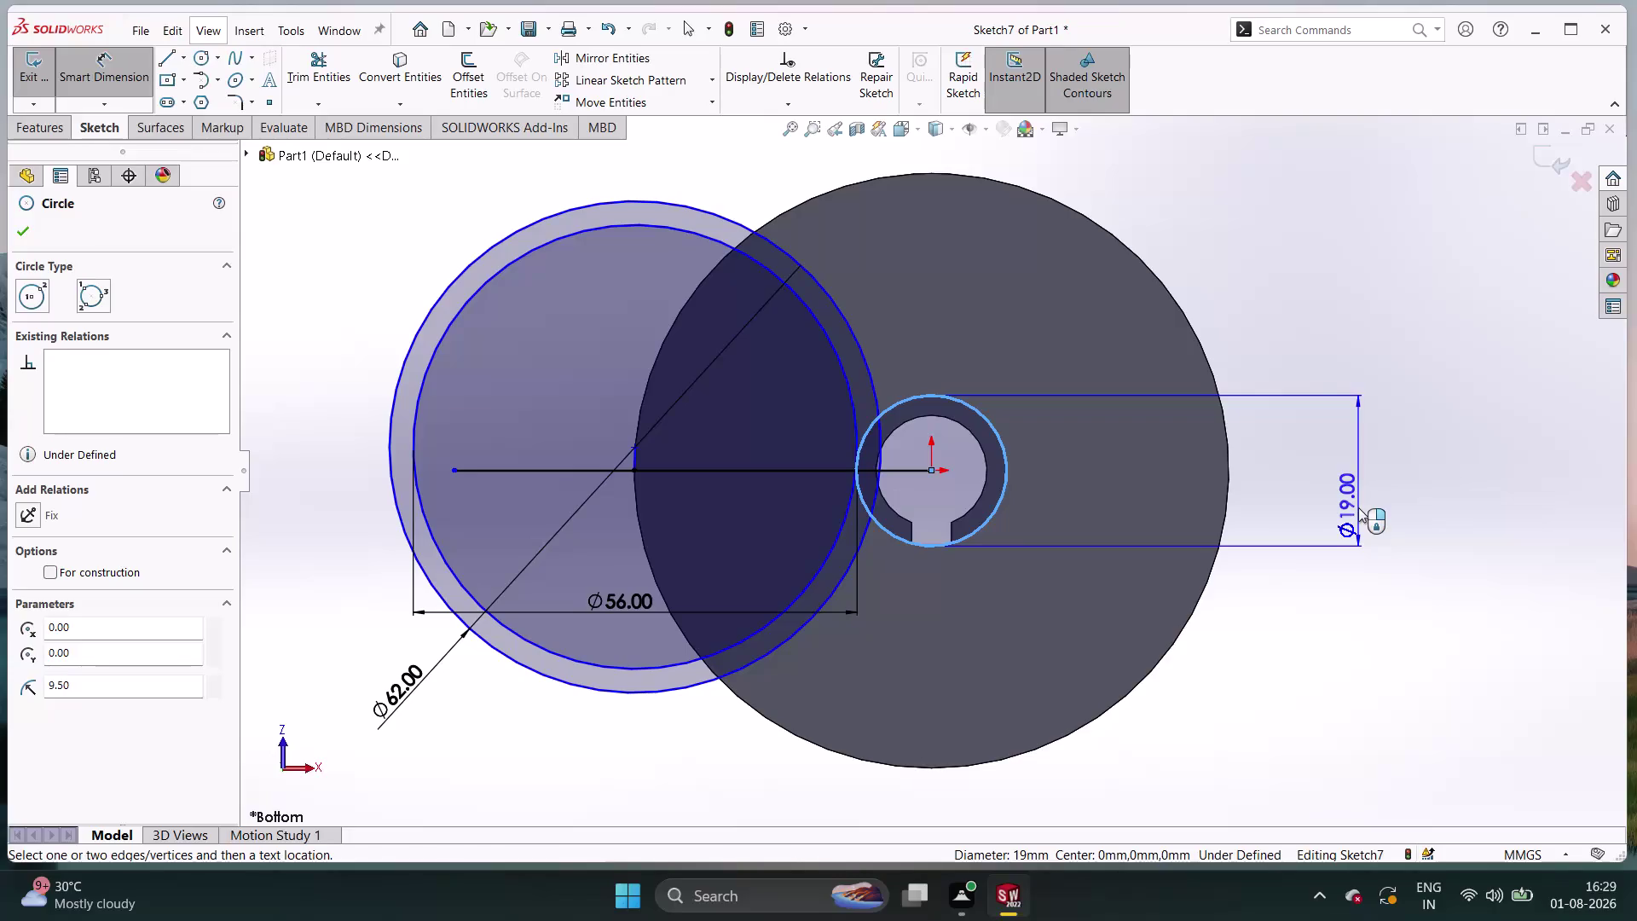
Change the hub circle's Ø19 dimension to 38 mm and close the Dimension manager.
click(1358, 508)
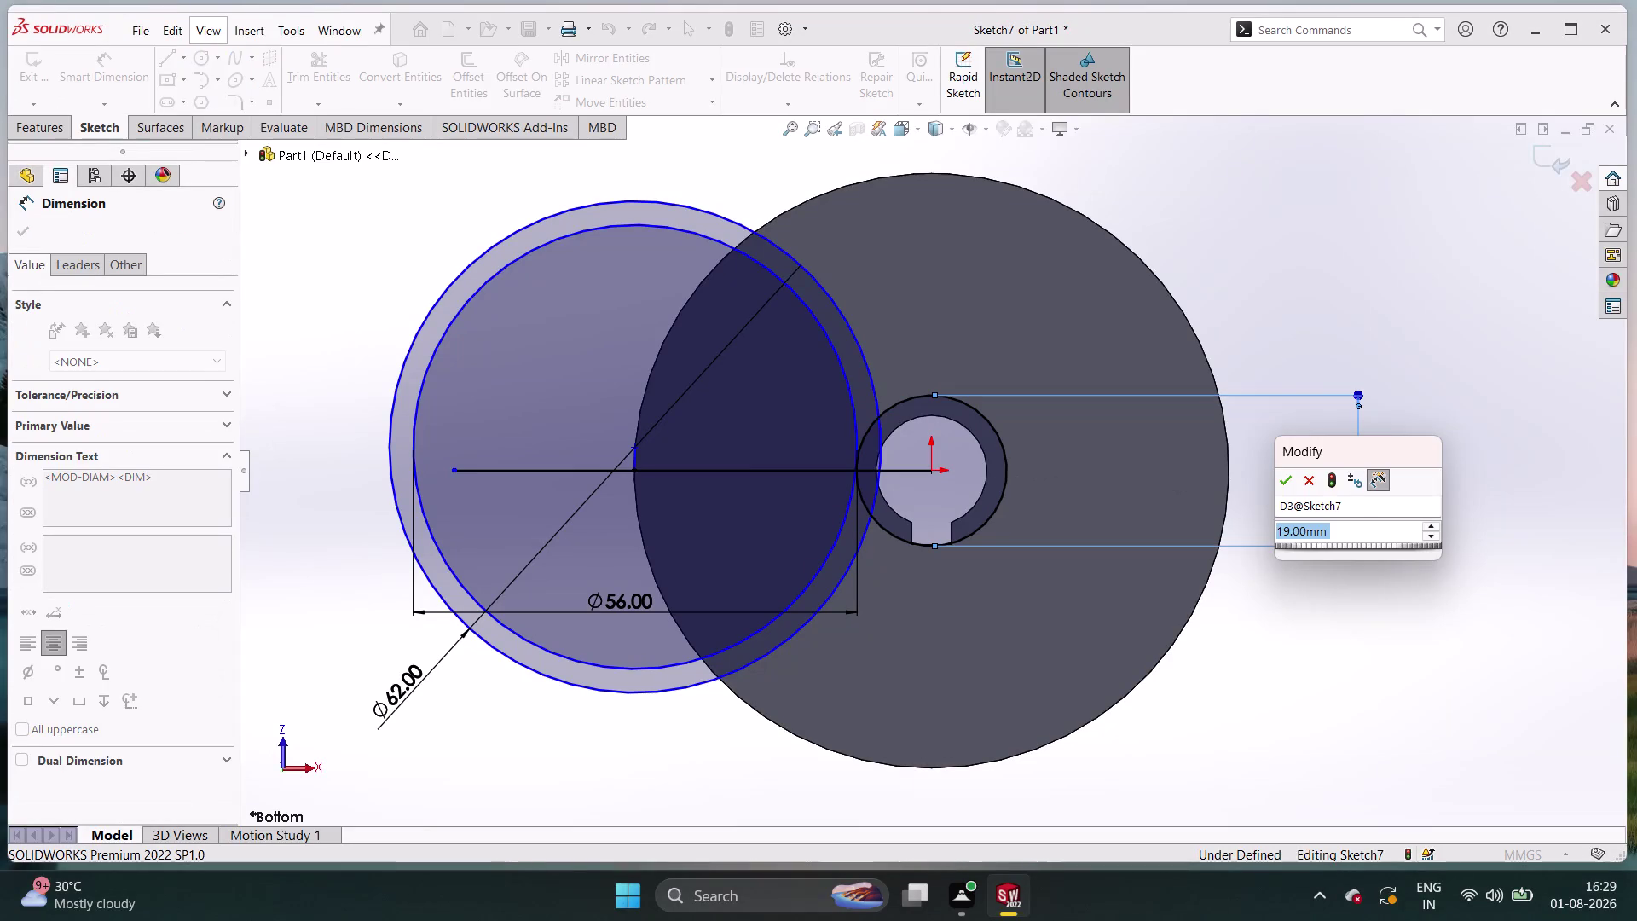
text(38)
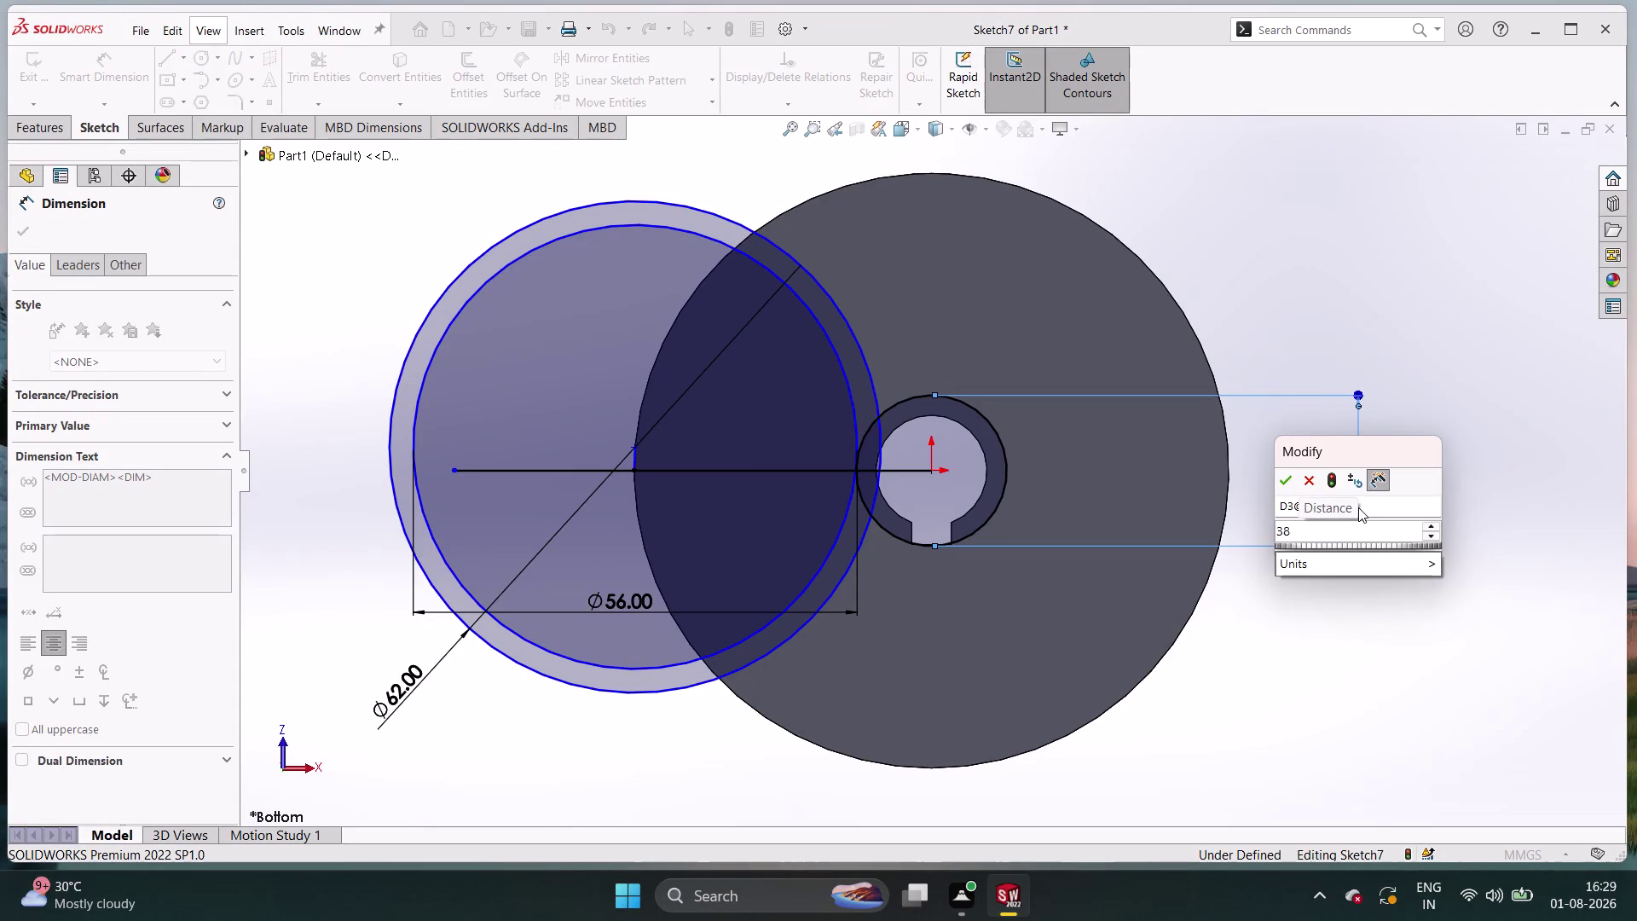
key(Return)
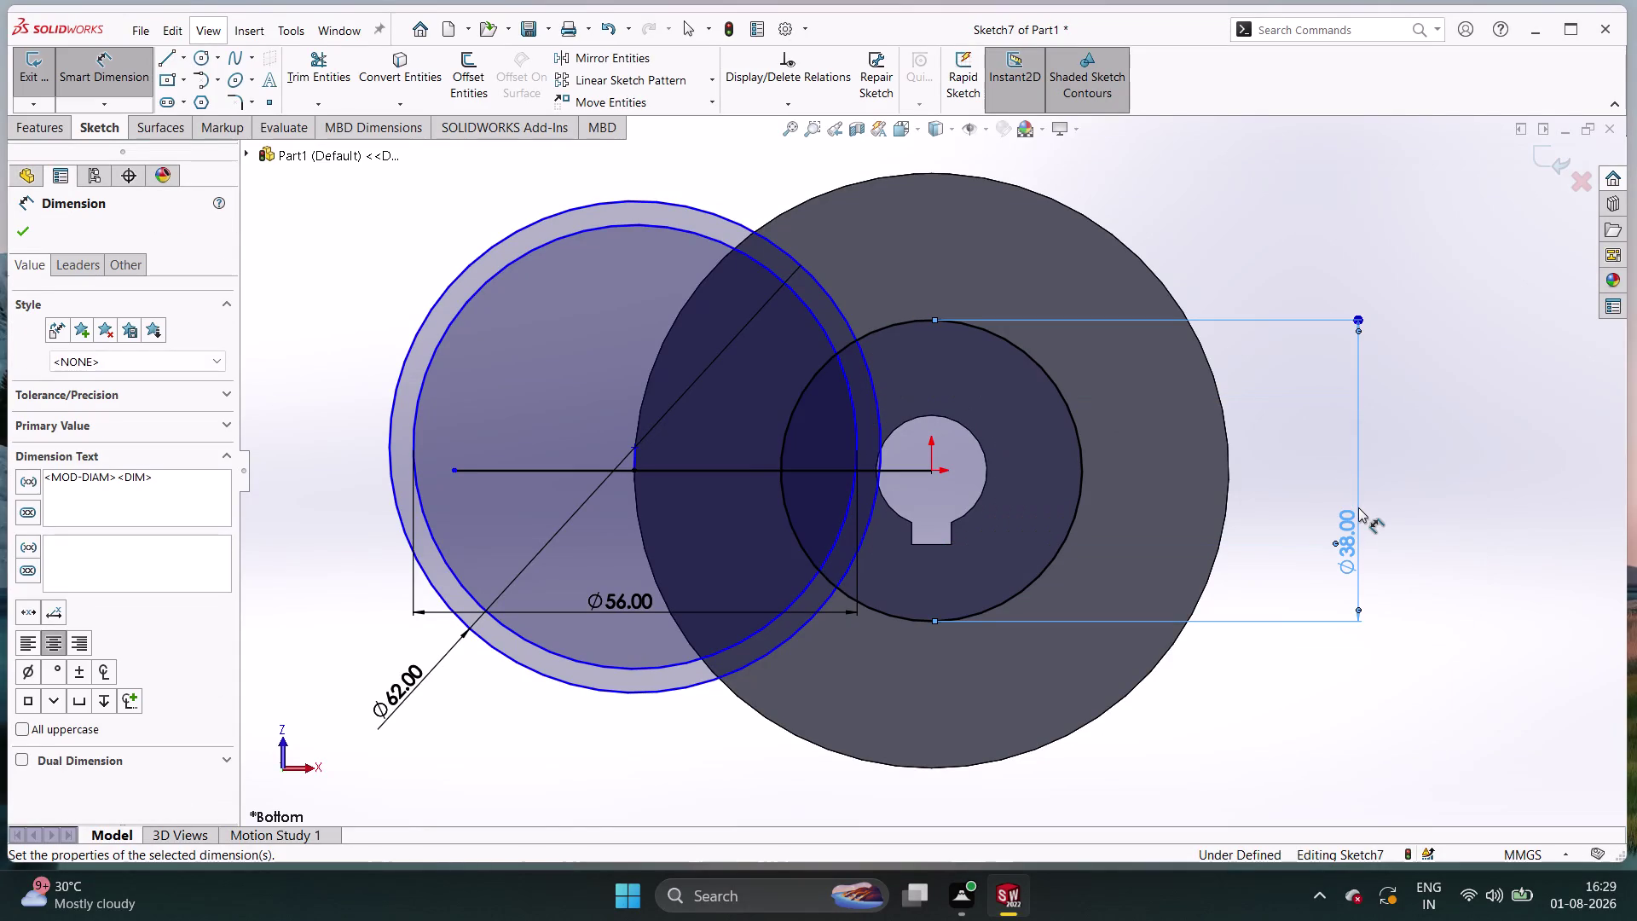
double_click(1359, 507)
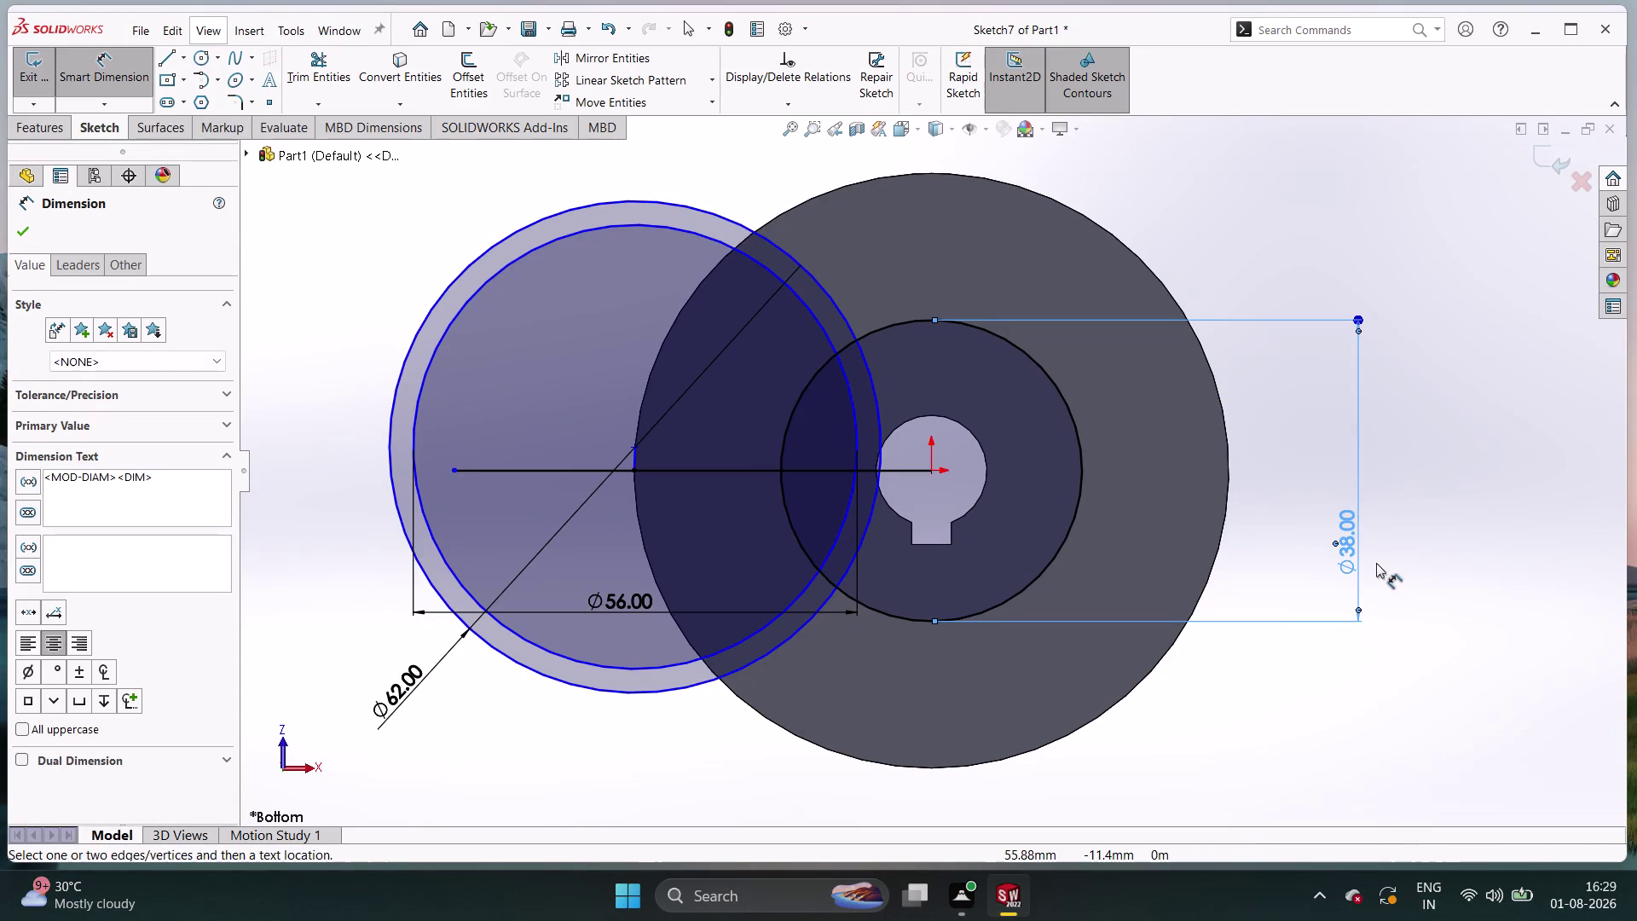
key(Escape)
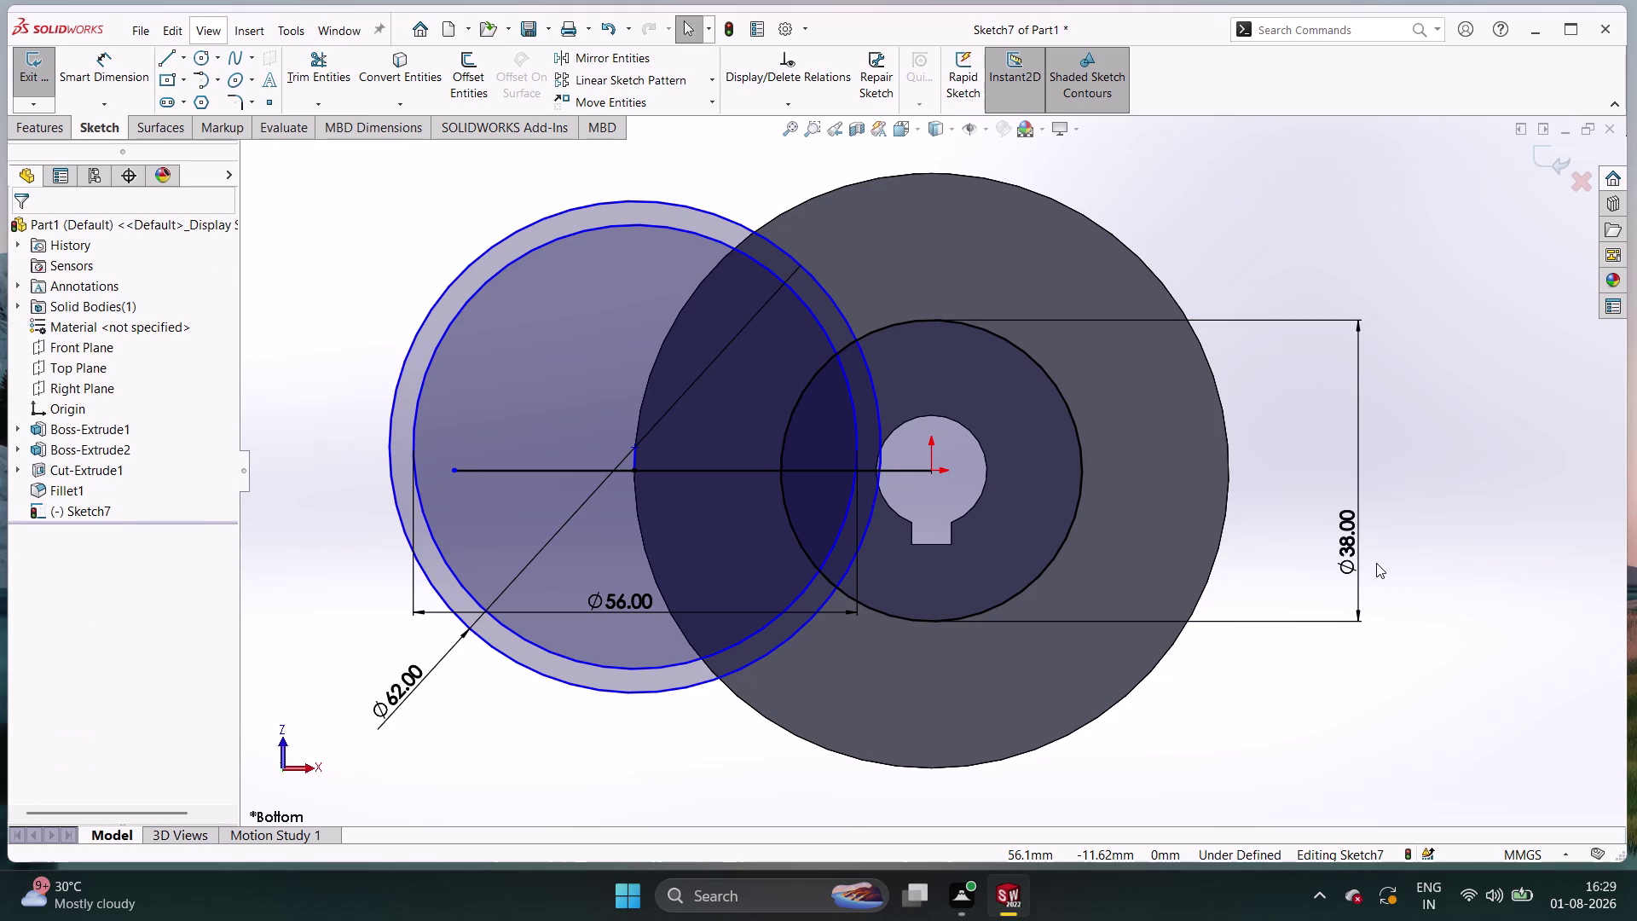
click(1204, 741)
right_click(1204, 741)
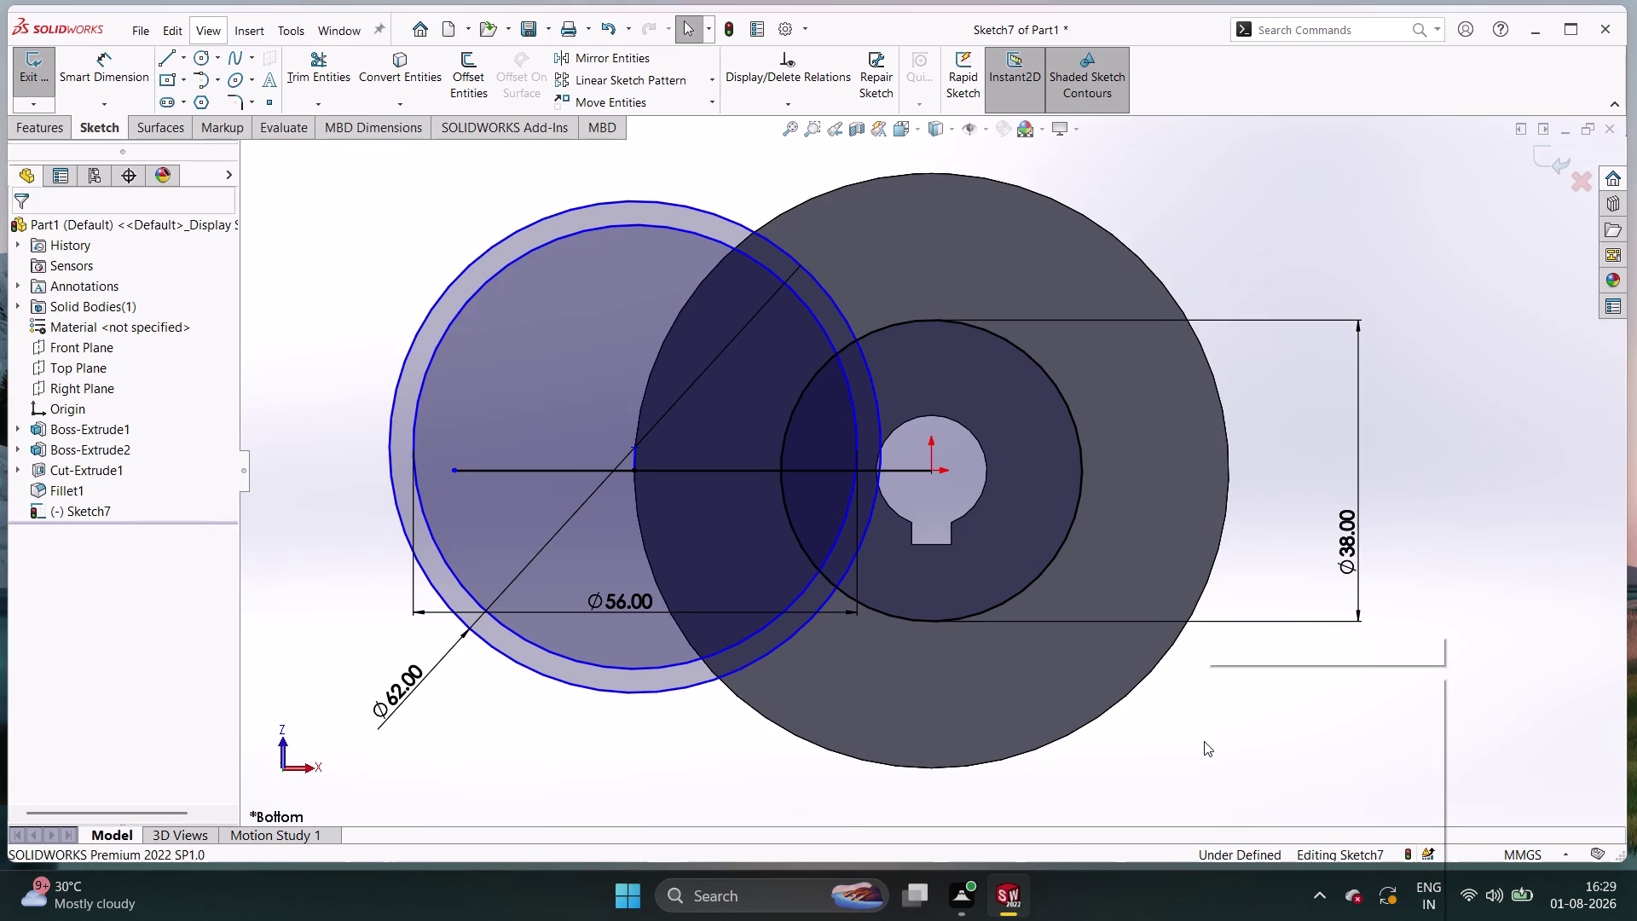
click(1123, 759)
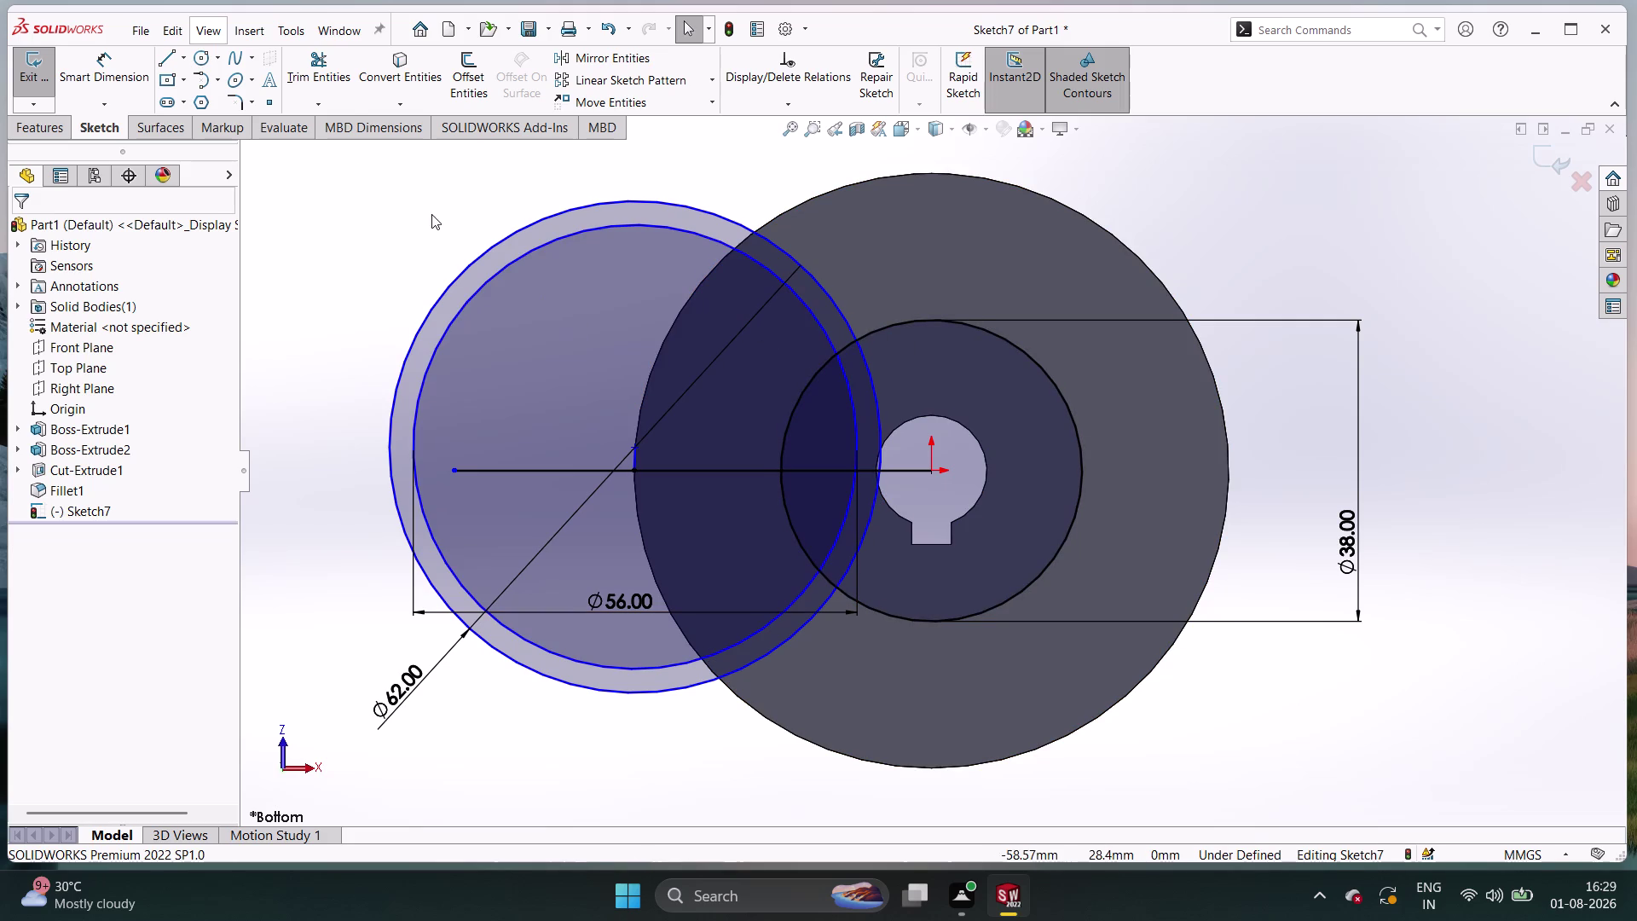
Show the Trim/Extend flyout under Trim Entities on the Sketch tab.
click(320, 104)
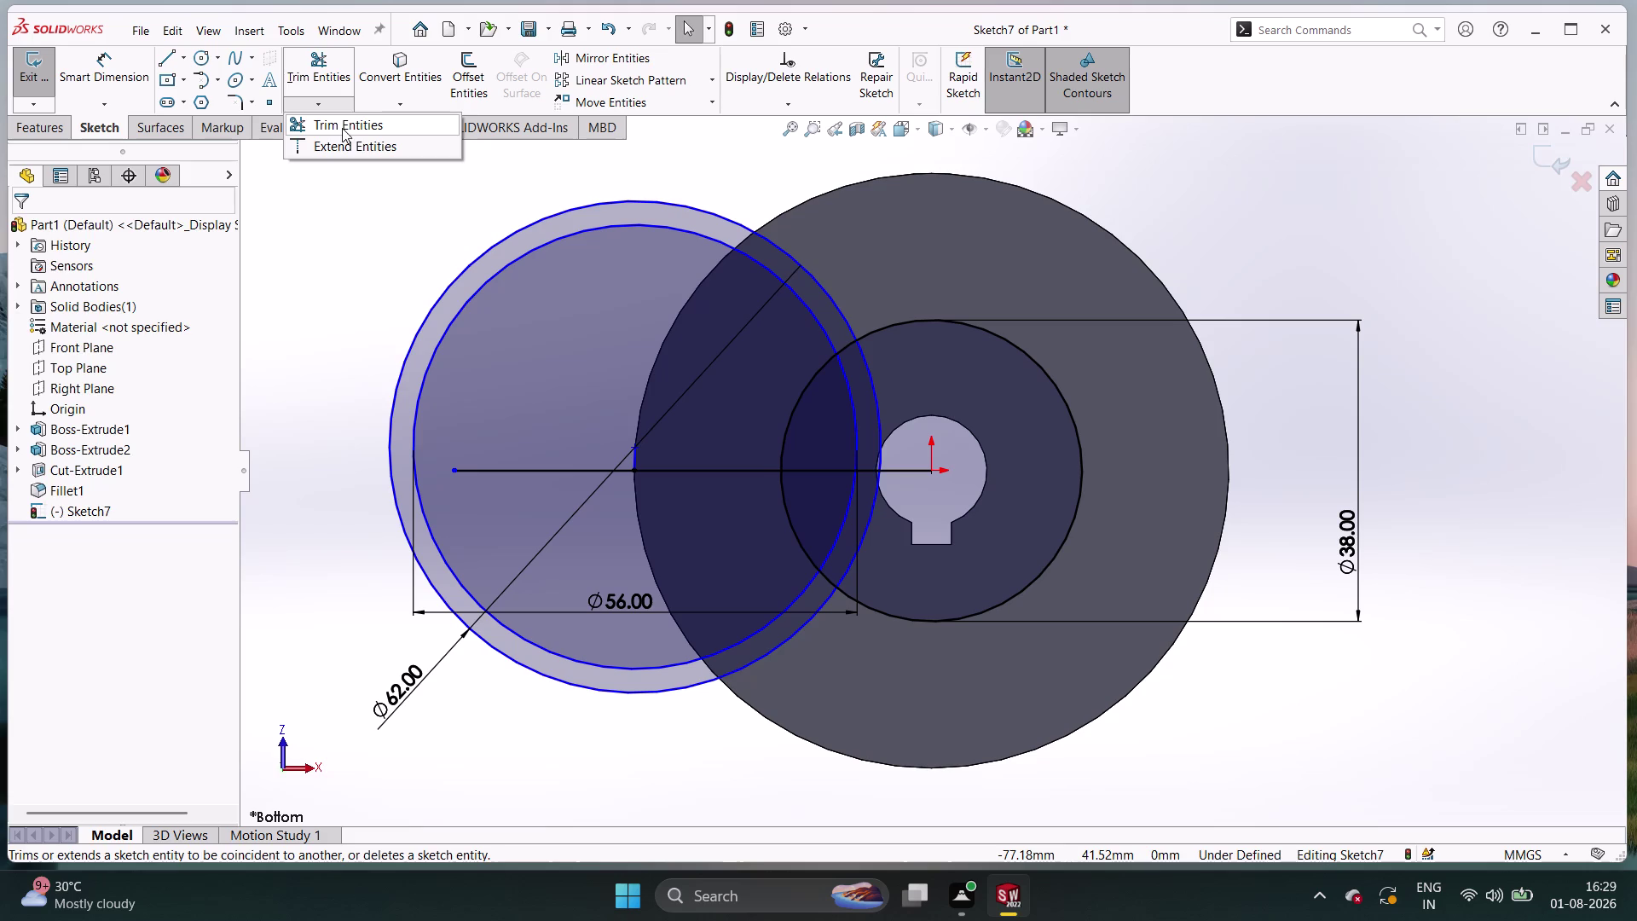
click(342, 128)
drag(578, 181, 542, 678)
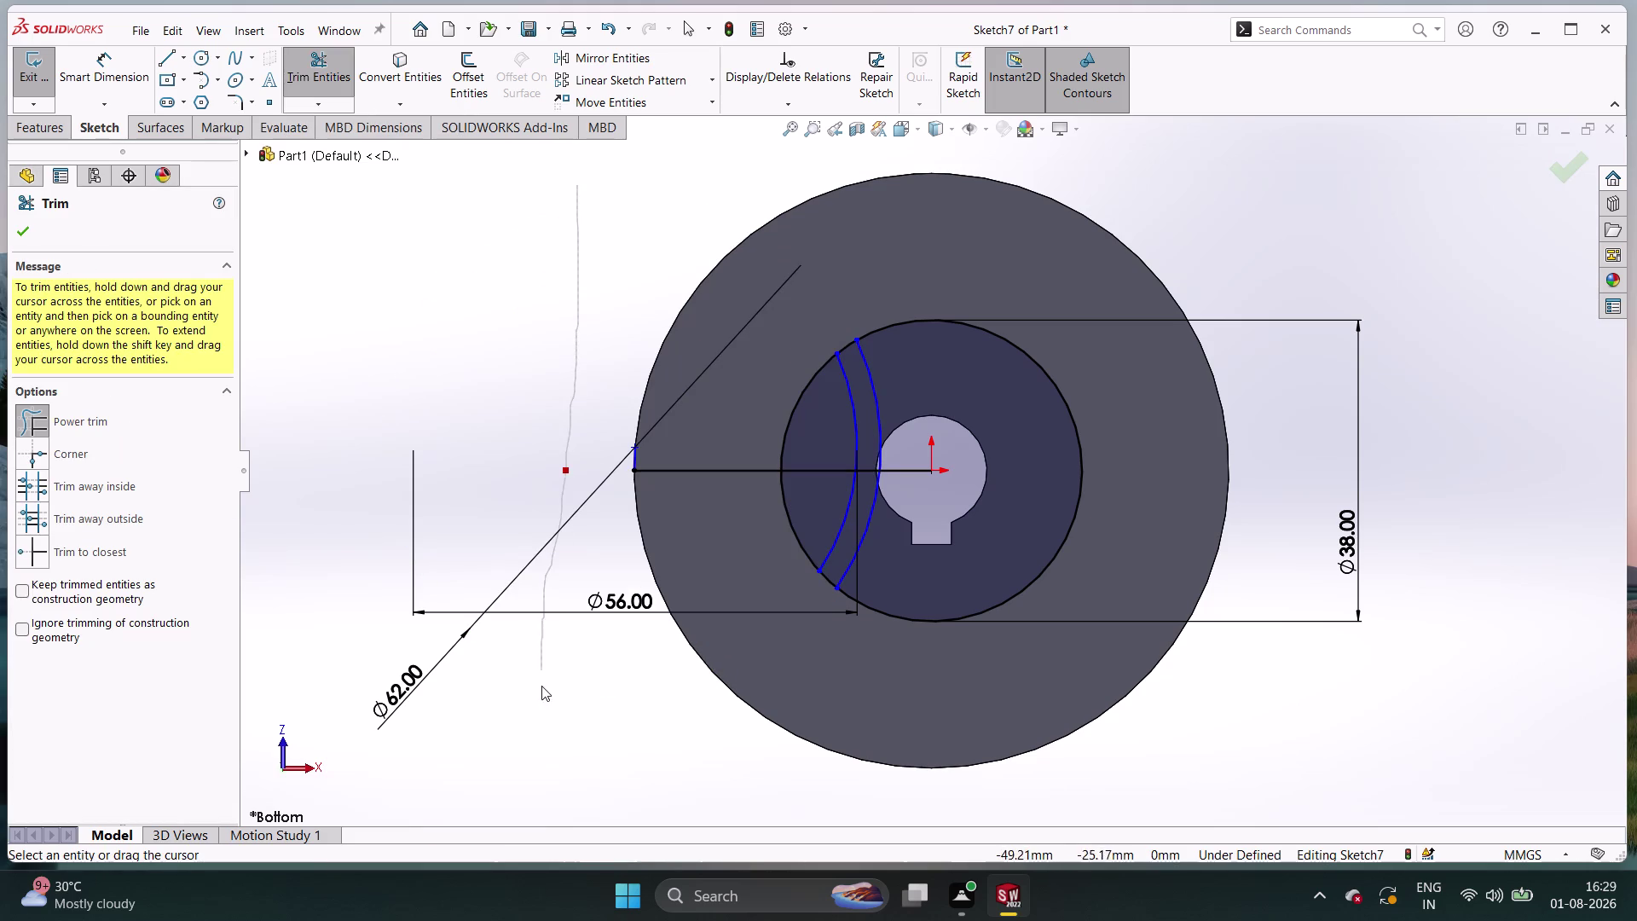
drag(542, 678, 541, 707)
click(541, 708)
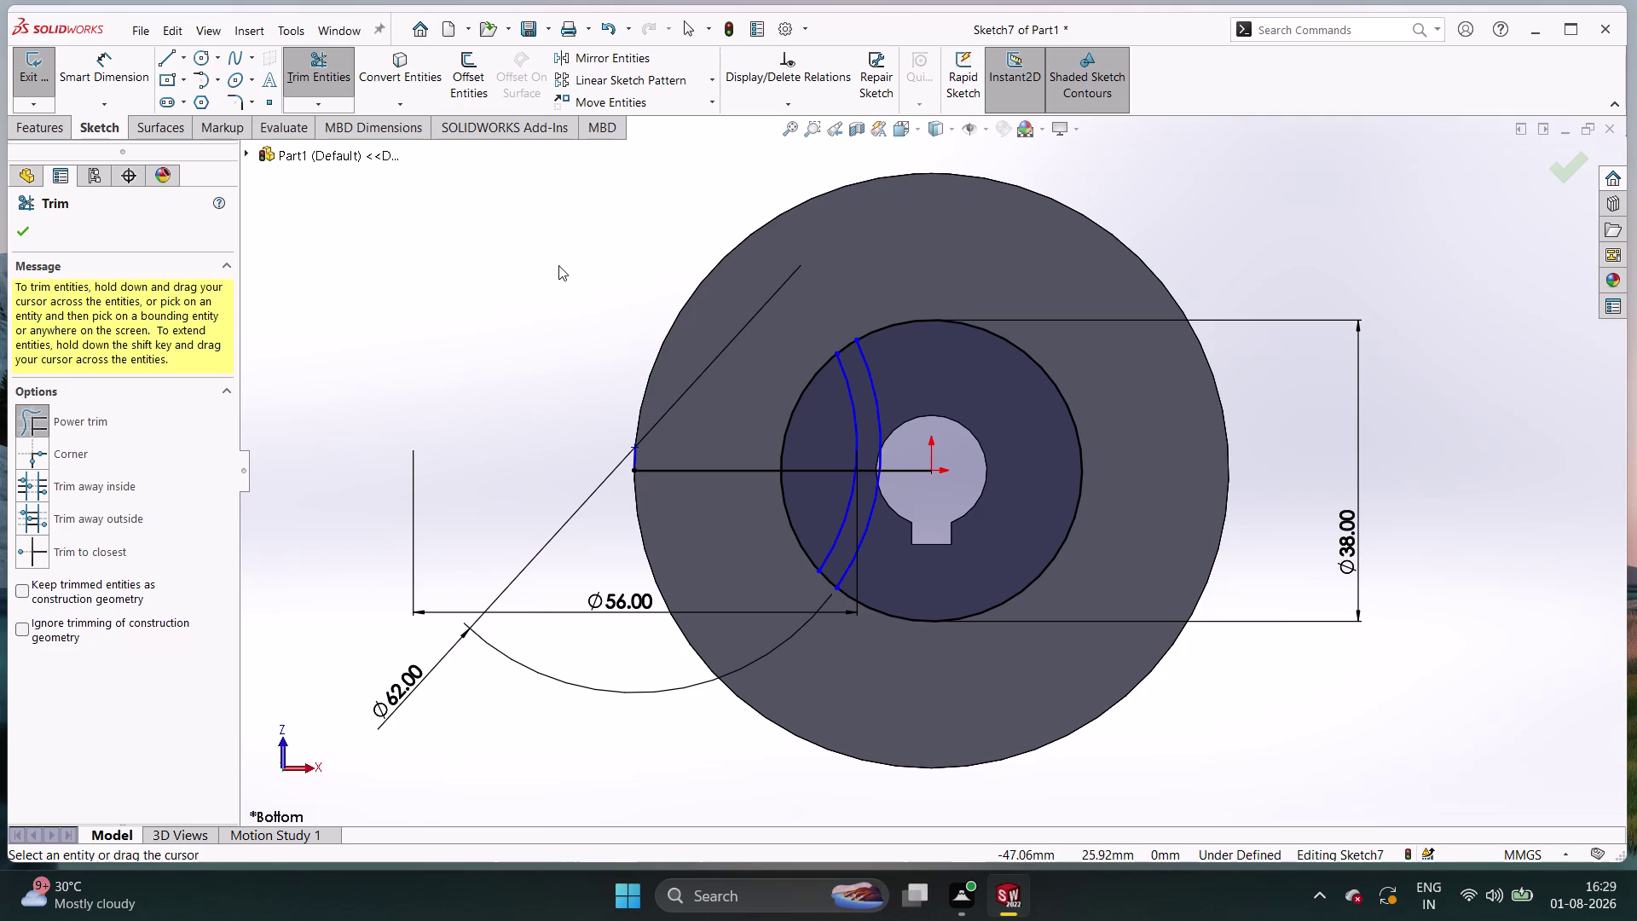
key(ctrl+z)
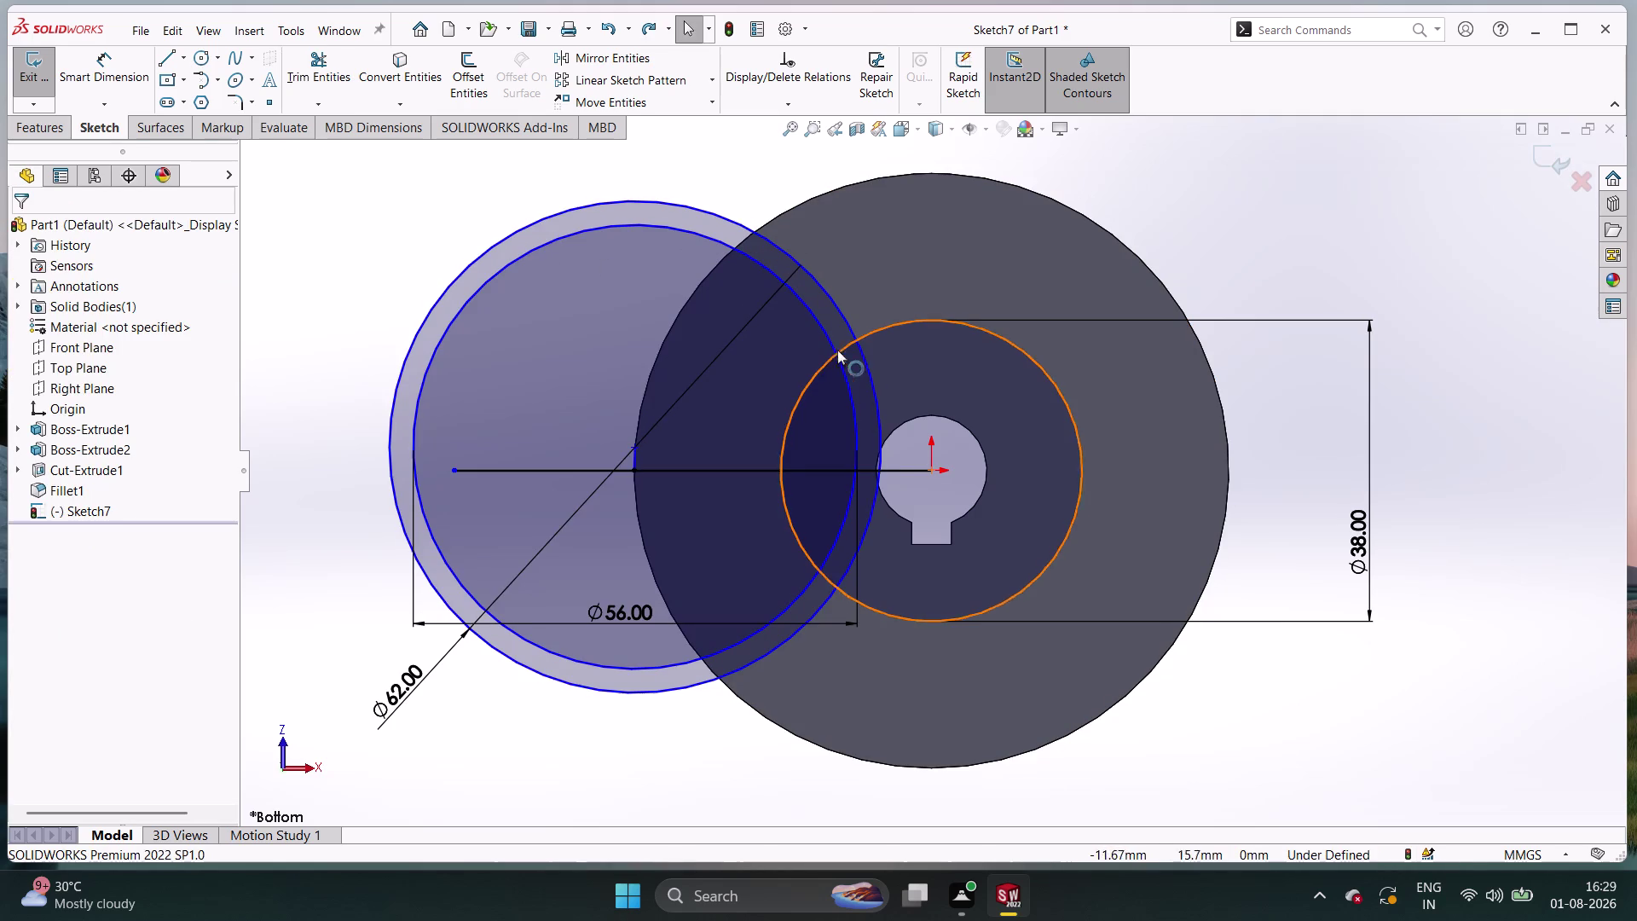
click(813, 425)
drag(813, 425, 788, 385)
drag(762, 367, 808, 420)
click(807, 420)
click(721, 418)
drag(722, 418, 731, 340)
drag(731, 340, 1218, 360)
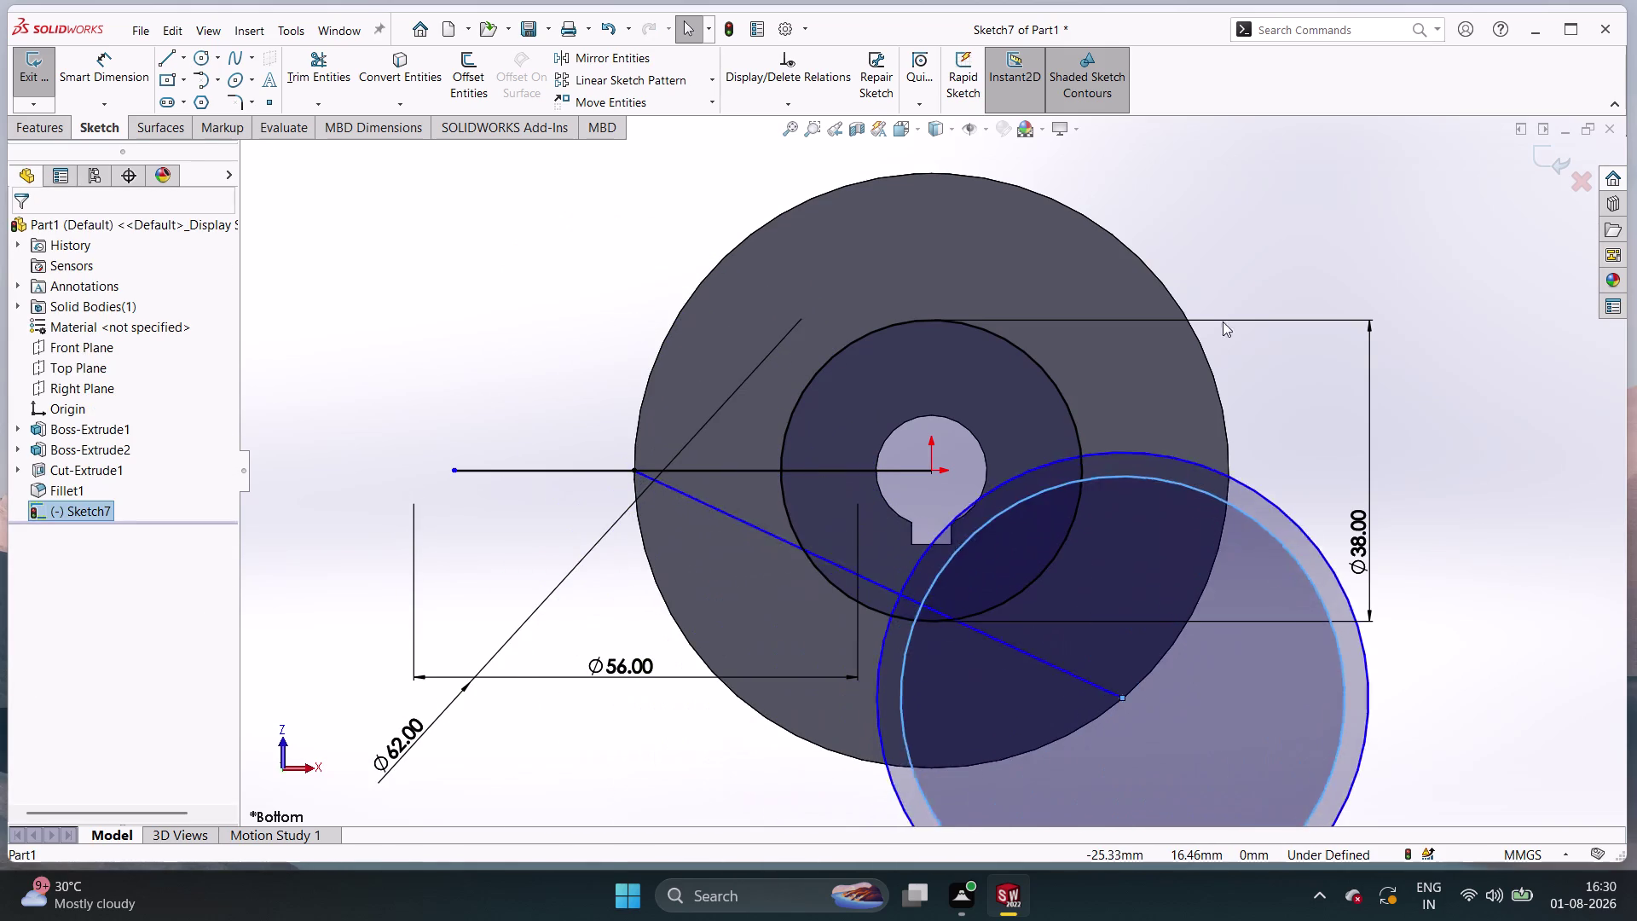
drag(1218, 360, 307, 264)
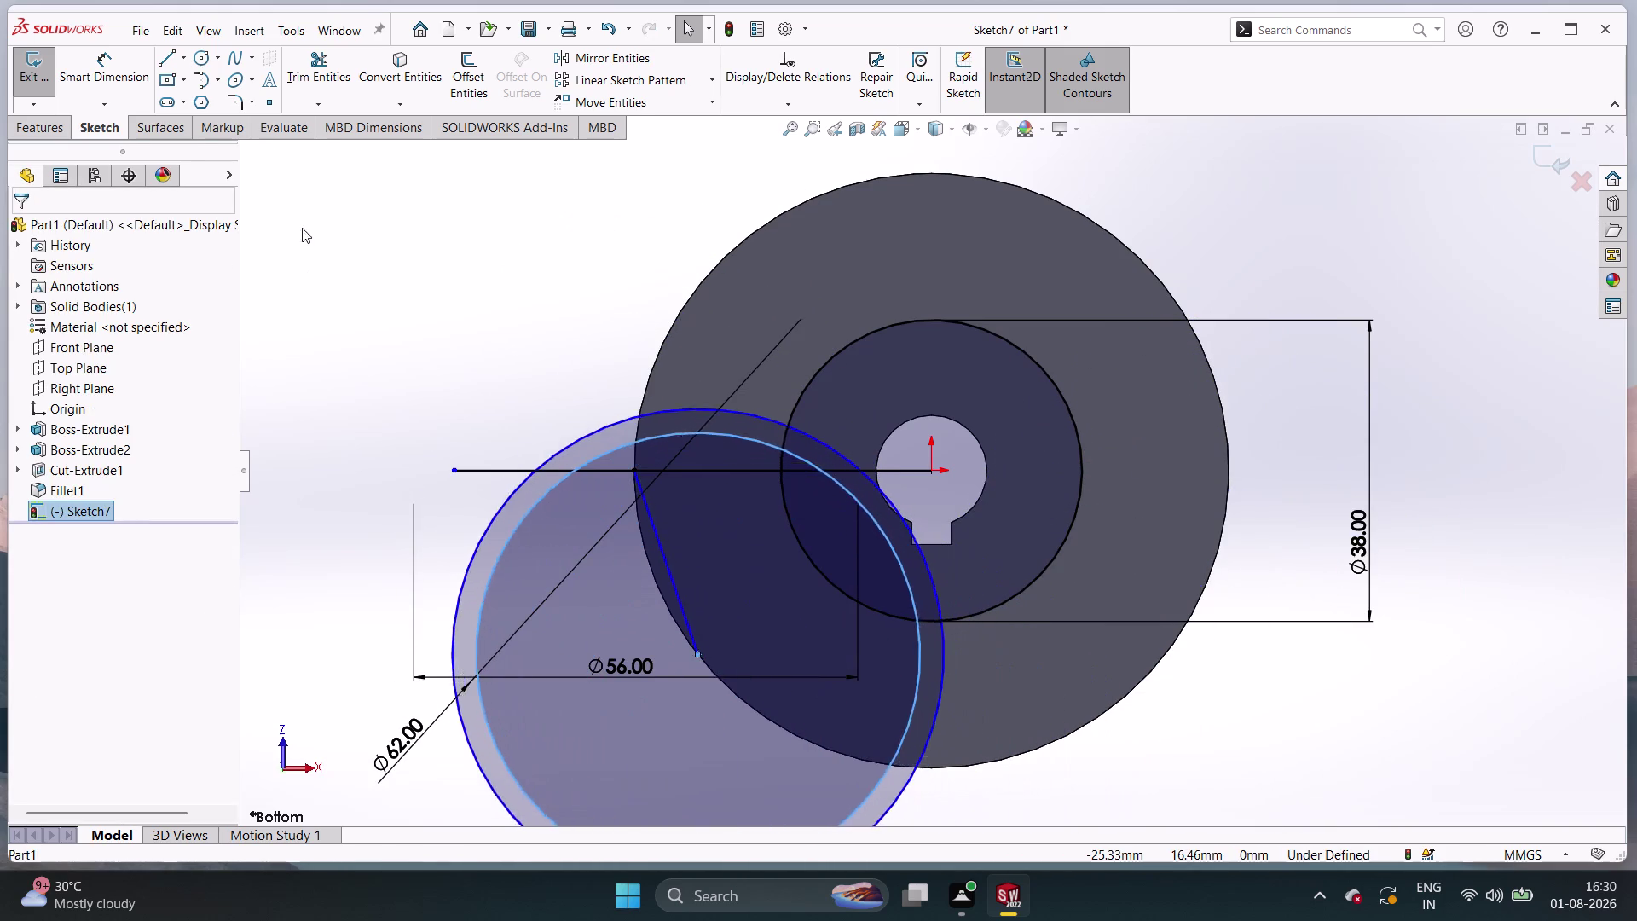
drag(307, 263, 528, 0)
double_click(528, 0)
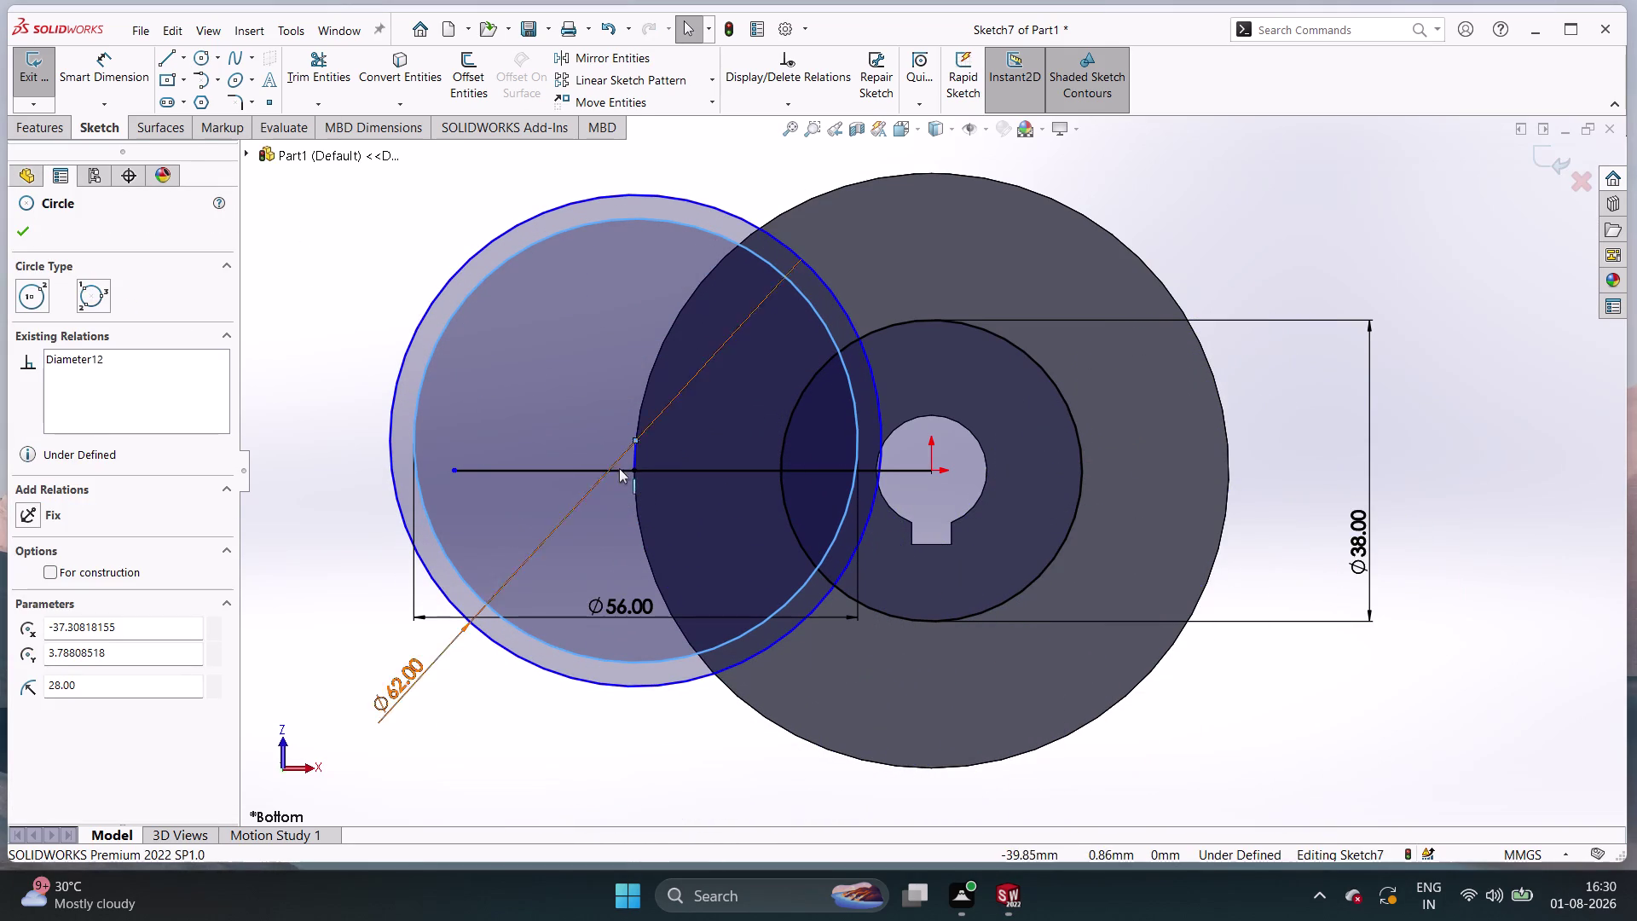
click(634, 453)
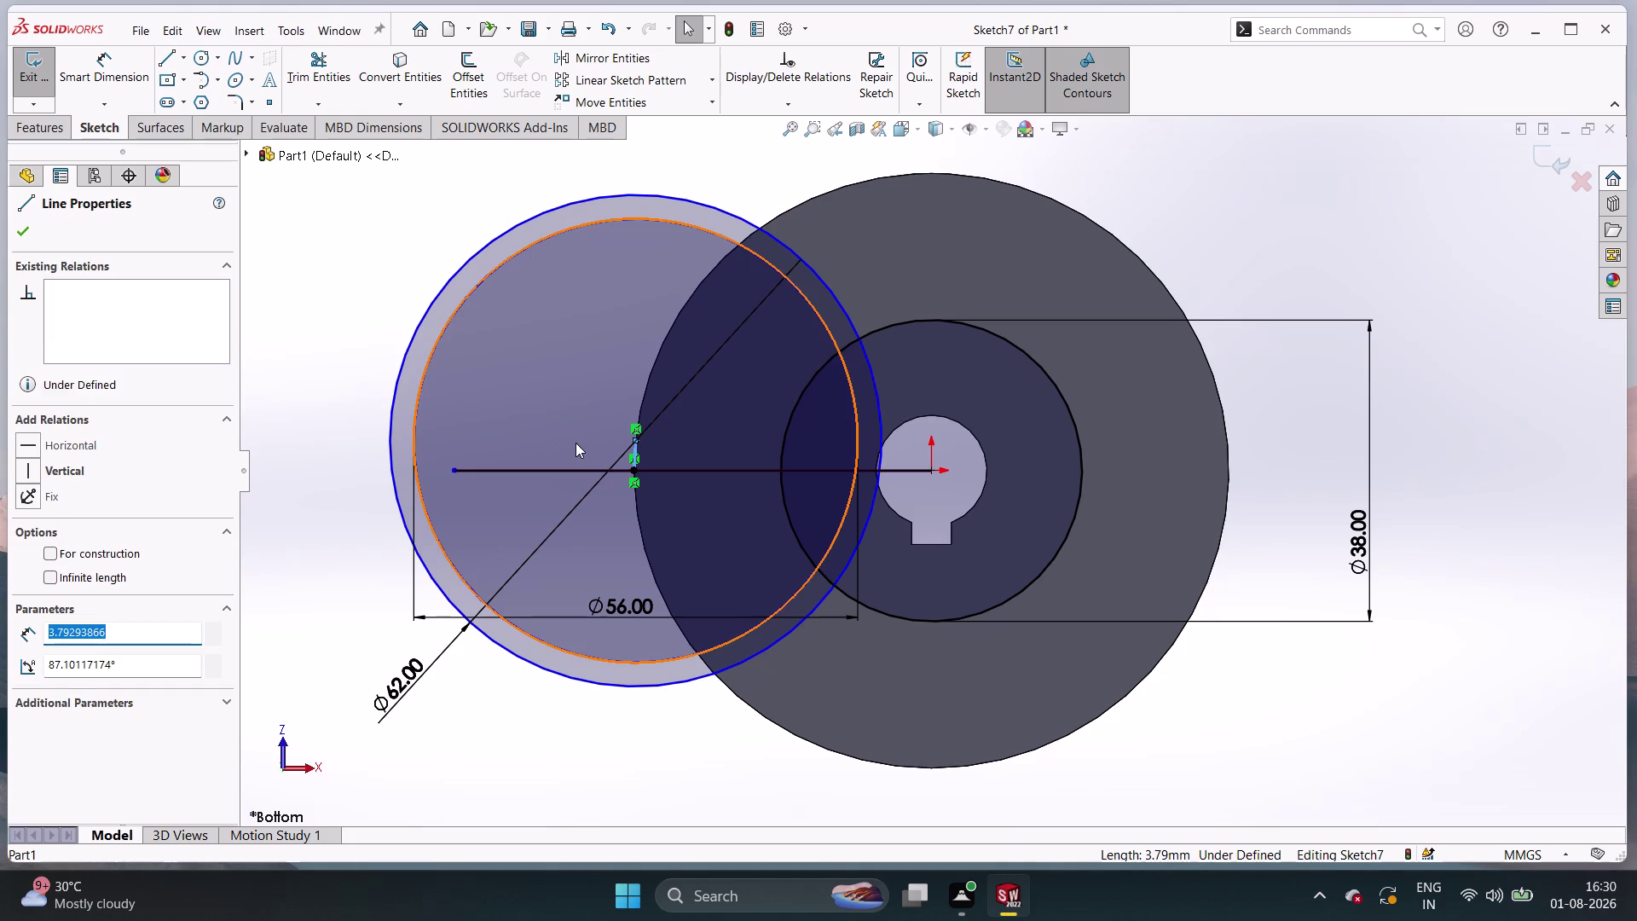
right_click(587, 443)
key(Escape)
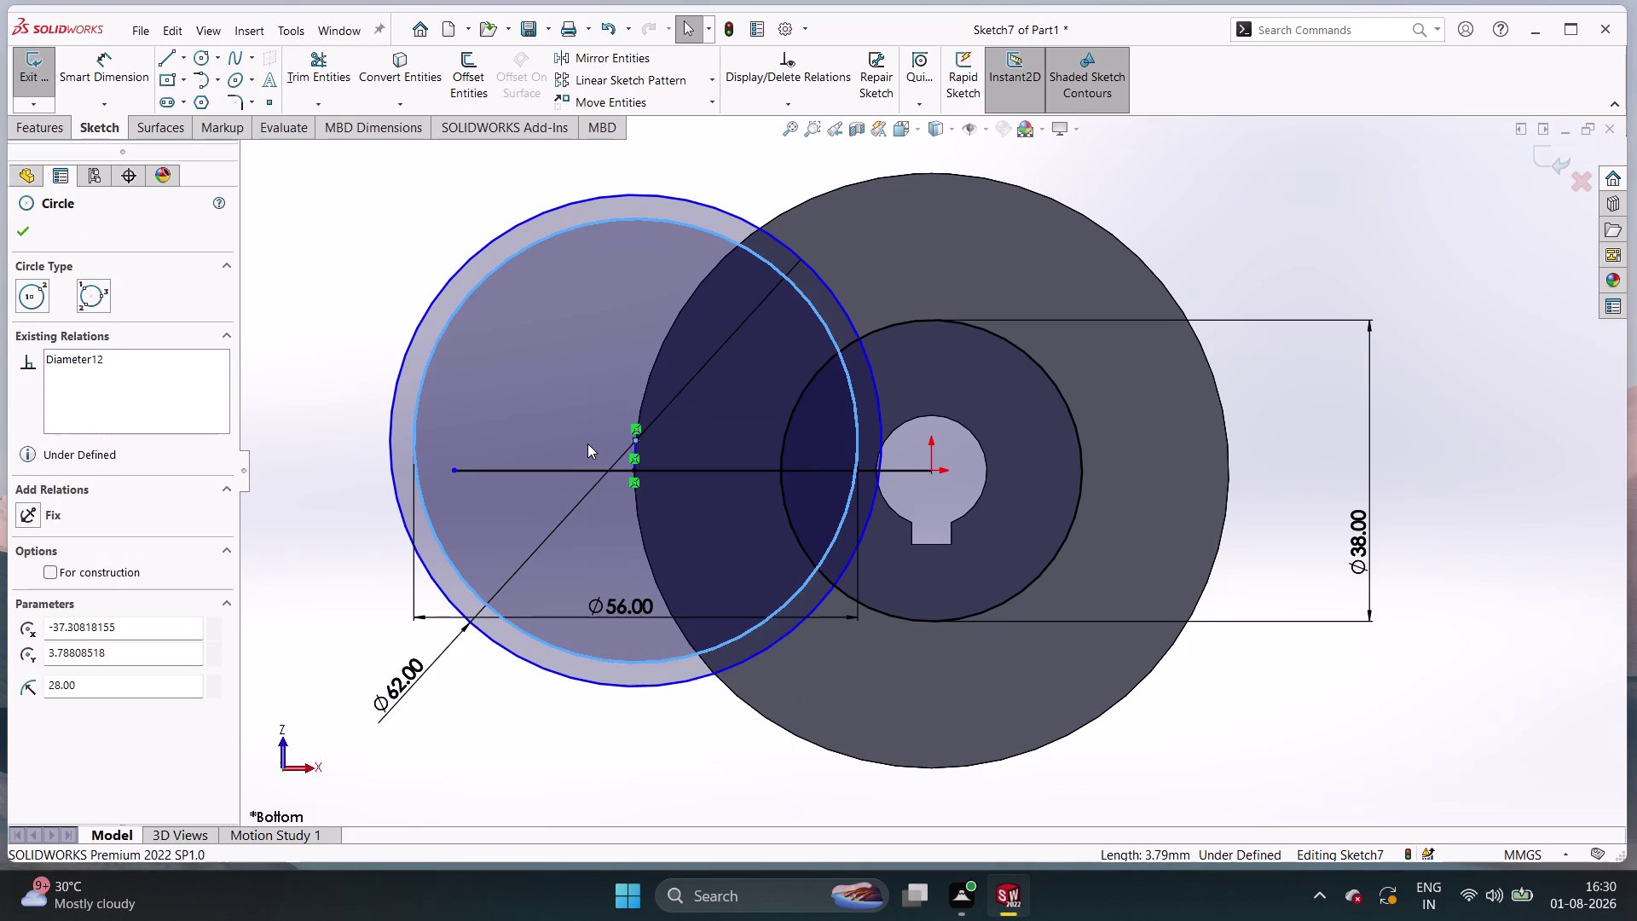
key(Escape)
key(Escape)
key(Escape)
key(Escape)
key(Escape)
click(342, 506)
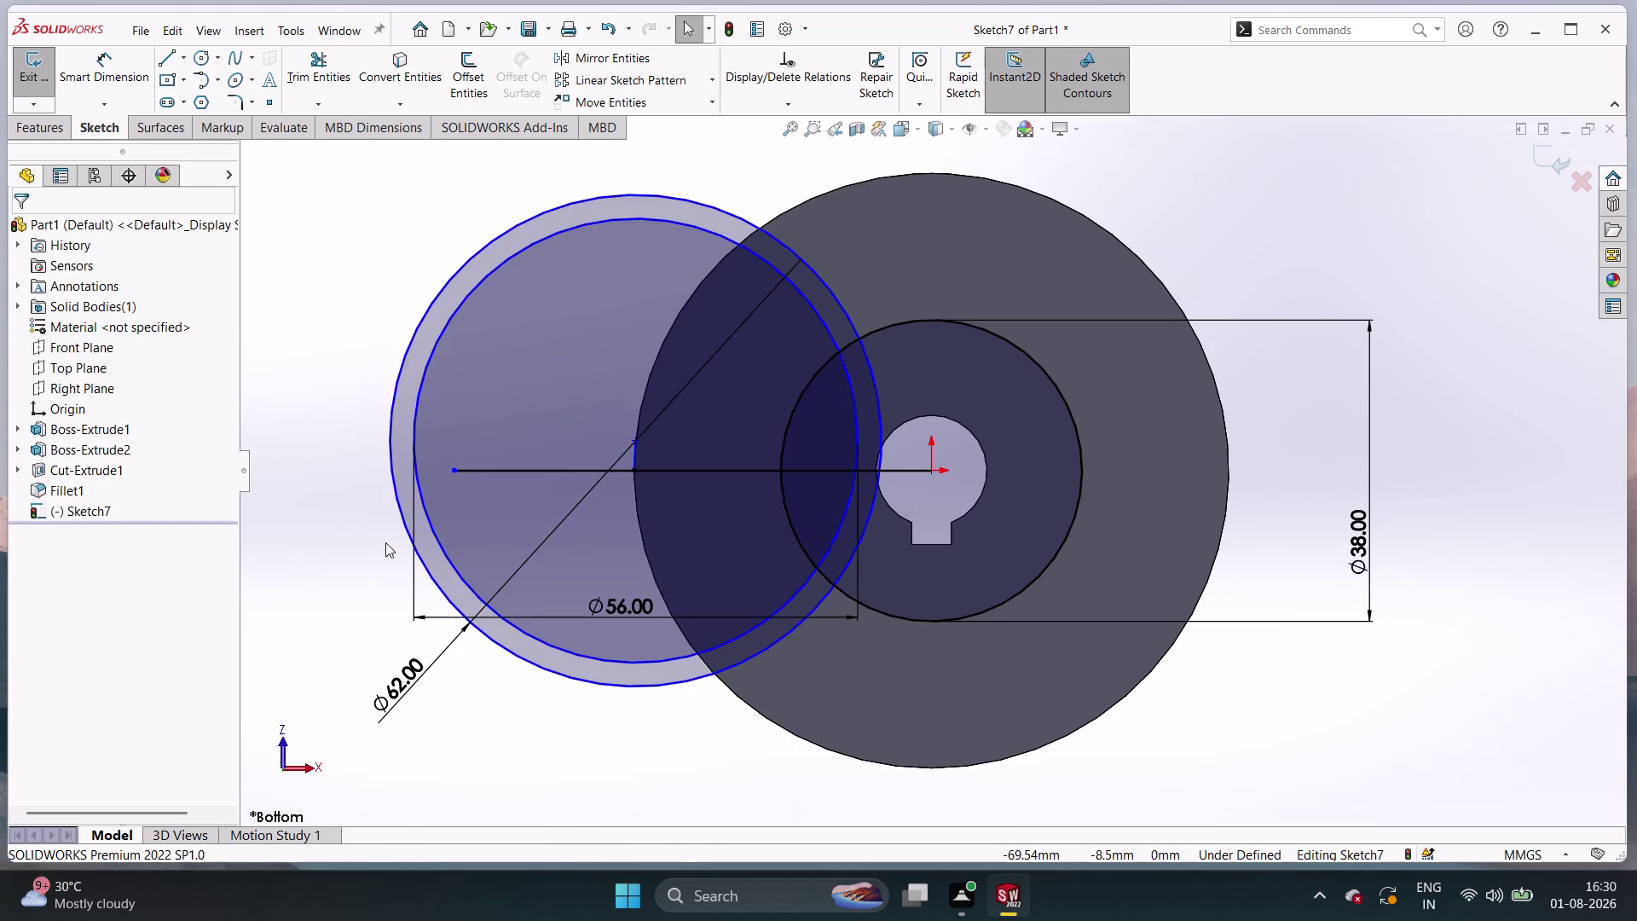
right_drag(352, 581, 357, 504)
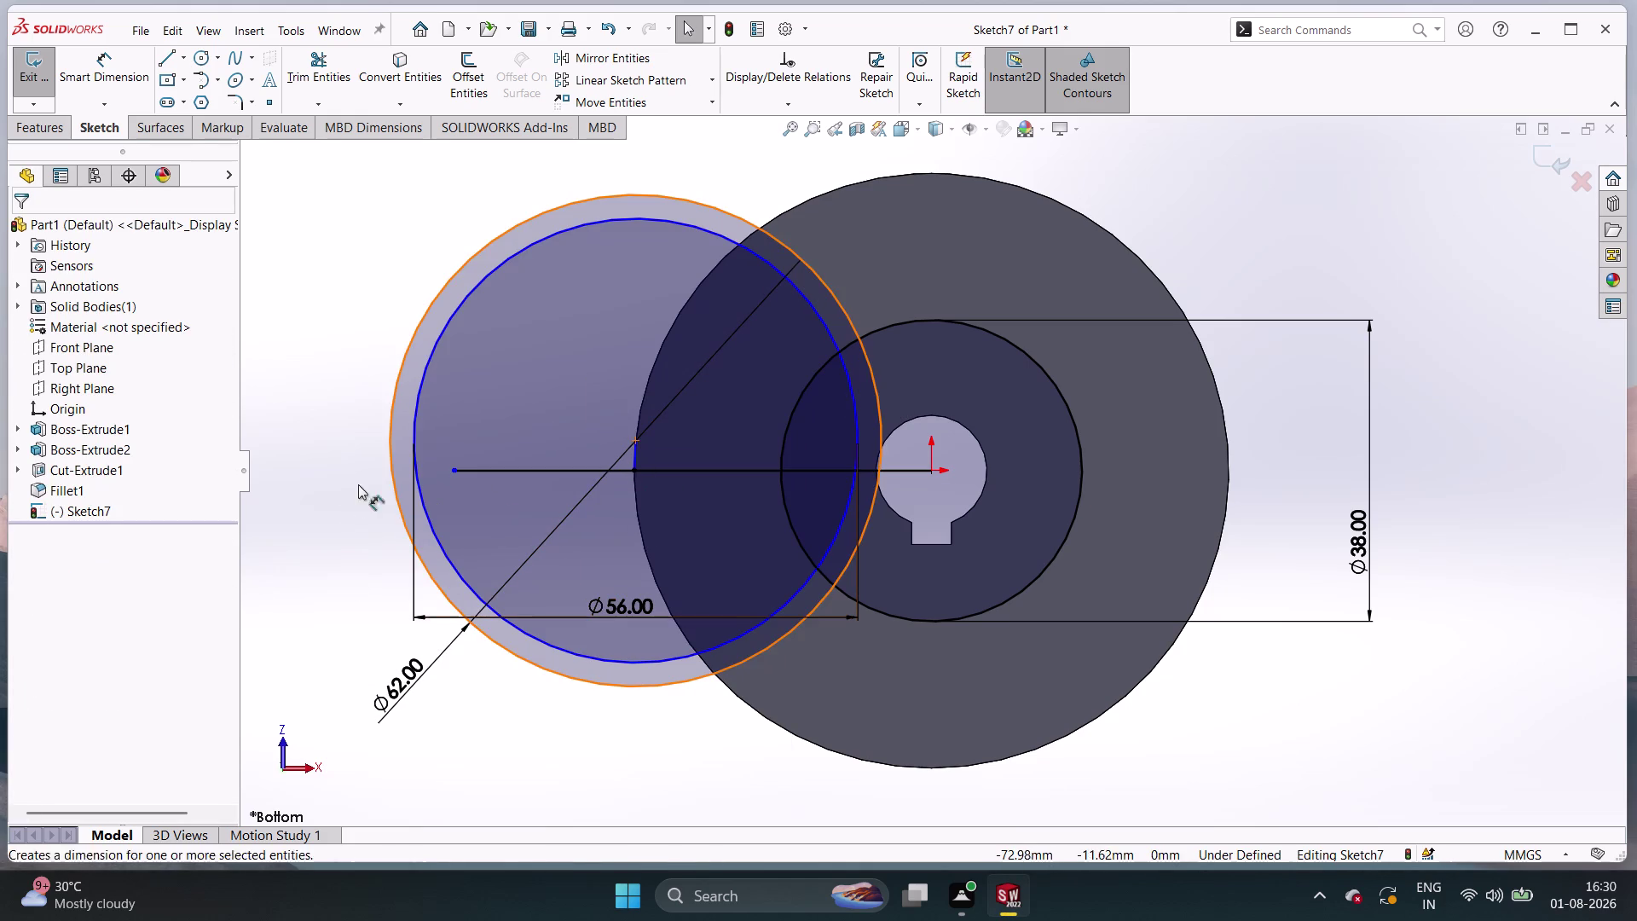
right_drag(358, 504, 352, 391)
right_click(352, 391)
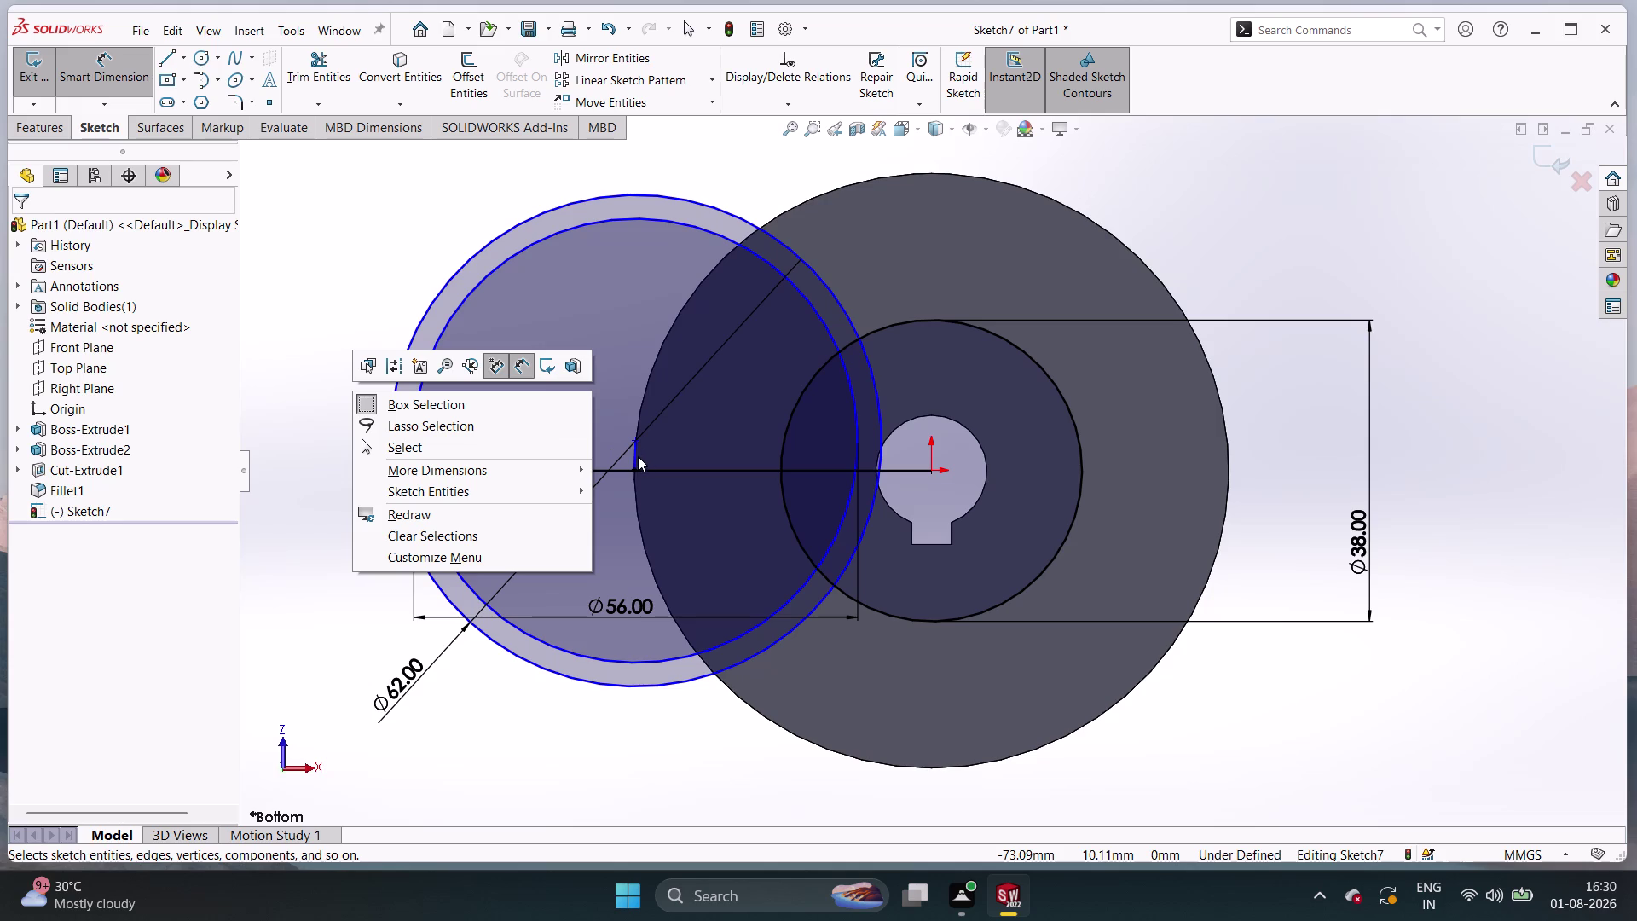
Dimension the short vertical offset line, changing its 3.79 mm length to 3 mm.
click(638, 453)
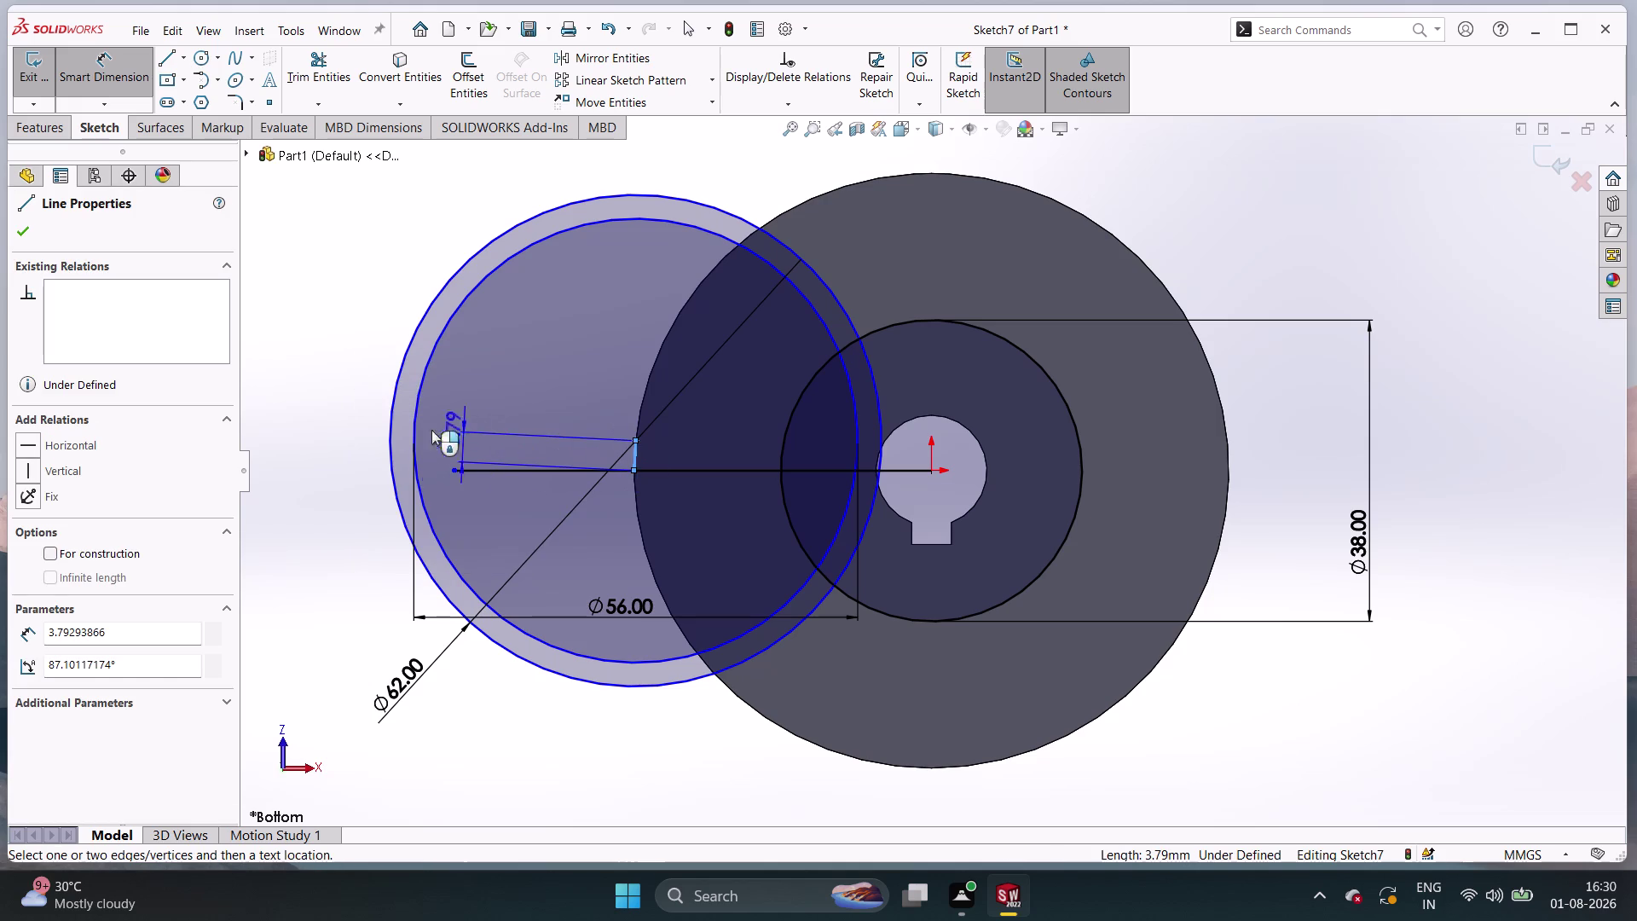
key(3)
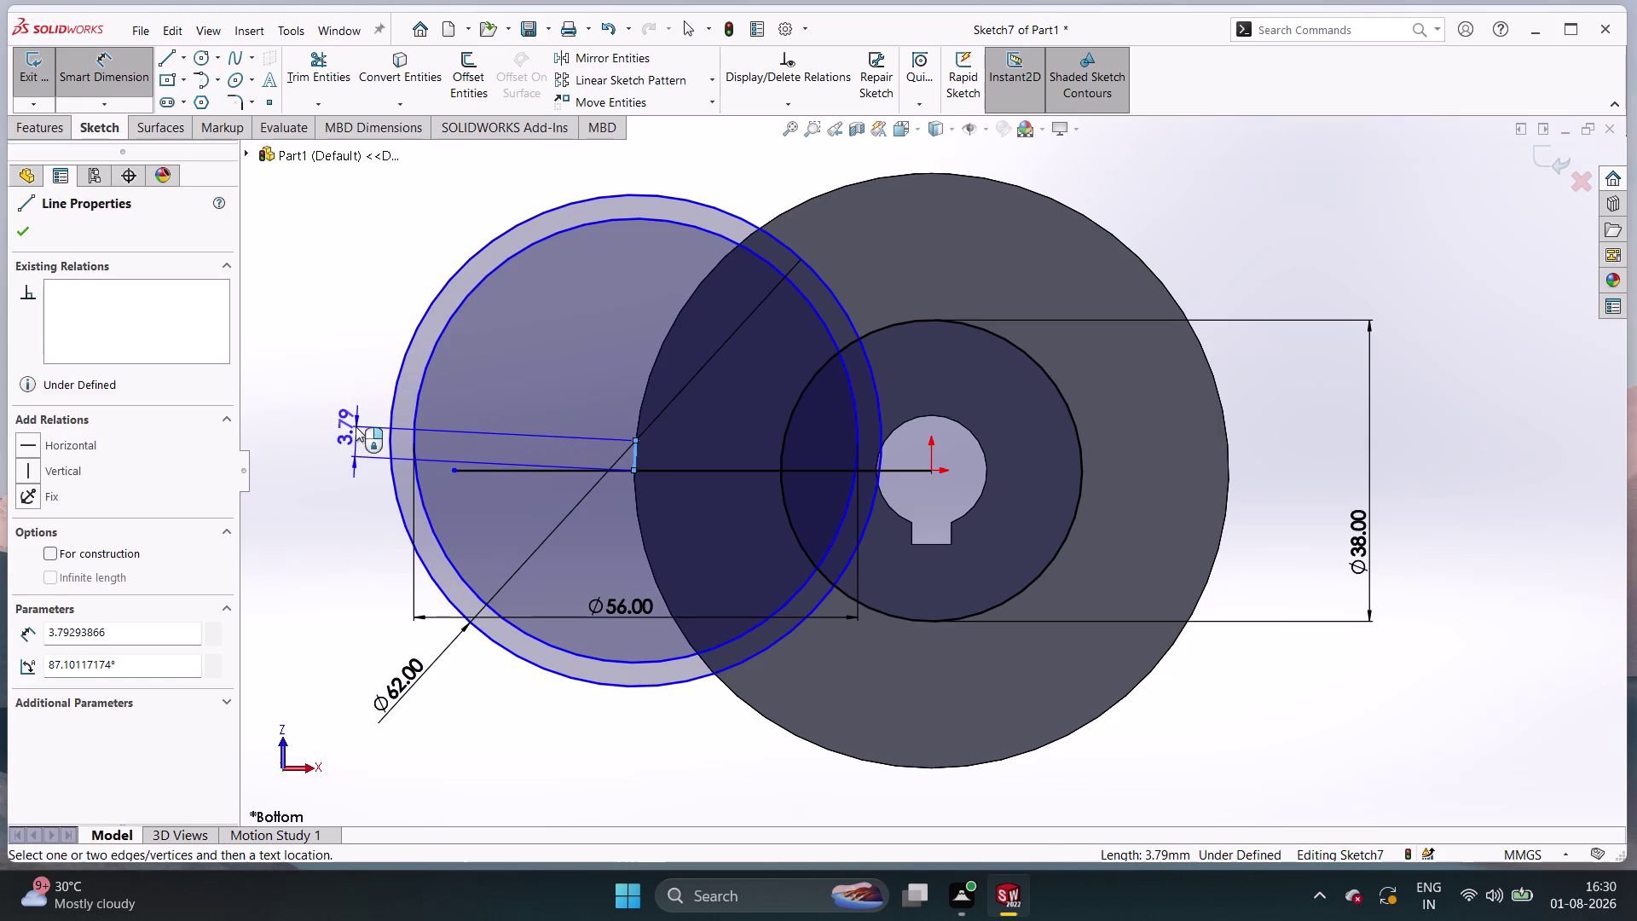
double_click(340, 427)
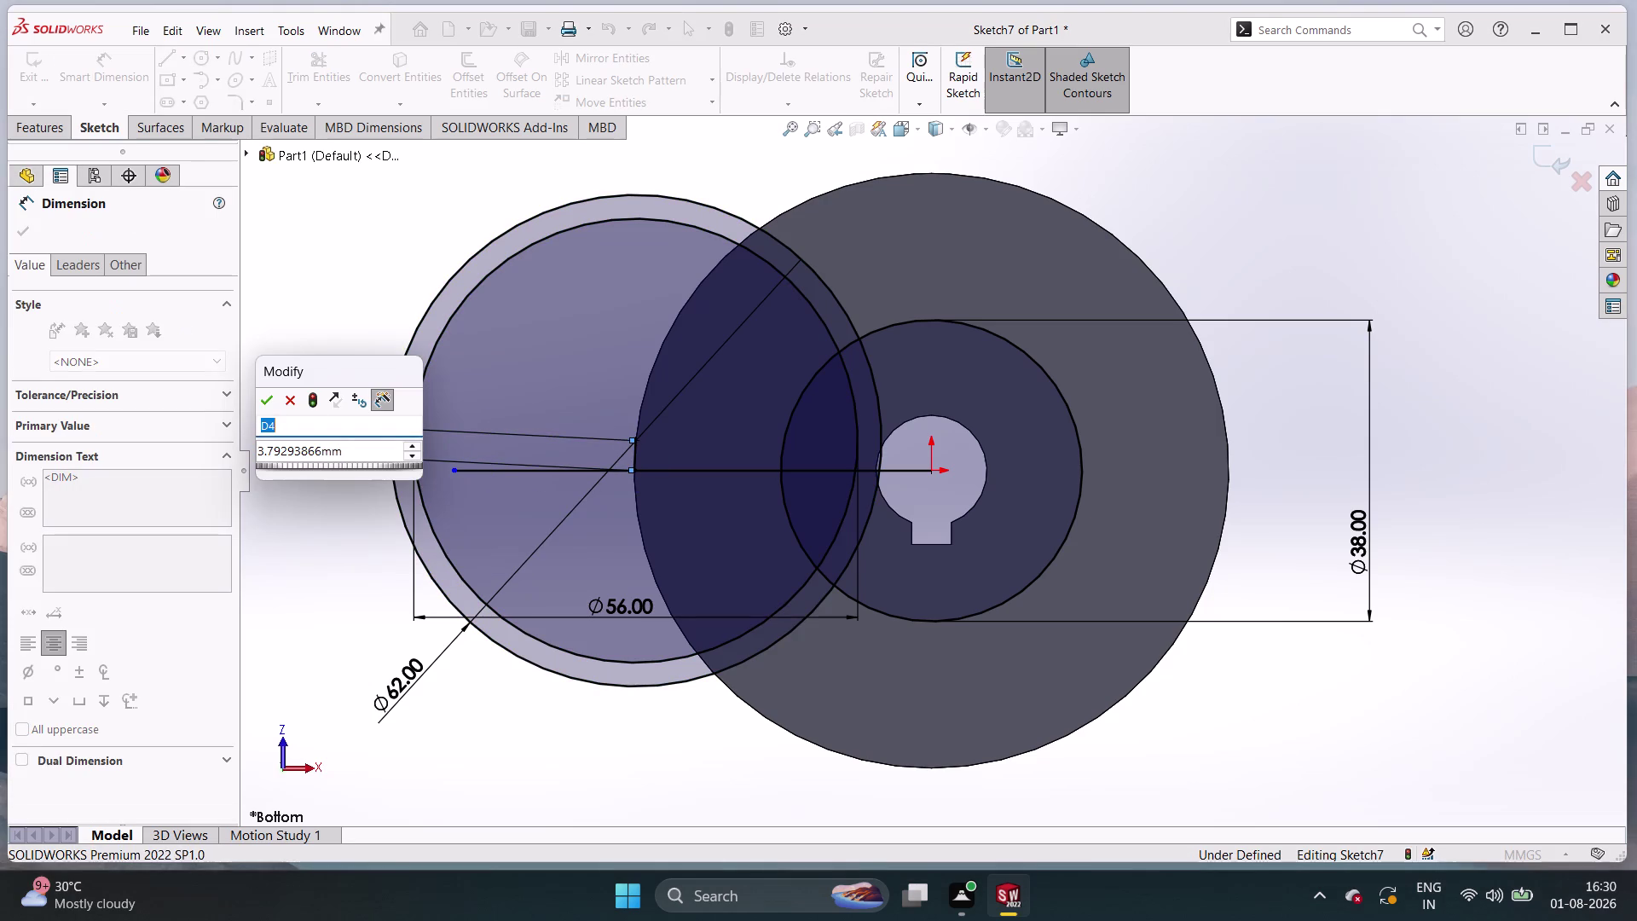
click(378, 449)
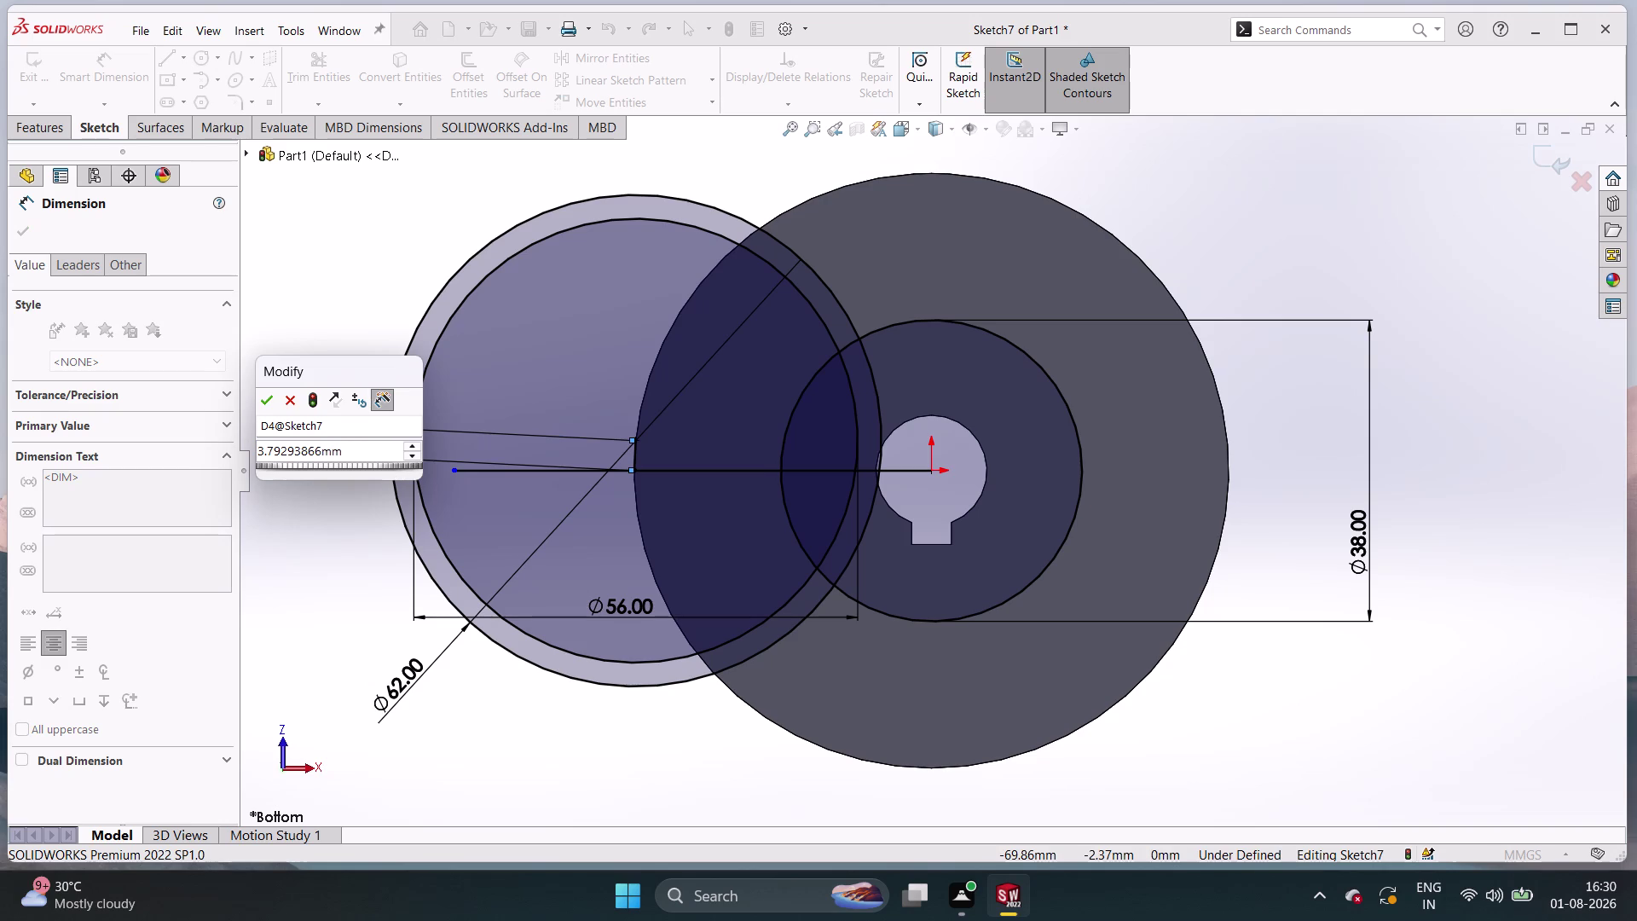
triple_click(368, 450)
triple_click(369, 451)
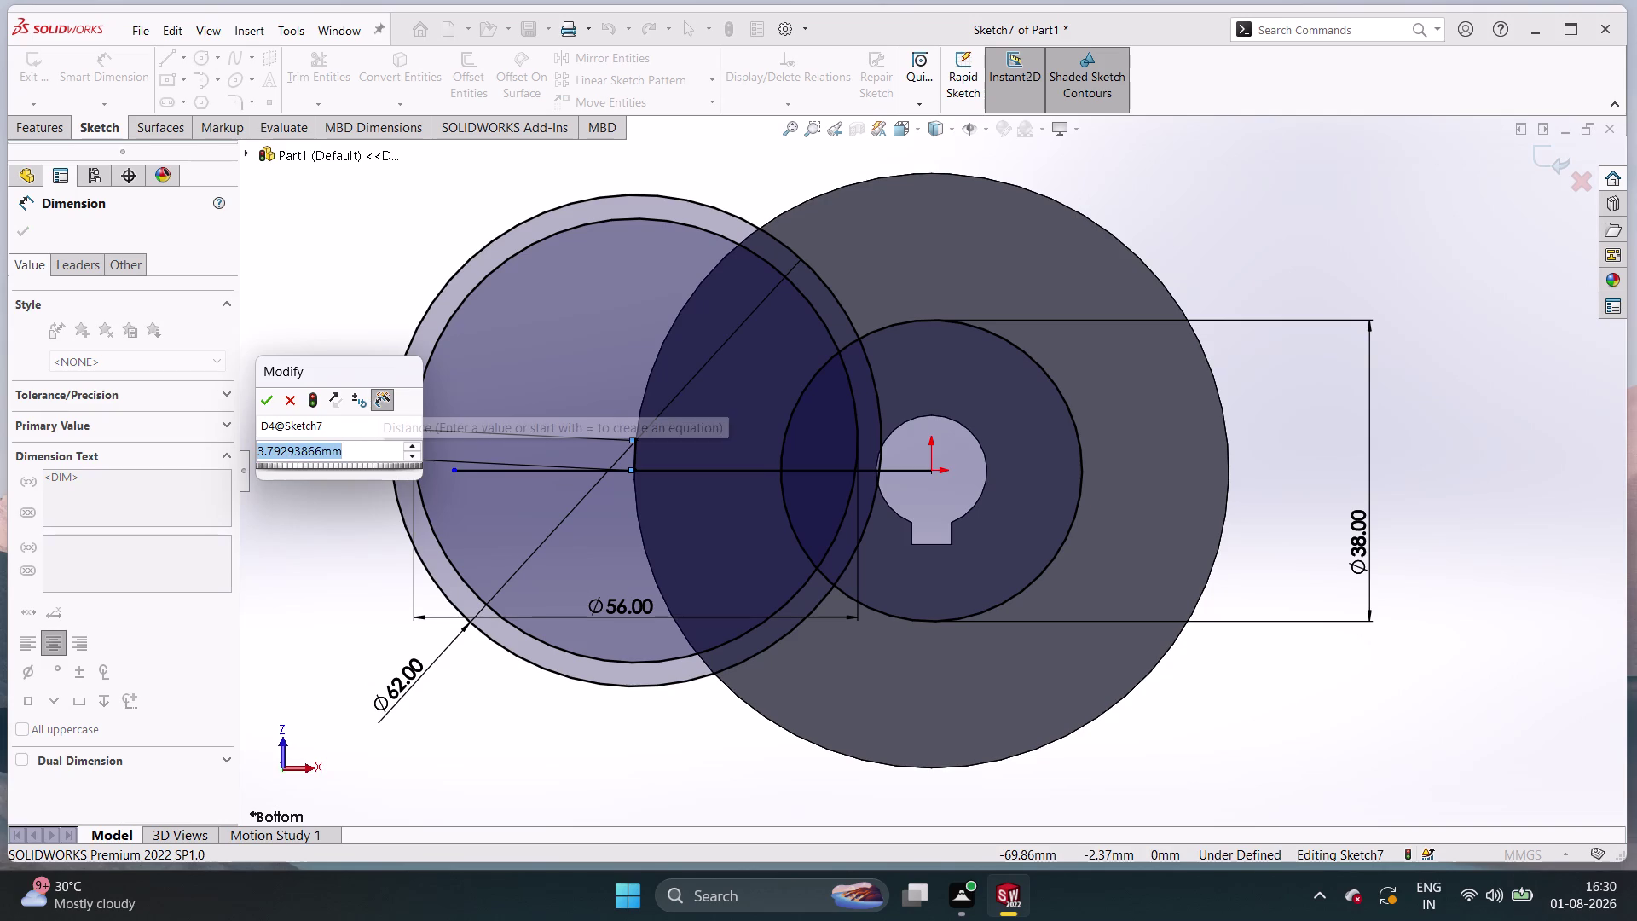
key(3)
key(Return)
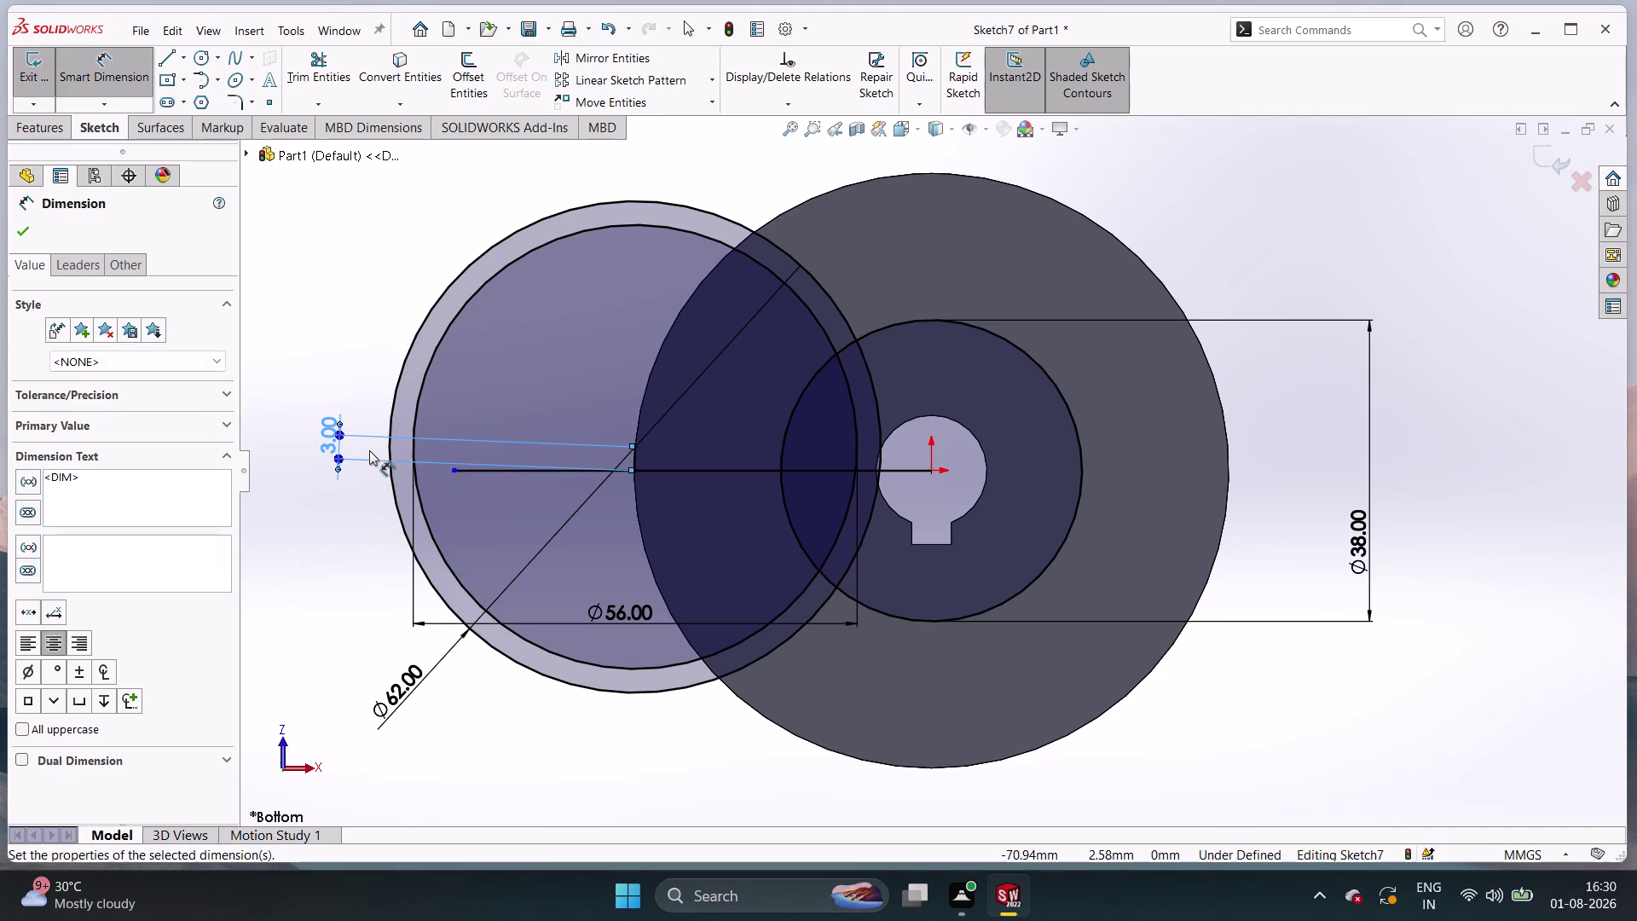
click(334, 288)
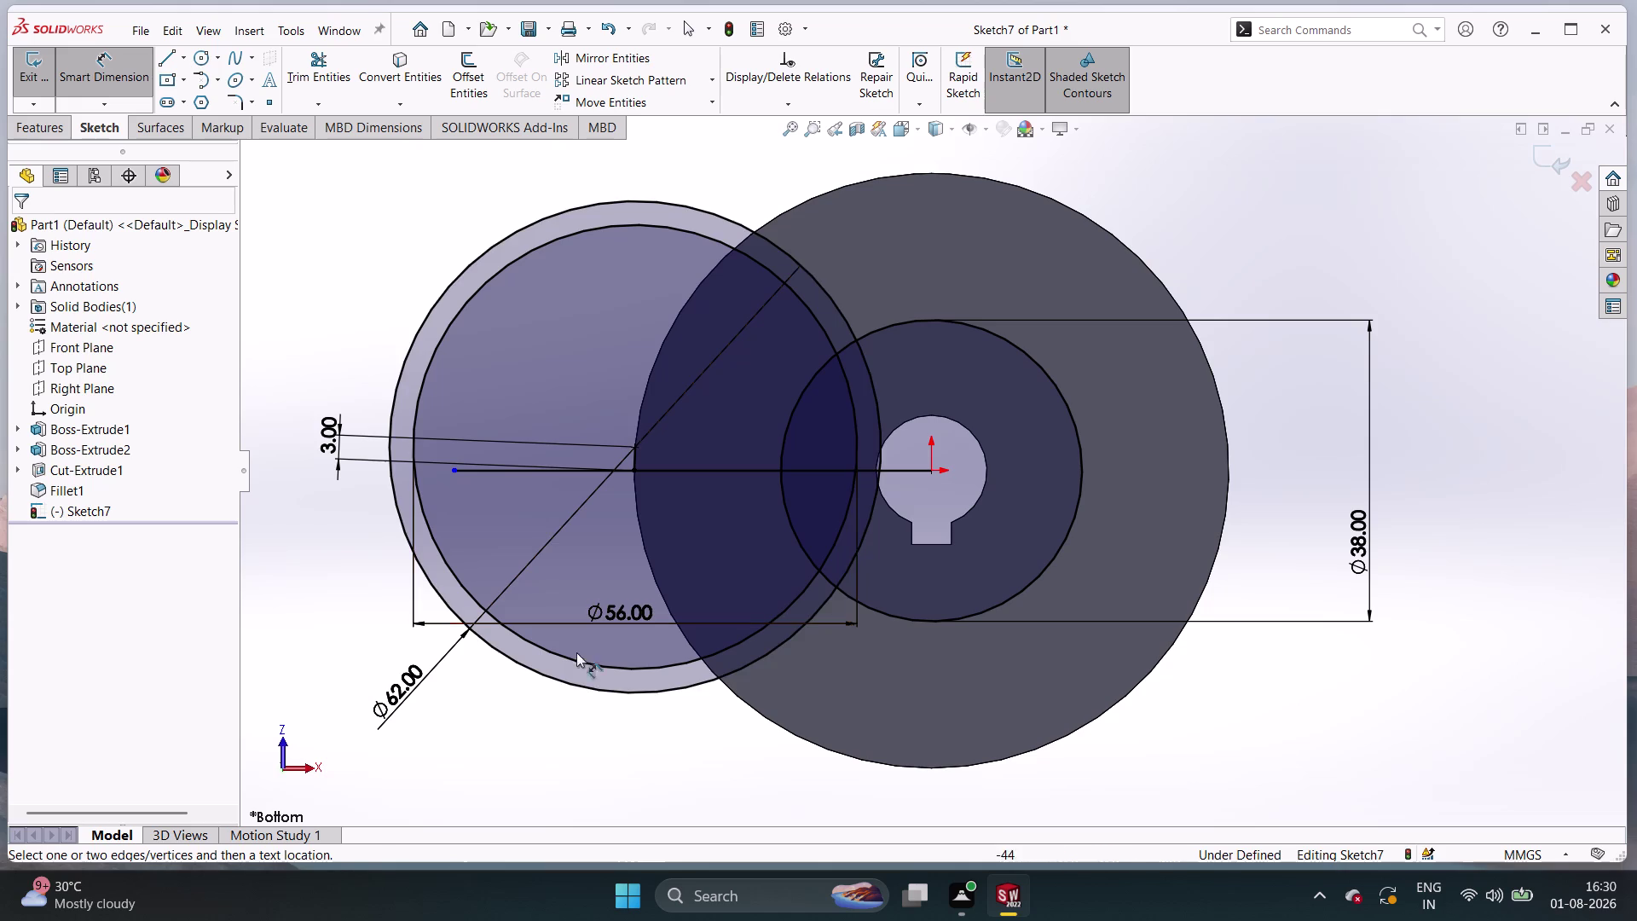
key(Escape)
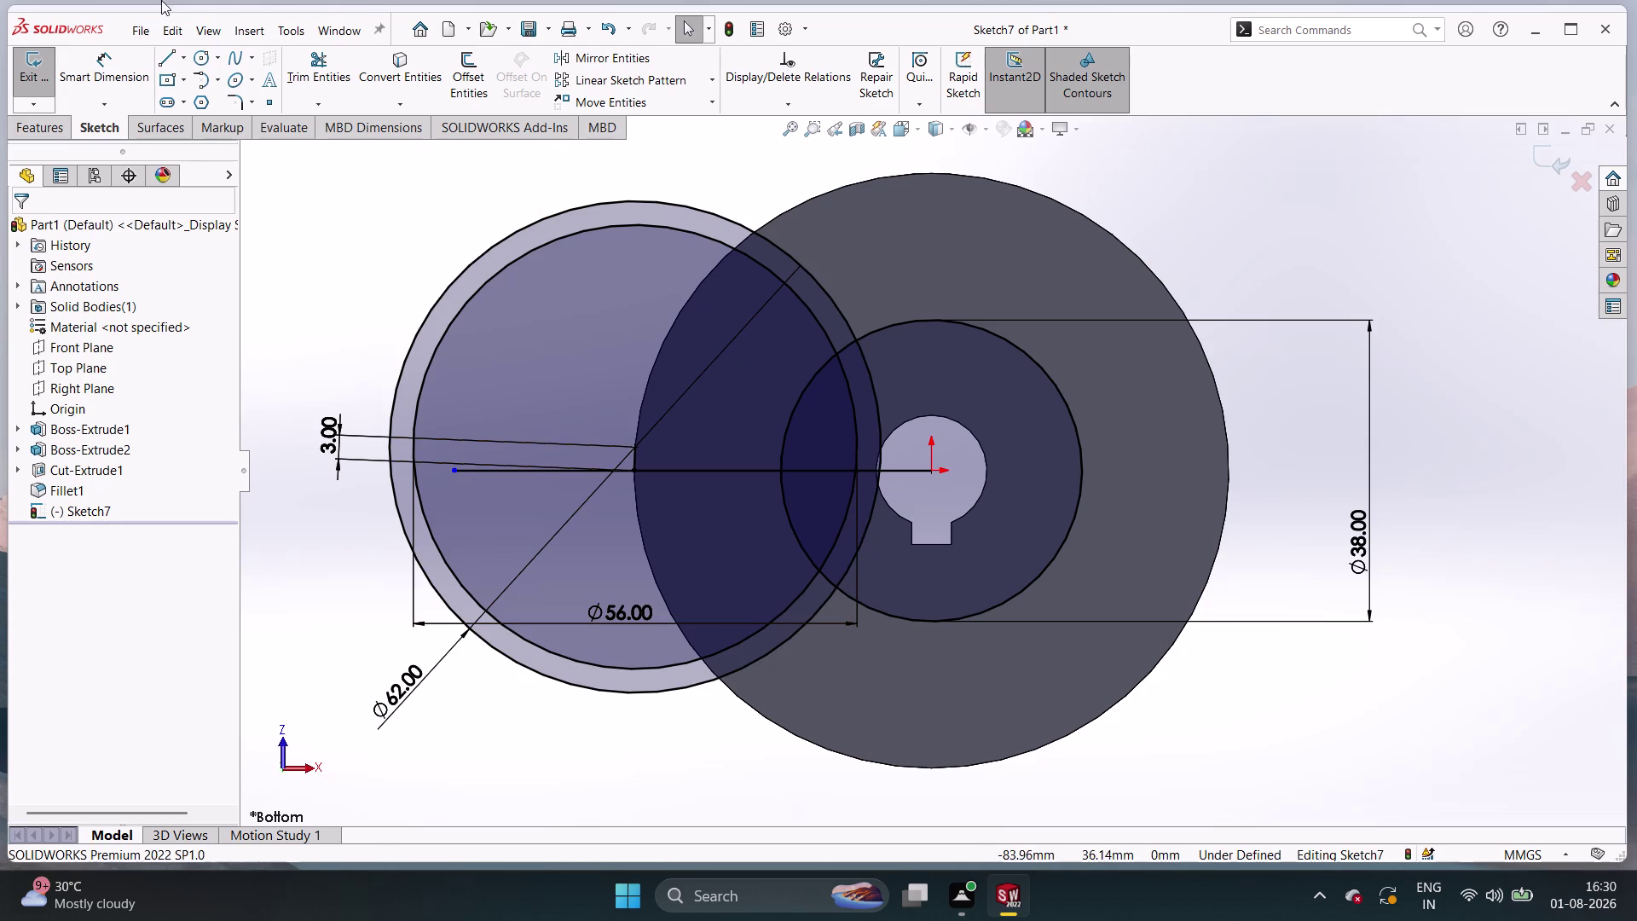
Power-trim the outer circle's upper portion, undoing one extra trim.
click(320, 100)
click(330, 122)
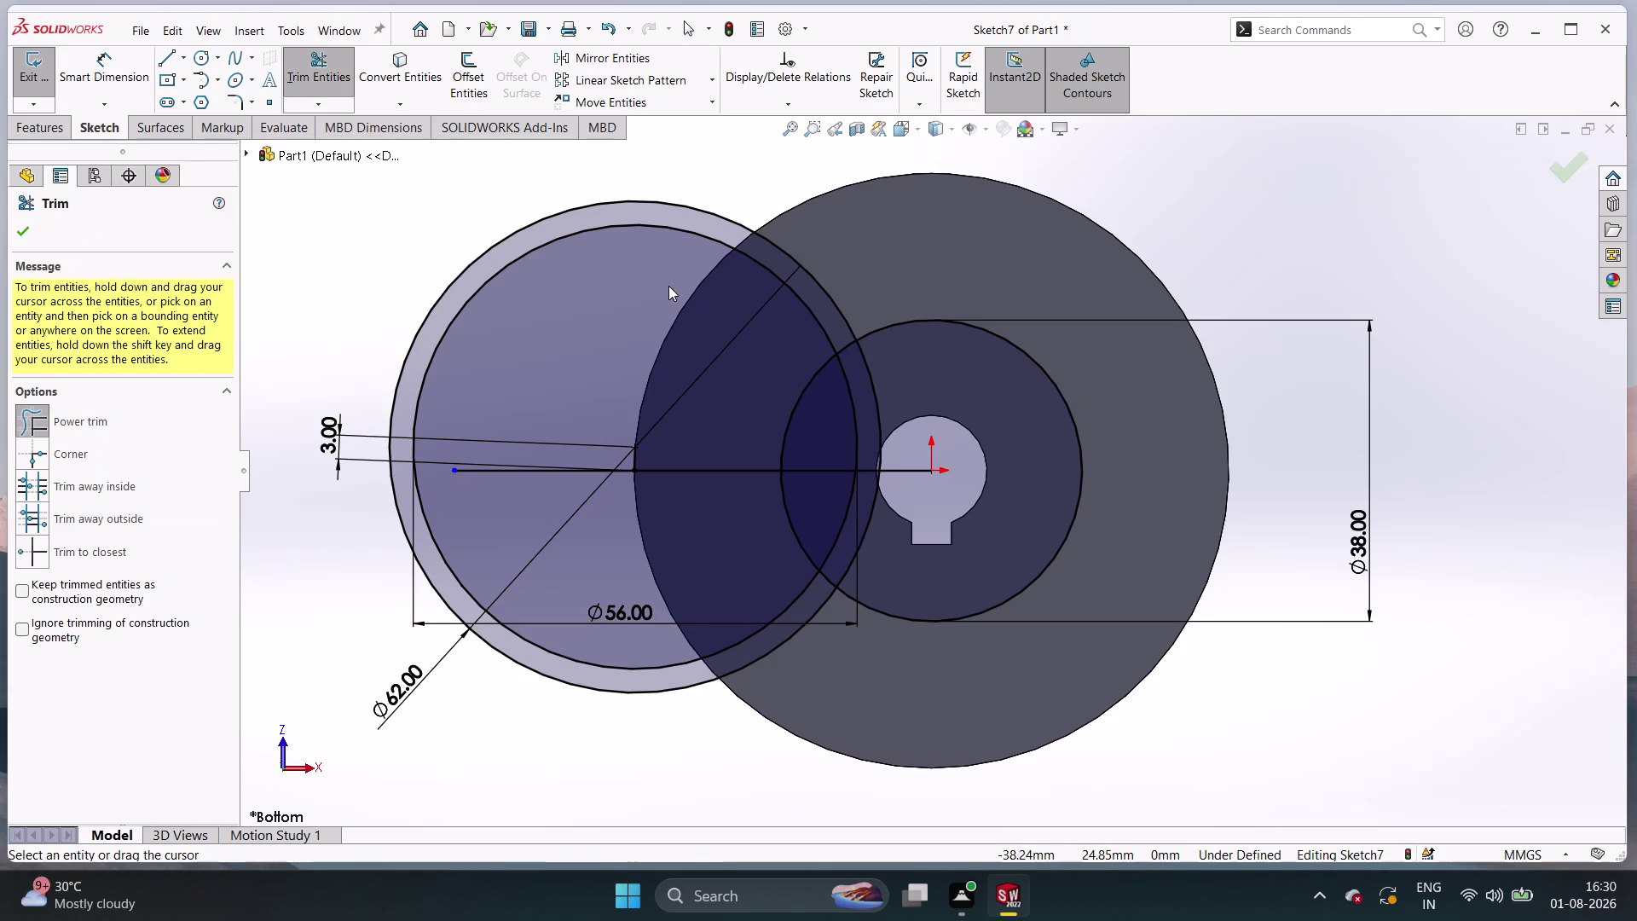
drag(686, 173, 682, 210)
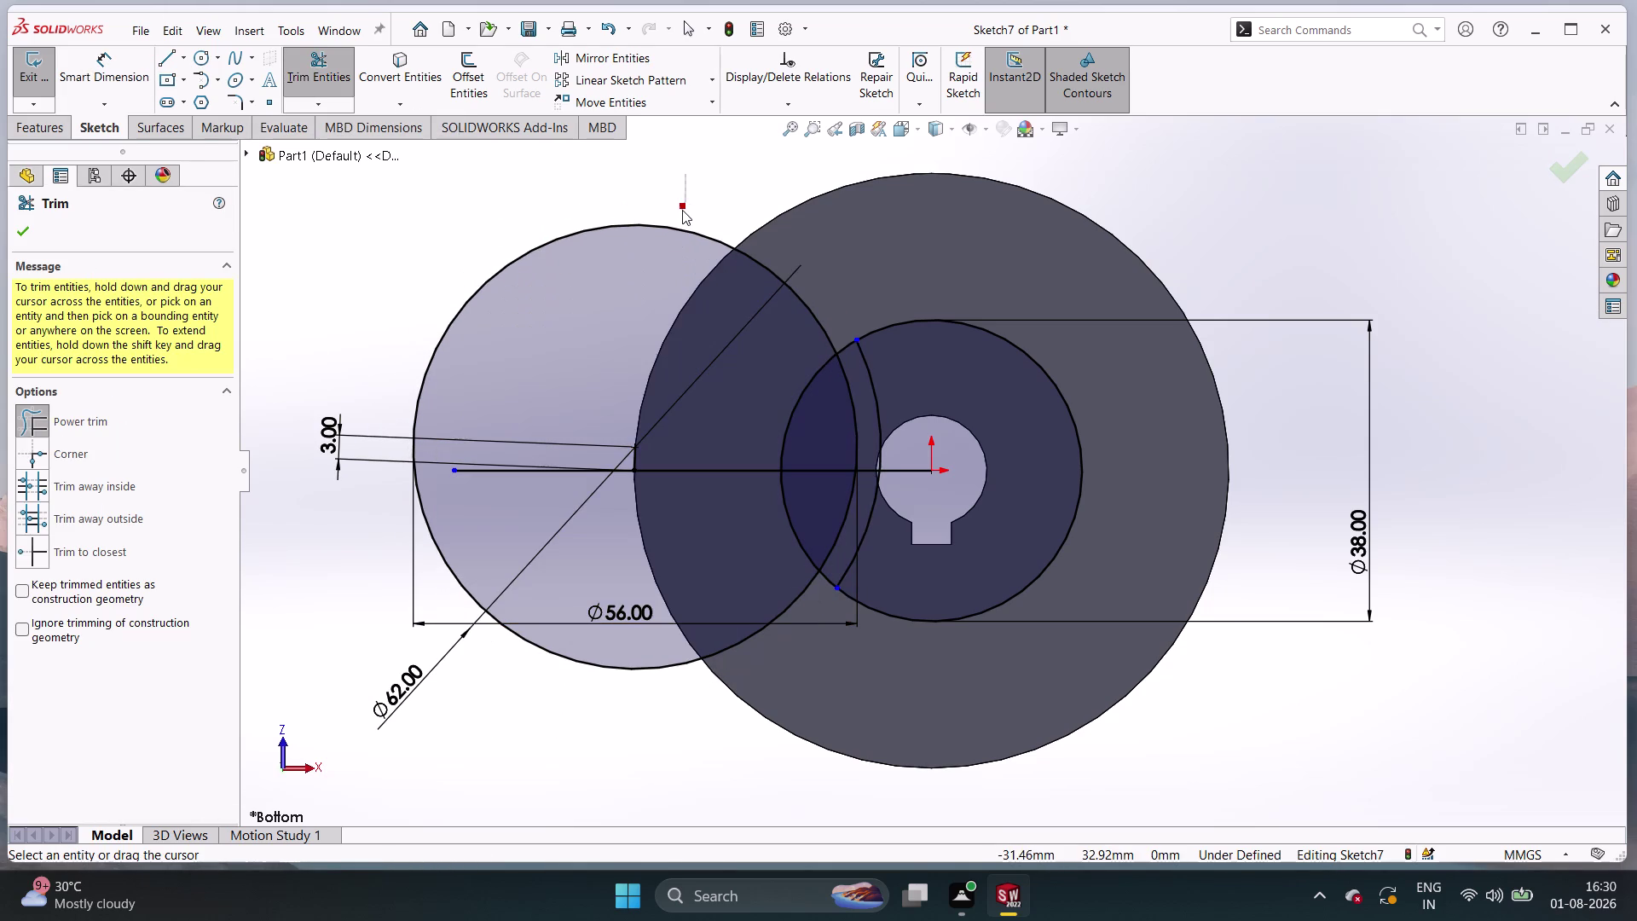
drag(682, 210, 684, 210)
key(ctrl+z)
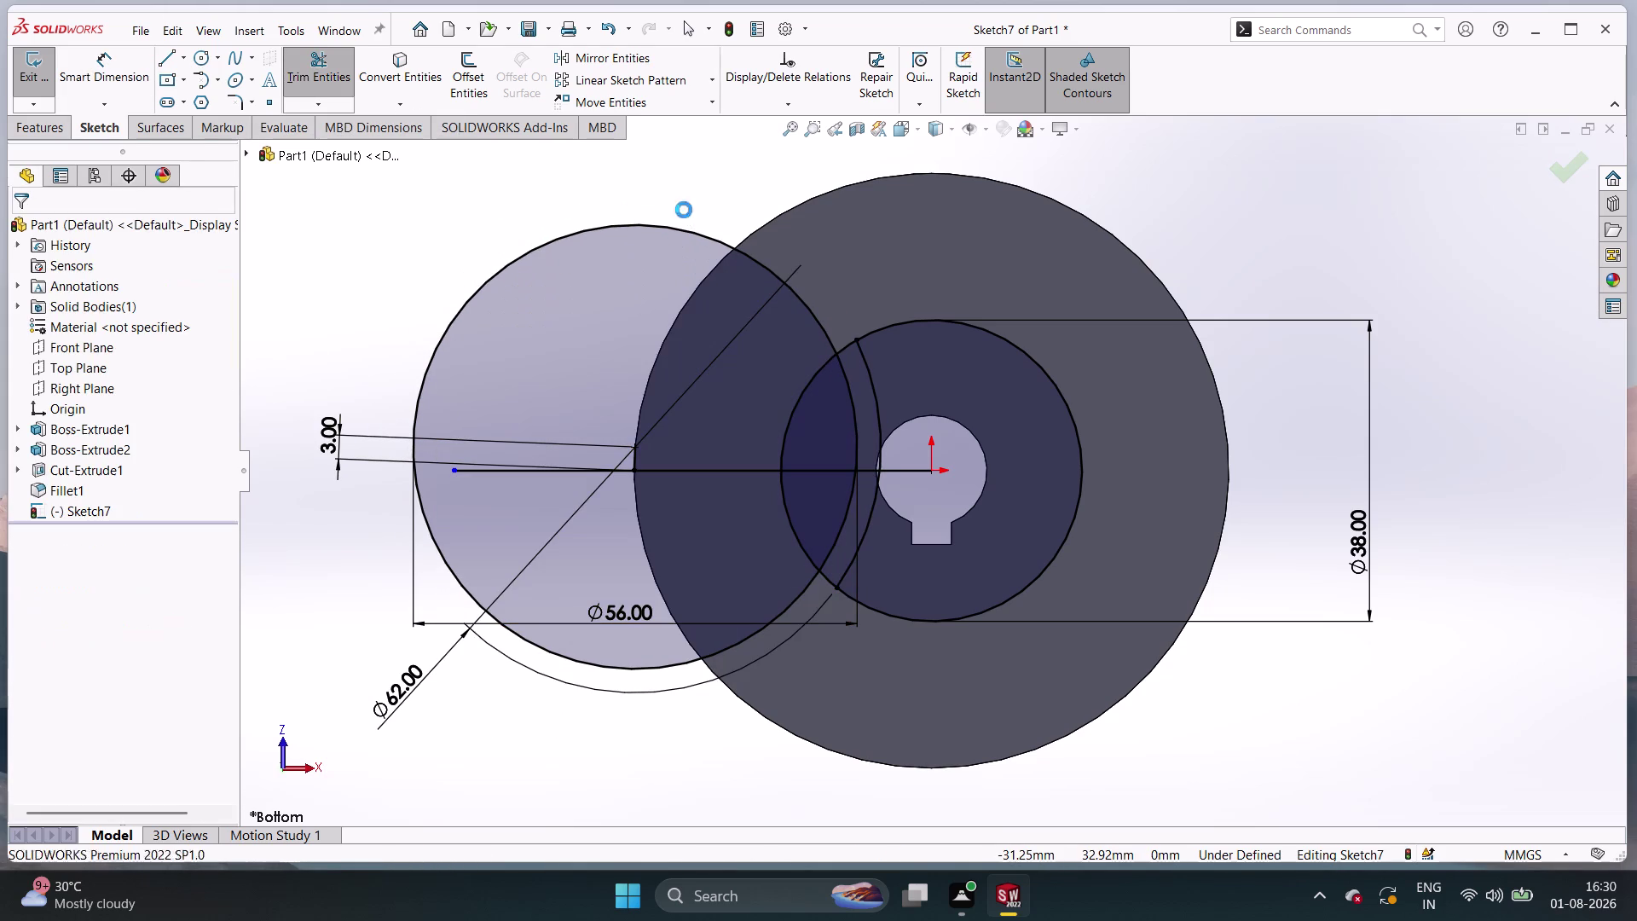
drag(648, 314, 695, 363)
click(696, 363)
click(852, 656)
drag(853, 656, 805, 596)
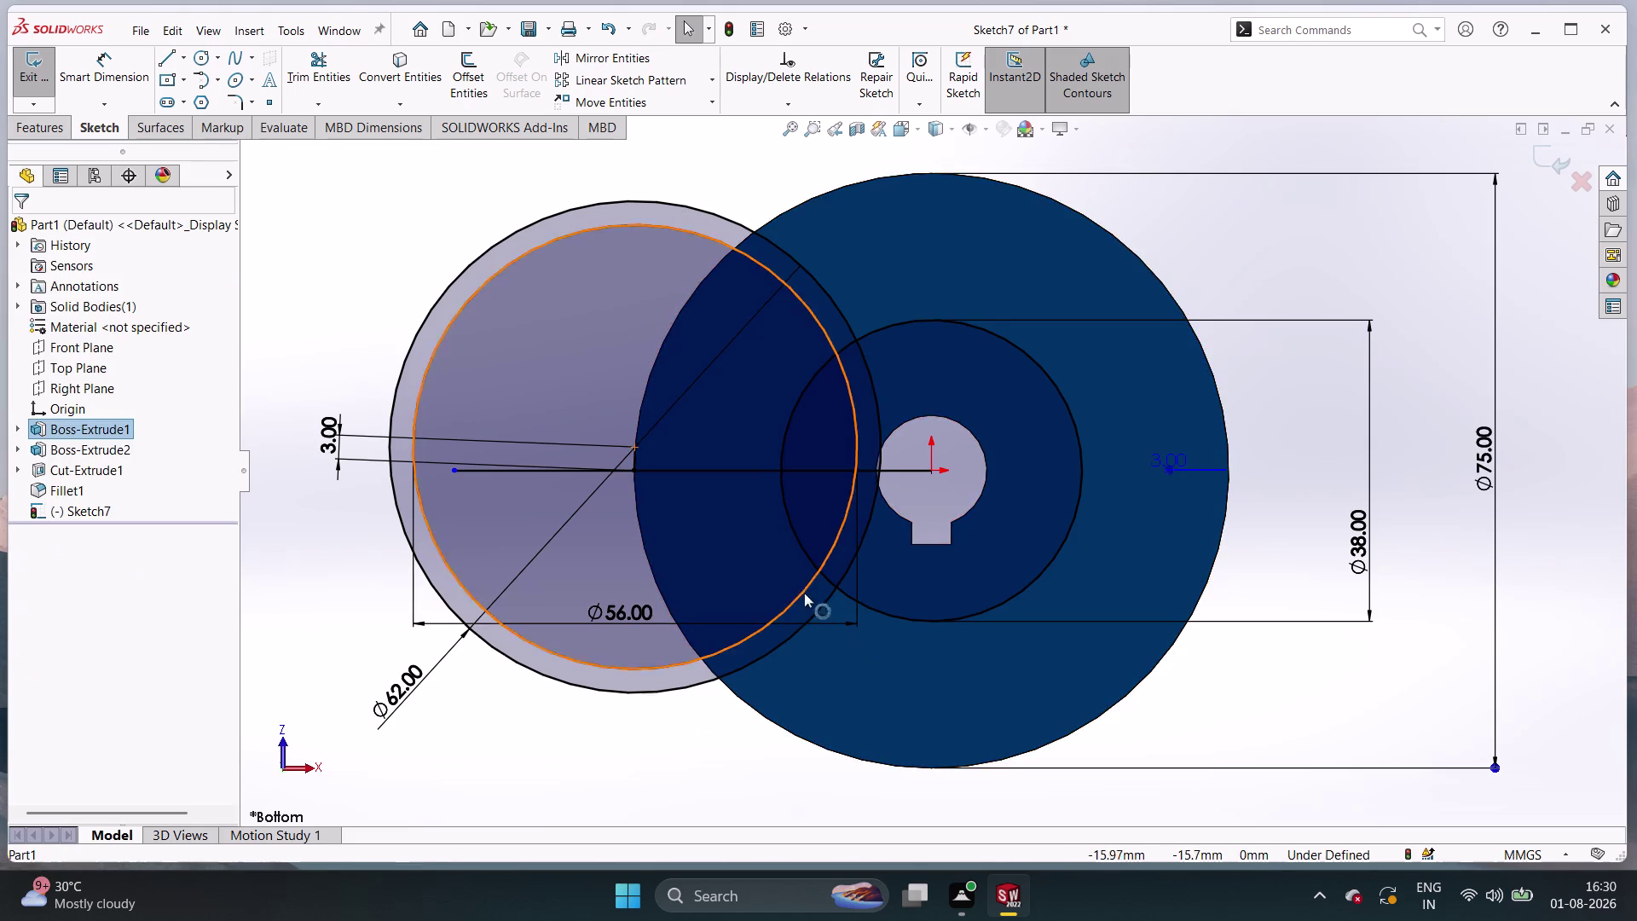
drag(805, 595, 790, 577)
click(791, 577)
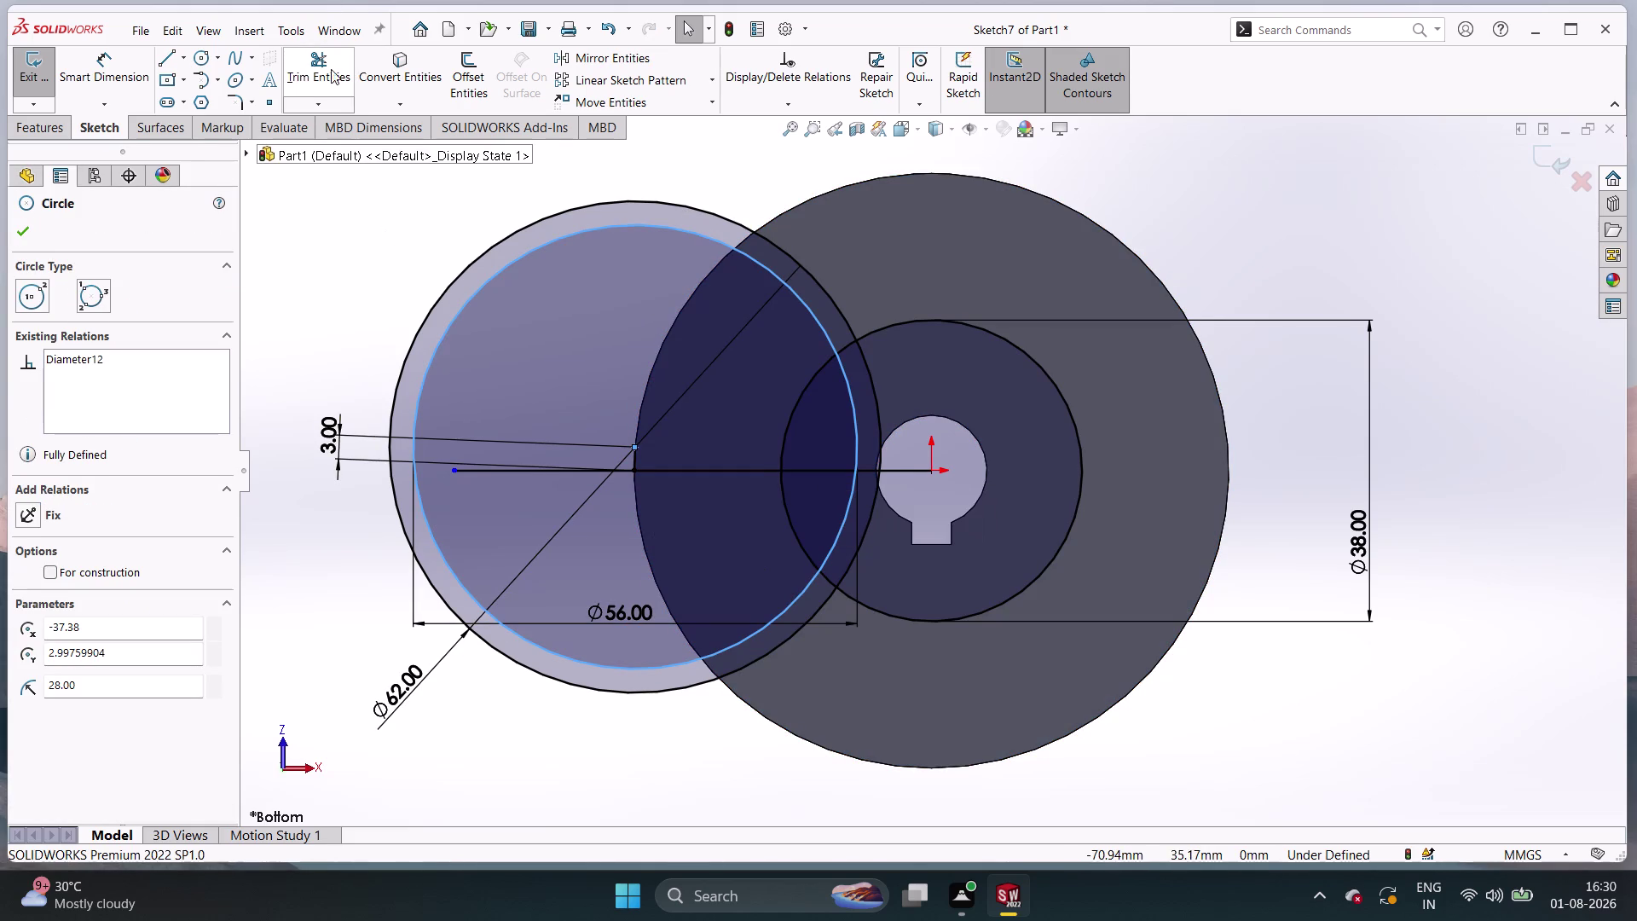
Trim segments of the 56 mm circle and undo an unwanted trim.
click(316, 62)
drag(741, 572, 794, 627)
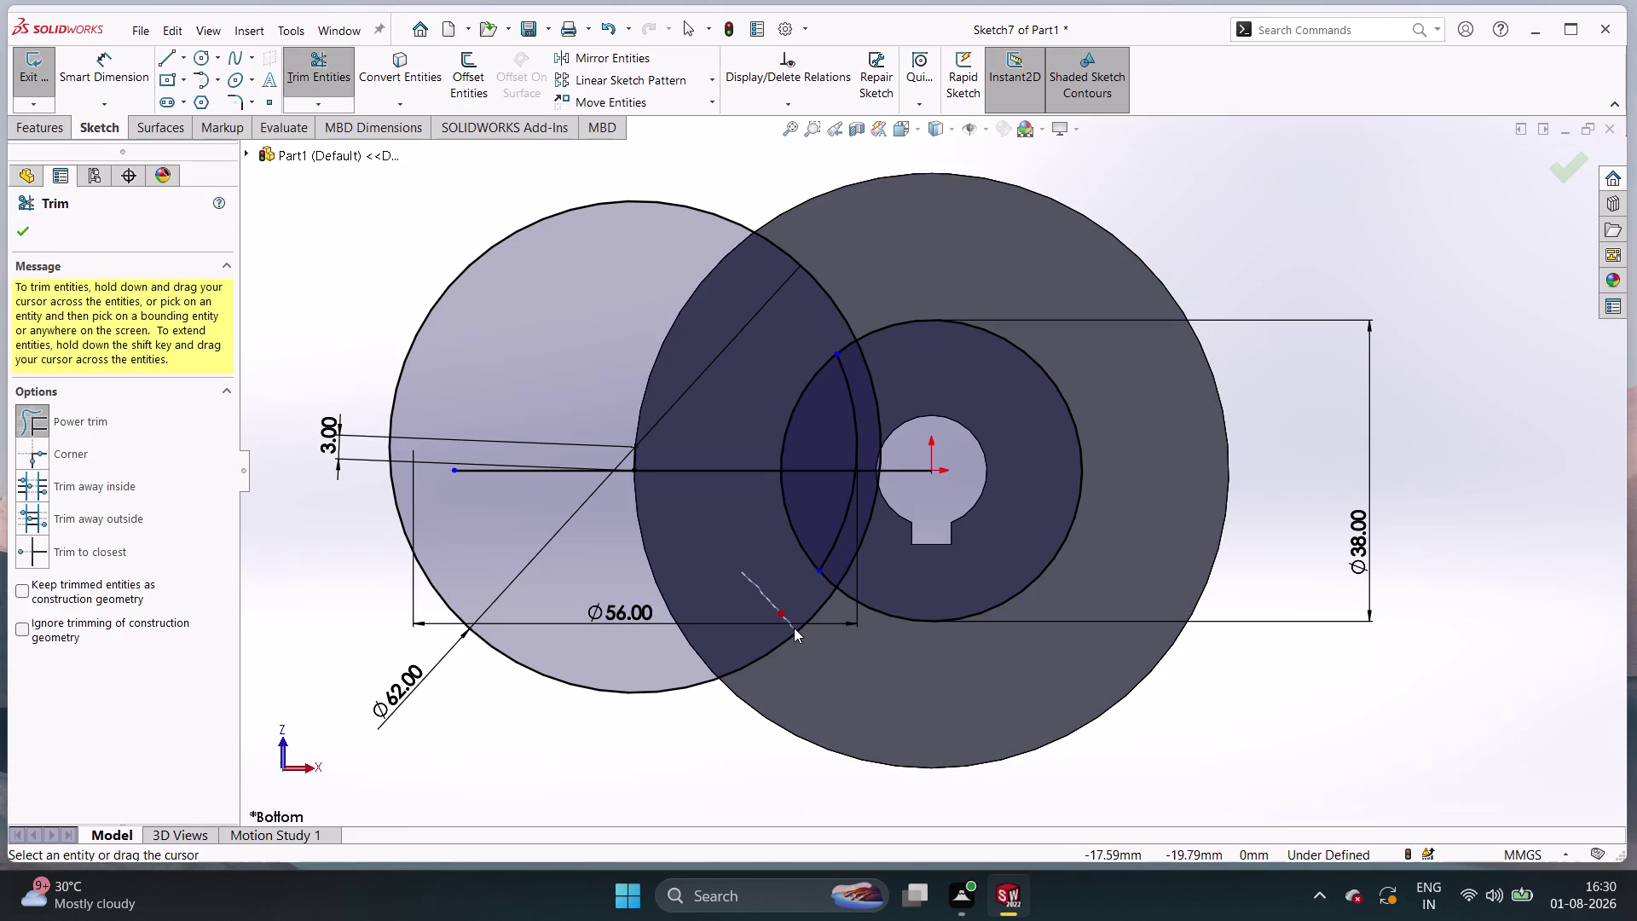
drag(794, 628, 794, 628)
drag(799, 635, 815, 653)
click(815, 652)
drag(815, 653, 787, 626)
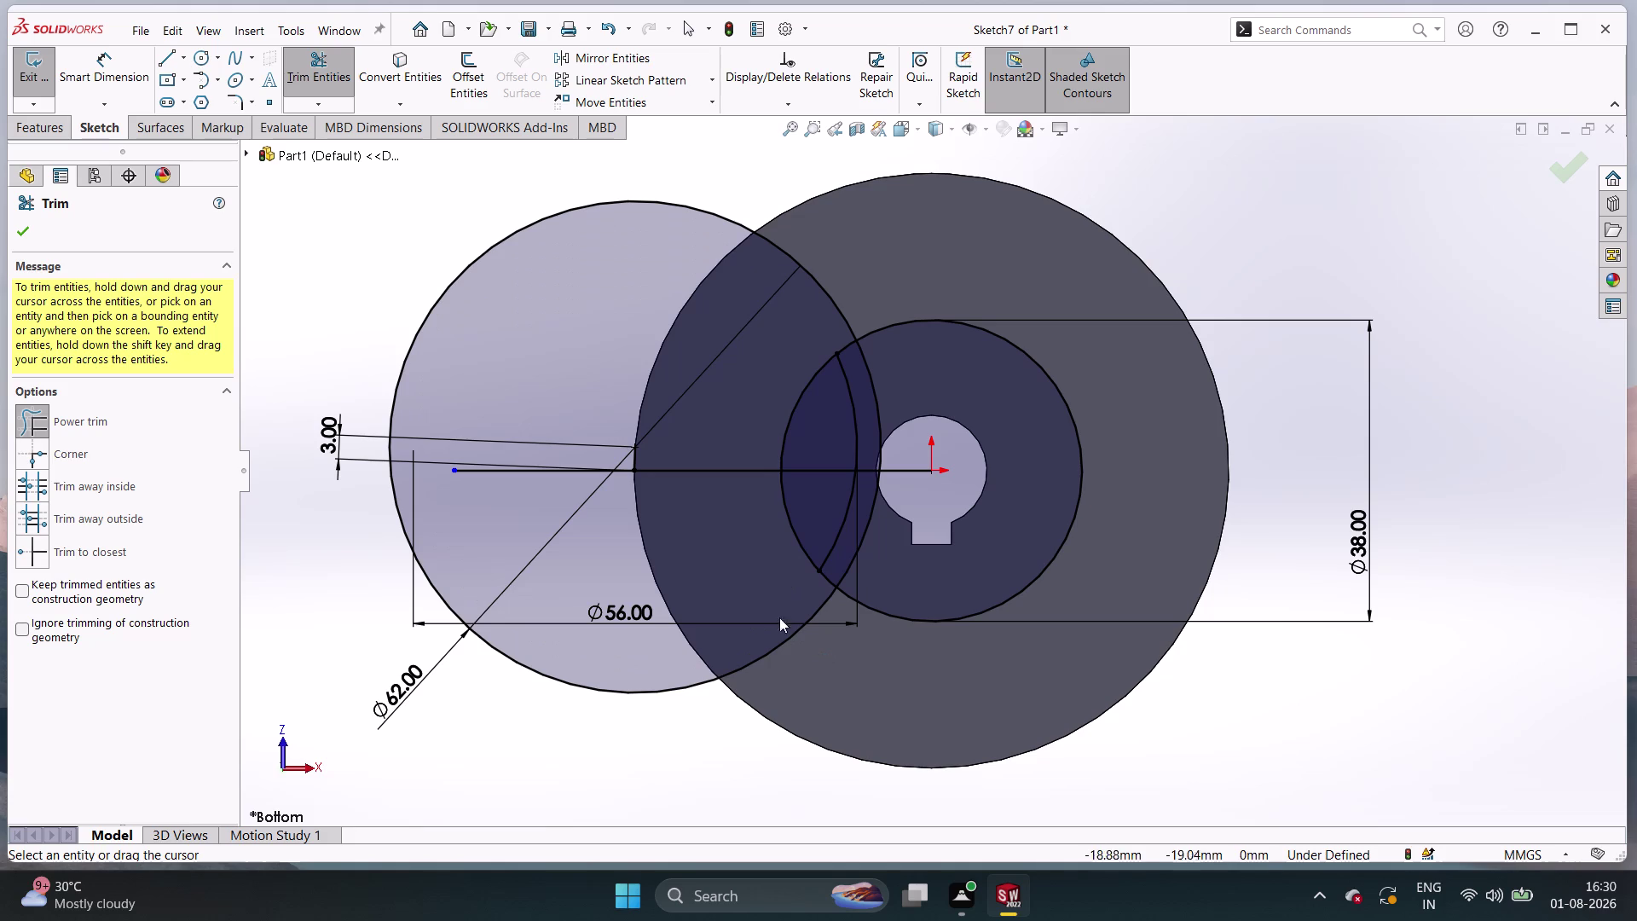
drag(788, 626, 762, 594)
key(ctrl+z)
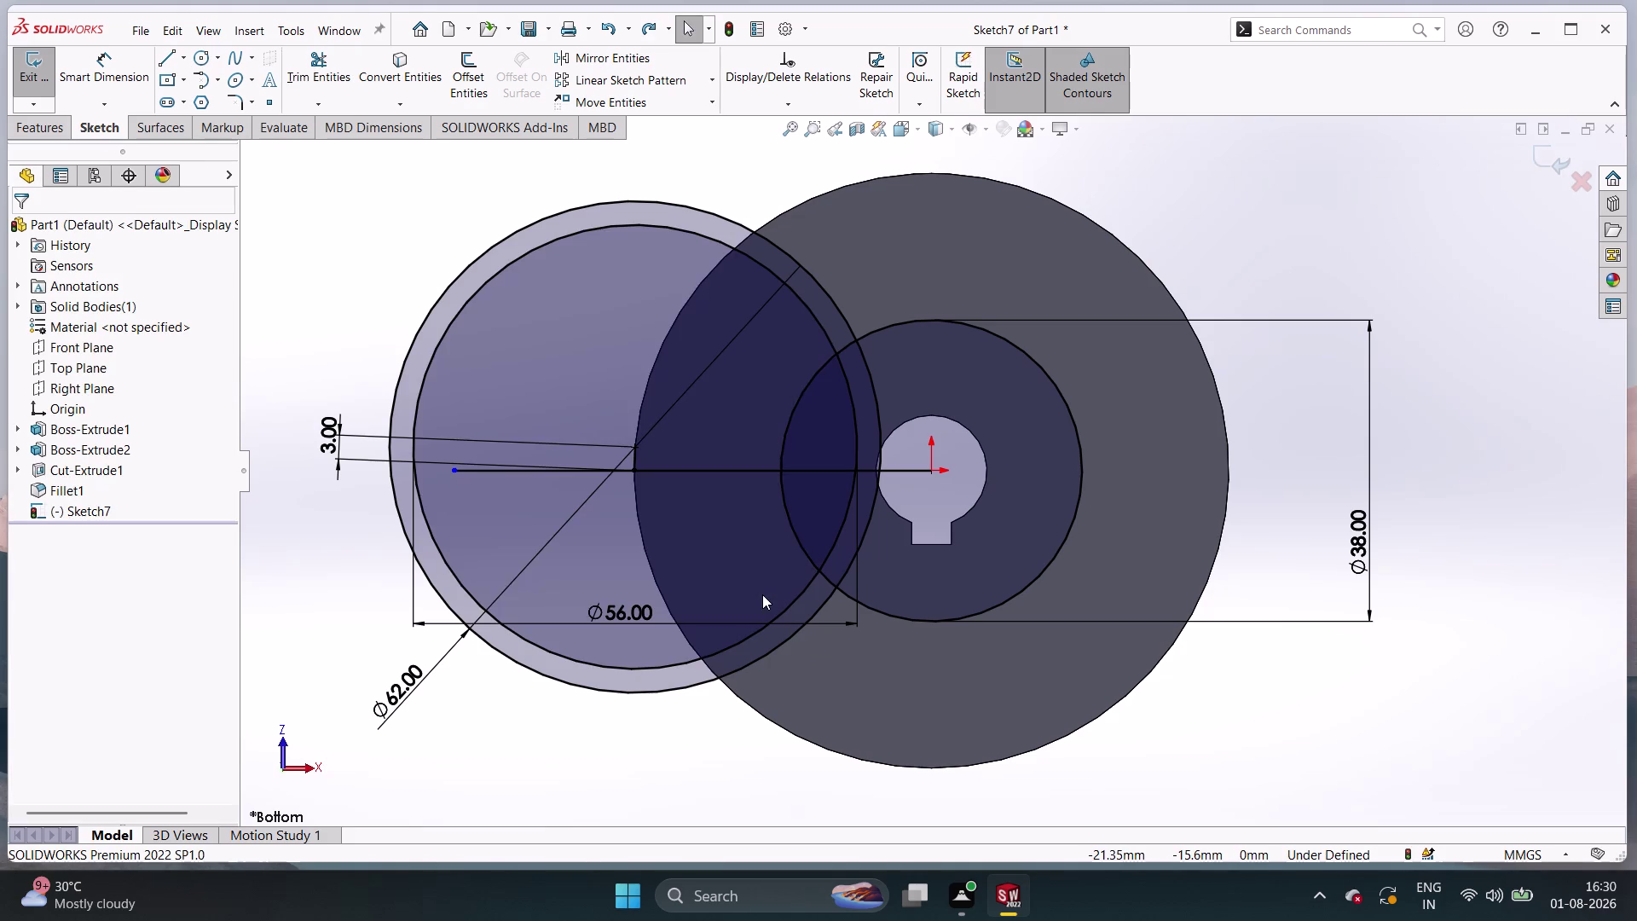
drag(963, 262, 955, 355)
double_click(955, 355)
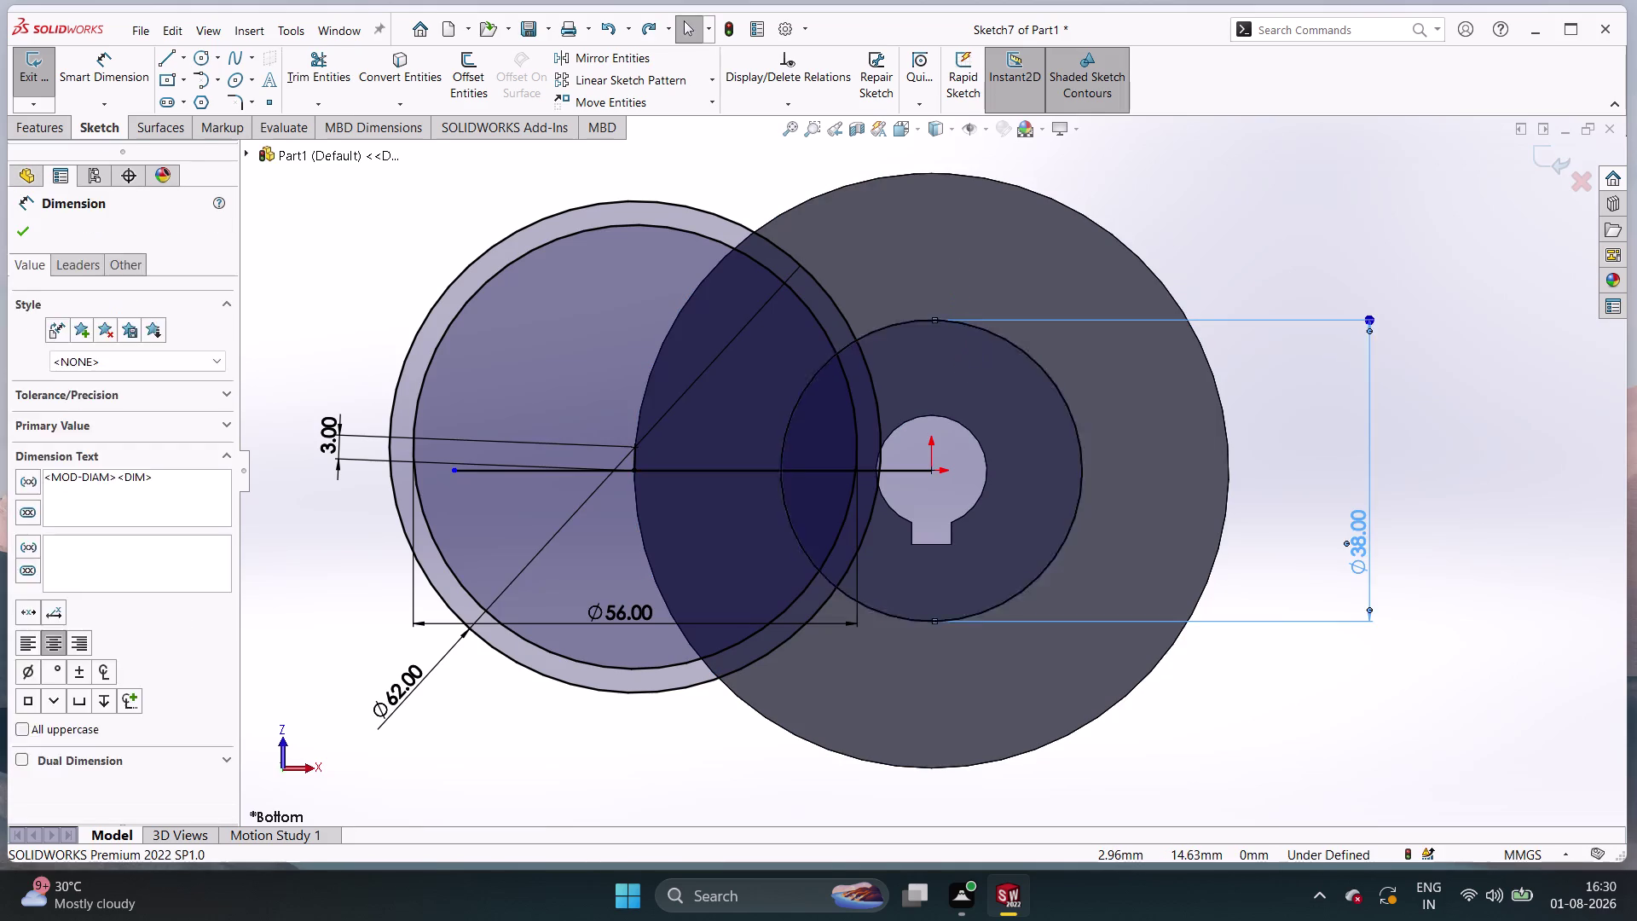
key(Escape)
key(Escape)
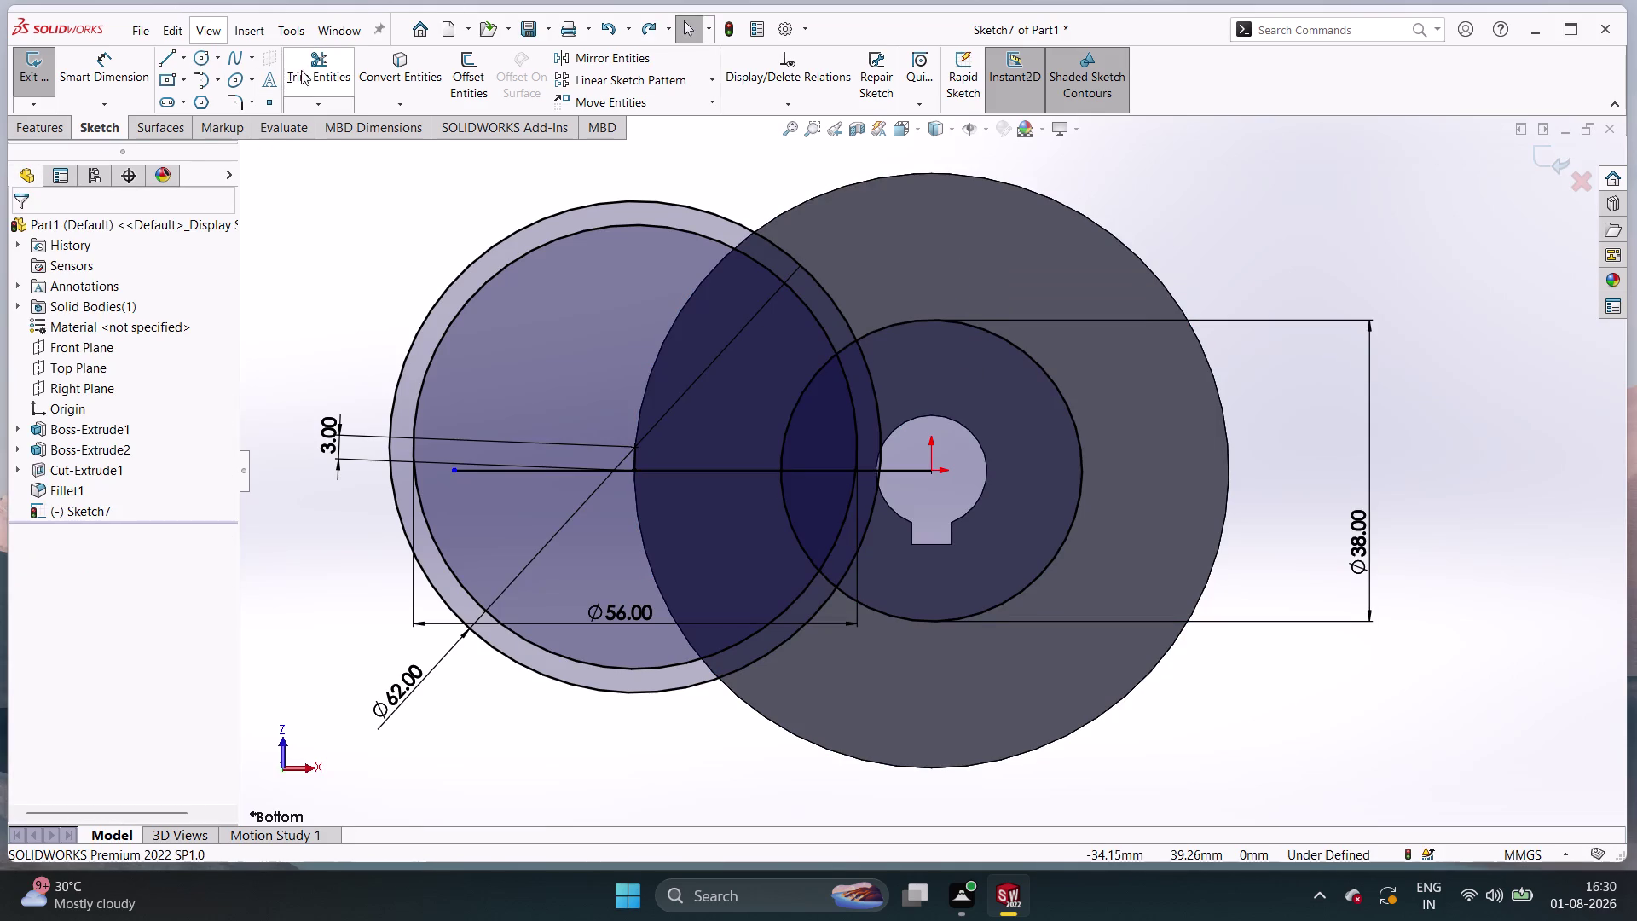
Trim away the 38 mm circle's arcs inside the disc.
click(309, 73)
drag(875, 277, 922, 357)
click(922, 357)
drag(780, 362, 807, 401)
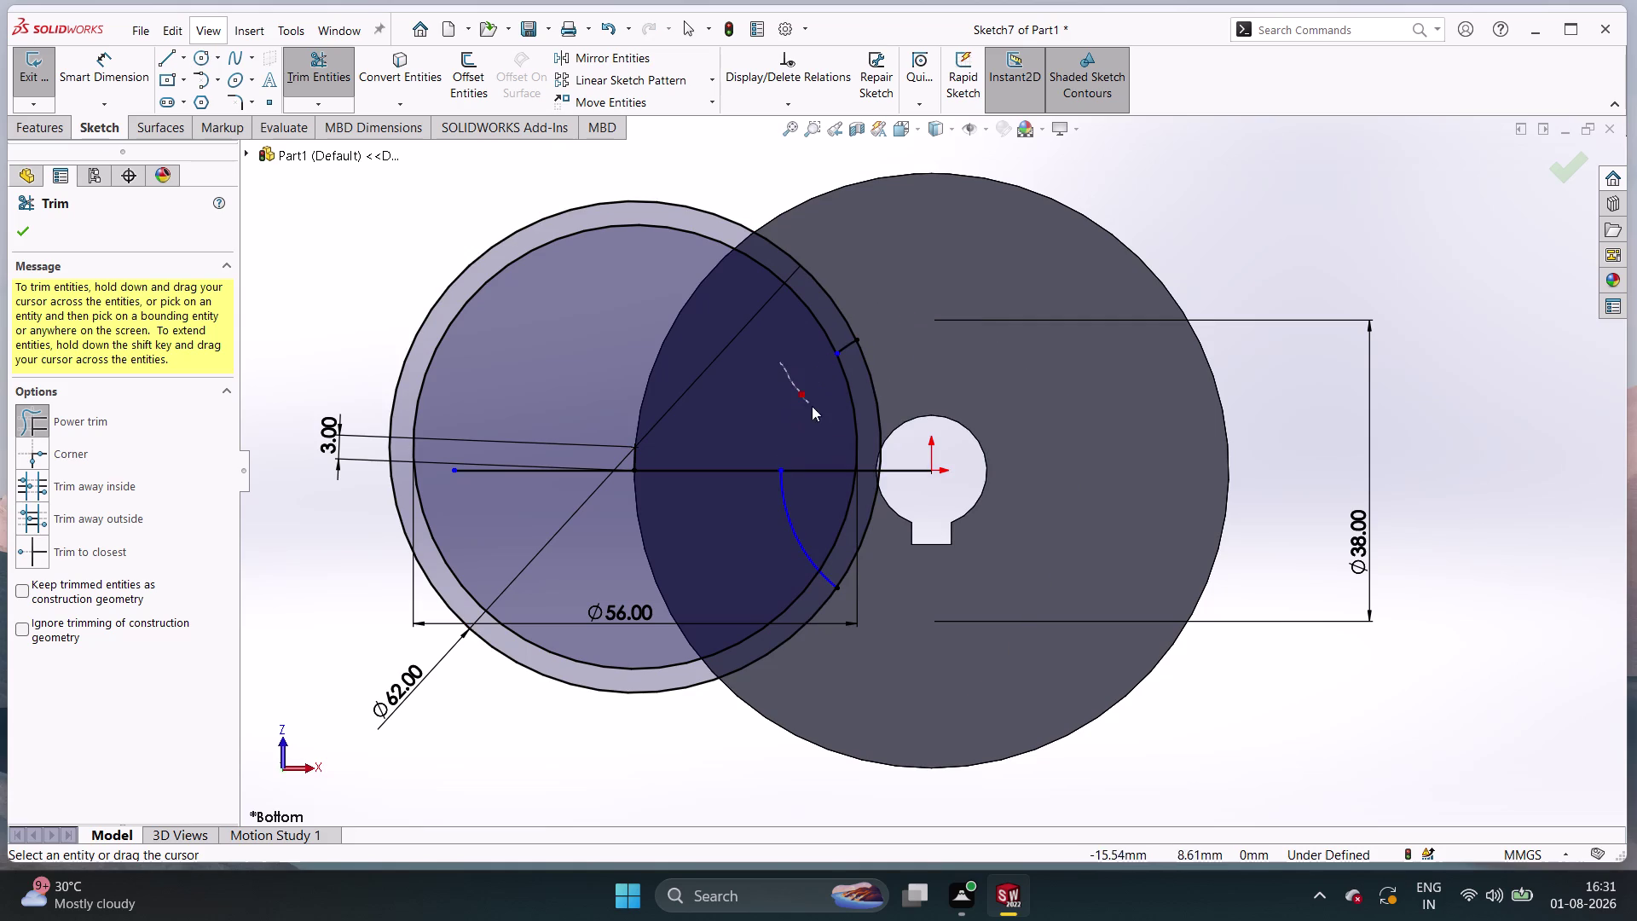
drag(807, 401, 829, 425)
triple_click(829, 425)
drag(809, 489, 802, 533)
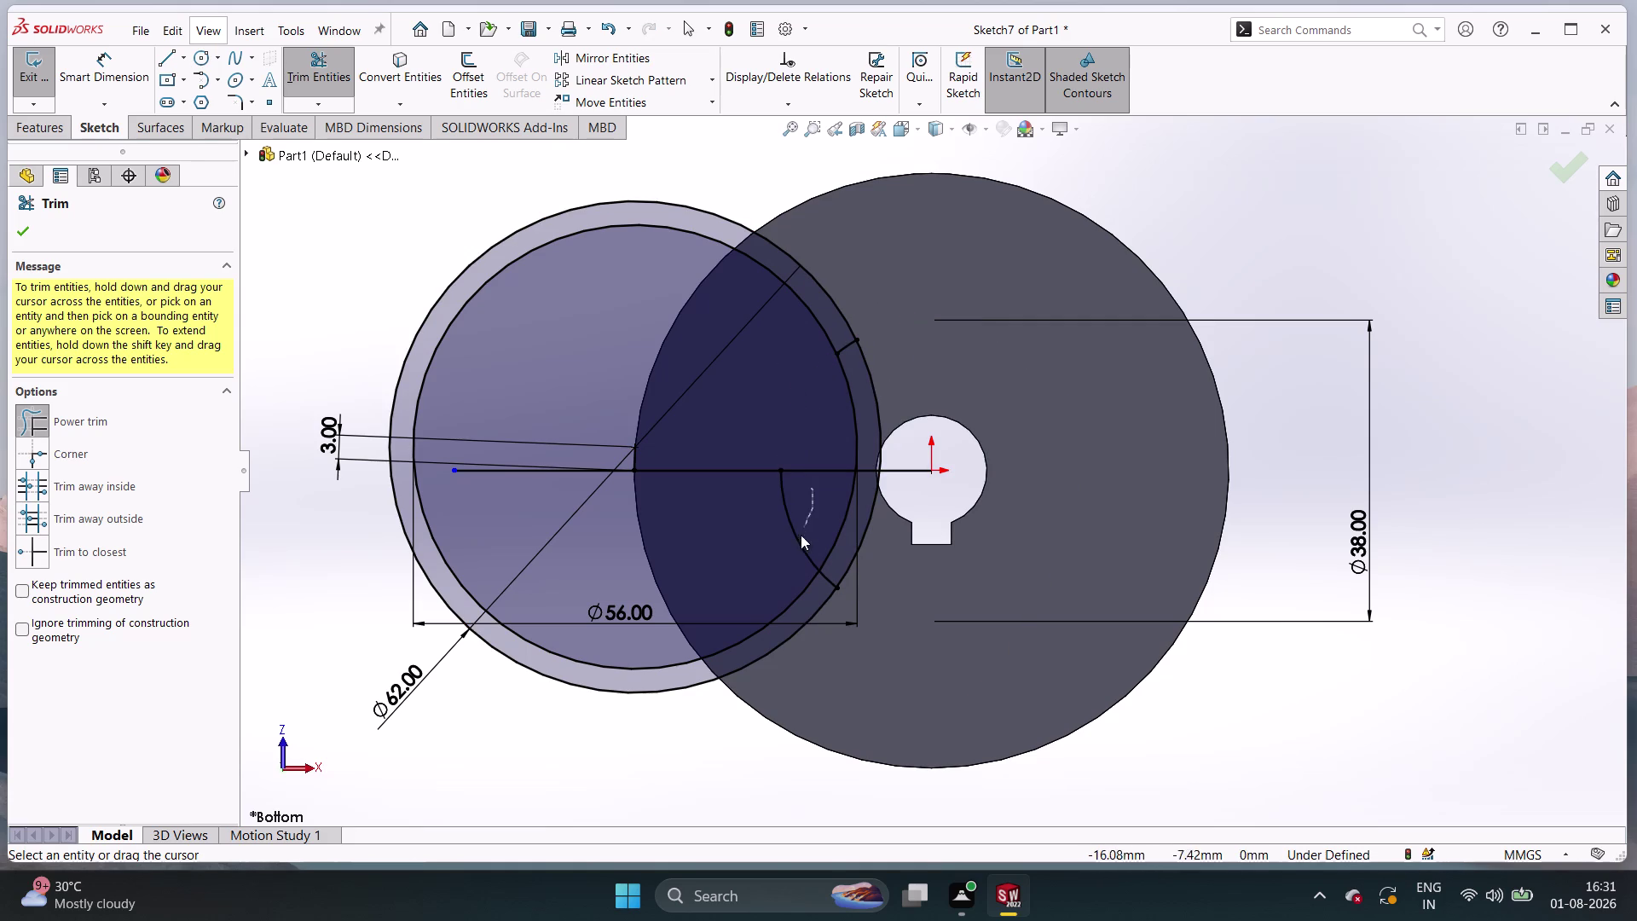
drag(802, 533, 785, 558)
double_click(781, 557)
drag(827, 421, 831, 422)
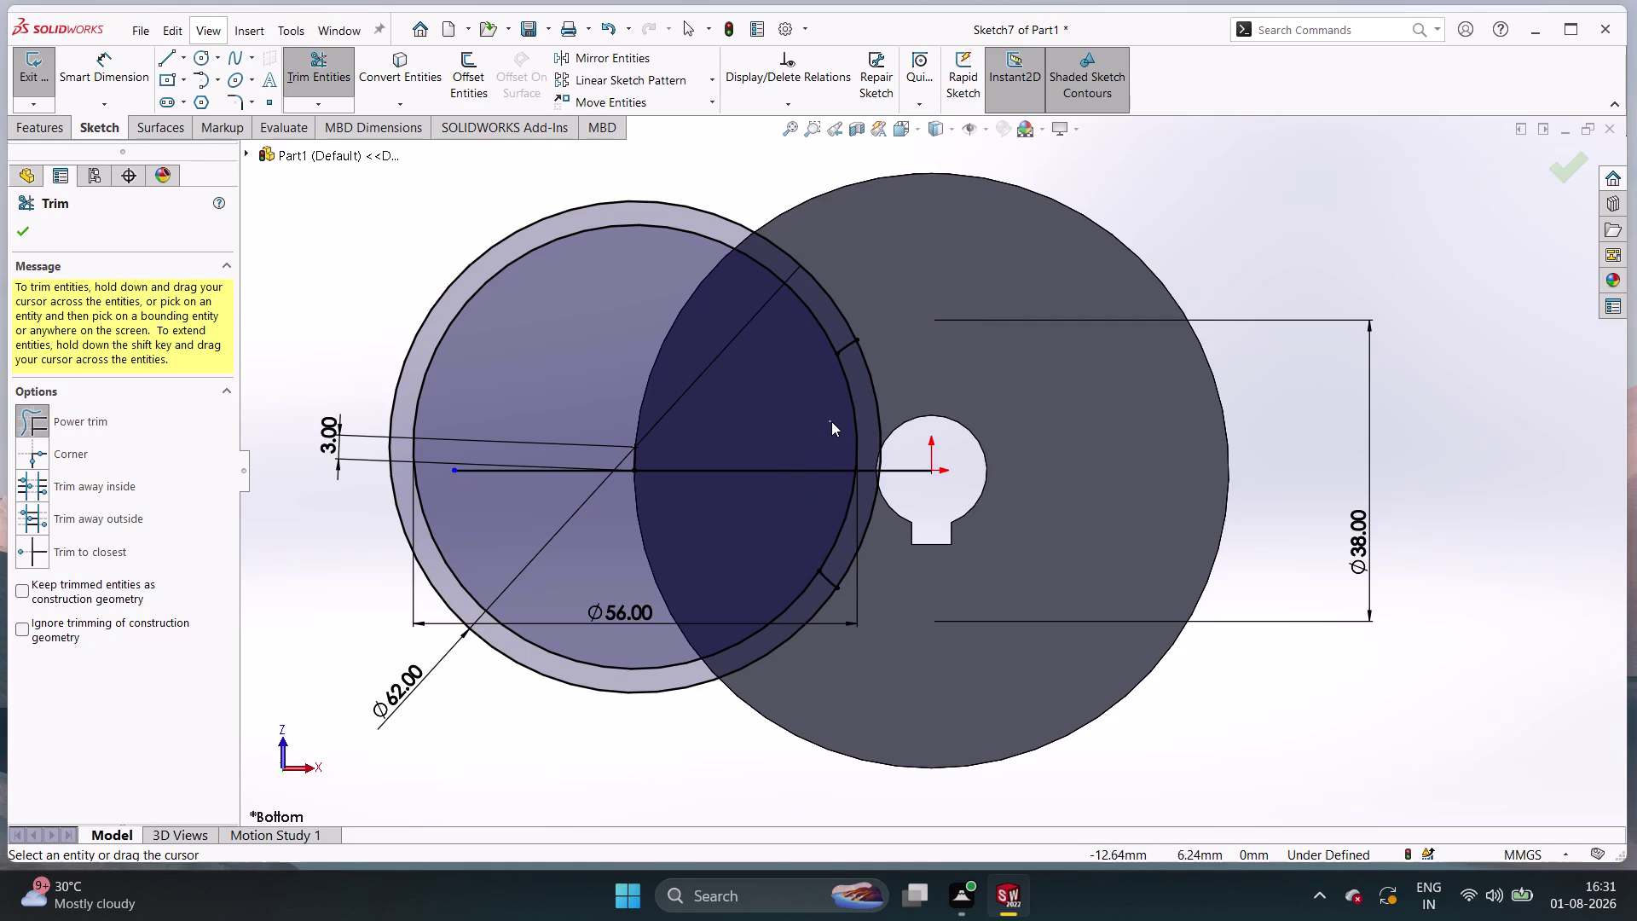
Trim the 56 mm circle and the ring's inner arc inside the disc, then exit Trim.
drag(832, 421, 886, 380)
drag(886, 381, 914, 353)
click(915, 353)
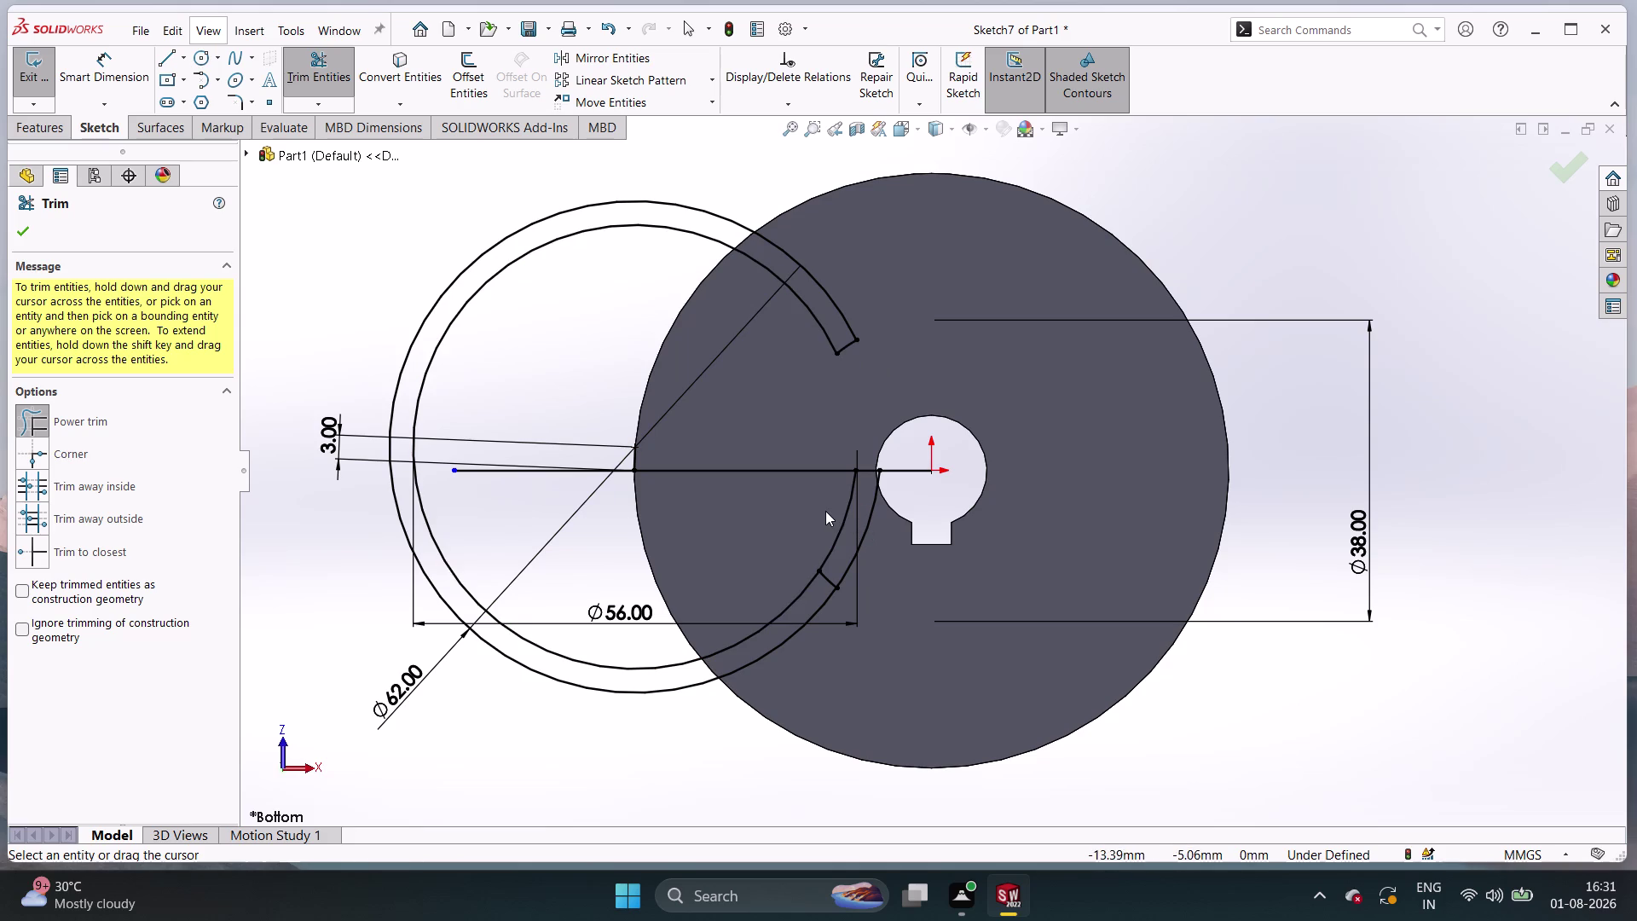
drag(825, 510, 883, 571)
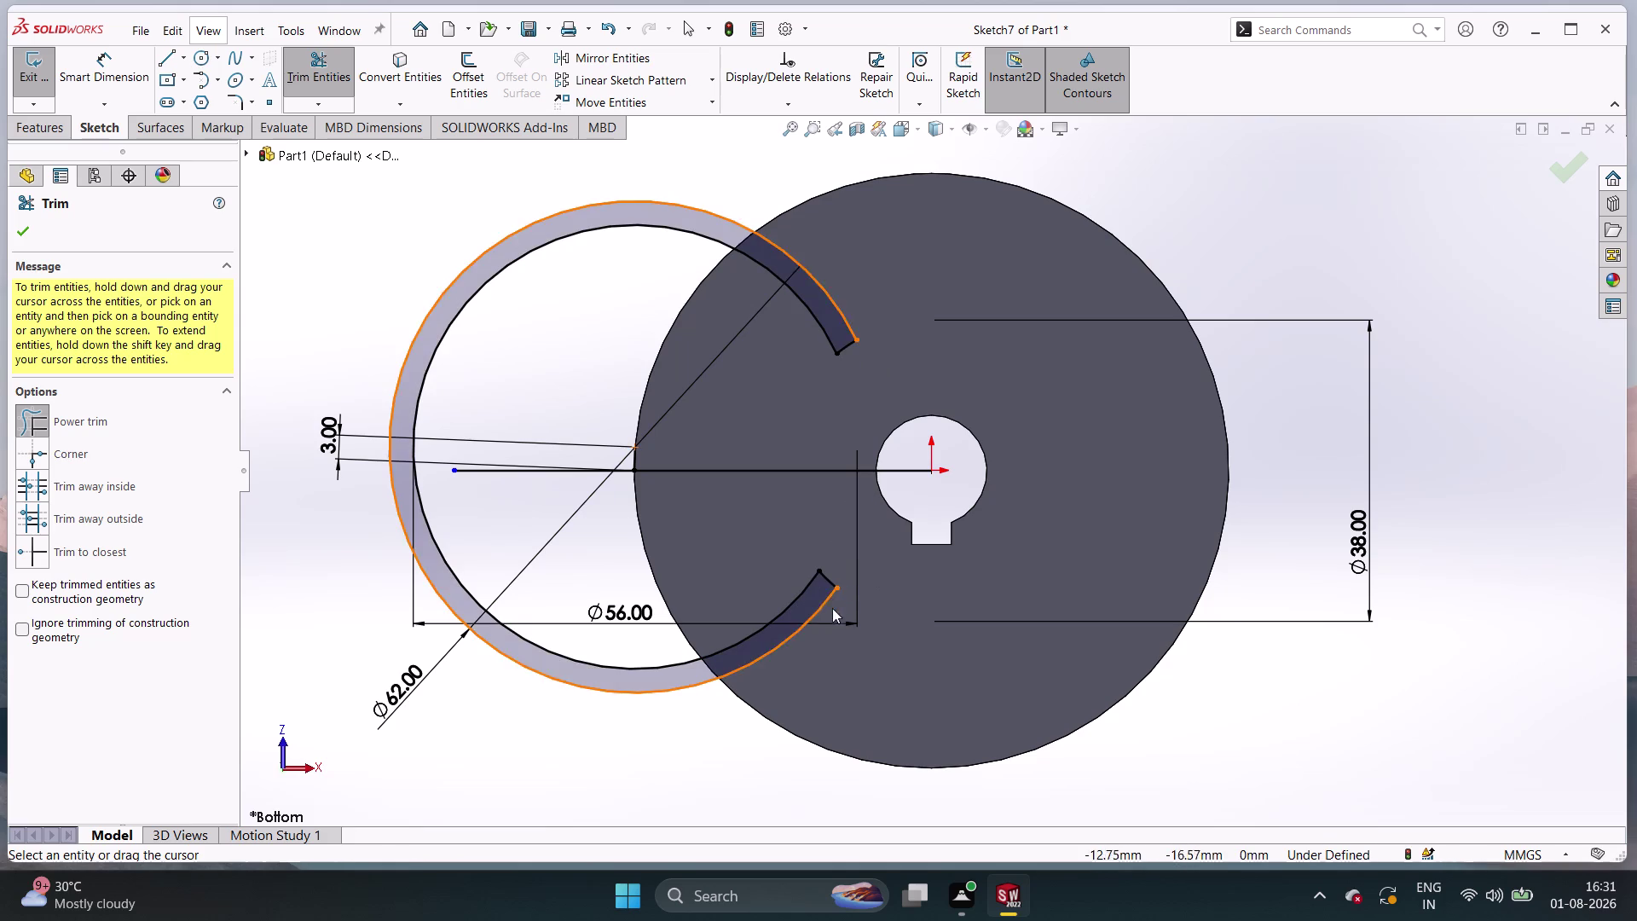
key(Escape)
key(Escape)
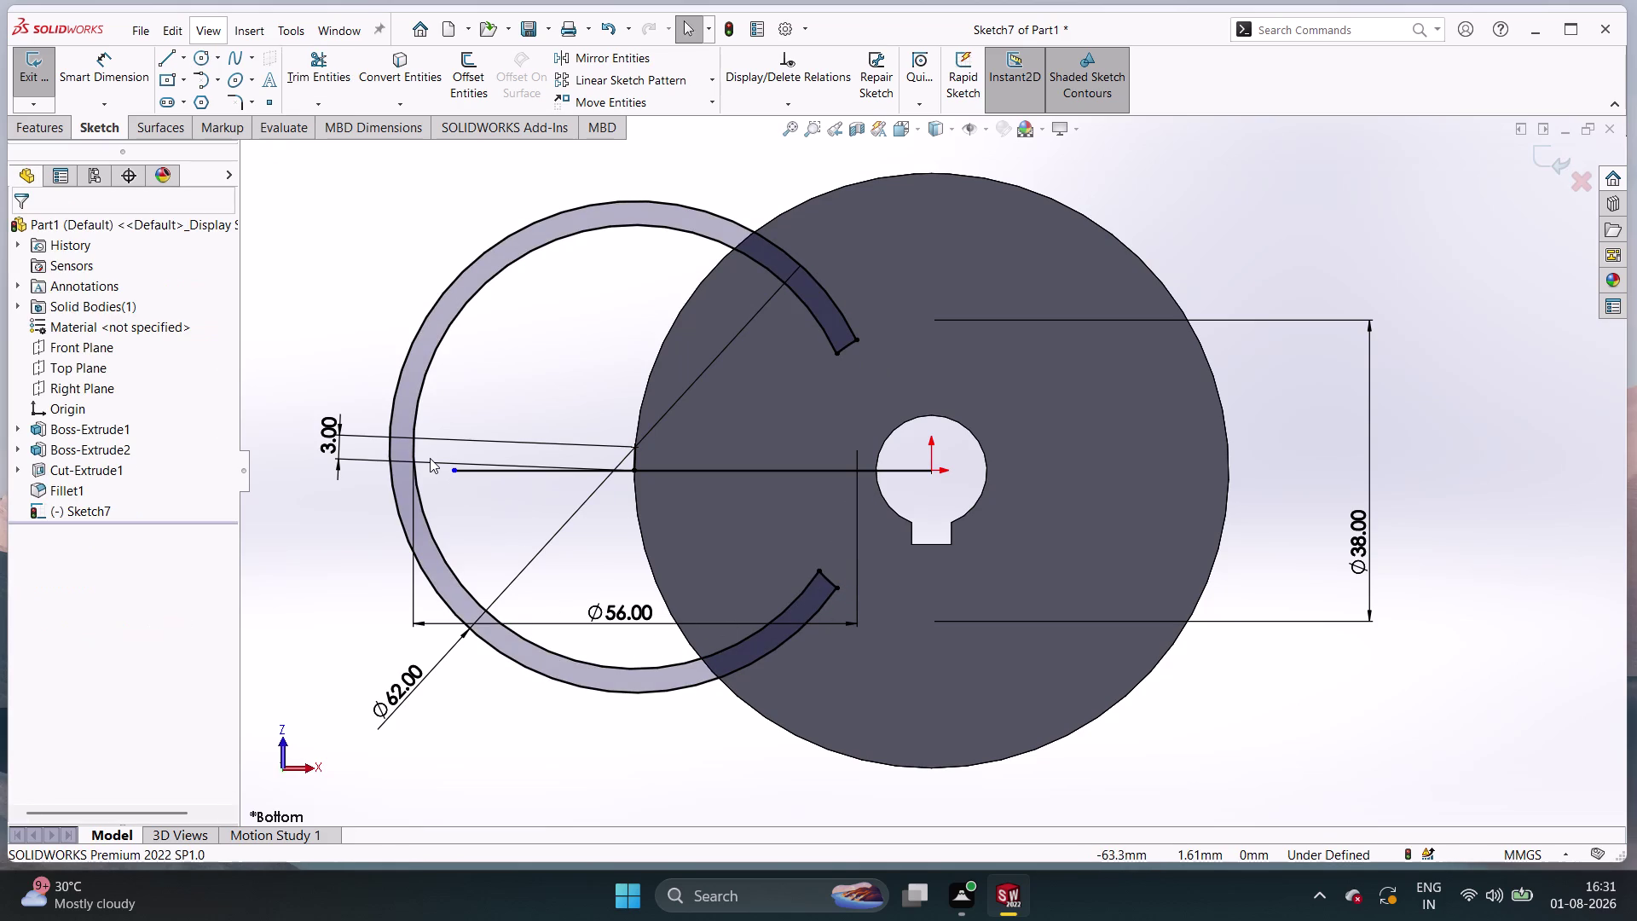
key(Escape)
key(Escape)
Draw a 37.5 mm radius circle centred on the origin along the disc's edge.
key(Escape)
key(Escape)
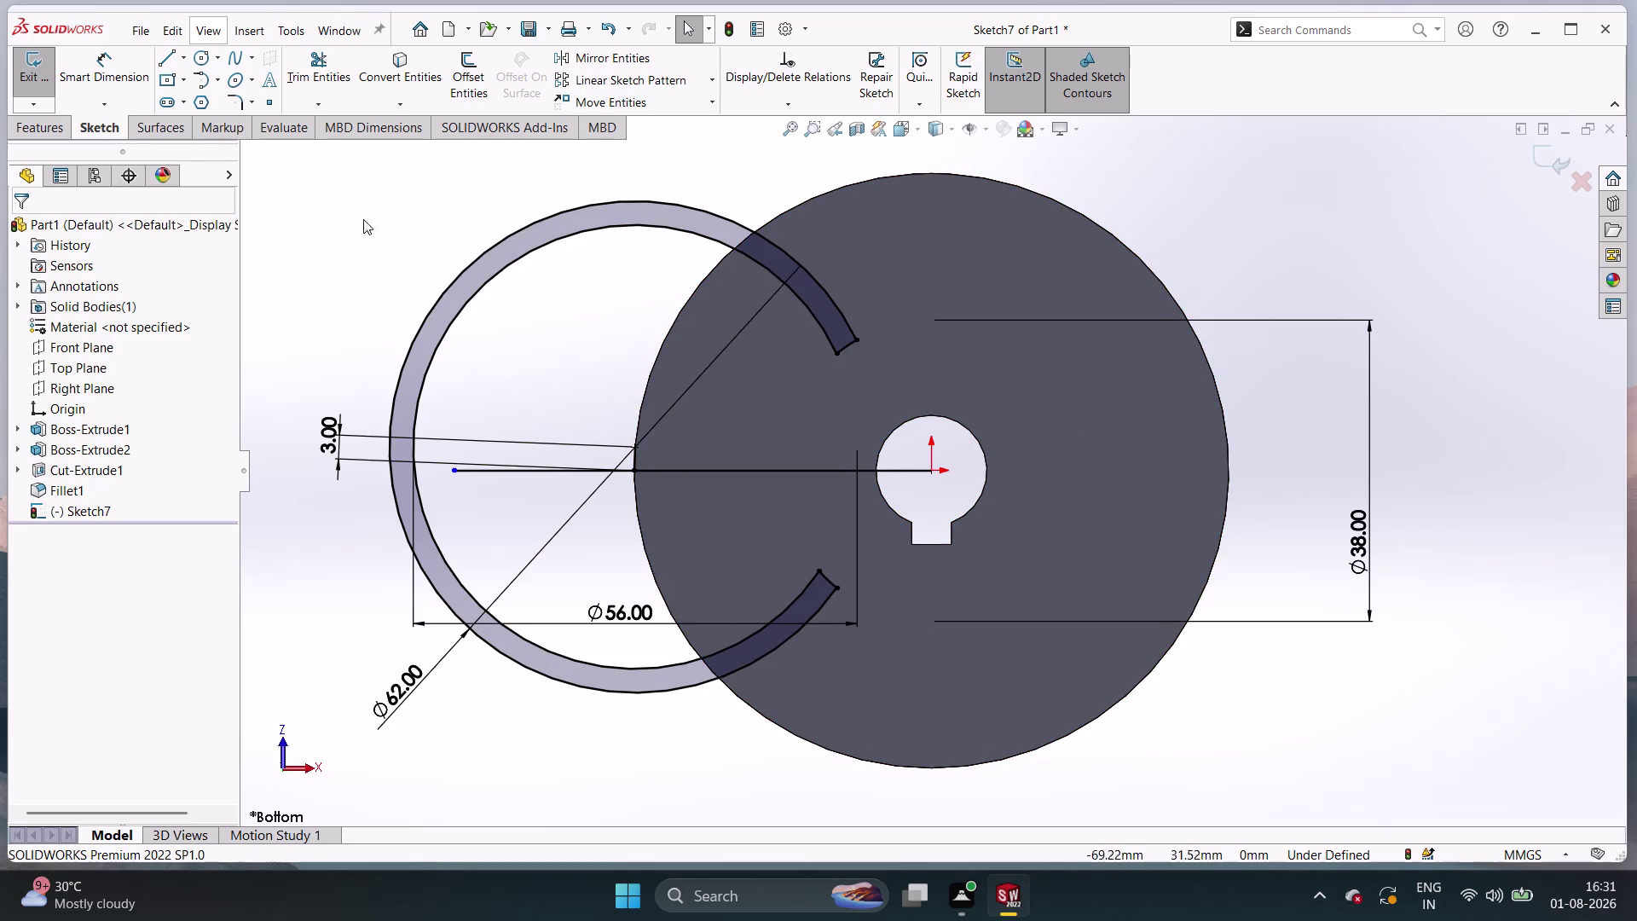
click(199, 55)
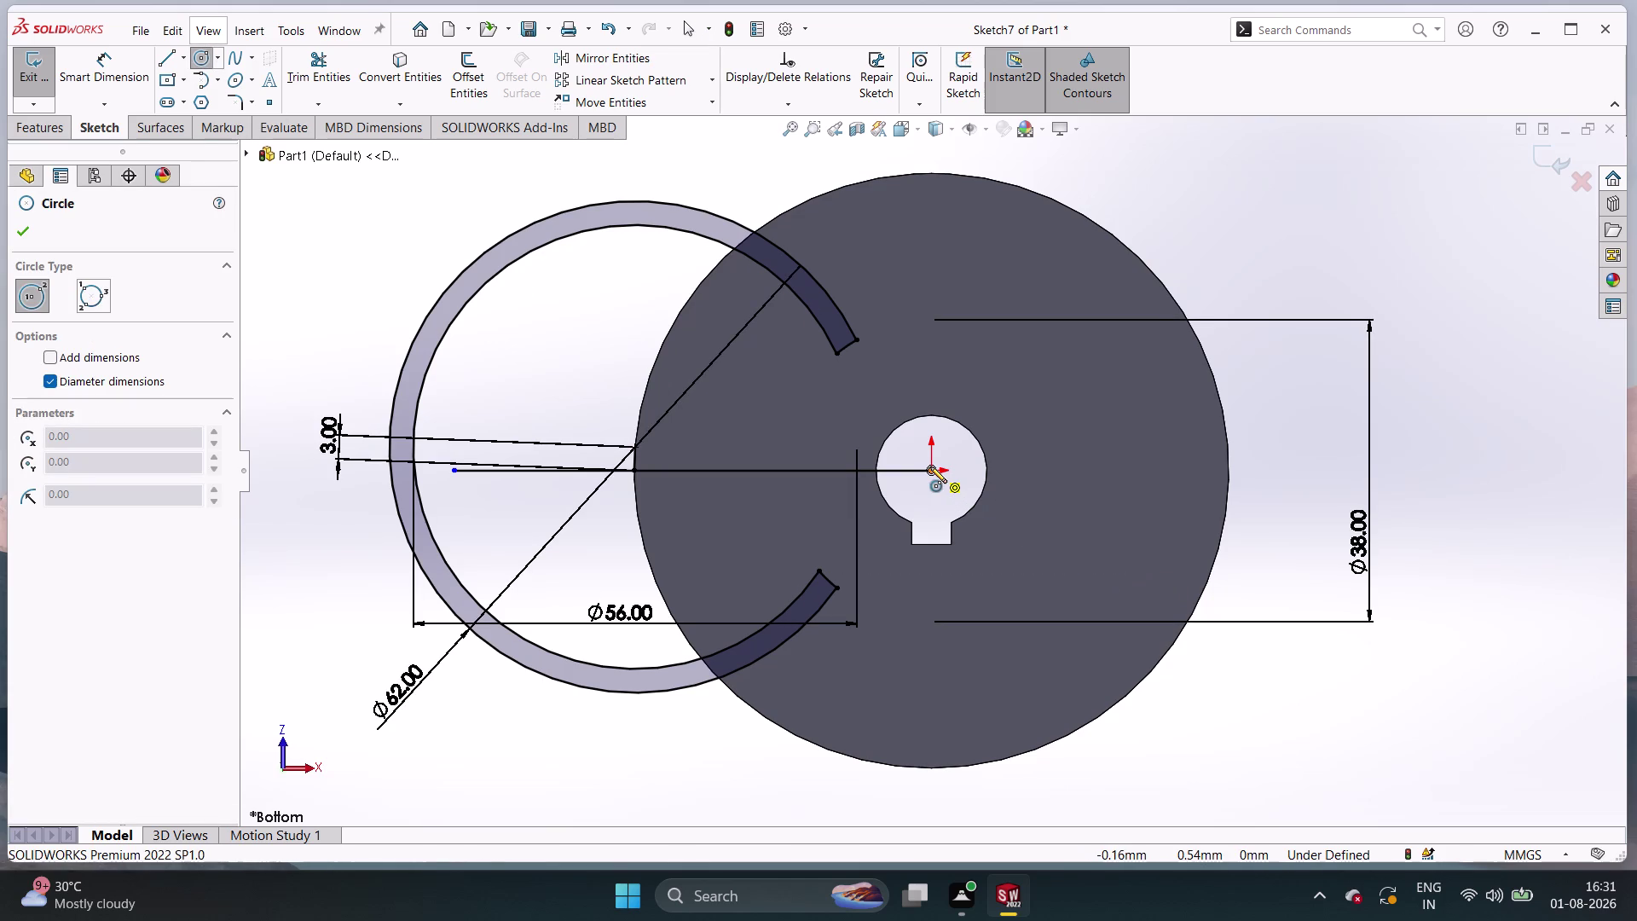
click(930, 467)
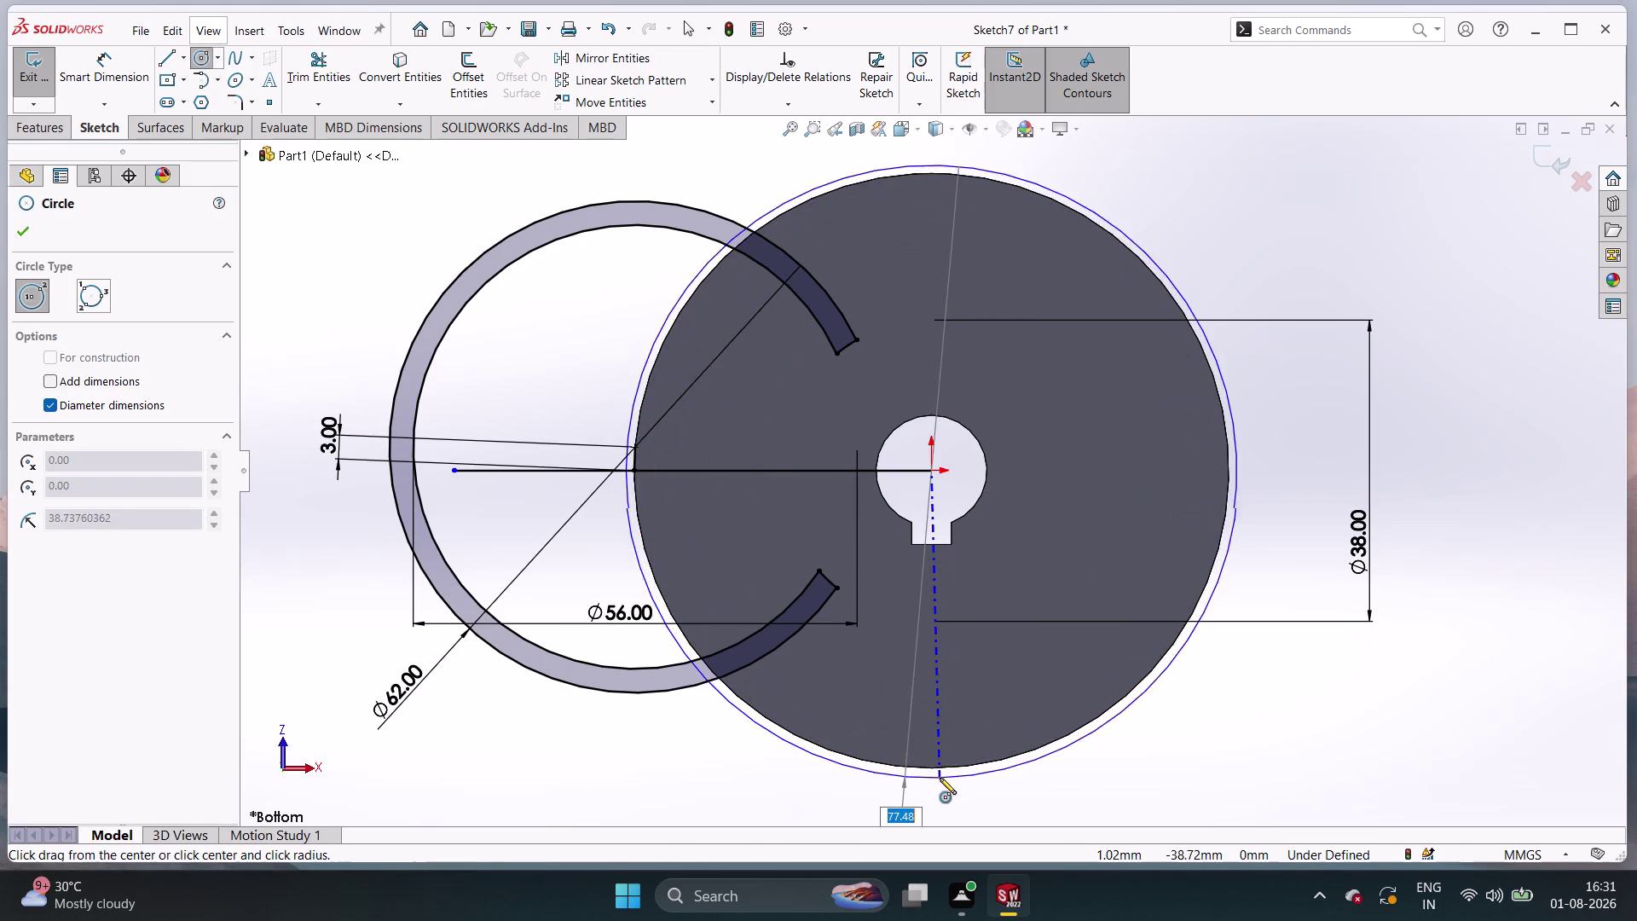
double_click(940, 767)
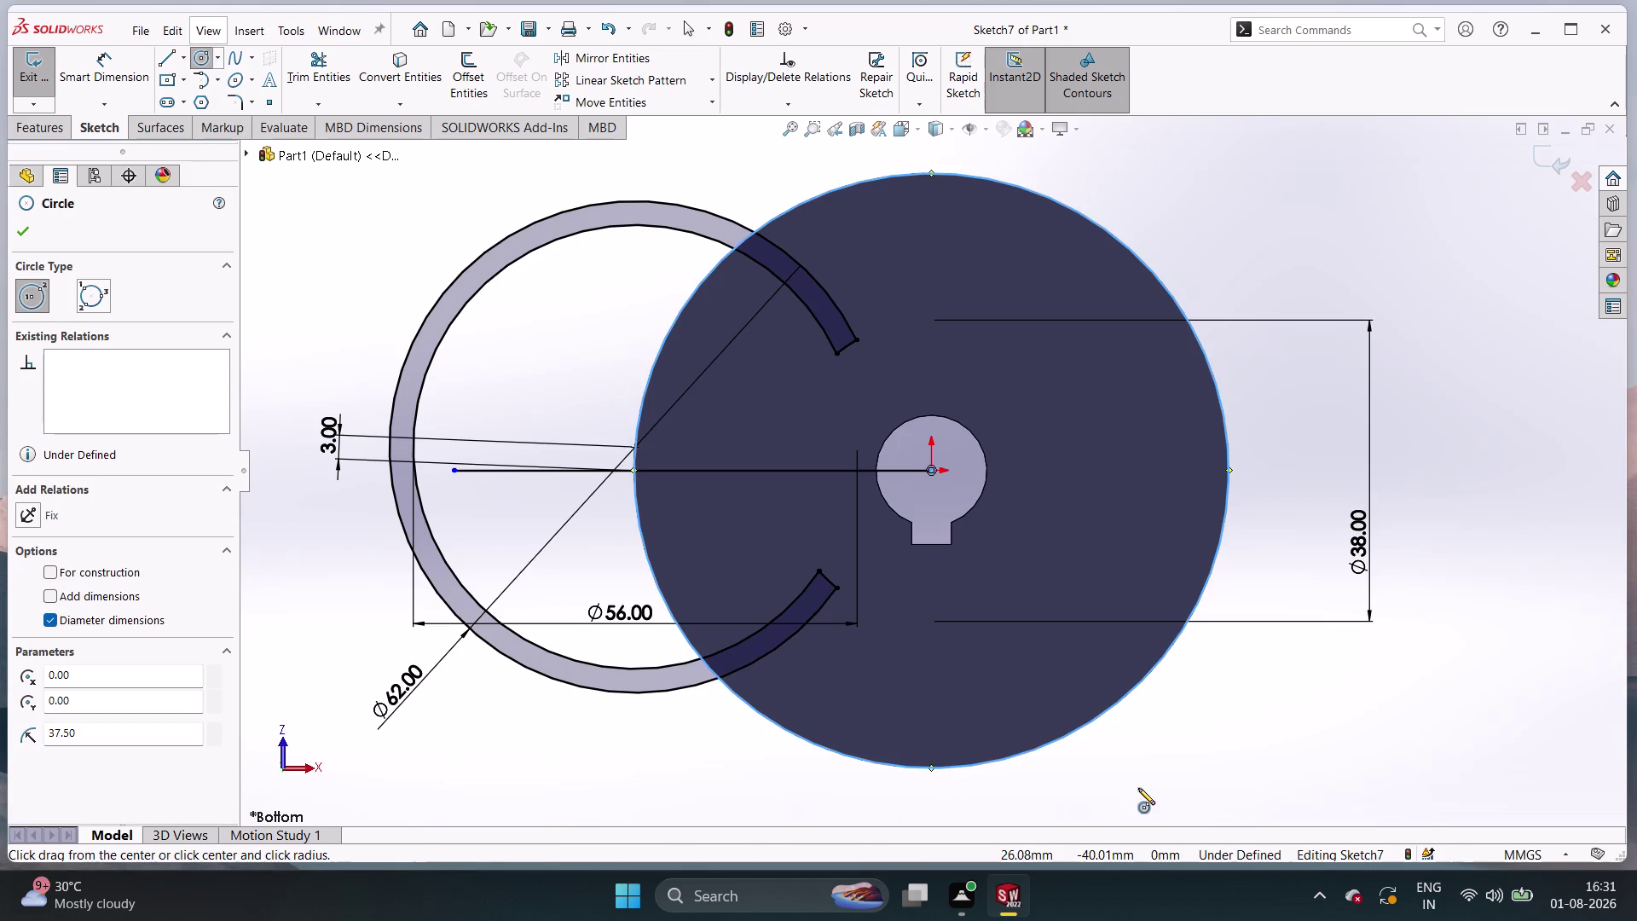
Return to Select and trim the upper ring arcs outside the disc.
right_click(1138, 788)
click(1176, 758)
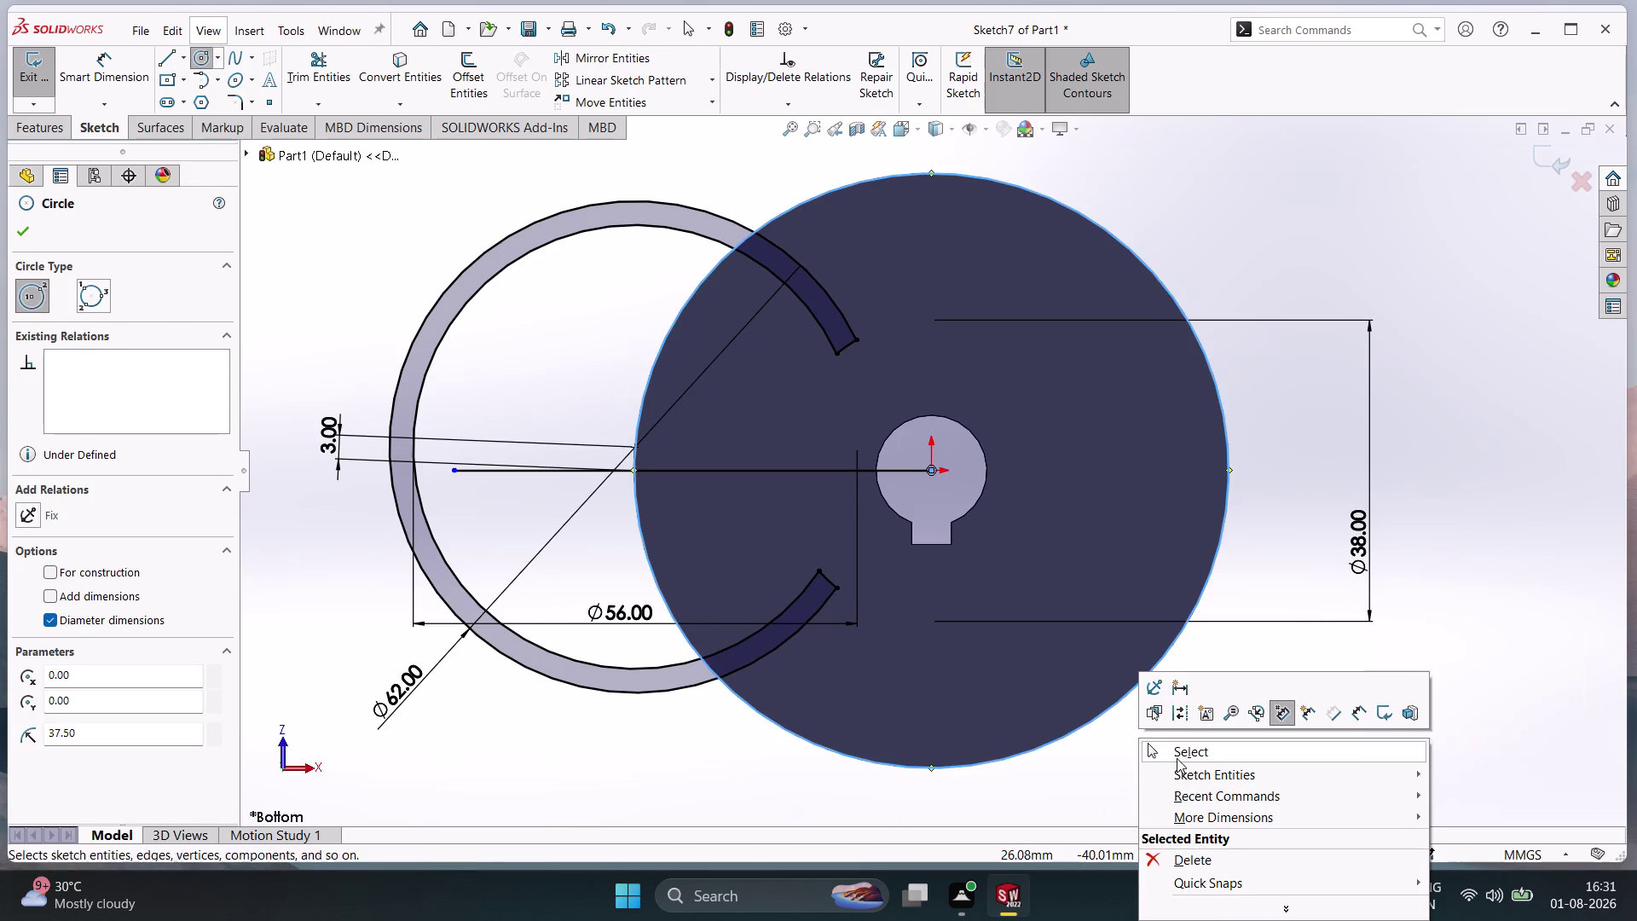
click(315, 62)
click(587, 171)
drag(587, 170, 579, 269)
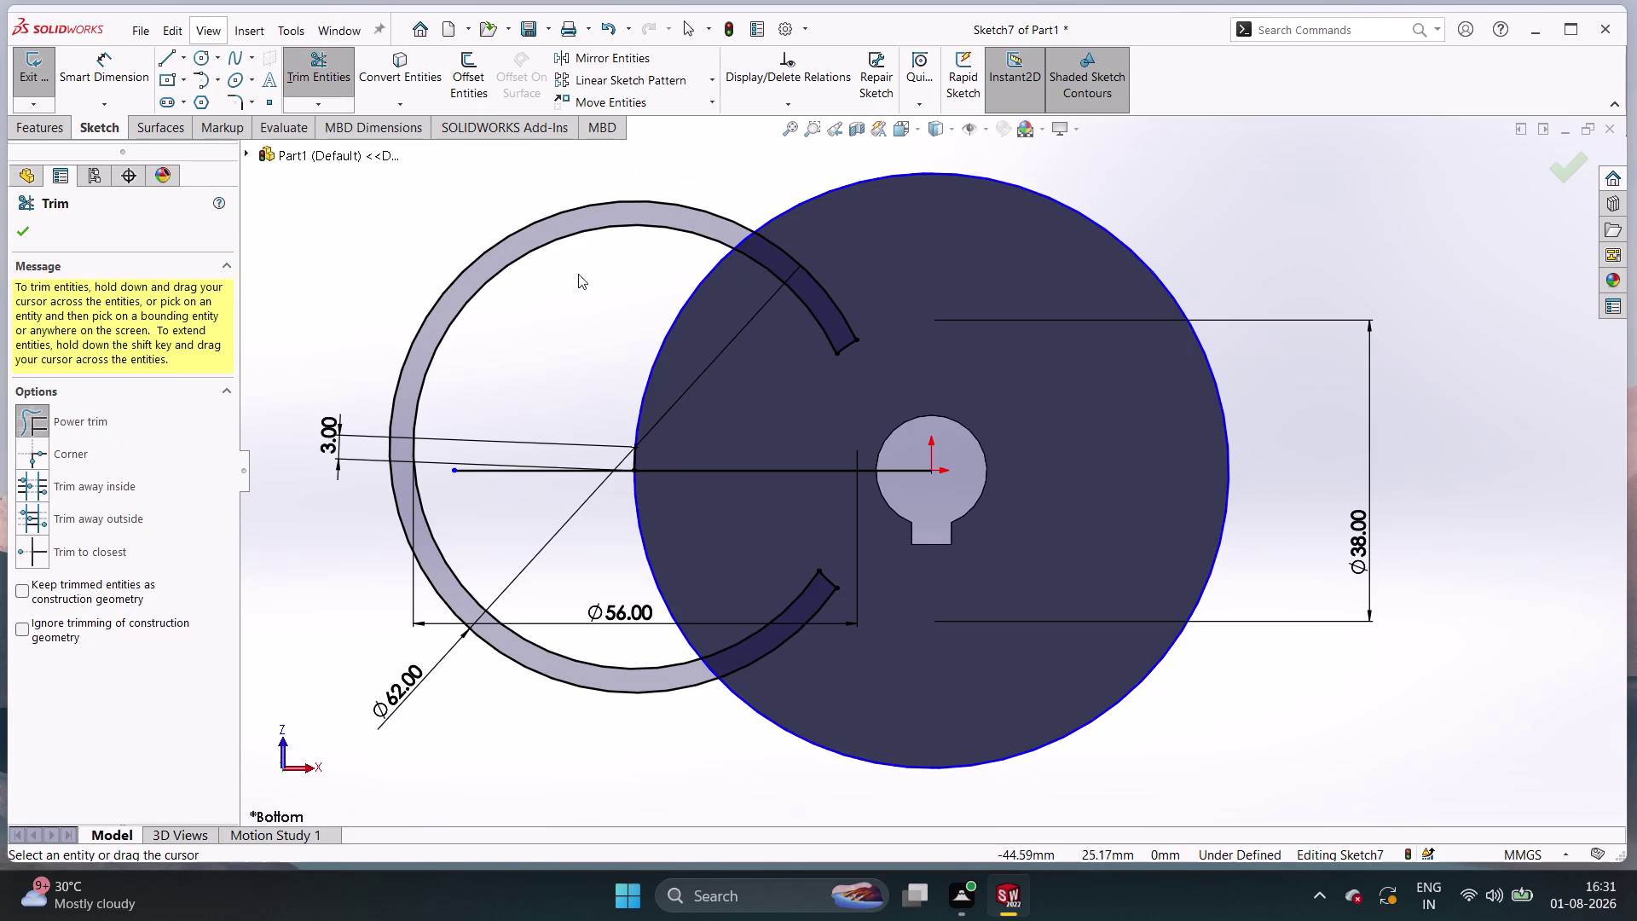
drag(578, 268, 573, 289)
click(572, 288)
Trim the inner and lower leftover ring arcs outside the disc, then exit Trim.
drag(722, 133, 616, 278)
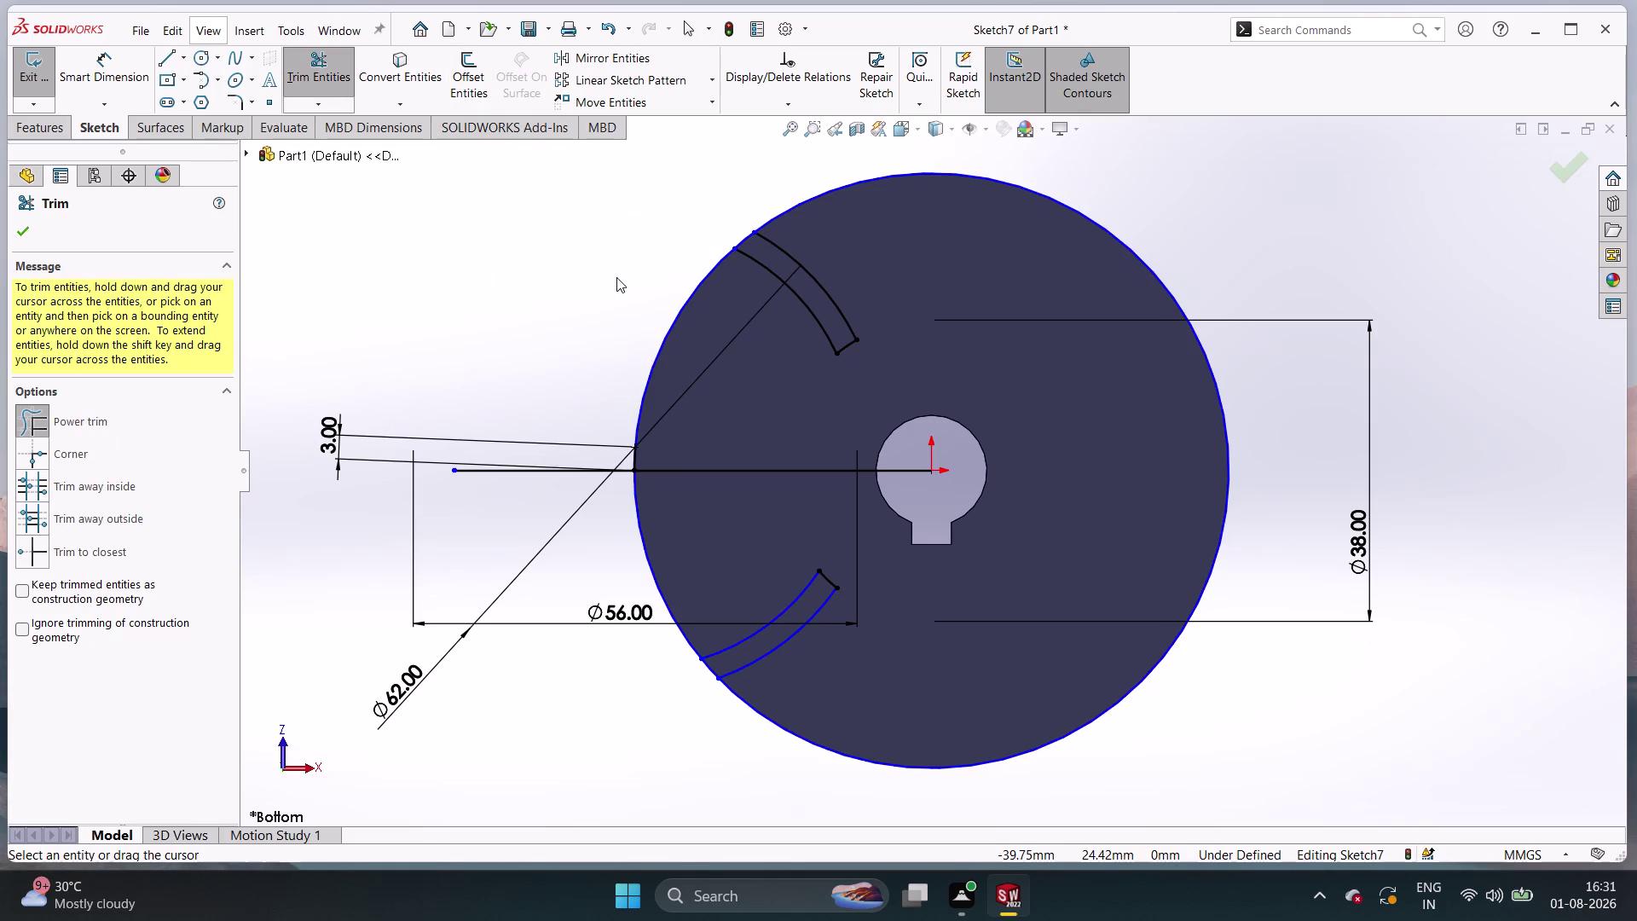
click(588, 669)
drag(589, 669, 586, 761)
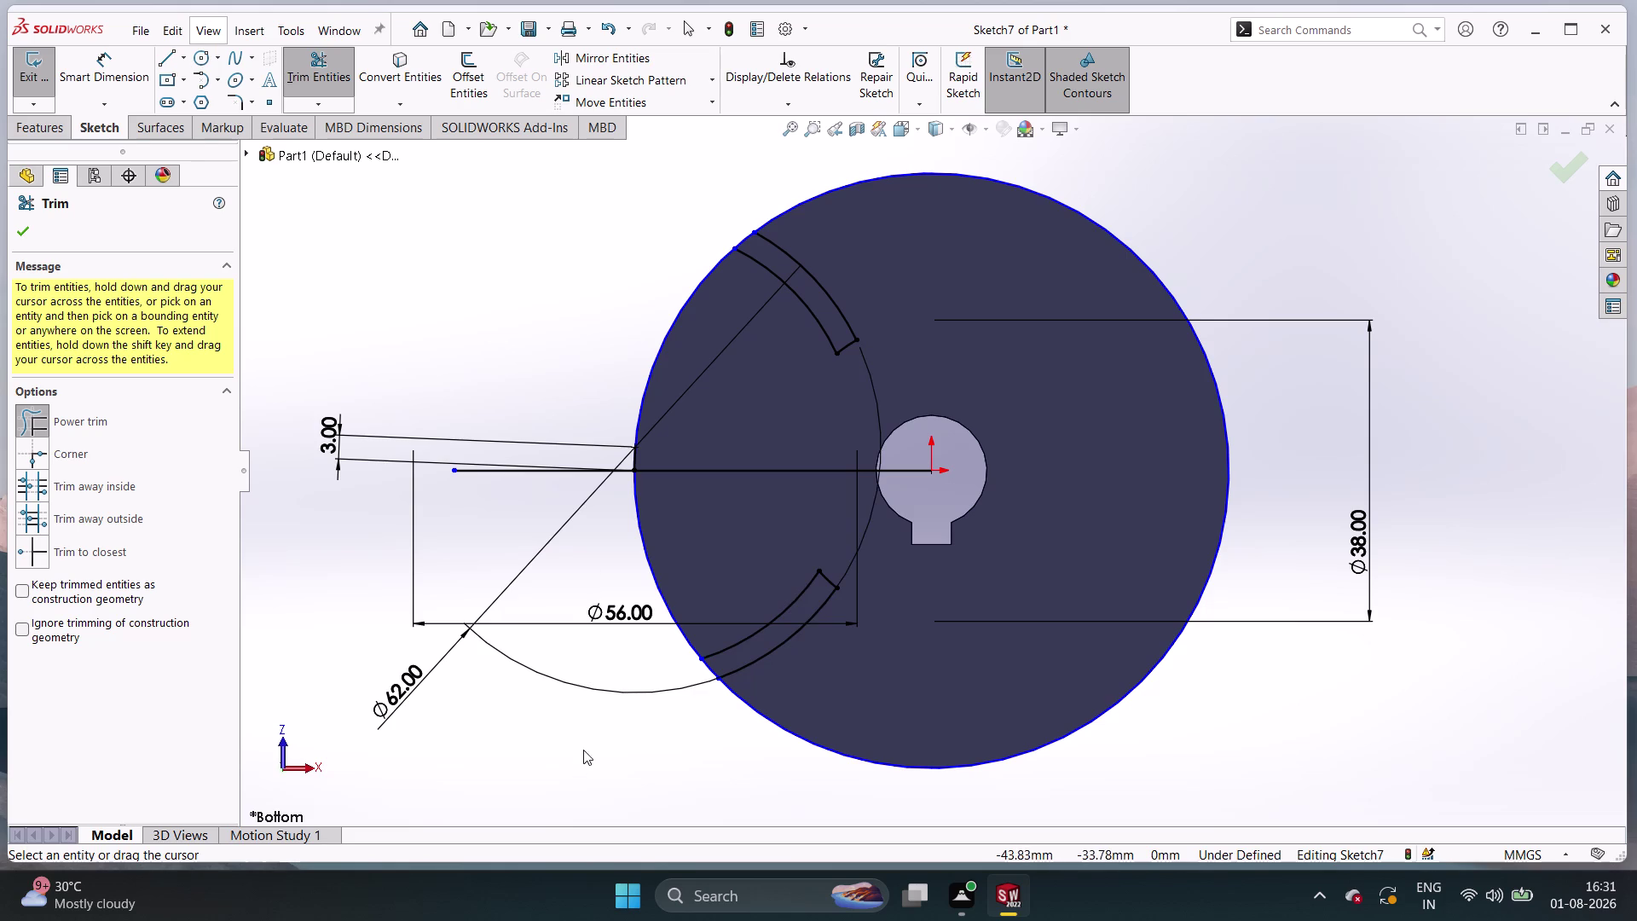
drag(576, 766, 591, 629)
key(Escape)
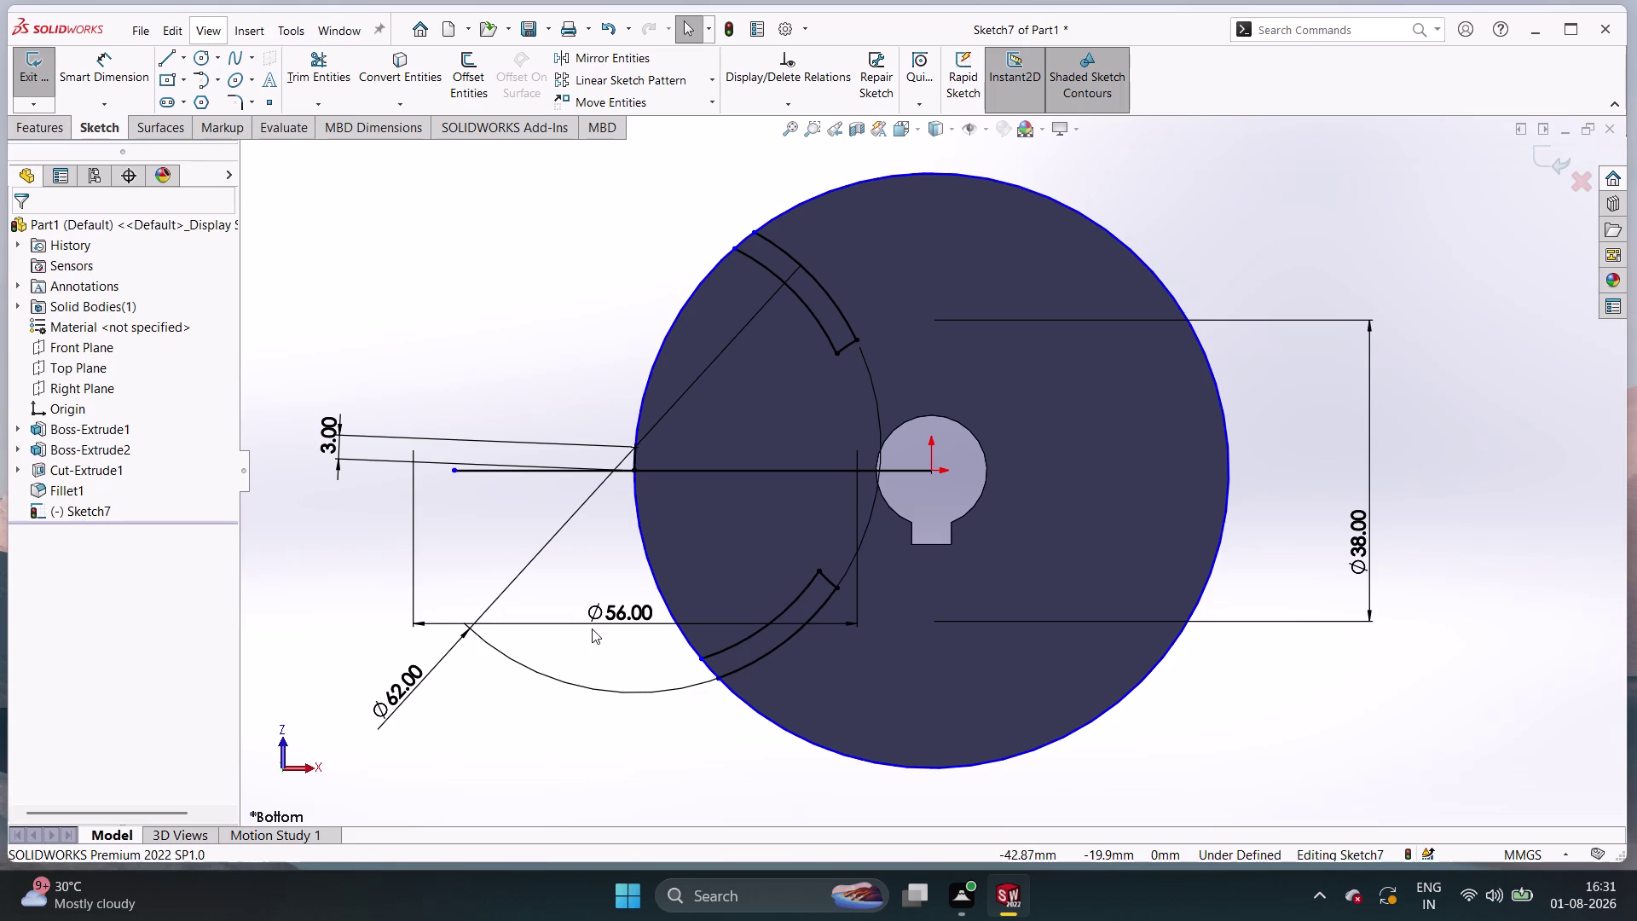
Remove the horizontal centre line from the sketch.
right_click(526, 475)
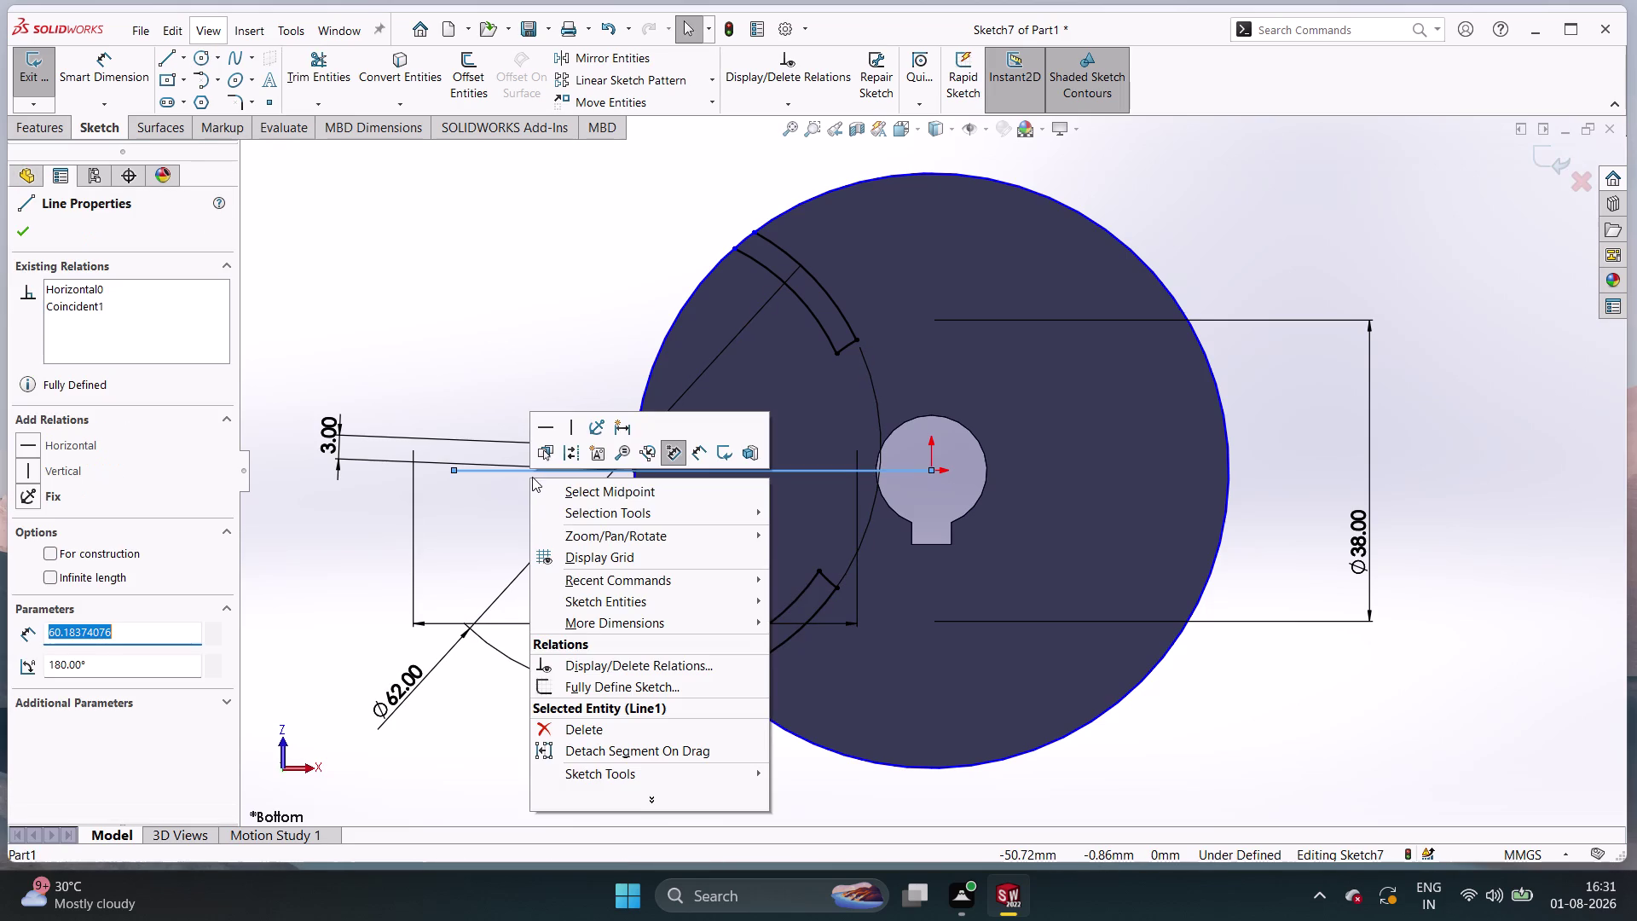
double_click(576, 734)
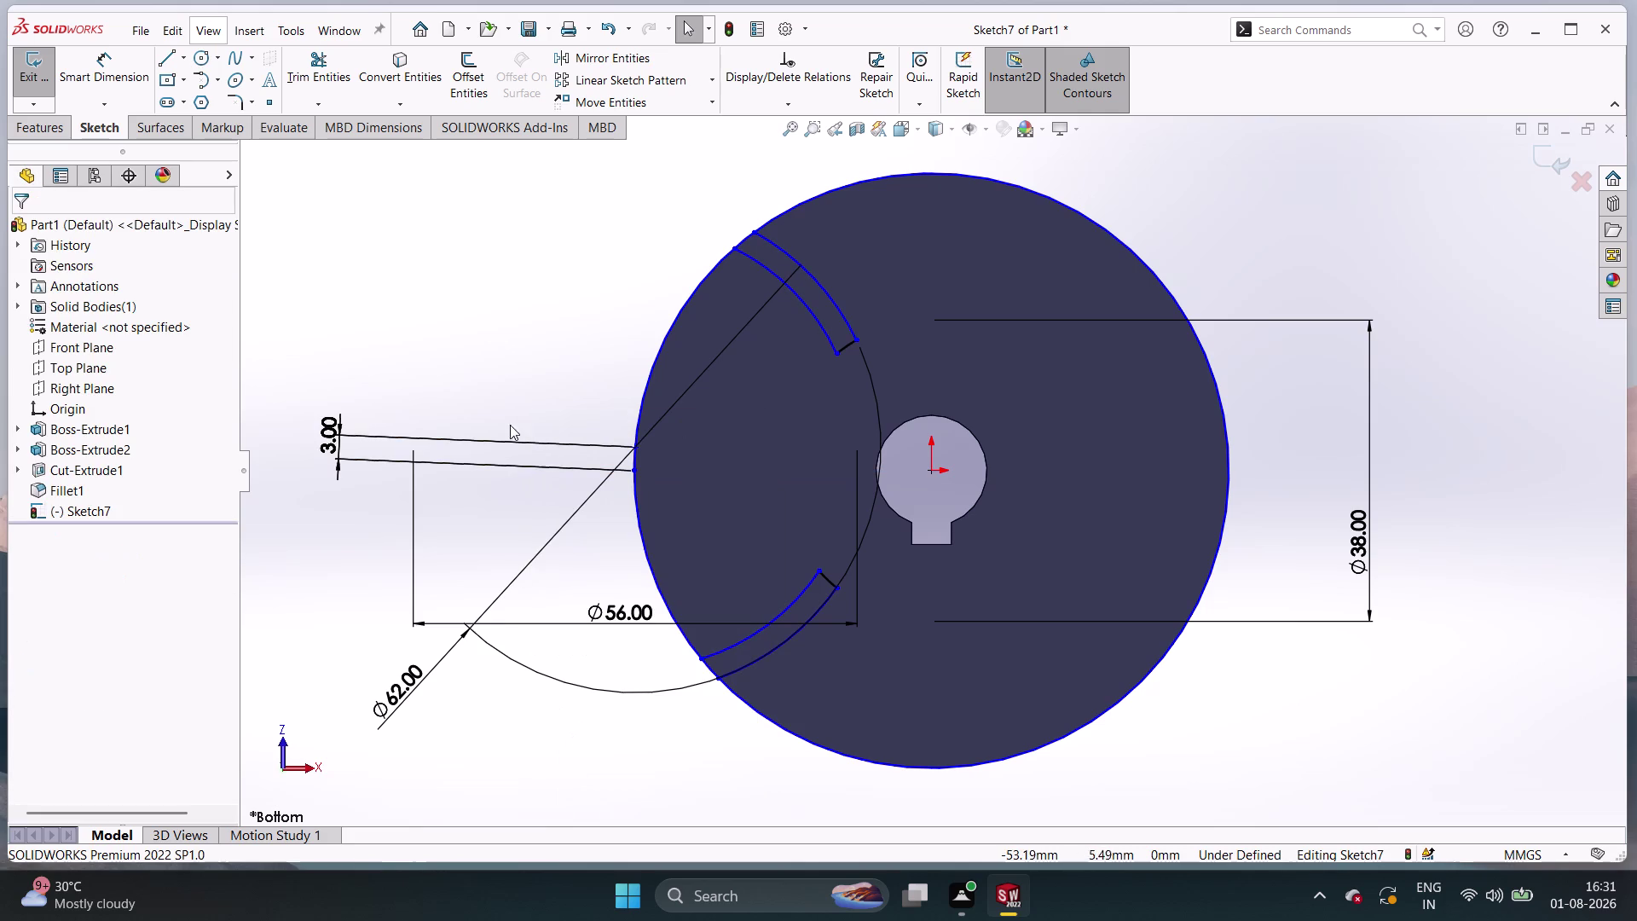
drag(501, 403, 499, 567)
click(499, 568)
right_click(499, 568)
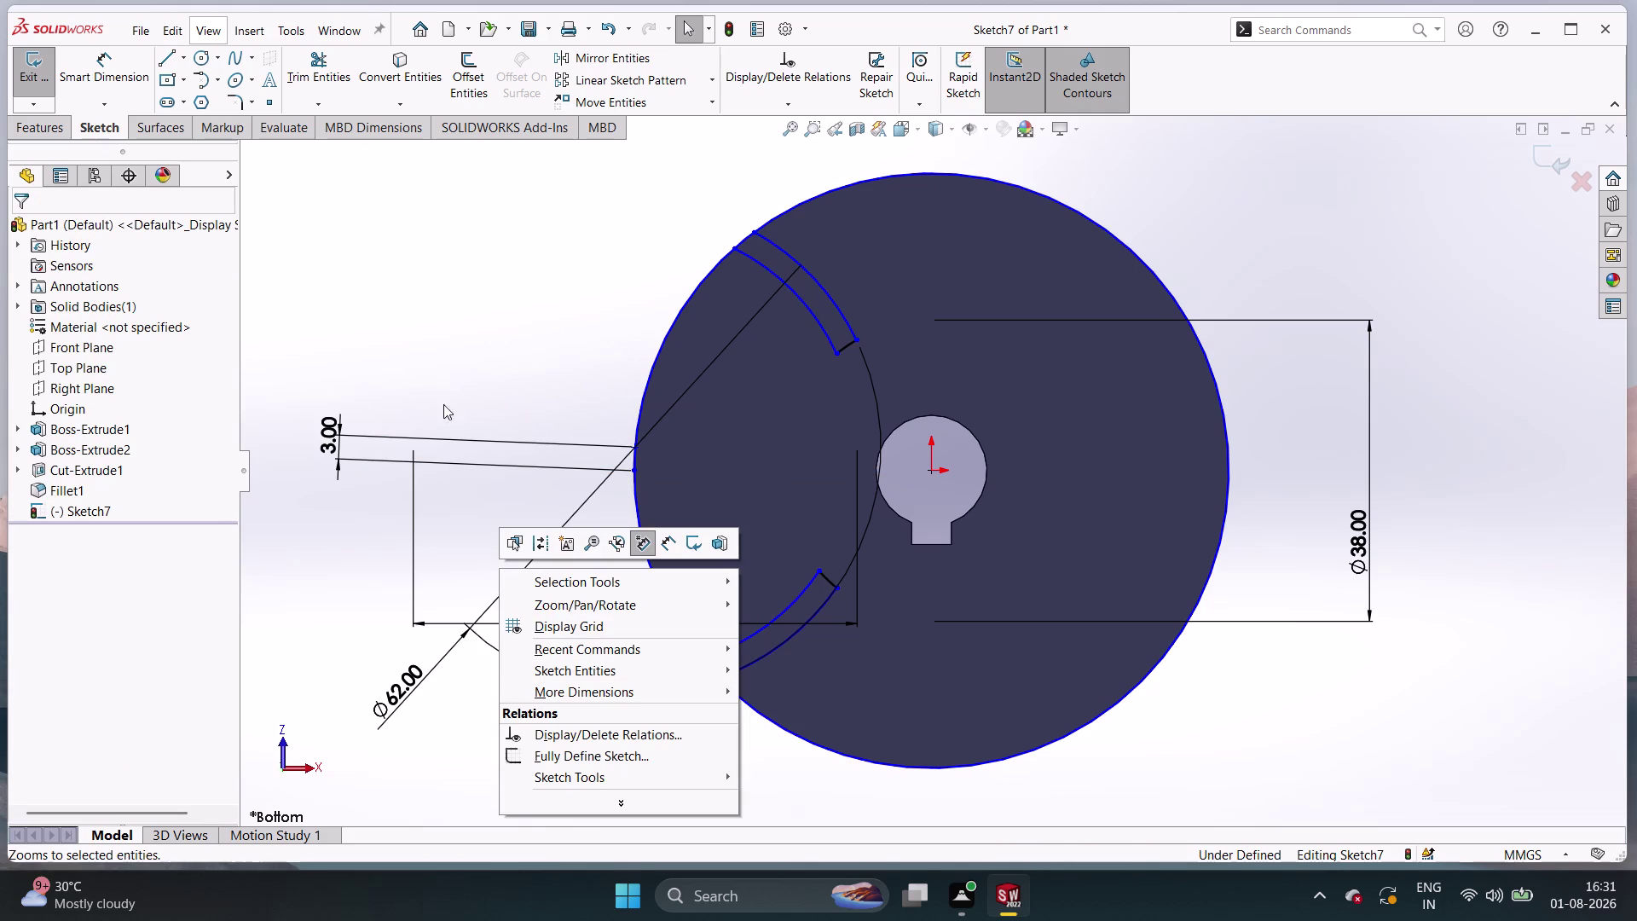
Delete the 3.00 offset dimension and the 62 mm circle geometry.
click(439, 439)
right_click(439, 439)
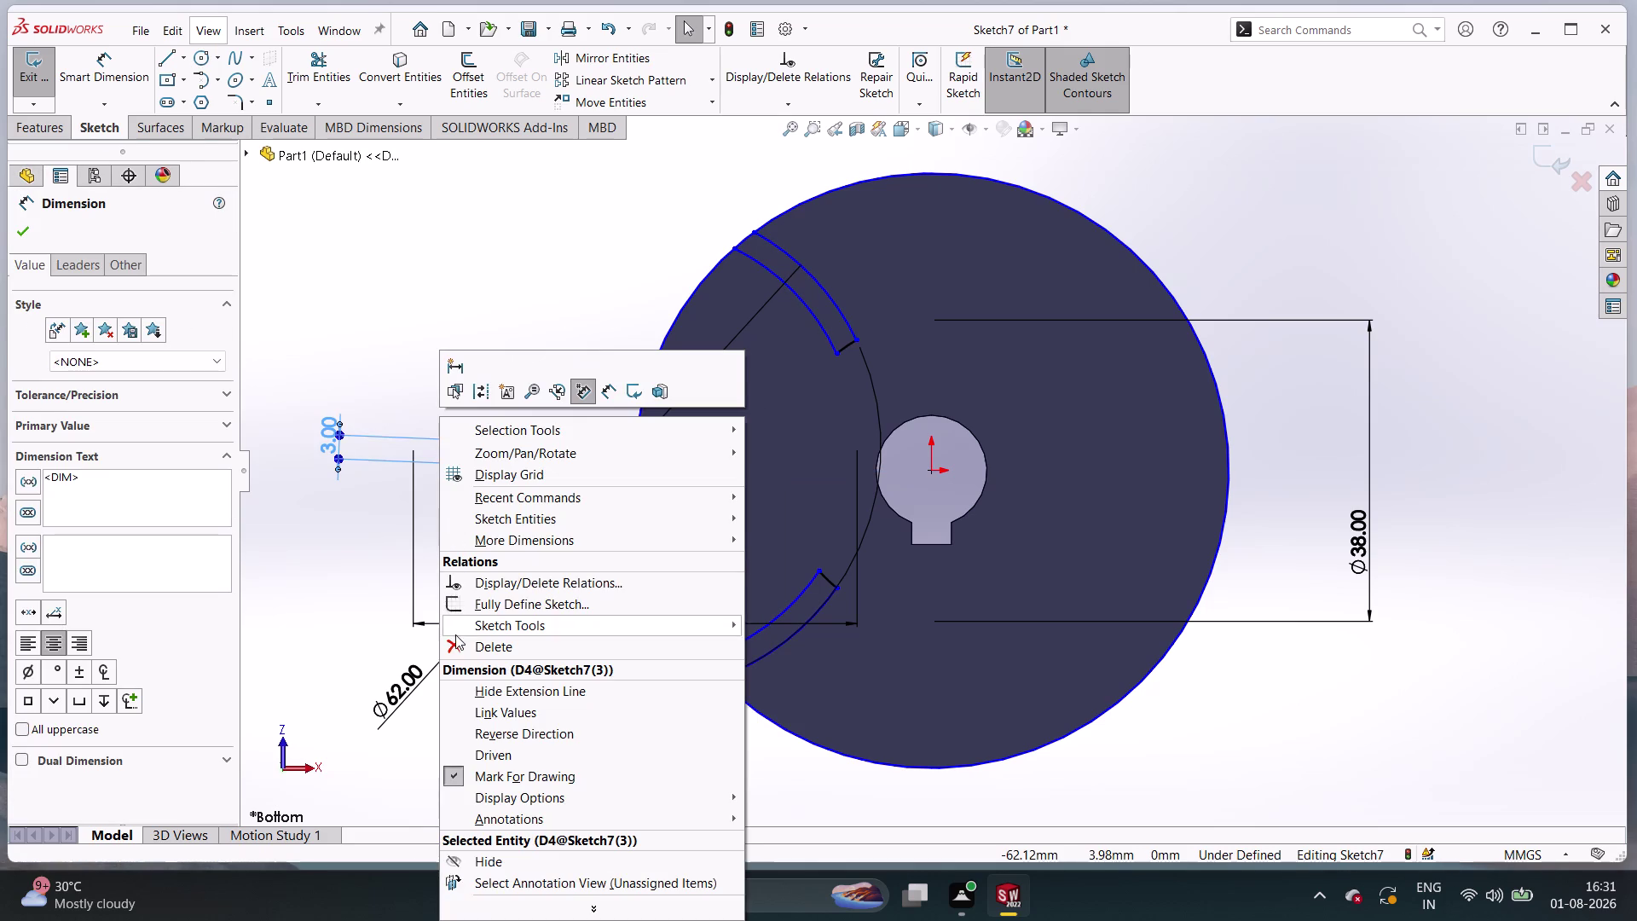
click(465, 645)
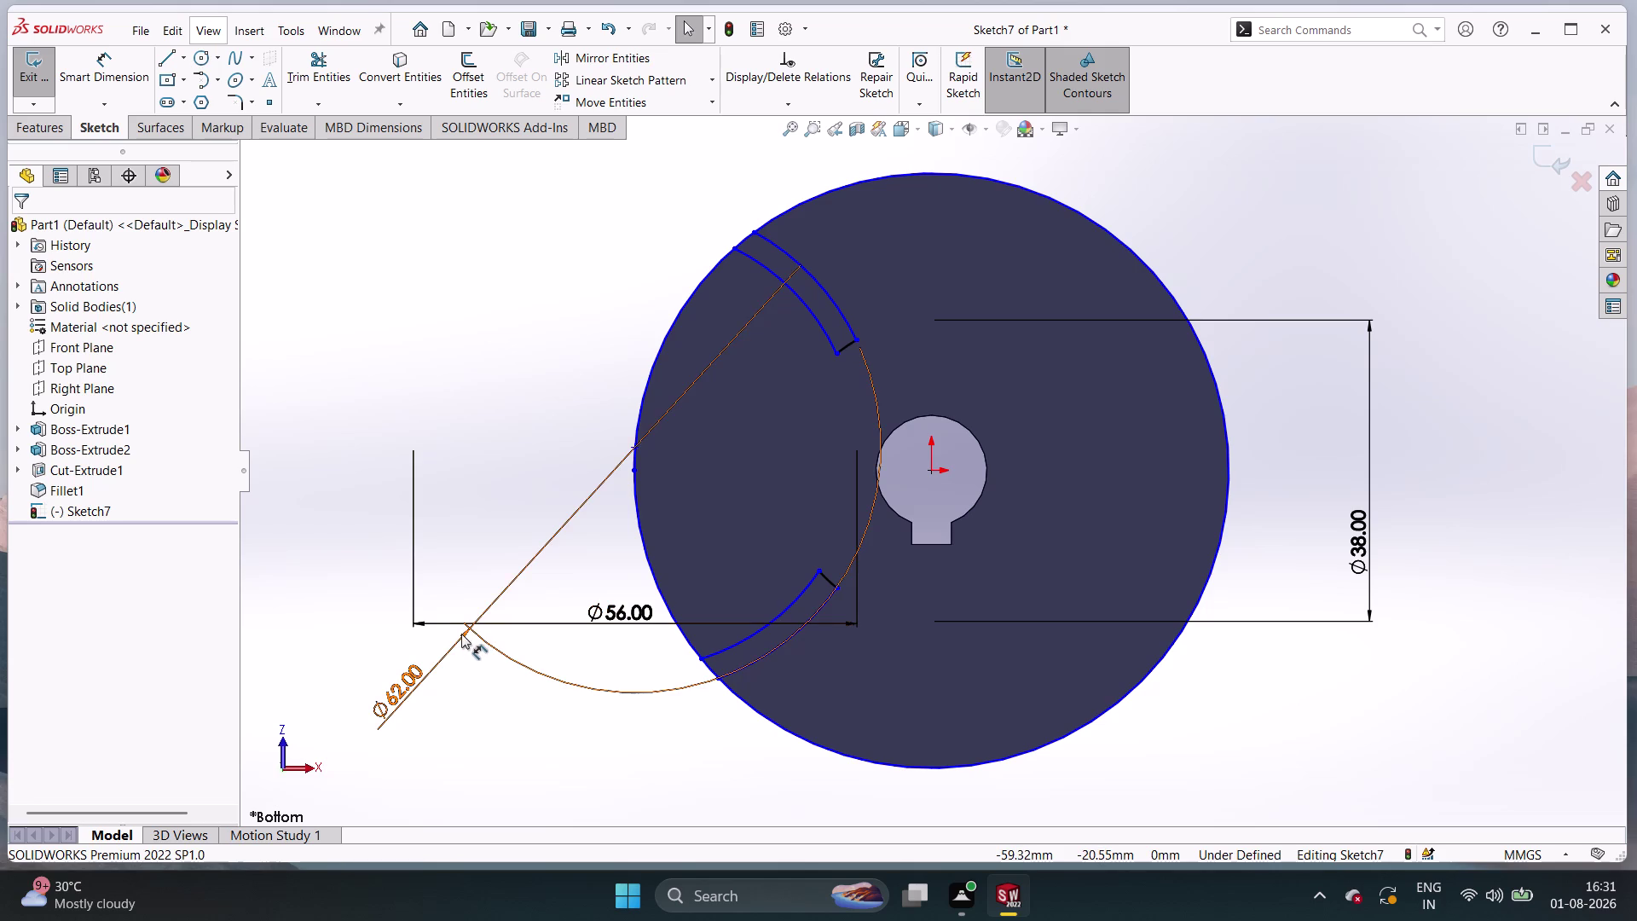
click(462, 633)
right_click(461, 633)
click(485, 686)
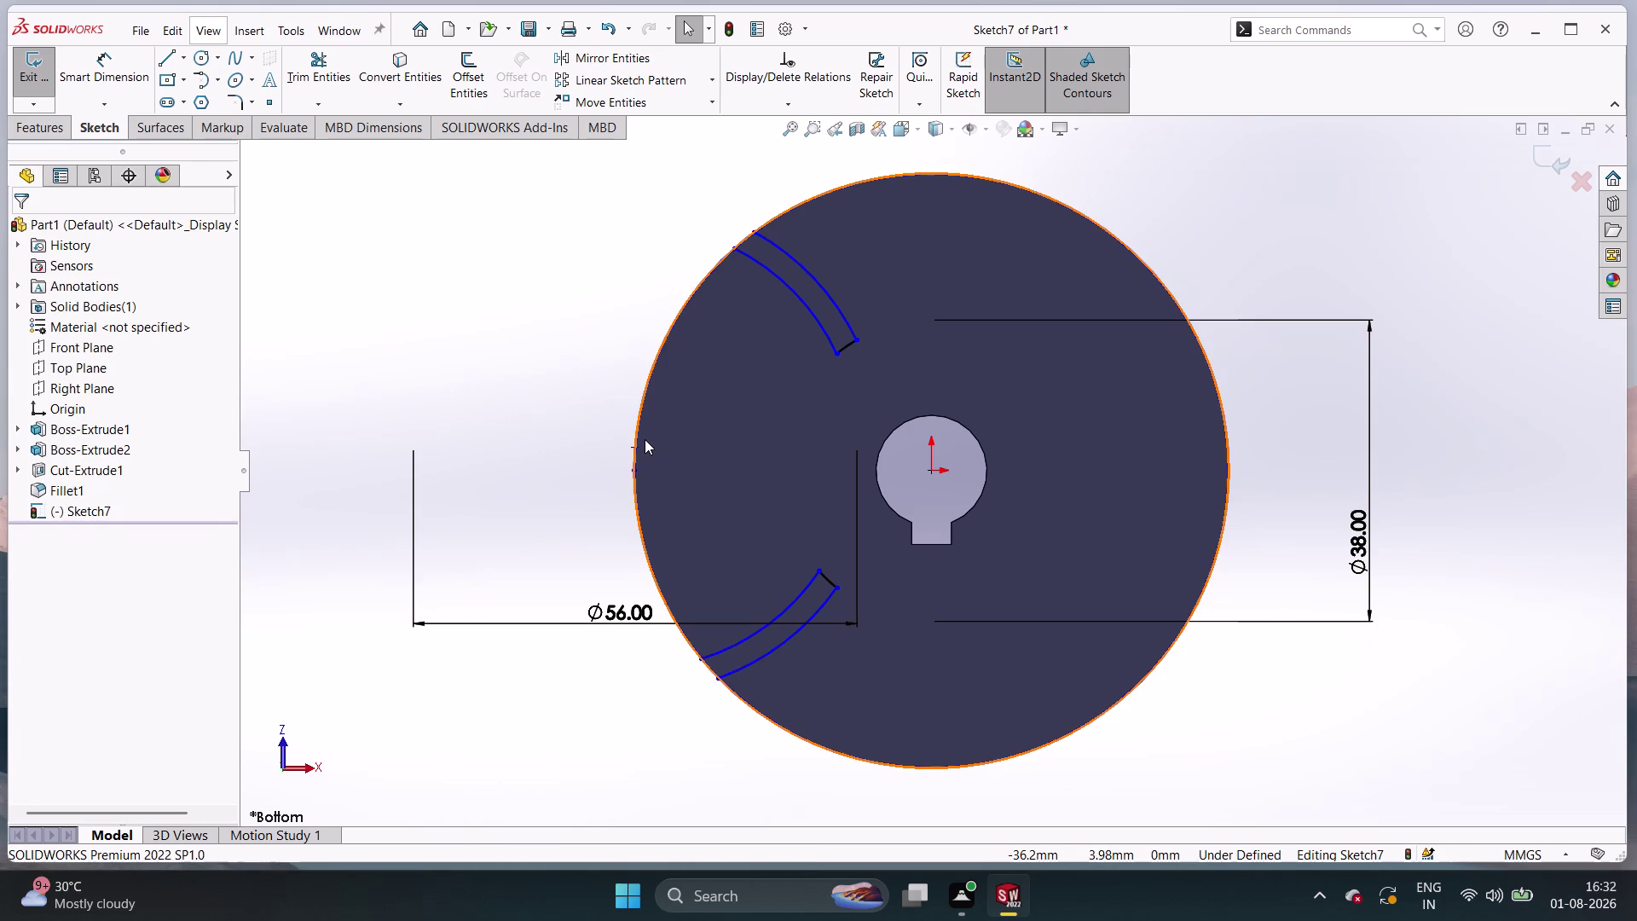
Delete the upper slot arc and other selected entities, confirming the warning.
drag(858, 245, 782, 369)
click(782, 368)
right_click(811, 304)
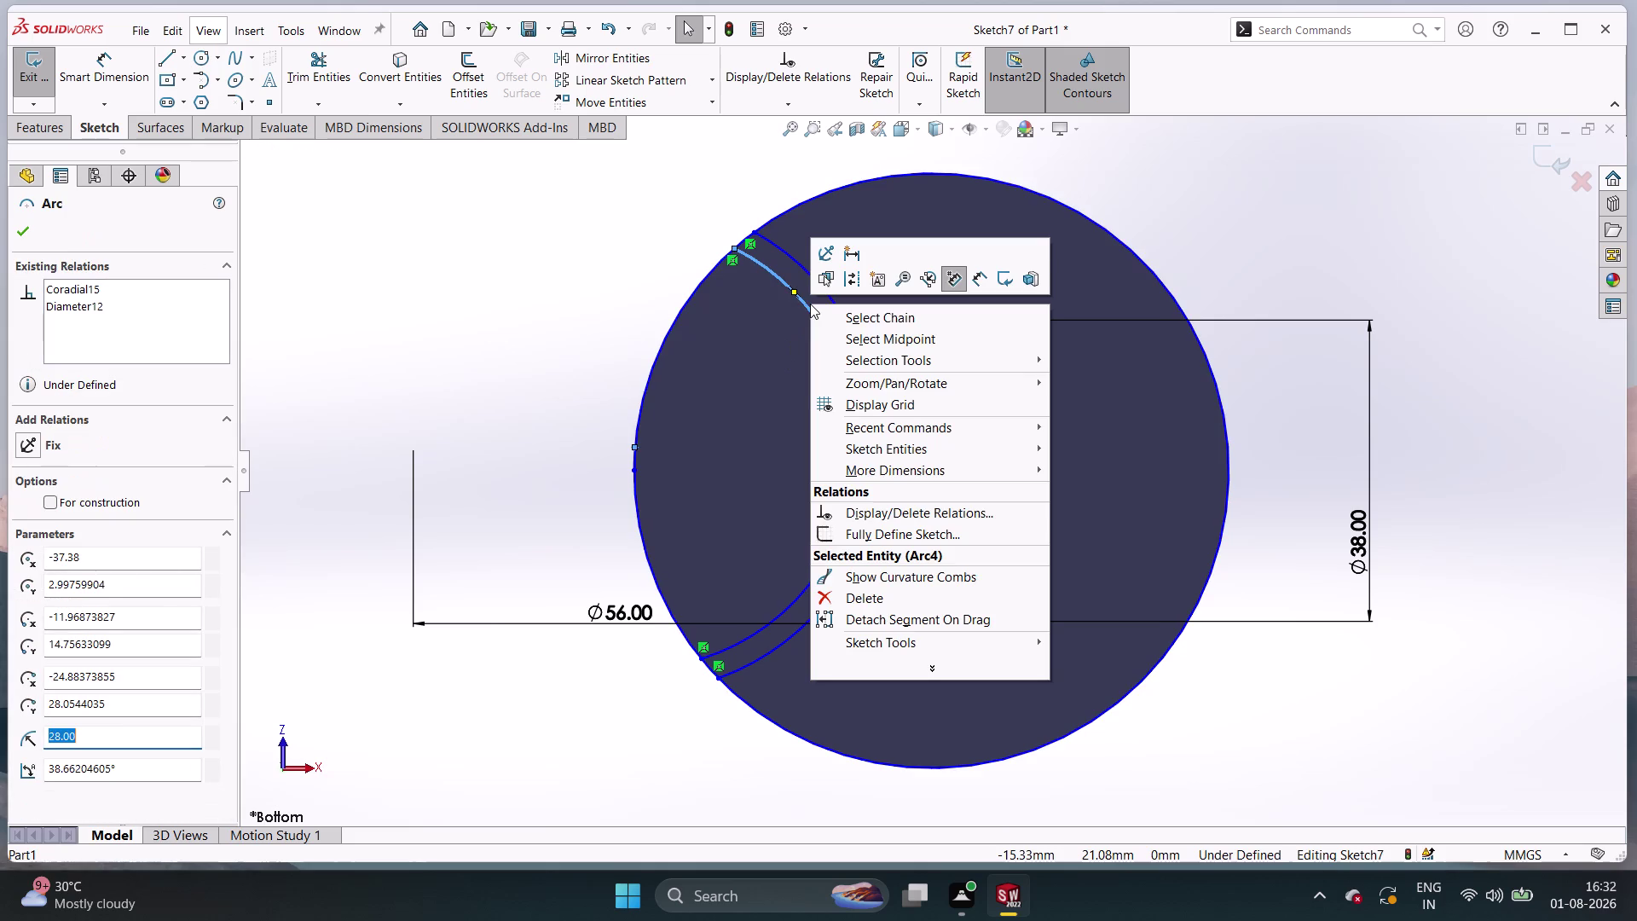
double_click(840, 594)
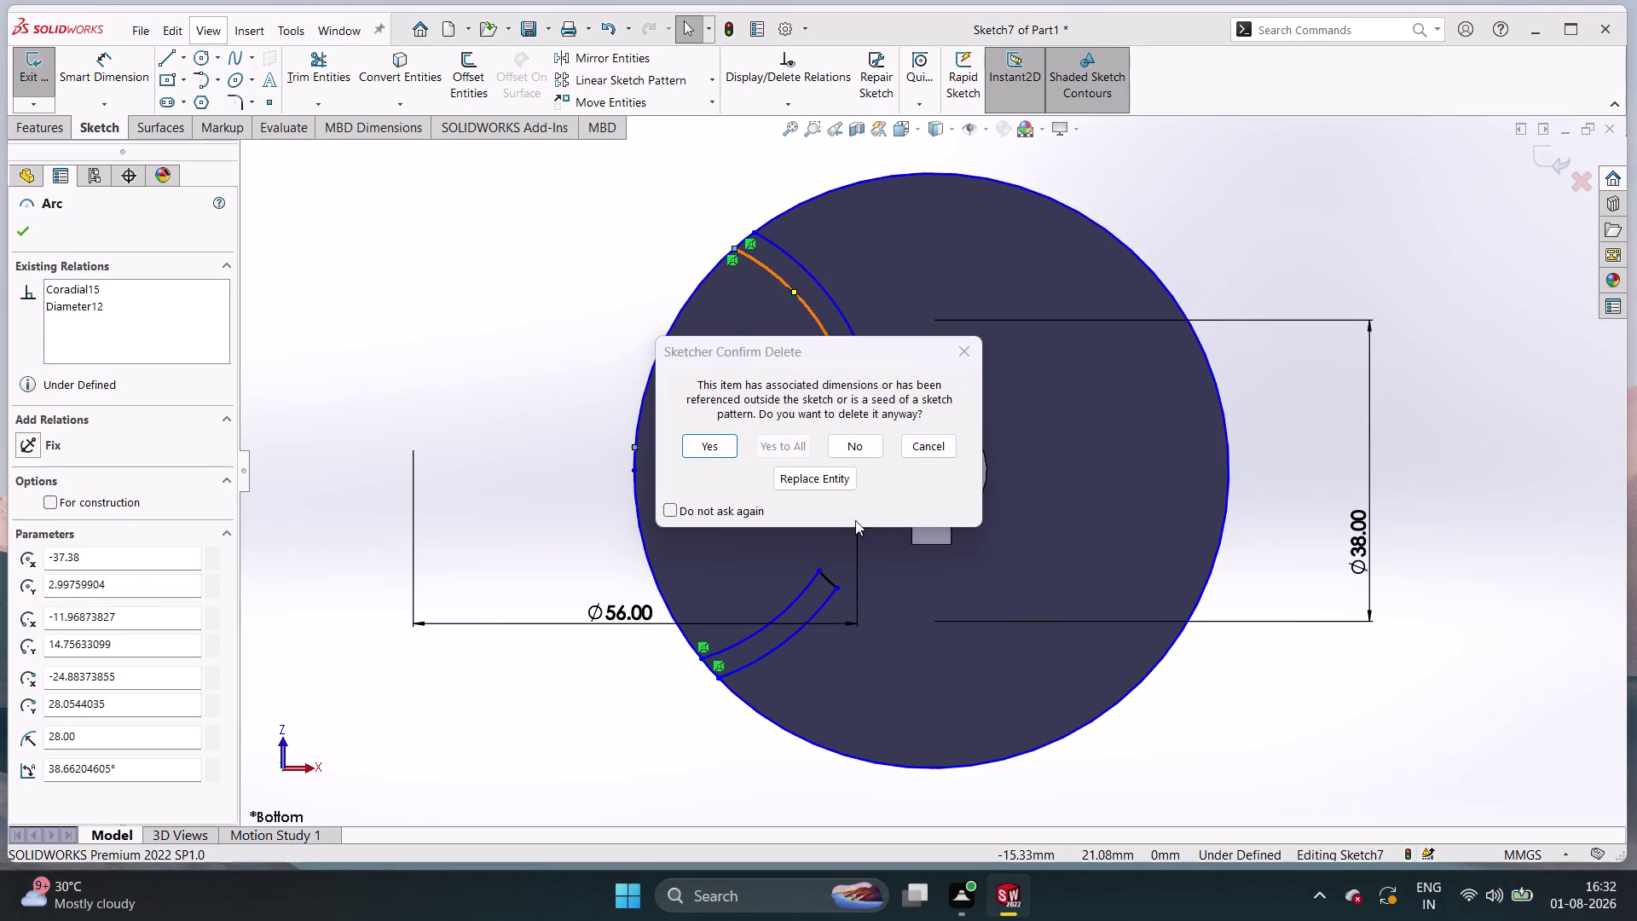
click(714, 443)
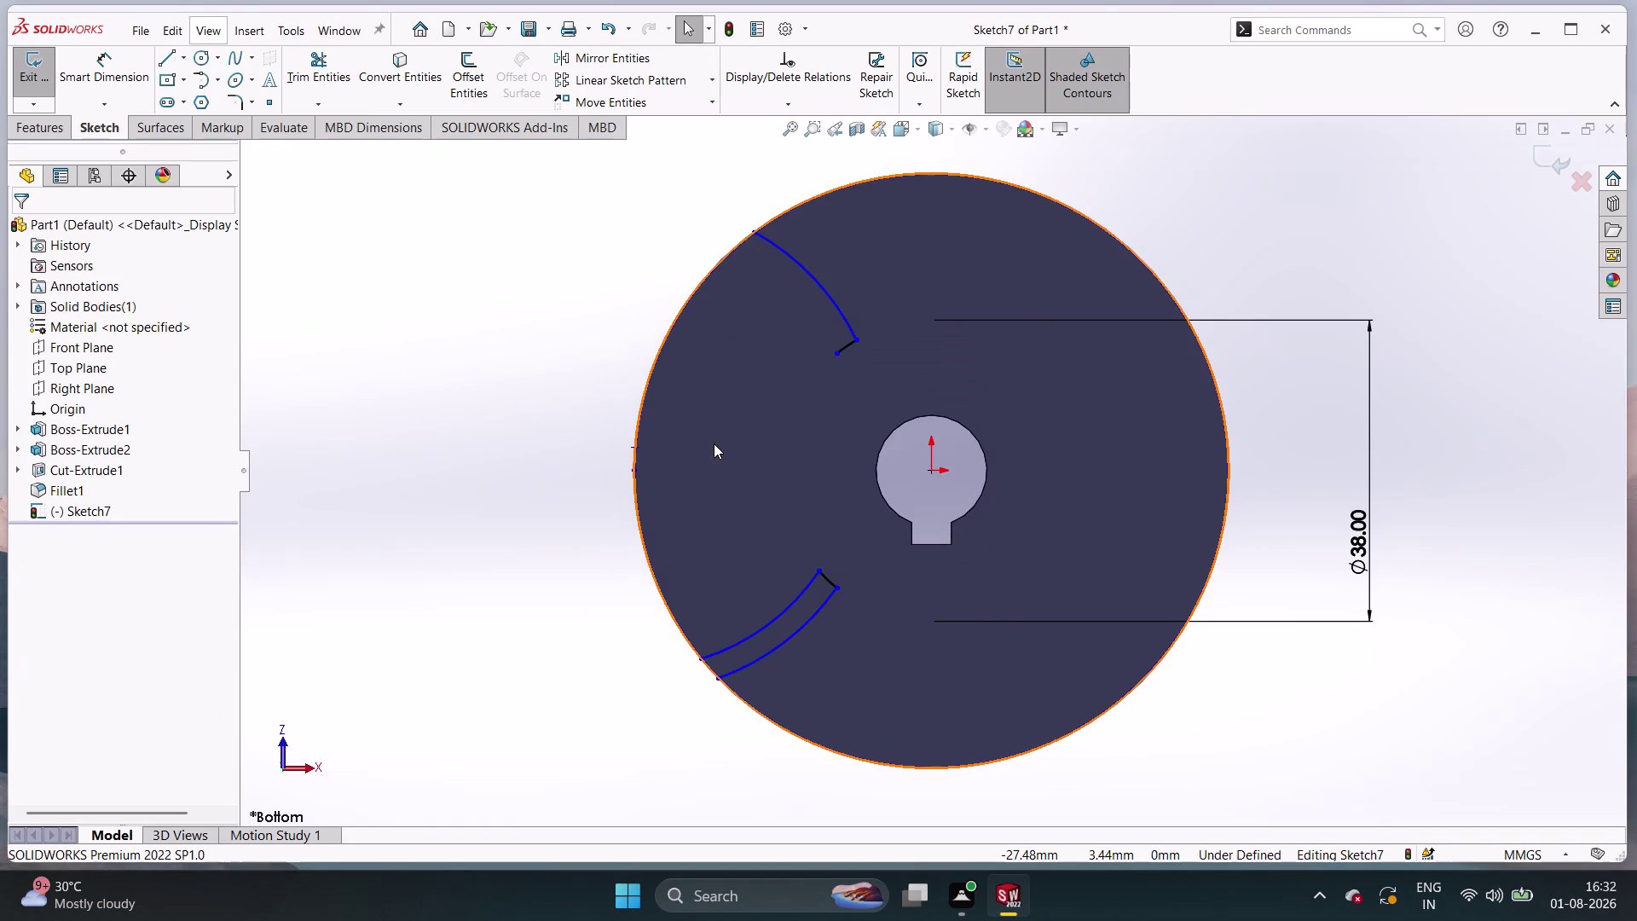
right_click(855, 310)
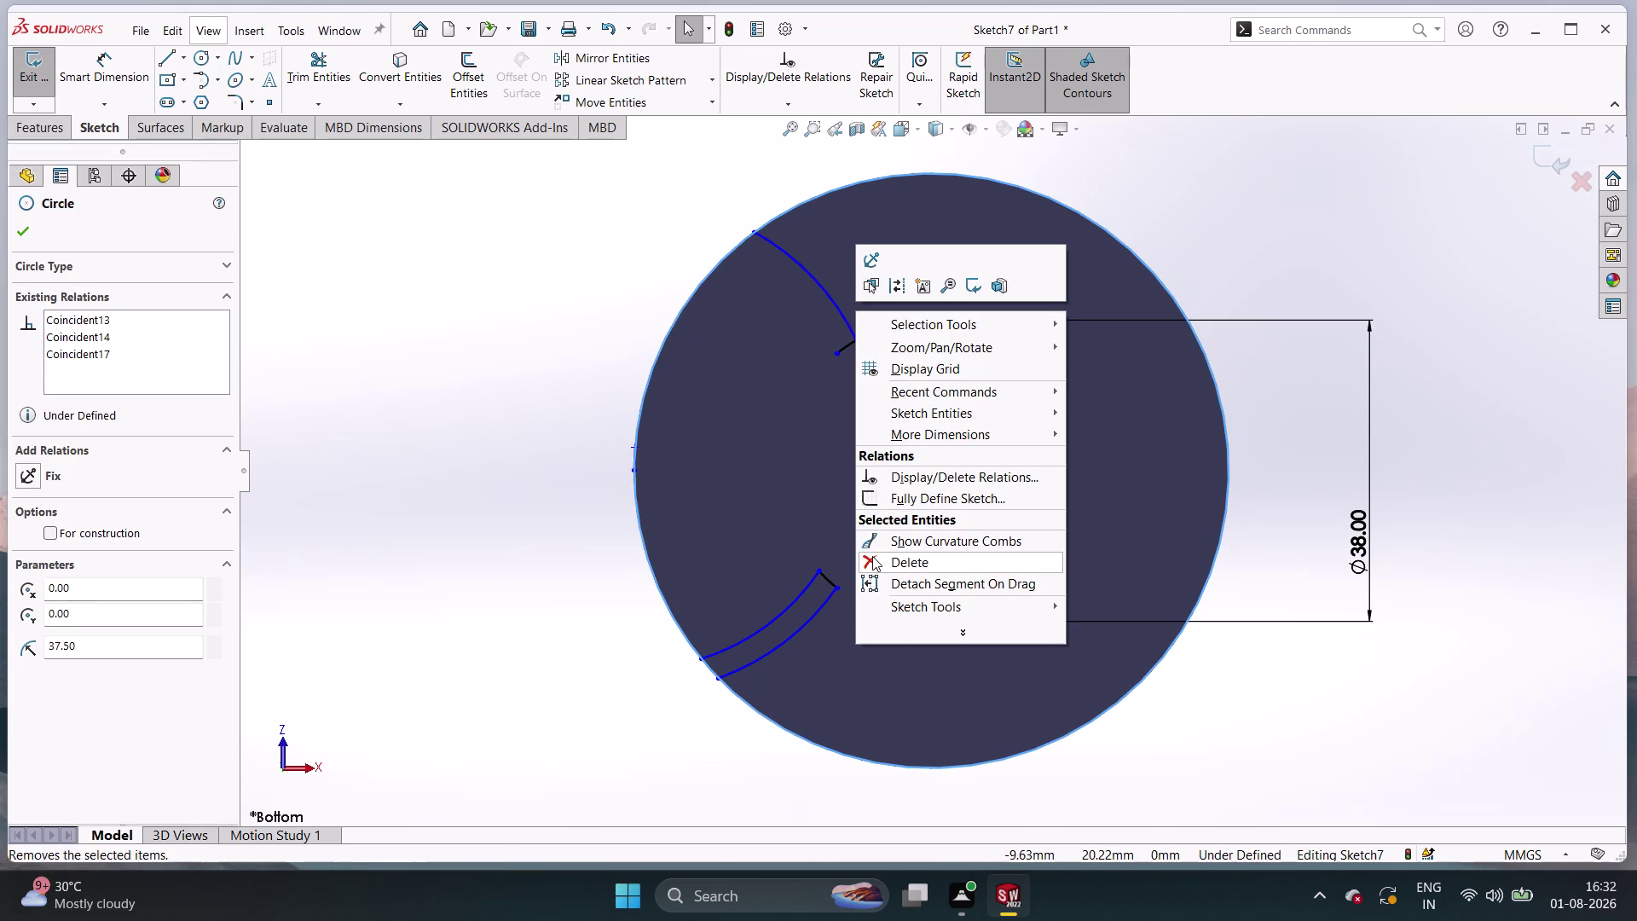
click(872, 556)
Delete the short arc and the leftover top arc, then exit the sketch.
click(844, 345)
right_click(844, 344)
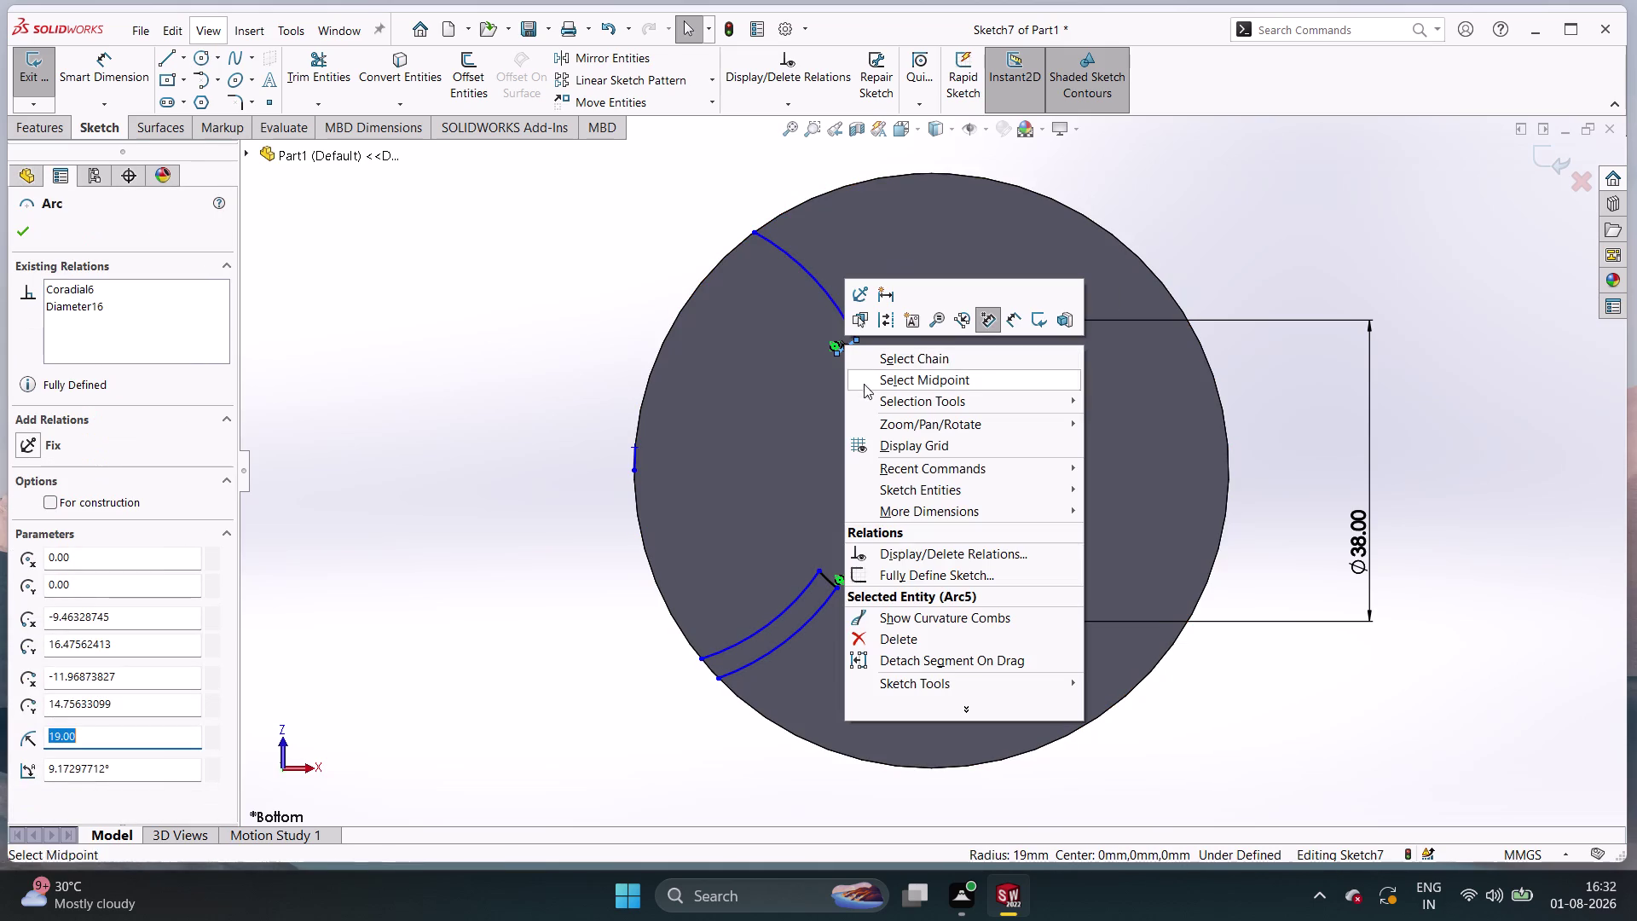
click(885, 633)
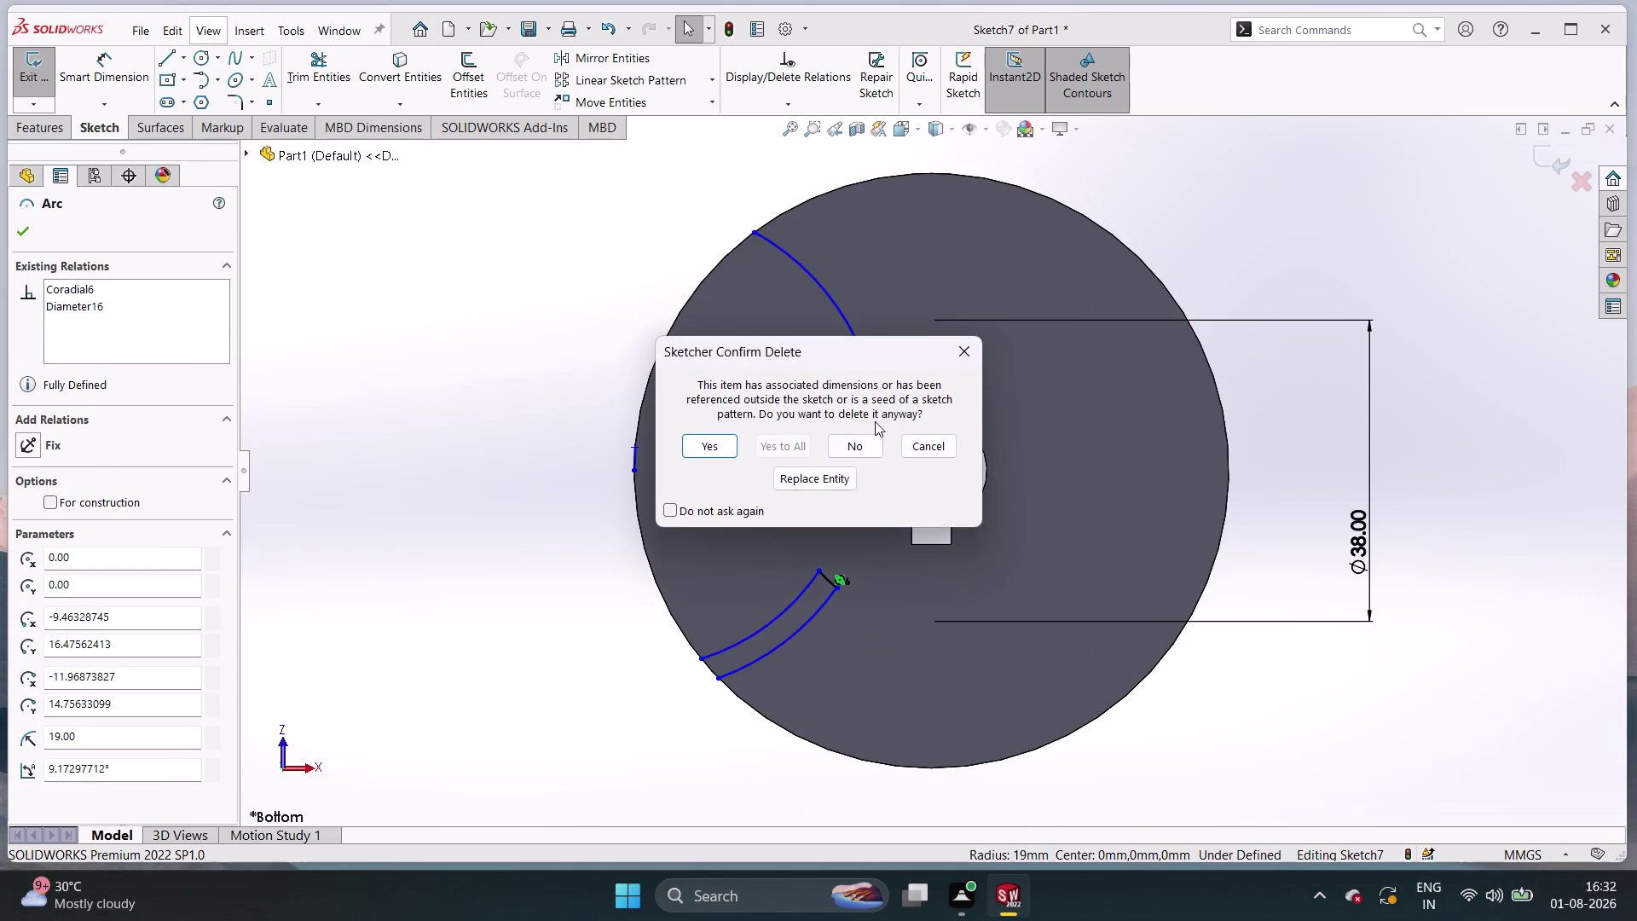
double_click(698, 450)
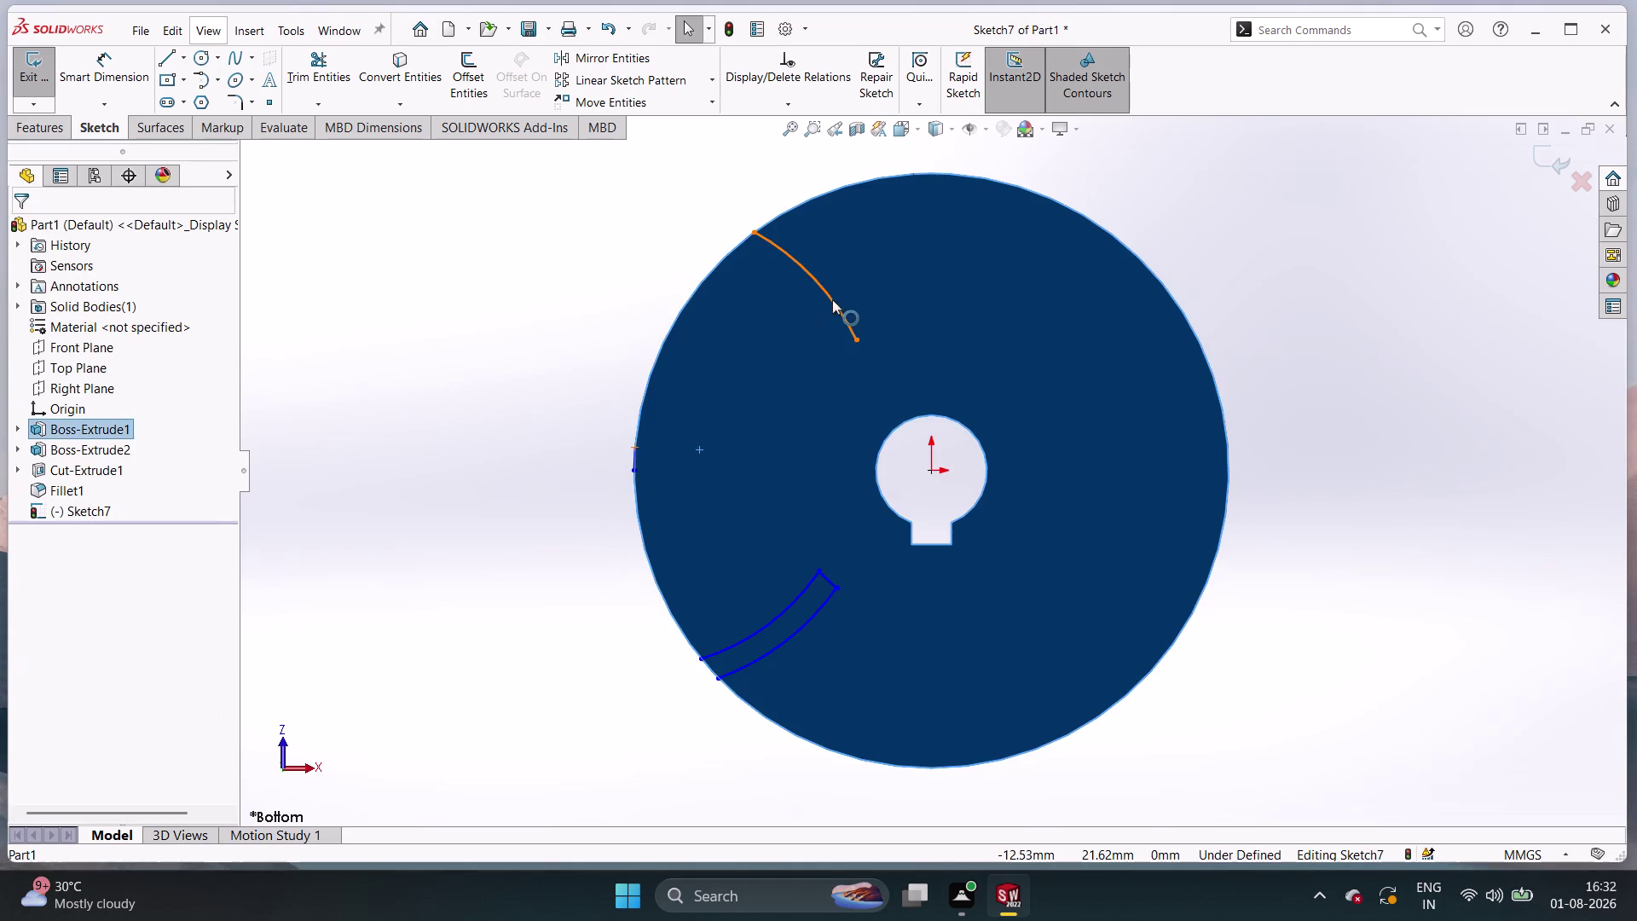
click(833, 299)
right_click(832, 299)
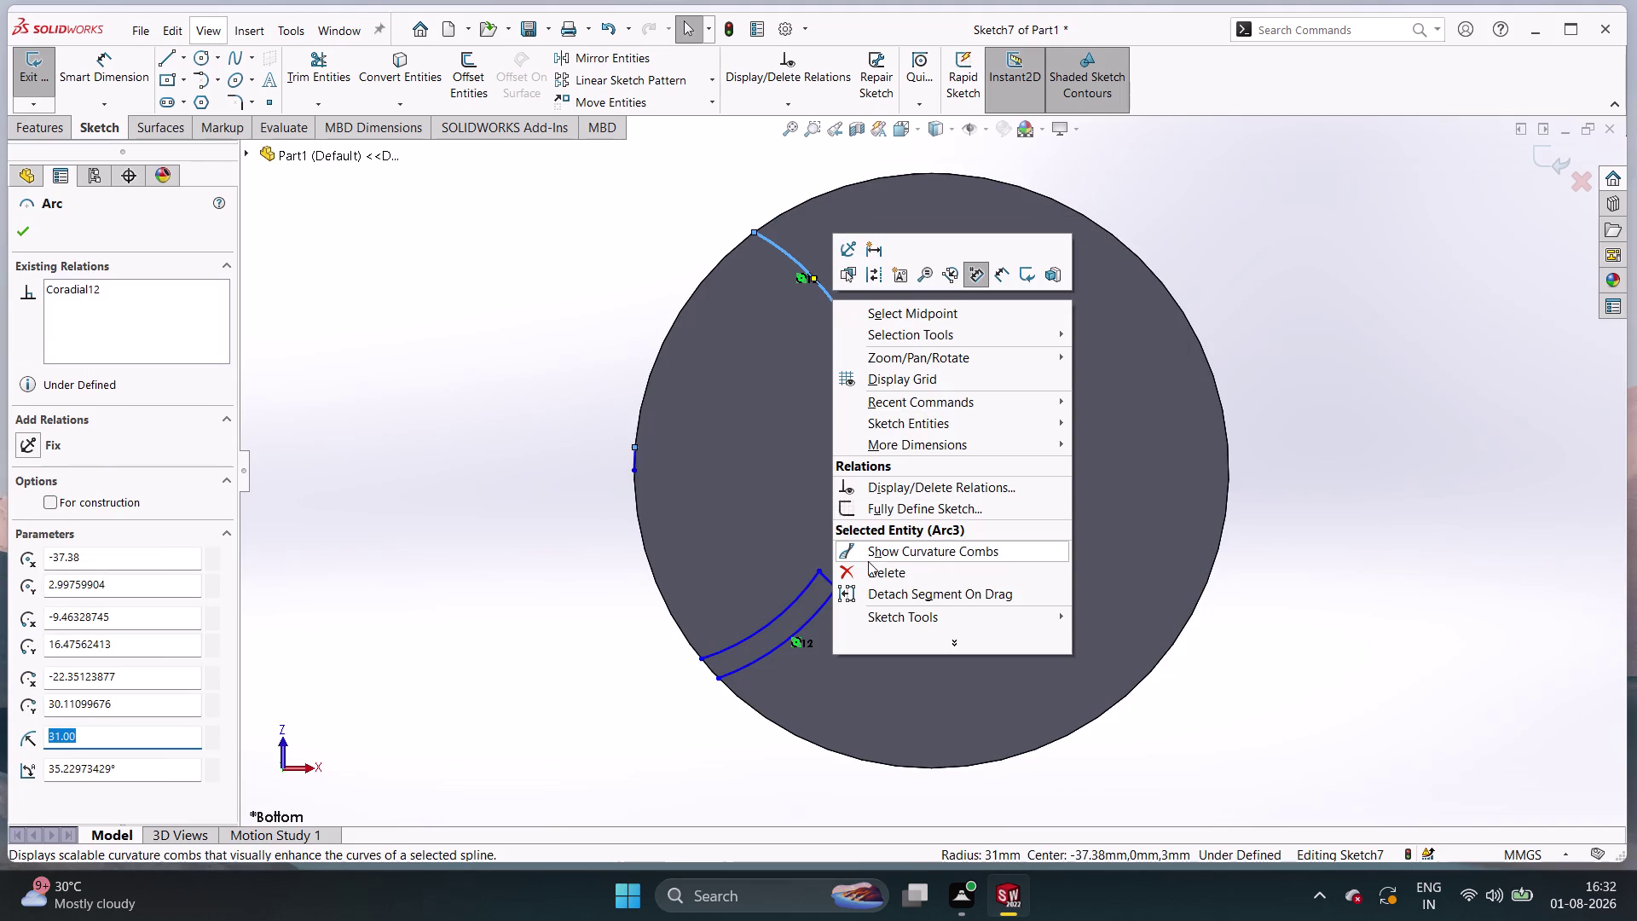
click(872, 572)
click(635, 460)
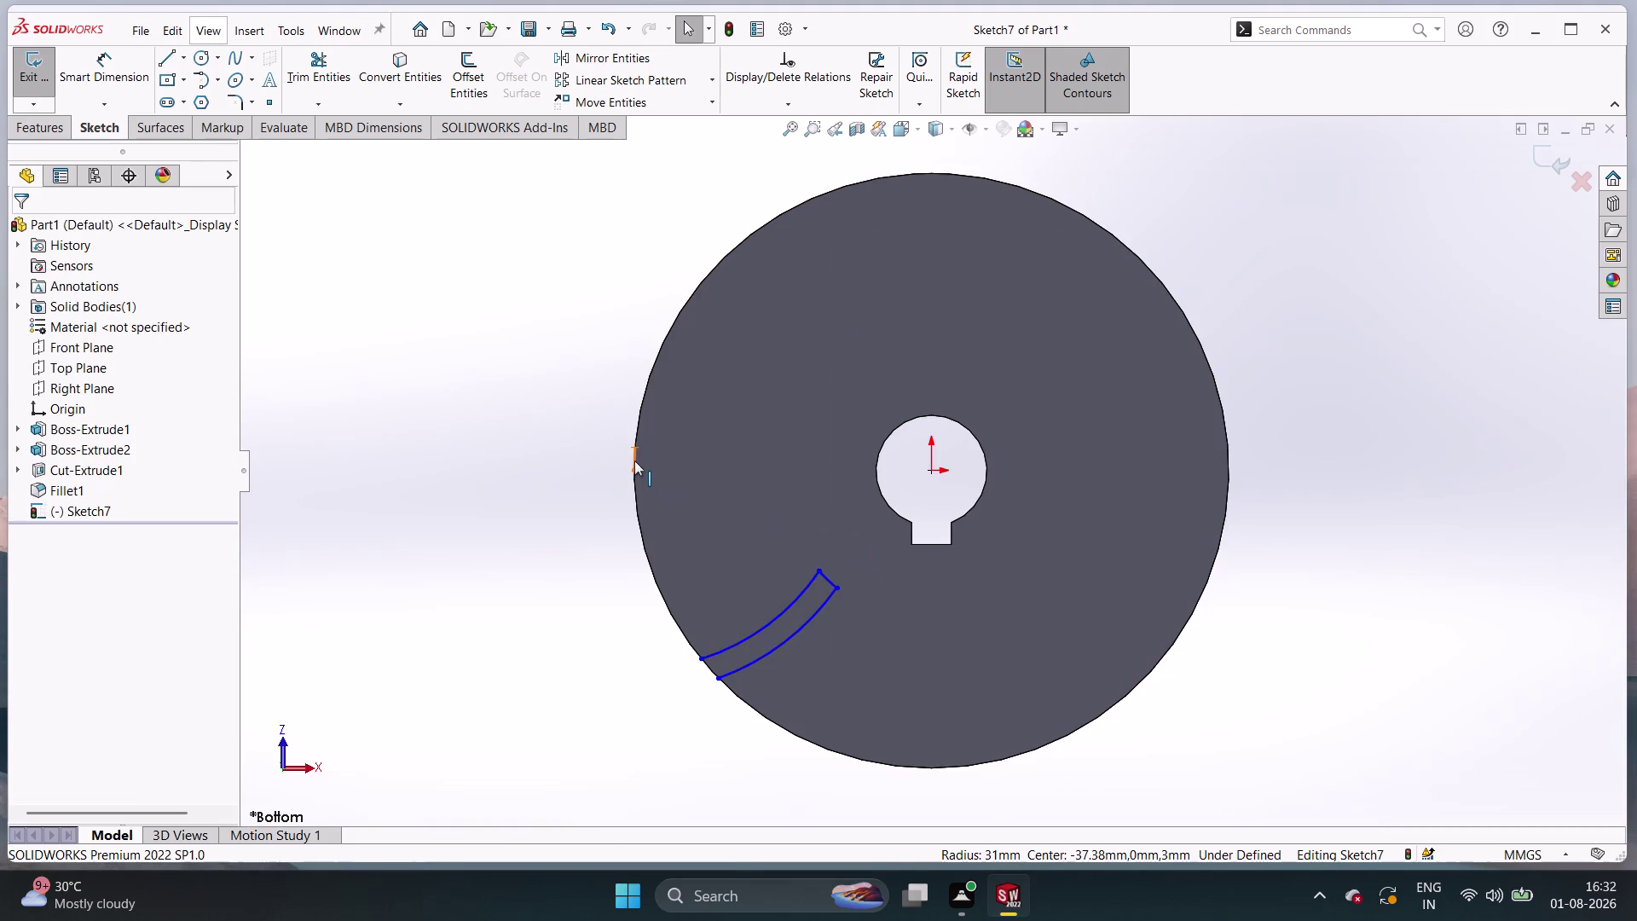
right_click(634, 460)
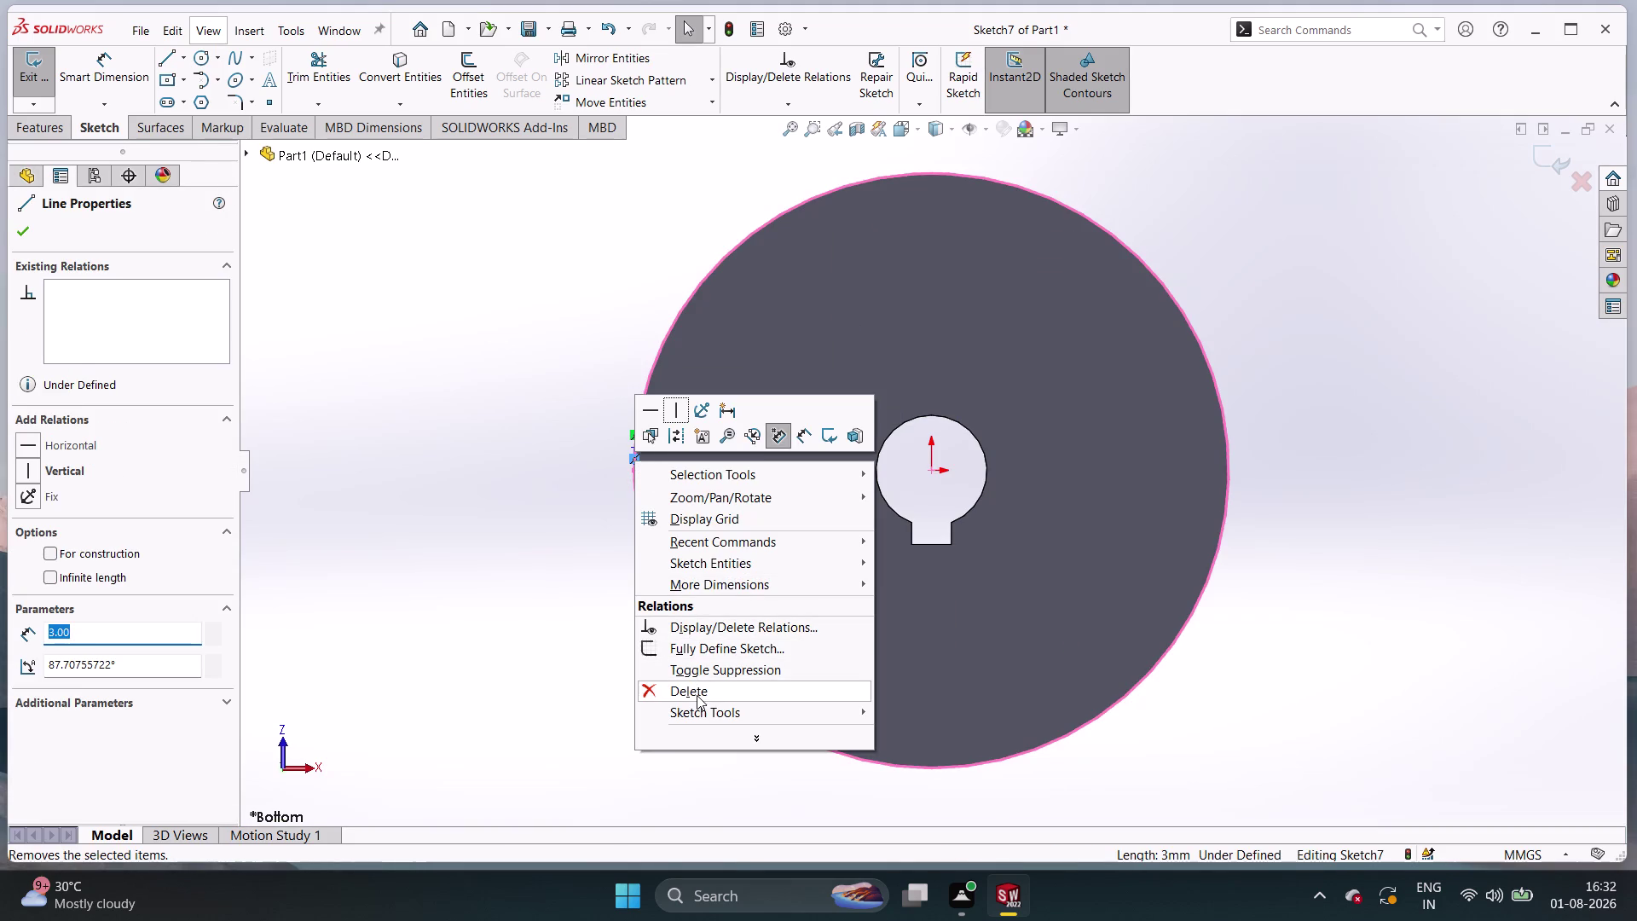
triple_click(697, 695)
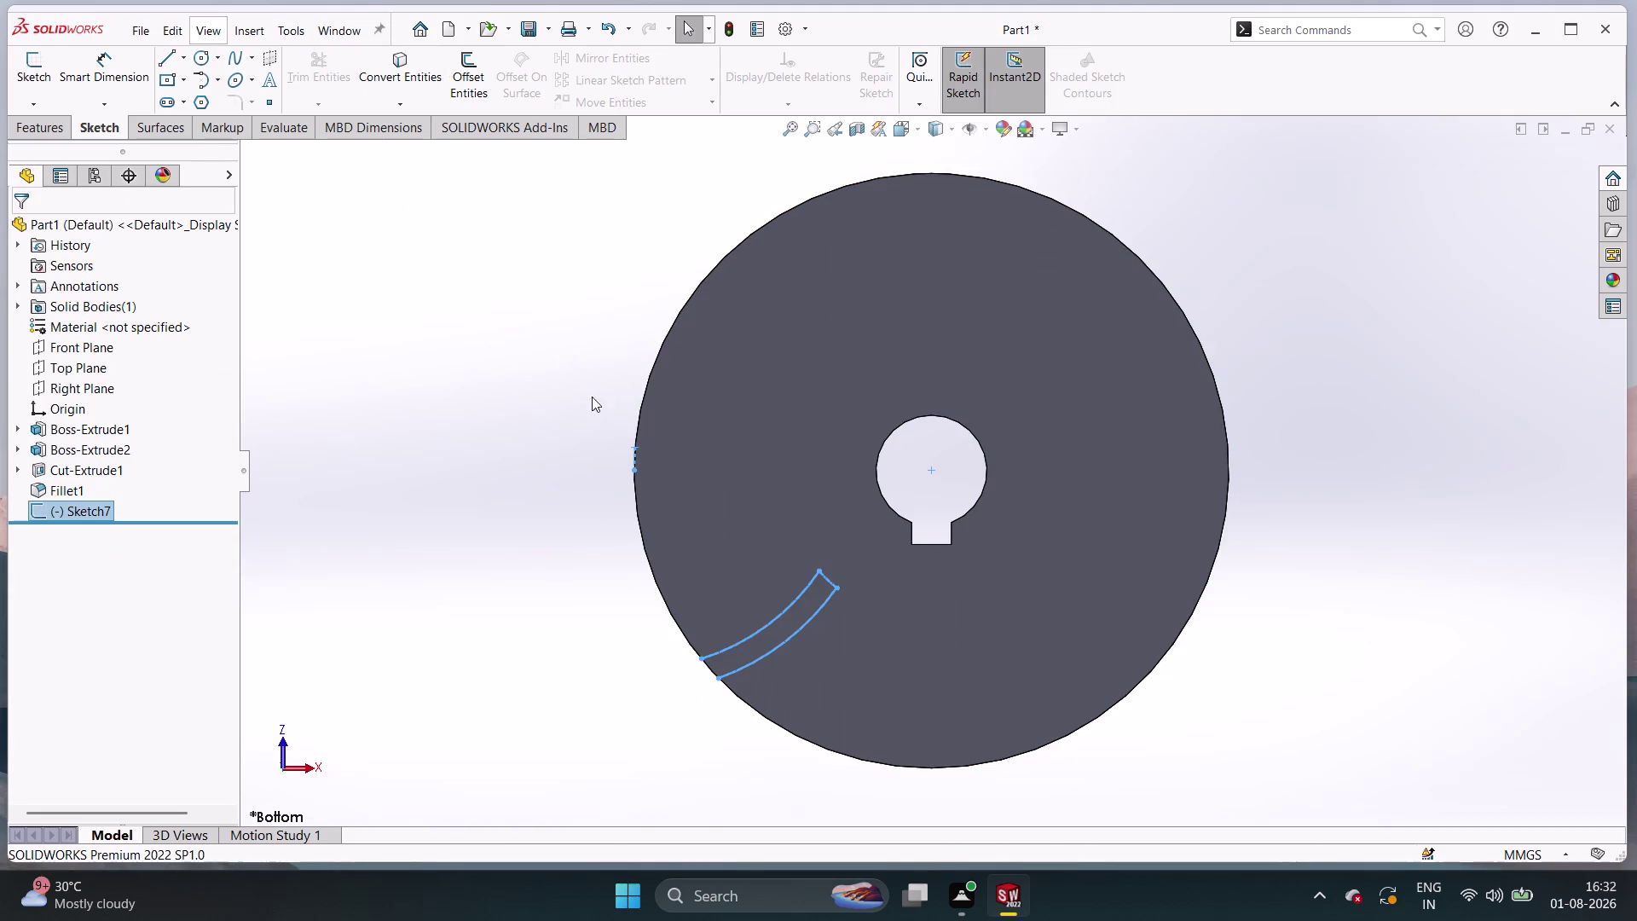
Delete the blade sketch Sketch7, then undo the deletion.
click(634, 460)
right_click(635, 460)
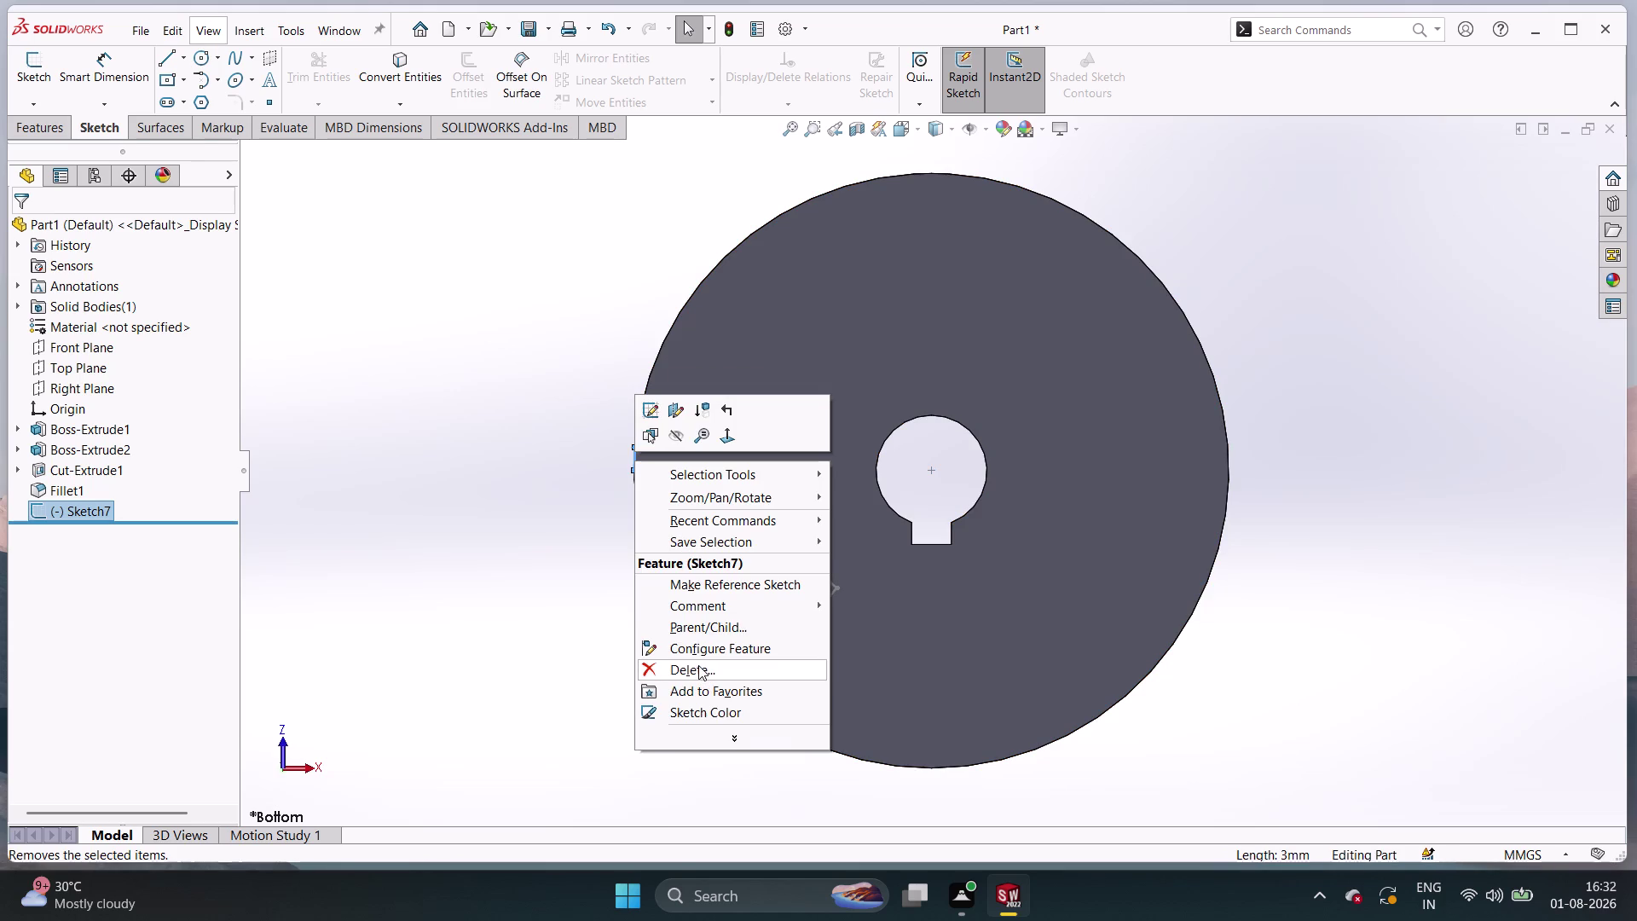
click(699, 665)
click(945, 334)
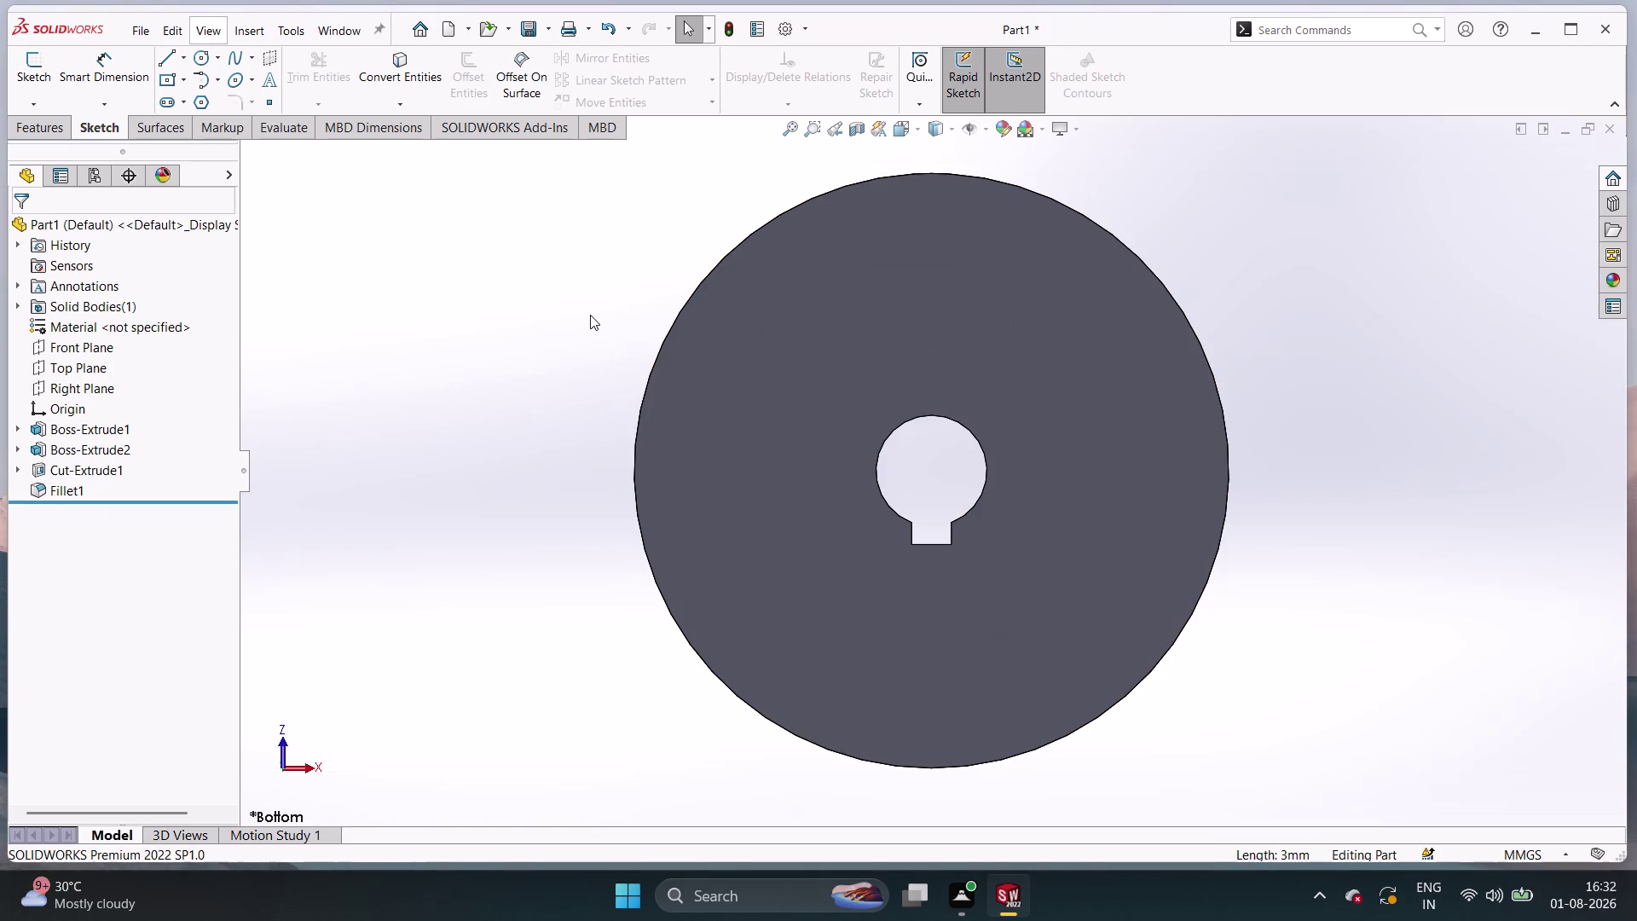
key(ctrl+z)
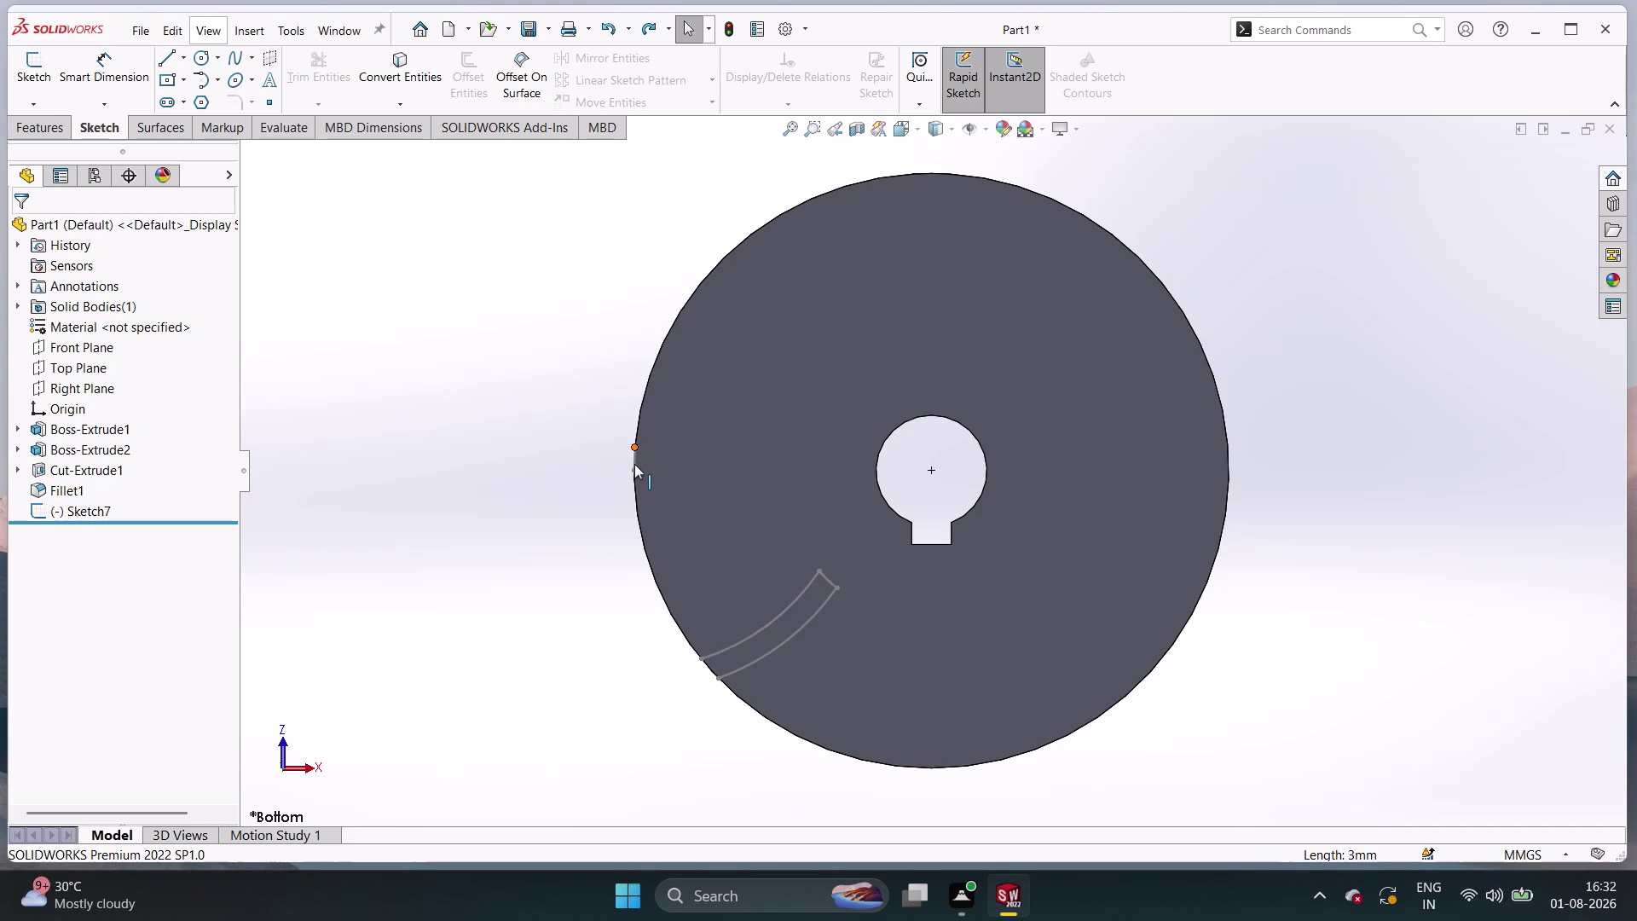
key(ctrl+z)
Reopen Sketch7 for editing and orbit the disc to an angled view.
right_click(510, 458)
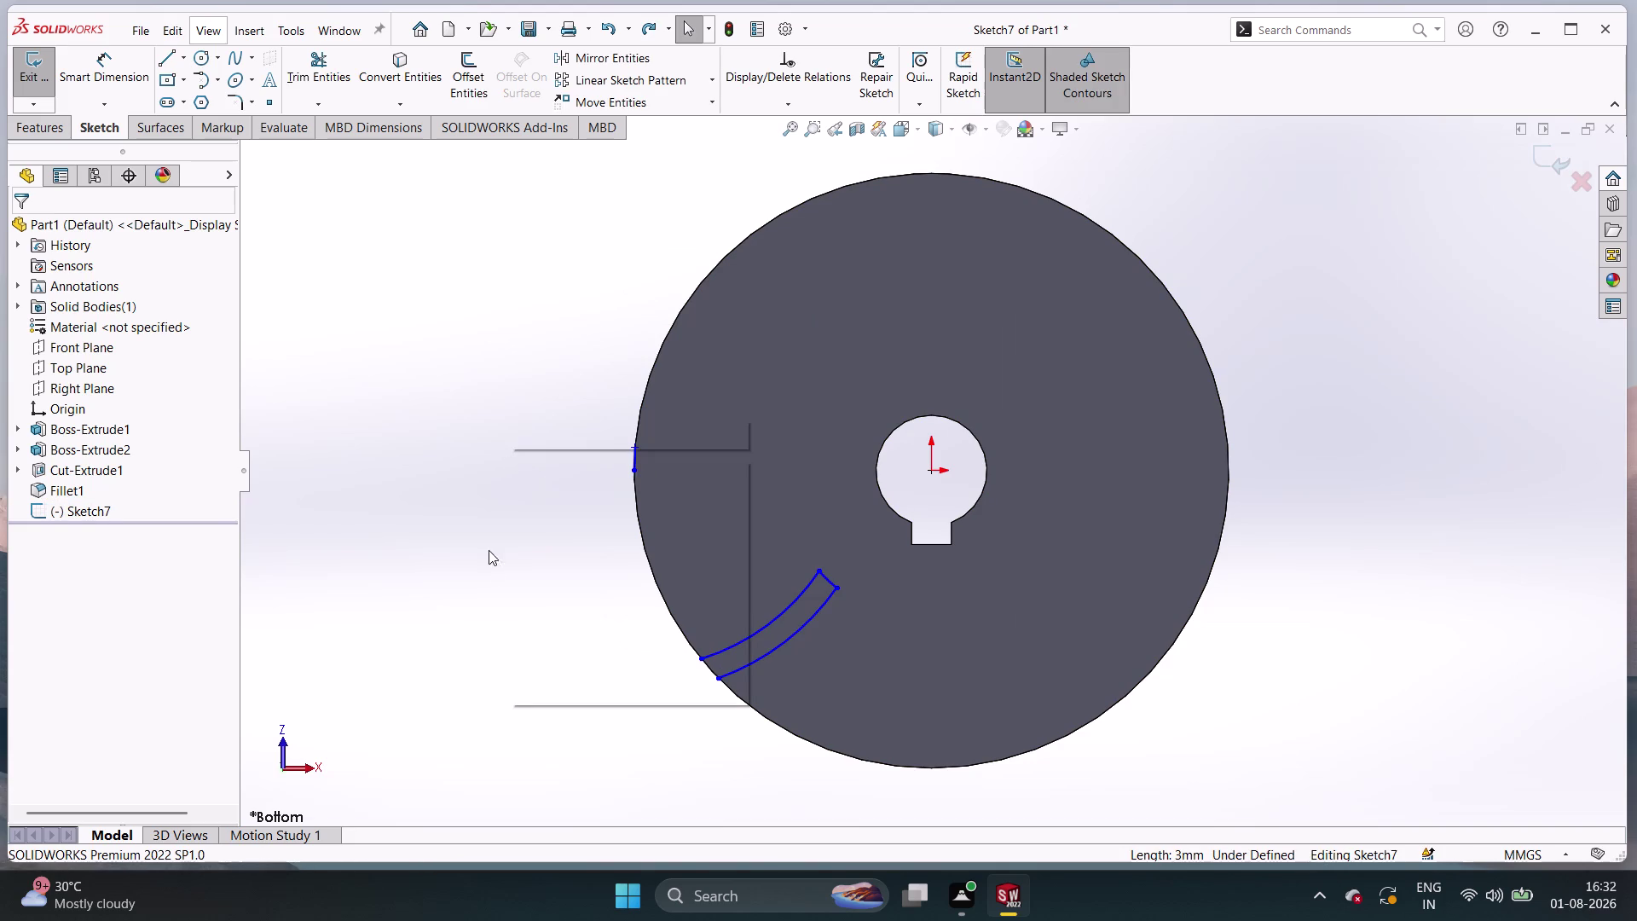
click(410, 481)
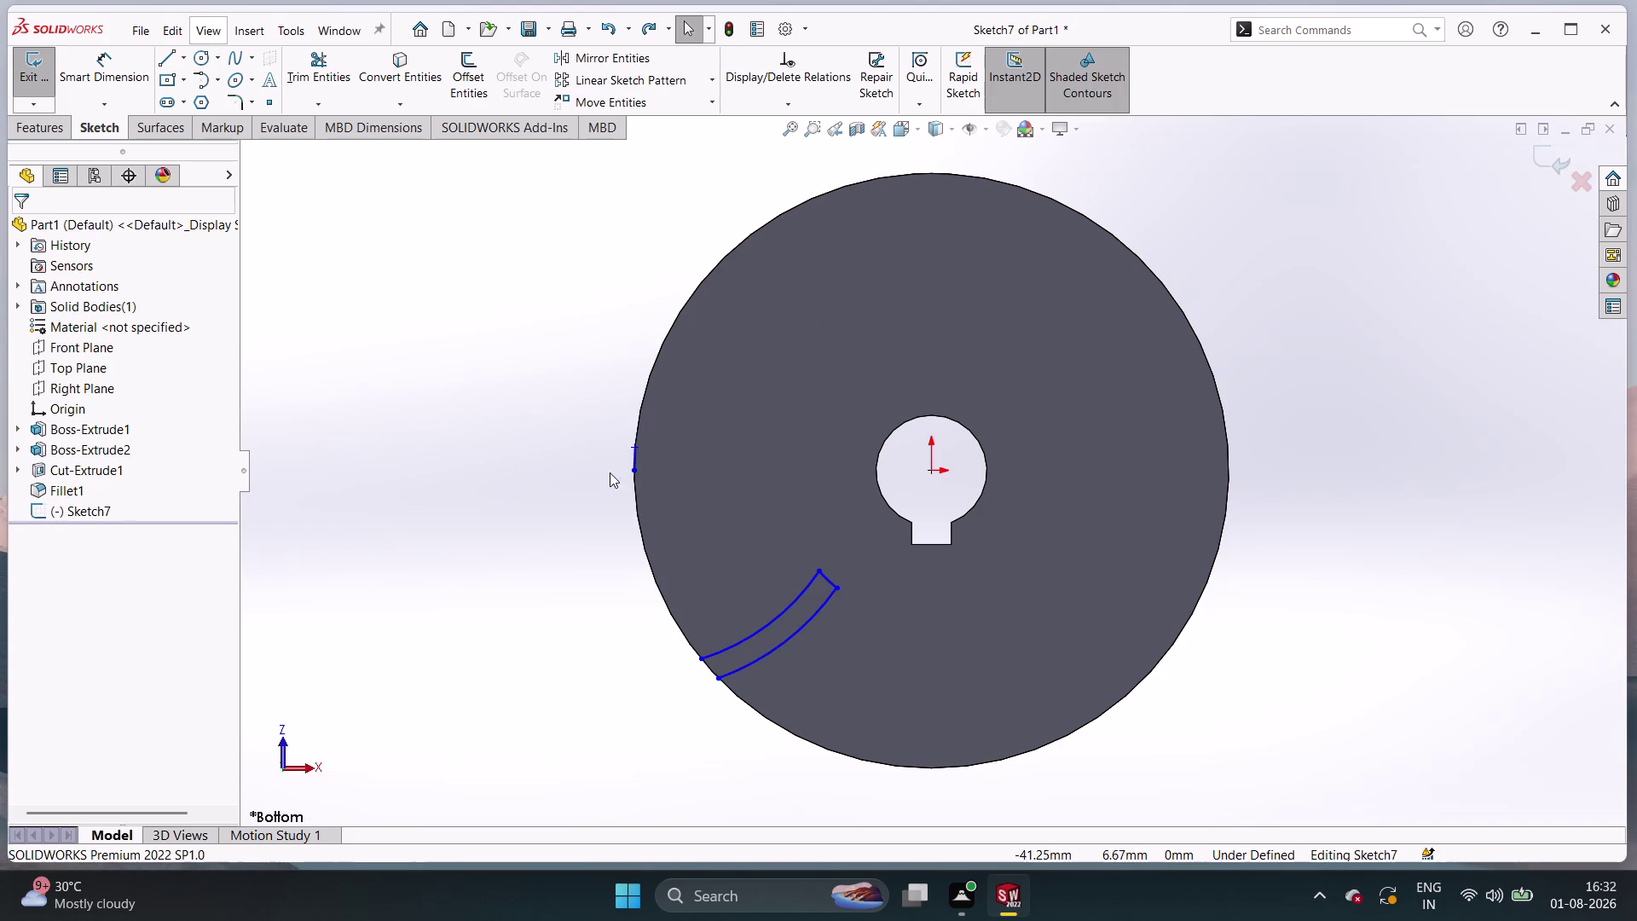
middle_drag(632, 527, 718, 494)
scroll(up, 3)
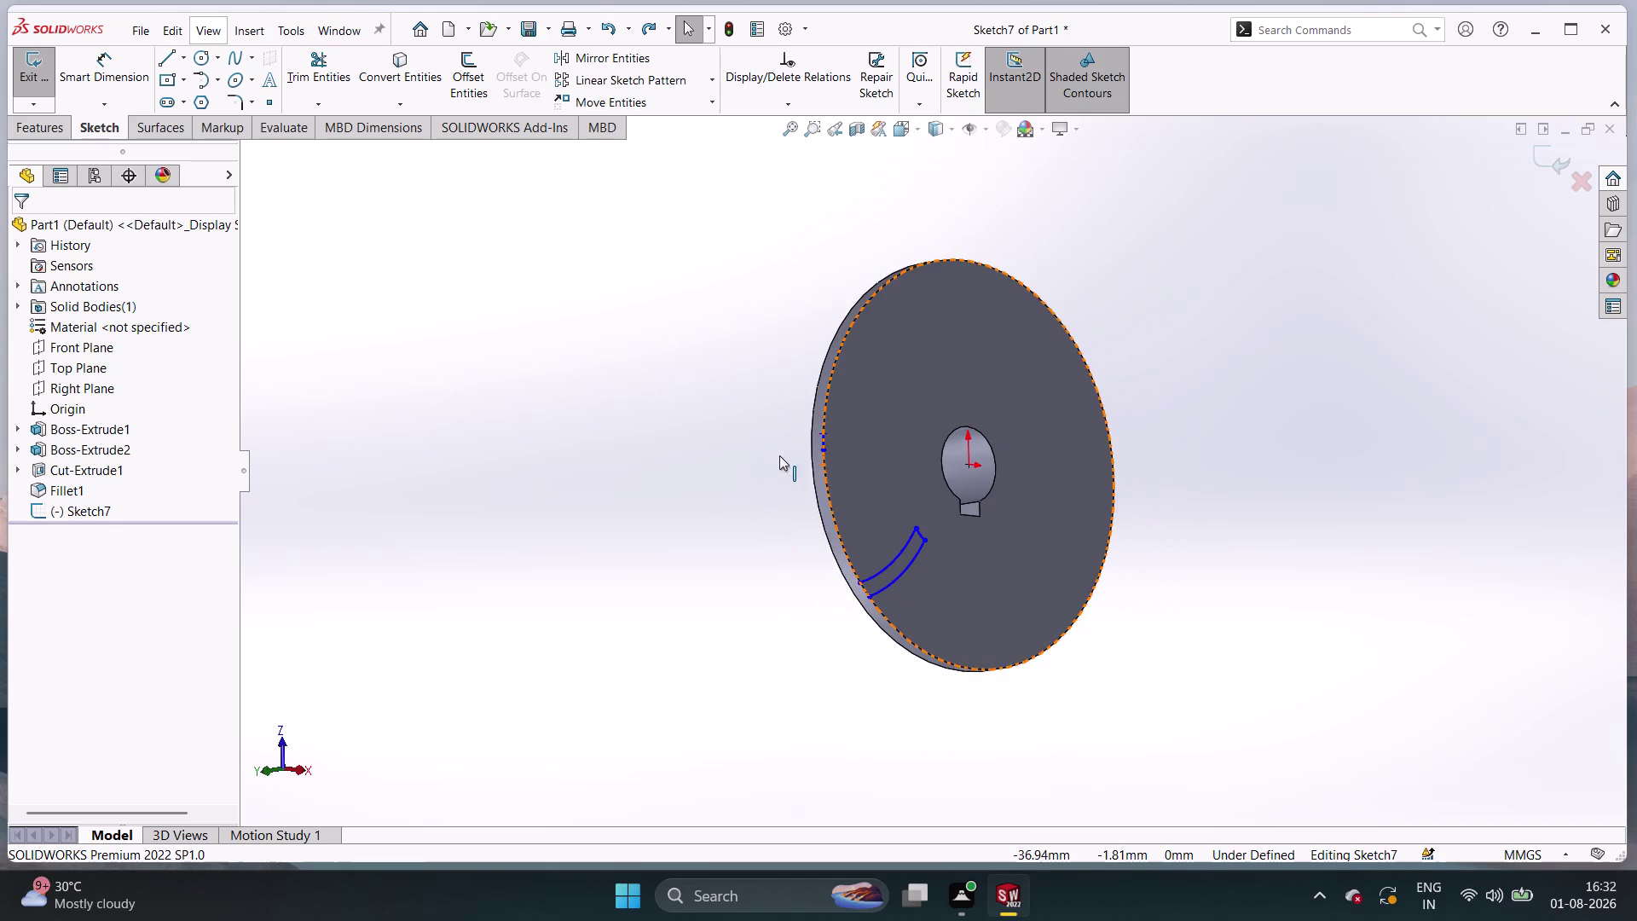
scroll(down, 3)
scroll(down, 3)
middle_drag(1063, 463, 961, 476)
middle_click(867, 469)
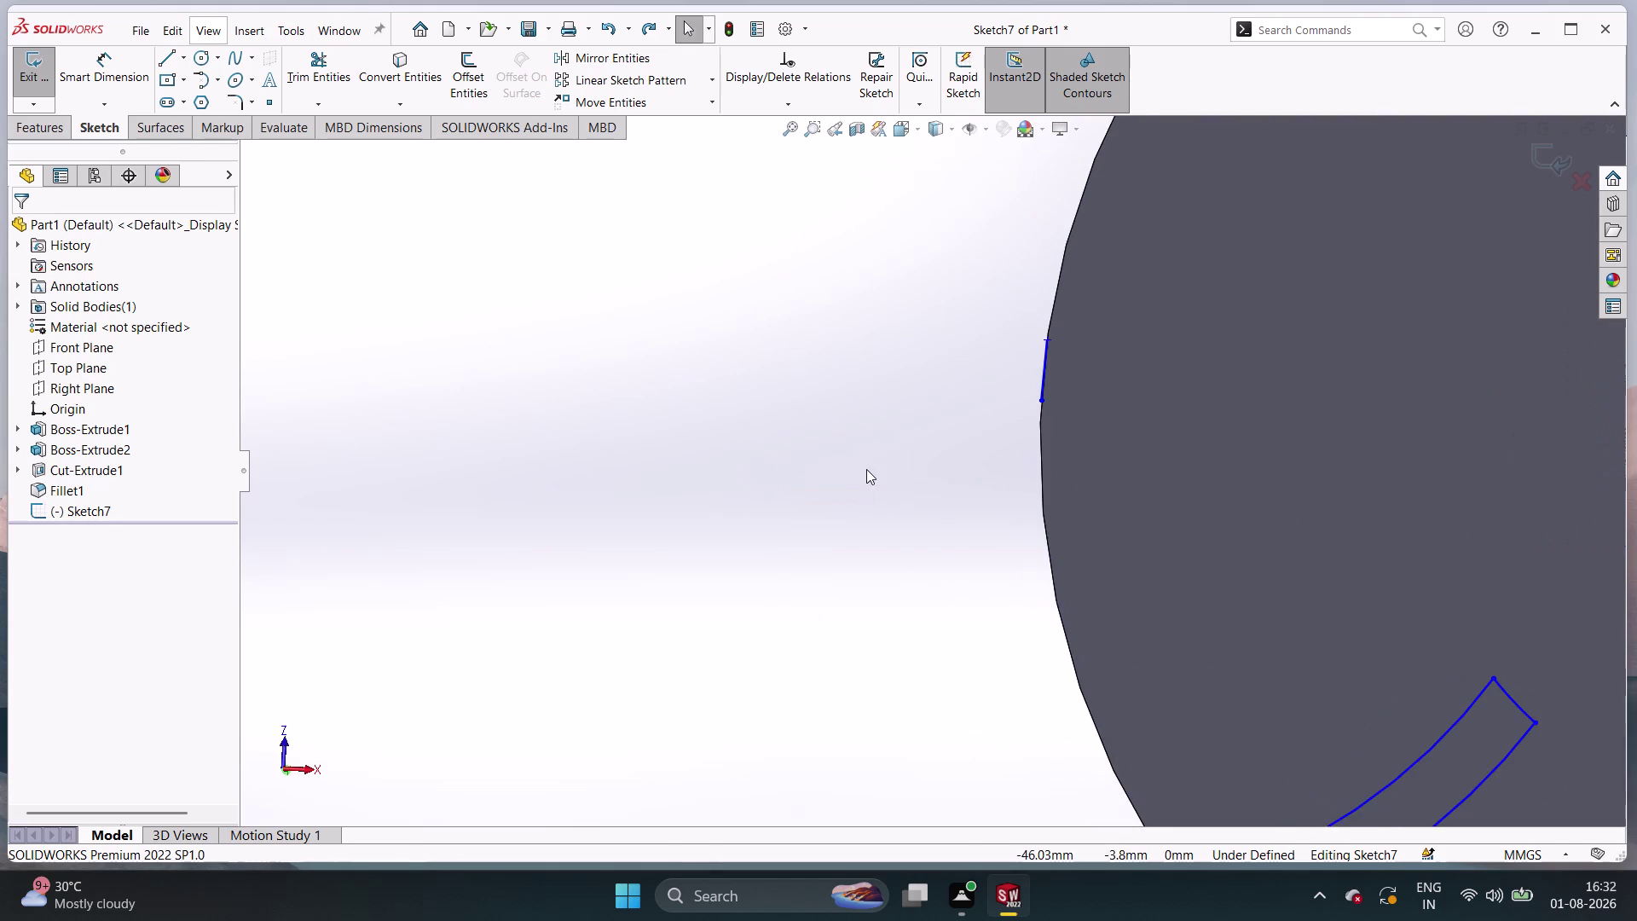
scroll(up, 3)
middle_drag(1083, 538, 848, 552)
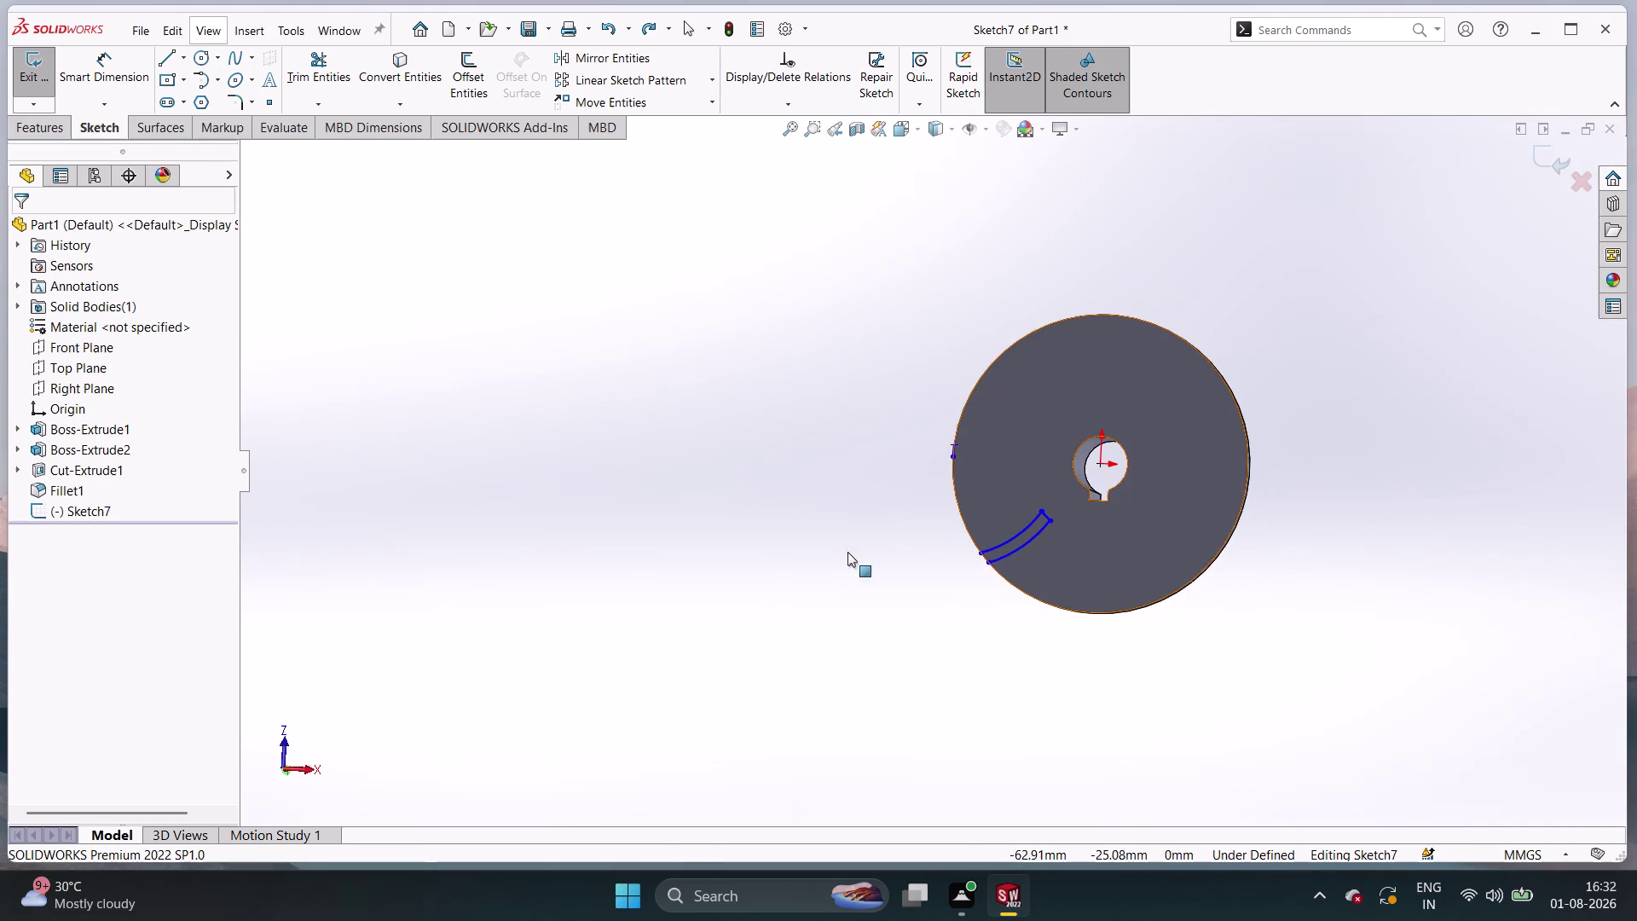
middle_drag(1206, 470, 866, 485)
middle_drag(907, 501, 947, 458)
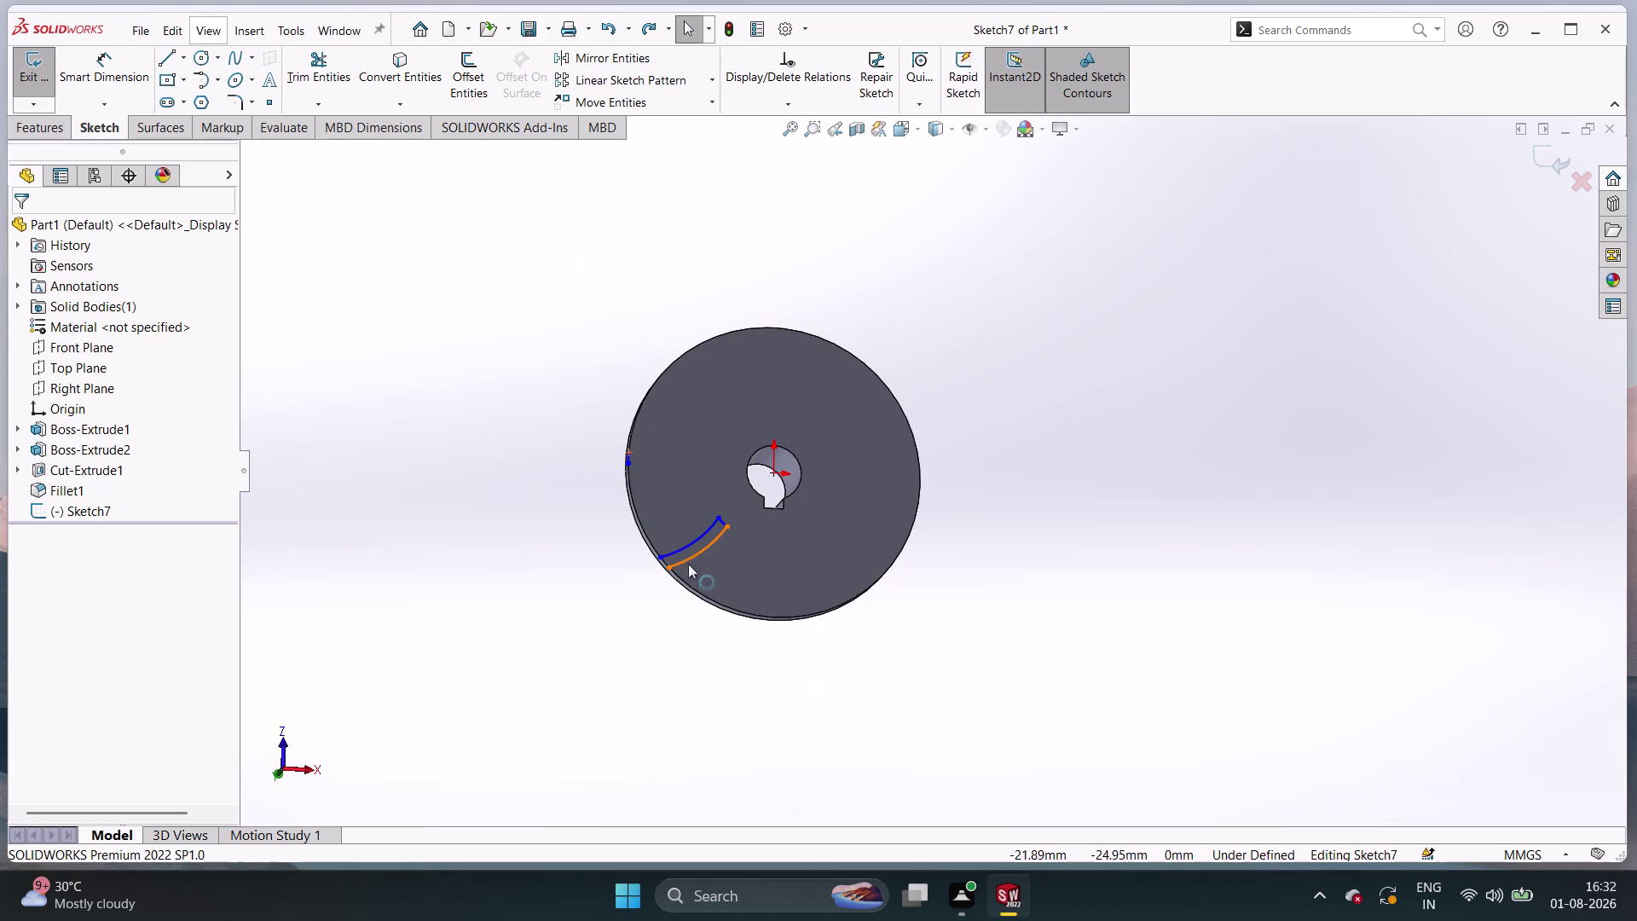
Select the lower blade arc and start a Linear Sketch Pattern.
click(694, 556)
click(668, 703)
key(Escape)
key(Escape)
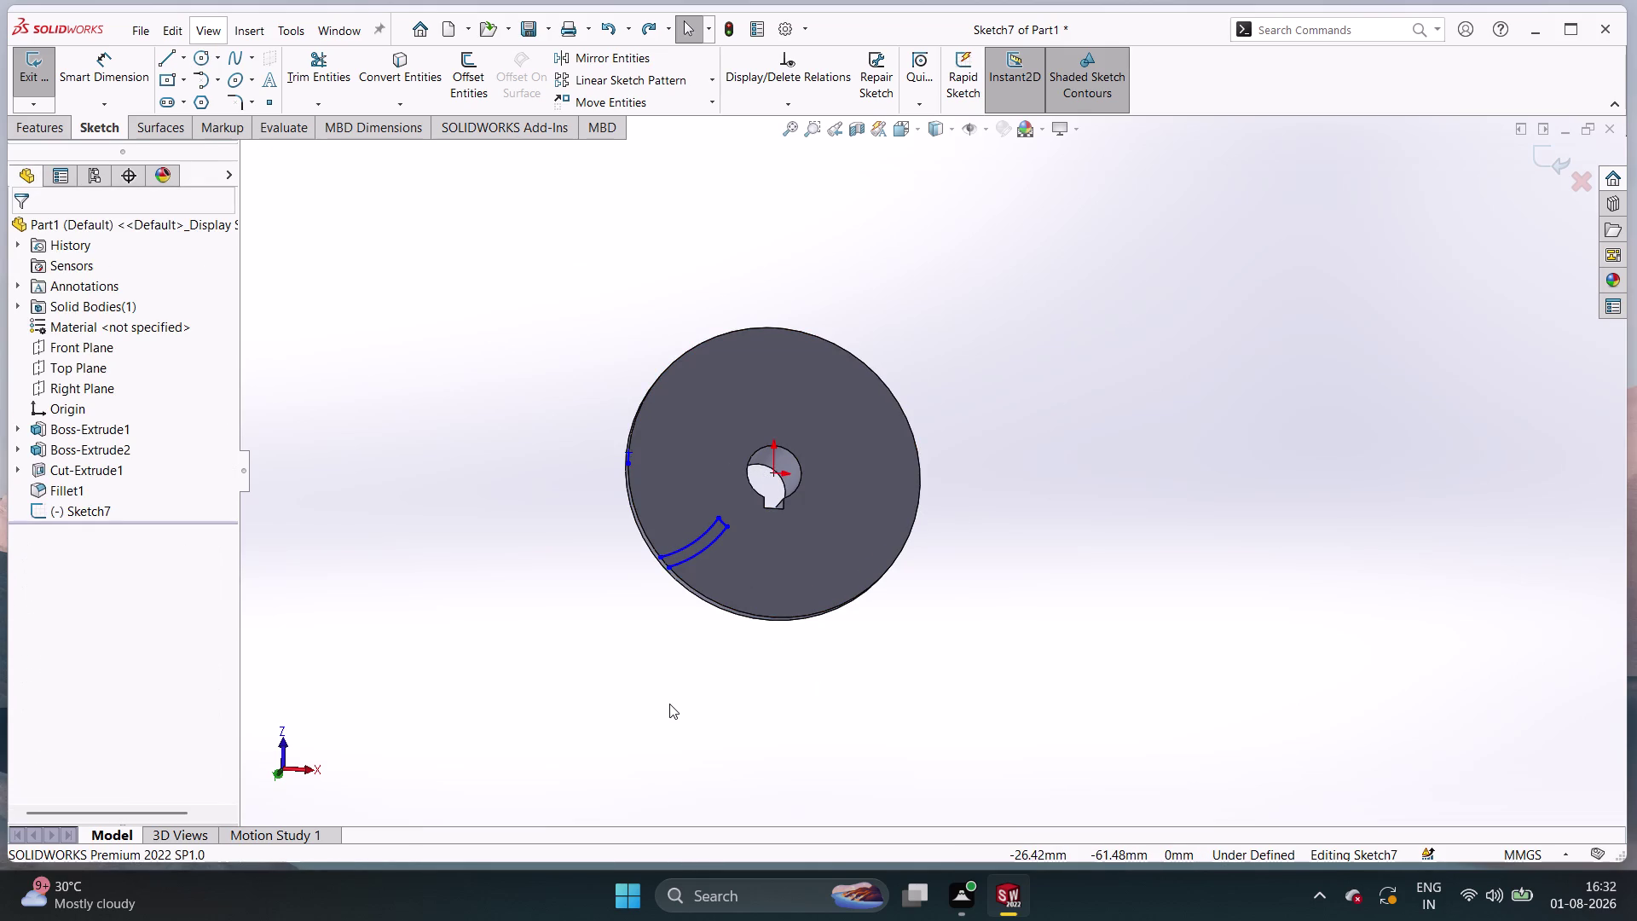
key(ctrl+z)
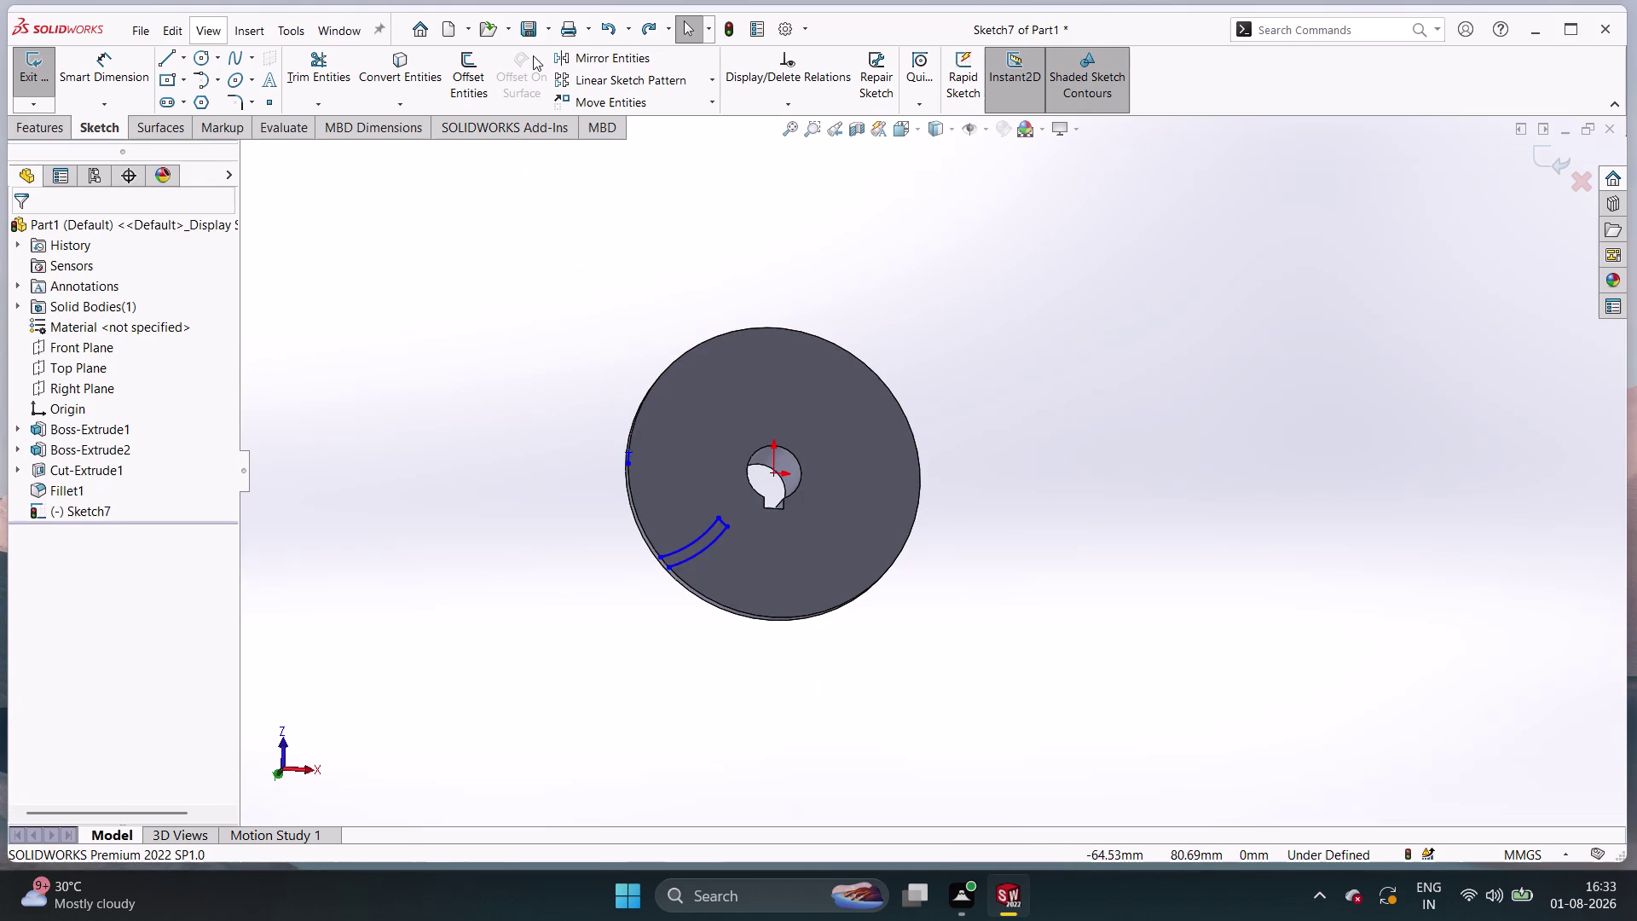
double_click(622, 84)
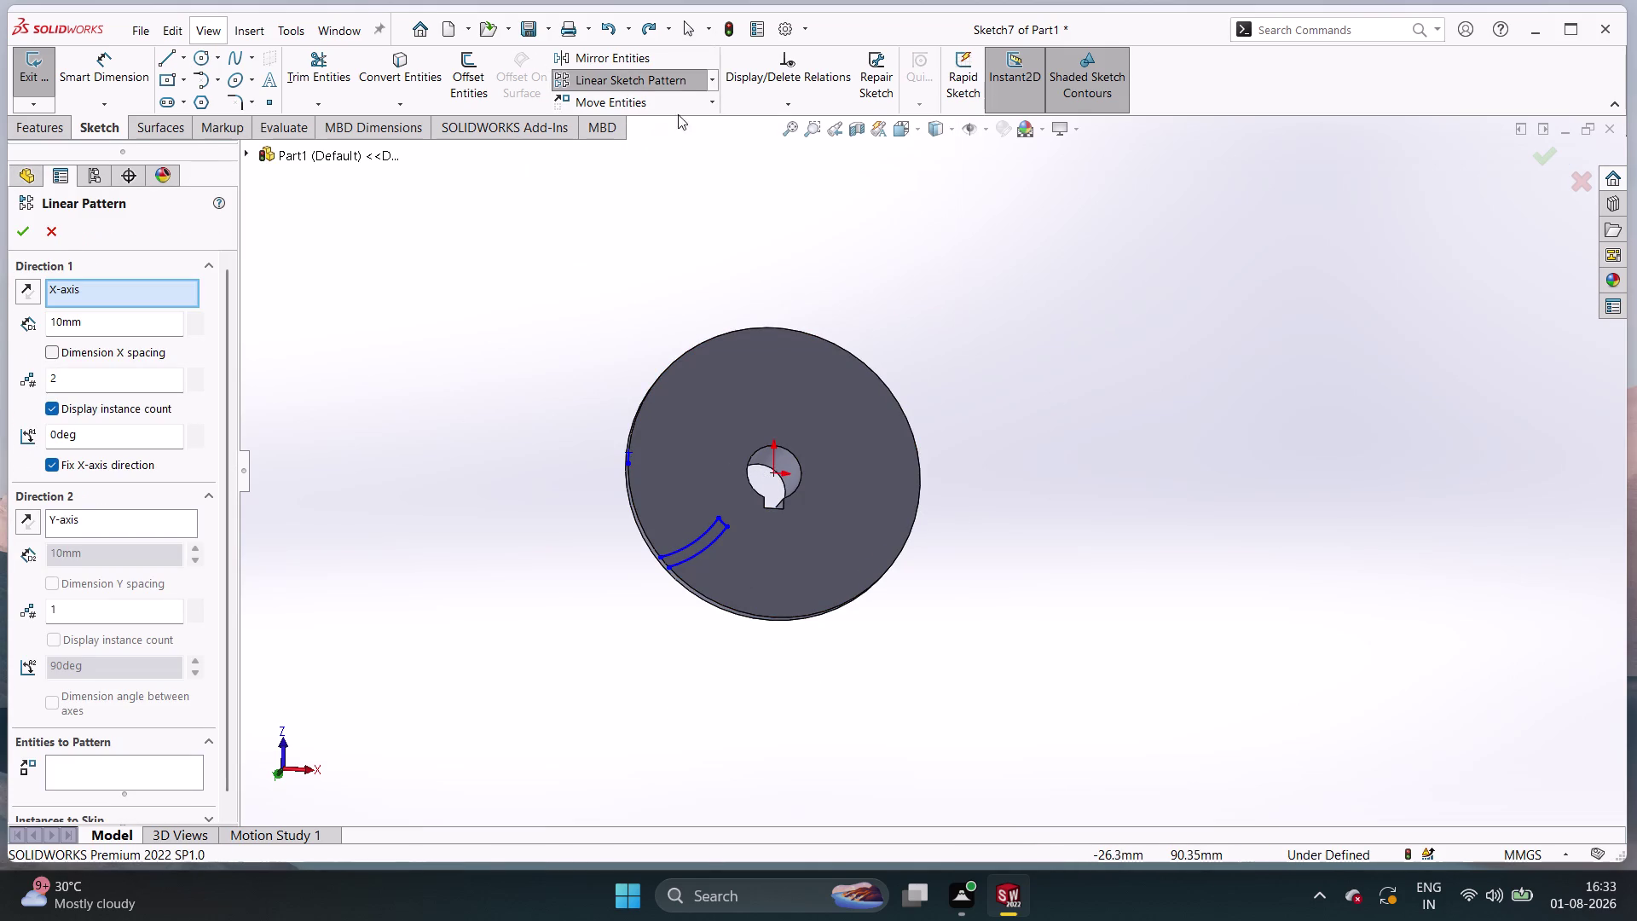
Start a circular sketch pattern and select blade arcs Arc9, Arc8 and Arc6.
click(717, 76)
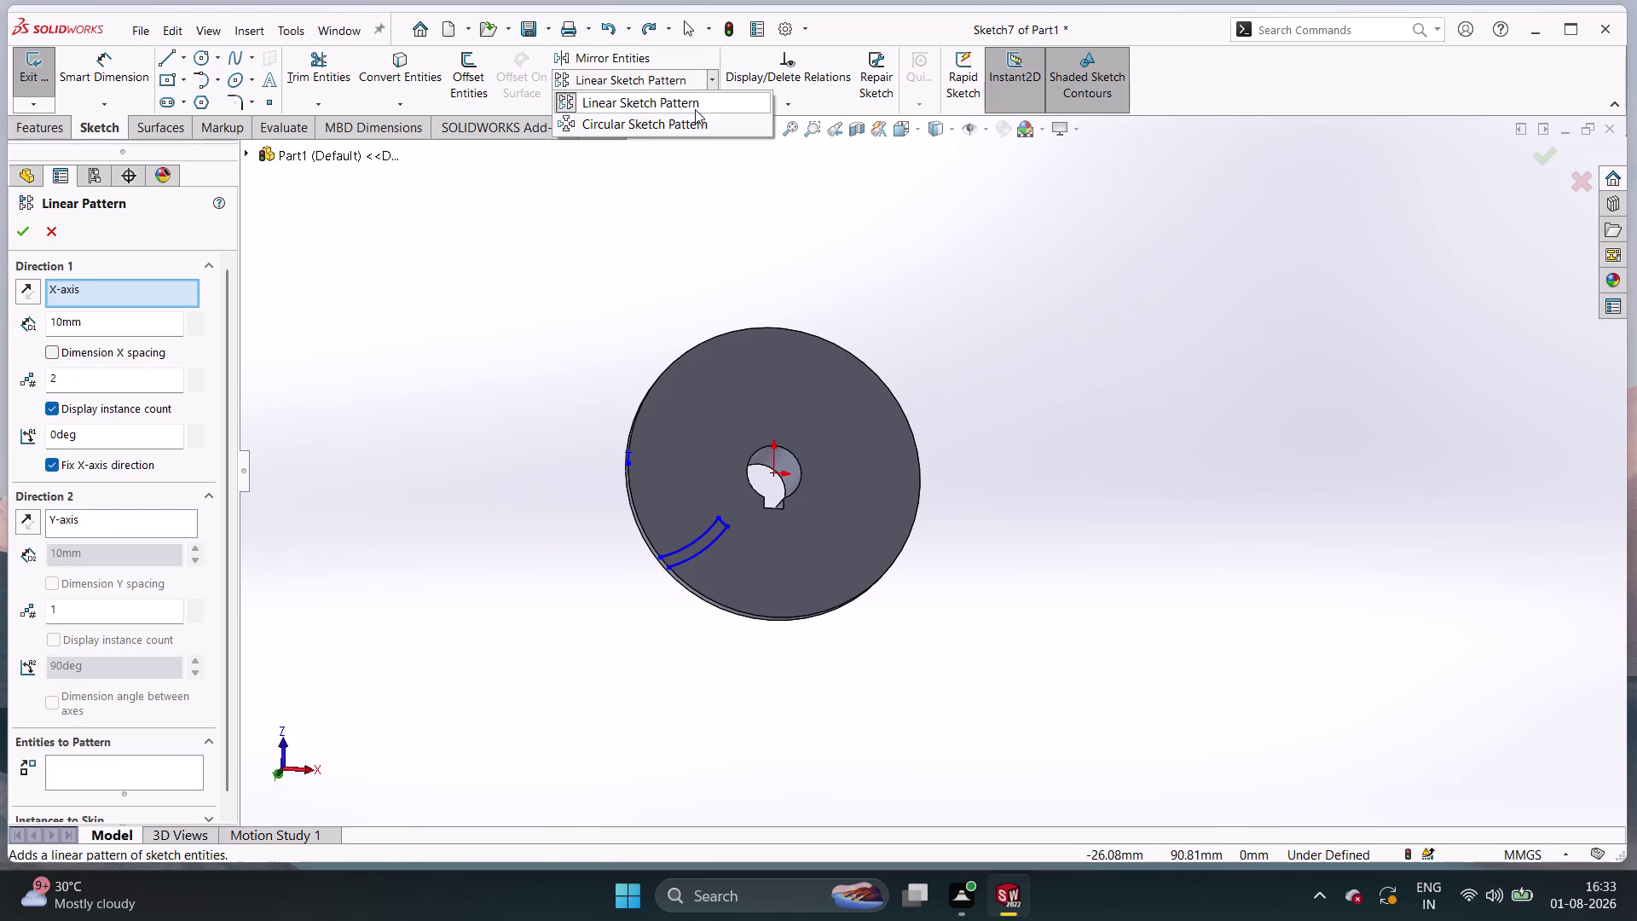
click(701, 126)
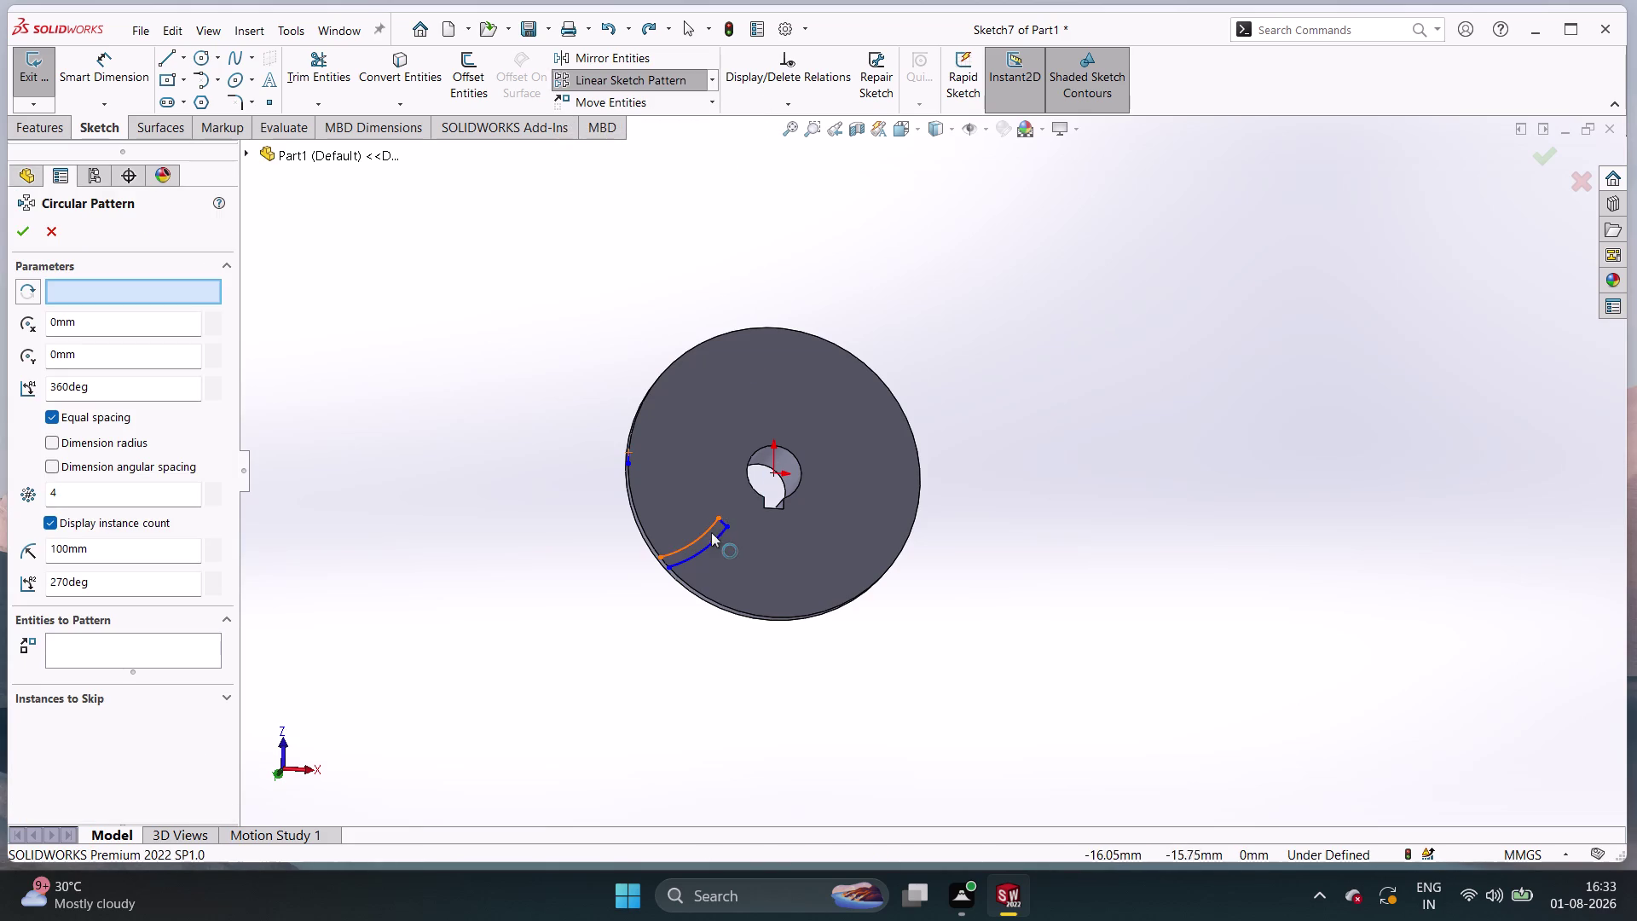
click(698, 541)
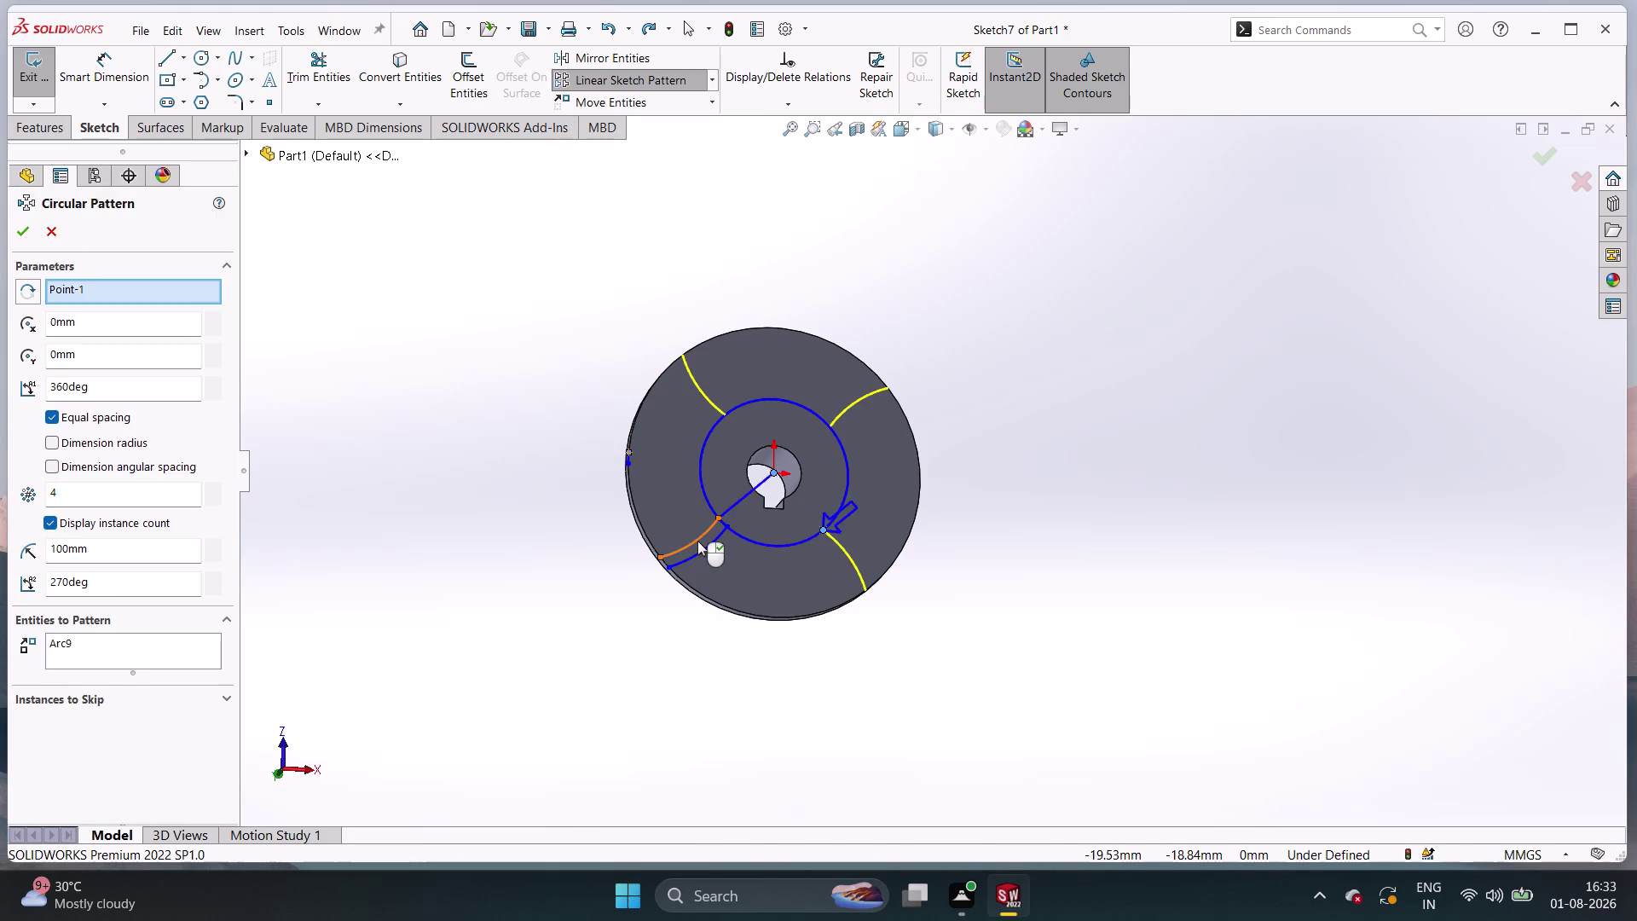
click(700, 547)
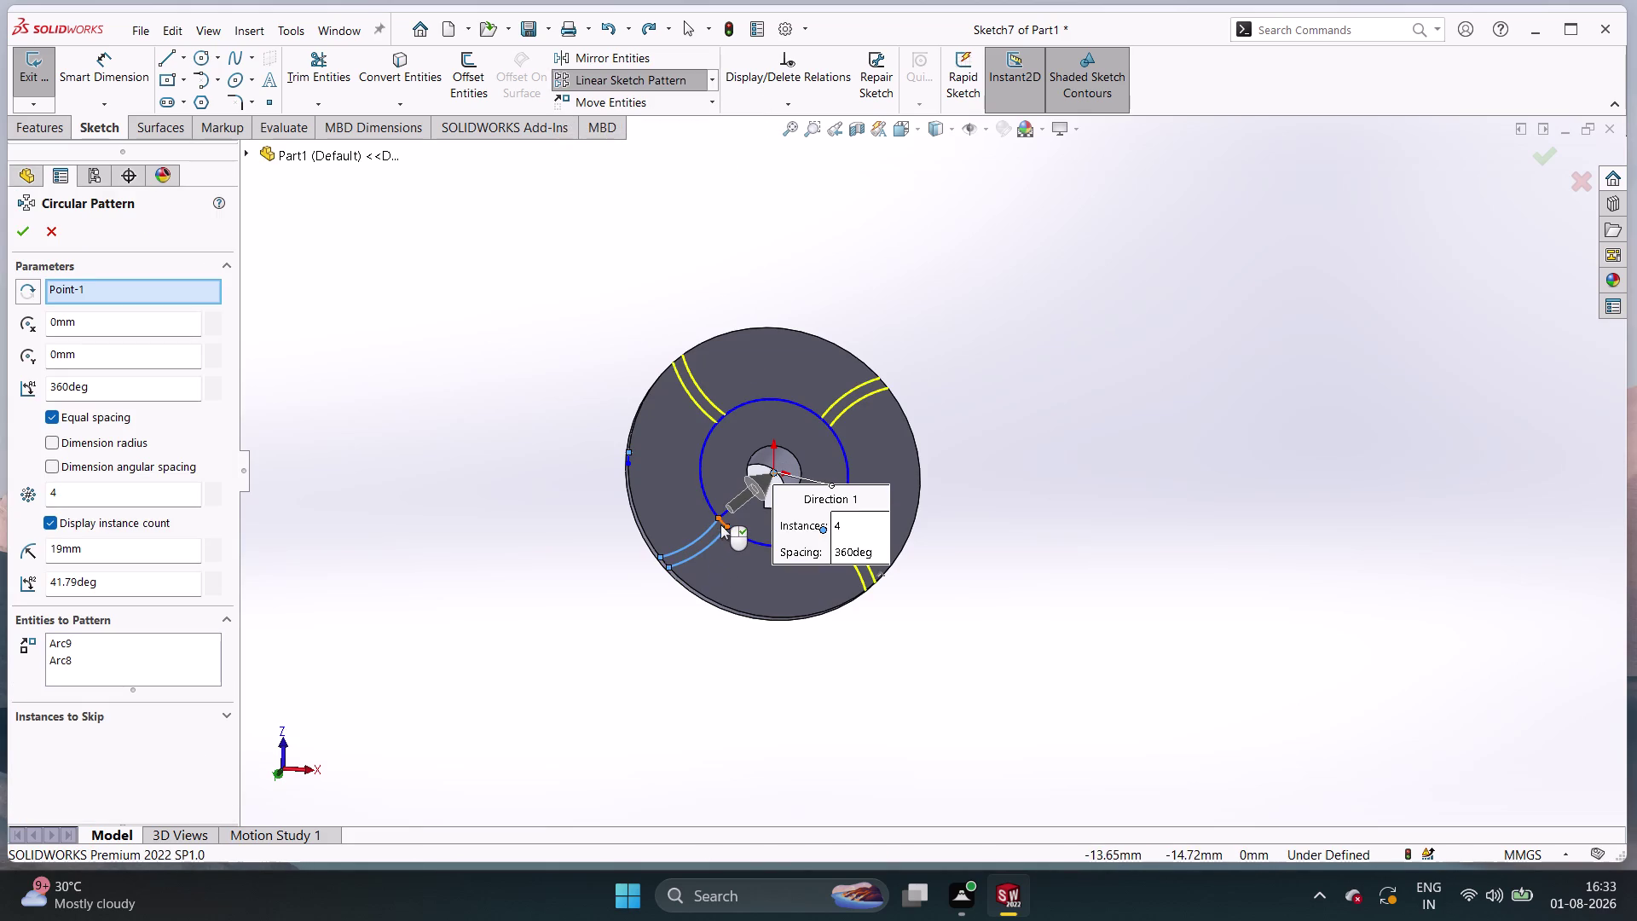
click(722, 523)
scroll(up, 3)
scroll(down, 3)
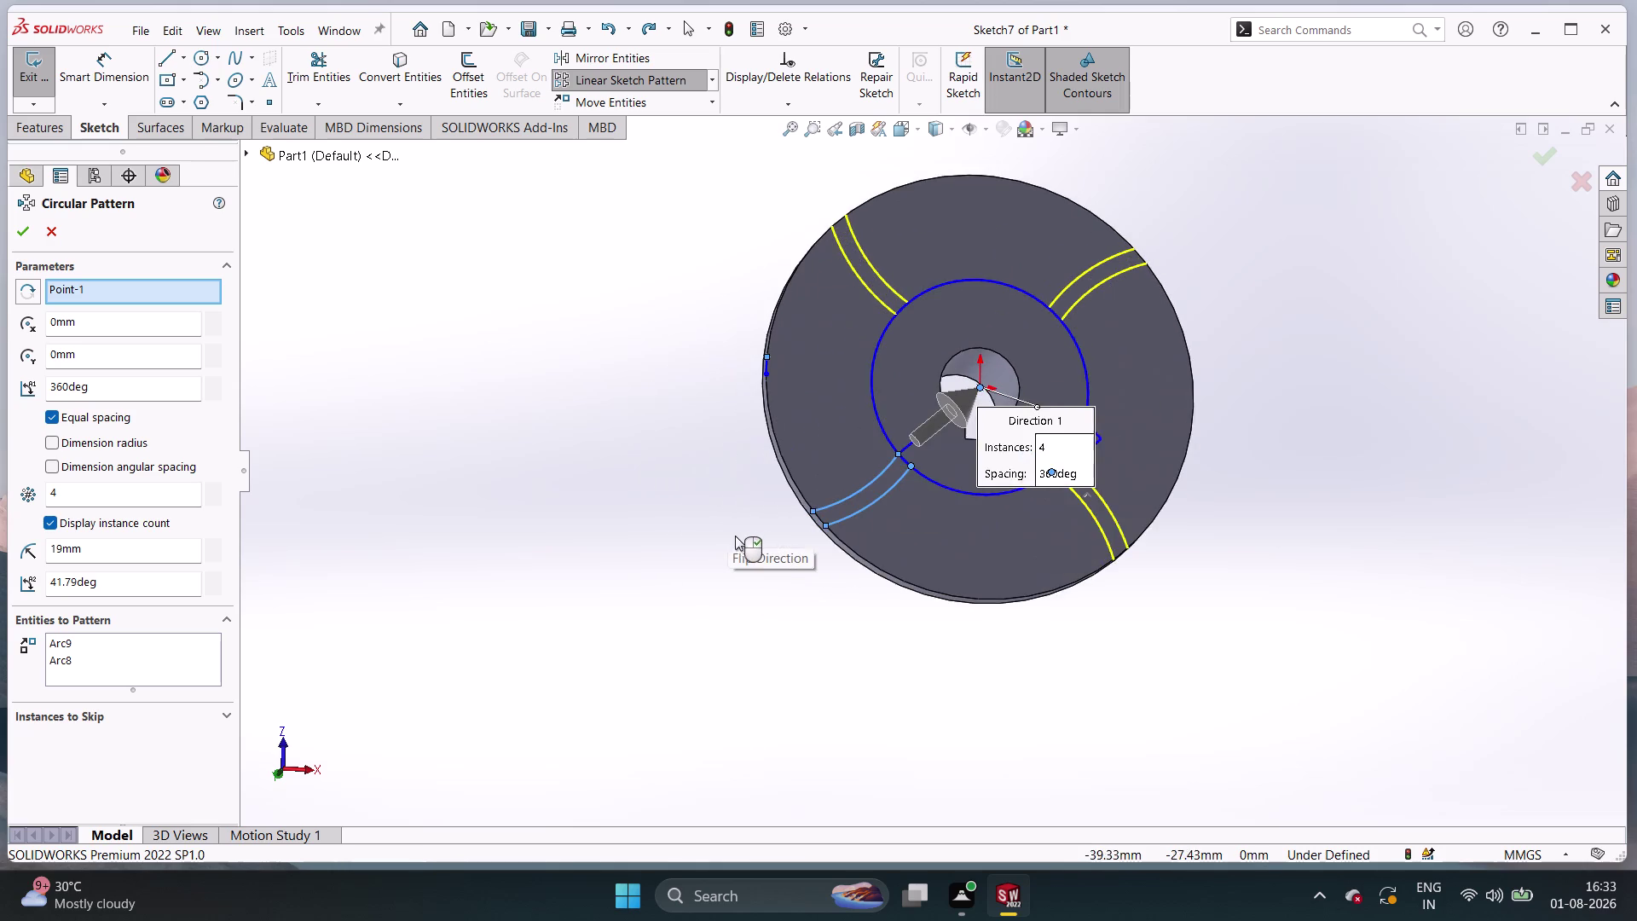
scroll(down, 3)
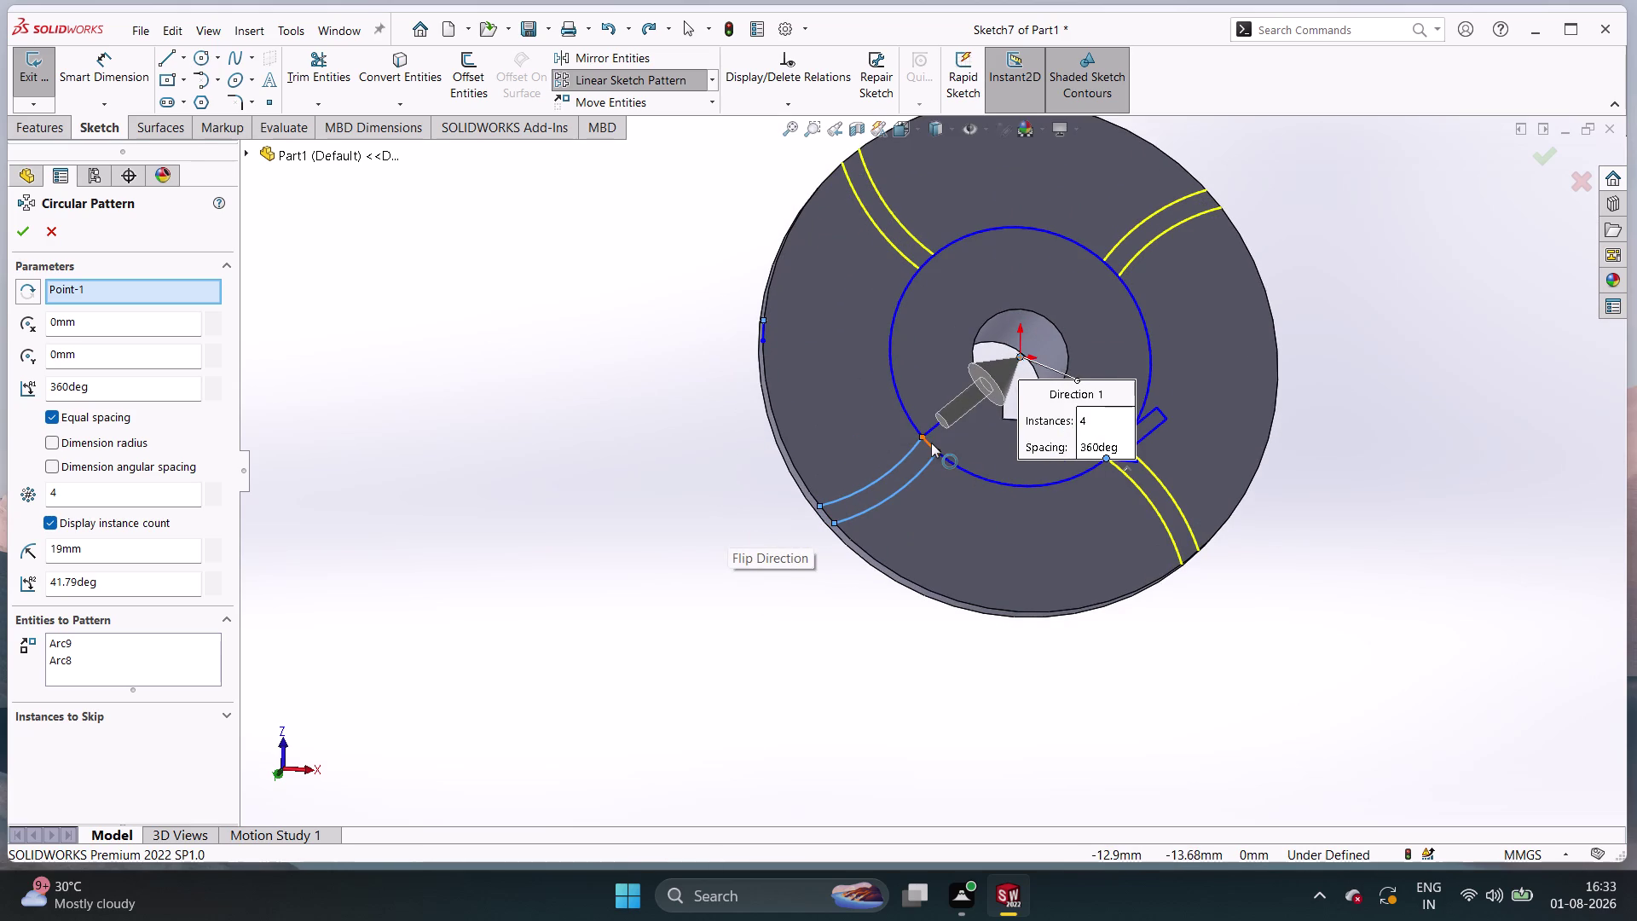
click(931, 444)
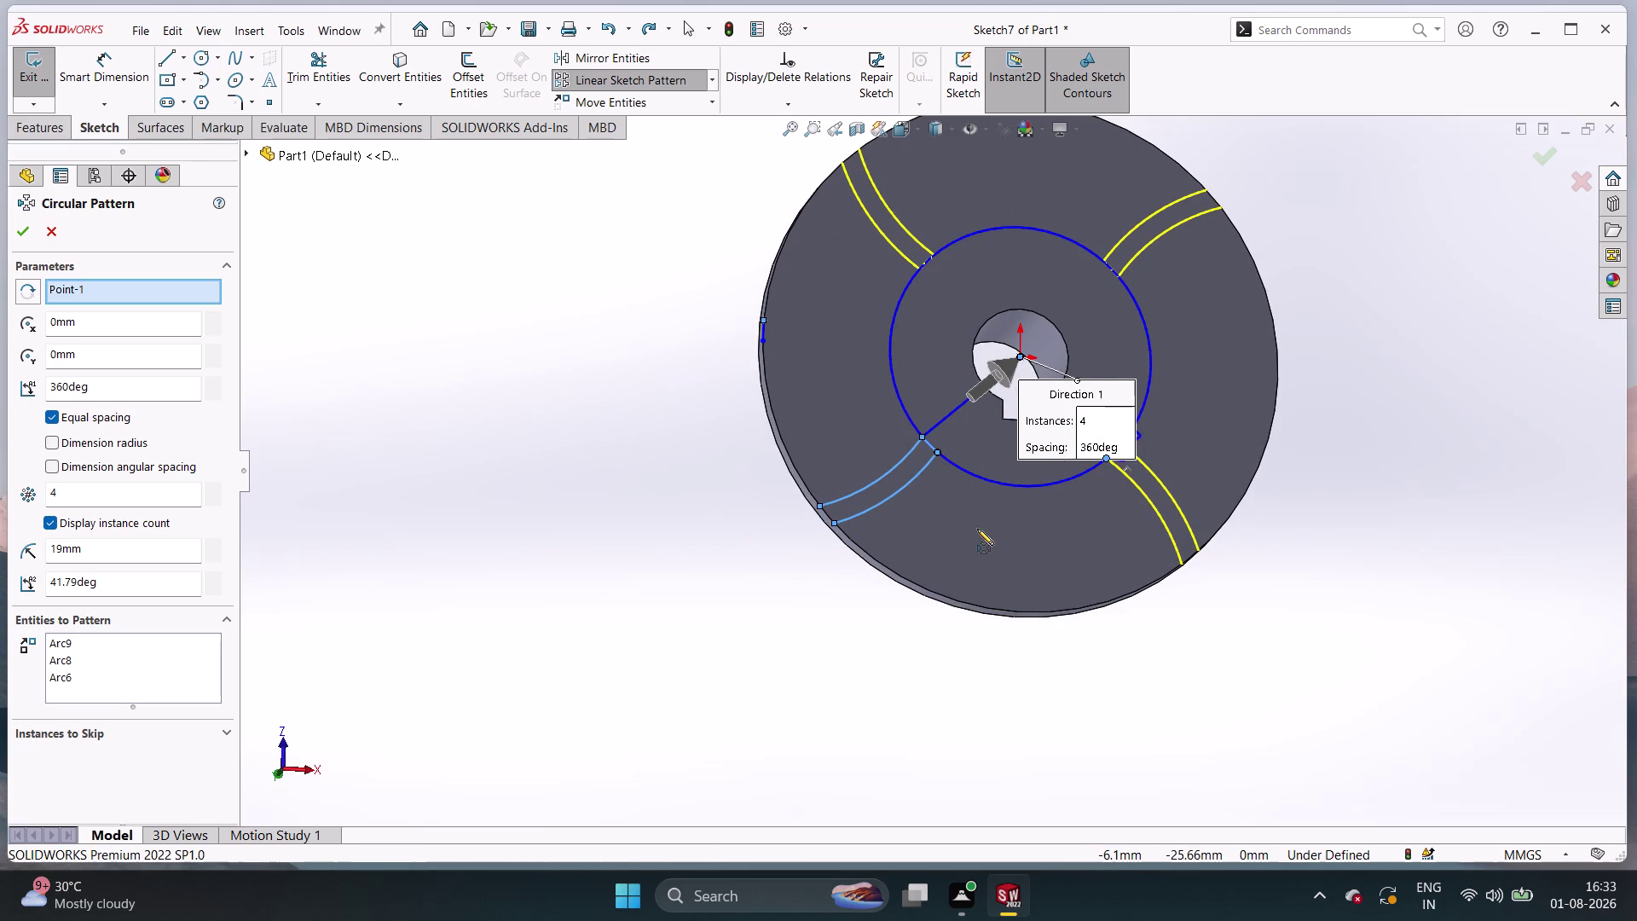
Change the pattern from 4 to 6 instances and accept it.
click(150, 491)
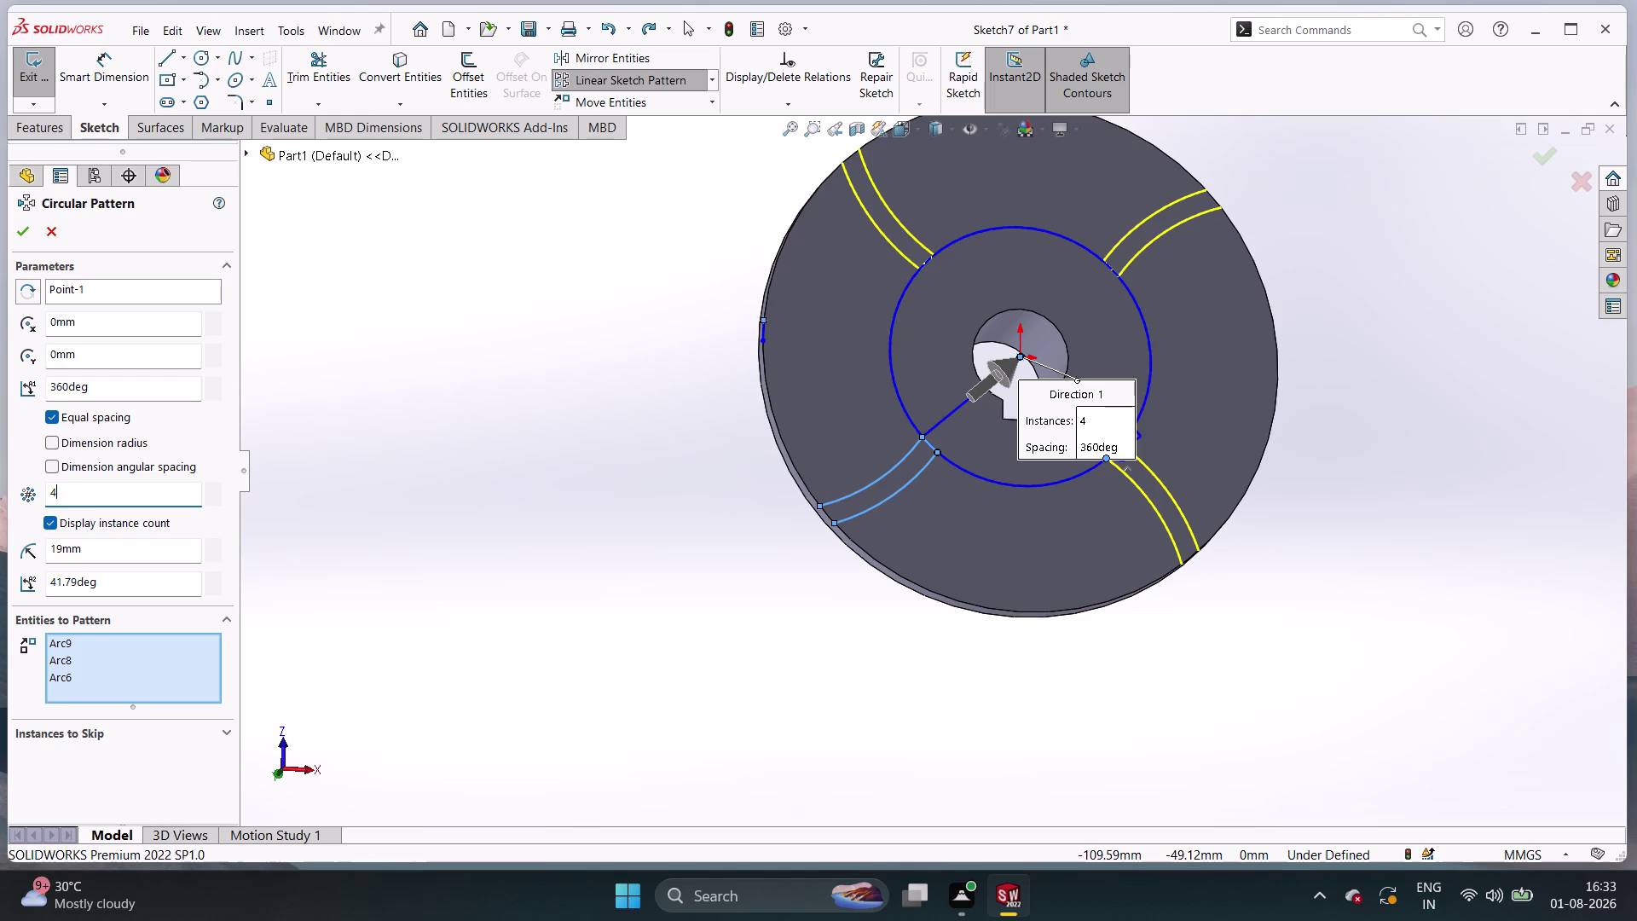
key(6)
key(BackSpace)
key(BackSpace)
key(6)
key(Return)
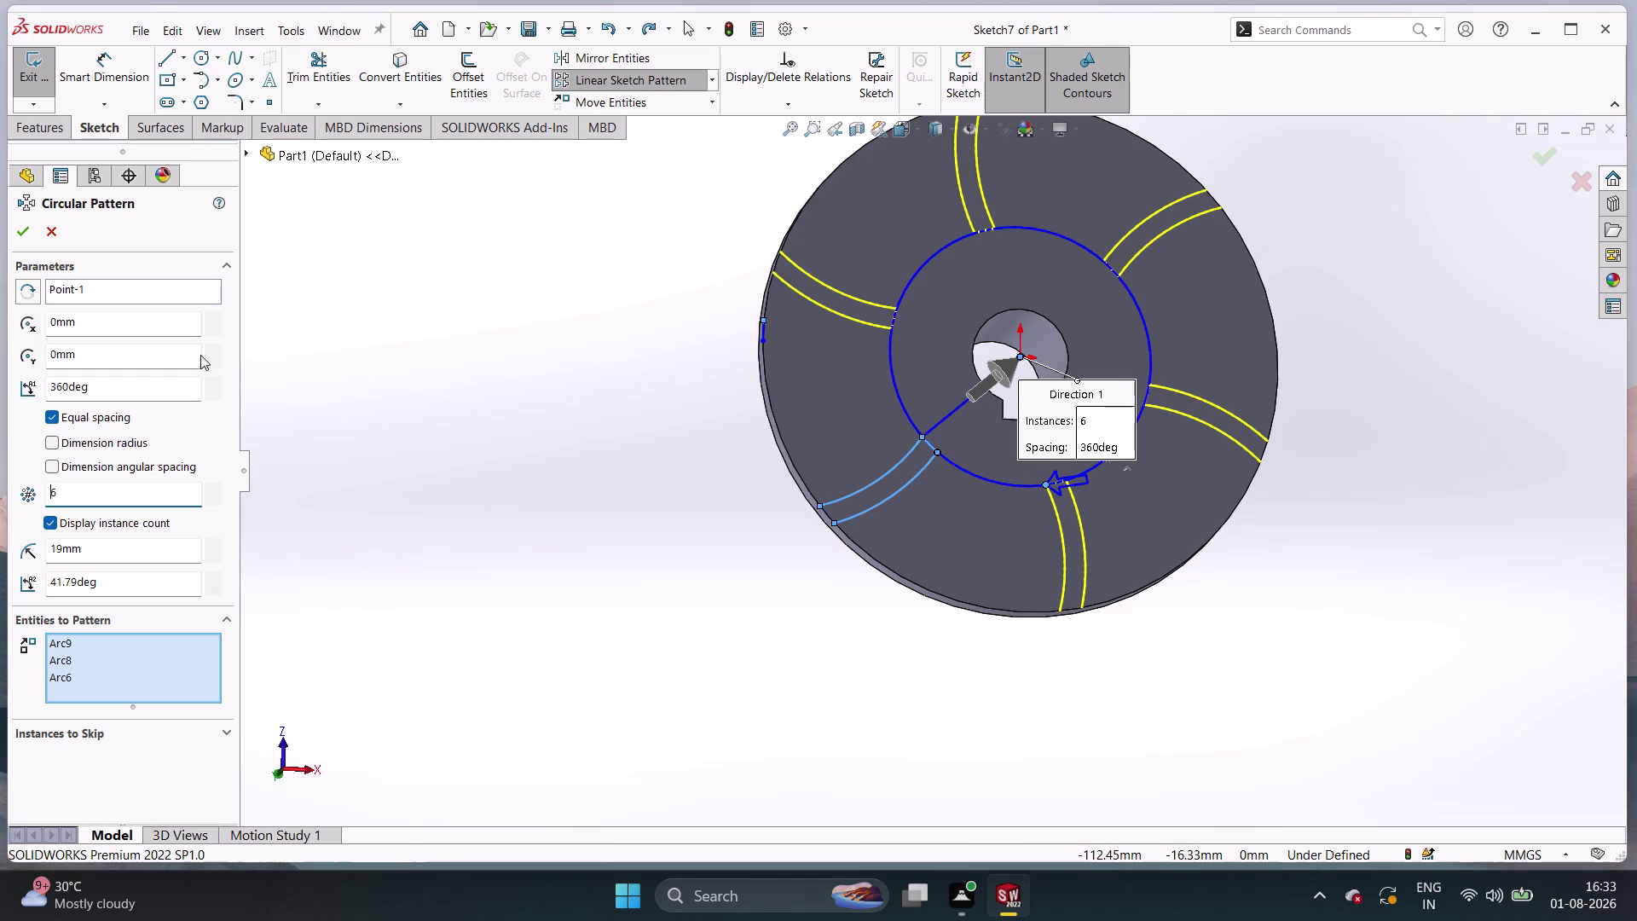
click(27, 233)
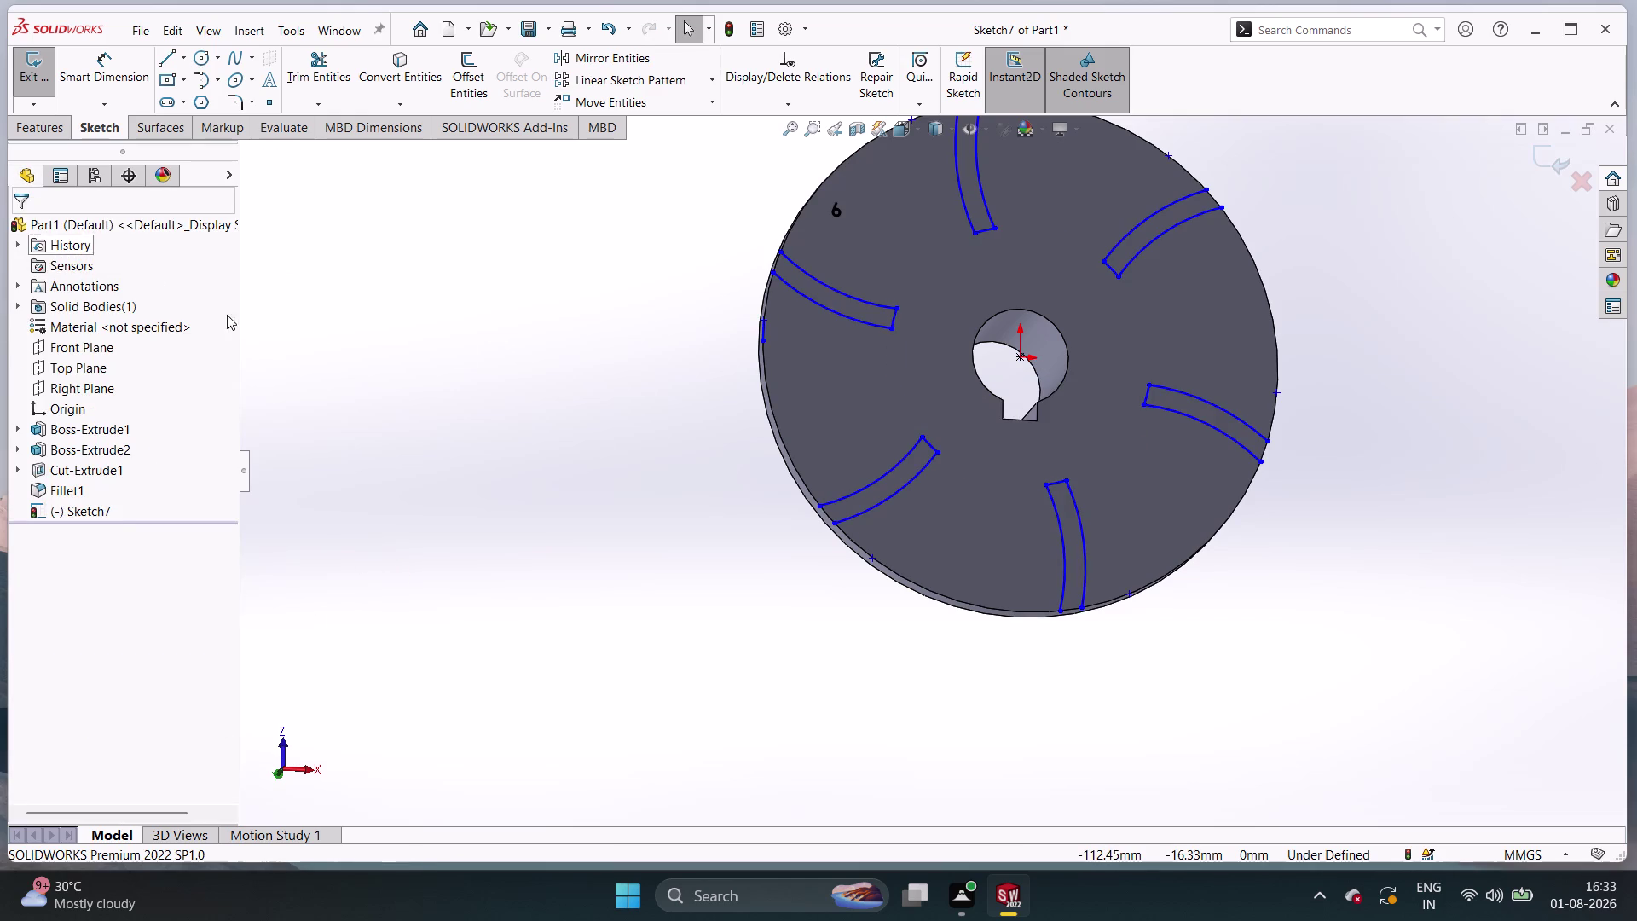
middle_drag(510, 388, 480, 415)
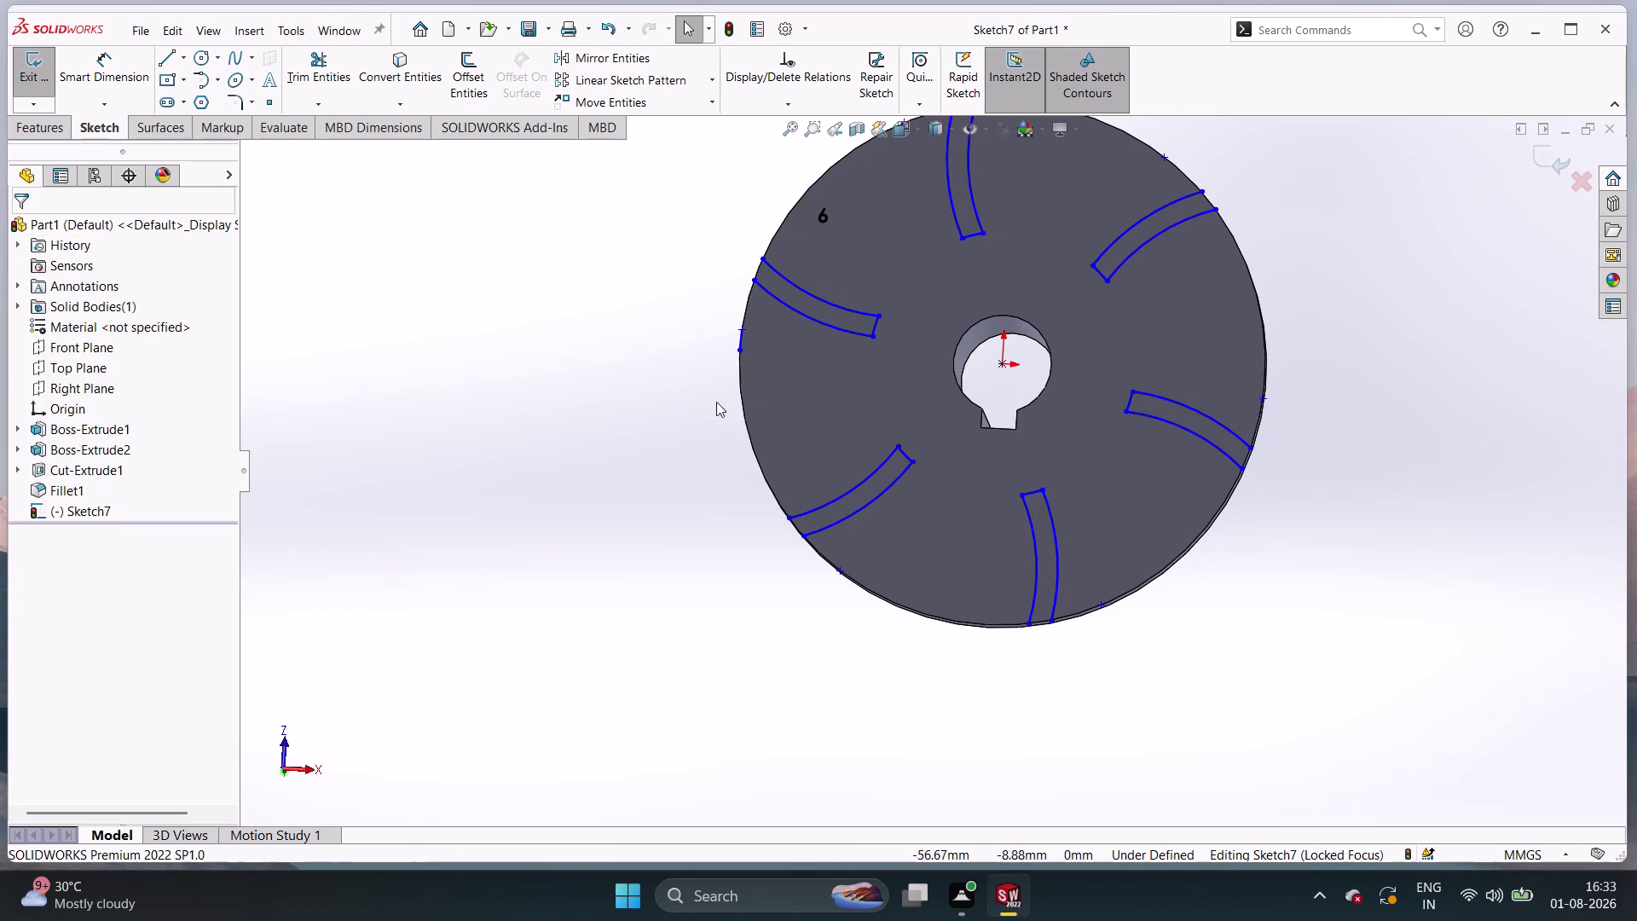
click(741, 341)
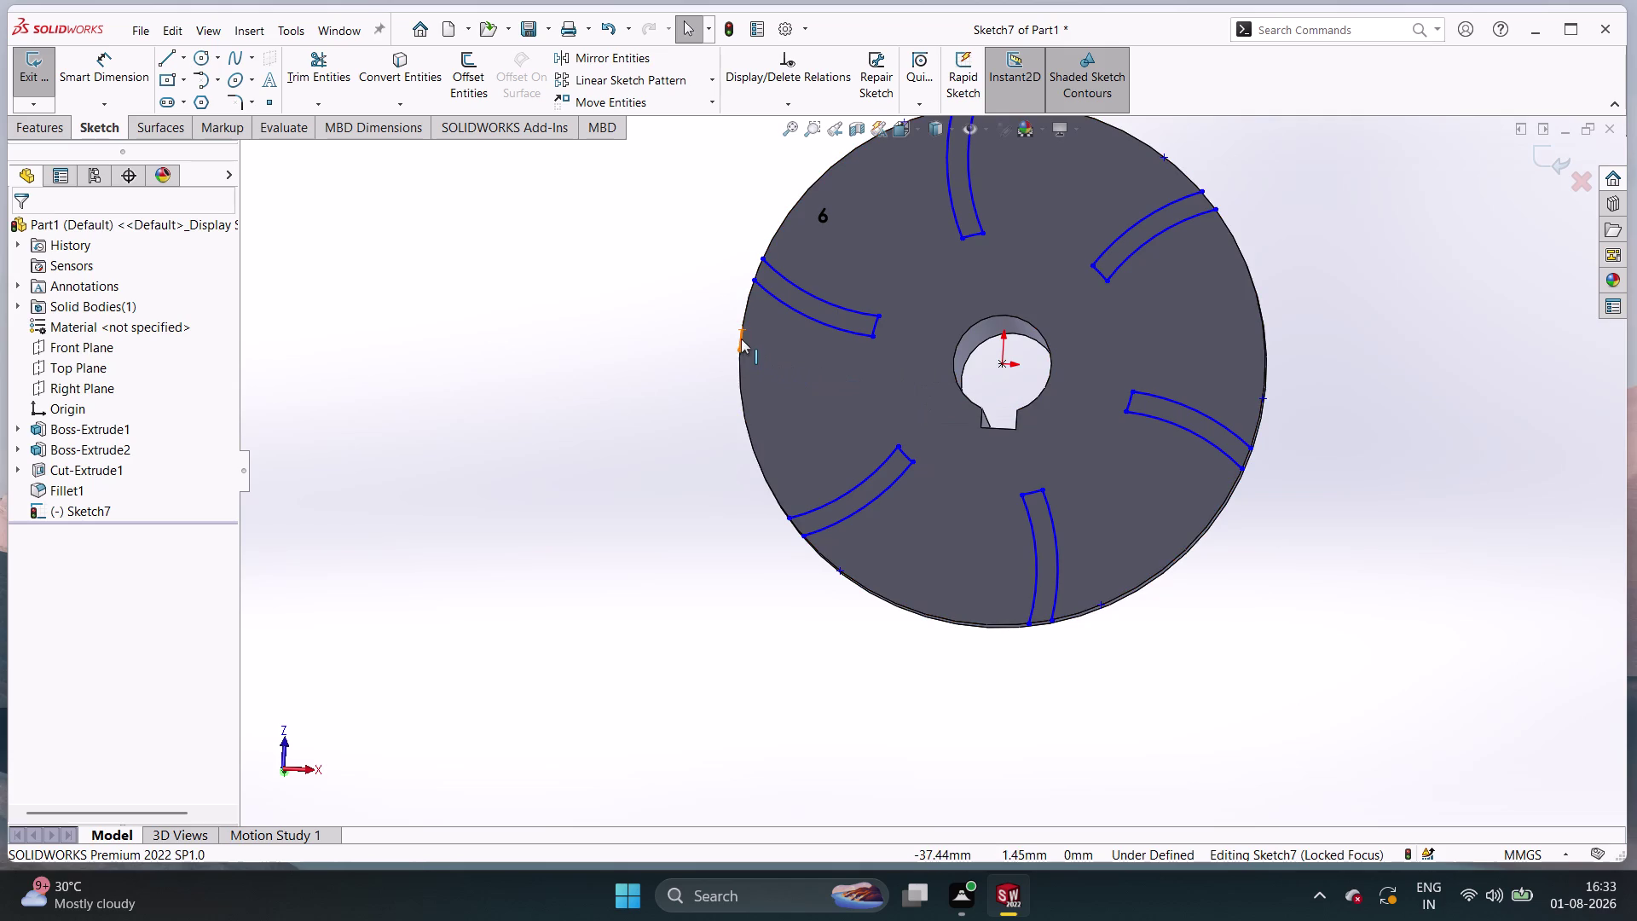
click(614, 343)
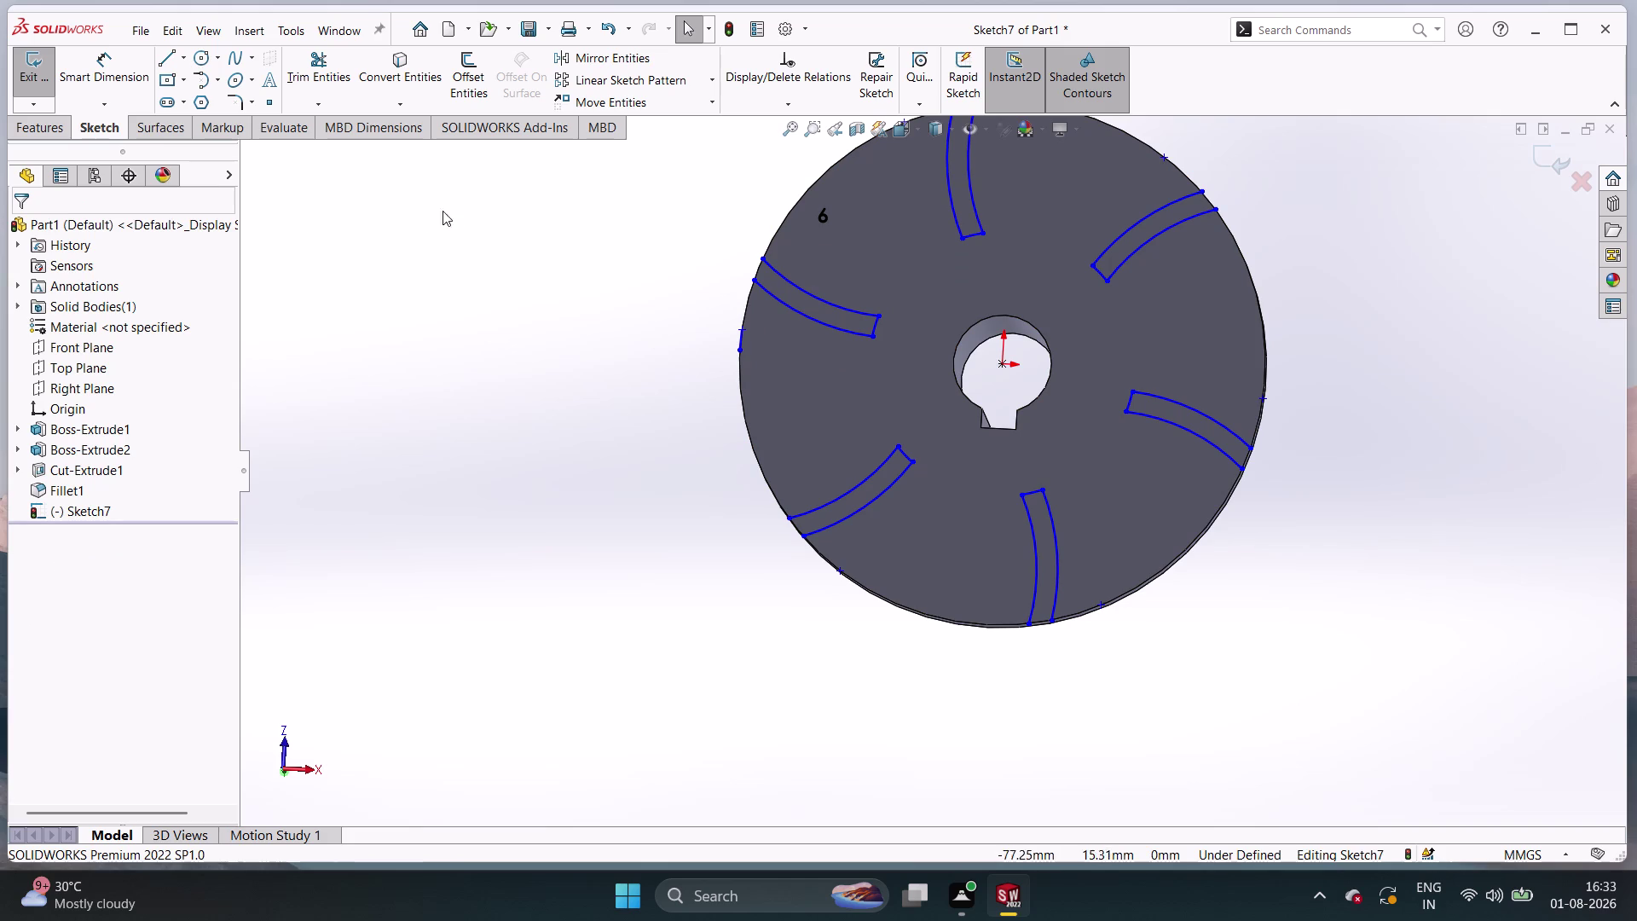
click(49, 137)
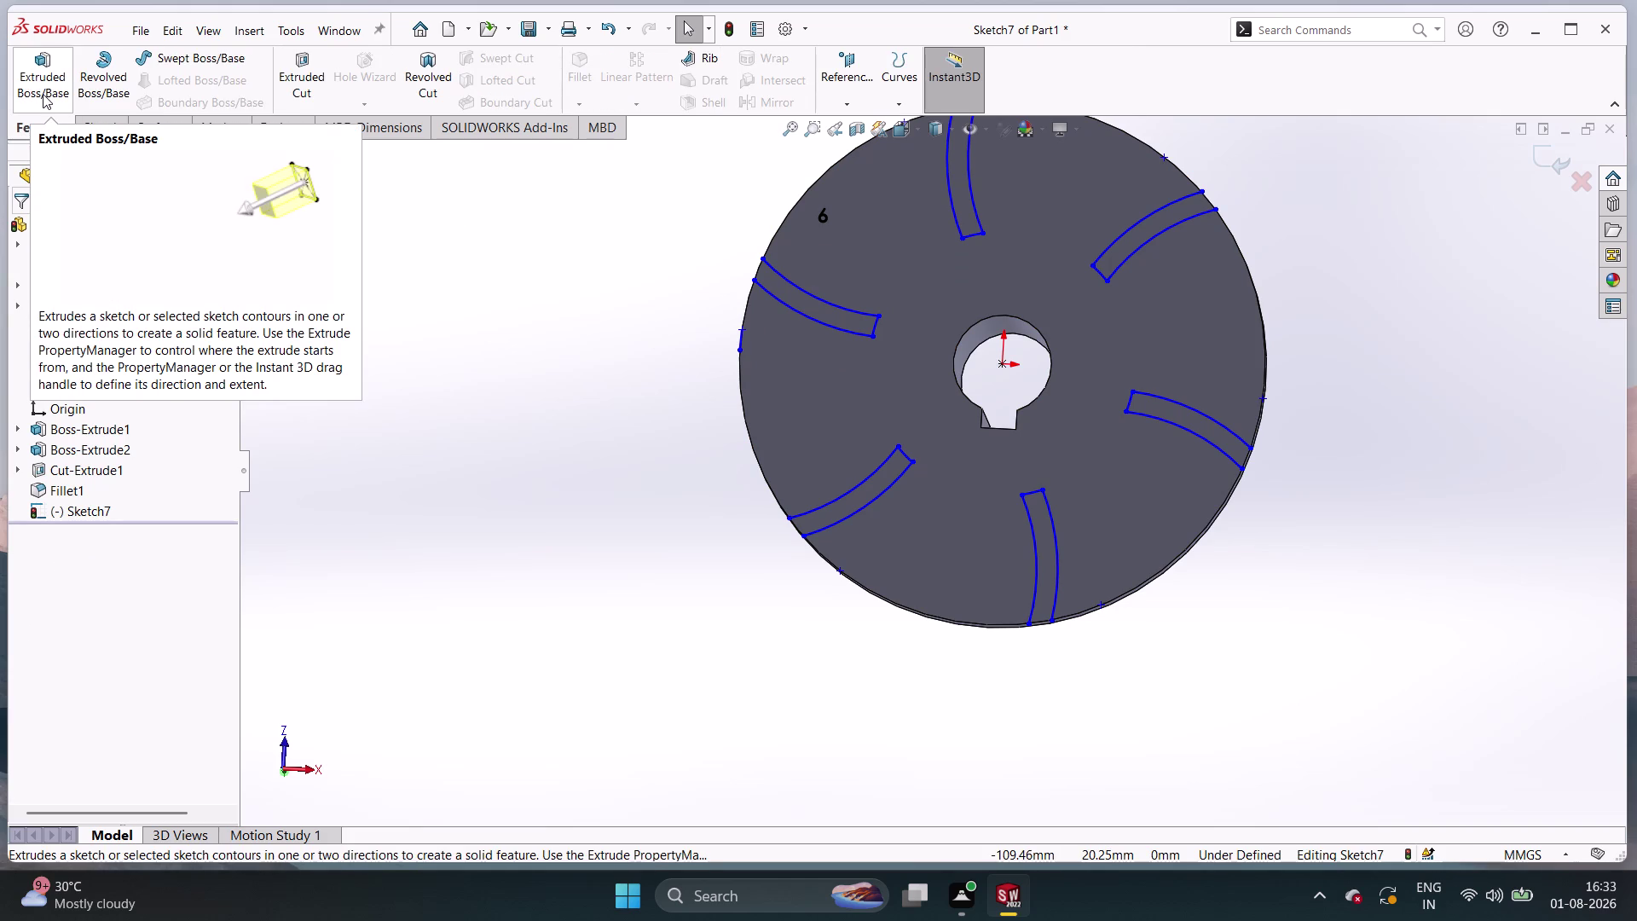
click(42, 94)
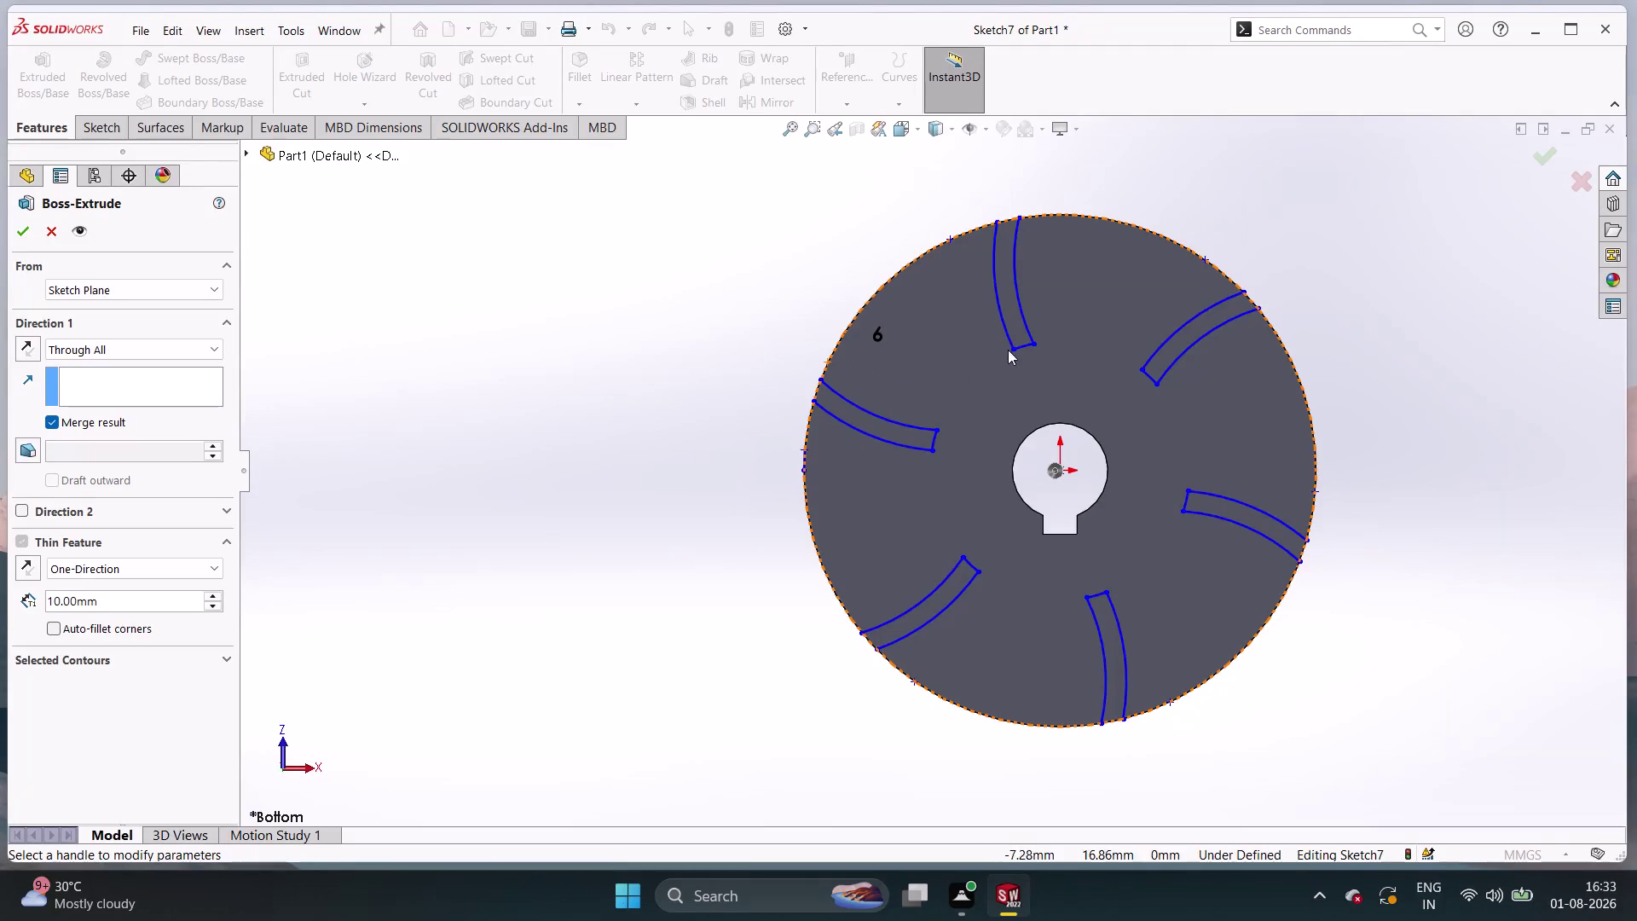
right_click(875, 336)
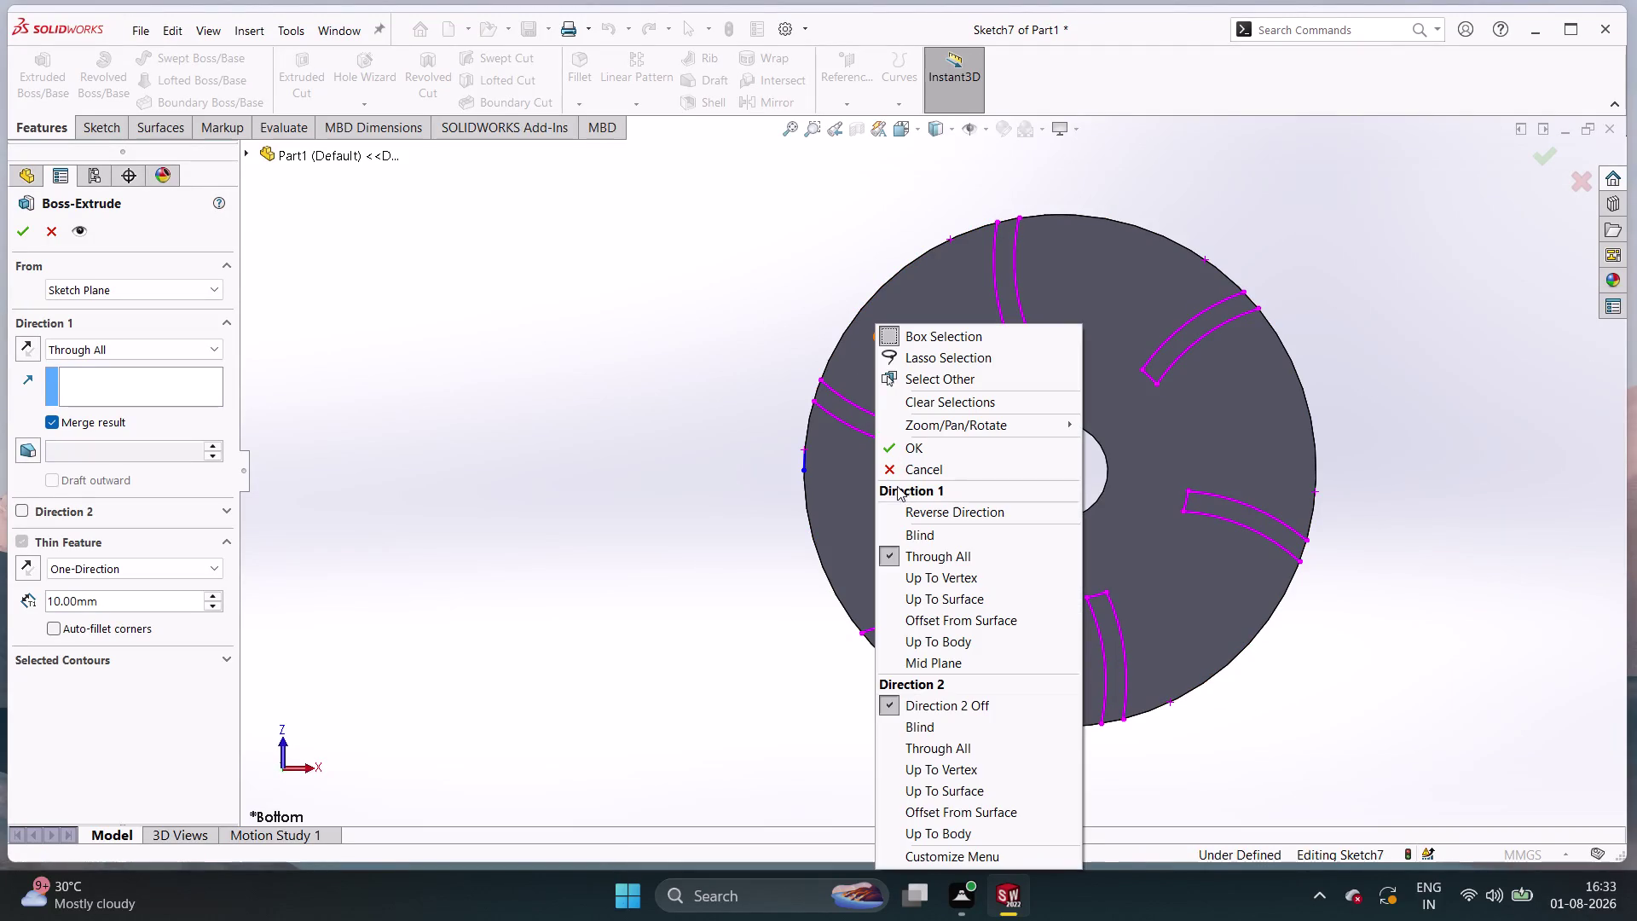
double_click(890, 470)
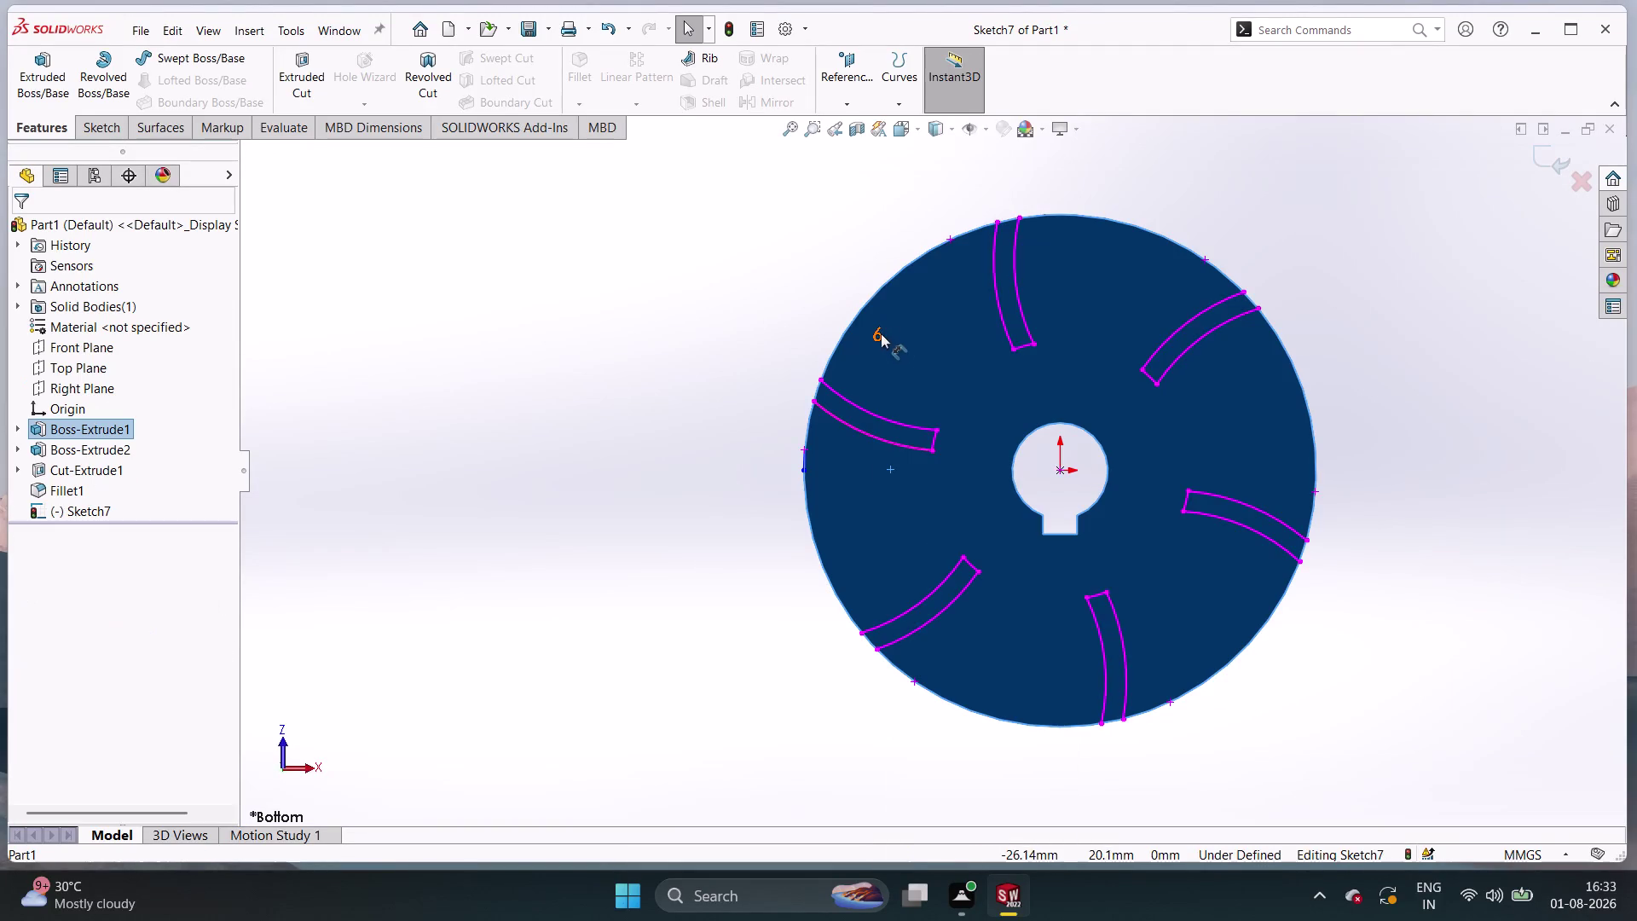
triple_click(881, 333)
click(806, 312)
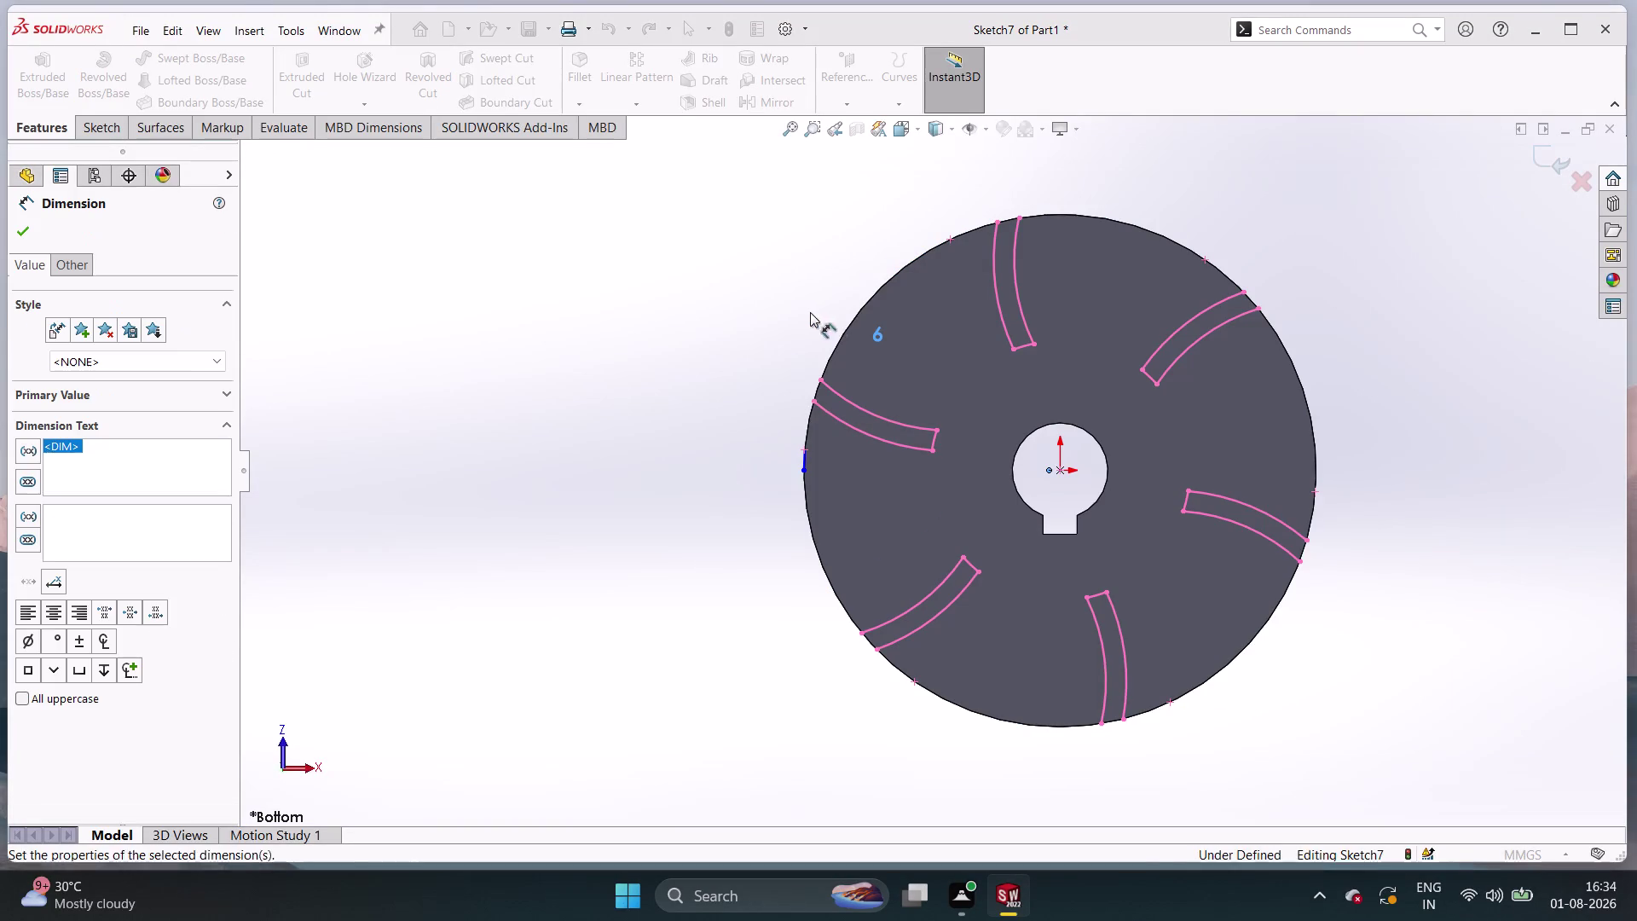
triple_click(881, 334)
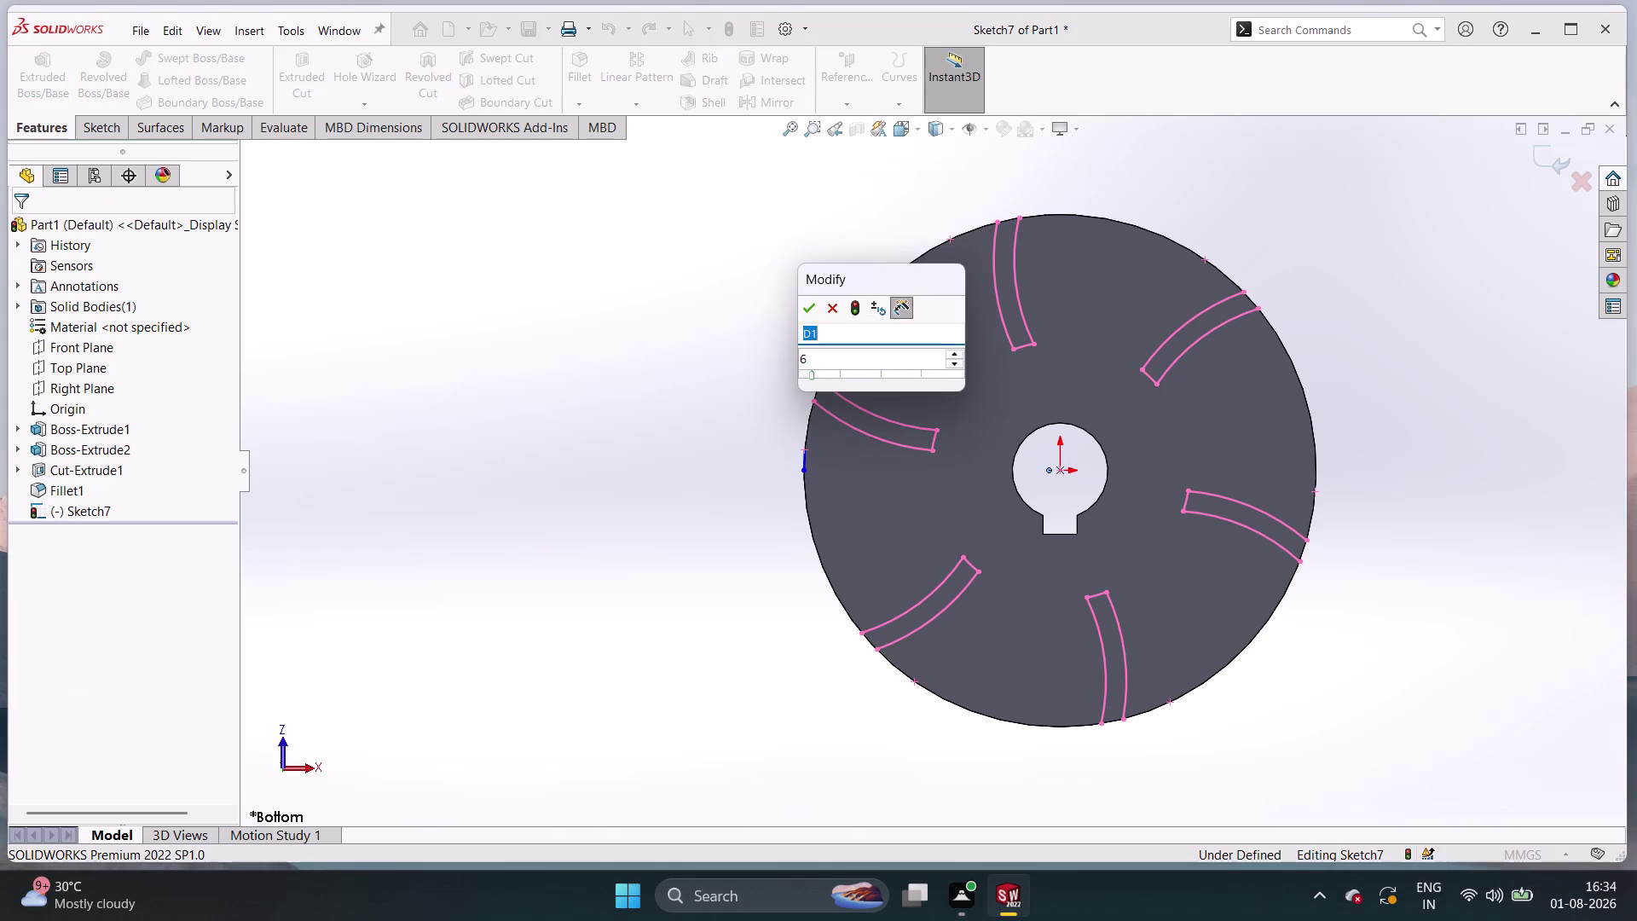
double_click(827, 307)
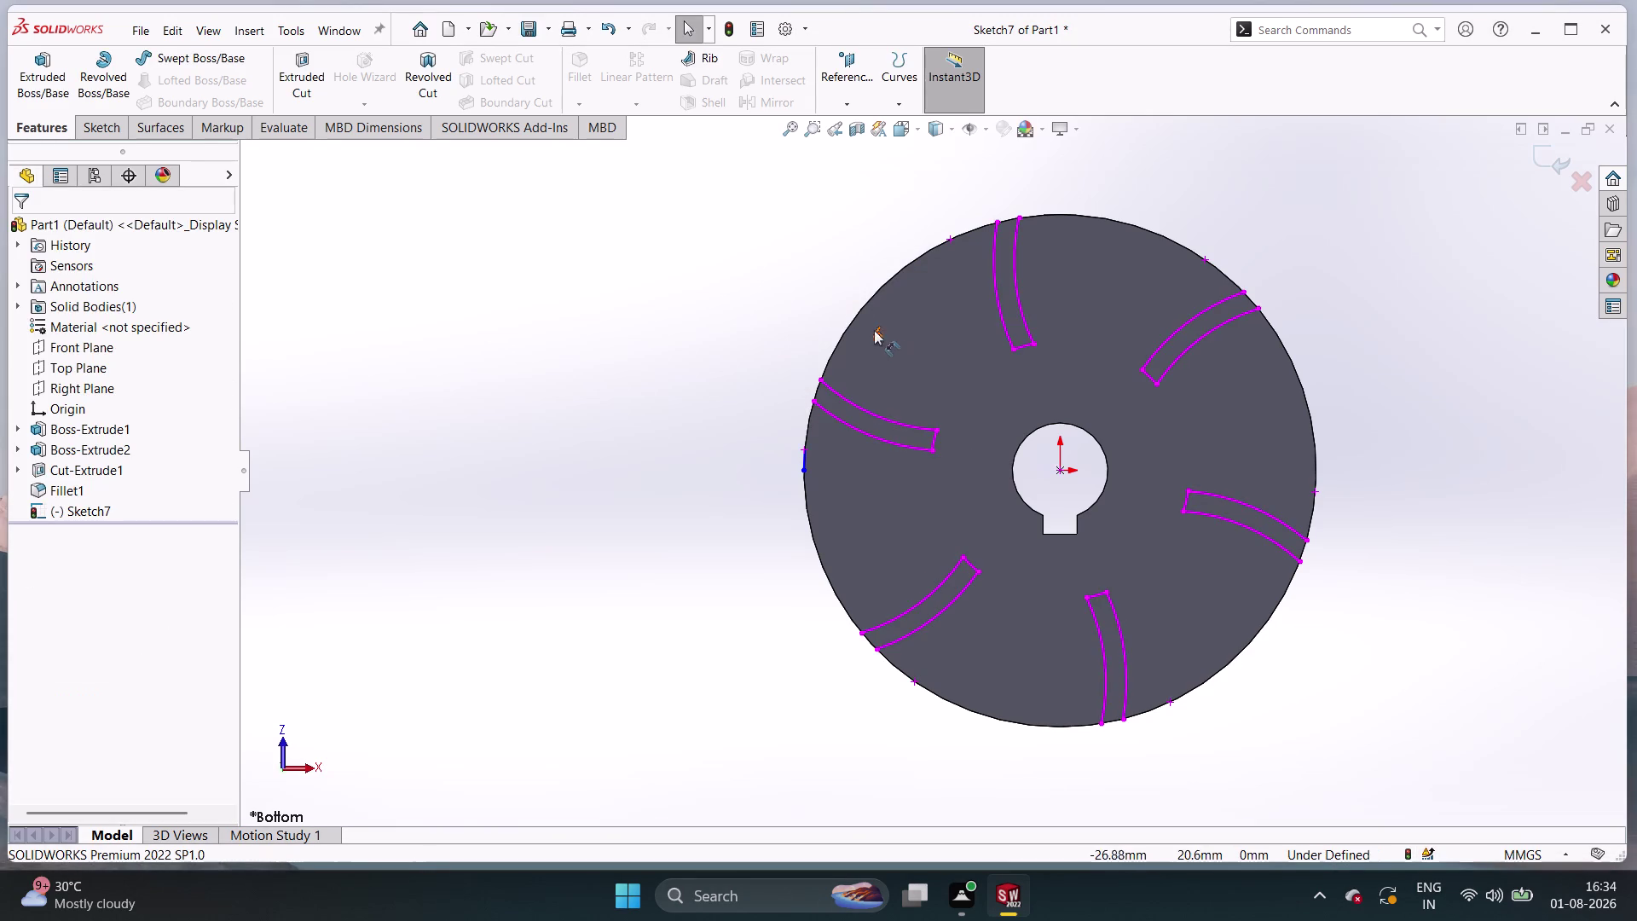
drag(865, 325, 886, 365)
click(886, 365)
drag(886, 365, 712, 299)
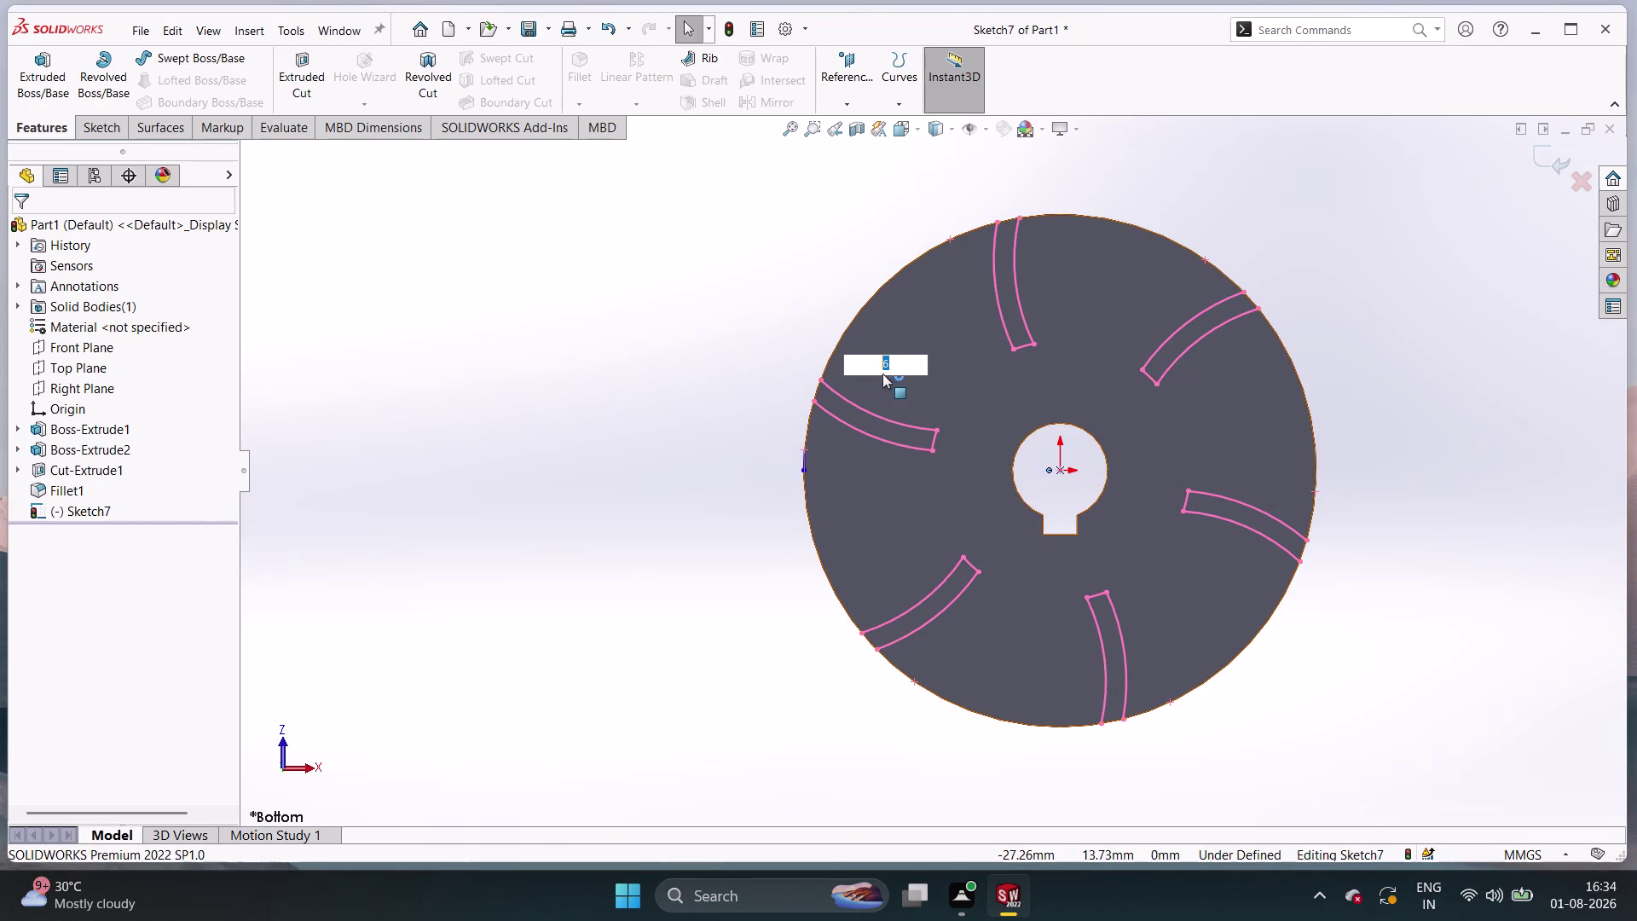
drag(888, 373, 704, 298)
click(1061, 422)
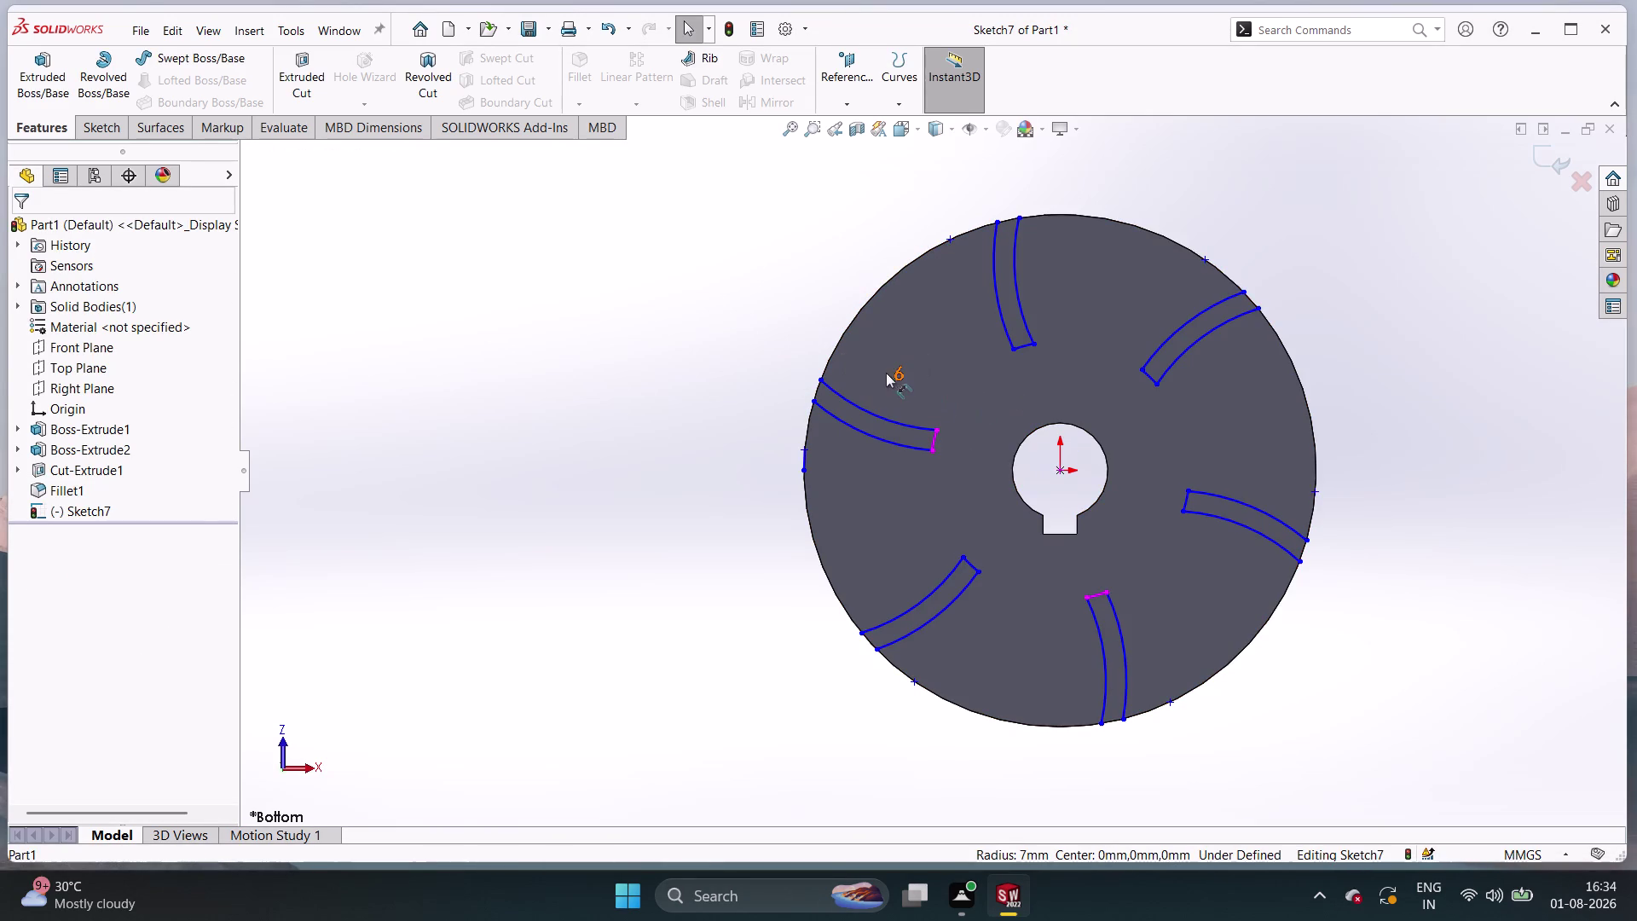
drag(898, 377, 886, 375)
drag(846, 373, 692, 352)
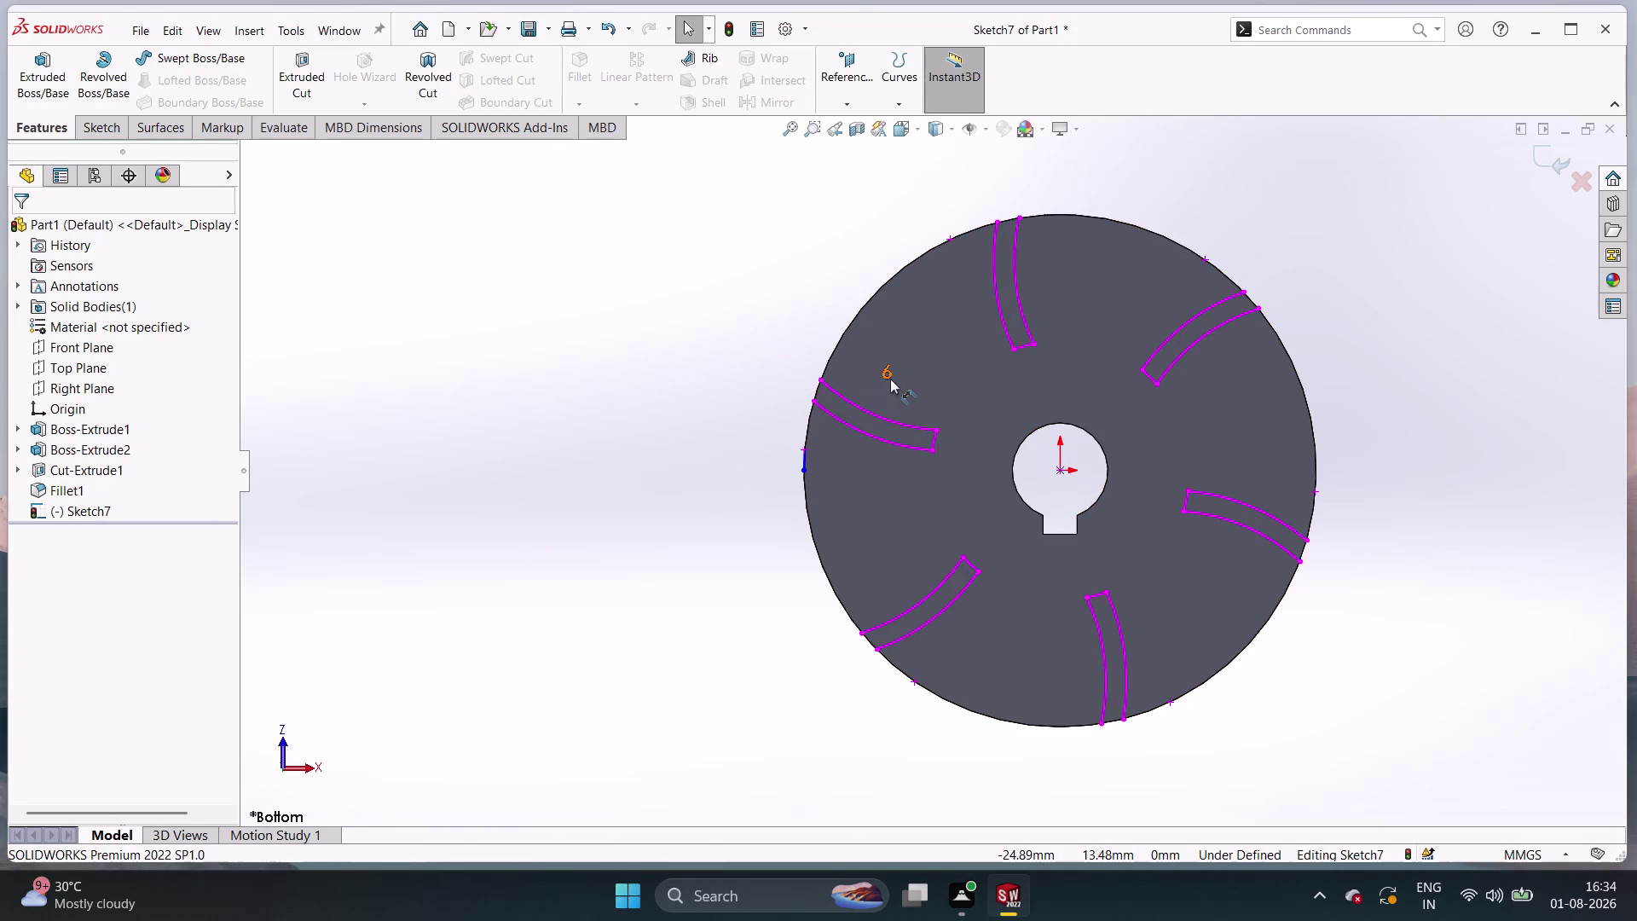
right_click(892, 379)
double_click(962, 614)
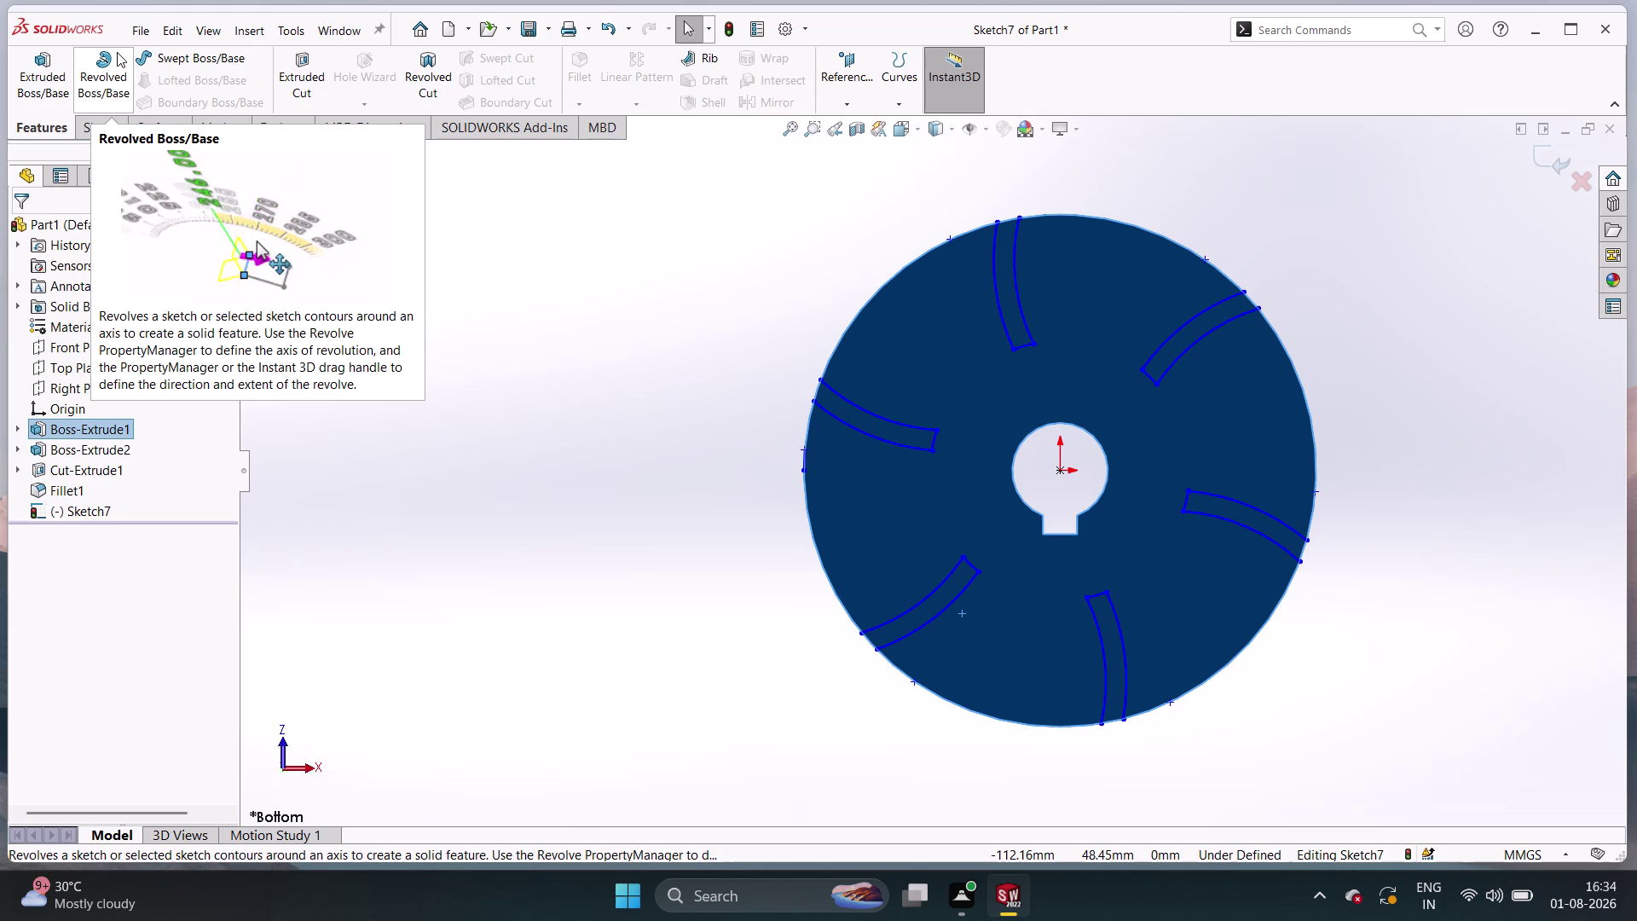
click(59, 82)
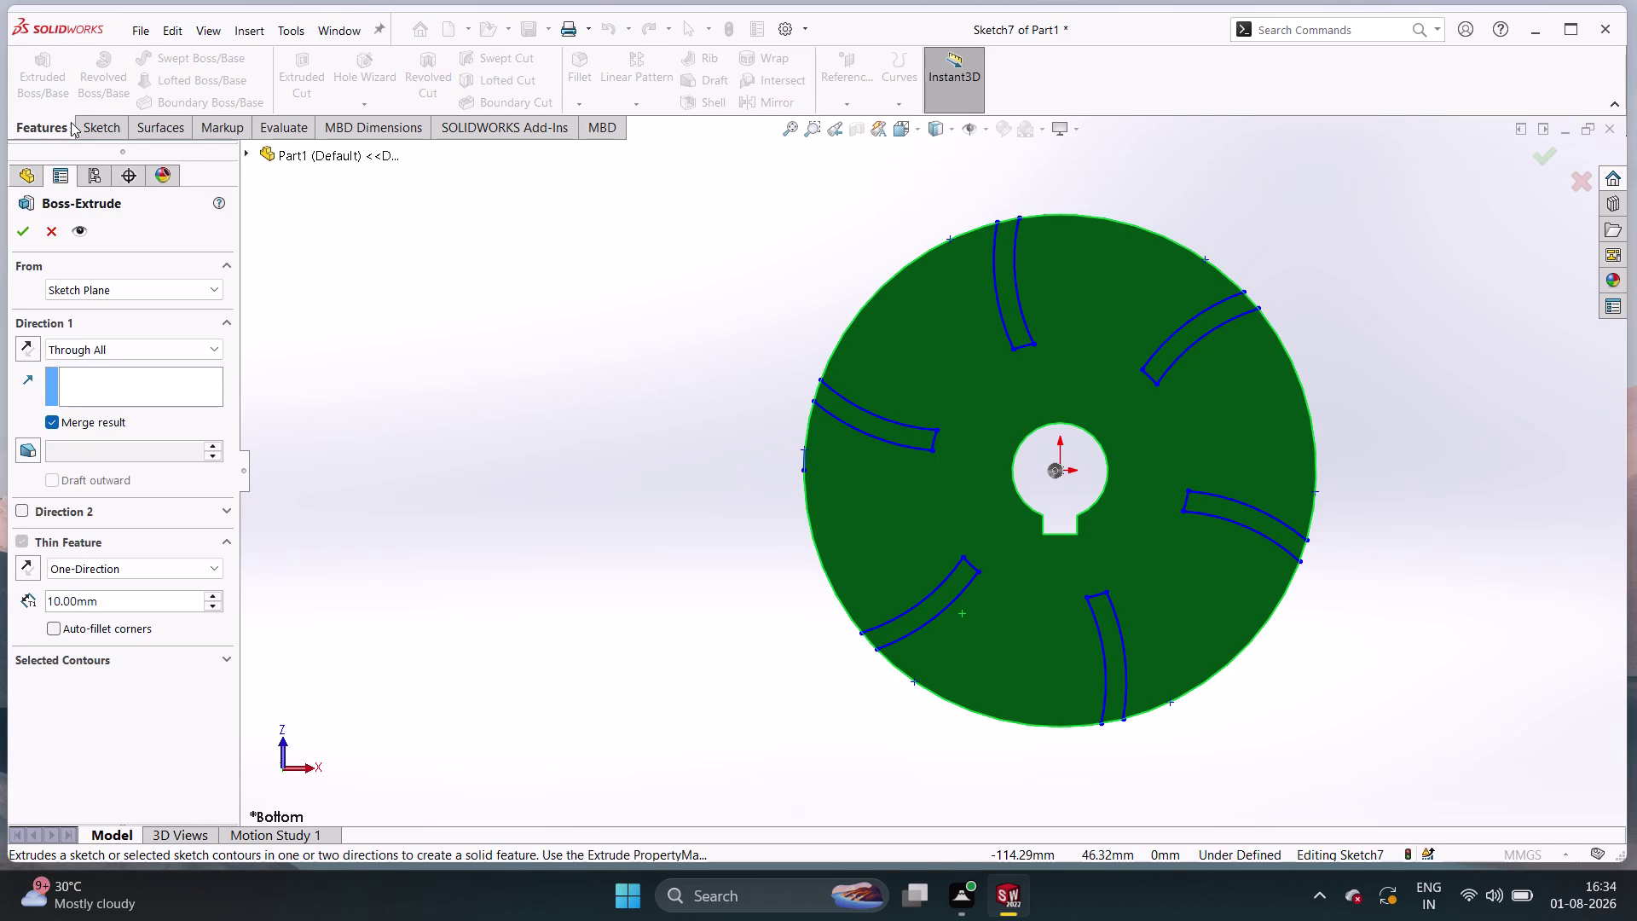
click(928, 622)
click(928, 611)
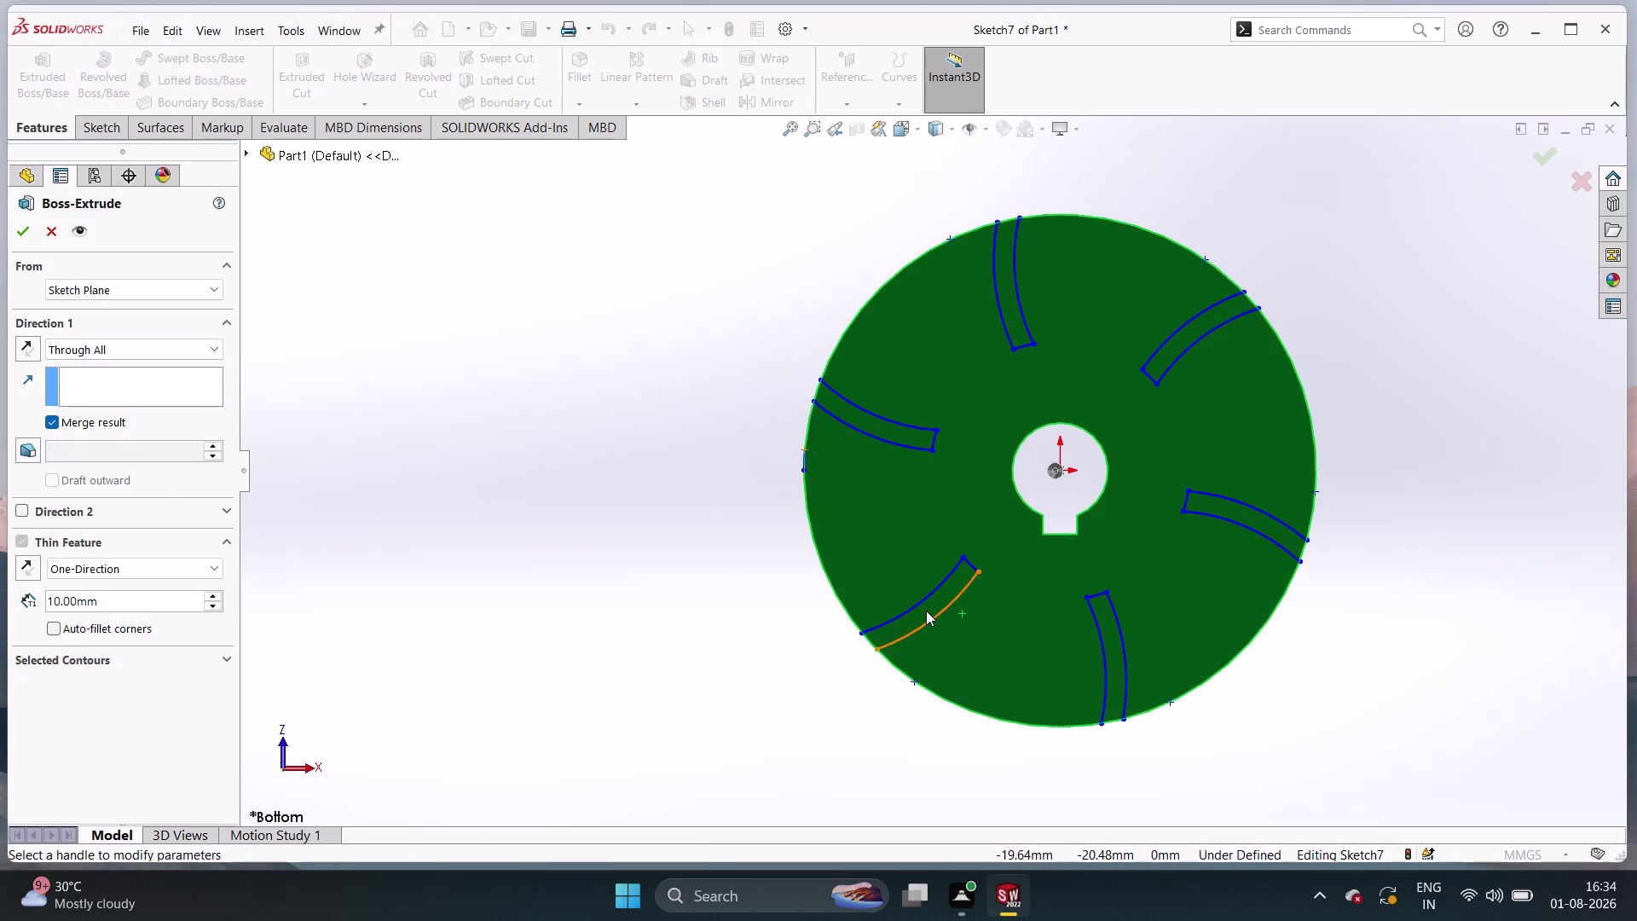
middle_drag(926, 611, 1031, 461)
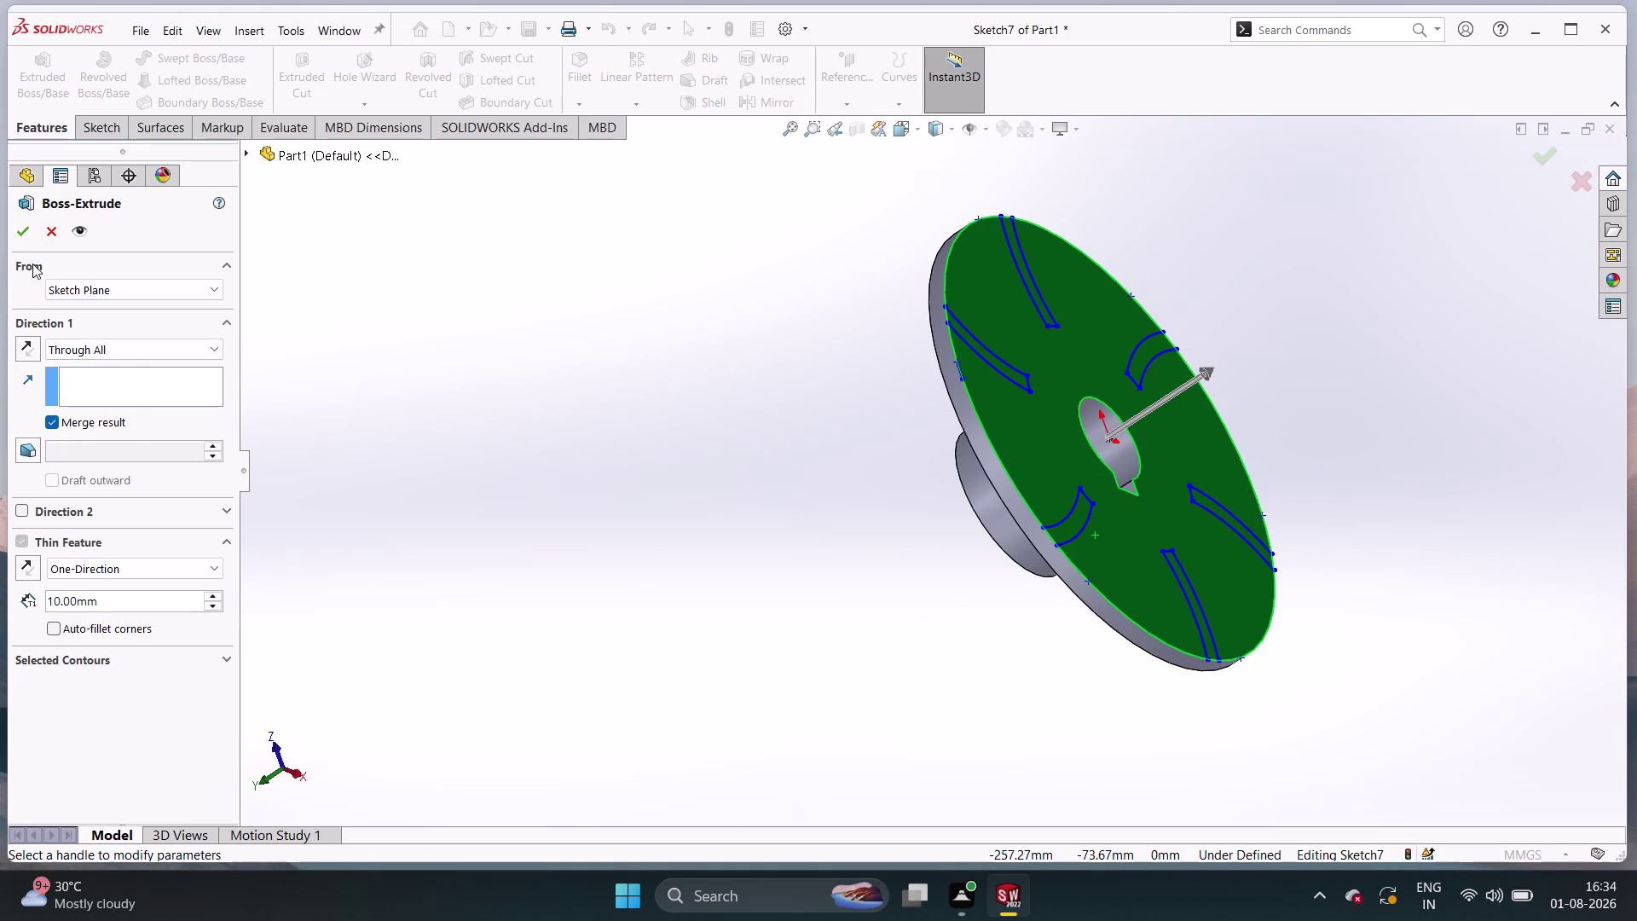
click(117, 350)
click(114, 364)
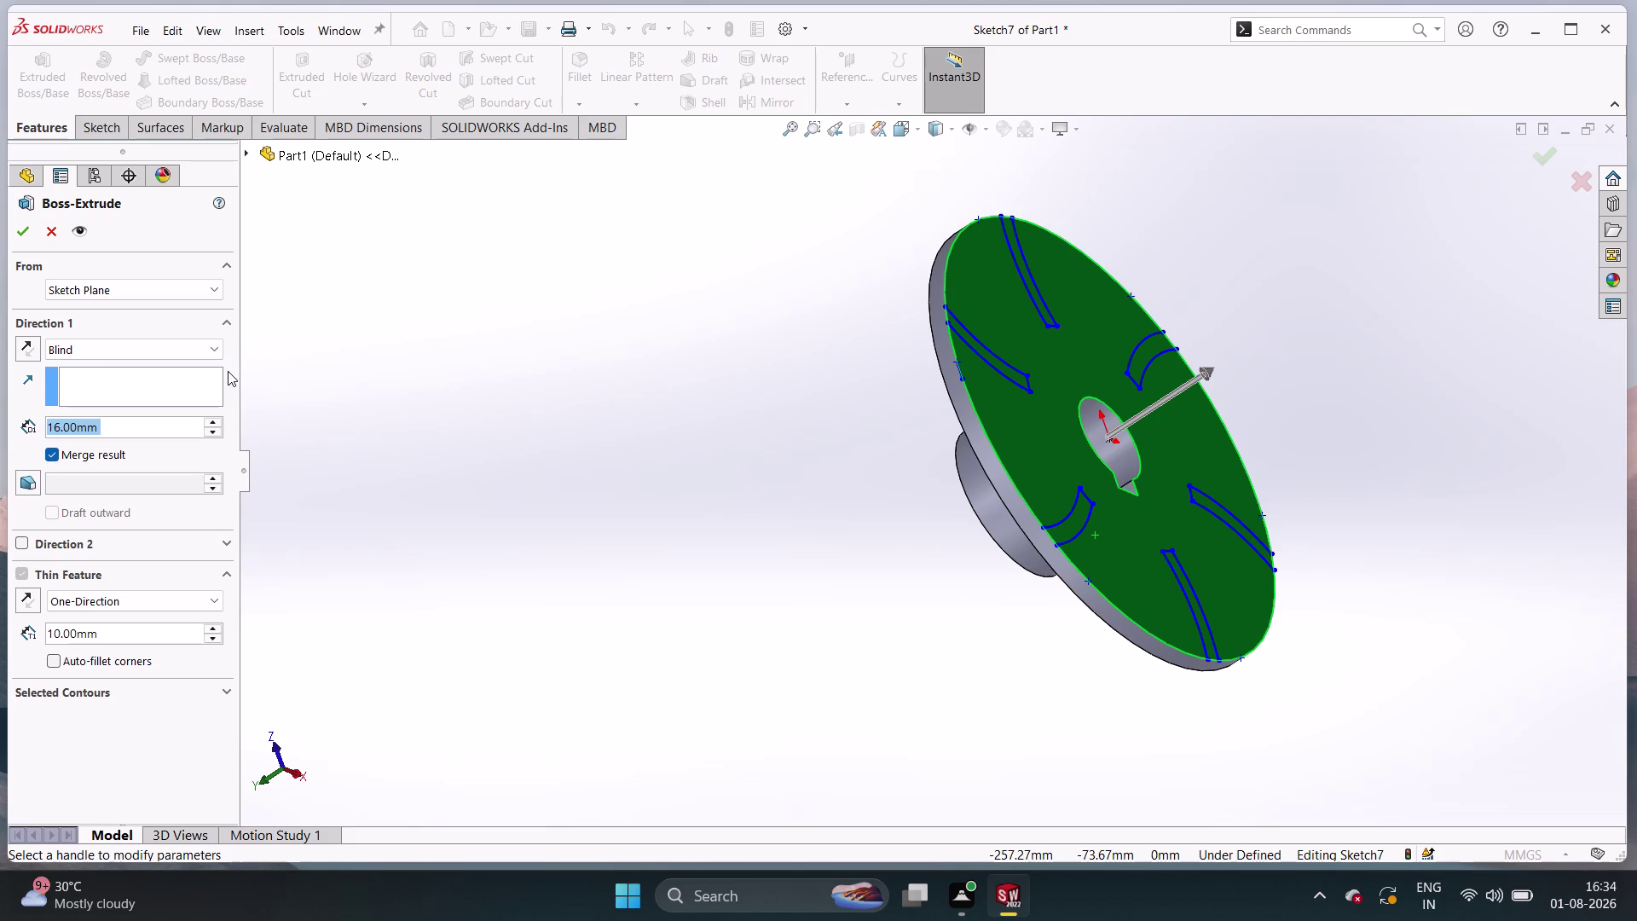
click(187, 425)
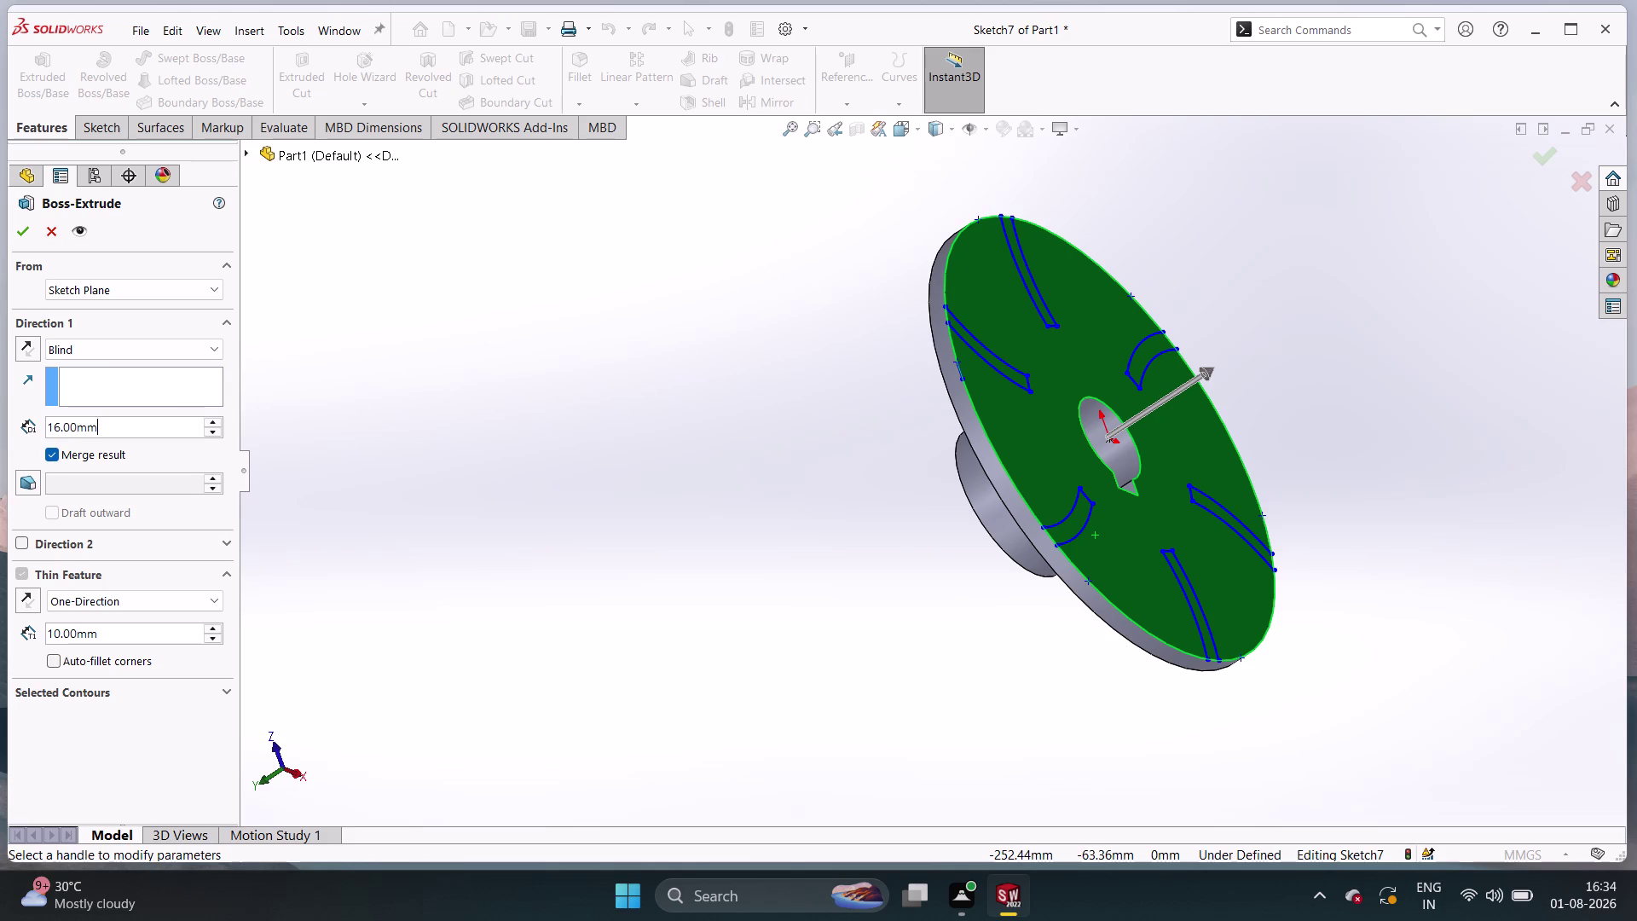
key(BackSpace)
key(BackSpace)
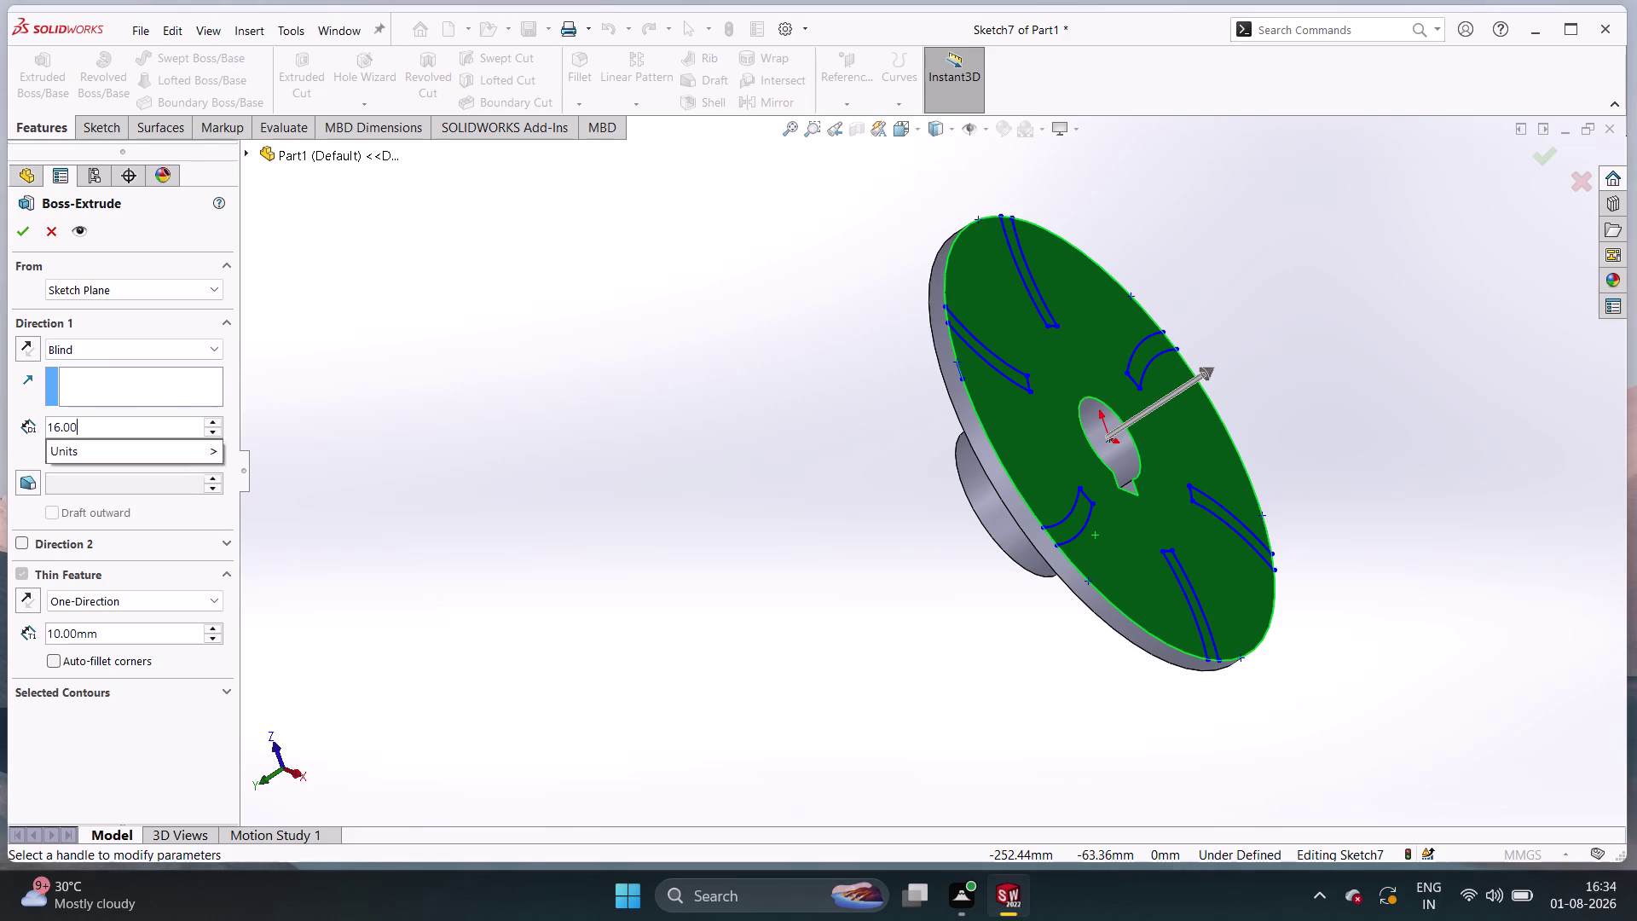
key(BackSpace)
key(BackSpace)
key(BackSpace)
key(BackSpace)
key(BackSpace)
text(1)
text(4)
key(Return)
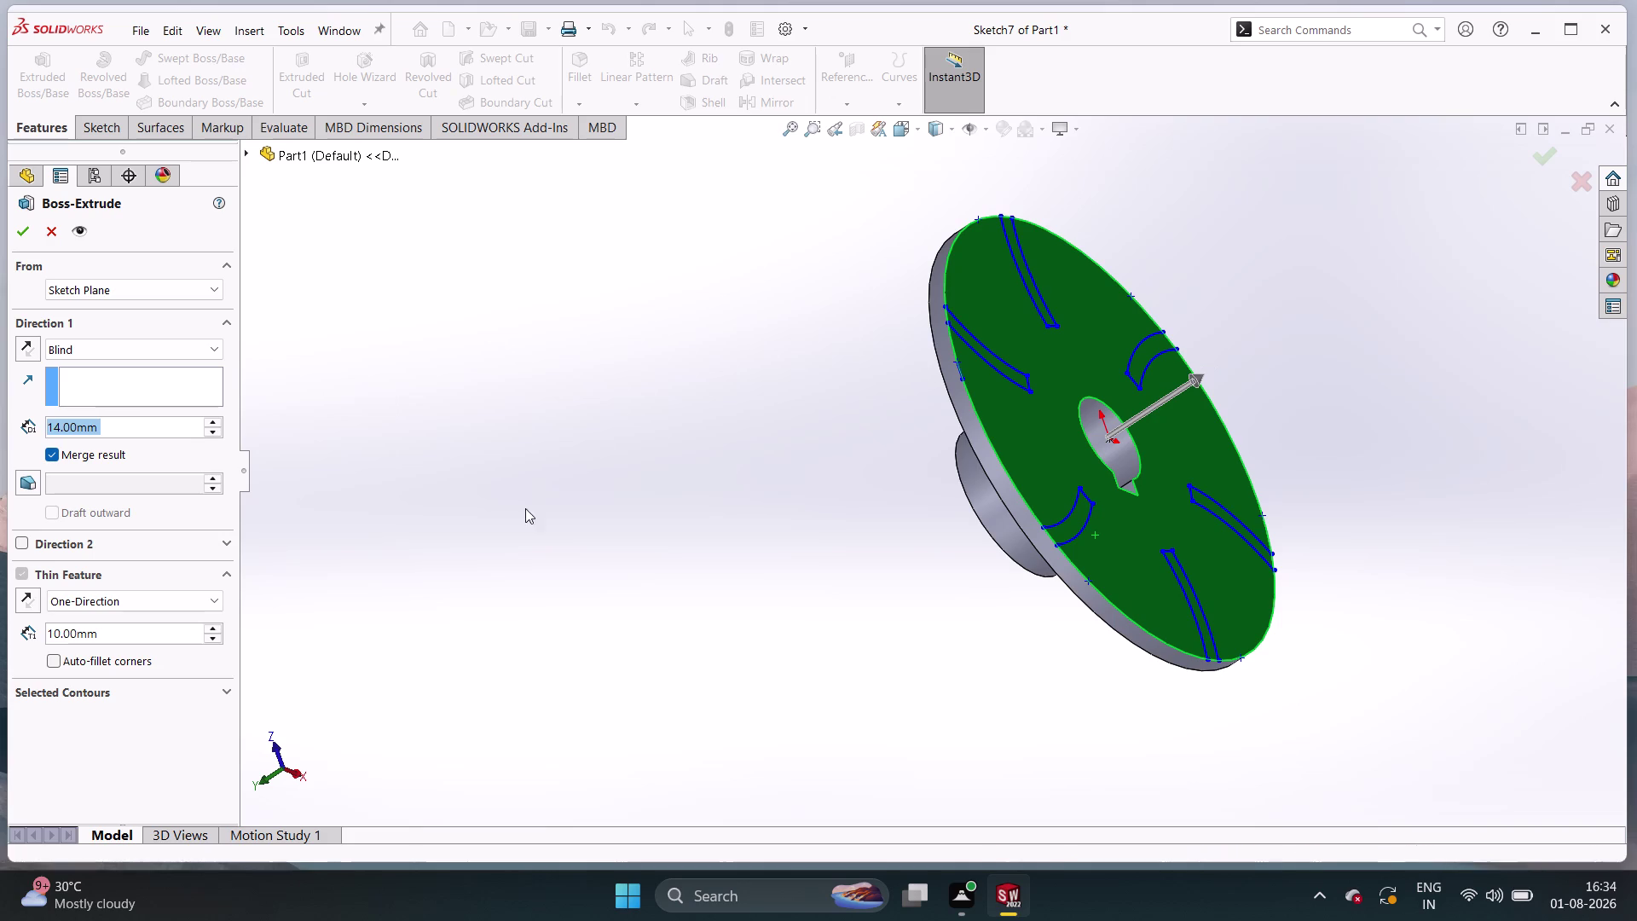
middle_drag(906, 601, 853, 644)
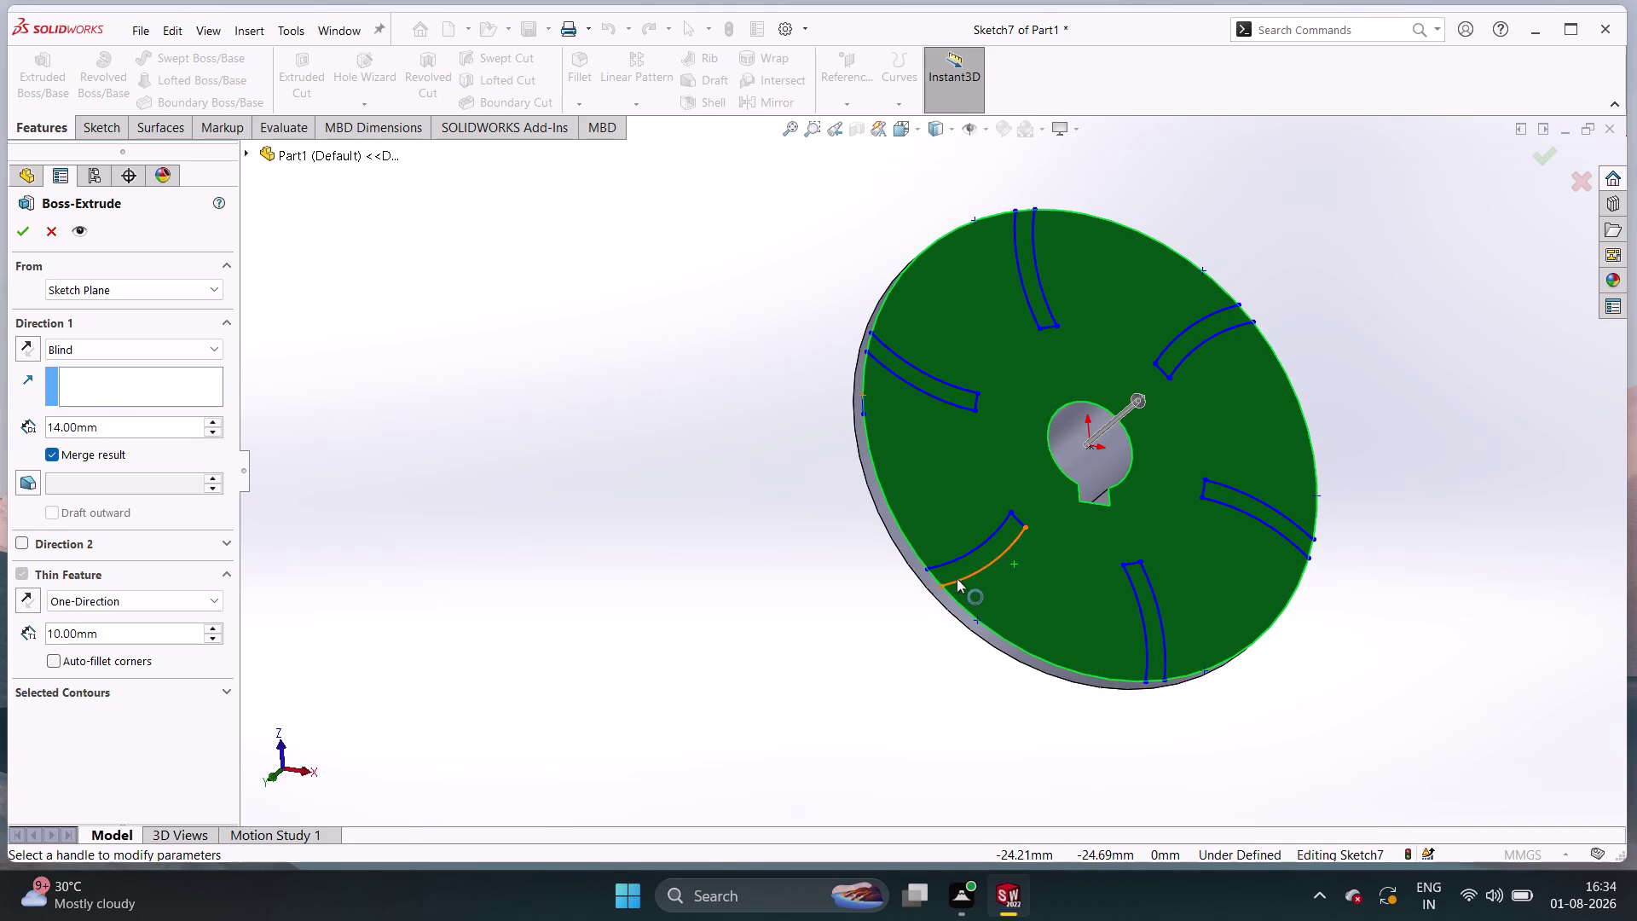
click(953, 574)
key(Escape)
key(Escape)
key(Escape)
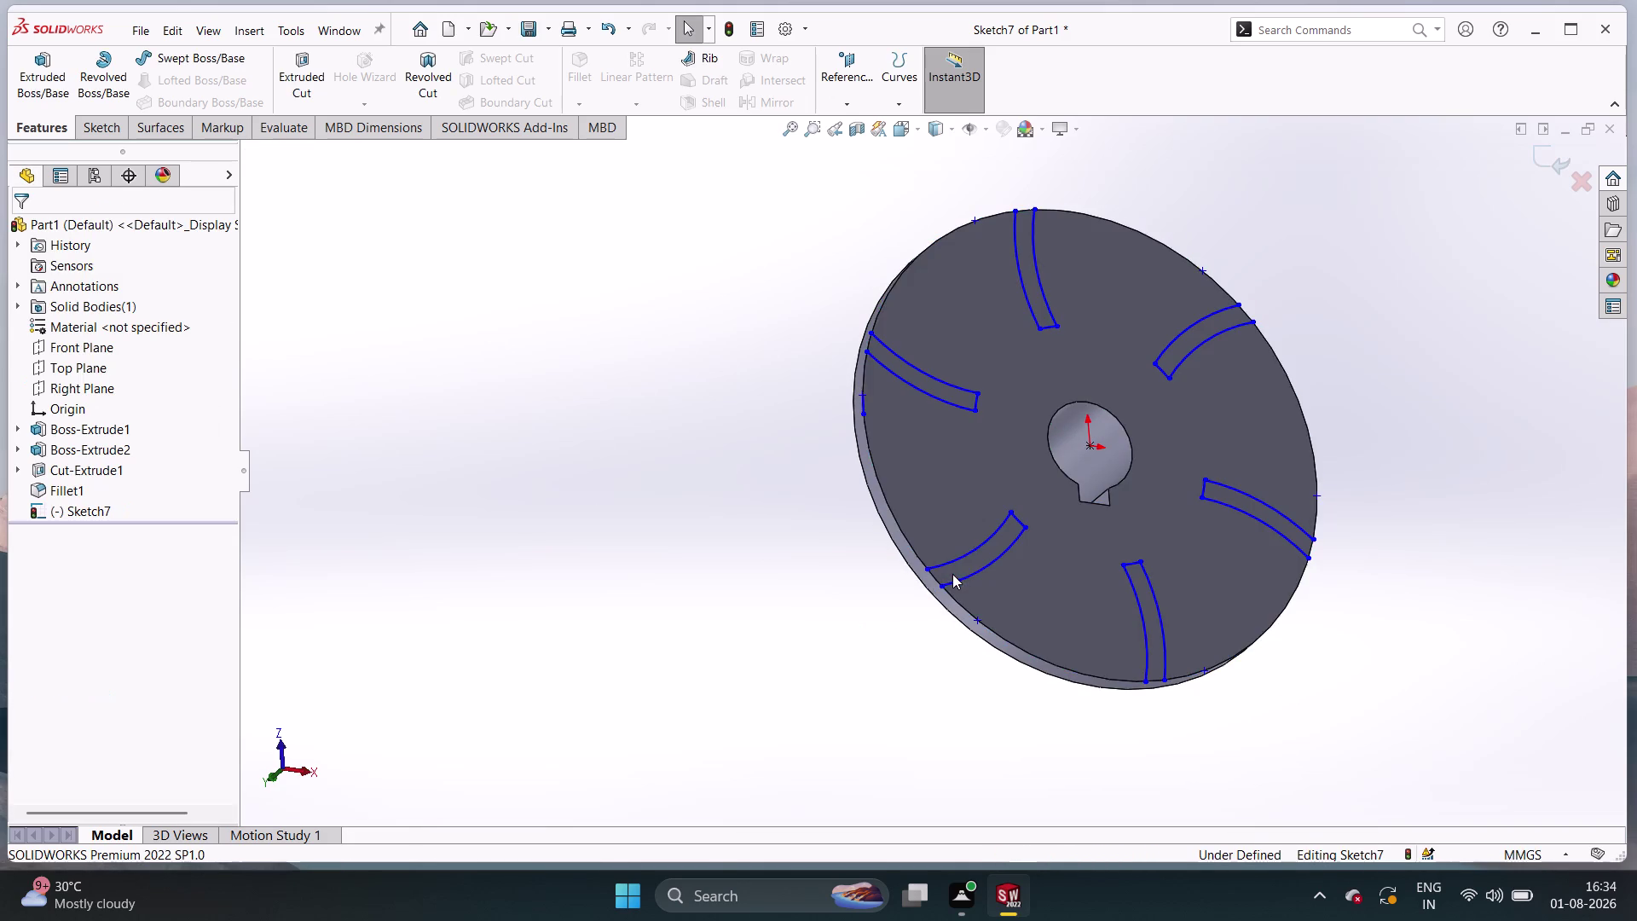
middle_drag(984, 489, 910, 573)
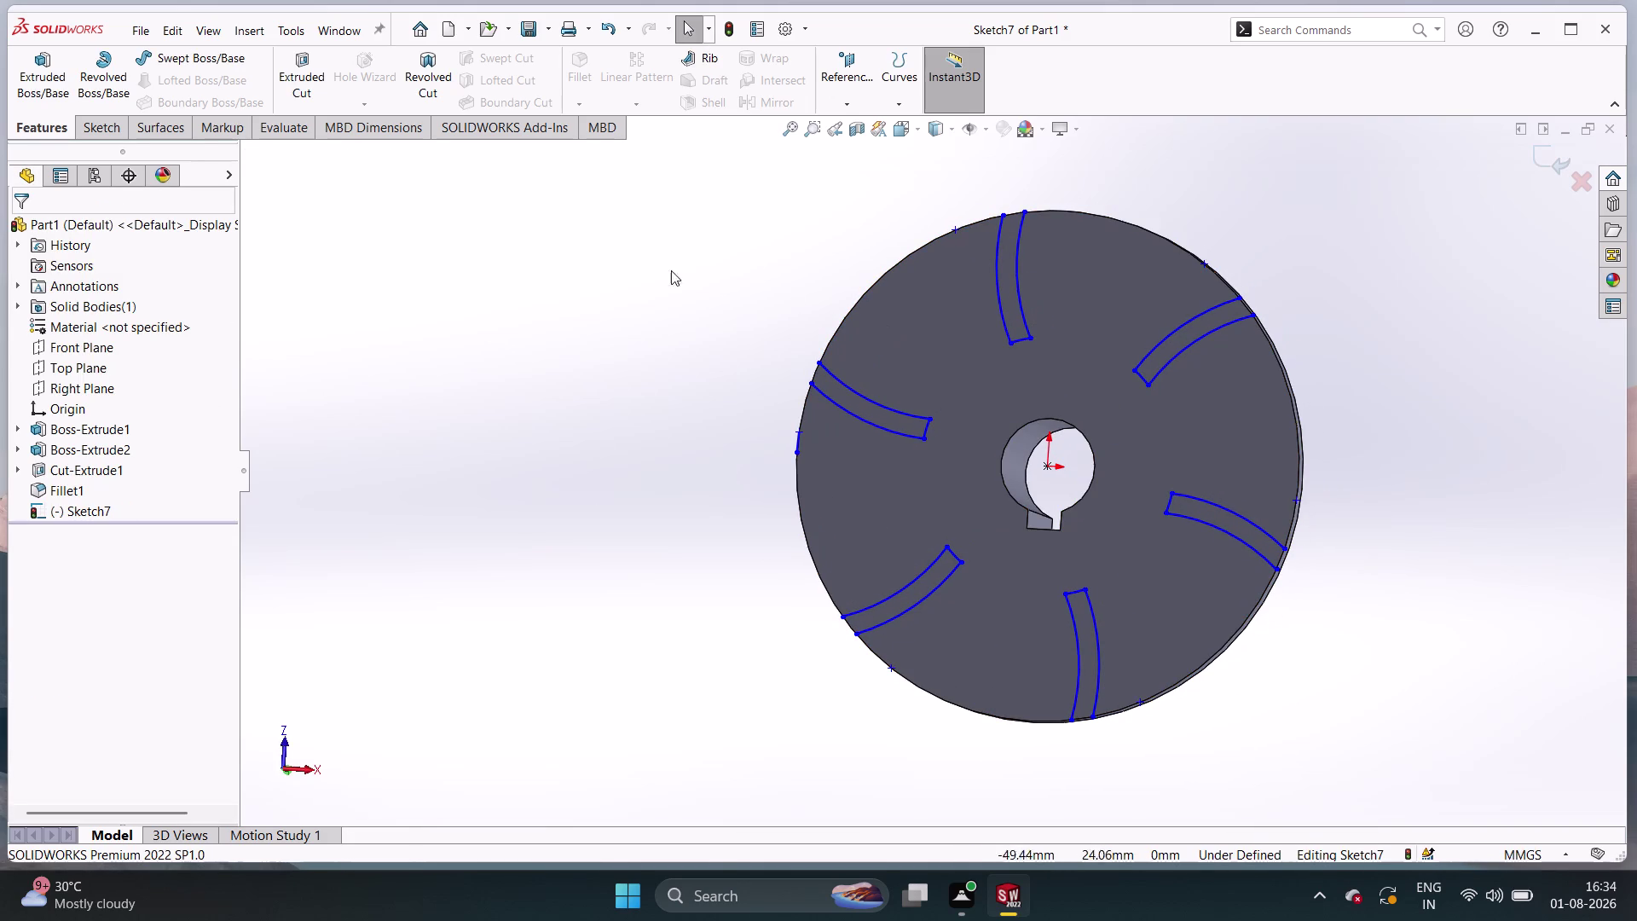
double_click(93, 129)
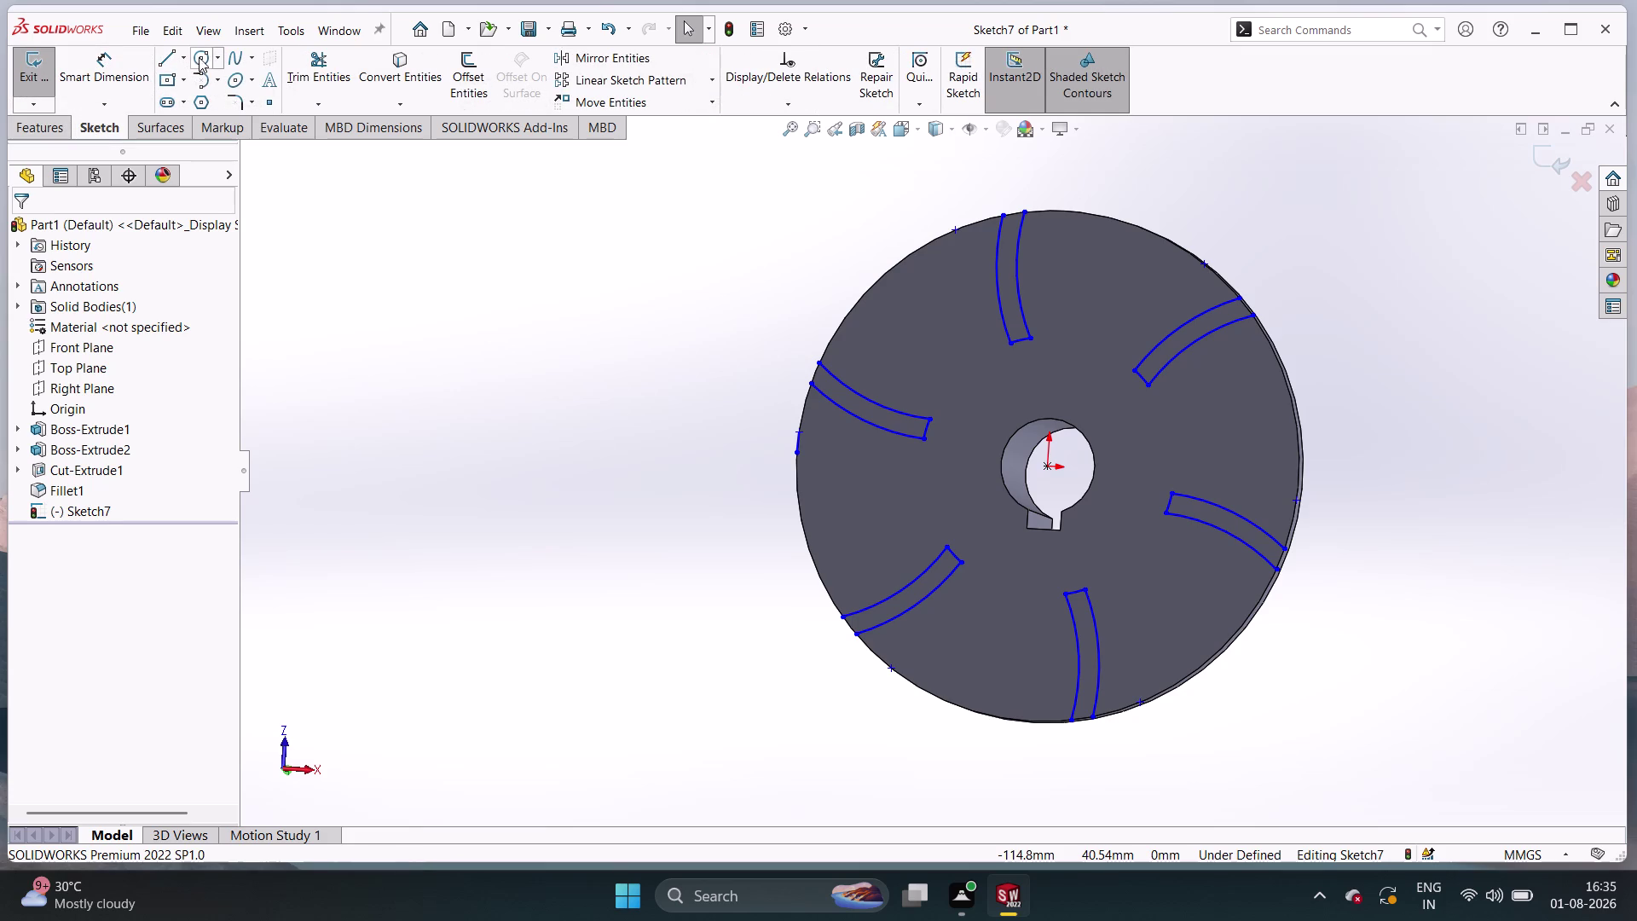
Draw a 37.50 radius circle centred on the origin, snapped to the disc's outer edge.
click(201, 57)
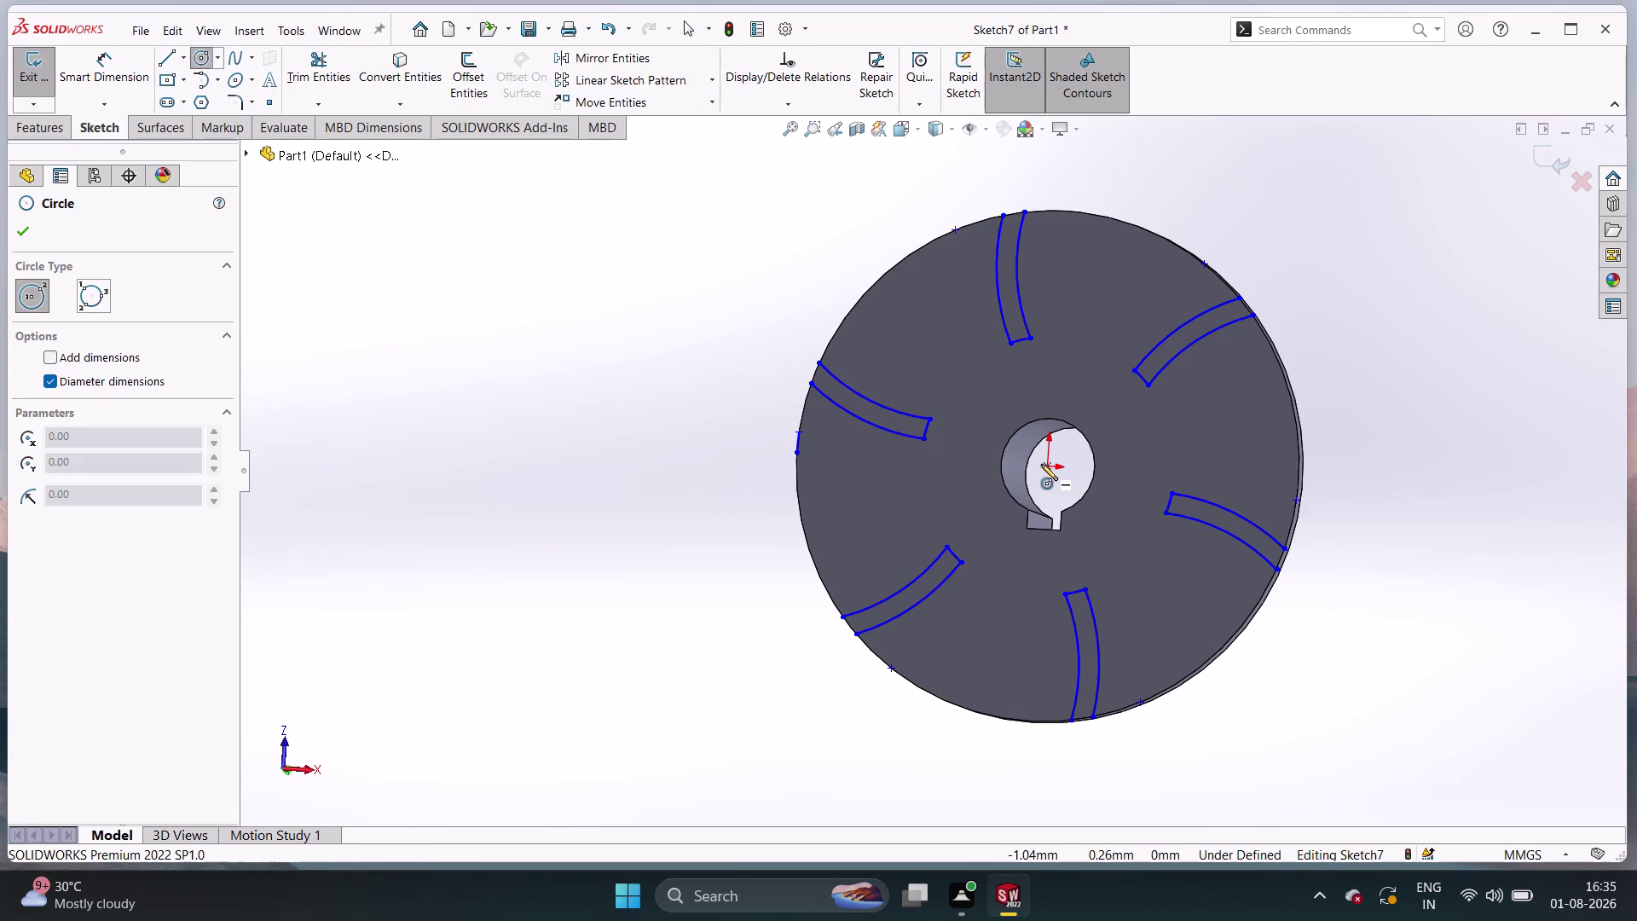
click(1048, 467)
click(1090, 717)
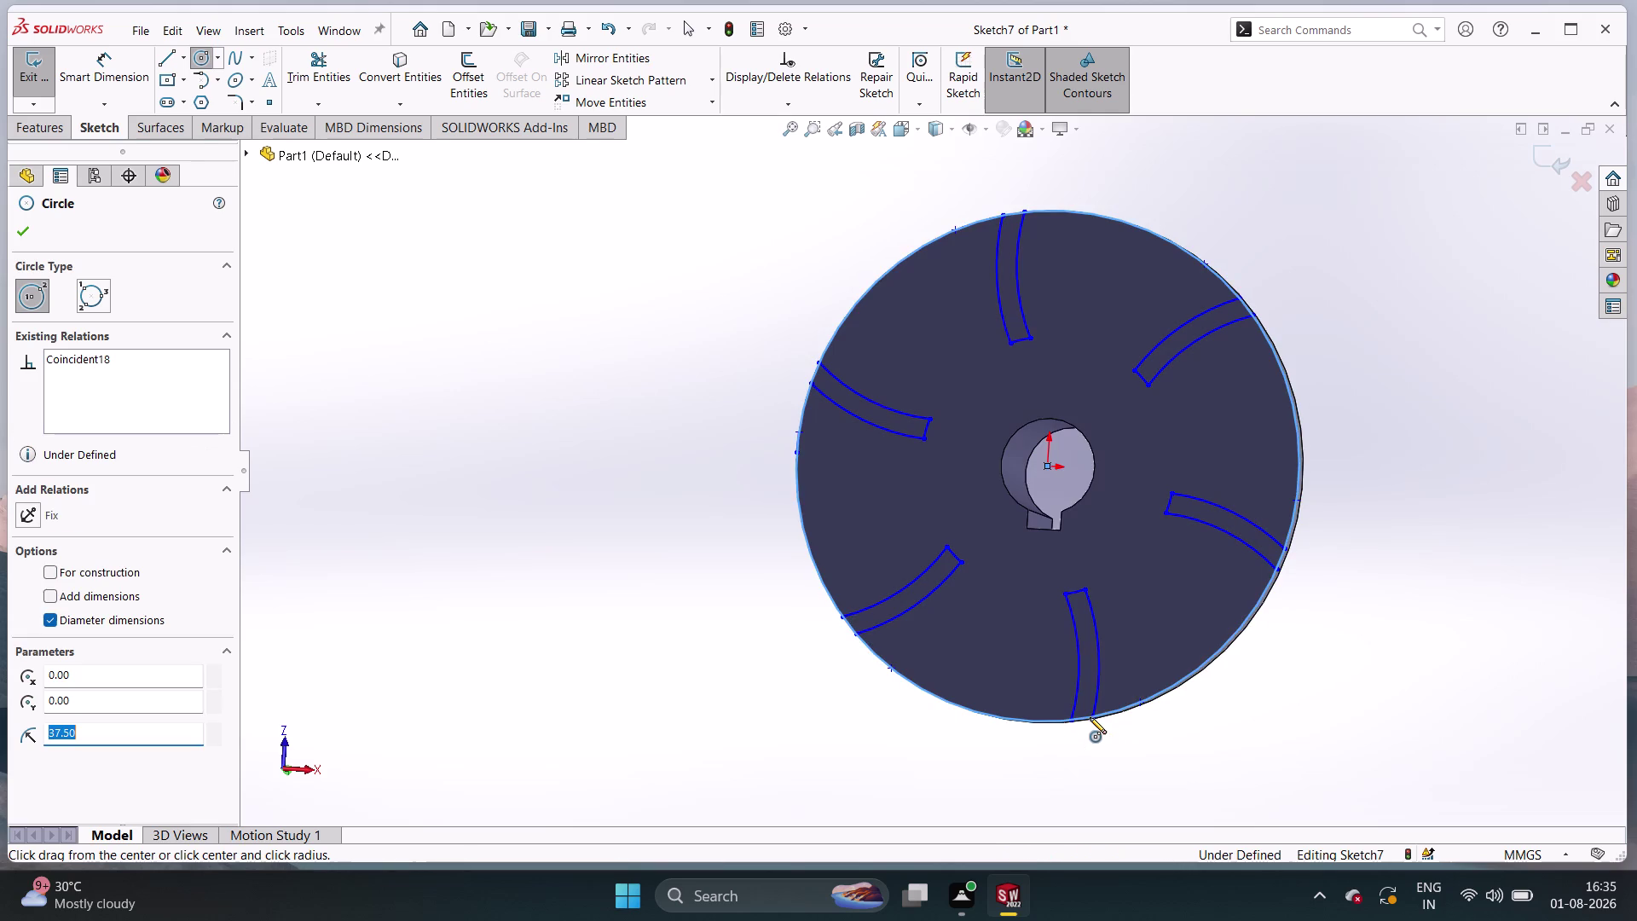
right_click(1222, 722)
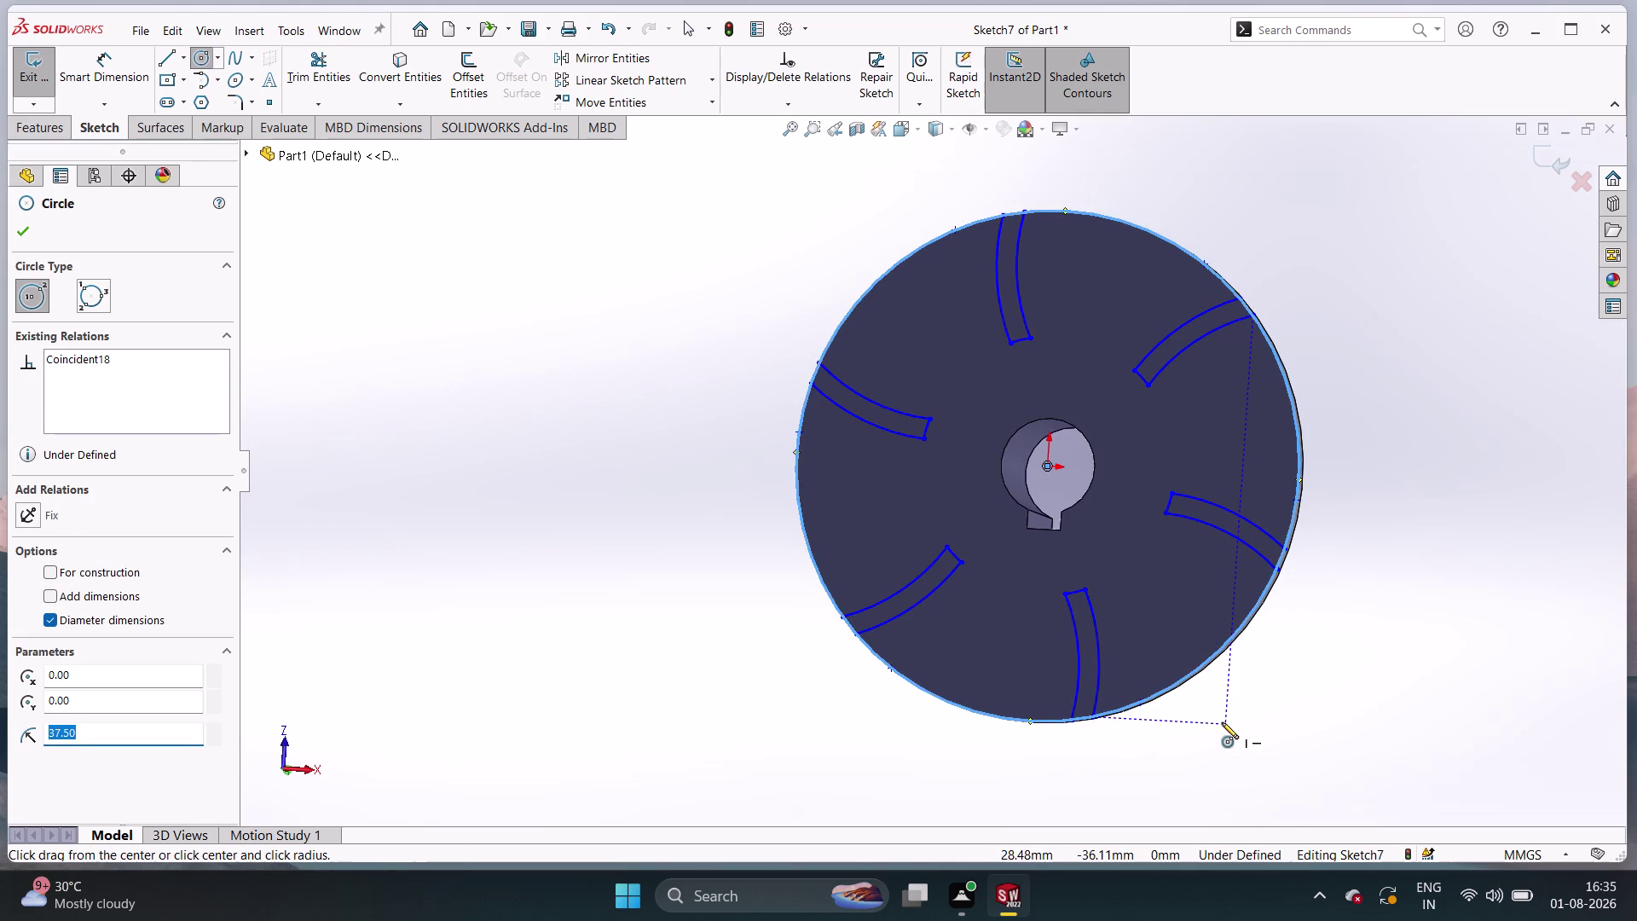
double_click(1254, 736)
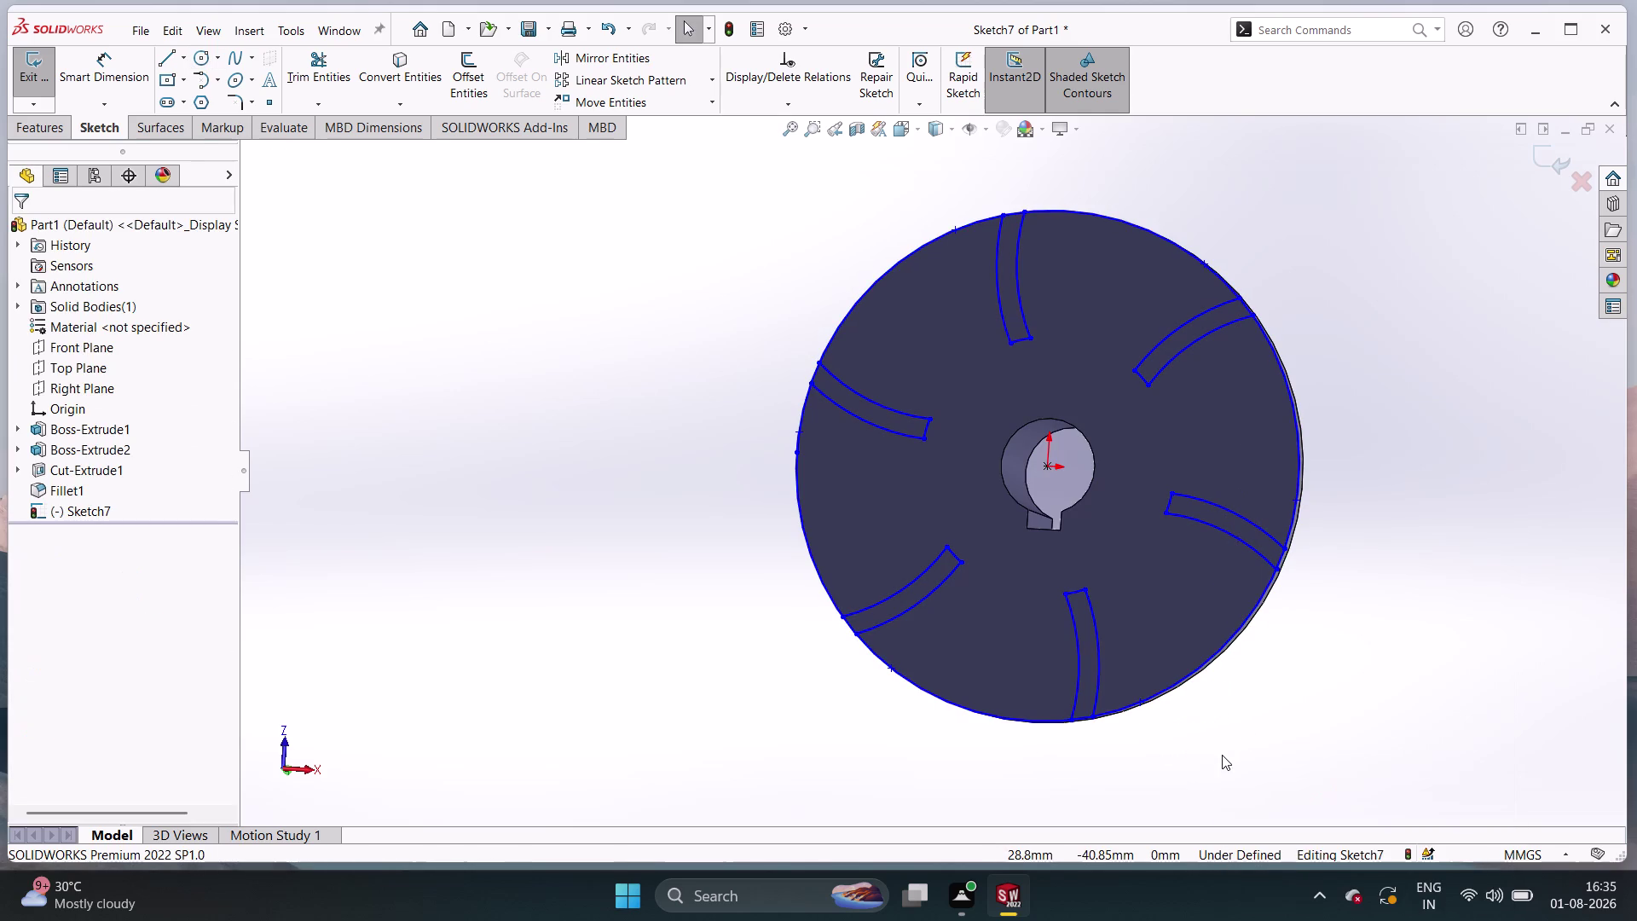
middle_drag(1236, 727, 1271, 696)
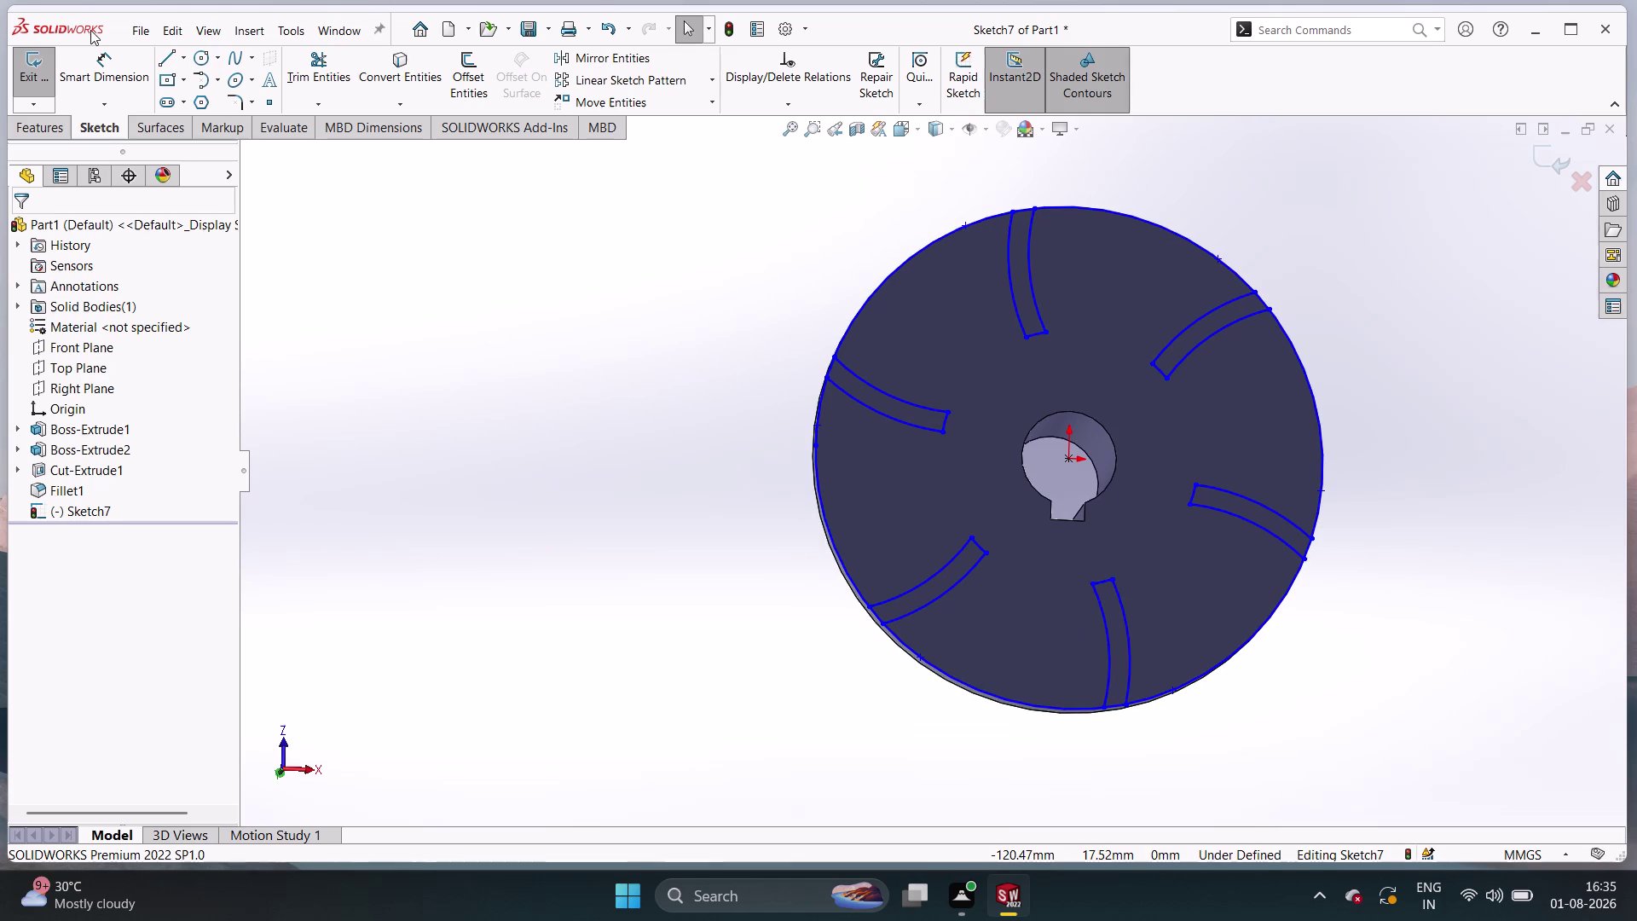
click(319, 84)
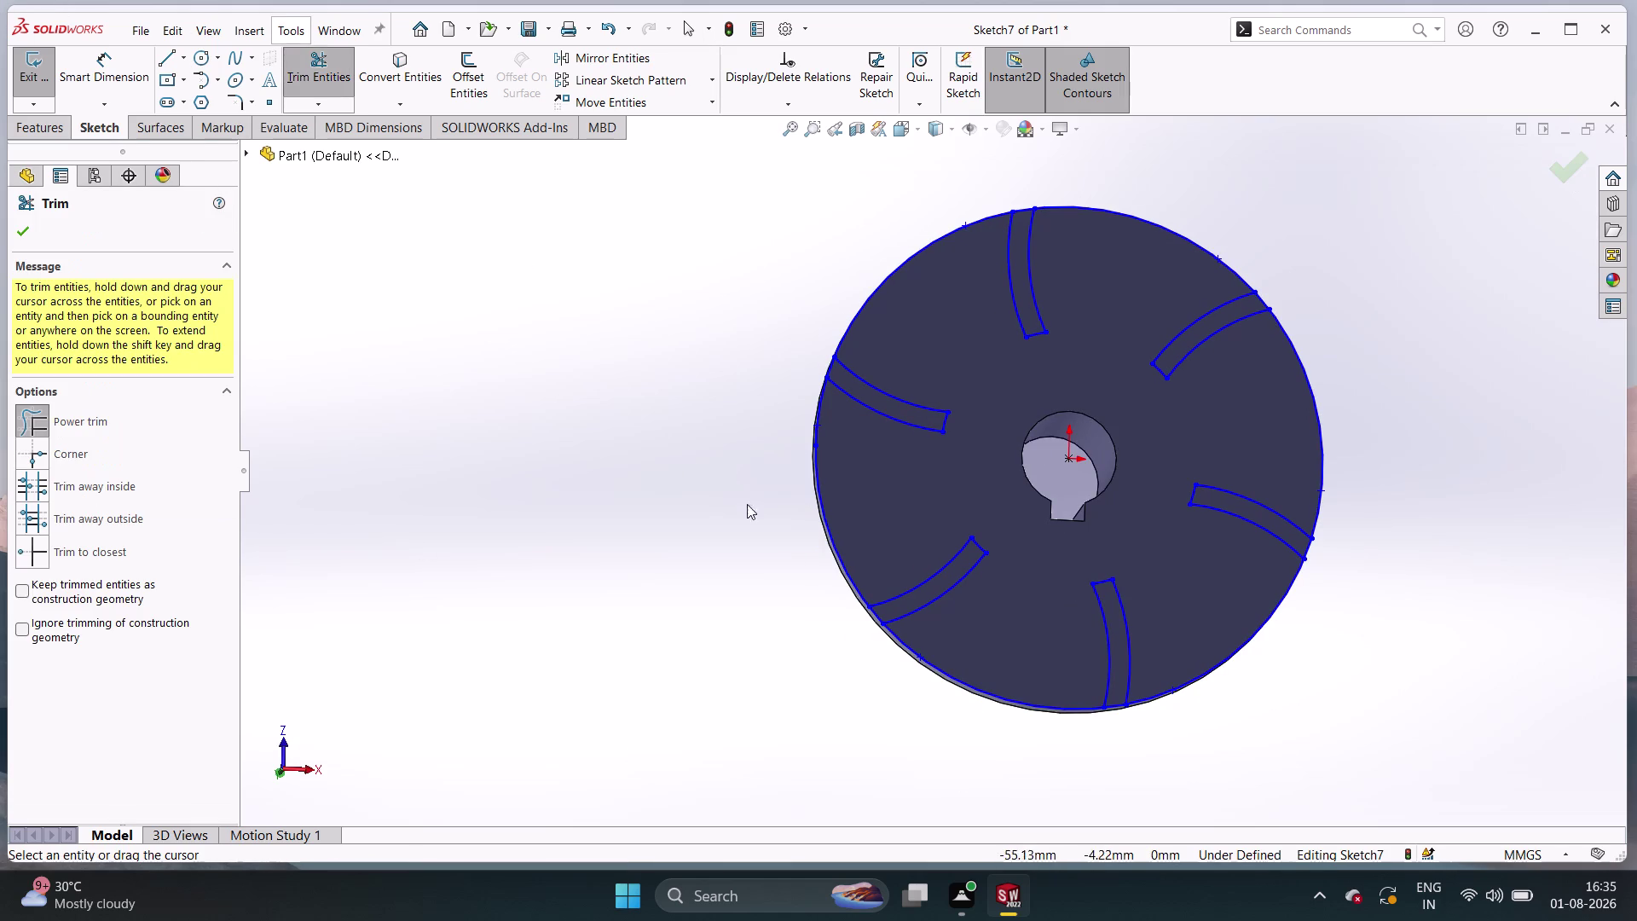
Power-trim away the outer circle arcs near the top and left vanes.
click(855, 504)
drag(855, 505, 819, 547)
click(820, 548)
drag(638, 602, 813, 510)
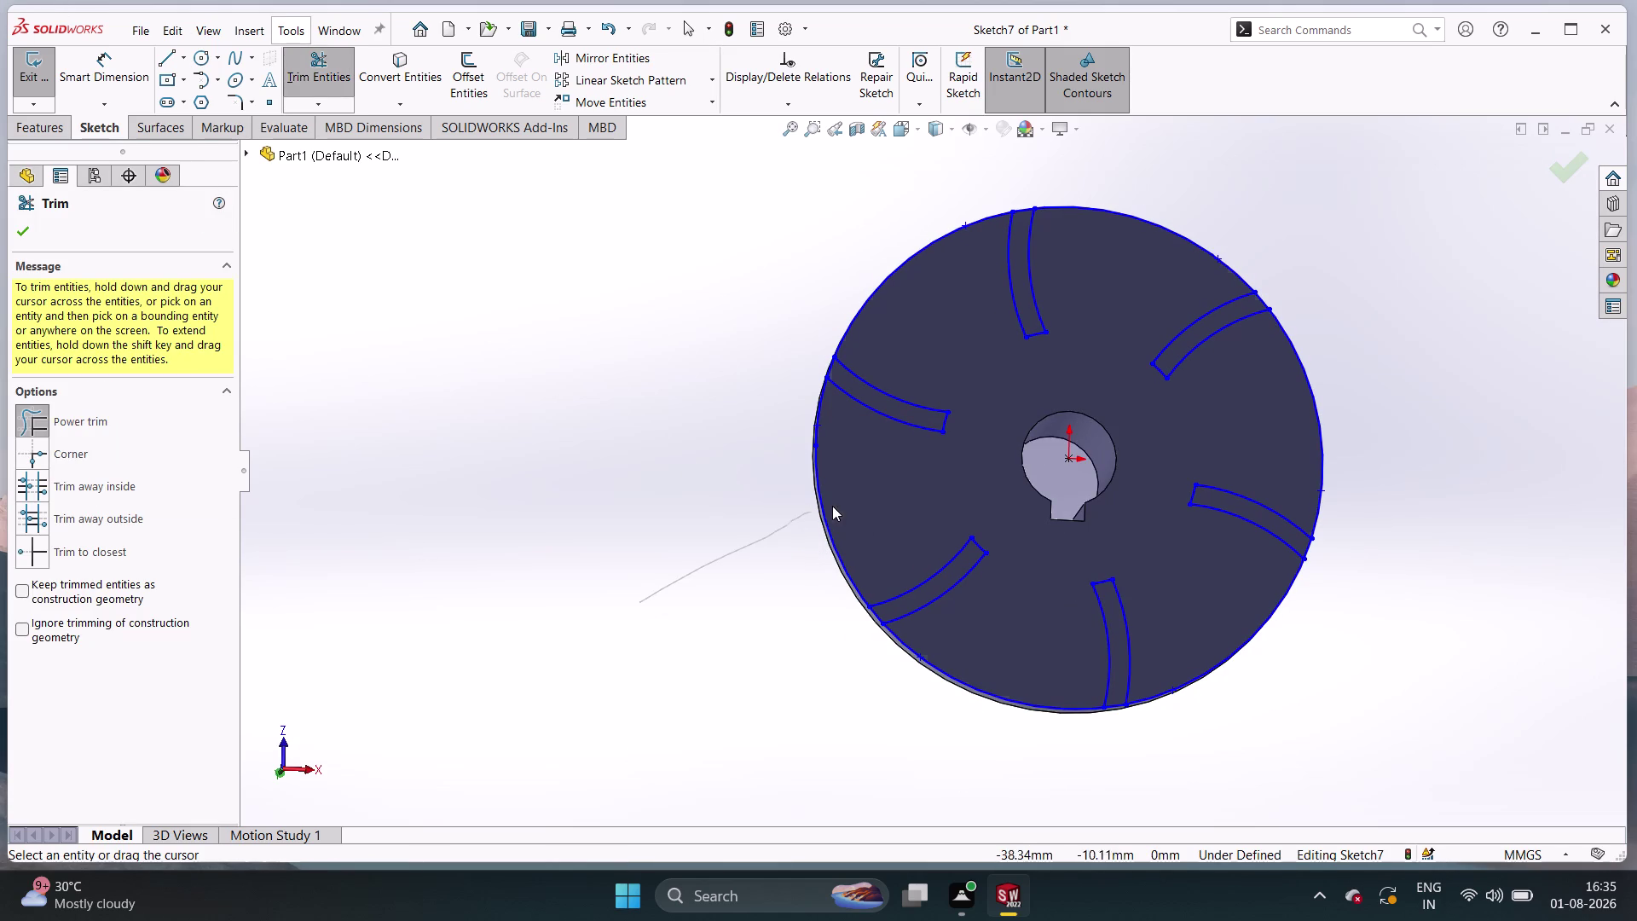
drag(812, 510, 880, 485)
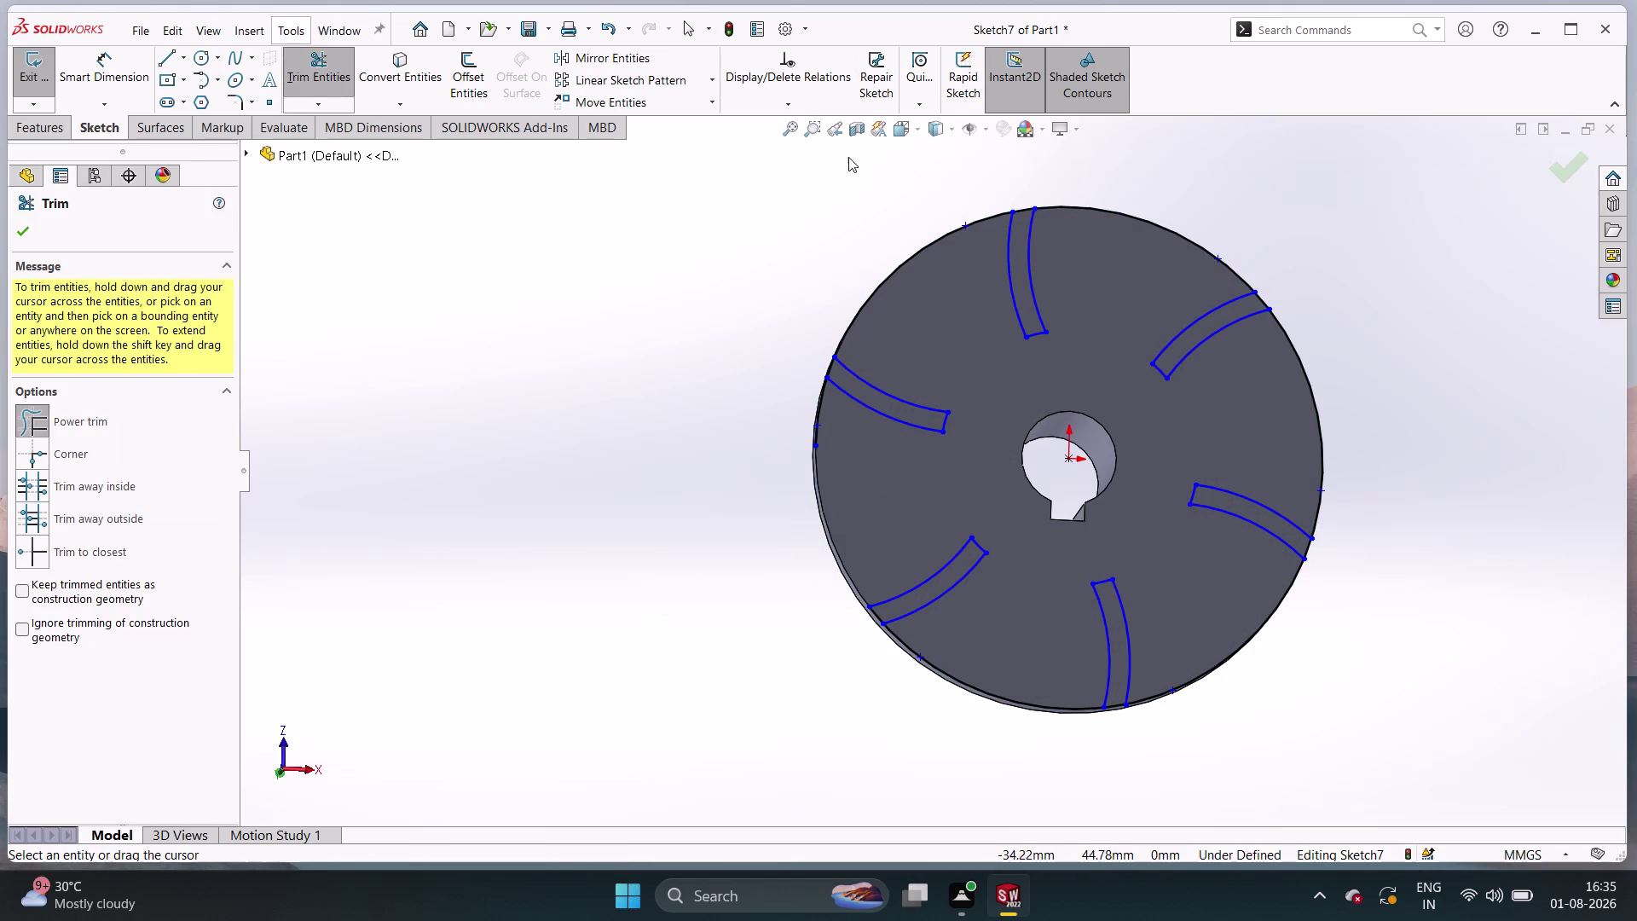
double_click(897, 205)
drag(898, 206, 954, 288)
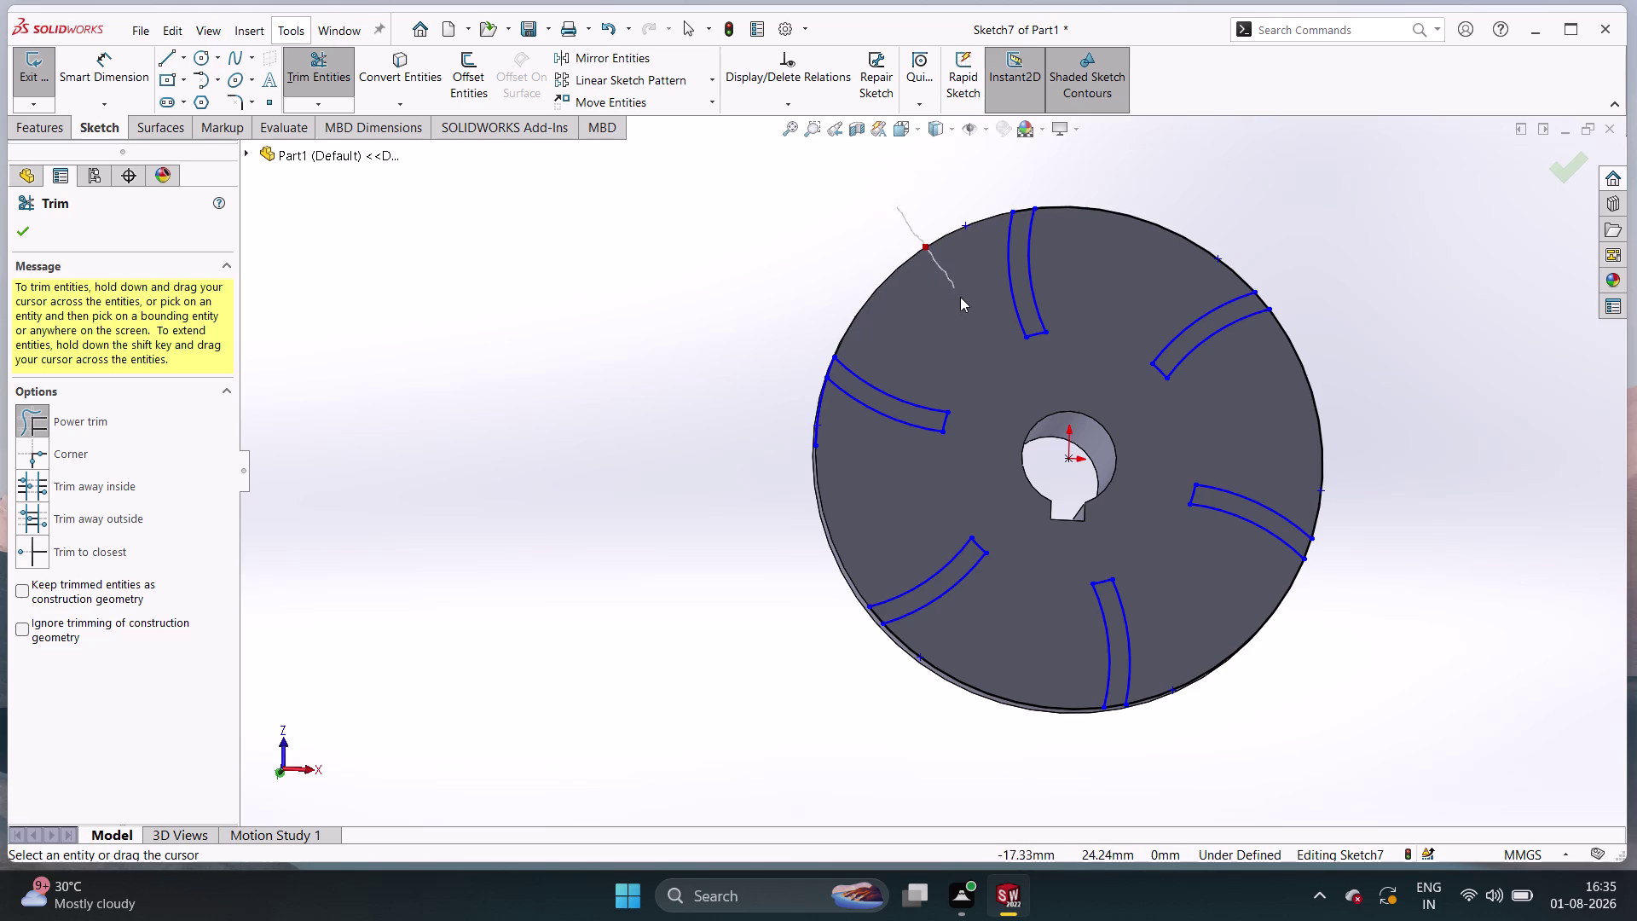
drag(954, 289, 960, 297)
drag(684, 380, 702, 392)
drag(707, 394, 849, 429)
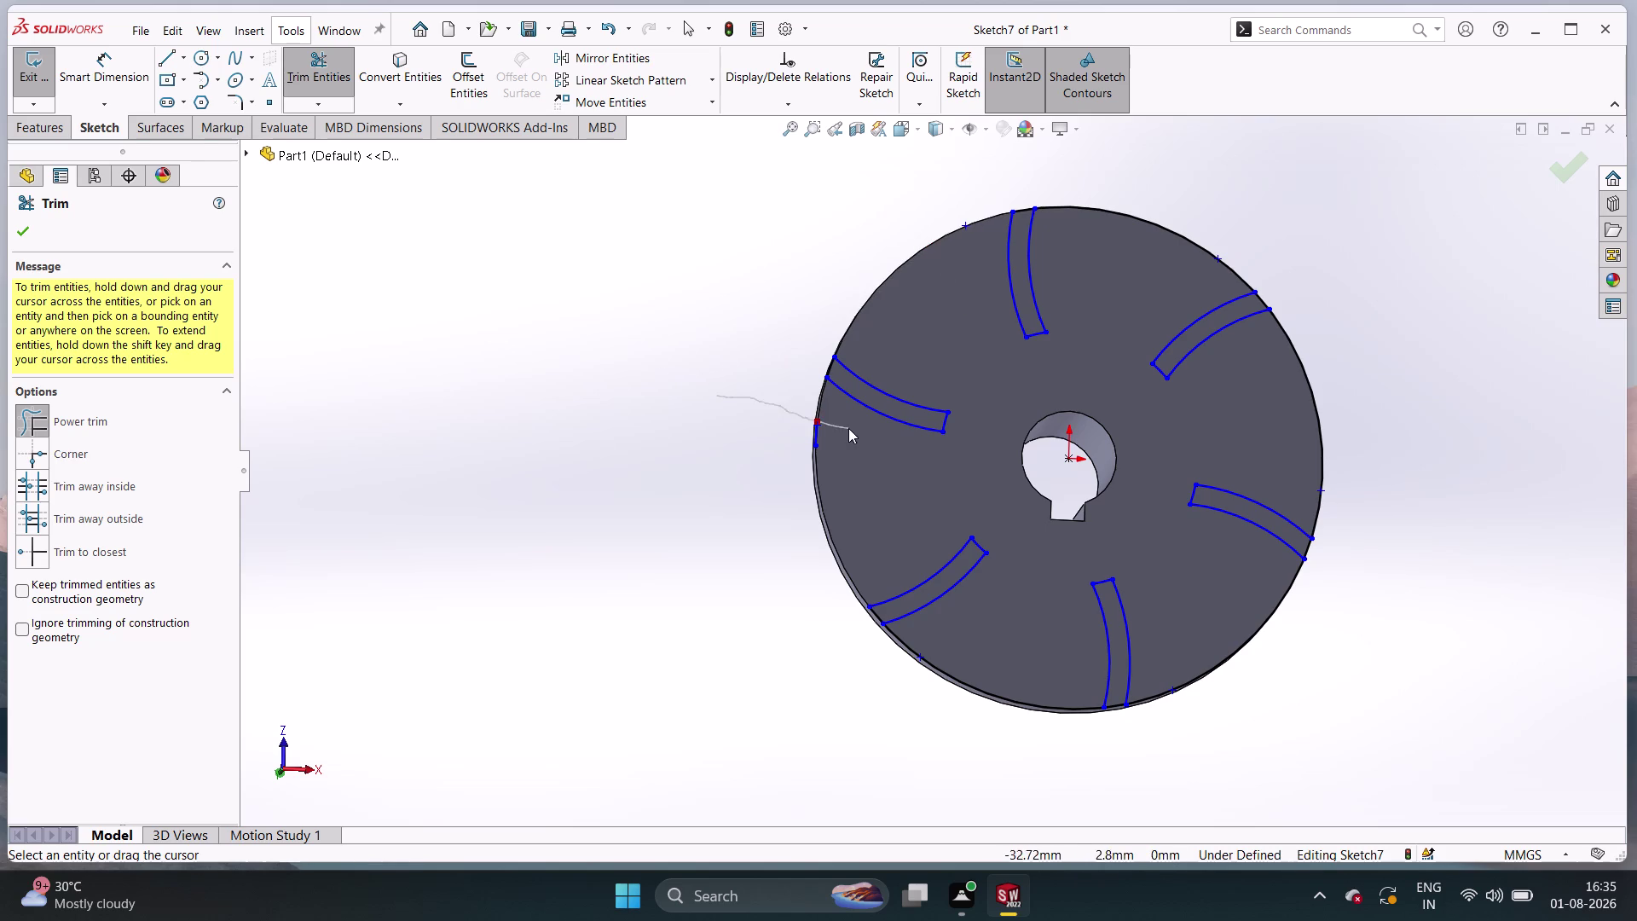
drag(849, 429, 851, 428)
click(759, 413)
drag(796, 419, 881, 440)
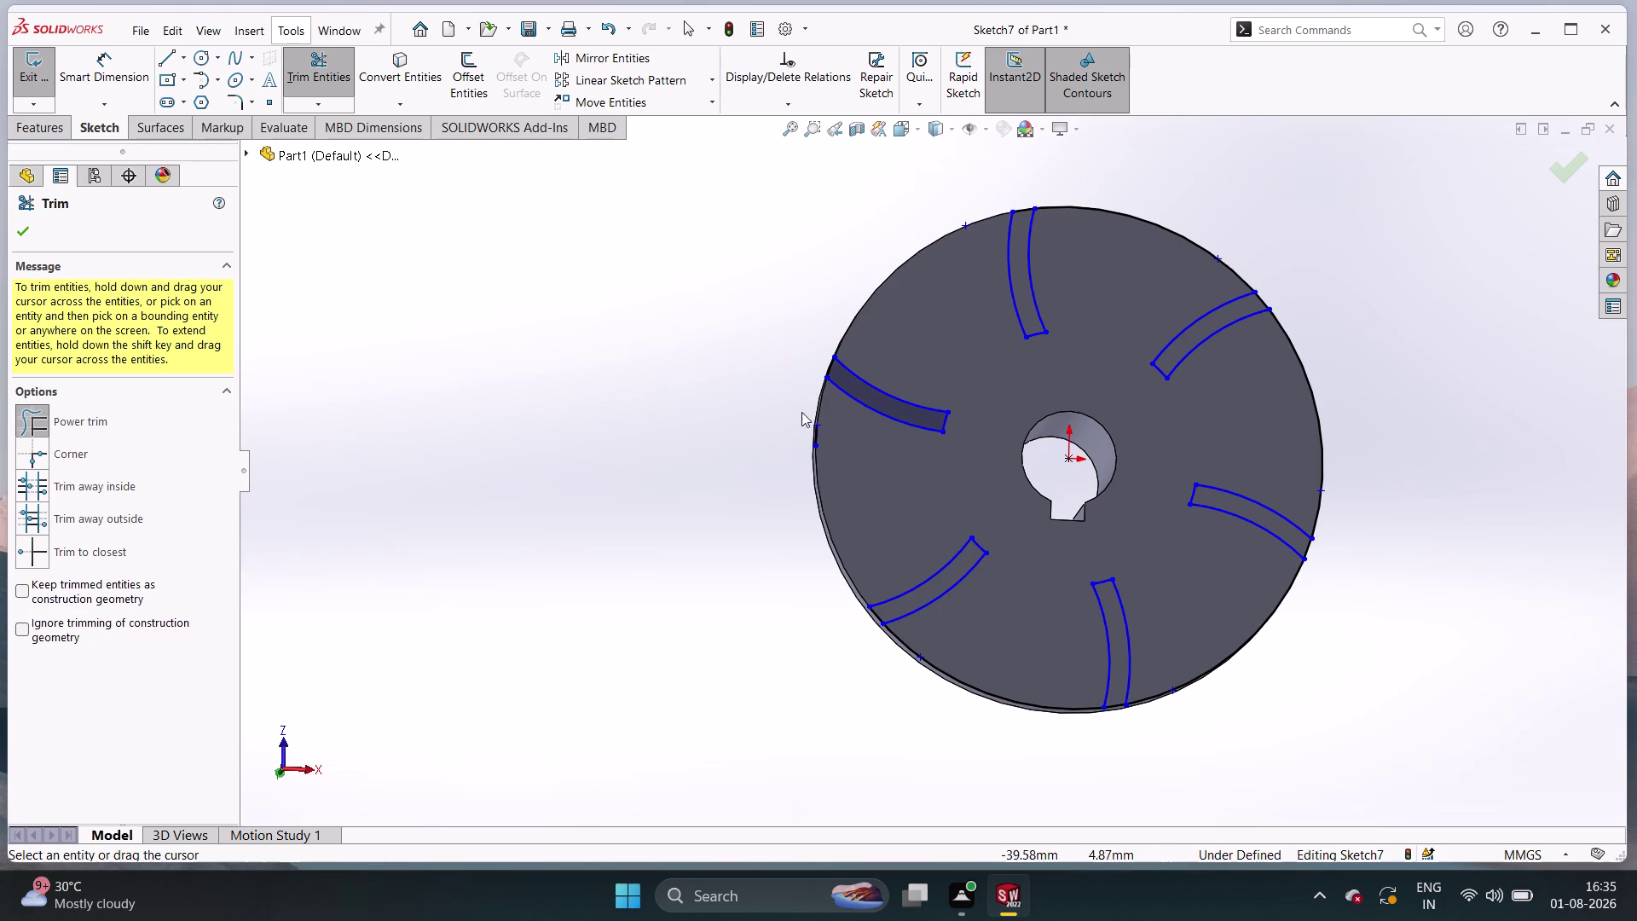
Trim the remaining outer circle arcs between blades, then close the Trim manager.
drag(787, 408, 895, 458)
drag(781, 393, 890, 434)
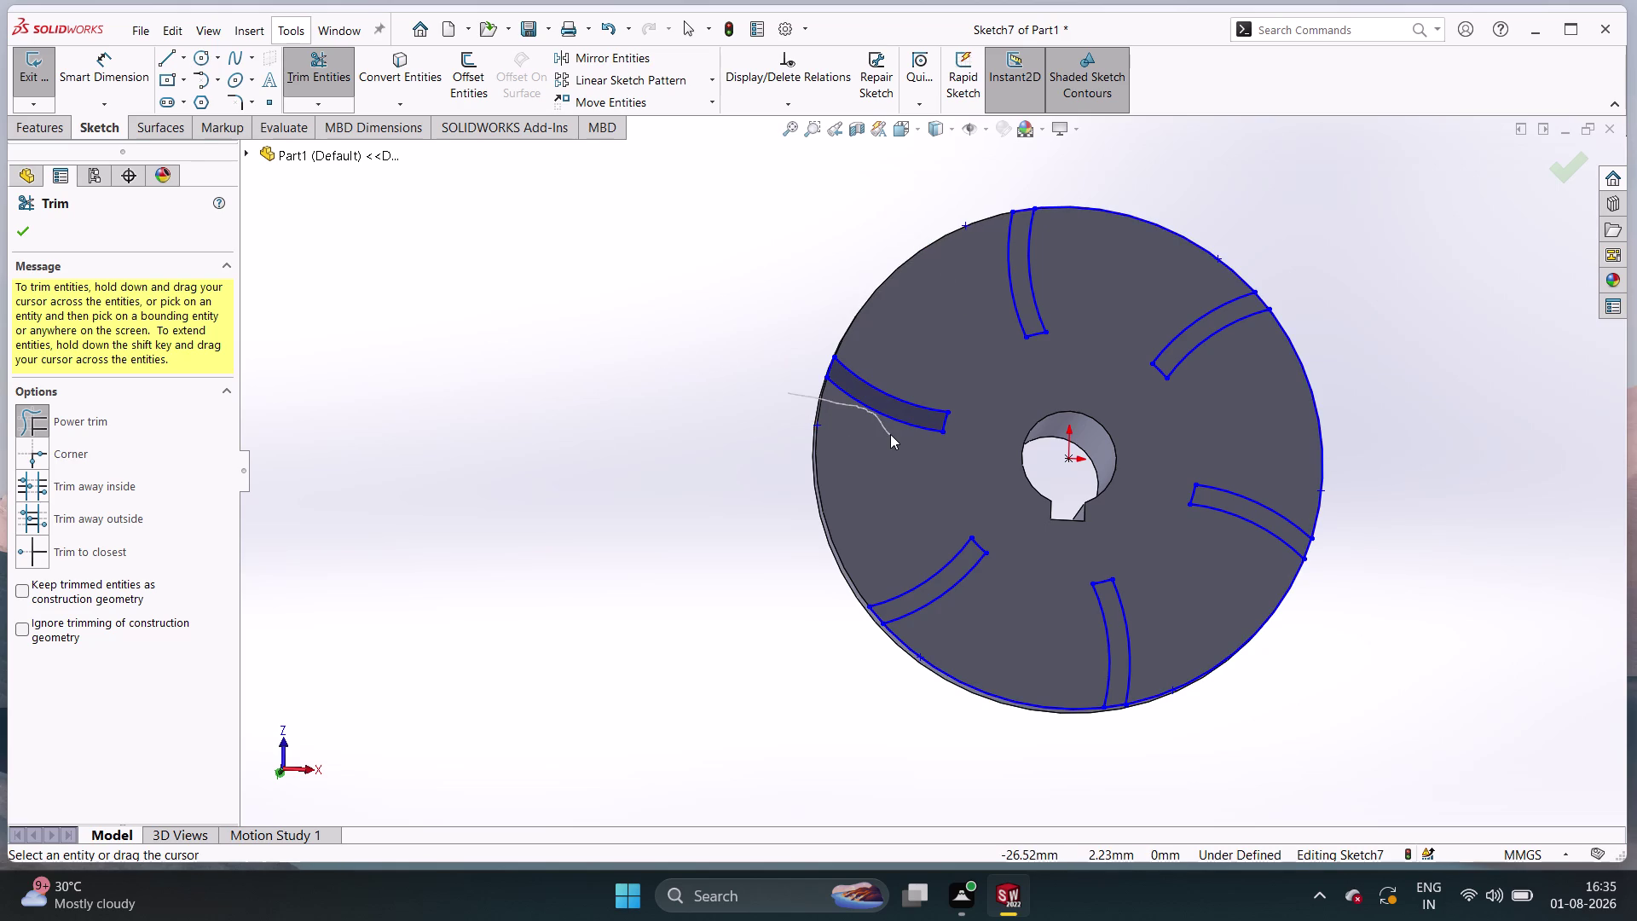
drag(890, 434, 897, 451)
drag(1152, 157, 1131, 319)
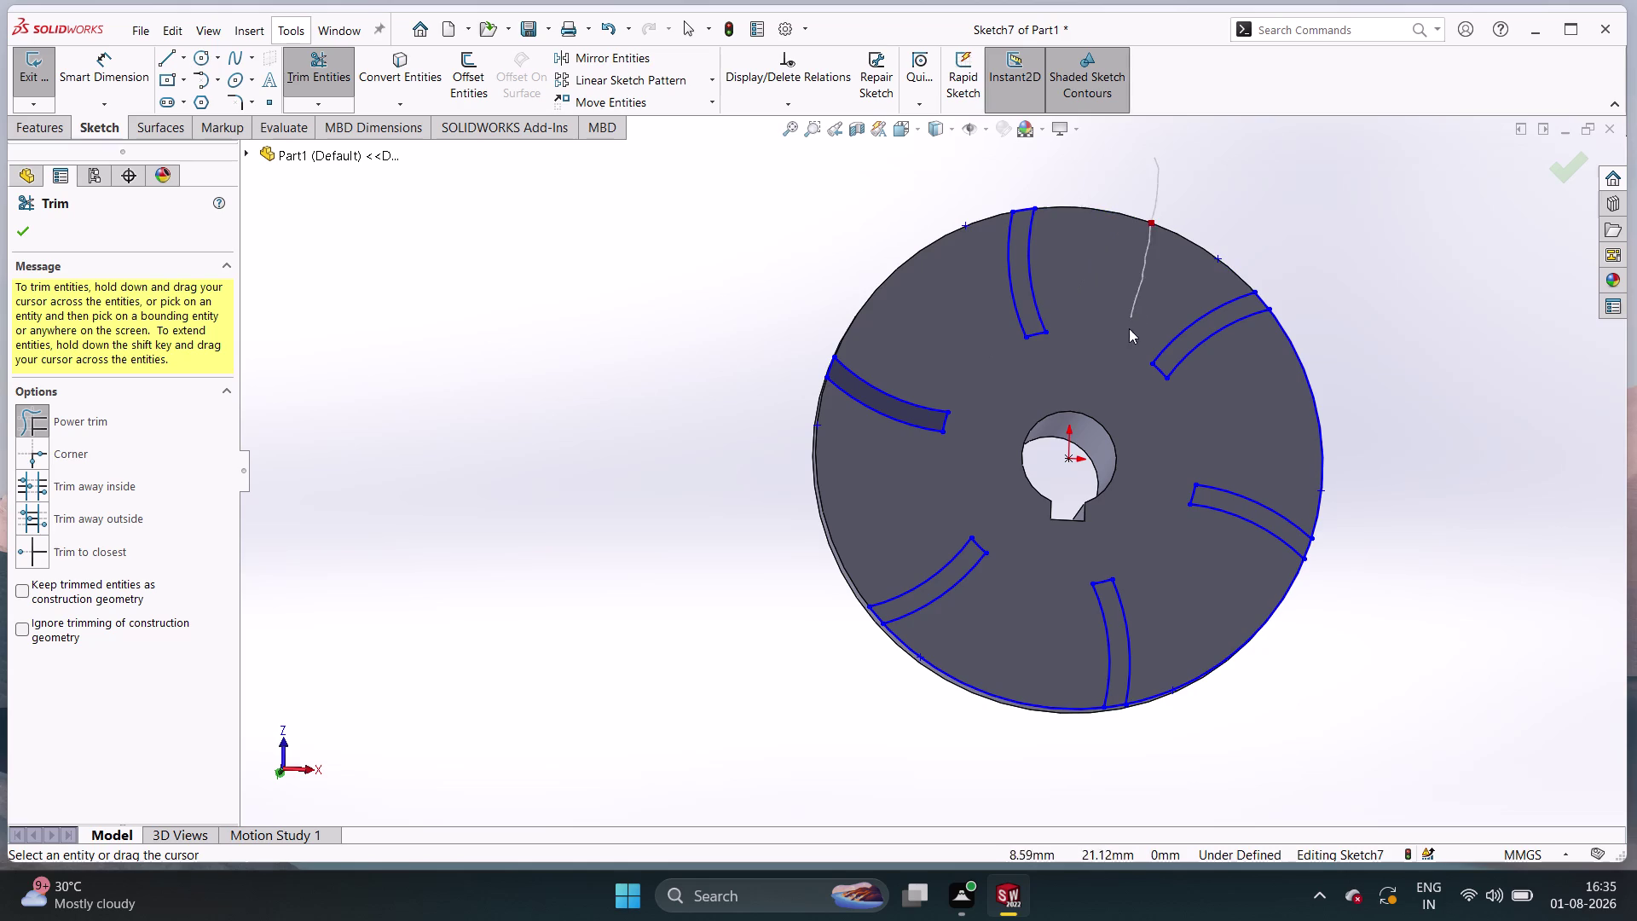
drag(1131, 319, 1126, 337)
drag(1426, 356, 1281, 469)
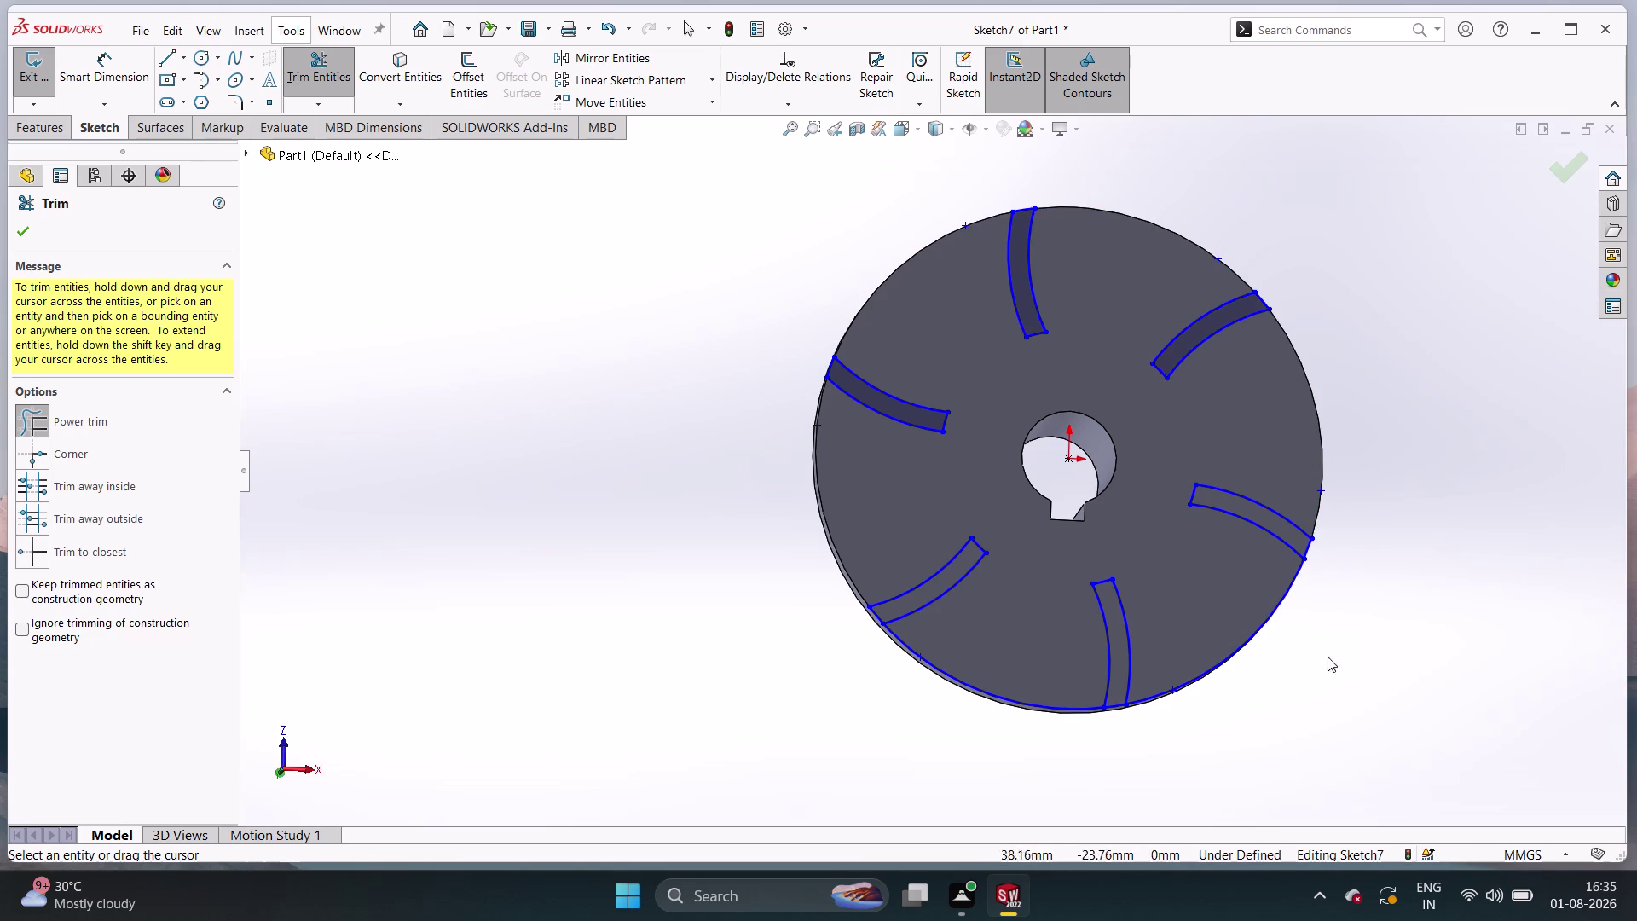
drag(1334, 750, 1214, 603)
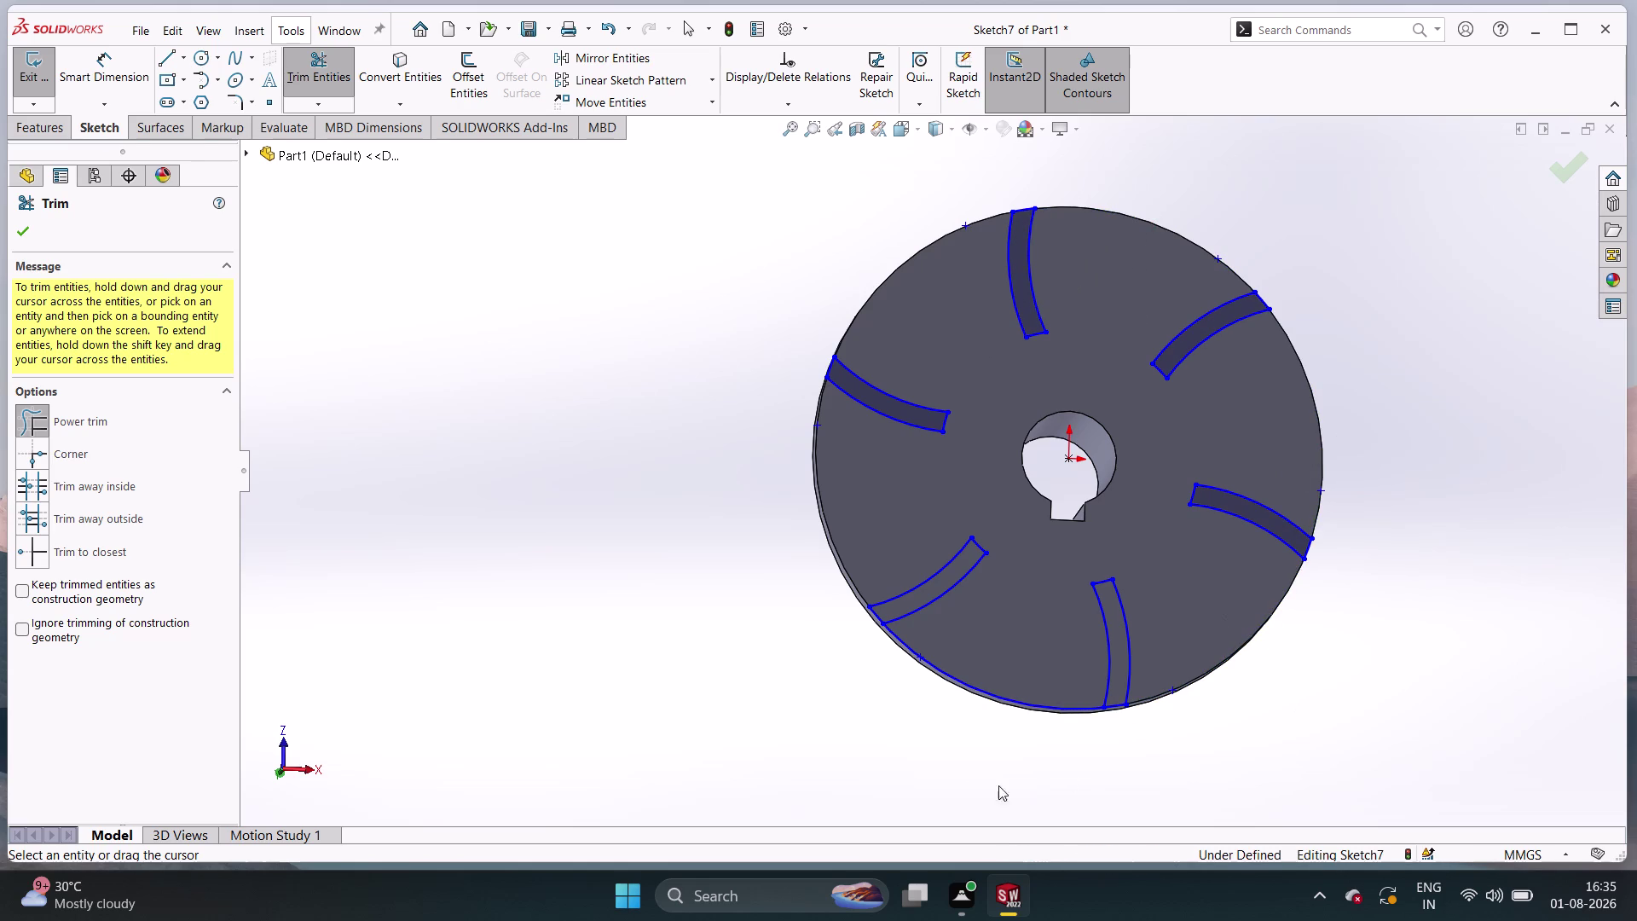
drag(970, 750, 1003, 640)
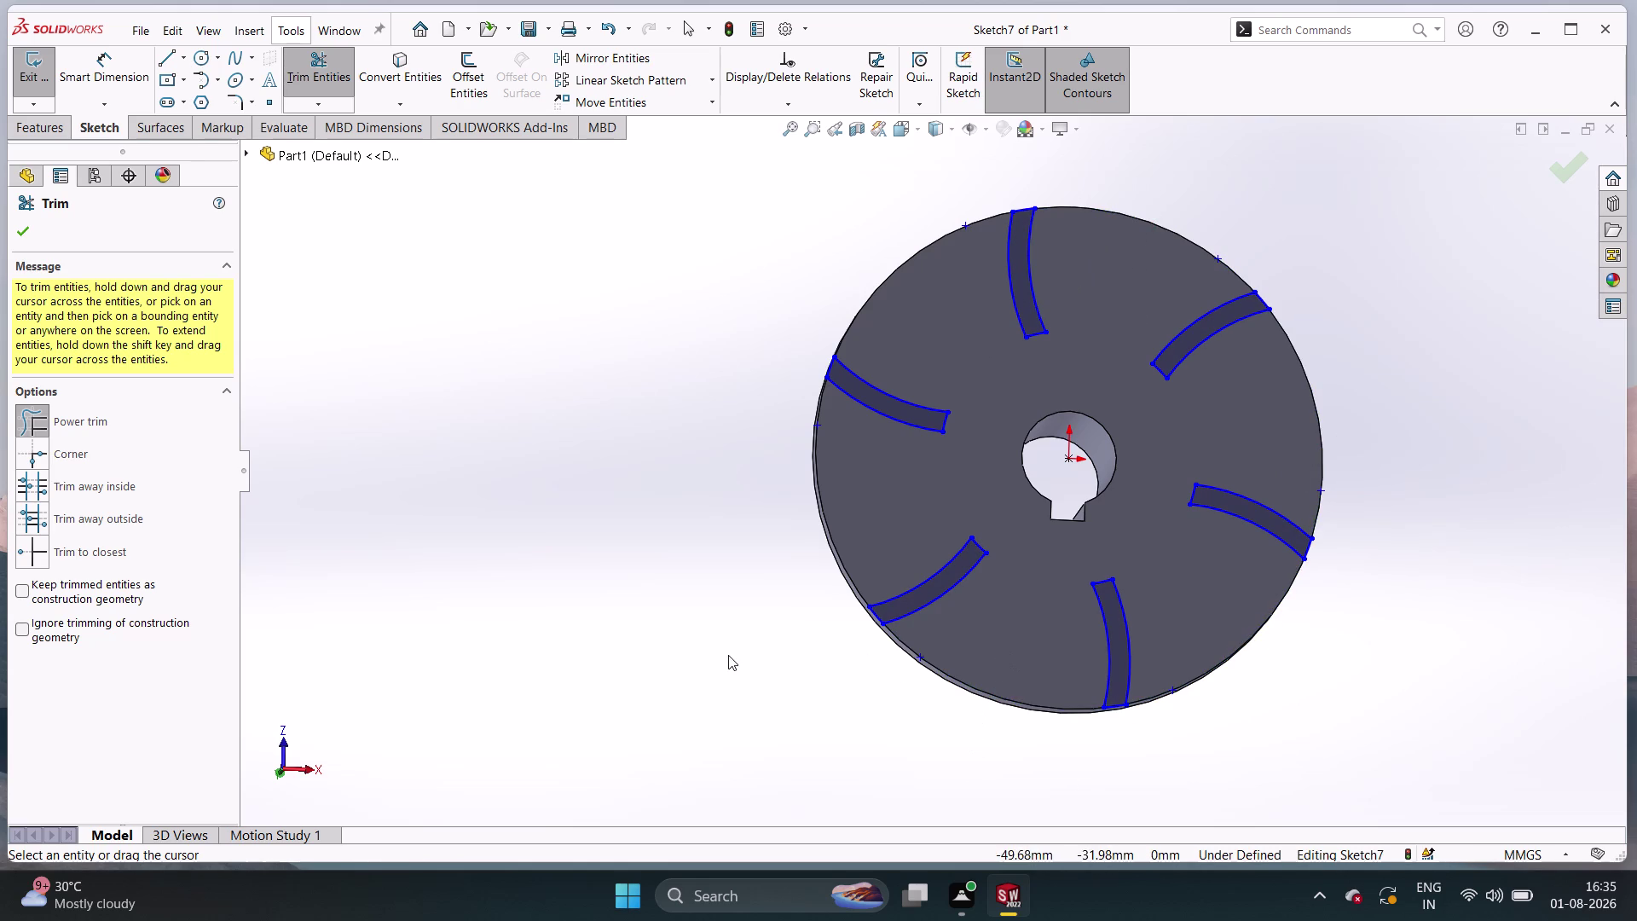
scroll(down, 3)
scroll(up, 3)
scroll(down, 3)
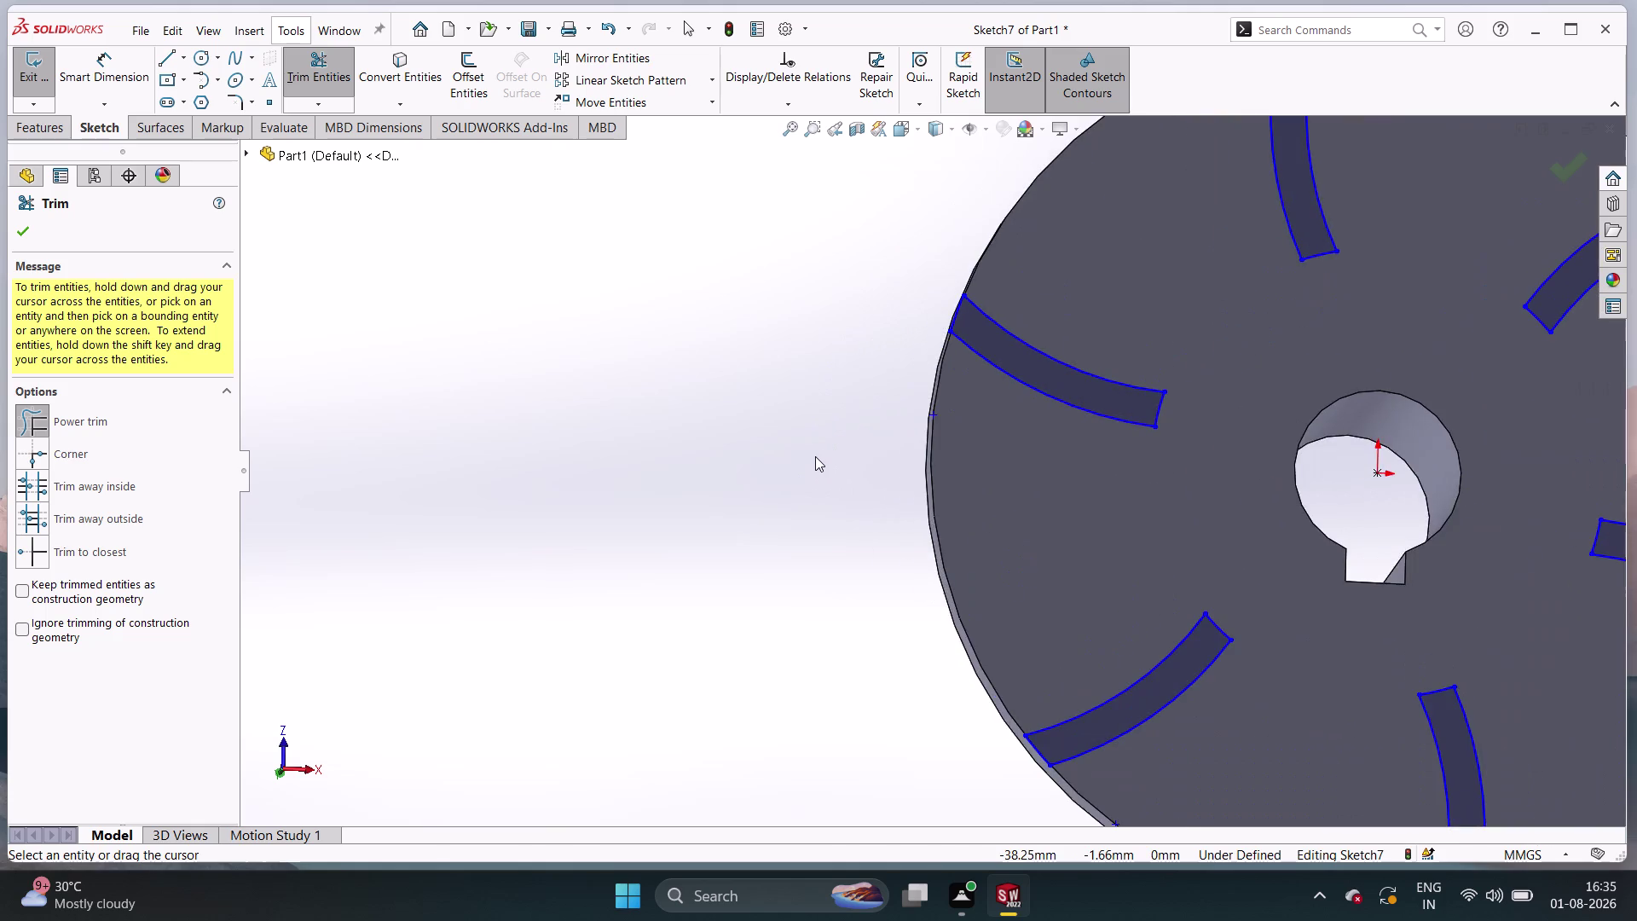
scroll(down, 3)
scroll(up, 3)
scroll(up, 3)
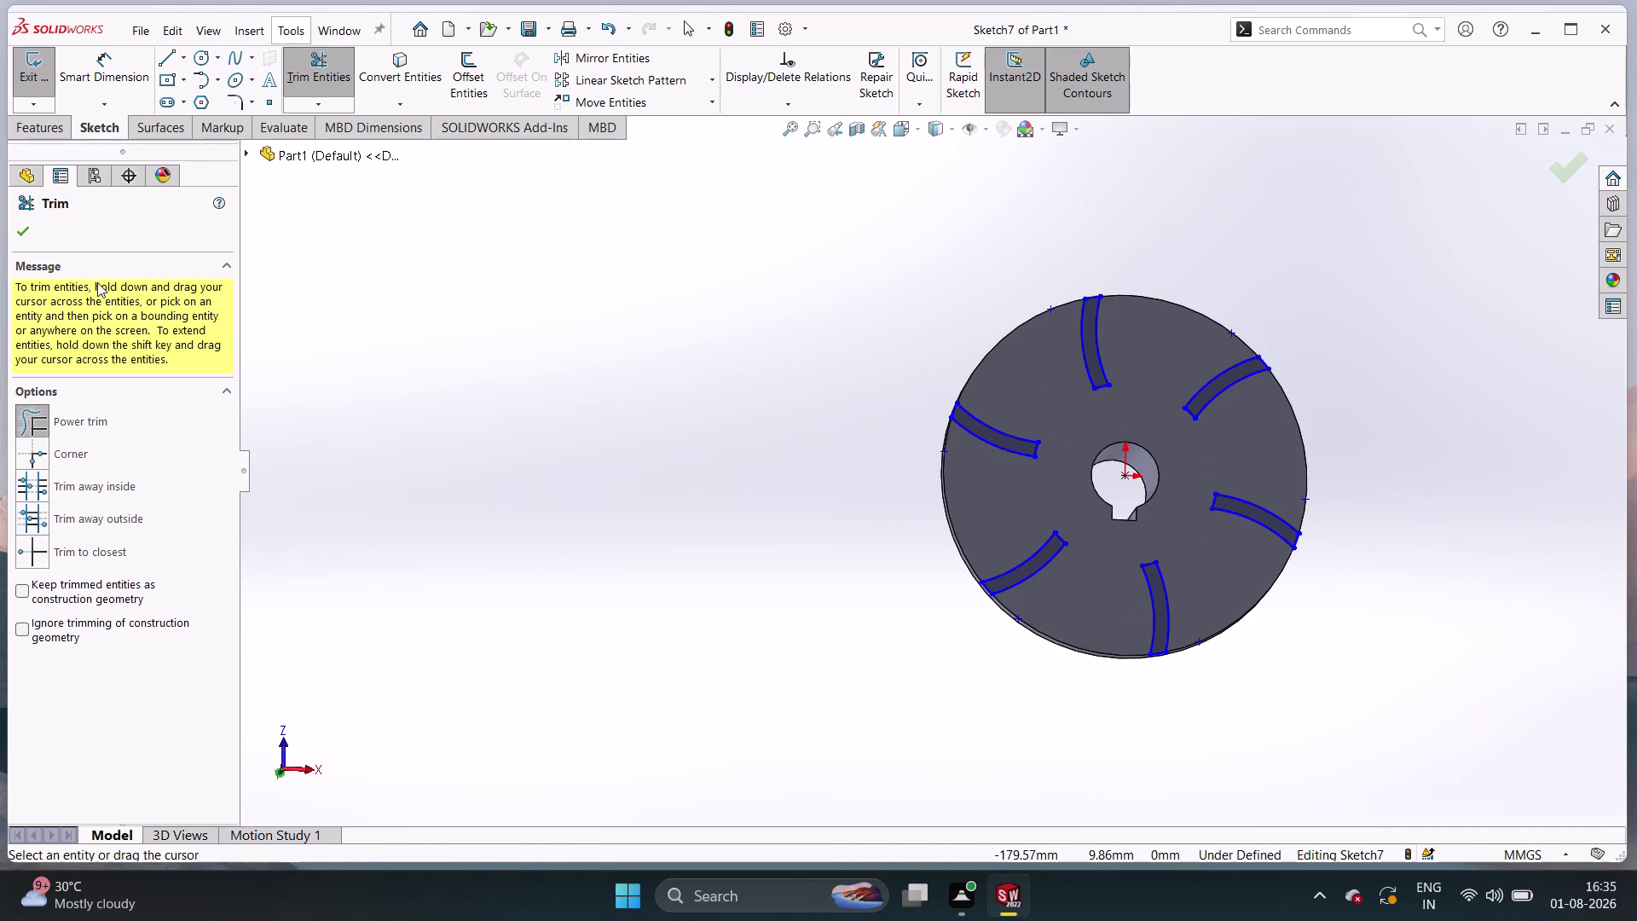
click(20, 233)
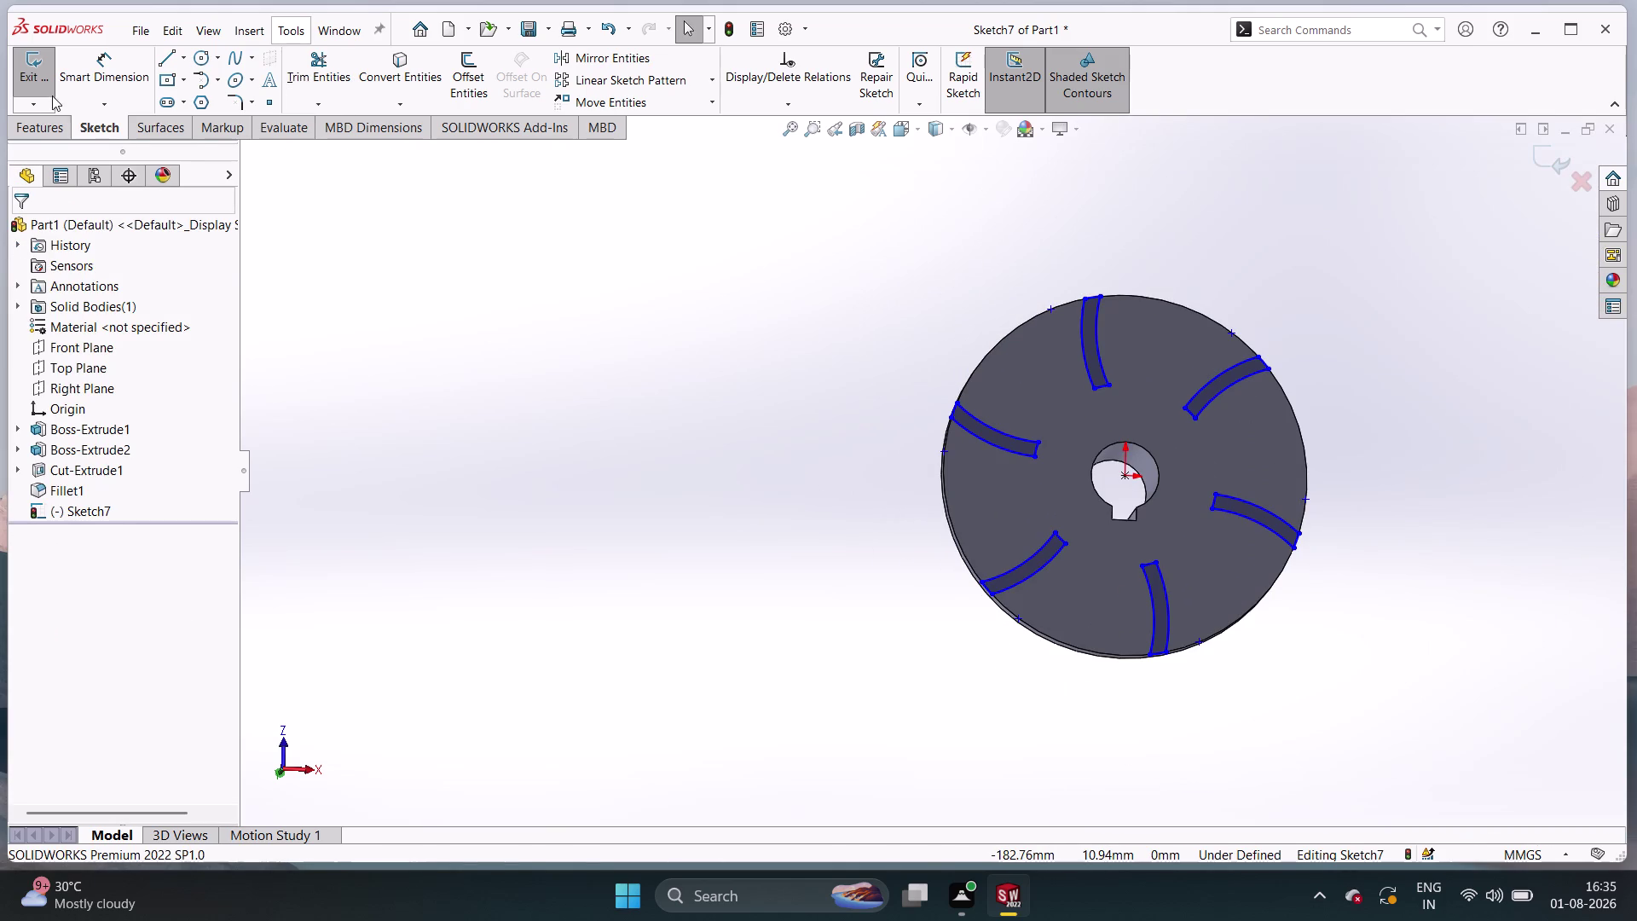
Extrude the six curved blade profiles Blind to a depth of 14 mm.
click(36, 122)
click(44, 95)
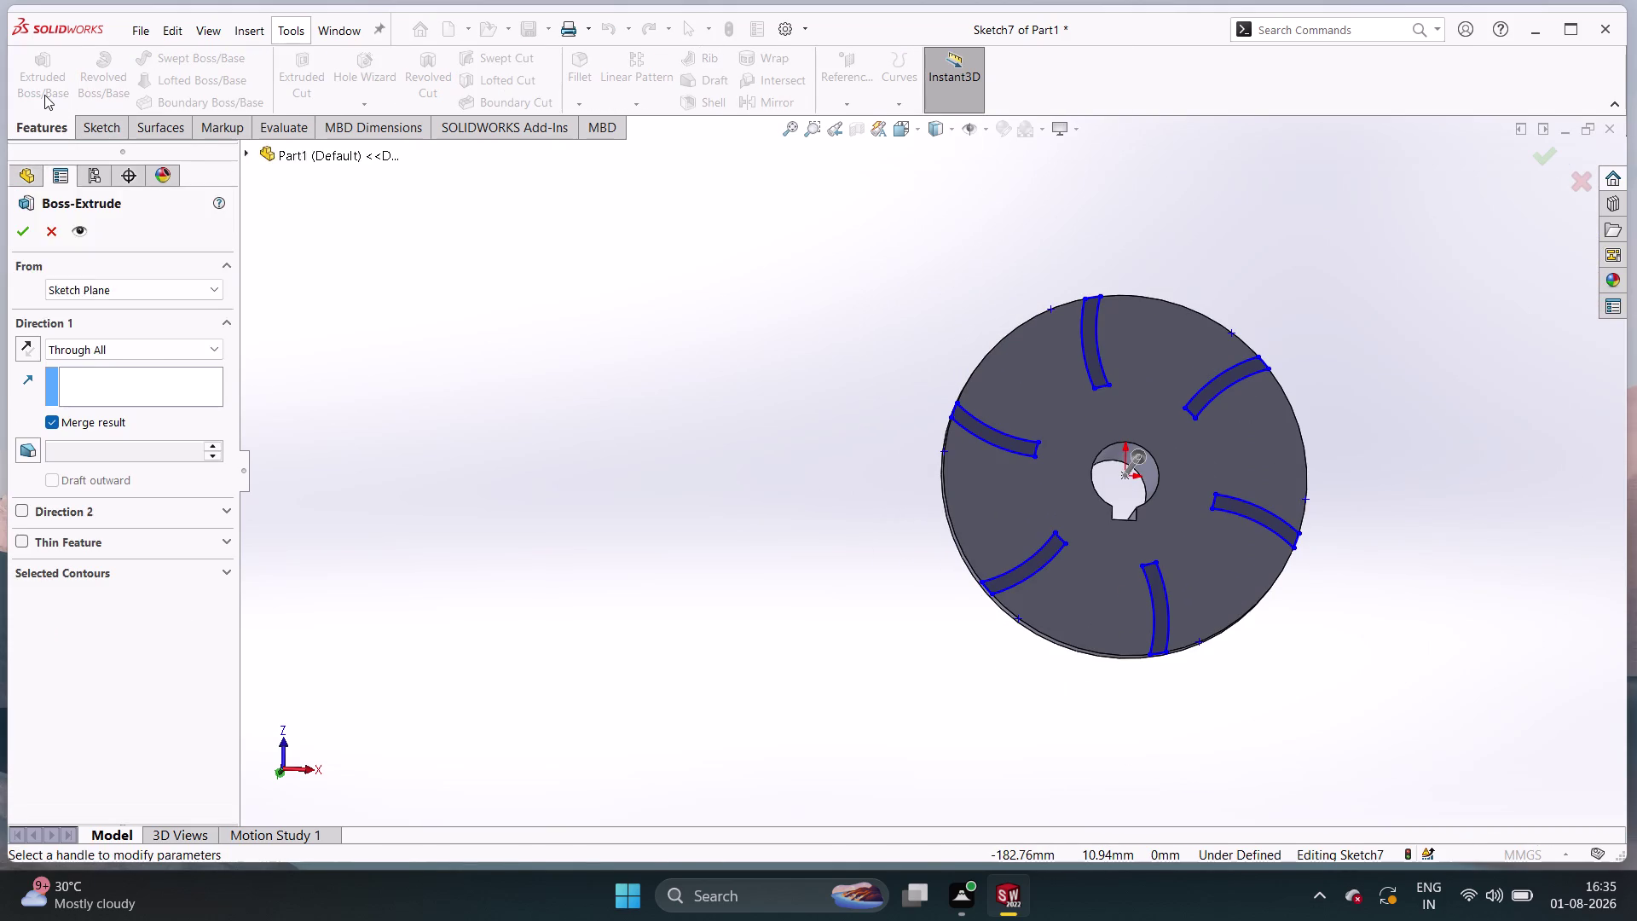
click(160, 346)
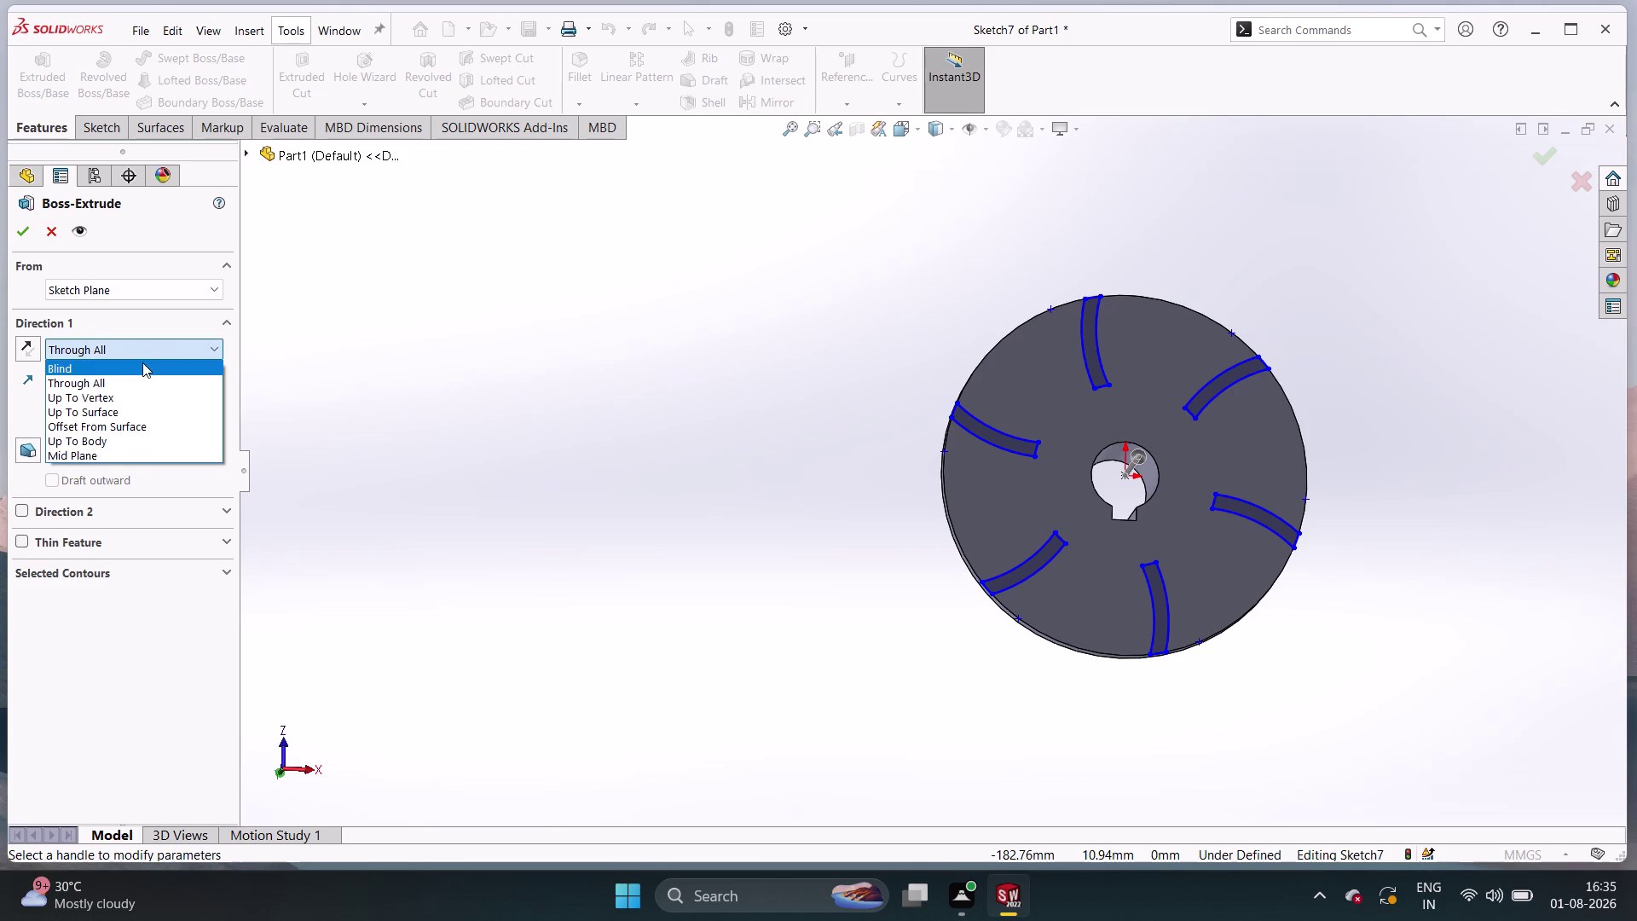
click(142, 362)
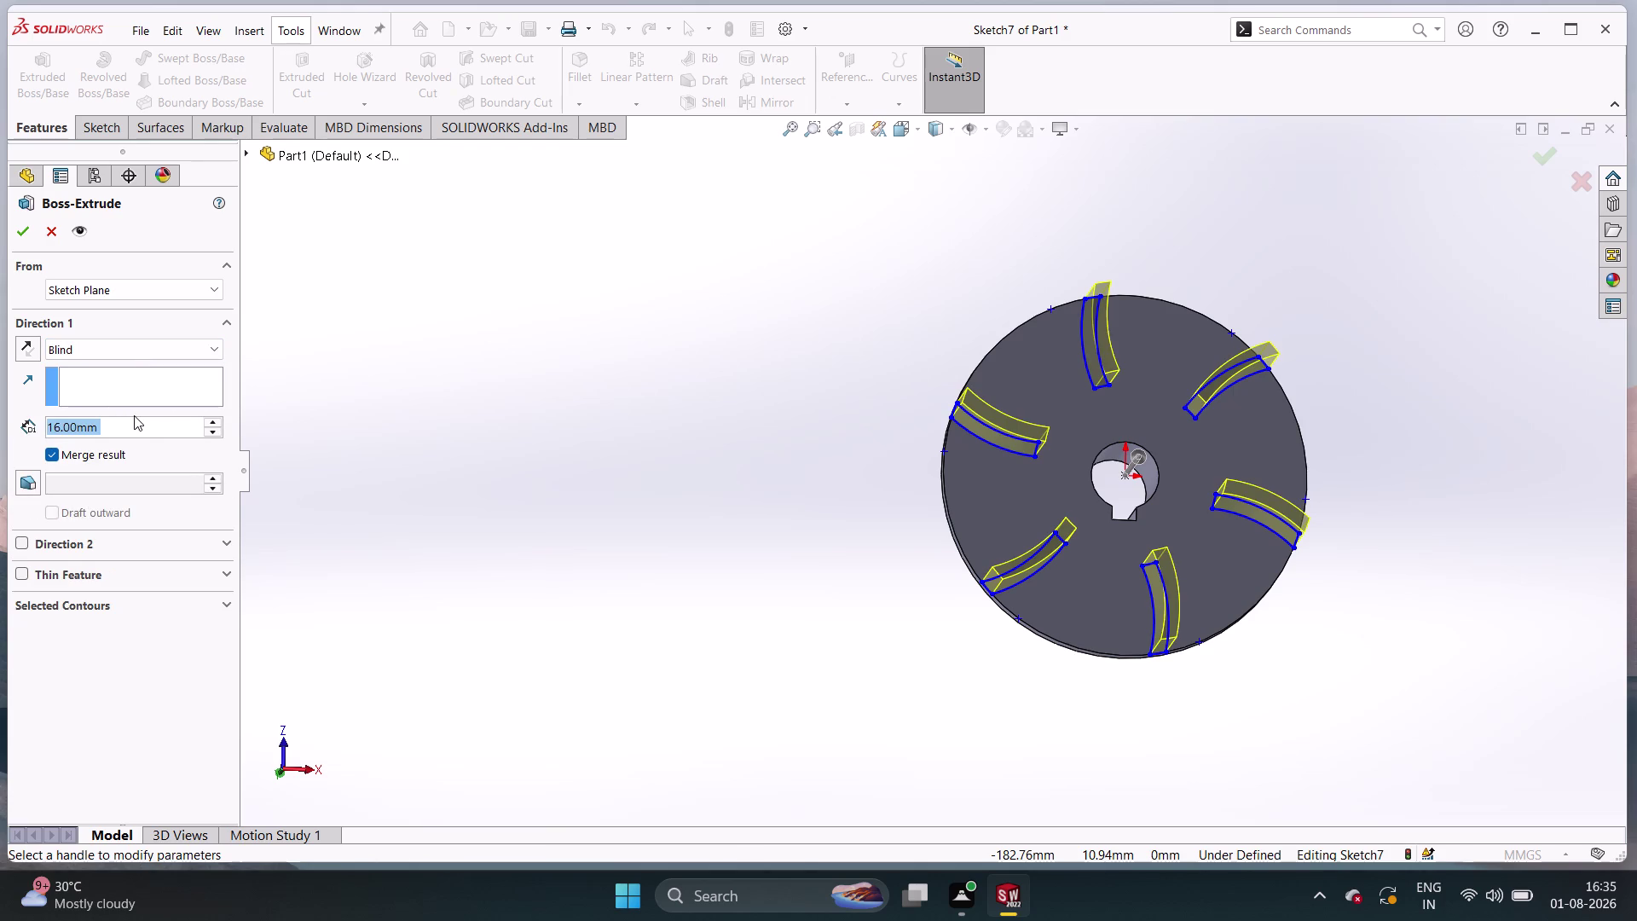
text(1)
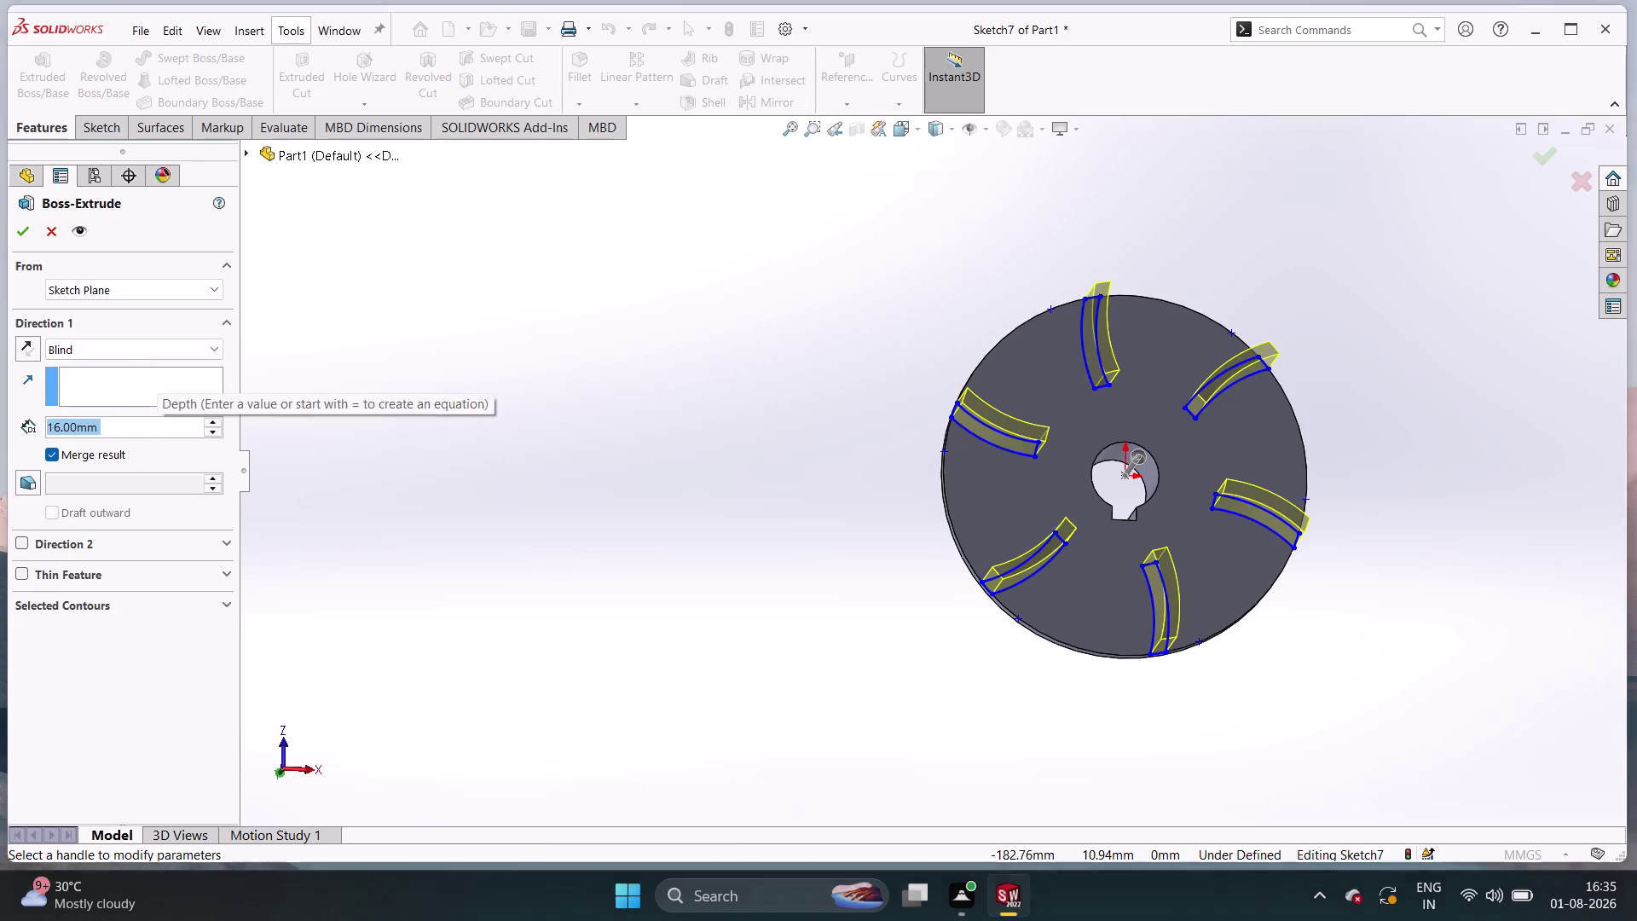
text(4)
key(Return)
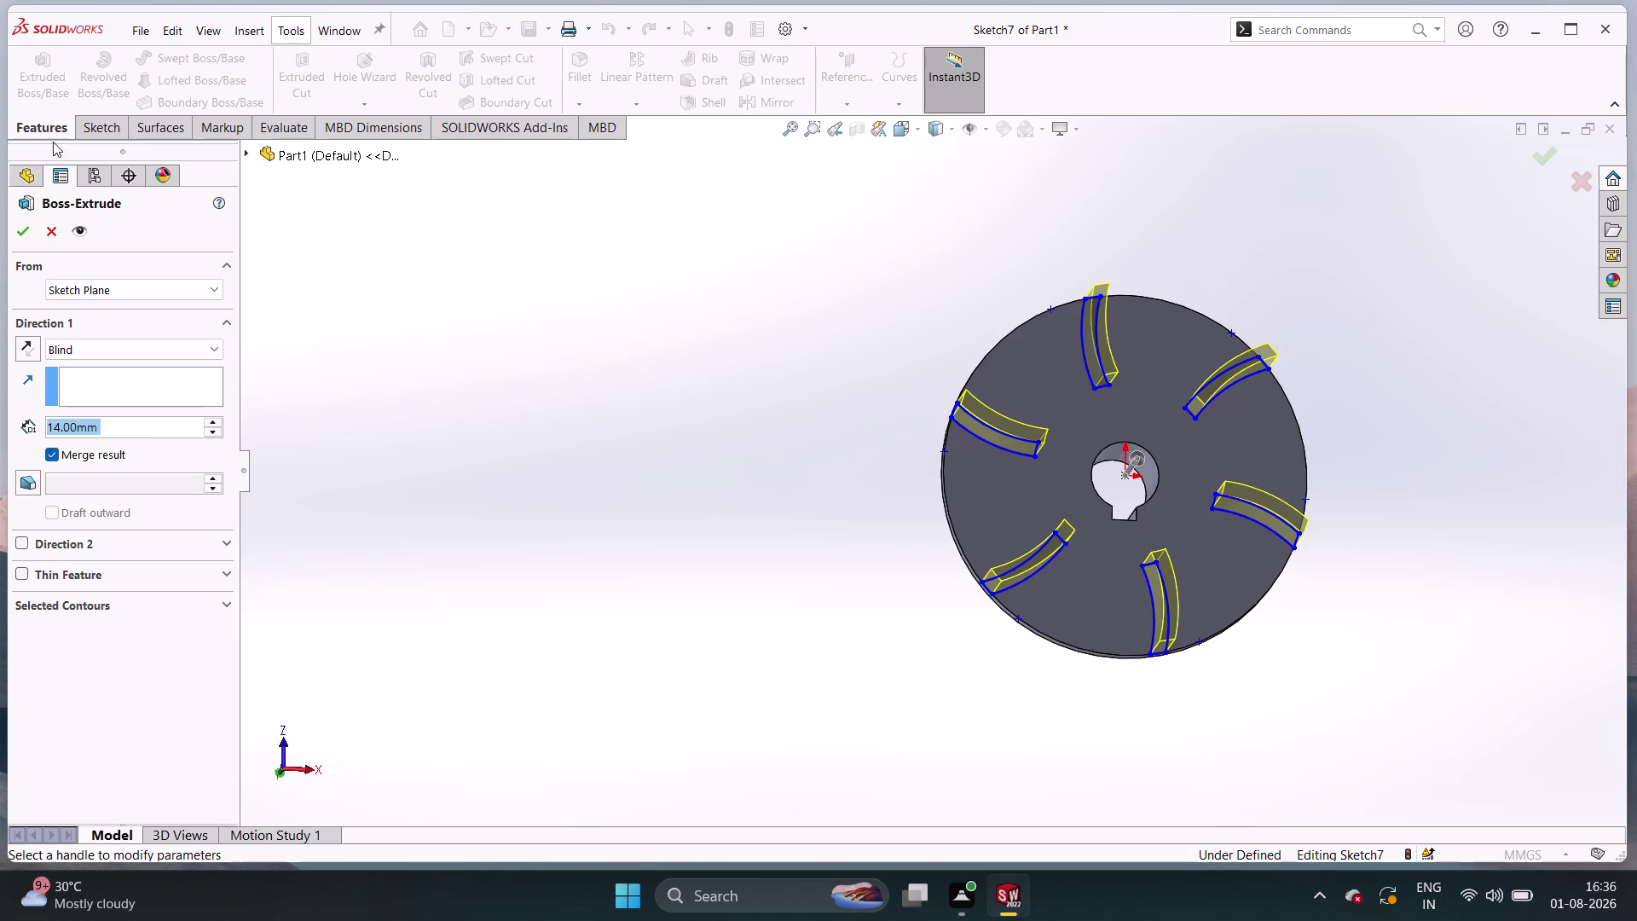
double_click(21, 235)
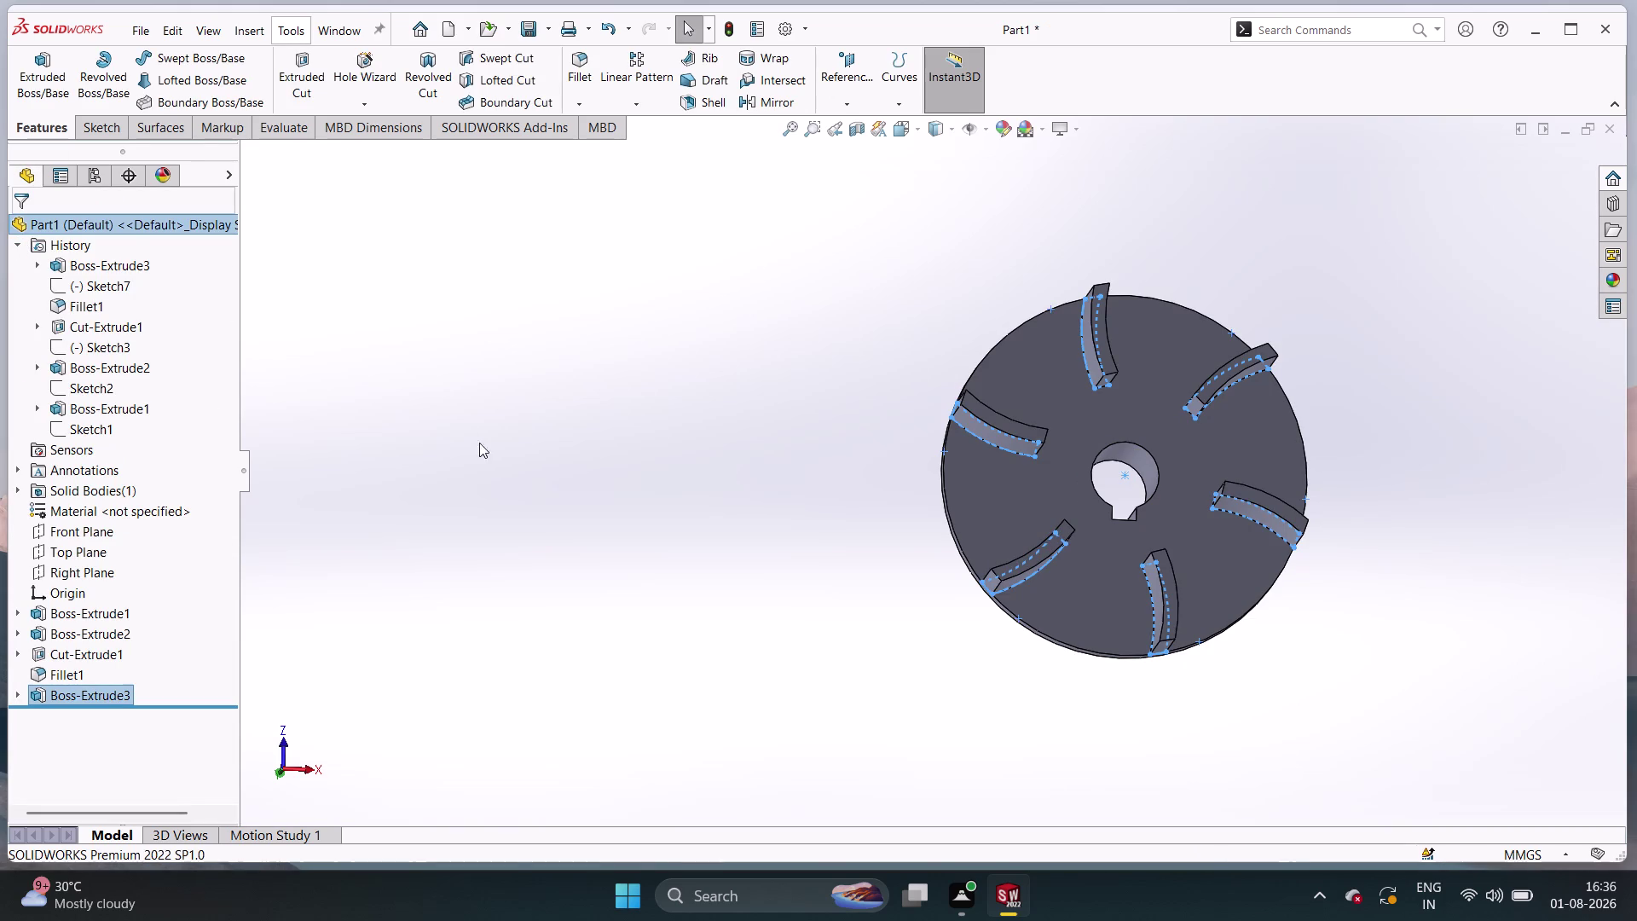
Fillet the left vane's inner edge with a 3 mm radius.
middle_drag(492, 445, 452, 406)
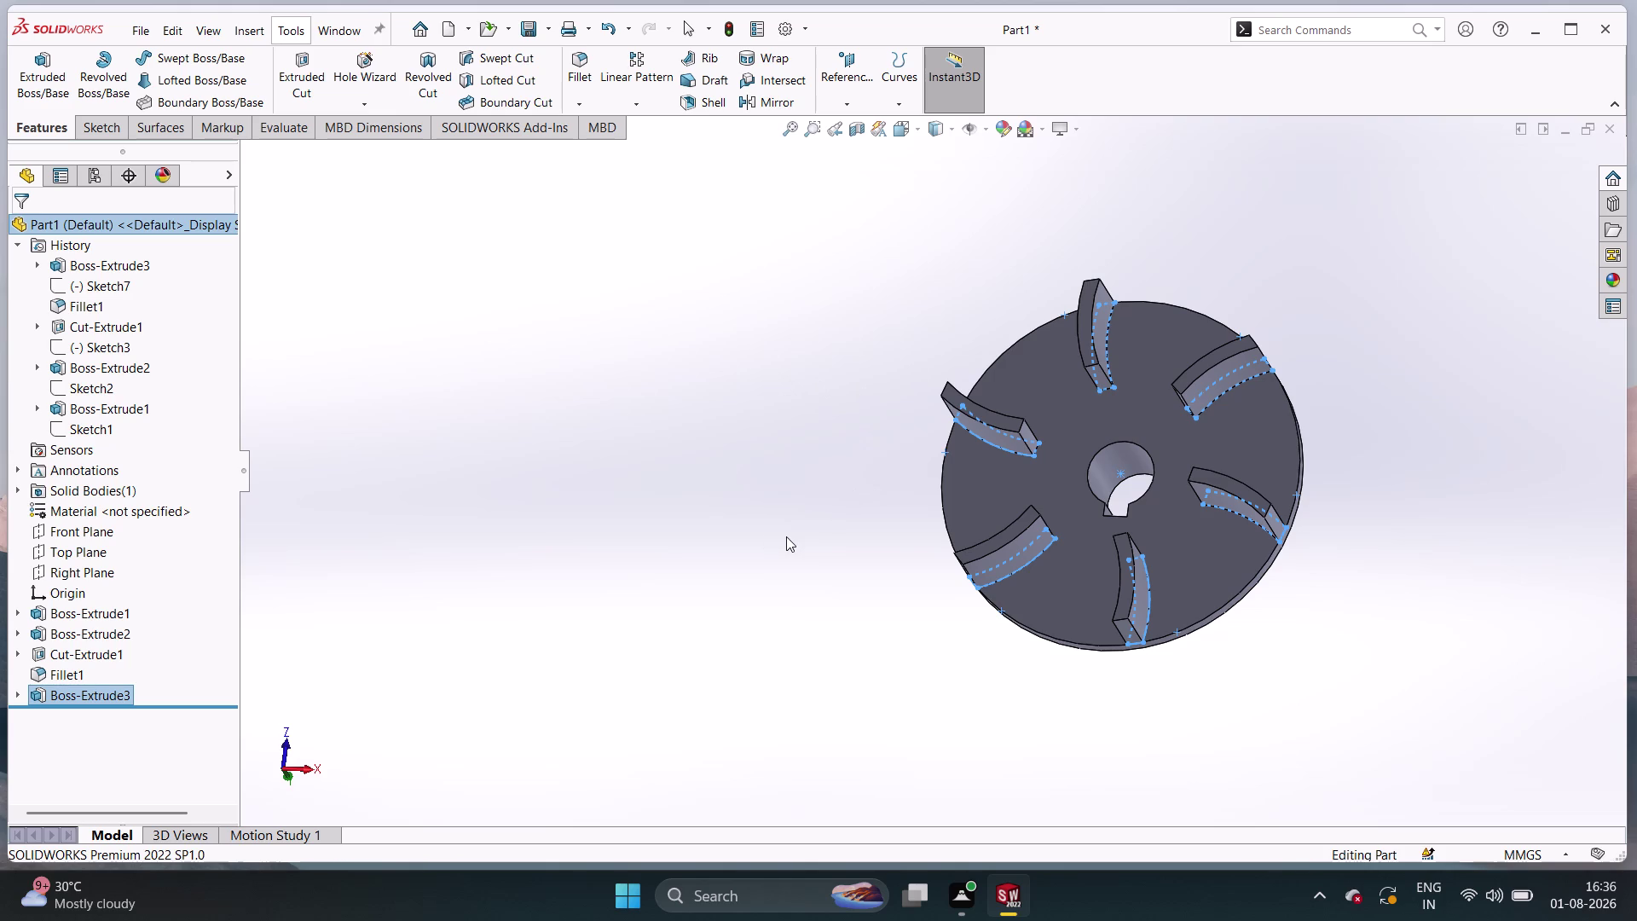
click(589, 64)
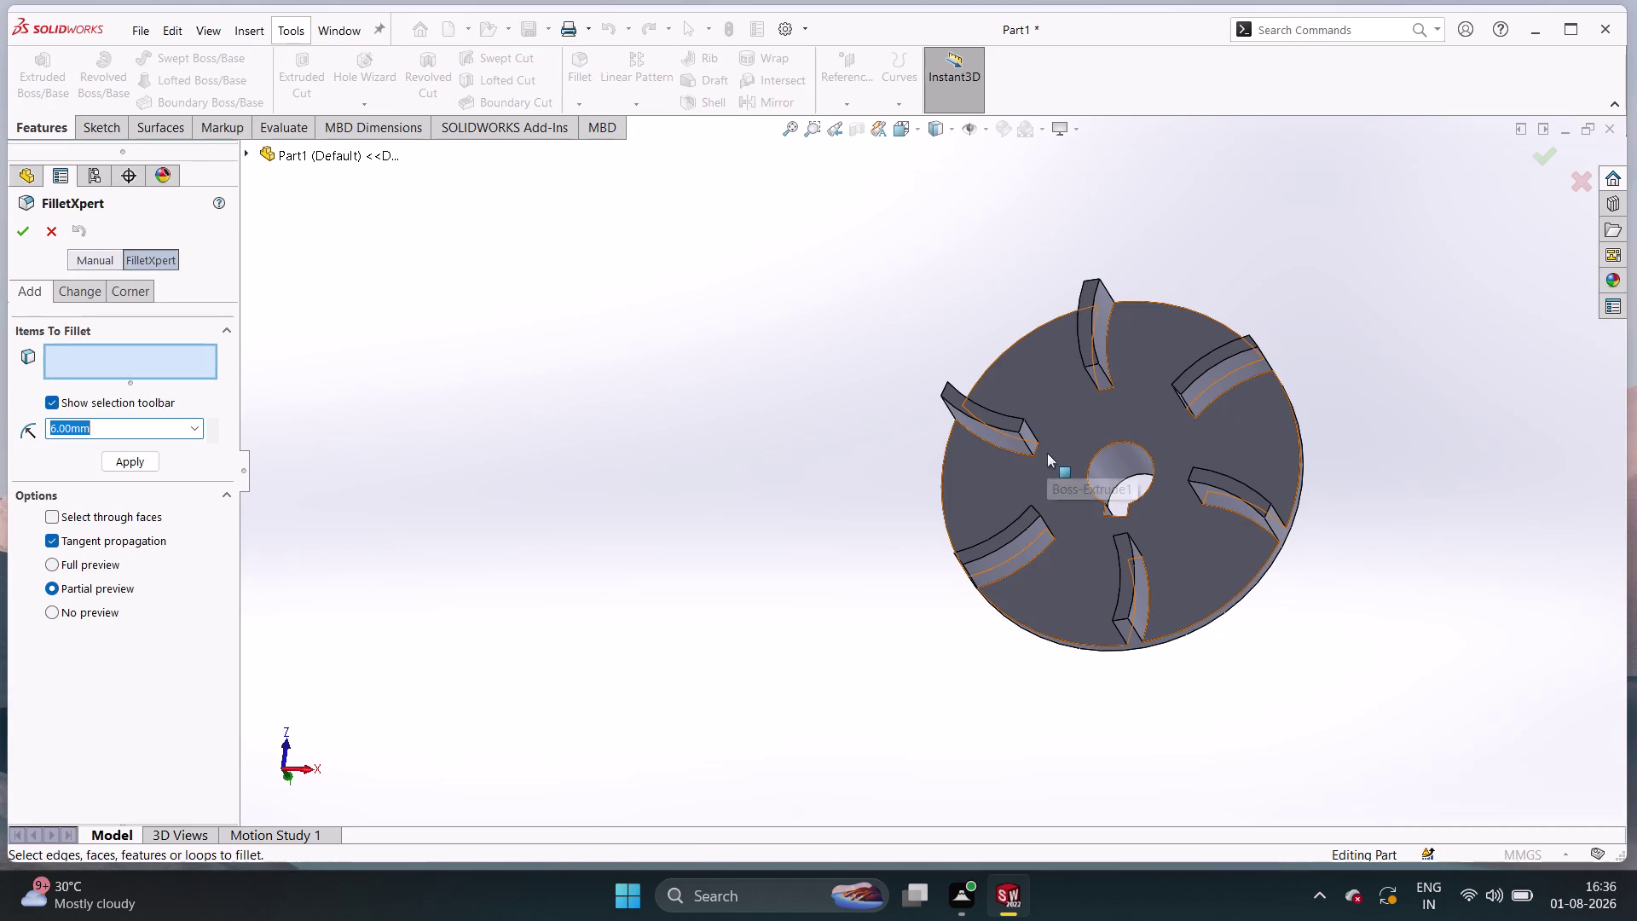
click(1040, 446)
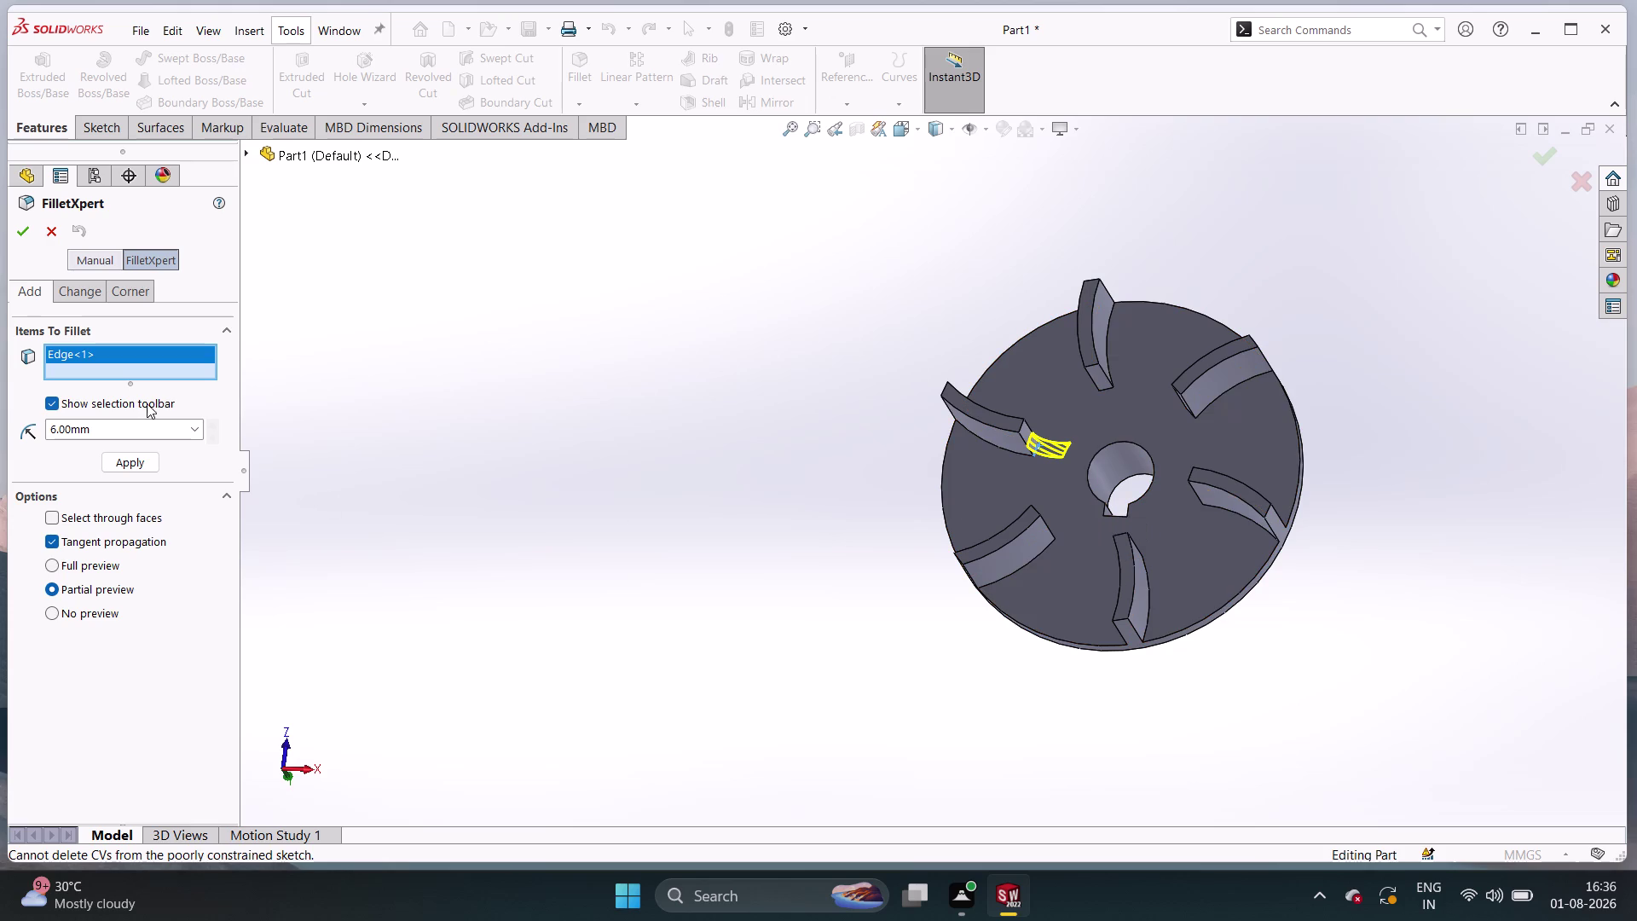
click(157, 425)
key(3)
key(Return)
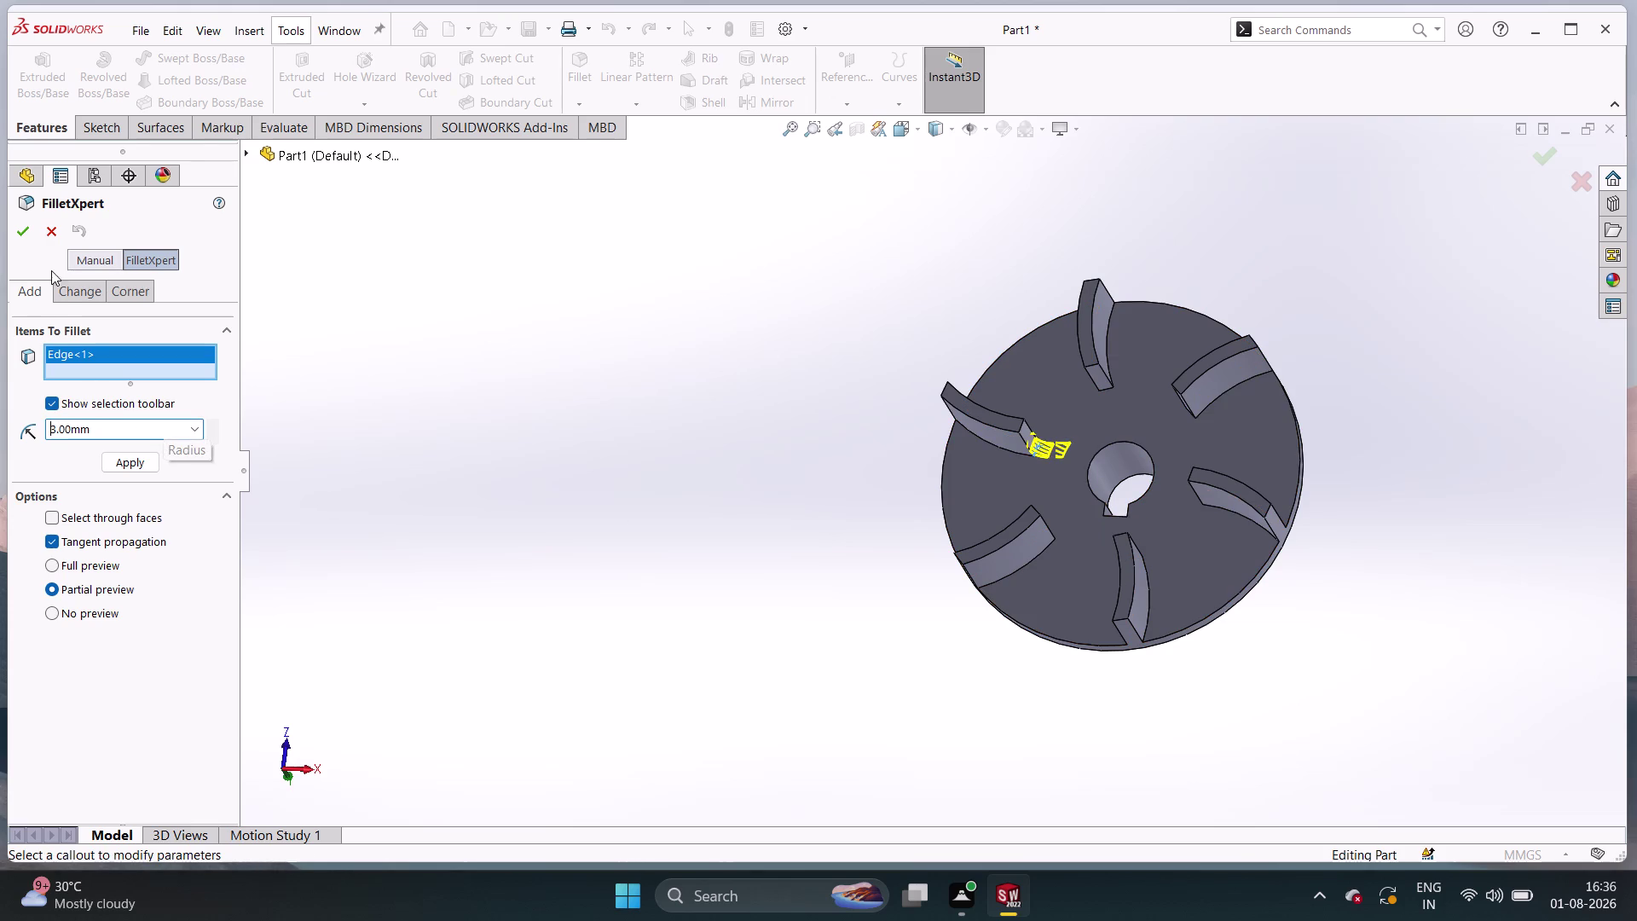
click(20, 232)
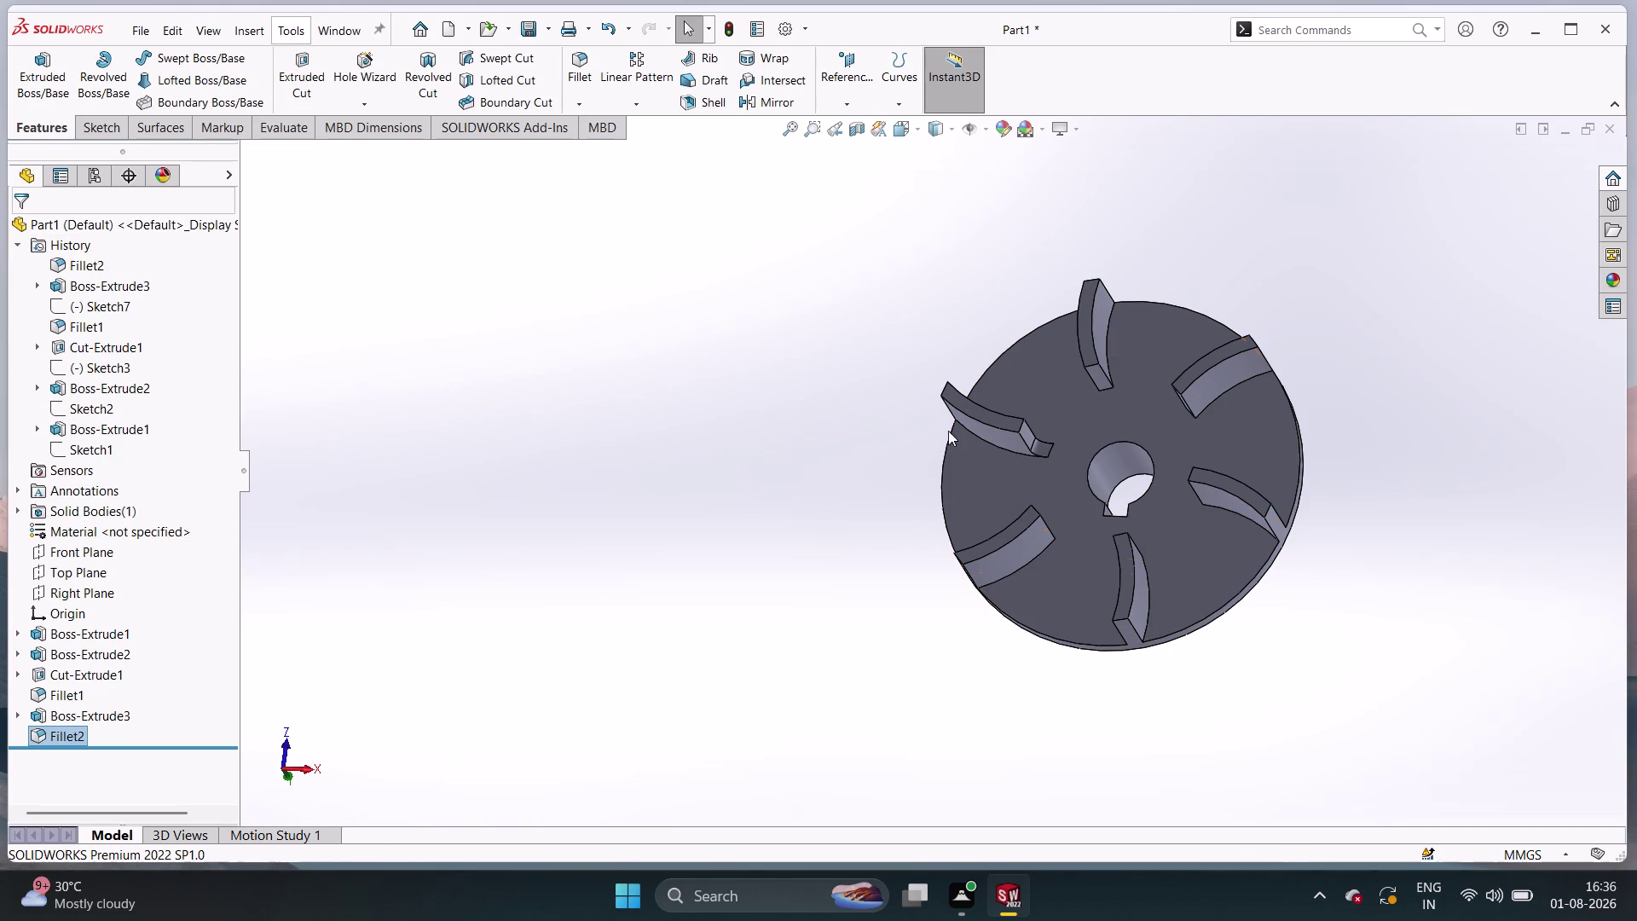
triple_click(1039, 450)
Start a Linear Pattern, cancel it, and clear the selection.
click(1039, 450)
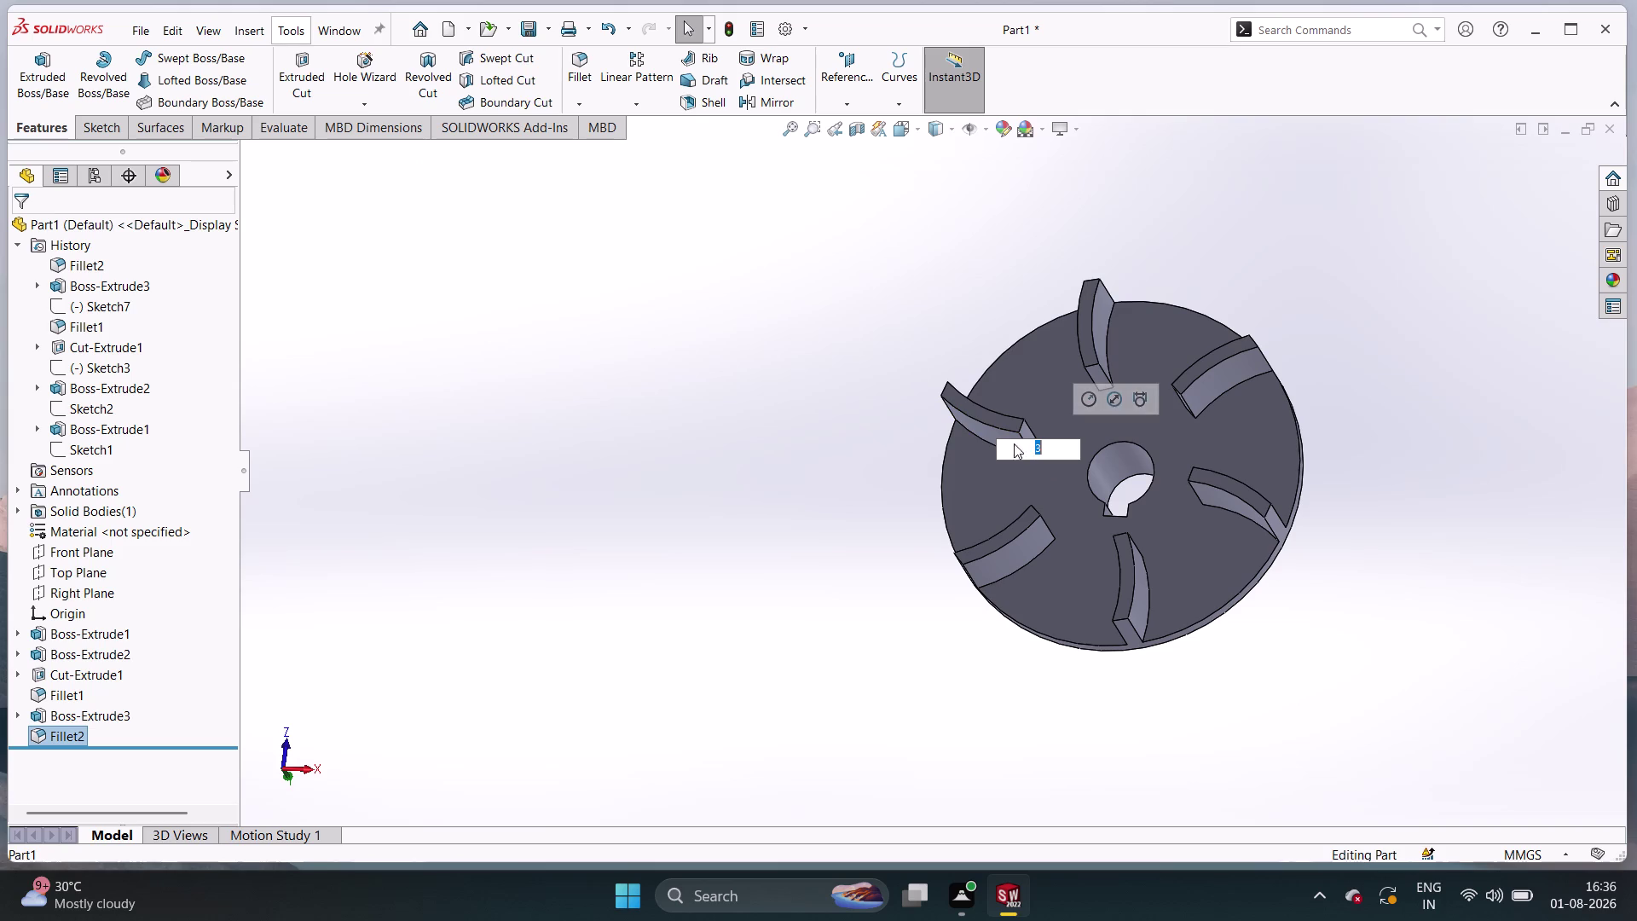
click(636, 99)
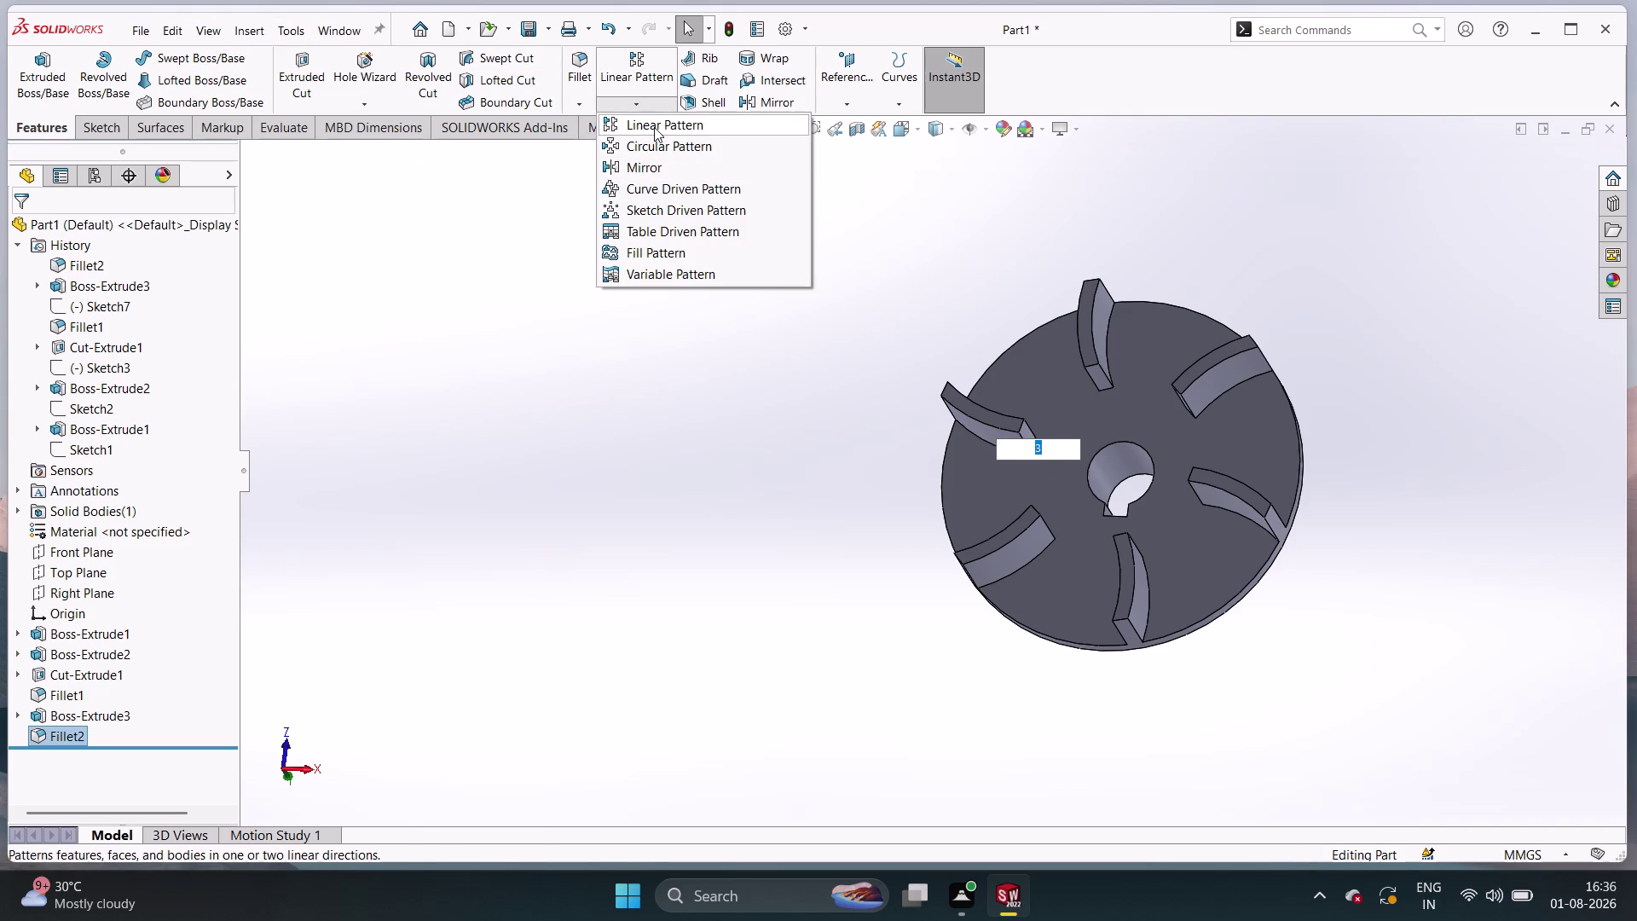
double_click(654, 127)
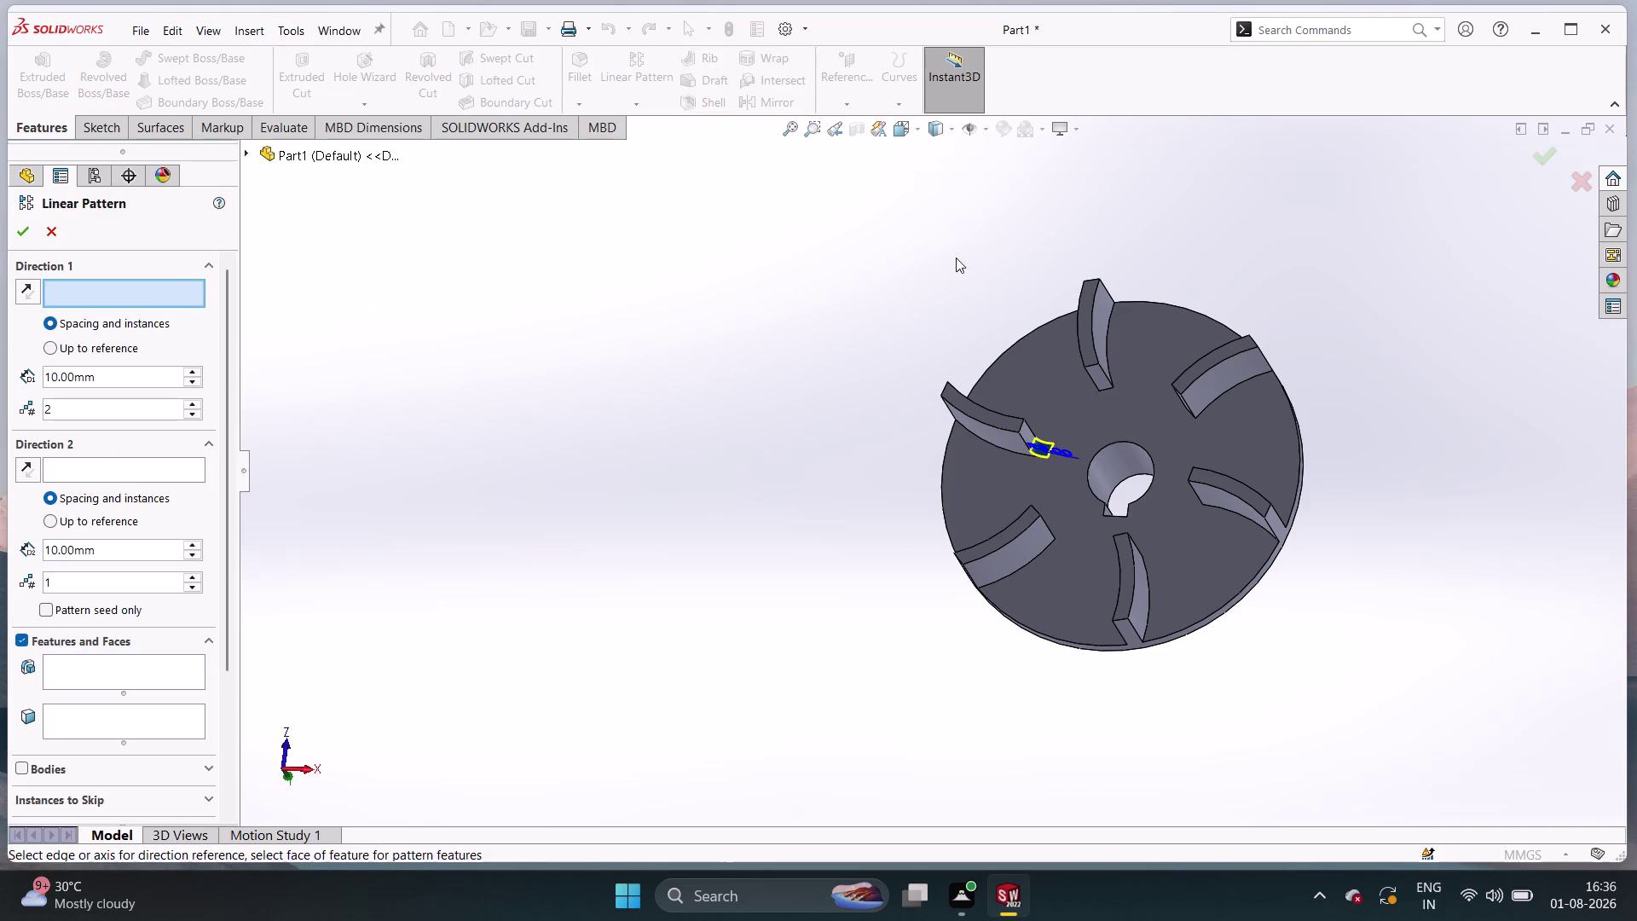
key(Escape)
key(Escape)
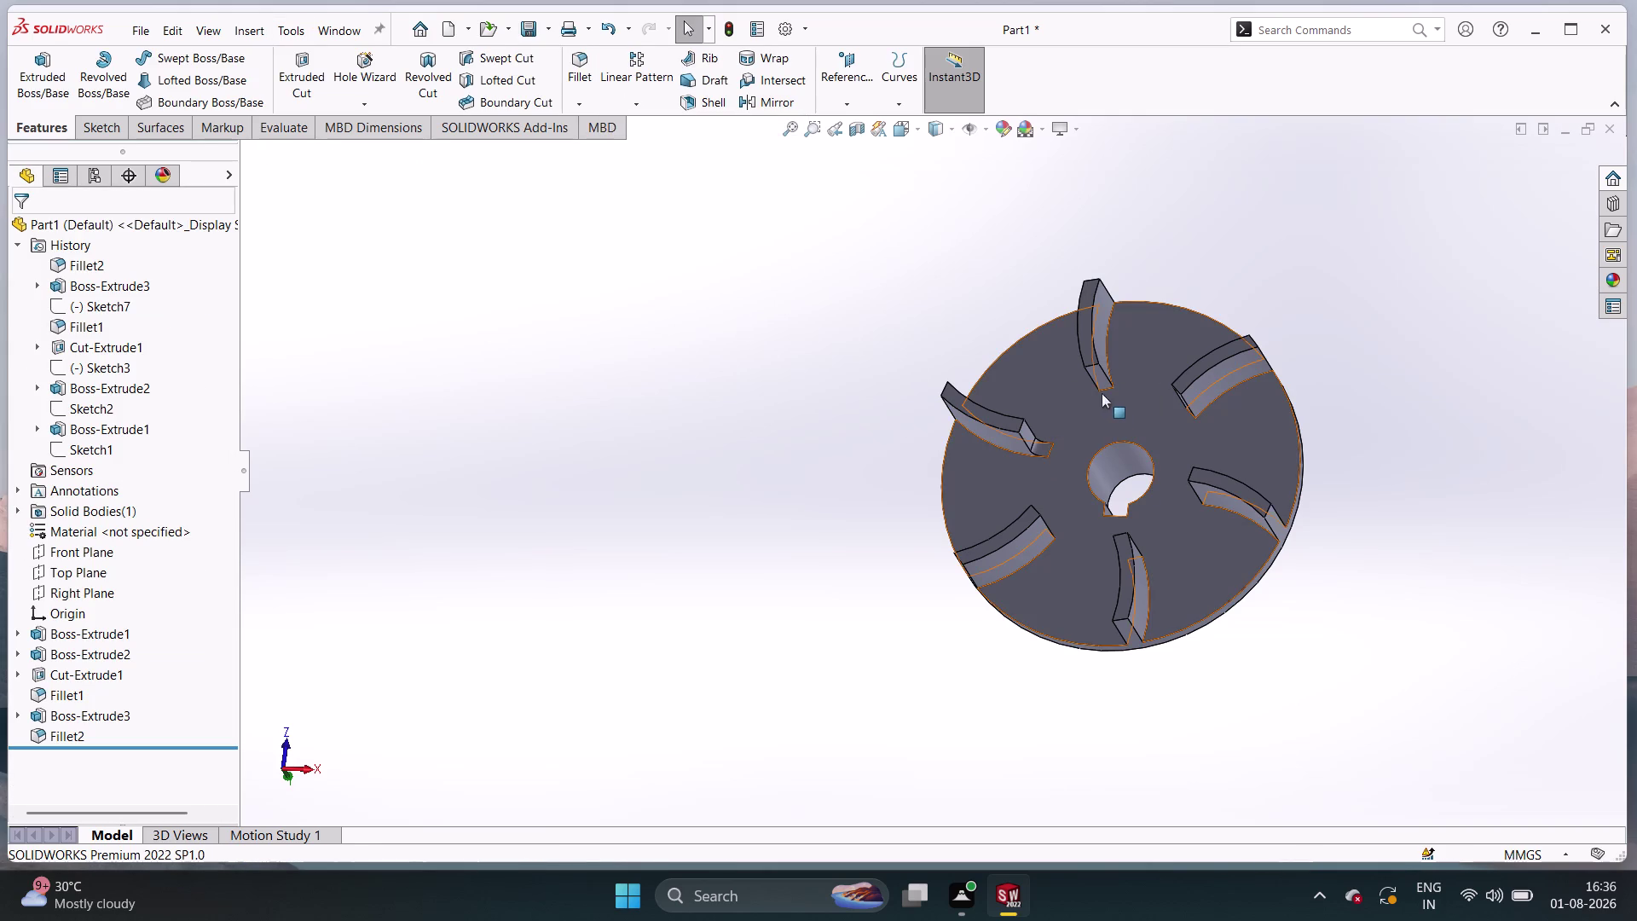
click(1101, 388)
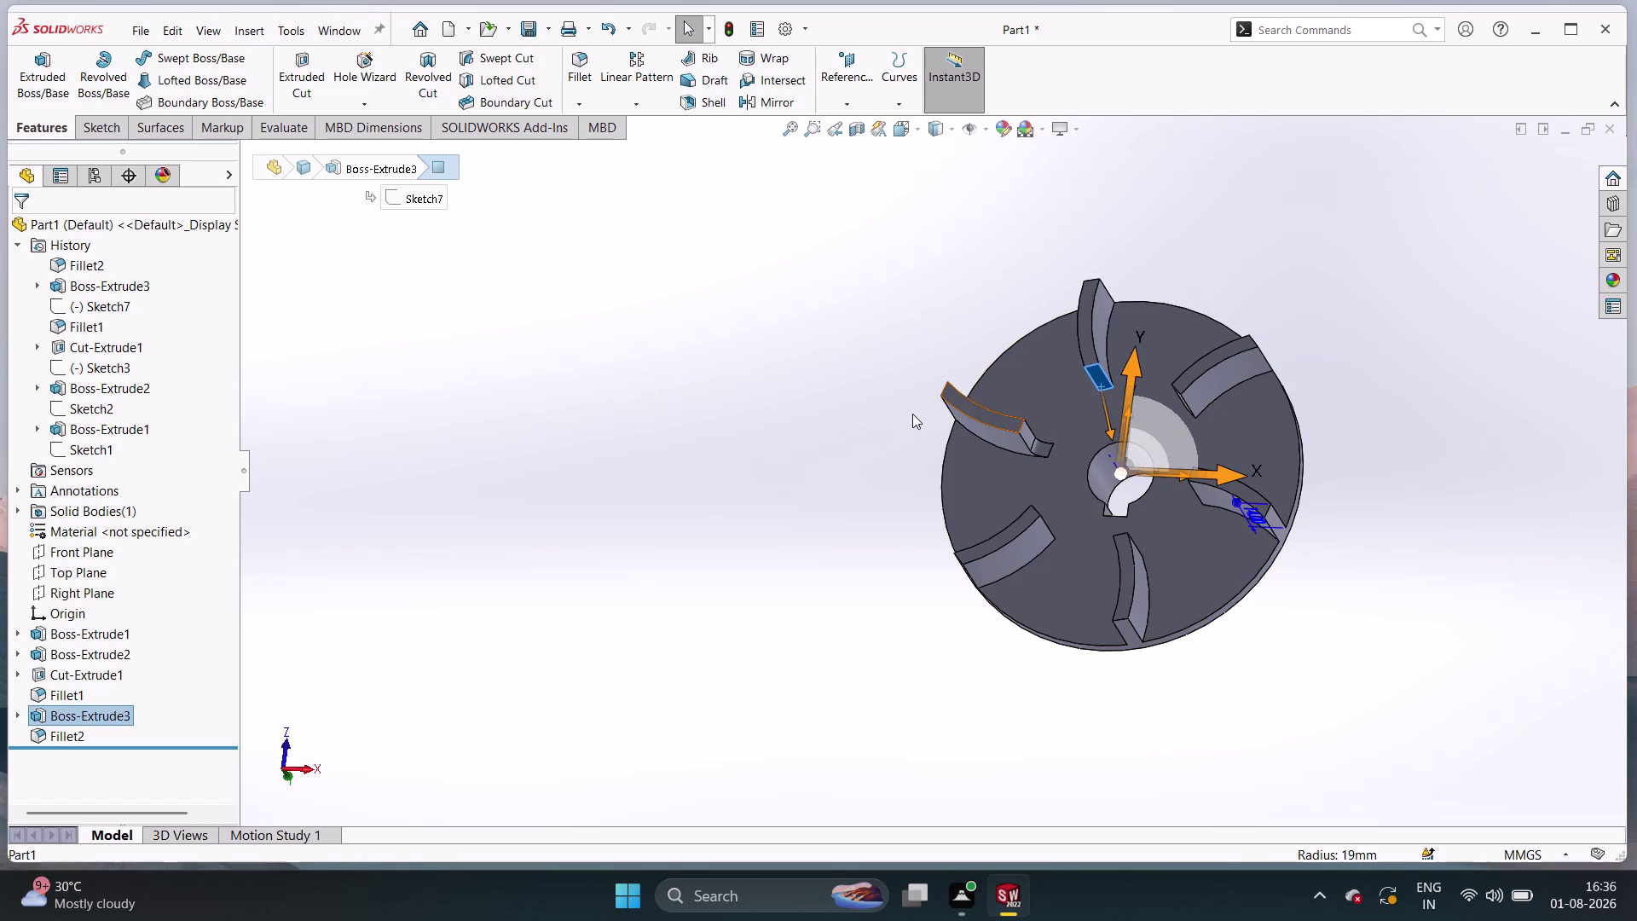
middle_drag(820, 451, 867, 490)
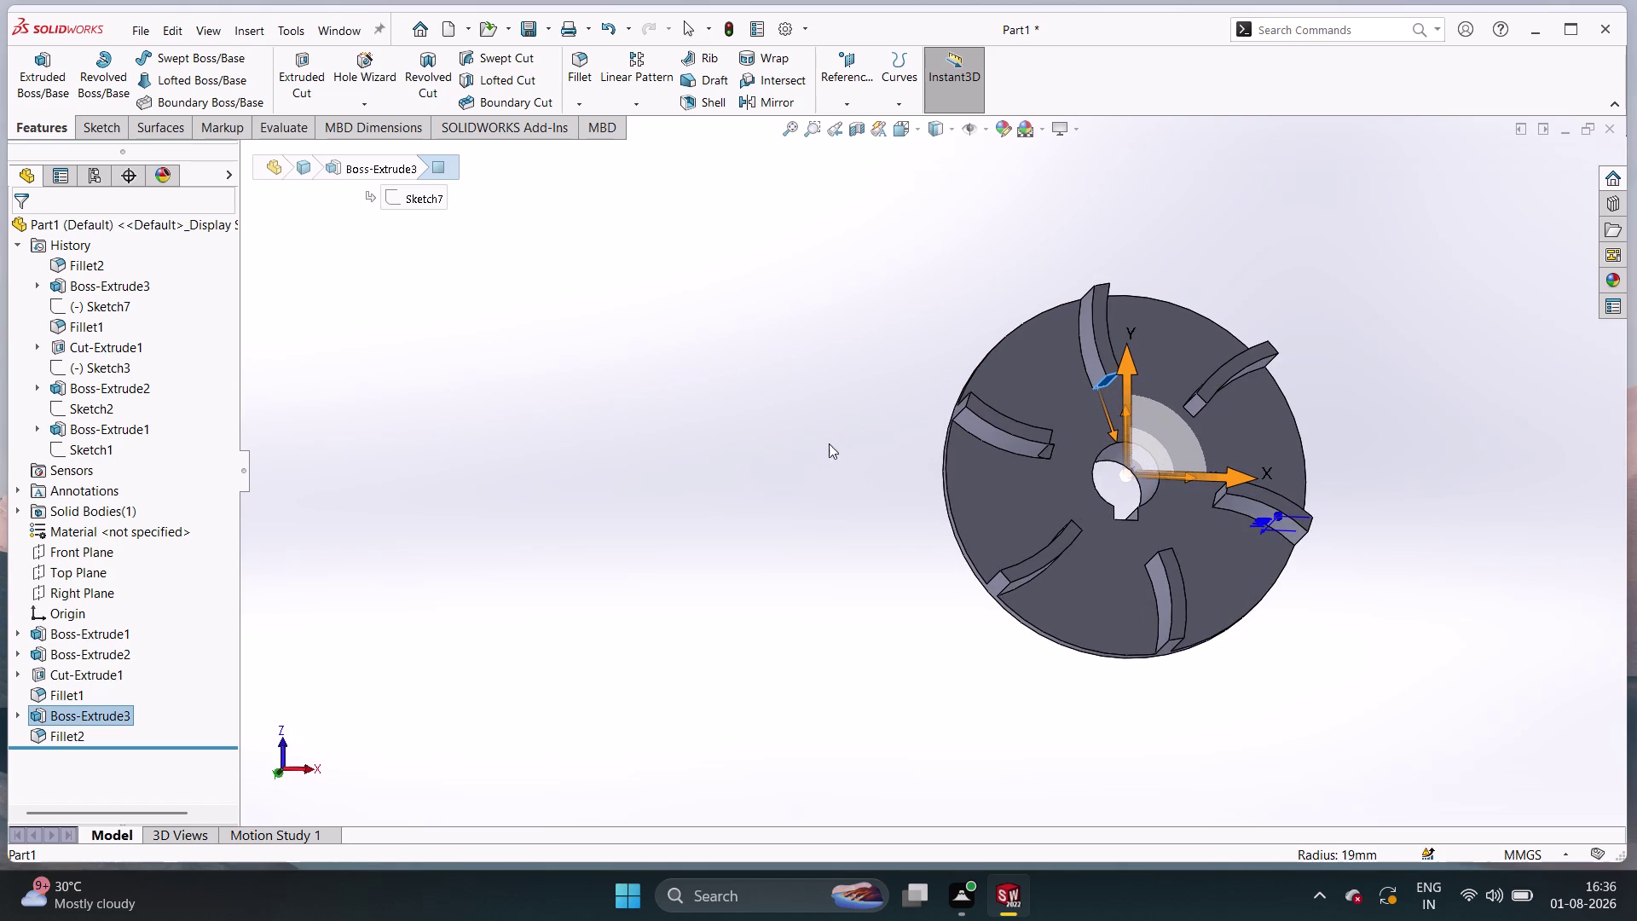
key(Escape)
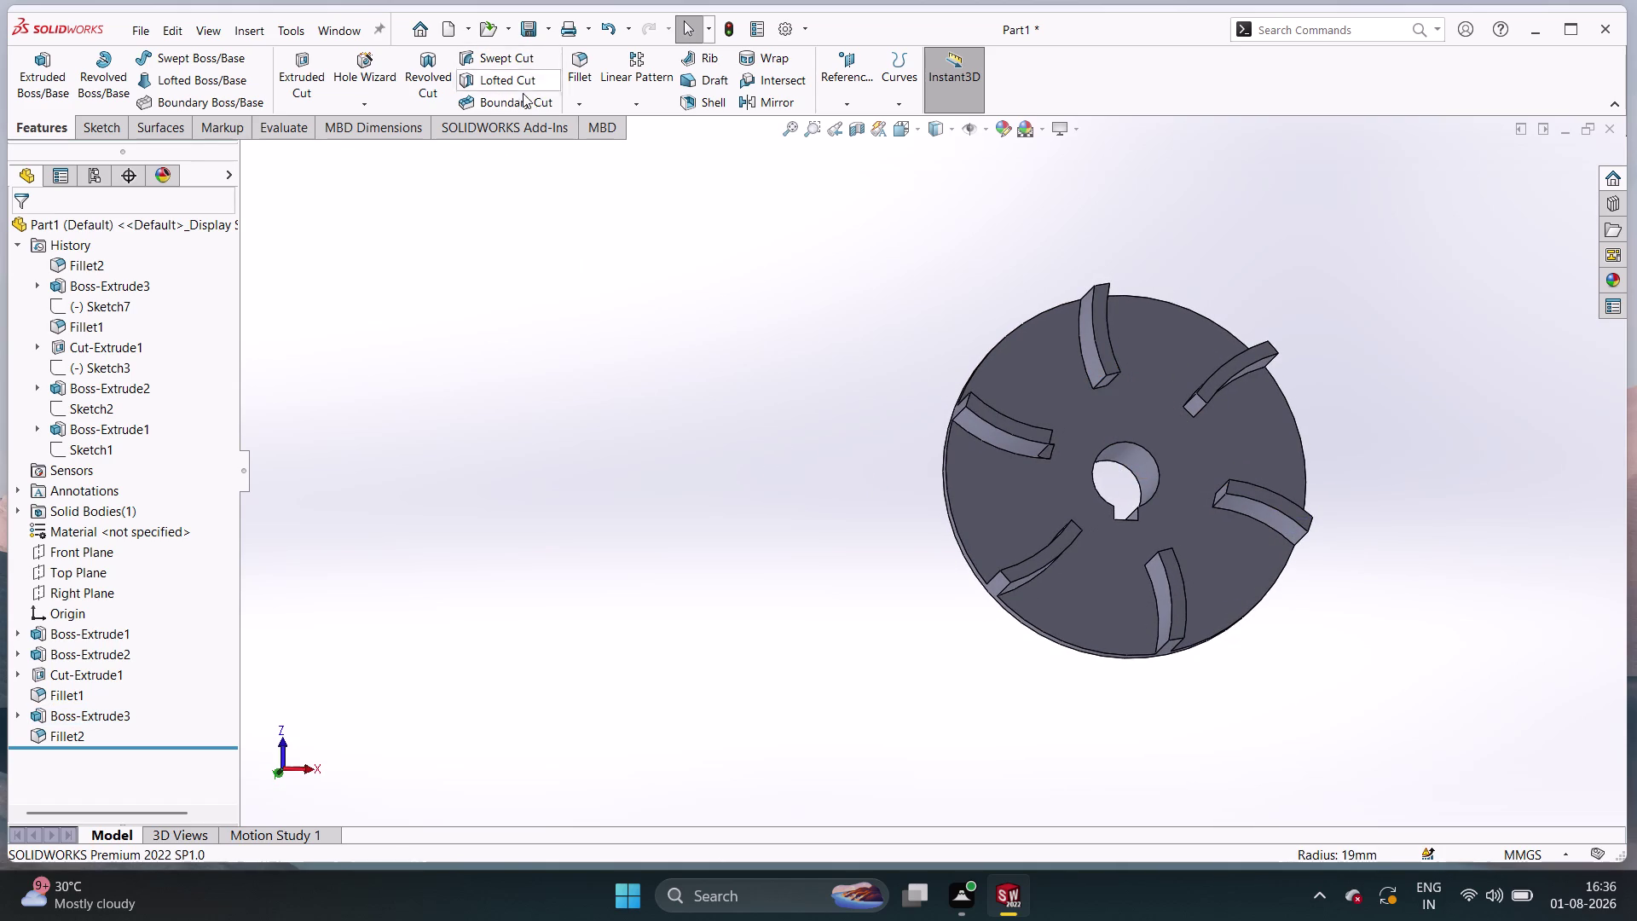
Fillet only the upper-right vane's inner edge at 3 mm.
click(583, 72)
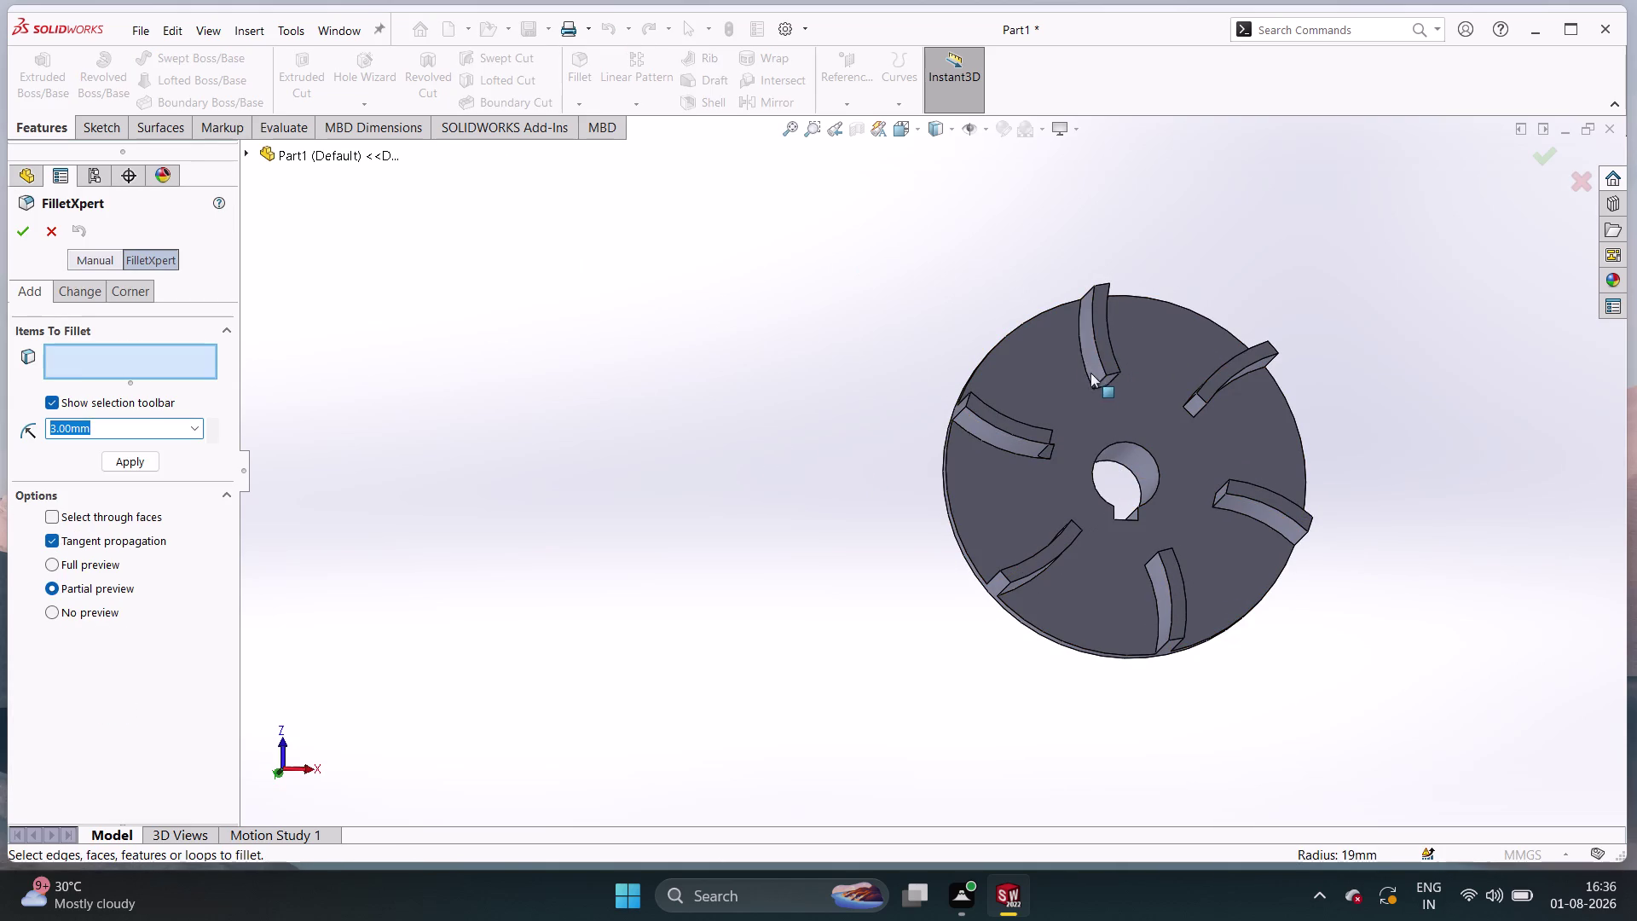
double_click(1101, 388)
double_click(1187, 413)
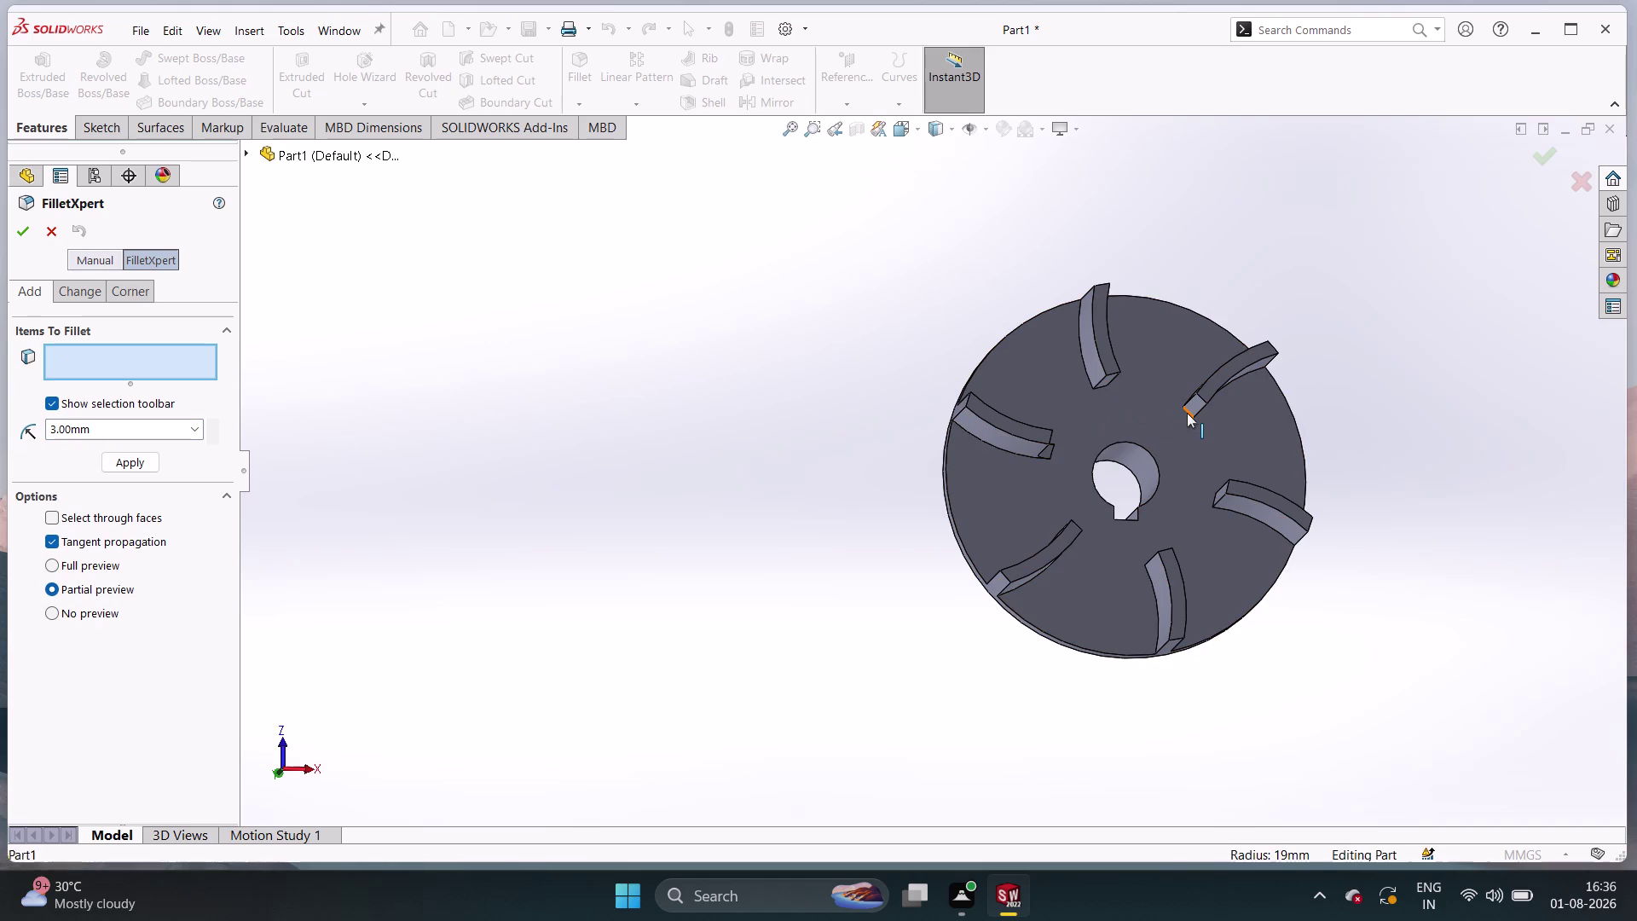
click(1187, 413)
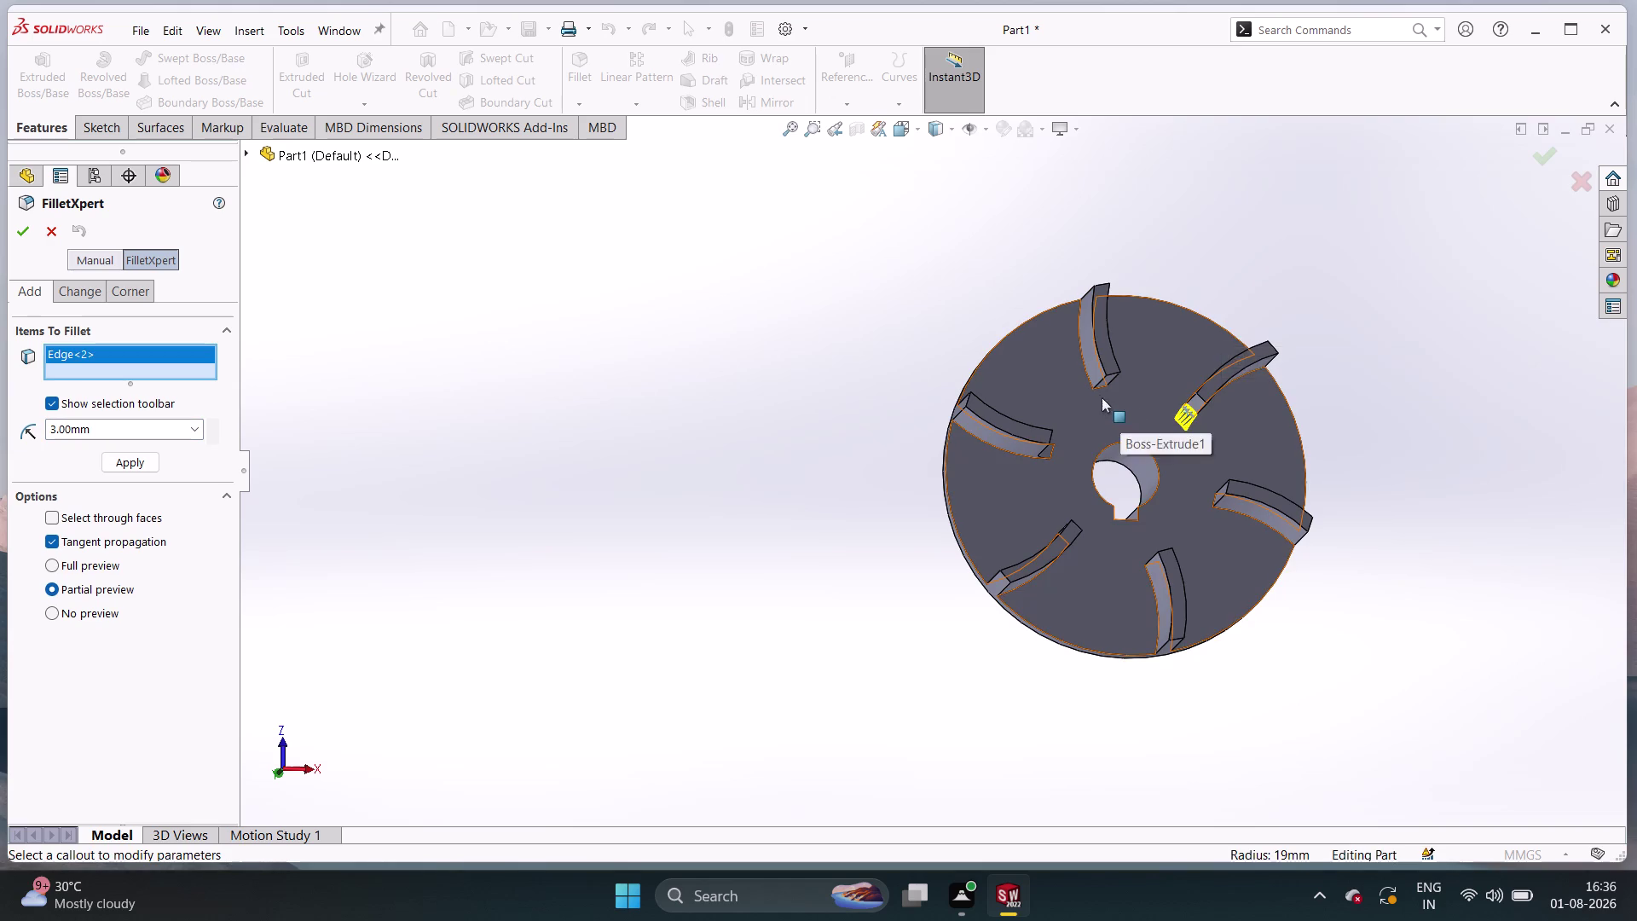
double_click(1100, 387)
double_click(1101, 387)
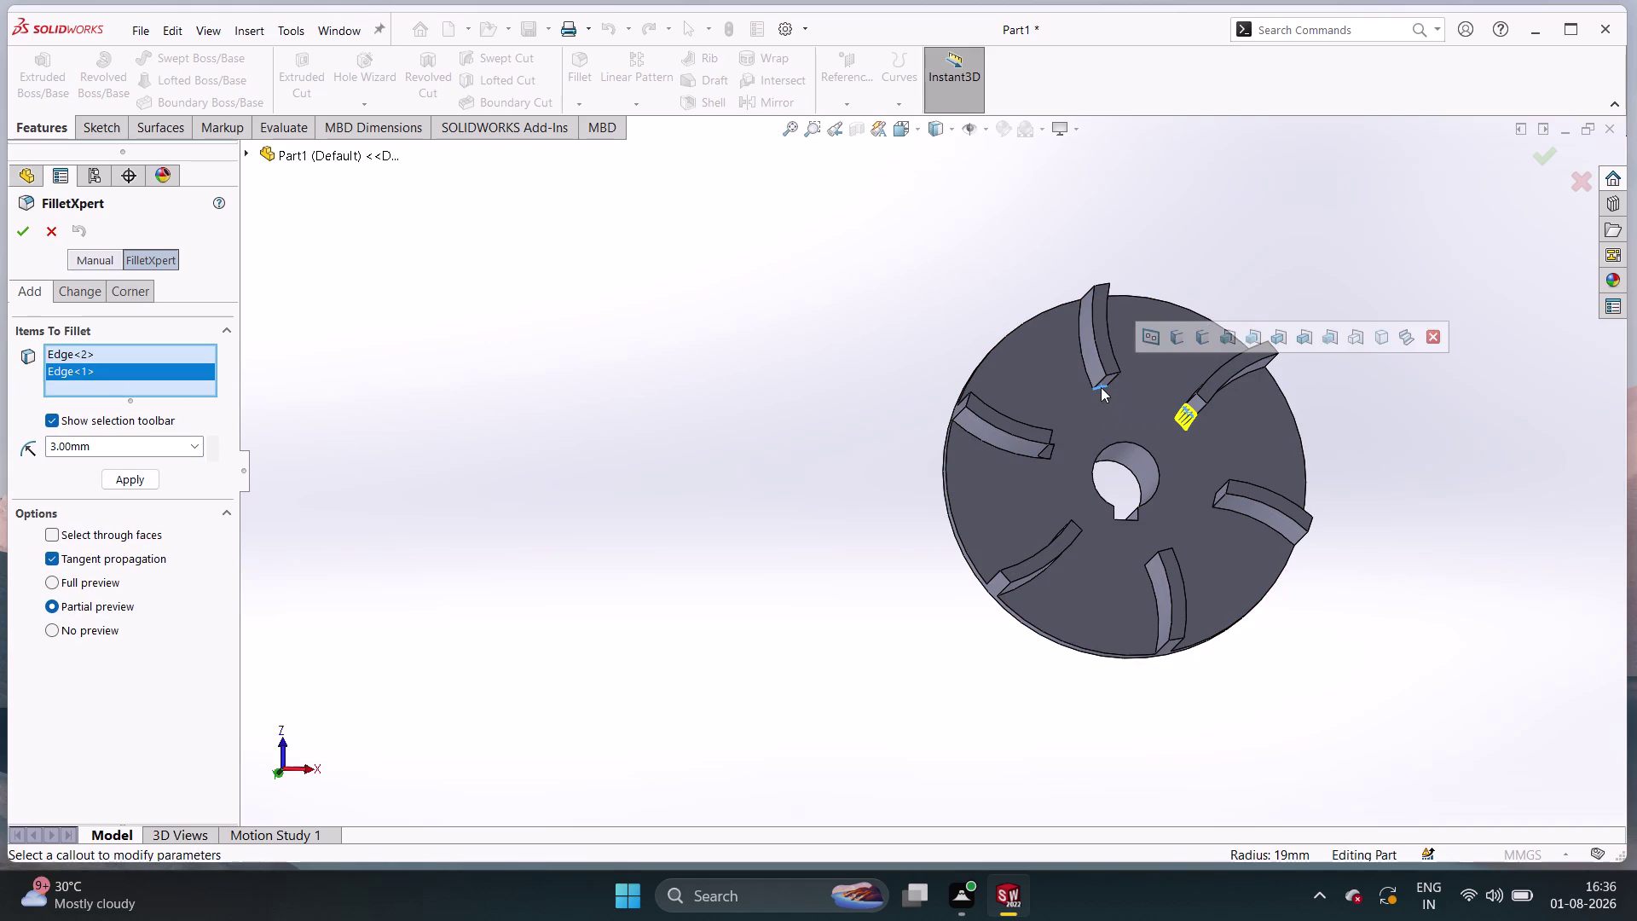
click(1101, 387)
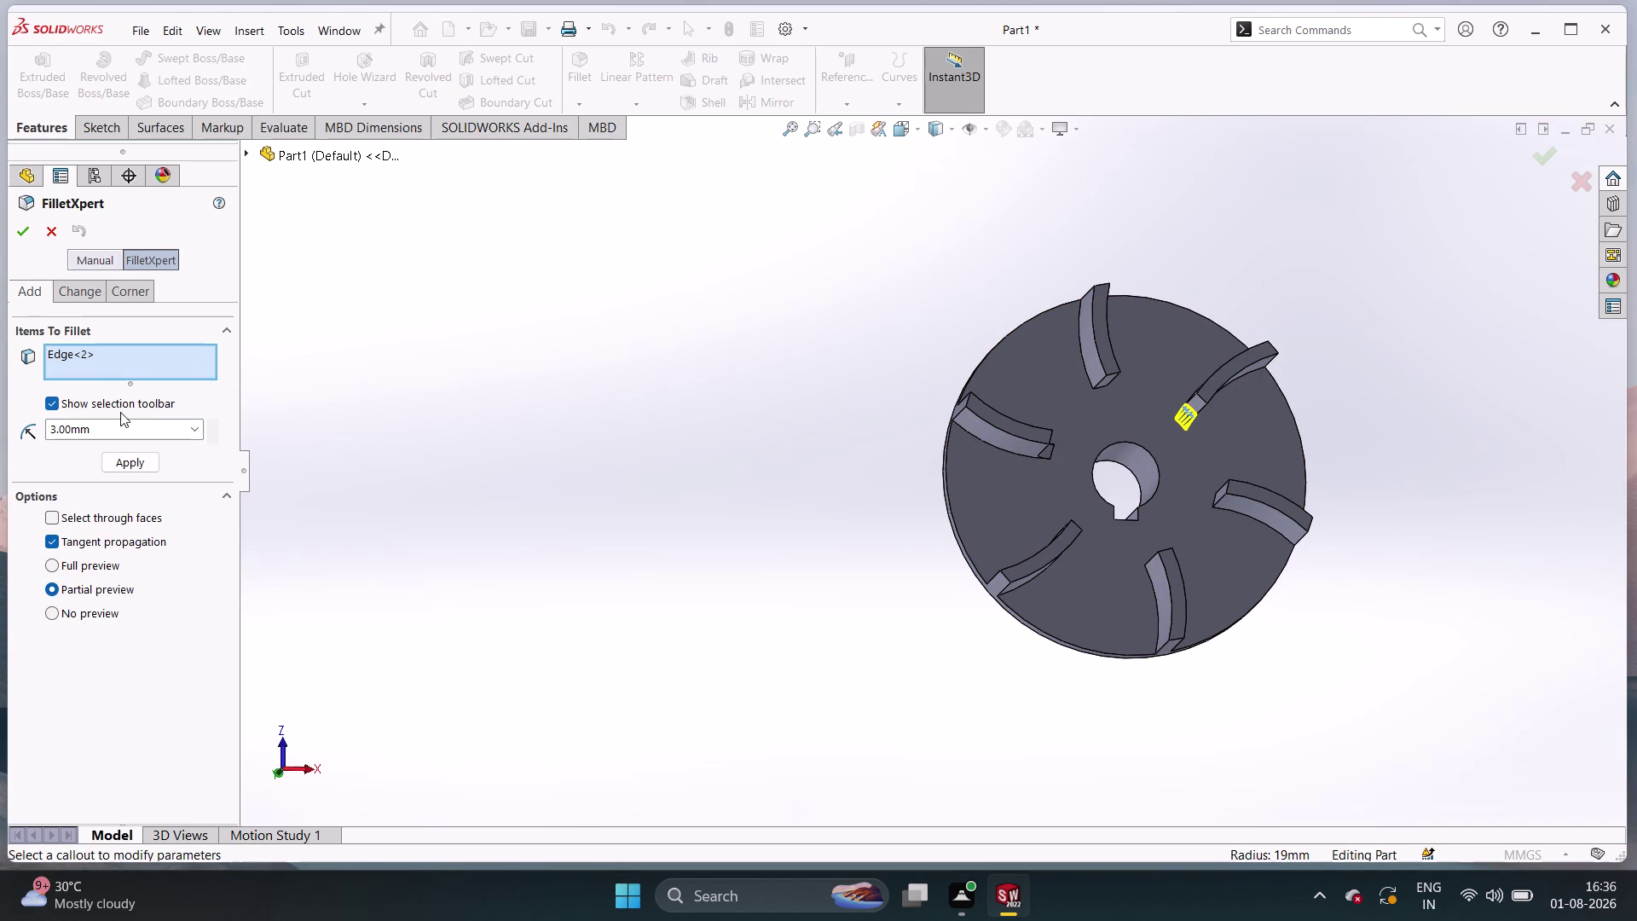
click(20, 234)
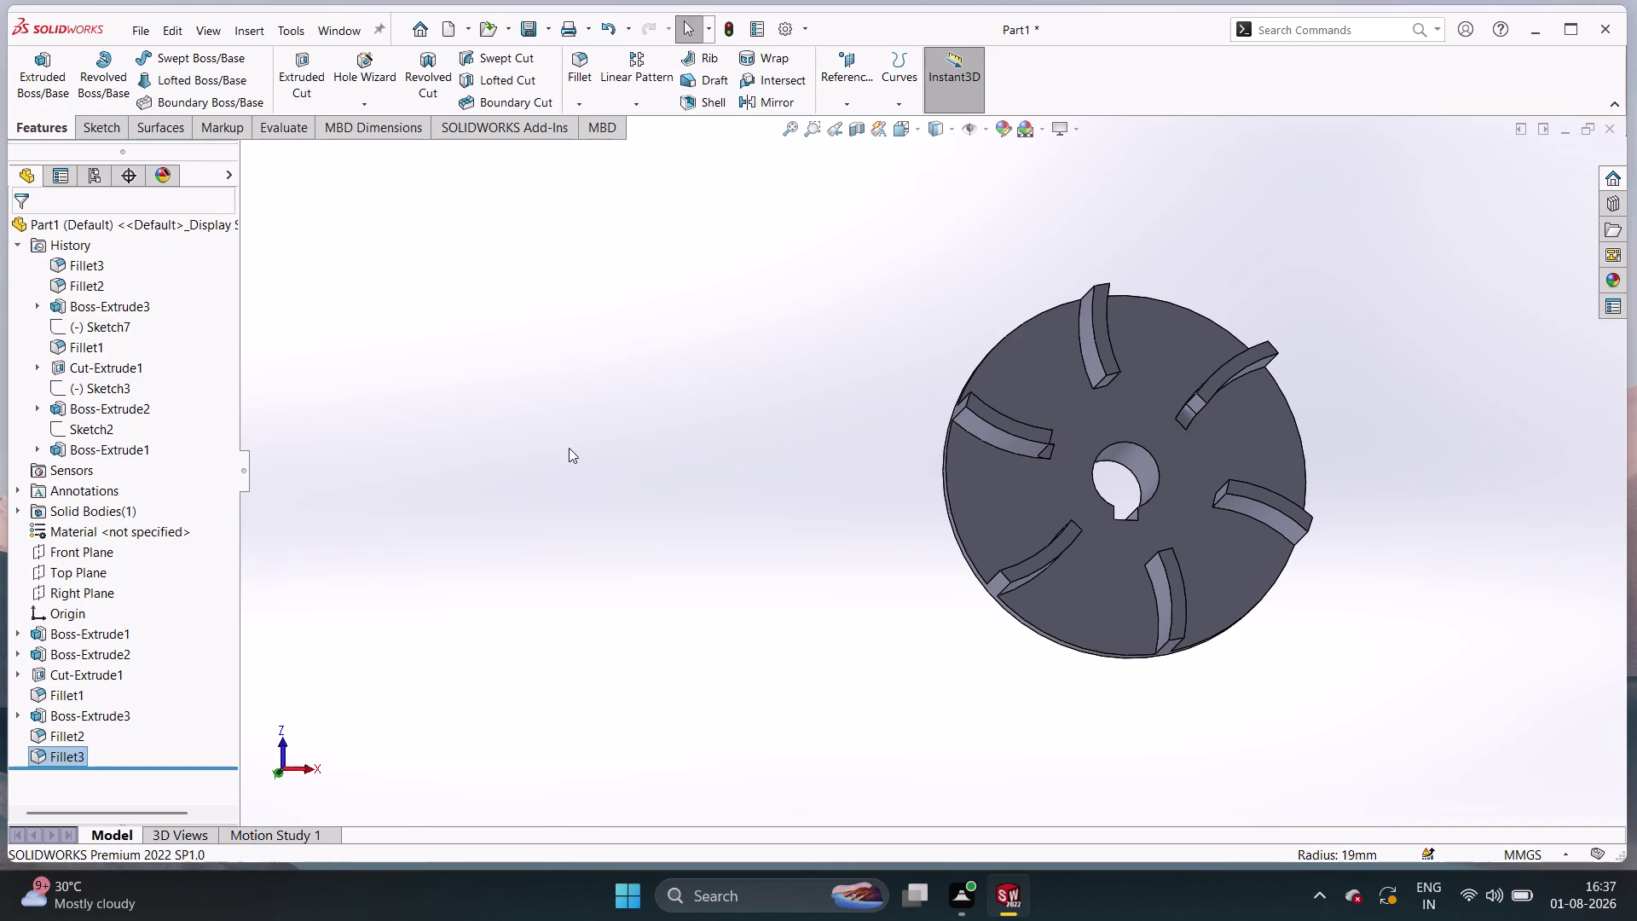
scroll(down, 3)
Fillet the upper blade's base edge at 3 mm after cancelling a wrong-face fillet.
middle_drag(564, 449, 535, 257)
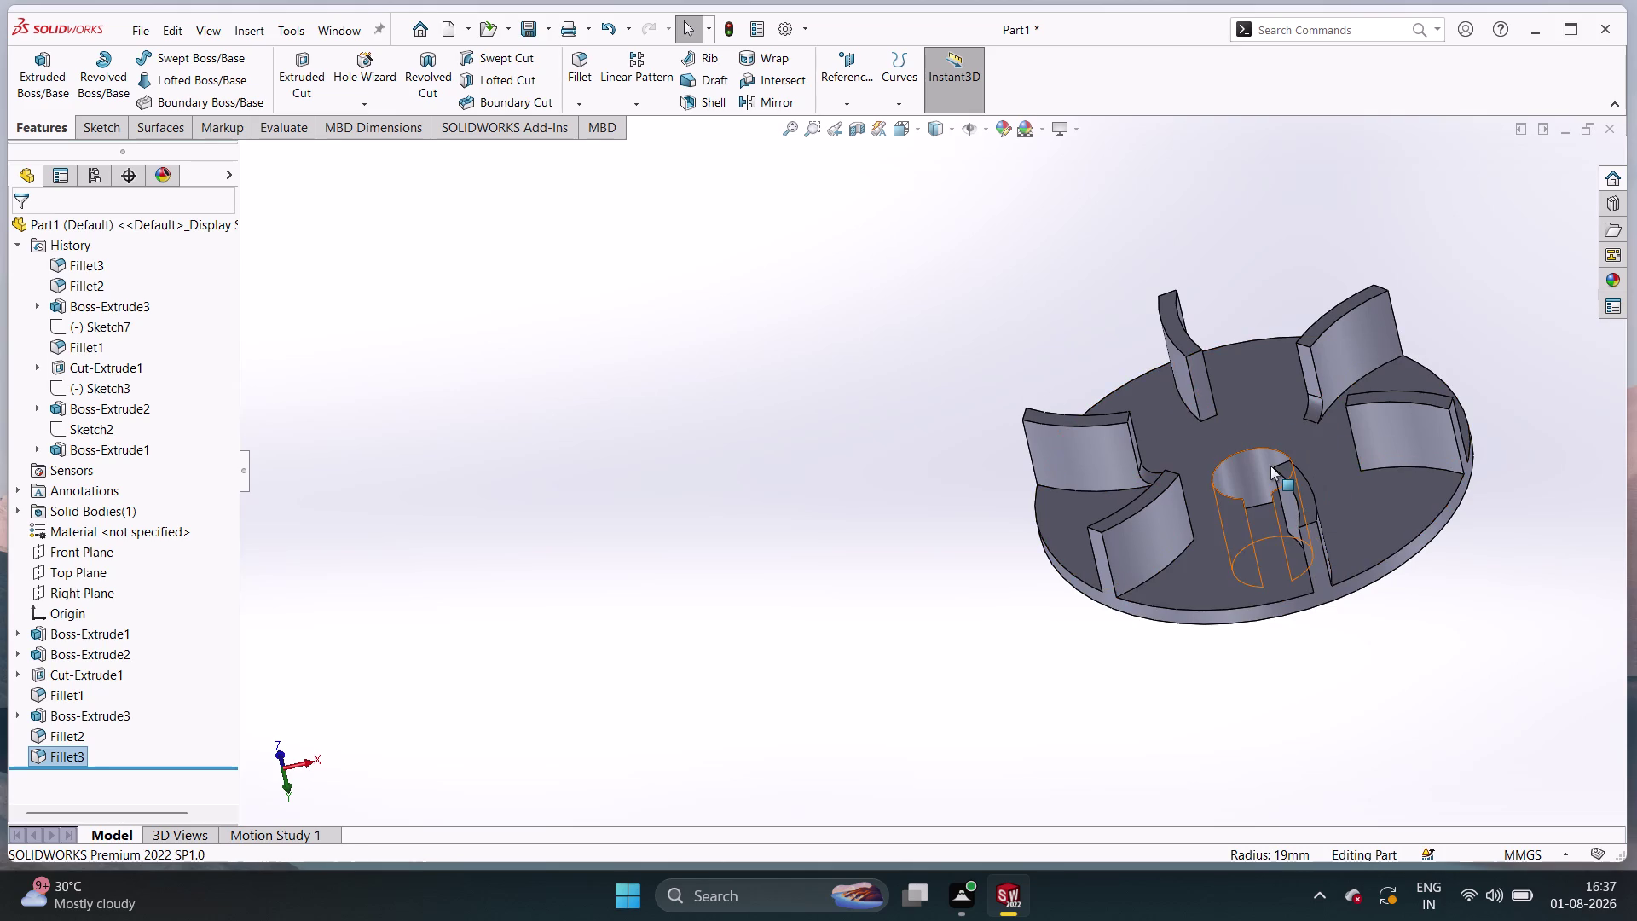
middle_drag(1271, 466, 1299, 573)
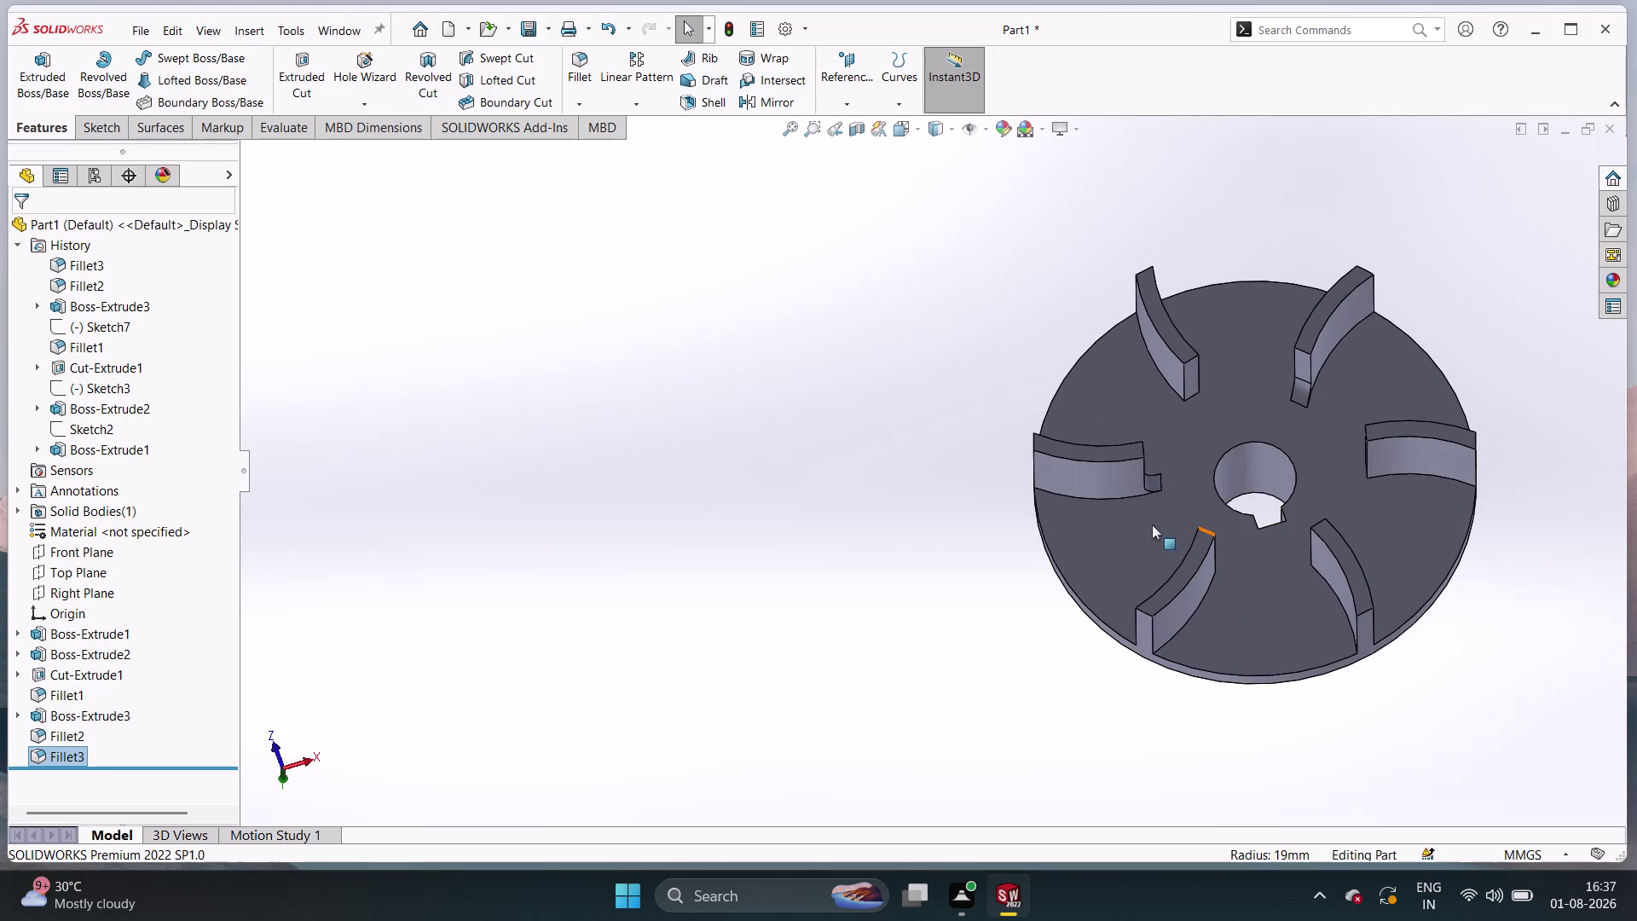
click(587, 80)
click(1187, 396)
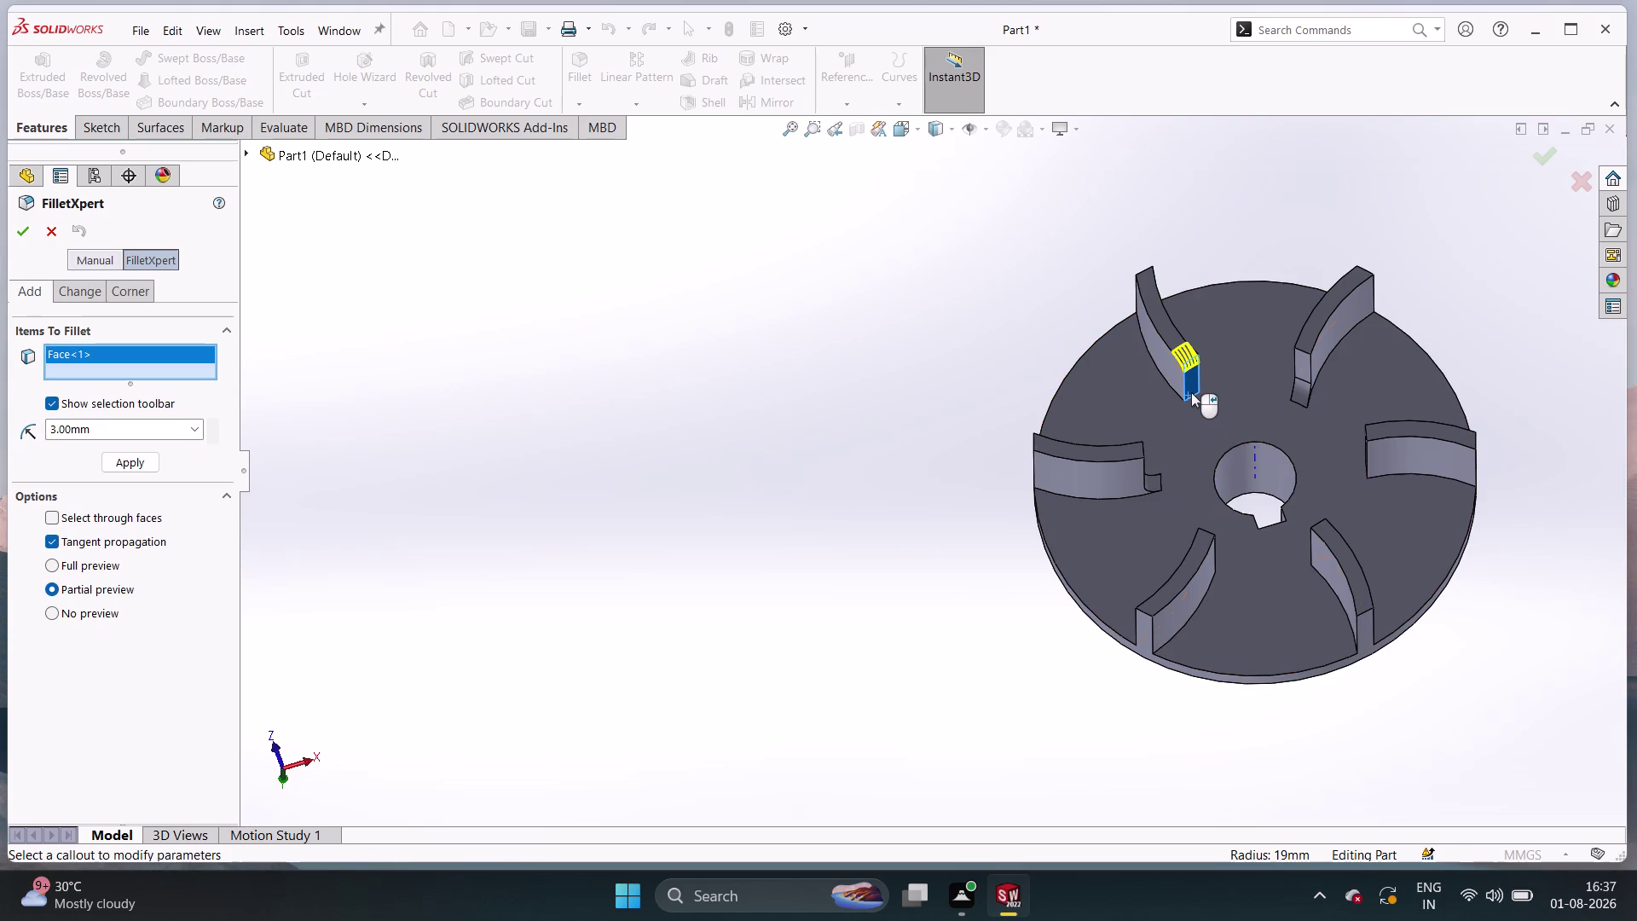
key(Escape)
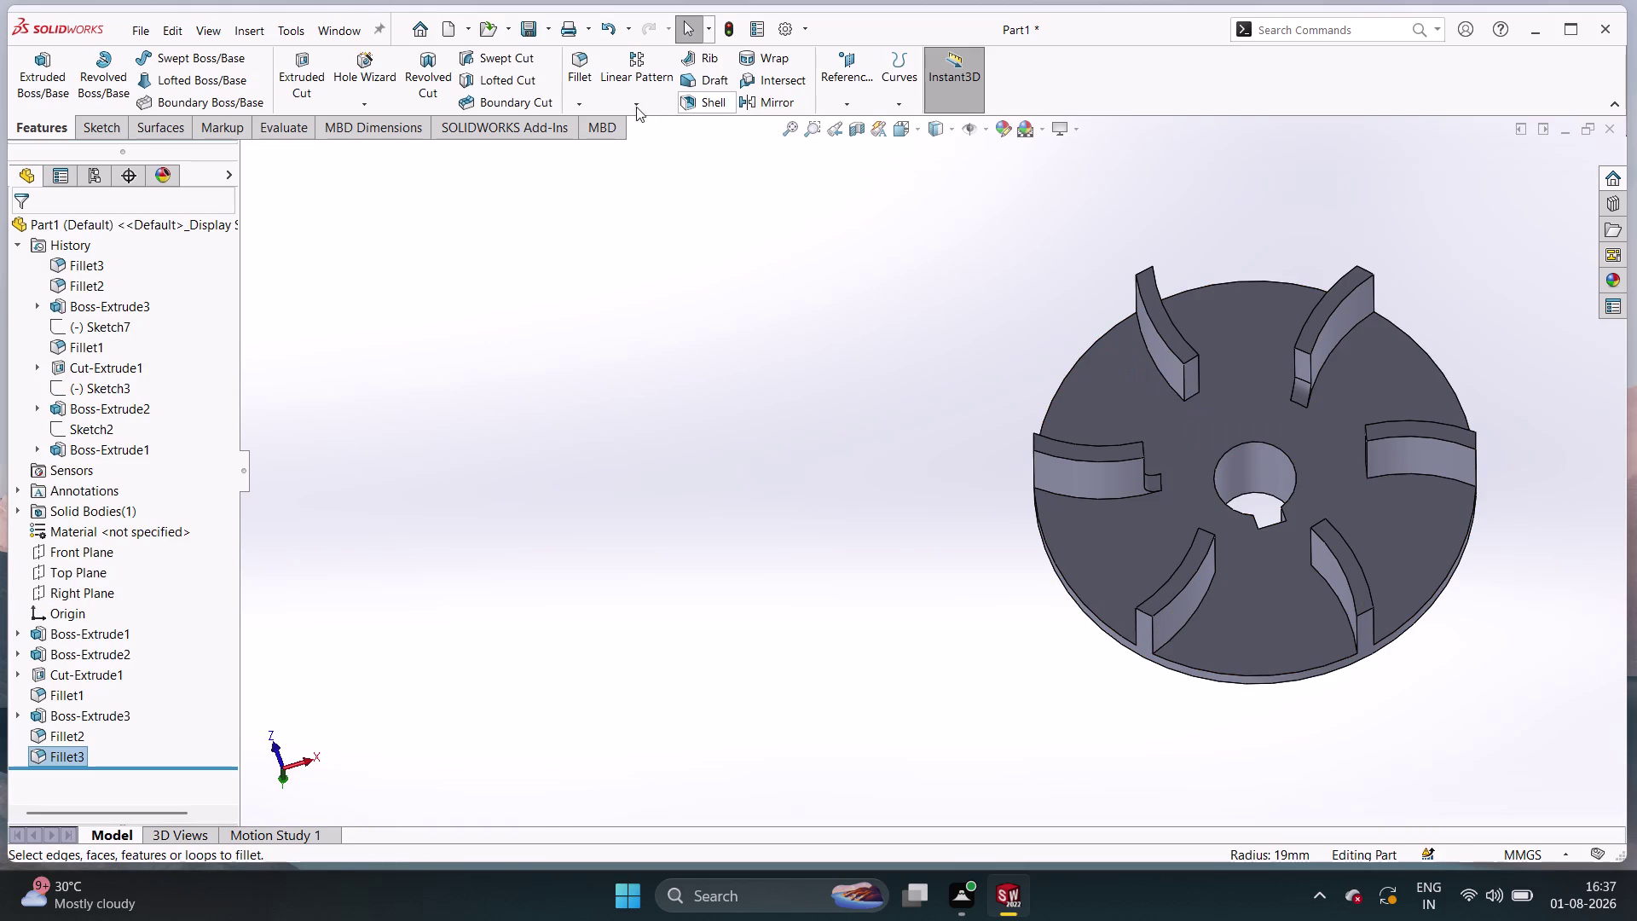
click(586, 102)
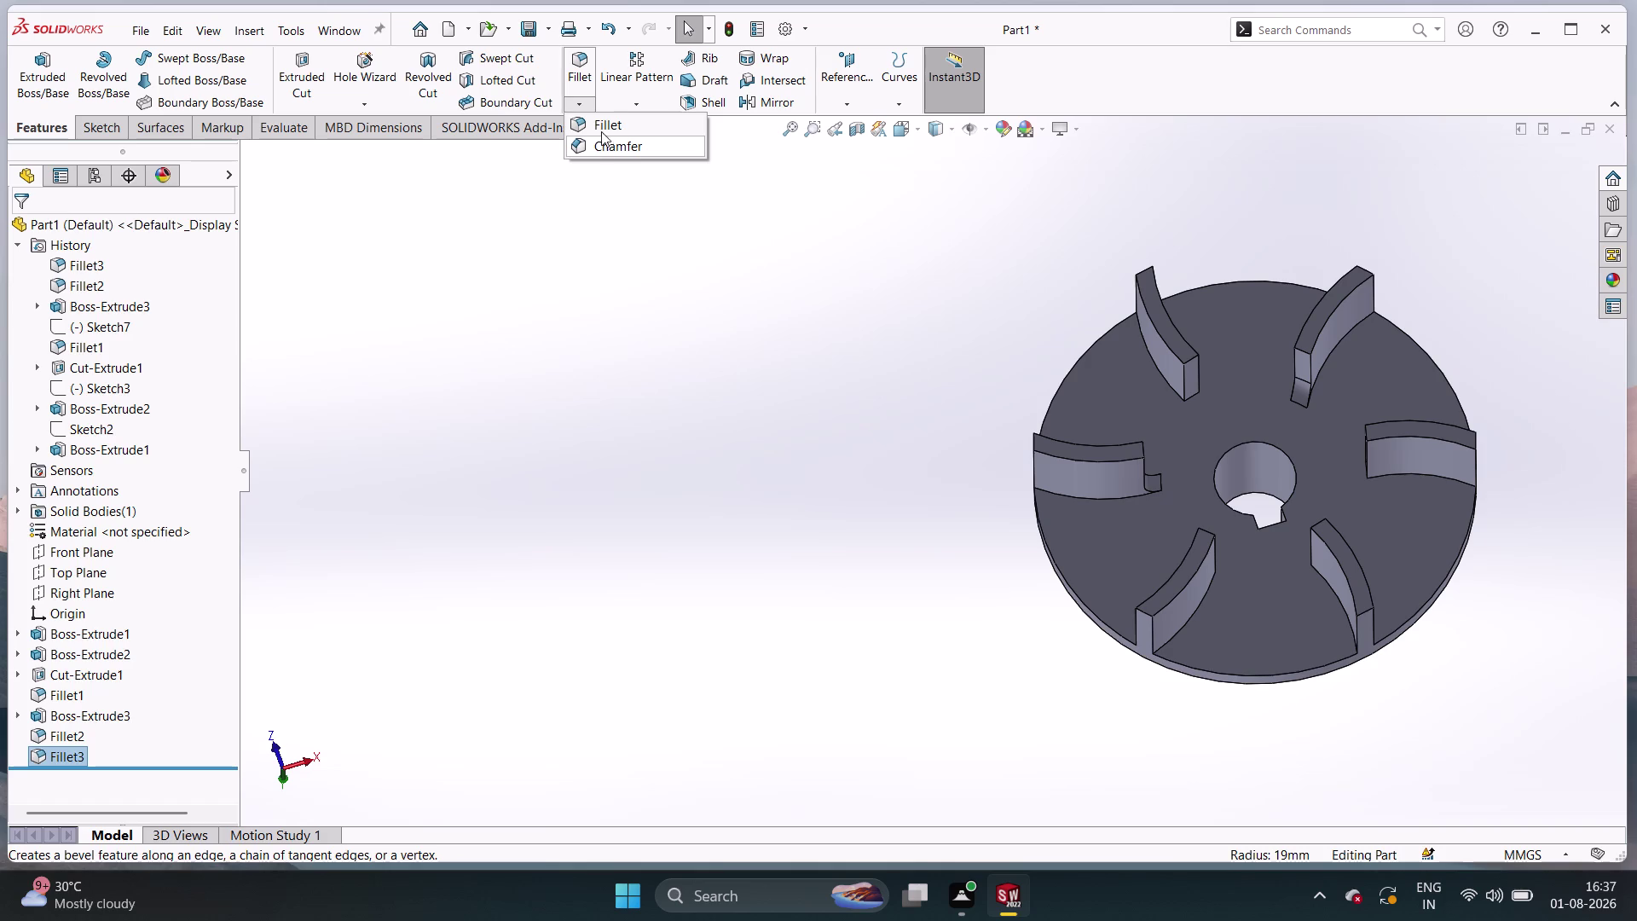
click(600, 127)
click(1190, 399)
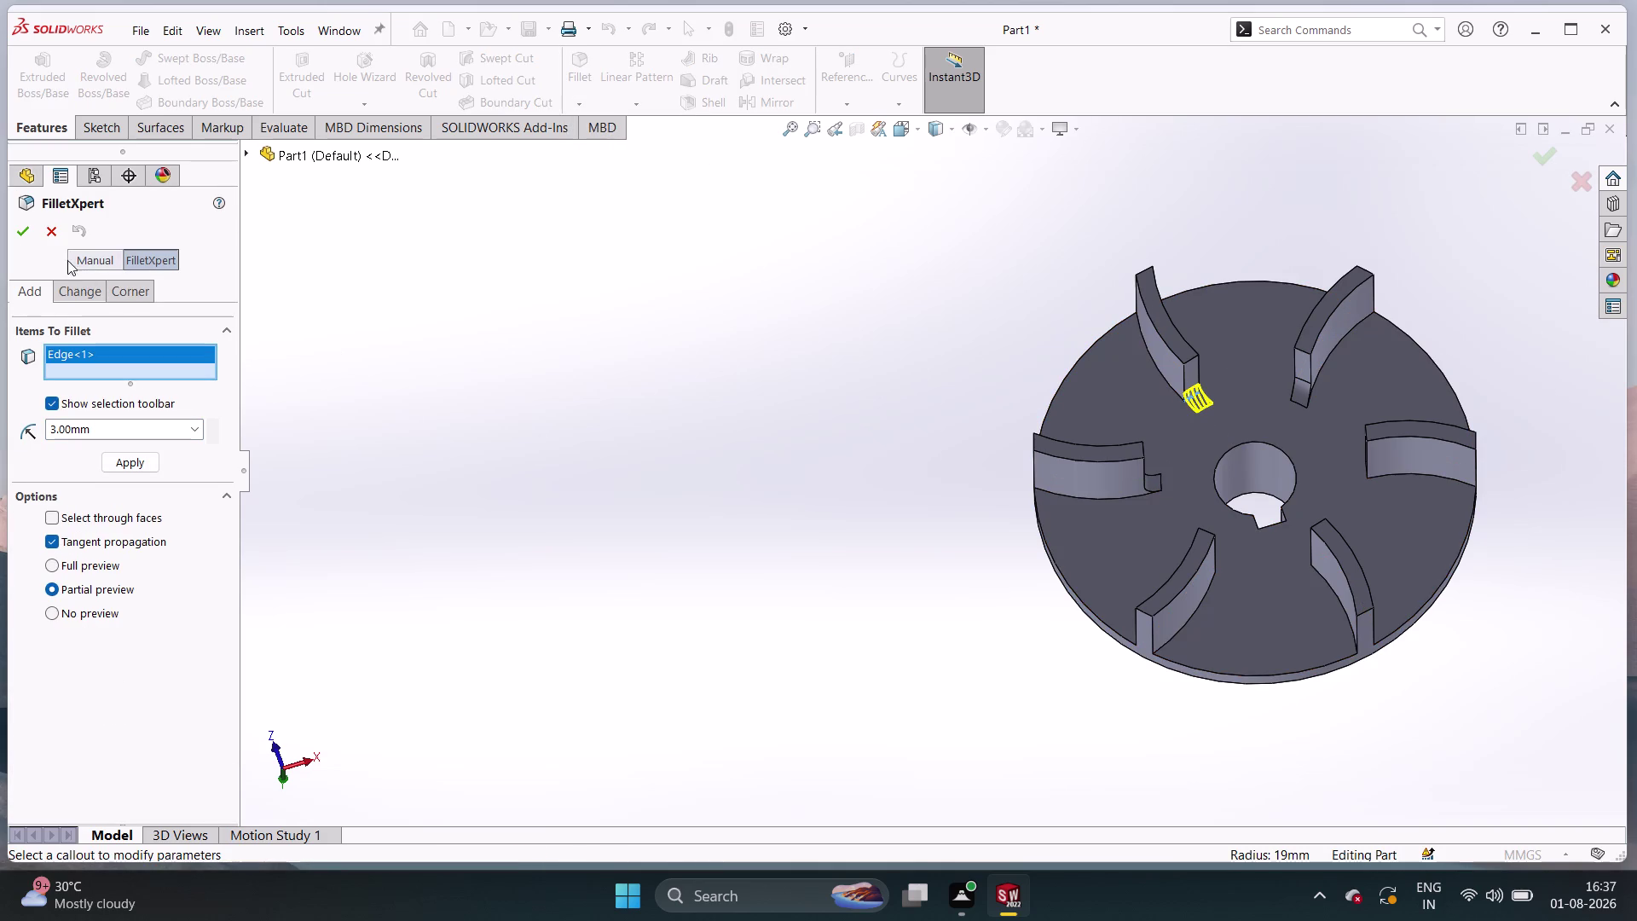
click(21, 233)
Begin another fillet on the right blade's base edge.
click(594, 79)
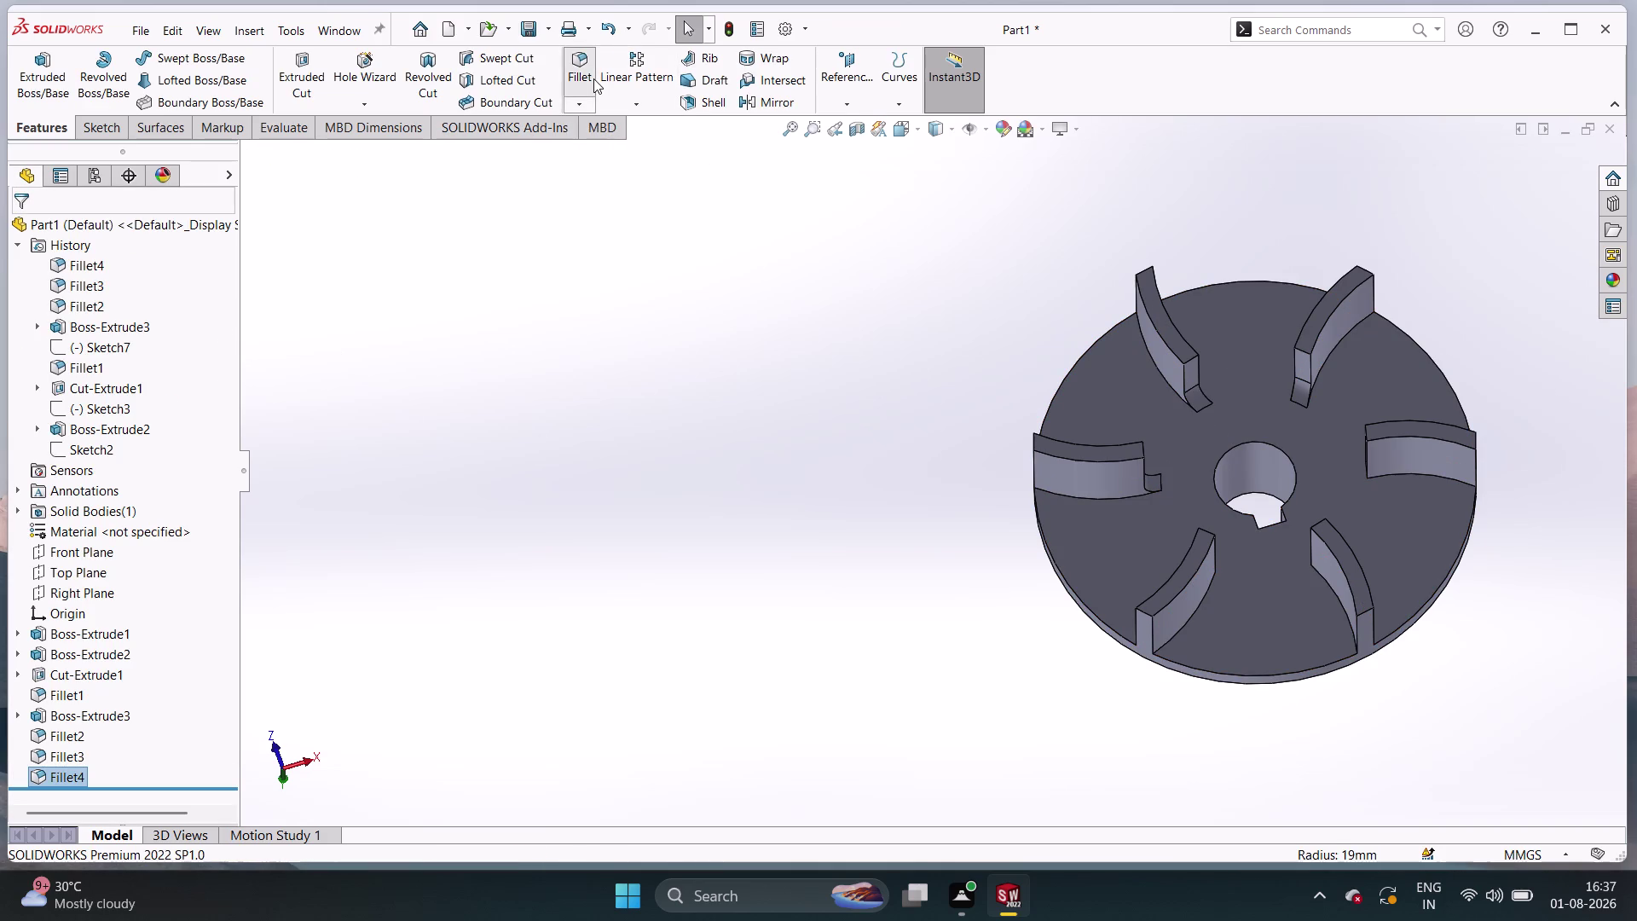
middle_drag(1381, 457, 1439, 429)
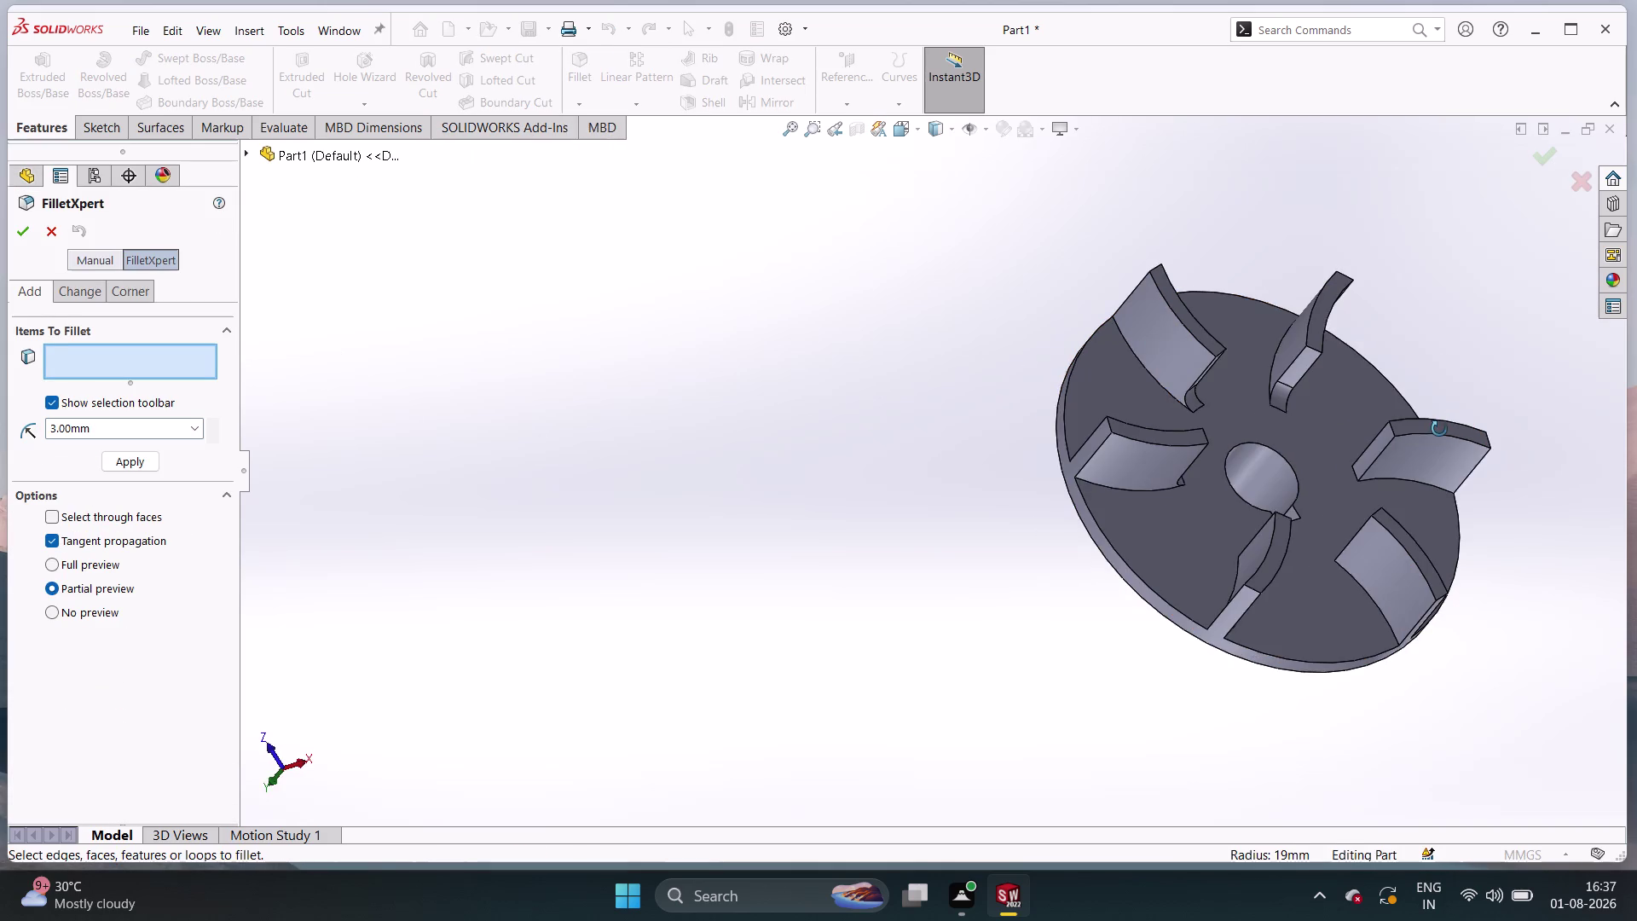
middle_drag(1439, 429, 1432, 440)
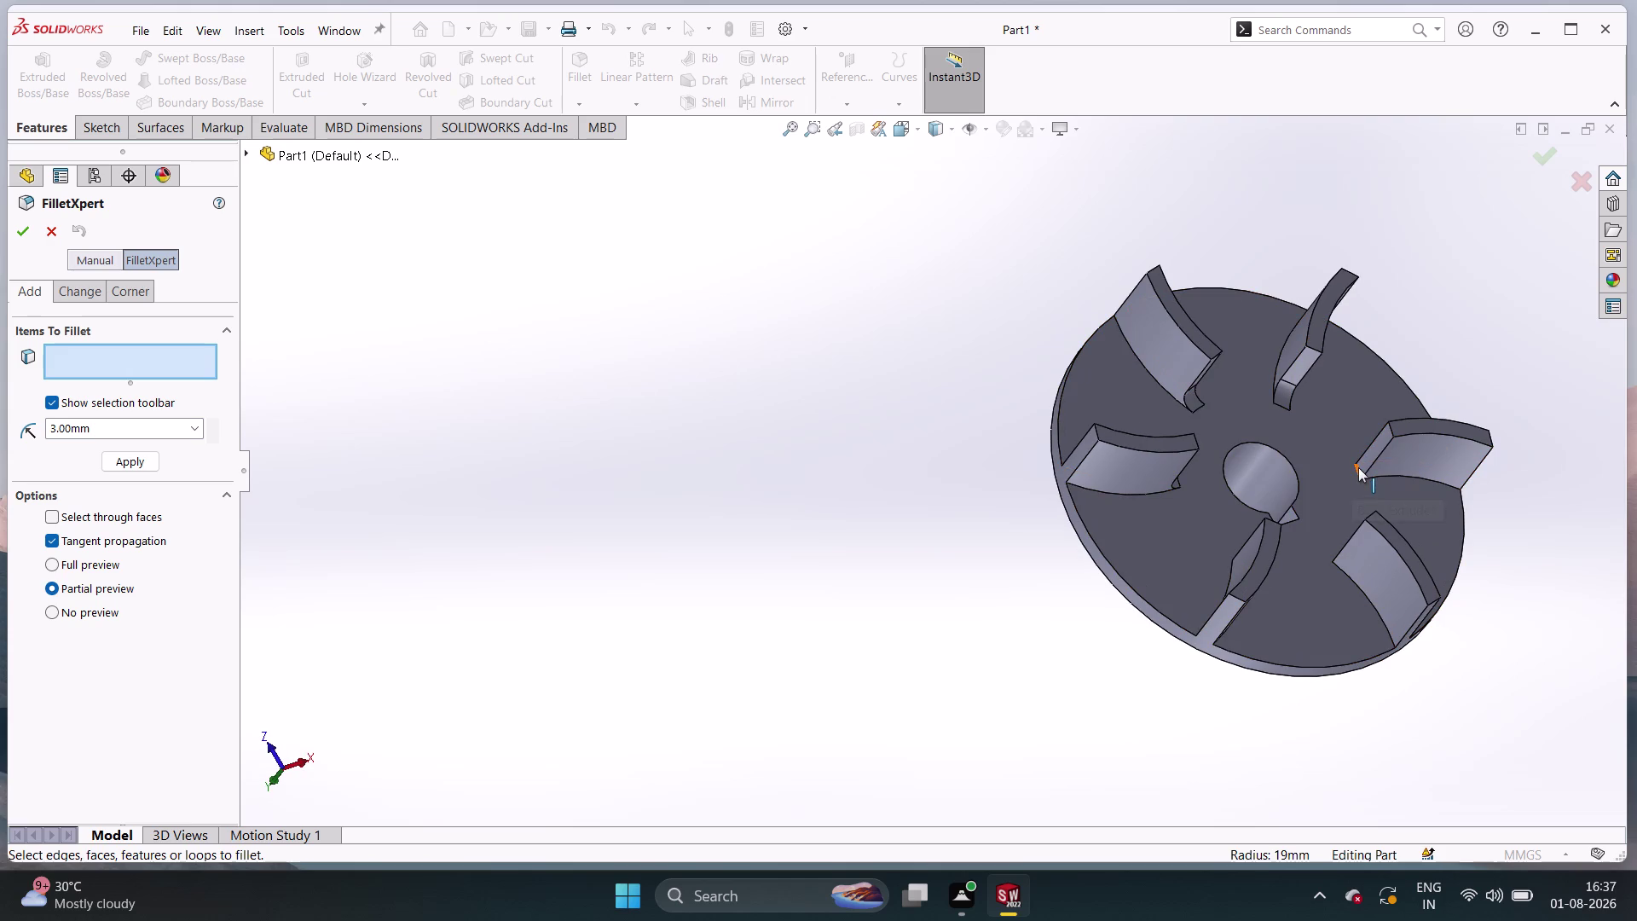
click(1357, 470)
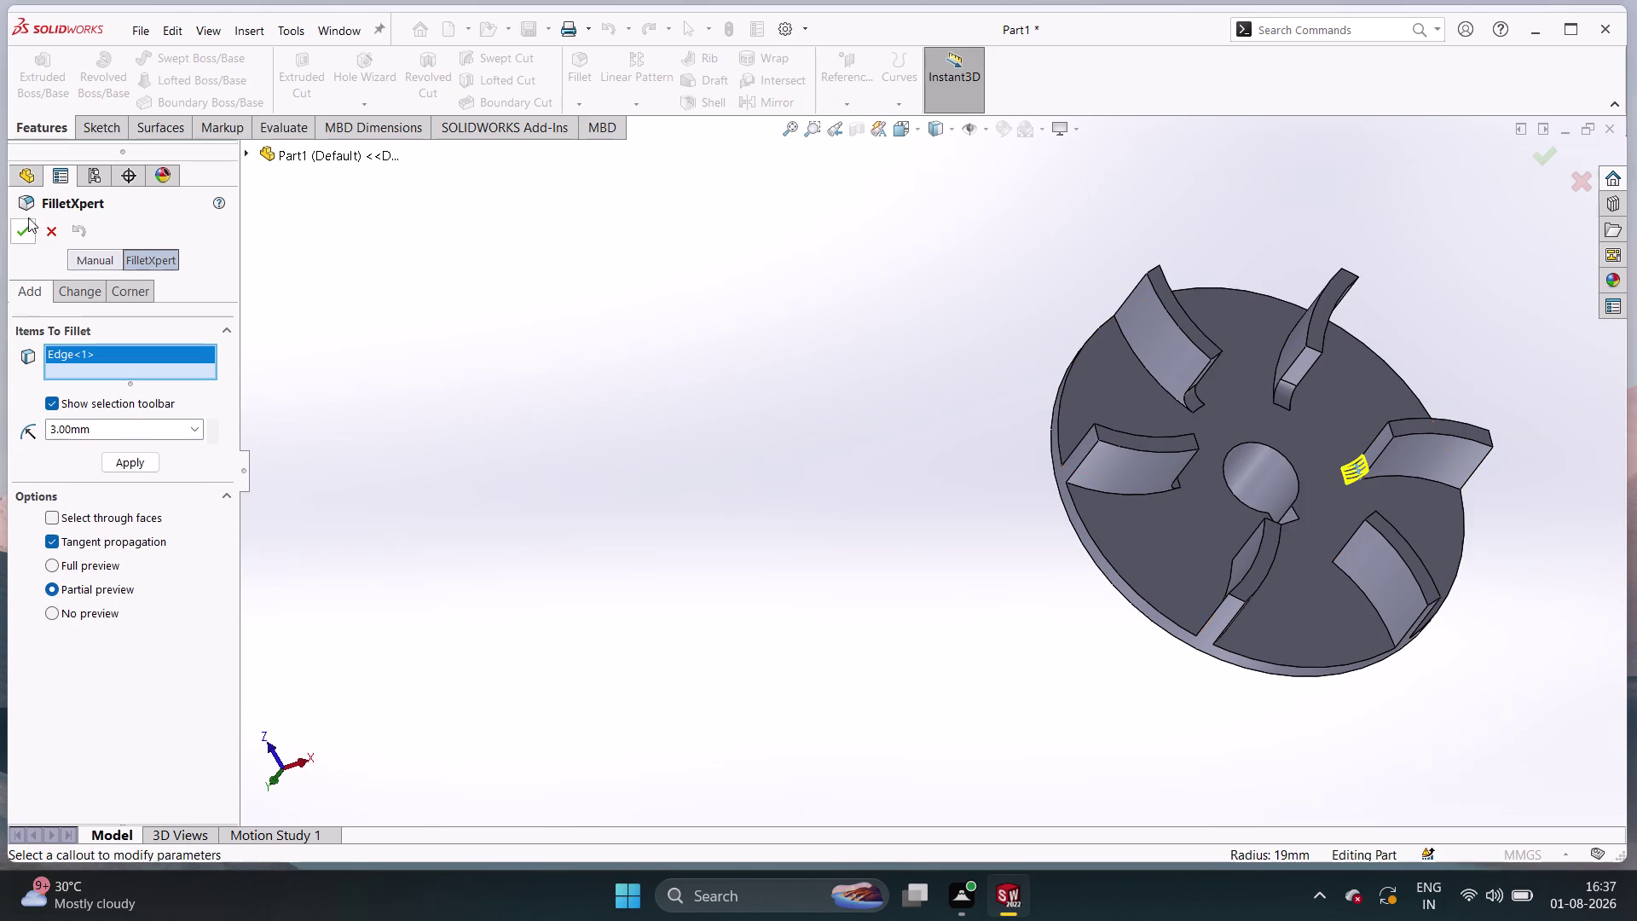
Confirm the right blade fillet, then fillet the lower blade's base edge at 3 mm.
double_click(16, 230)
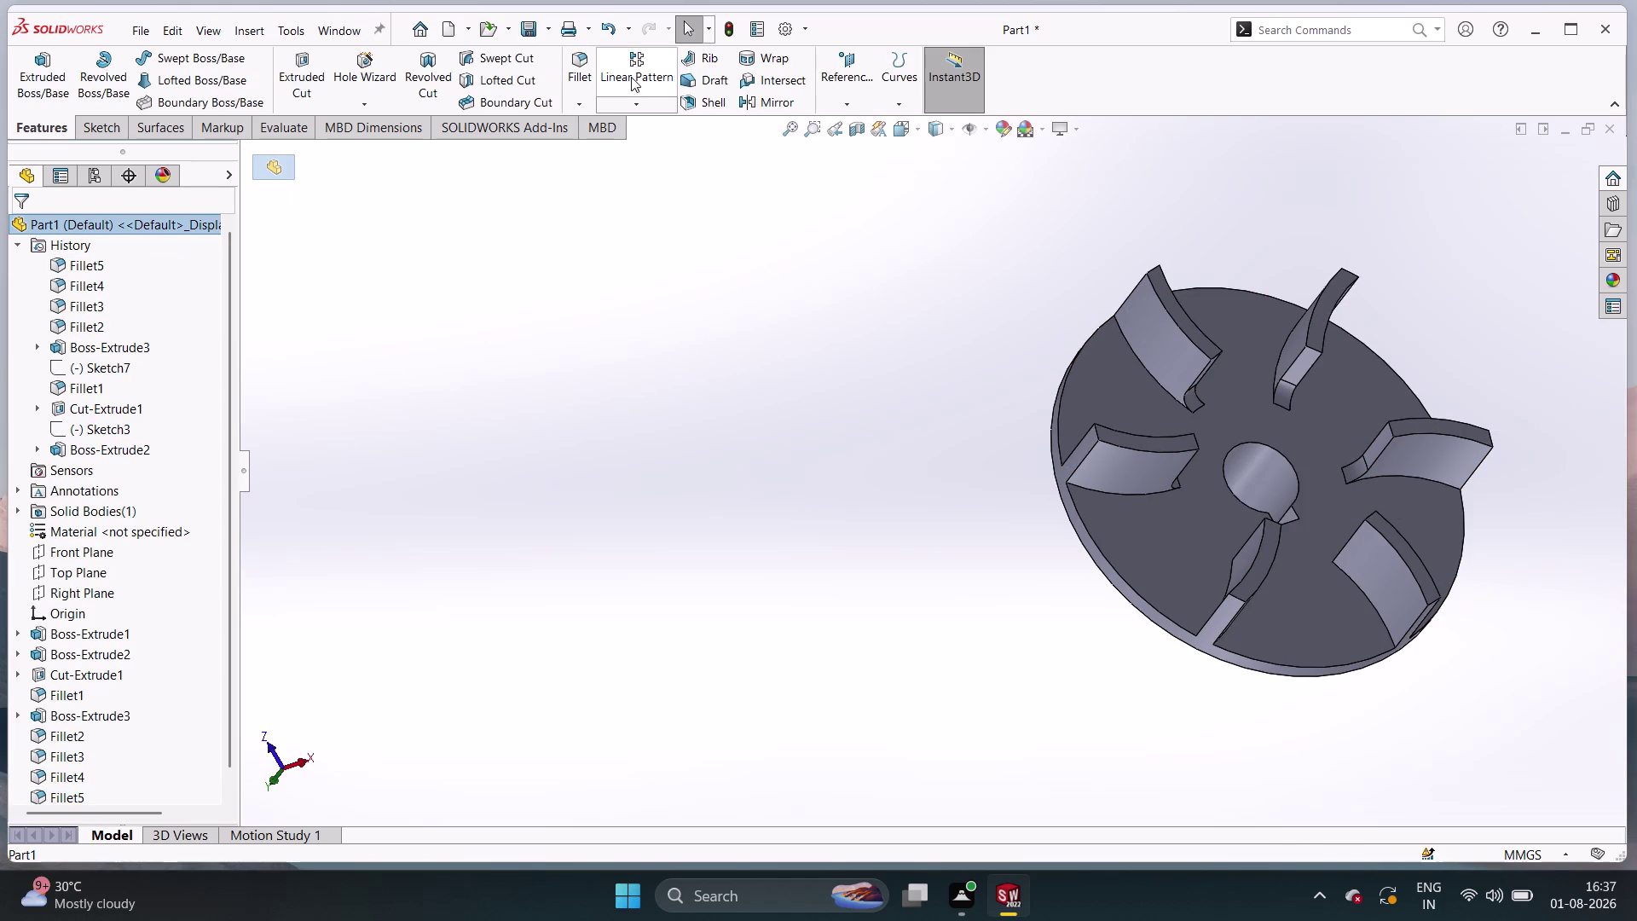
click(590, 70)
middle_drag(819, 391, 765, 565)
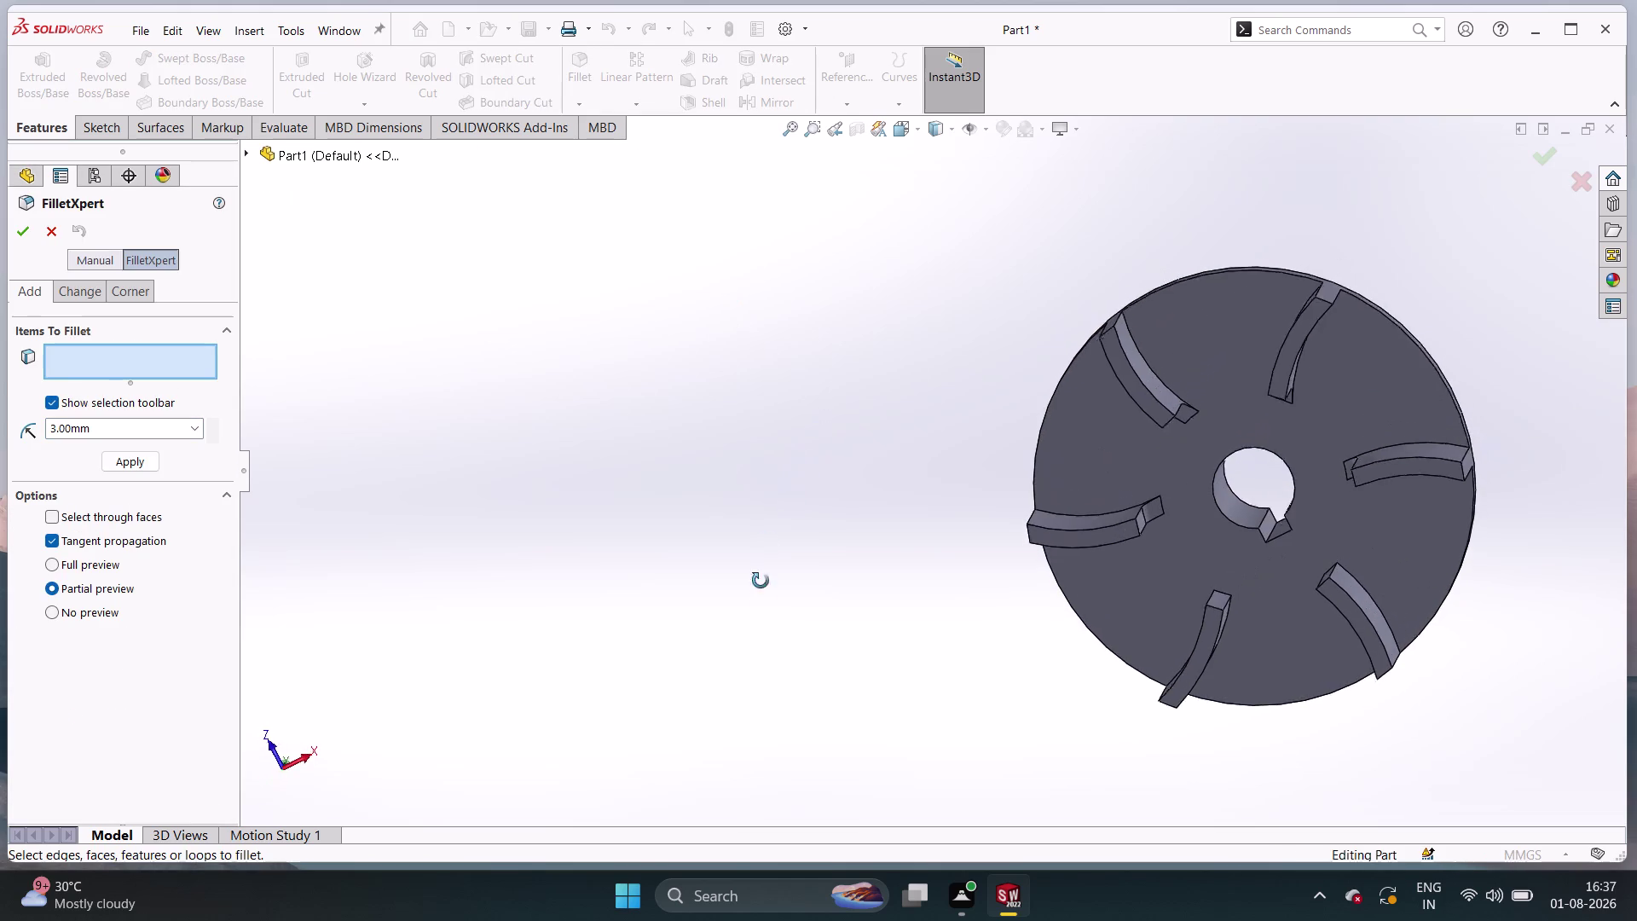
middle_drag(765, 565, 758, 624)
click(1223, 589)
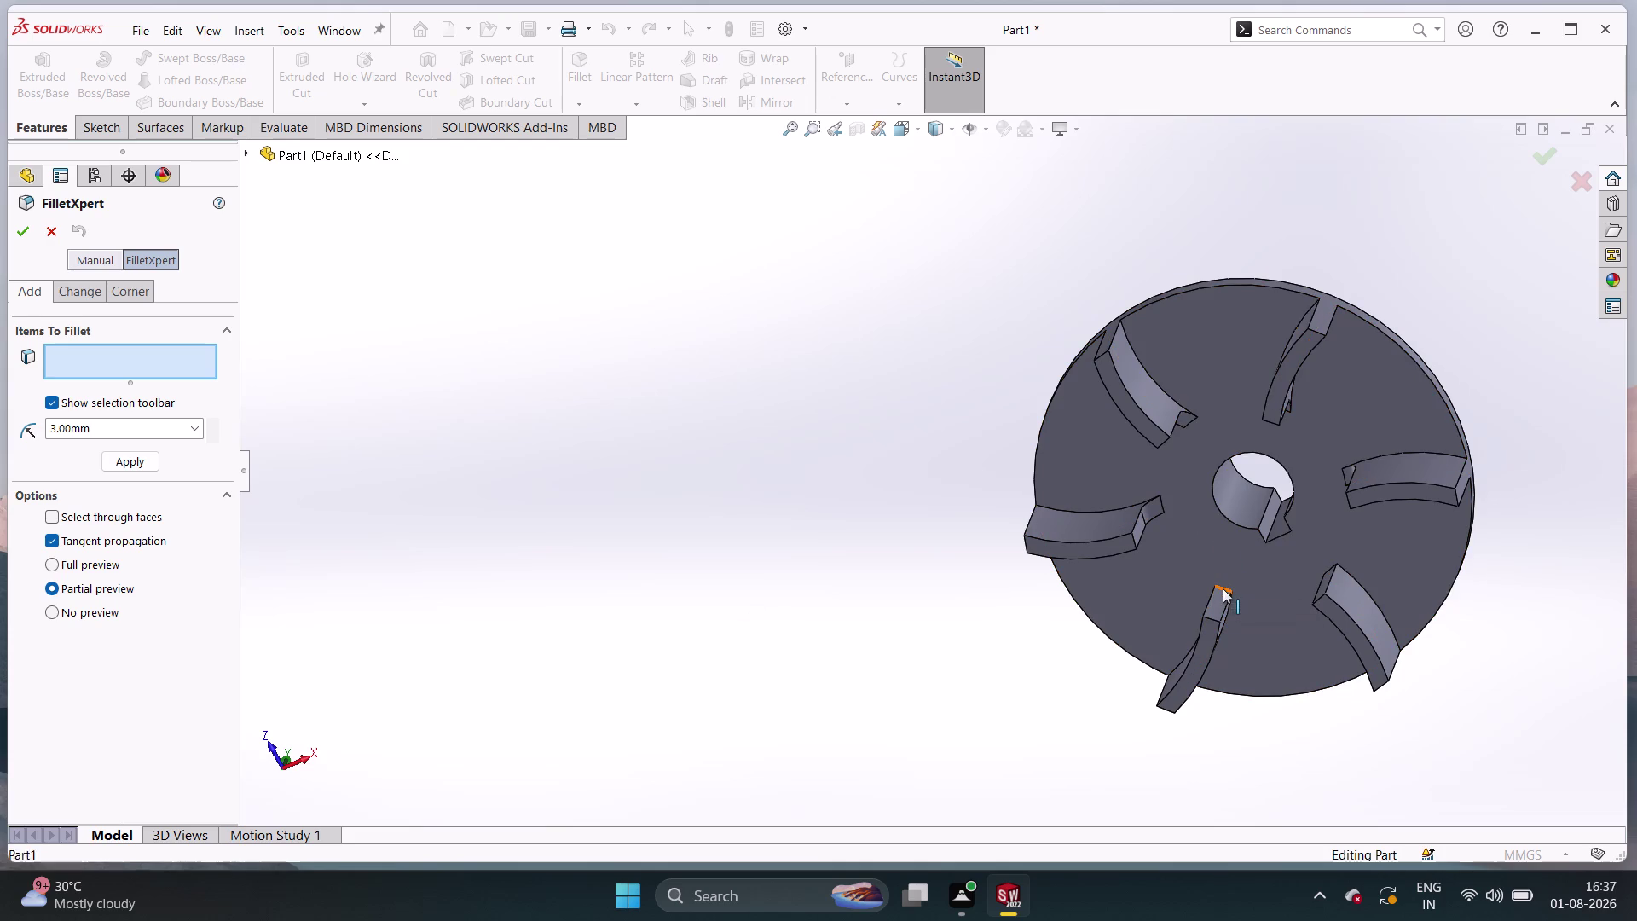
click(23, 230)
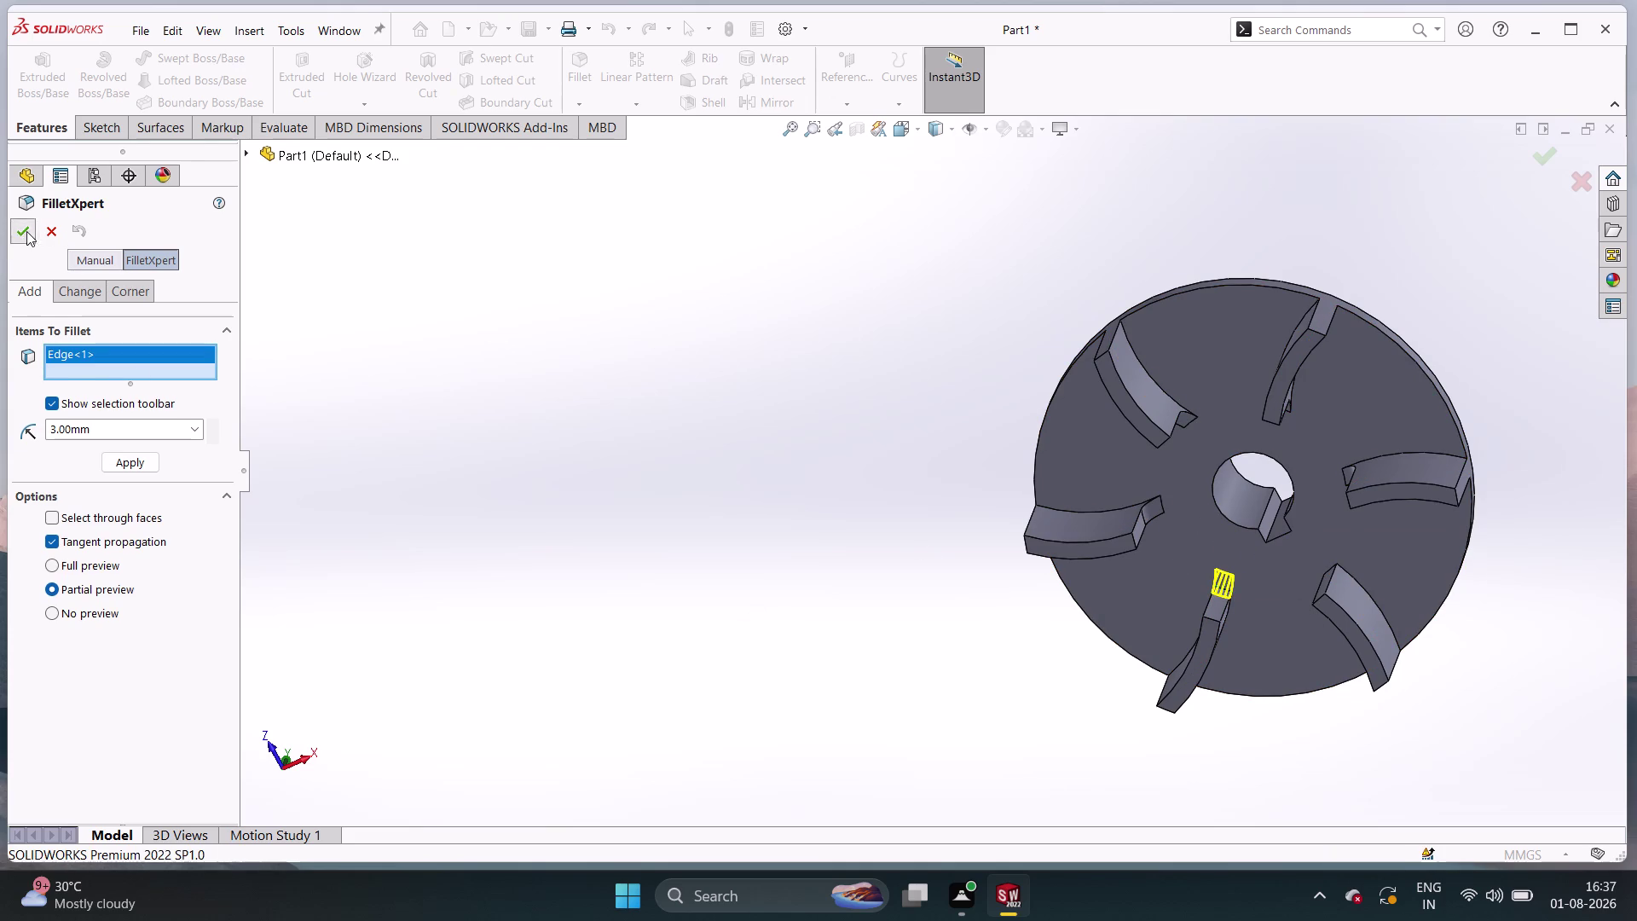
Add a 3 mm fillet to the next blade's base edge.
middle_drag(747, 452, 783, 366)
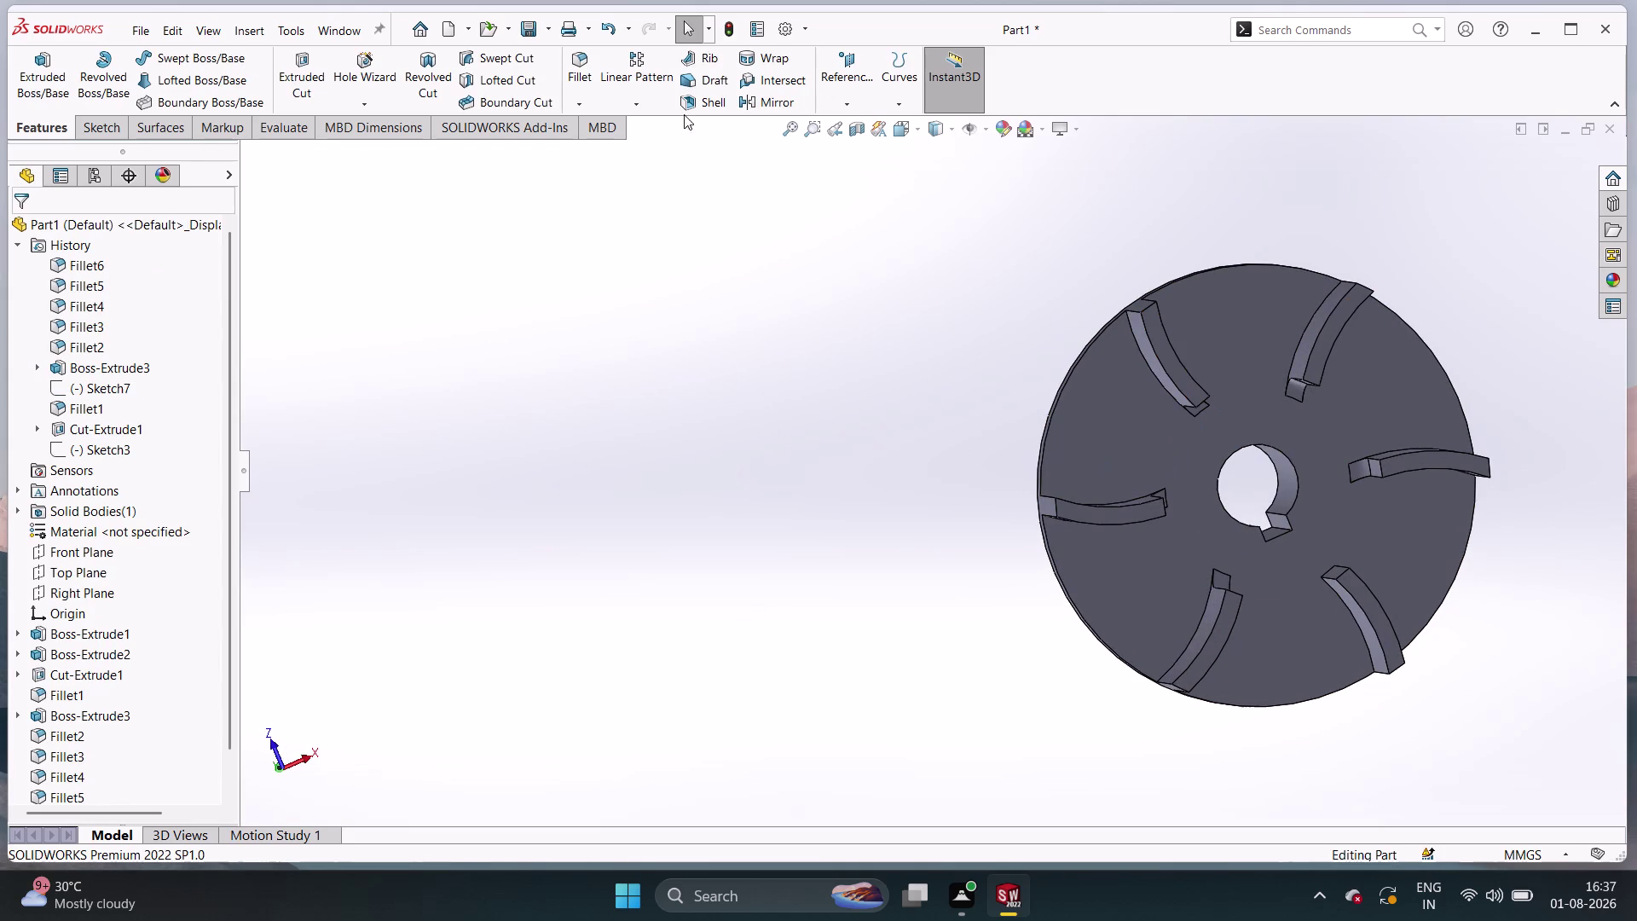
click(580, 88)
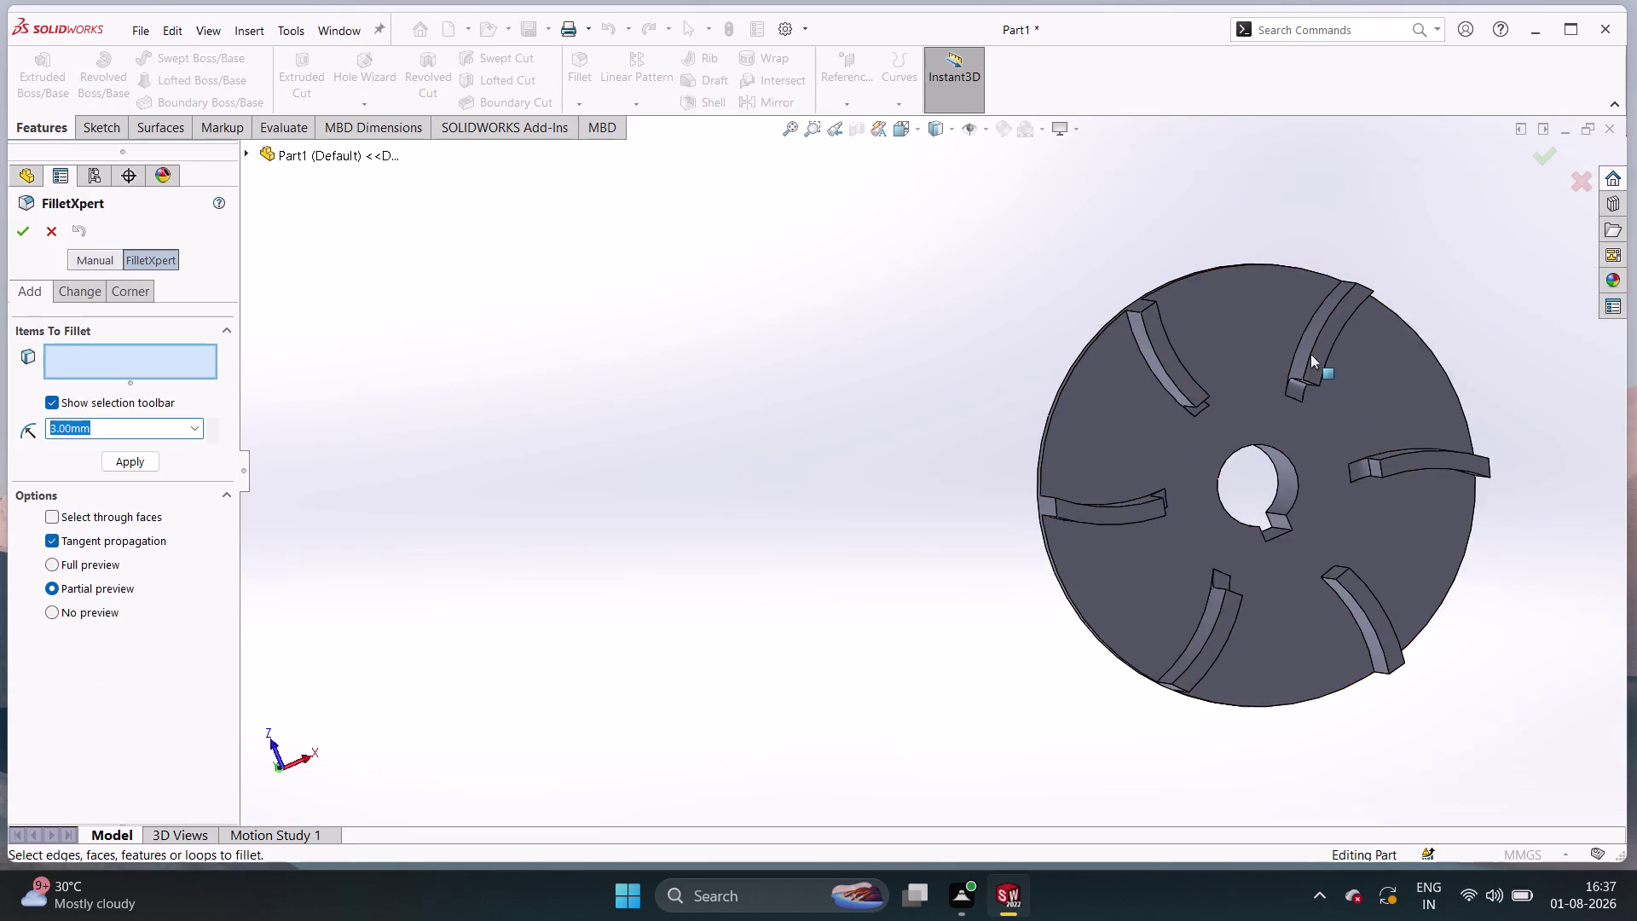
click(1328, 568)
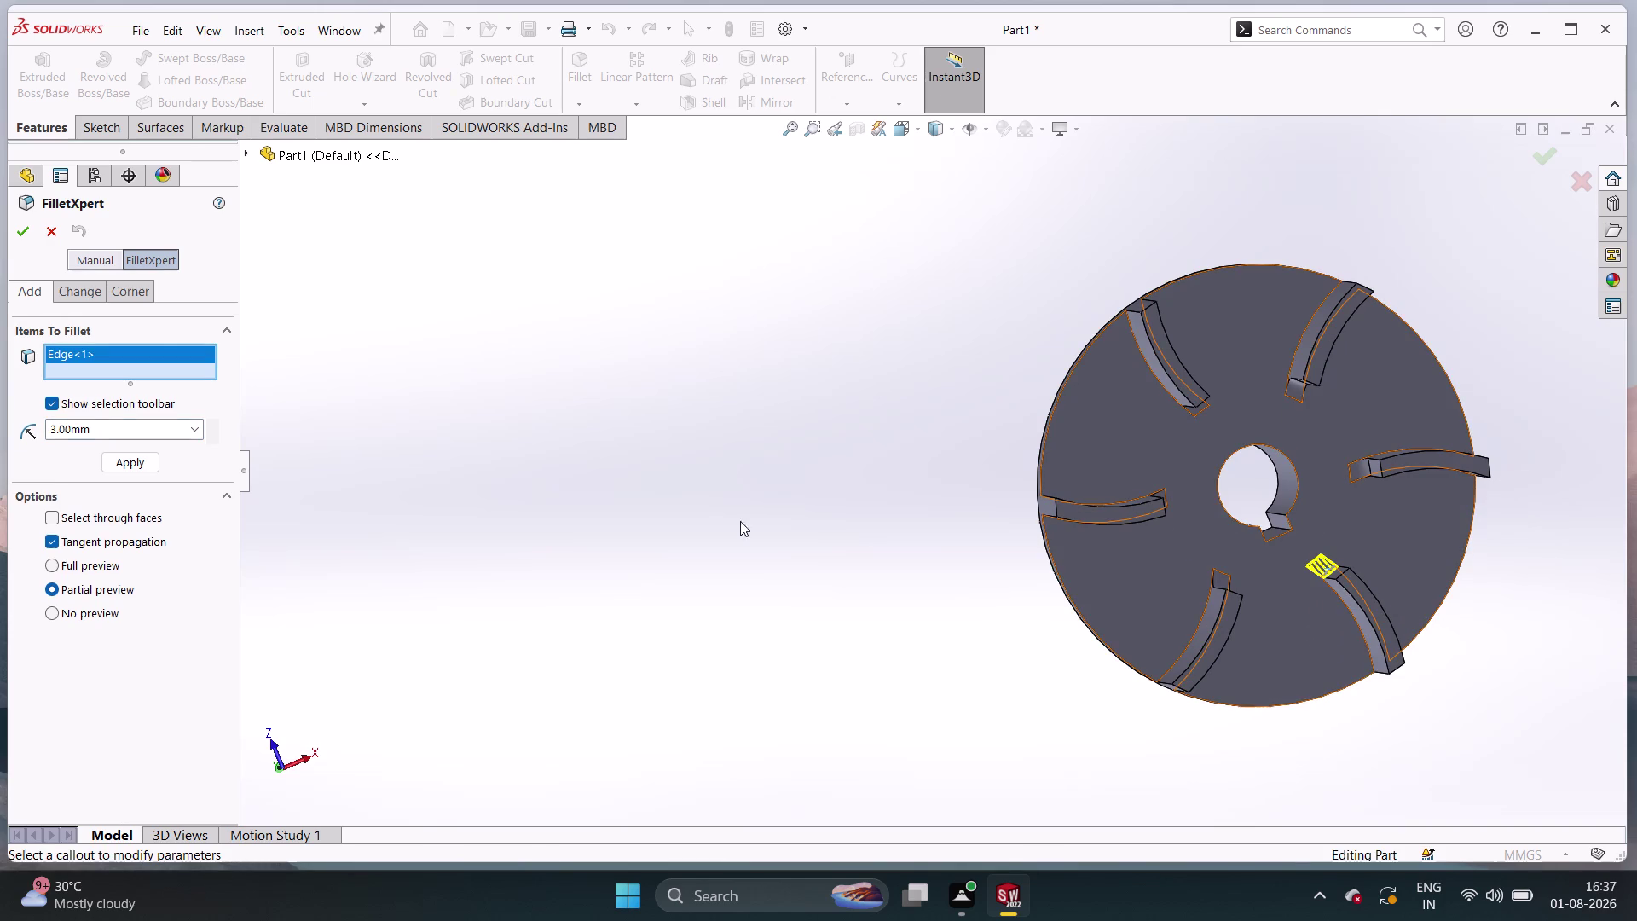
click(24, 228)
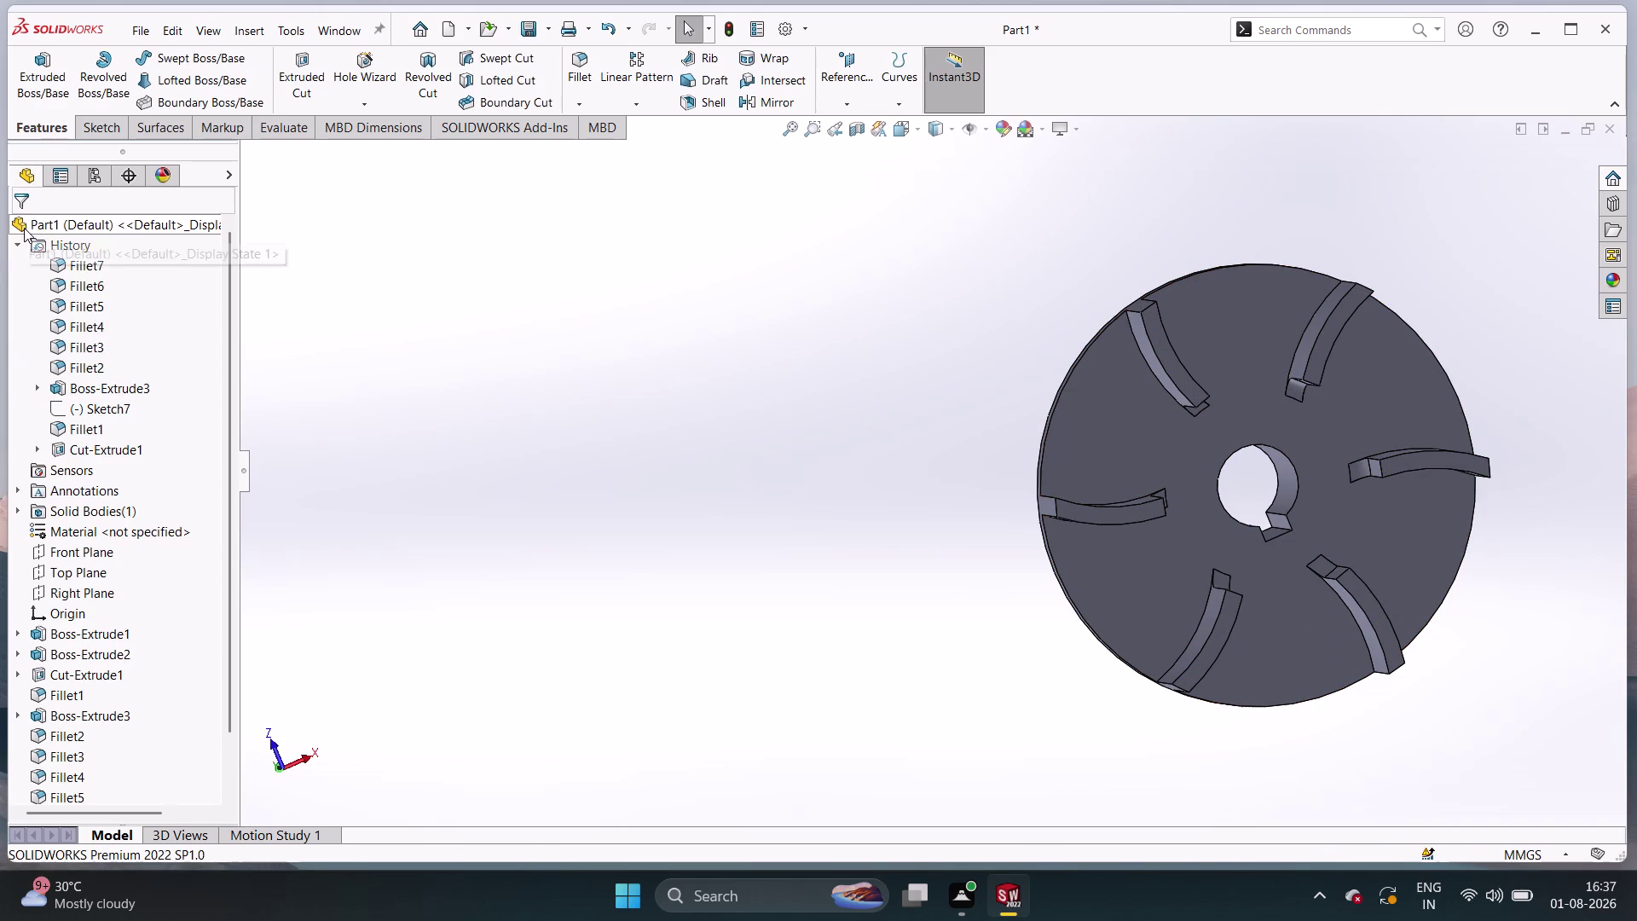
middle_drag(782, 661, 743, 417)
Orbit the impeller to inspect the fillets, blade sides and underside hub.
middle_drag(728, 592, 659, 644)
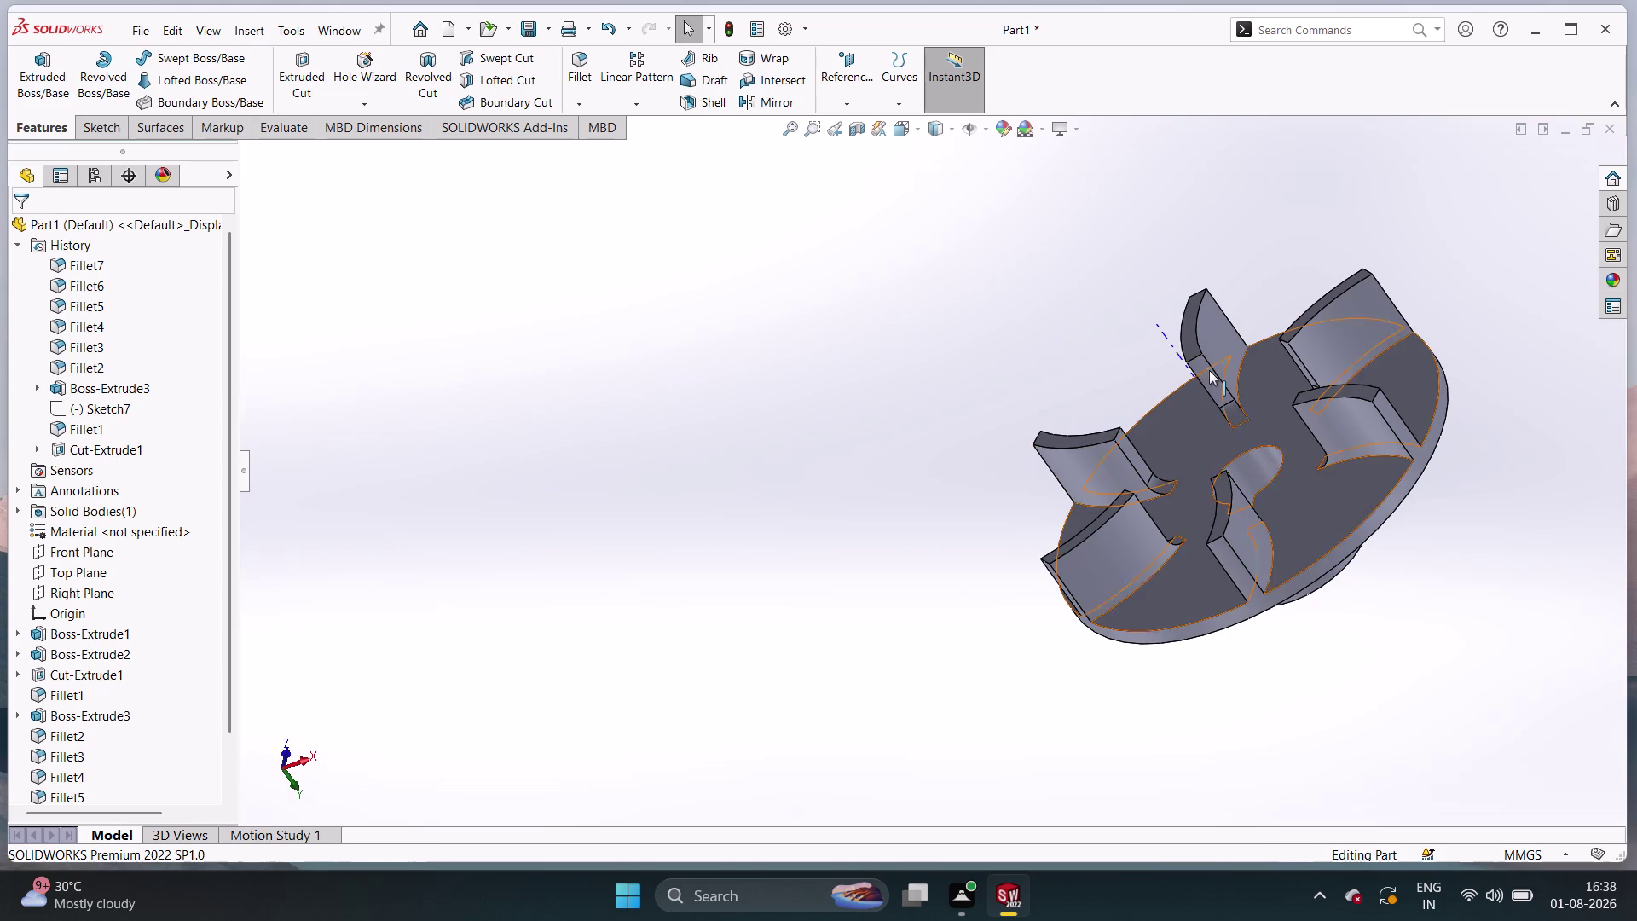
middle_drag(1253, 822, 1400, 823)
middle_drag(1409, 664, 1065, 680)
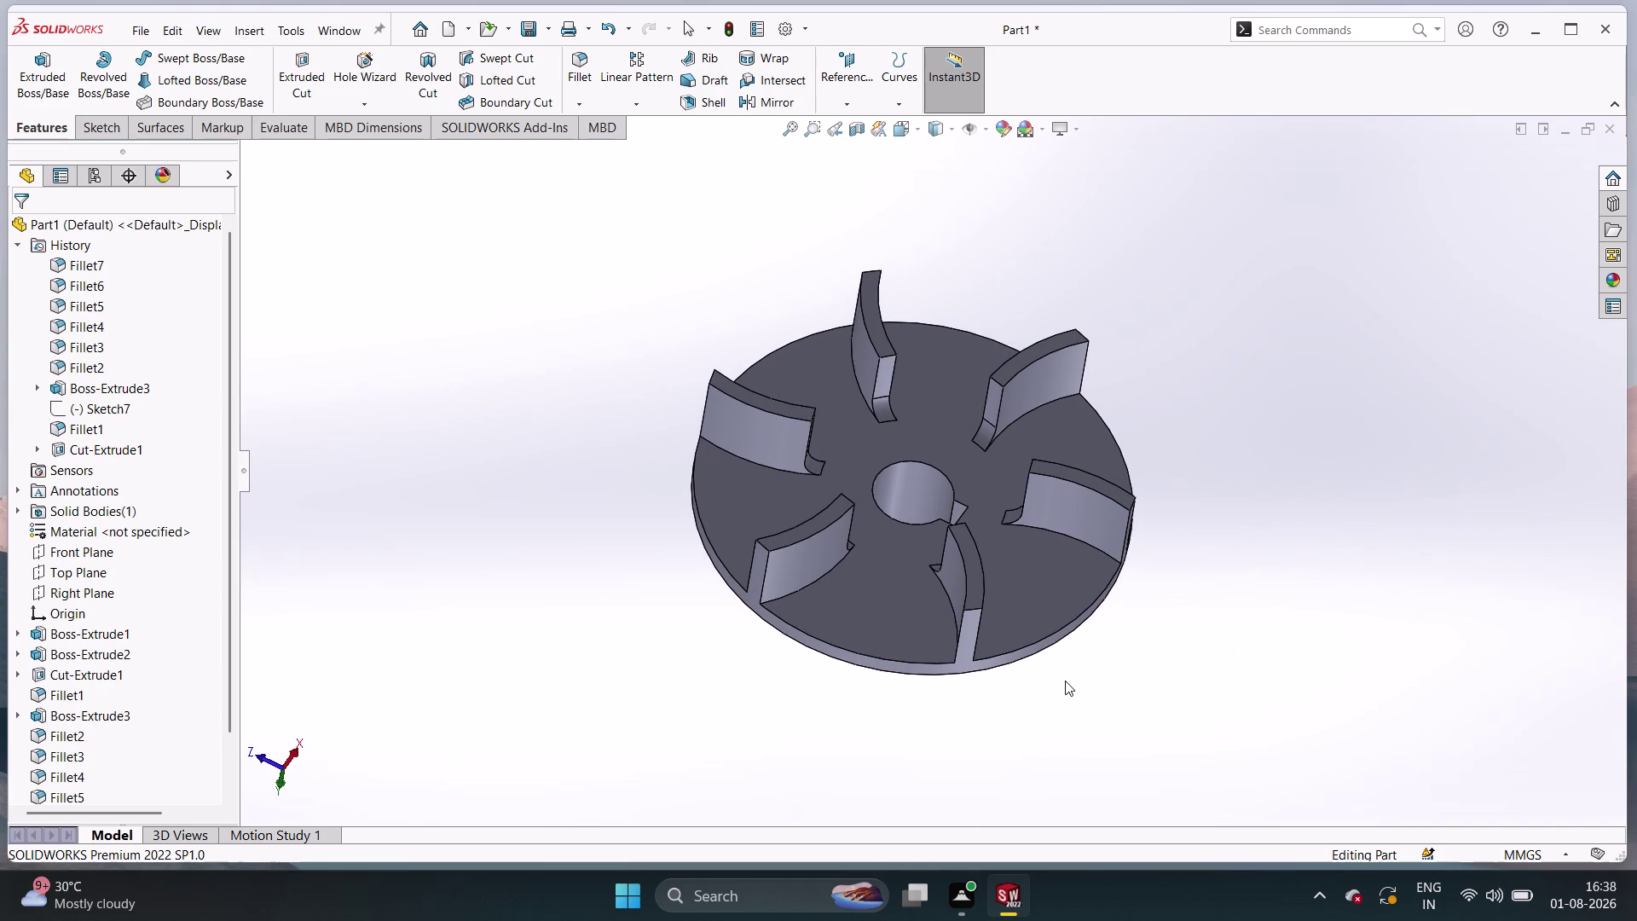
middle_drag(1066, 681, 1075, 715)
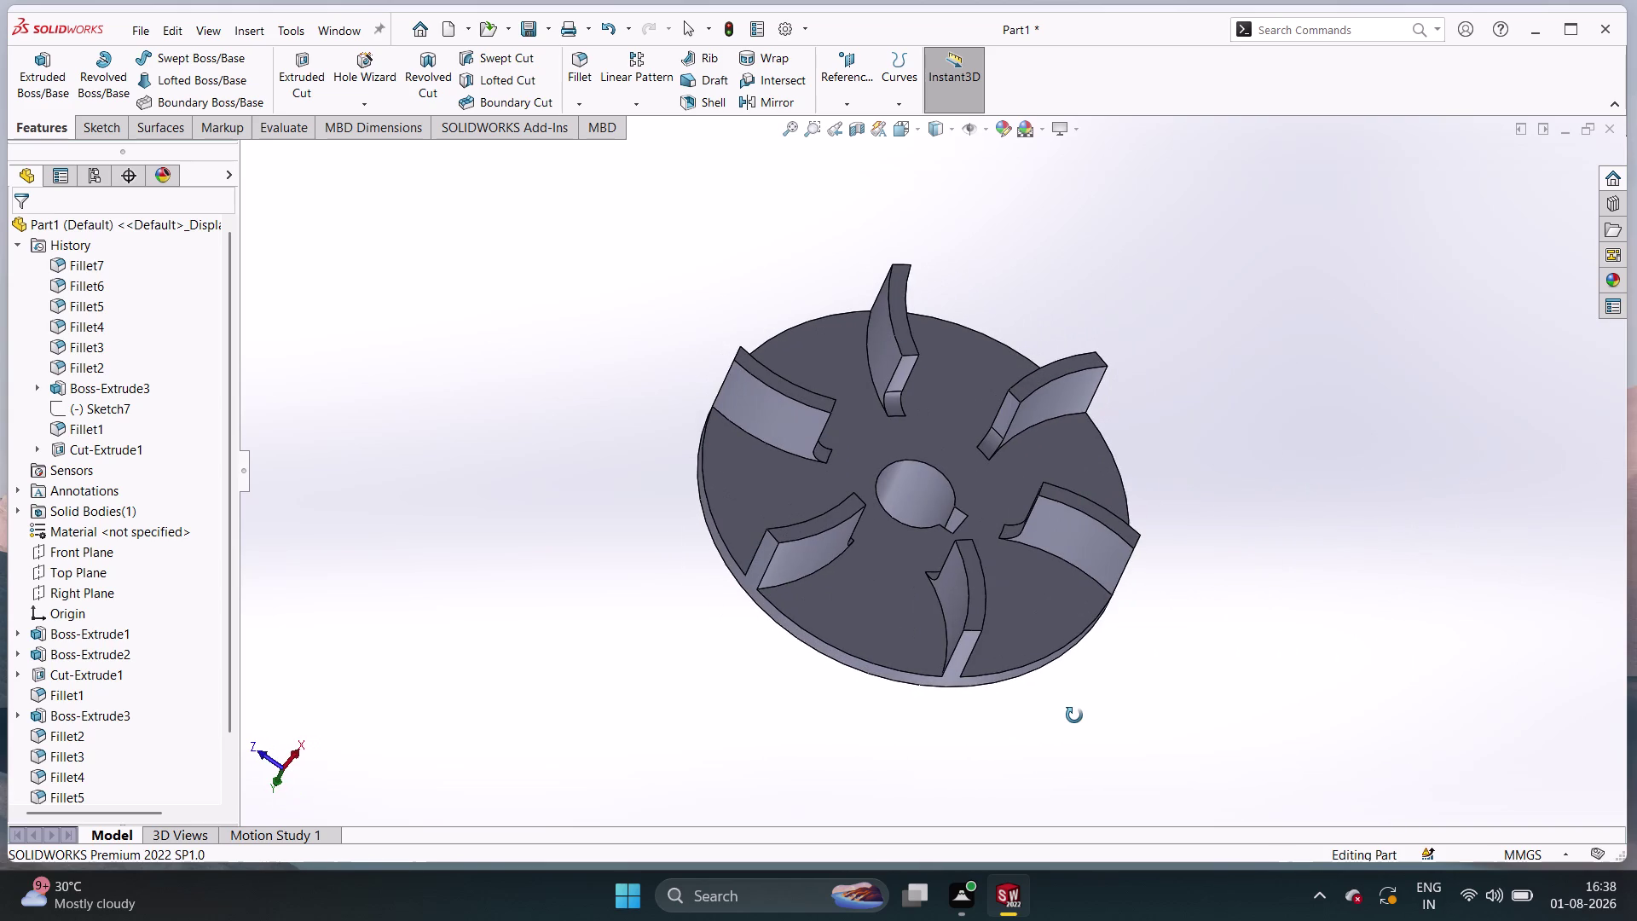
middle_drag(1074, 716, 1020, 812)
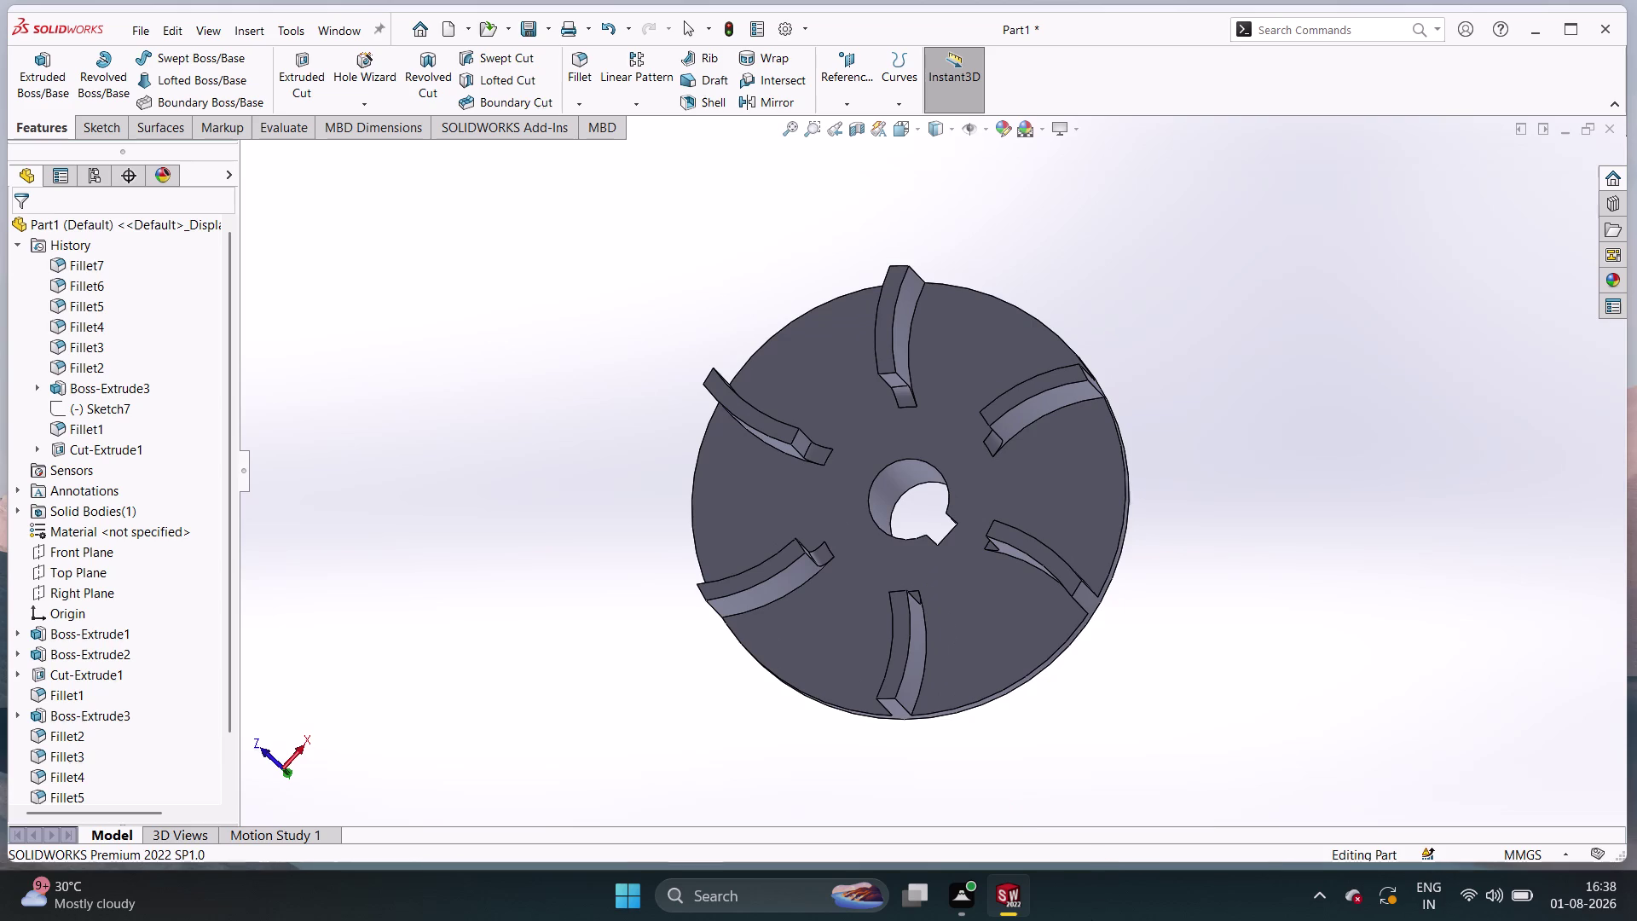
middle_drag(1128, 917, 1351, 745)
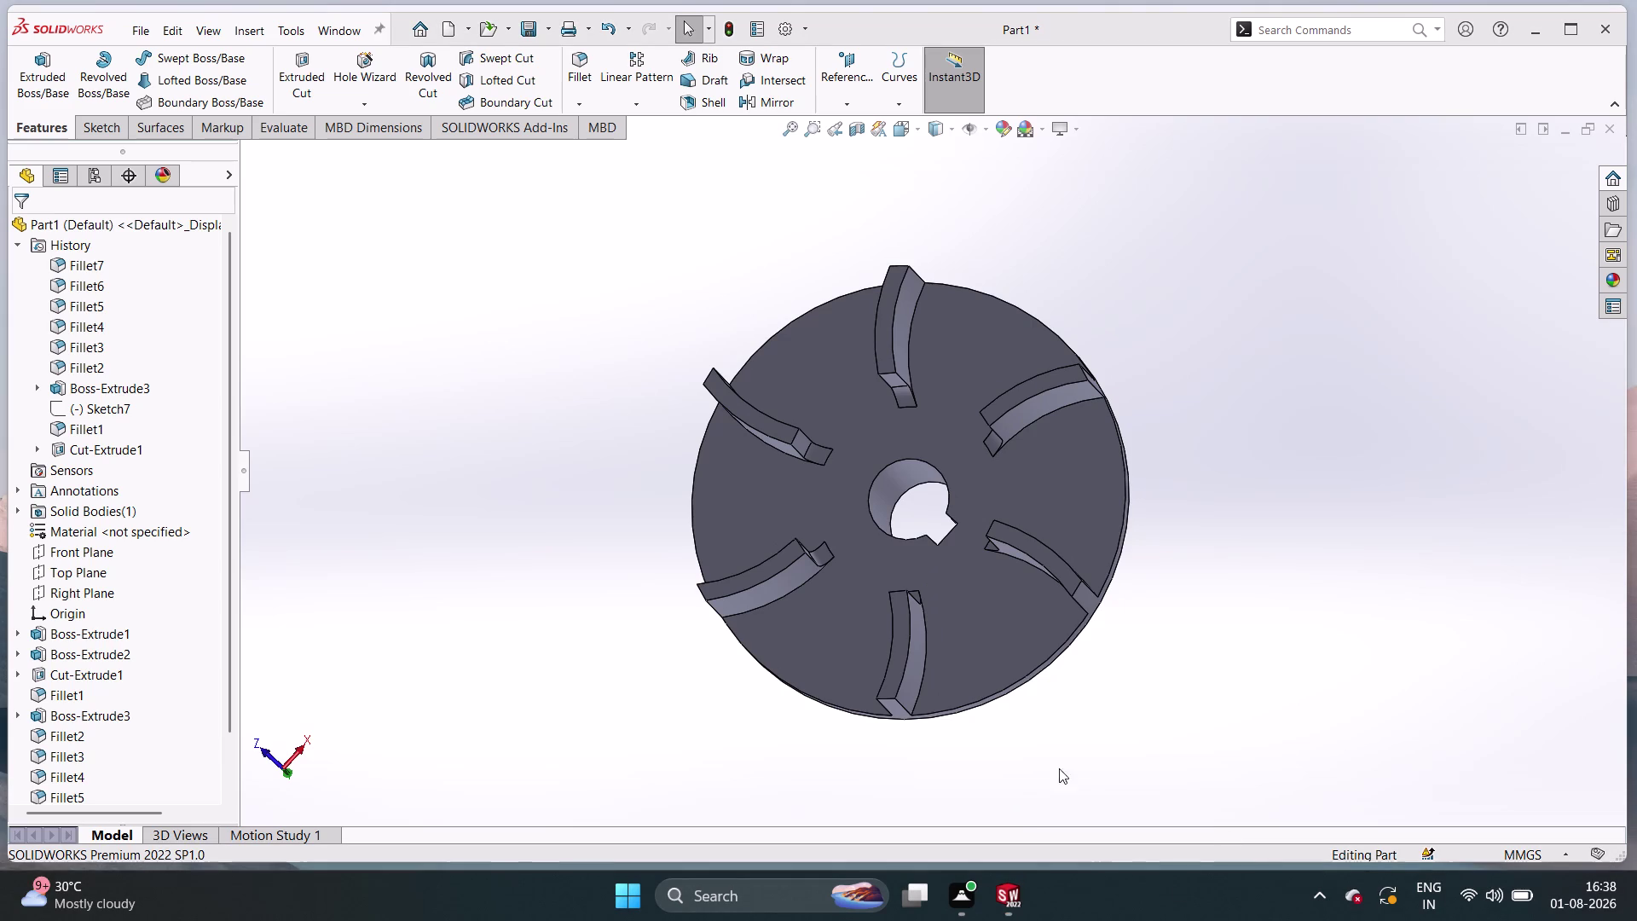
middle_drag(828, 732, 962, 721)
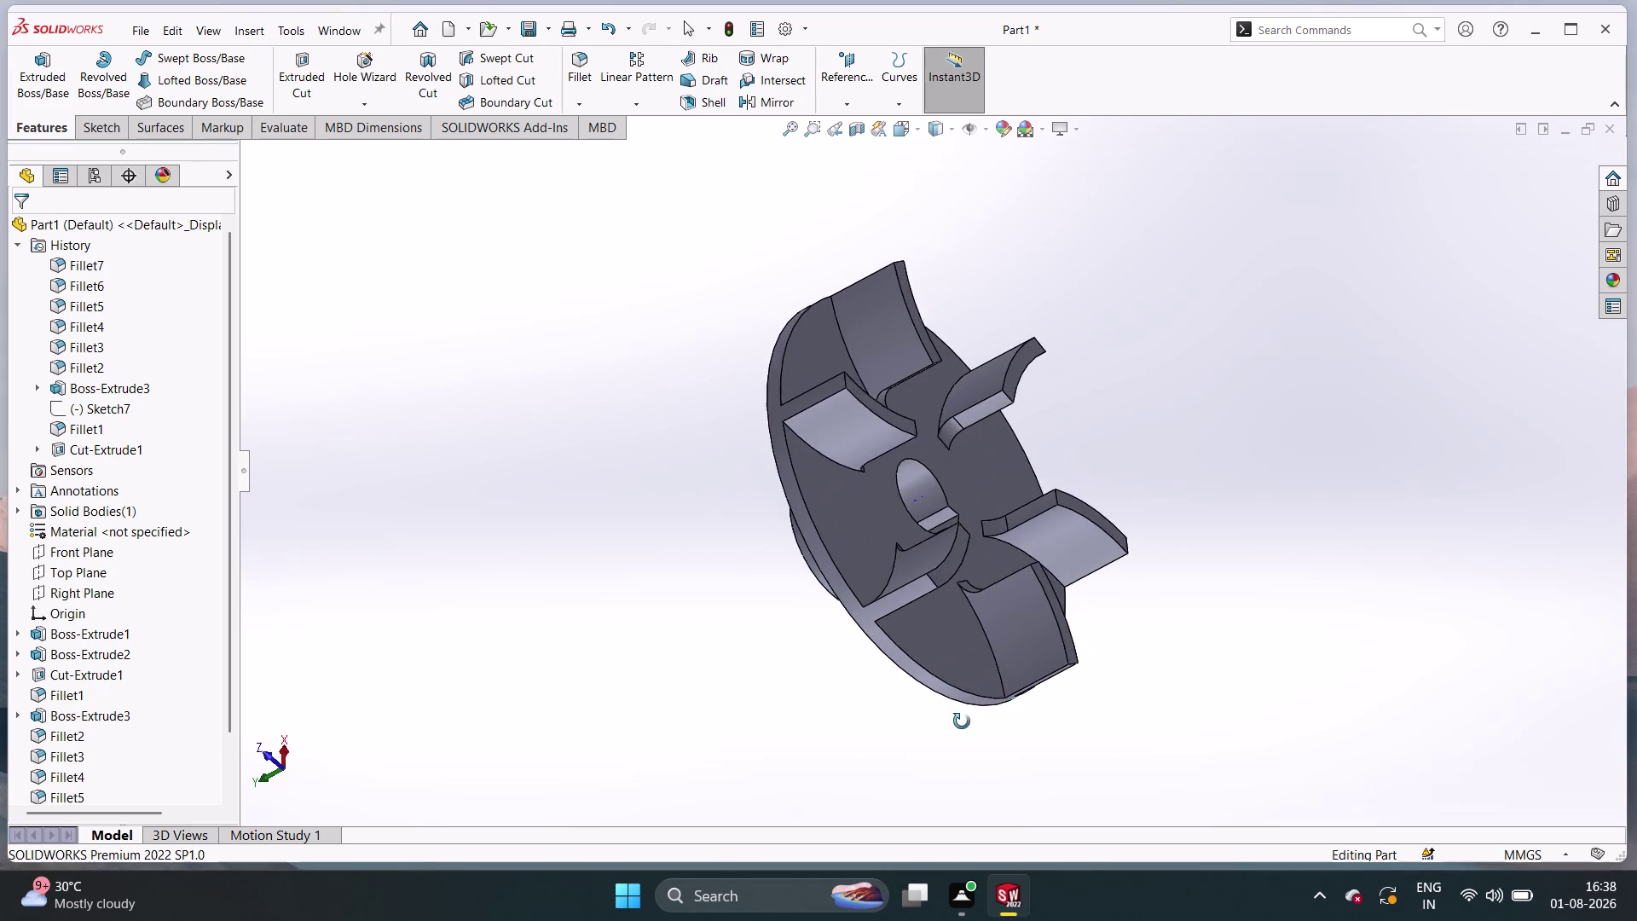
middle_drag(962, 721, 1519, 419)
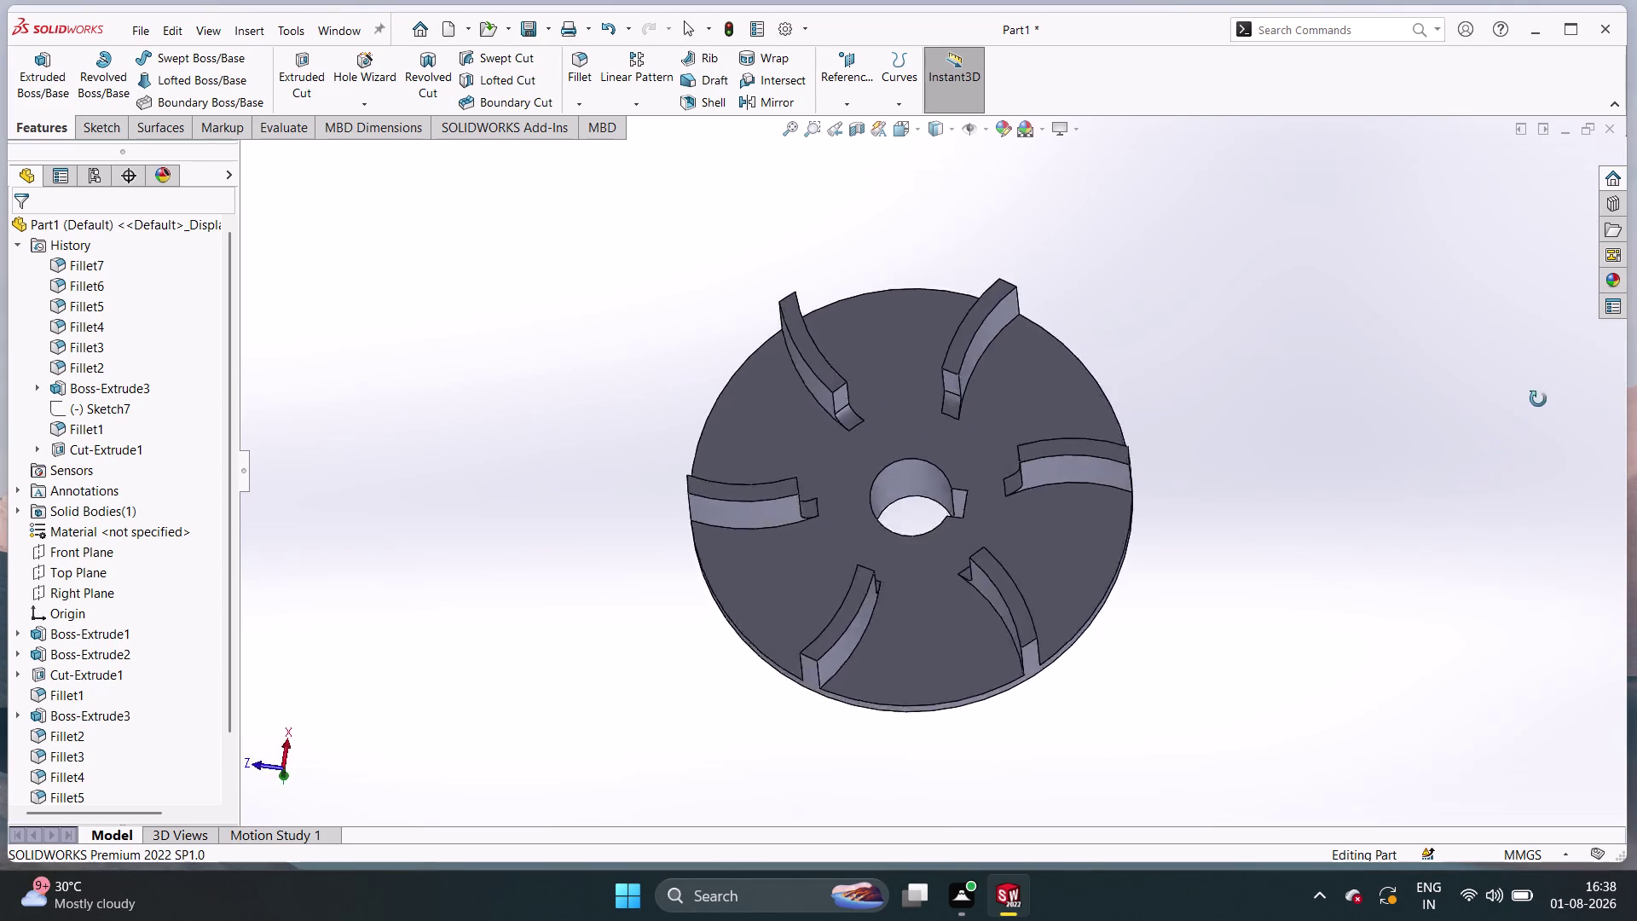
middle_drag(1520, 419, 1613, 261)
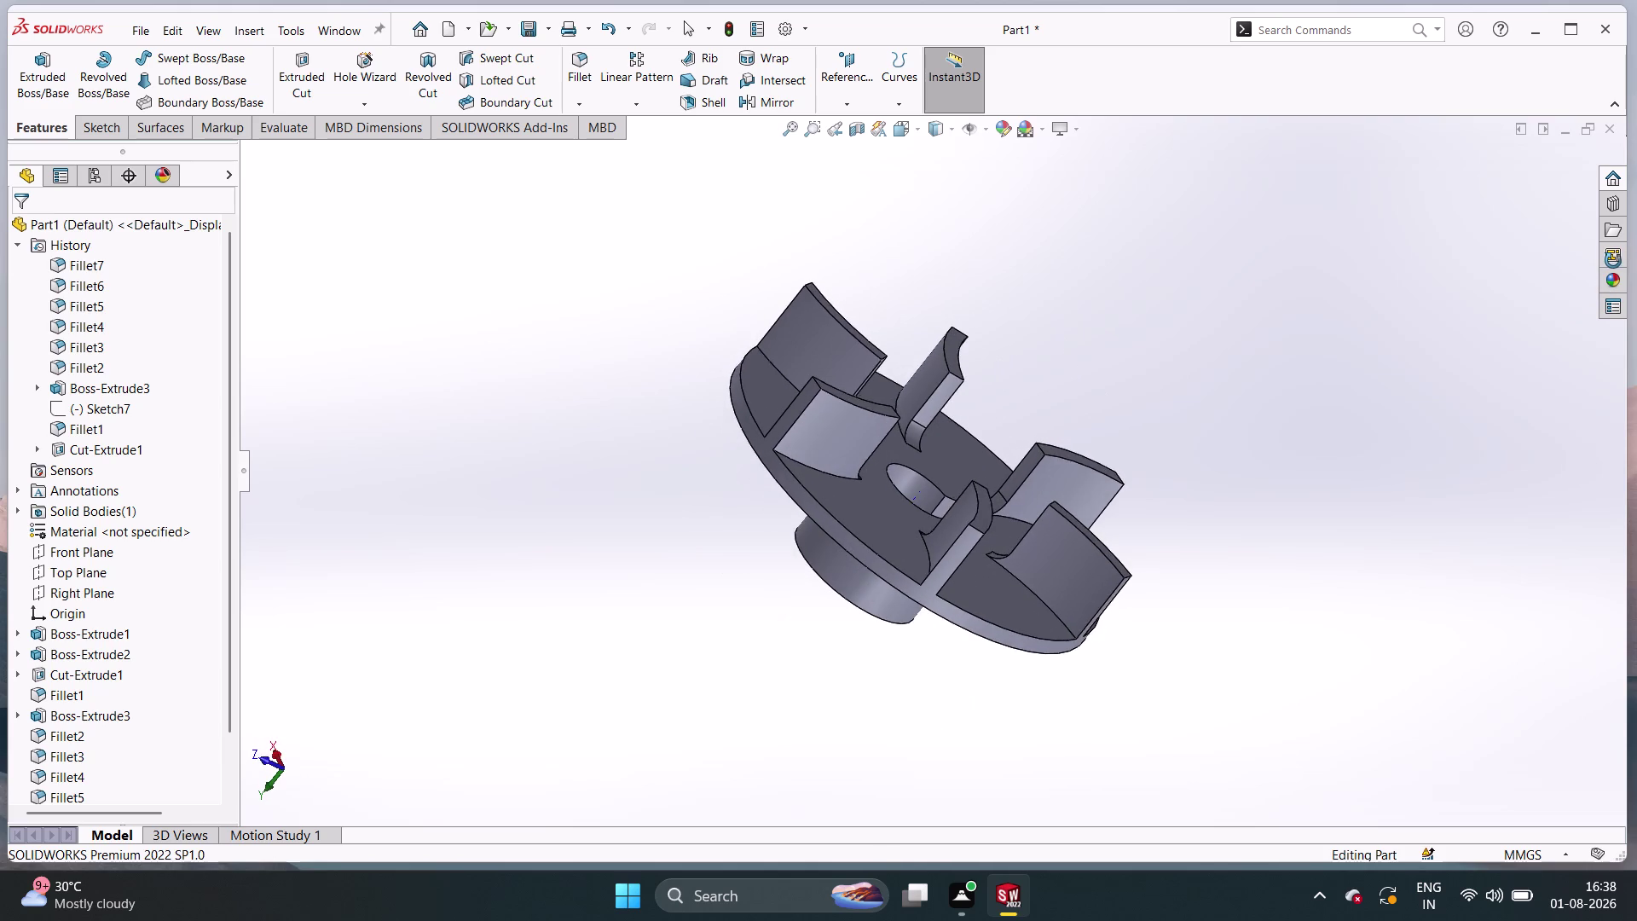
middle_drag(1613, 261, 1253, 492)
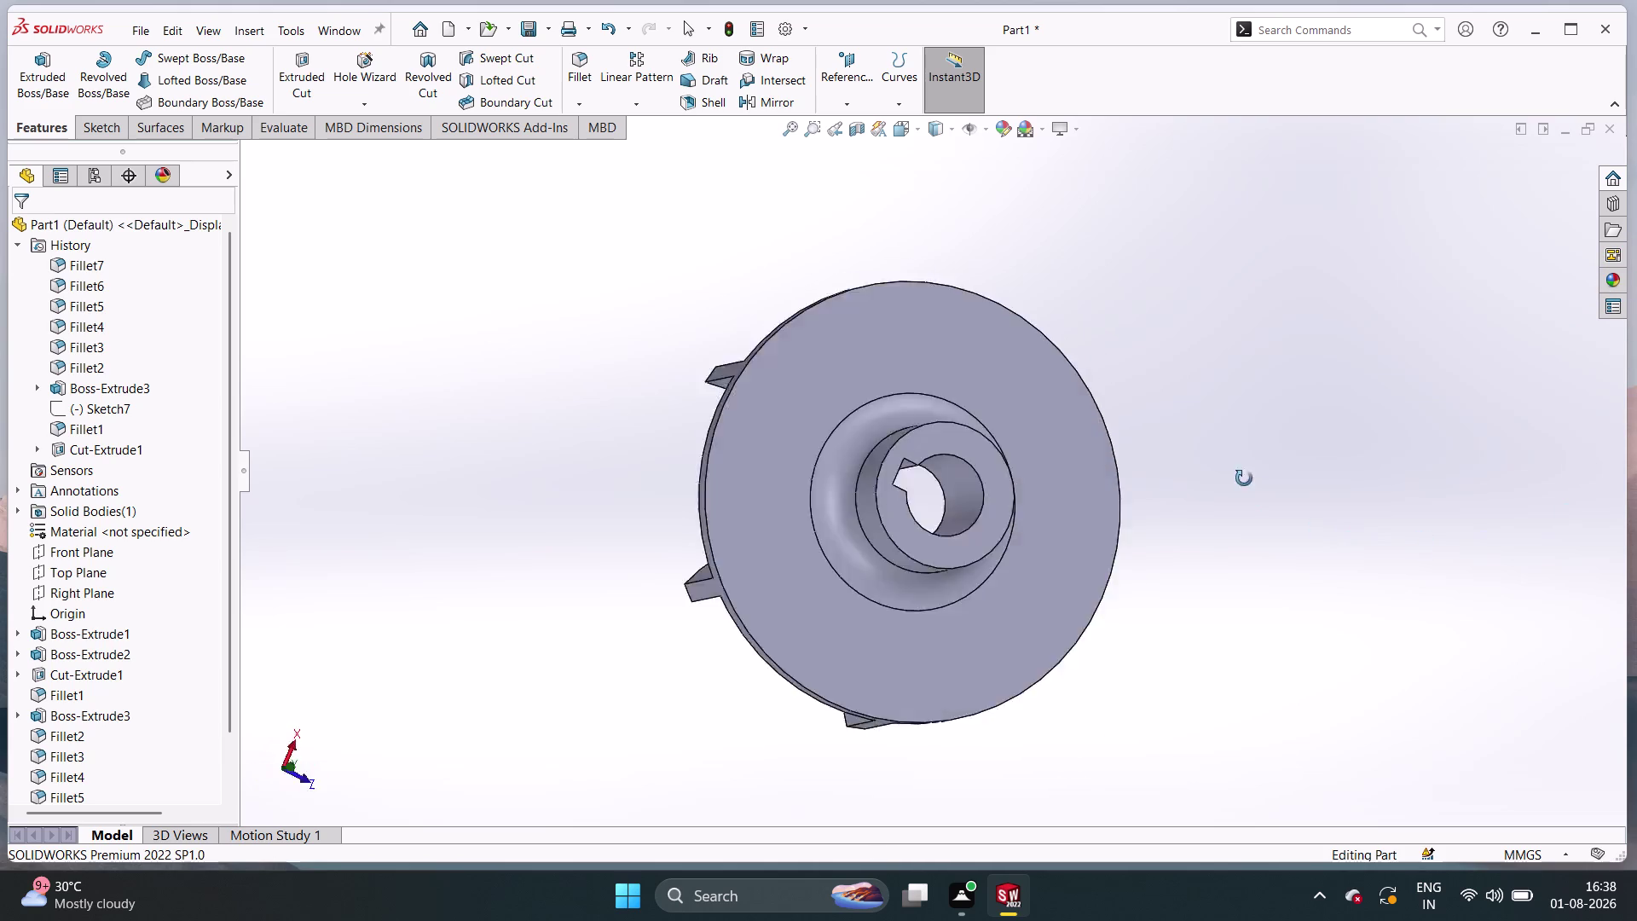
middle_drag(1253, 492, 341, 677)
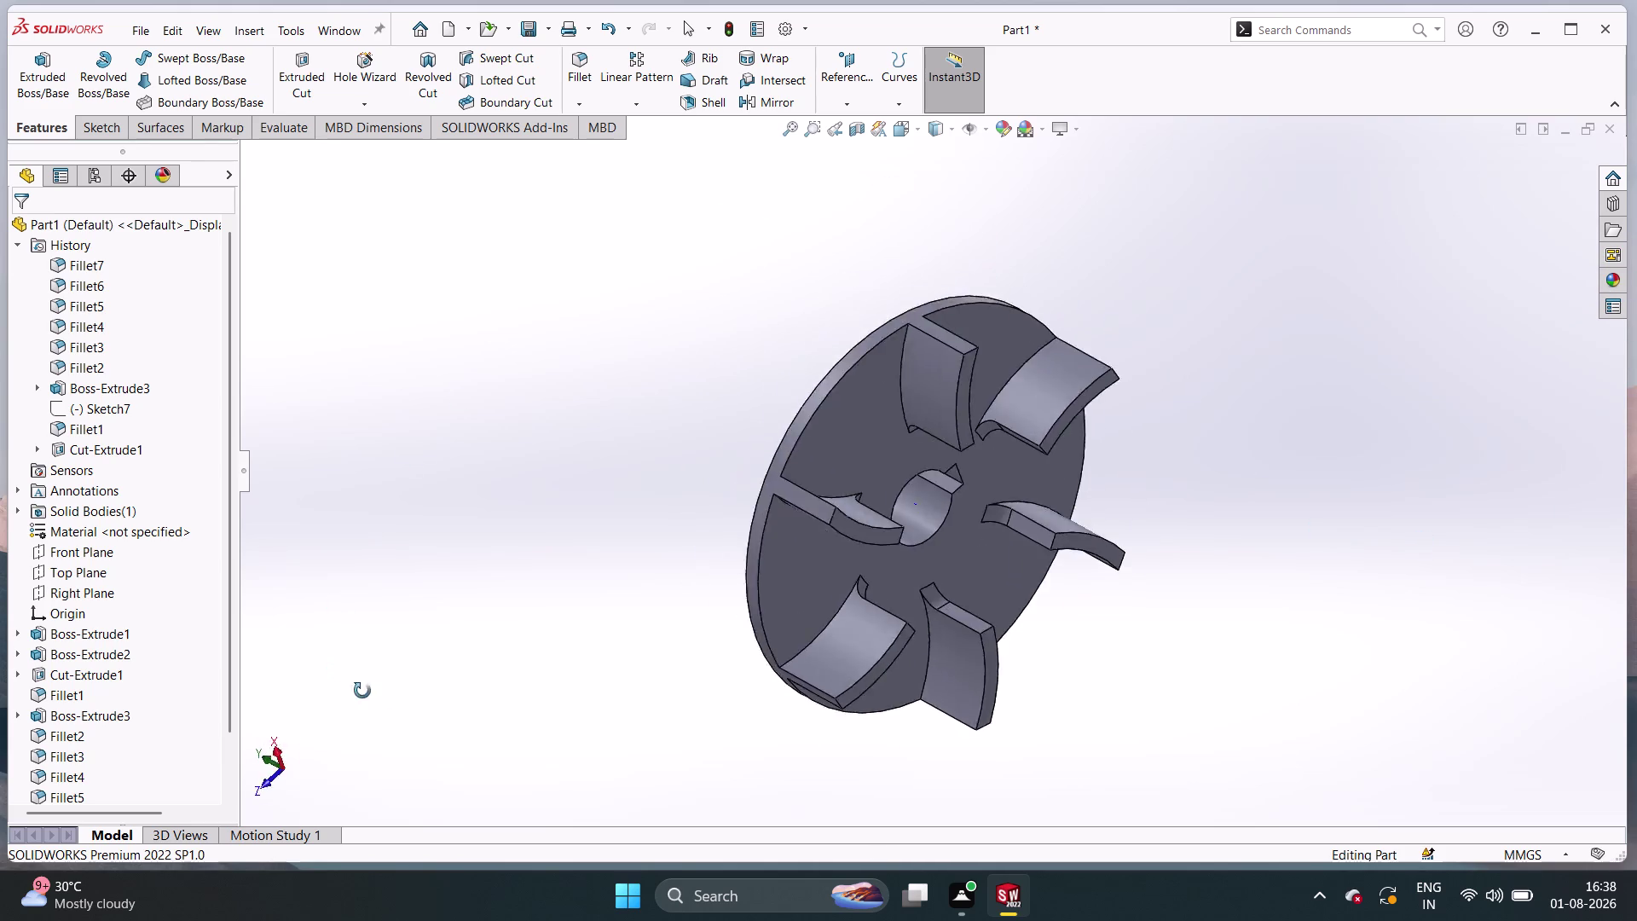
Settle the impeller in an angled view and bring up the Print dialog.
middle_drag(341, 677, 958, 145)
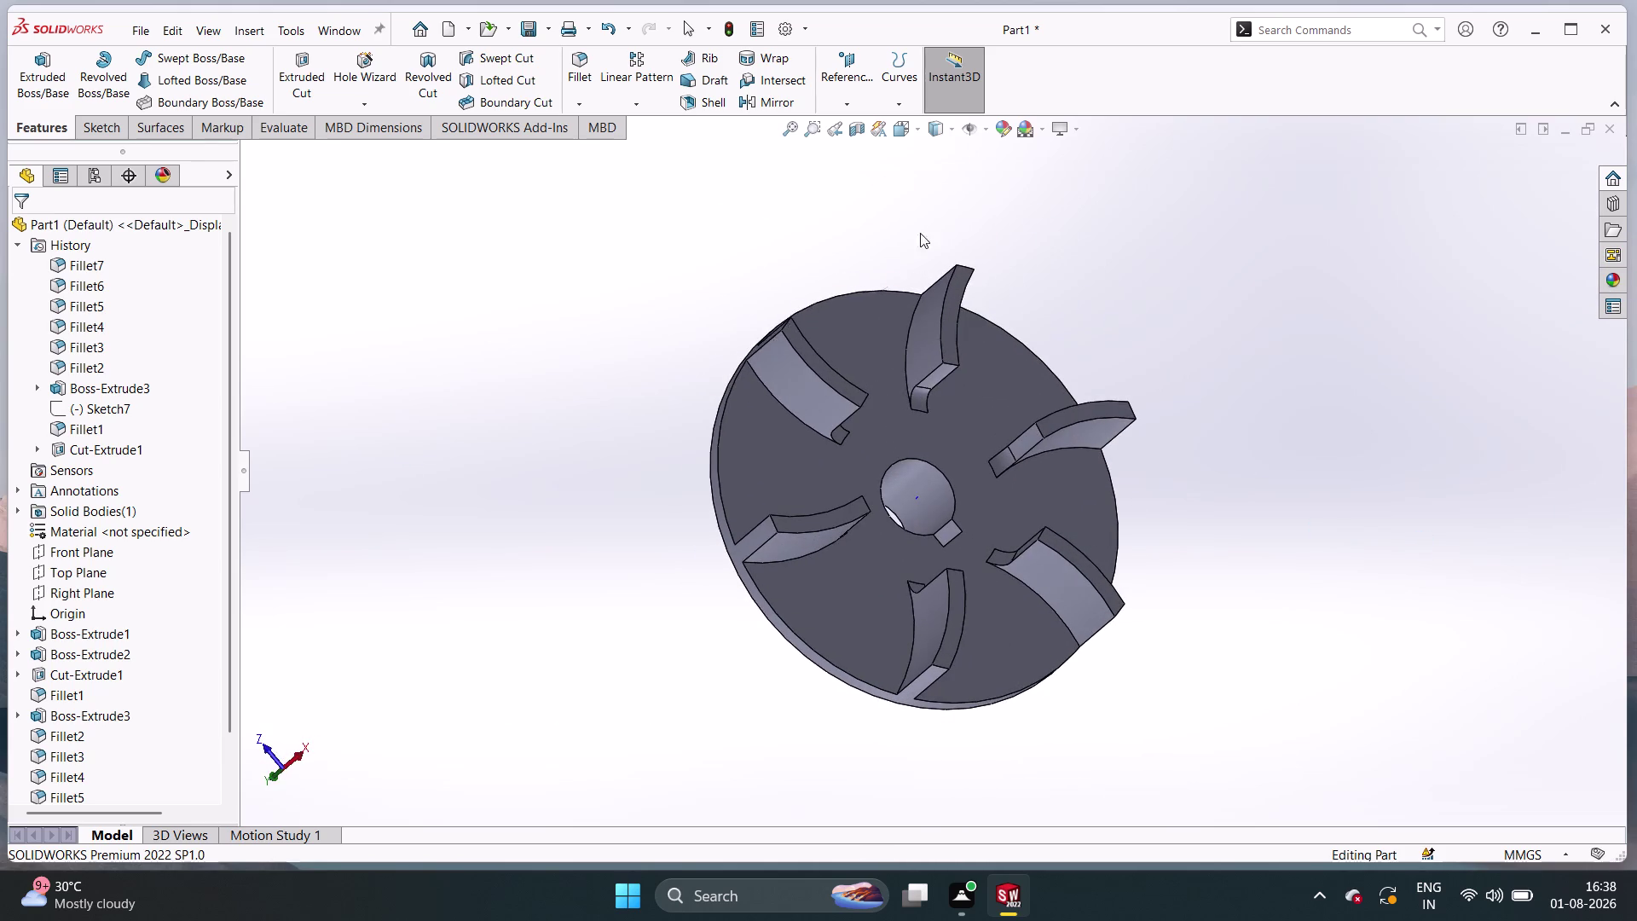
middle_drag(879, 439, 945, 243)
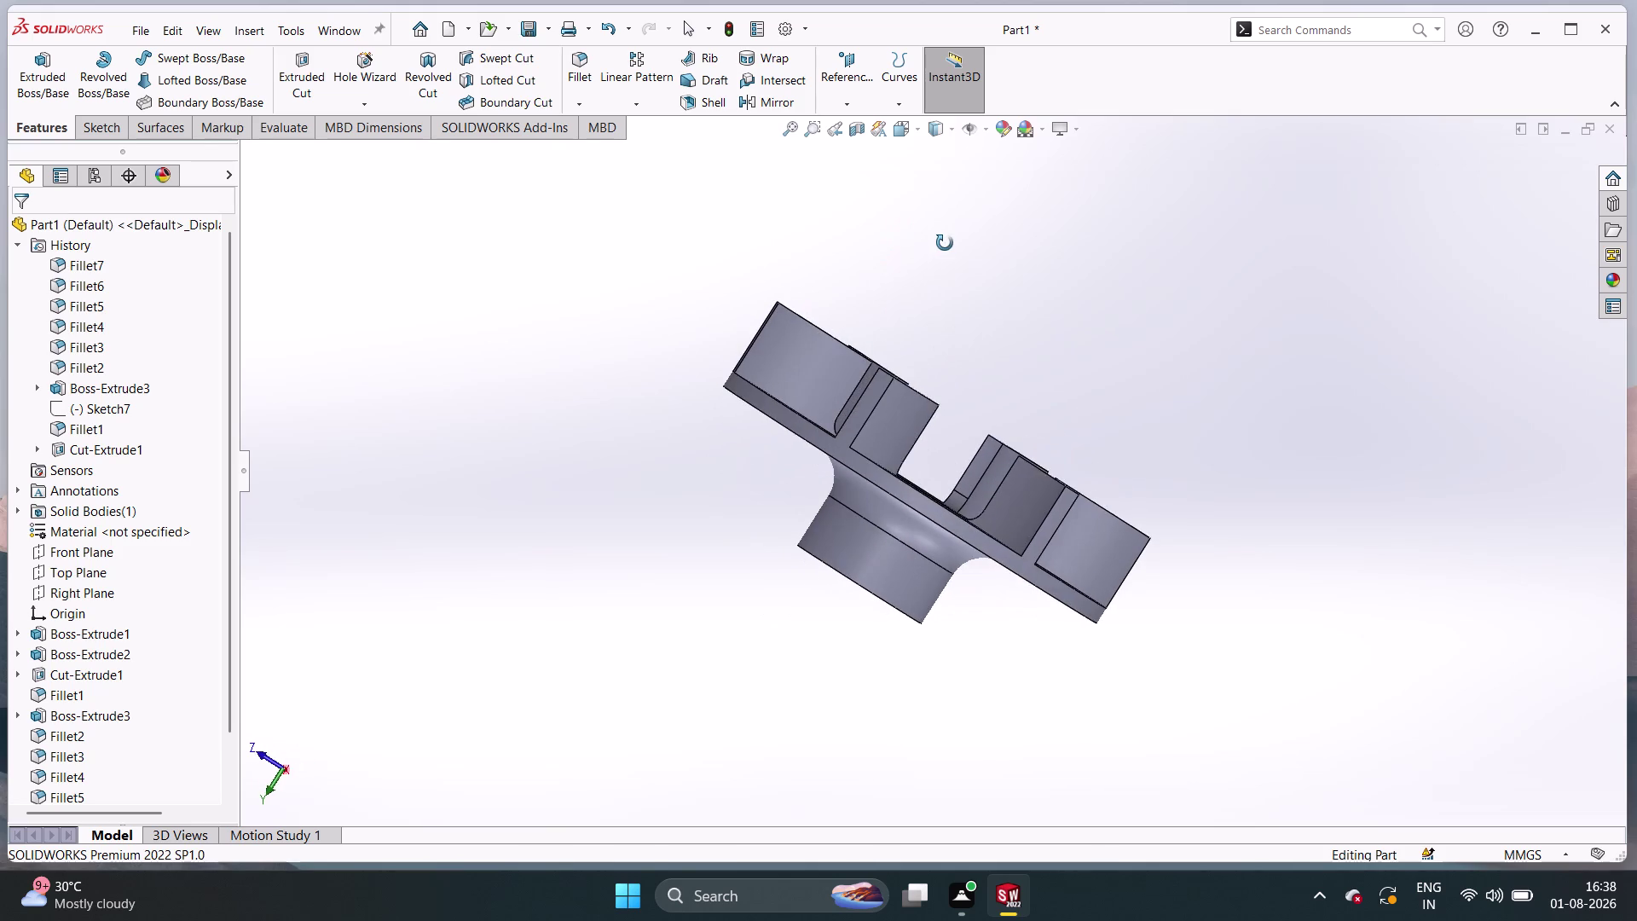
middle_drag(945, 243, 689, 311)
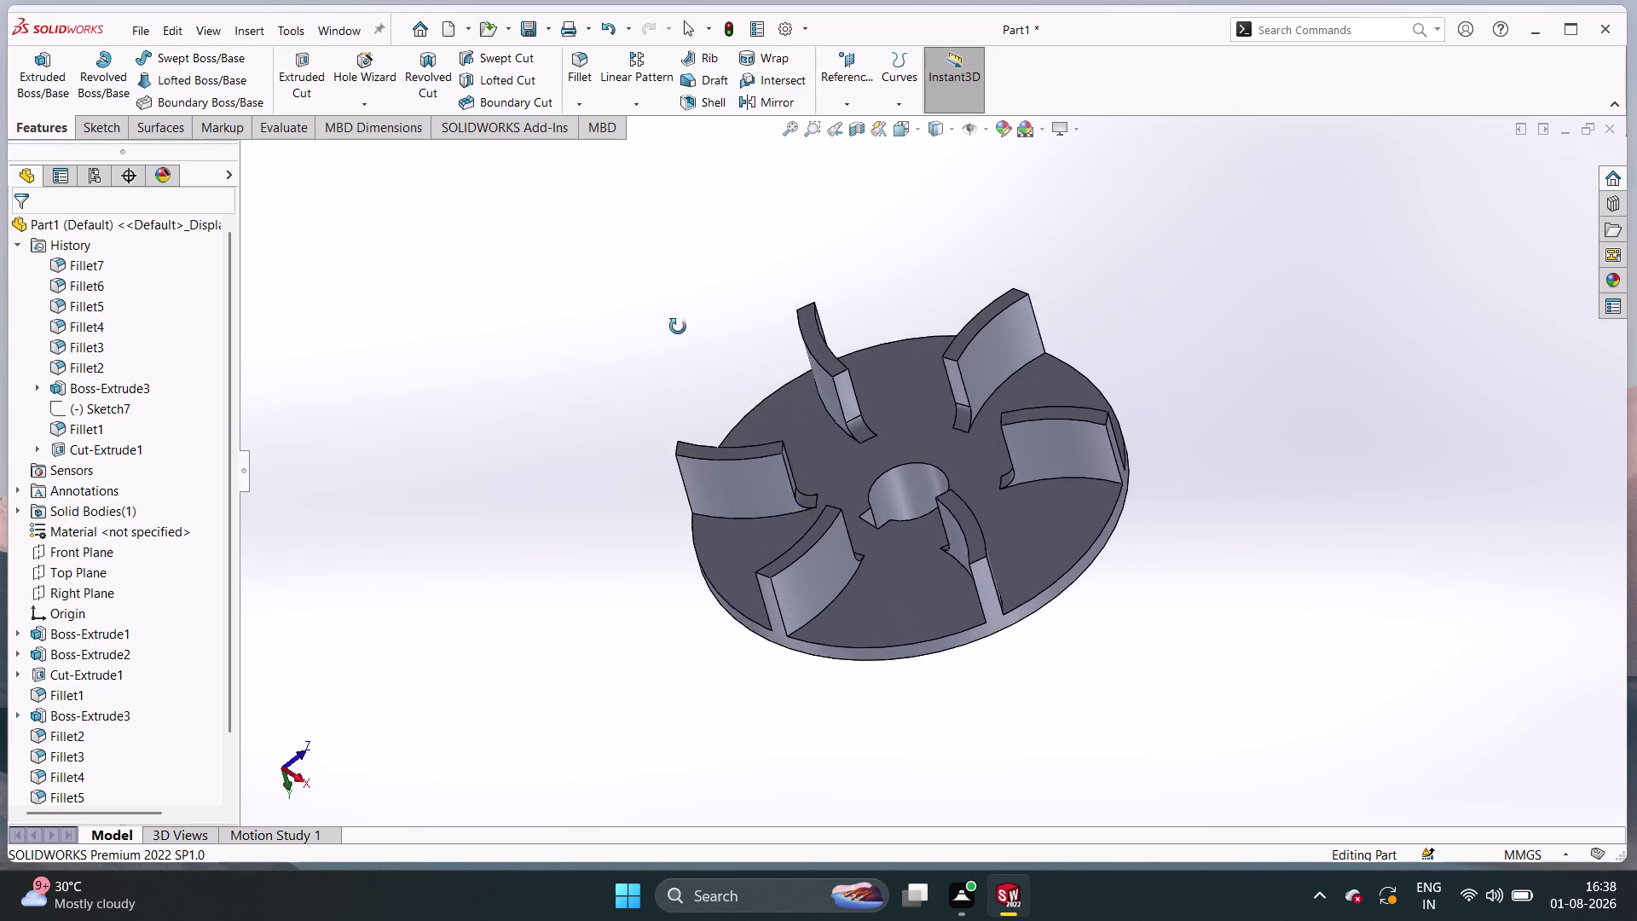
middle_drag(689, 311, 711, 506)
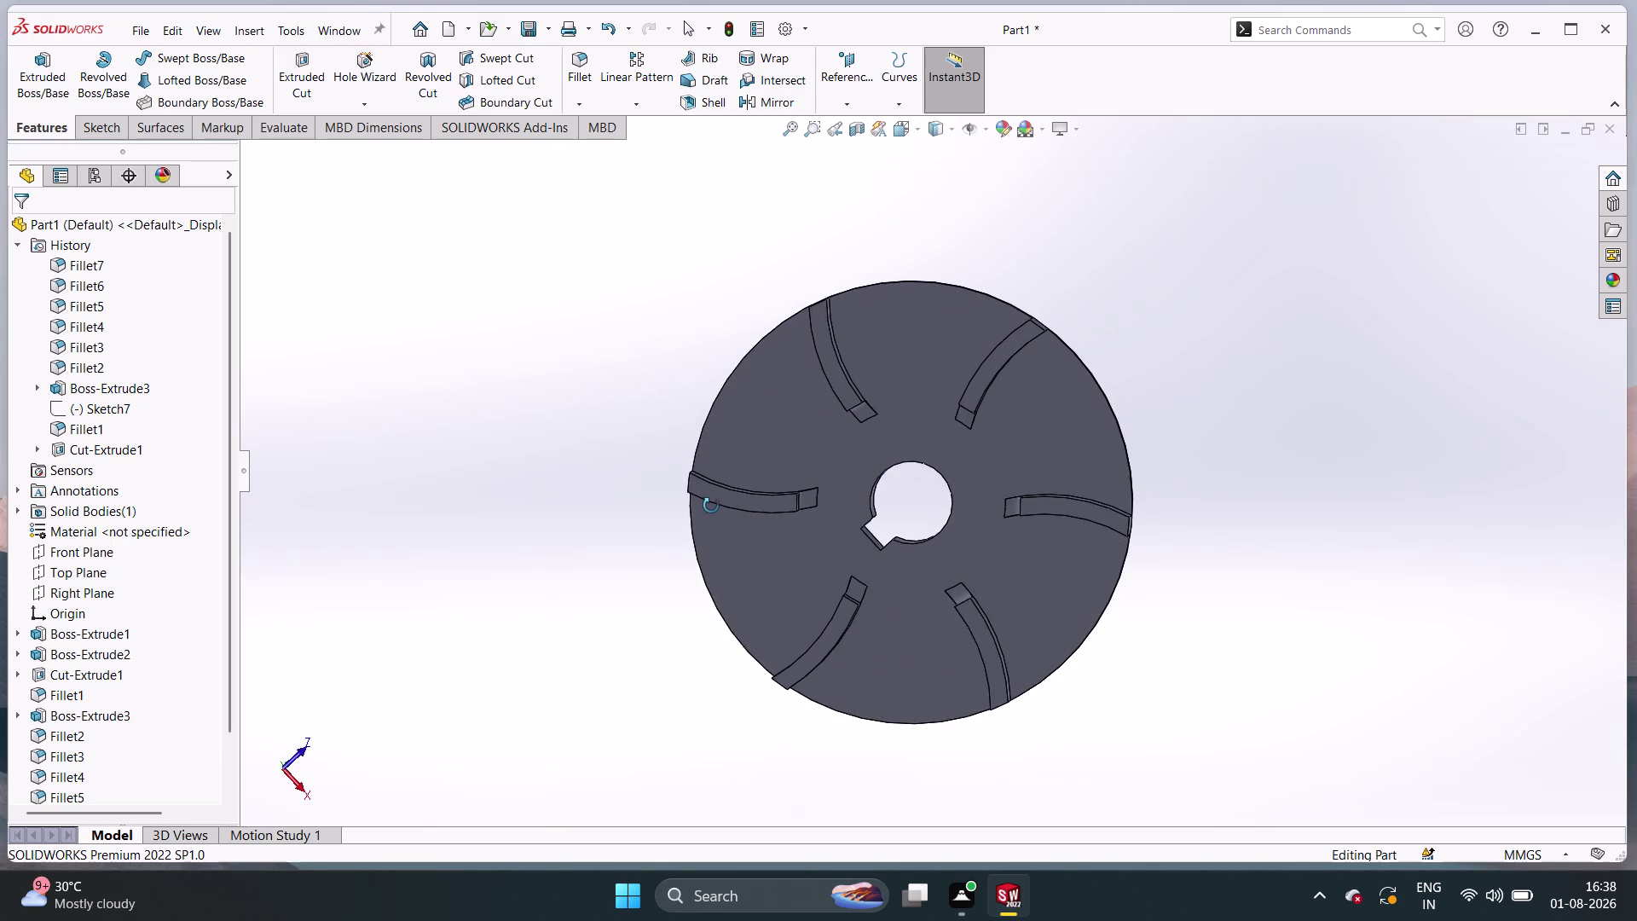
middle_drag(712, 506, 767, 339)
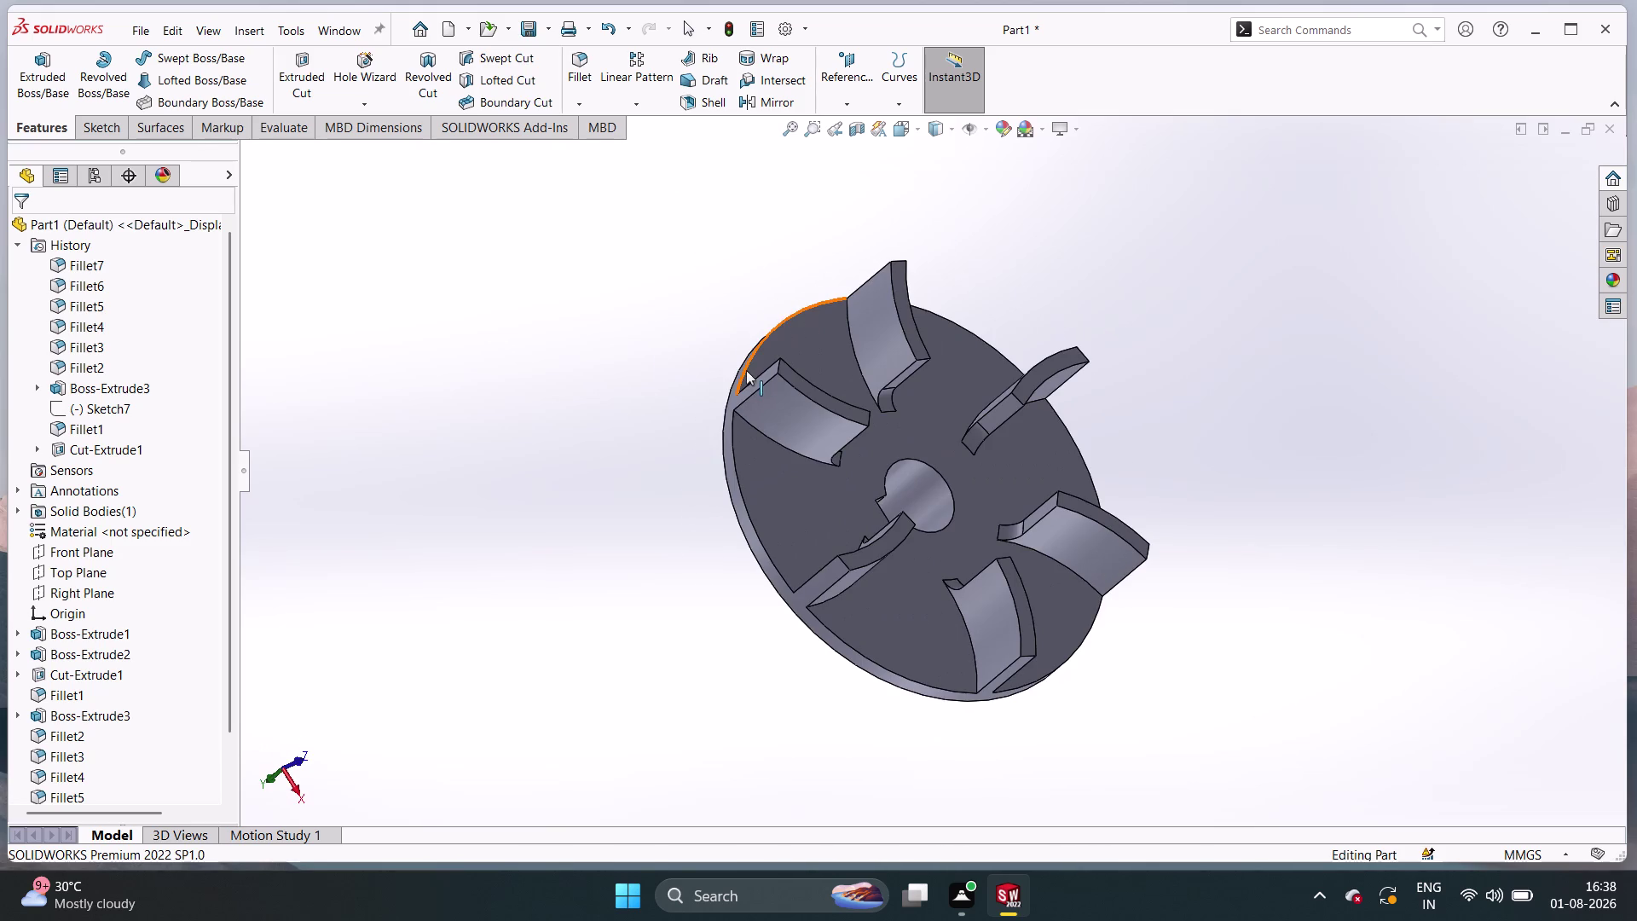
middle_drag(781, 457, 741, 532)
scroll(down, 3)
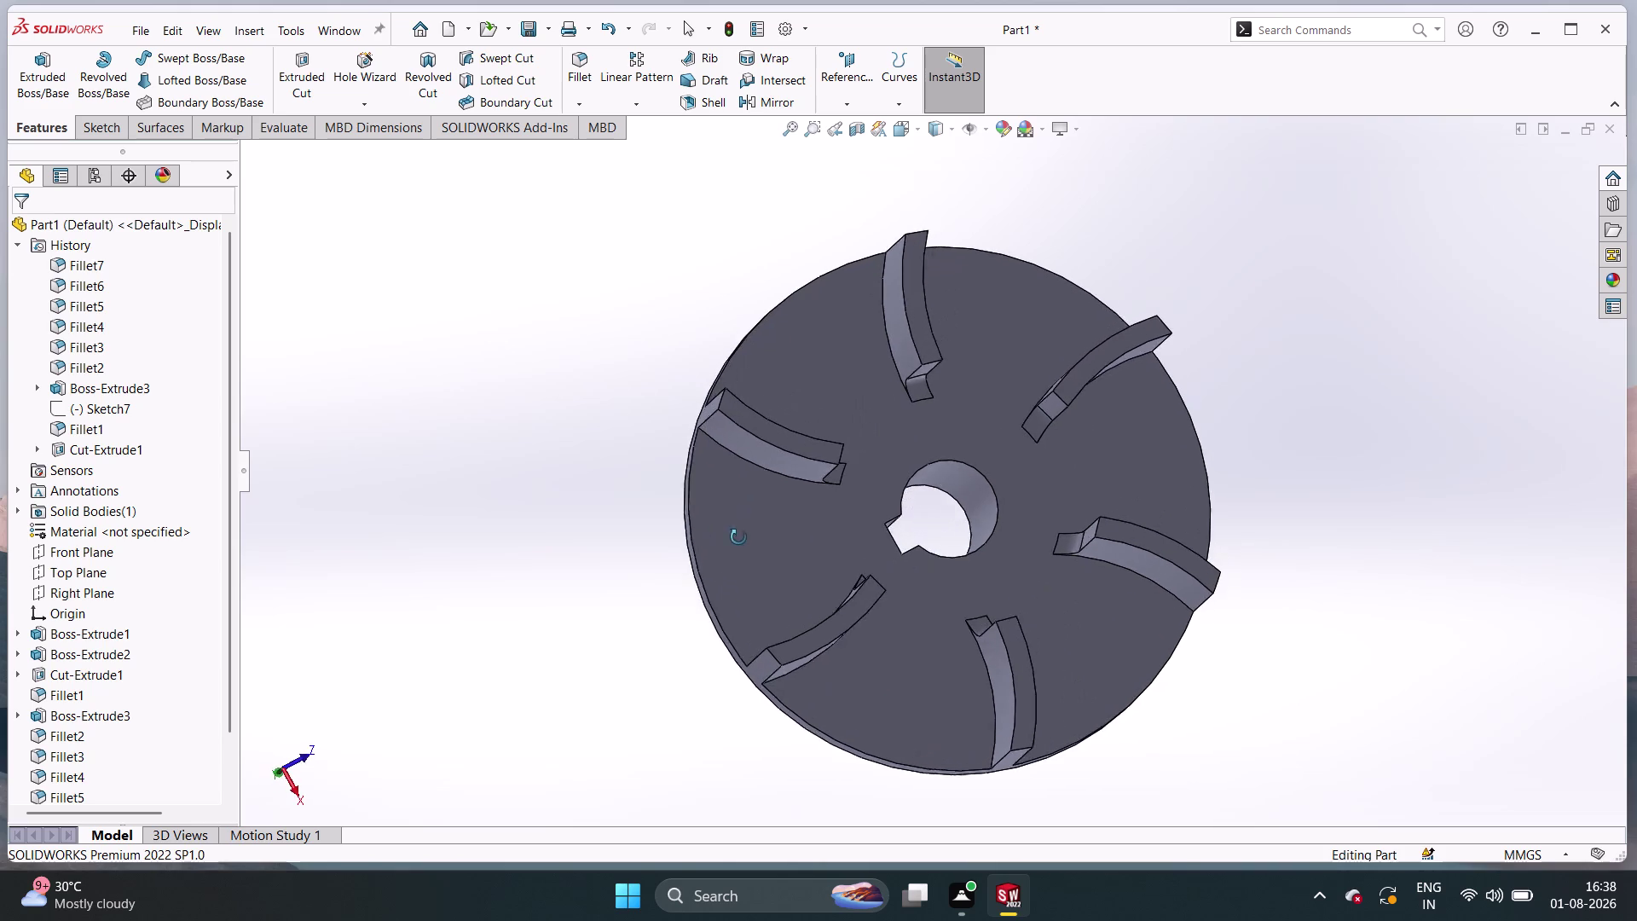
middle_drag(742, 531, 717, 590)
middle_drag(693, 617, 726, 532)
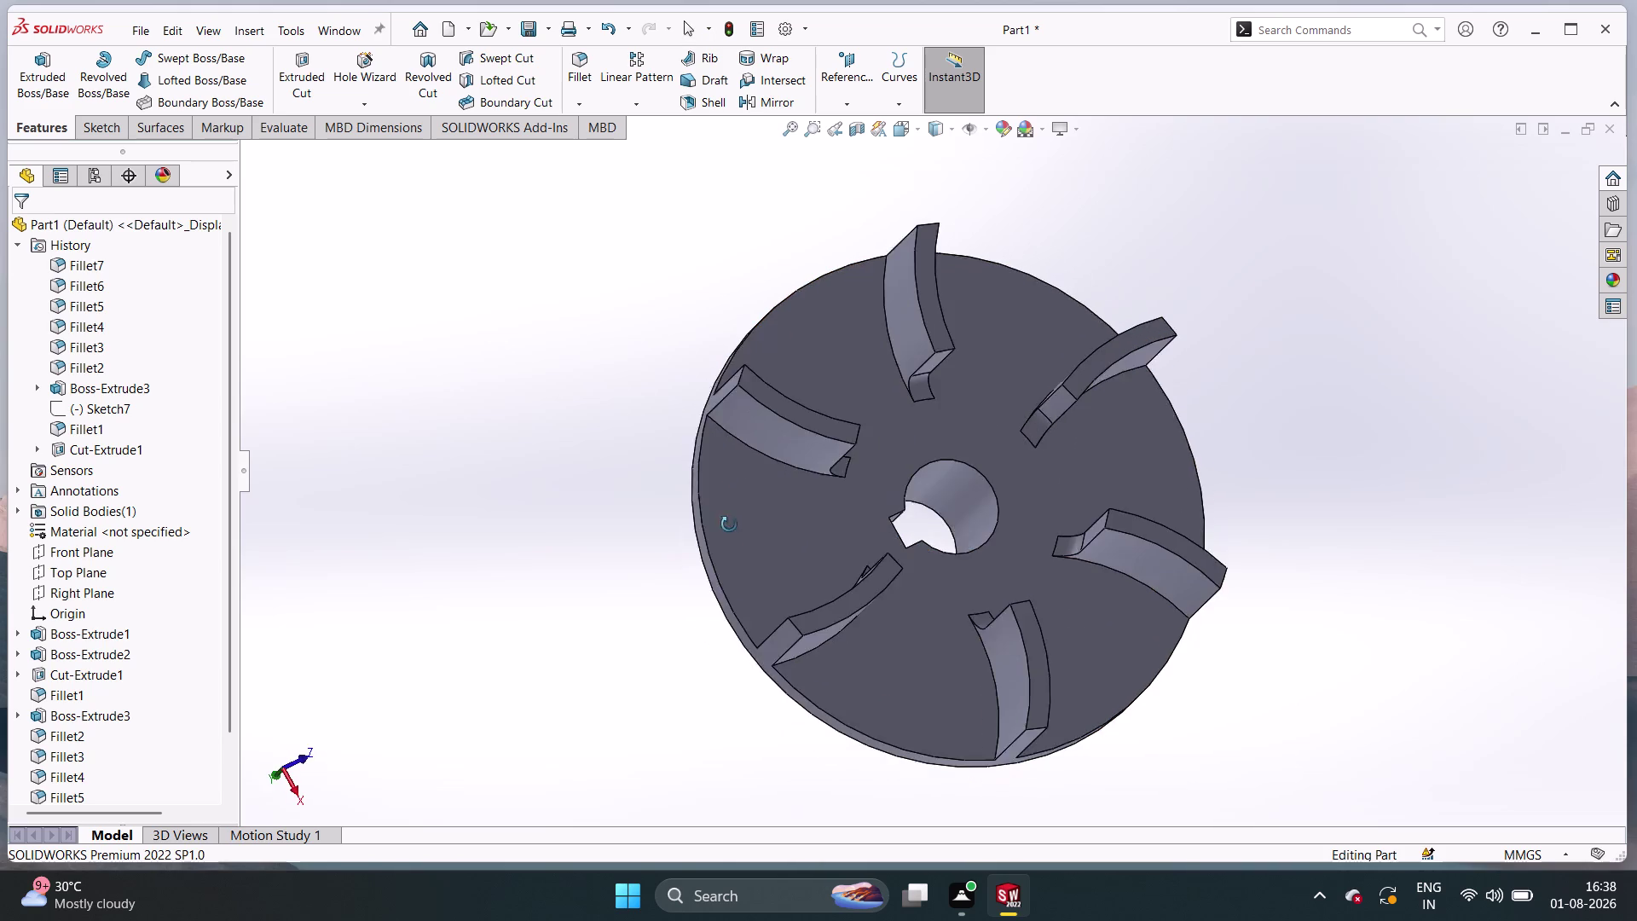
middle_drag(727, 531, 731, 459)
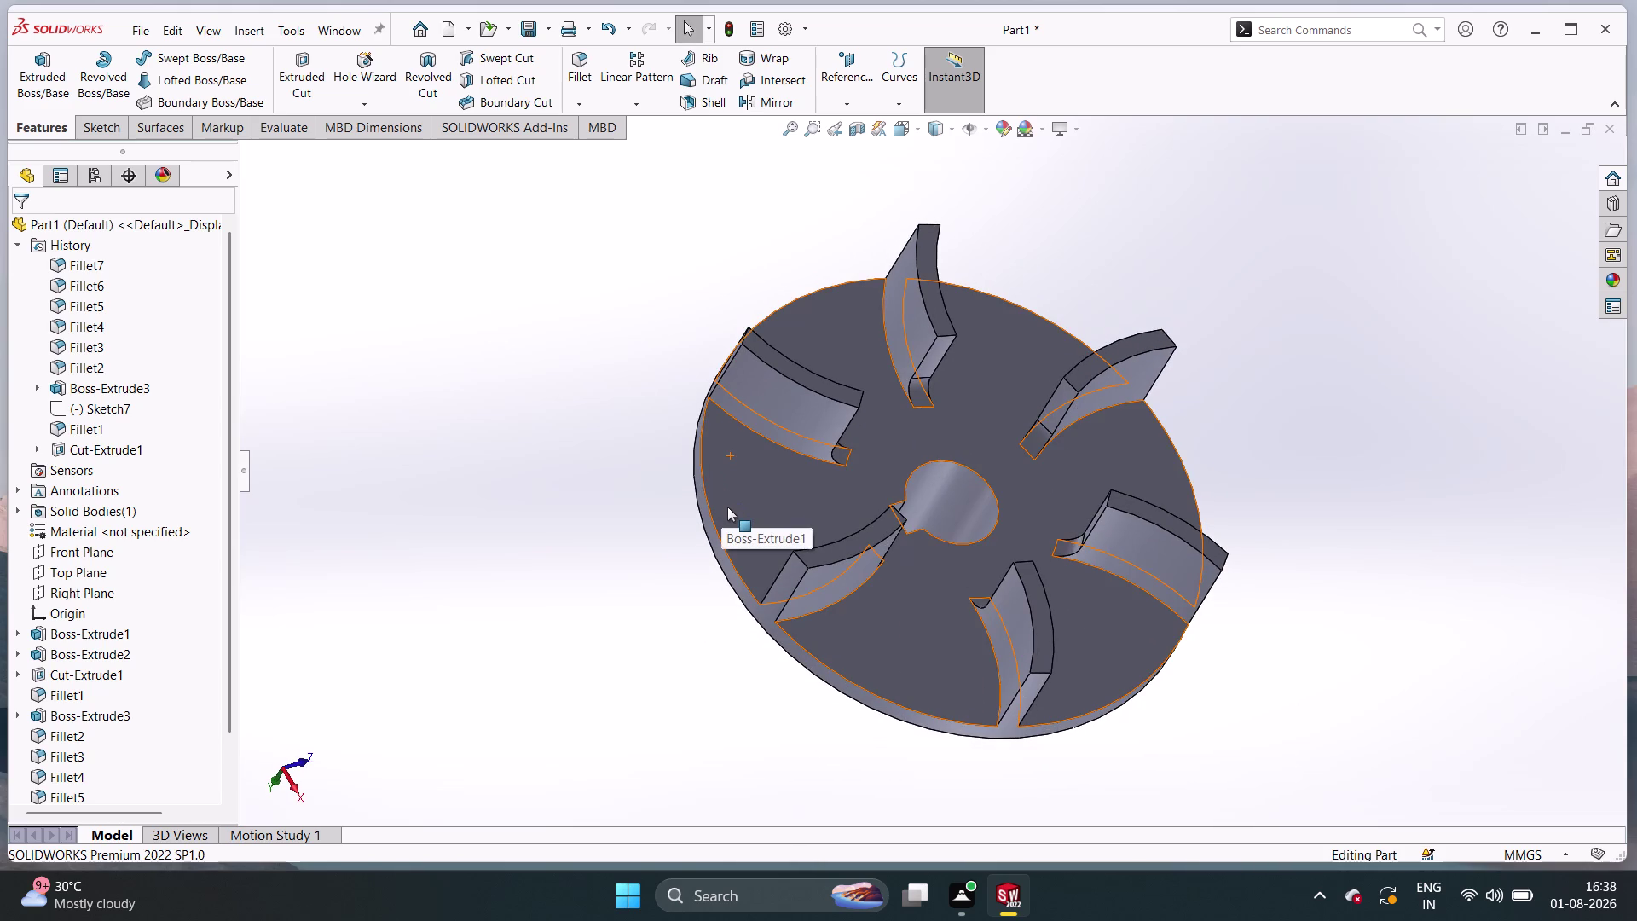
key(ctrl+p)
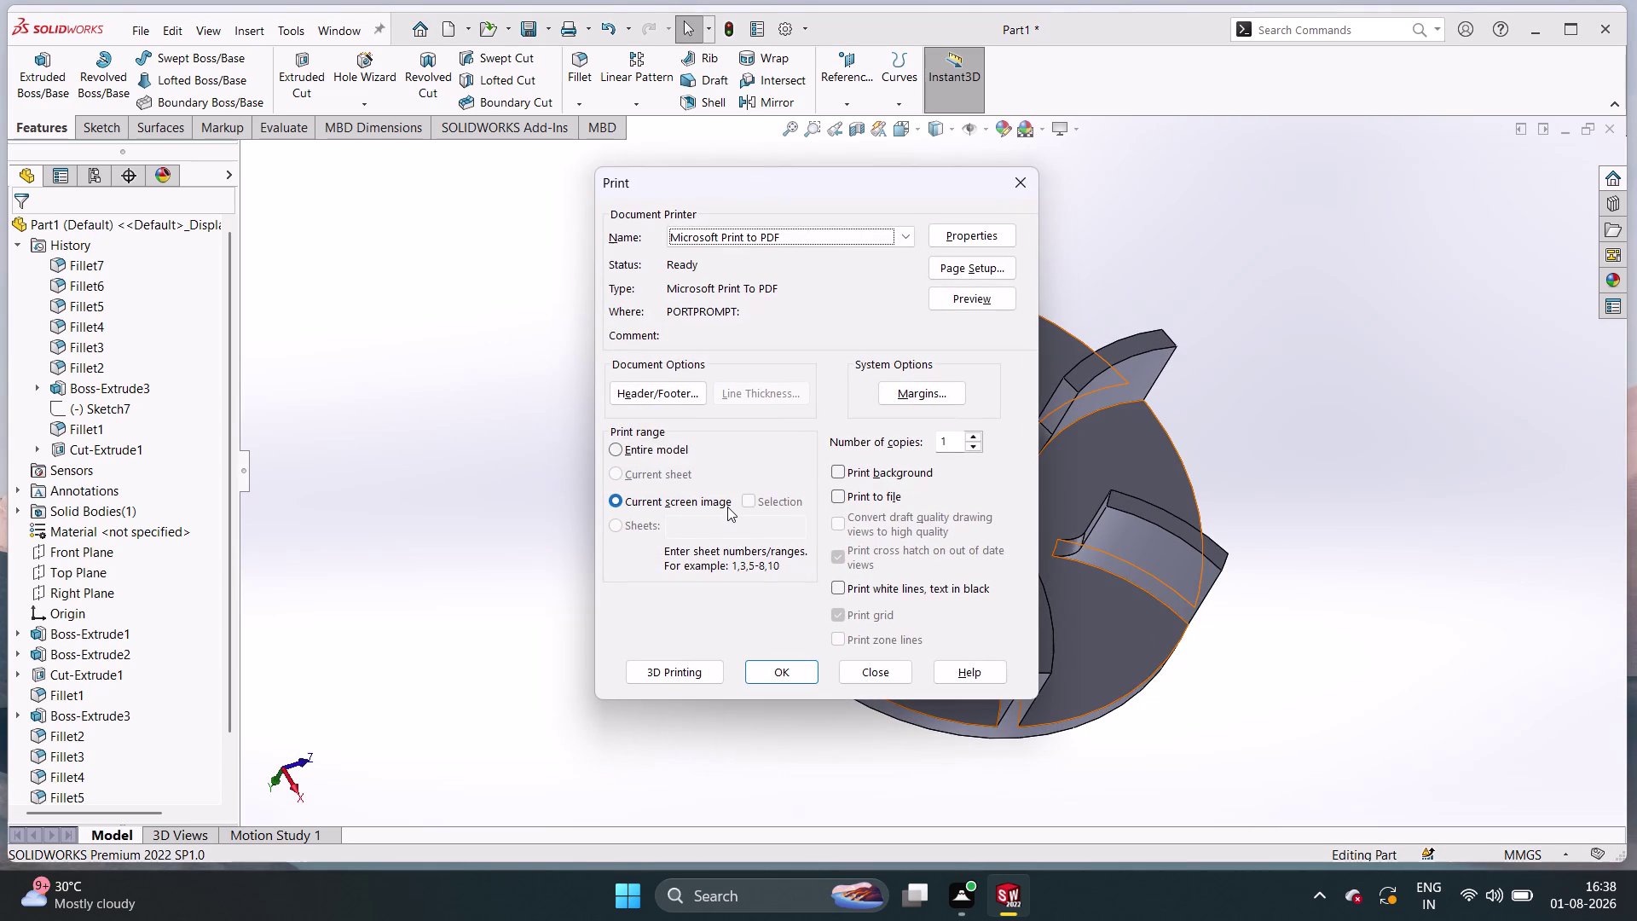
Preview the impeller printout, then leave the preview.
click(963, 303)
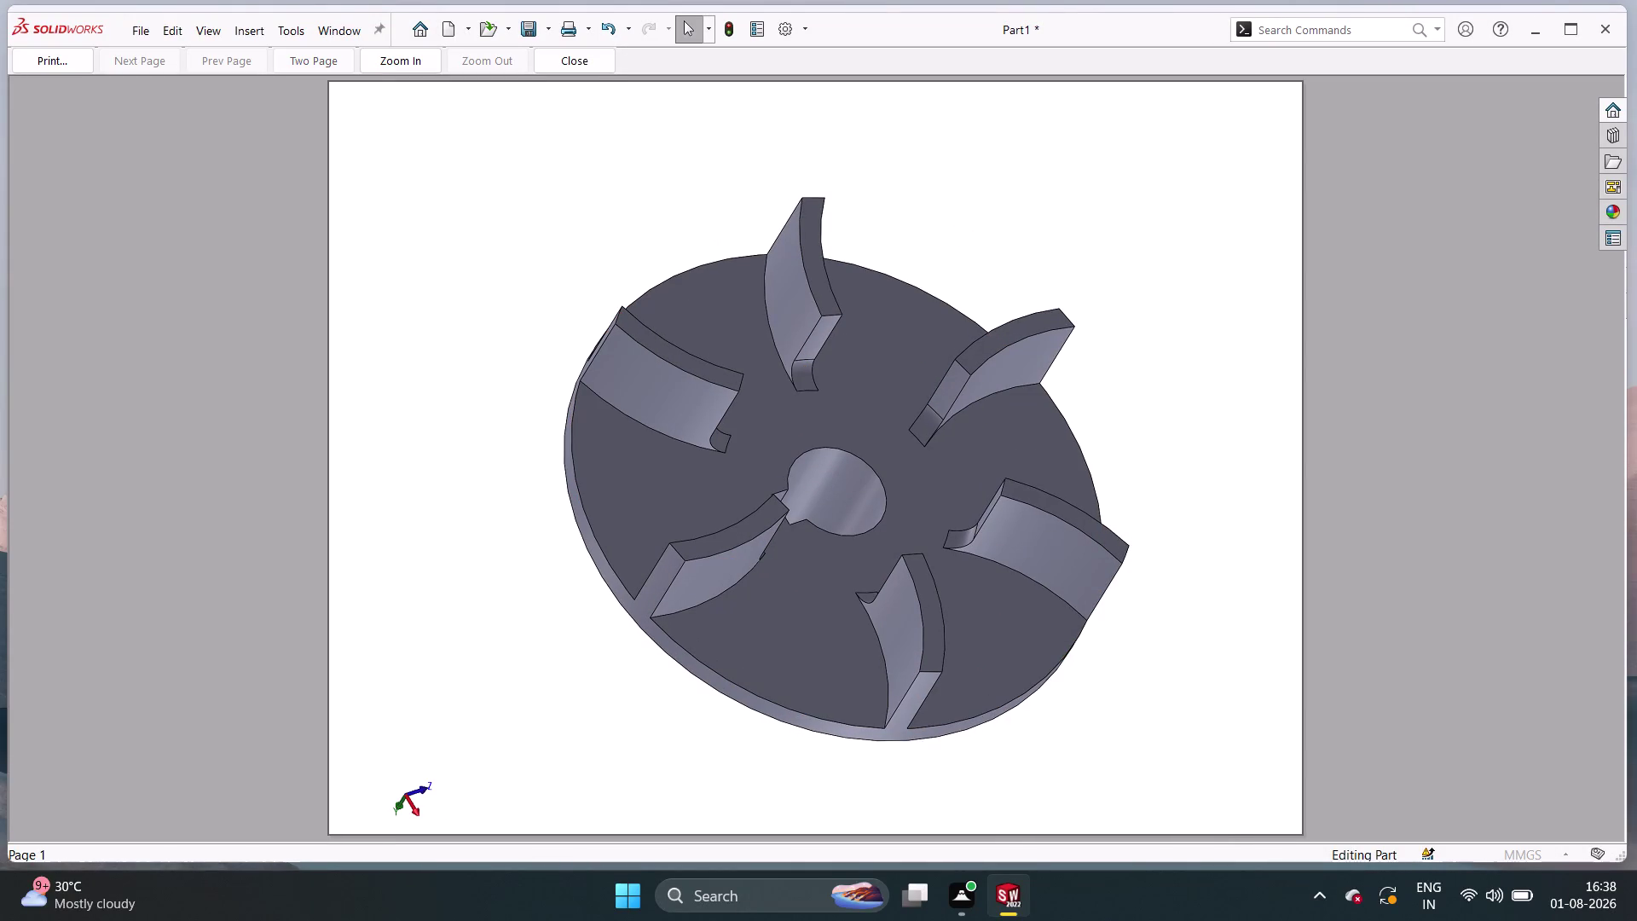
key(Escape)
key(Escape)
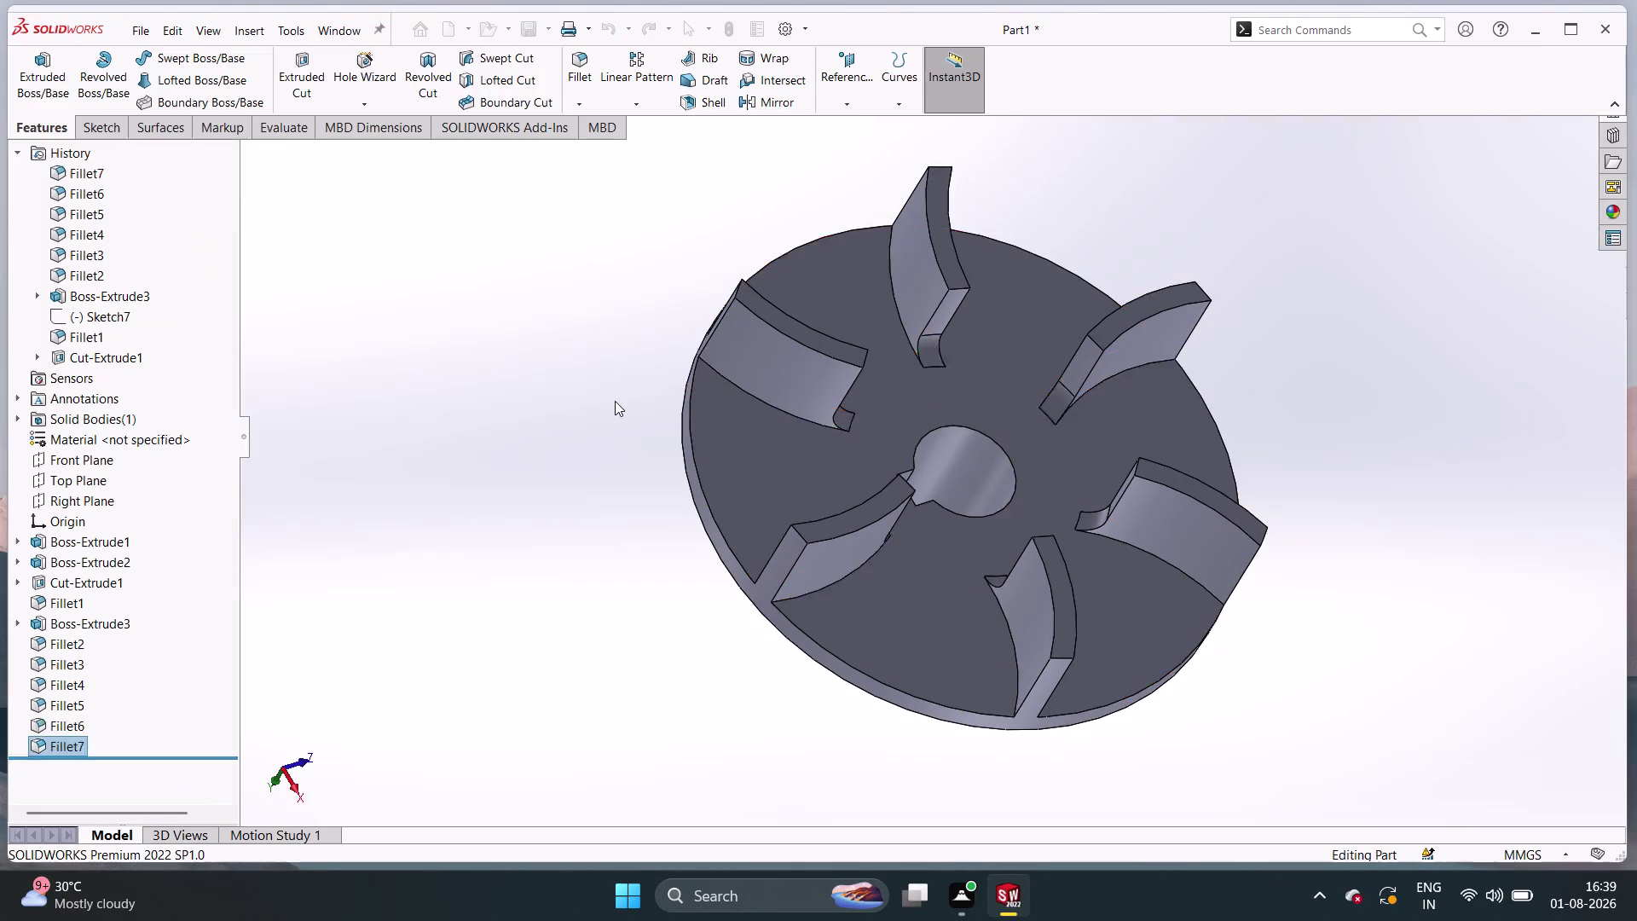
scroll(down, 3)
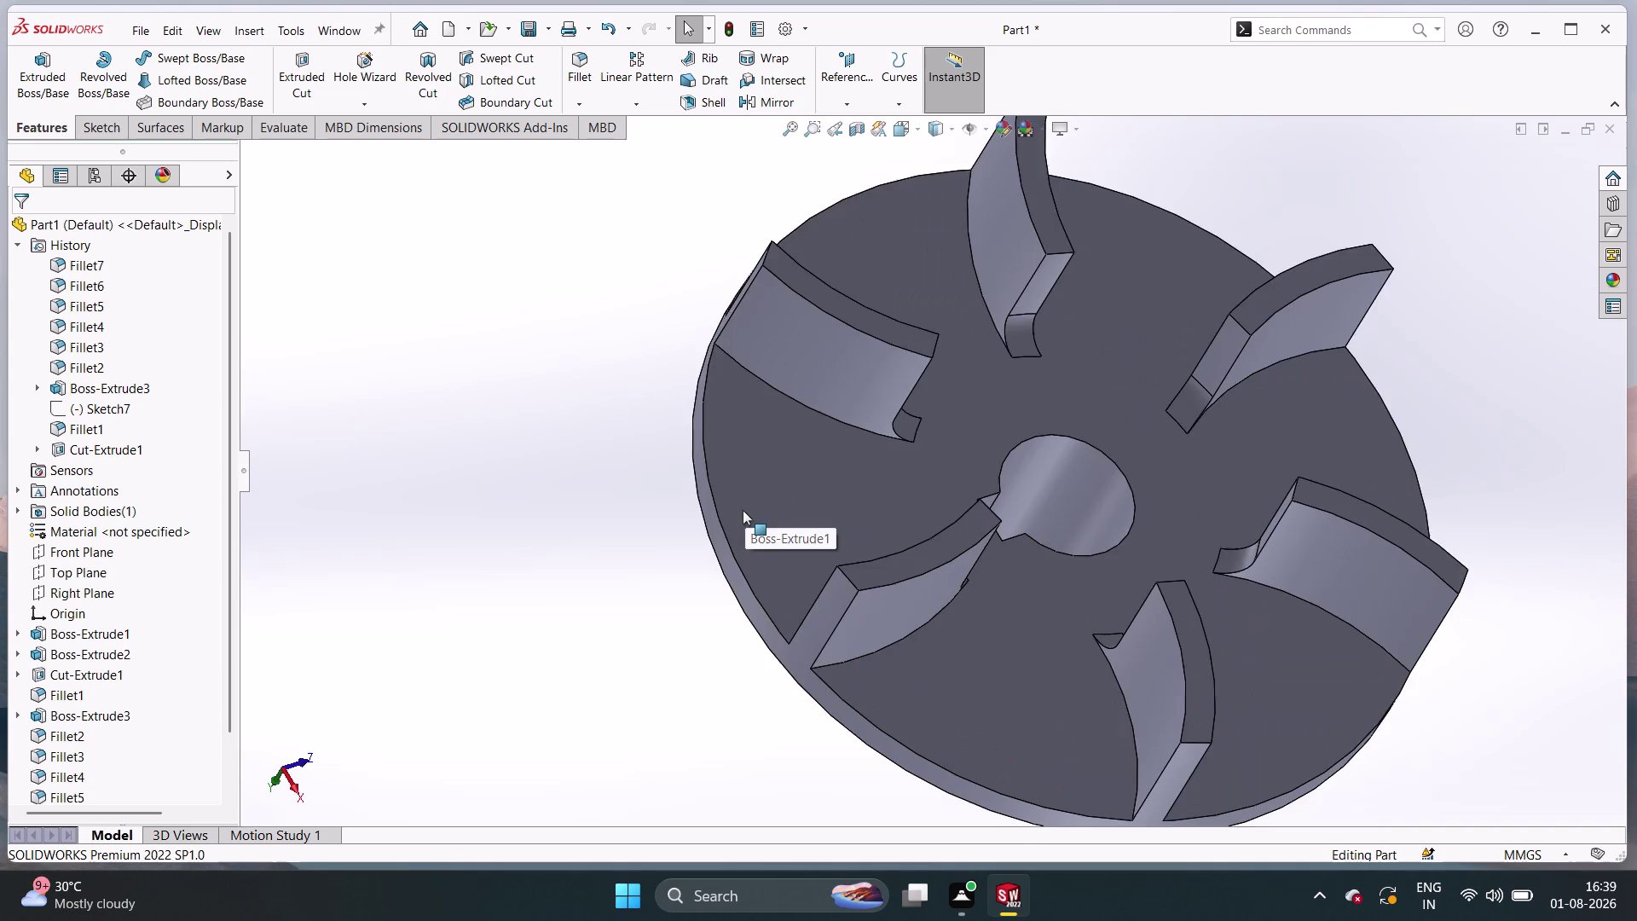
scroll(up, 3)
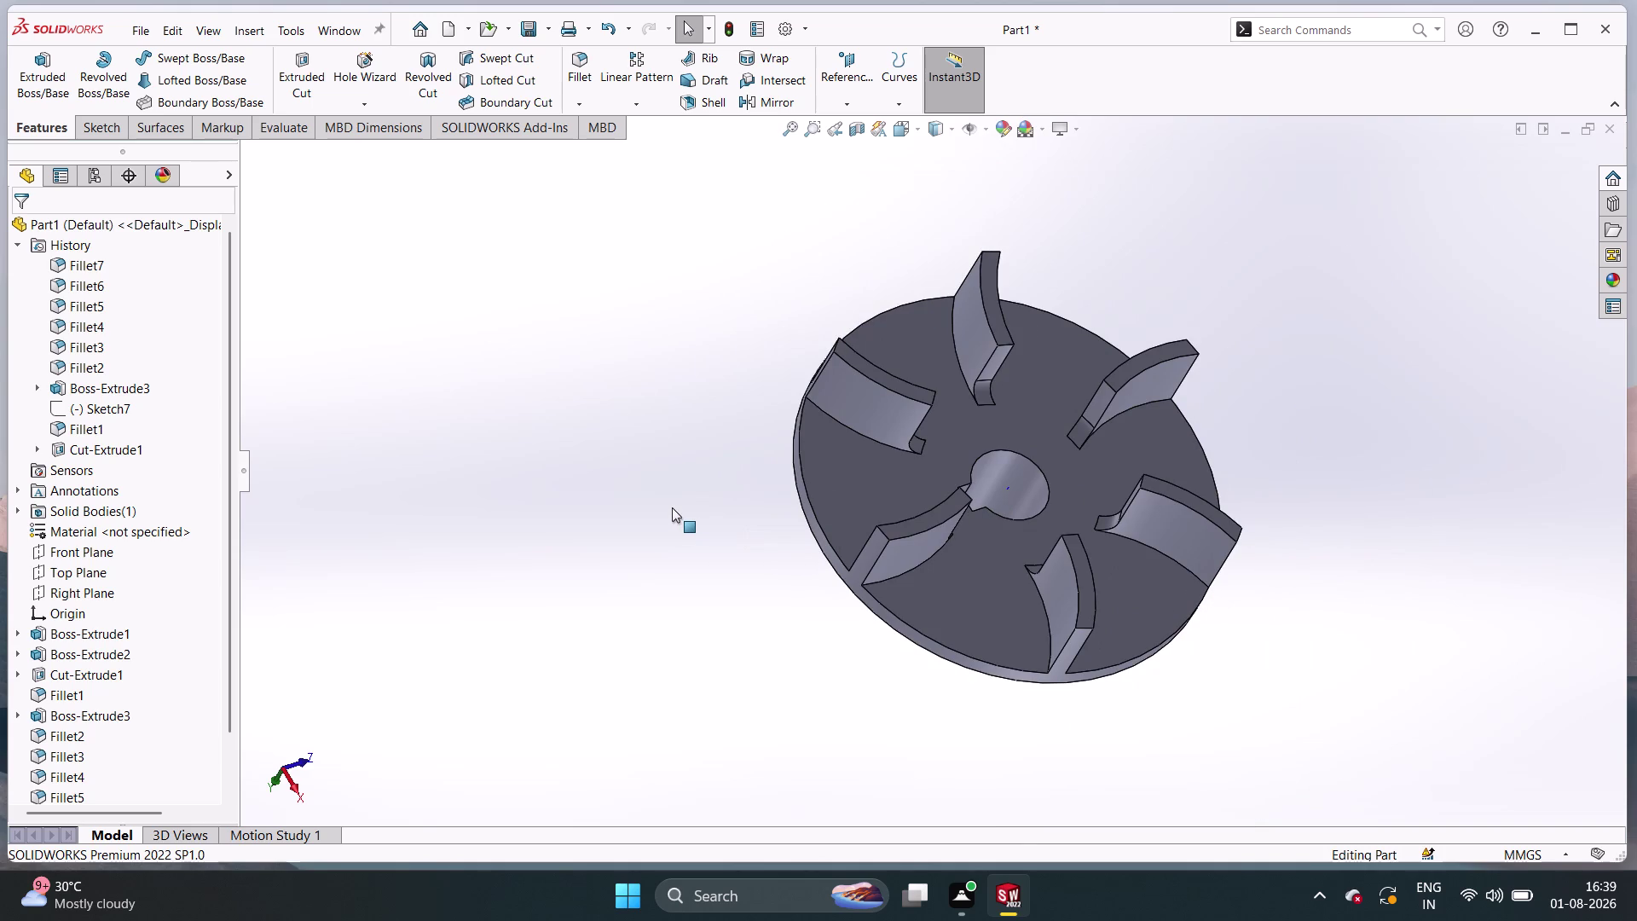
Reopen the print preview and confirm Landscape orientation in Page Setup.
key(ctrl+p)
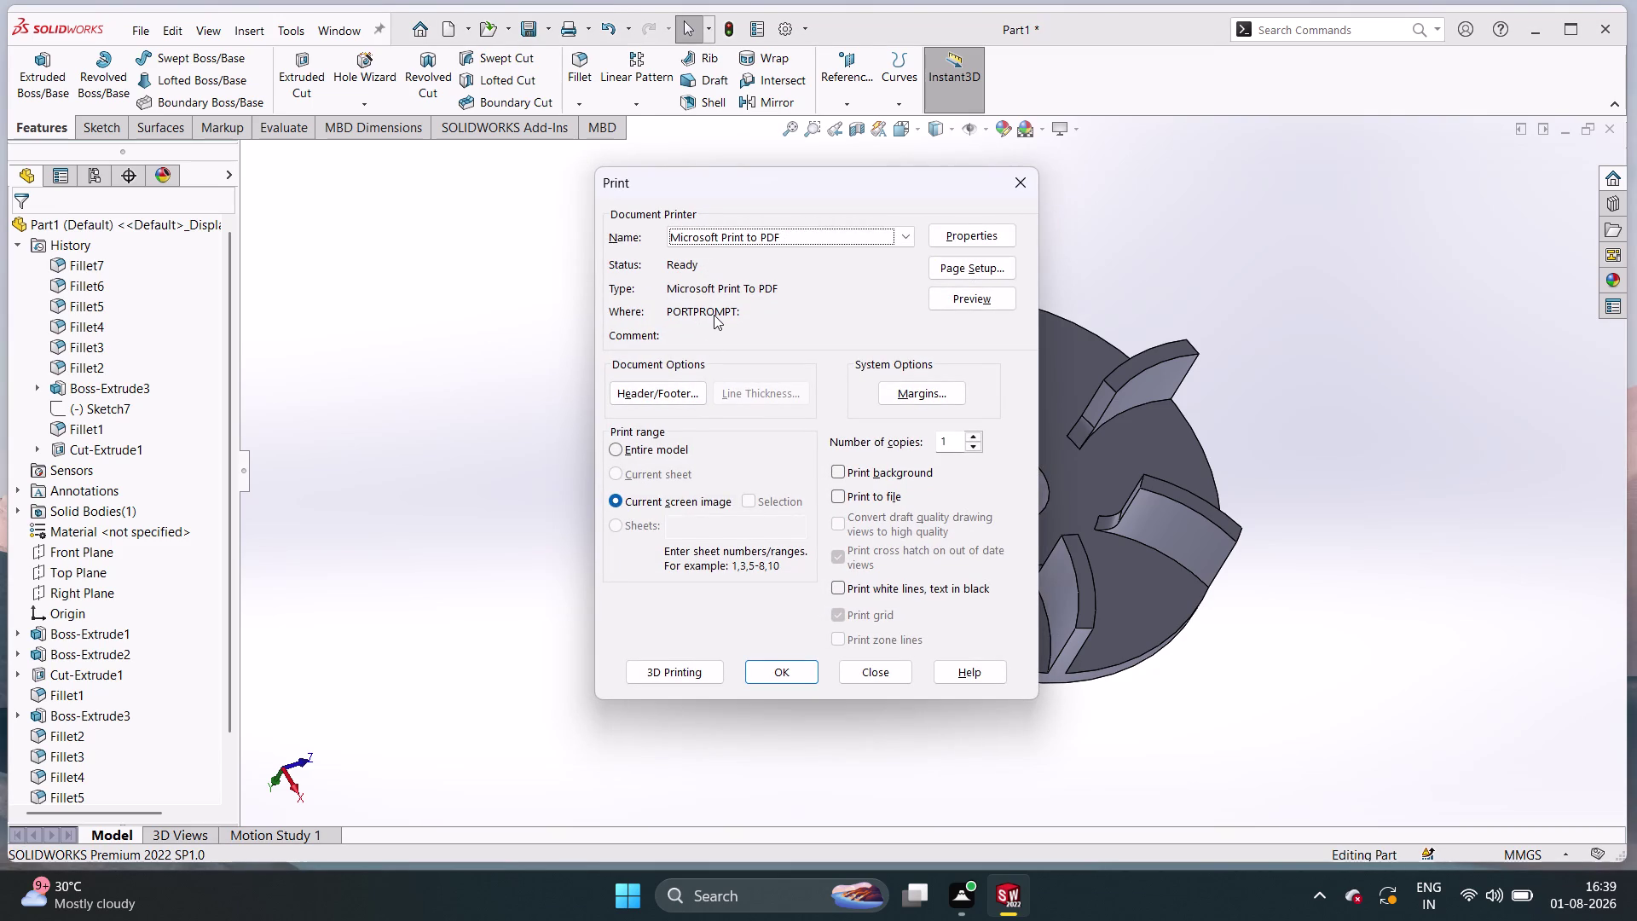
triple_click(956, 296)
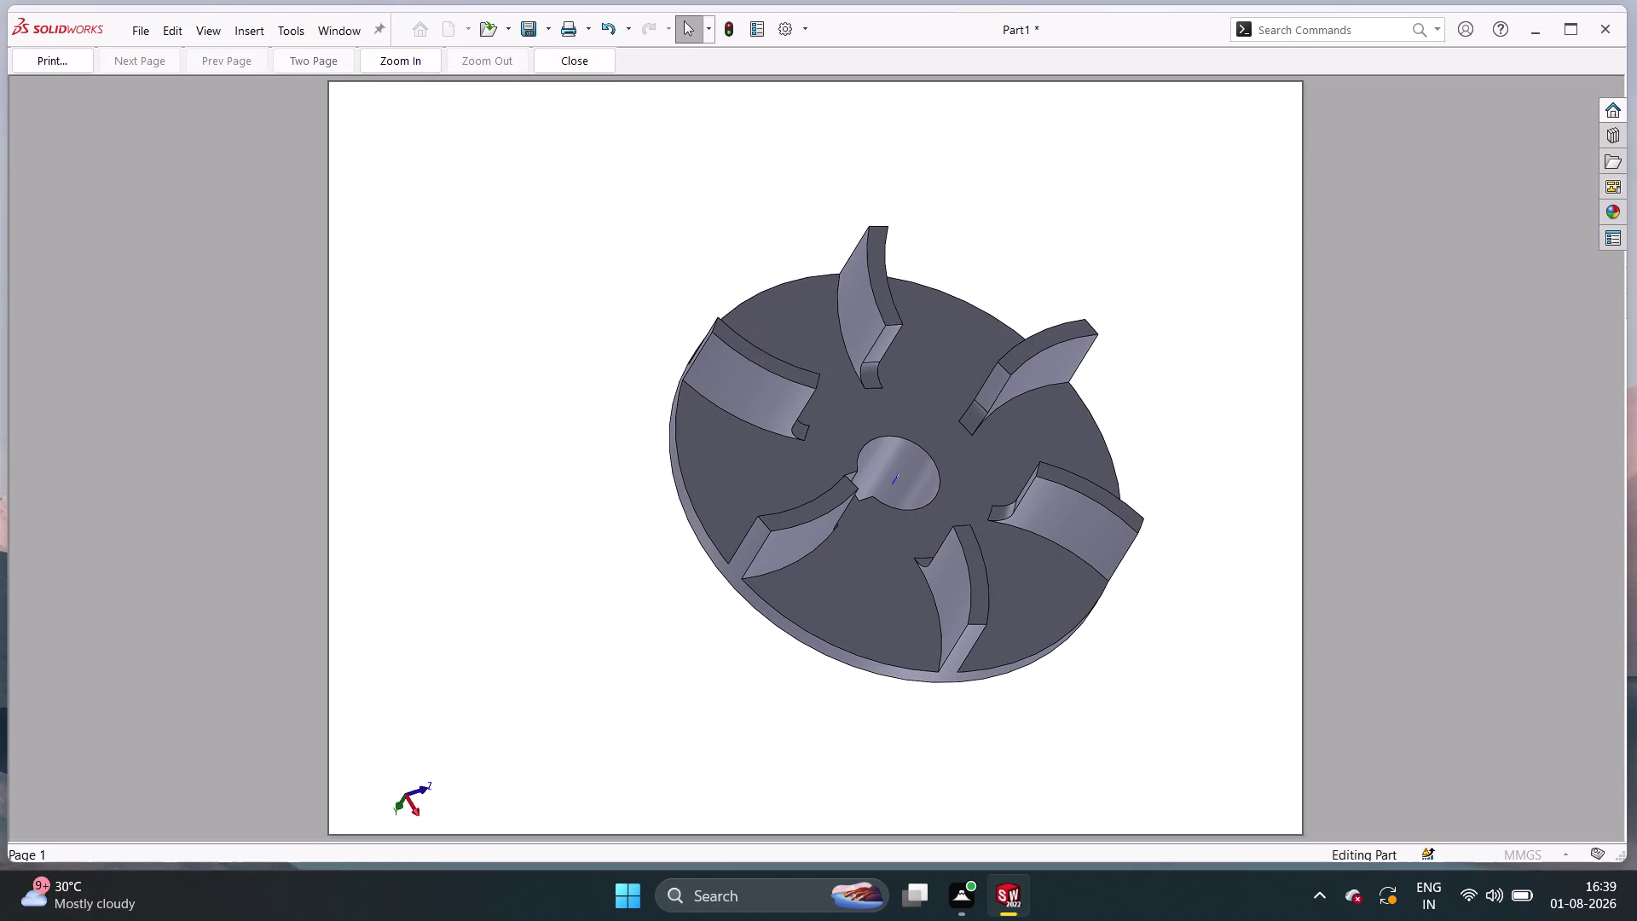
scroll(down, 3)
click(589, 37)
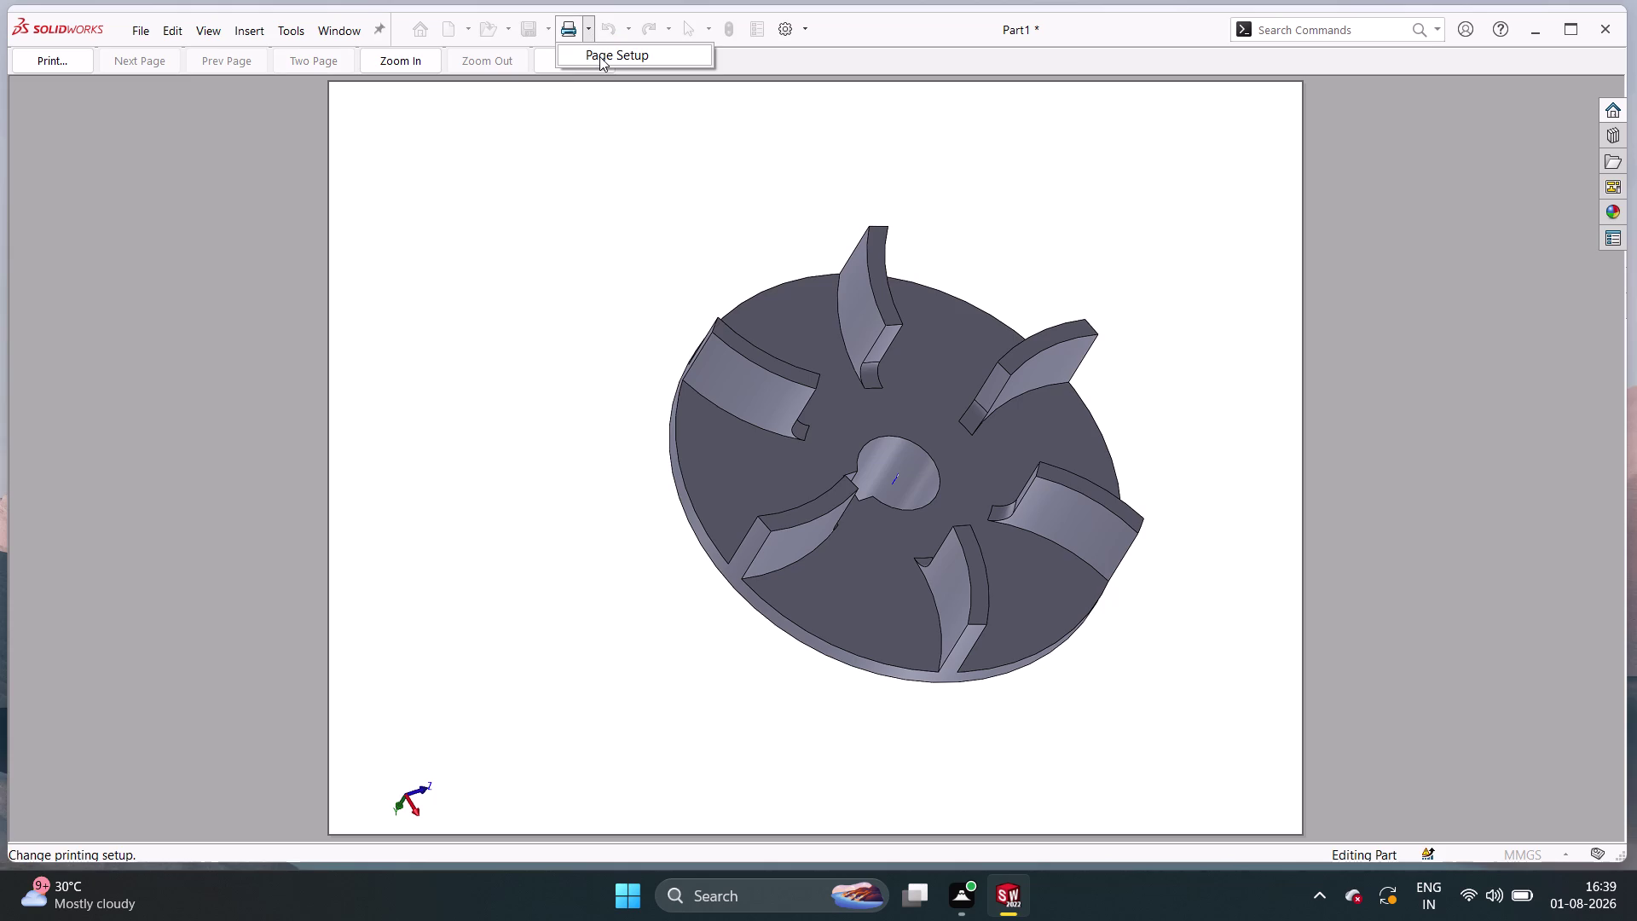
click(599, 57)
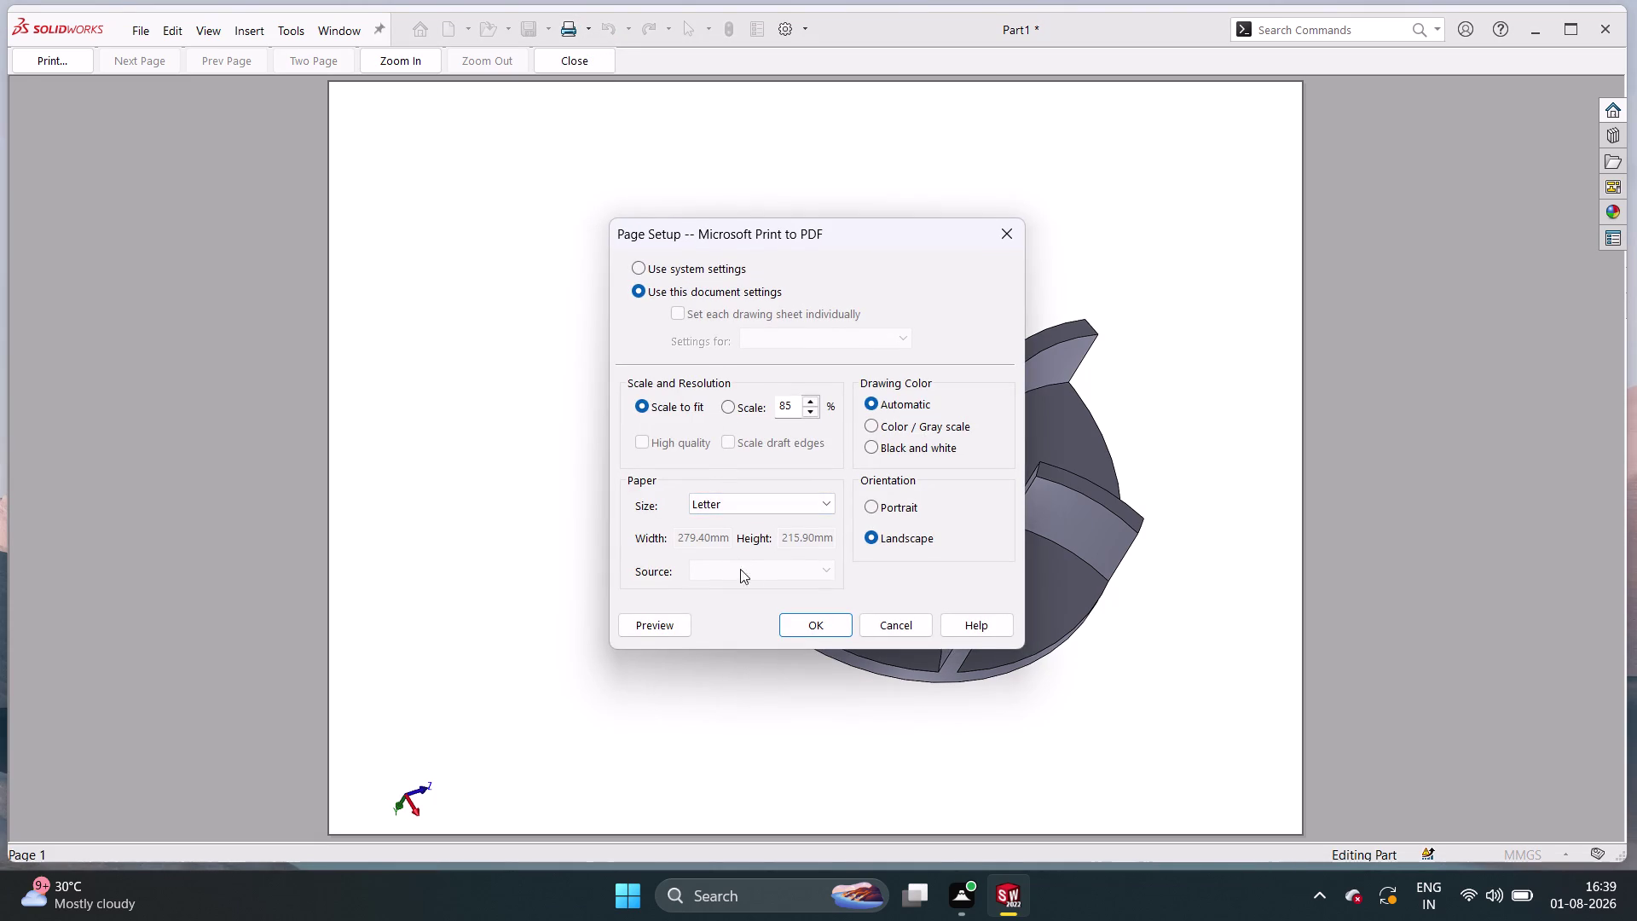
click(1007, 243)
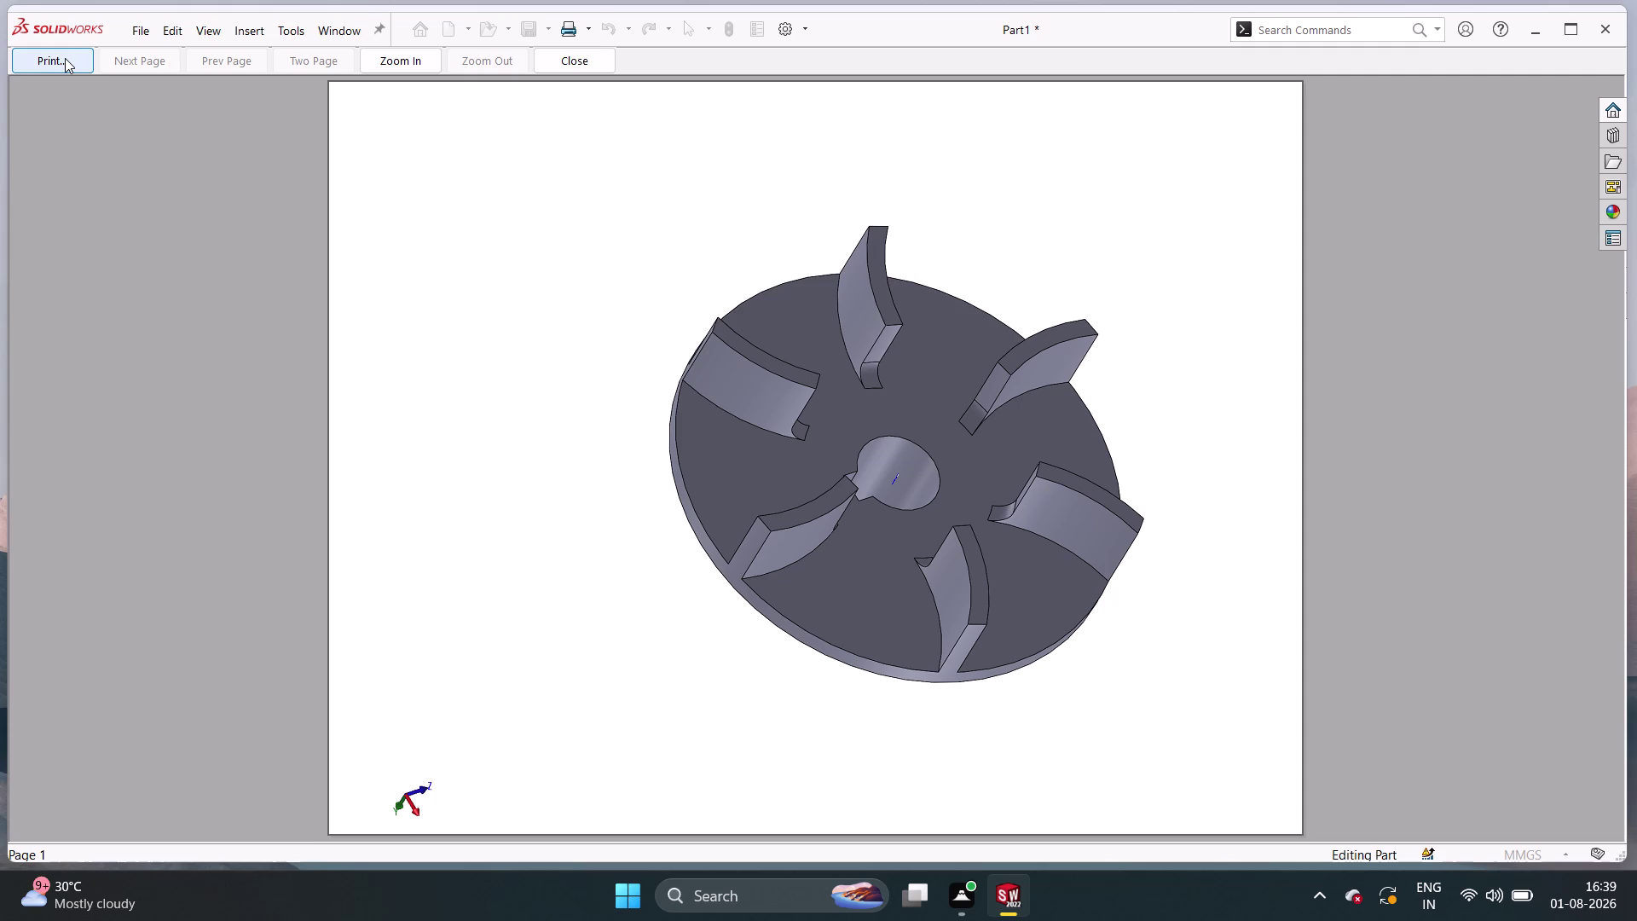
Close the print preview and start a new document.
key(ctrl+z)
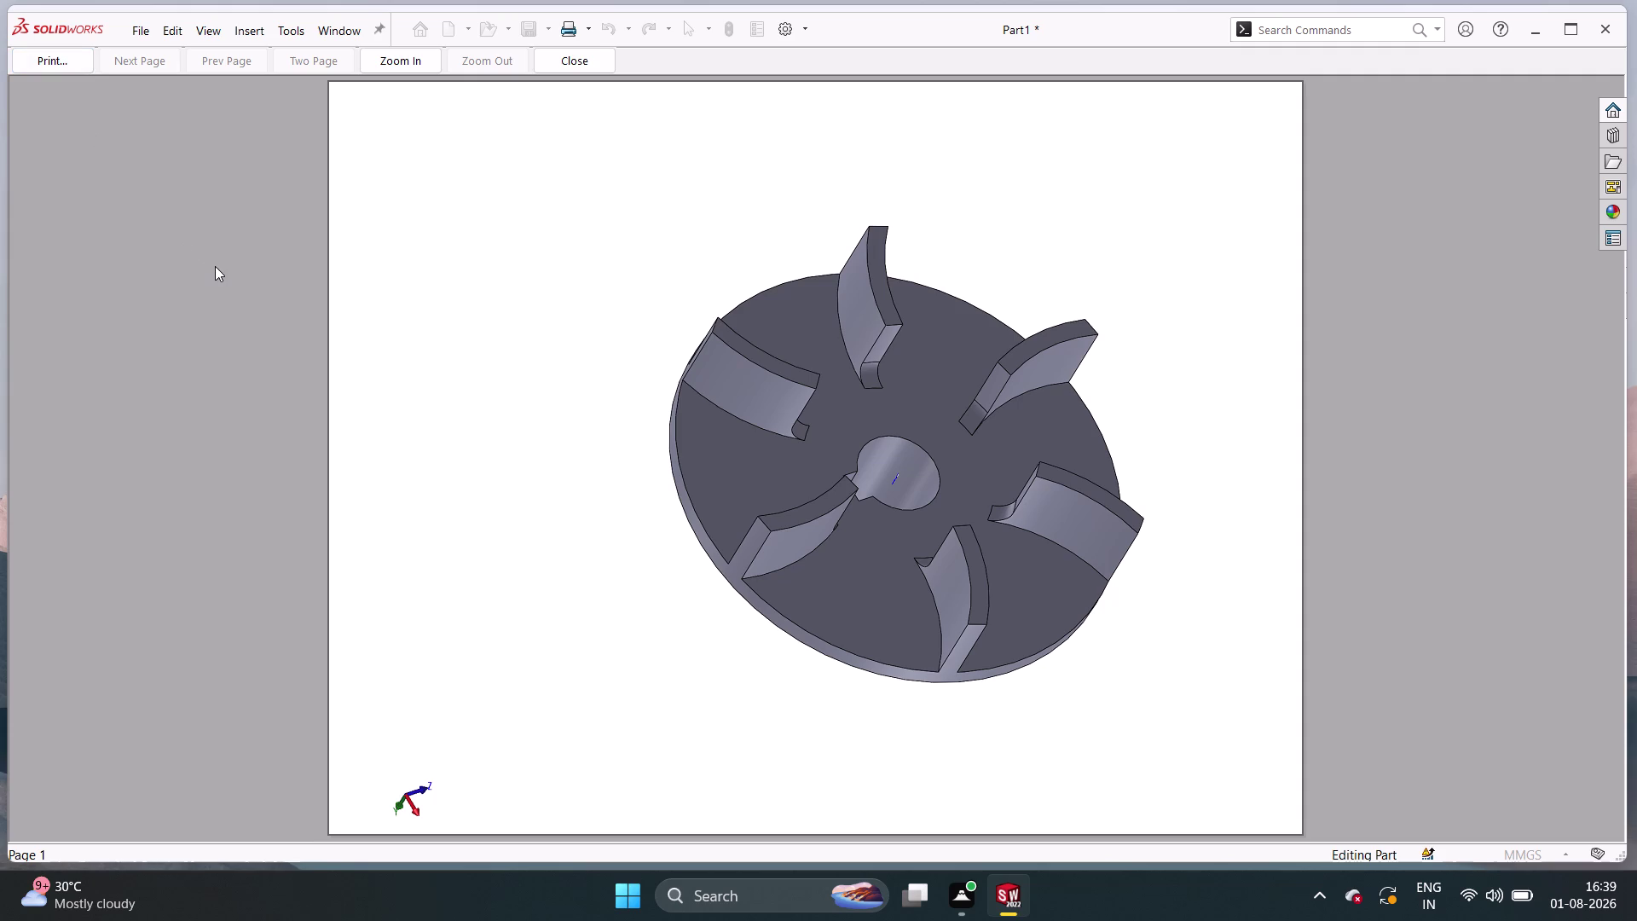
key(Escape)
key(Escape)
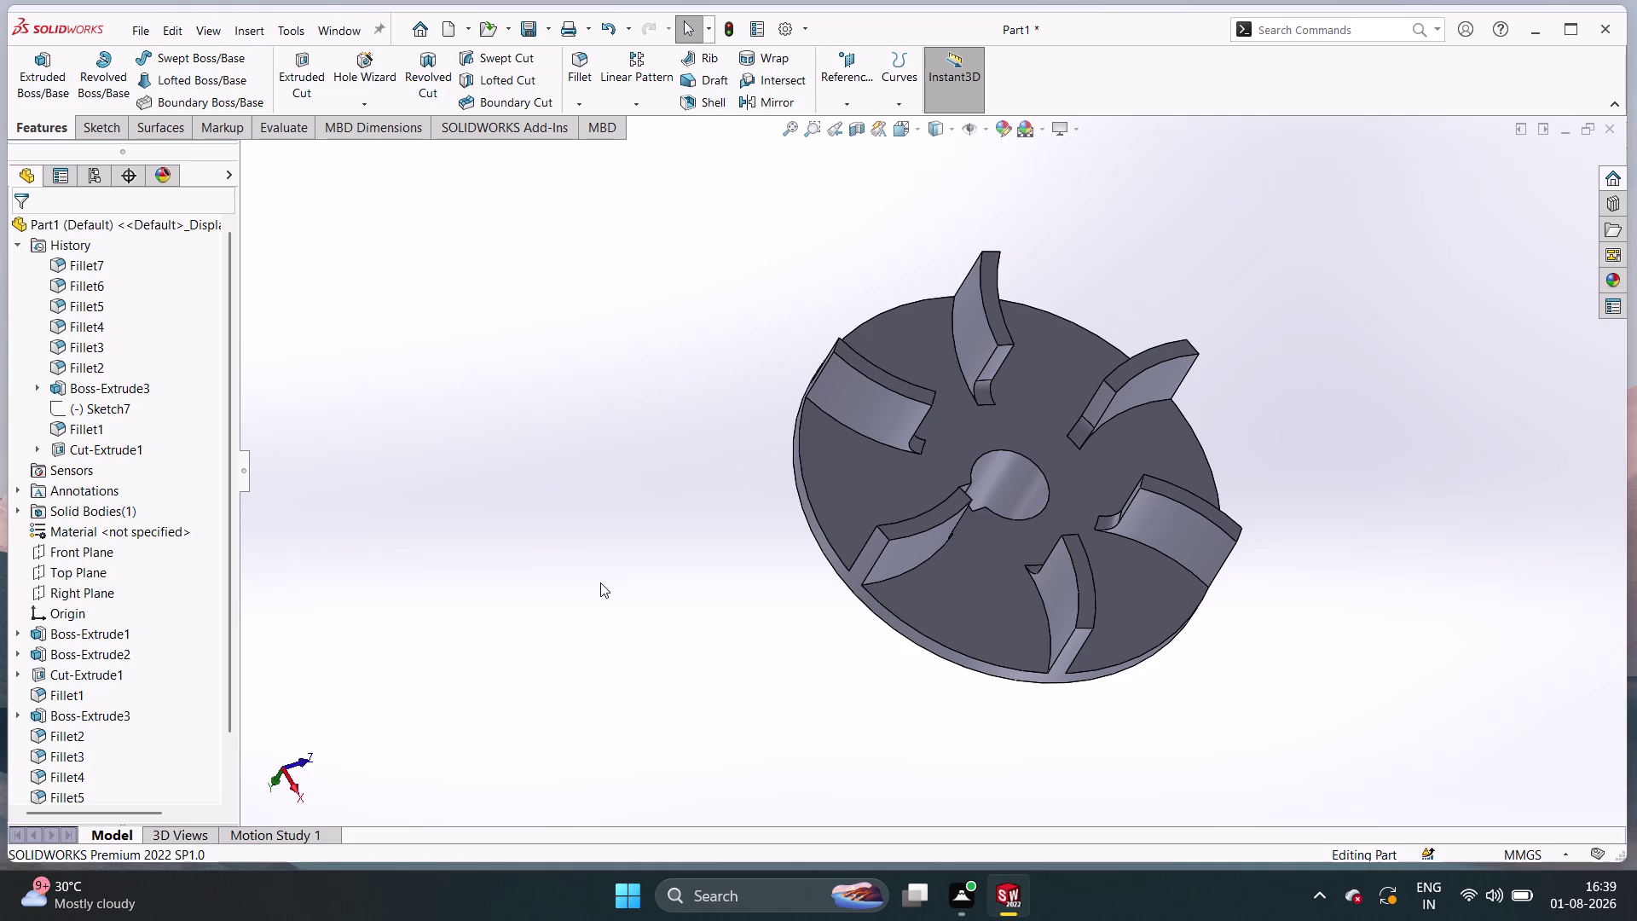
key(ctrl+n)
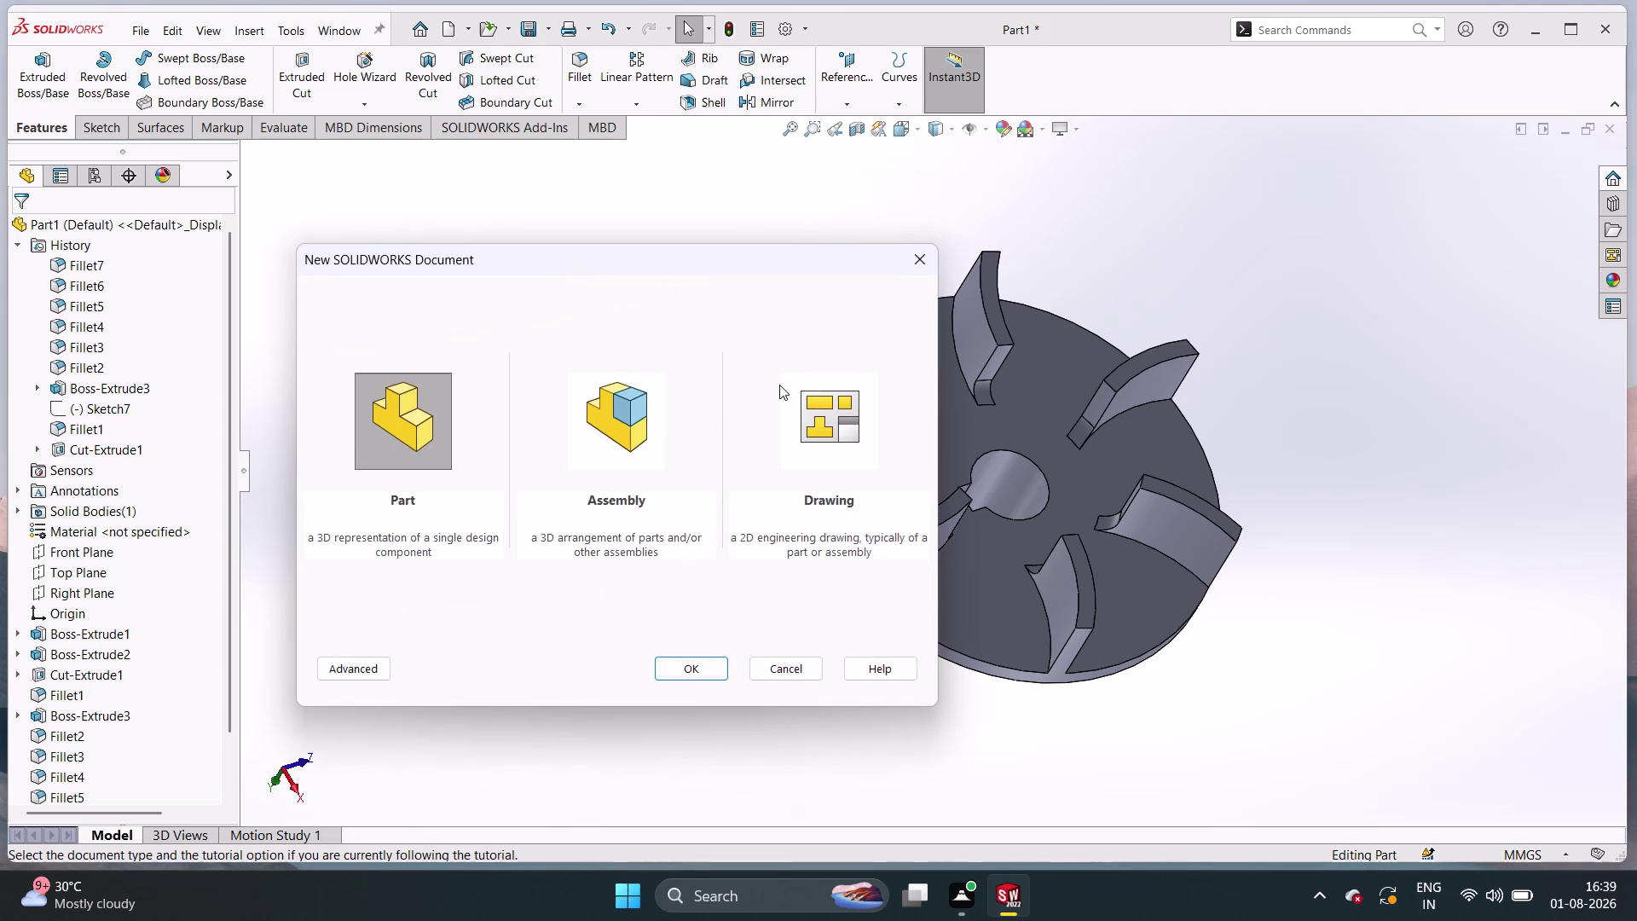
Create a new A3 (ISO) drawing and browse for a part to place.
triple_click(799, 408)
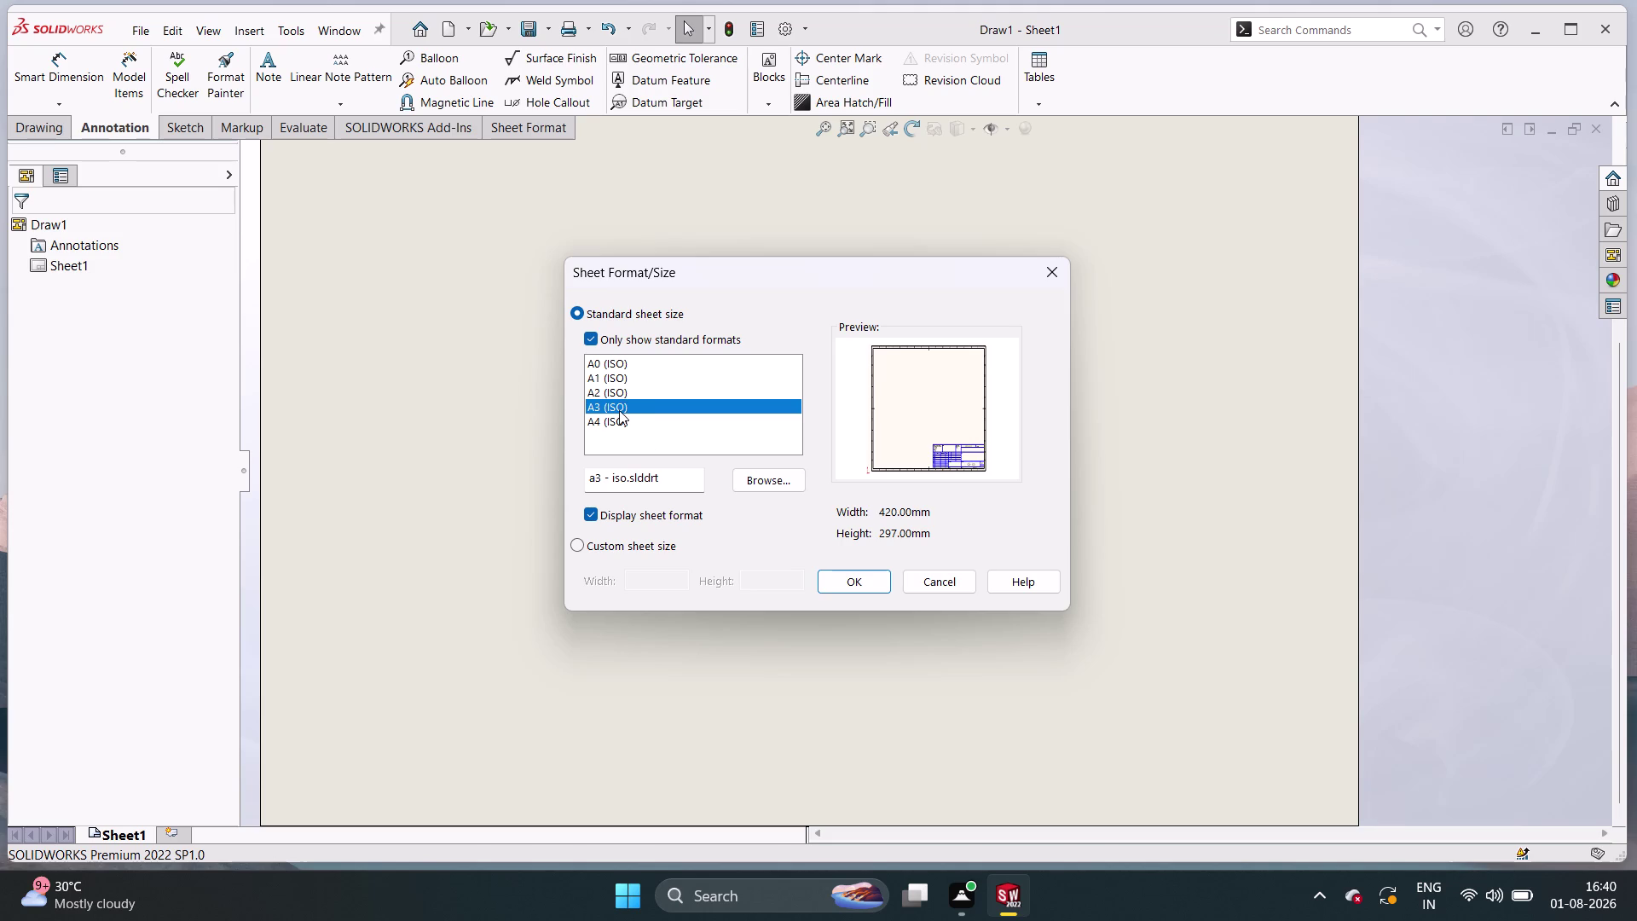
click(853, 587)
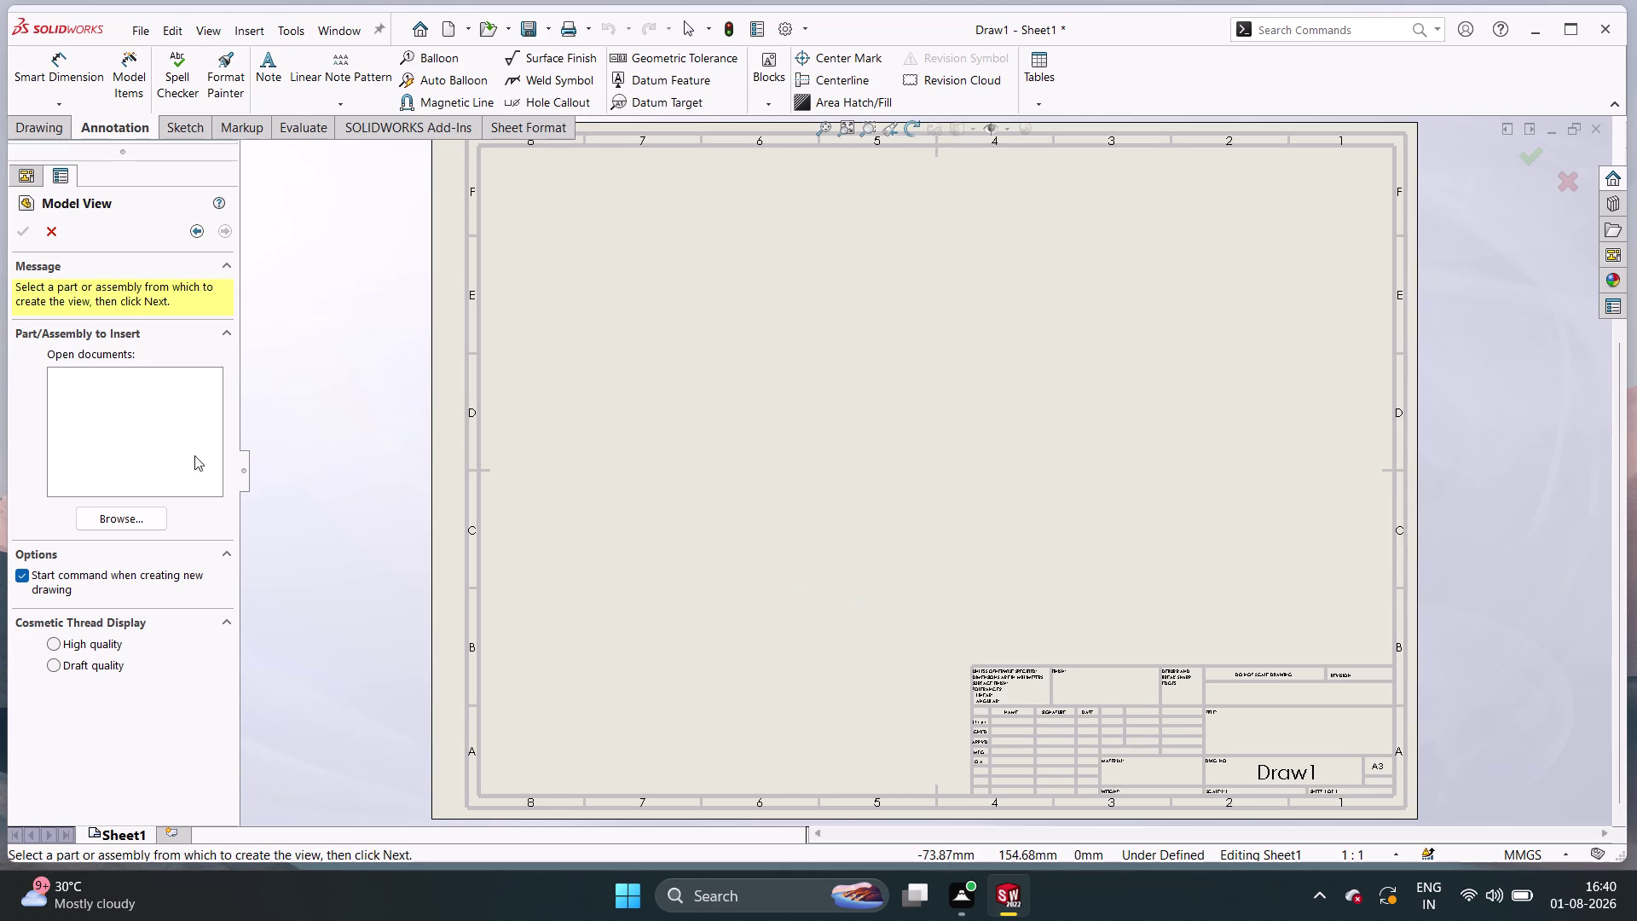
double_click(141, 523)
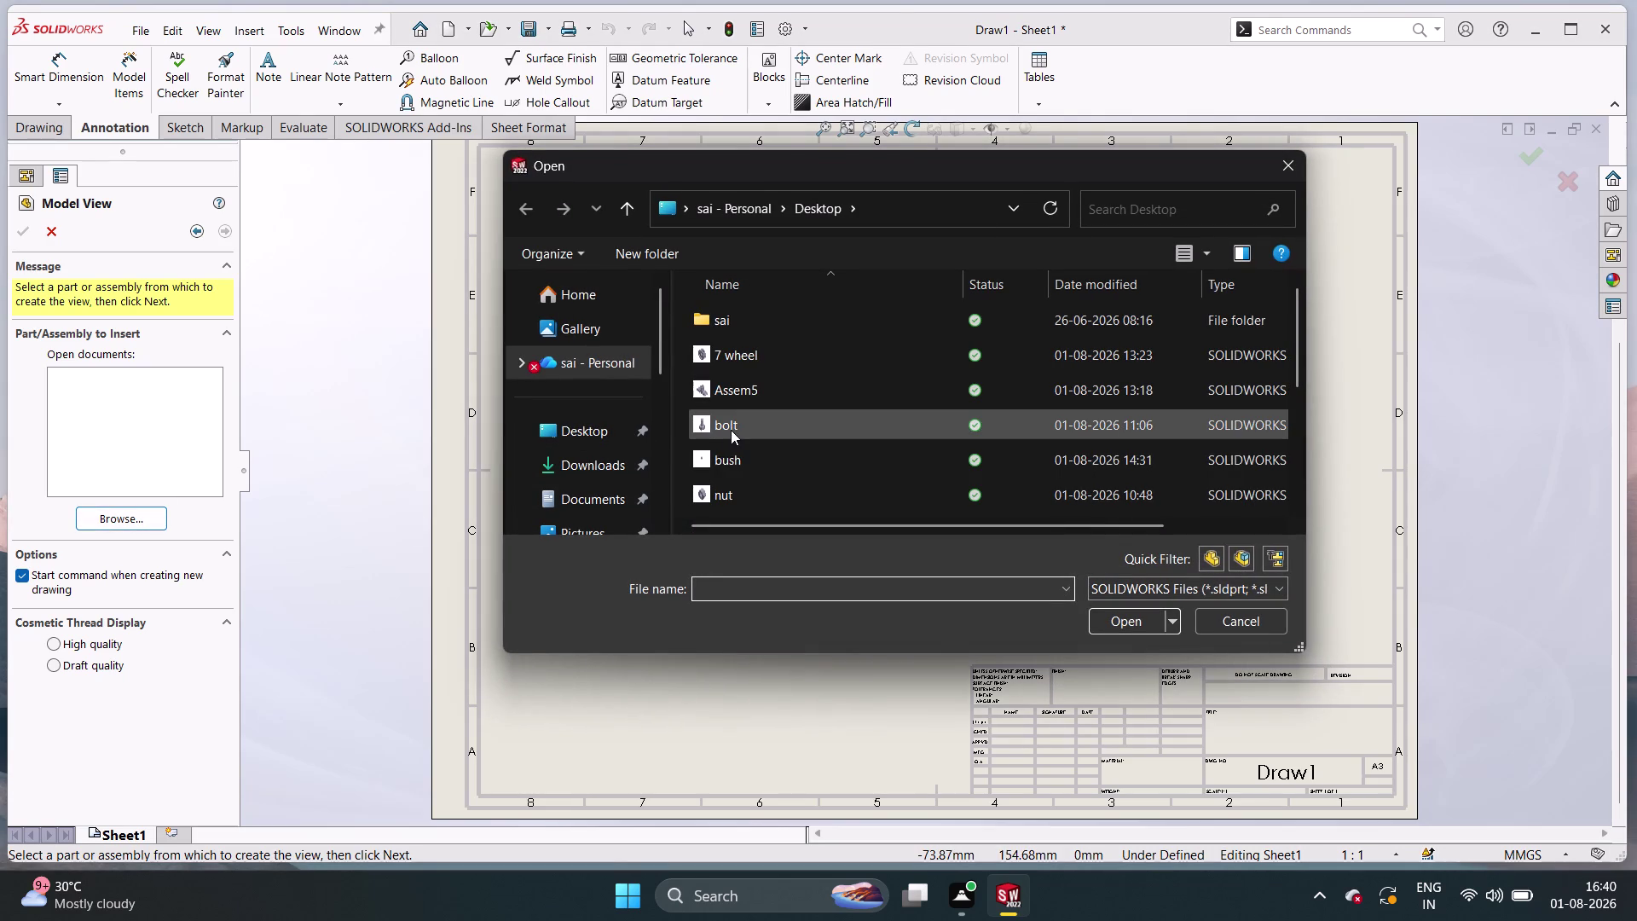
scroll(down, 3)
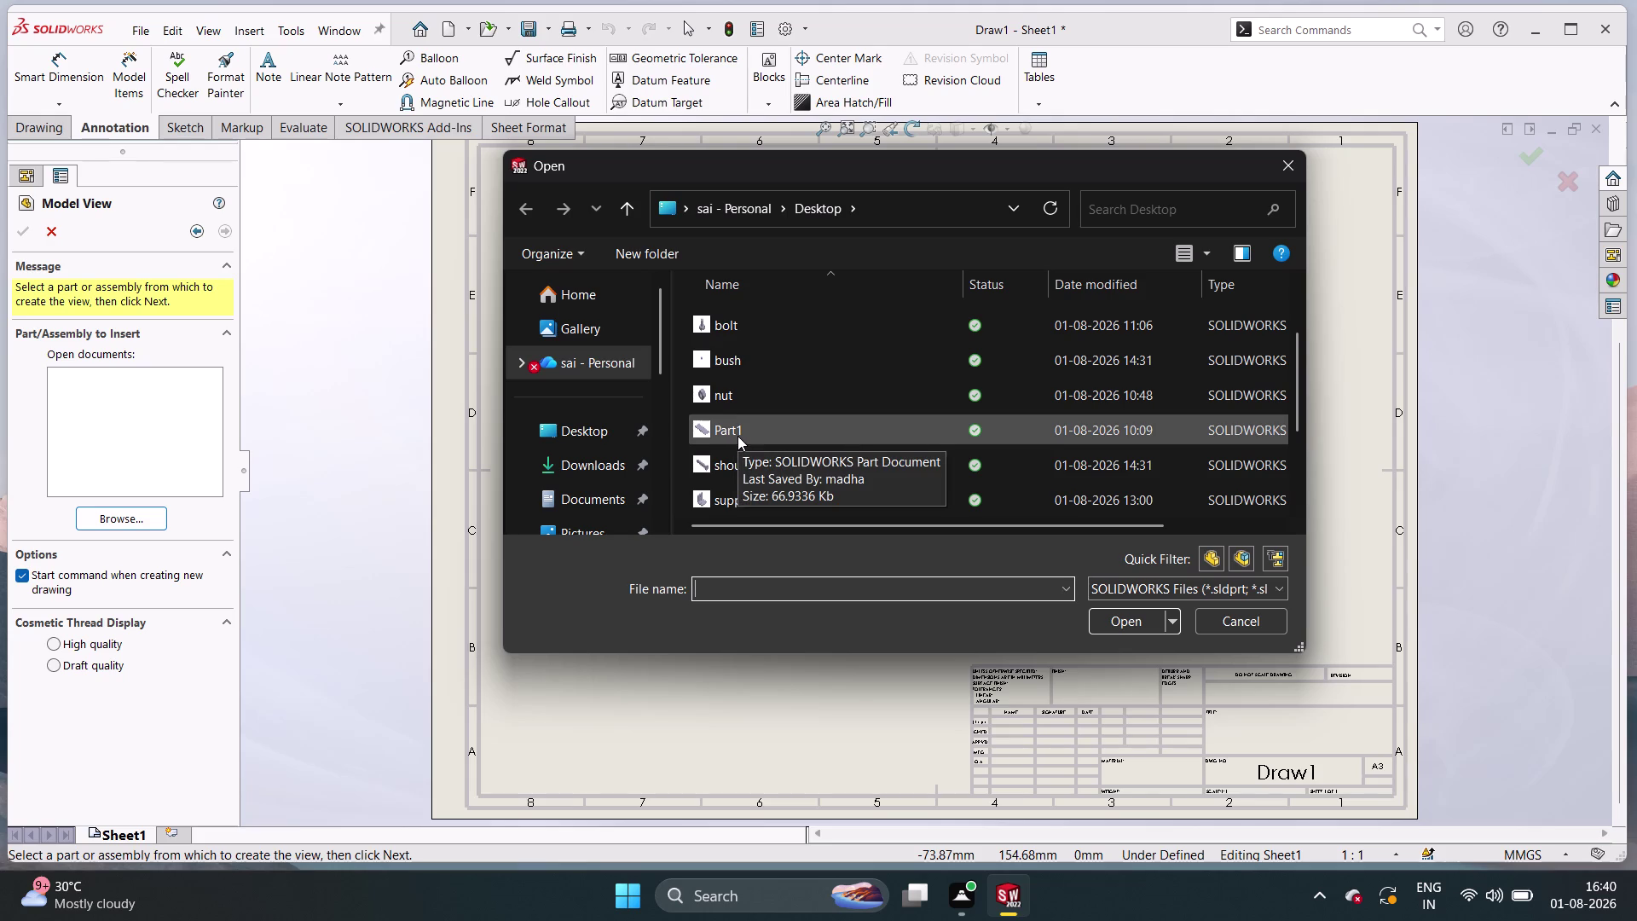
Cancel browsing, return to the Part1 impeller, and begin saving it under a new name.
click(1288, 165)
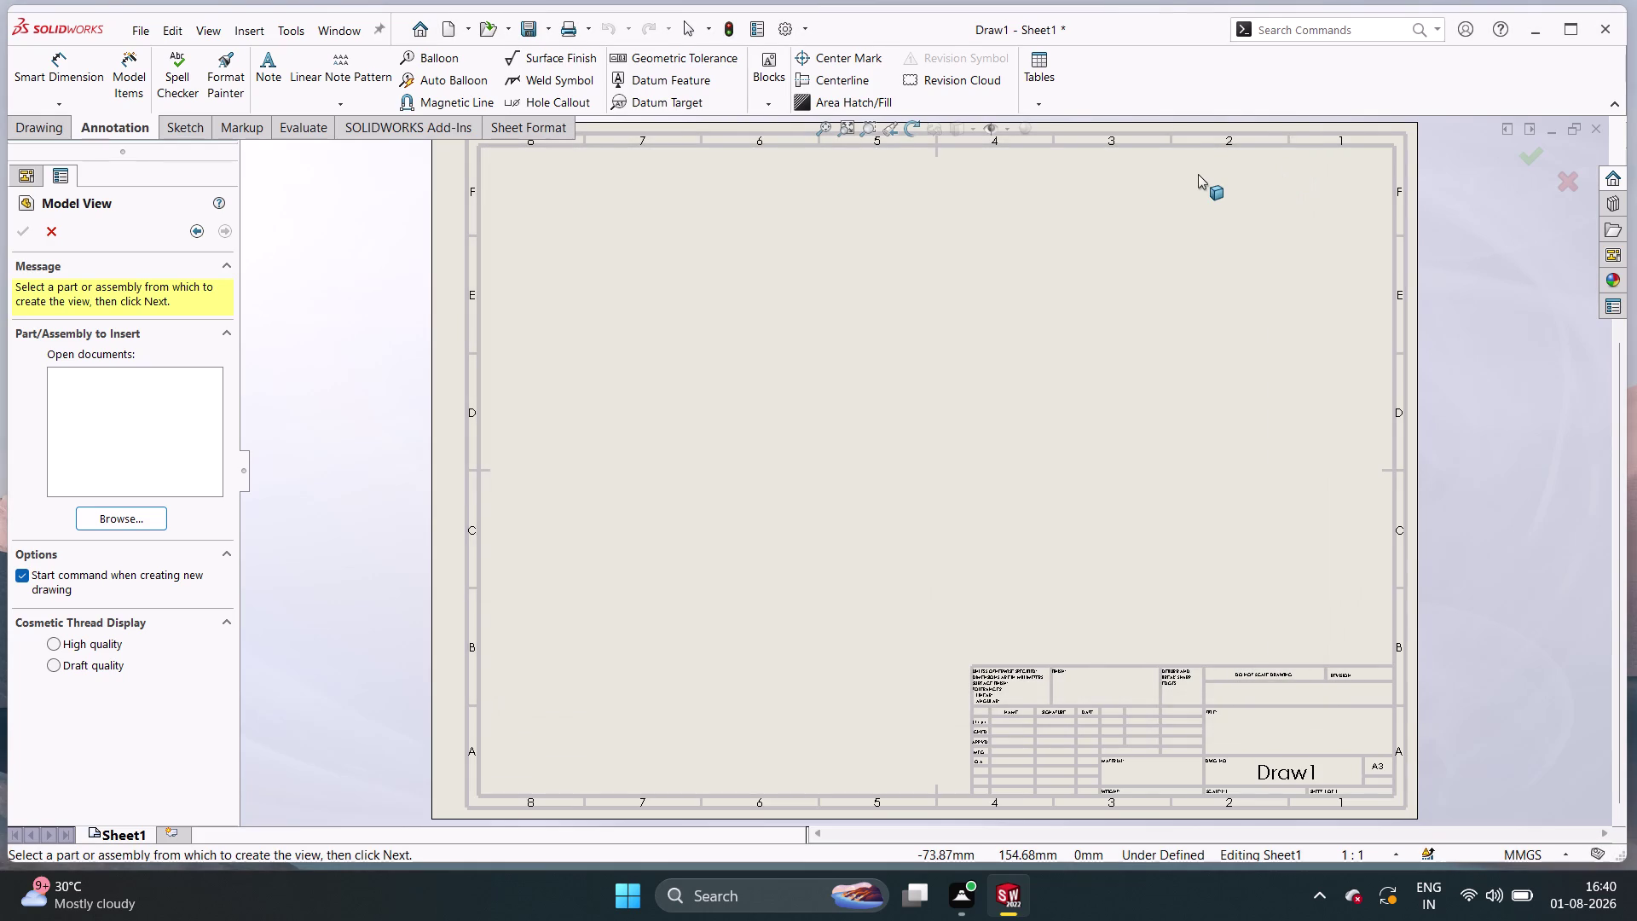
click(1590, 133)
click(760, 485)
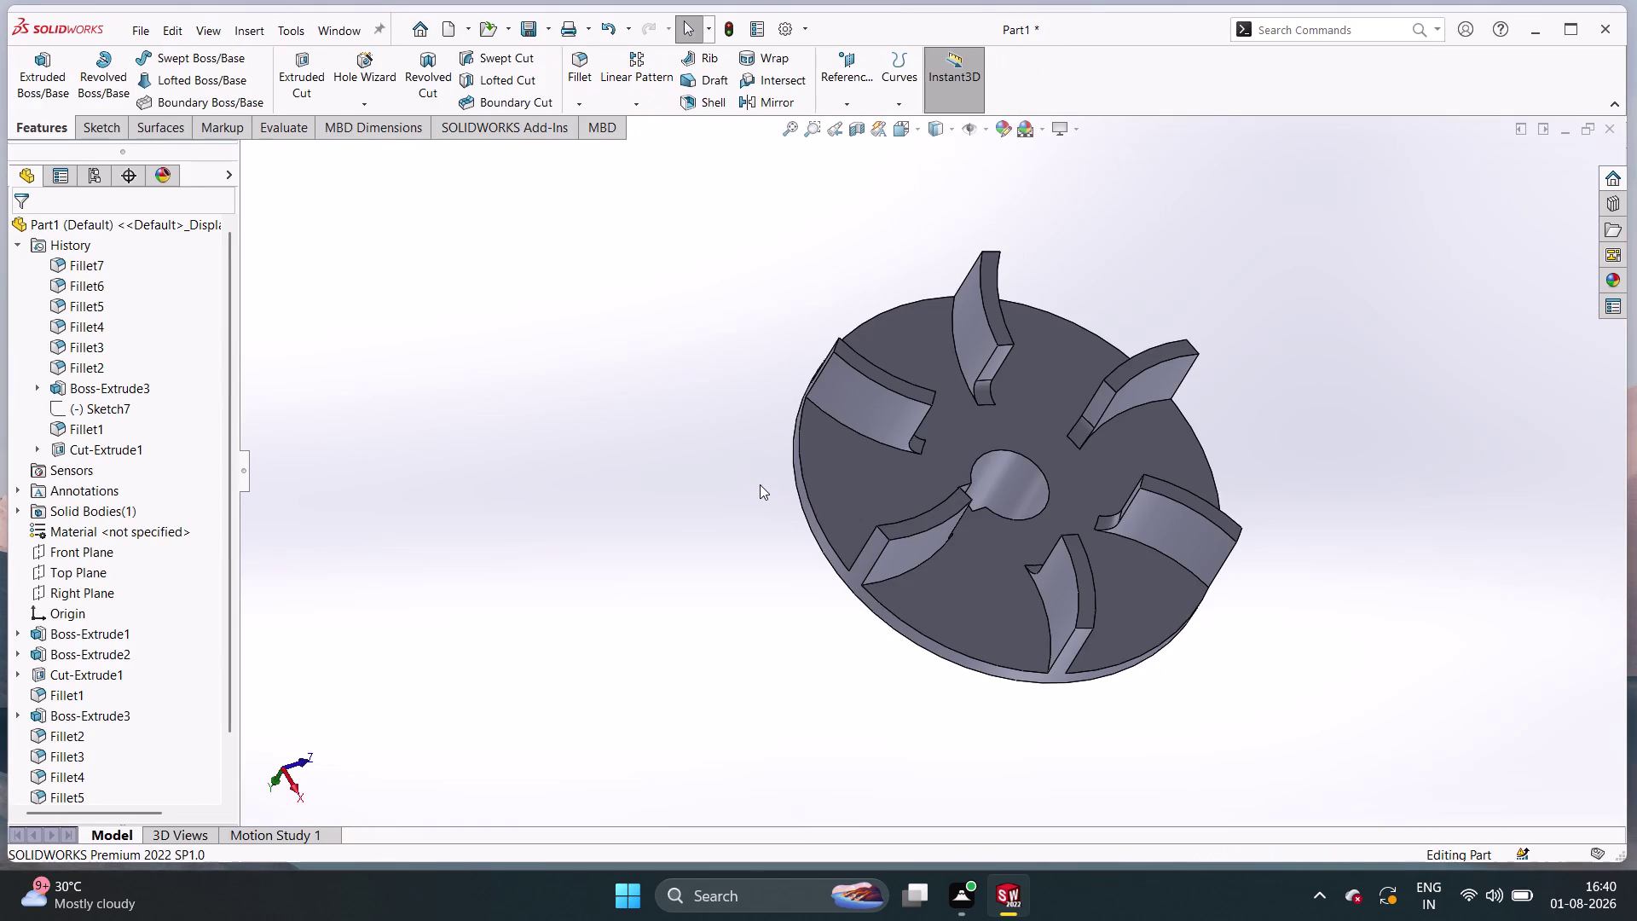
key(ctrl+s)
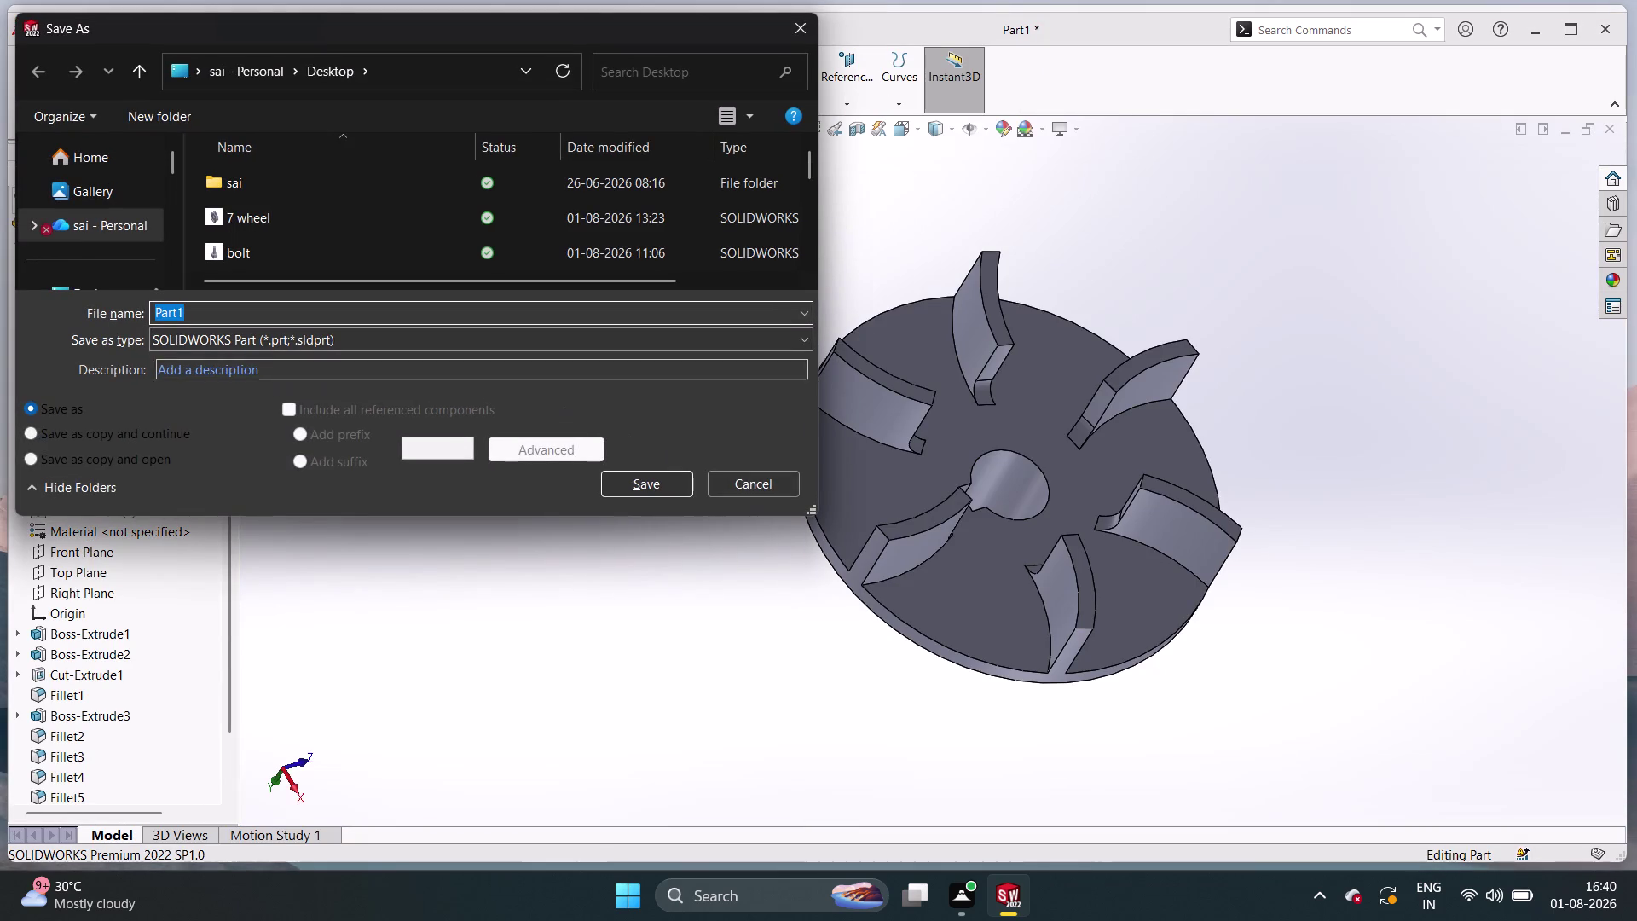
Save the part under the file name 'impellor' and start a new document.
click(268, 309)
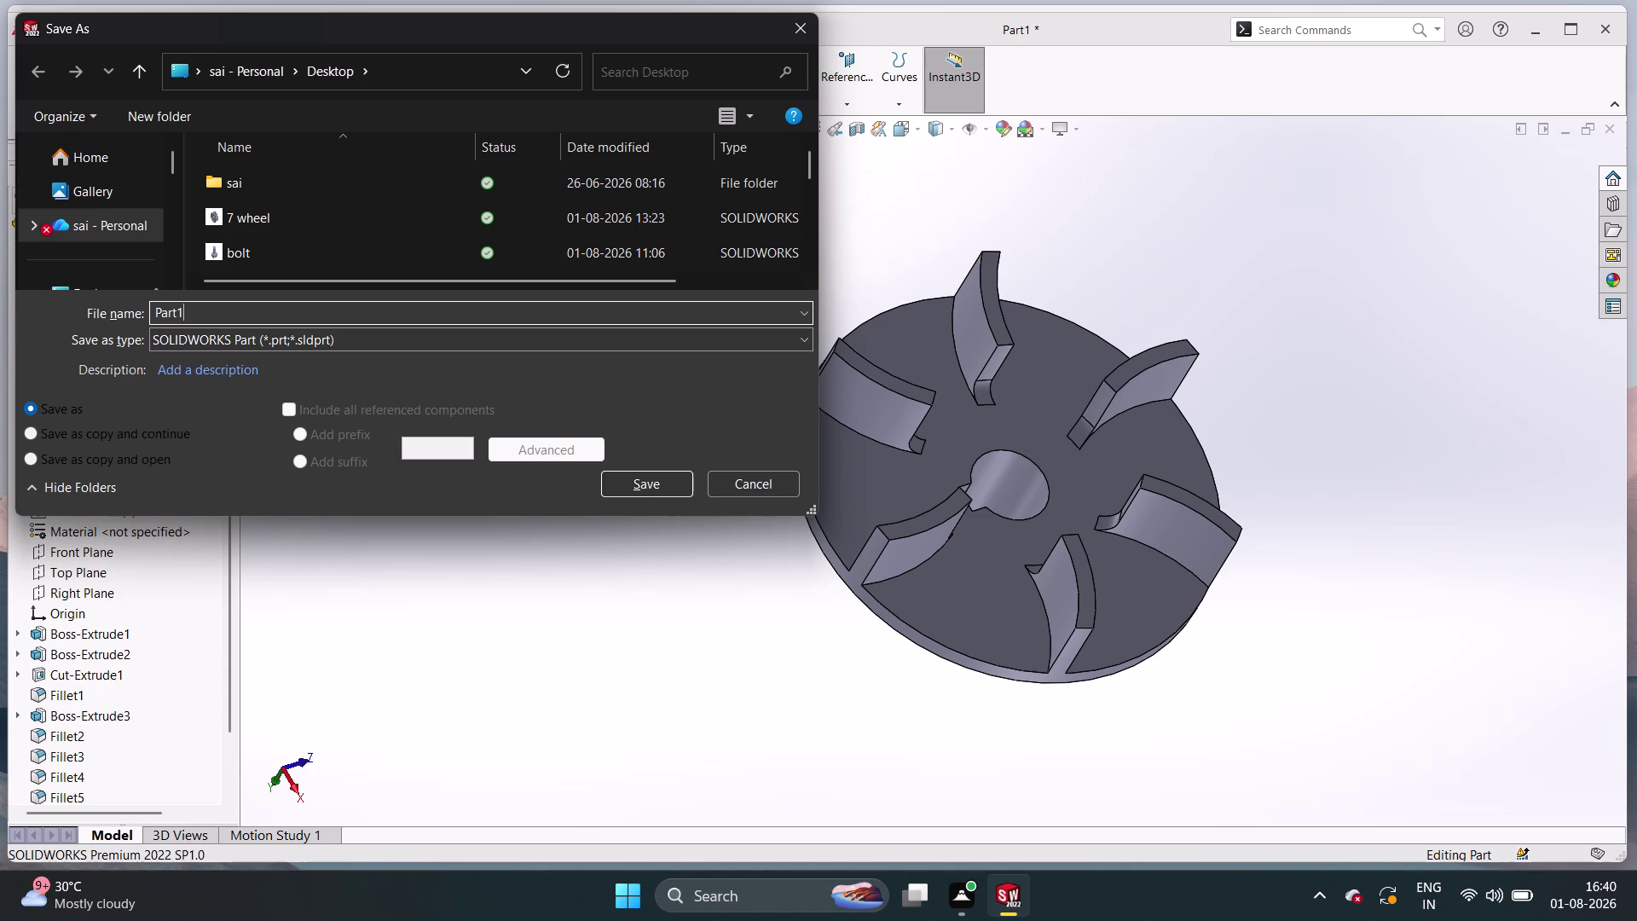
key(BackSpace)
key(BackSpace)
key(BackSpace)
key(BackSpace)
key(BackSpace)
key(BackSpace)
key(BackSpace)
text(im)
key(p)
key(e)
text(llo)
key(r)
click(627, 489)
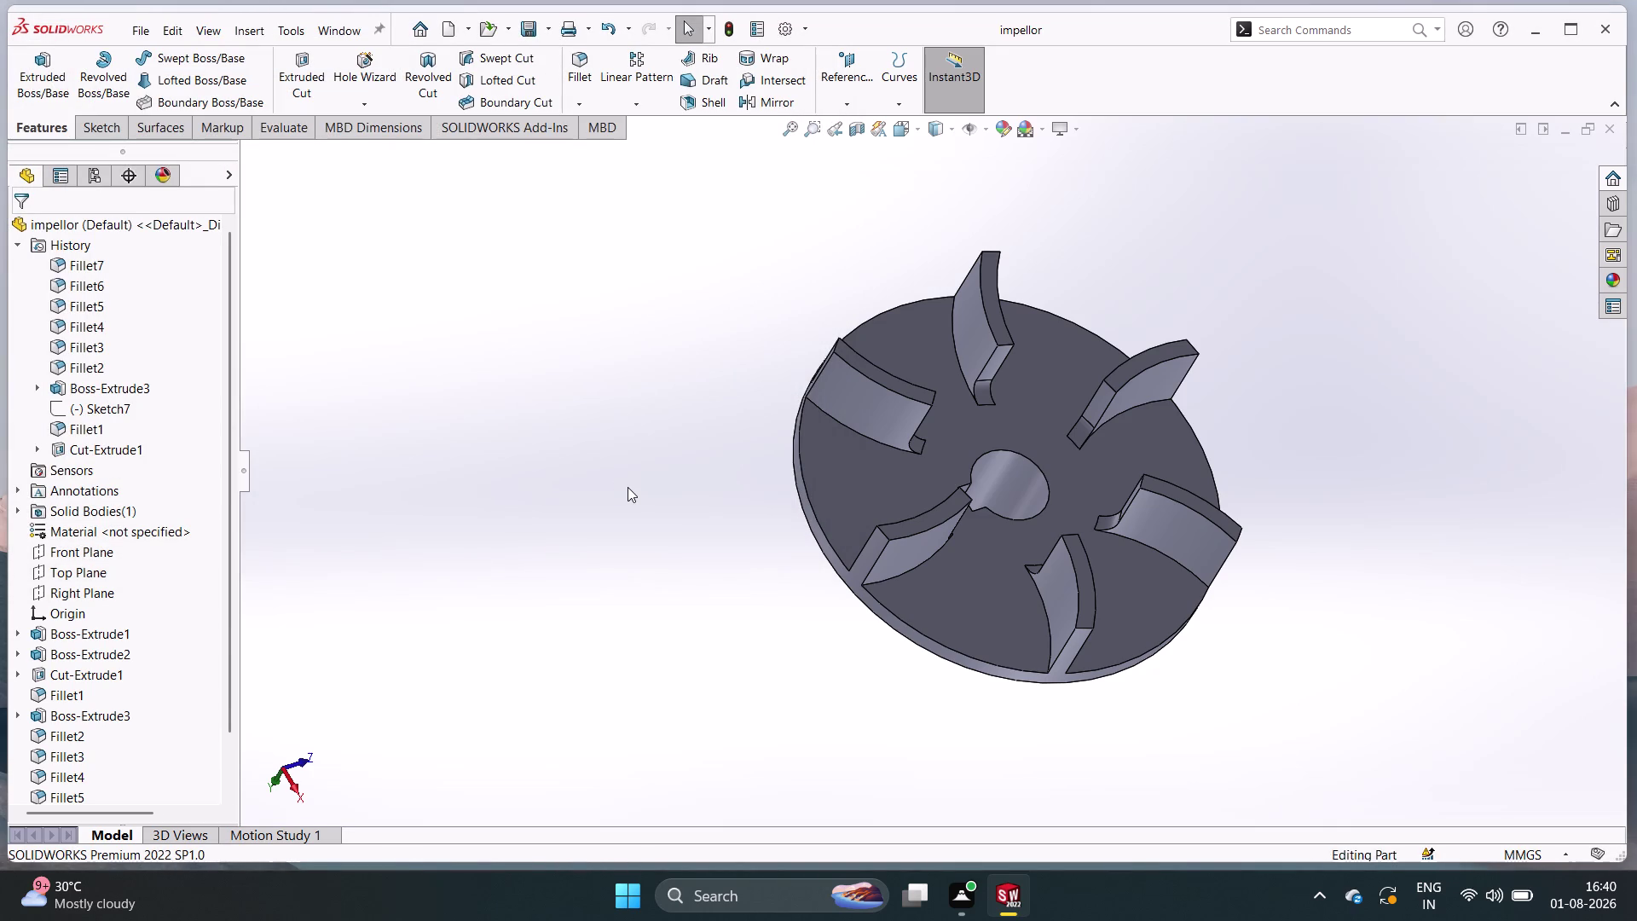
key(ctrl+n)
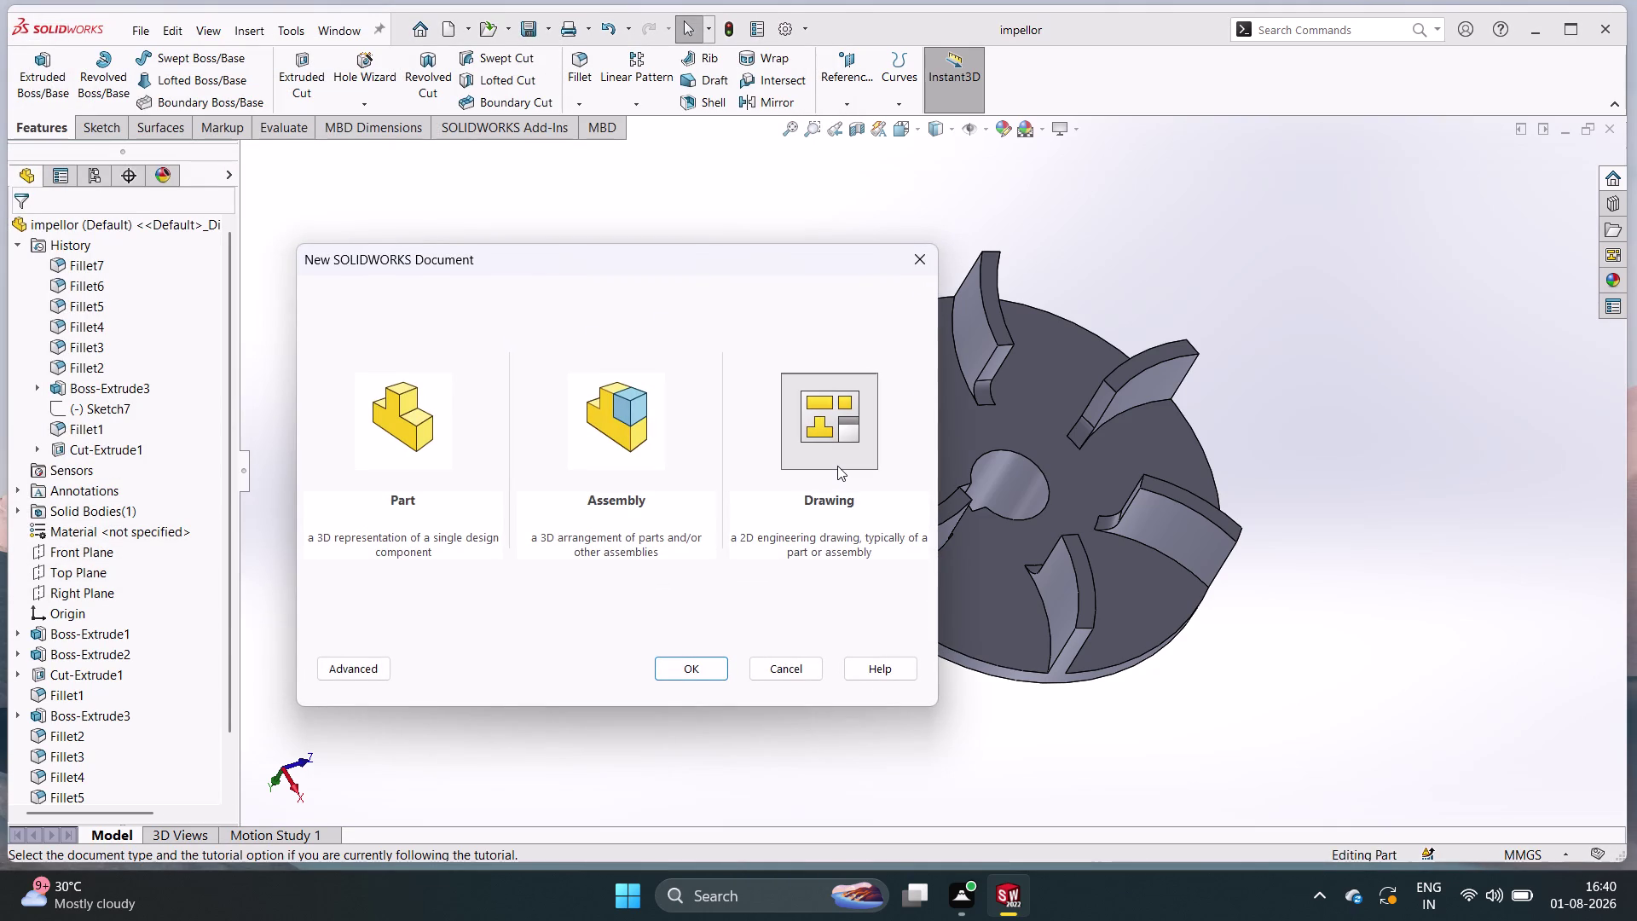
Start a new A3 drawing and open the impellor part for its views.
double_click(837, 465)
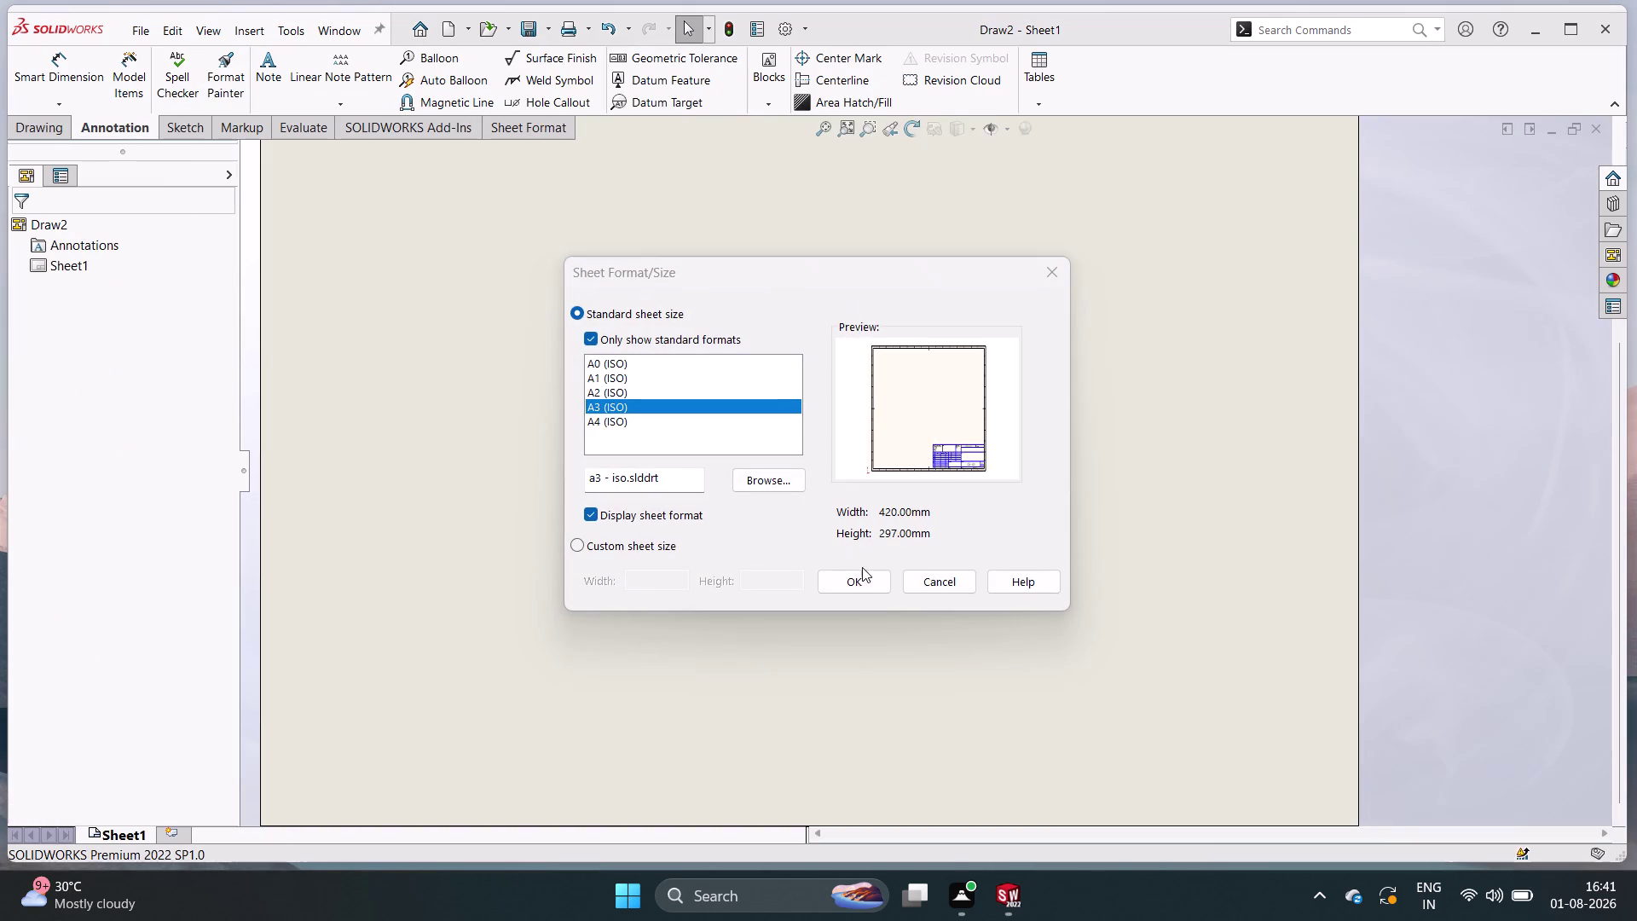
click(865, 584)
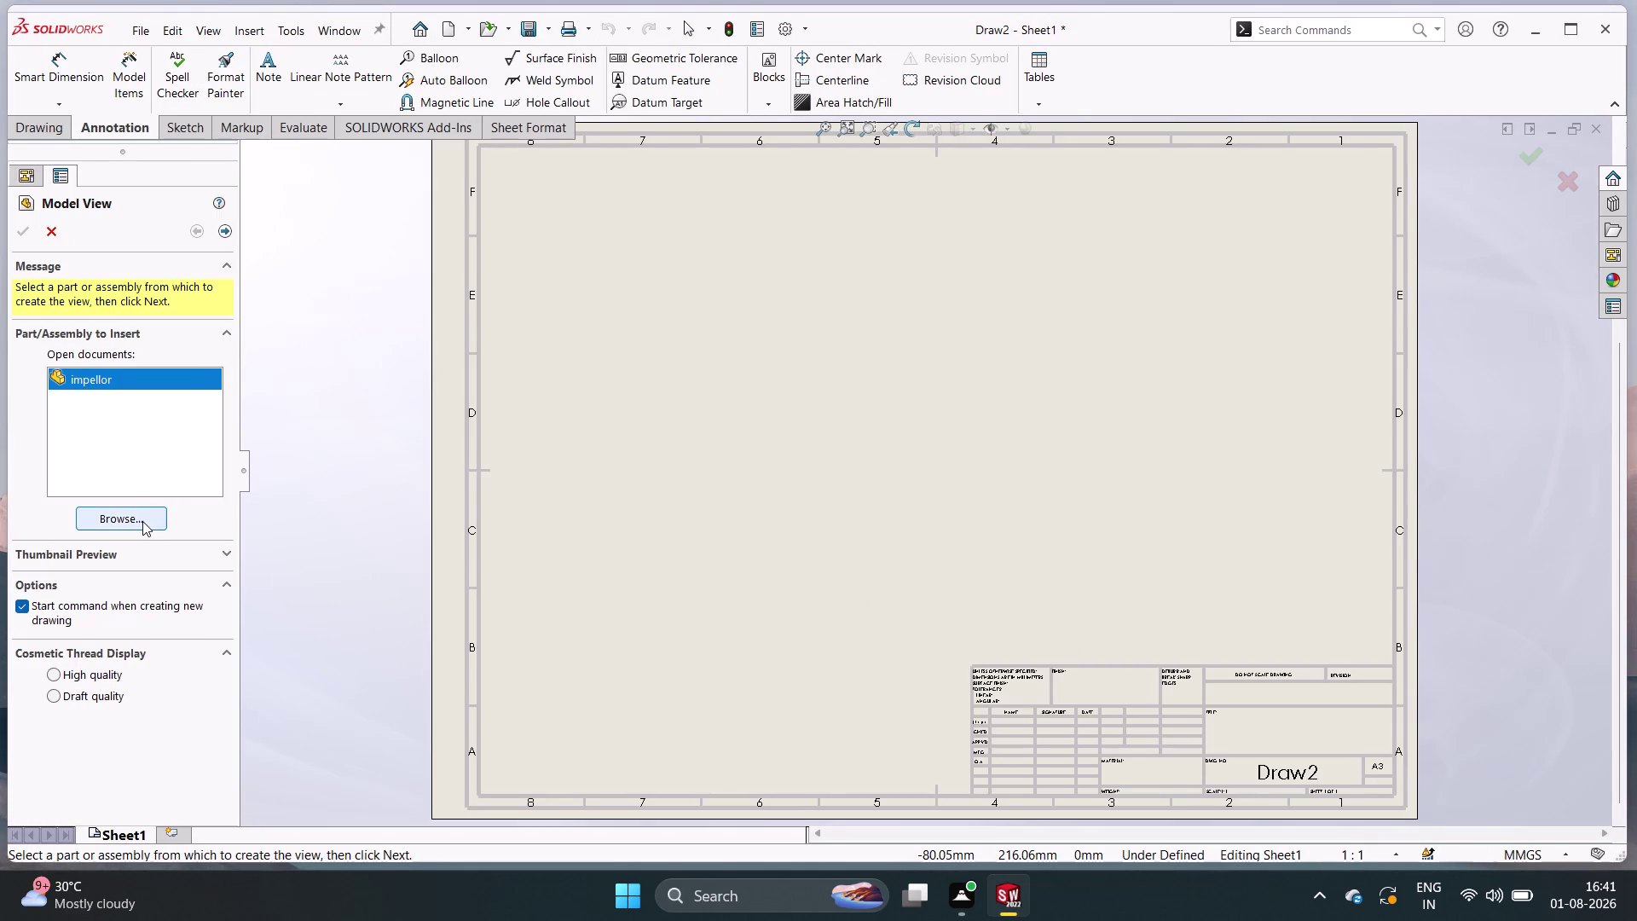
click(130, 380)
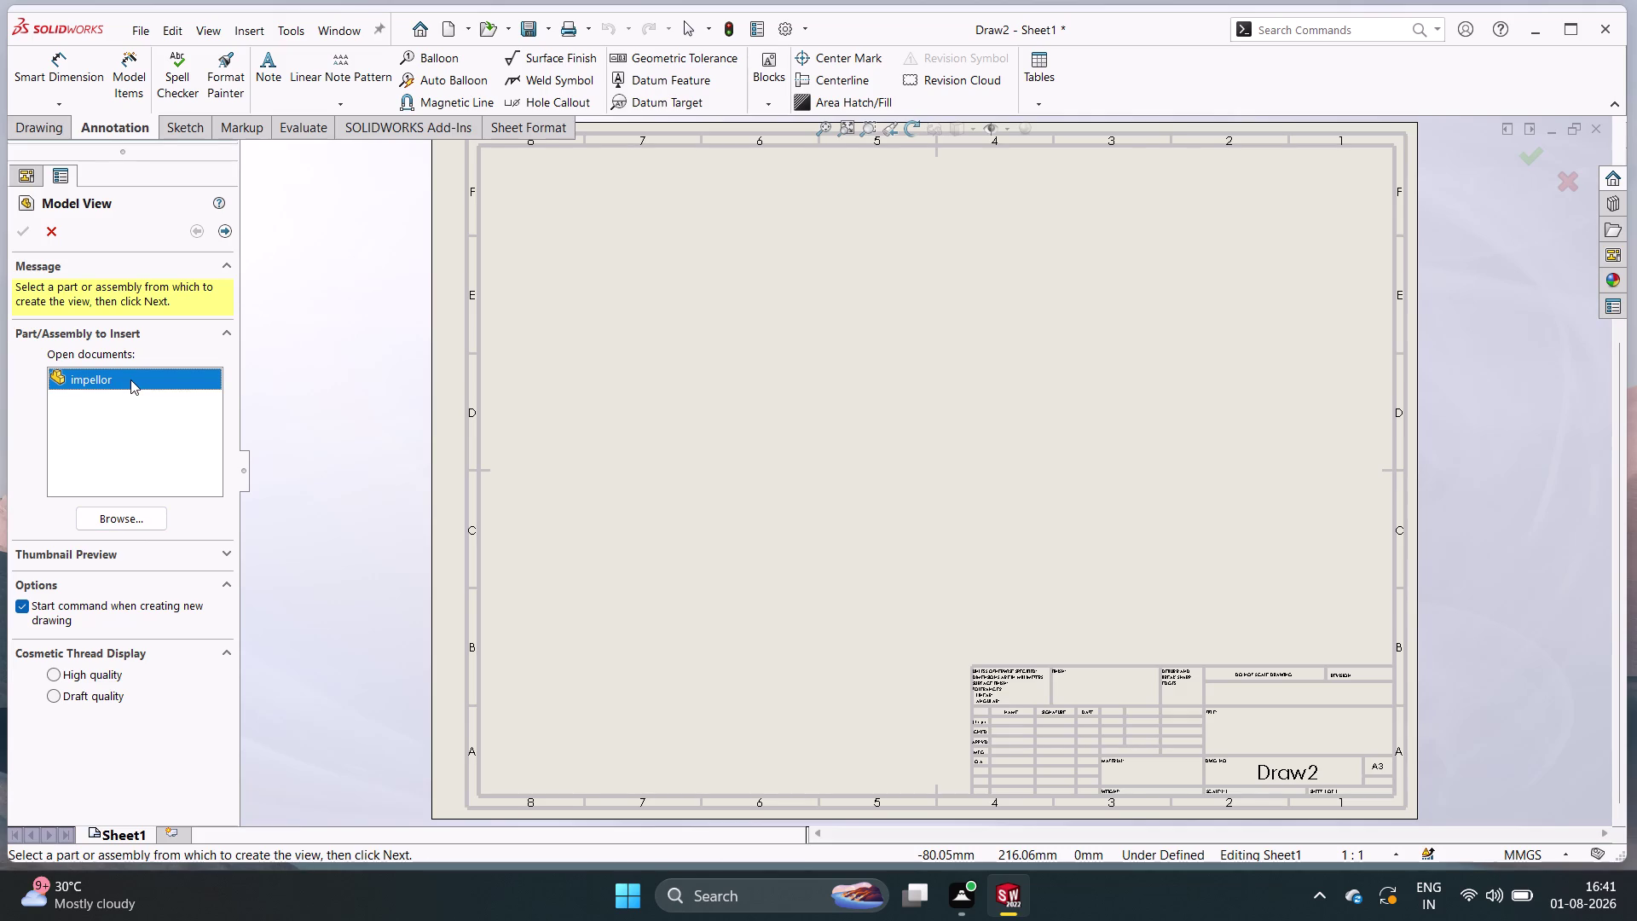
double_click(127, 520)
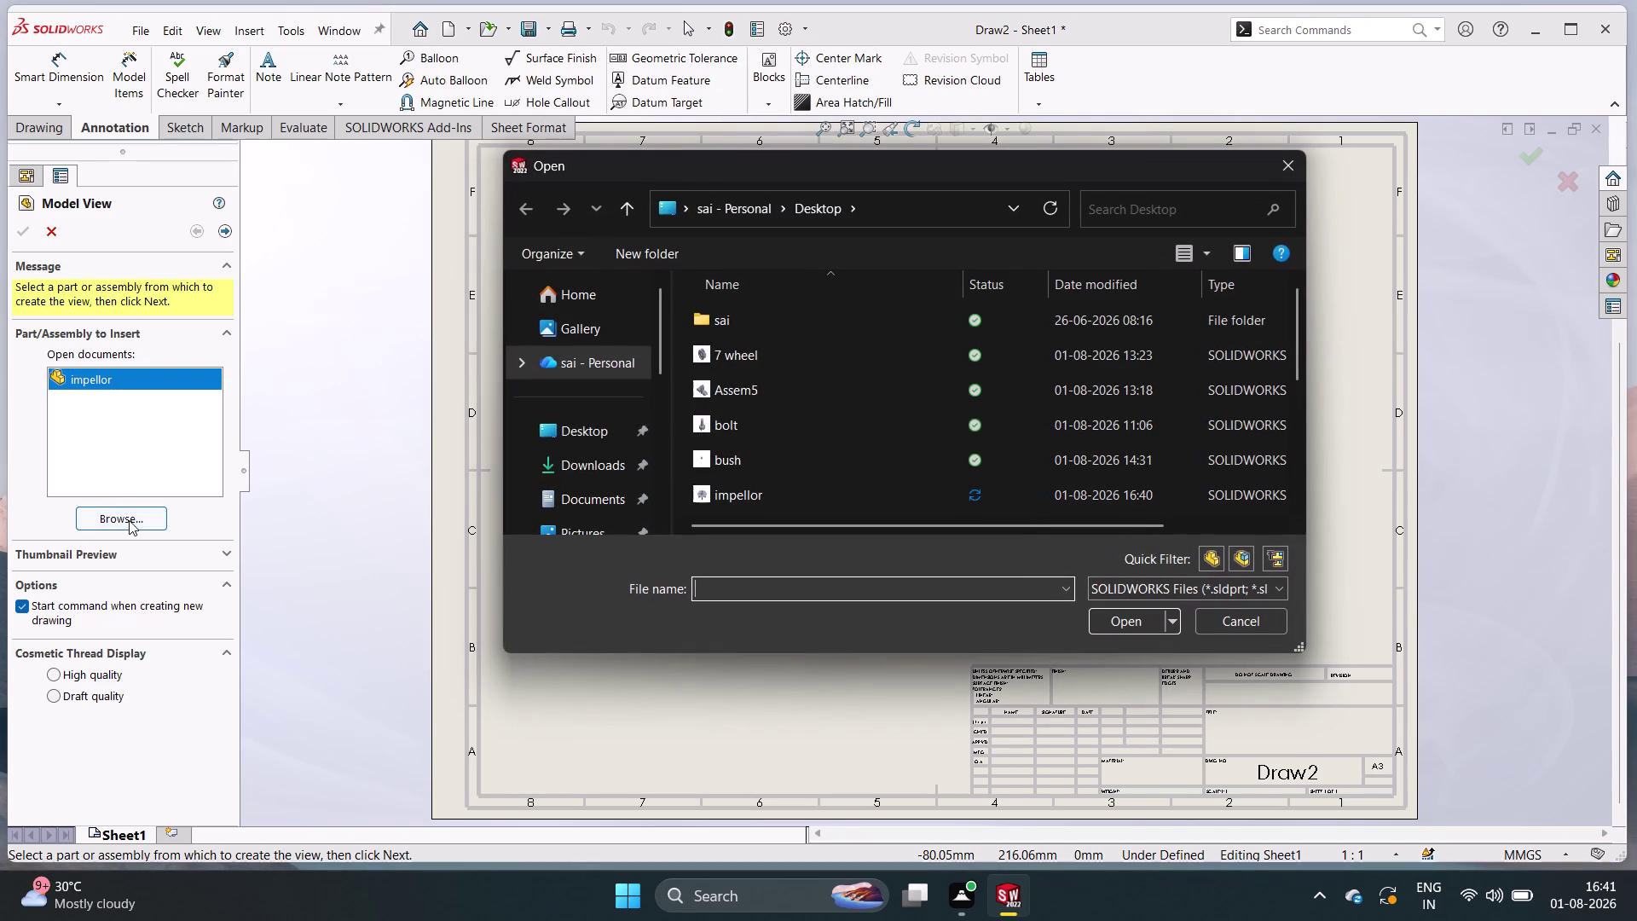
click(754, 496)
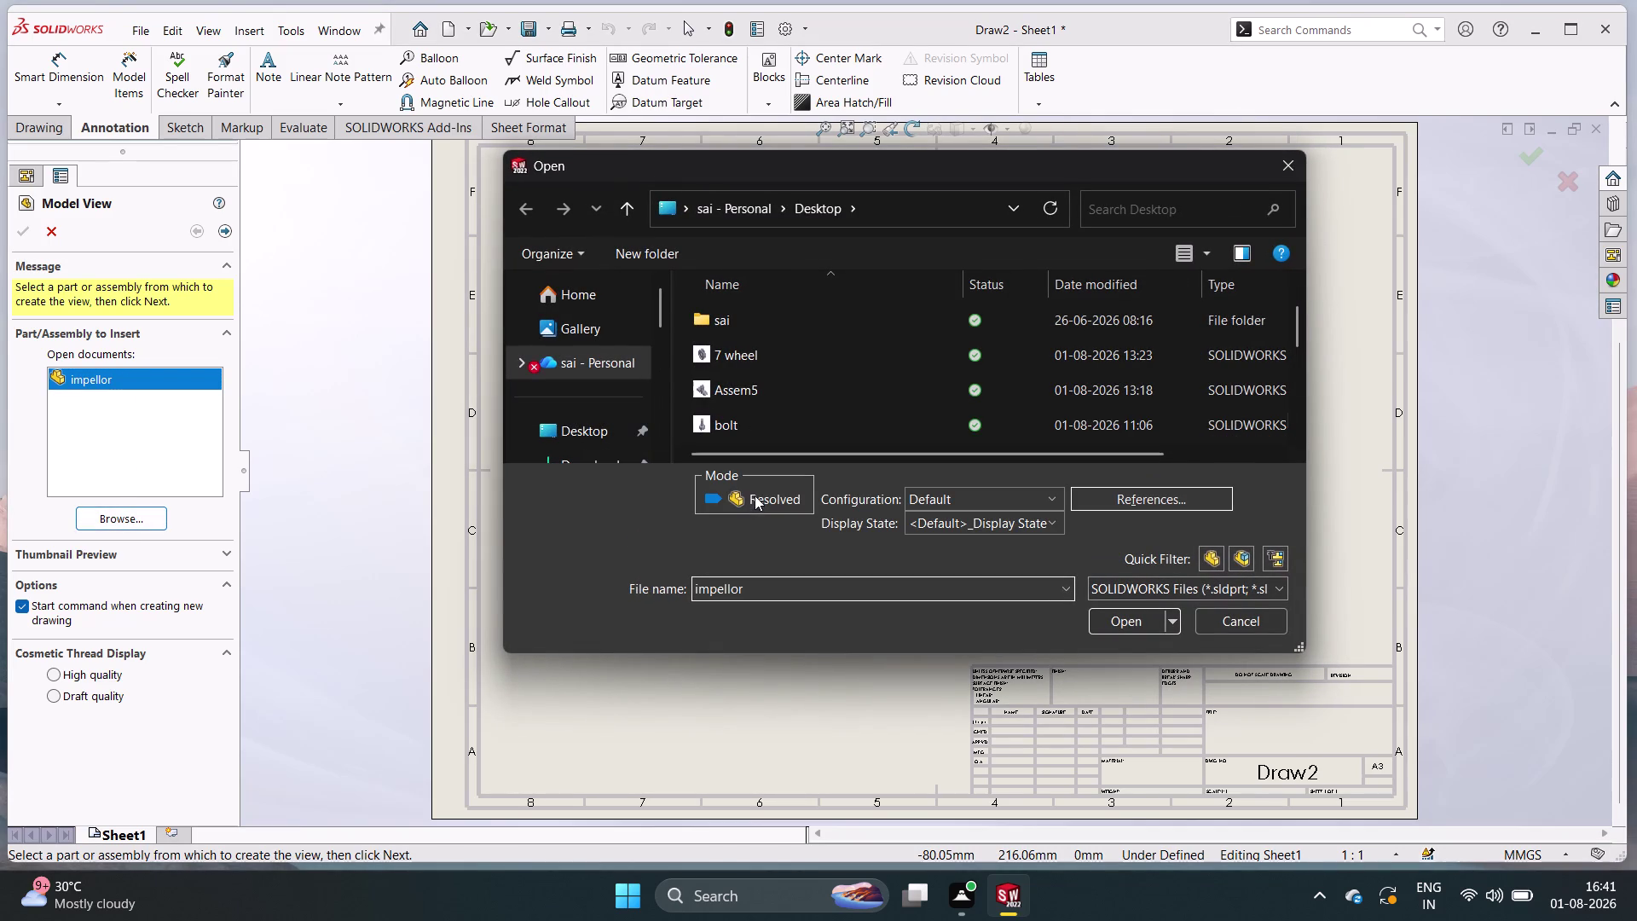
double_click(1125, 627)
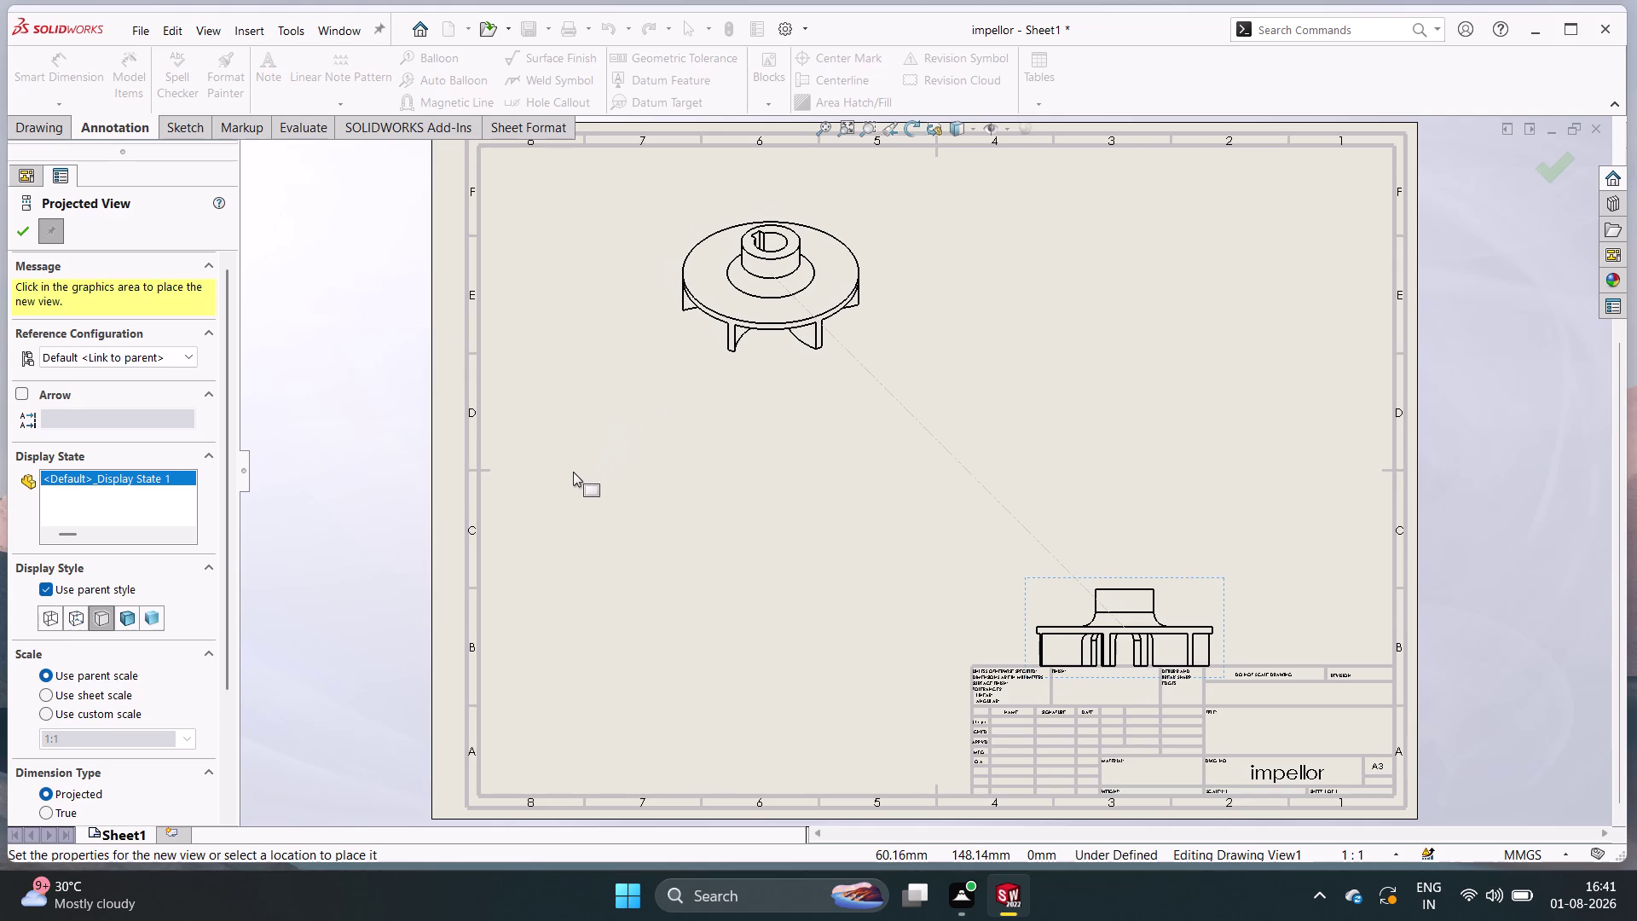
Place the projected circular top view above the side view.
key(ctrl+z)
key(ctrl+z)
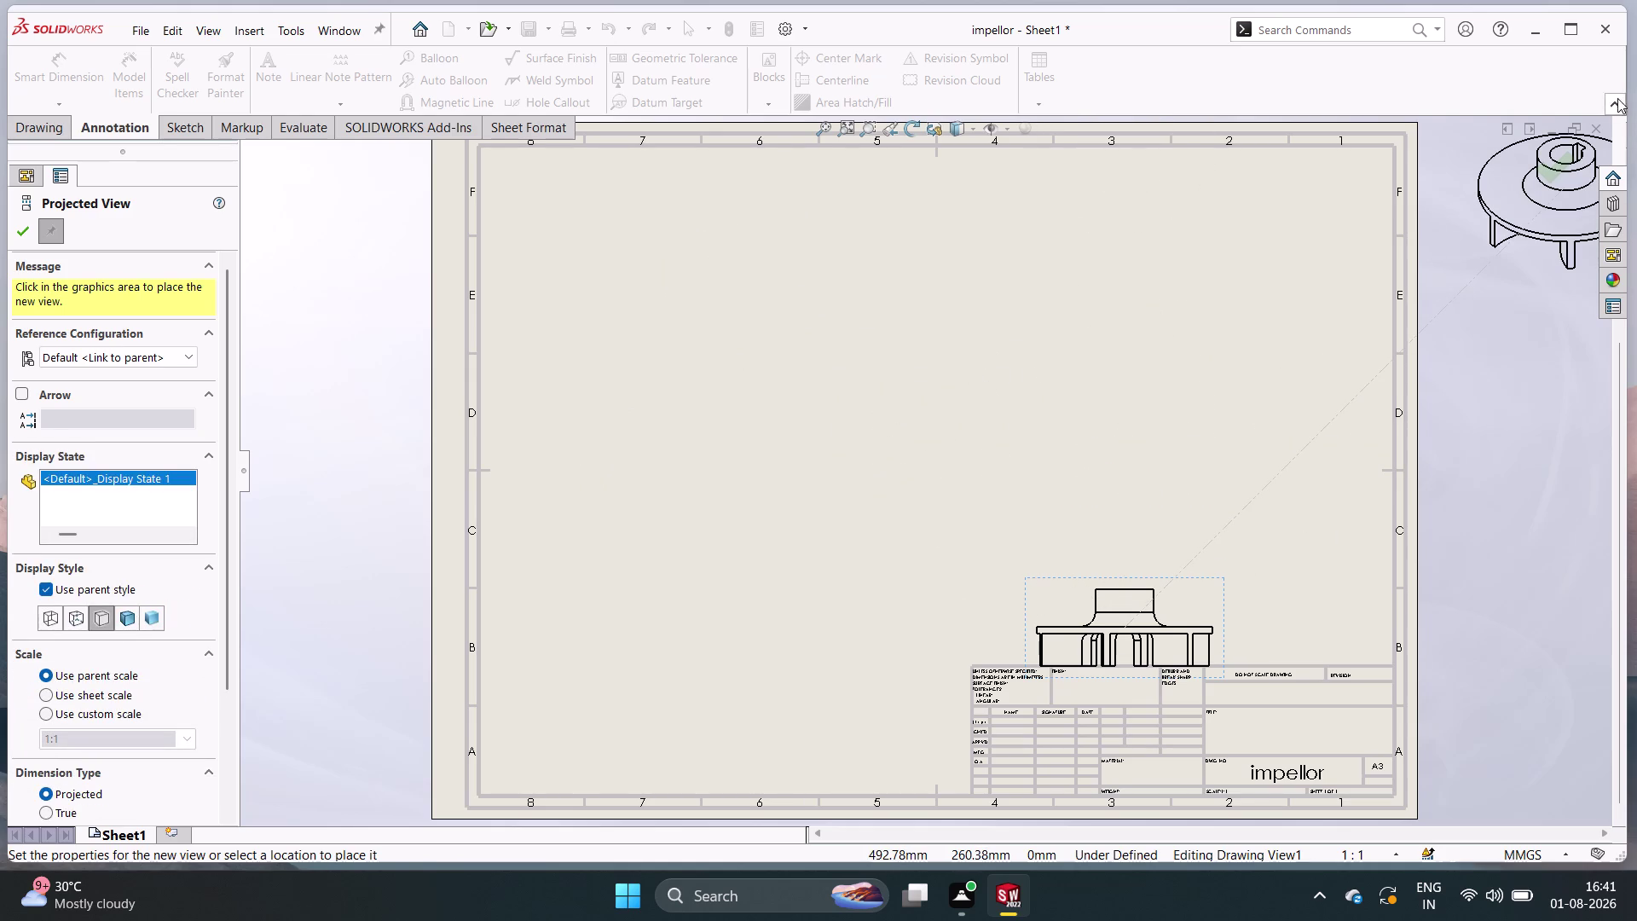
click(1597, 119)
click(1594, 128)
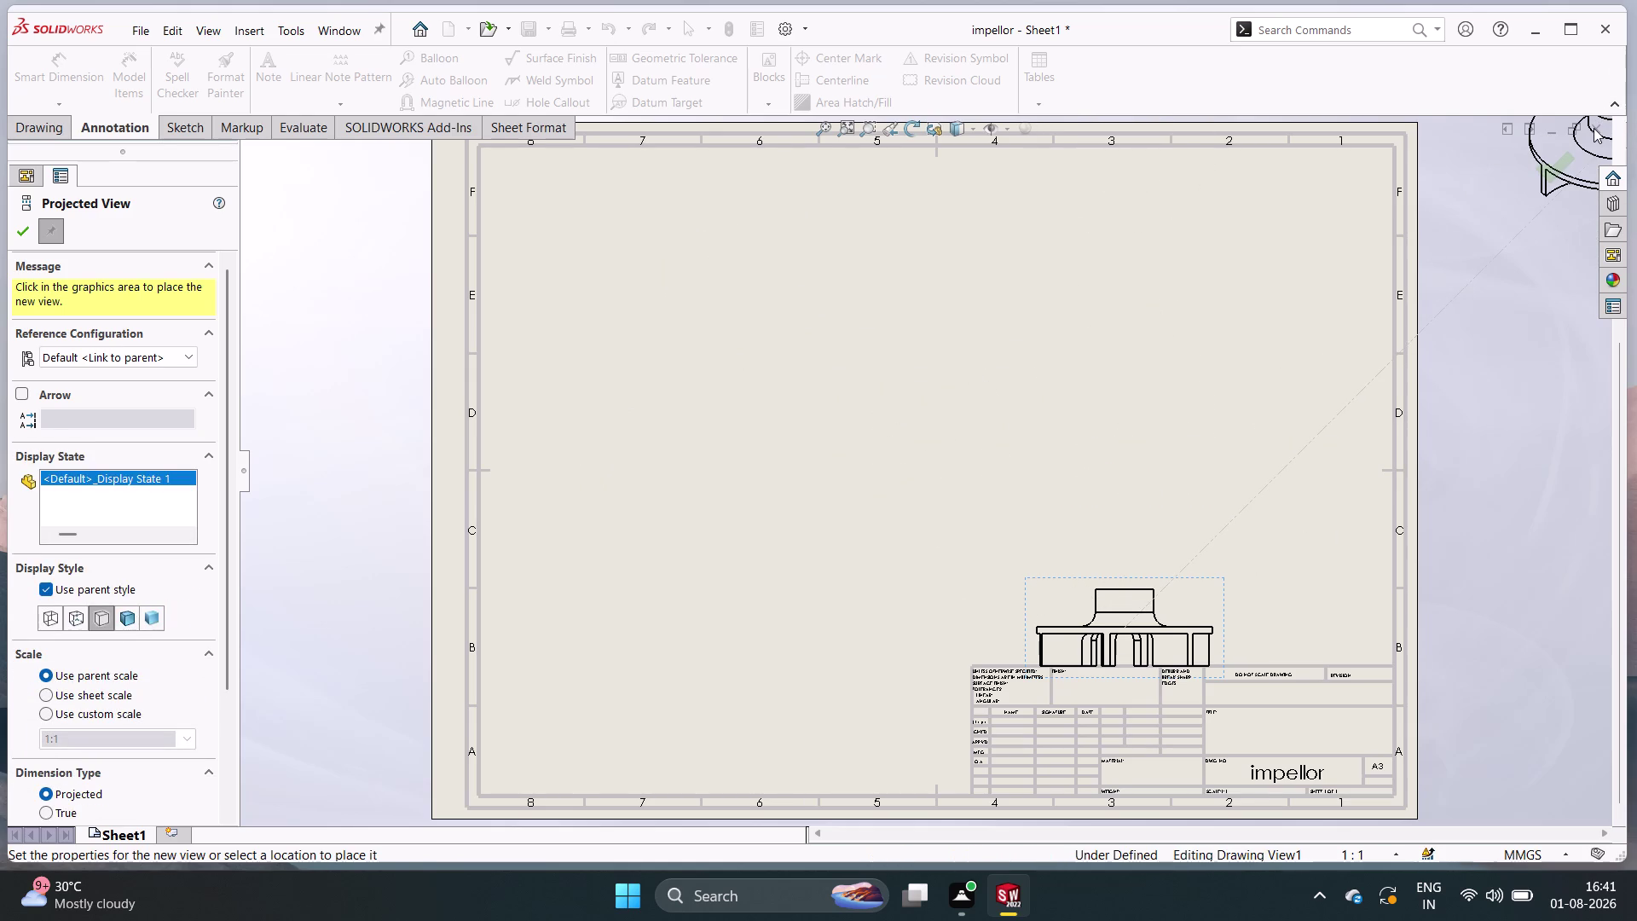
double_click(1594, 127)
double_click(1045, 402)
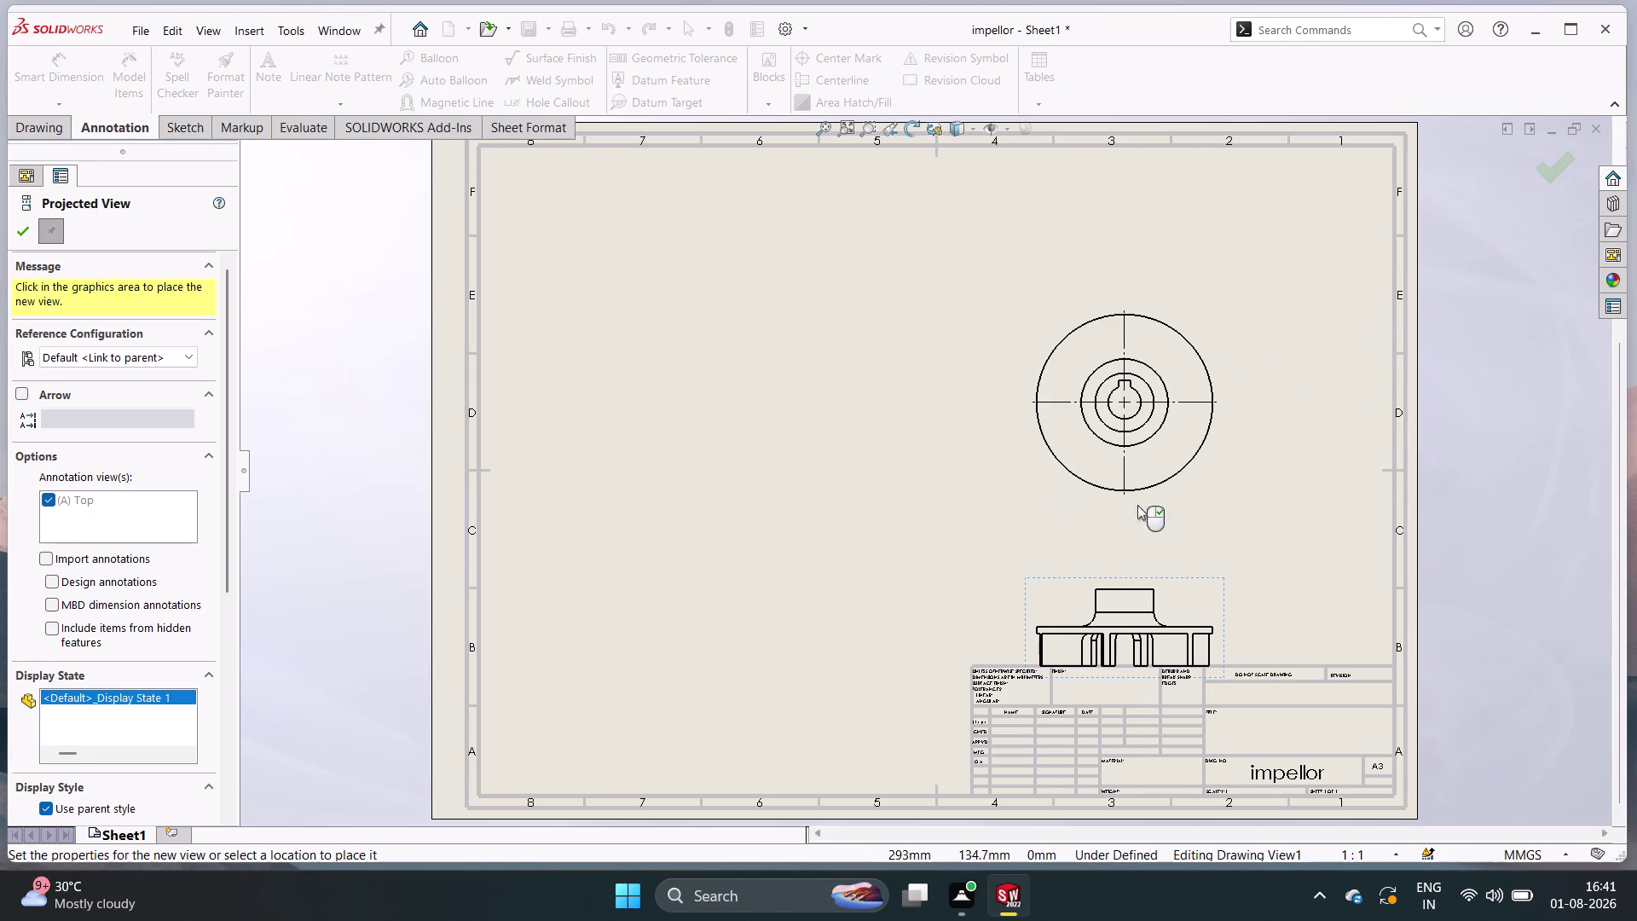
Exit the Projected View command and close the drawing.
key(Escape)
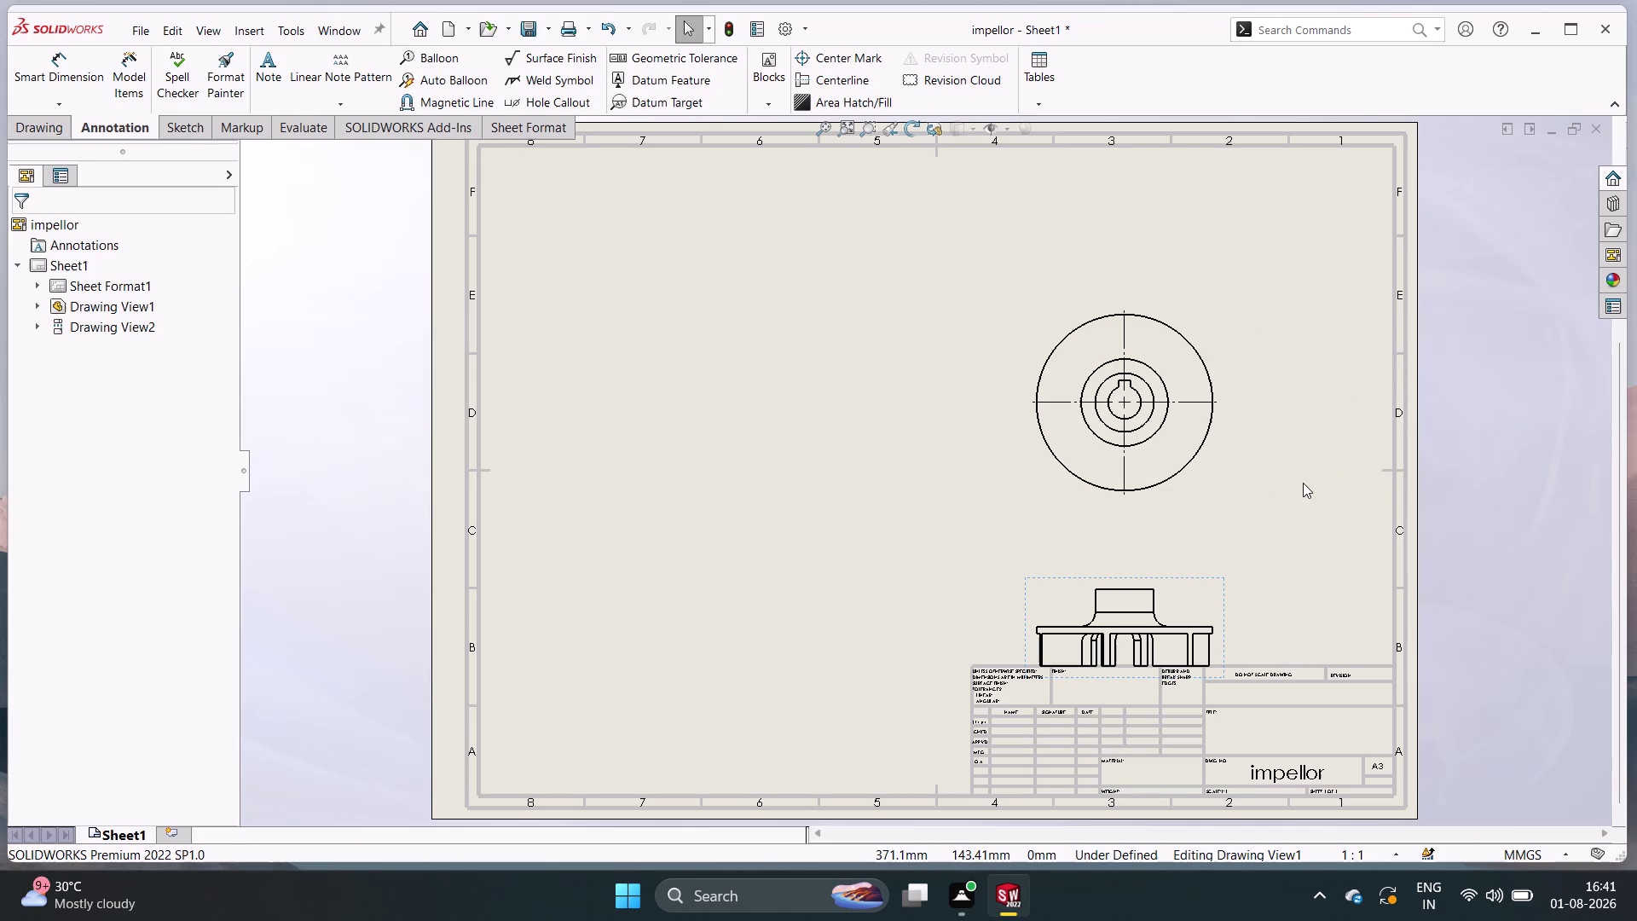
key(Escape)
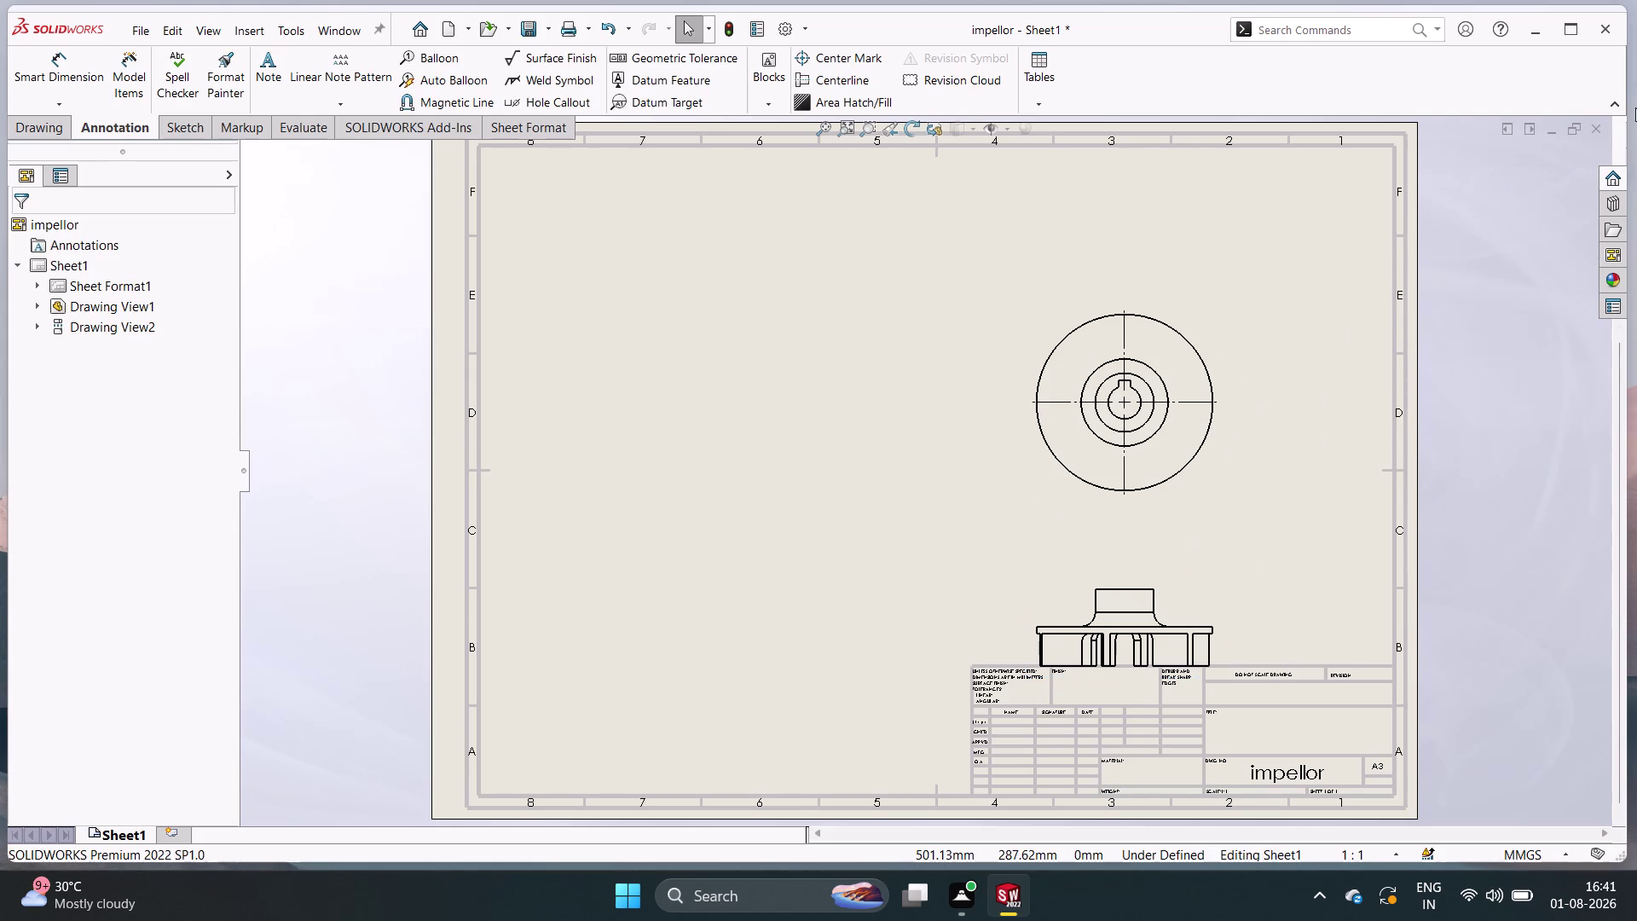
click(1599, 123)
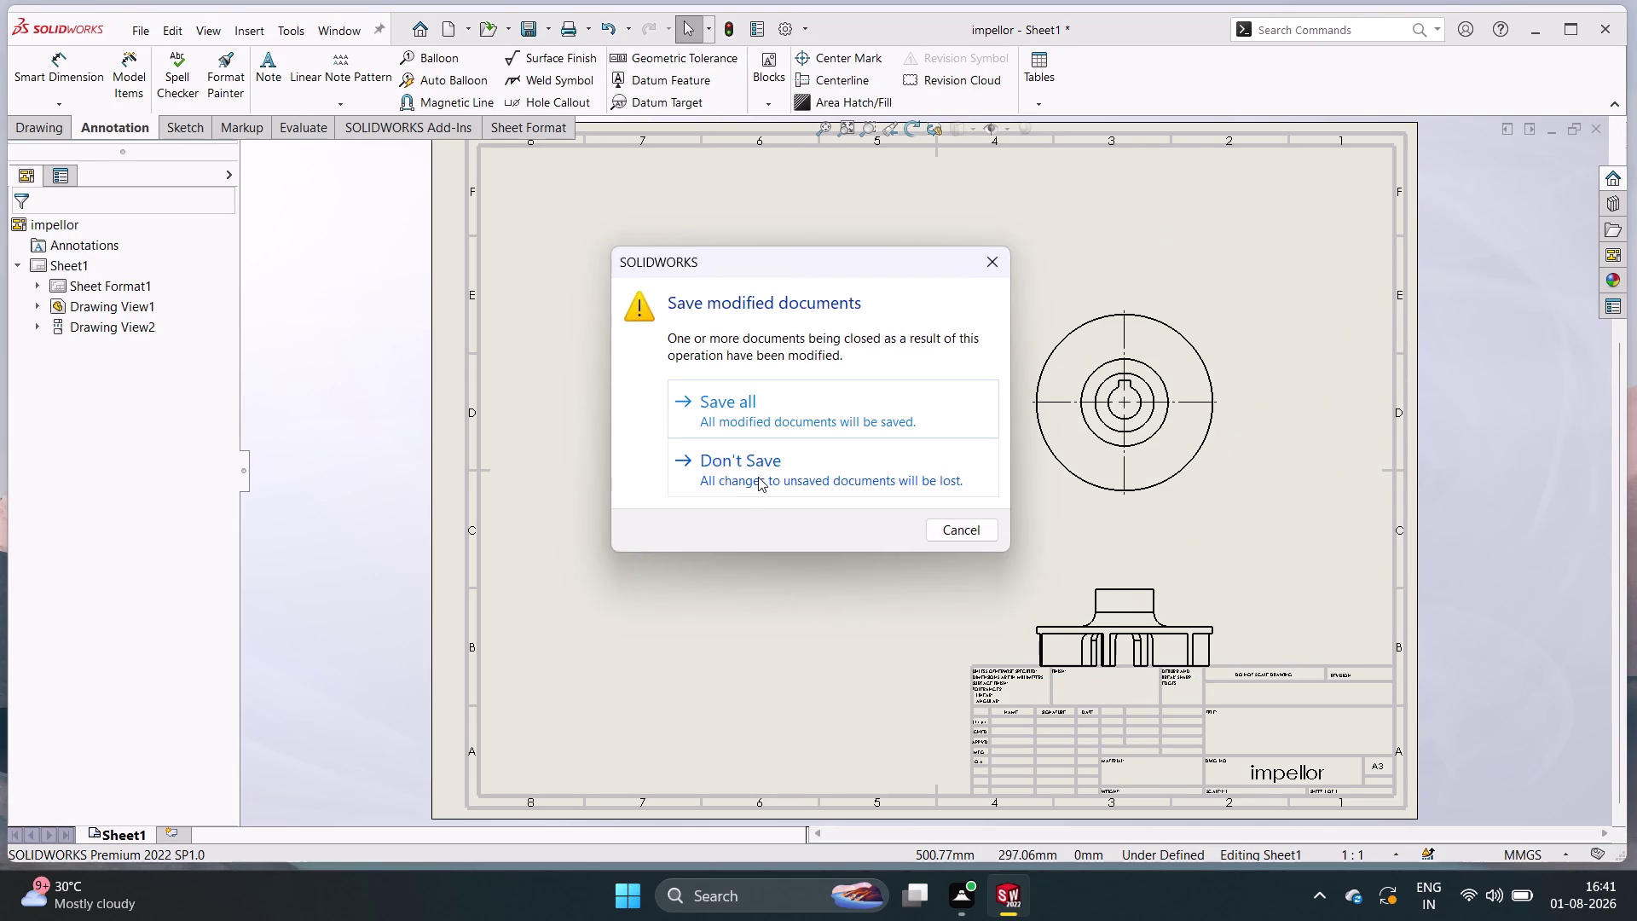
Discard the old drawing, create new A3 (ISO) drawing Draw3, and browse for a part.
click(758, 477)
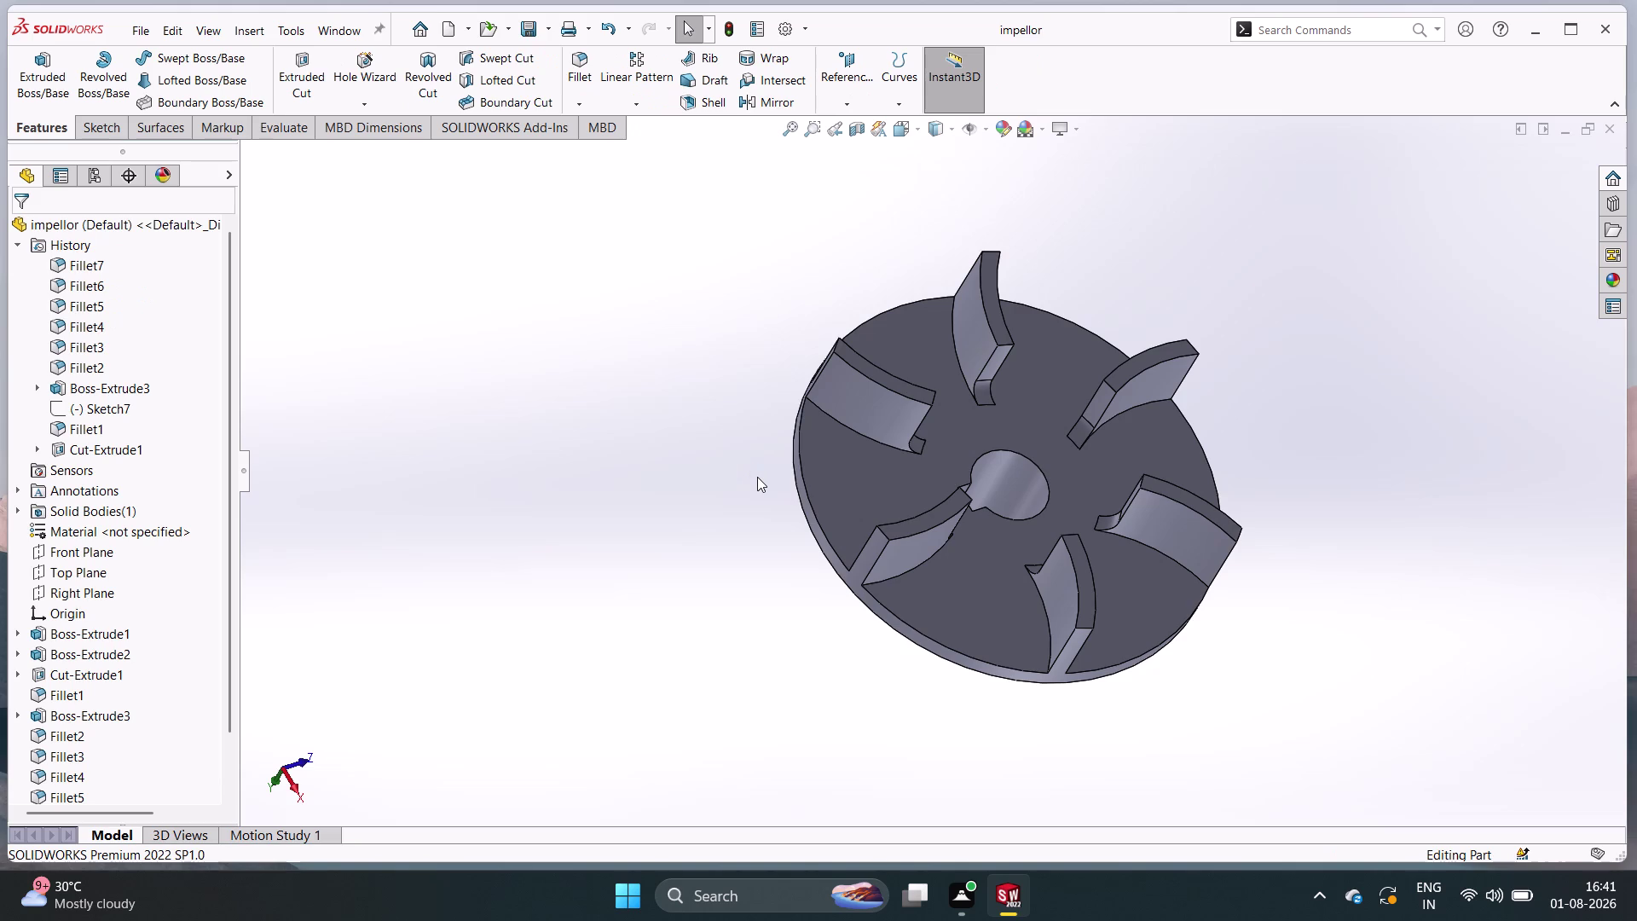
key(ctrl+n)
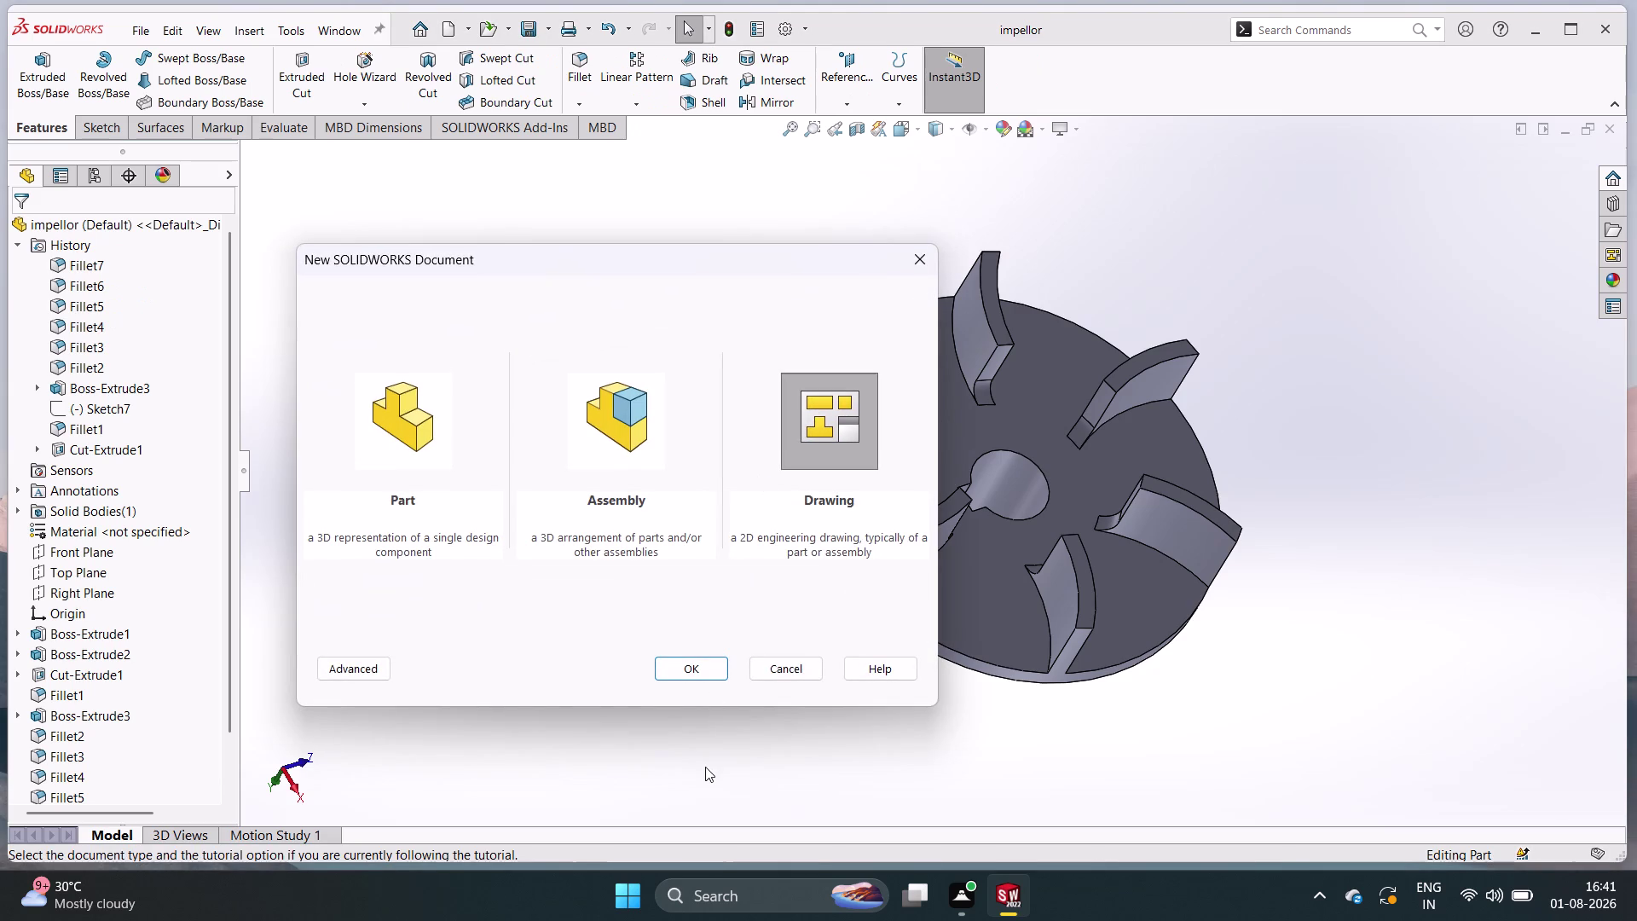
key(Return)
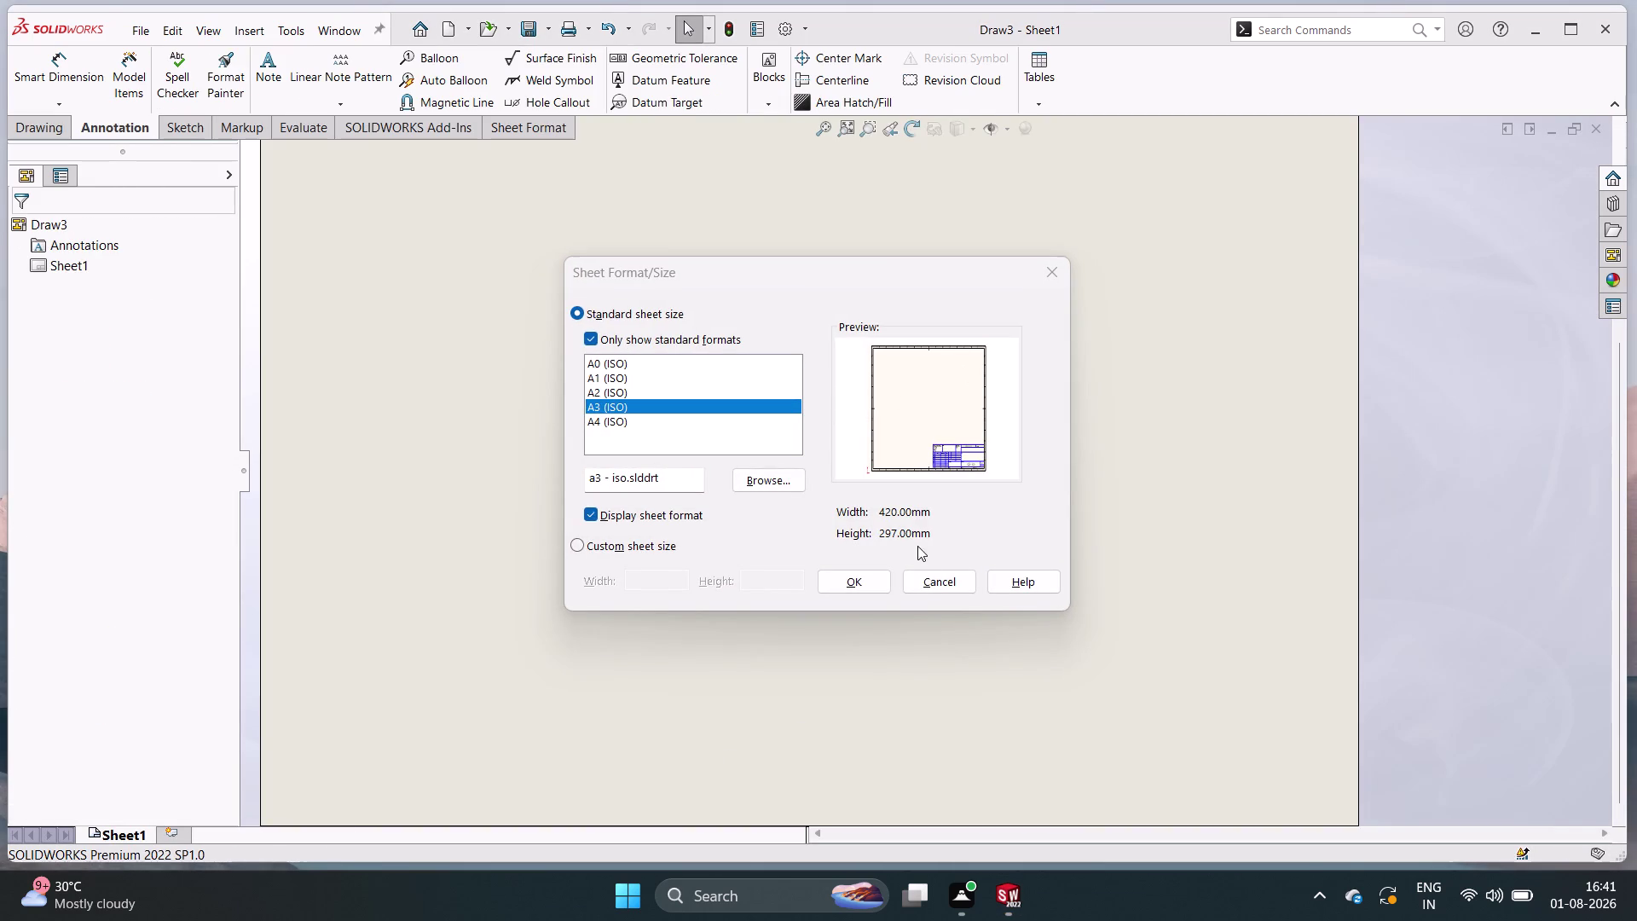
click(857, 580)
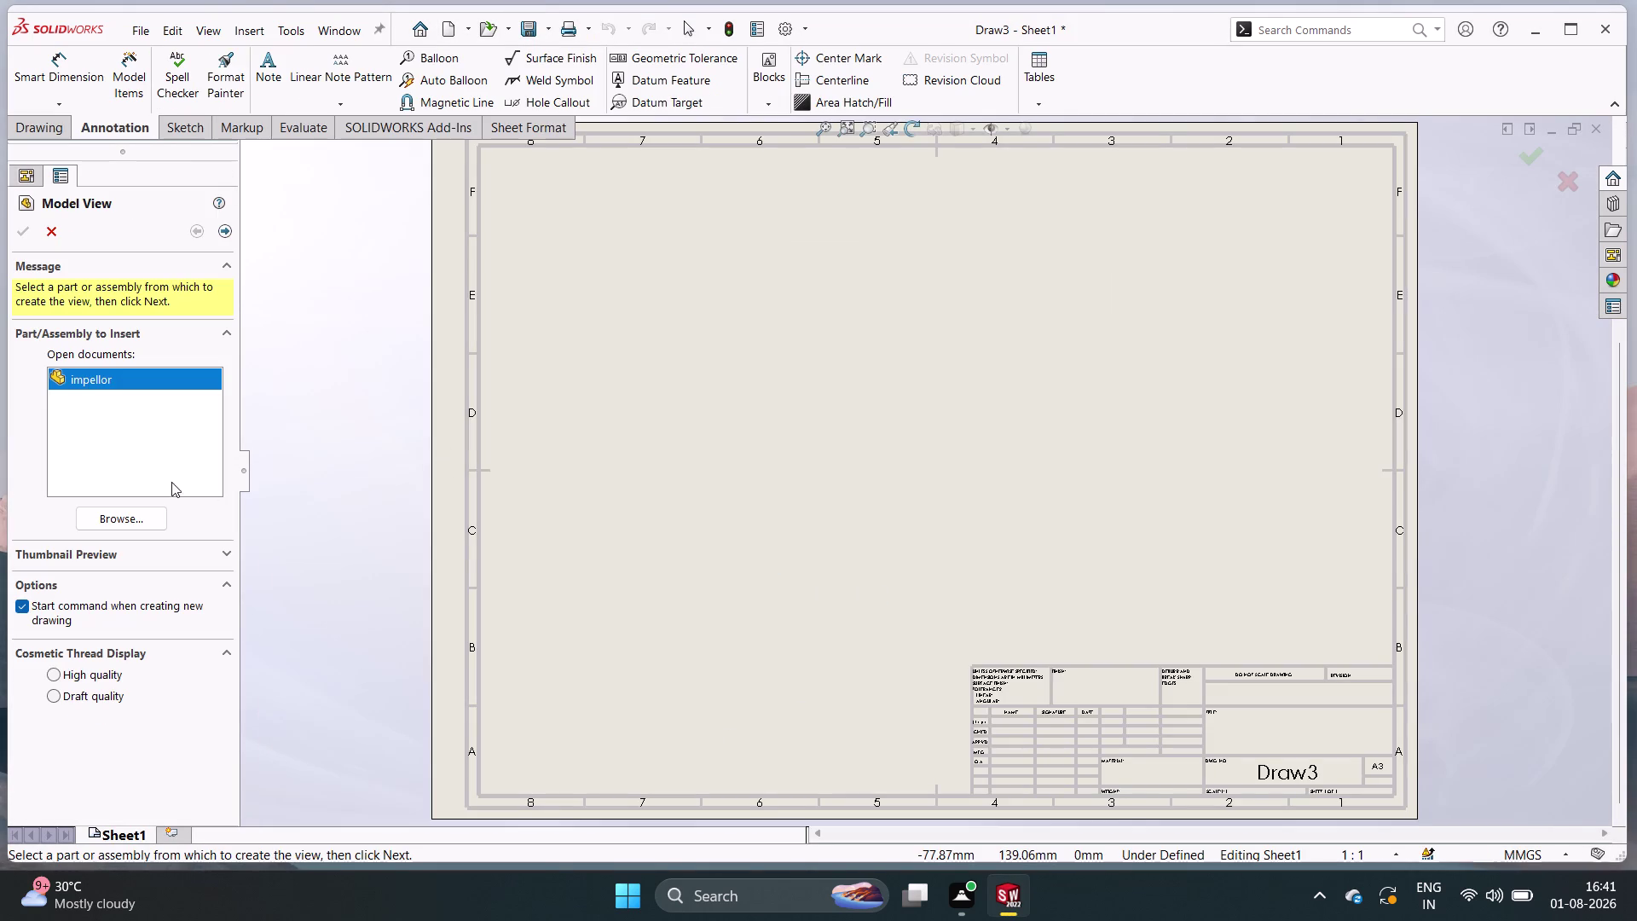
click(135, 516)
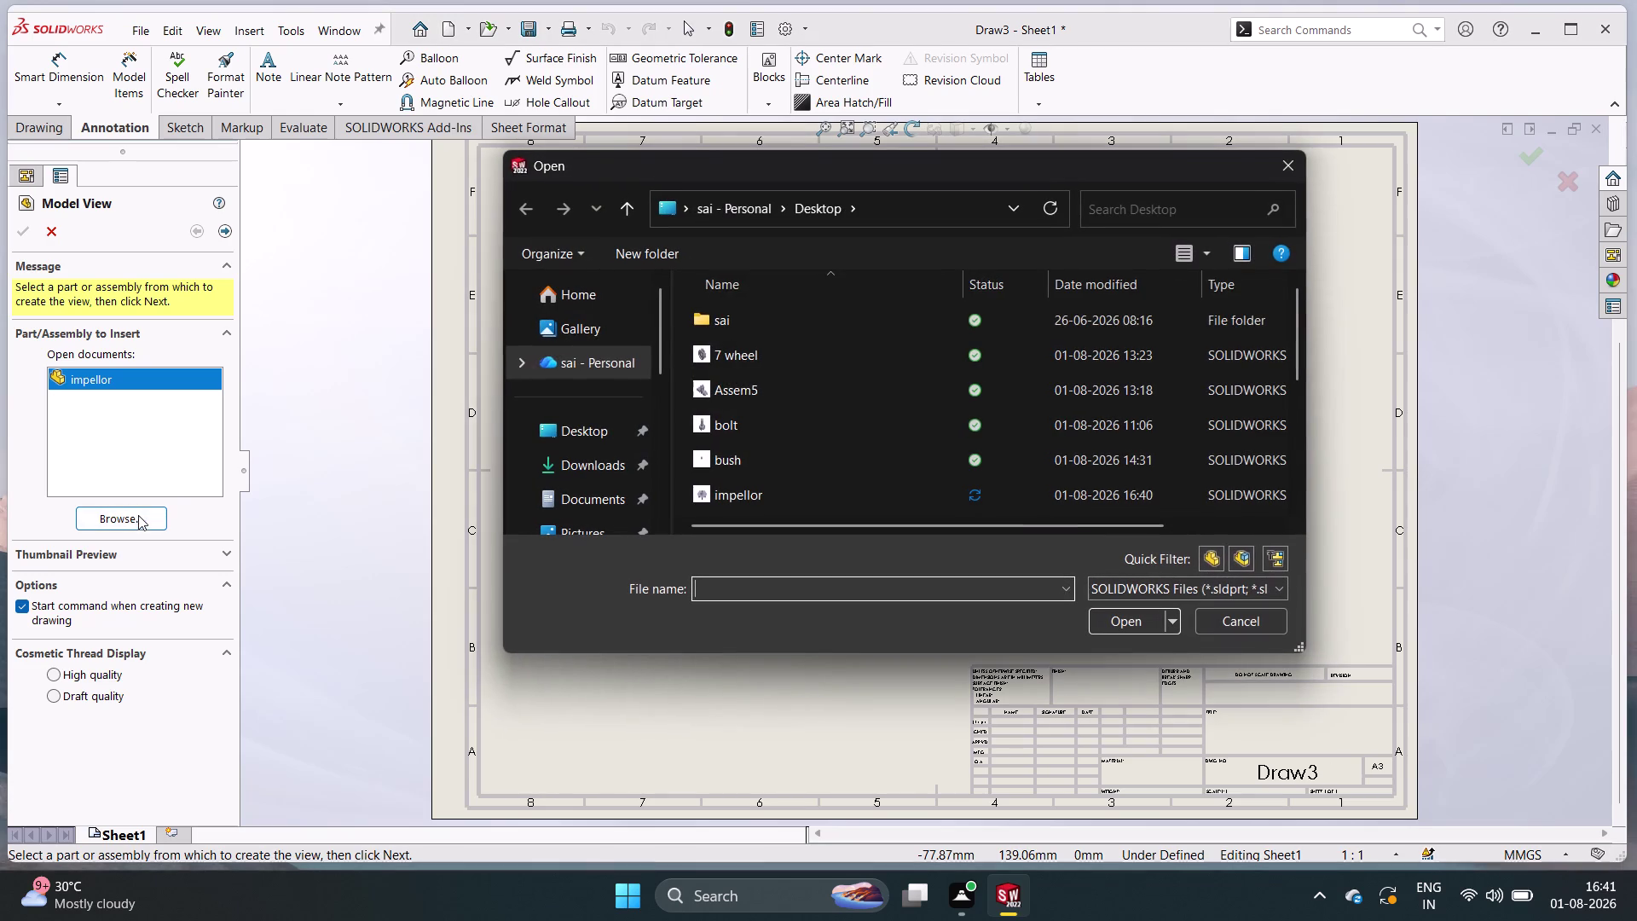
Open the impellor part file from the Desktop as the drawing's model.
click(766, 489)
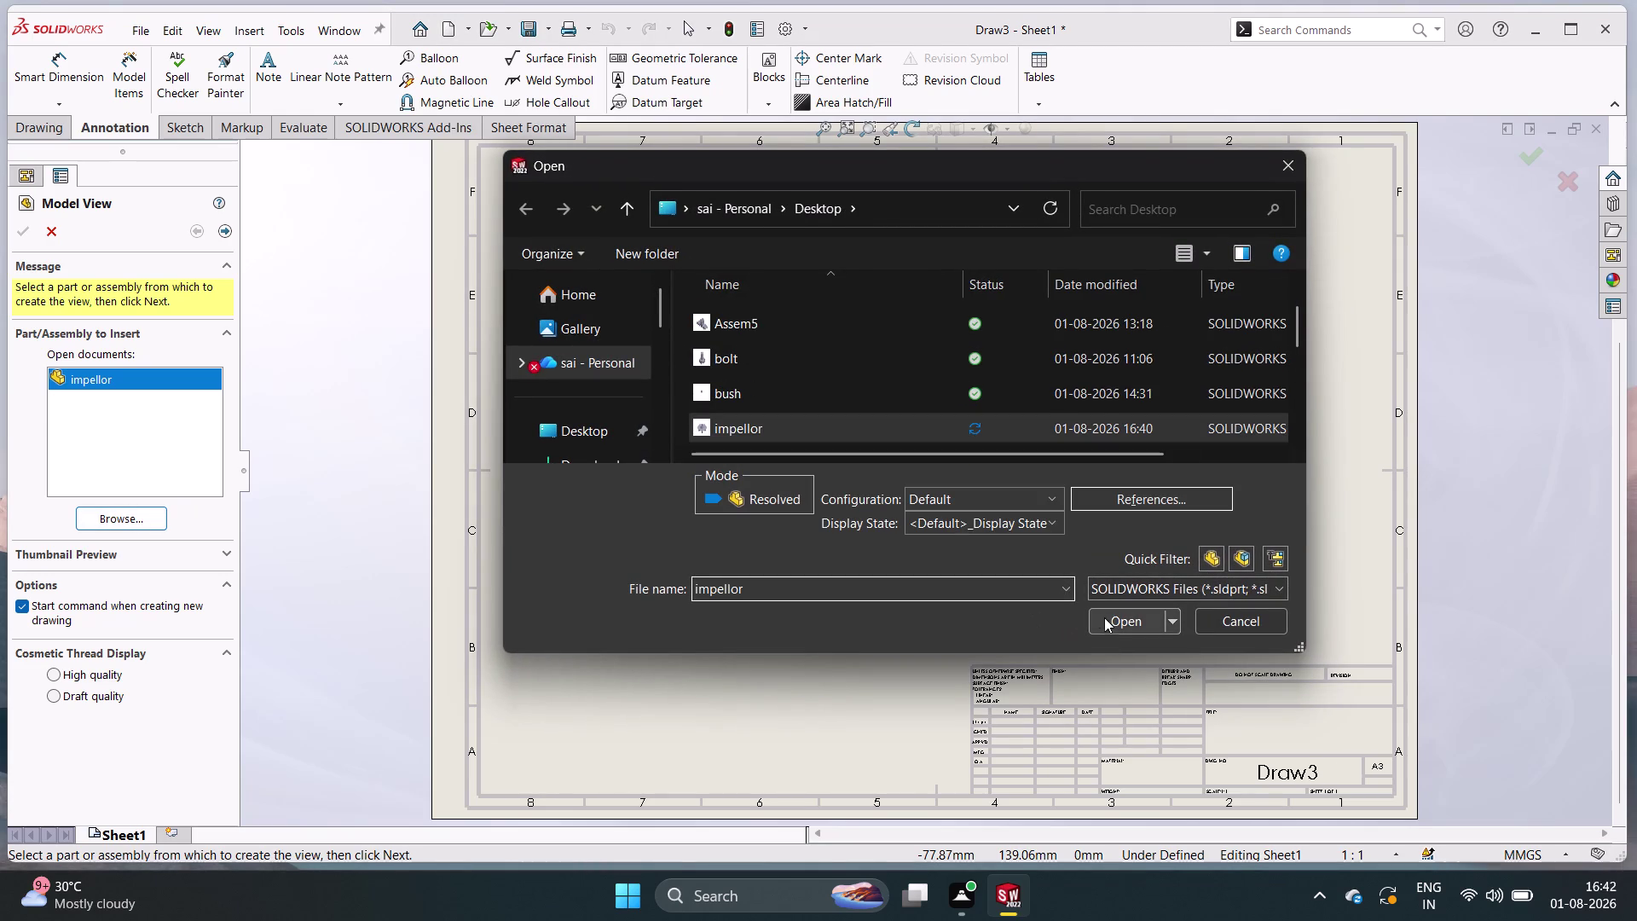
click(1107, 619)
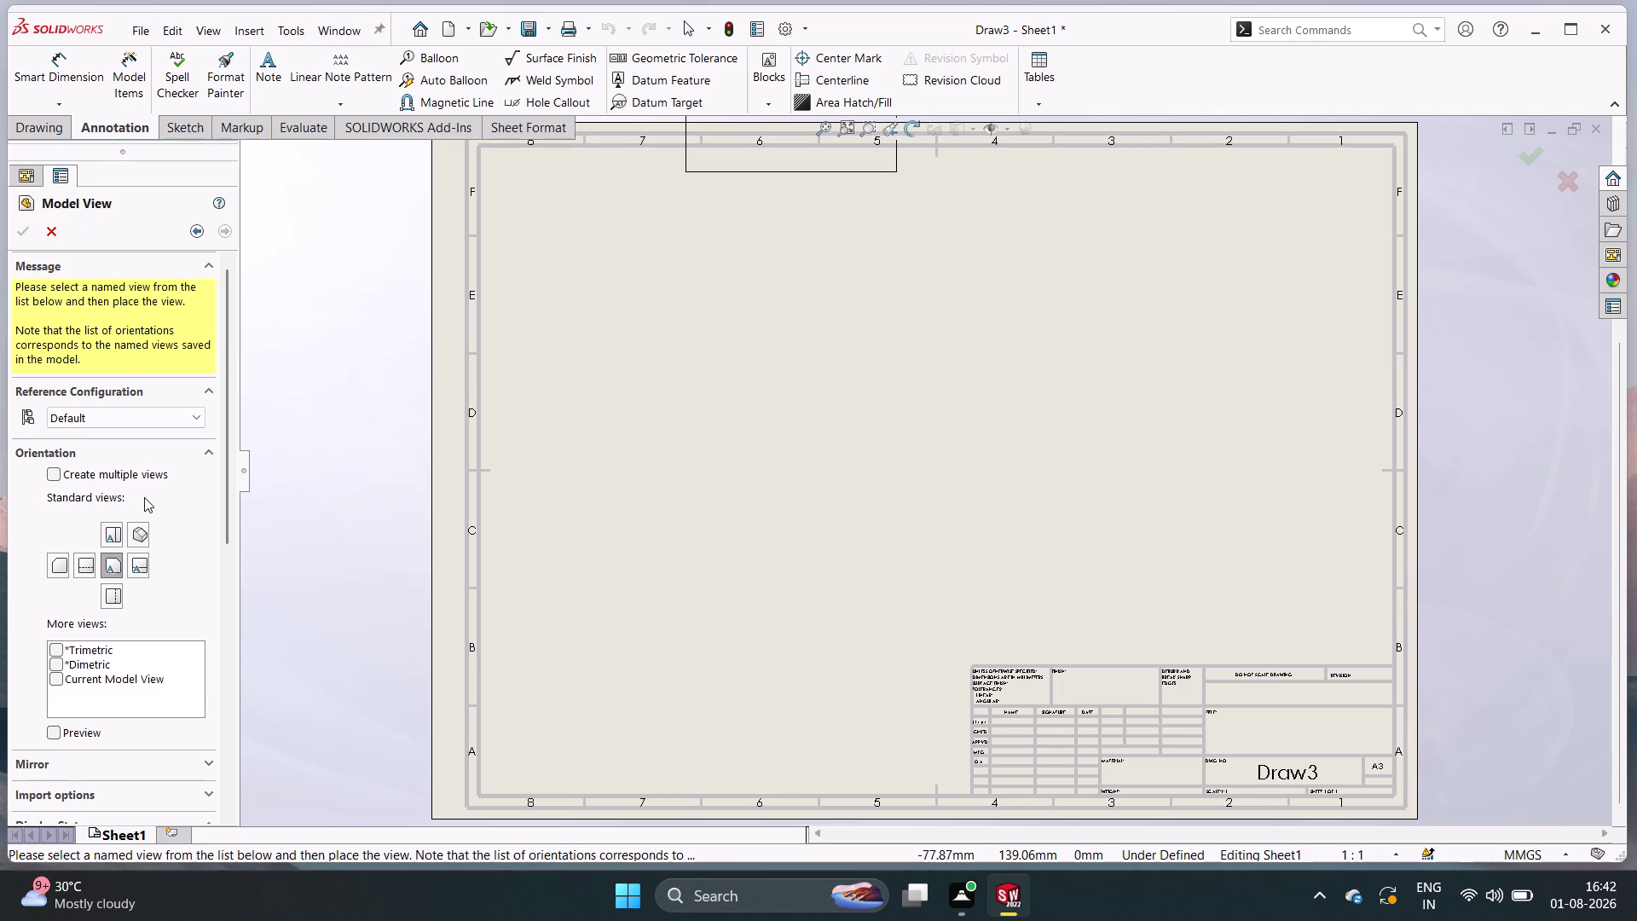
Select the Front, Top, Right and Isometric orientations under Create multiple views.
click(111, 563)
click(110, 532)
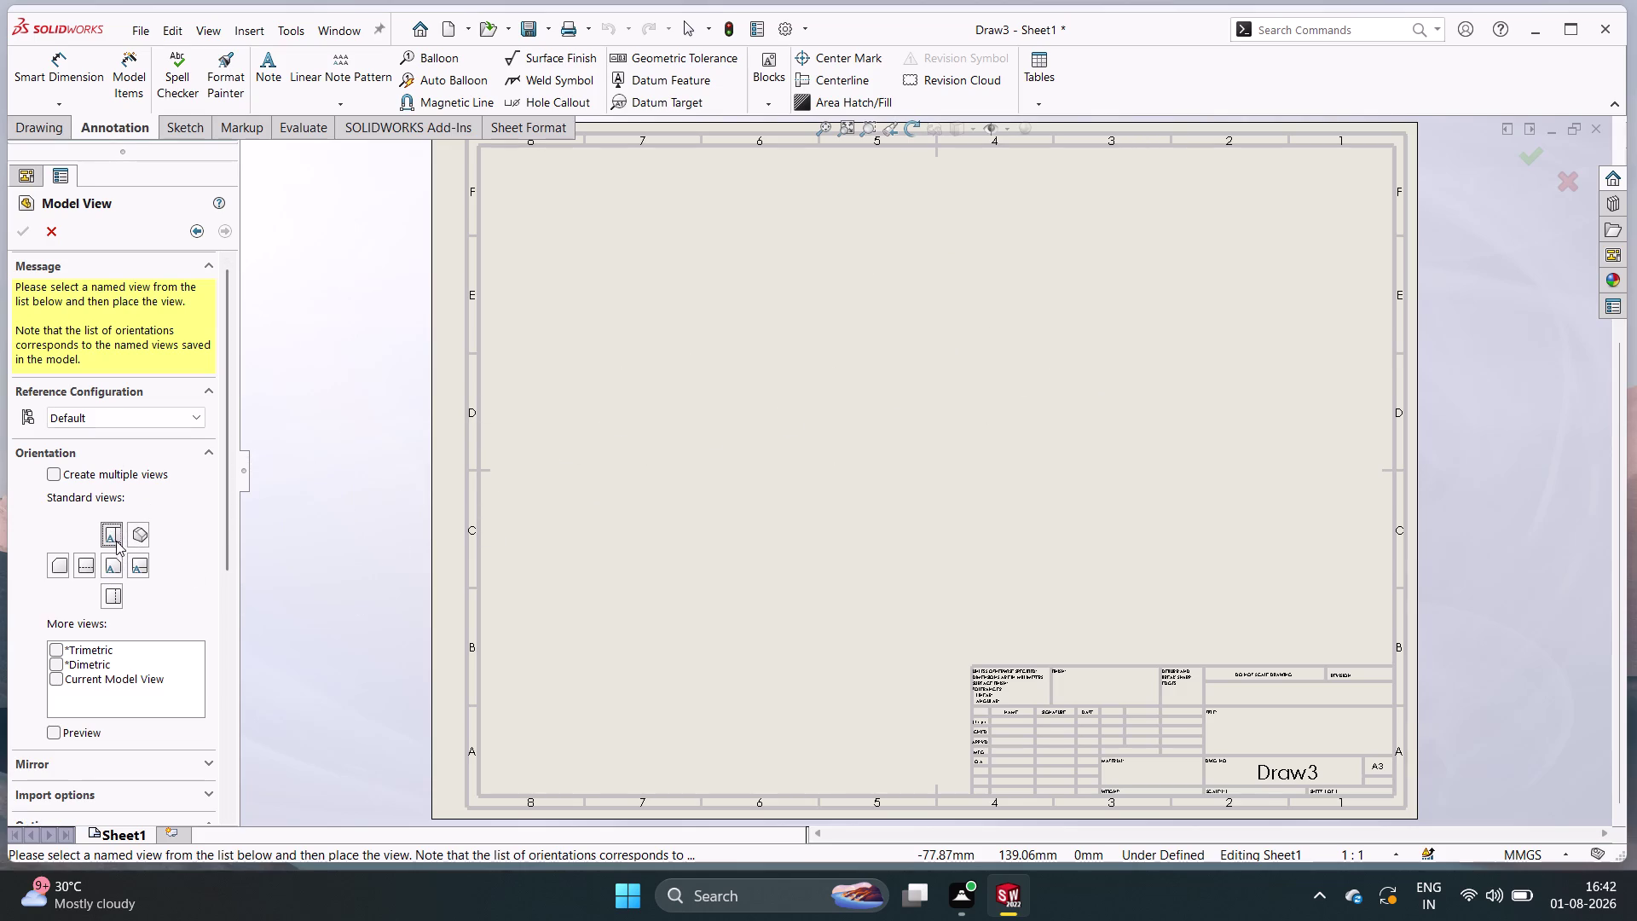
click(138, 567)
click(91, 565)
click(129, 535)
click(53, 473)
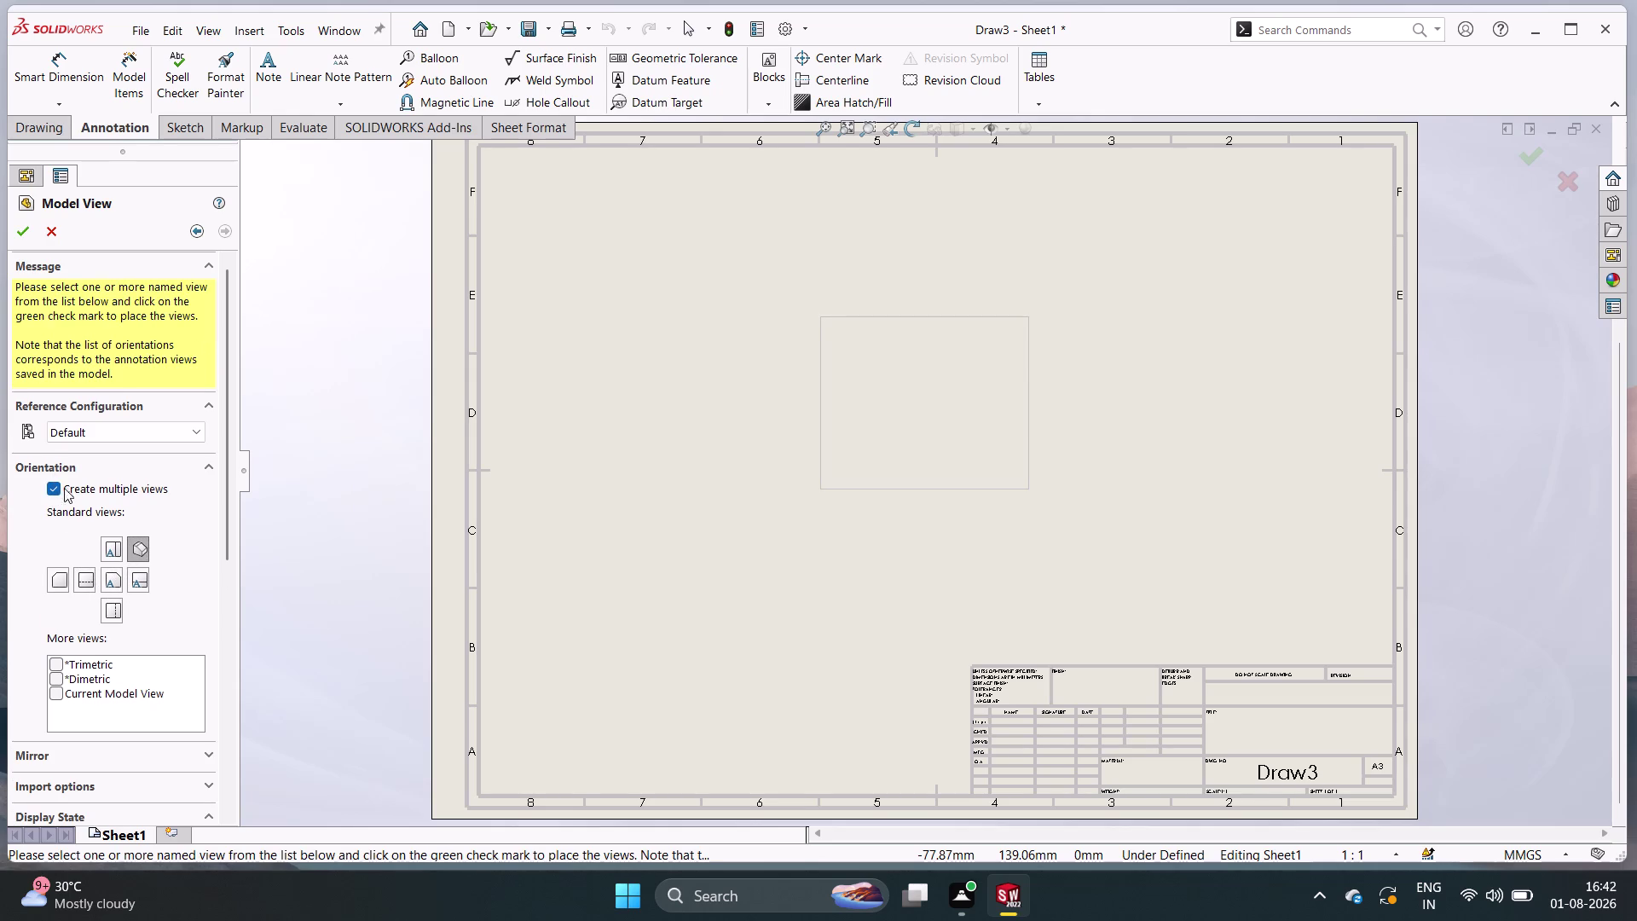
click(113, 582)
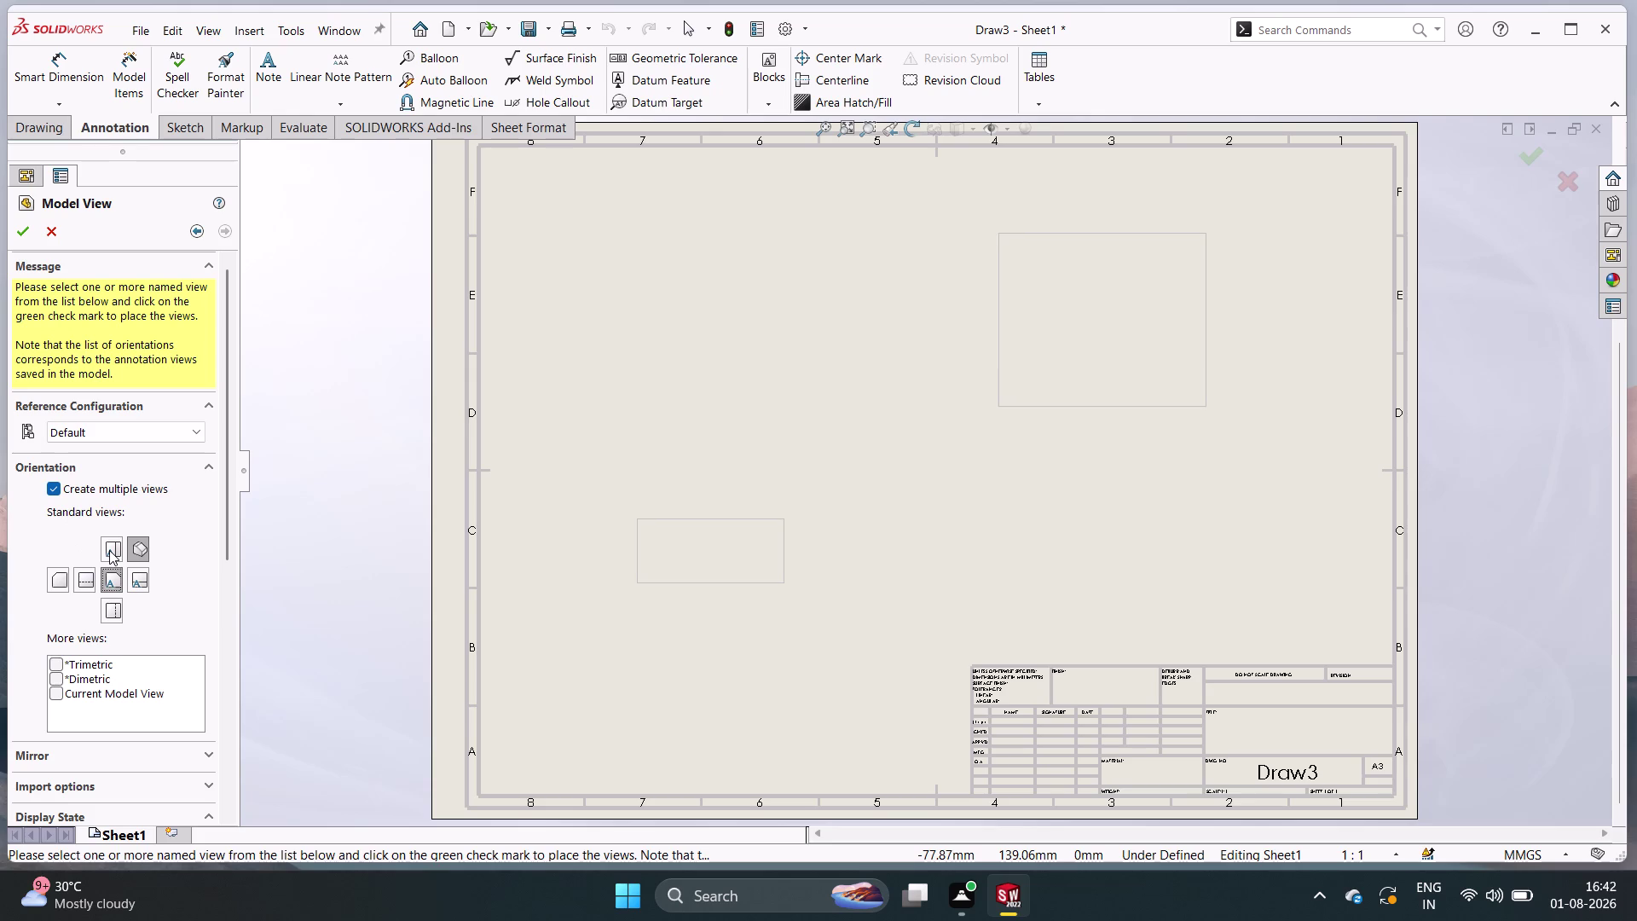
click(111, 552)
click(129, 580)
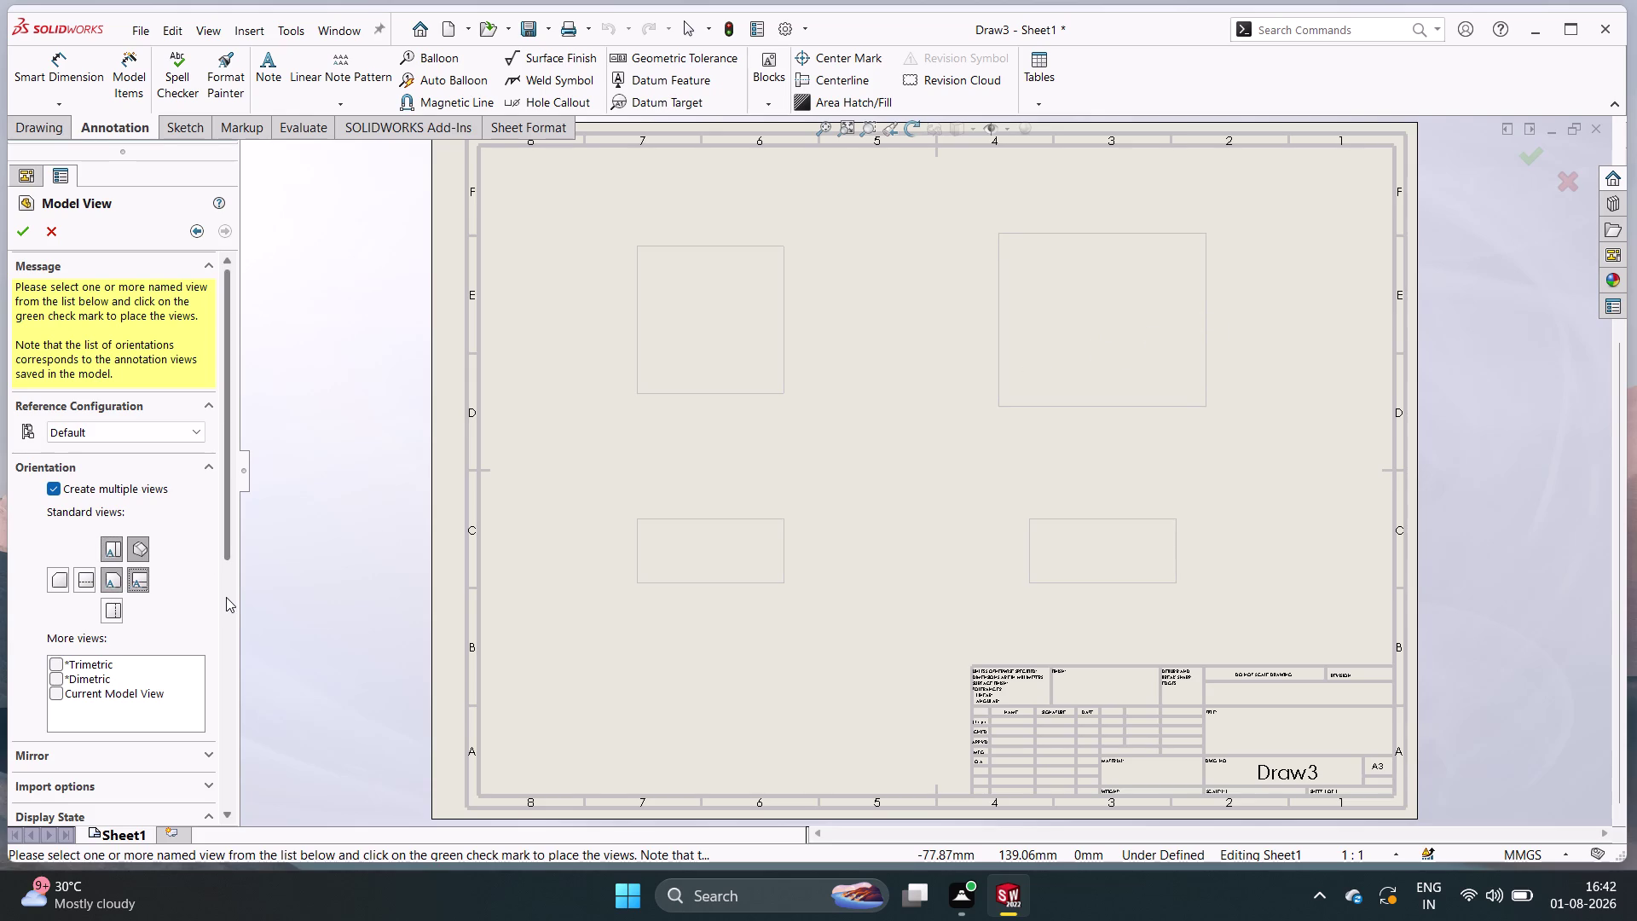
Set the display options and place the four views on the sheet.
scroll(down, 3)
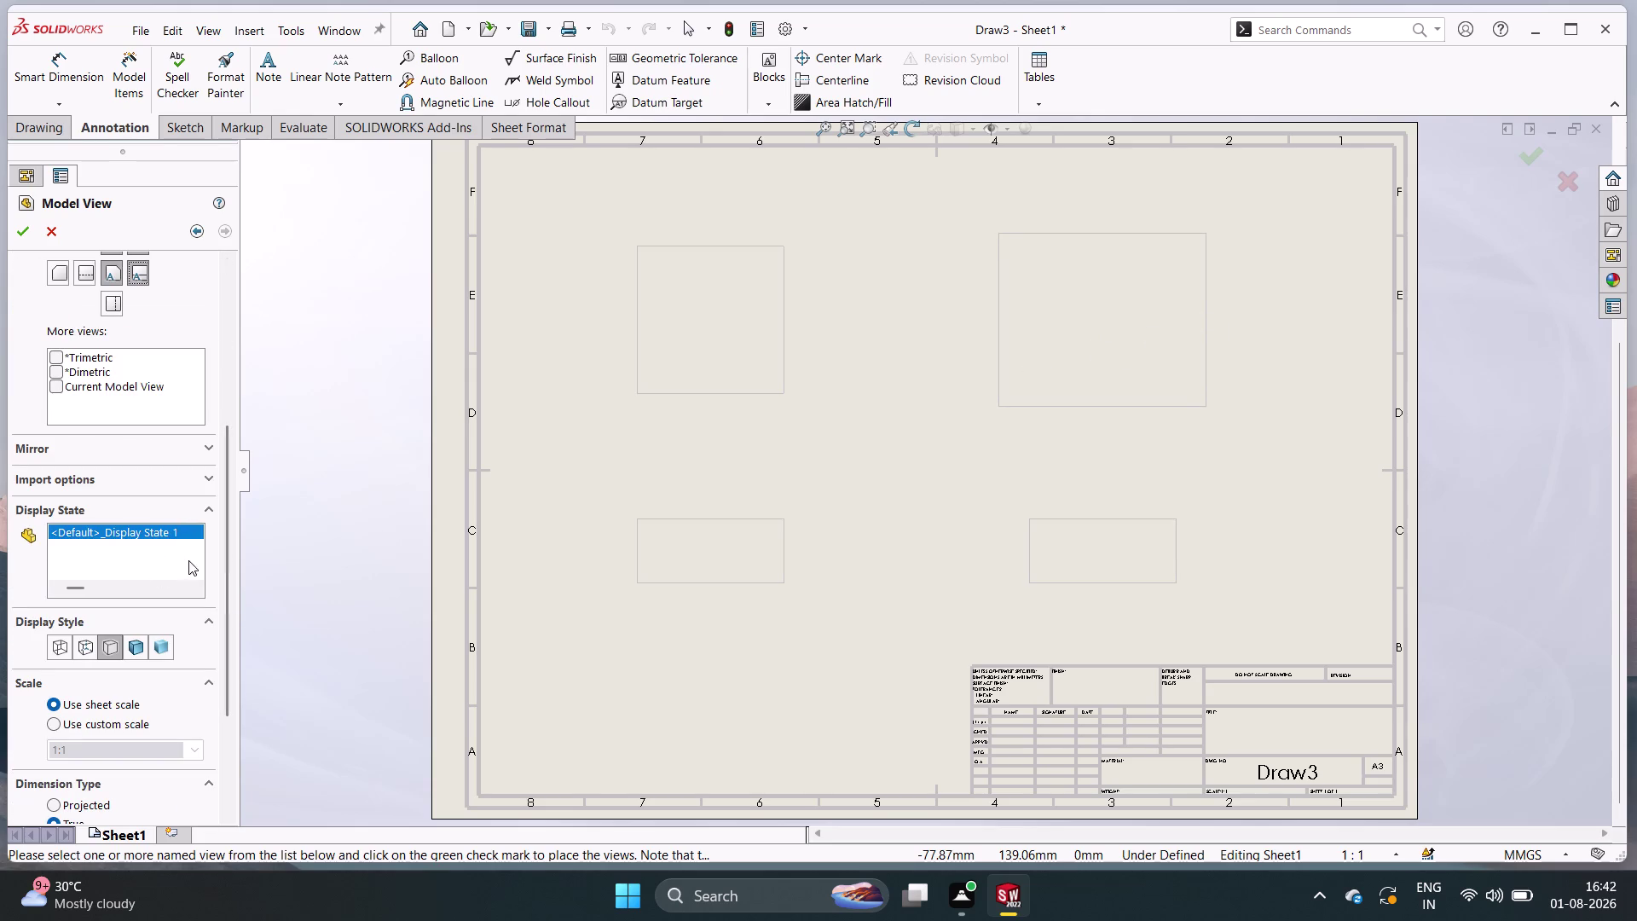
scroll(down, 3)
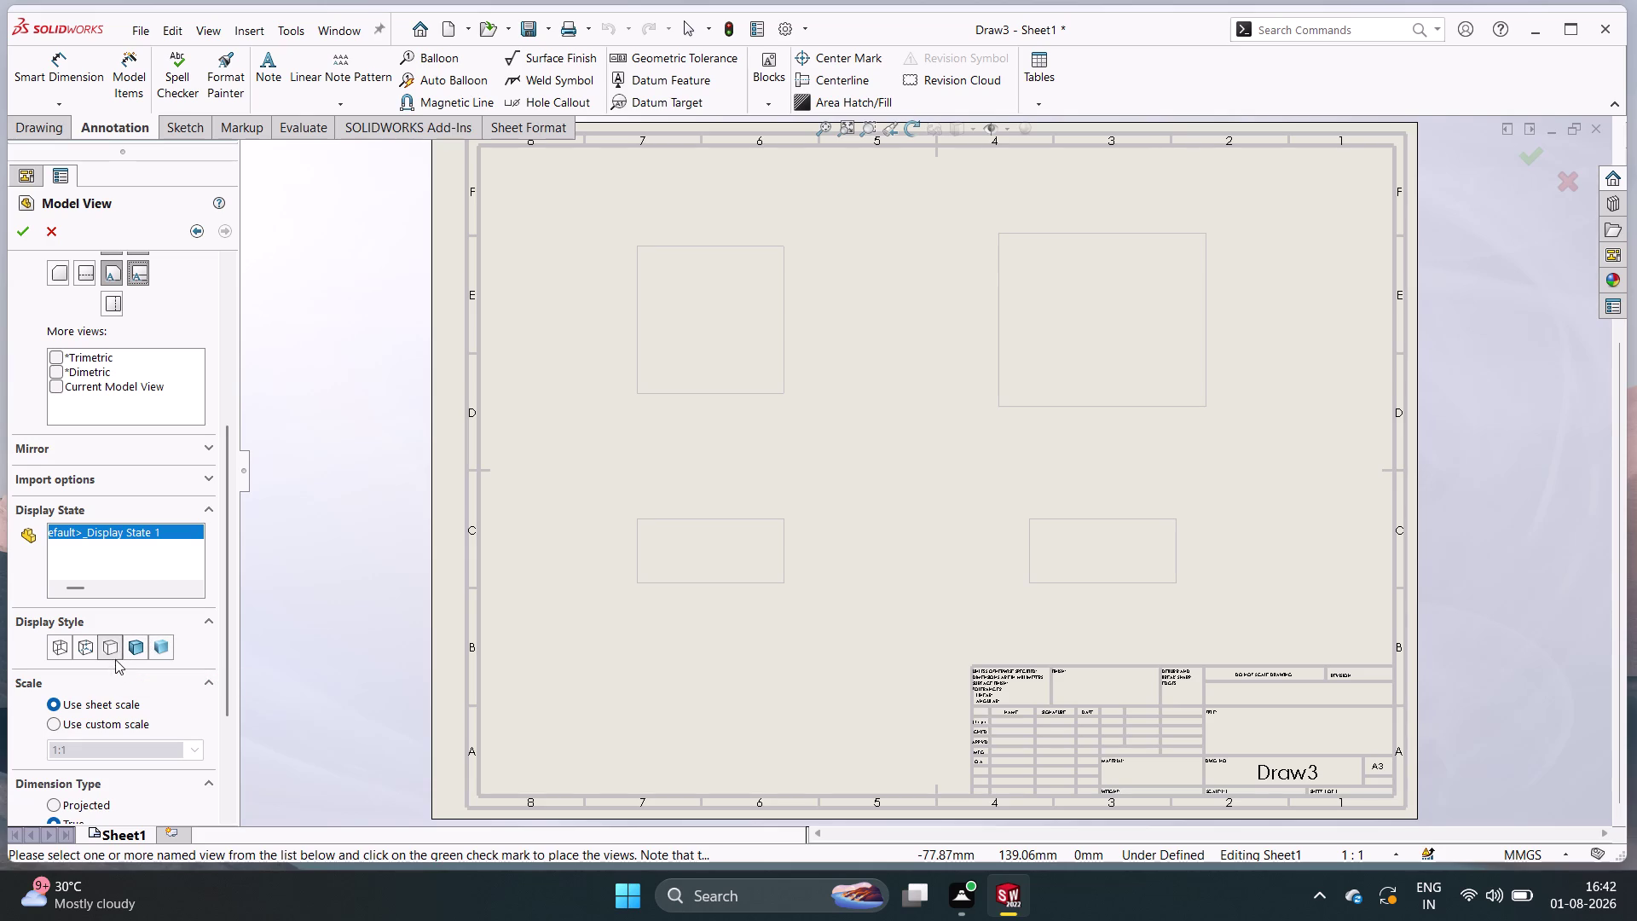
scroll(down, 3)
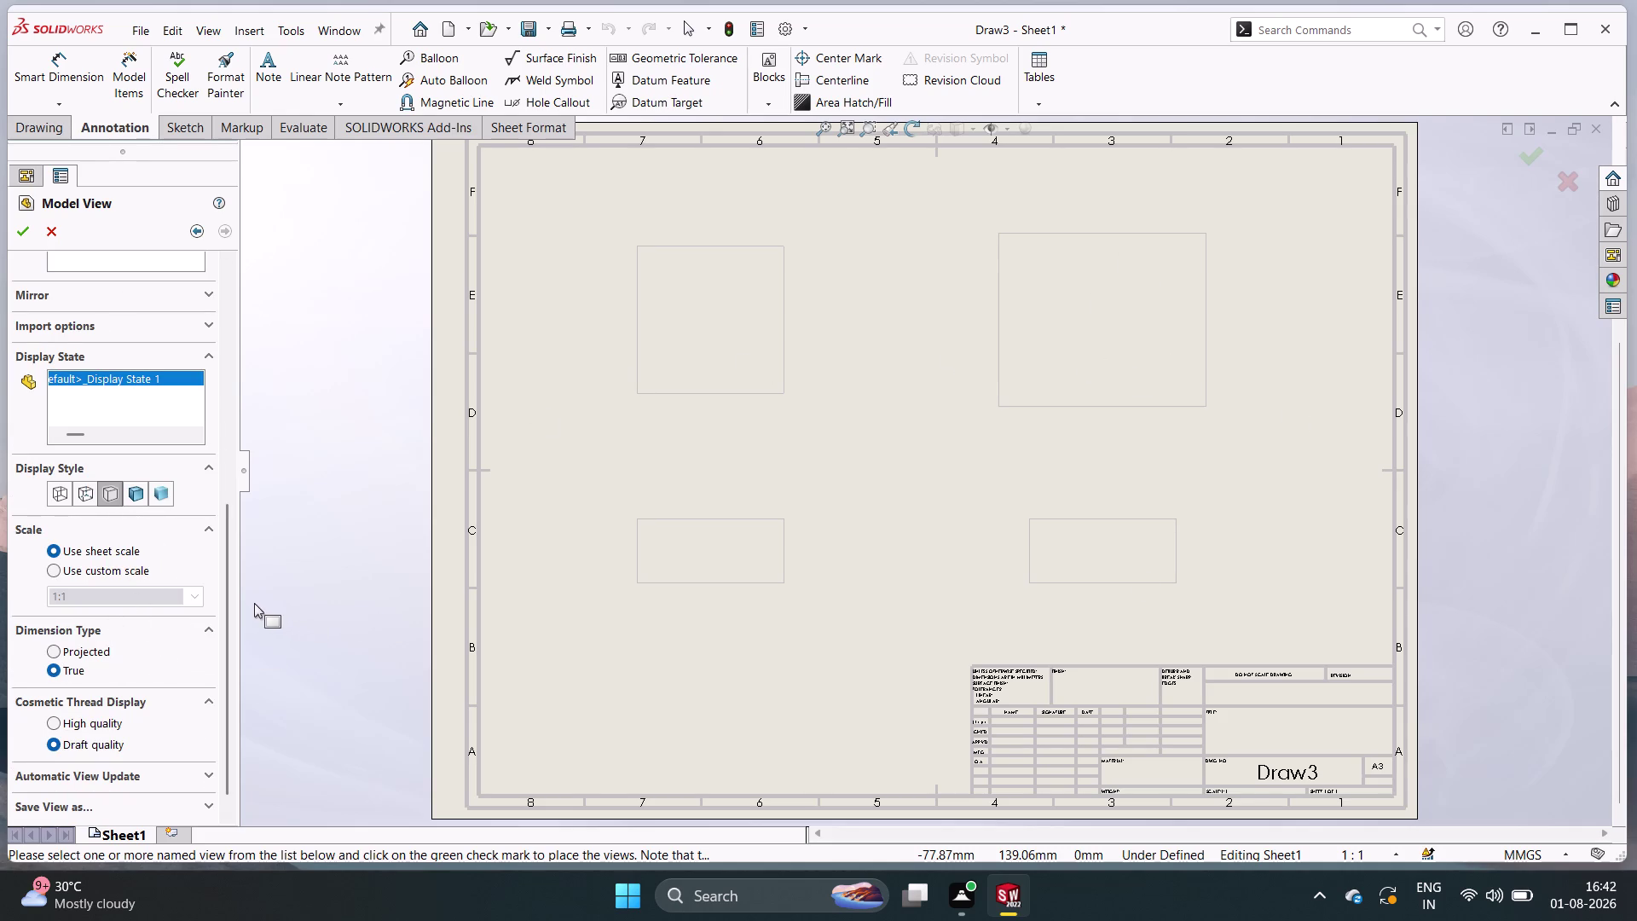
scroll(down, 3)
scroll(down, 3)
scroll(down, 3)
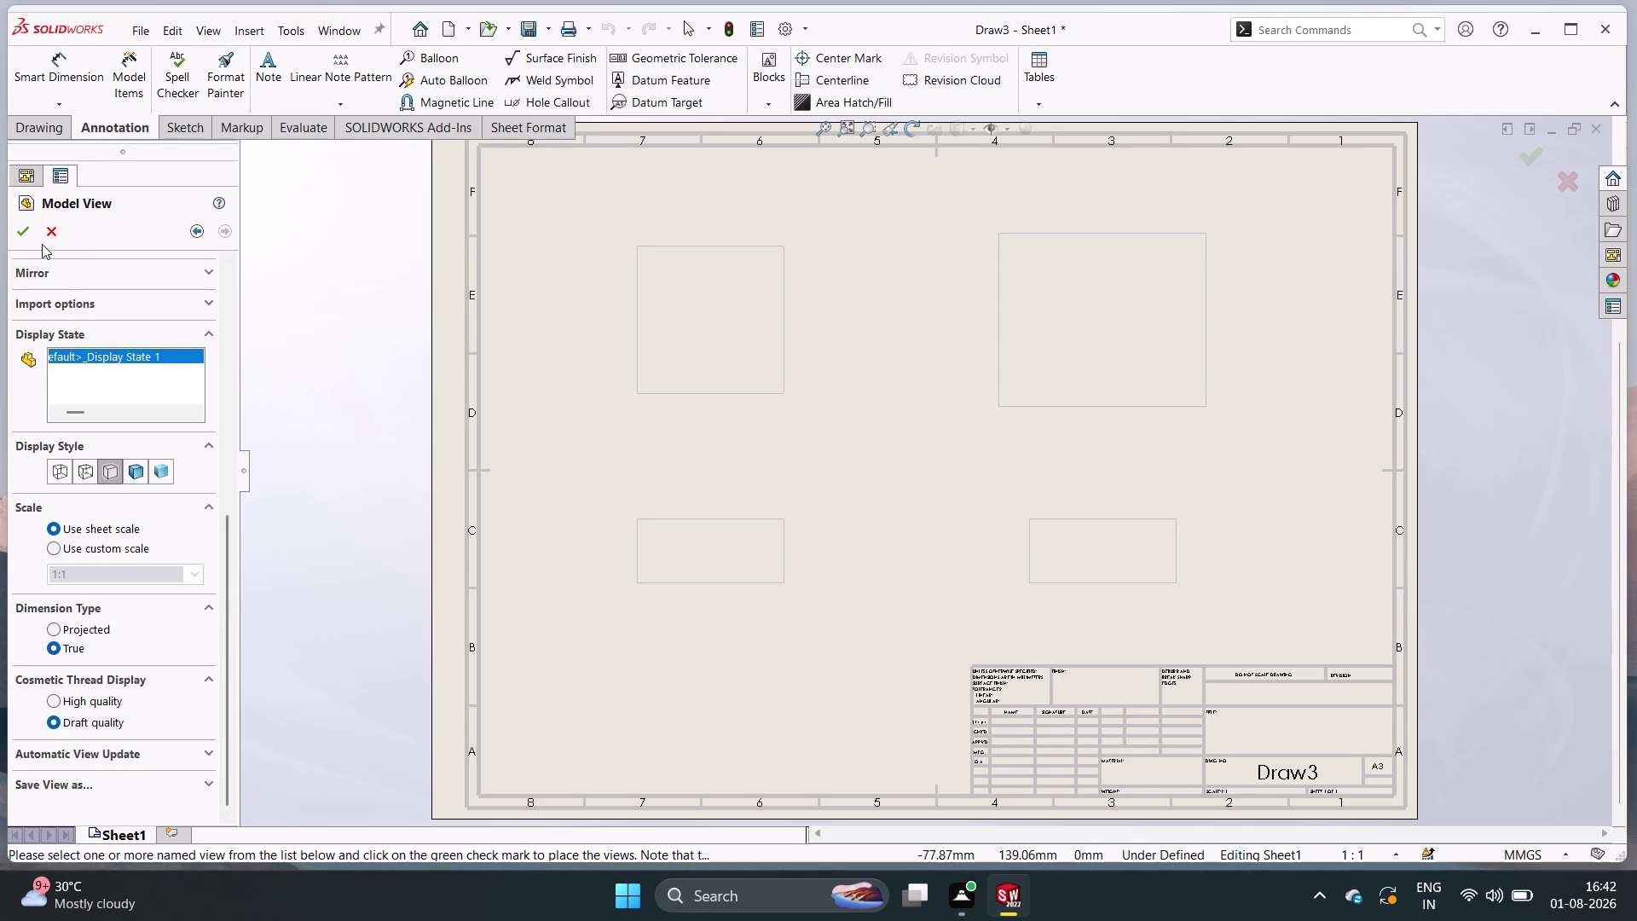
click(17, 228)
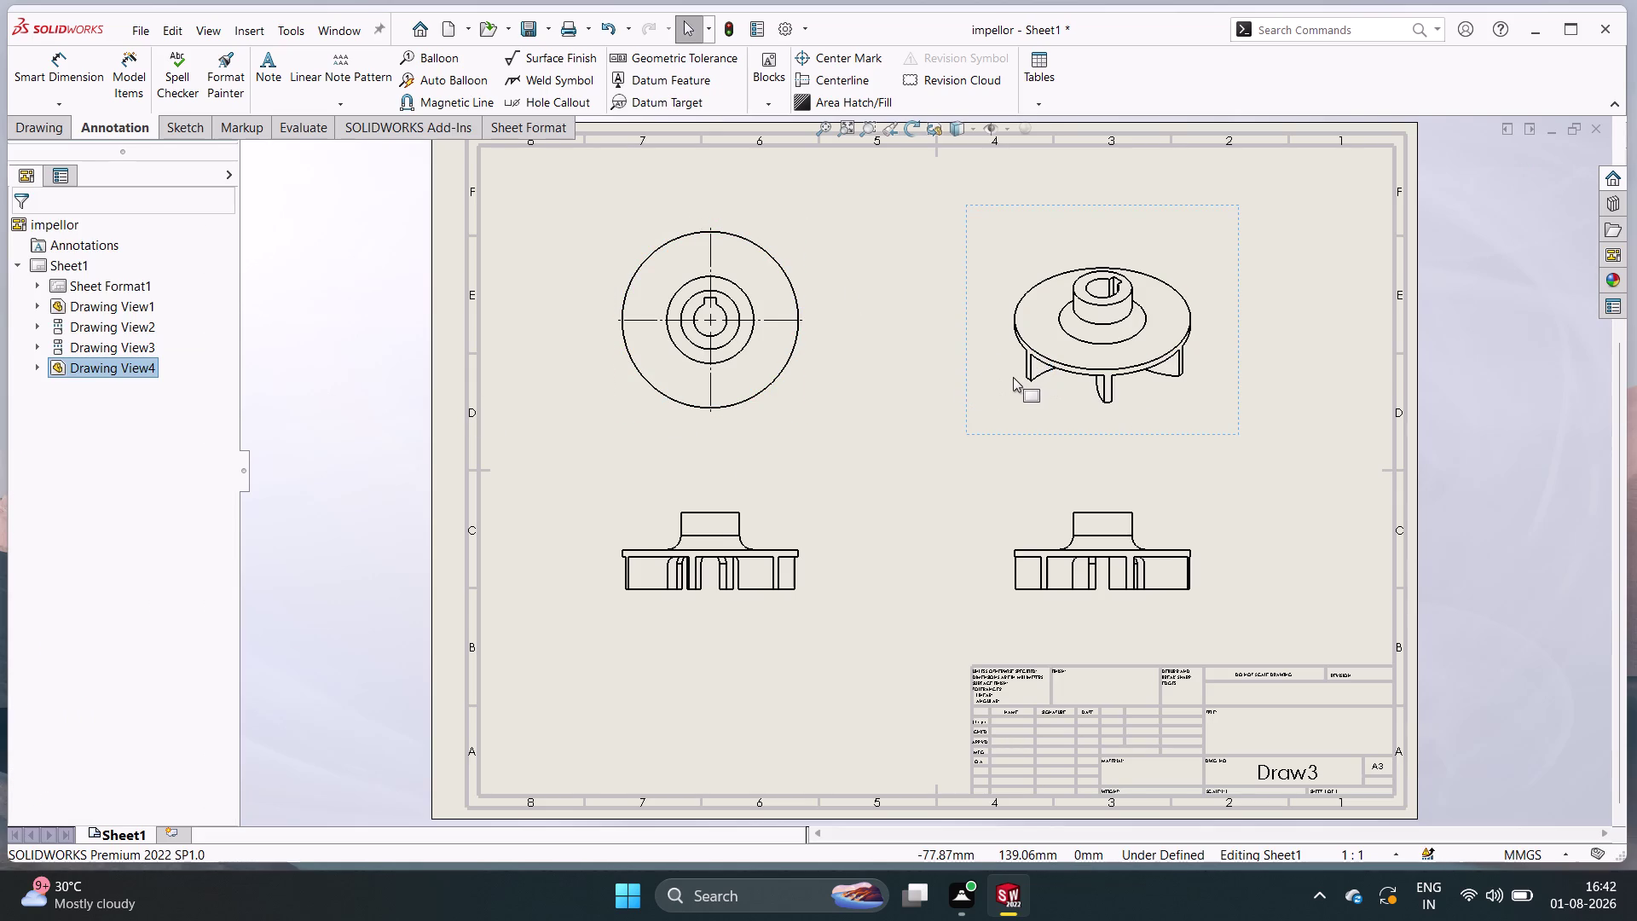
Shade the isometric view (Drawing View4), then delete it and confirm.
click(1013, 377)
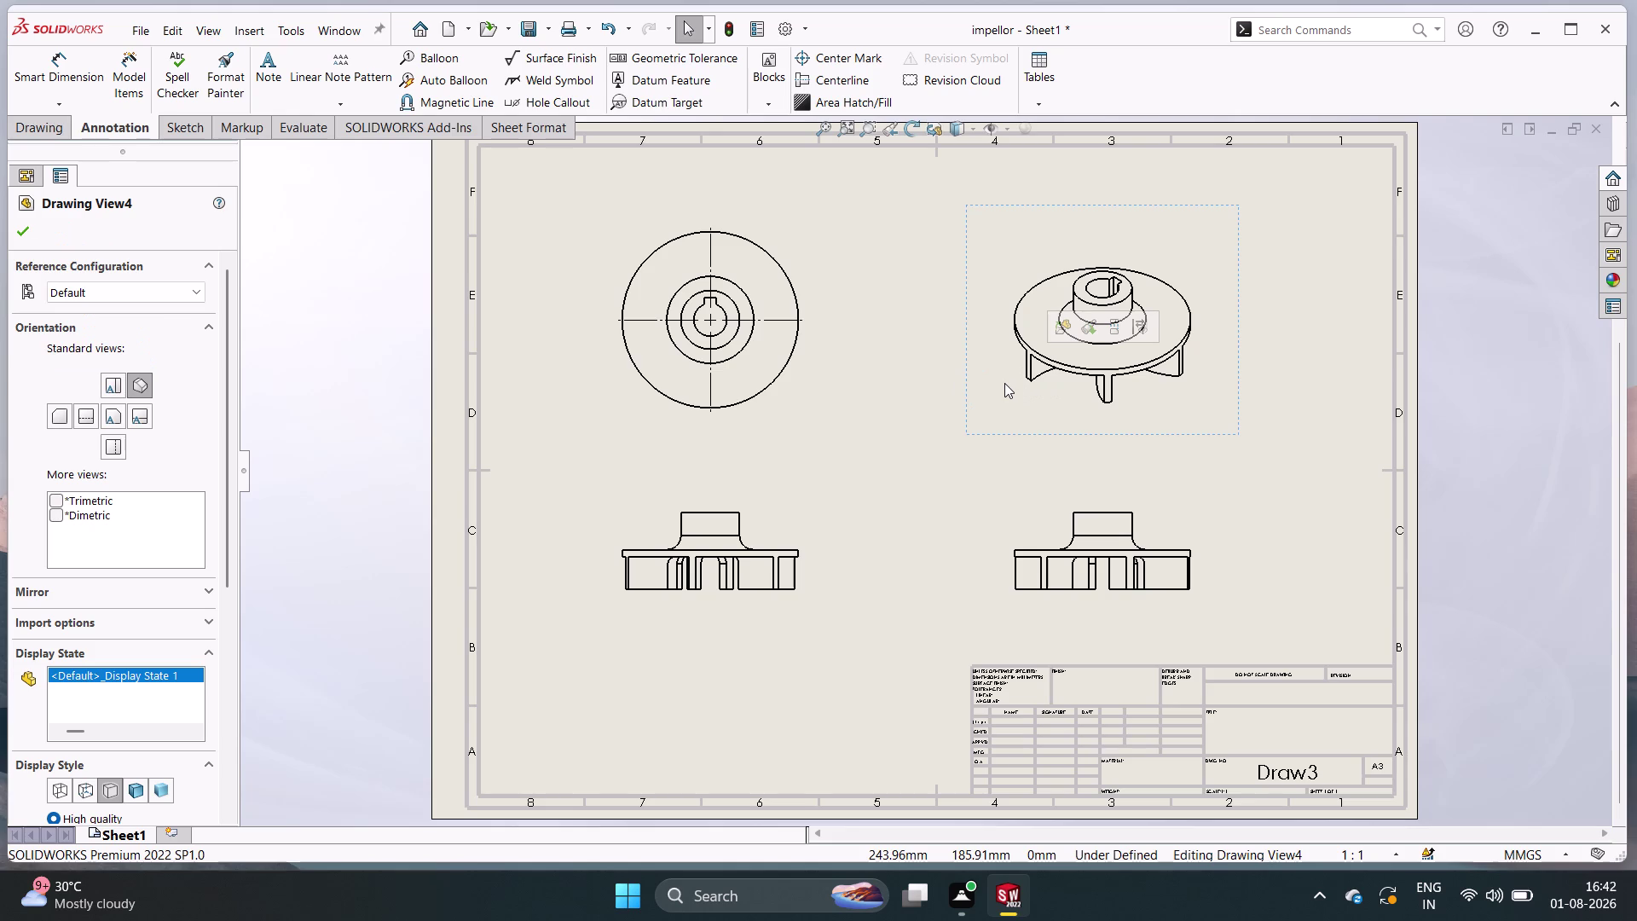
scroll(down, 3)
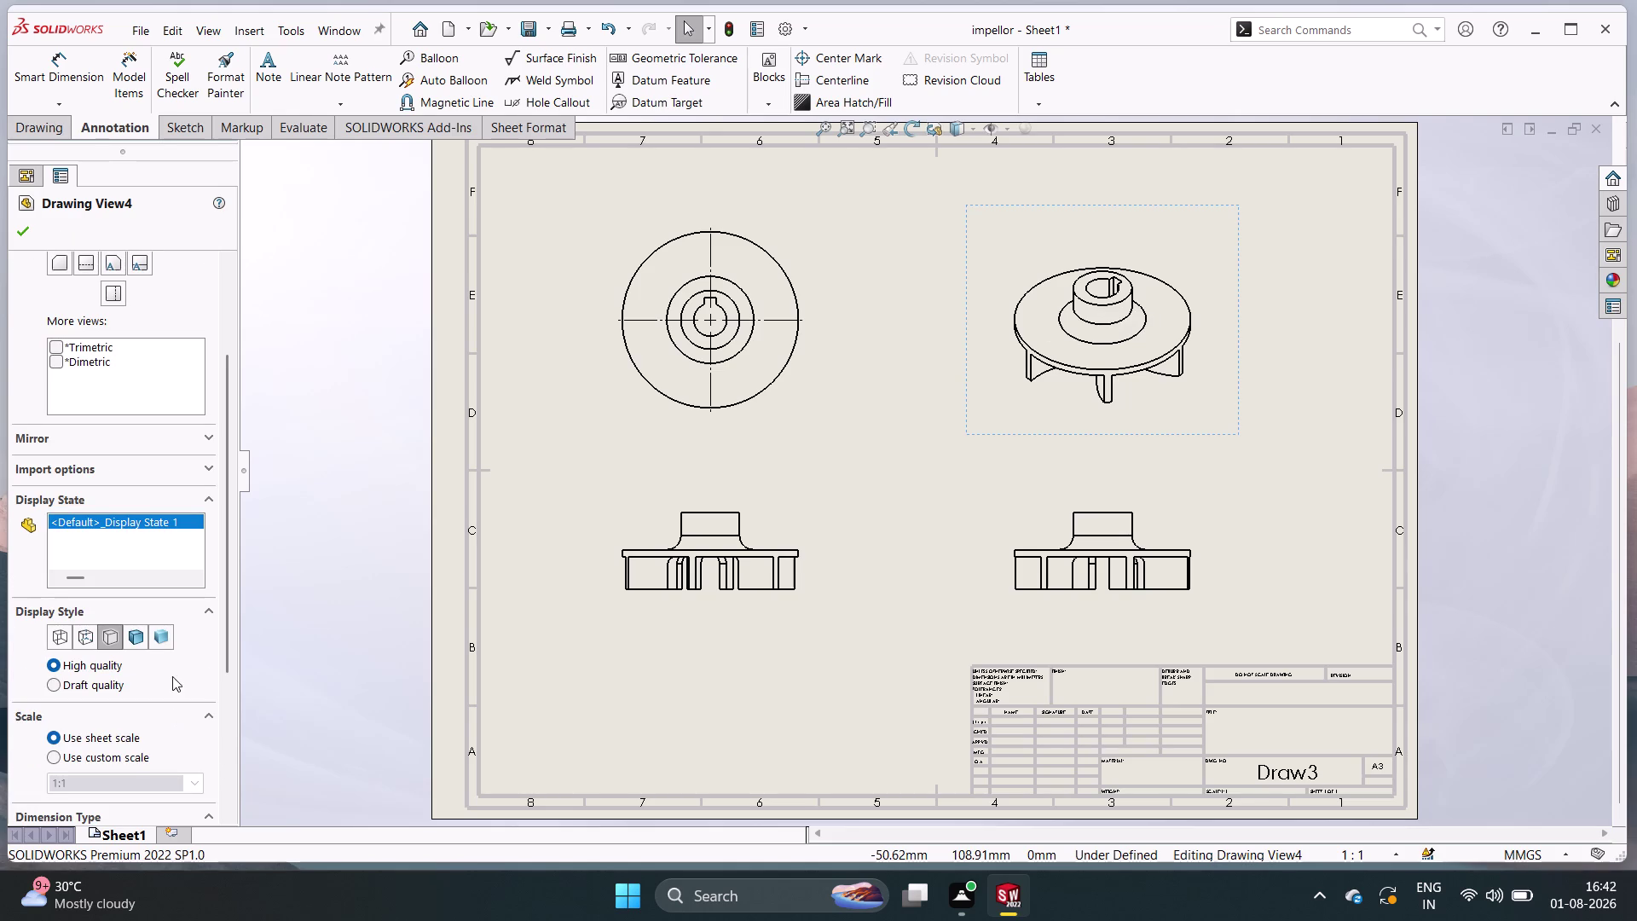
click(139, 637)
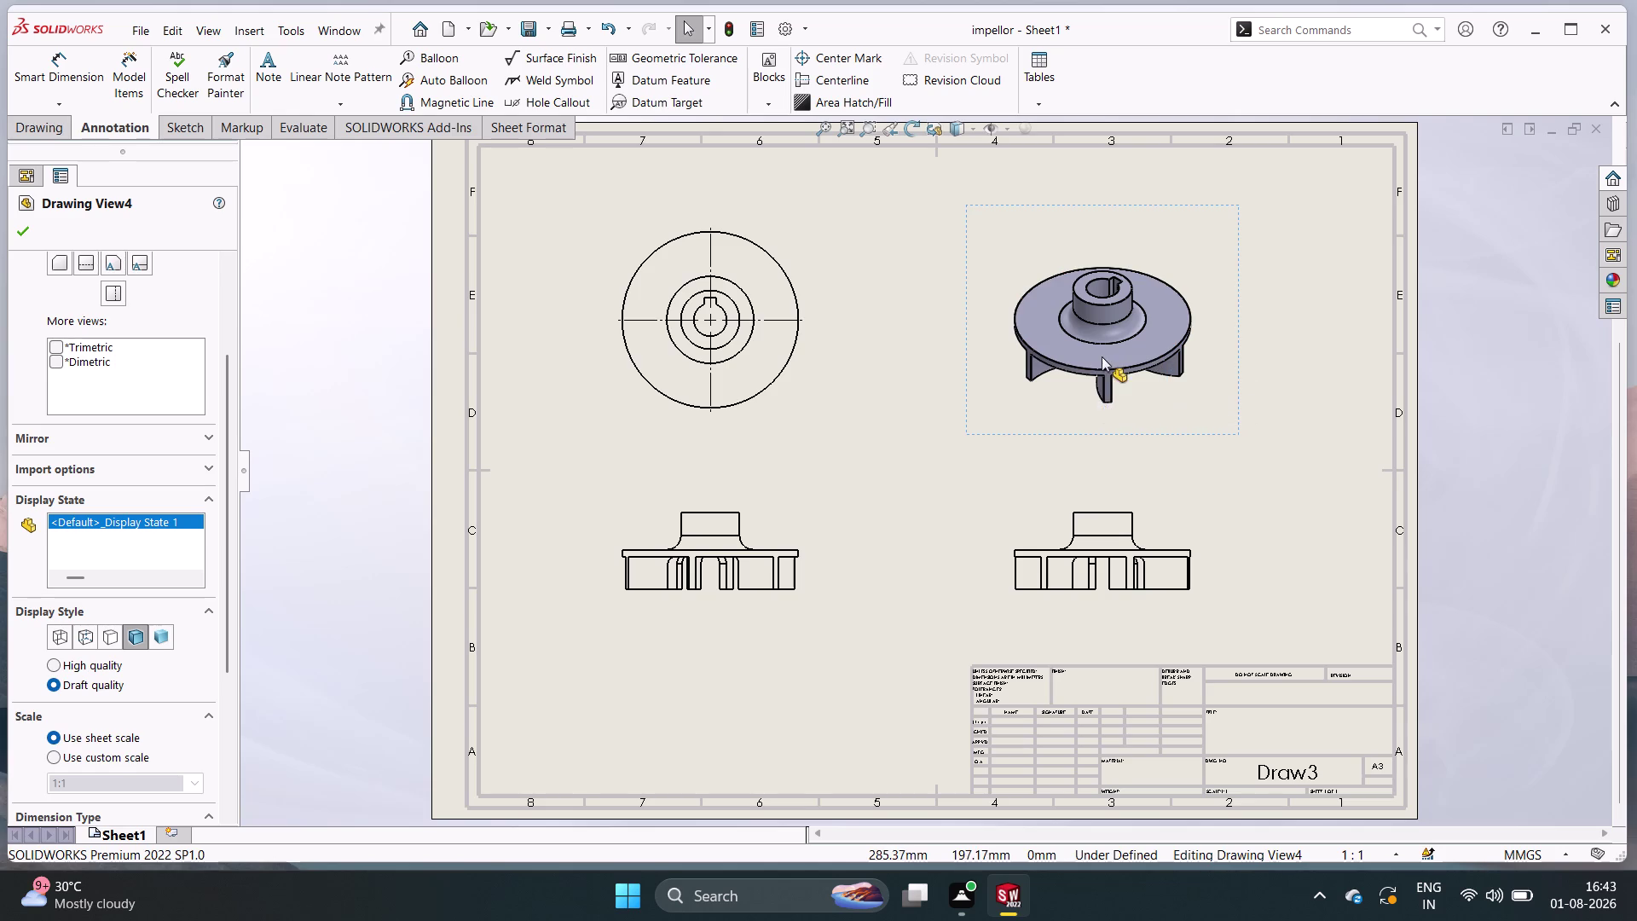
right_click(1142, 305)
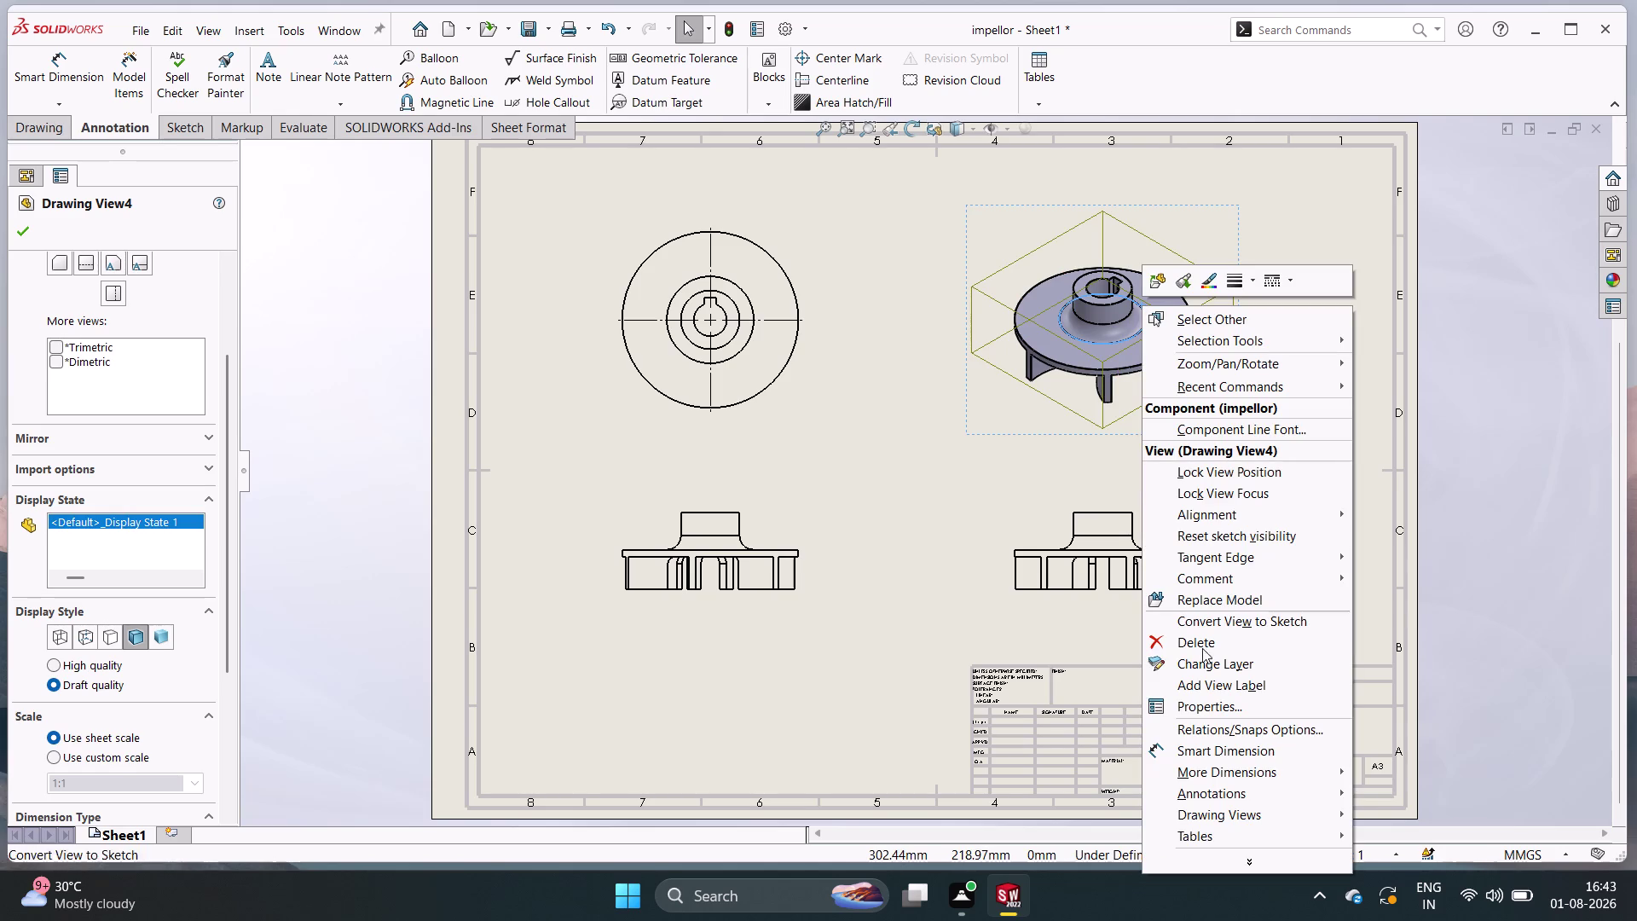
double_click(1202, 648)
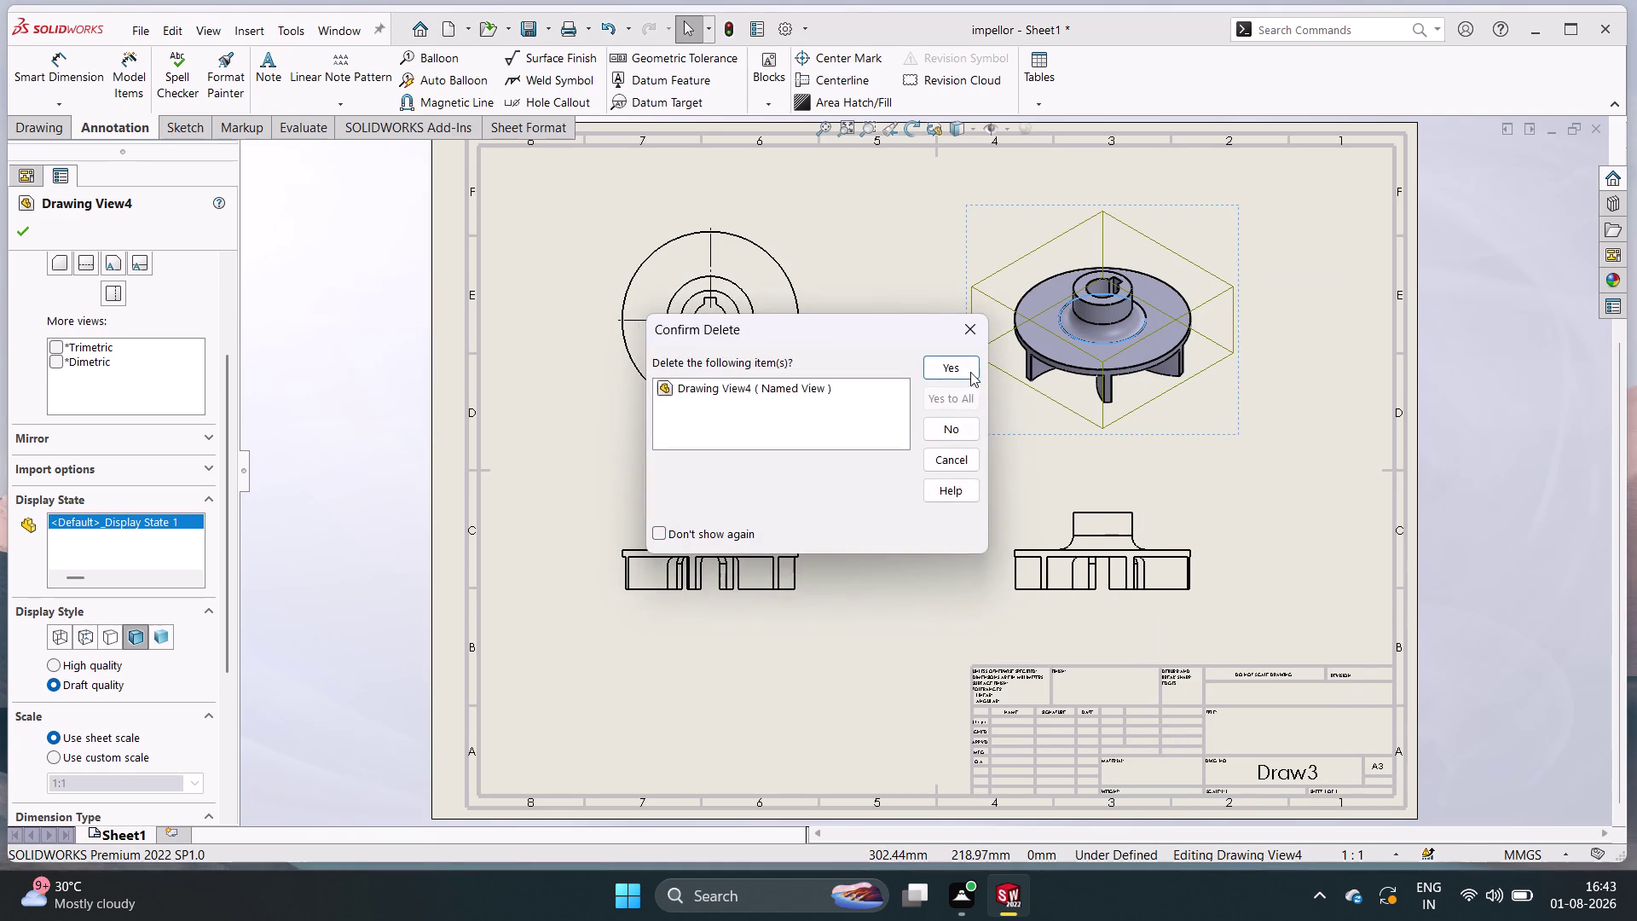
double_click(955, 370)
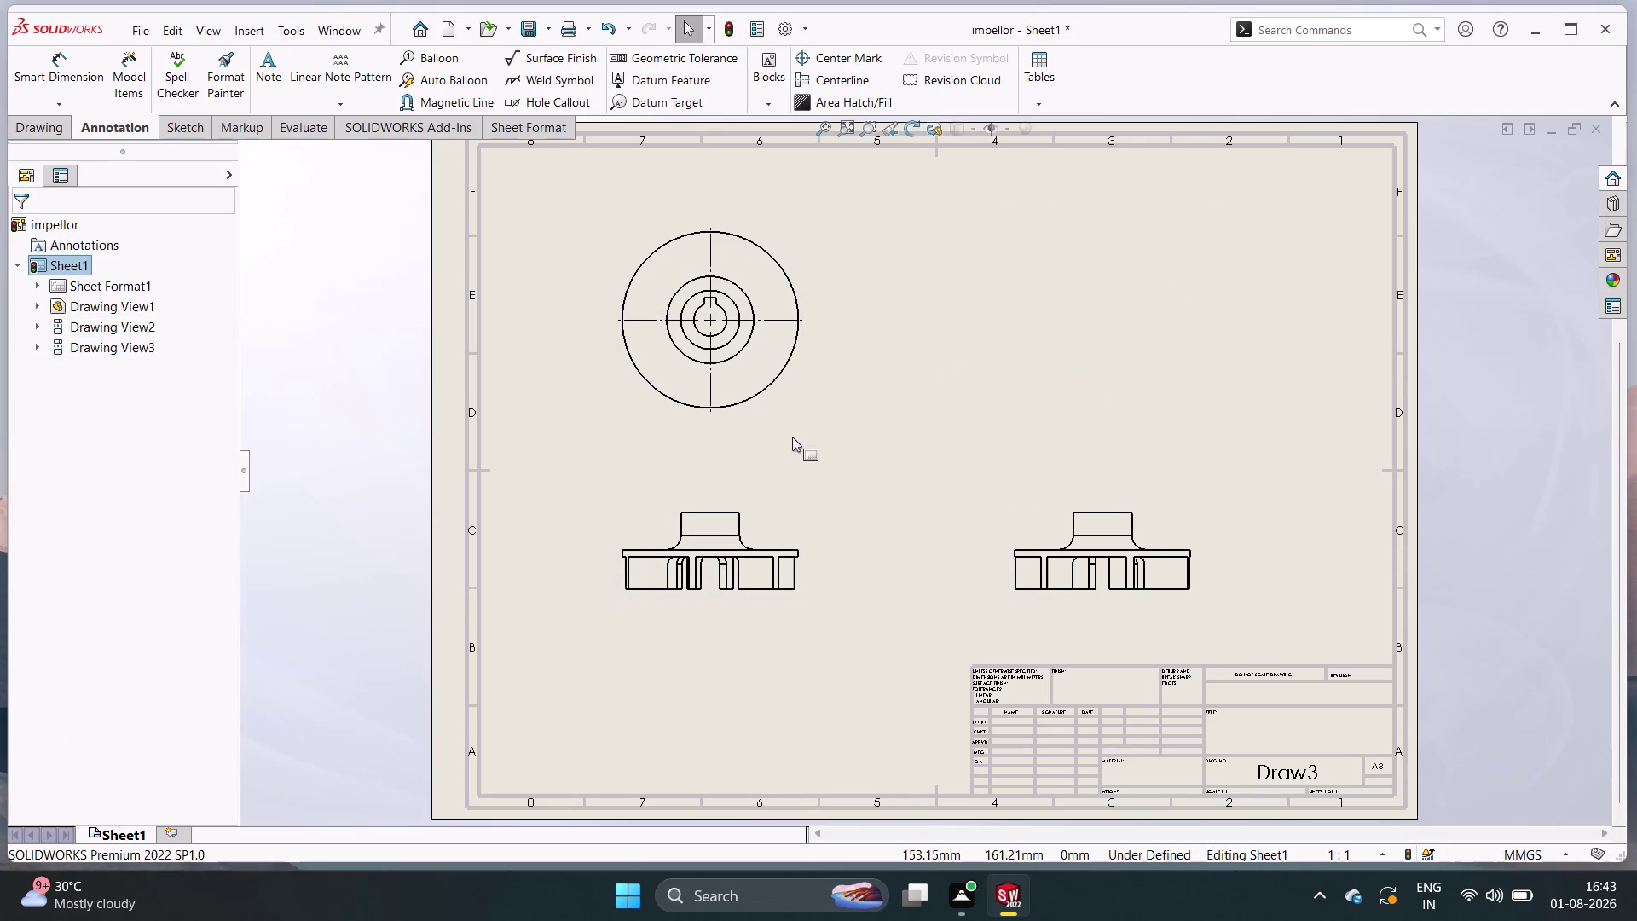
Start a projected view from the top view, then cancel it.
click(43, 129)
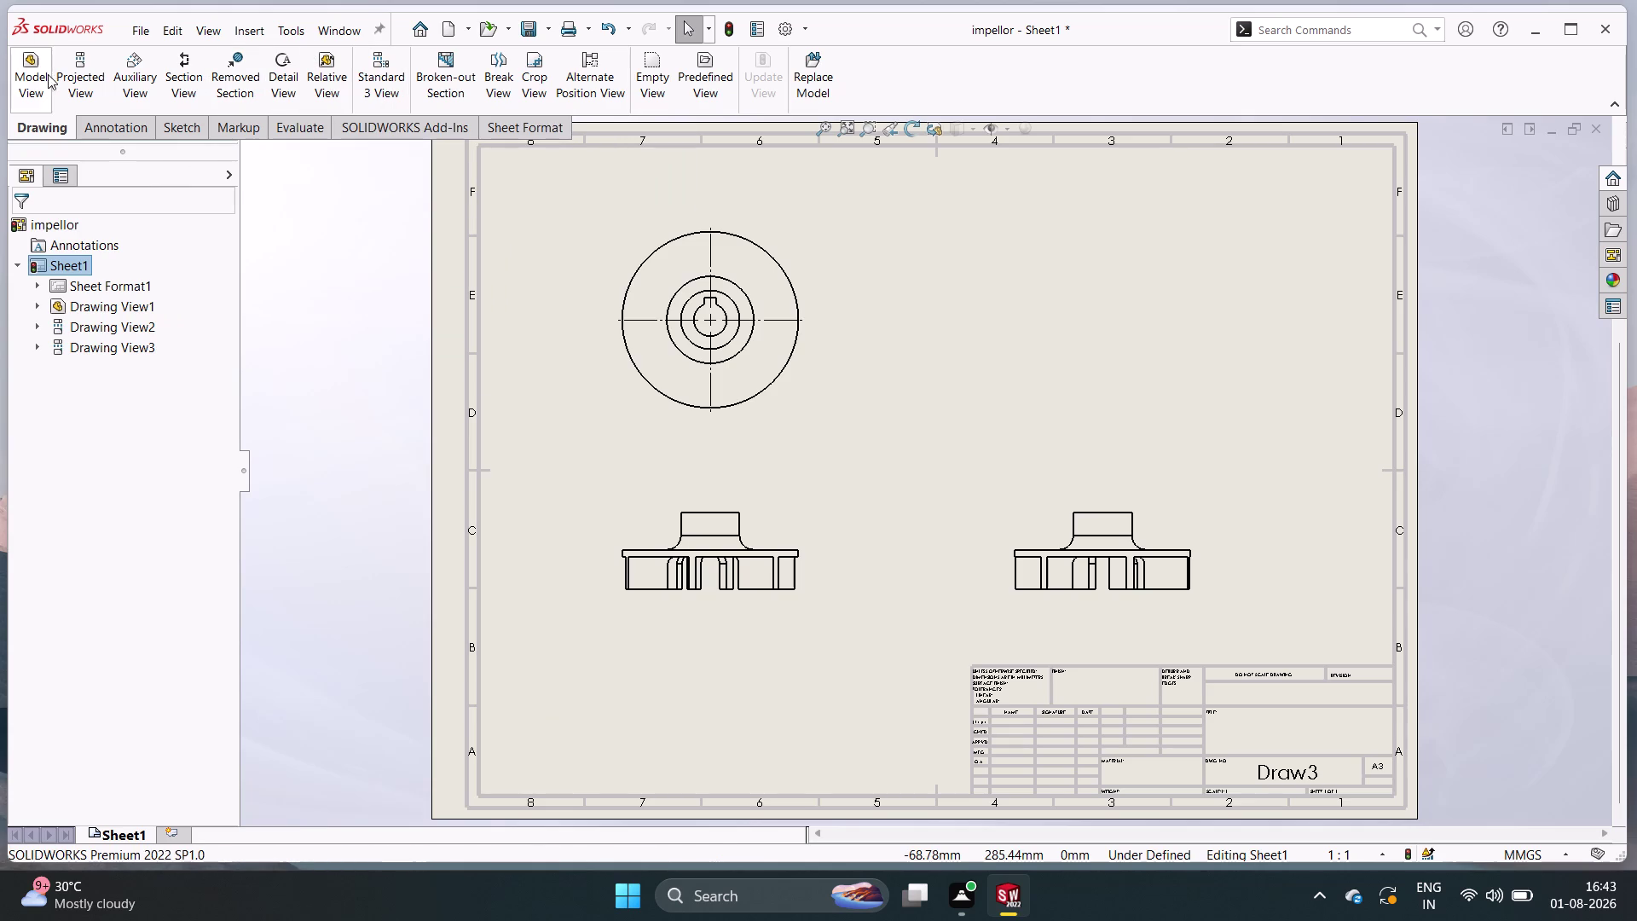
click(85, 81)
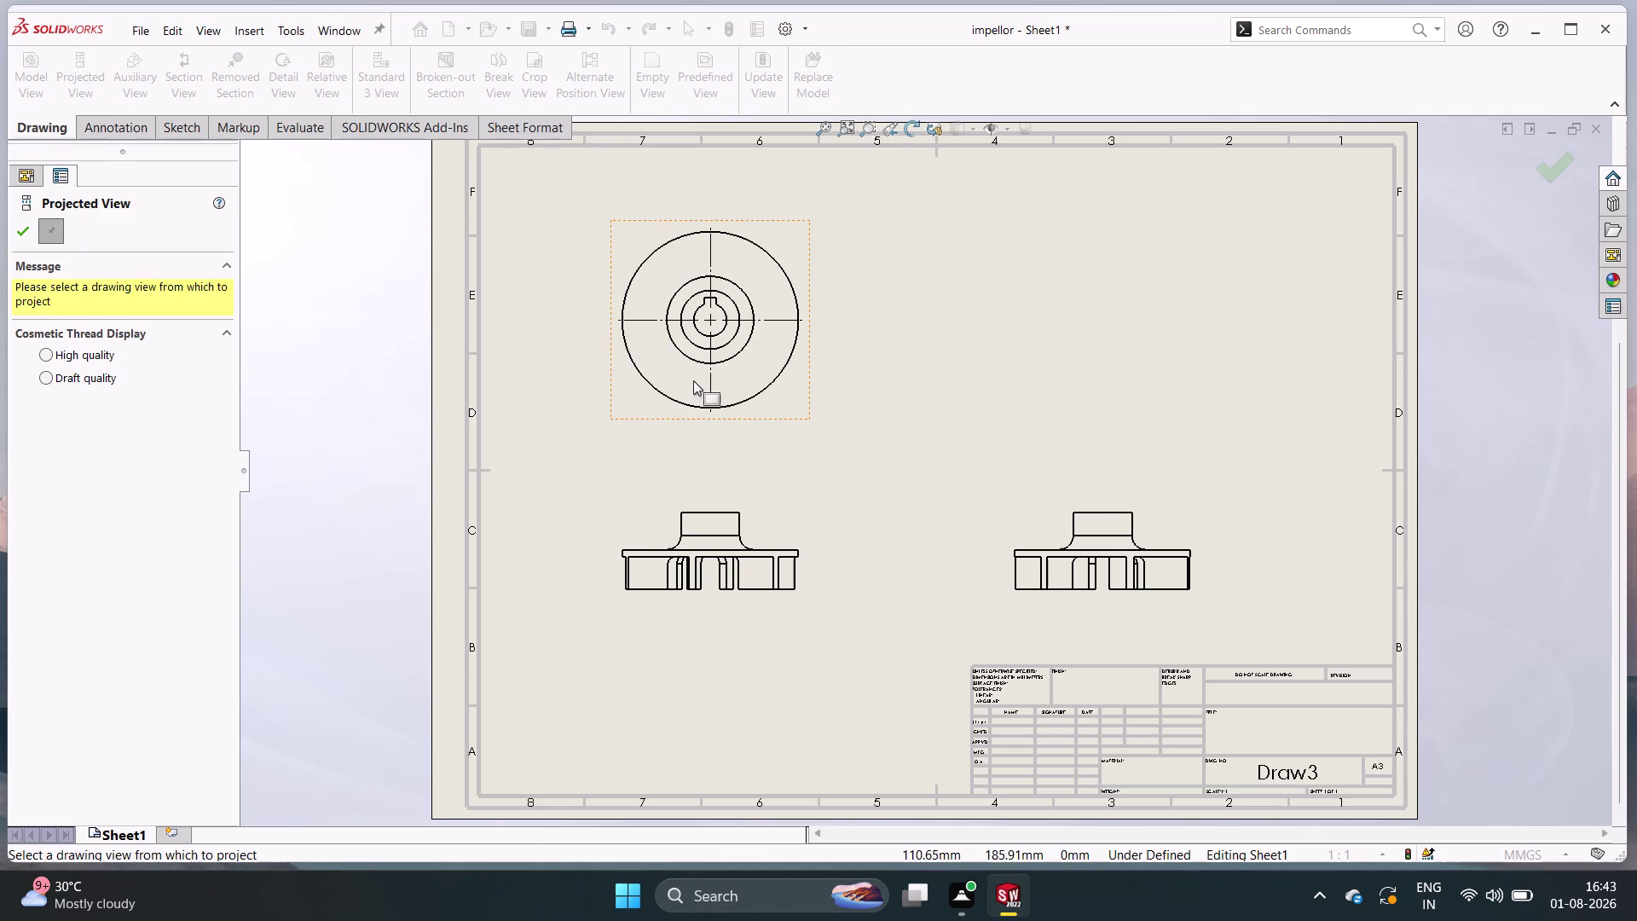
click(695, 375)
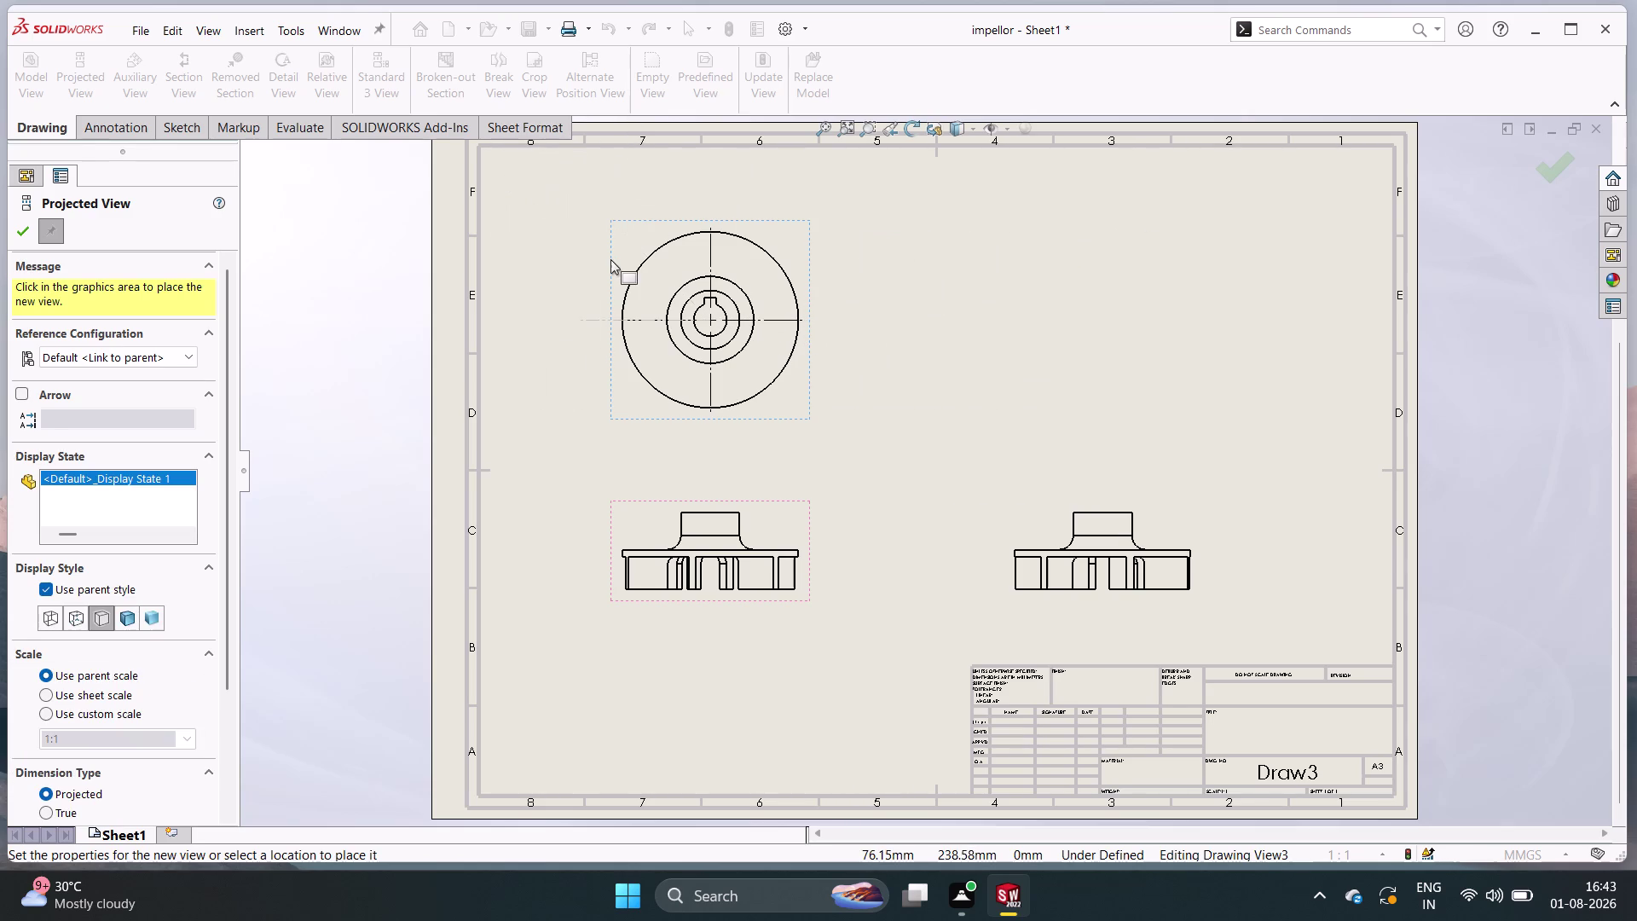
scroll(up, 3)
scroll(up, 3)
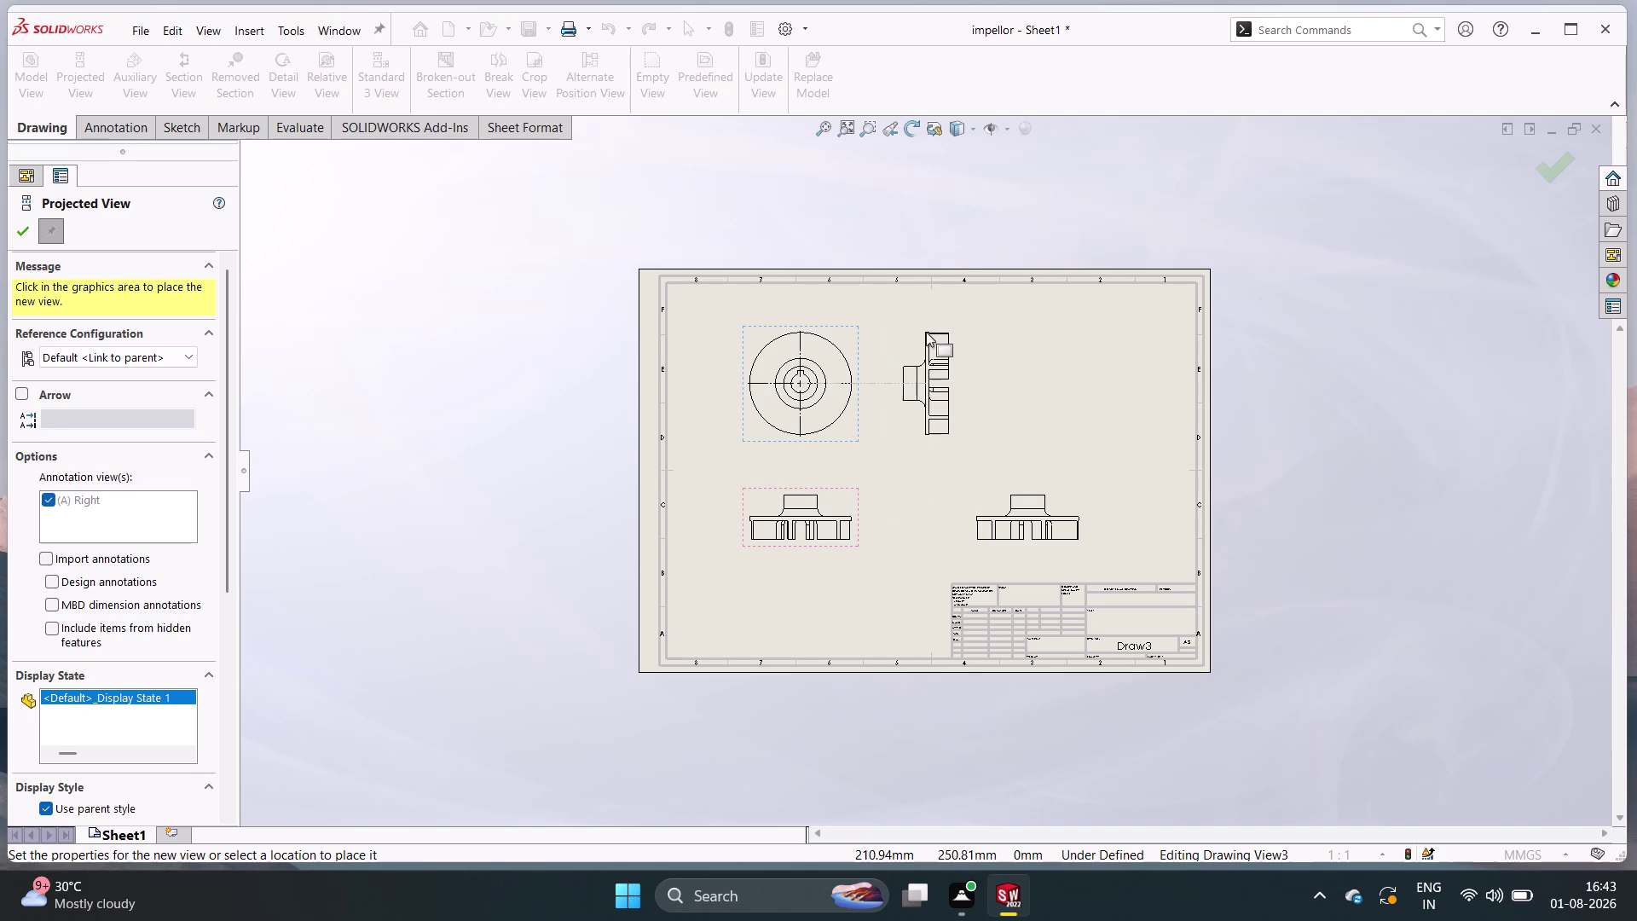
key(Escape)
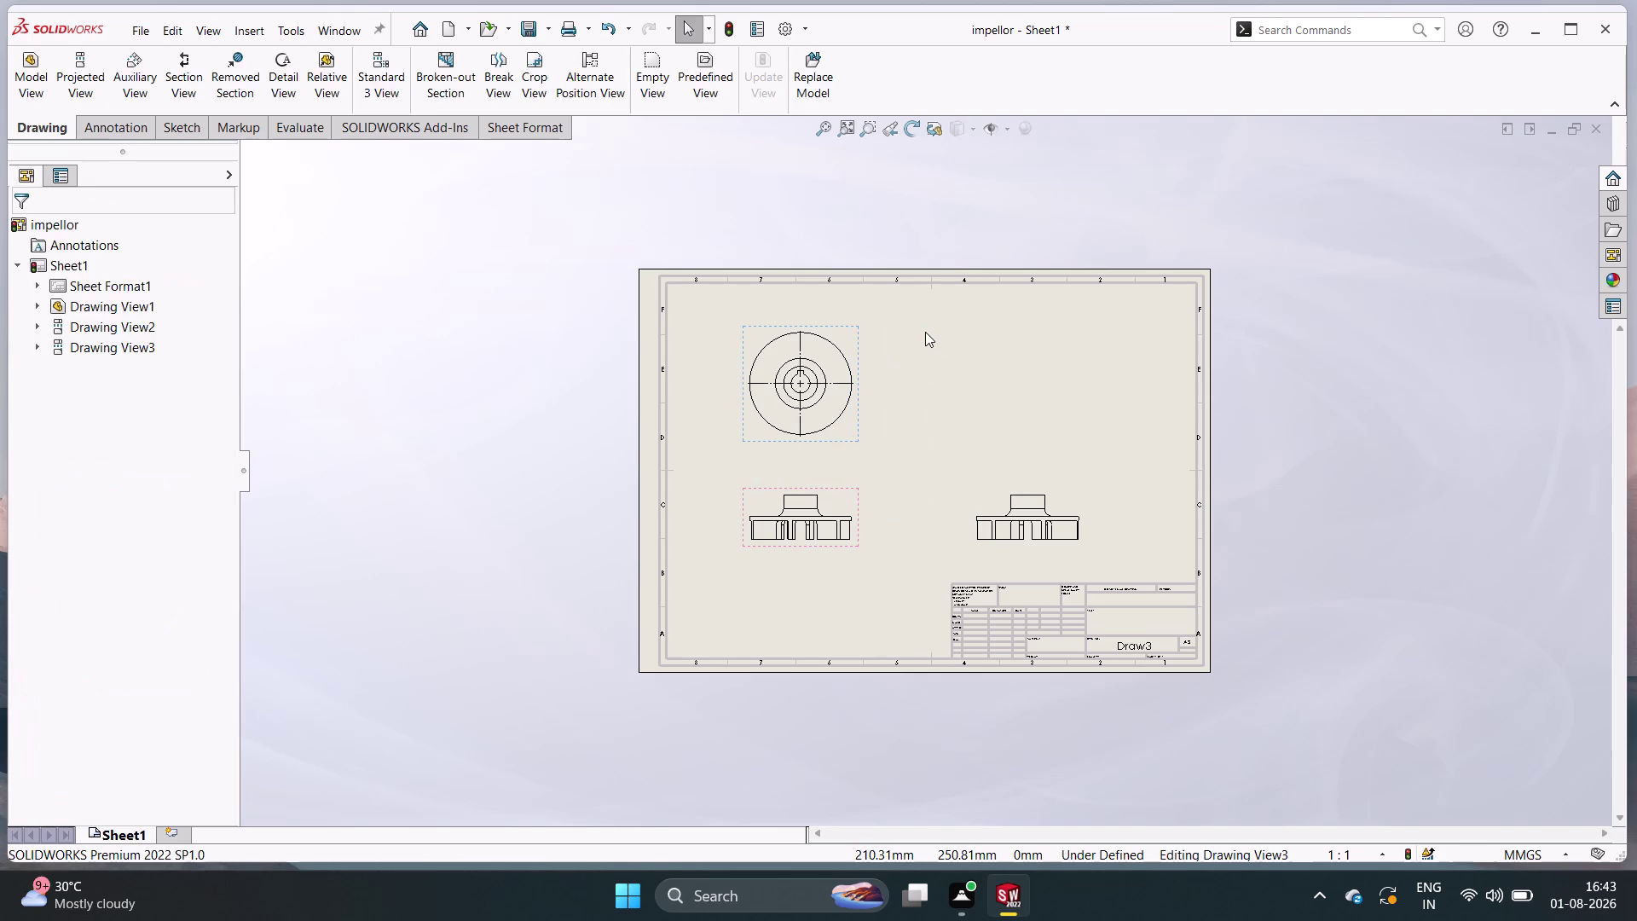
Select the right-hand side view (Drawing View2) and close its properties.
click(1046, 501)
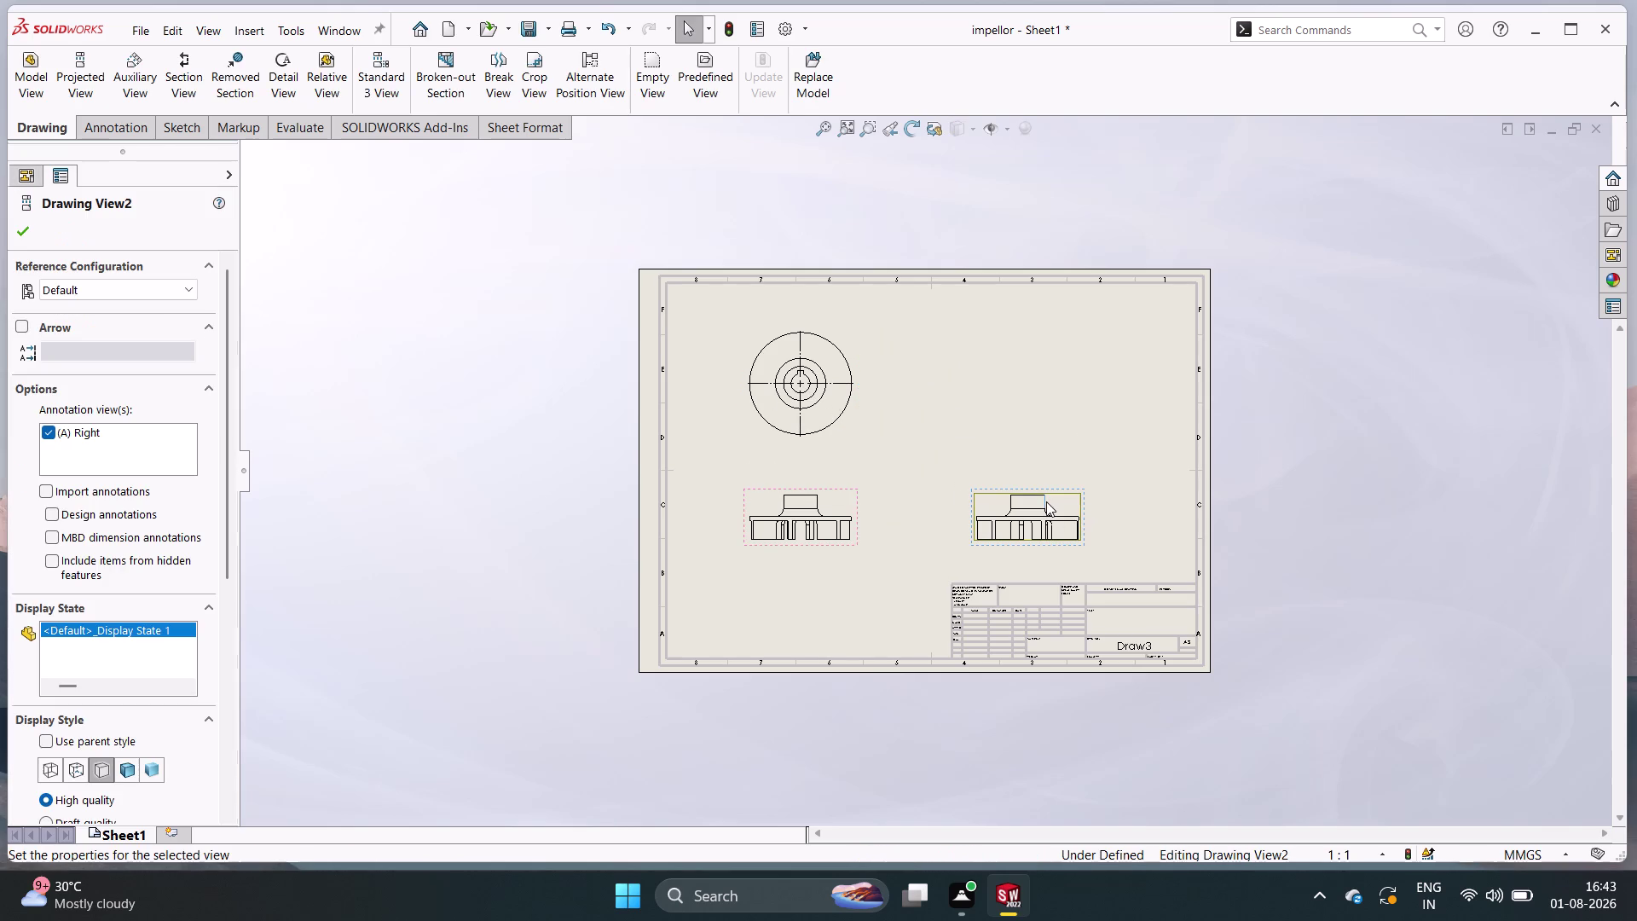
click(34, 126)
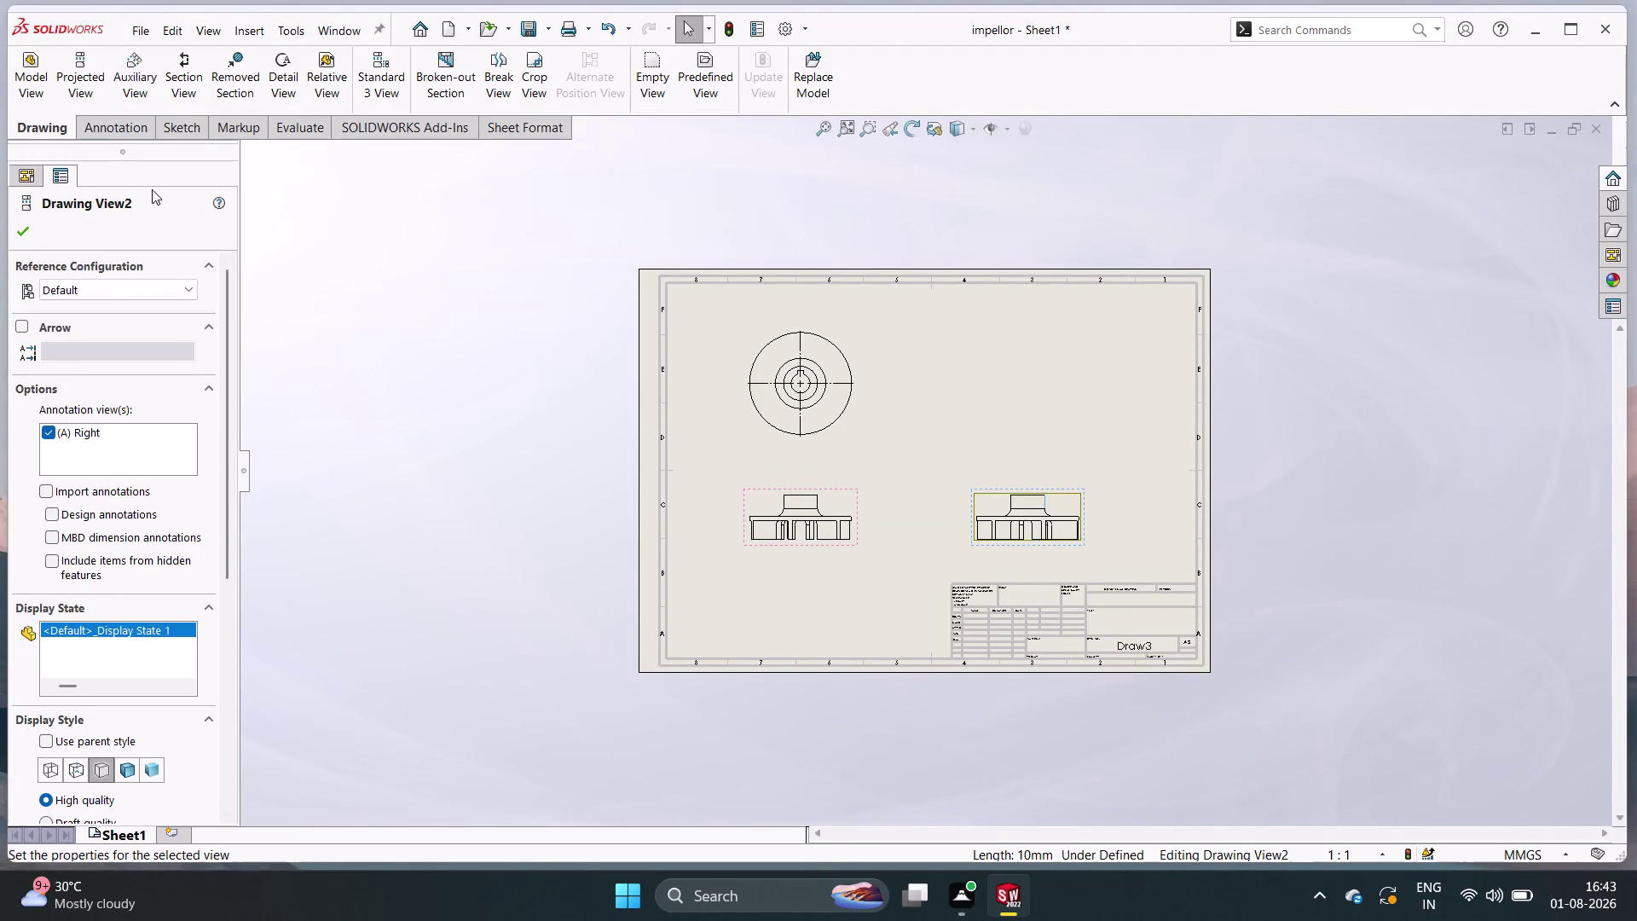
click(51, 128)
click(1276, 273)
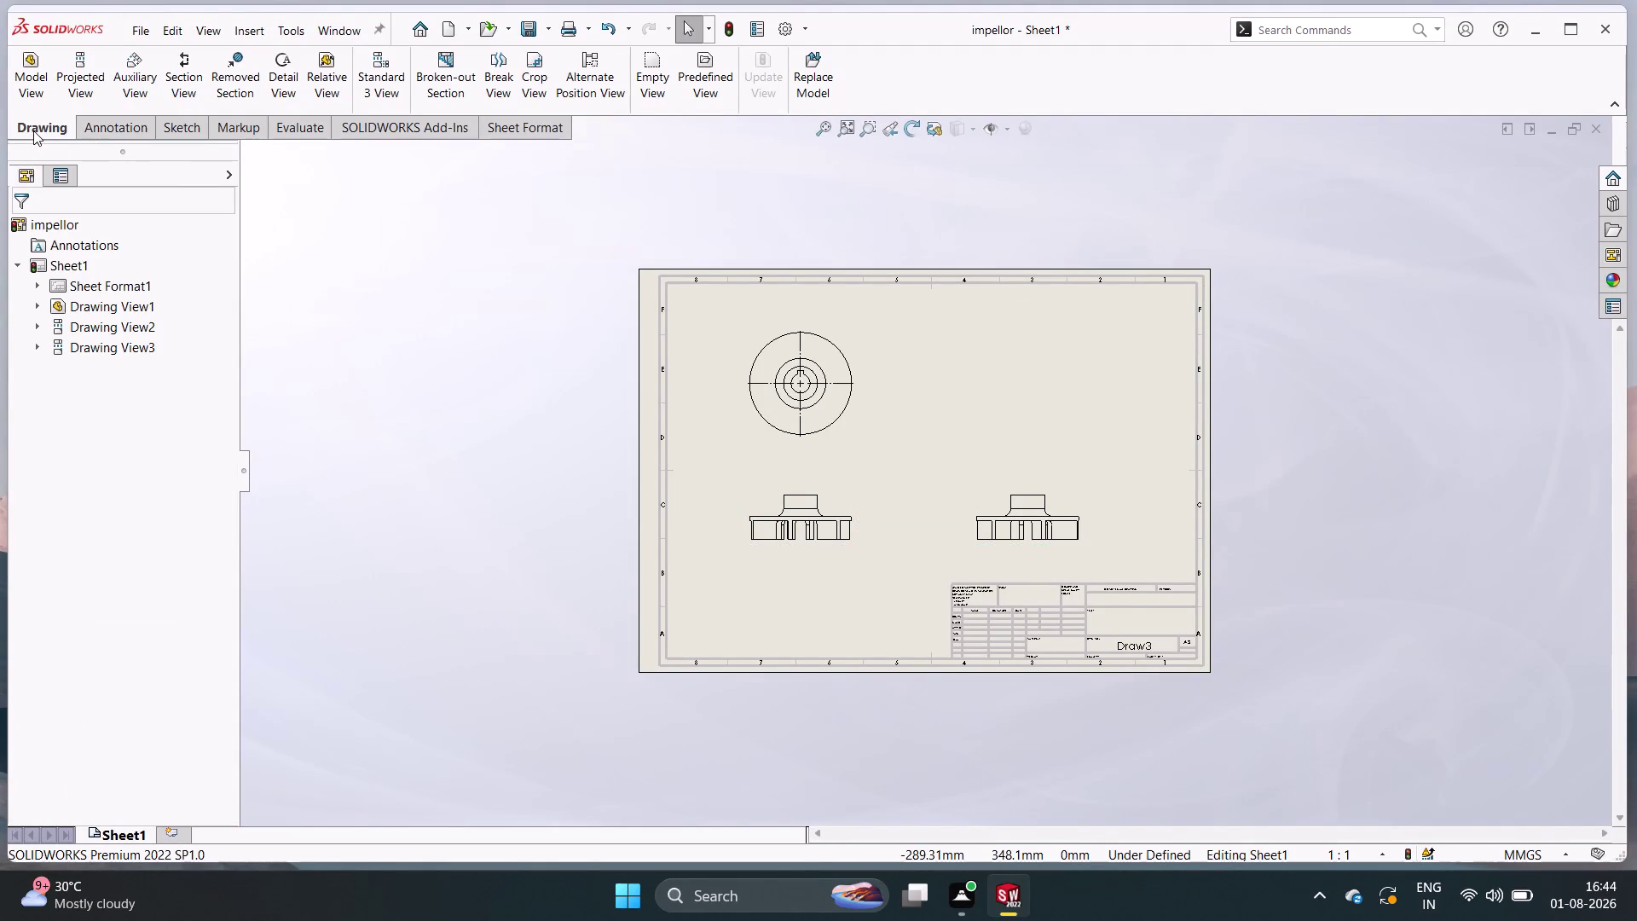
Start a projected view and place an isometric view below the sheet.
double_click(34, 130)
click(45, 128)
click(422, 322)
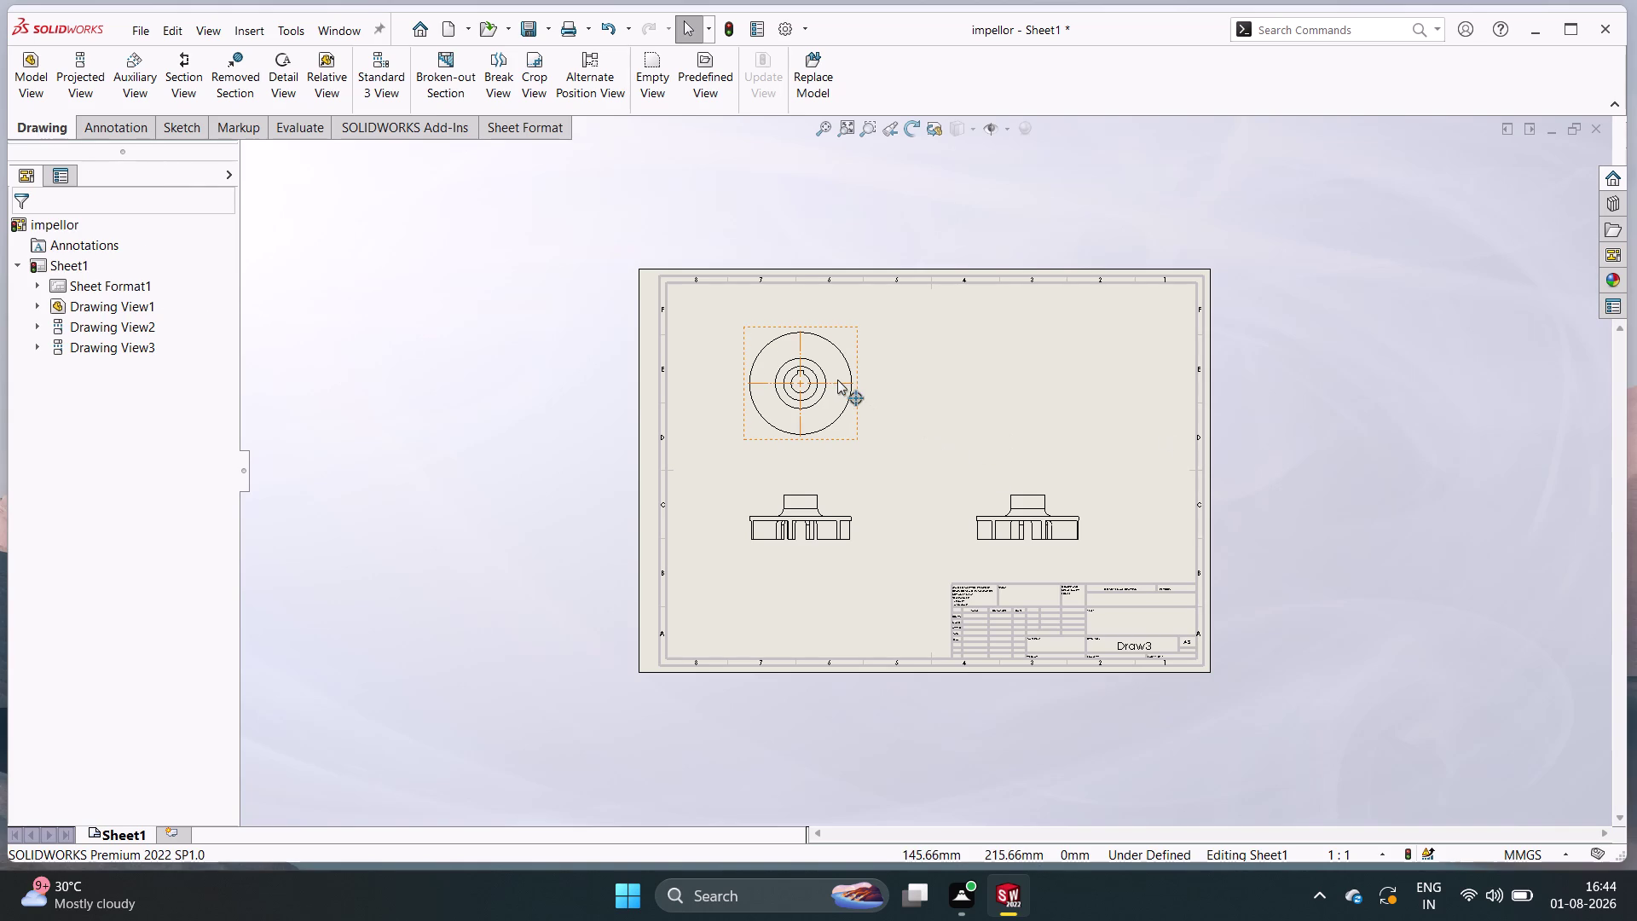
double_click(39, 129)
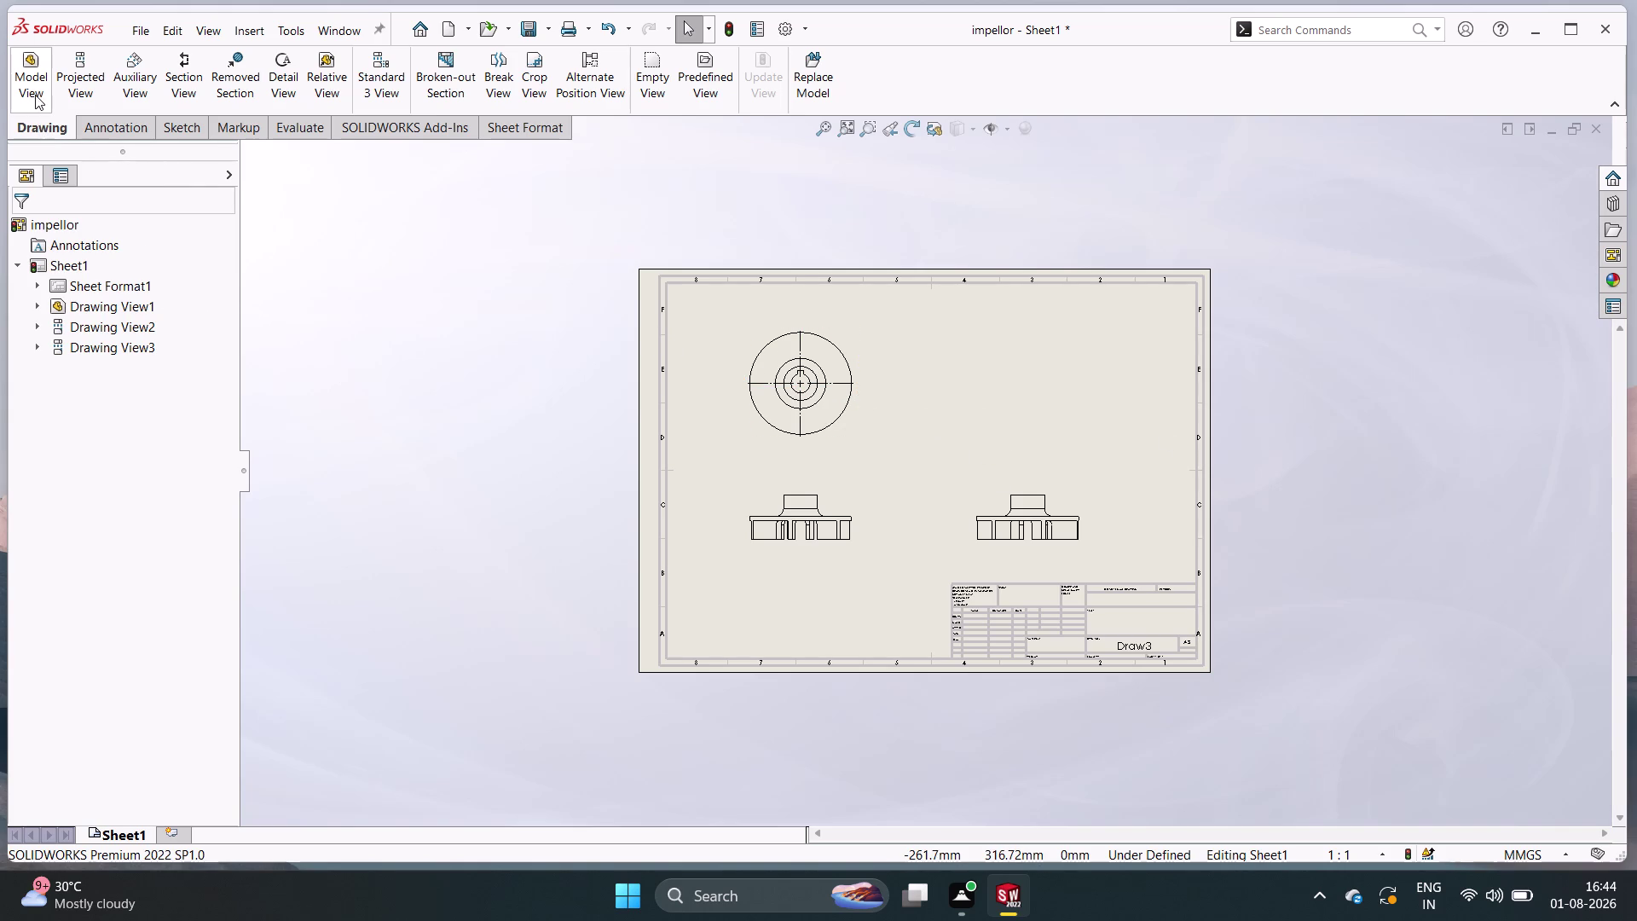
click(77, 78)
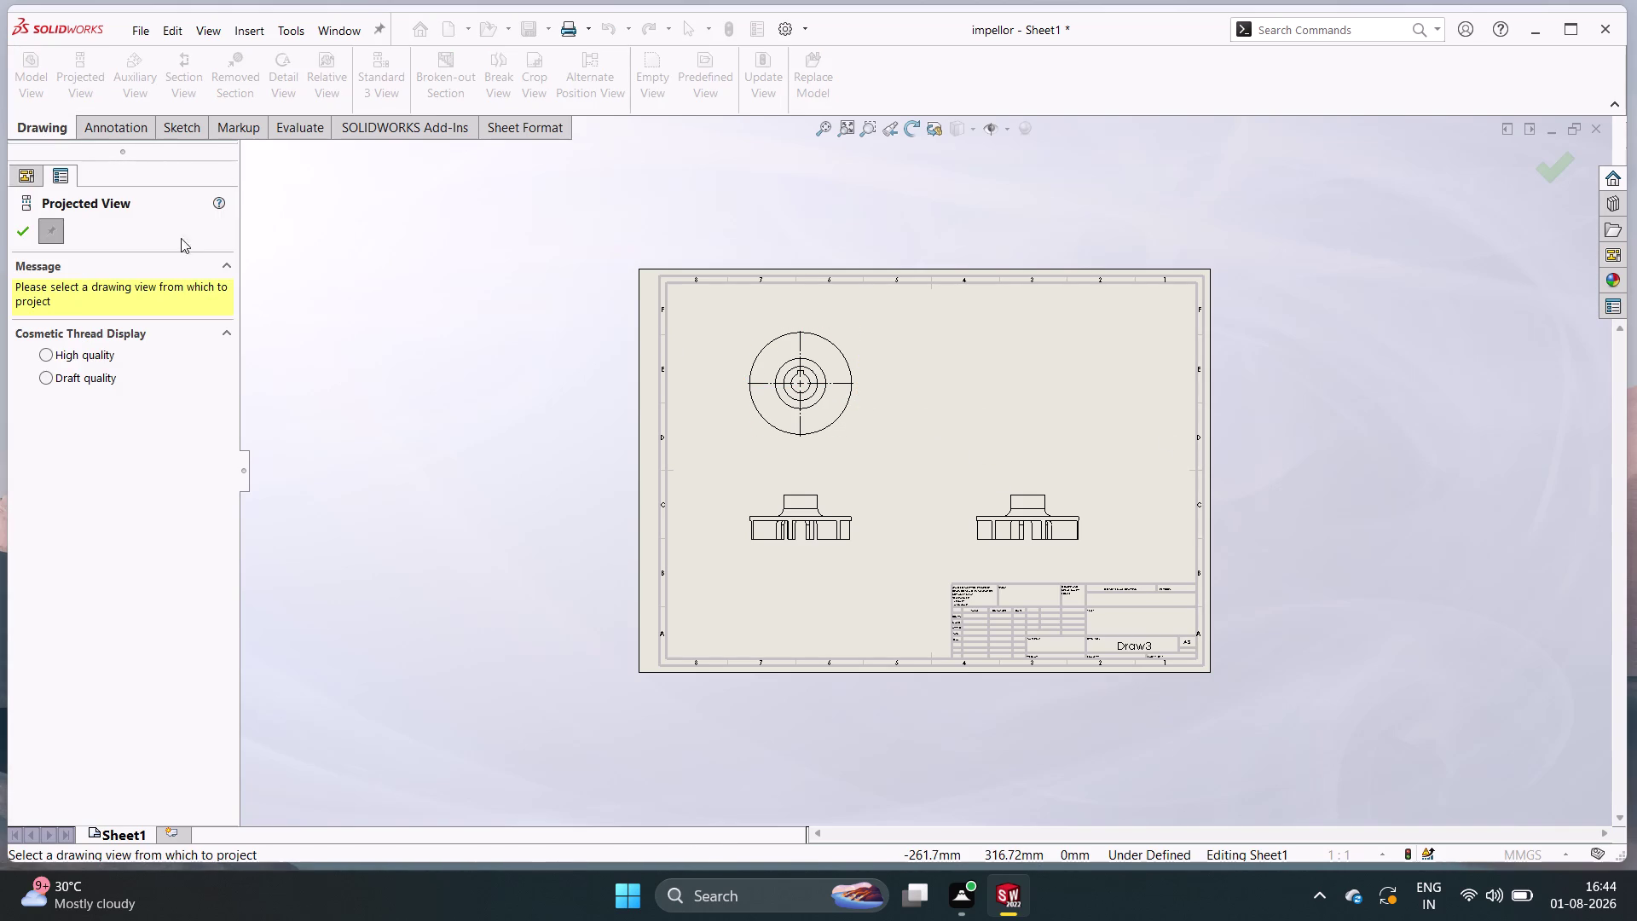
click(814, 518)
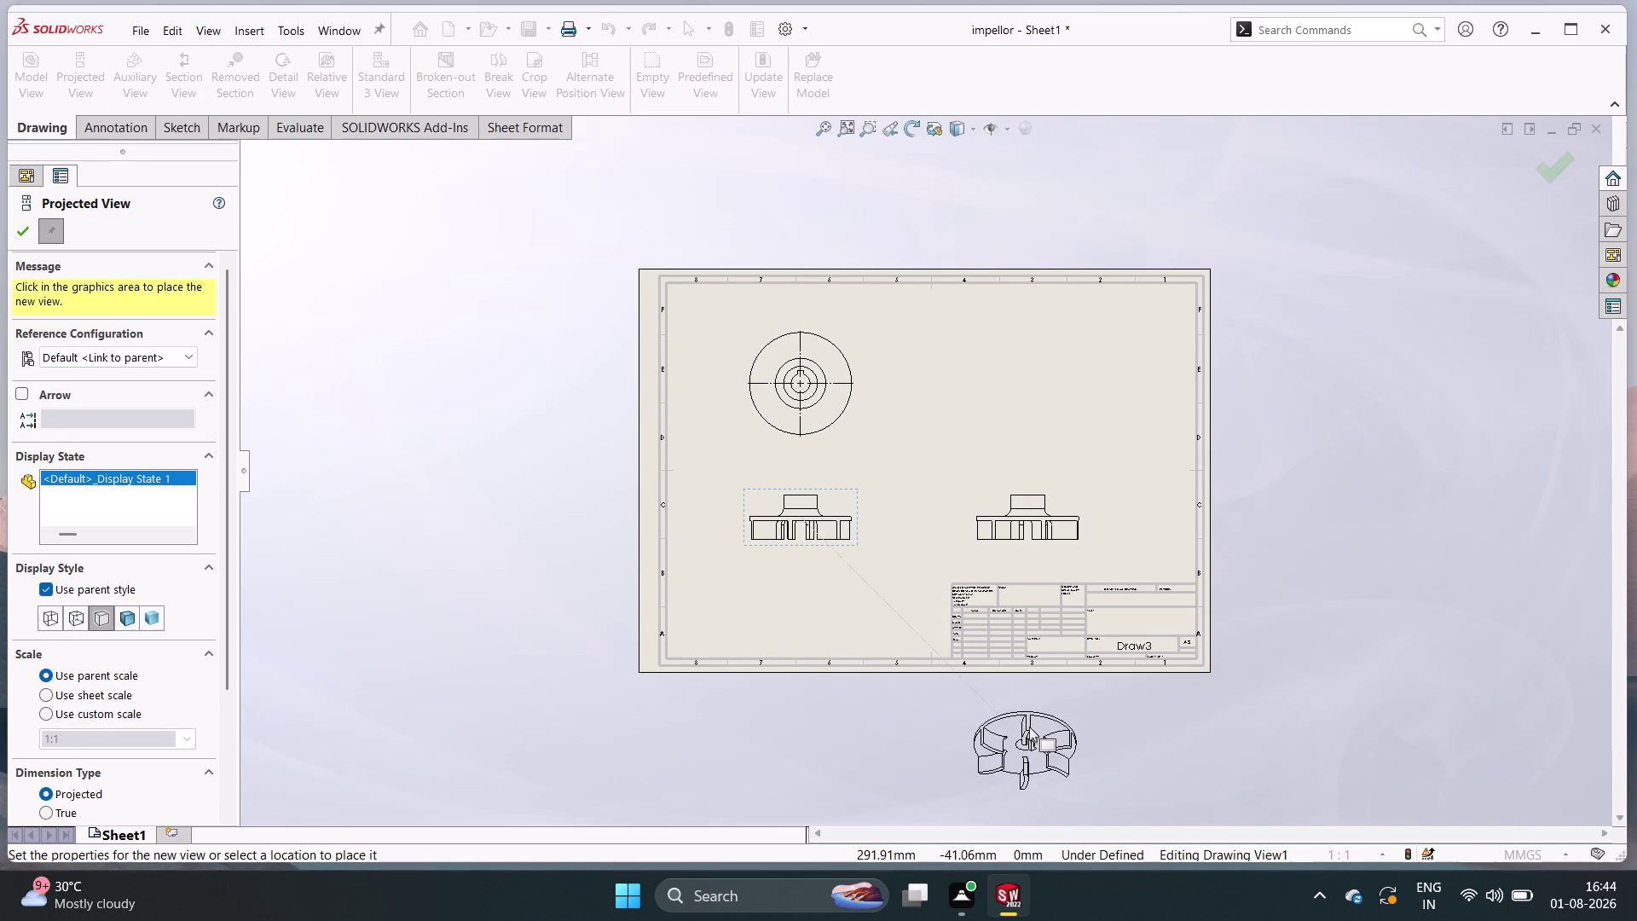
click(1020, 723)
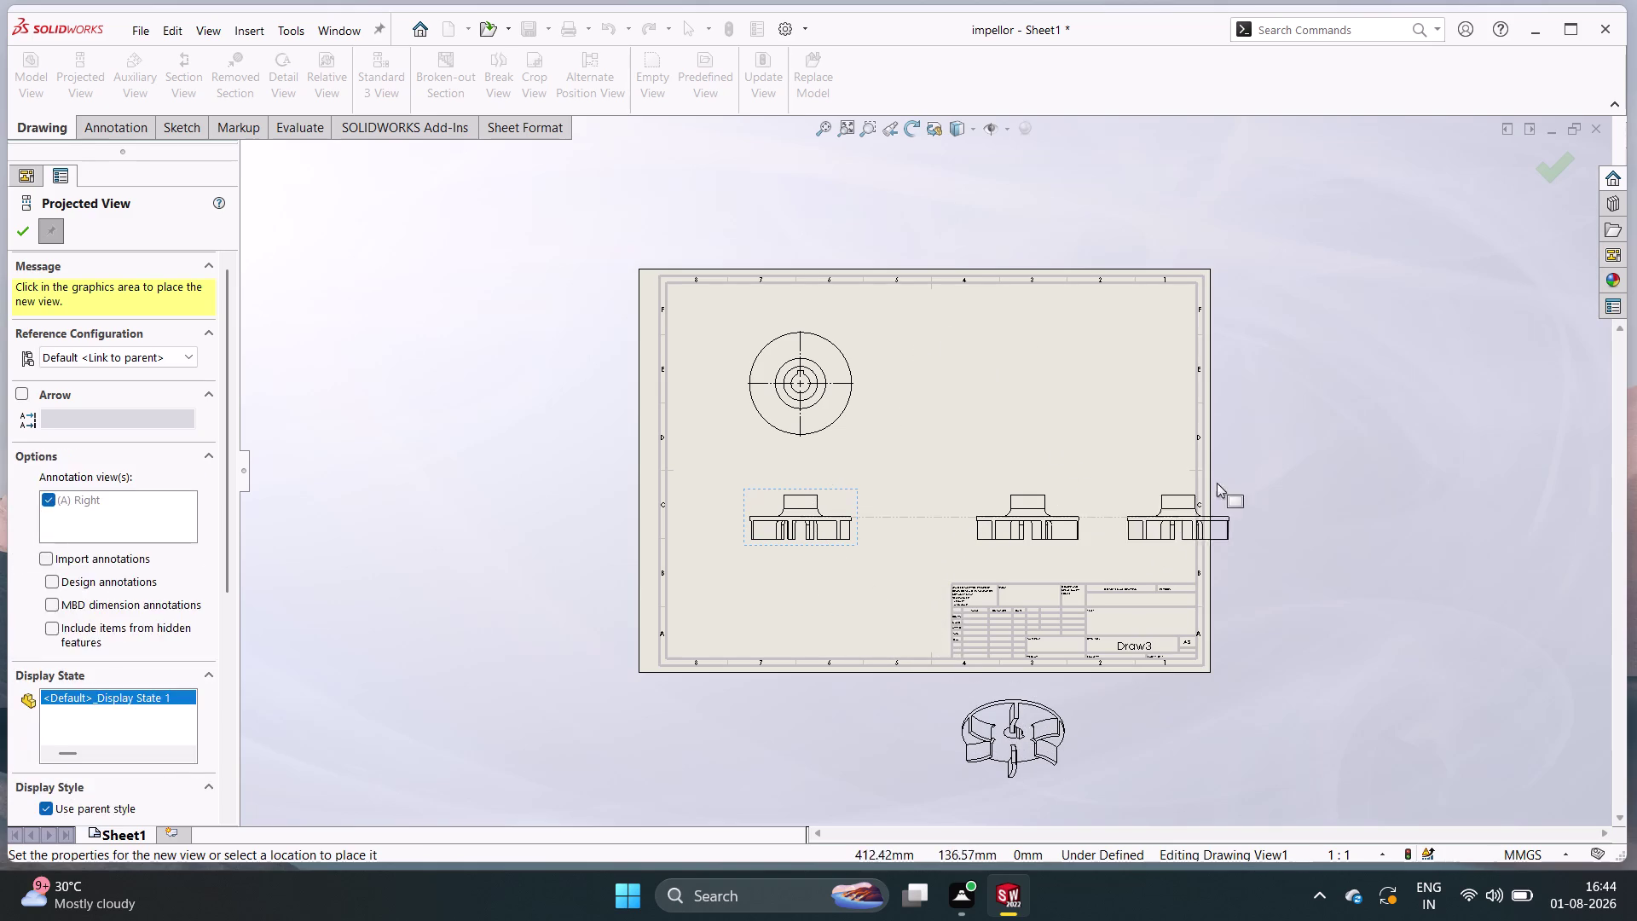
Add a side view, a circular top view over the right view, and another isometric view.
click(1268, 541)
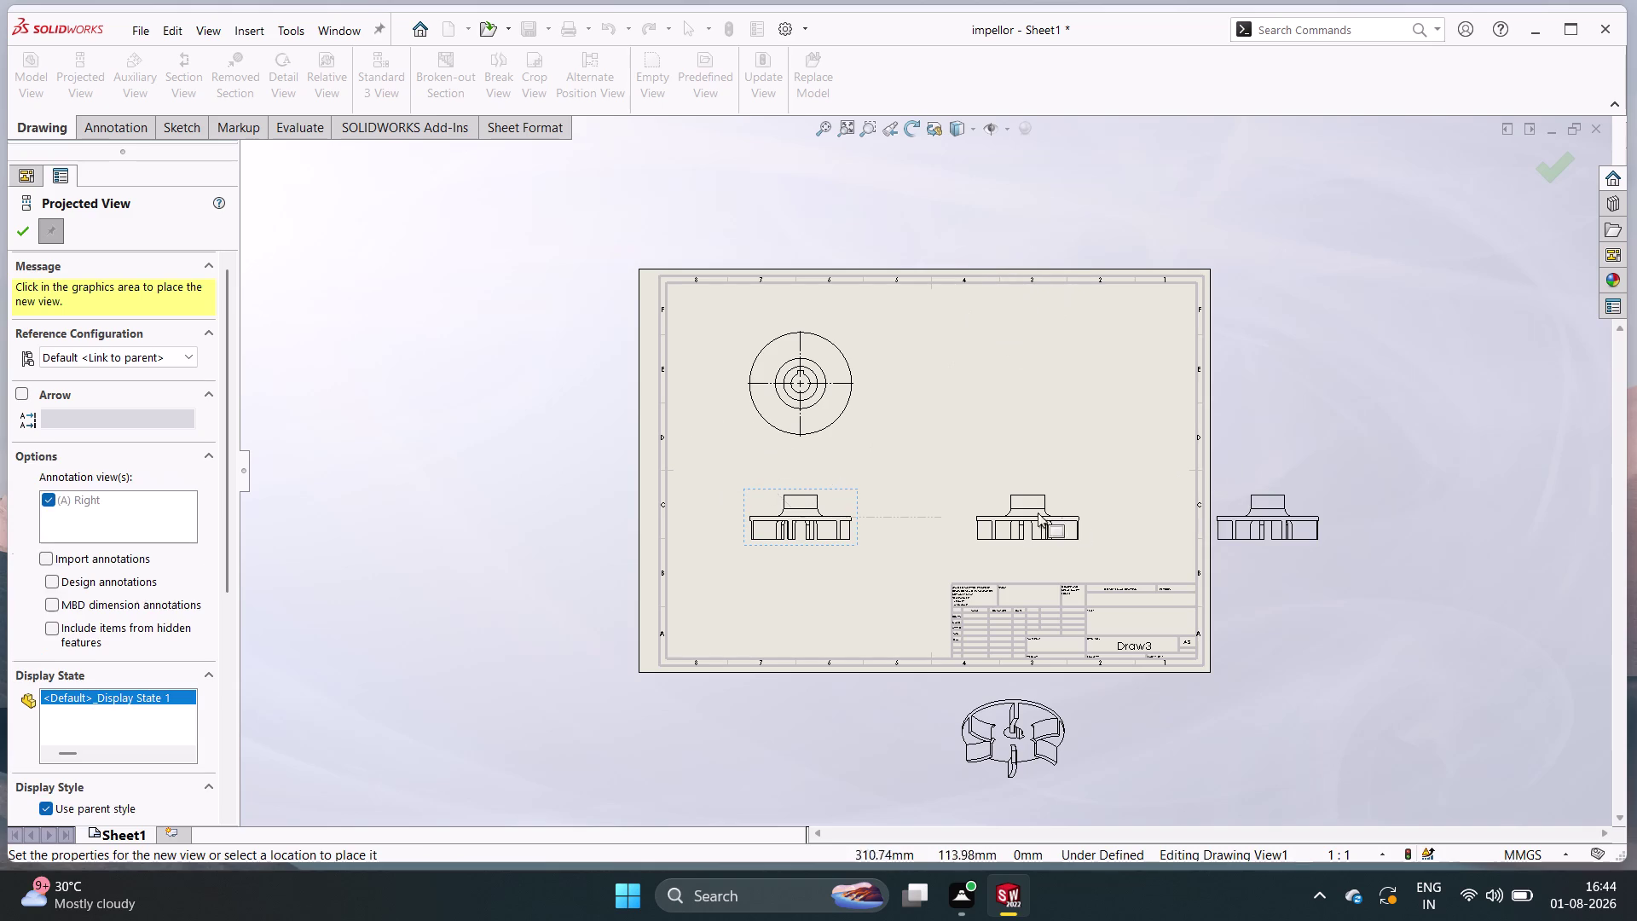
click(1014, 529)
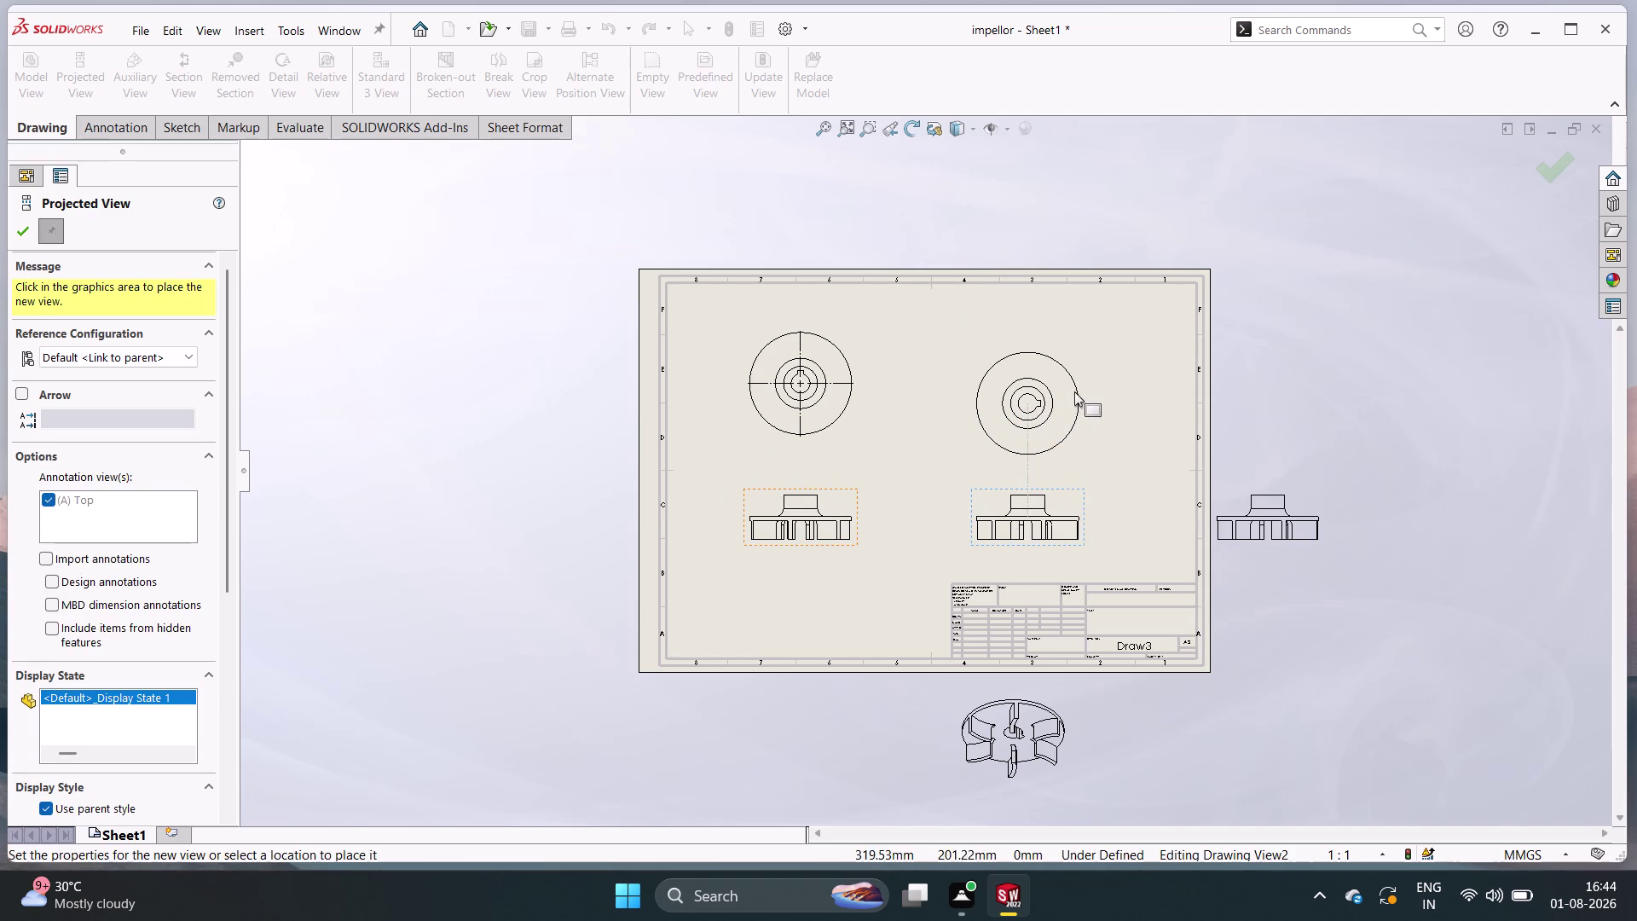
click(1076, 376)
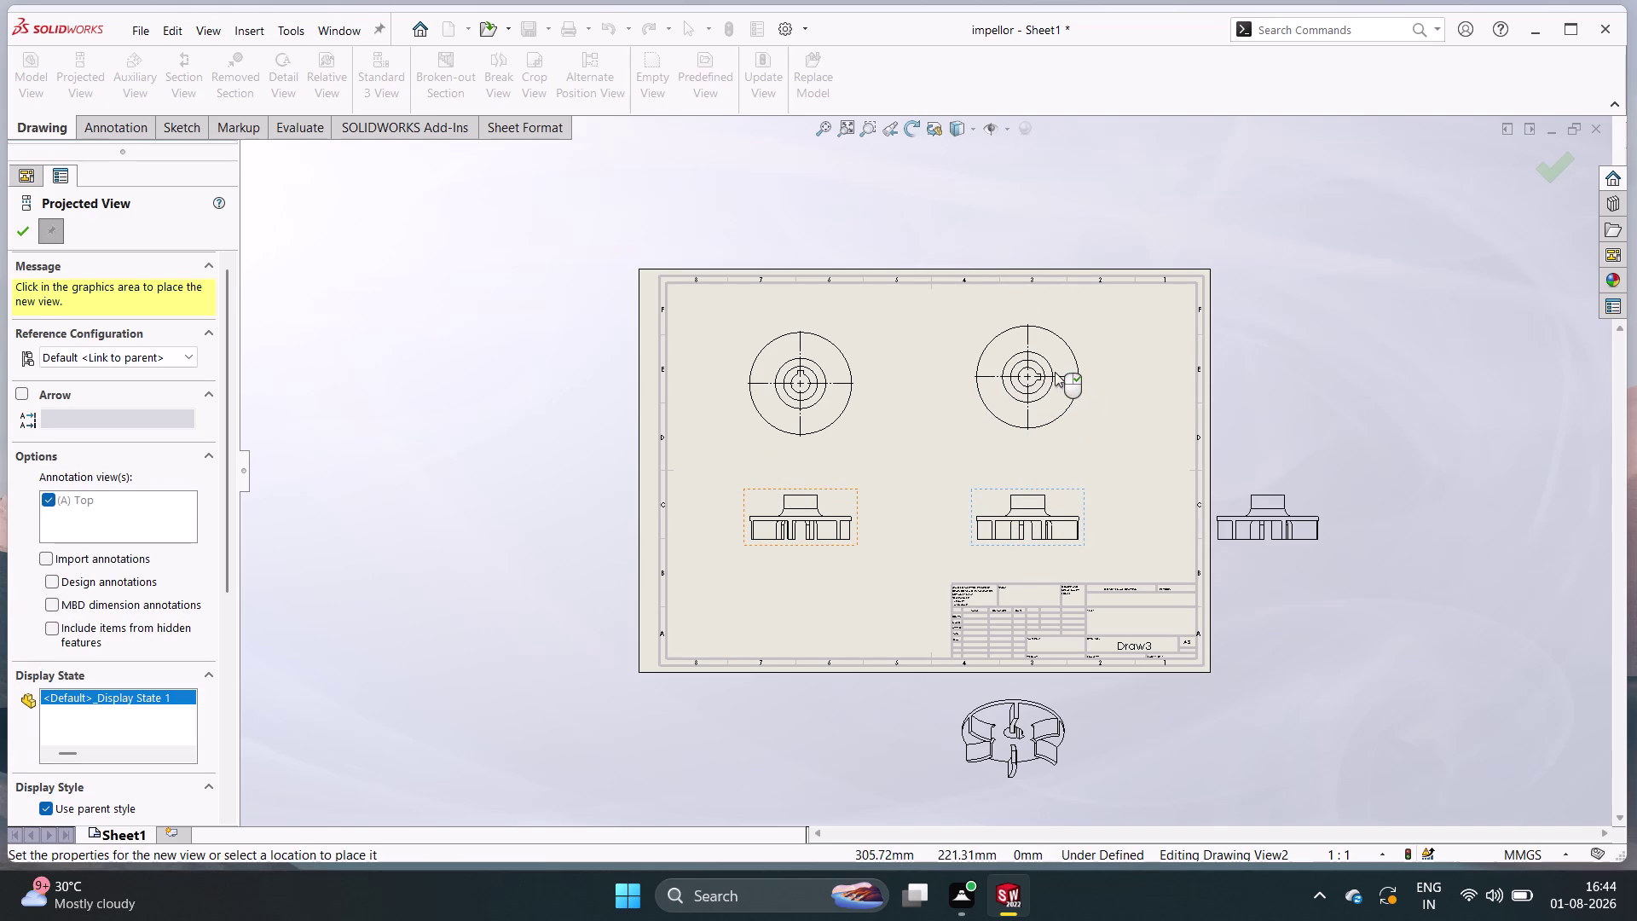
click(1019, 513)
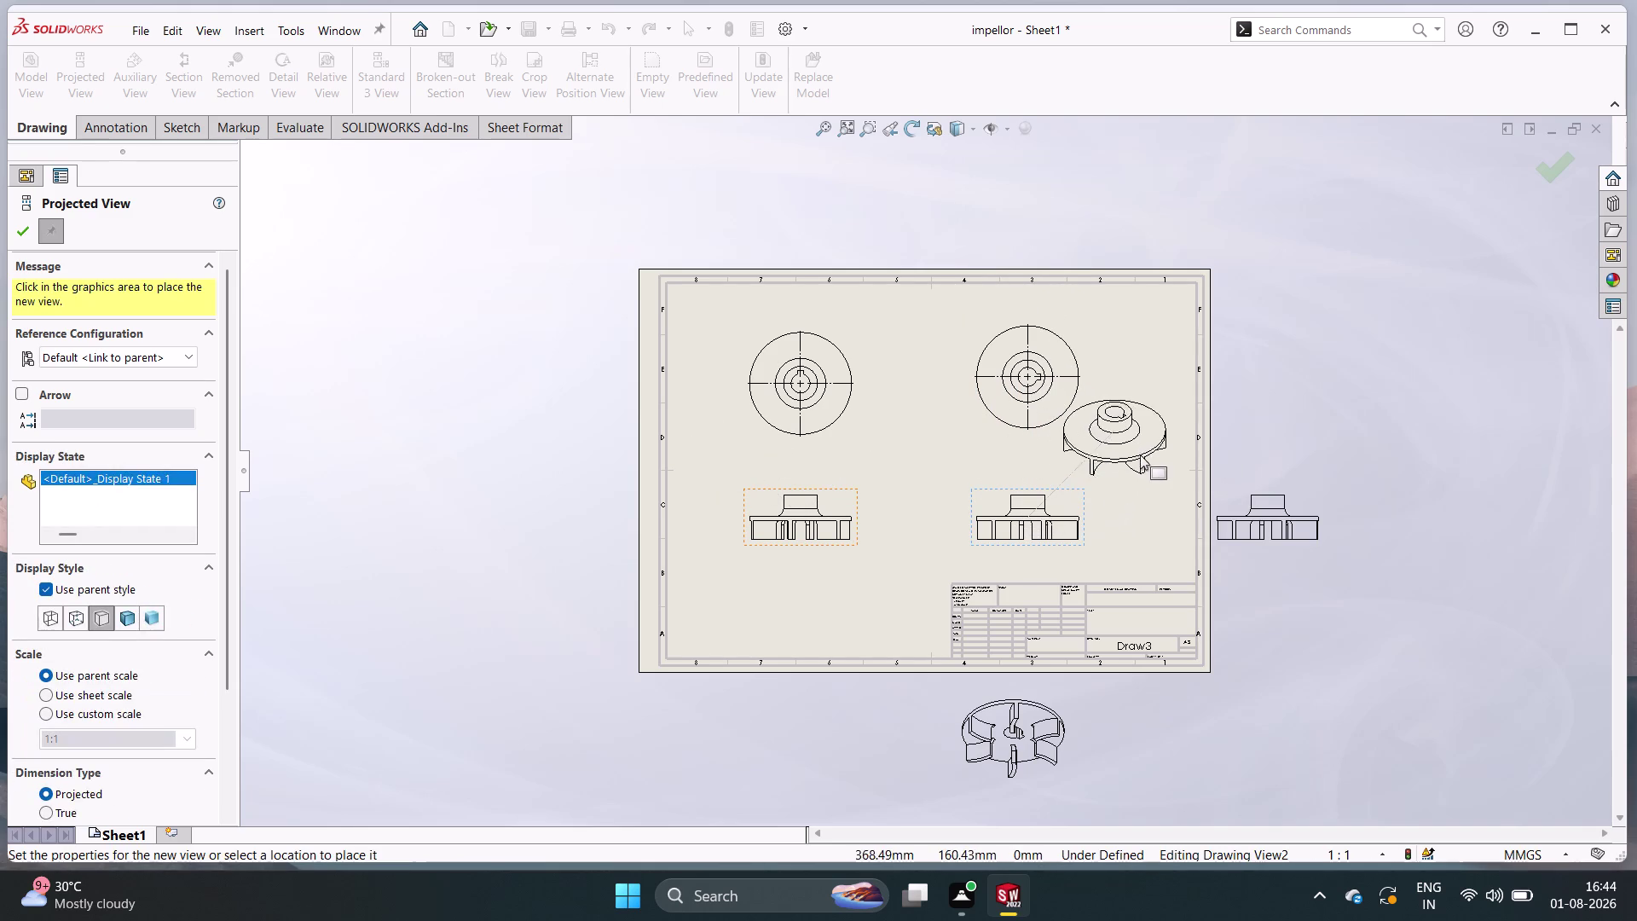
click(807, 684)
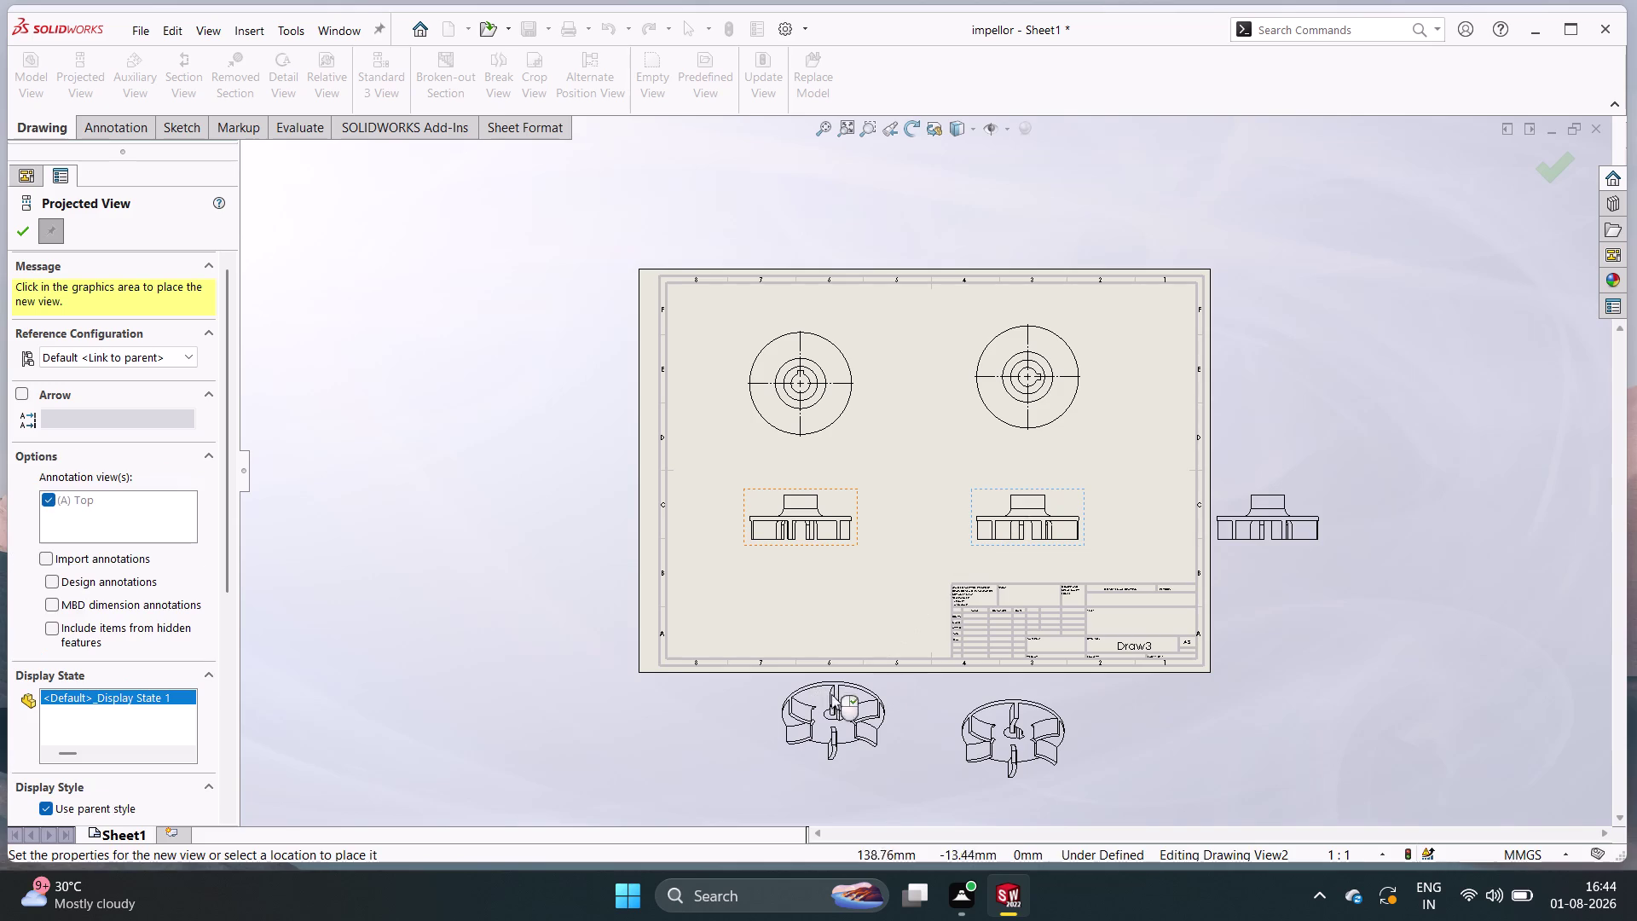
right_click(993, 718)
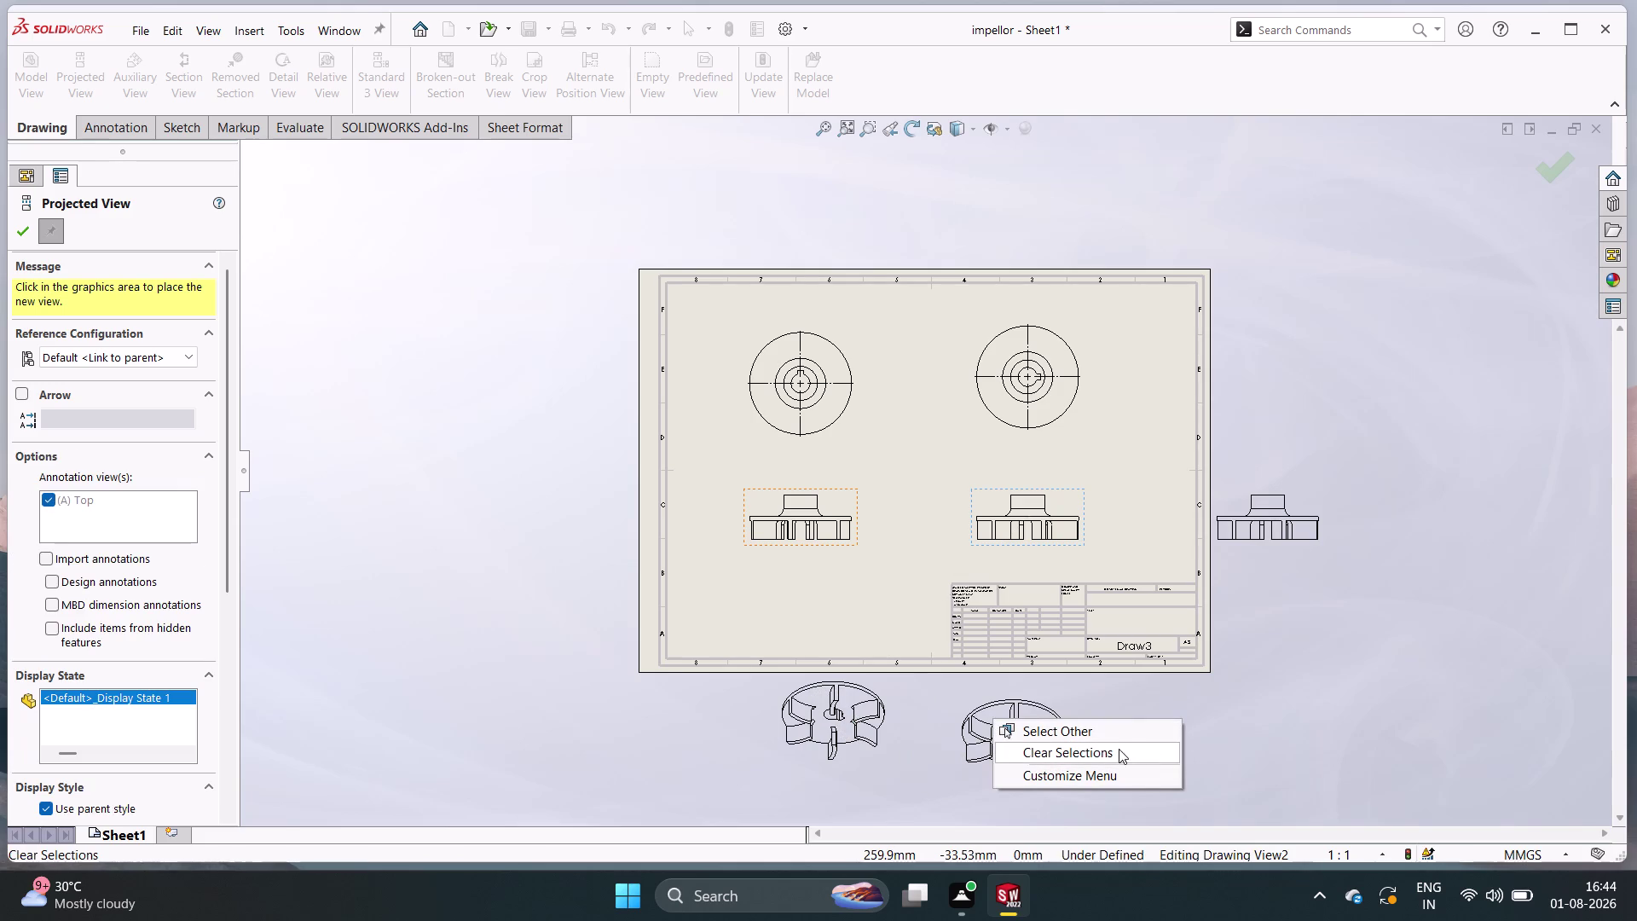
click(1380, 746)
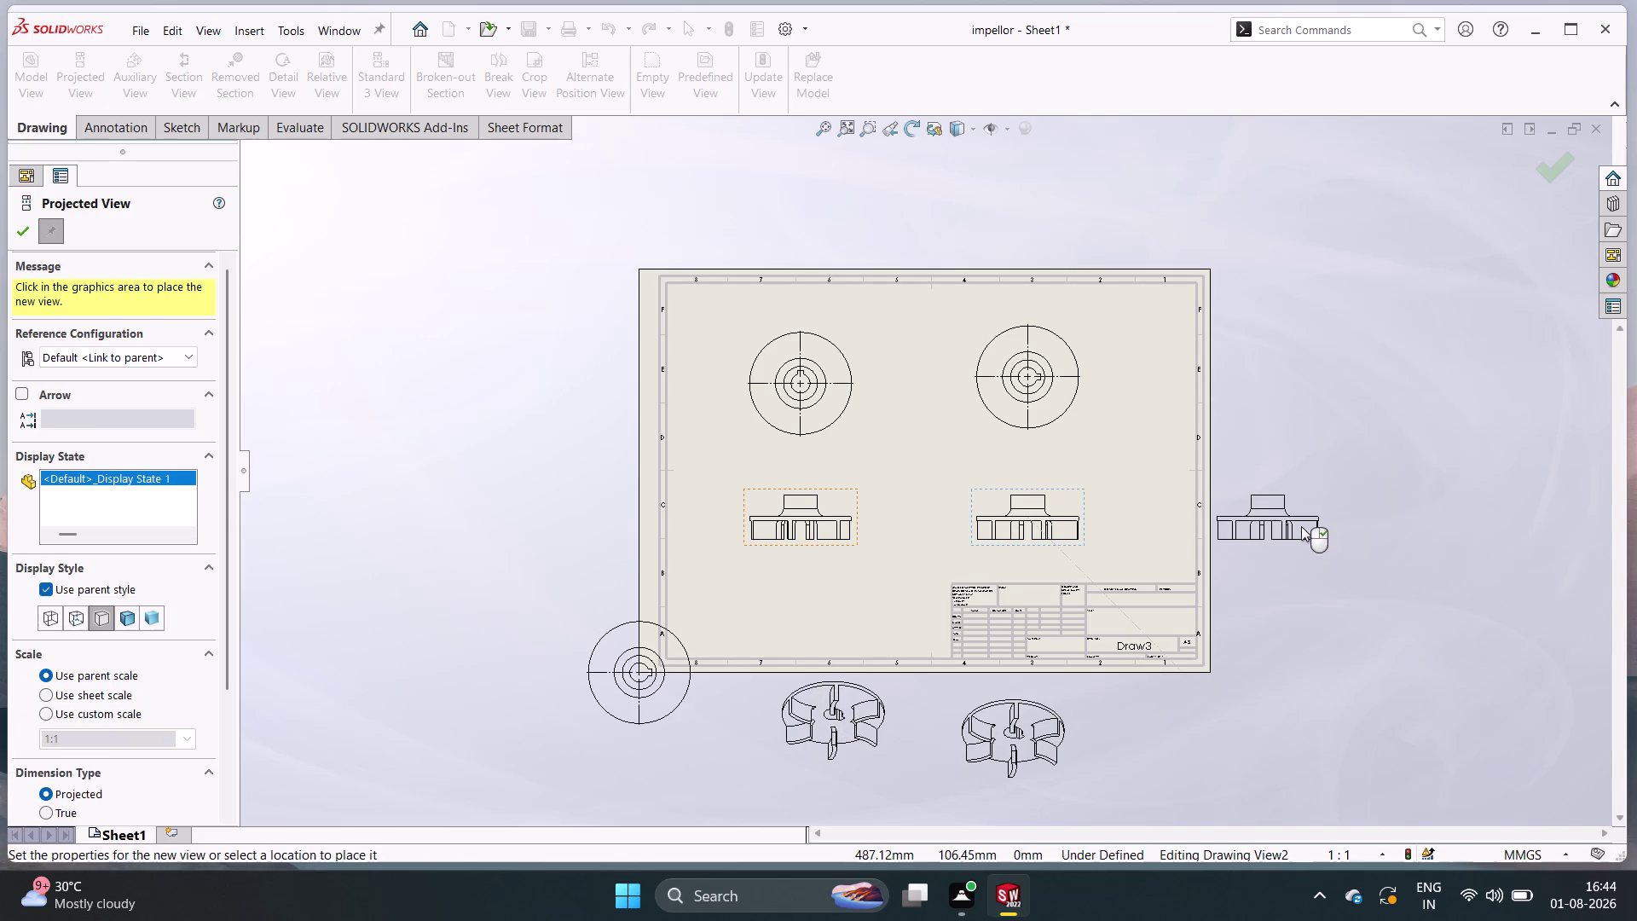
right_click(1301, 526)
right_click(1286, 517)
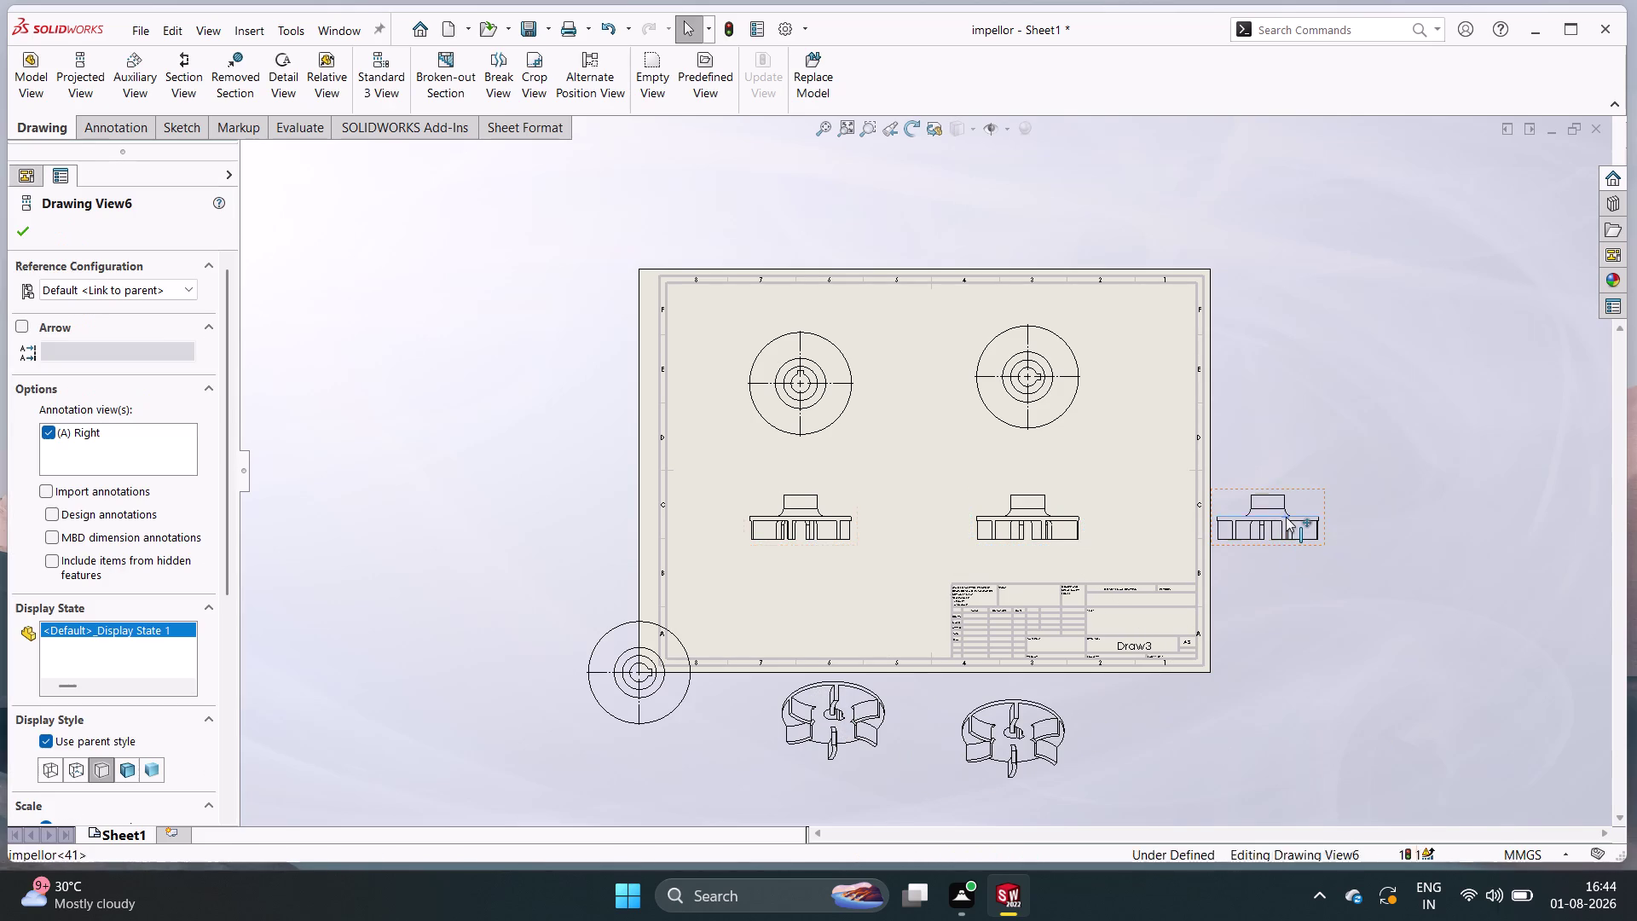
Delete the extra off-sheet side view and the right isometric view.
click(1308, 687)
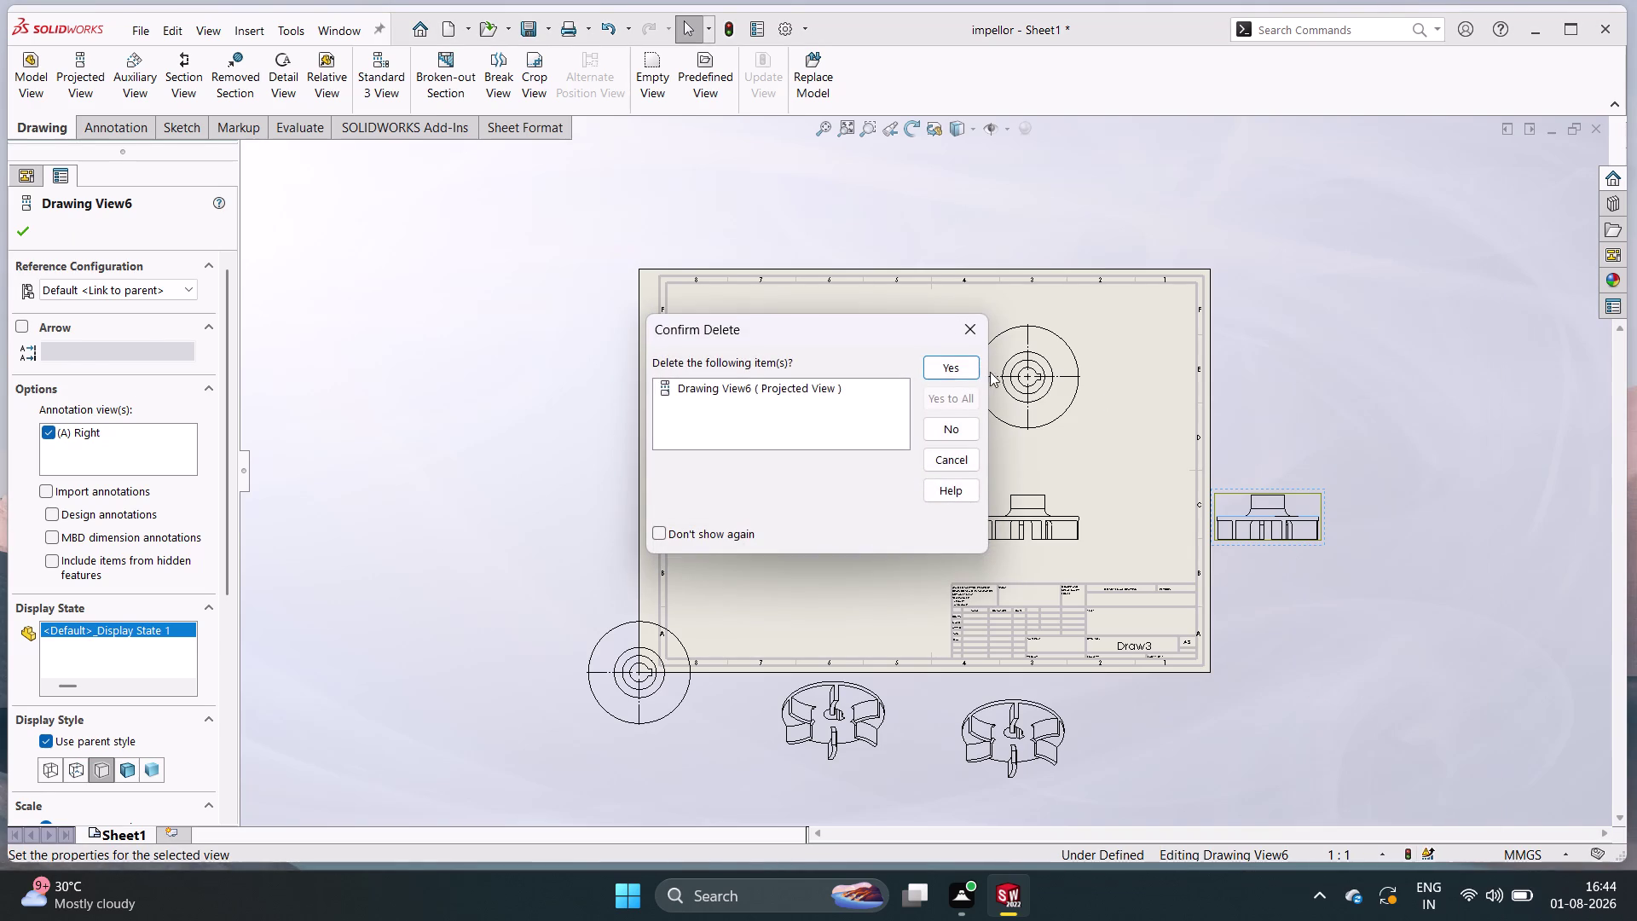
click(957, 368)
right_click(979, 736)
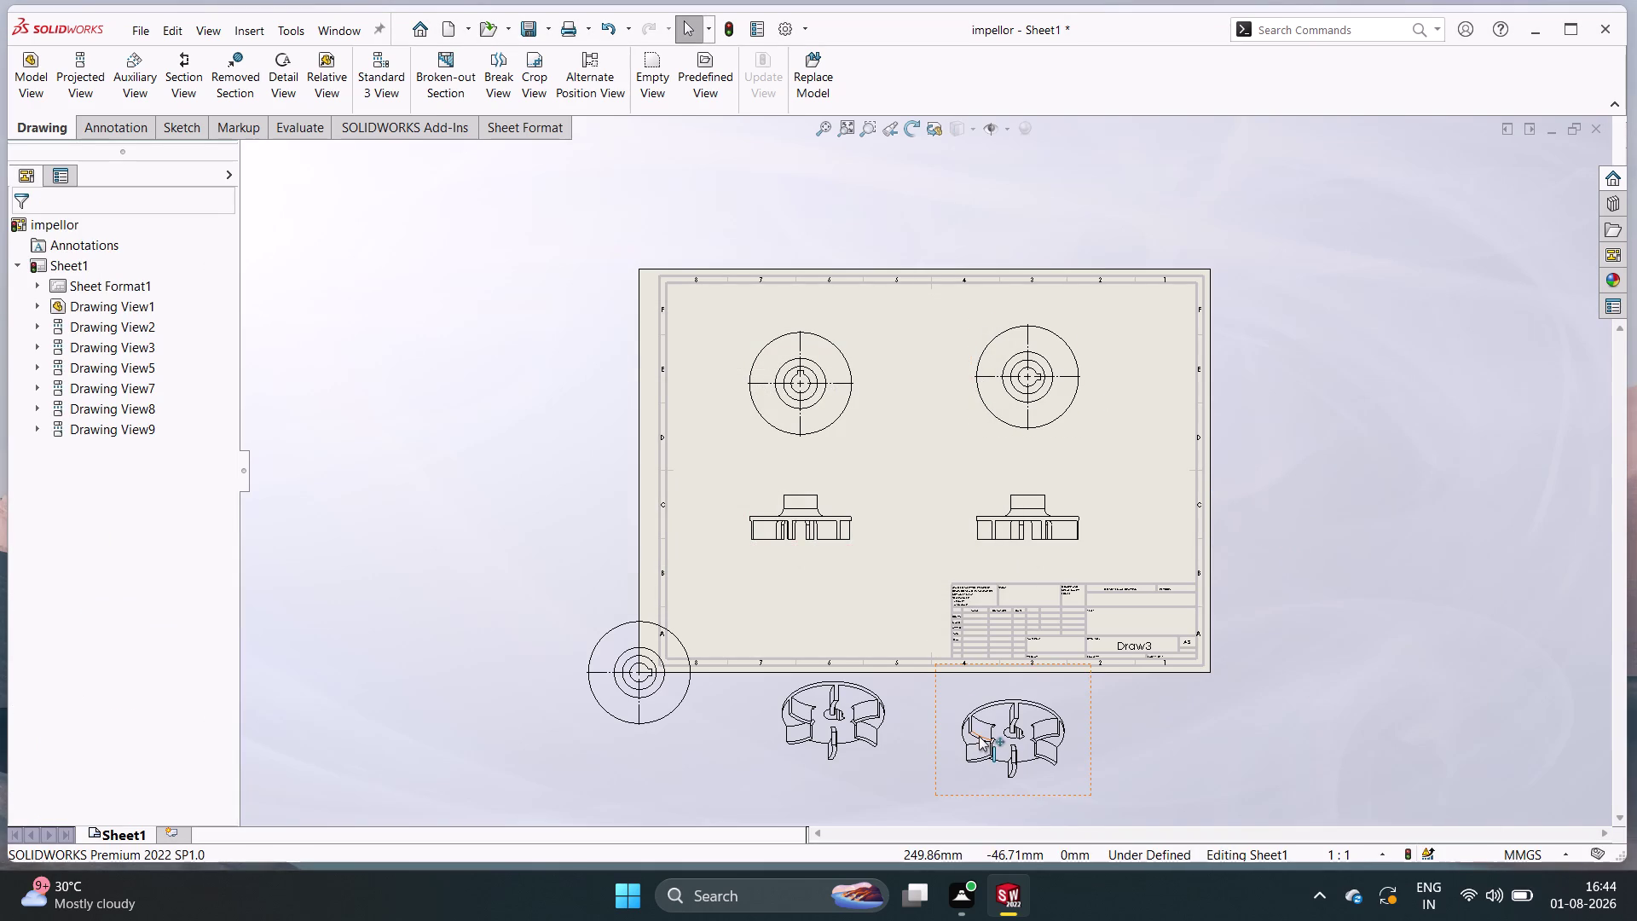
click(1105, 686)
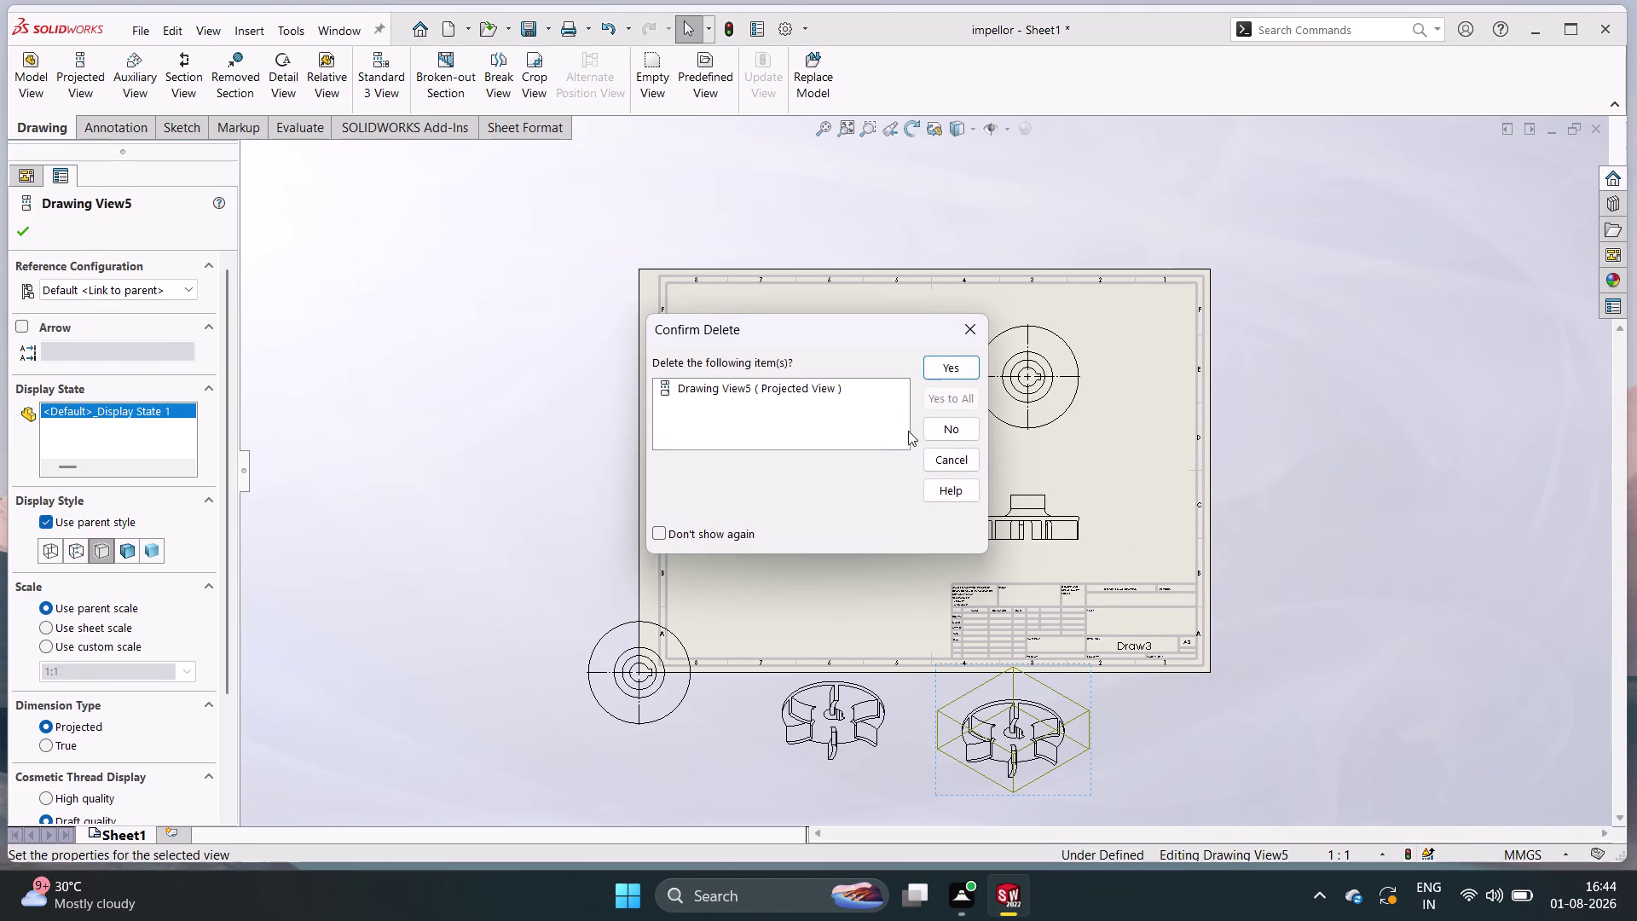
click(943, 370)
Delete the newly added top view, leaving the remaining isometric view untouched.
right_click(993, 377)
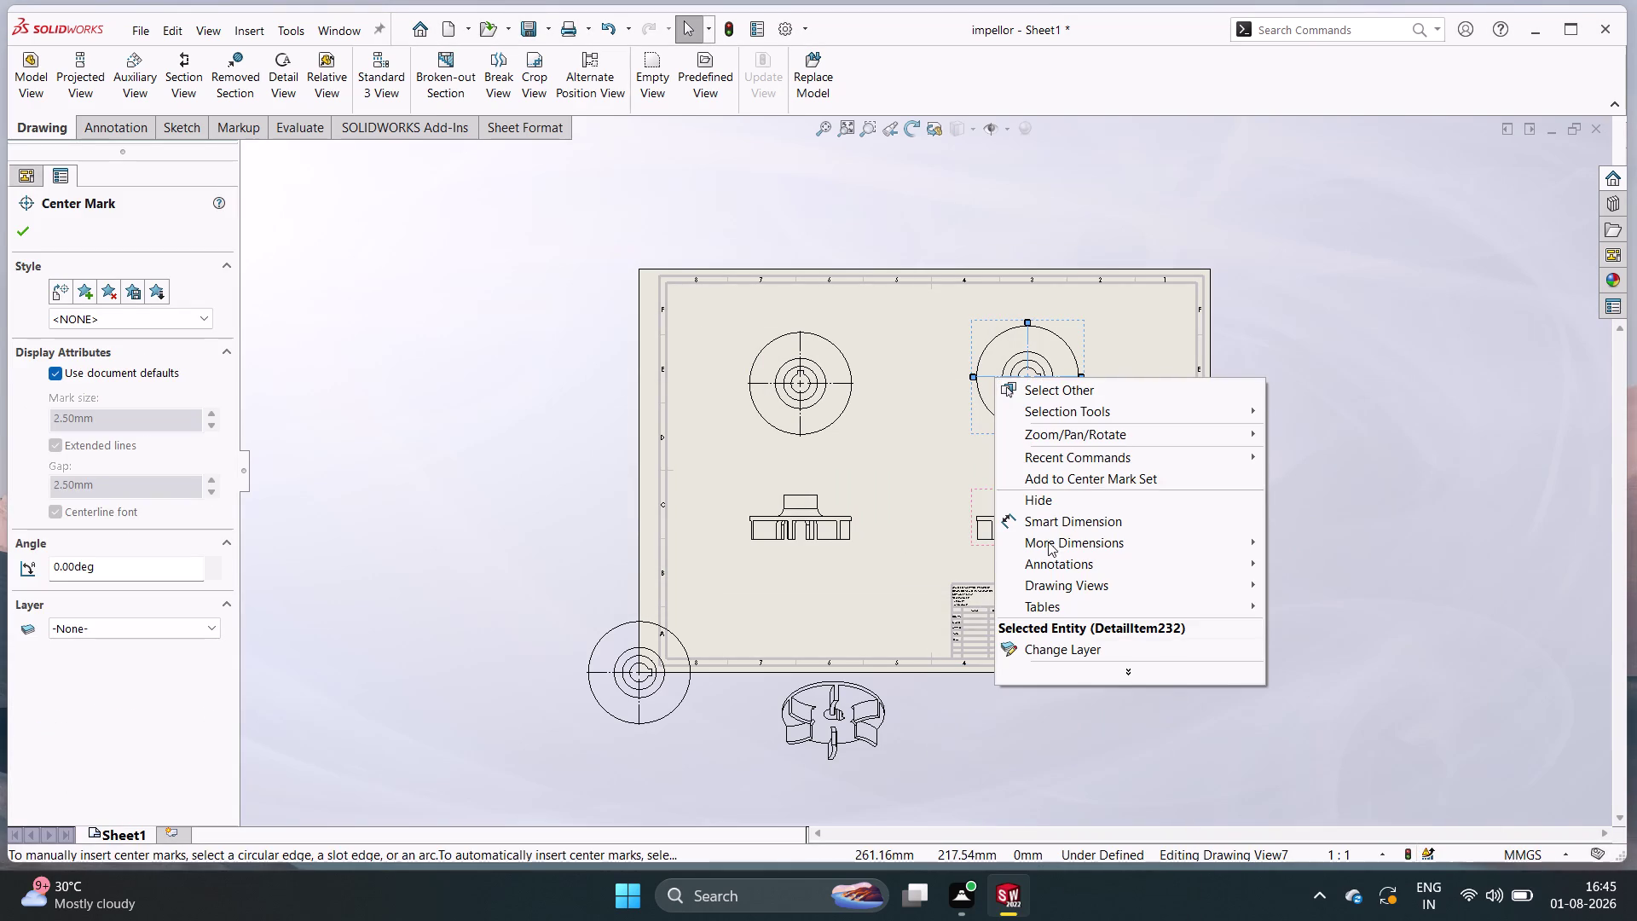
click(1373, 635)
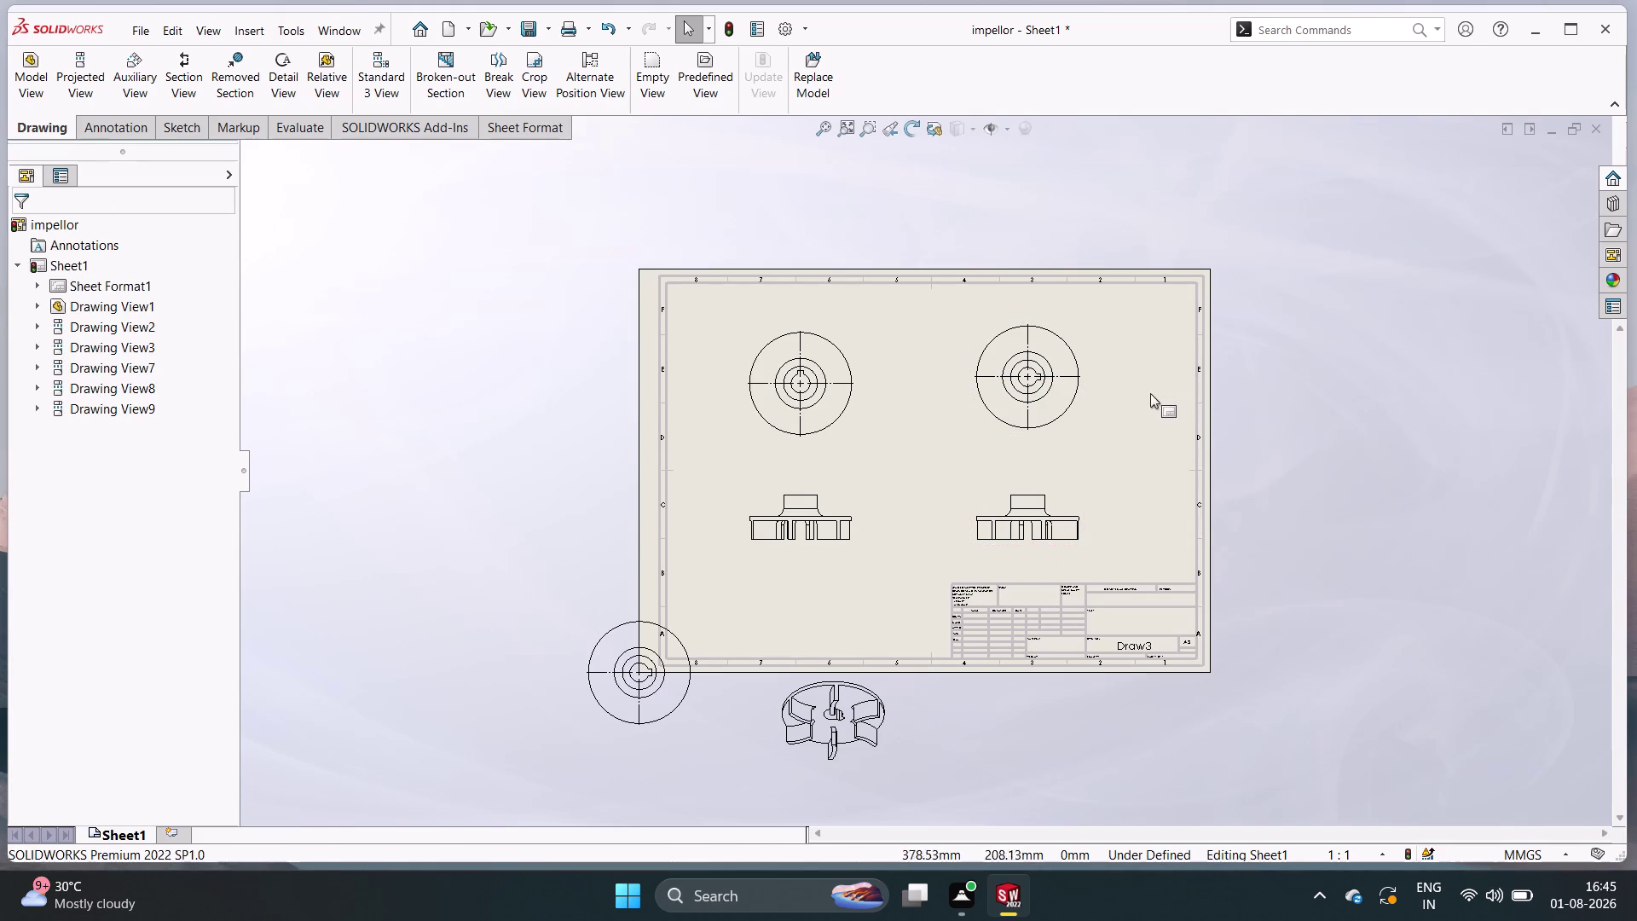
right_click(1070, 417)
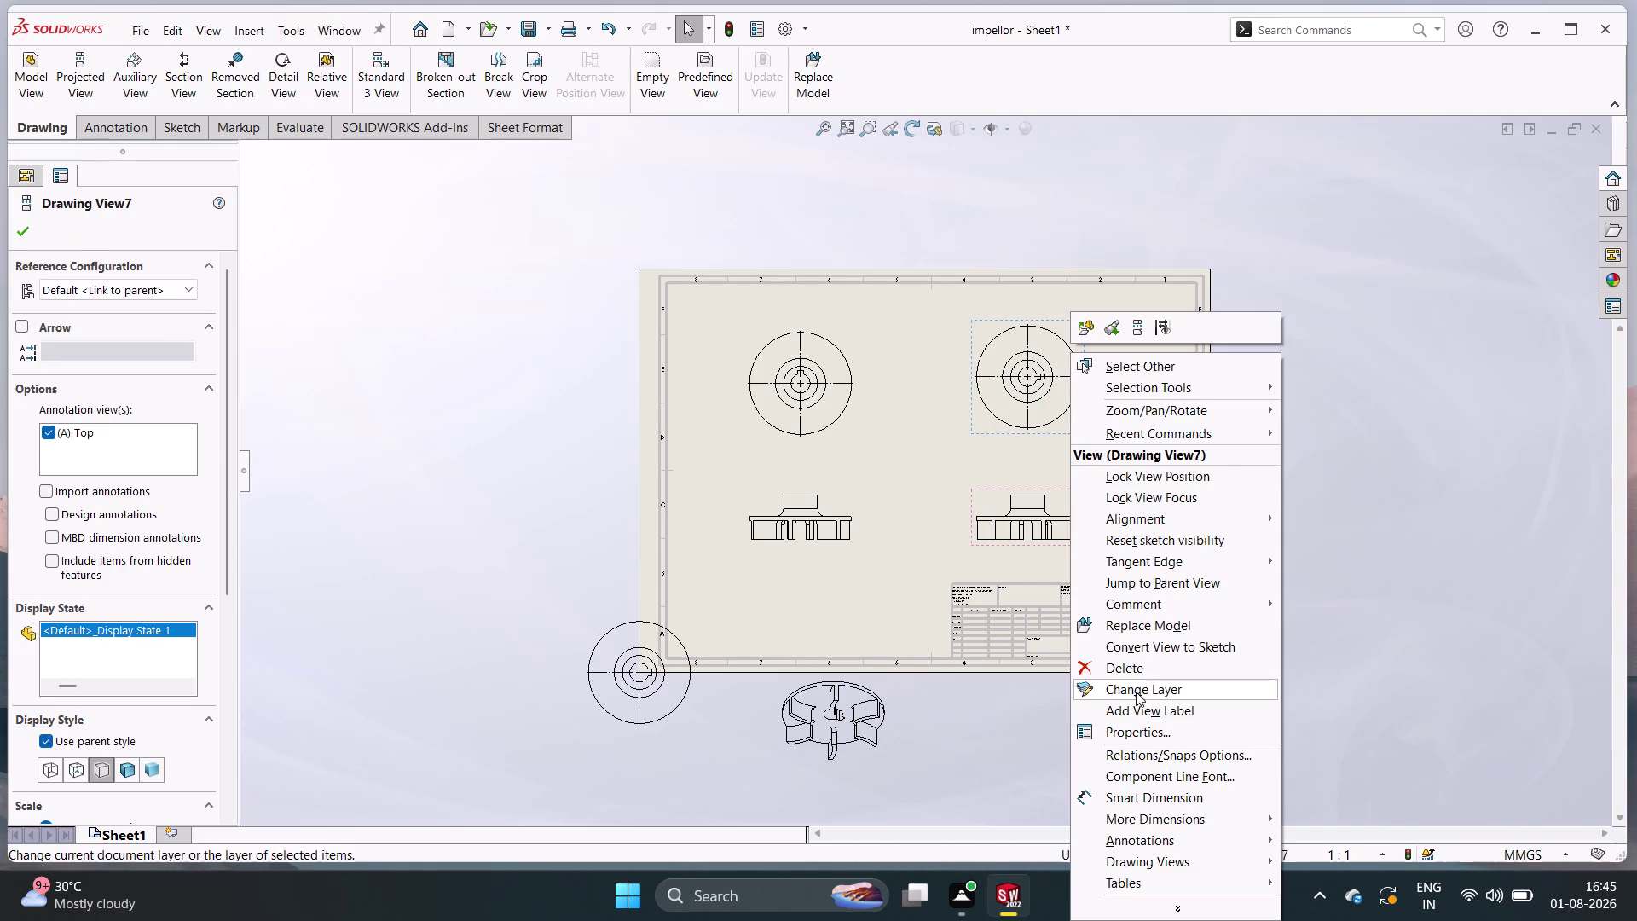
click(1147, 668)
click(970, 368)
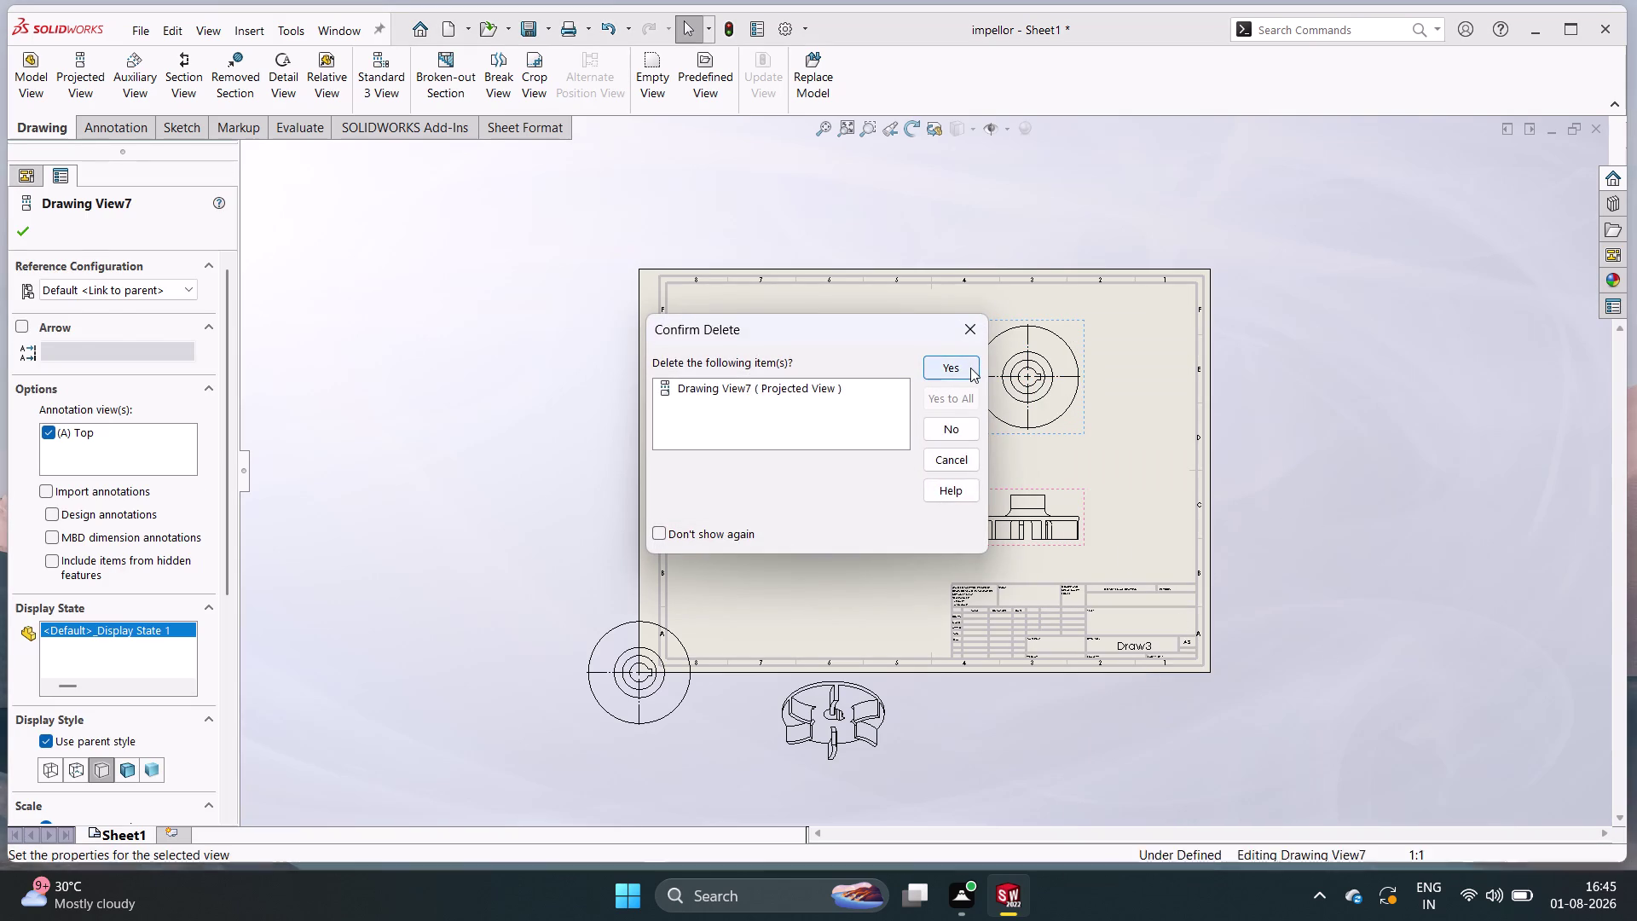
right_click(866, 702)
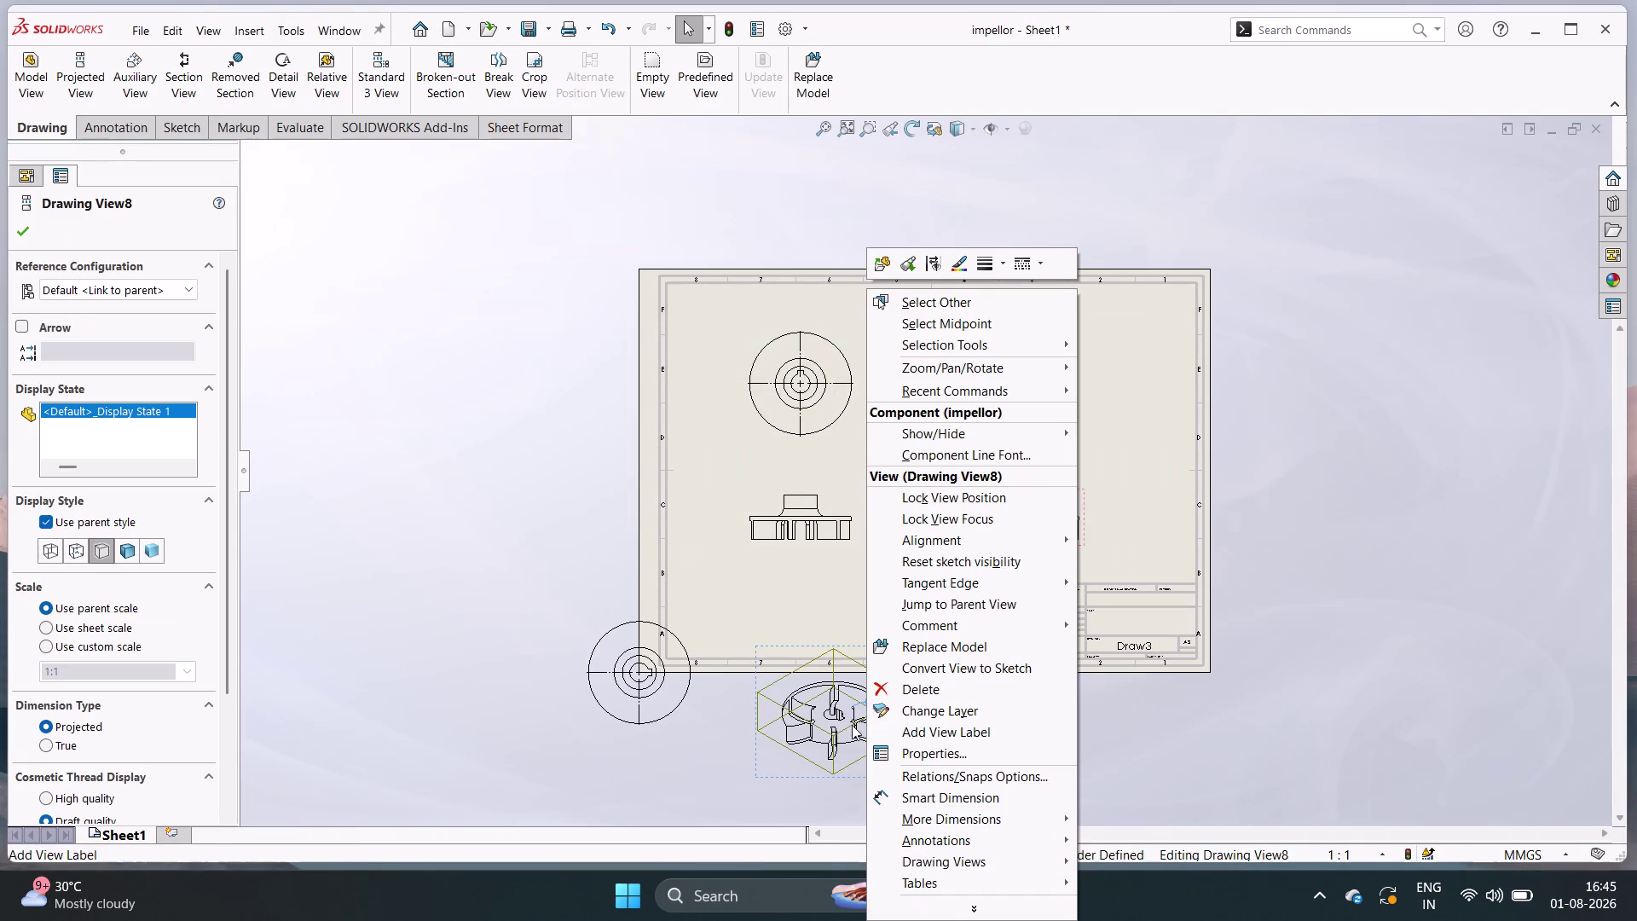
click(652, 717)
Delete the extra circular view from the drawing.
right_click(654, 687)
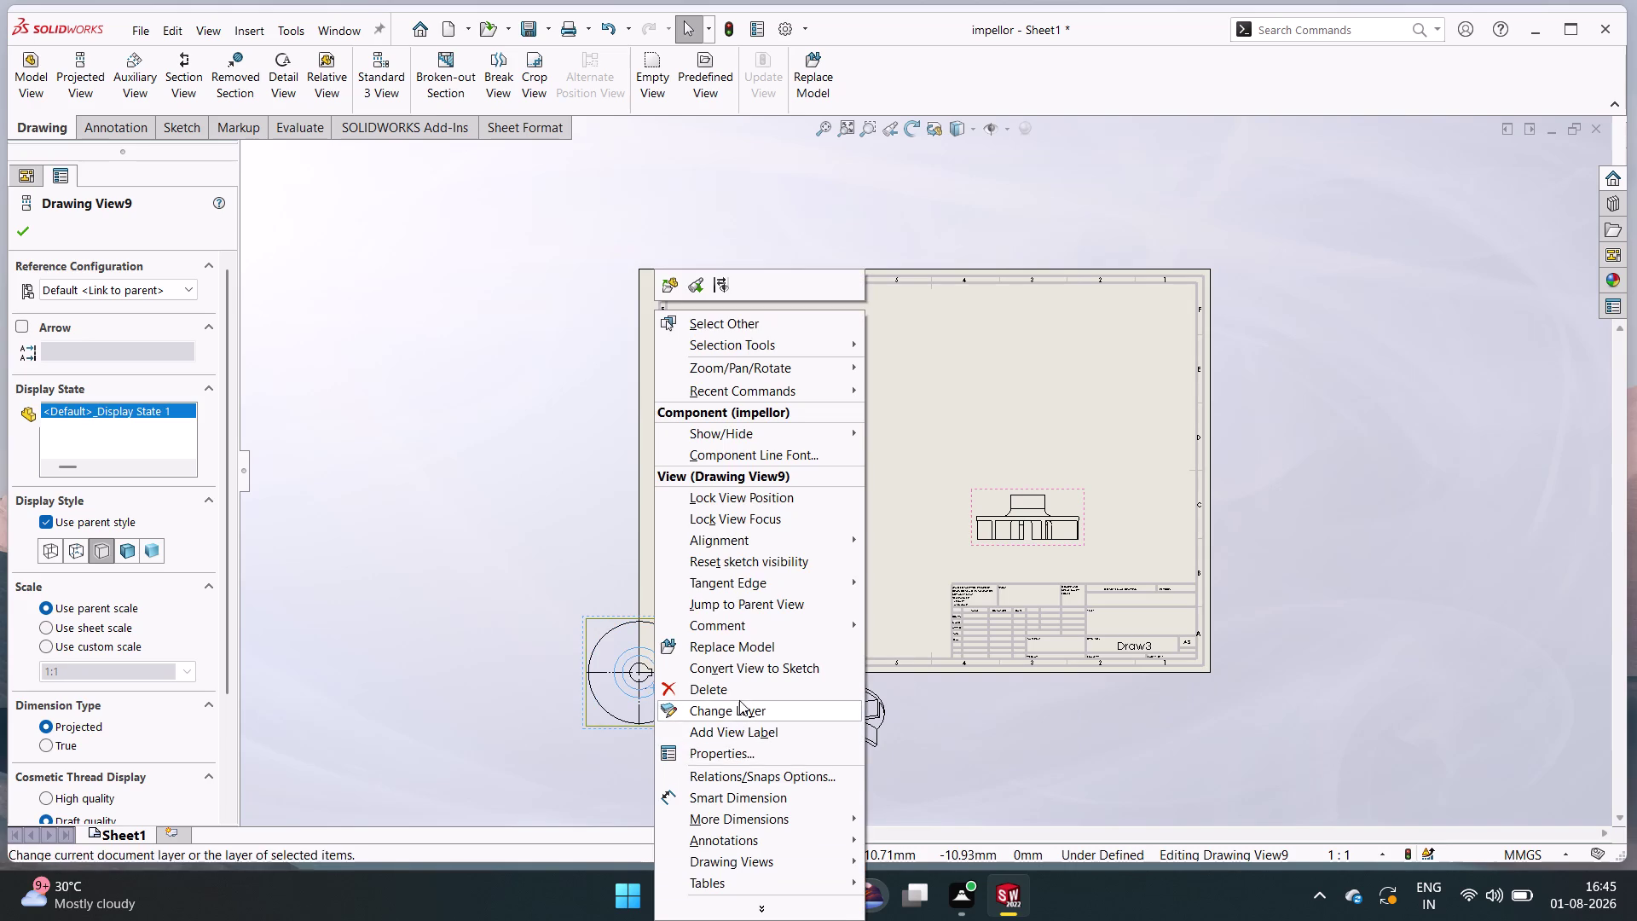
click(746, 693)
click(980, 360)
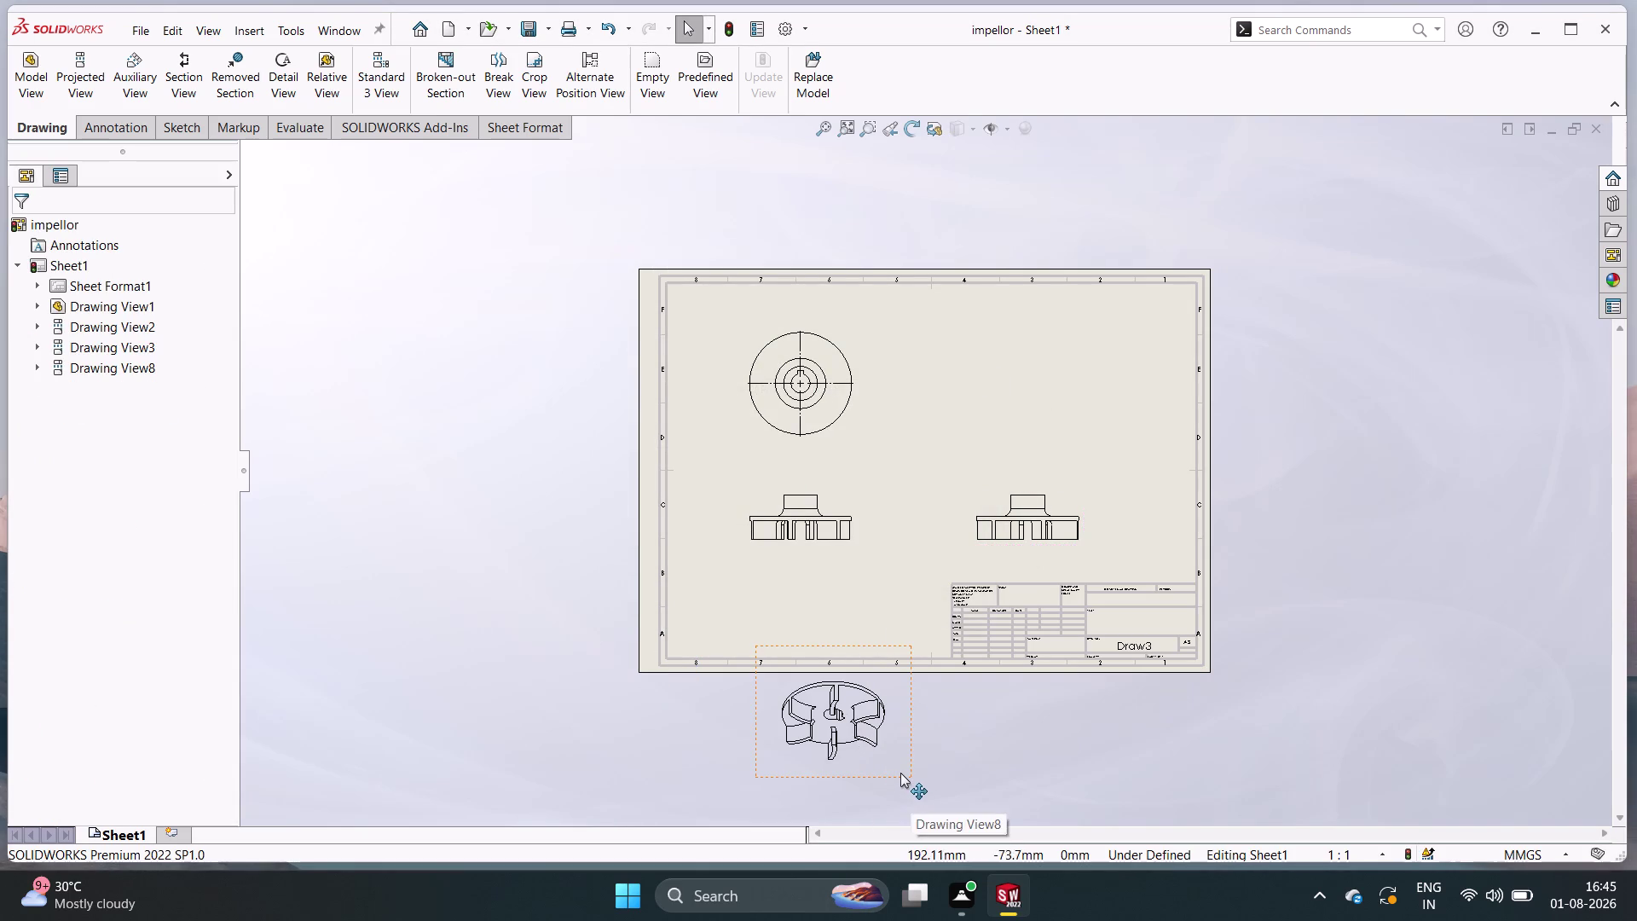
Drag the isometric view (Drawing View8) up from below onto the sheet.
drag(907, 772, 939, 706)
drag(959, 666, 995, 633)
drag(1049, 582, 1066, 571)
drag(1105, 553, 1117, 547)
drag(1125, 534, 1142, 517)
drag(1150, 502, 1161, 442)
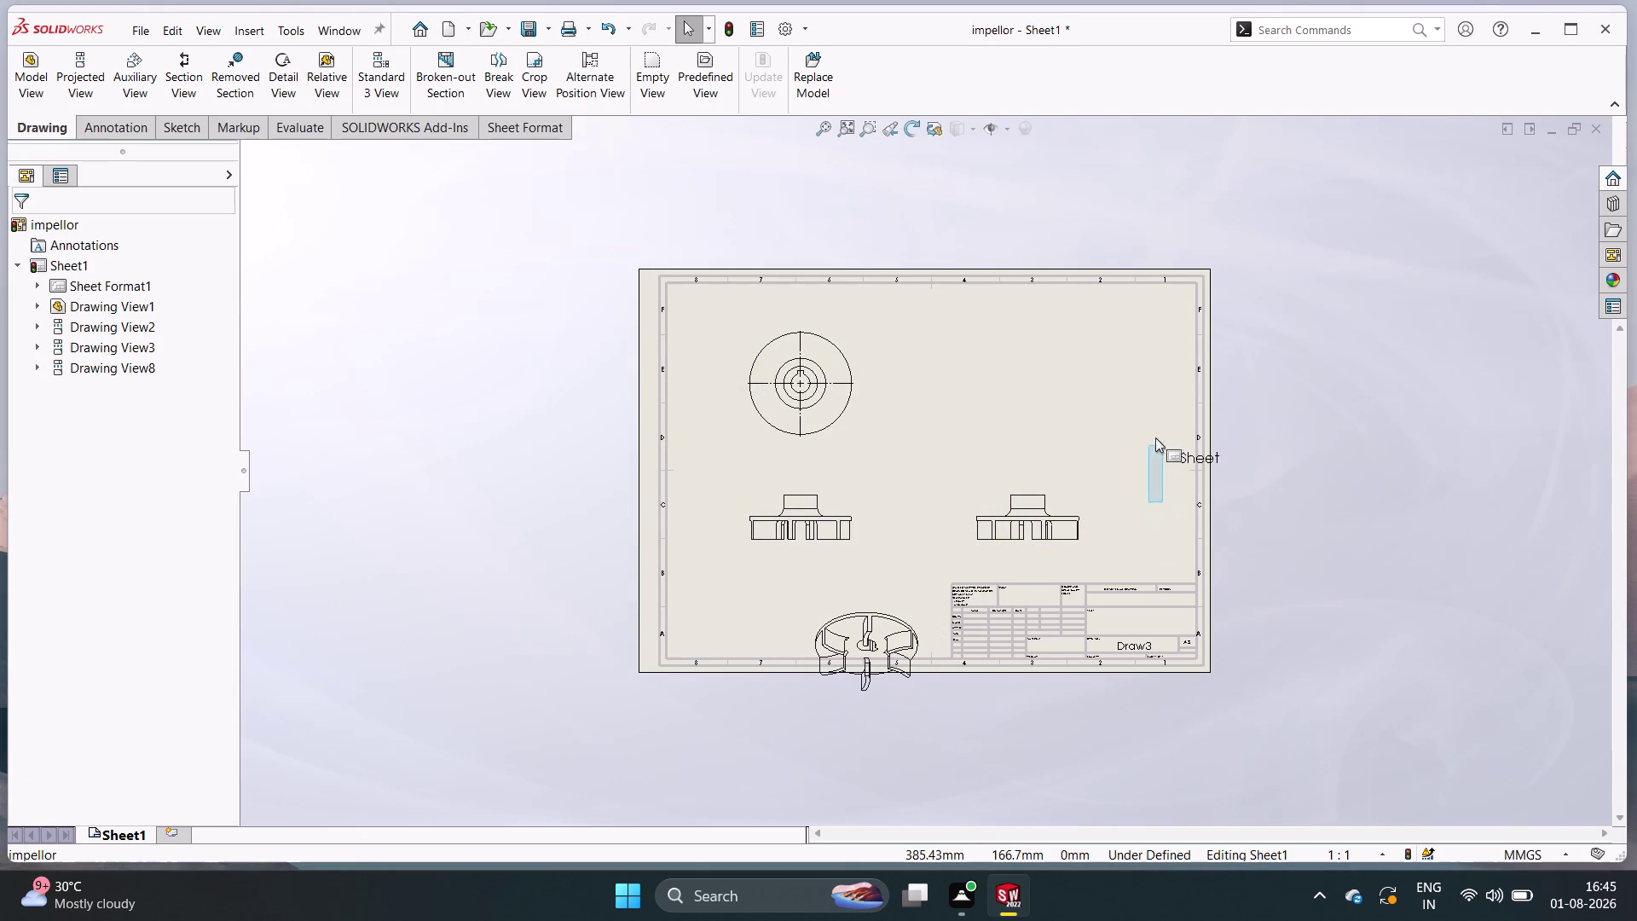
drag(1161, 442, 1140, 437)
click(1143, 448)
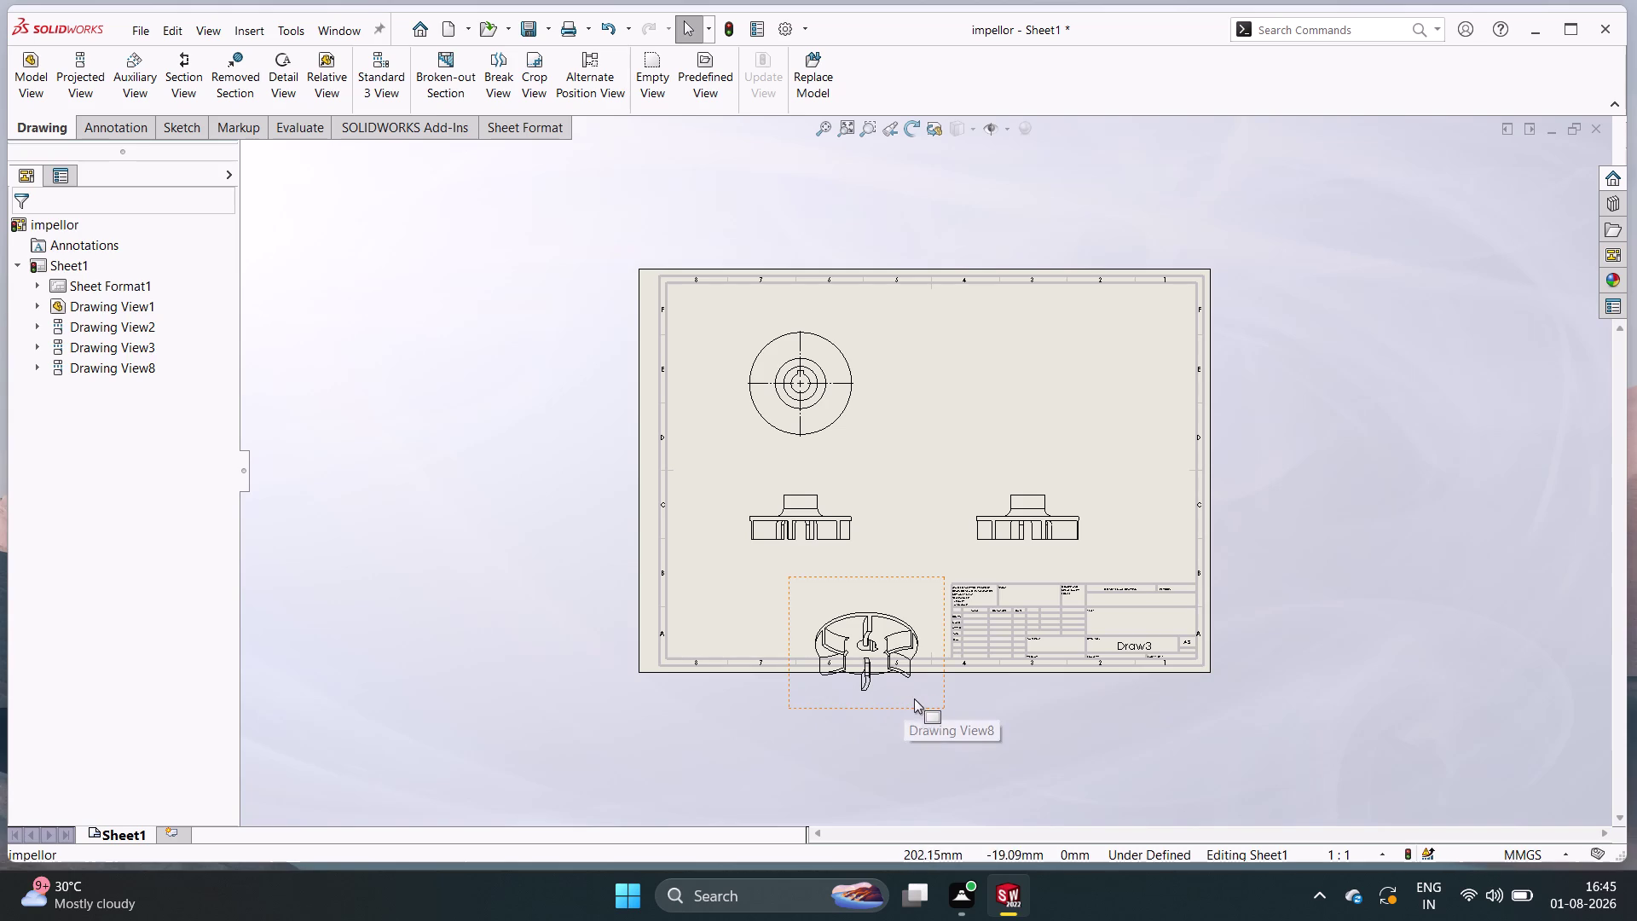
double_click(918, 696)
drag(927, 684, 966, 617)
click(966, 616)
click(1012, 780)
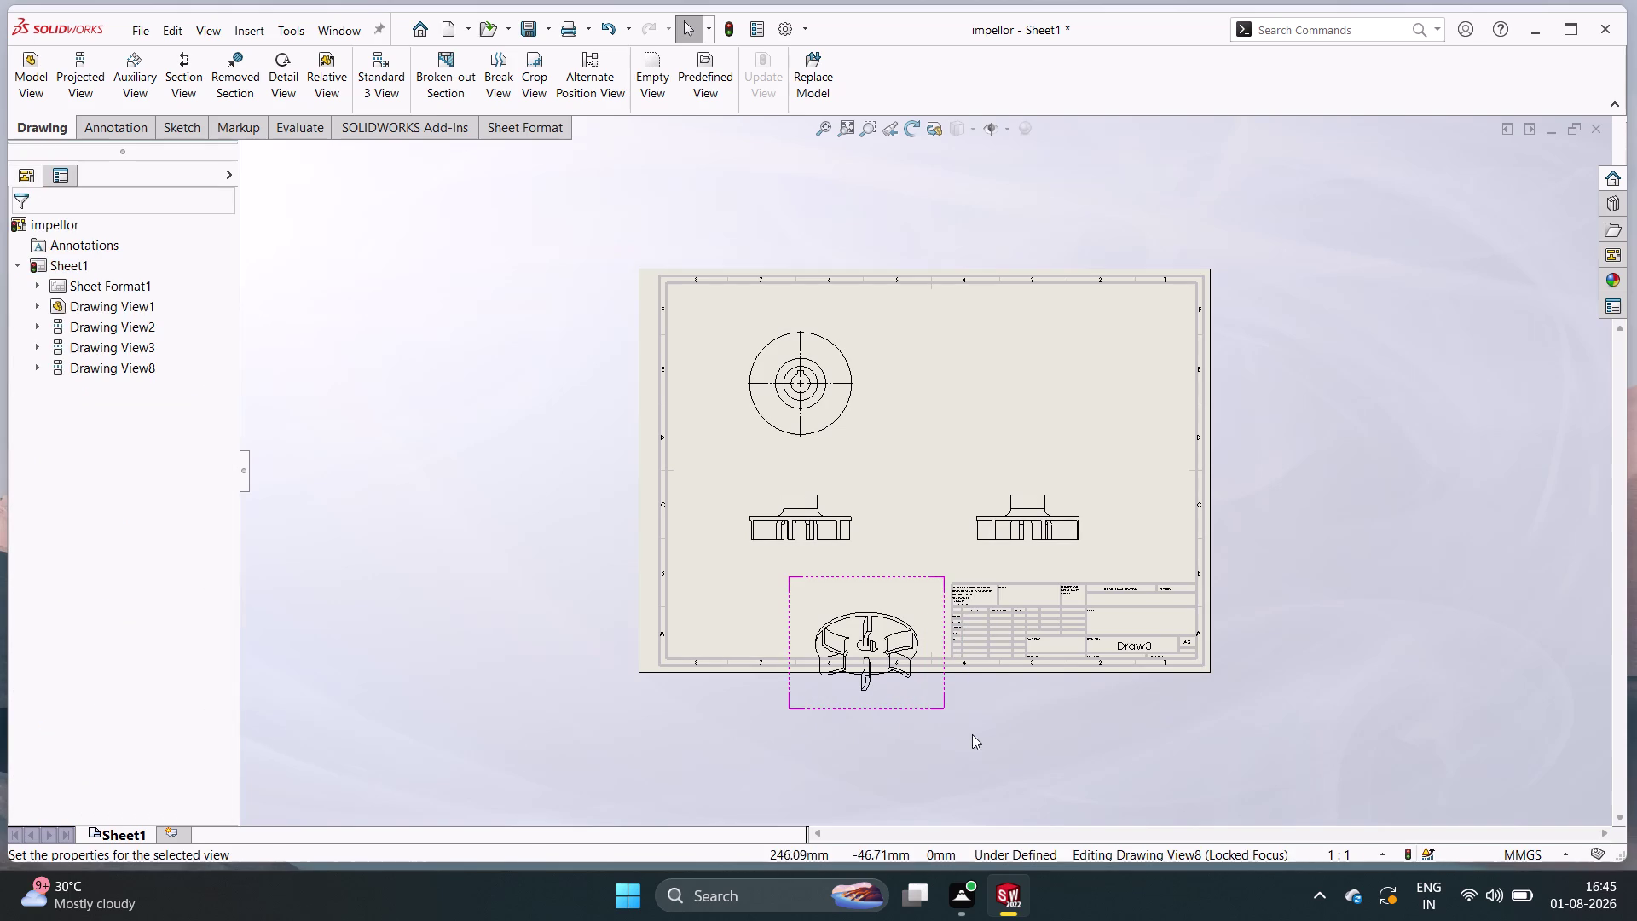
drag(932, 698, 954, 675)
click(953, 673)
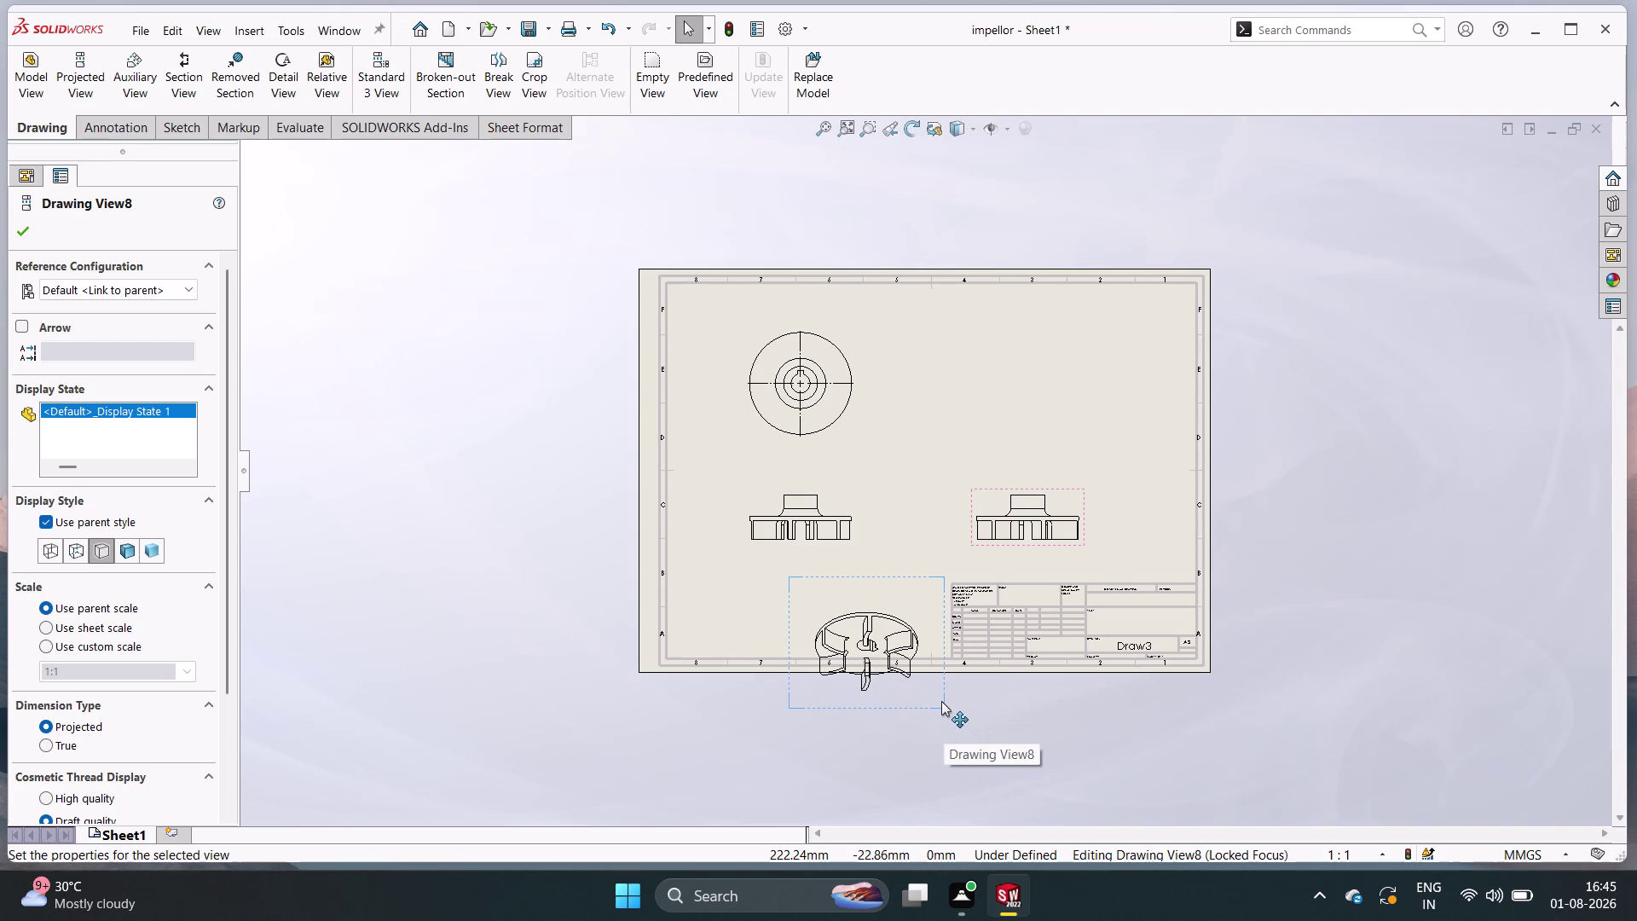
Move the isometric view into the empty upper-right area above the right view.
drag(935, 699, 954, 688)
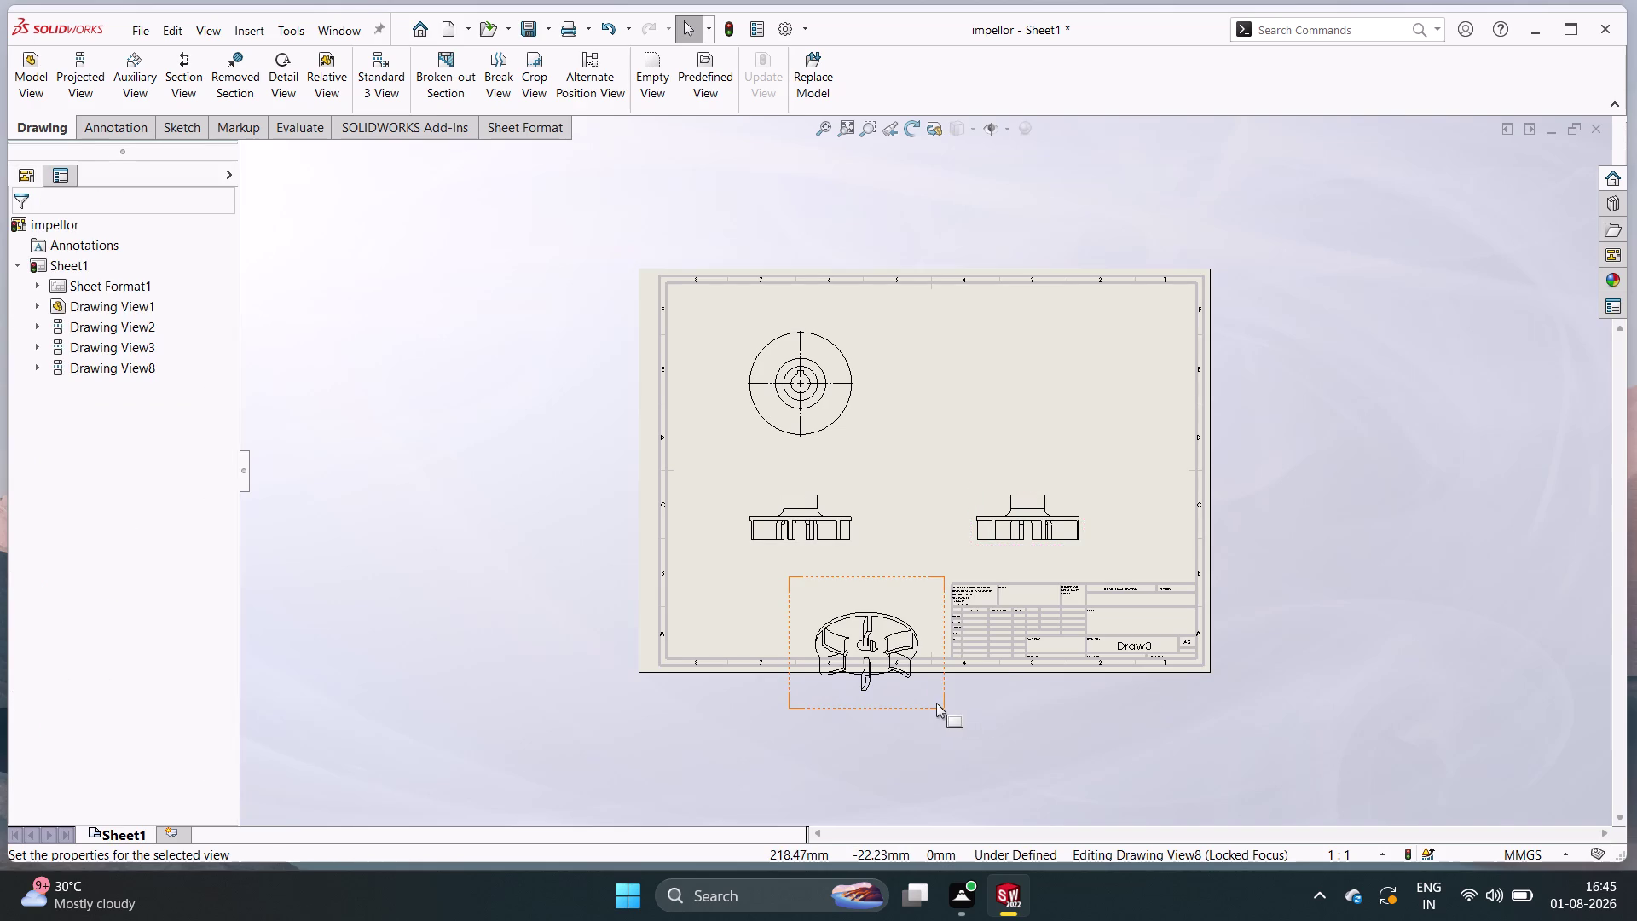
click(943, 707)
click(949, 707)
drag(952, 707, 960, 704)
drag(961, 704, 968, 684)
drag(969, 681, 987, 643)
drag(989, 640, 1006, 620)
drag(1008, 617, 1035, 578)
drag(1041, 571, 1045, 567)
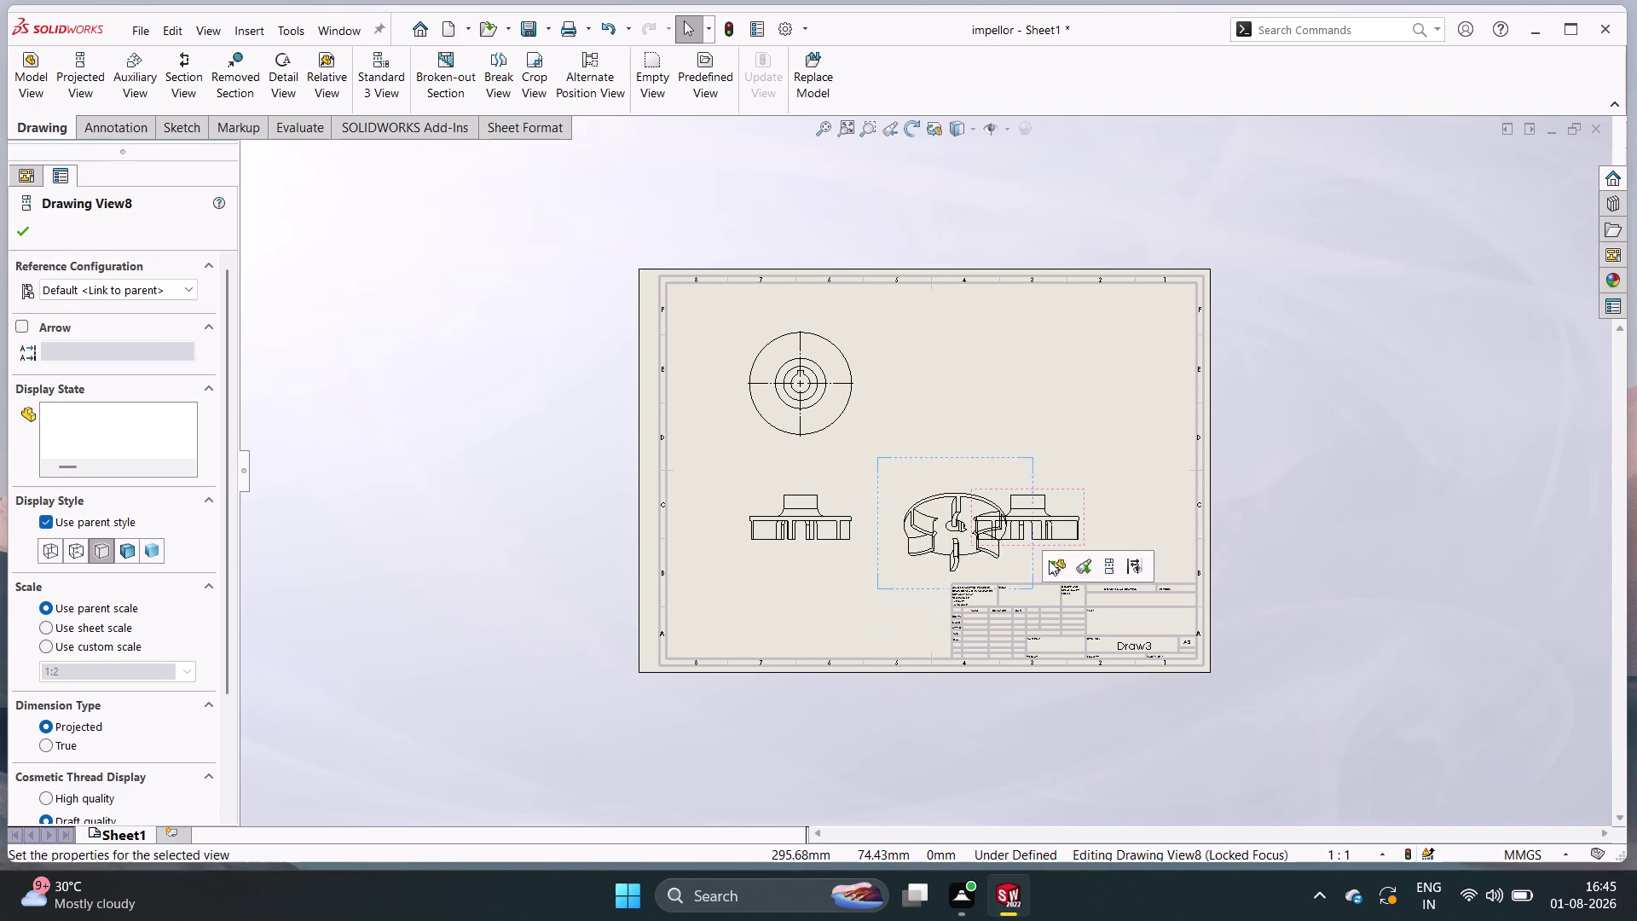
drag(1045, 567, 1126, 449)
double_click(1127, 446)
drag(1107, 436, 1101, 423)
click(1101, 424)
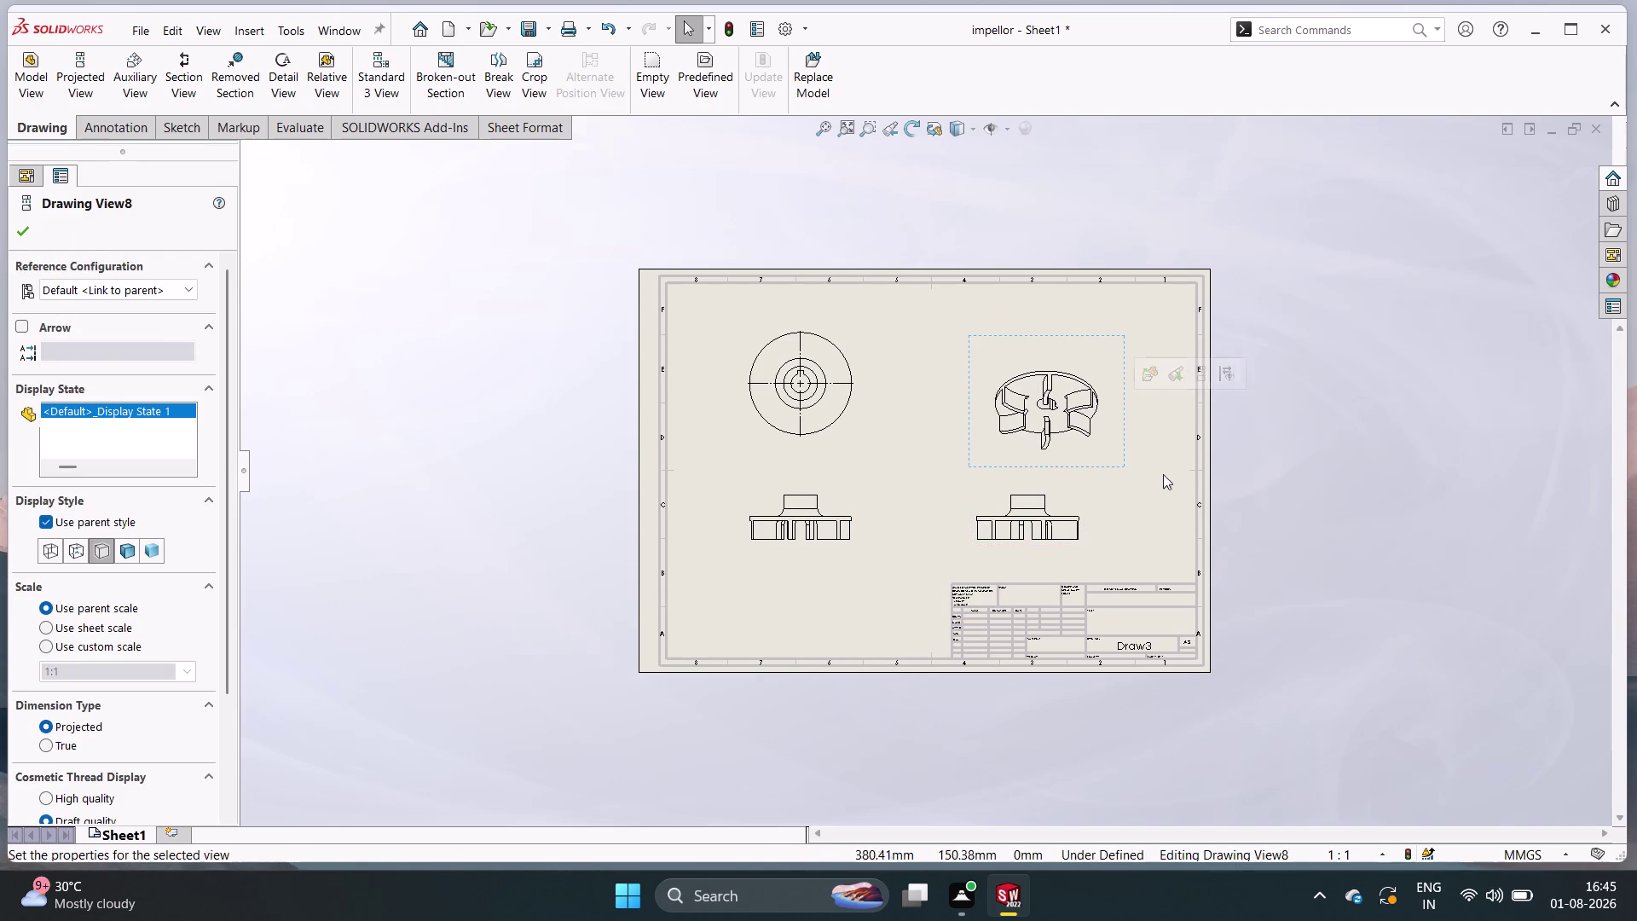
double_click(1276, 553)
drag(1105, 451, 1094, 442)
triple_click(1094, 442)
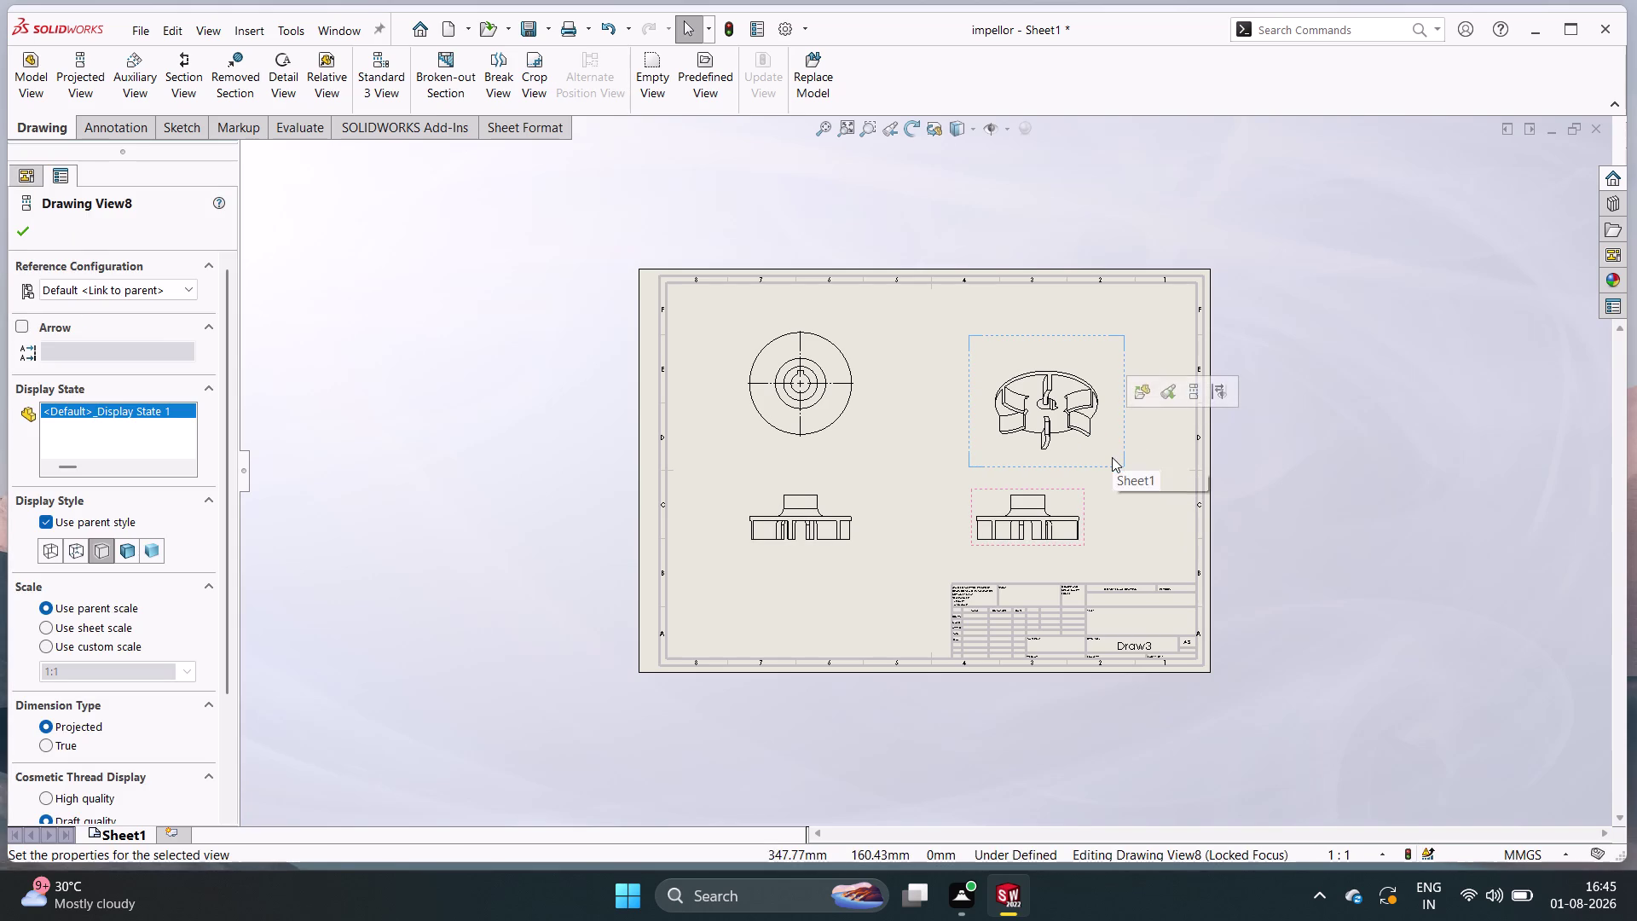
drag(1112, 457, 1099, 445)
triple_click(1100, 445)
click(1459, 524)
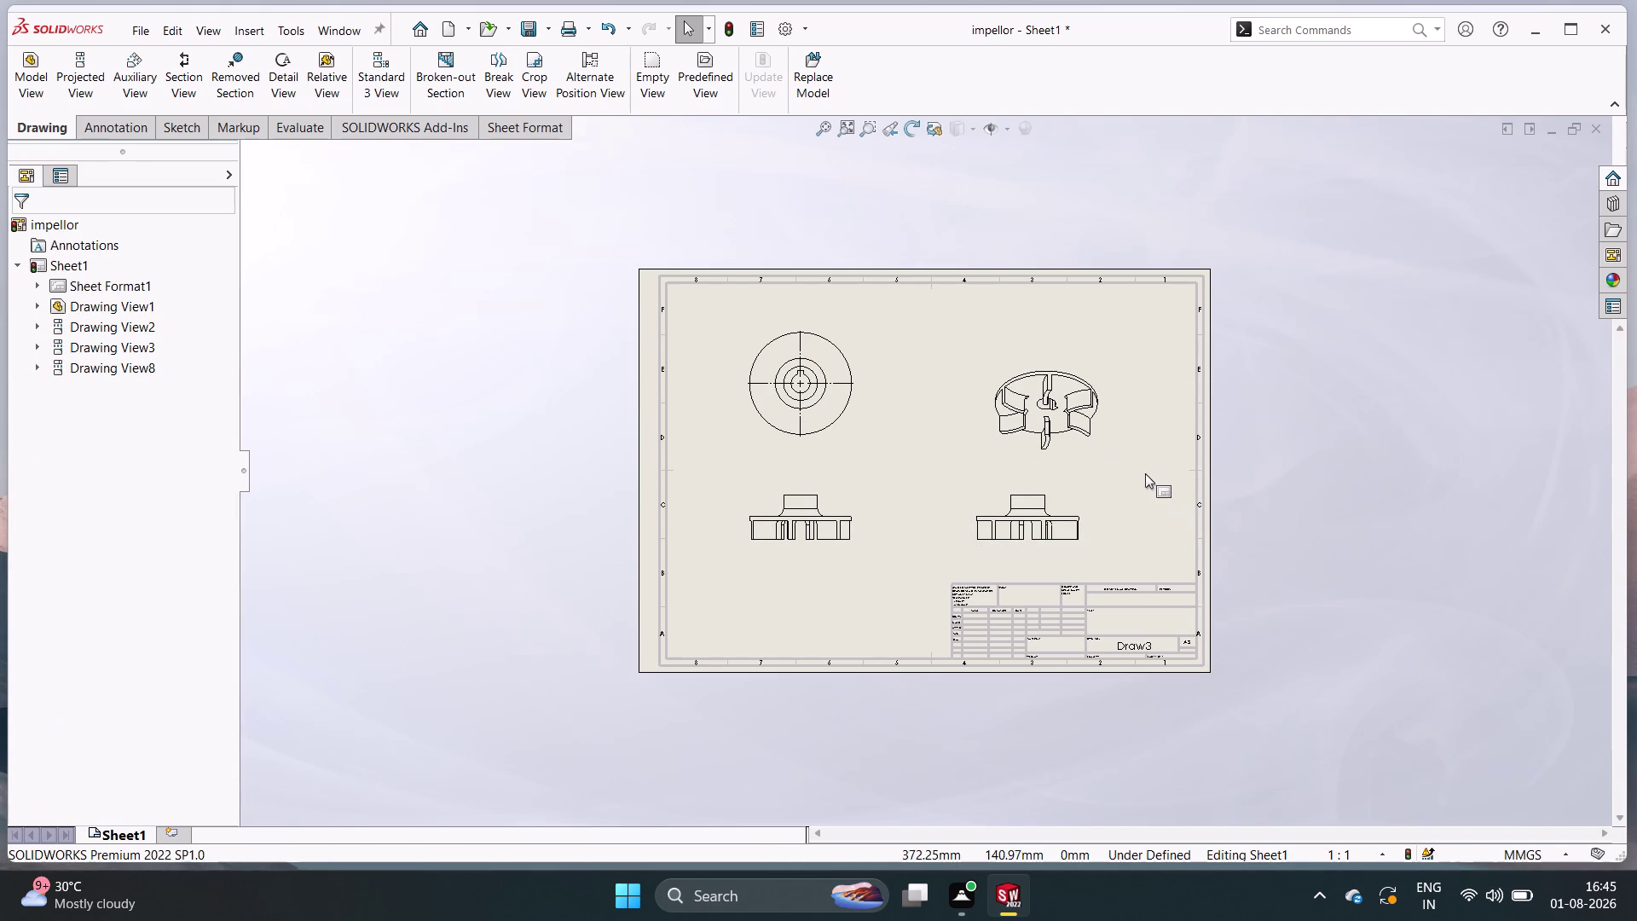
Nudge the isometric view slightly left and down into its final spot.
click(1112, 466)
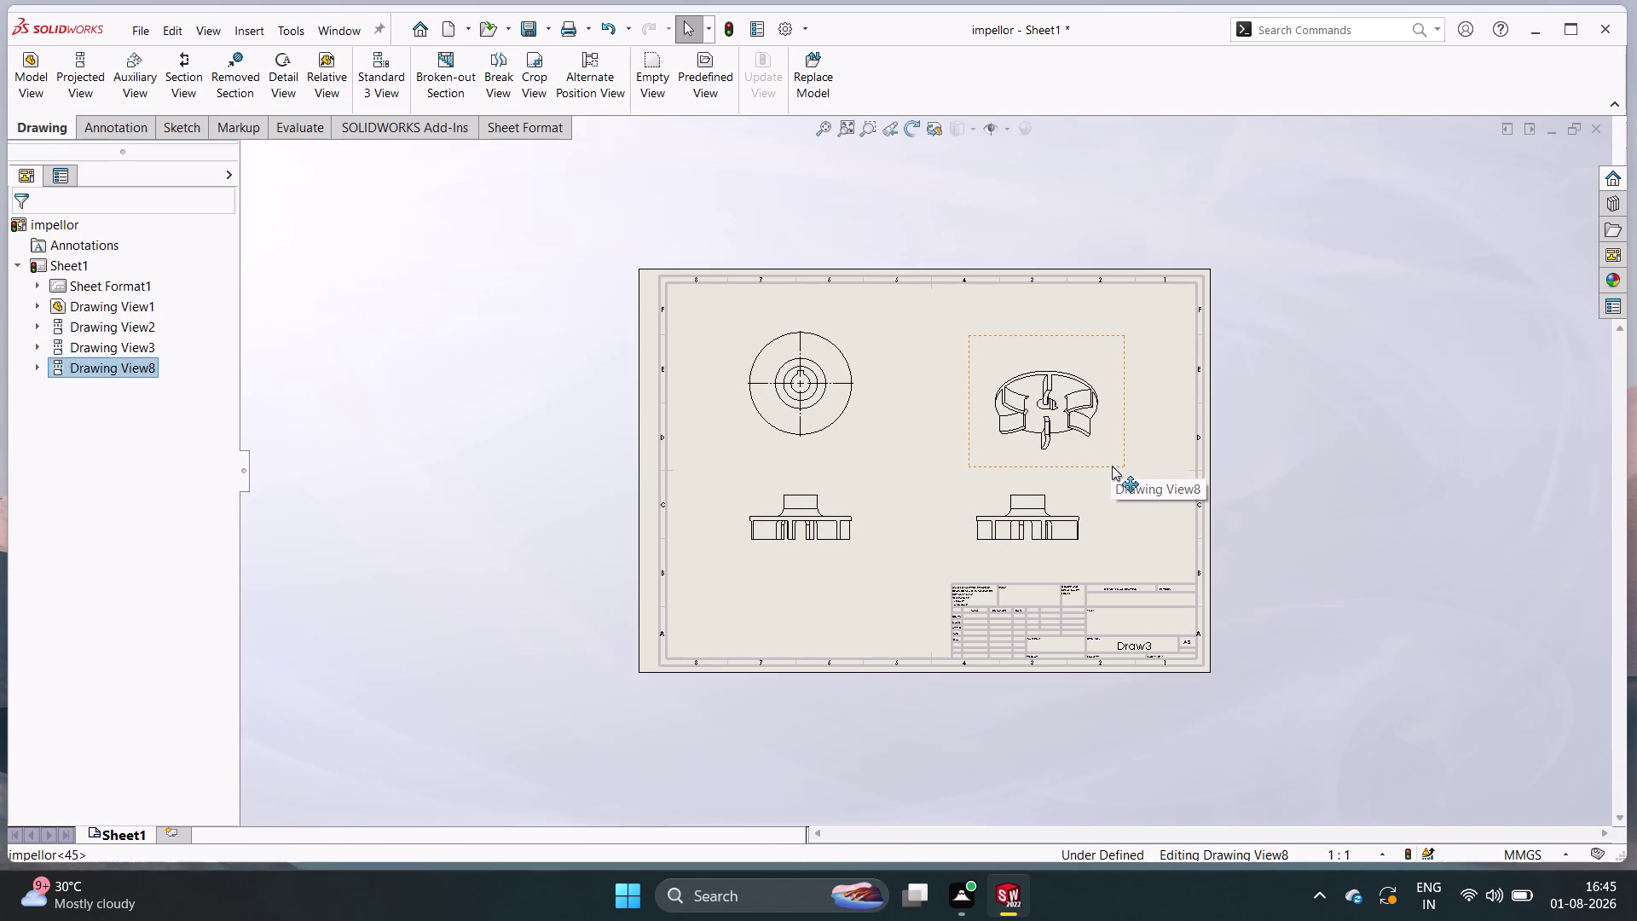
drag(1113, 466, 1083, 448)
click(1085, 448)
click(1091, 447)
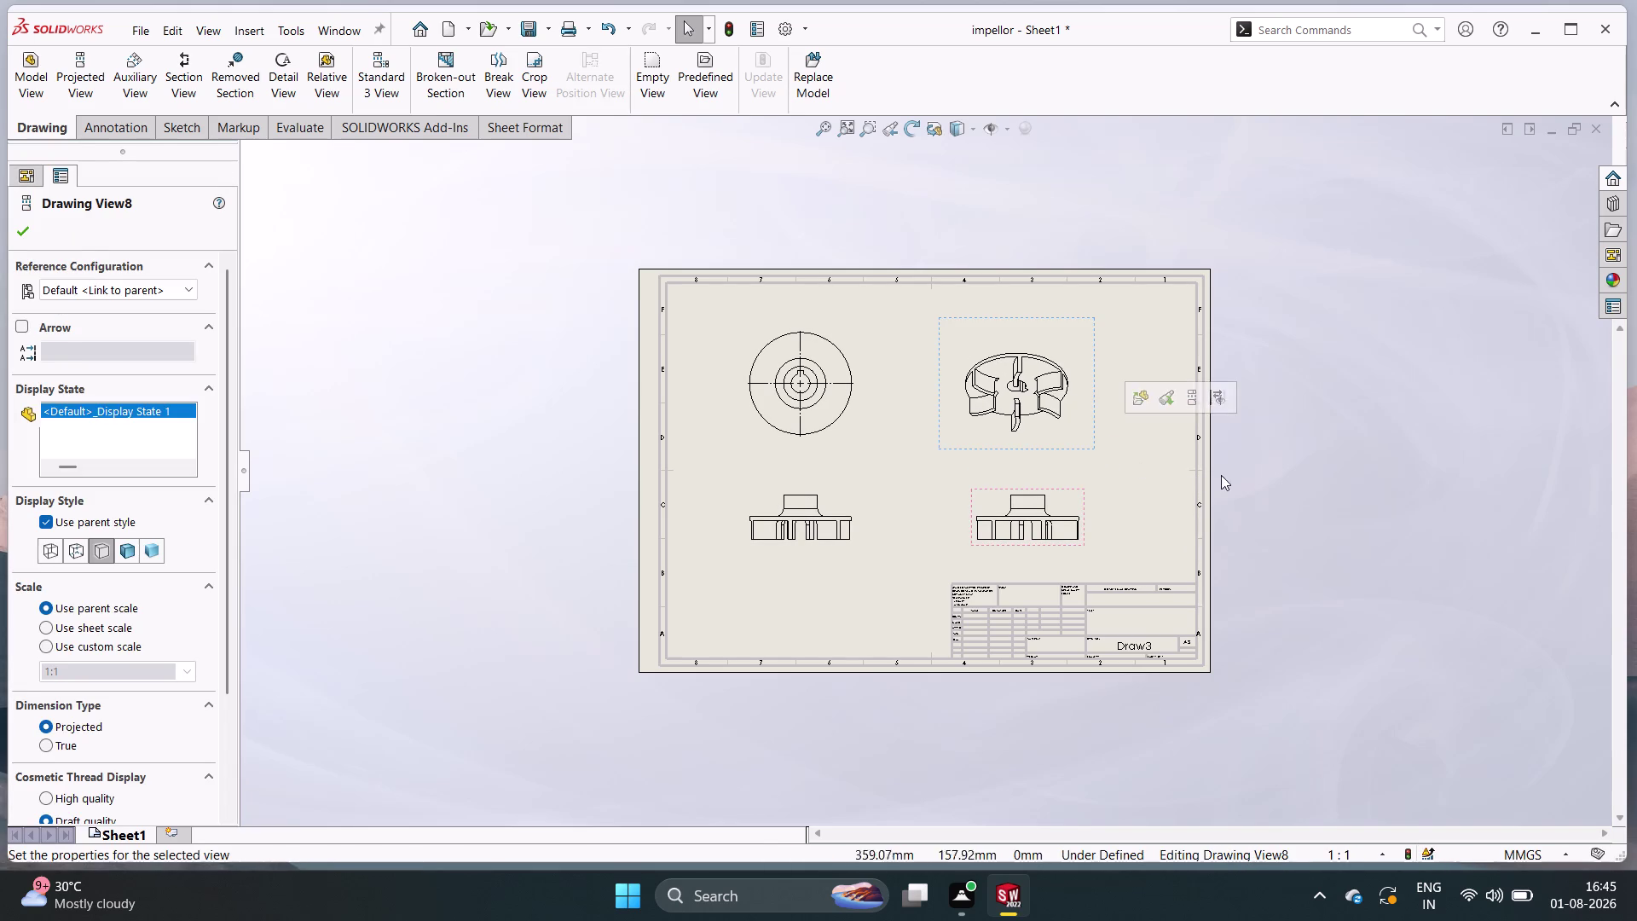
click(1382, 479)
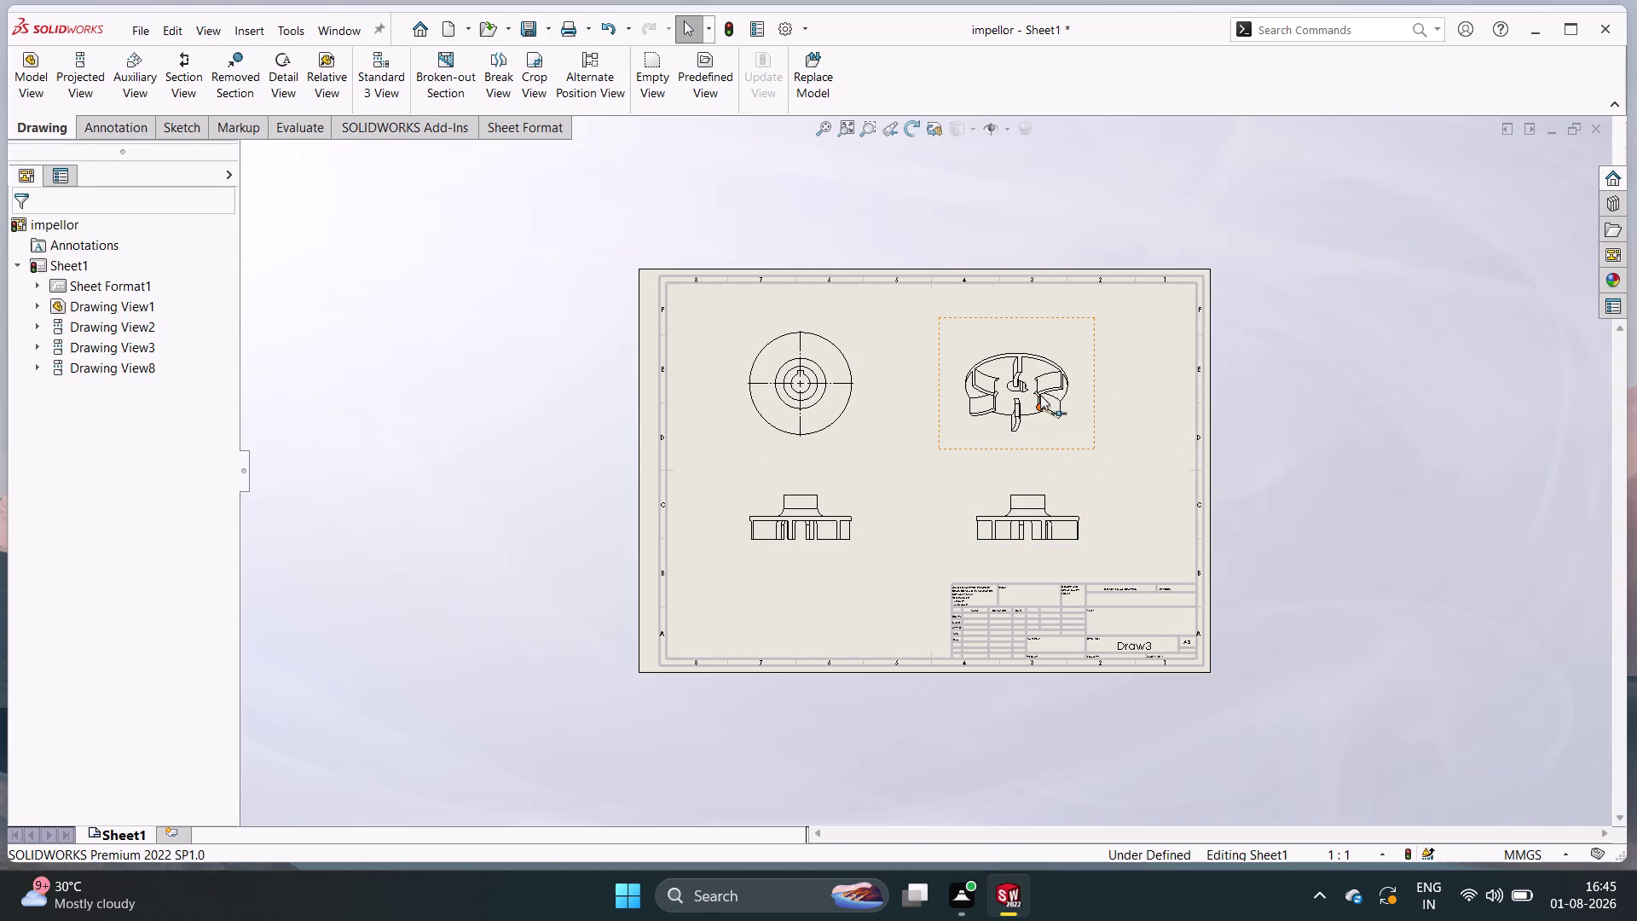
click(984, 422)
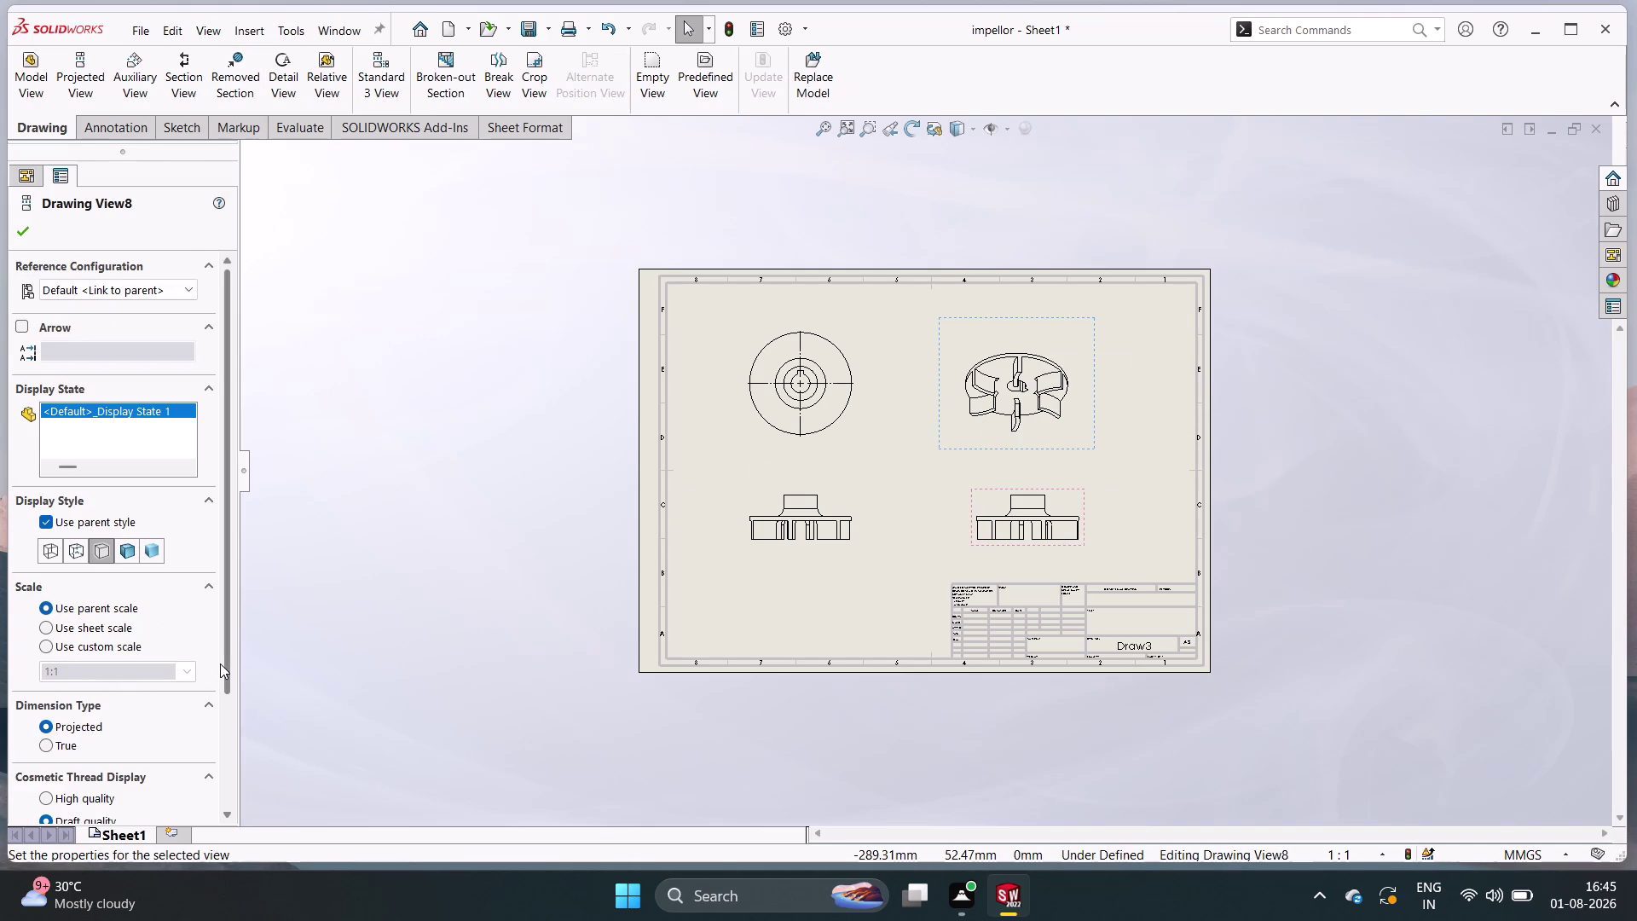
Switch Drawing View8 (isometric) to the Shaded With Edges display style.
scroll(down, 3)
scroll(up, 3)
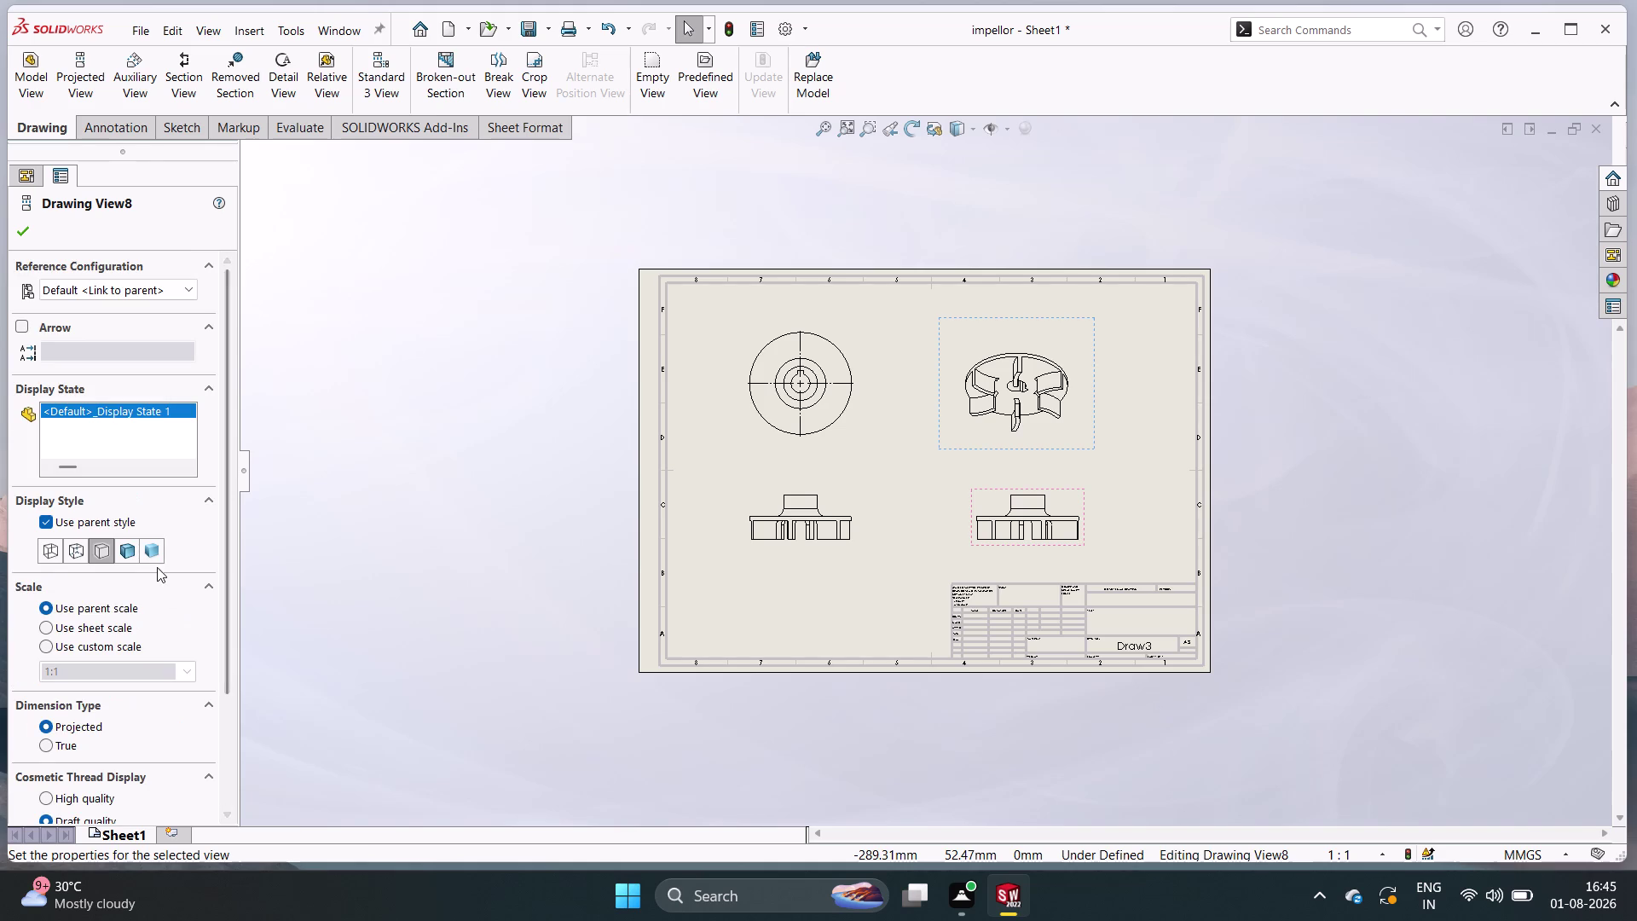
click(132, 545)
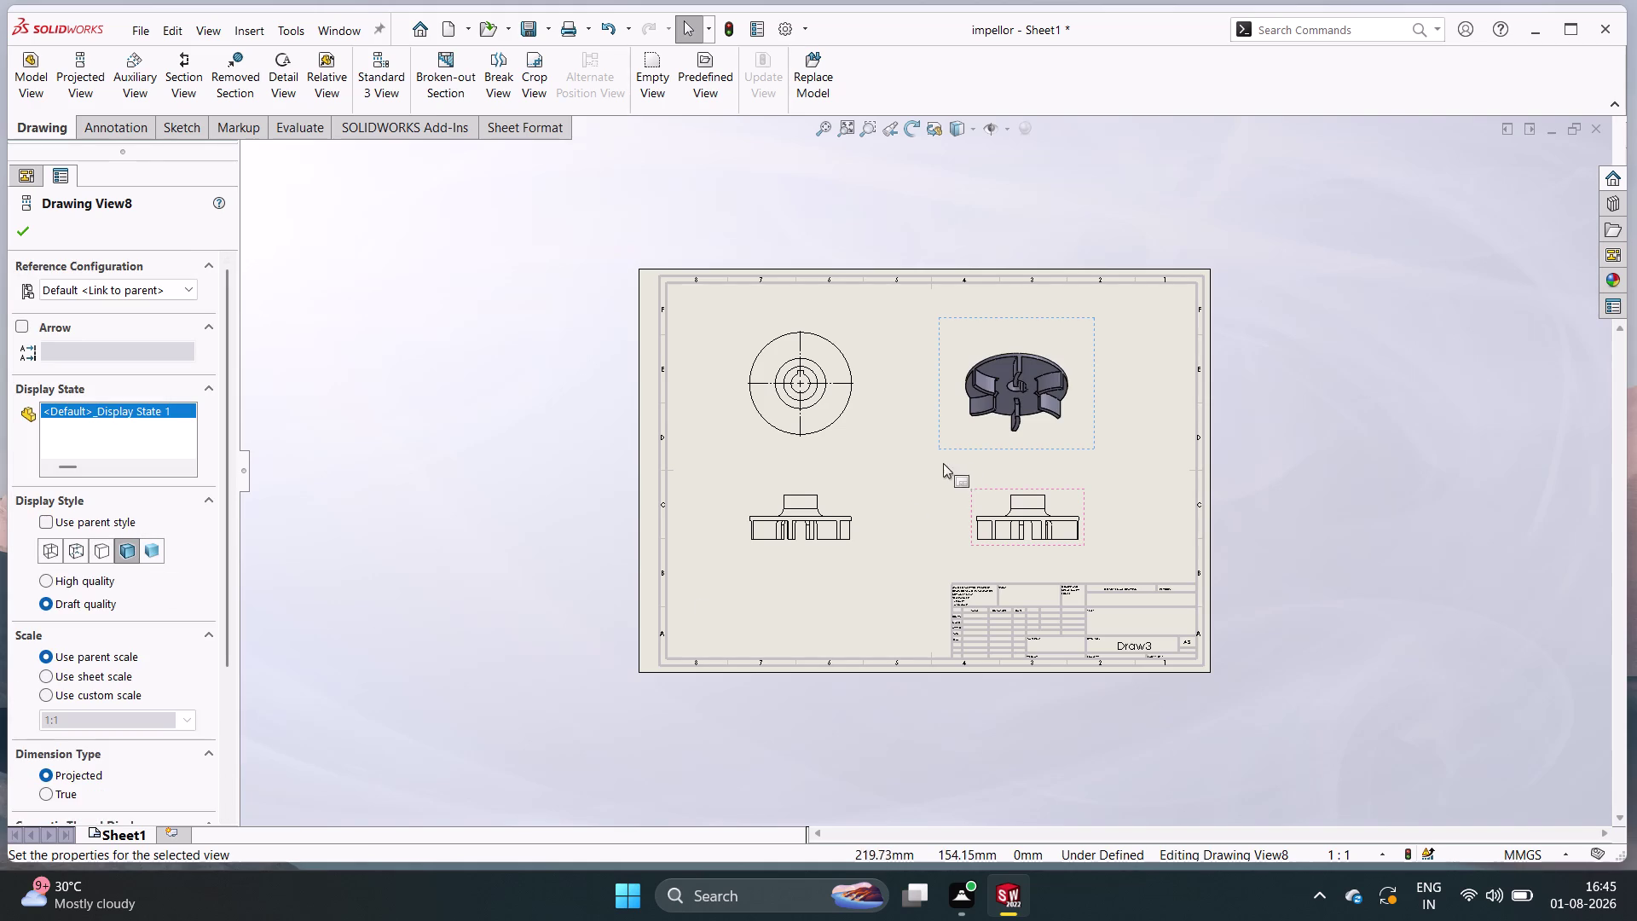
click(651, 629)
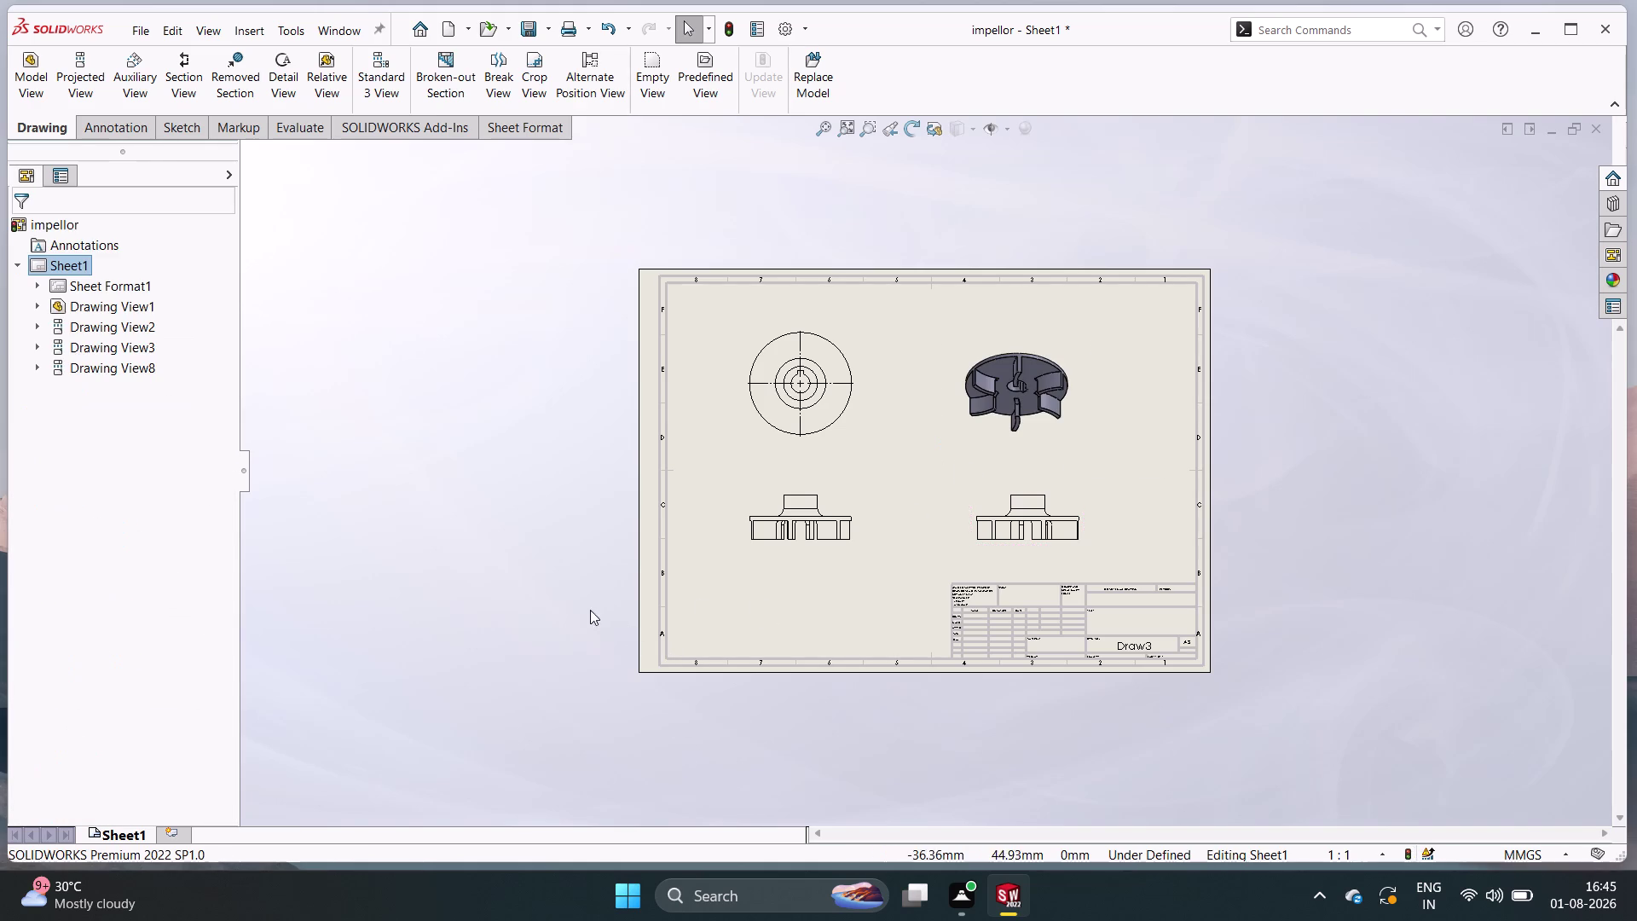
scroll(down, 3)
scroll(down, 3)
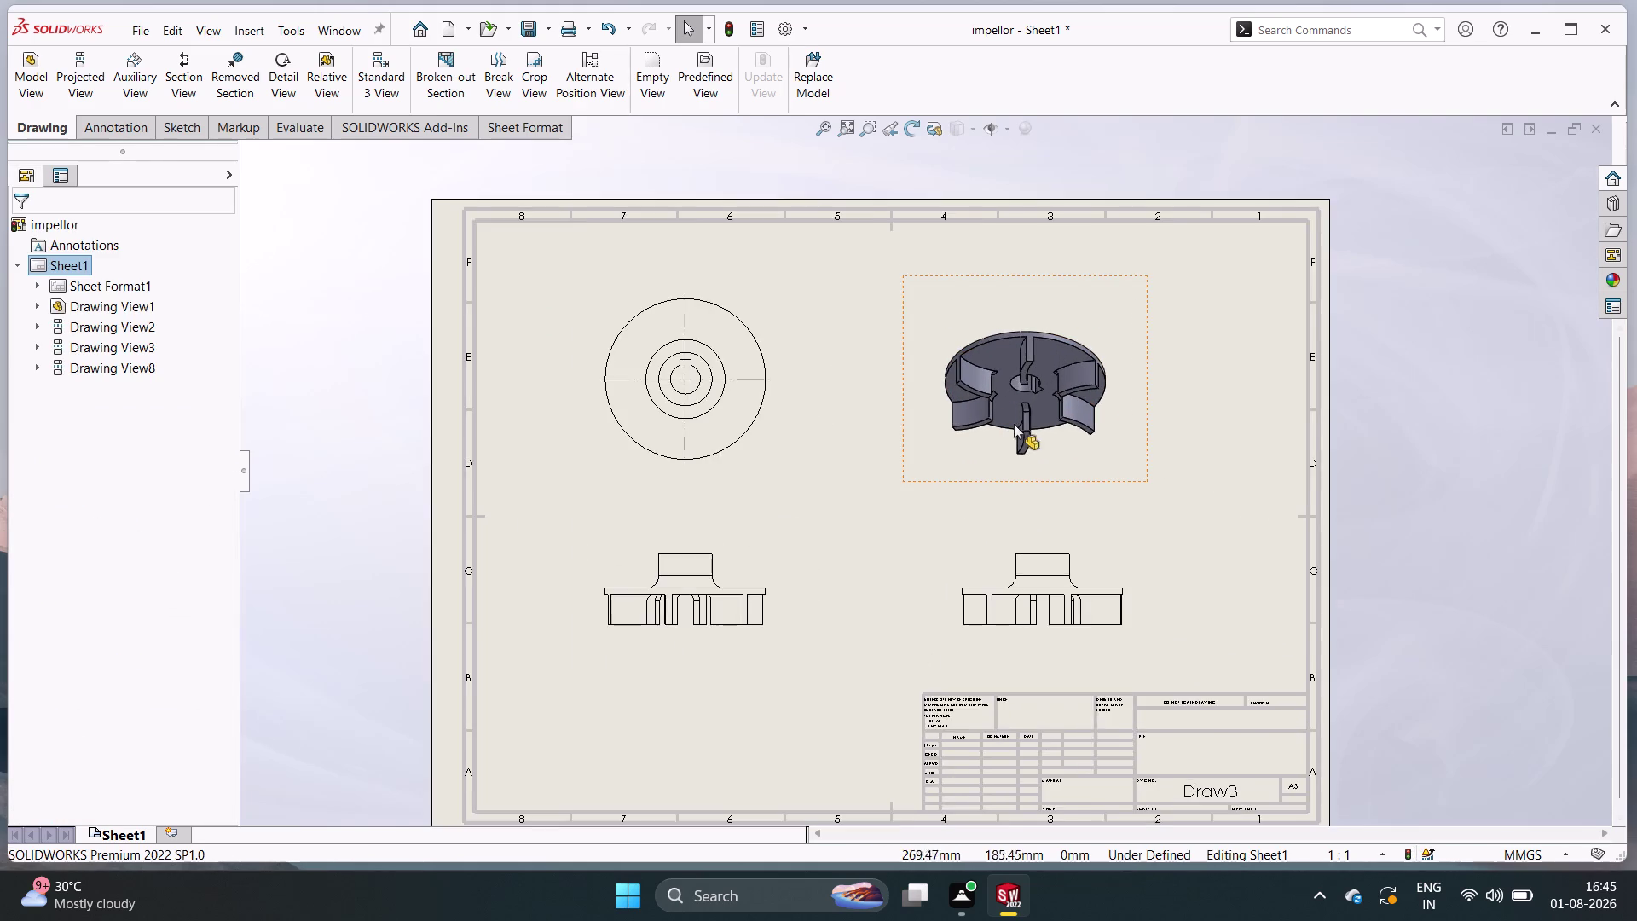
scroll(down, 3)
scroll(up, 3)
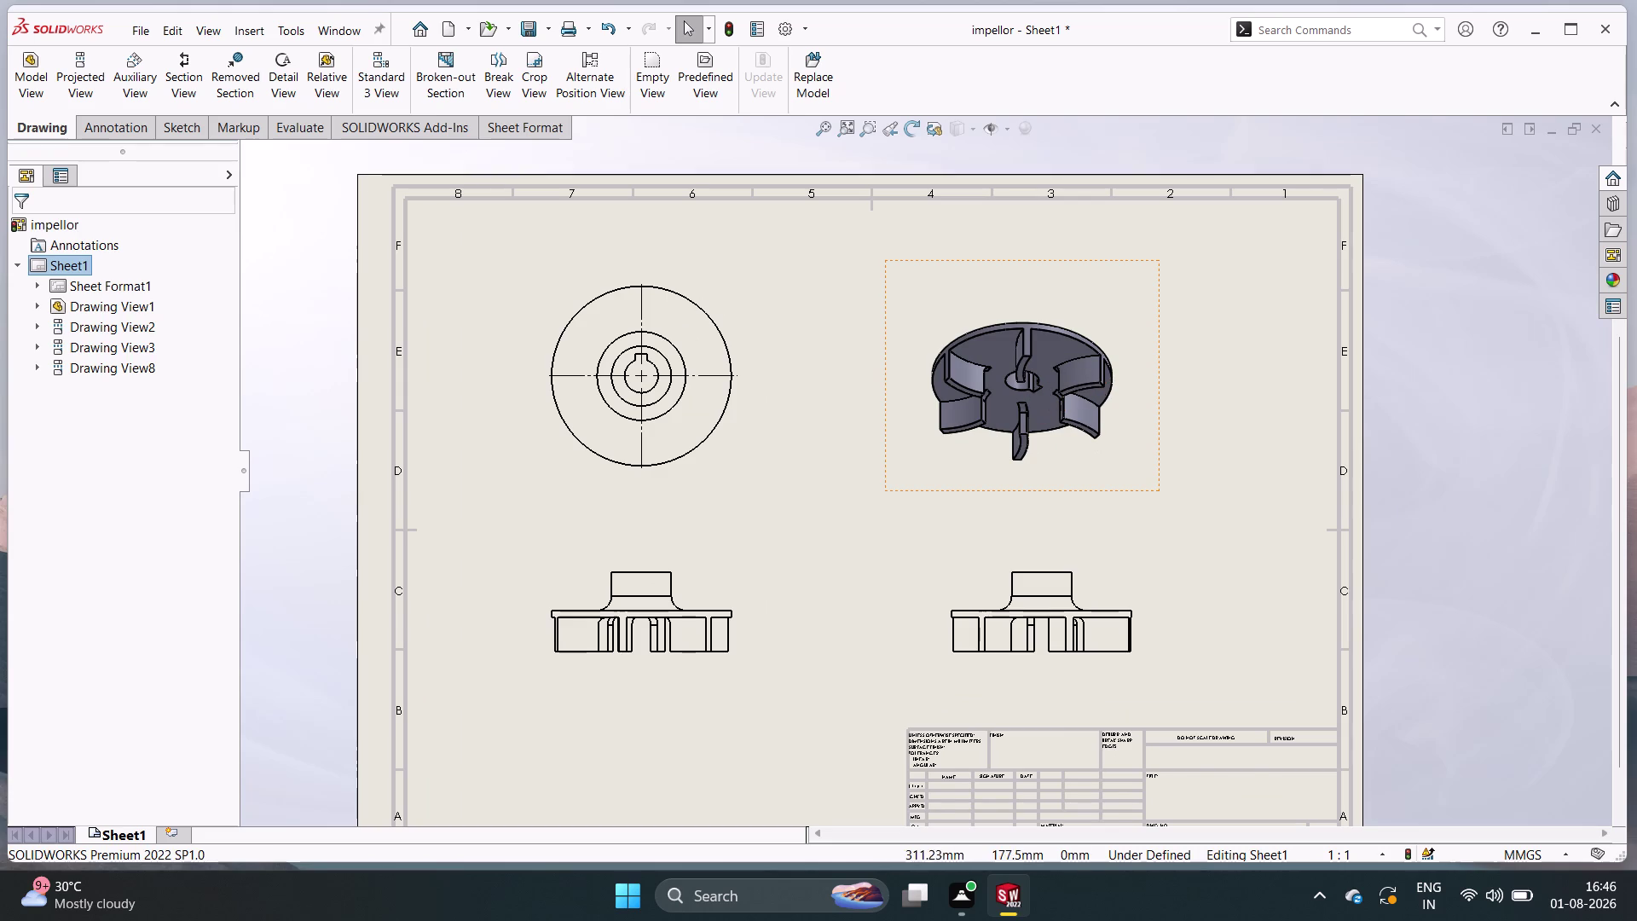
right_click(1007, 592)
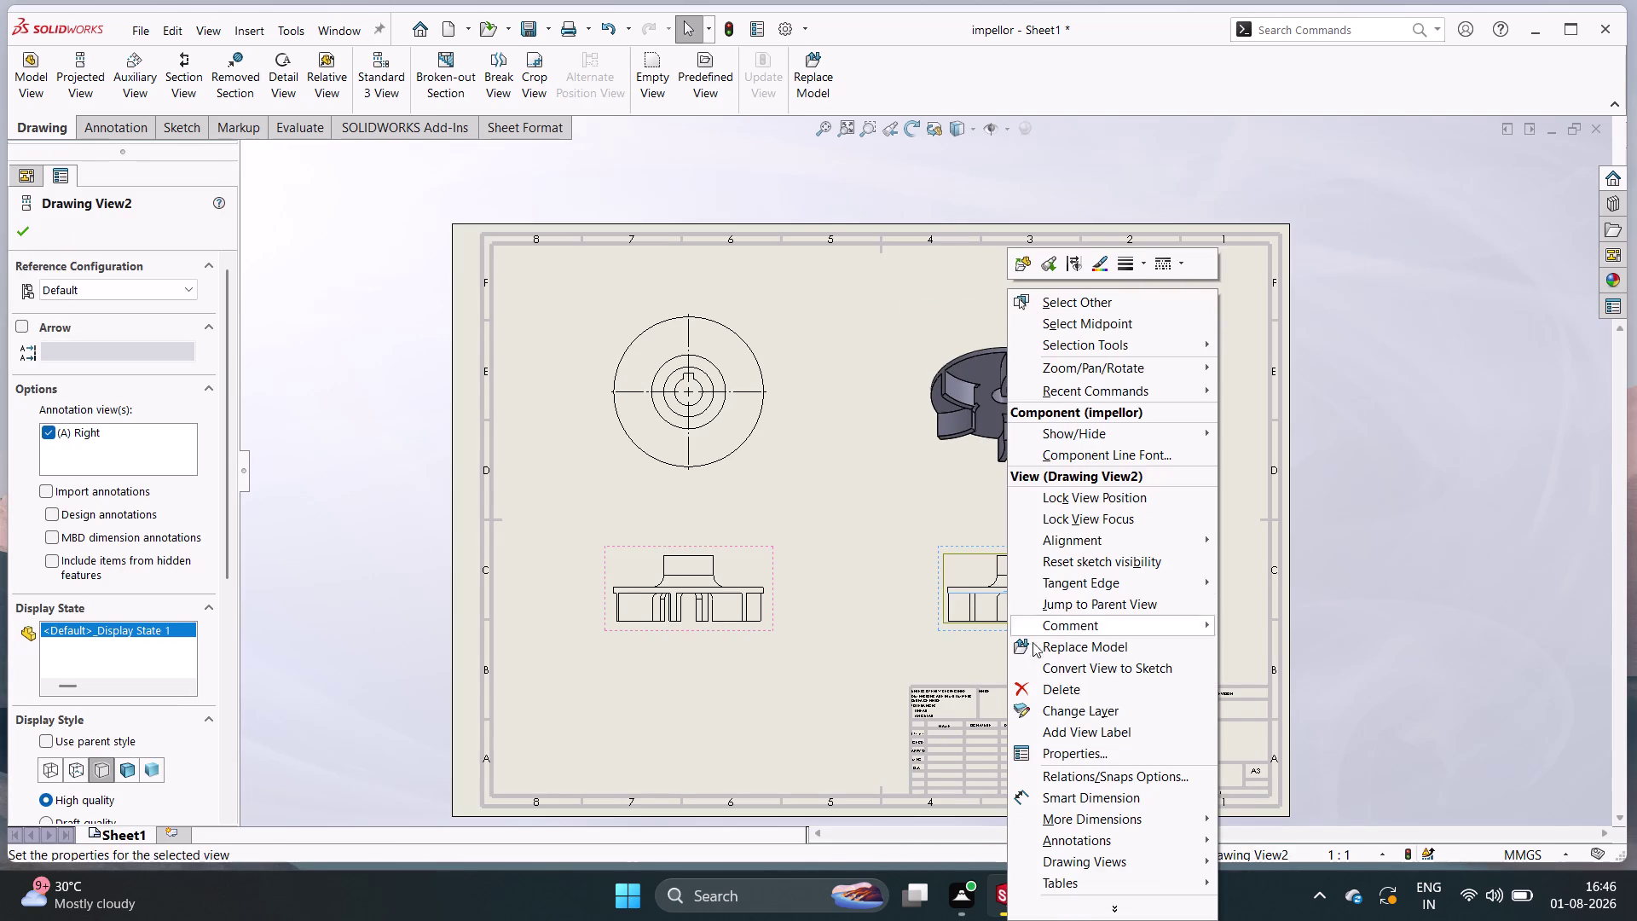
Delete the right-hand side view (Drawing View2), then cancel a started projected view.
click(1056, 682)
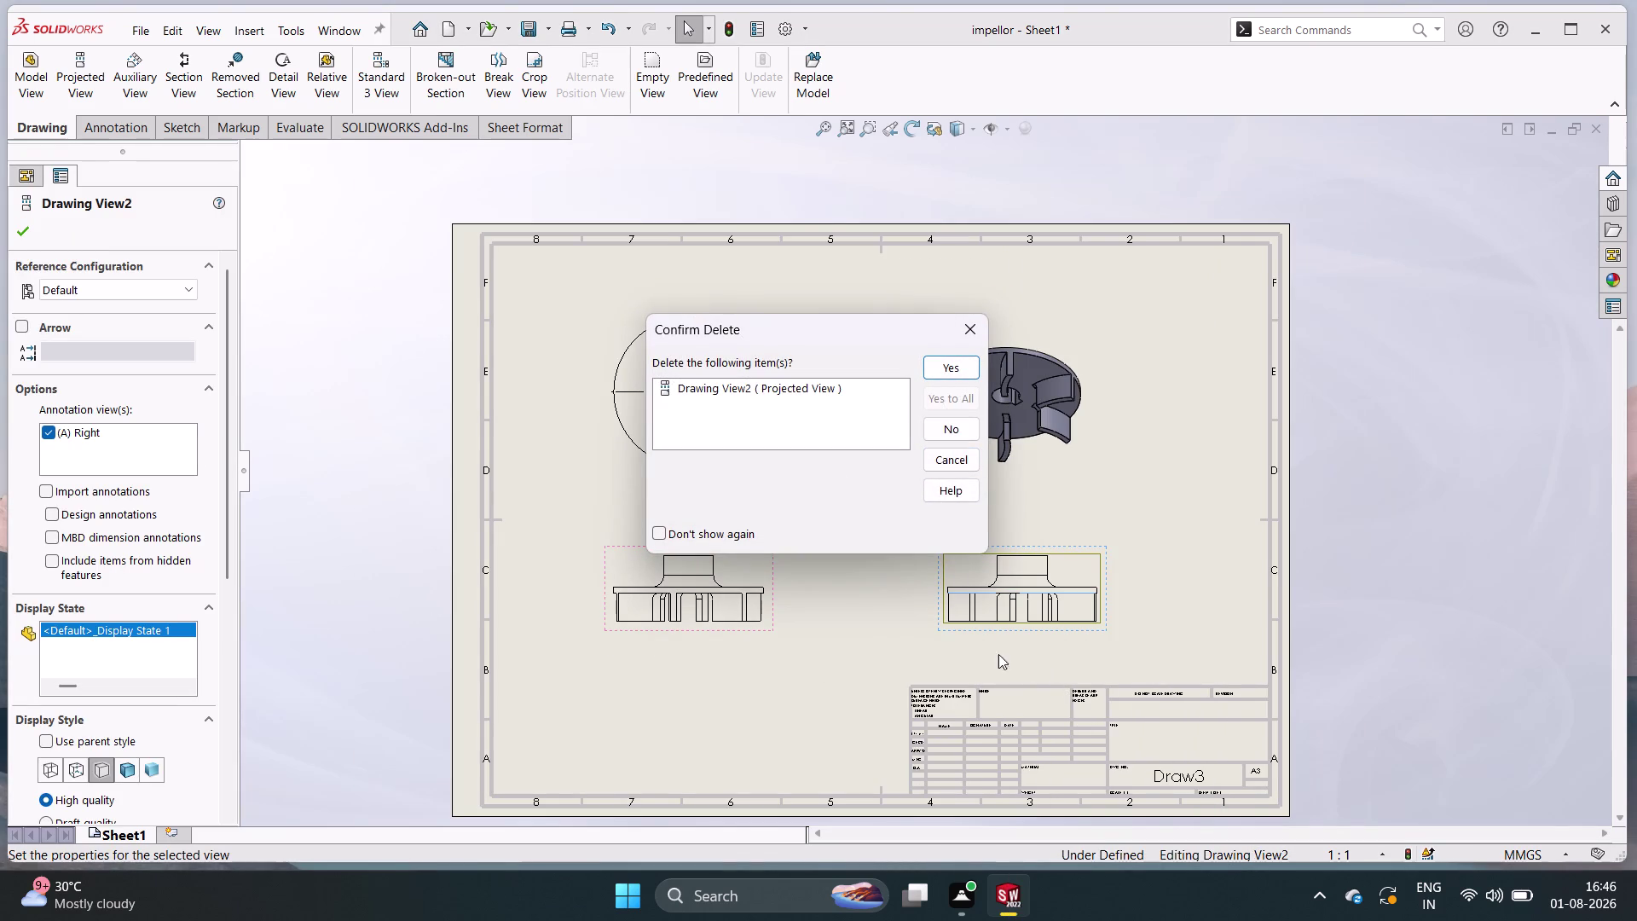
click(970, 361)
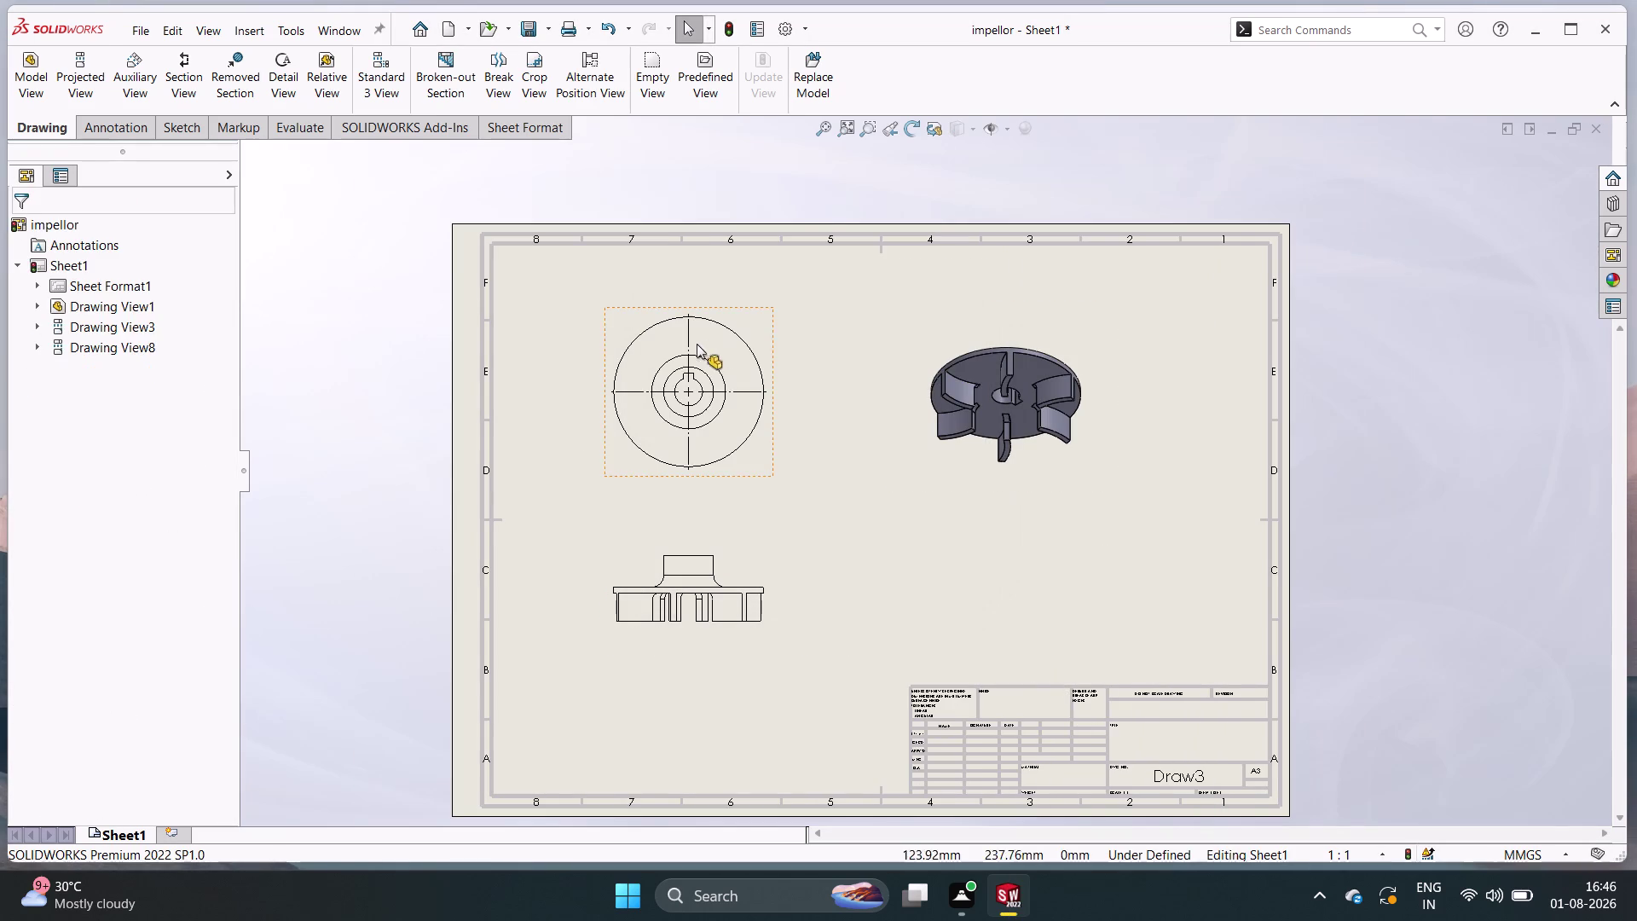
click(72, 77)
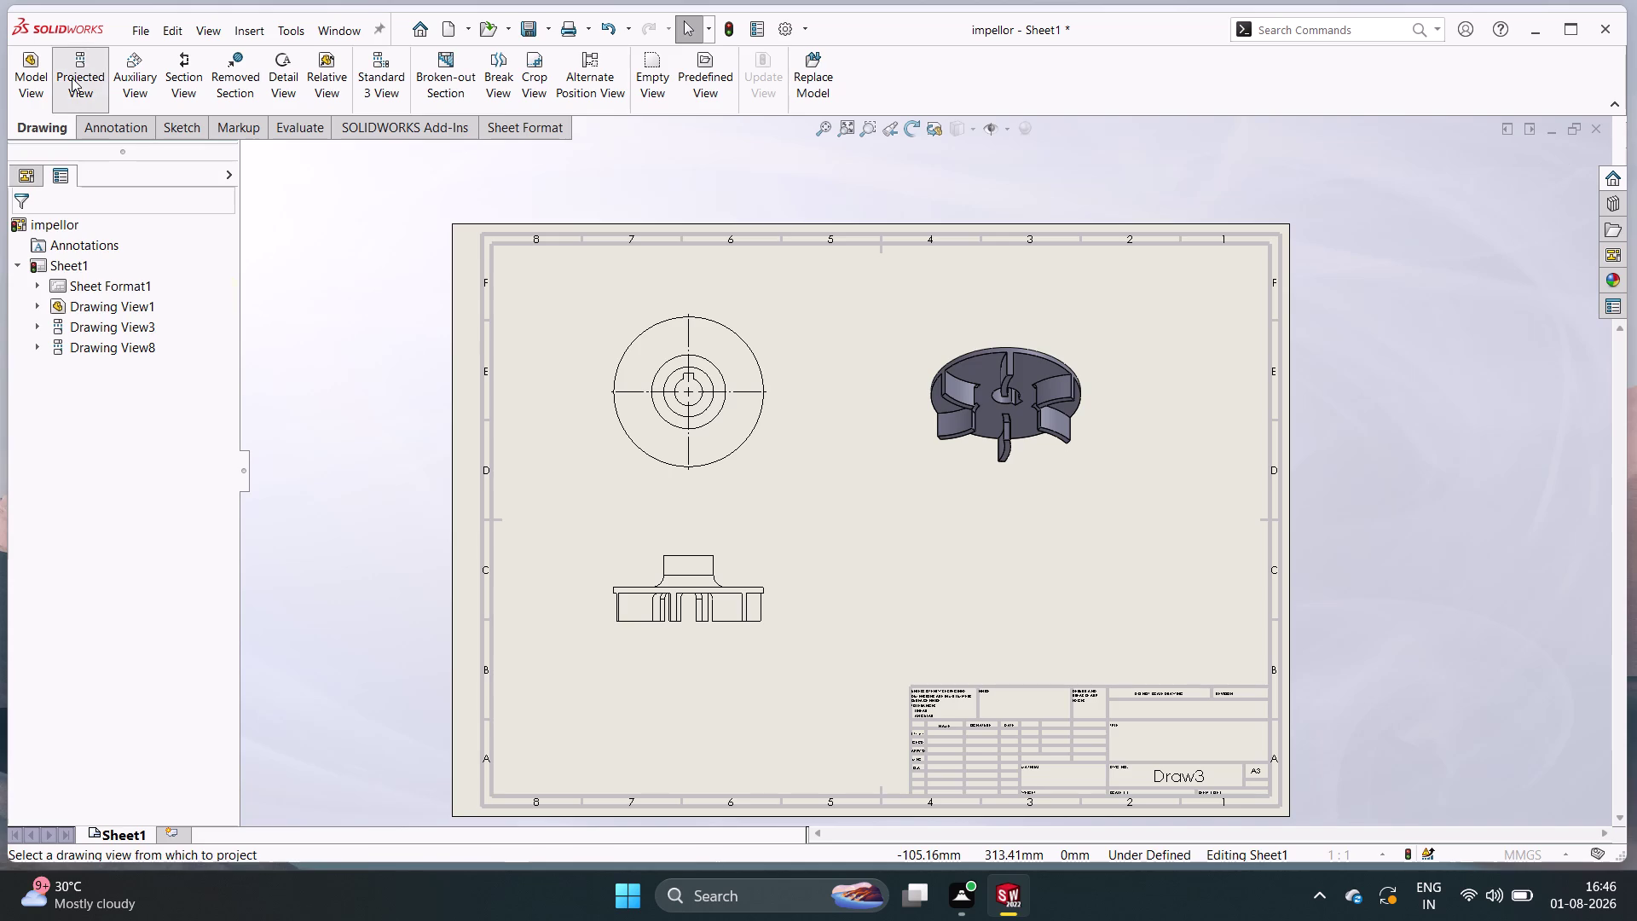
click(686, 354)
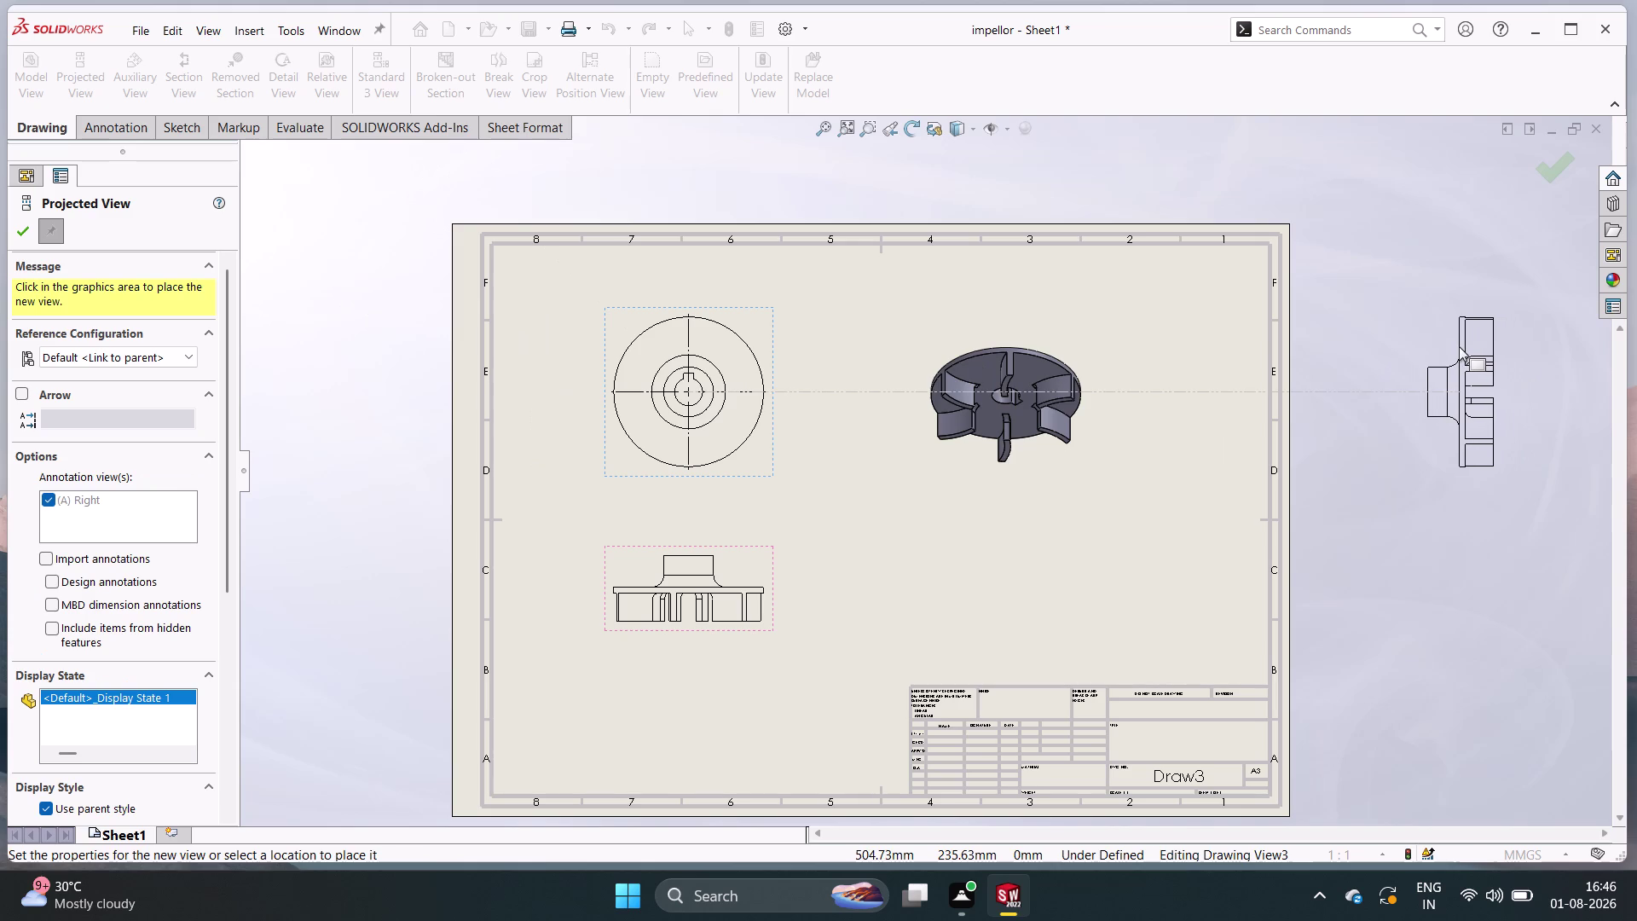
key(Escape)
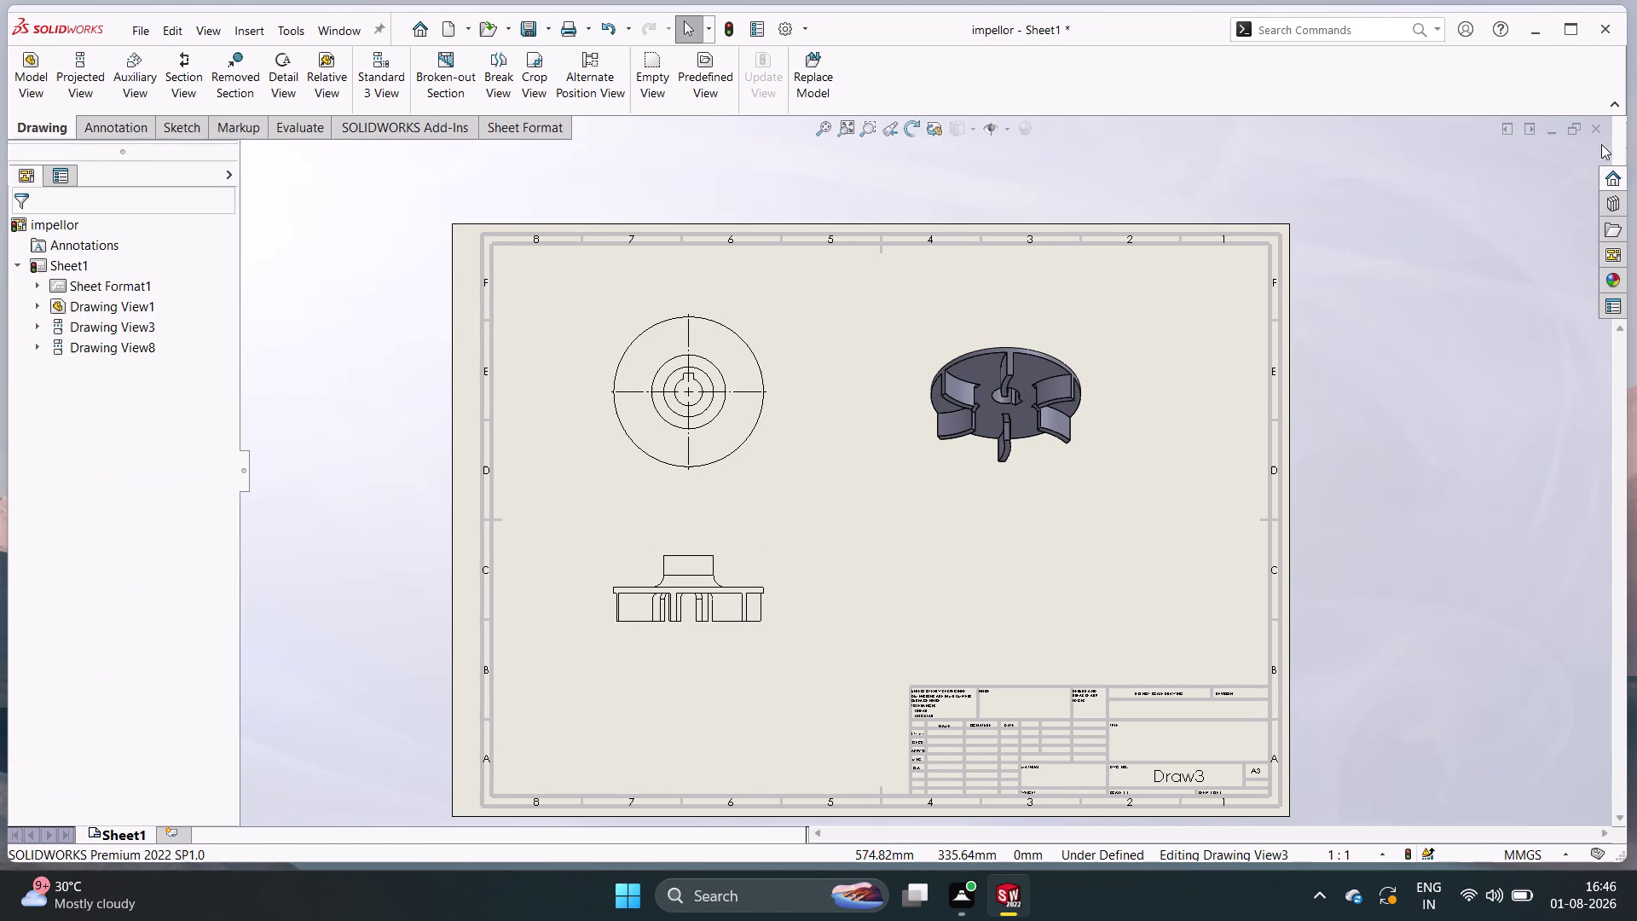
Close the impellor drawing, answering the save prompt, and orbit the part model.
click(1592, 123)
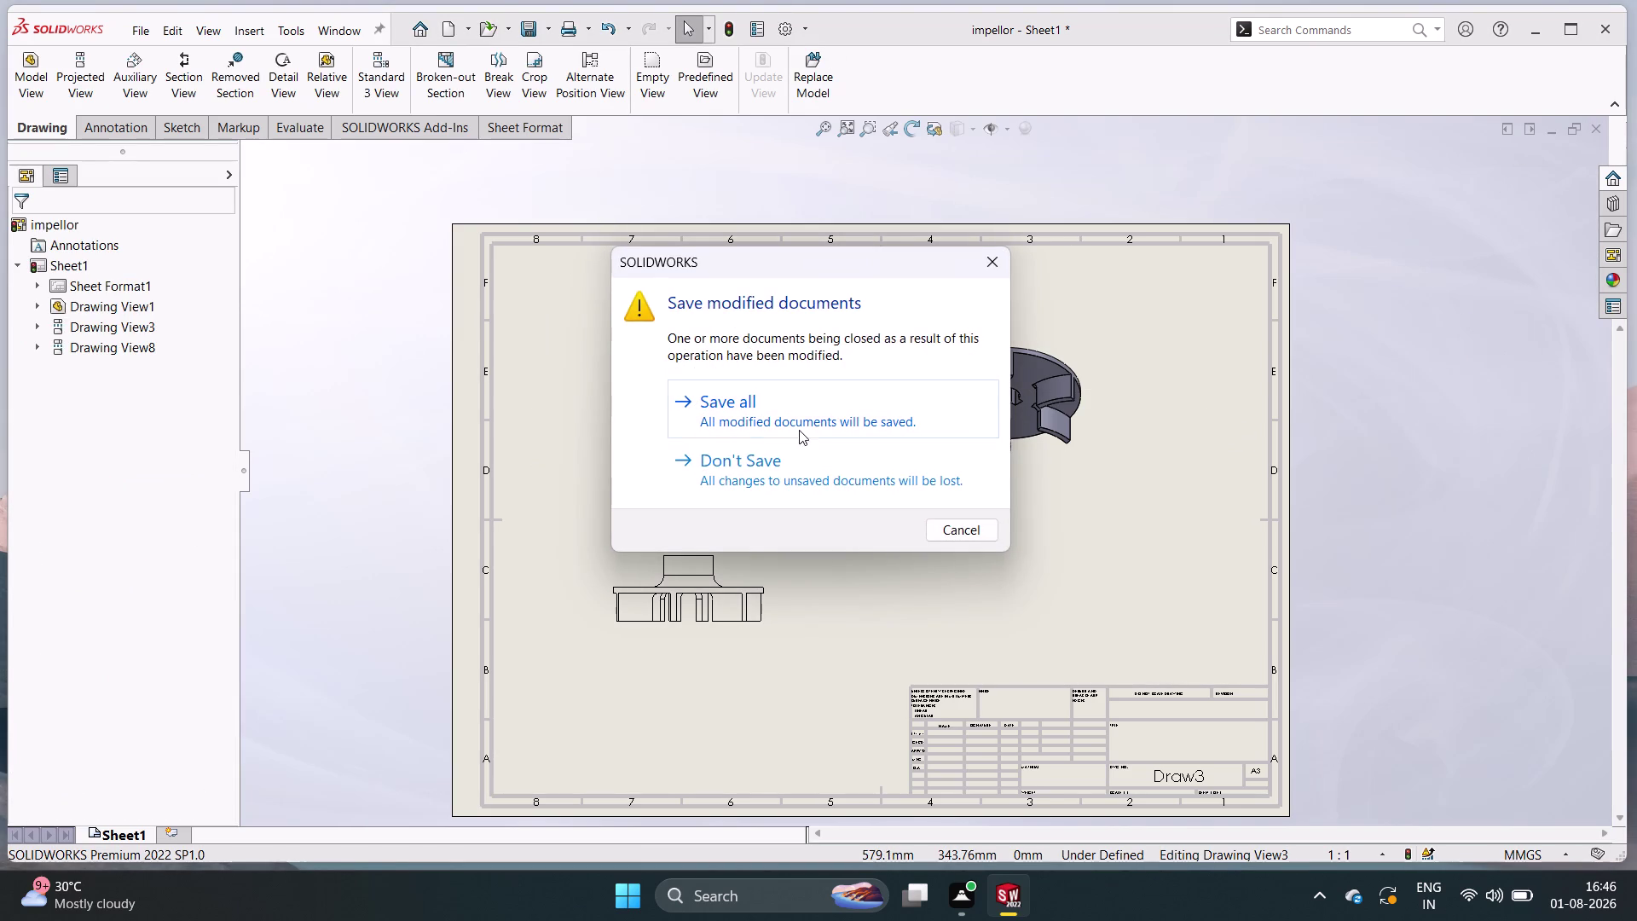
click(792, 465)
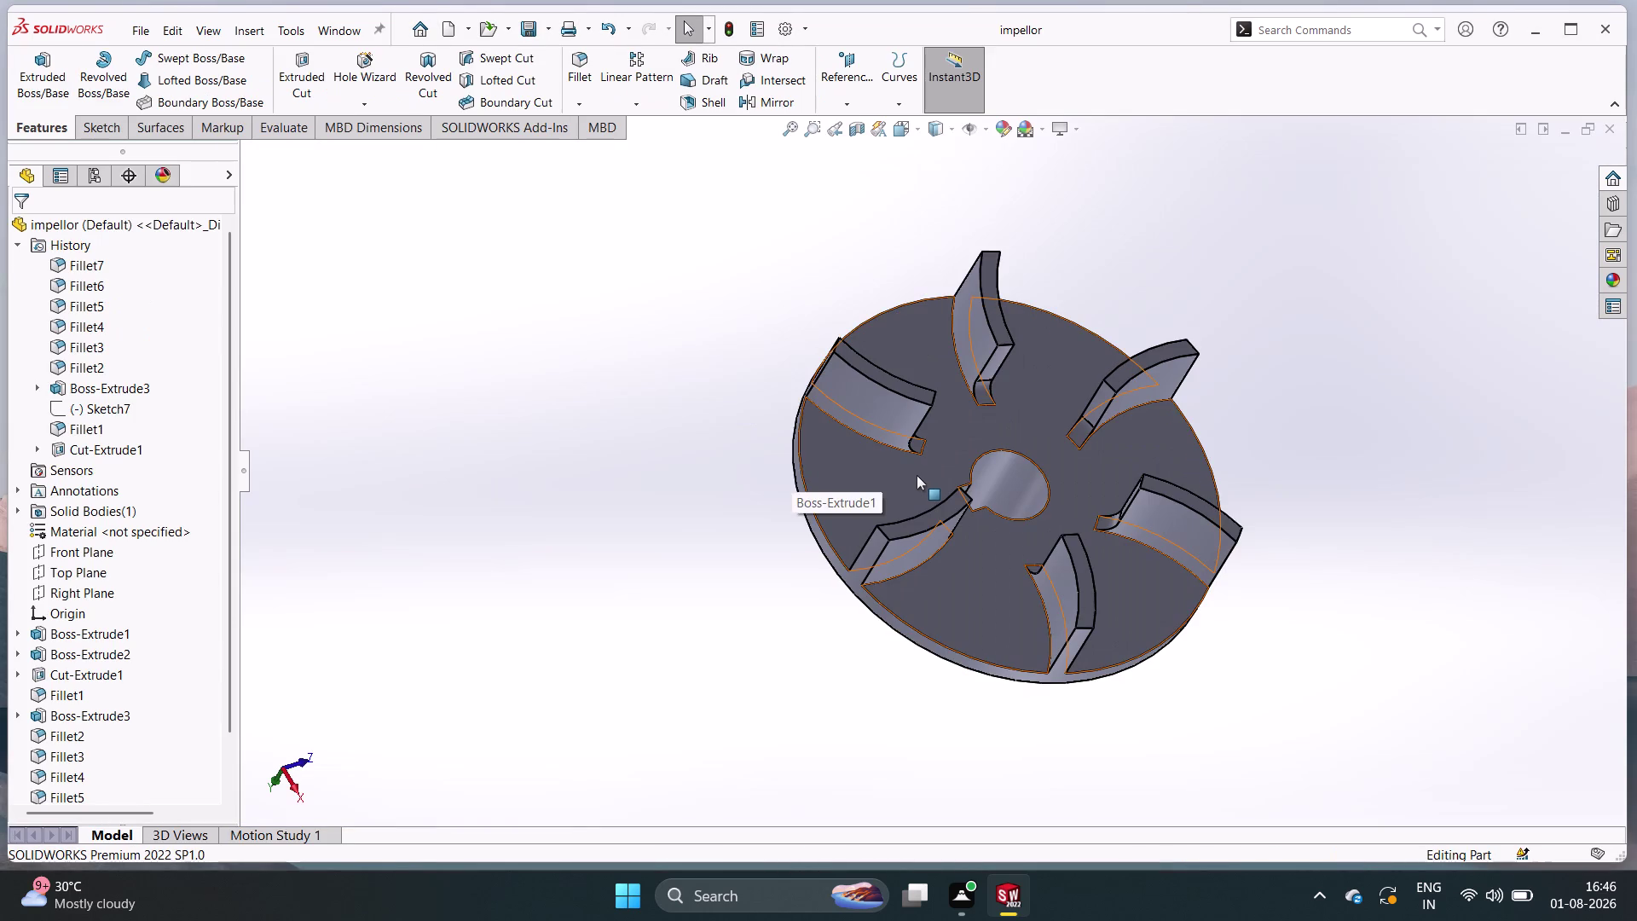
middle_drag(917, 477, 848, 314)
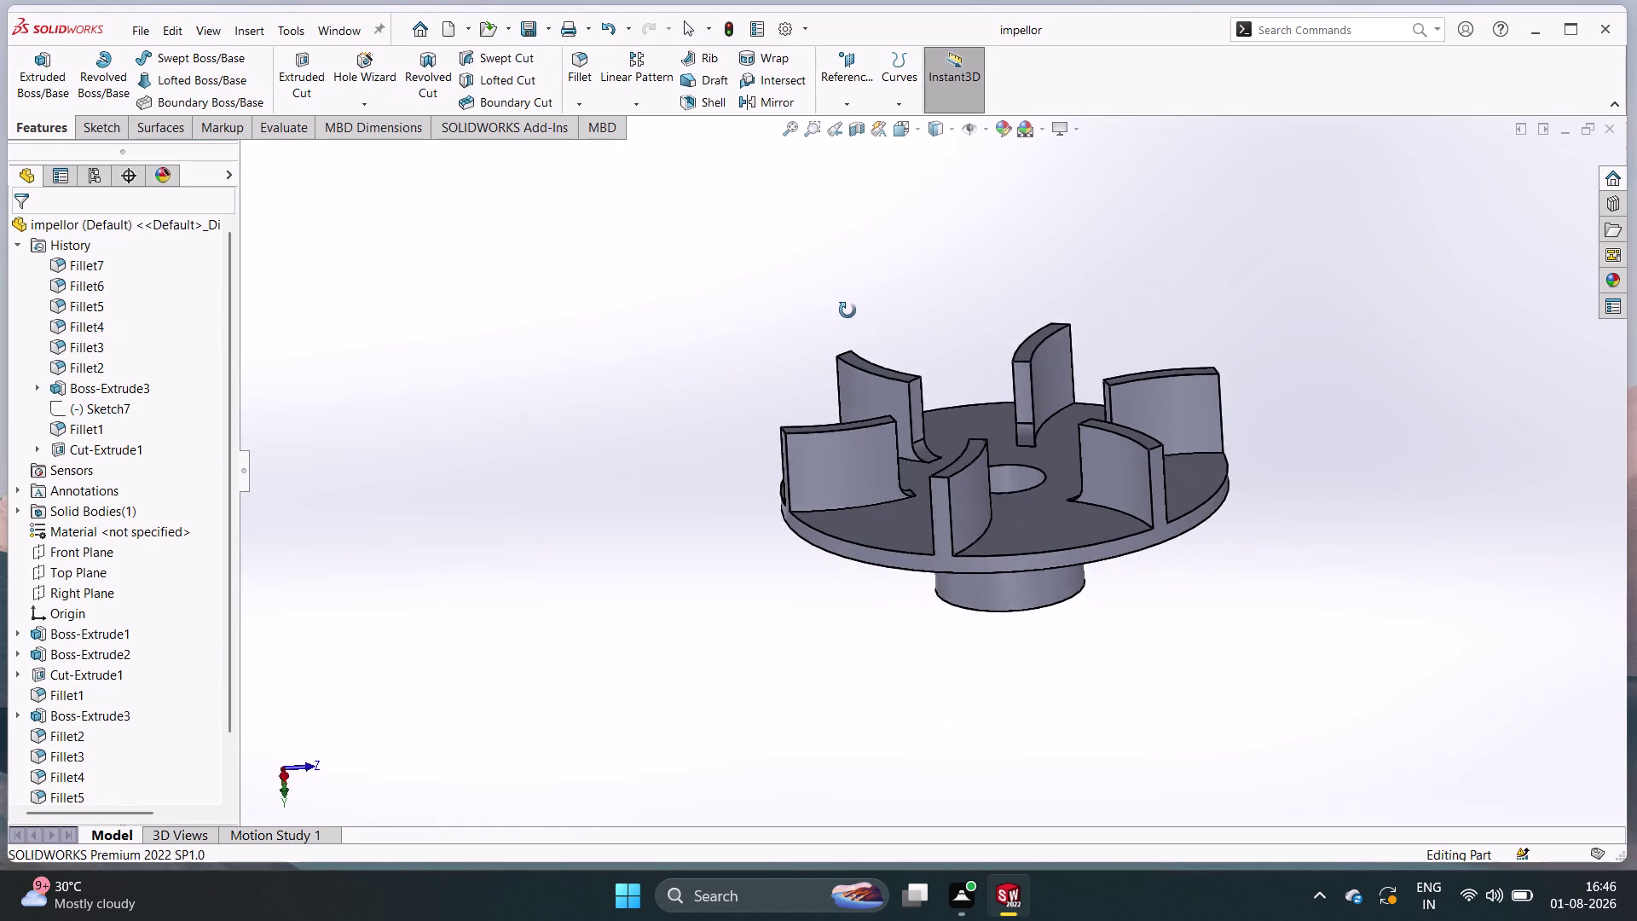
middle_drag(848, 314, 883, 233)
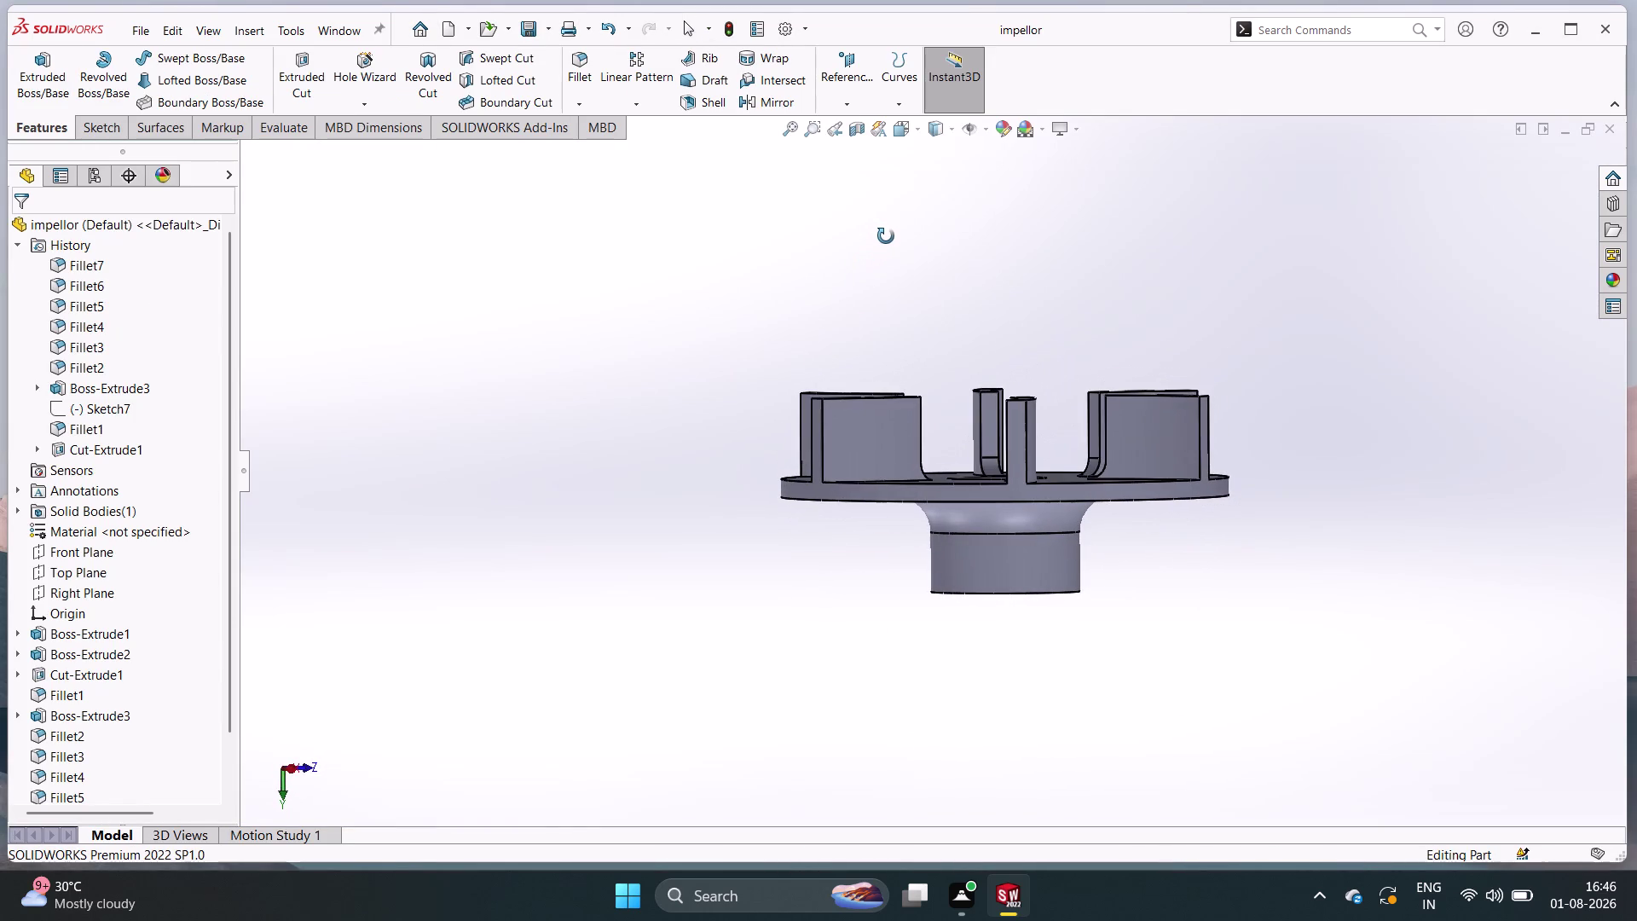
middle_drag(884, 233, 921, 292)
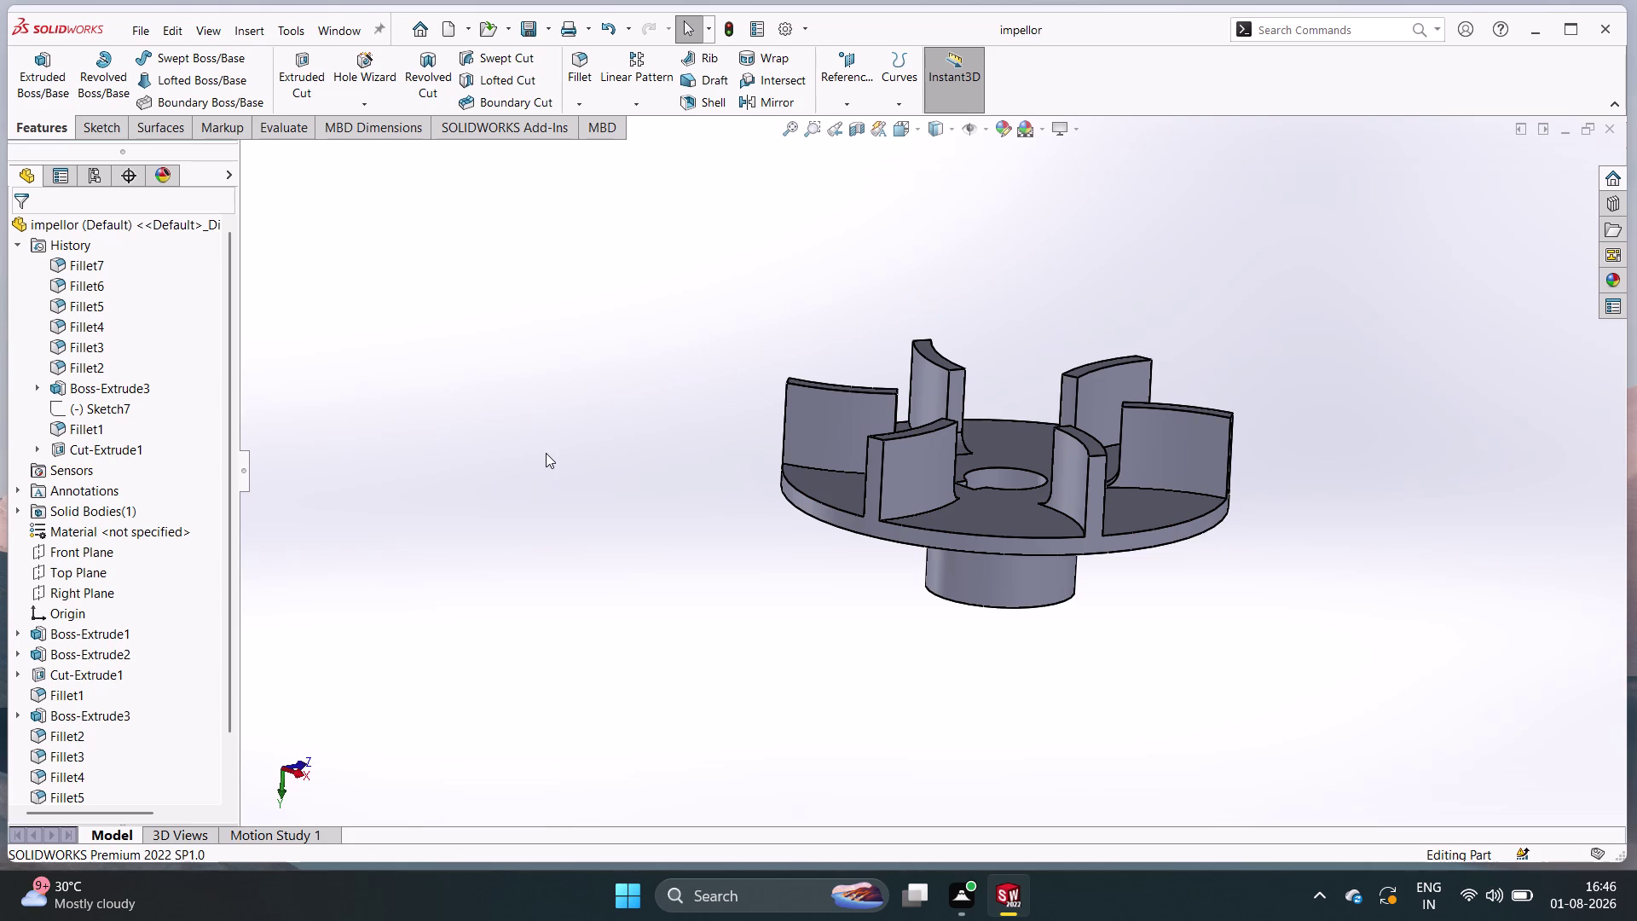
Save the impellor part and start a new document.
key(ctrl+s)
key(ctrl+s)
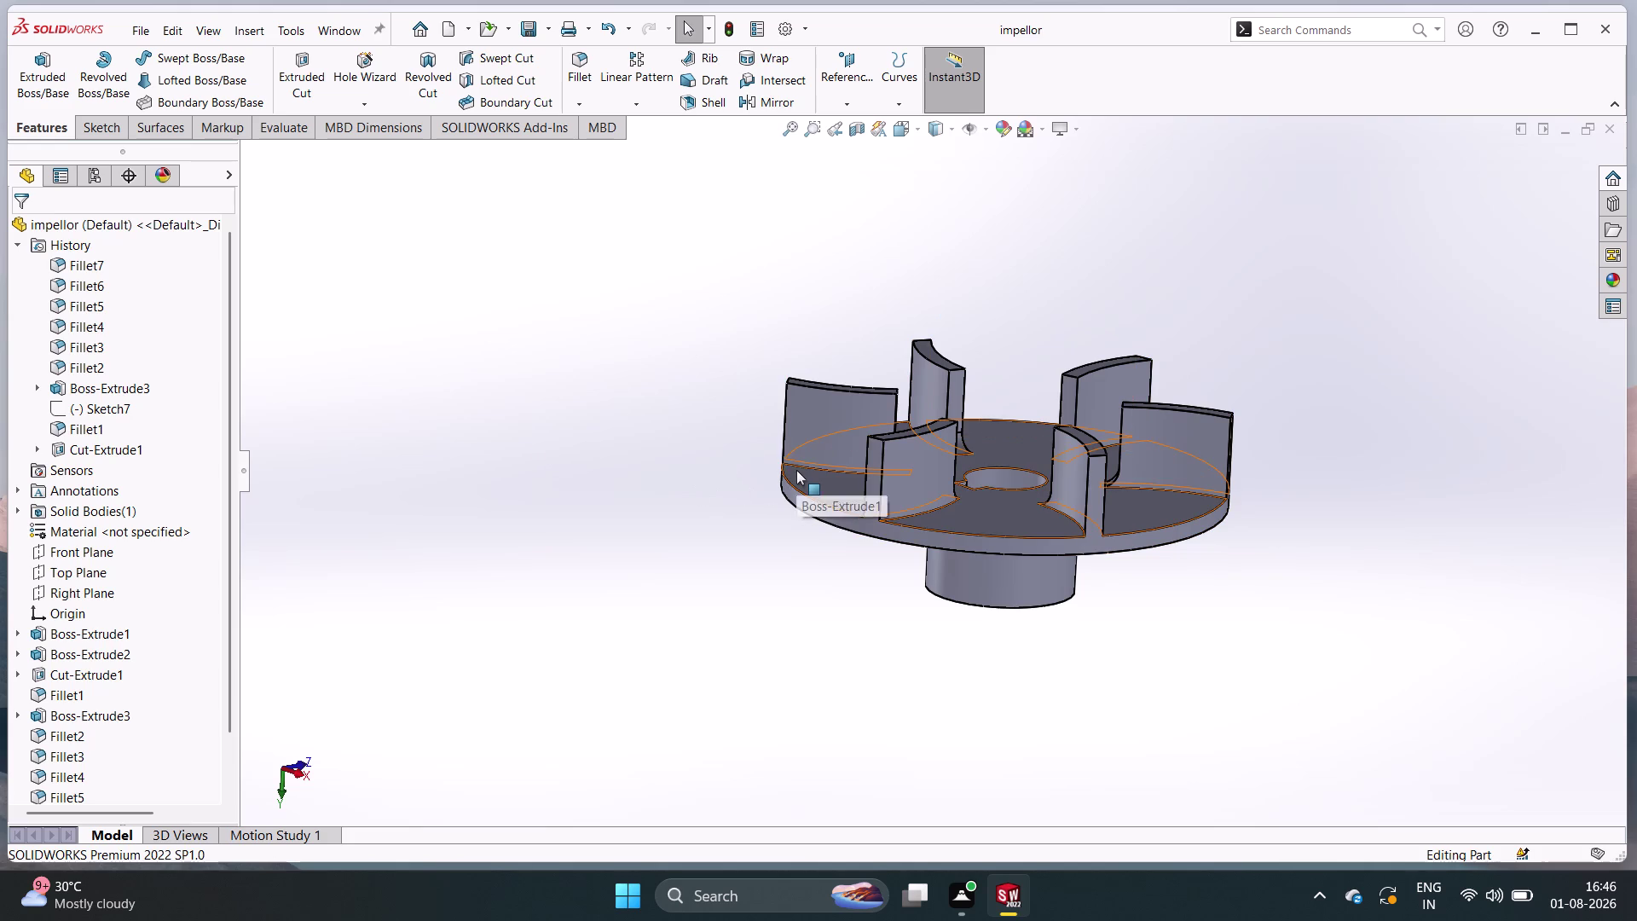
click(797, 470)
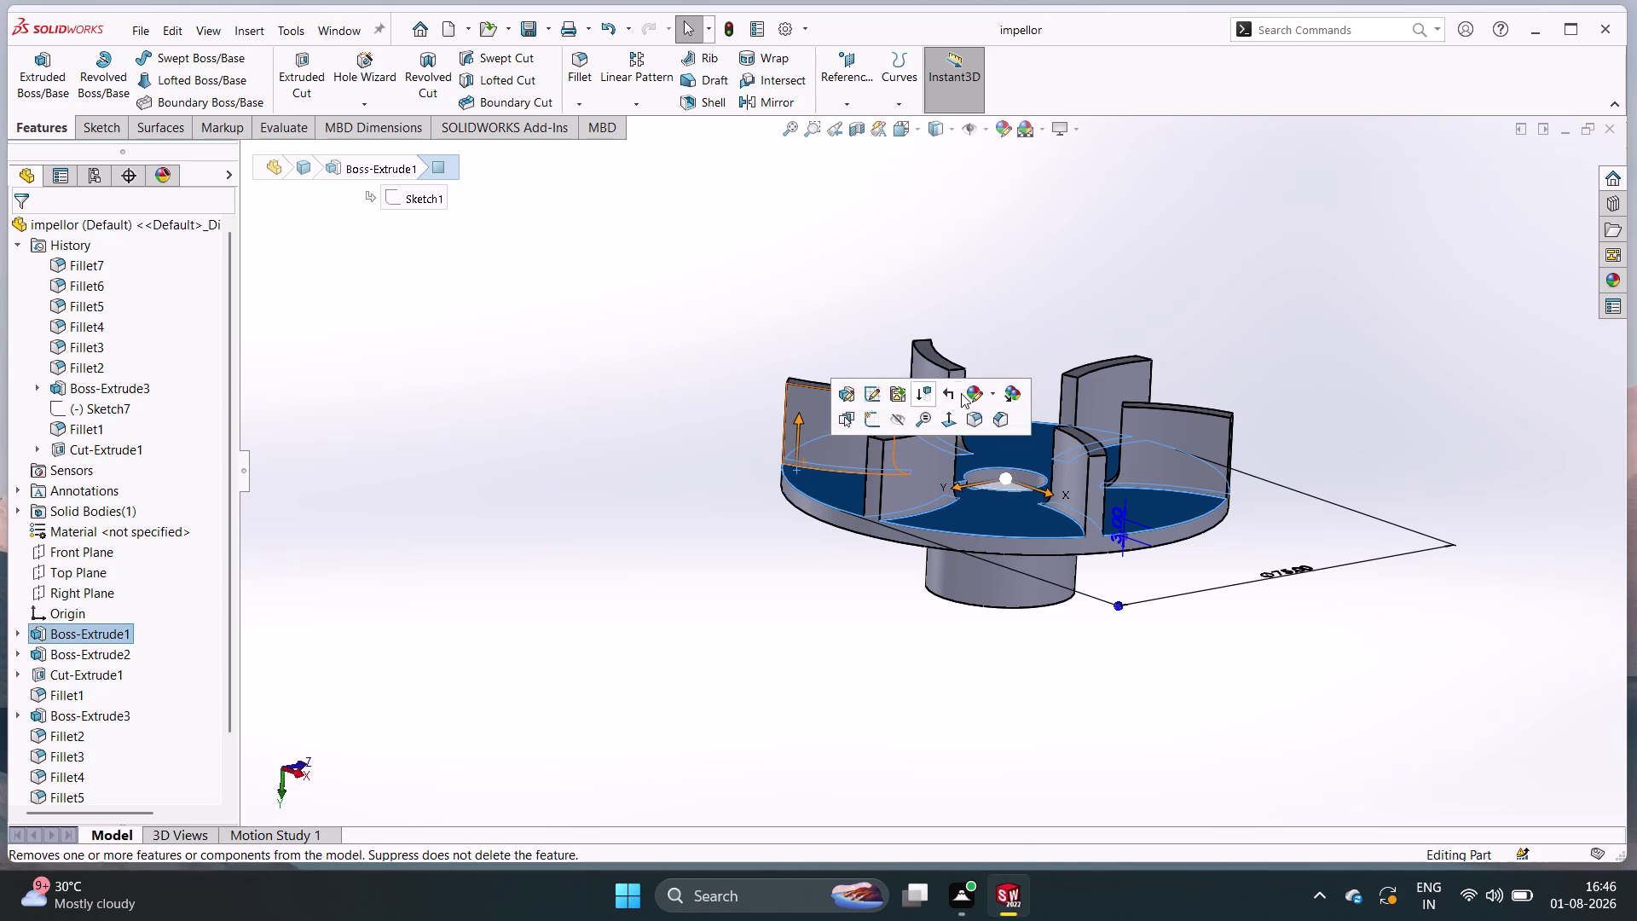
click(1010, 310)
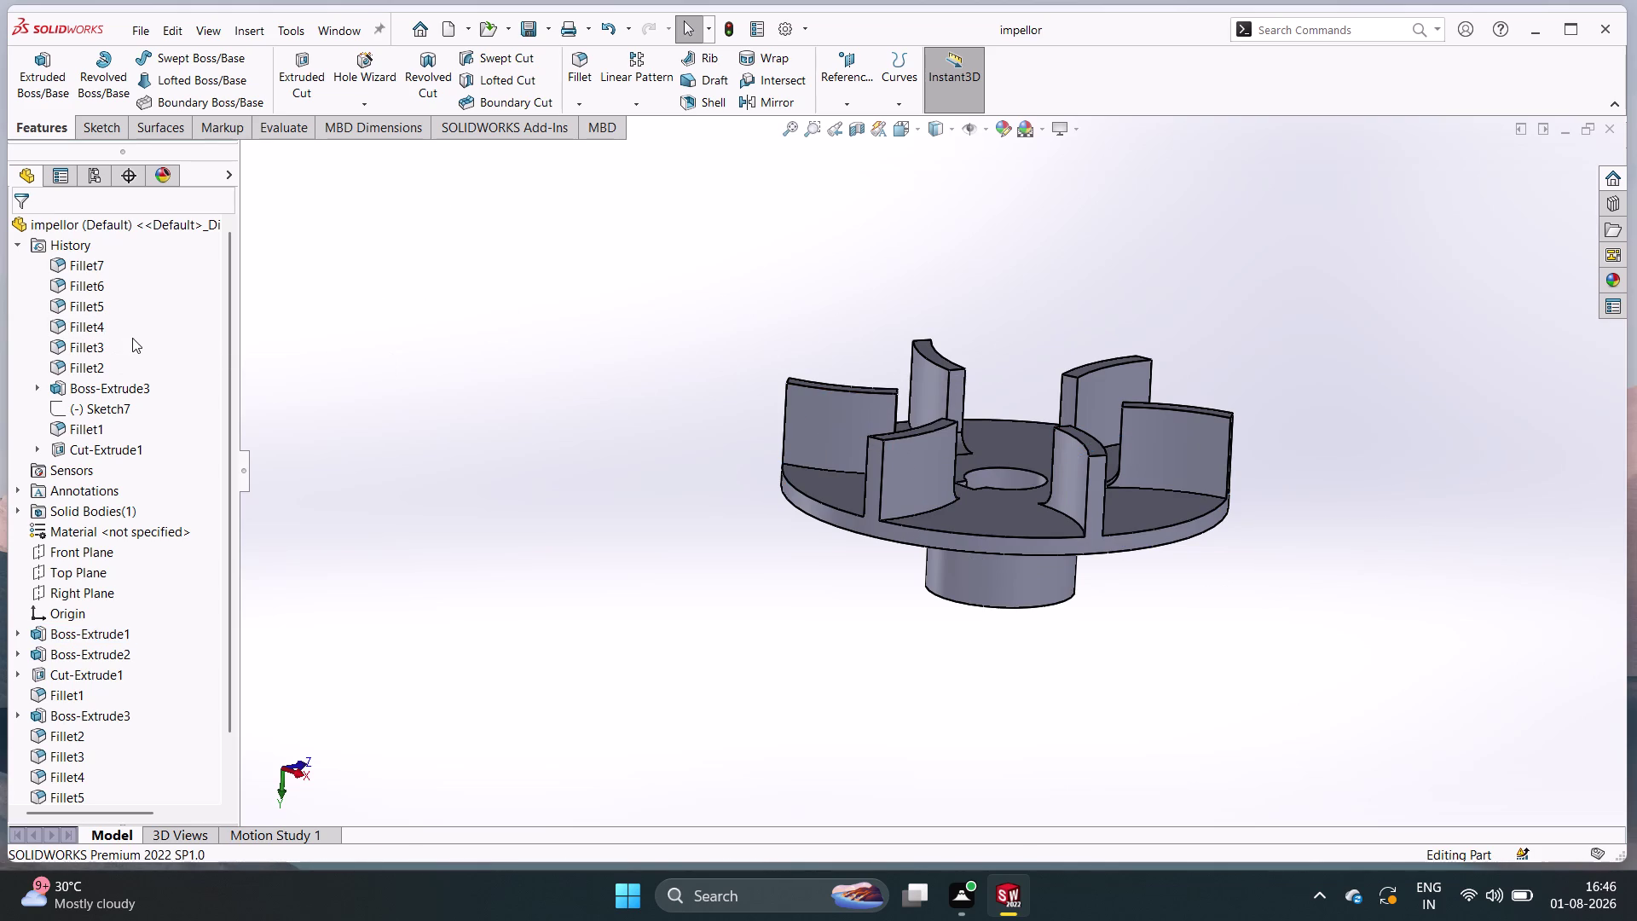
key(ctrl+n)
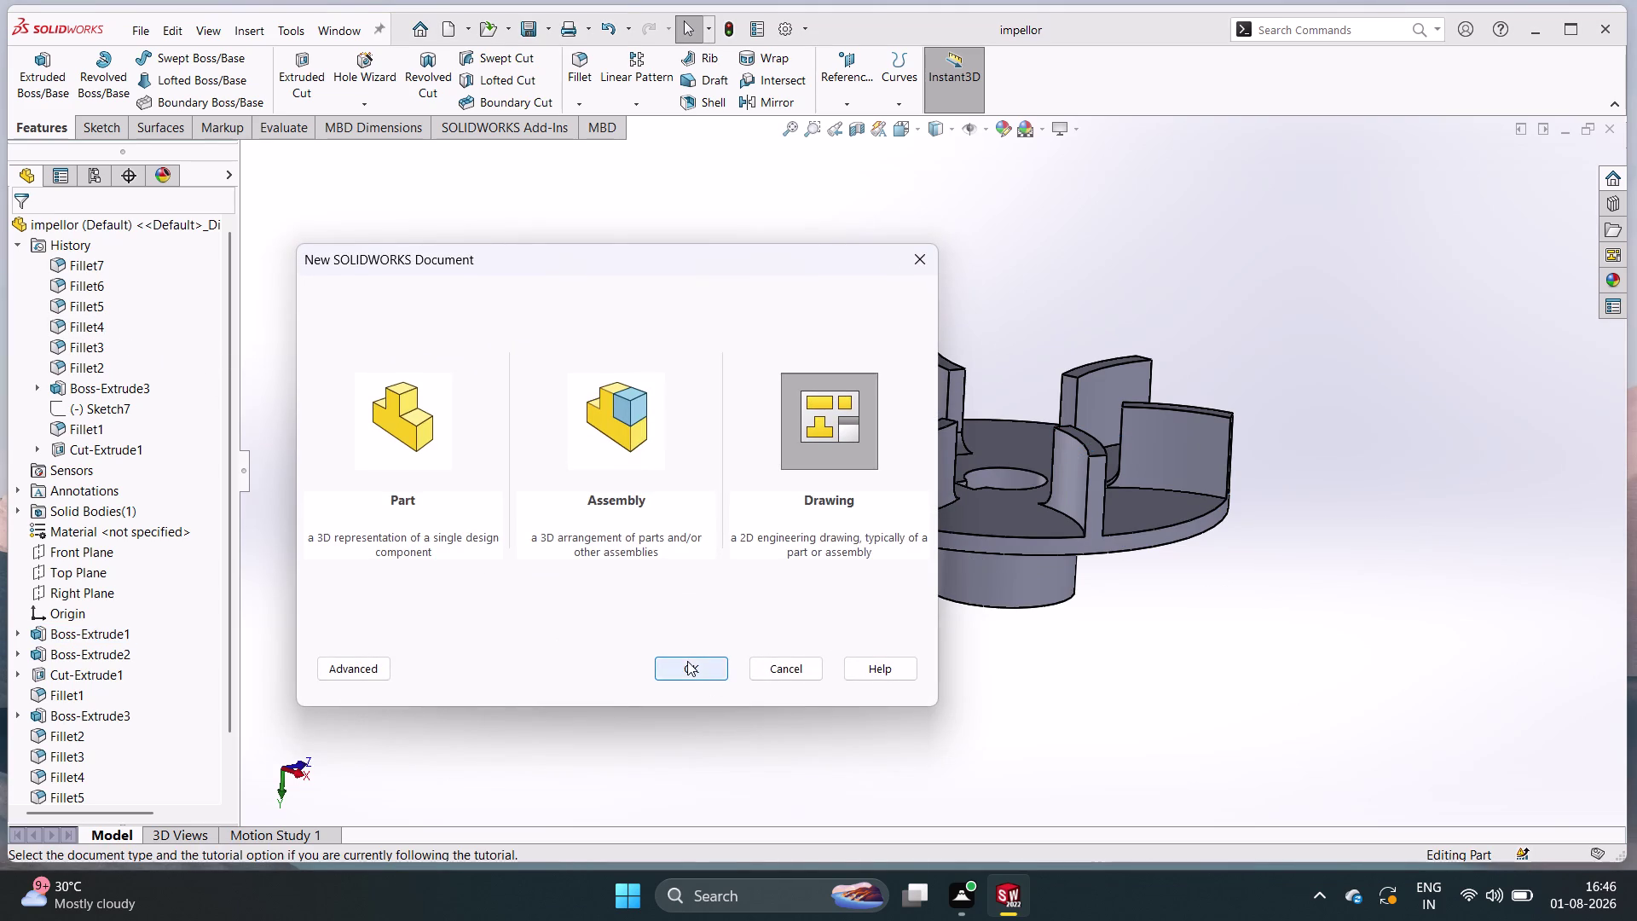
Create an A3 (ISO) drawing, Draw4, and pick the impellor part for a model view.
double_click(688, 661)
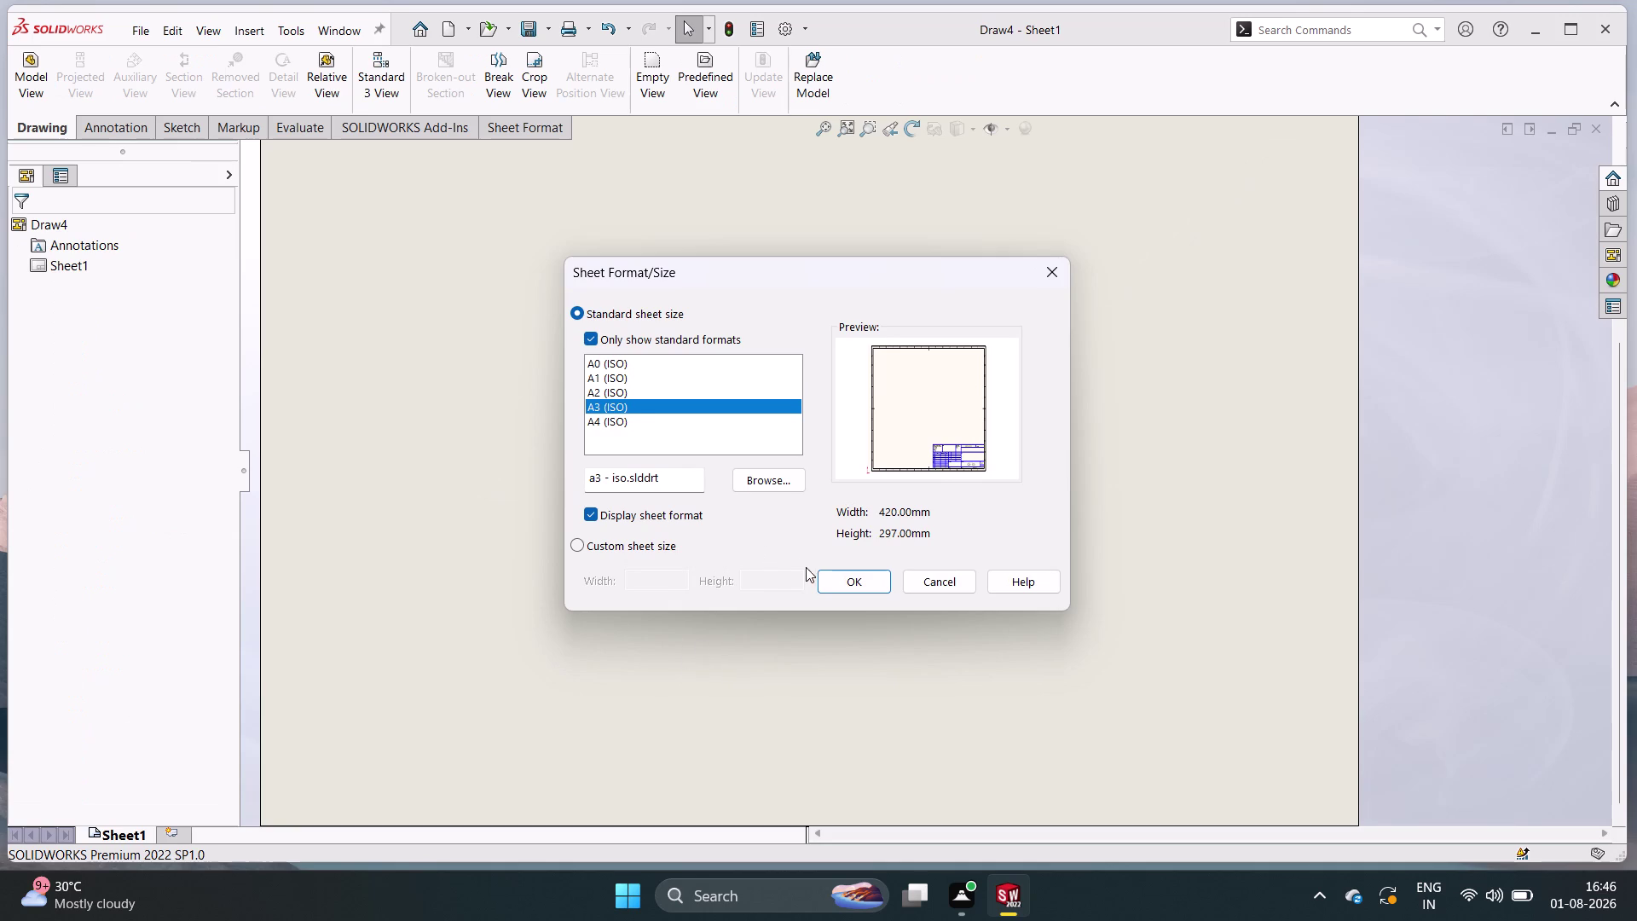
click(827, 582)
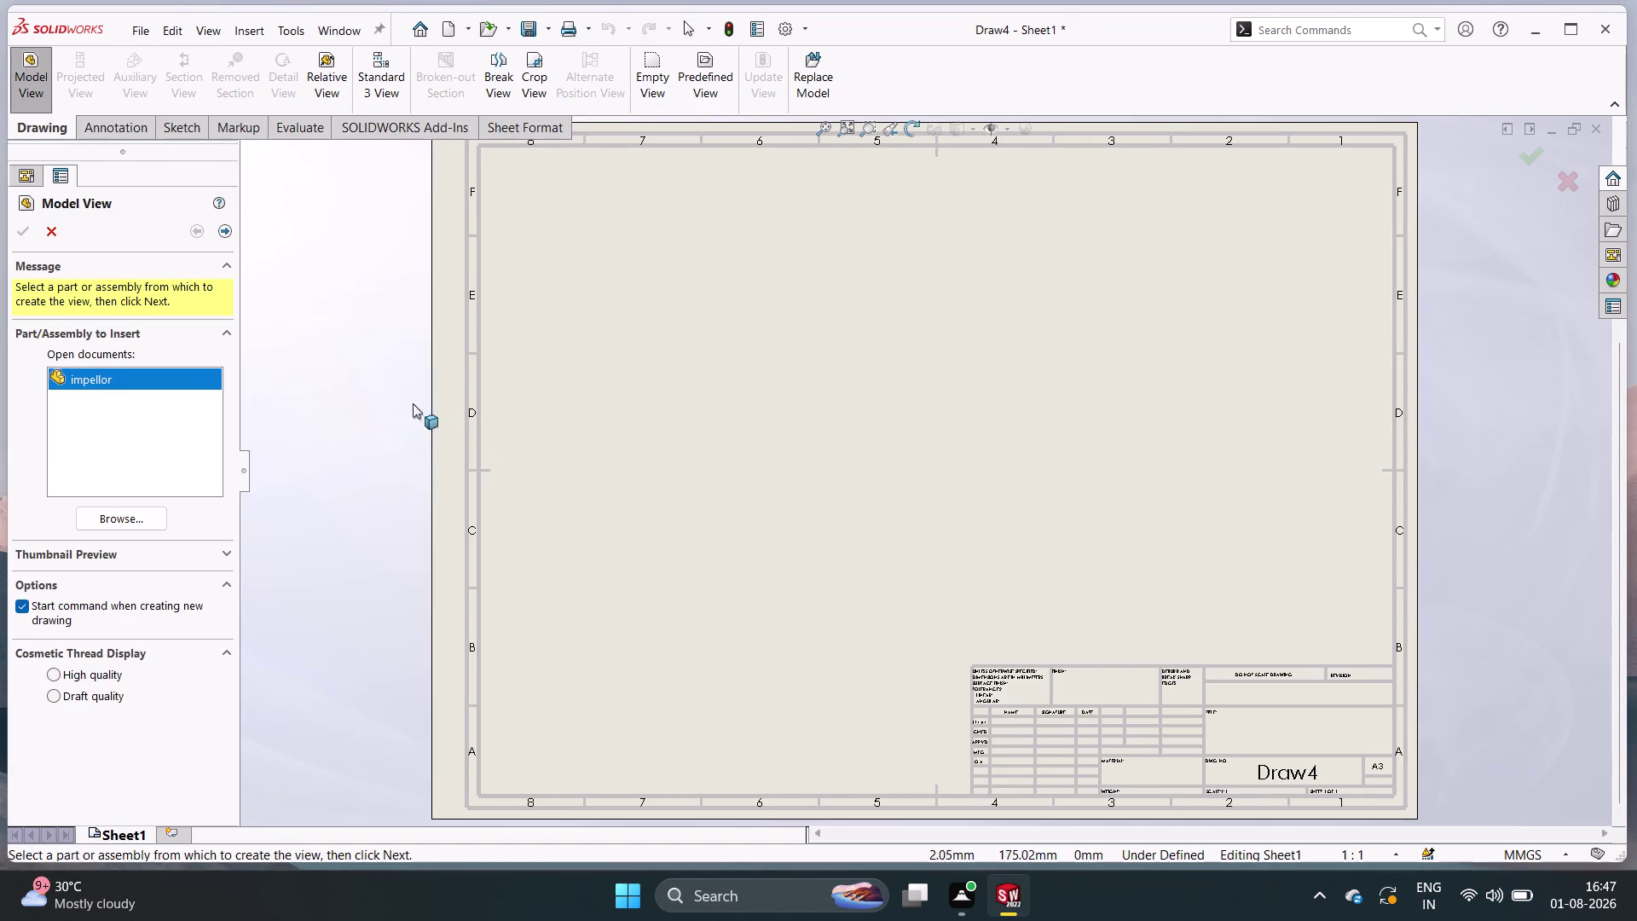
double_click(173, 381)
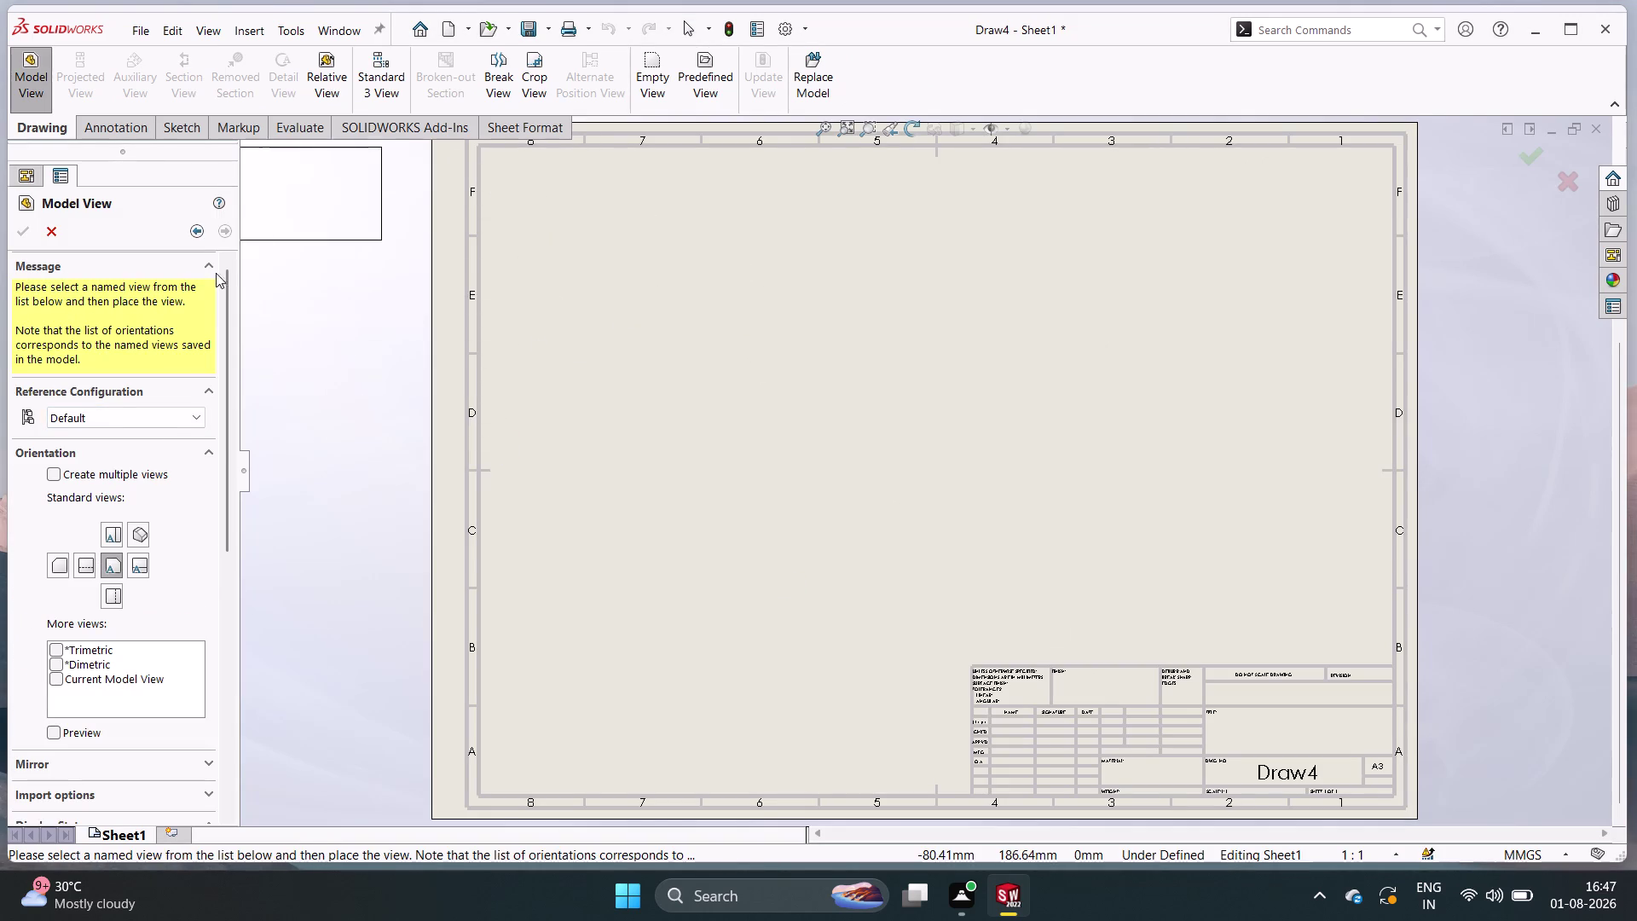
Choose the Front, Top and Isometric standard views for placement.
click(50, 476)
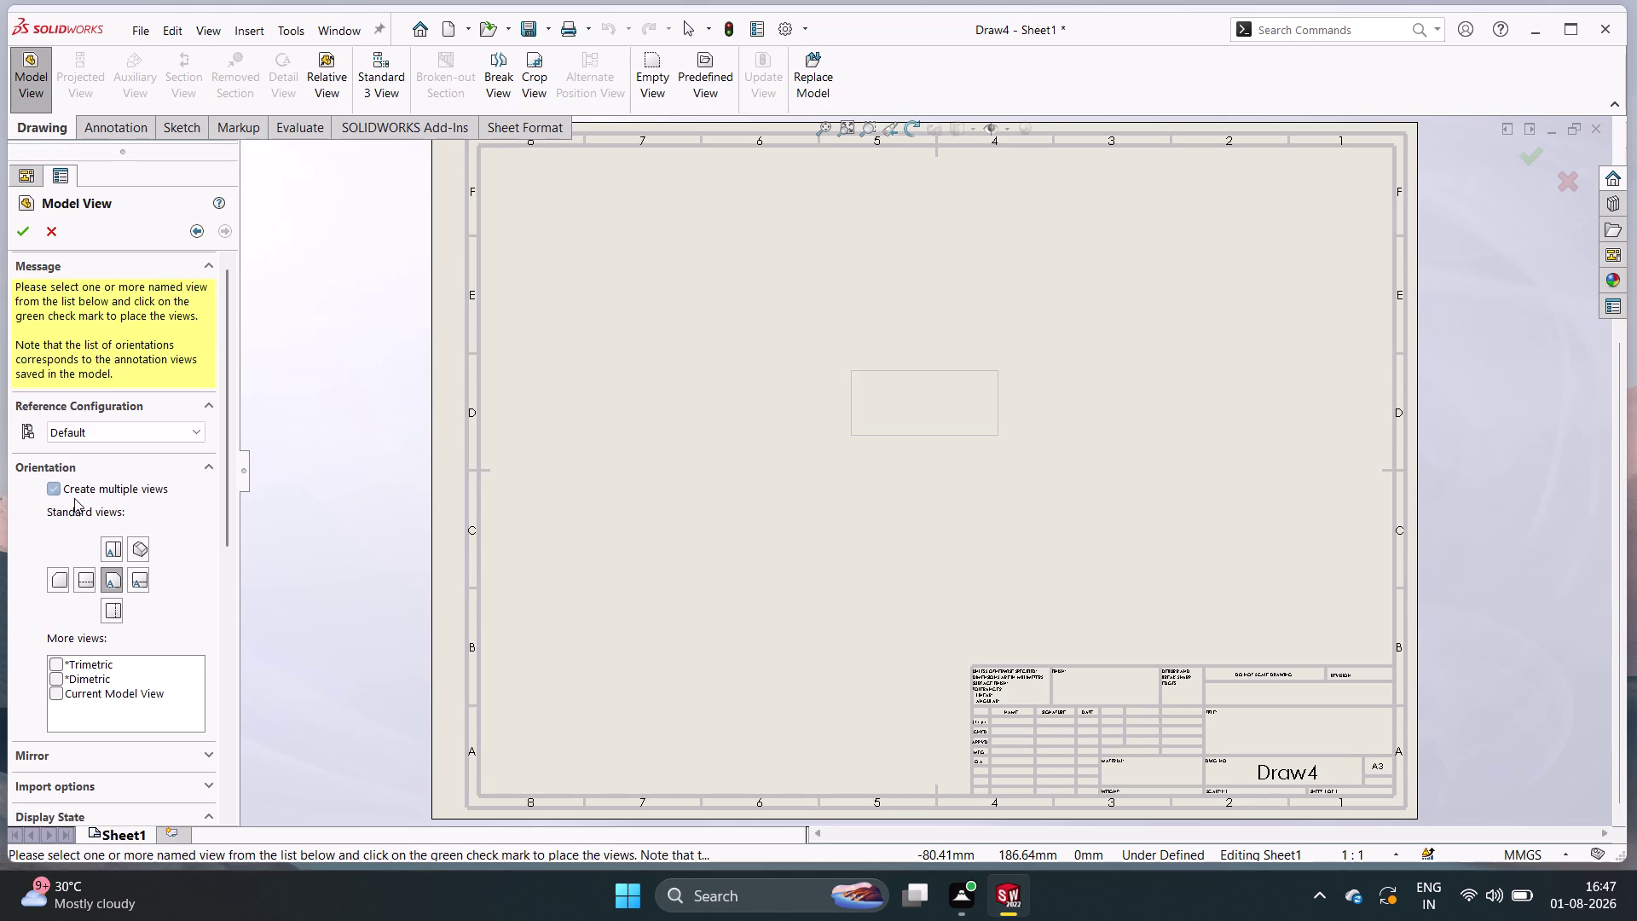
click(114, 575)
click(108, 548)
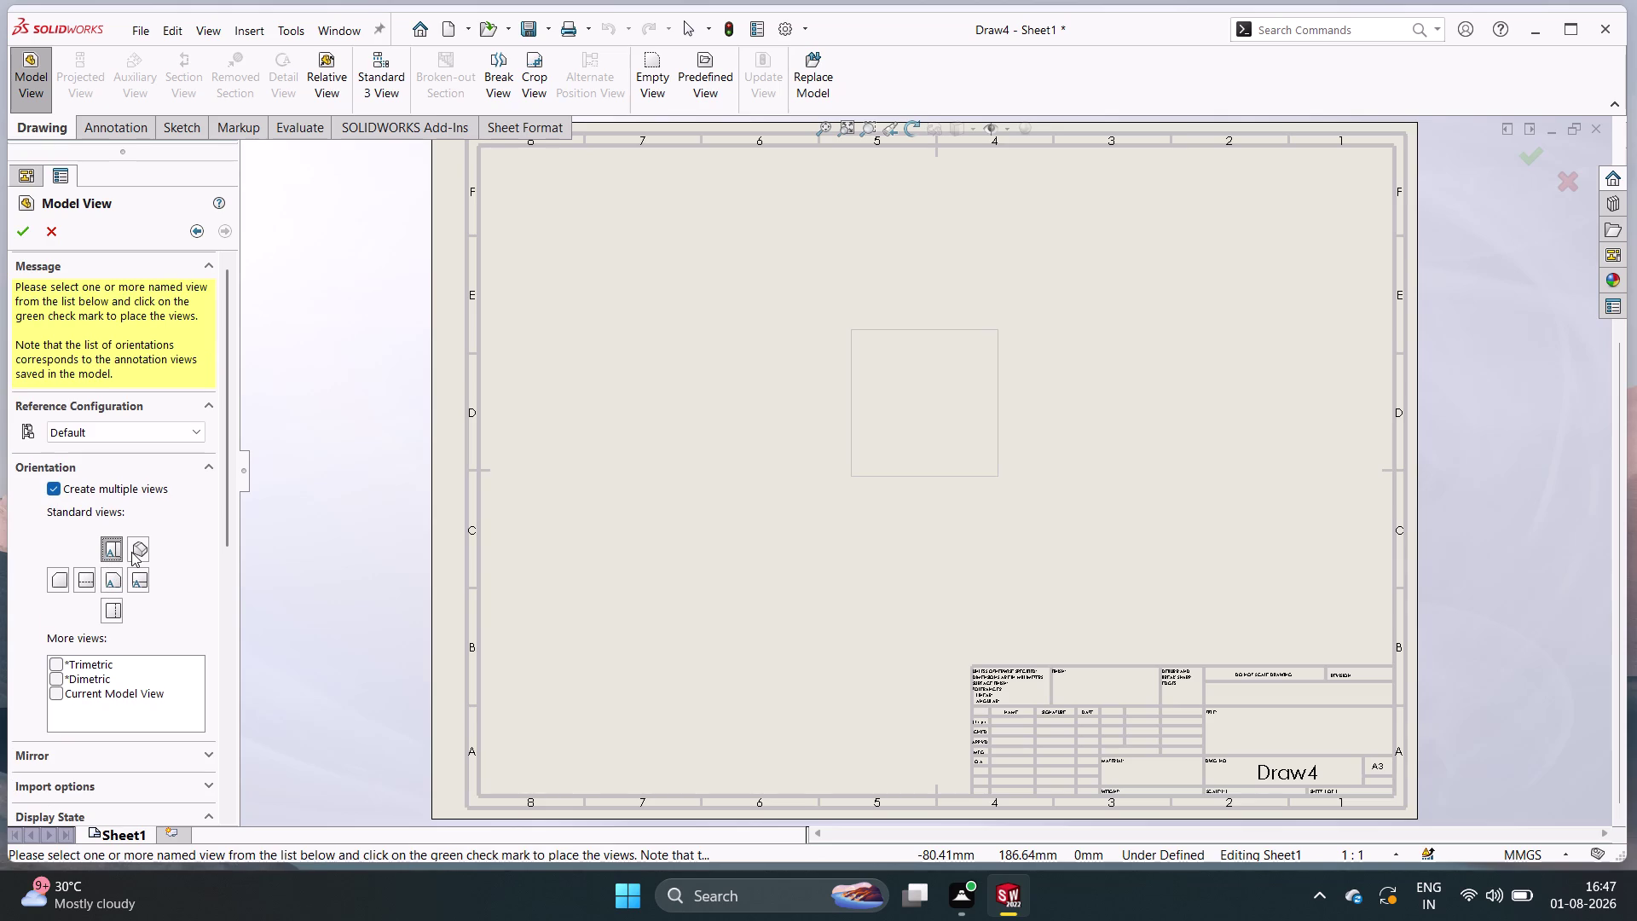
click(138, 548)
click(142, 580)
double_click(109, 607)
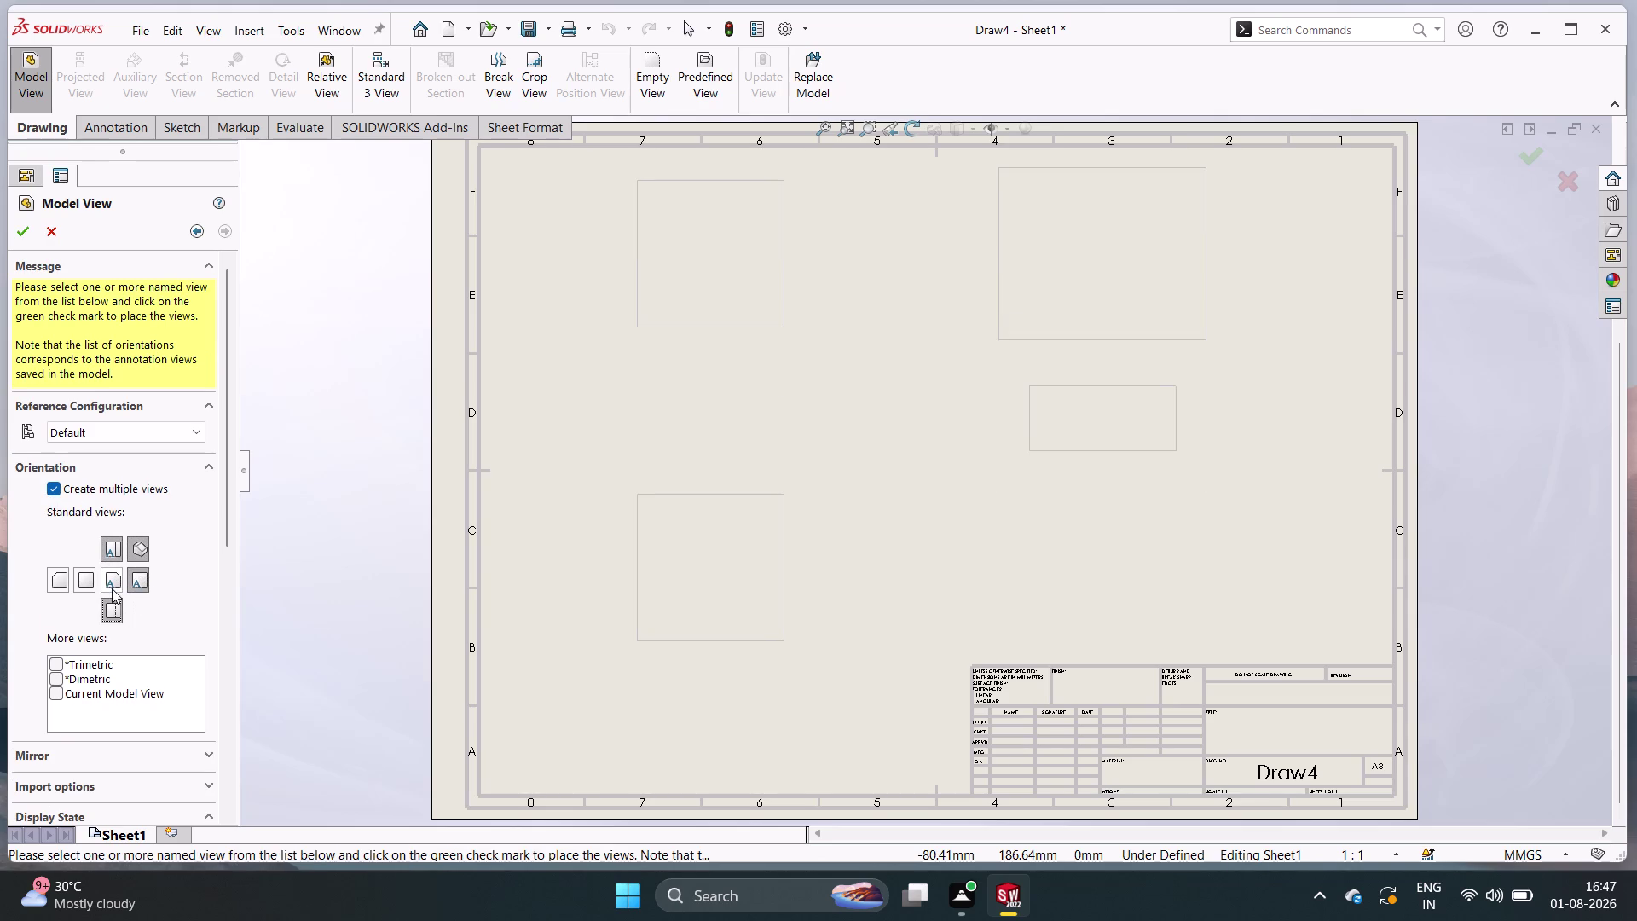
click(114, 587)
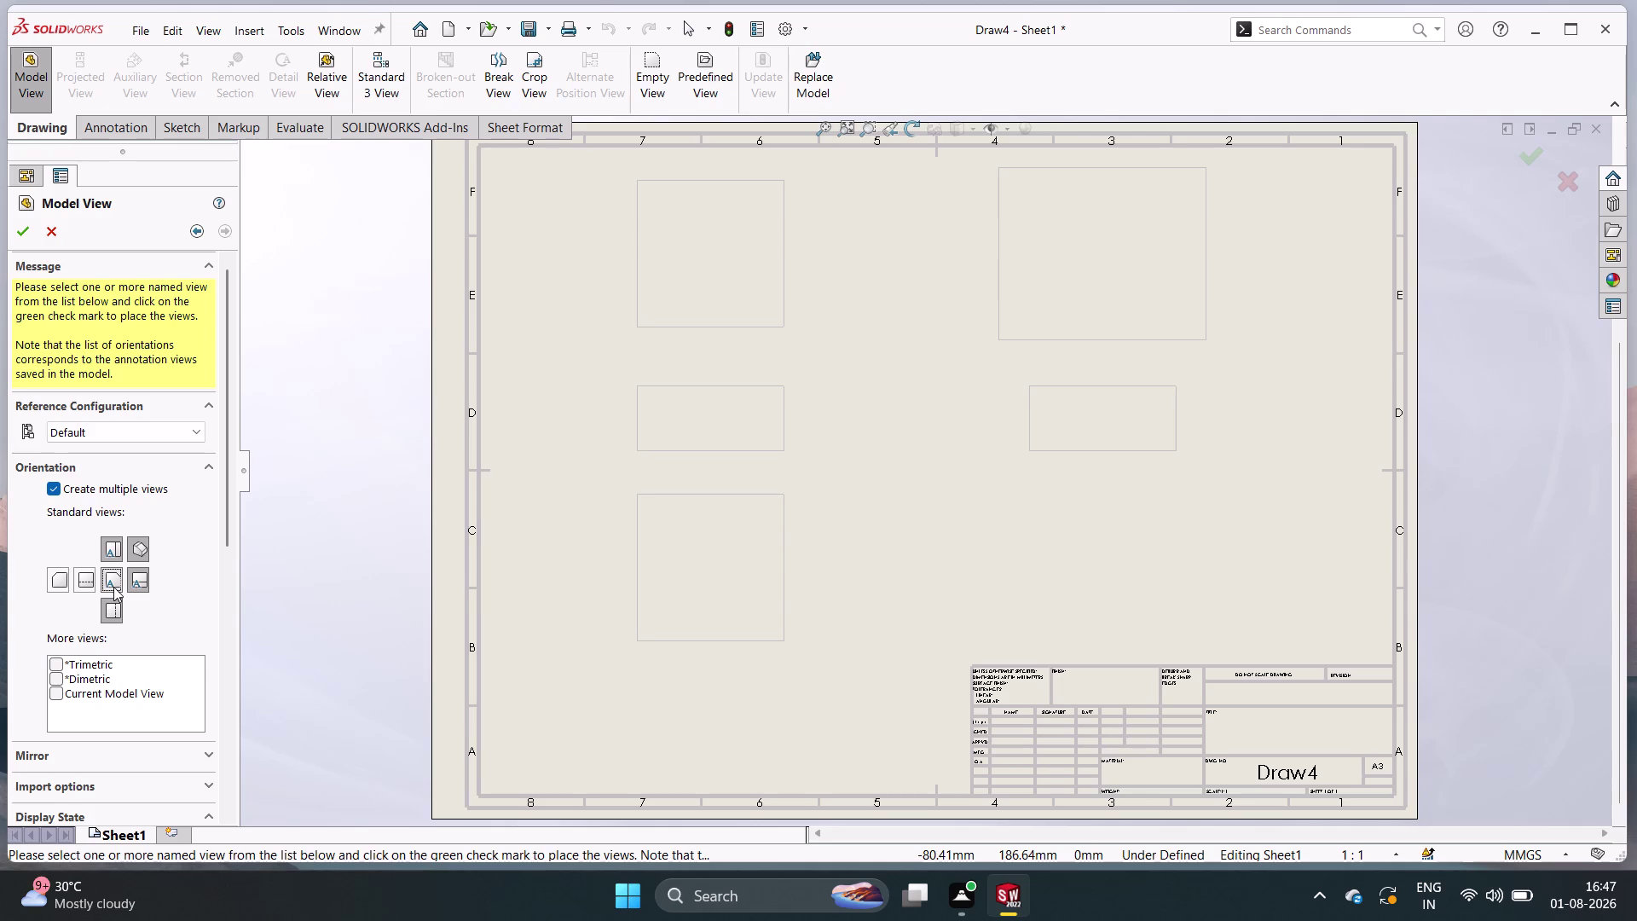
triple_click(114, 587)
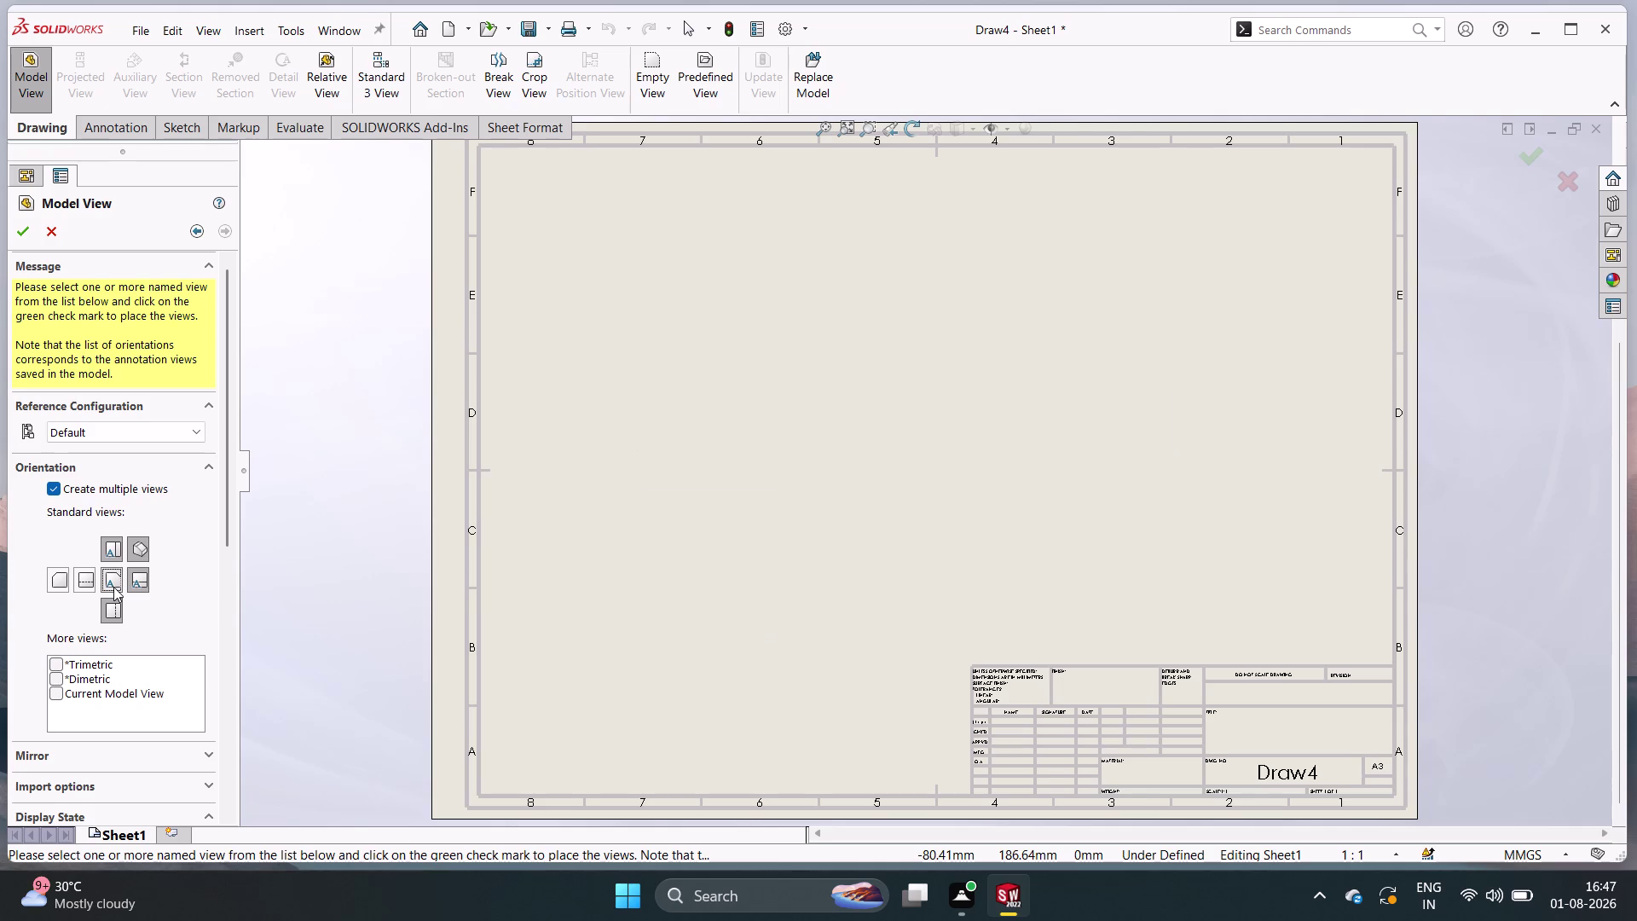
click(78, 583)
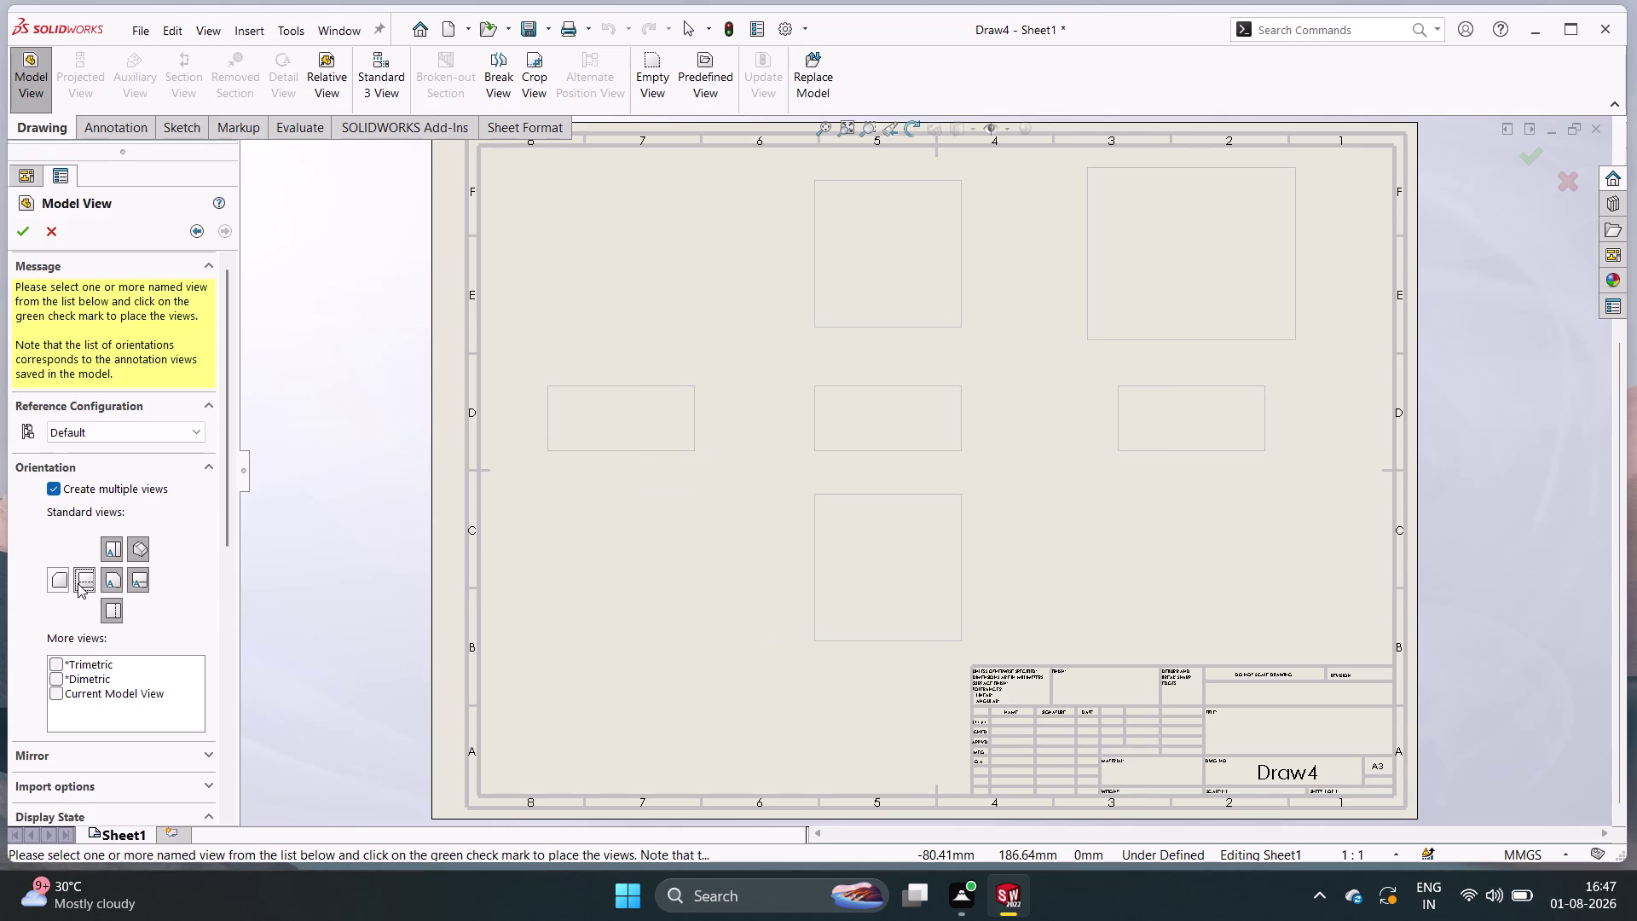
triple_click(78, 583)
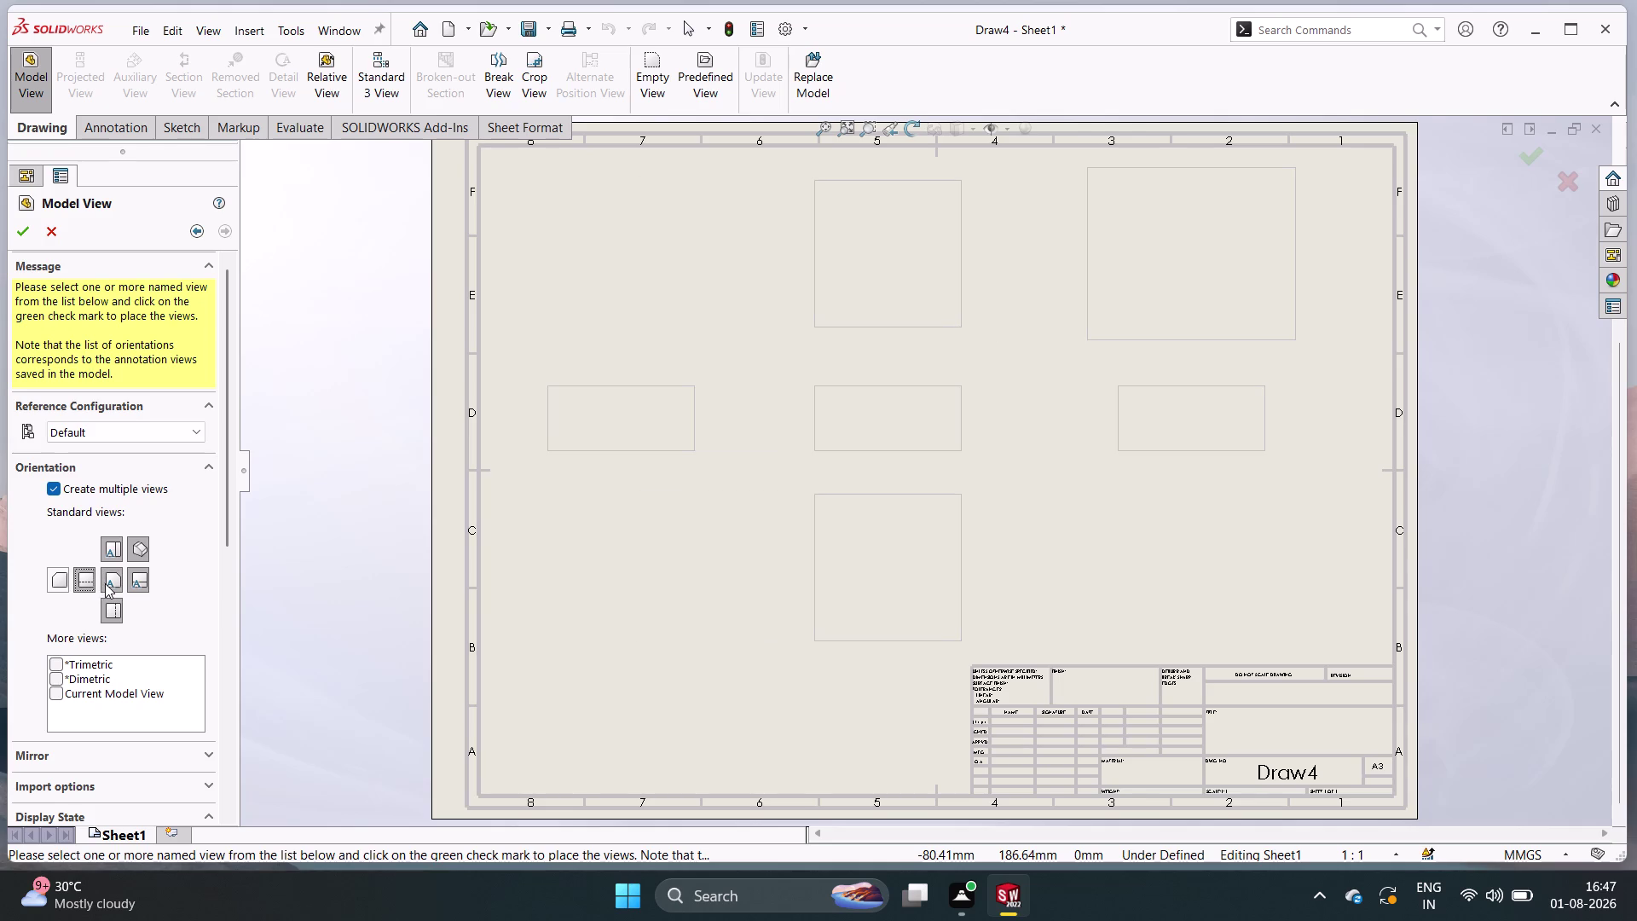
double_click(106, 583)
double_click(106, 584)
click(107, 584)
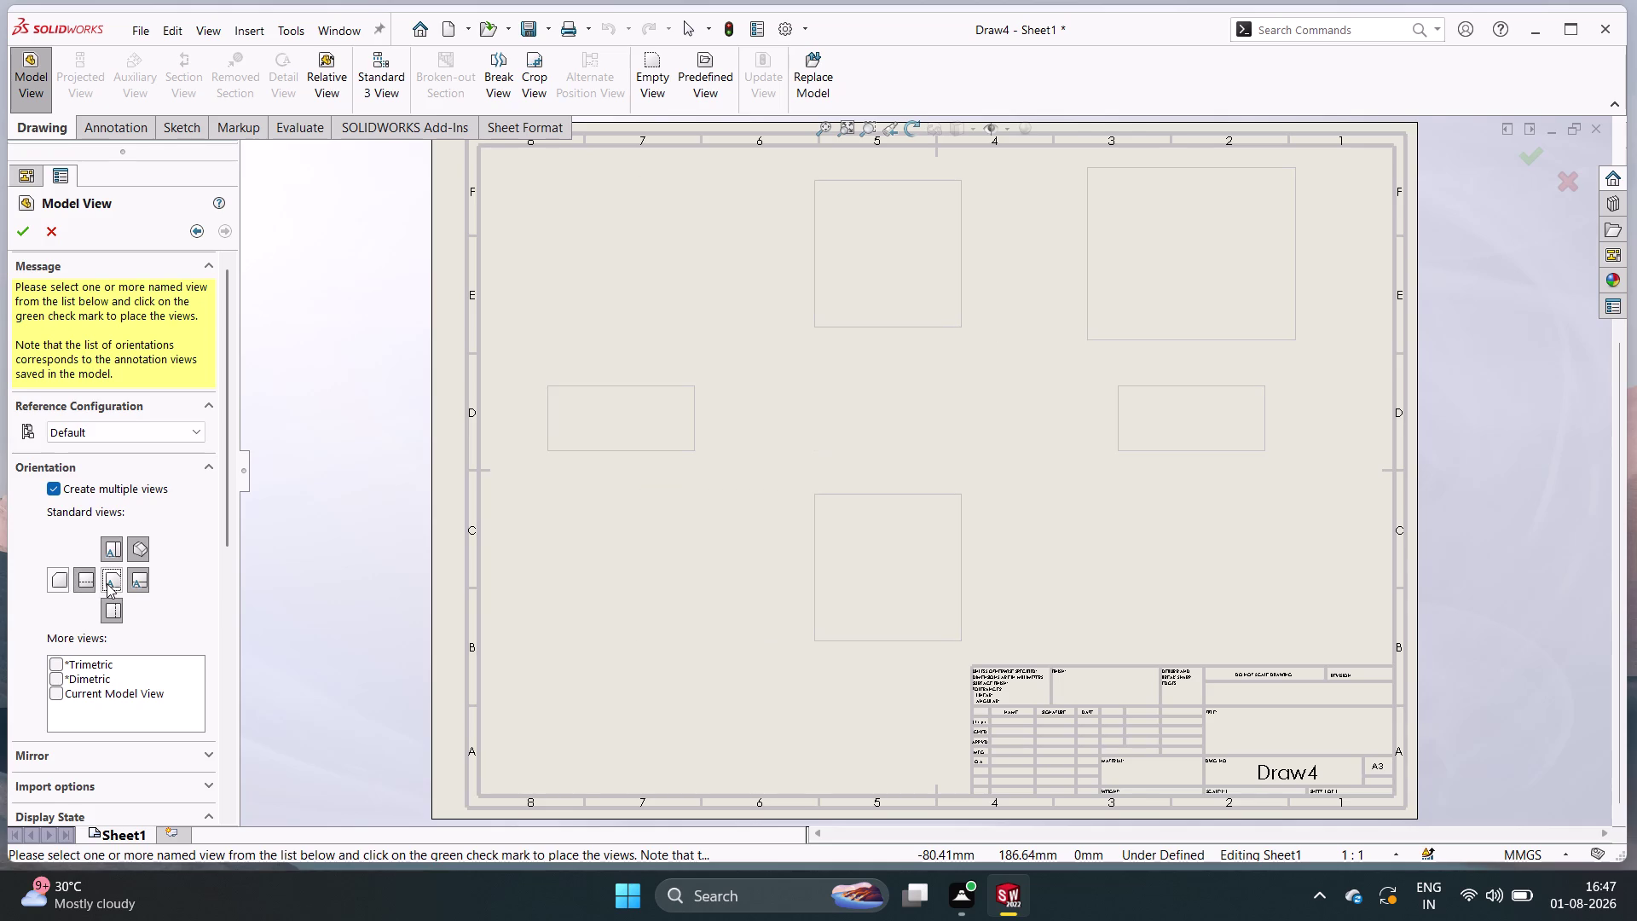
double_click(86, 583)
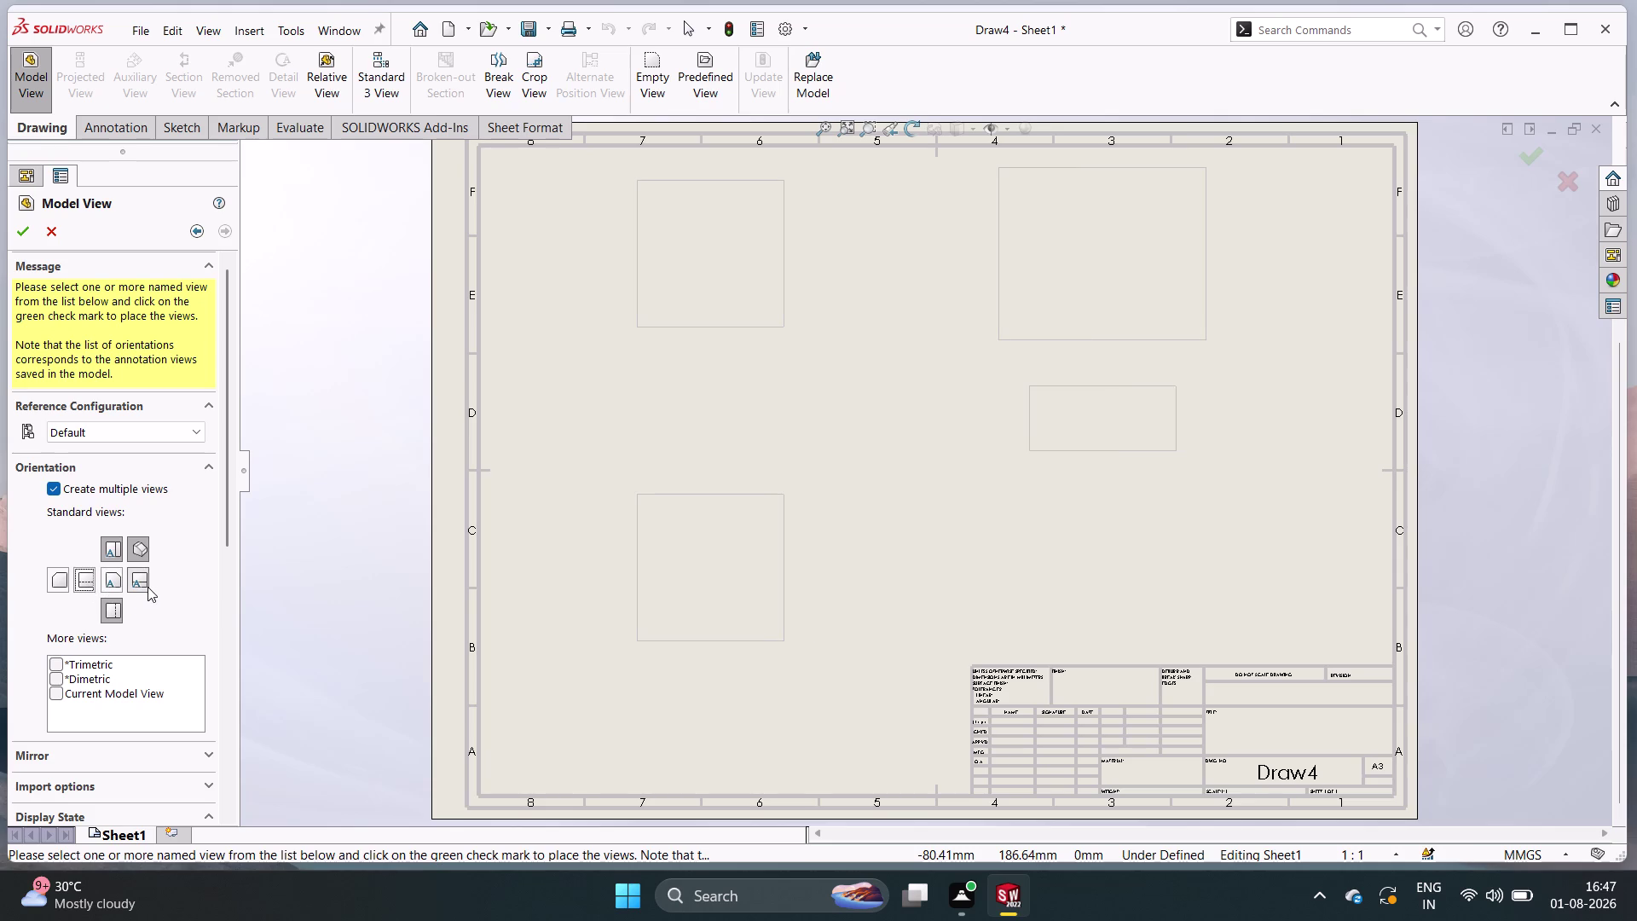
Add the Right view and place all four impellor views on the sheet.
double_click(710, 301)
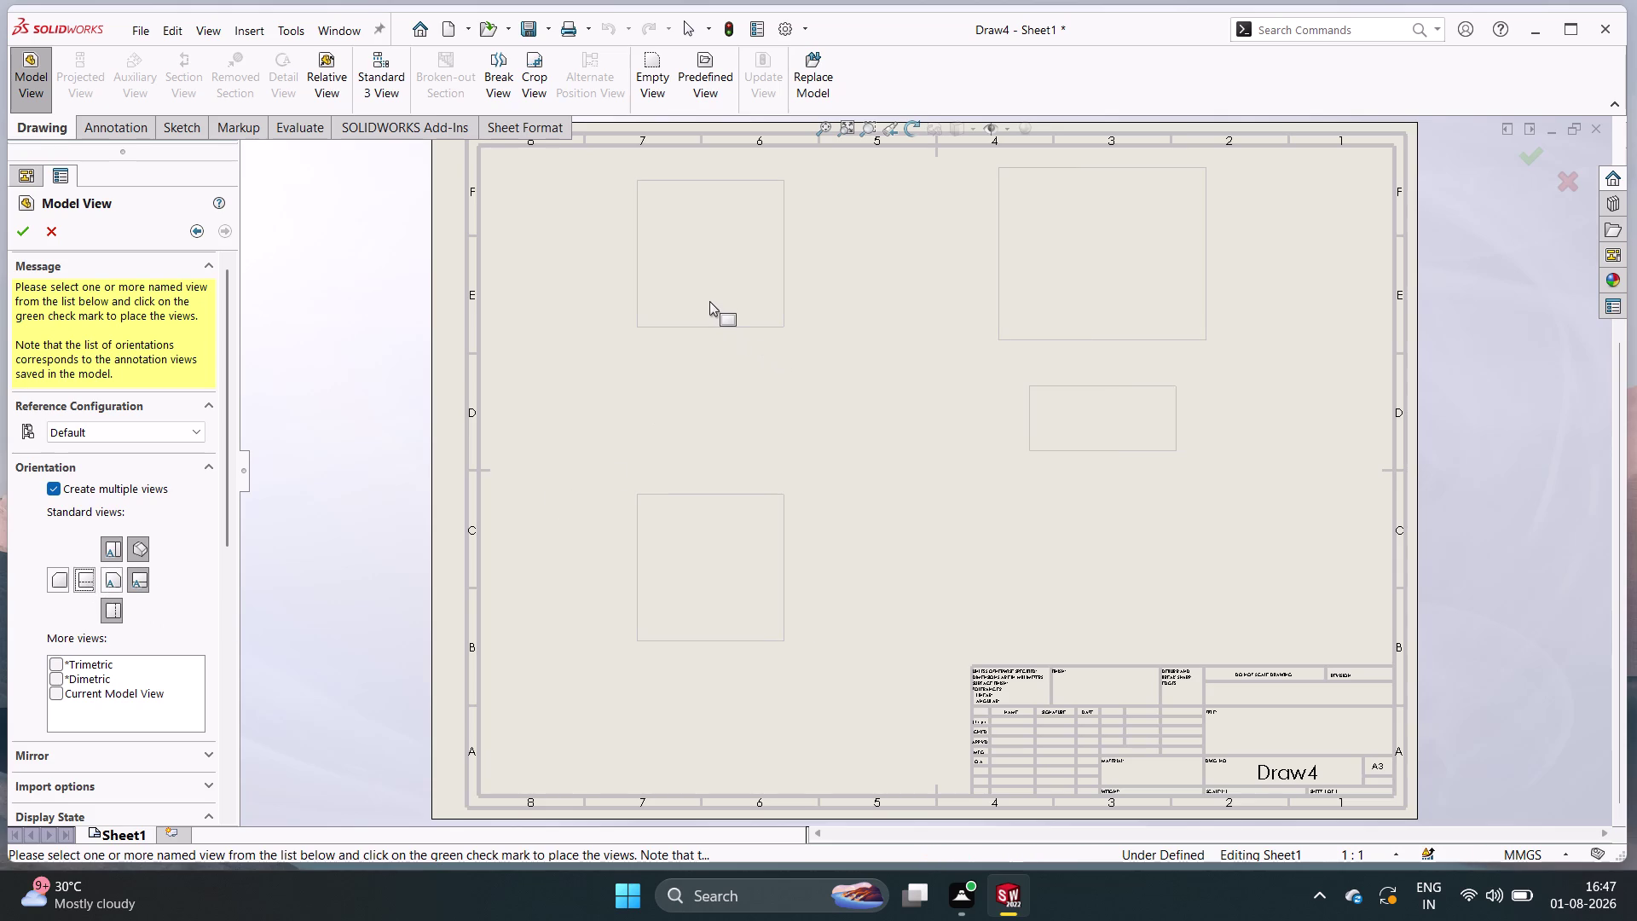
click(804, 433)
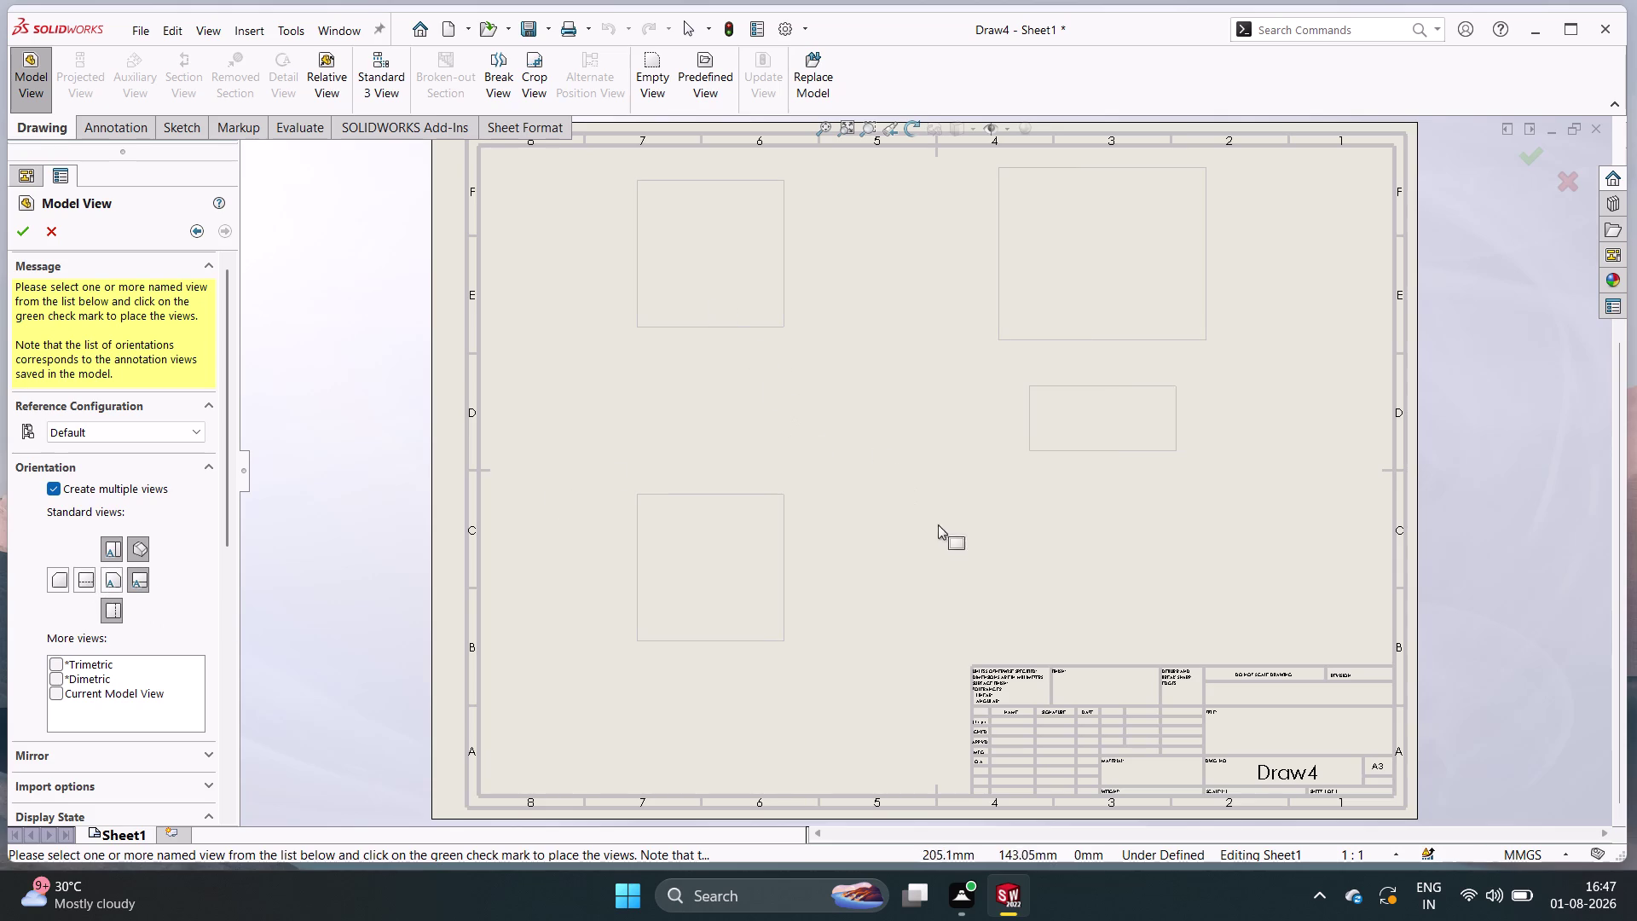
scroll(down, 3)
scroll(down, 3)
scroll(up, 3)
click(17, 226)
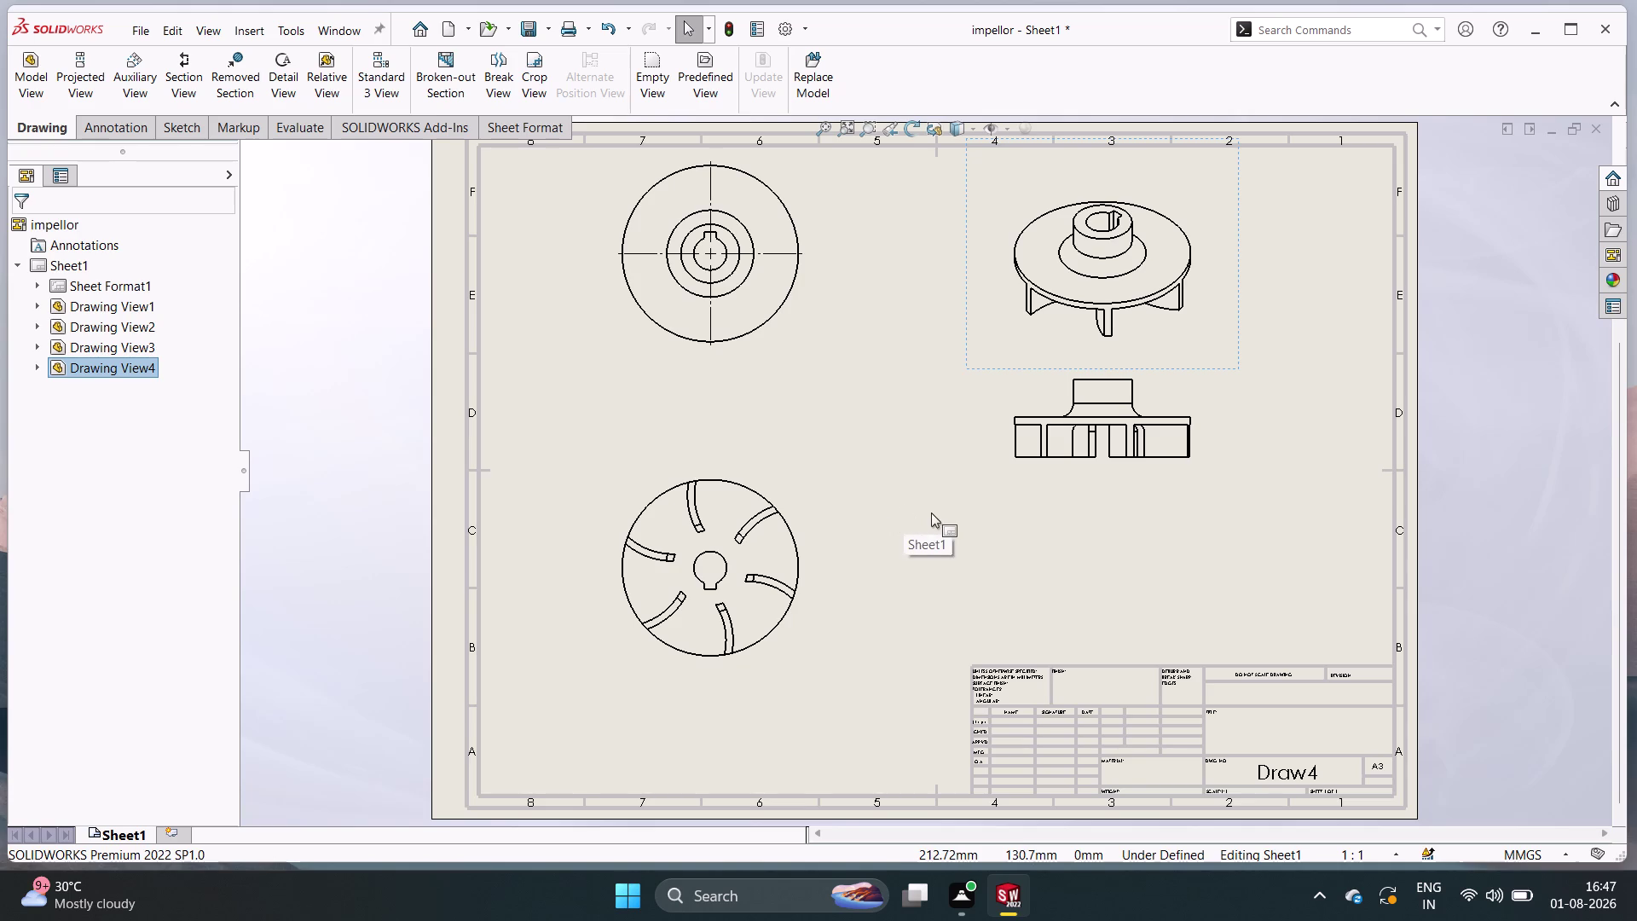
Lower the right-side view on the sheet.
middle_drag(932, 513, 871, 503)
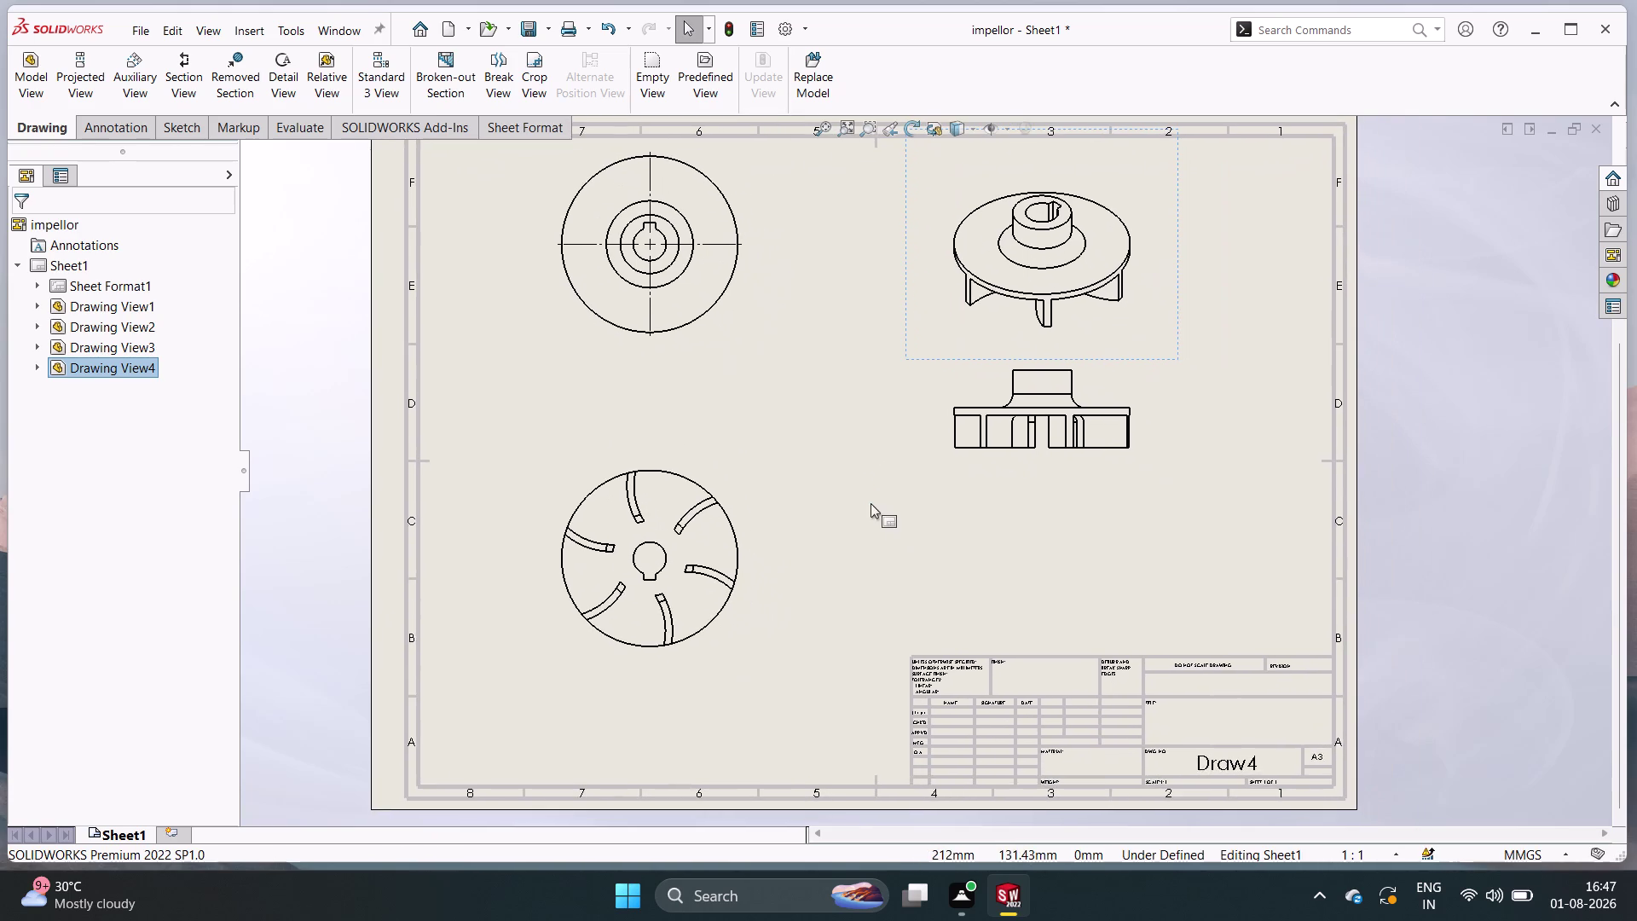
click(942, 459)
drag(940, 459, 951, 493)
triple_click(954, 499)
click(954, 498)
drag(960, 517, 978, 554)
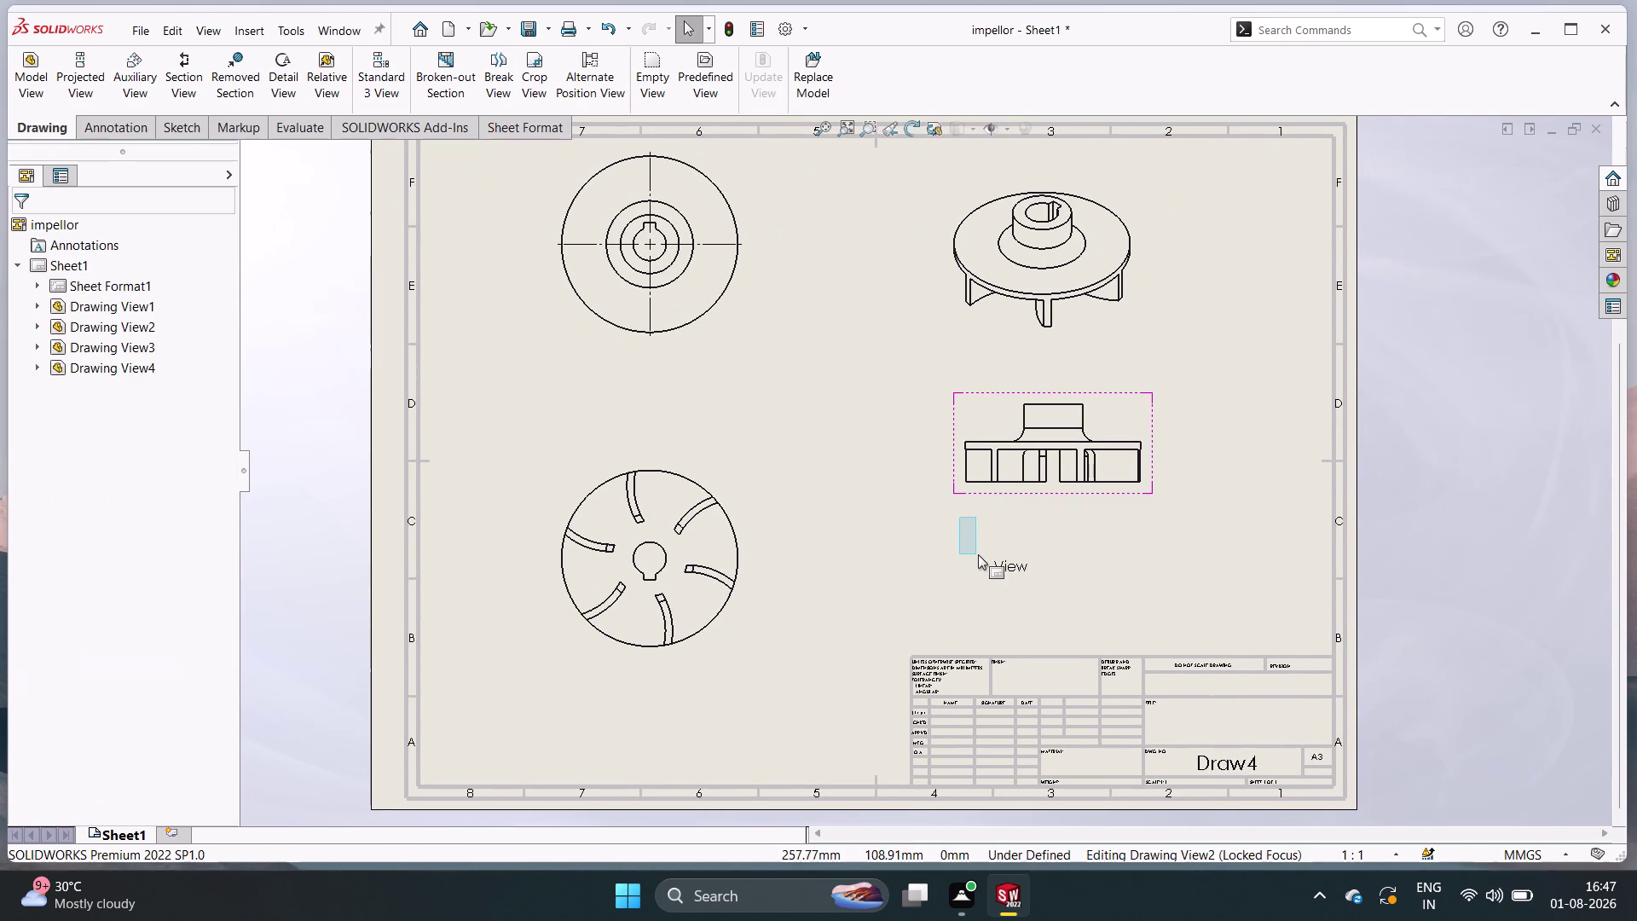
drag(978, 555, 985, 570)
click(985, 569)
click(952, 488)
click(963, 503)
double_click(972, 513)
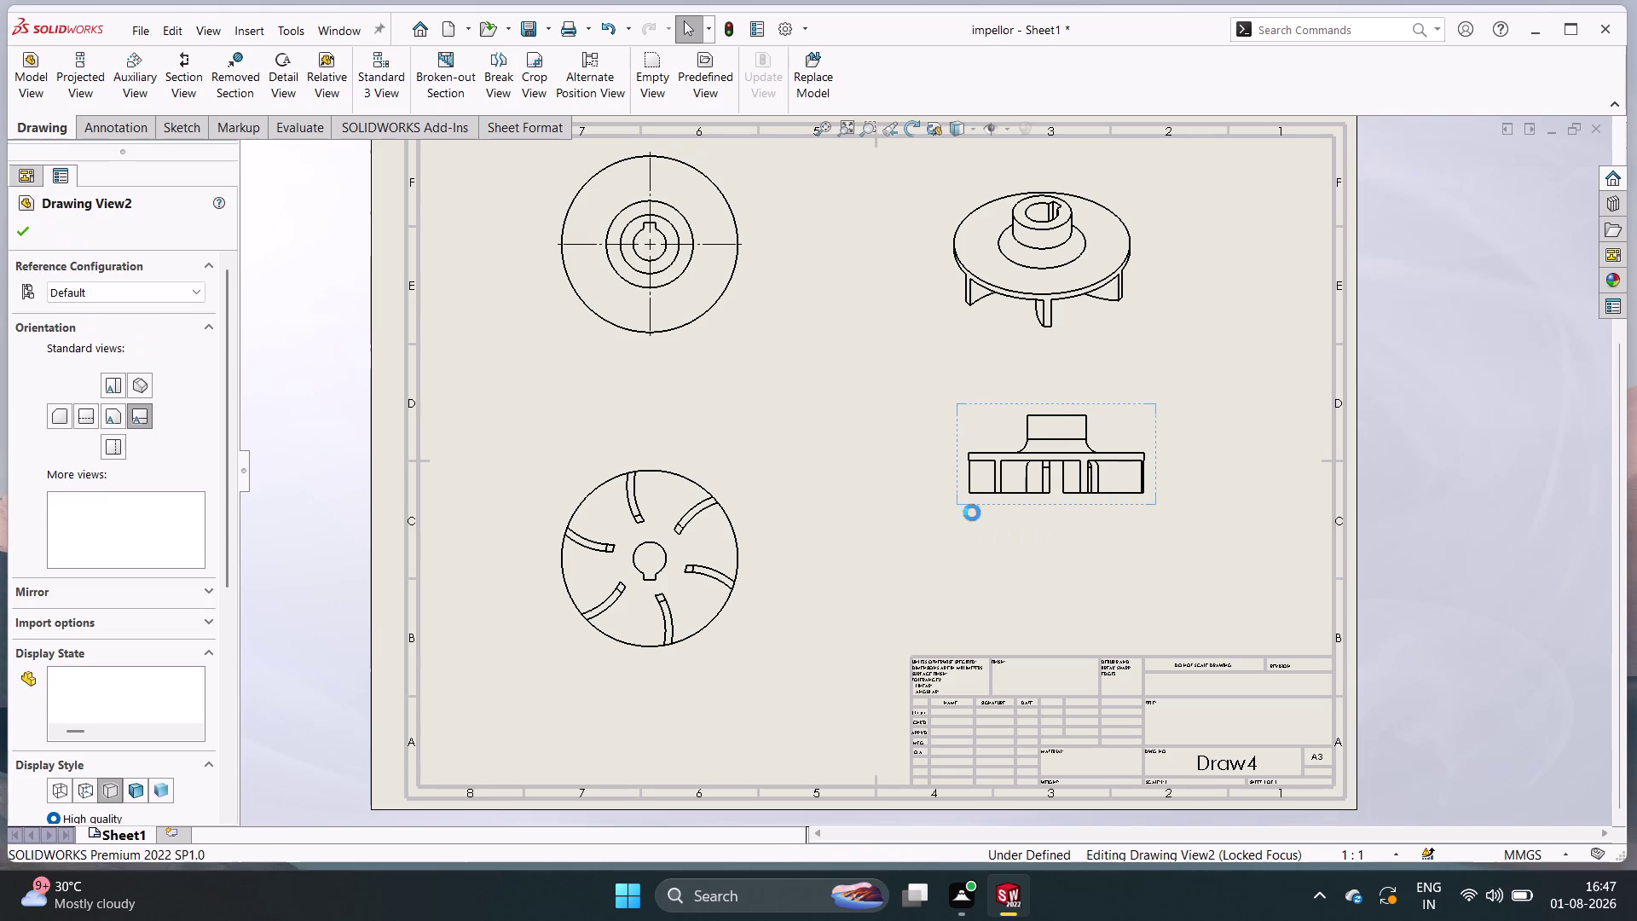
Shift the side view further down and to the right.
drag(975, 514, 989, 527)
drag(984, 523, 996, 532)
click(1008, 544)
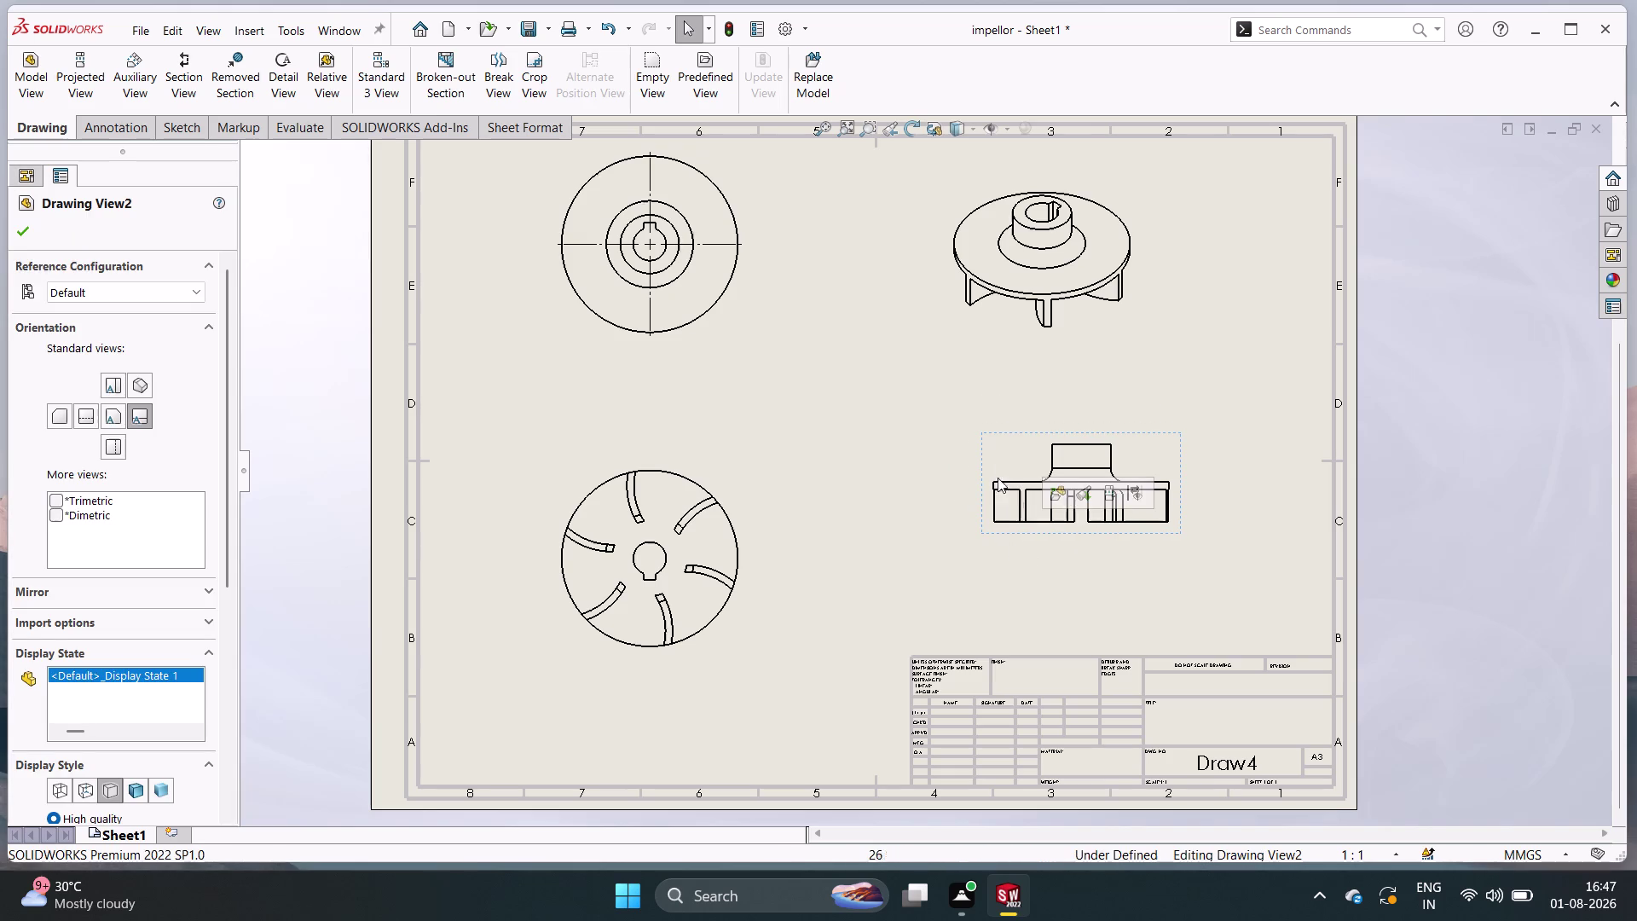
click(1048, 361)
drag(1048, 361, 1078, 384)
drag(1079, 384, 1088, 390)
click(1078, 365)
drag(1078, 365, 1132, 387)
click(1131, 387)
drag(1105, 352, 1133, 371)
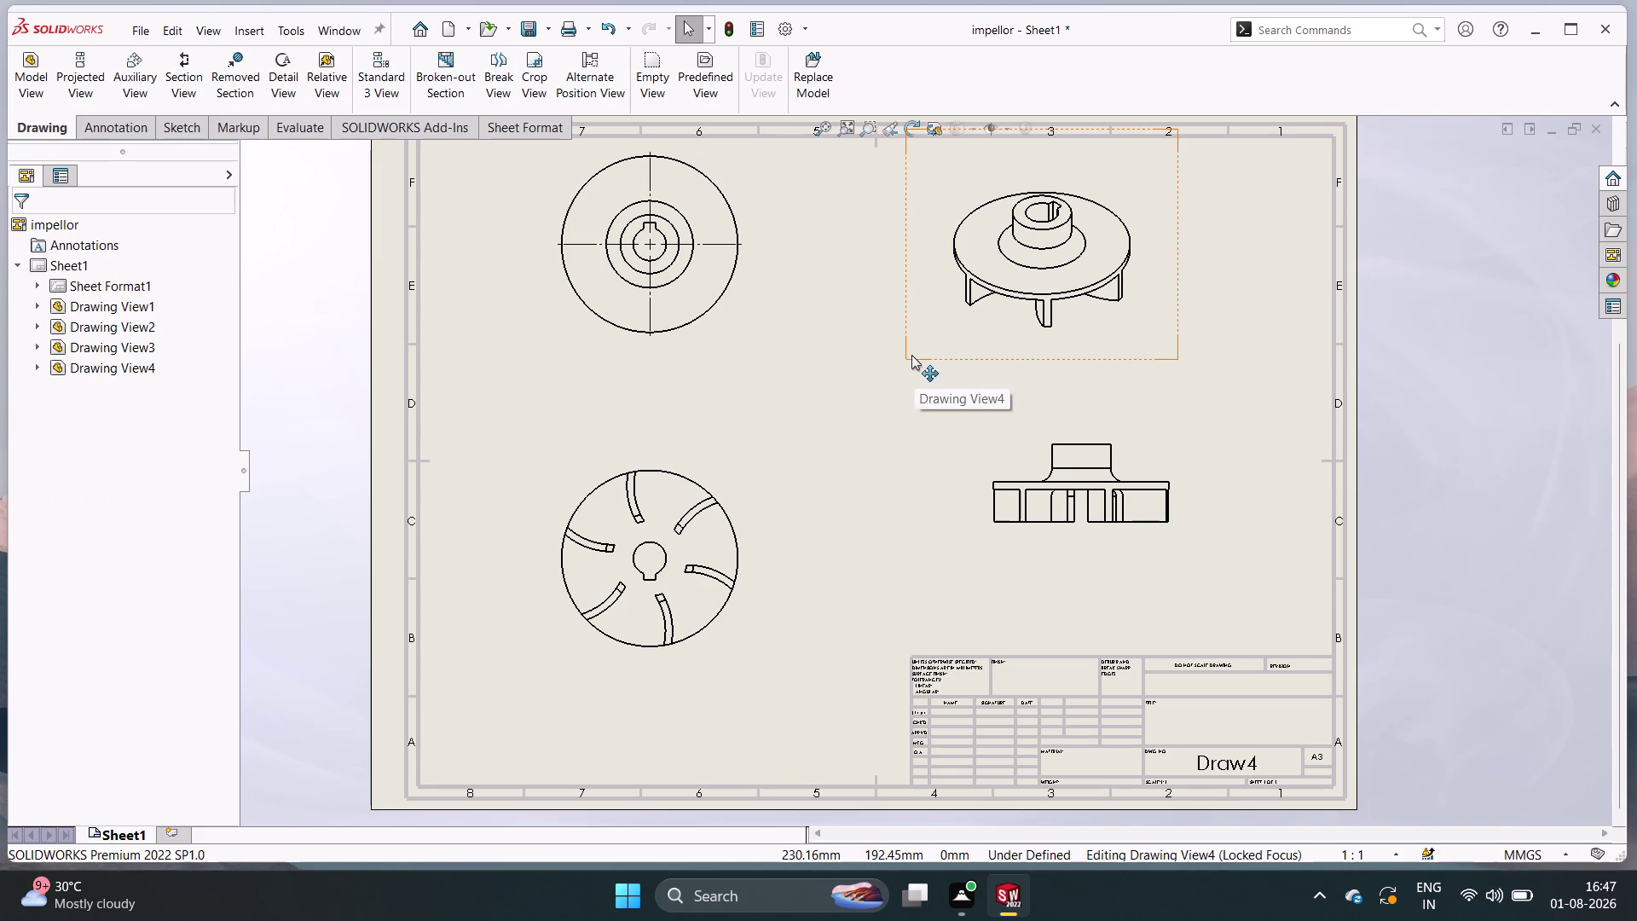
Move the isometric view away from the top edge and reposition the top-left end view.
drag(911, 355, 960, 384)
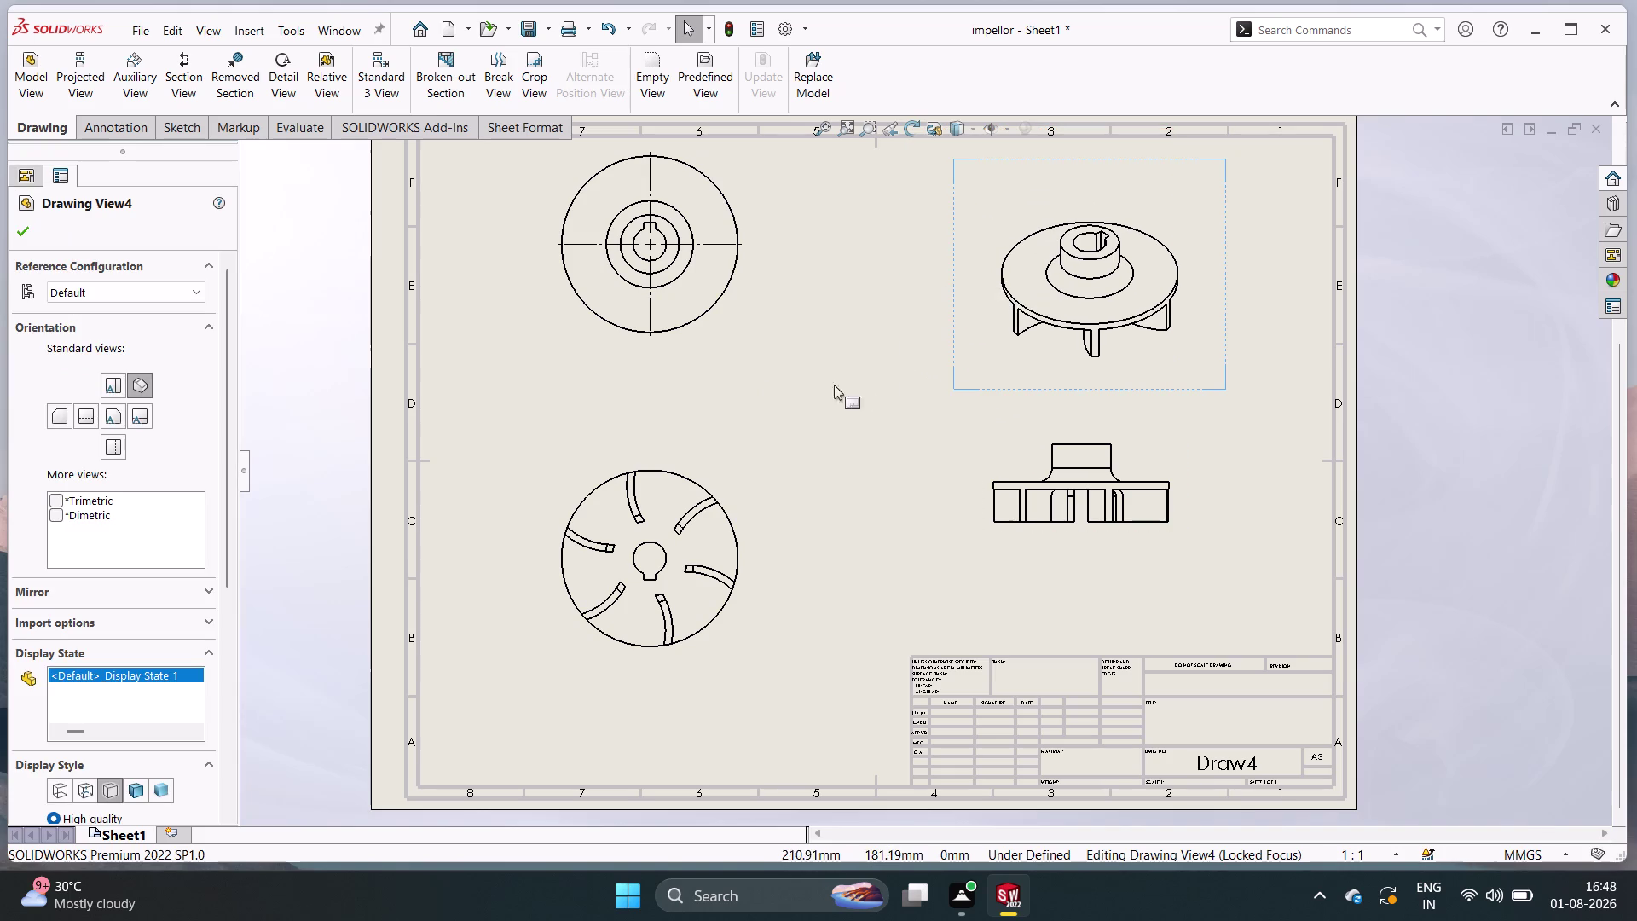
drag(706, 341, 729, 363)
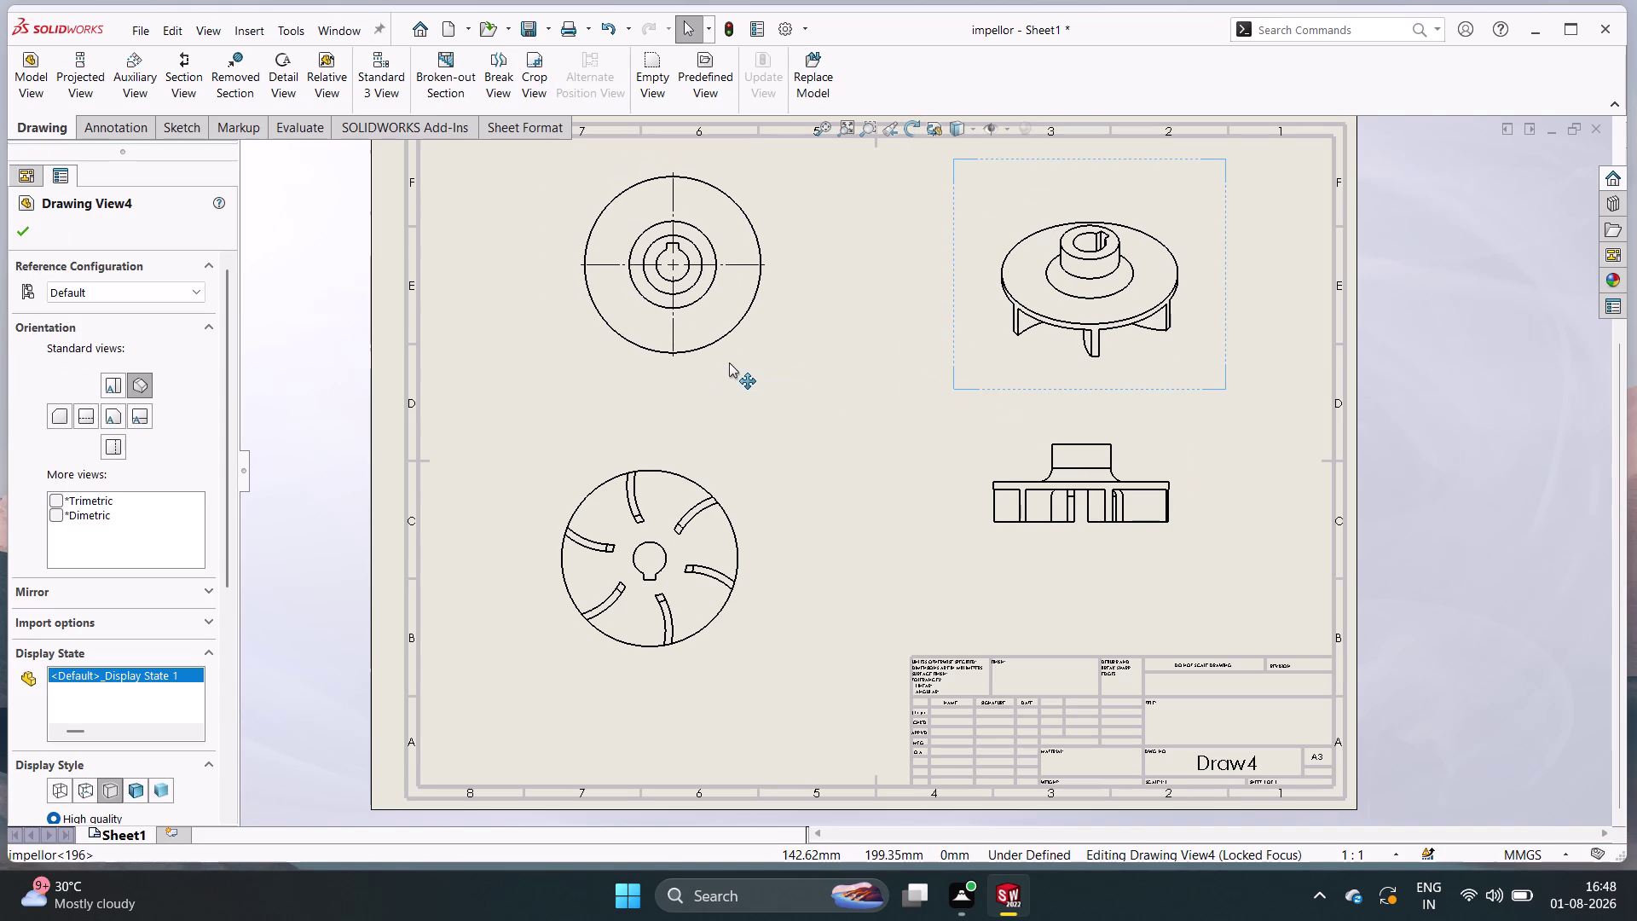
drag(729, 362, 703, 384)
click(703, 384)
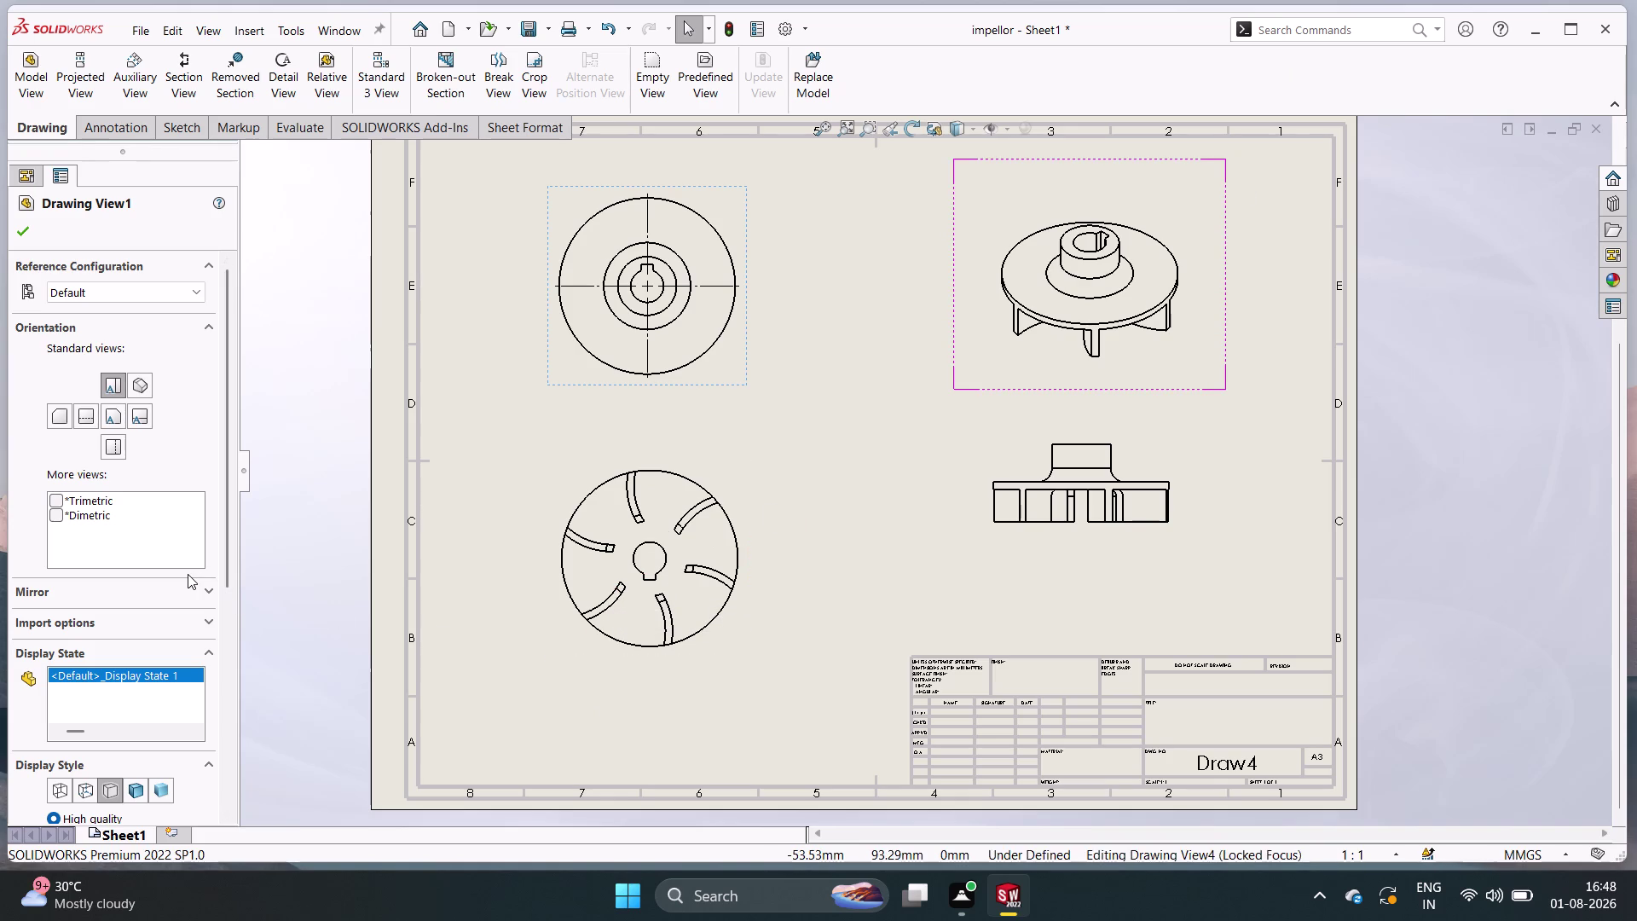
Try shading the top-left end view, then revert it to Hidden Lines Removed.
scroll(down, 3)
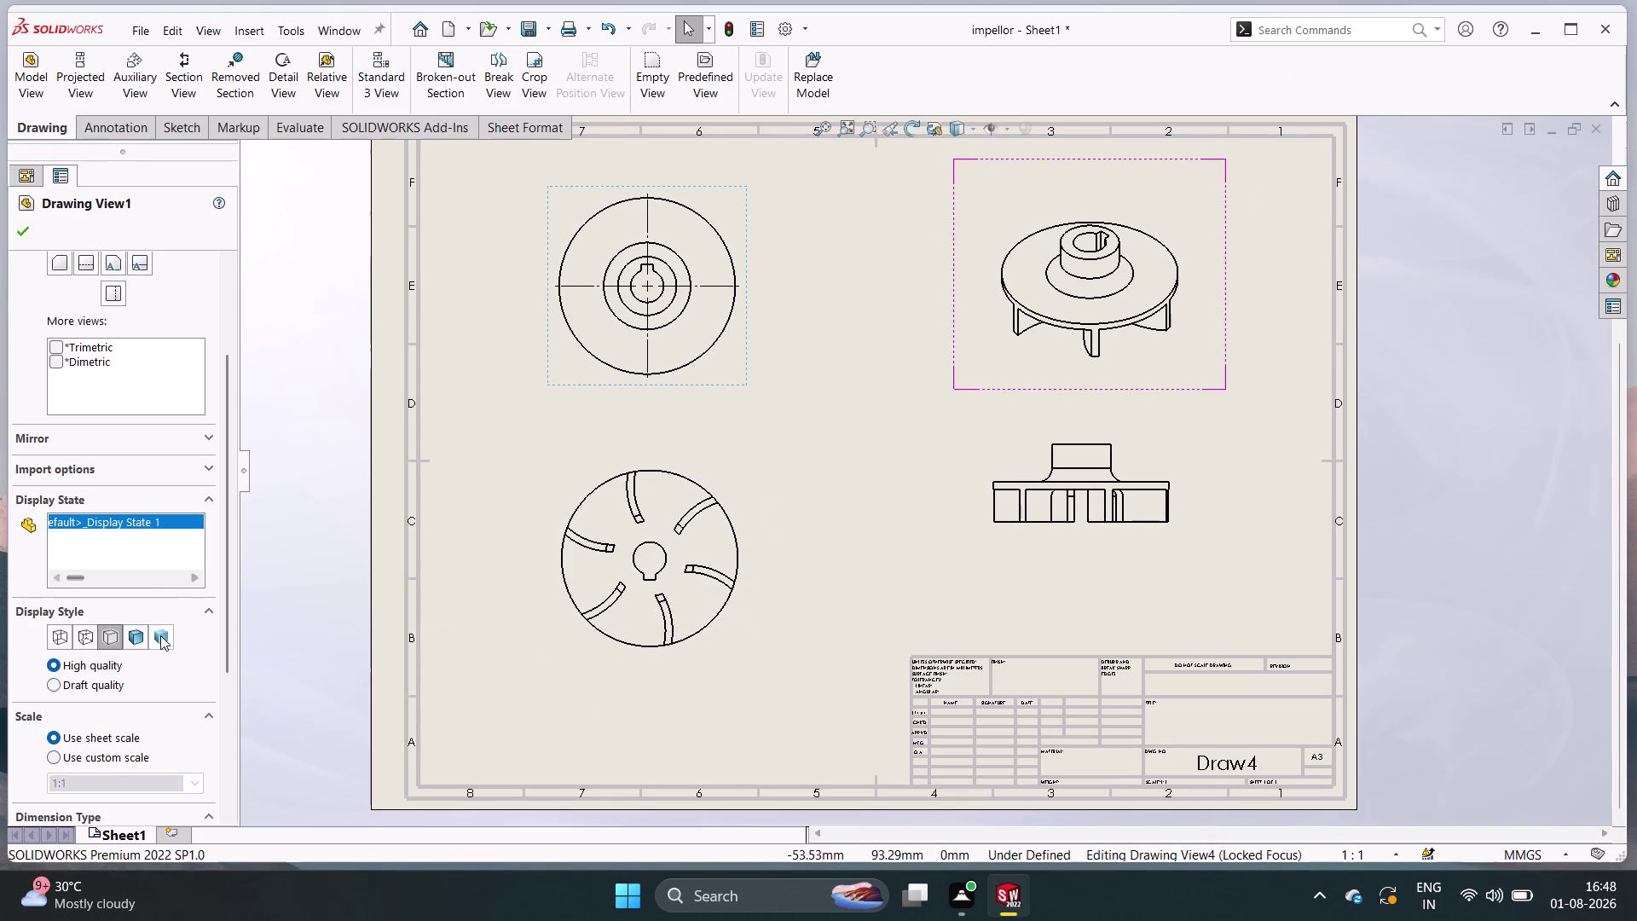
click(160, 635)
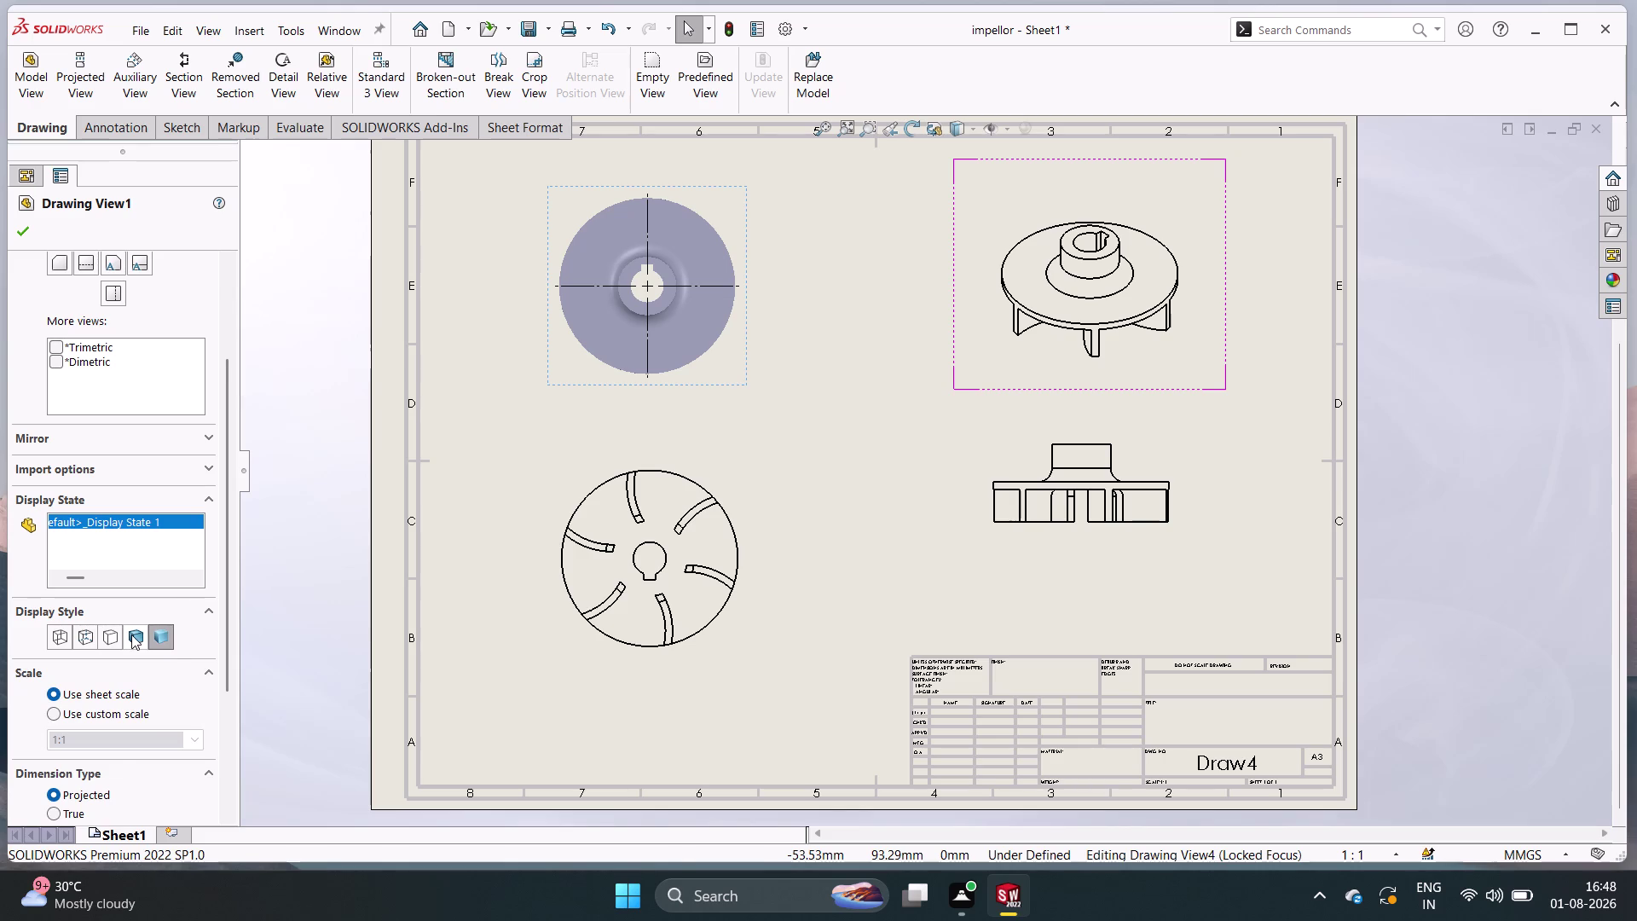
click(132, 635)
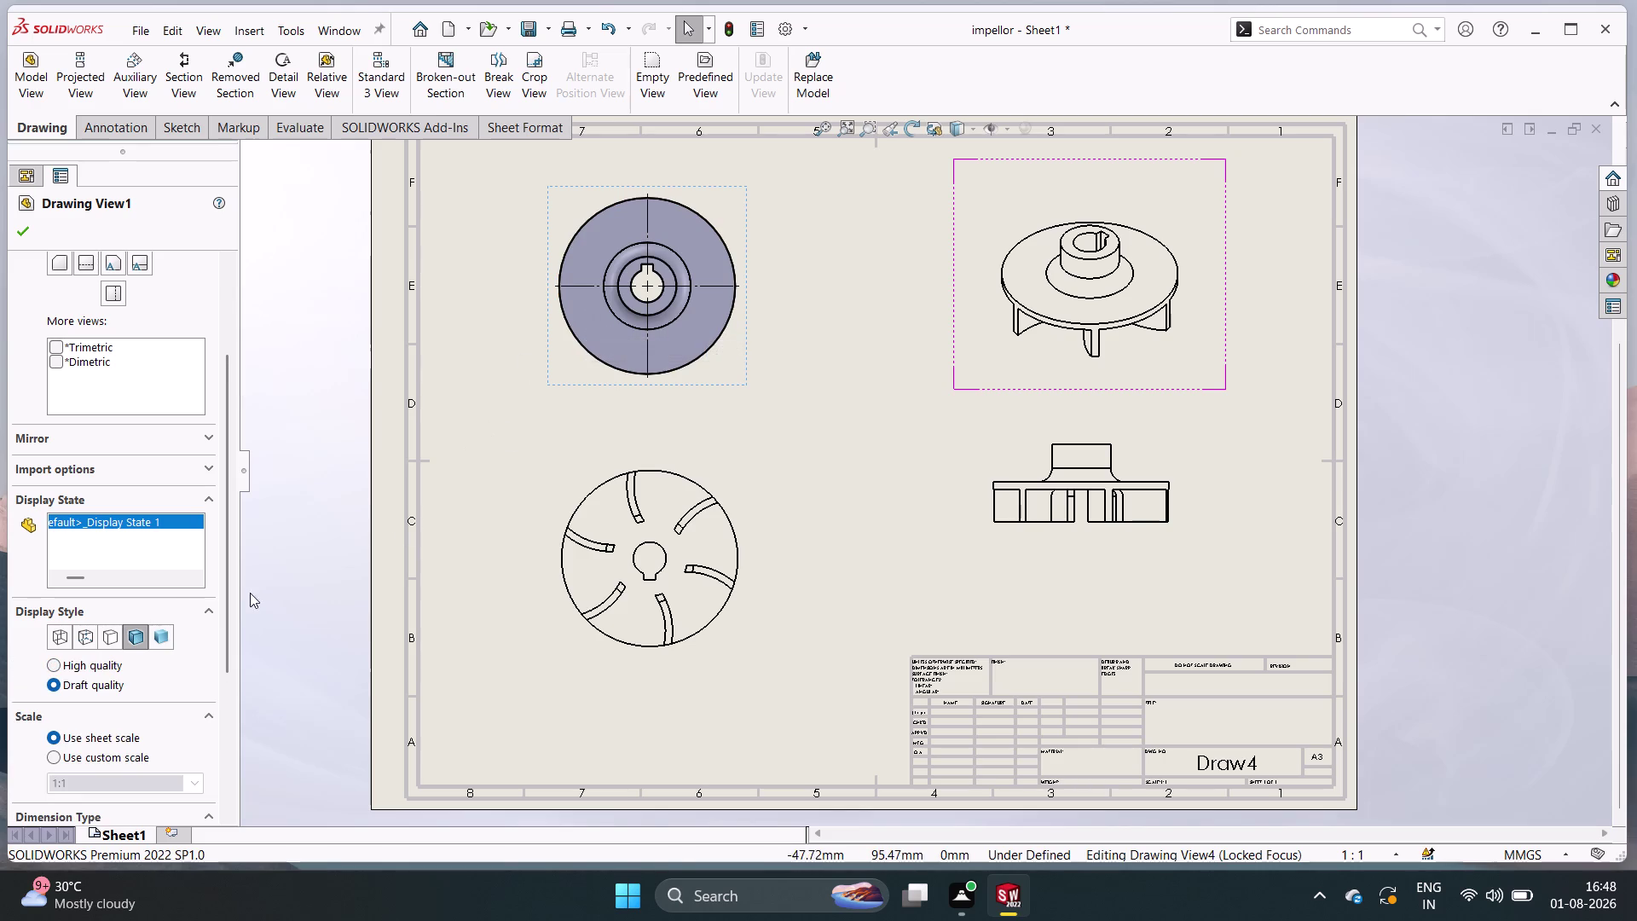
click(132, 643)
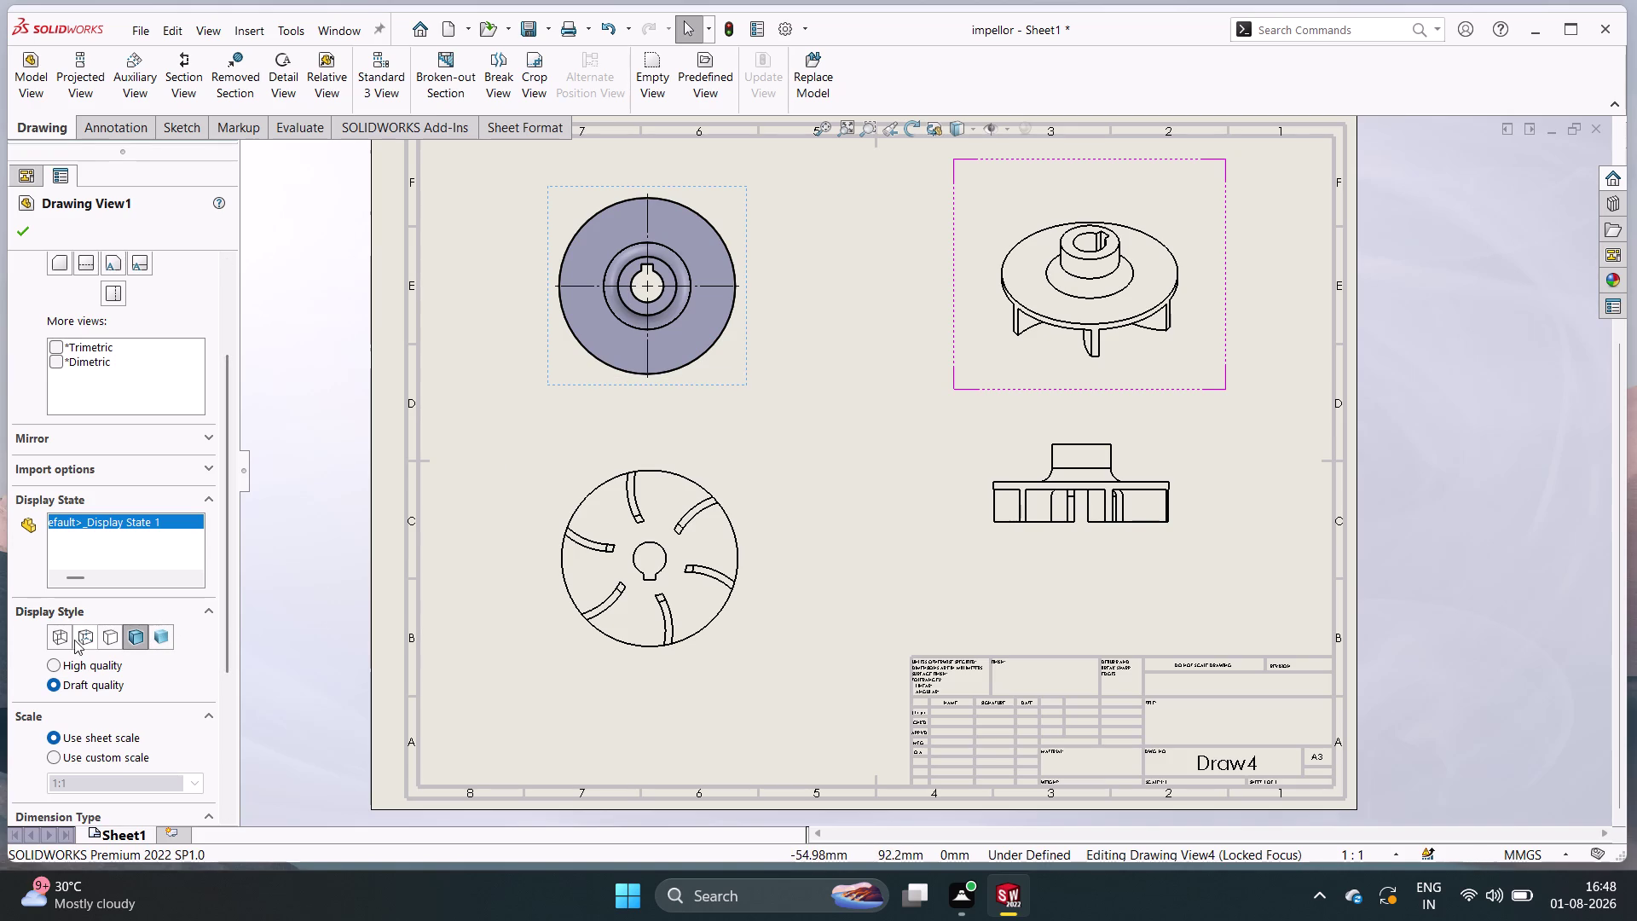
click(105, 640)
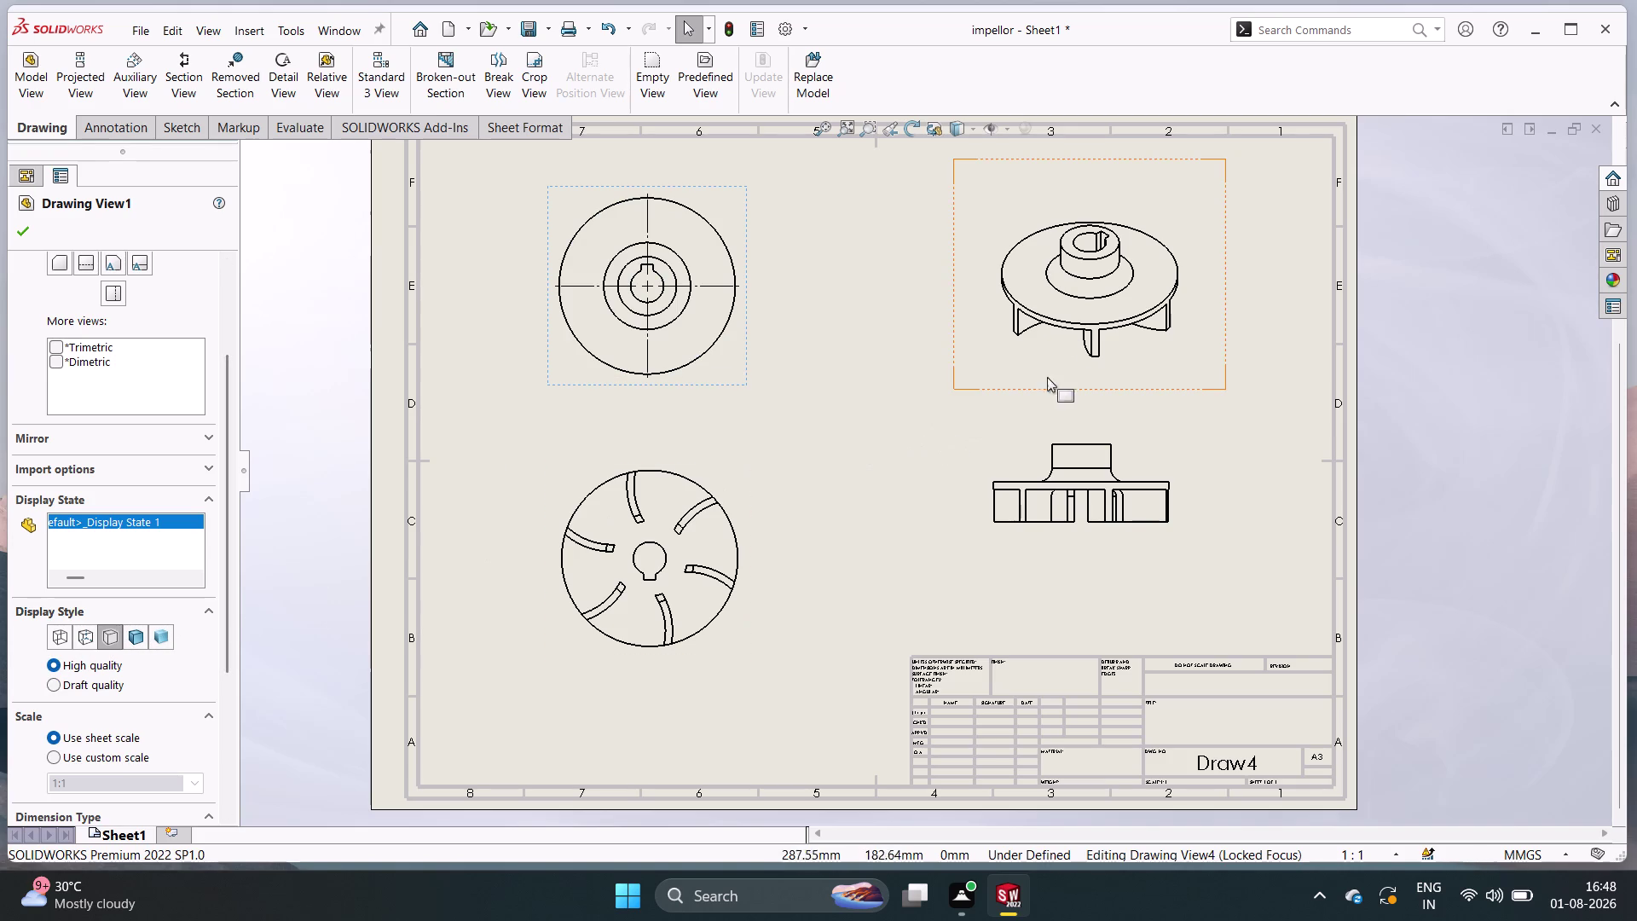
Set the isometric view (Drawing View4) to Shaded With Edges and confirm.
click(1075, 325)
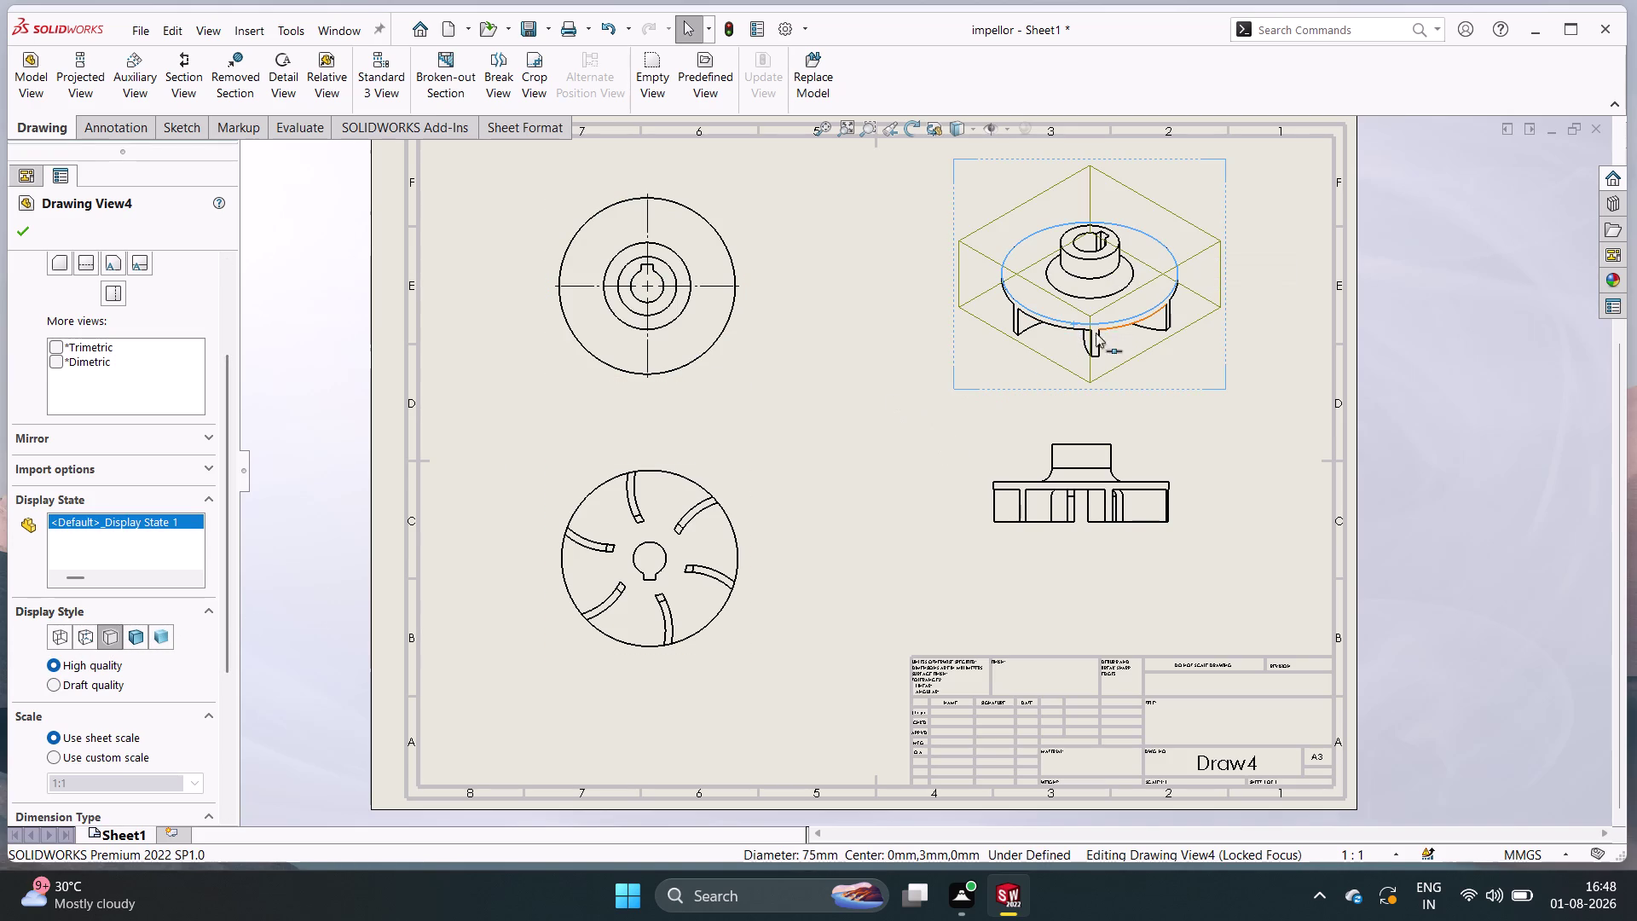
click(132, 634)
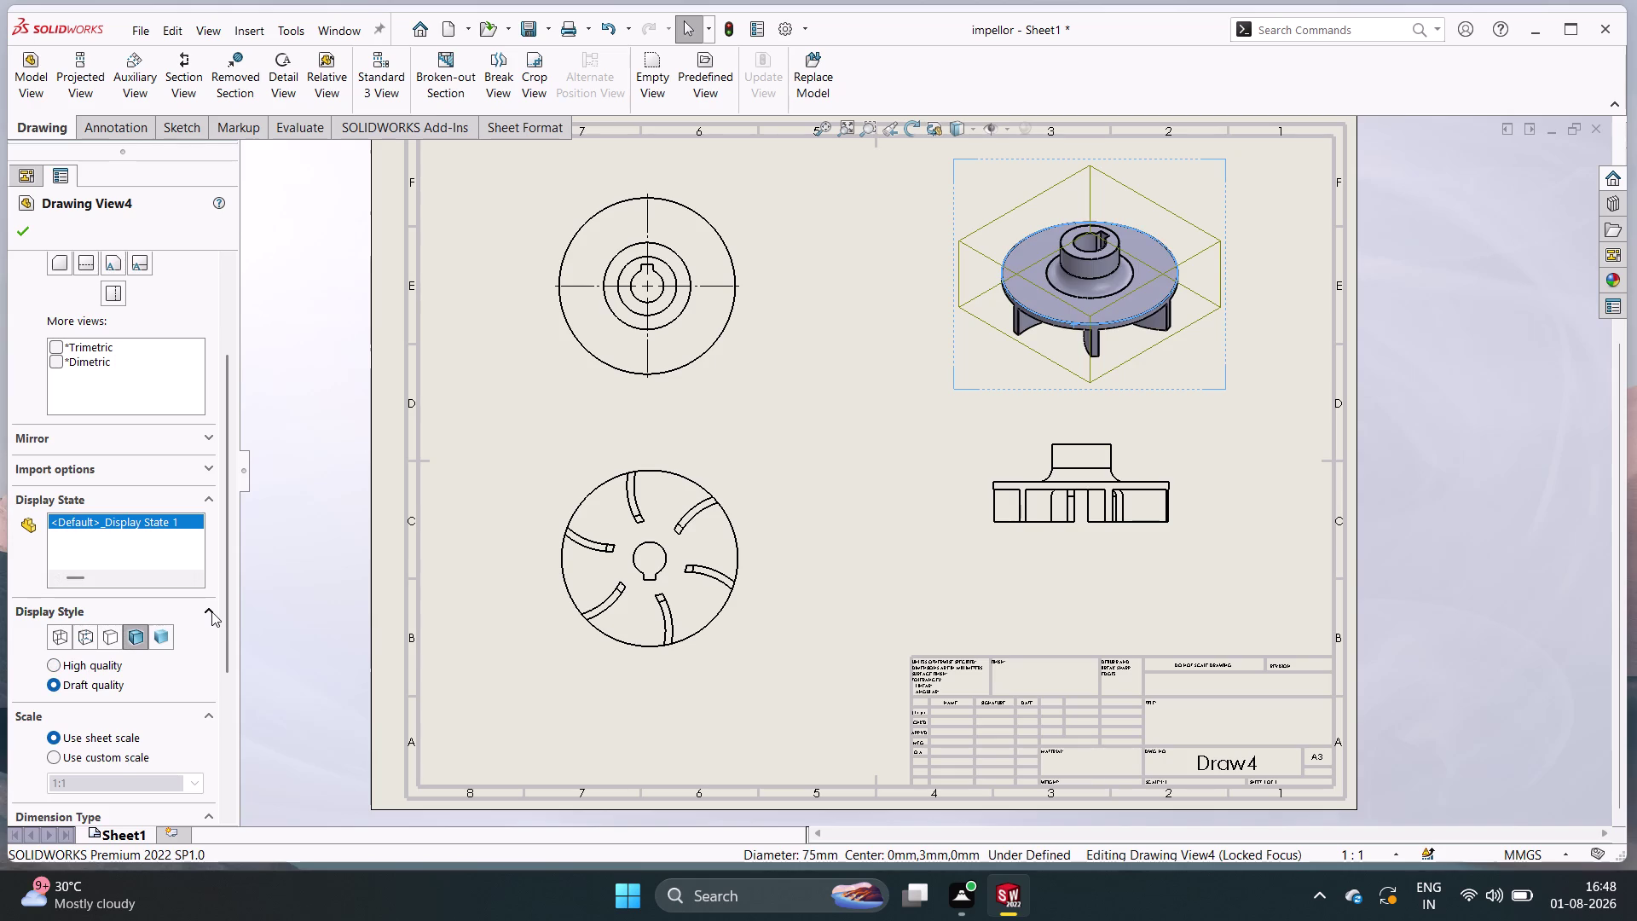
double_click(27, 233)
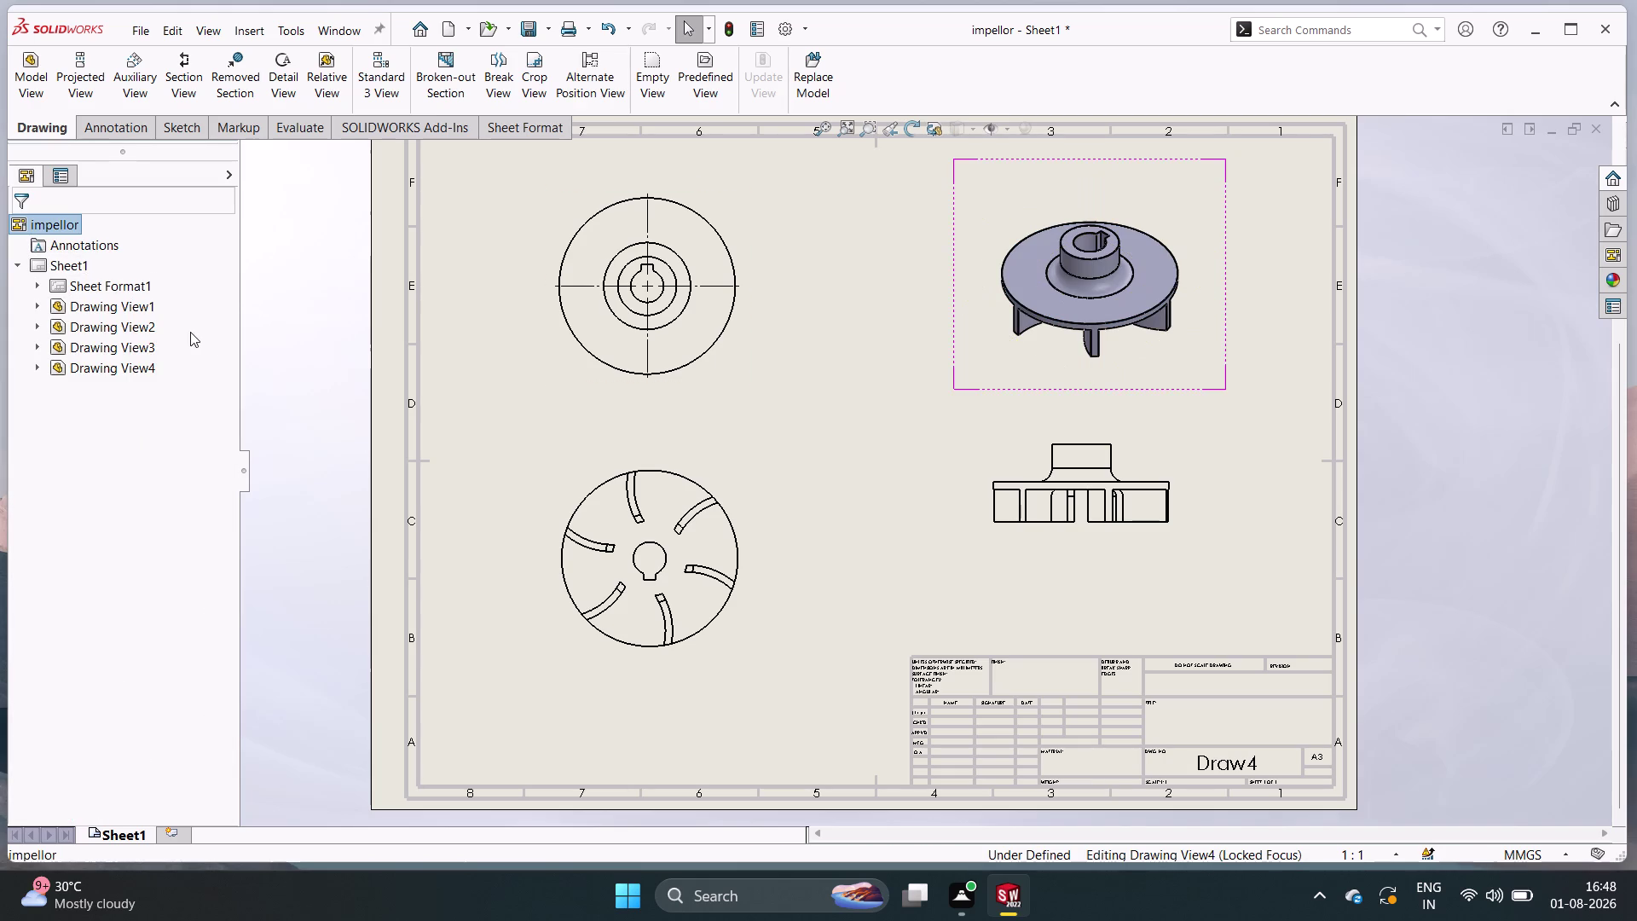
right_drag(229, 331, 561, 280)
right_click(561, 280)
right_click(561, 280)
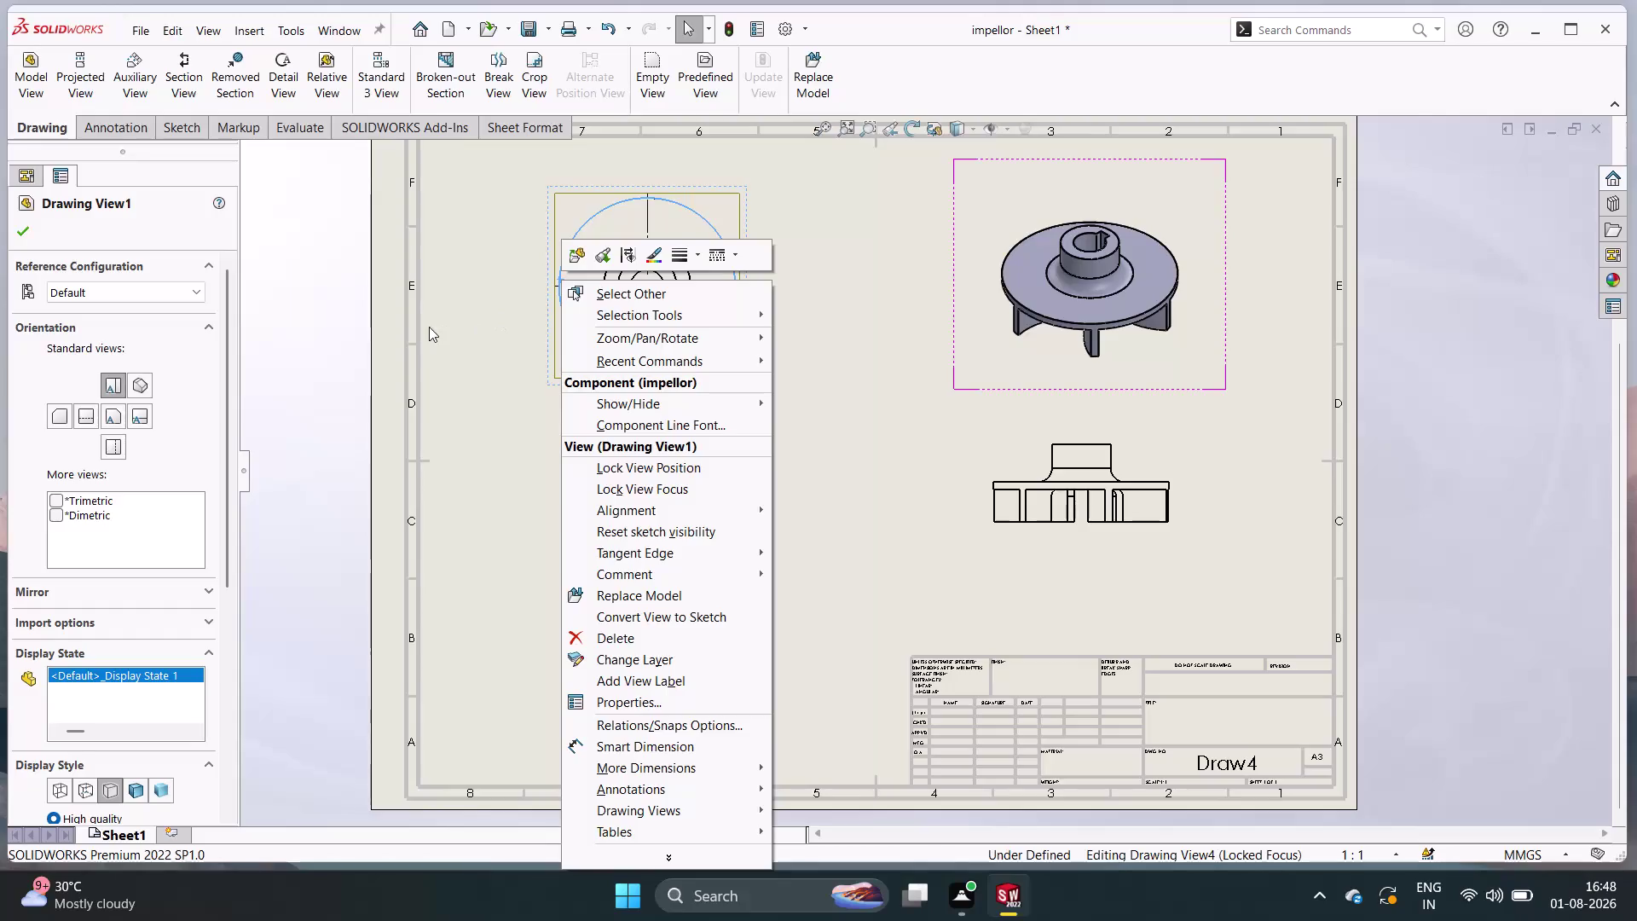
Clear the view options and stray balloon placement before dimensioning the impellor views.
click(315, 341)
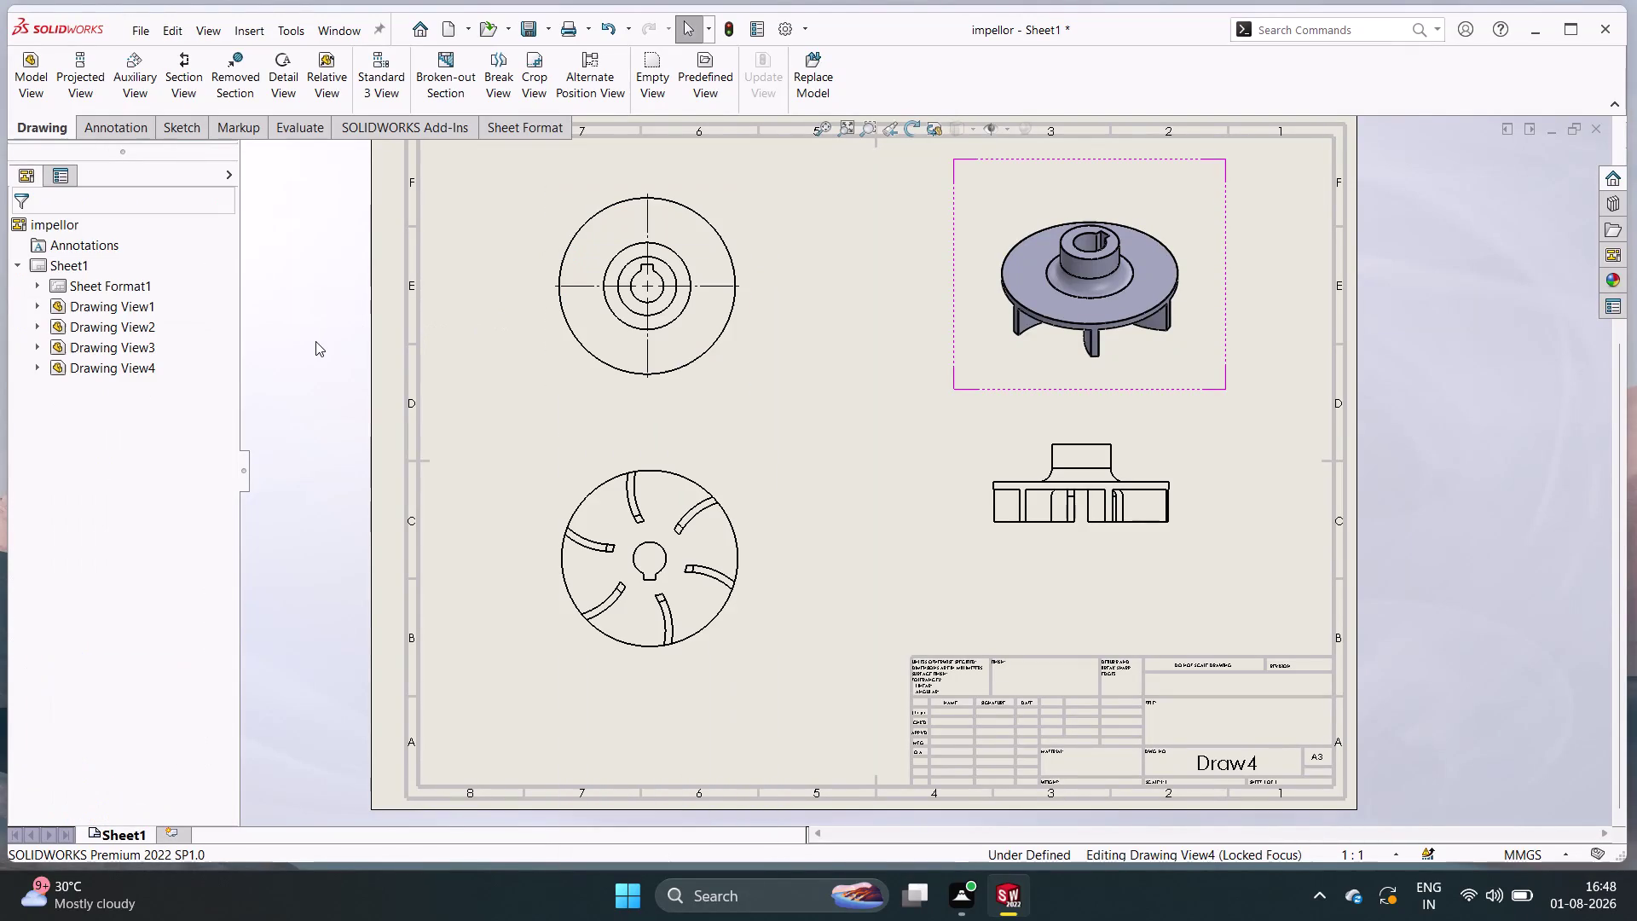
right_drag(315, 341, 517, 363)
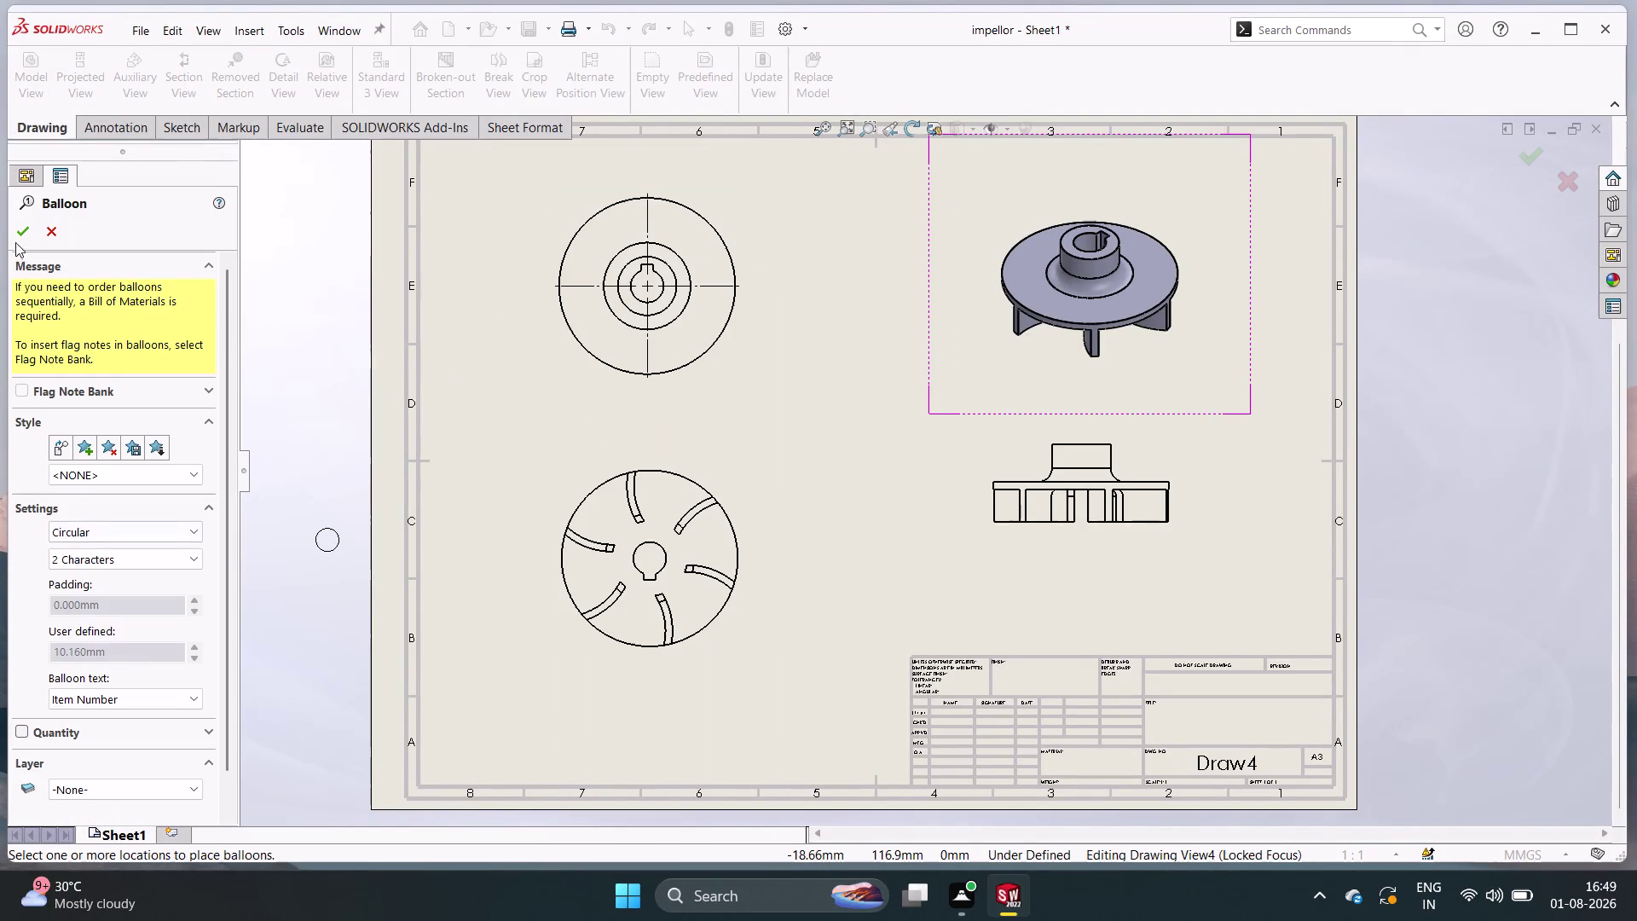
double_click(48, 234)
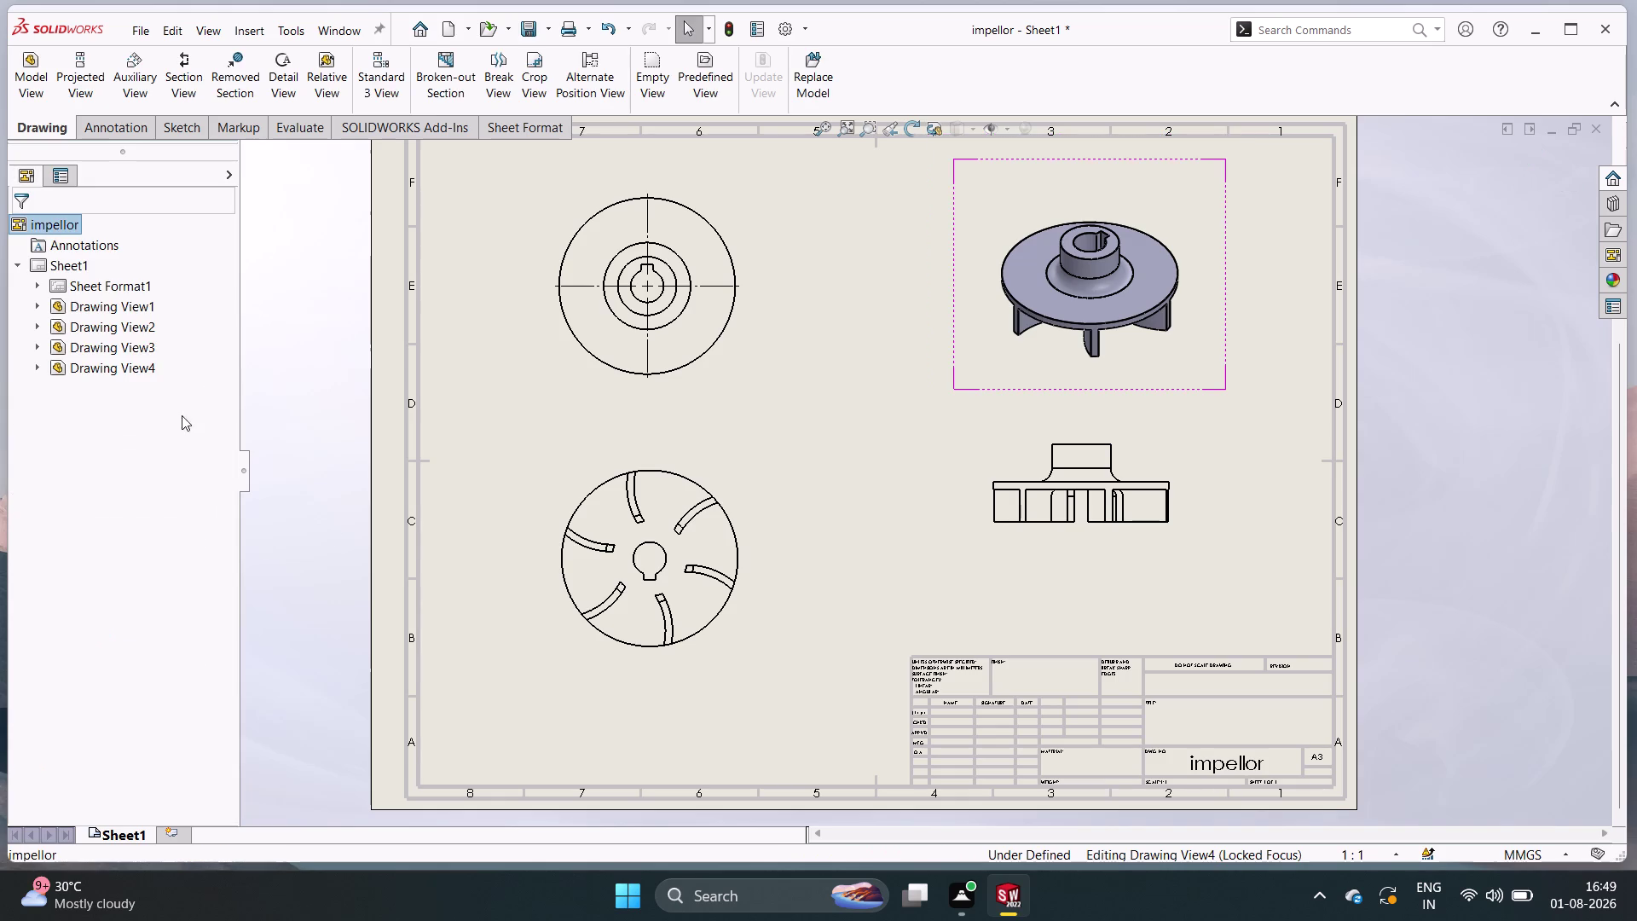
right_drag(487, 418, 484, 323)
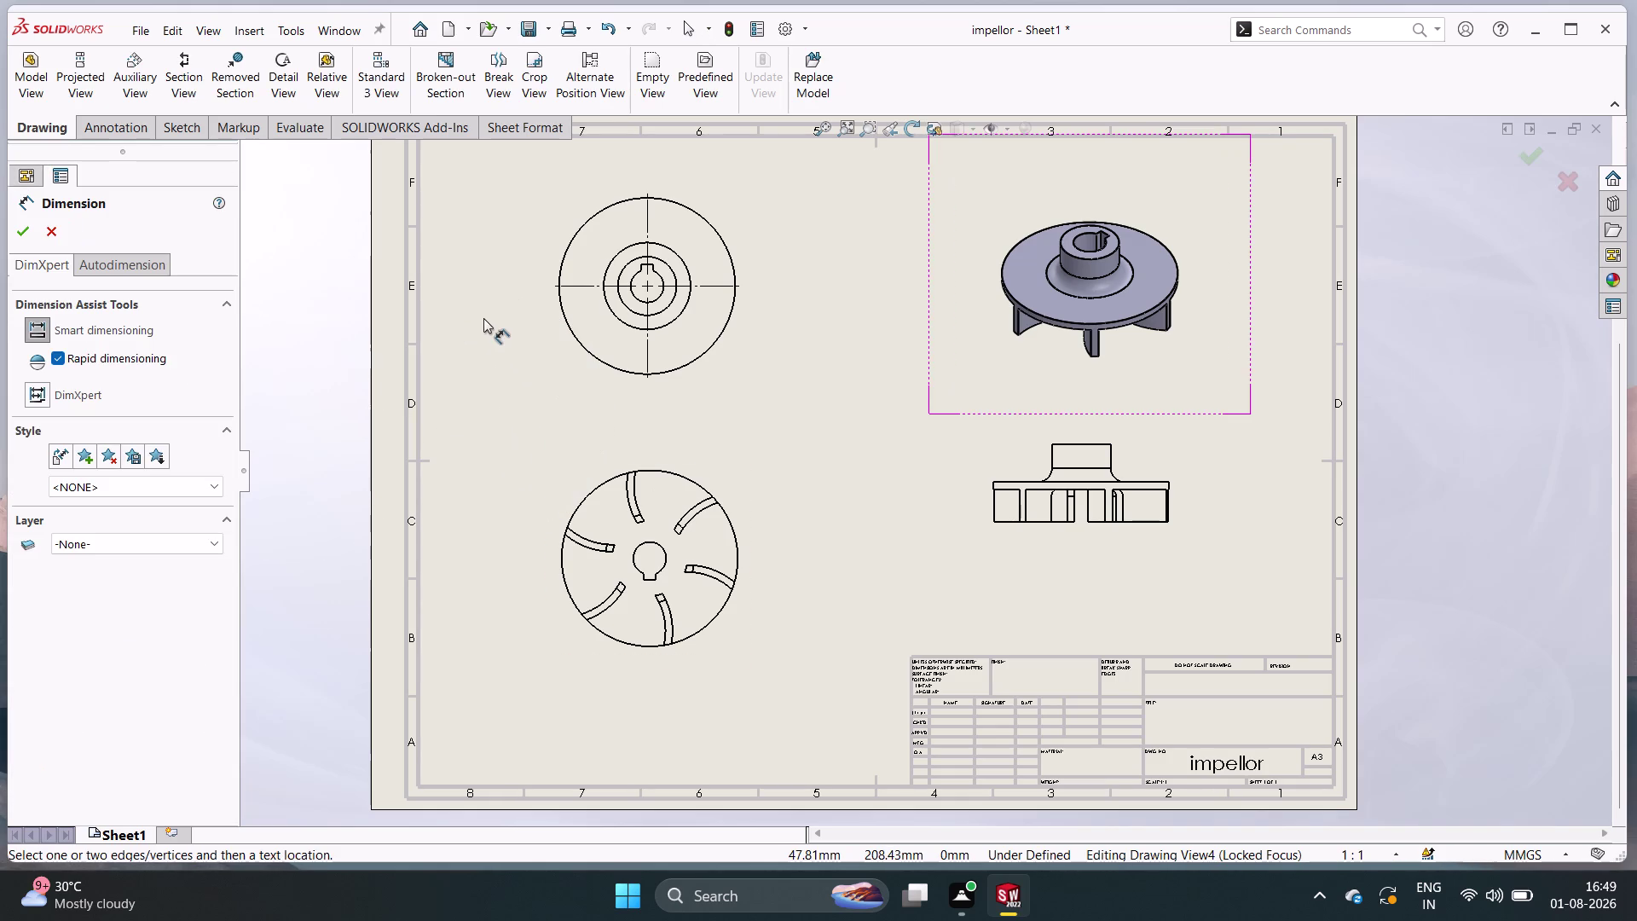
Place a new note box beside the bottom view with a mouse gesture.
right_drag(483, 323, 484, 318)
right_click(484, 318)
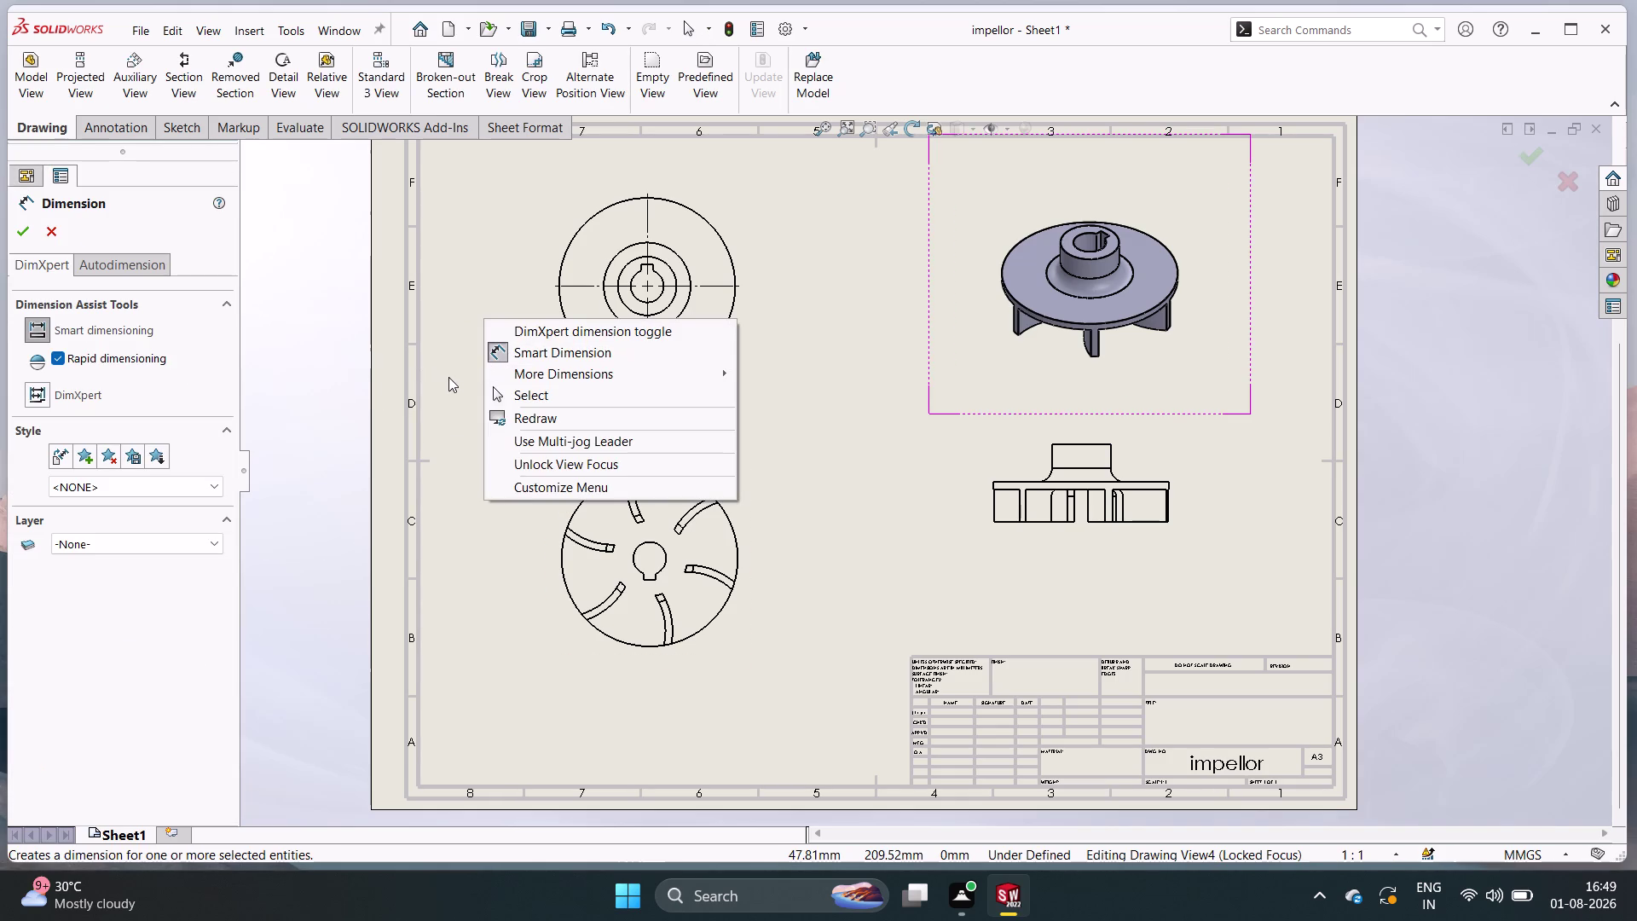
click(453, 379)
right_drag(453, 380, 447, 464)
right_click(448, 463)
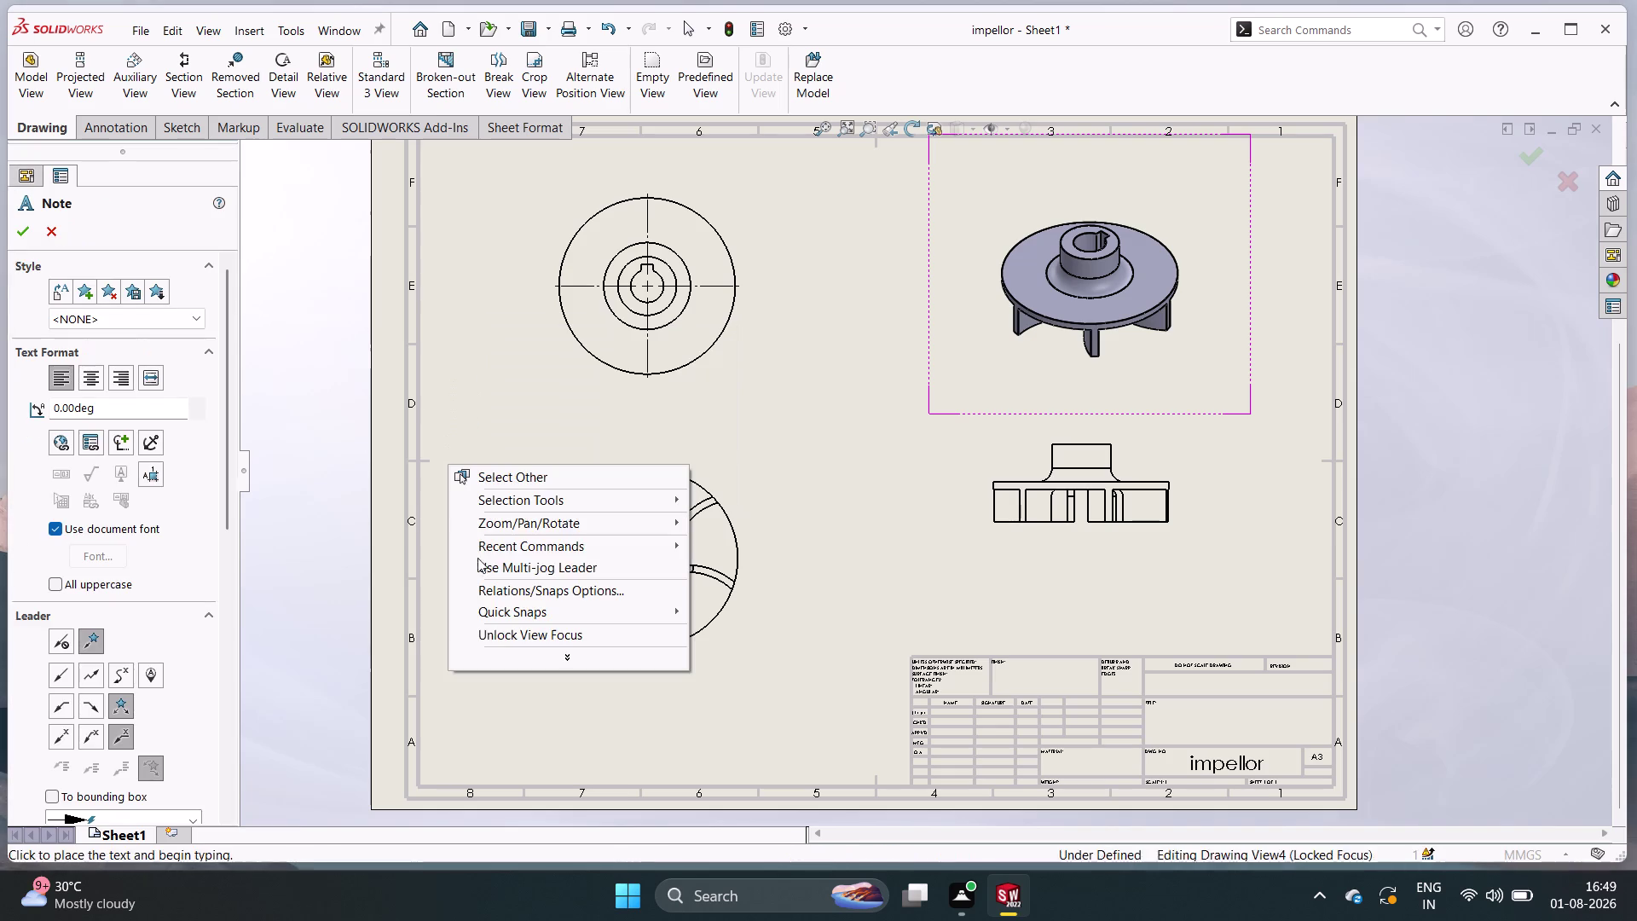
click(564, 727)
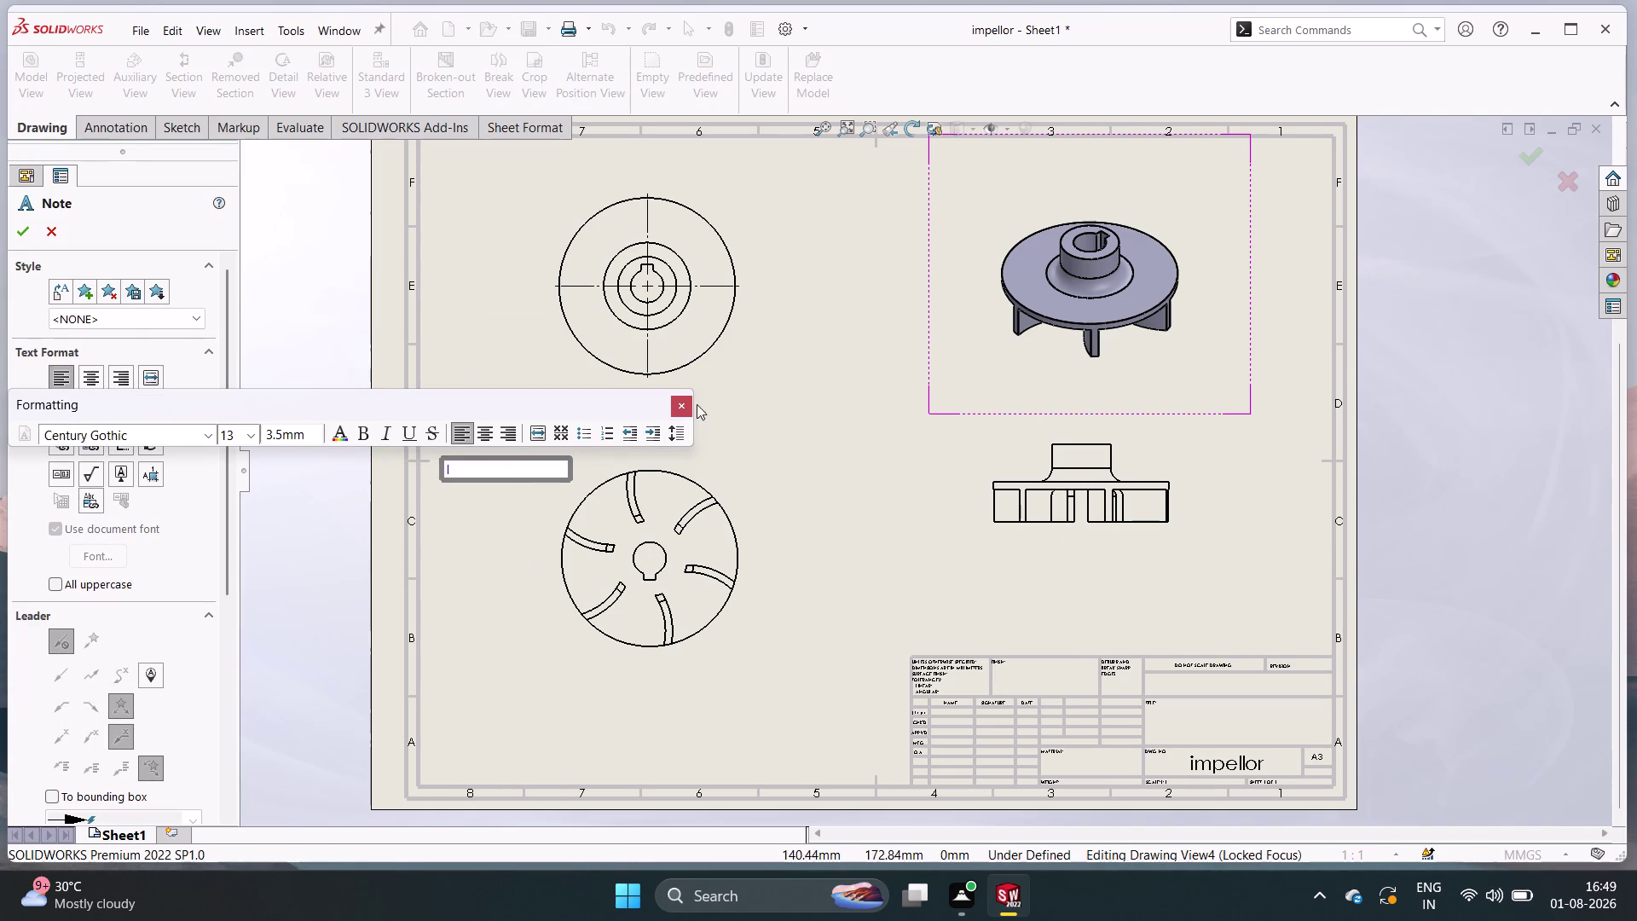
click(684, 413)
Leave the note empty and cancel the Note command with Esc.
right_drag(764, 468, 760, 436)
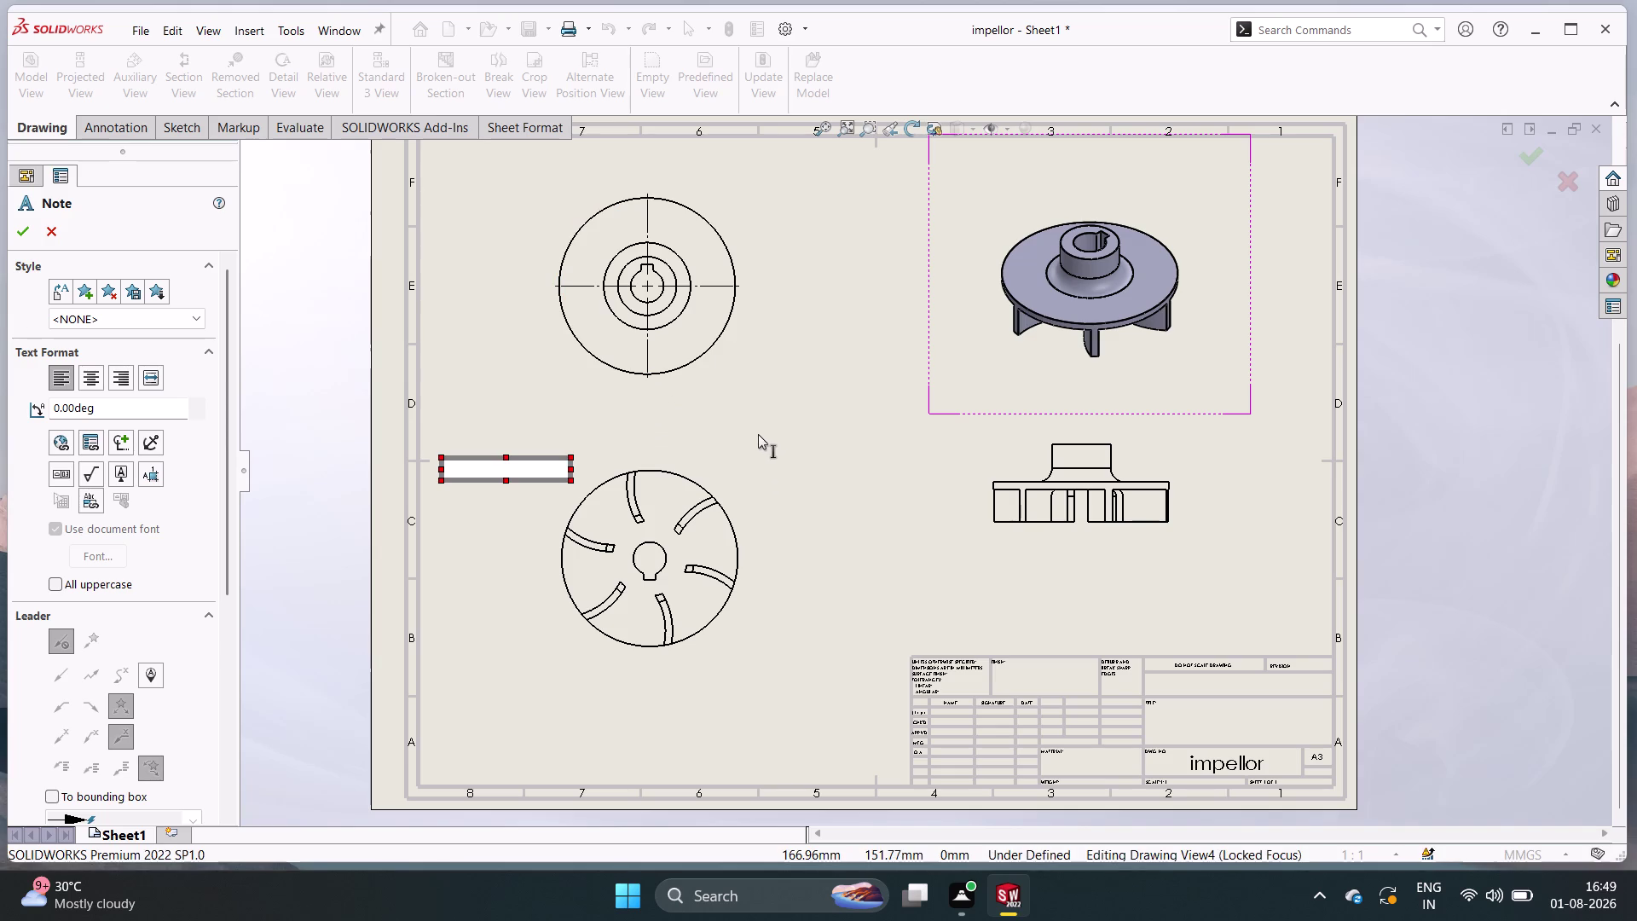
right_drag(760, 436, 766, 363)
click(728, 309)
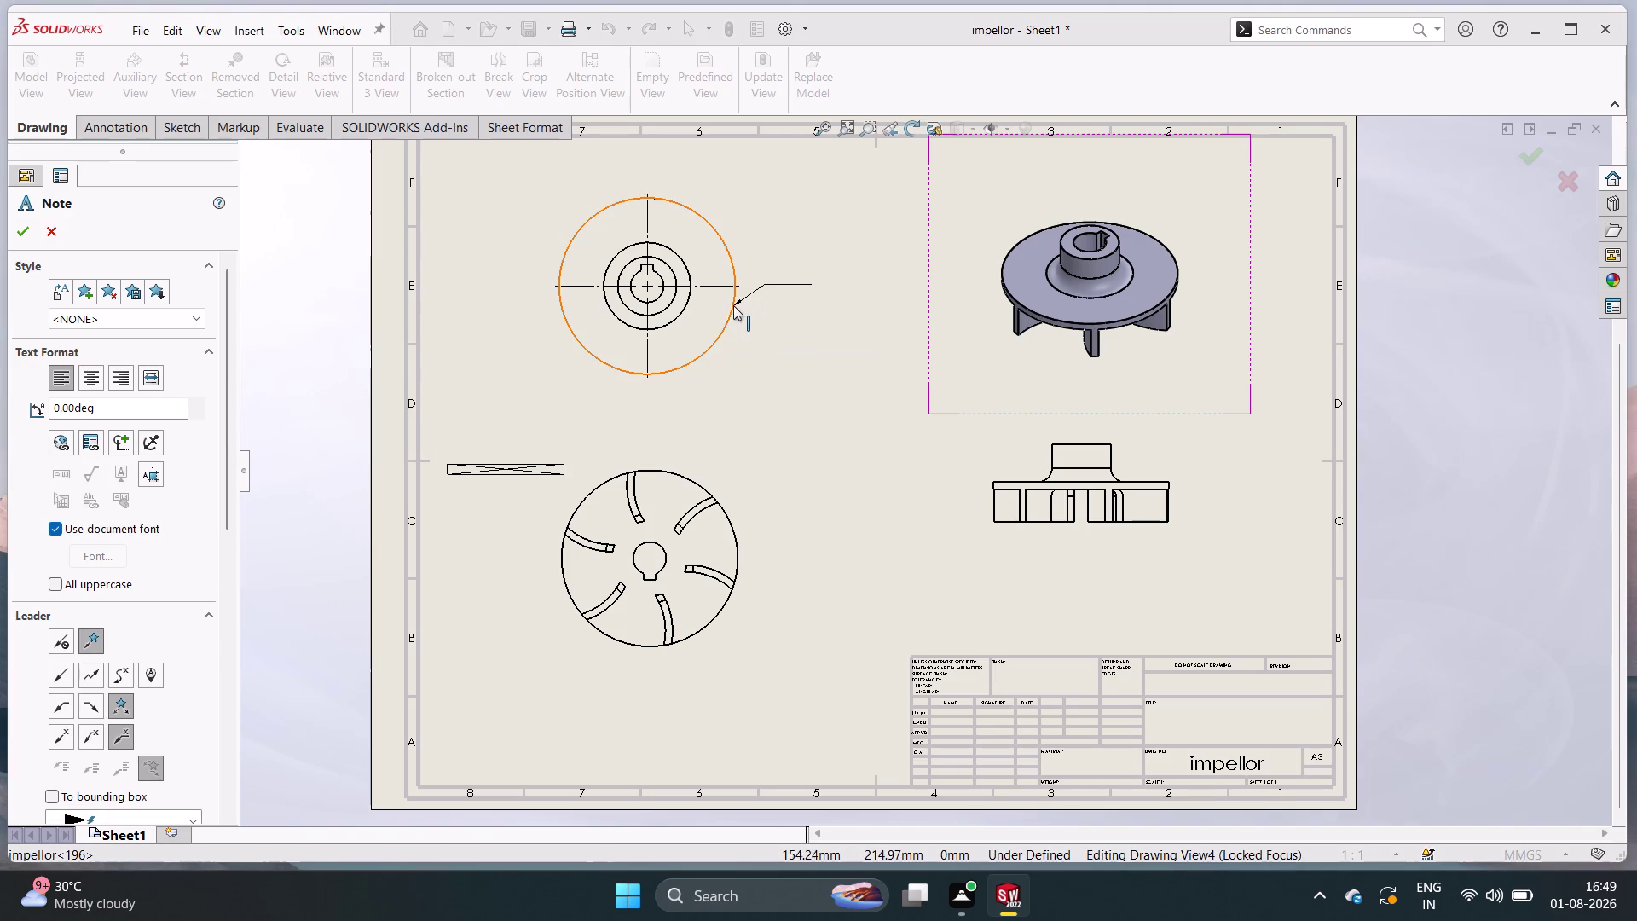
click(732, 305)
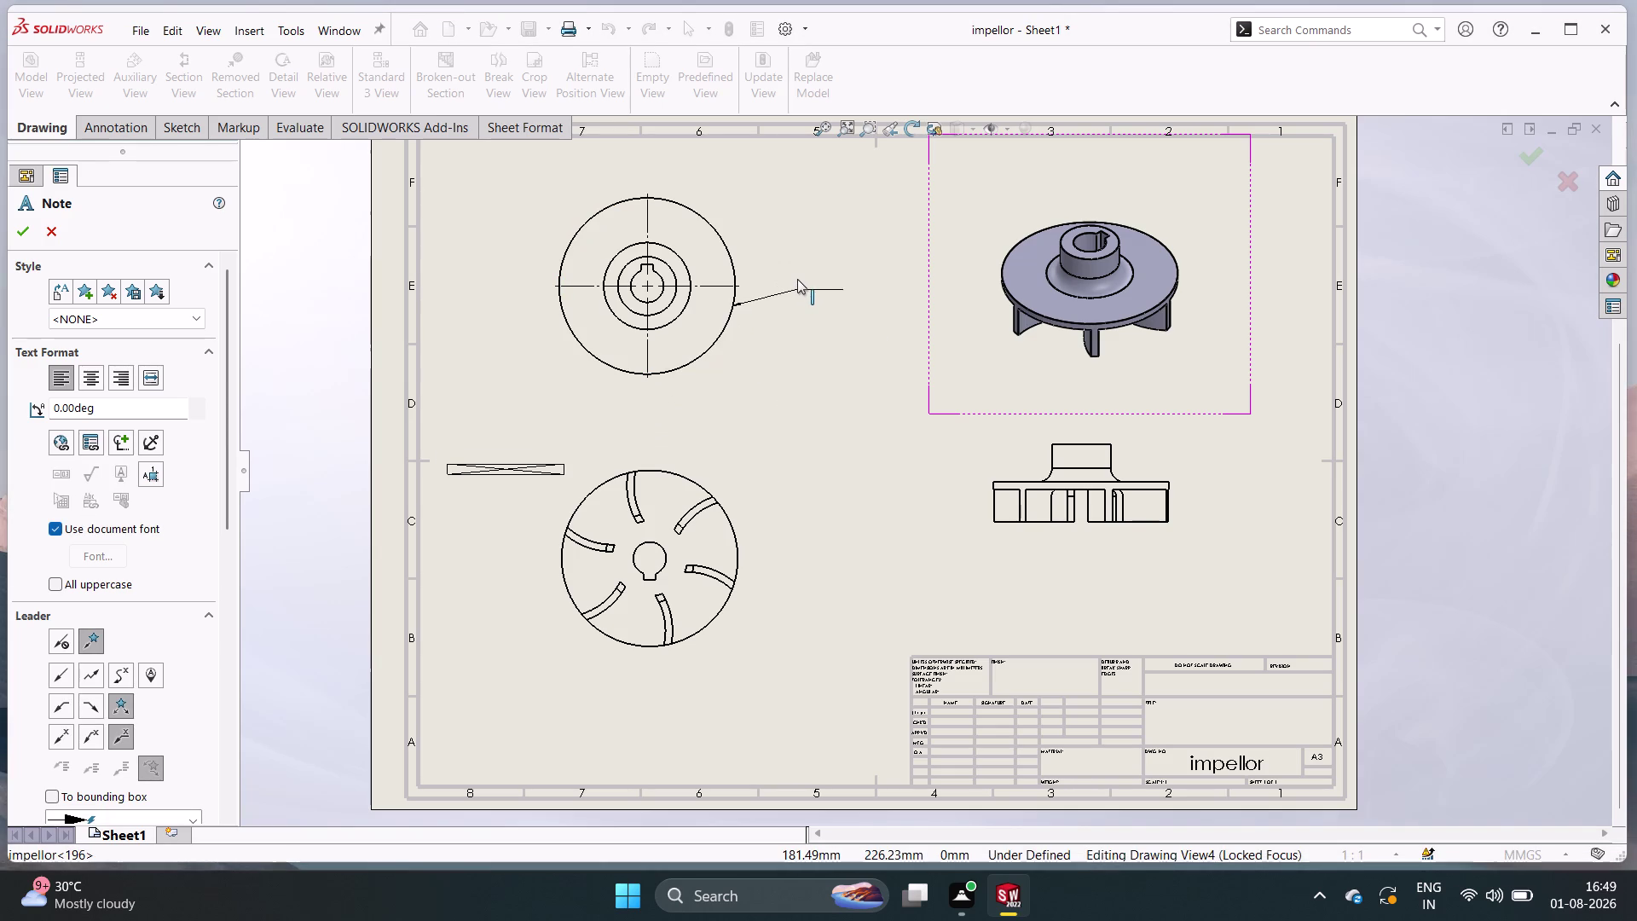
key(Escape)
Gesture back to Smart Dimension and start on the end view's outer edge.
right_drag(798, 375, 801, 340)
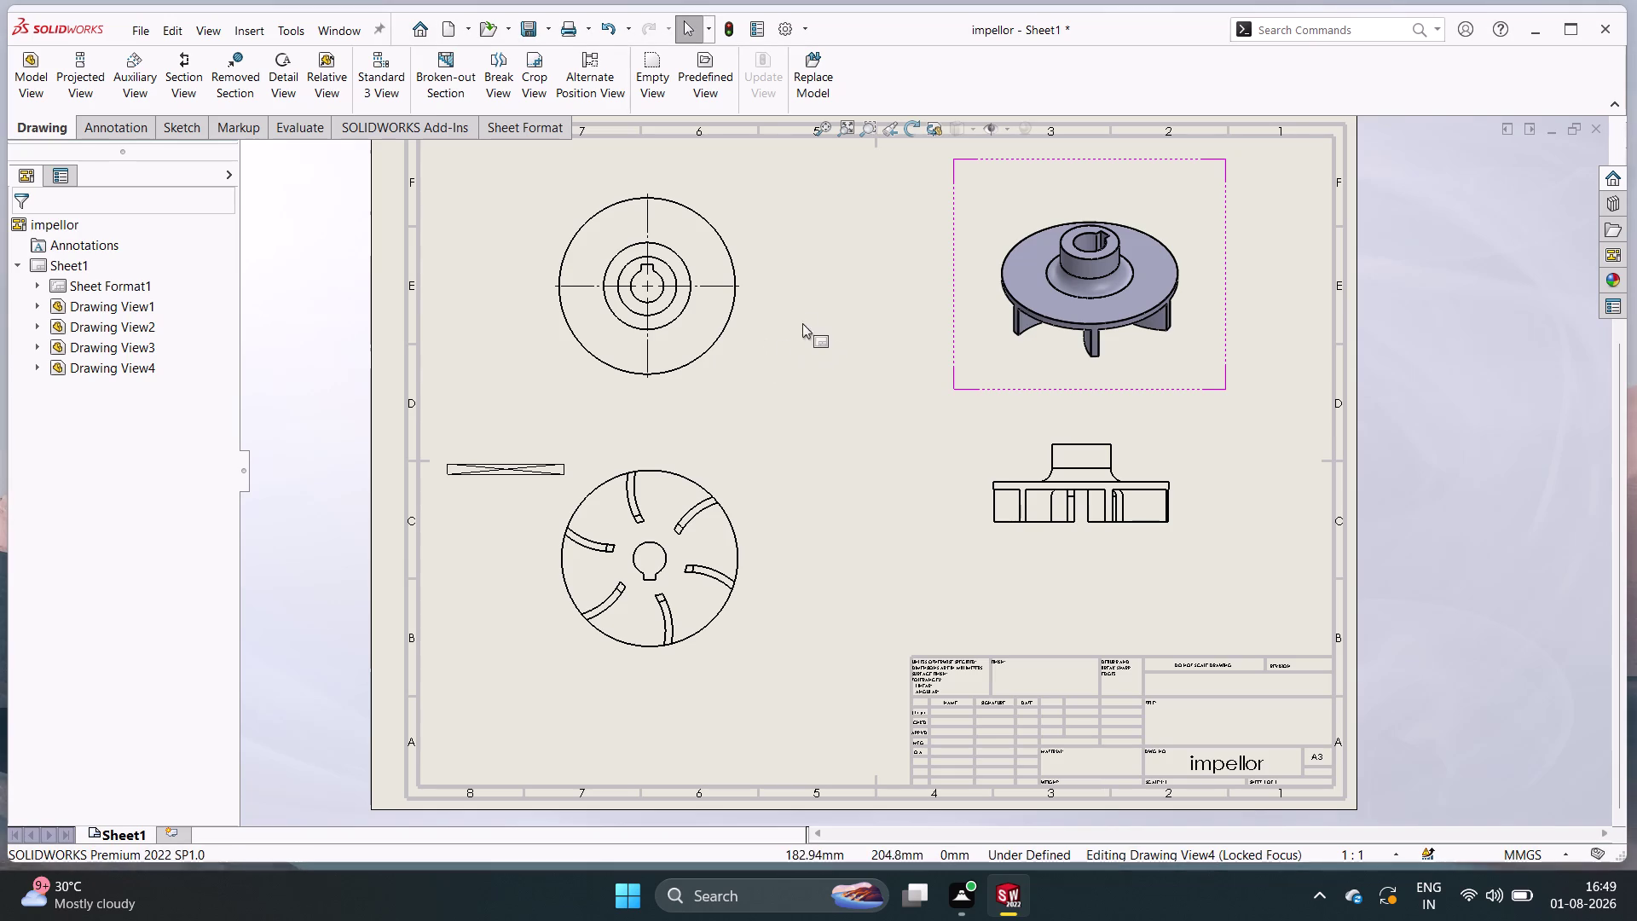
right_drag(800, 339, 808, 245)
click(783, 343)
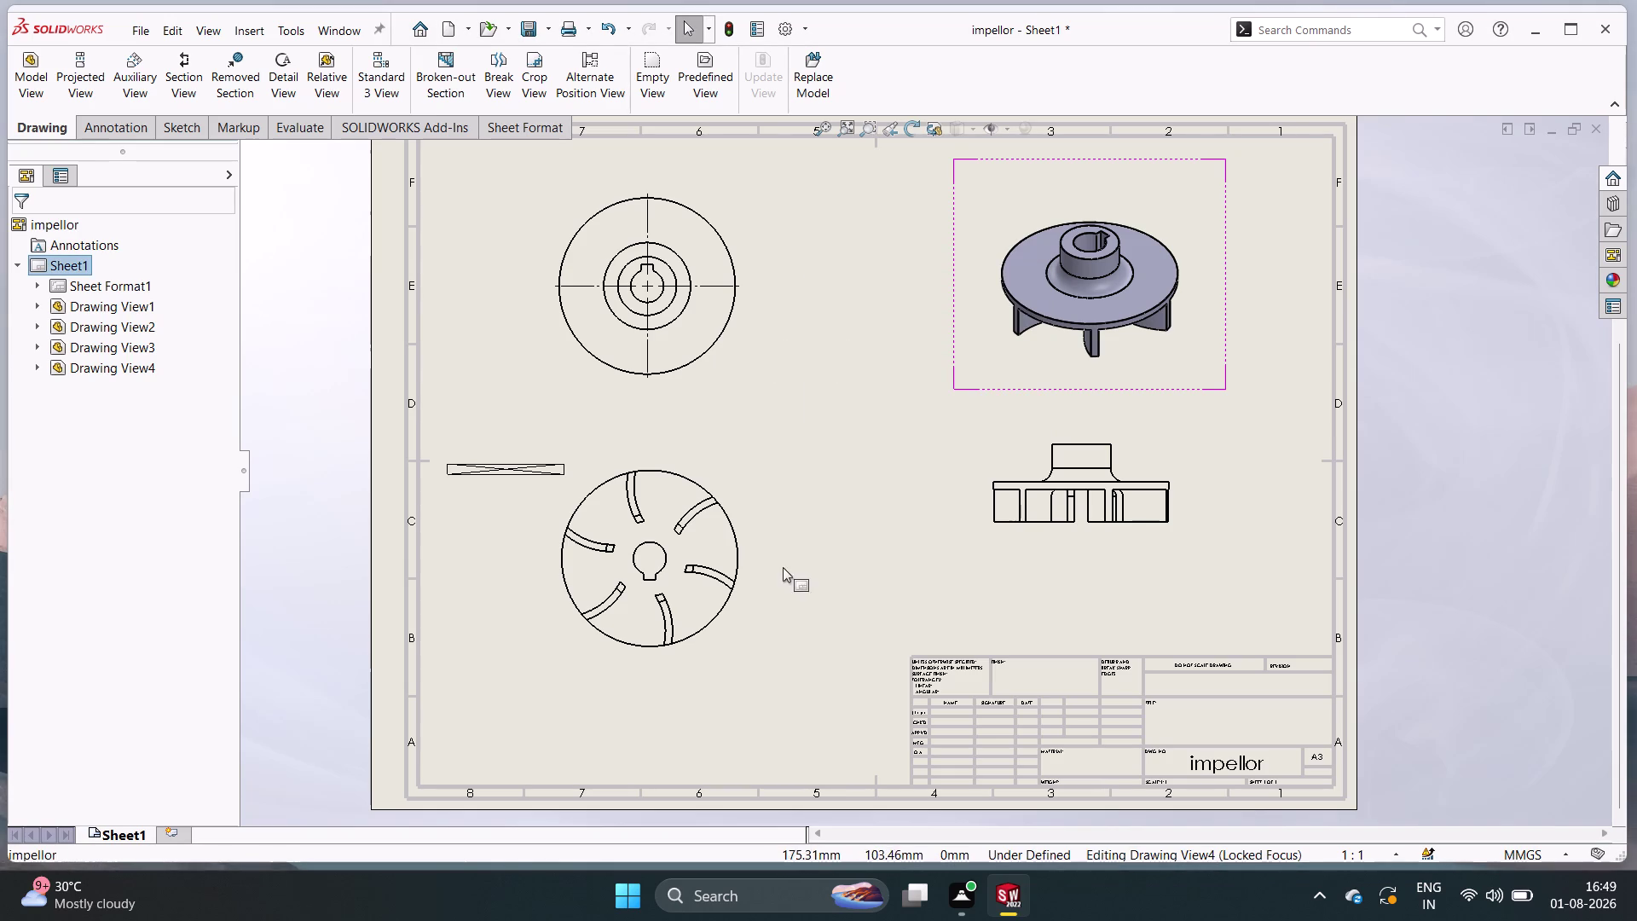
right_drag(788, 567, 822, 452)
click(729, 303)
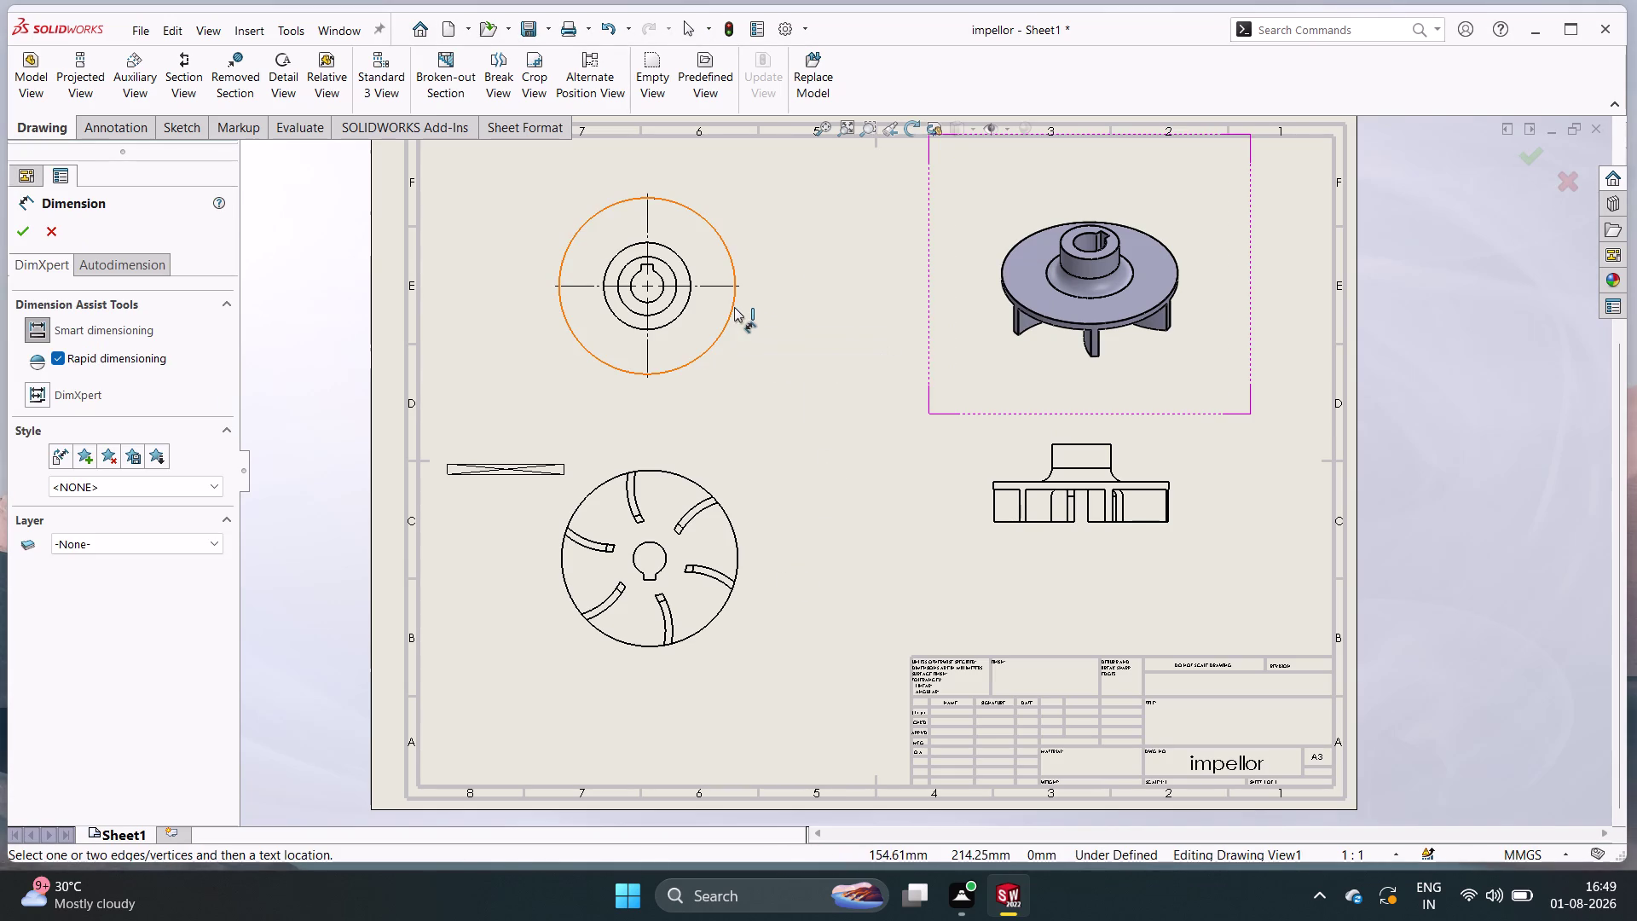
Dimension the top view's outer and inner circles as Ø76.00 and Ø37.00.
click(734, 307)
click(777, 356)
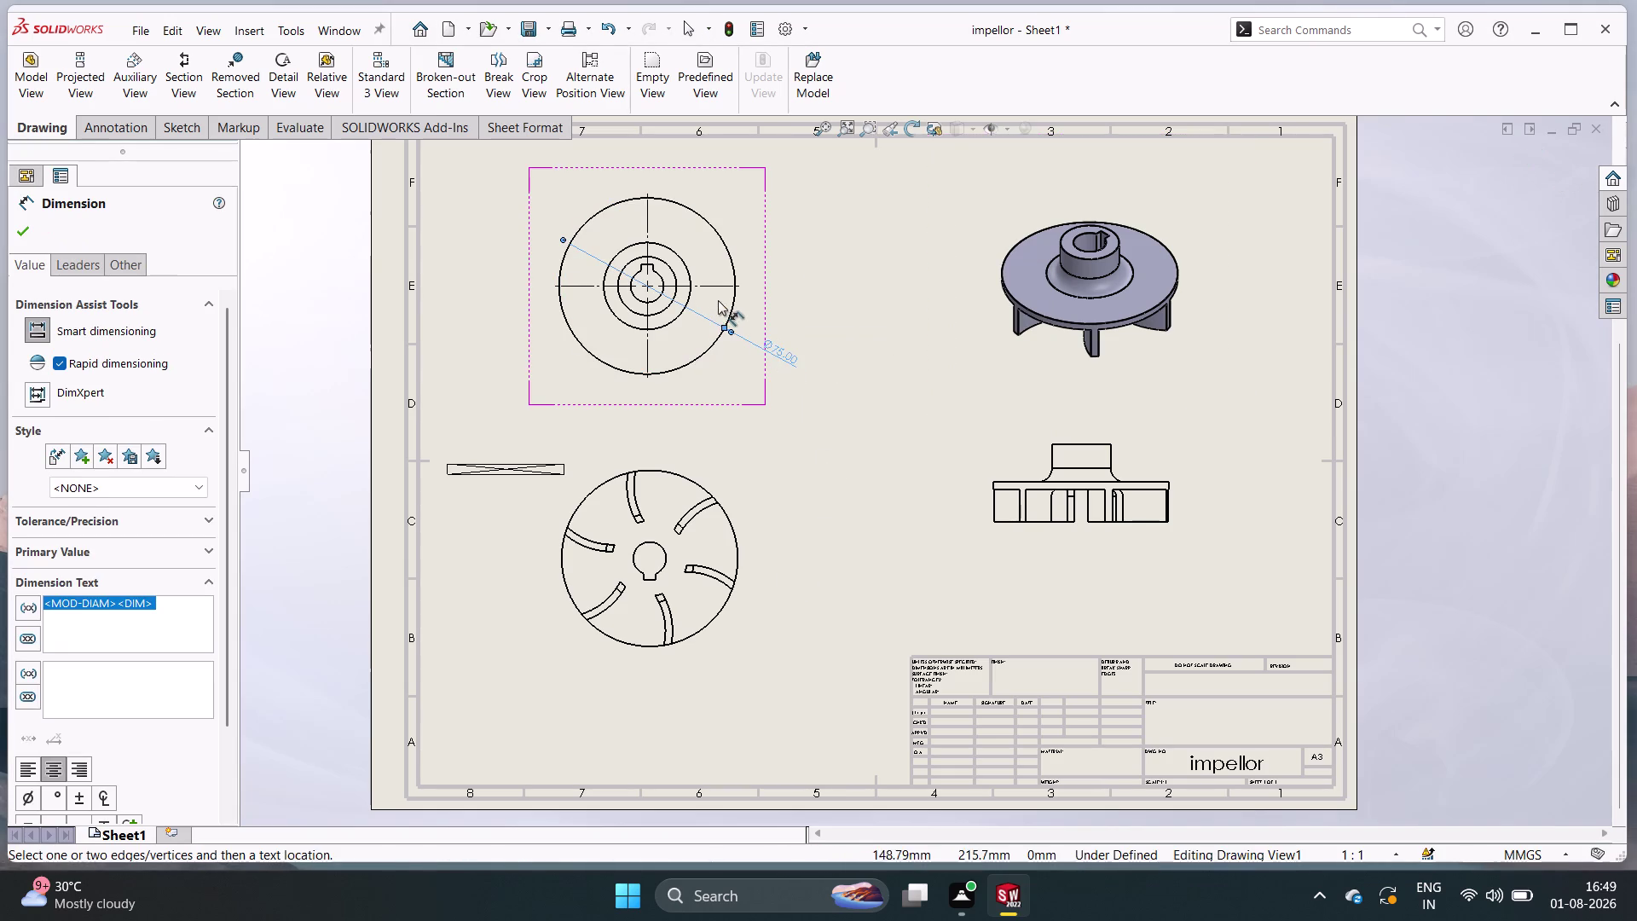
click(690, 300)
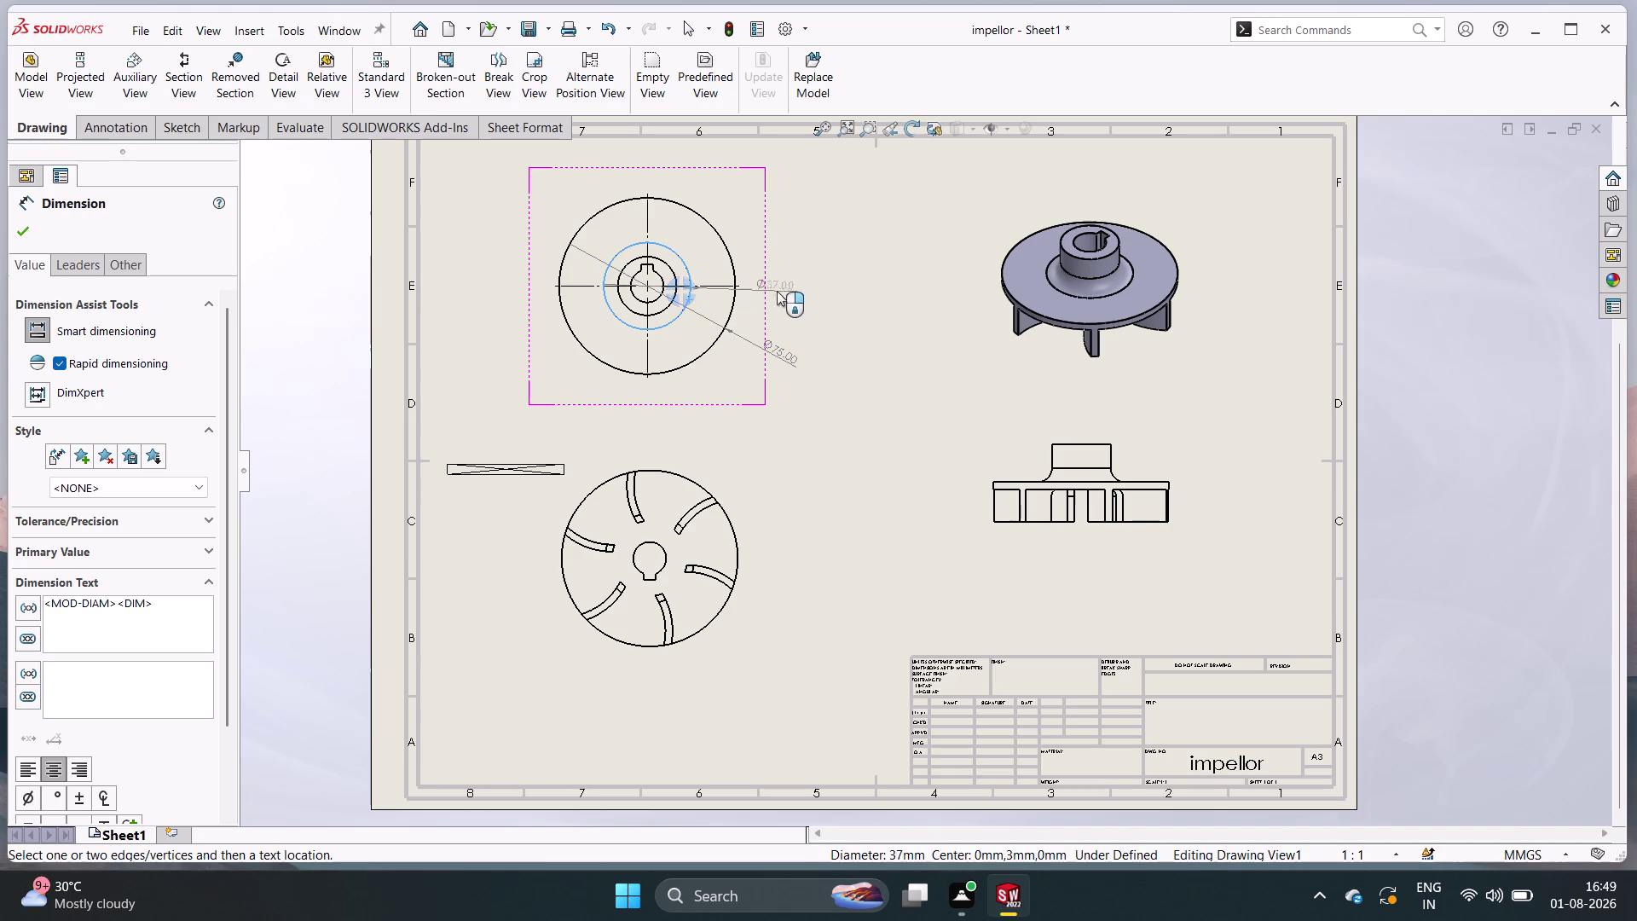
click(818, 286)
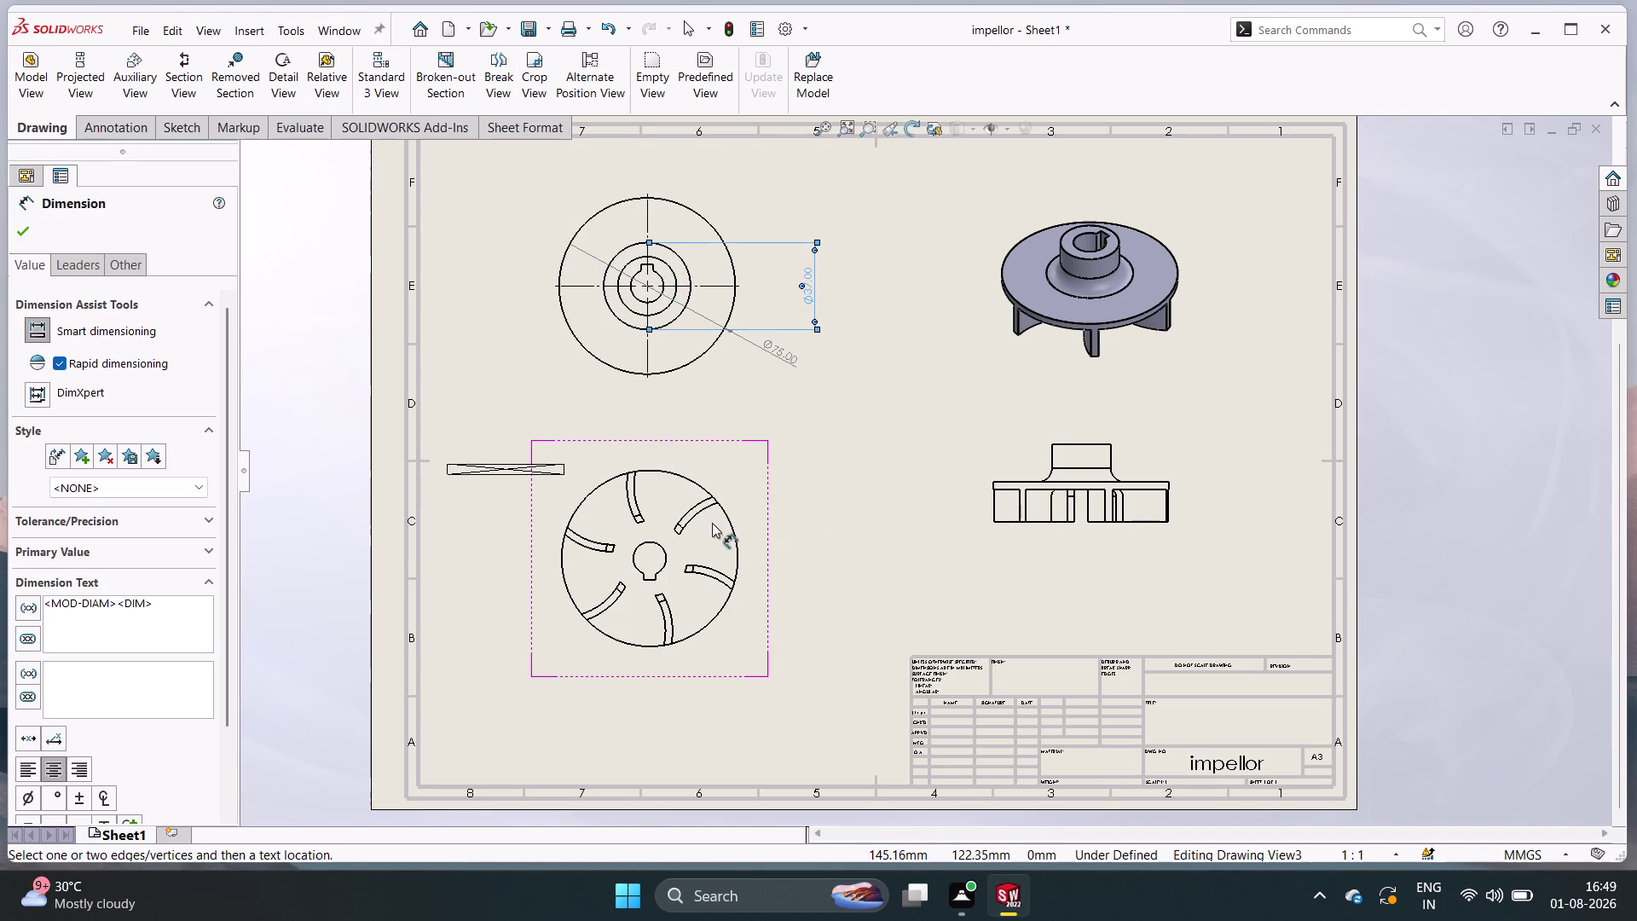
click(706, 509)
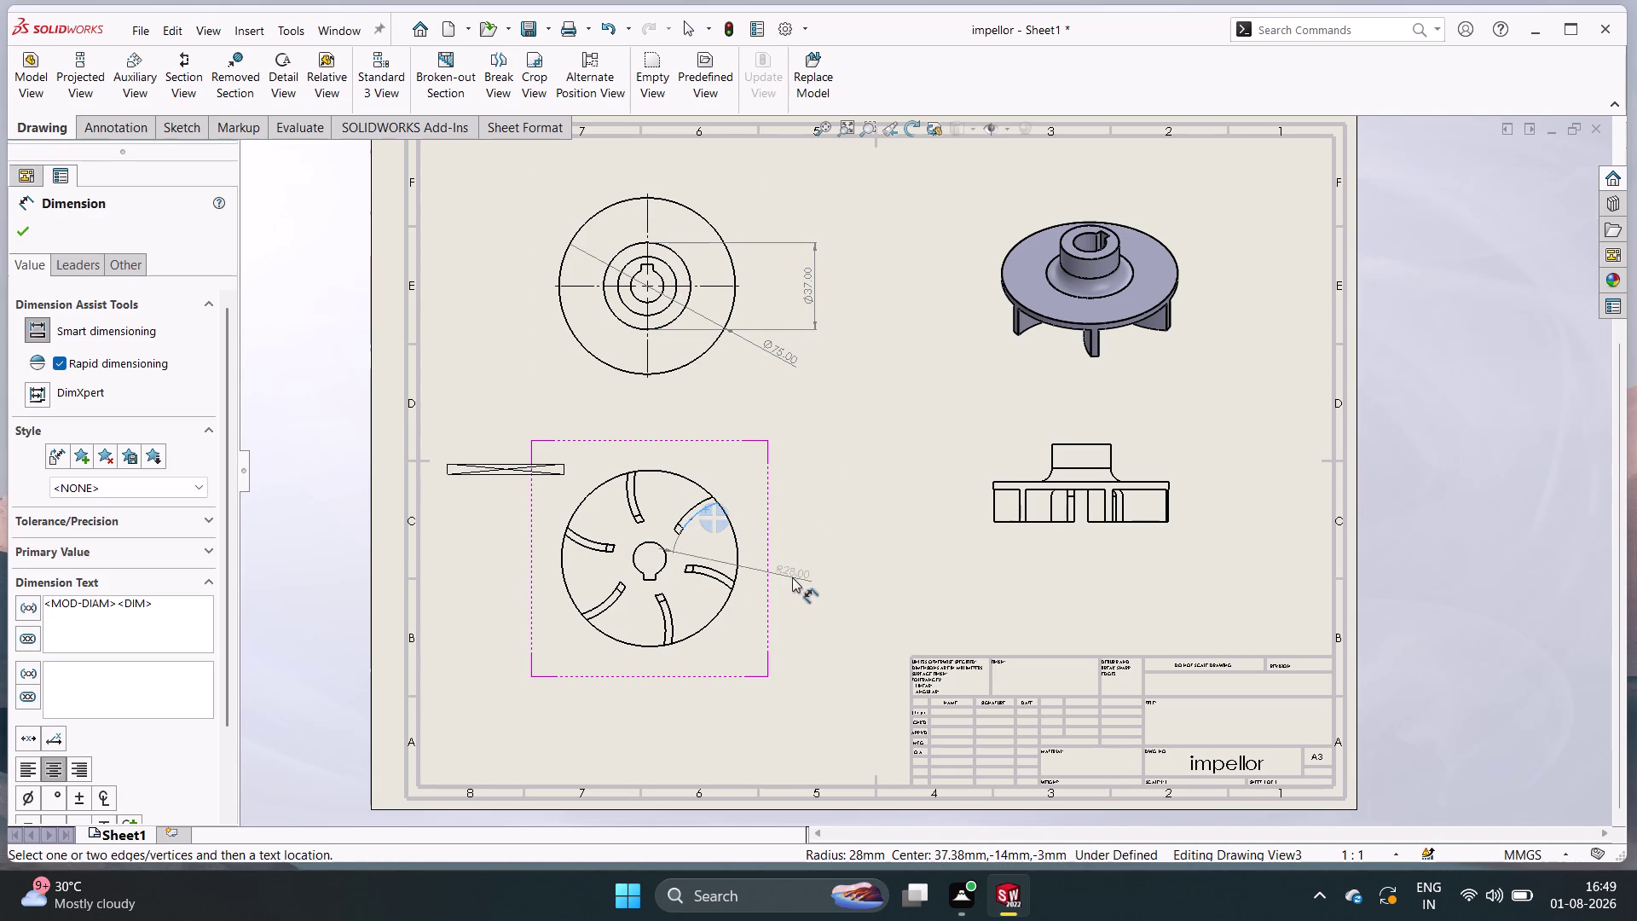
Add an R28.00 radius dimension to a blade arc in the bottom view.
click(765, 596)
right_click(821, 547)
right_click(821, 547)
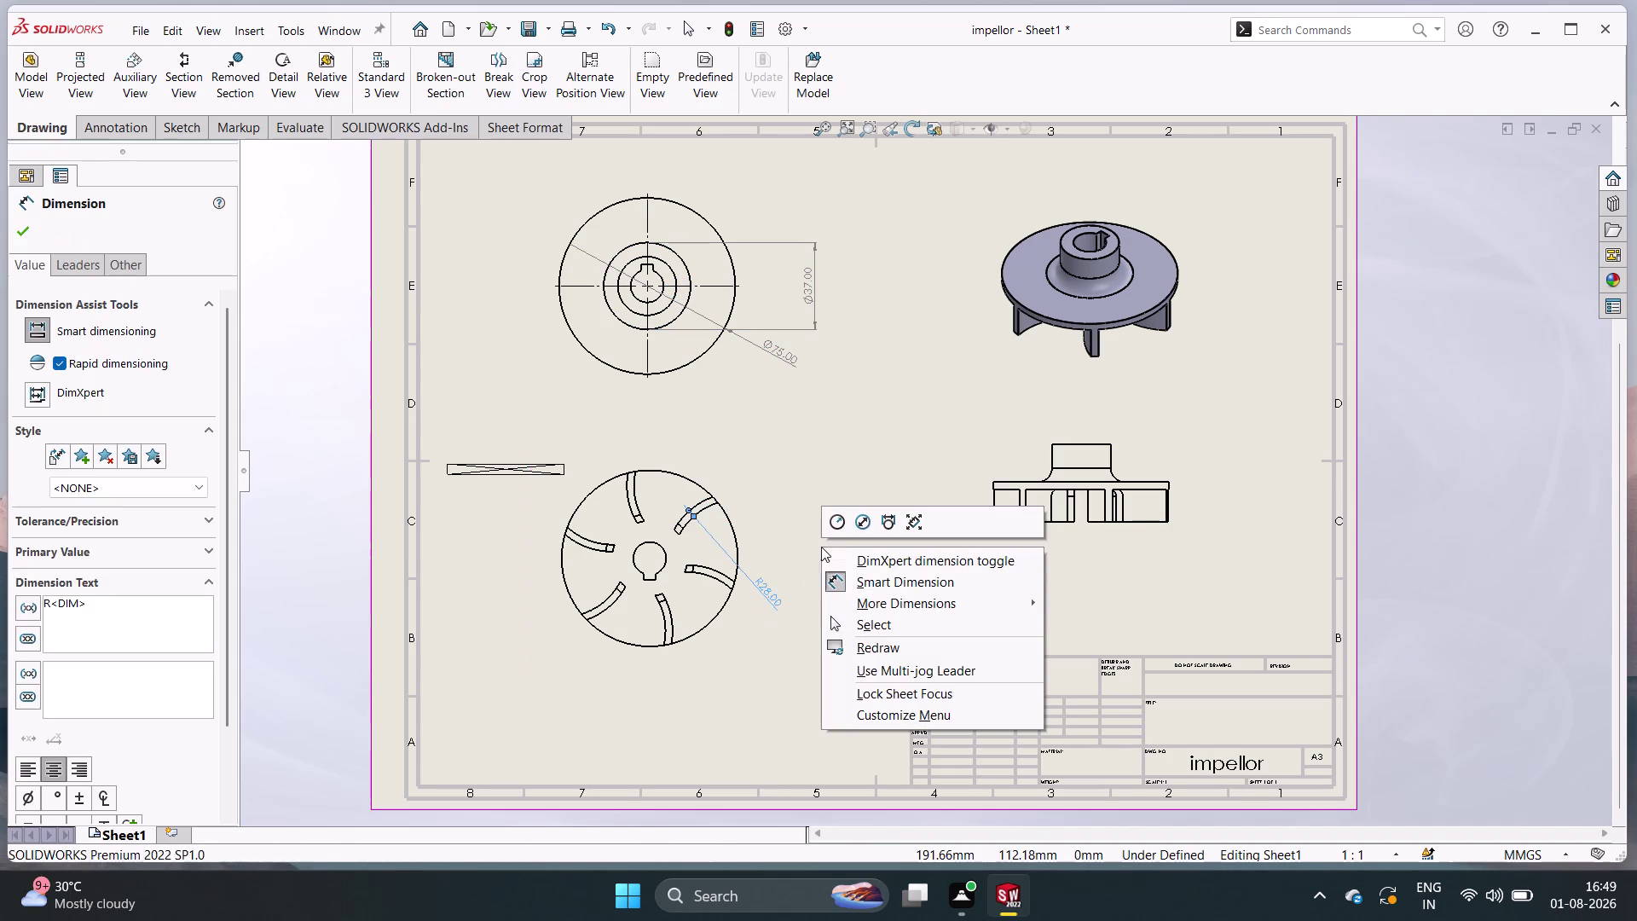
click(850, 614)
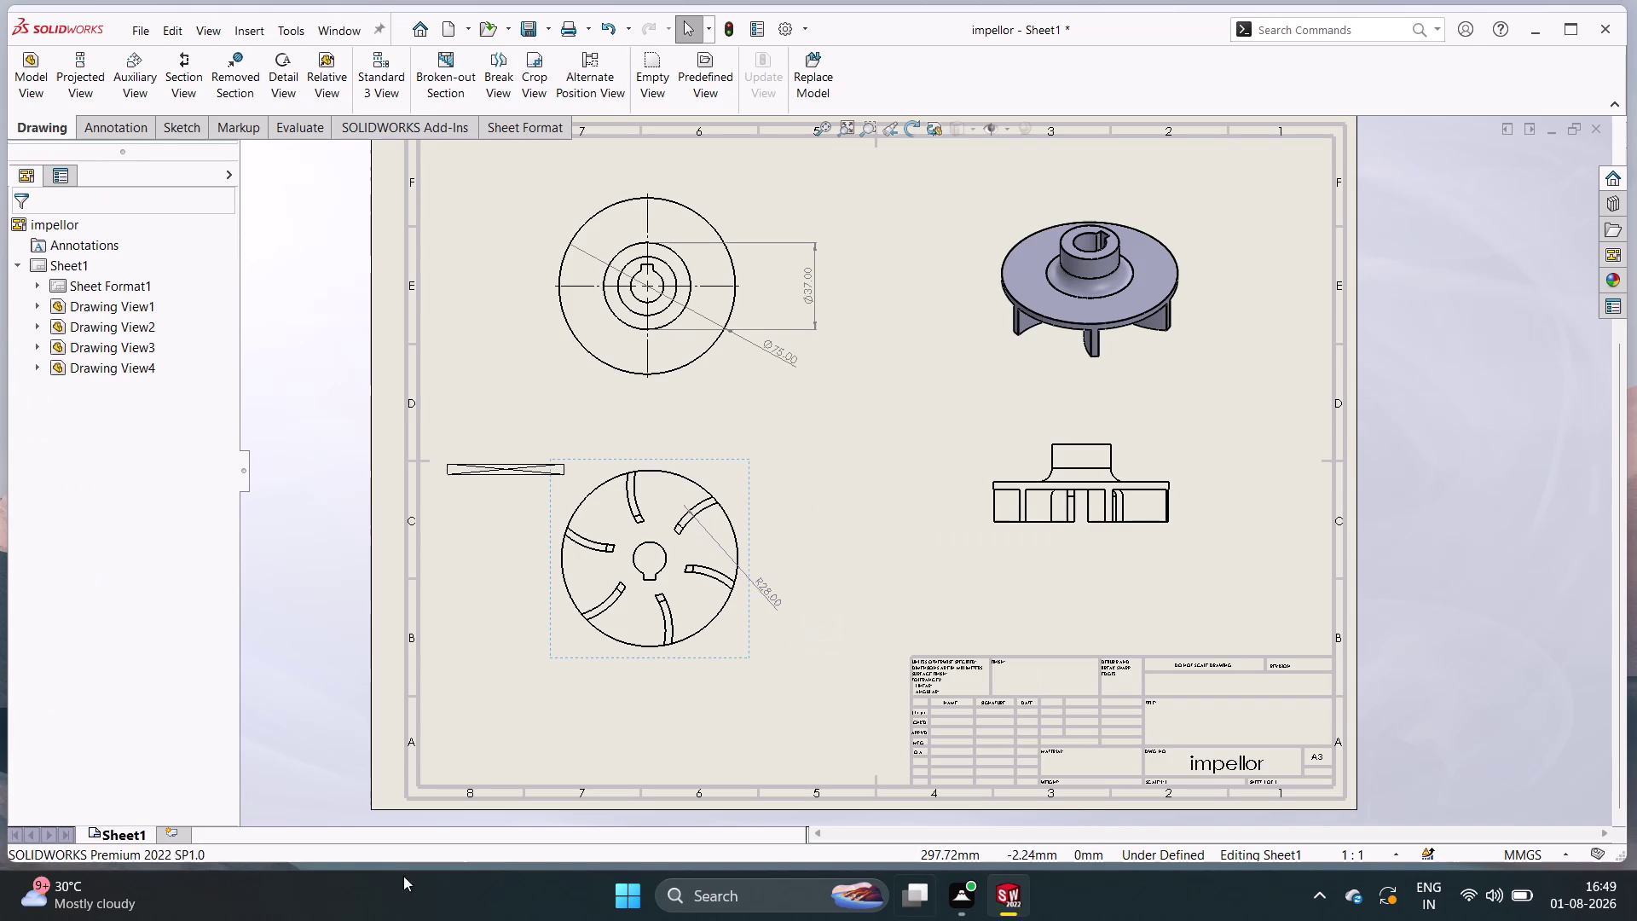
right_click(521, 461)
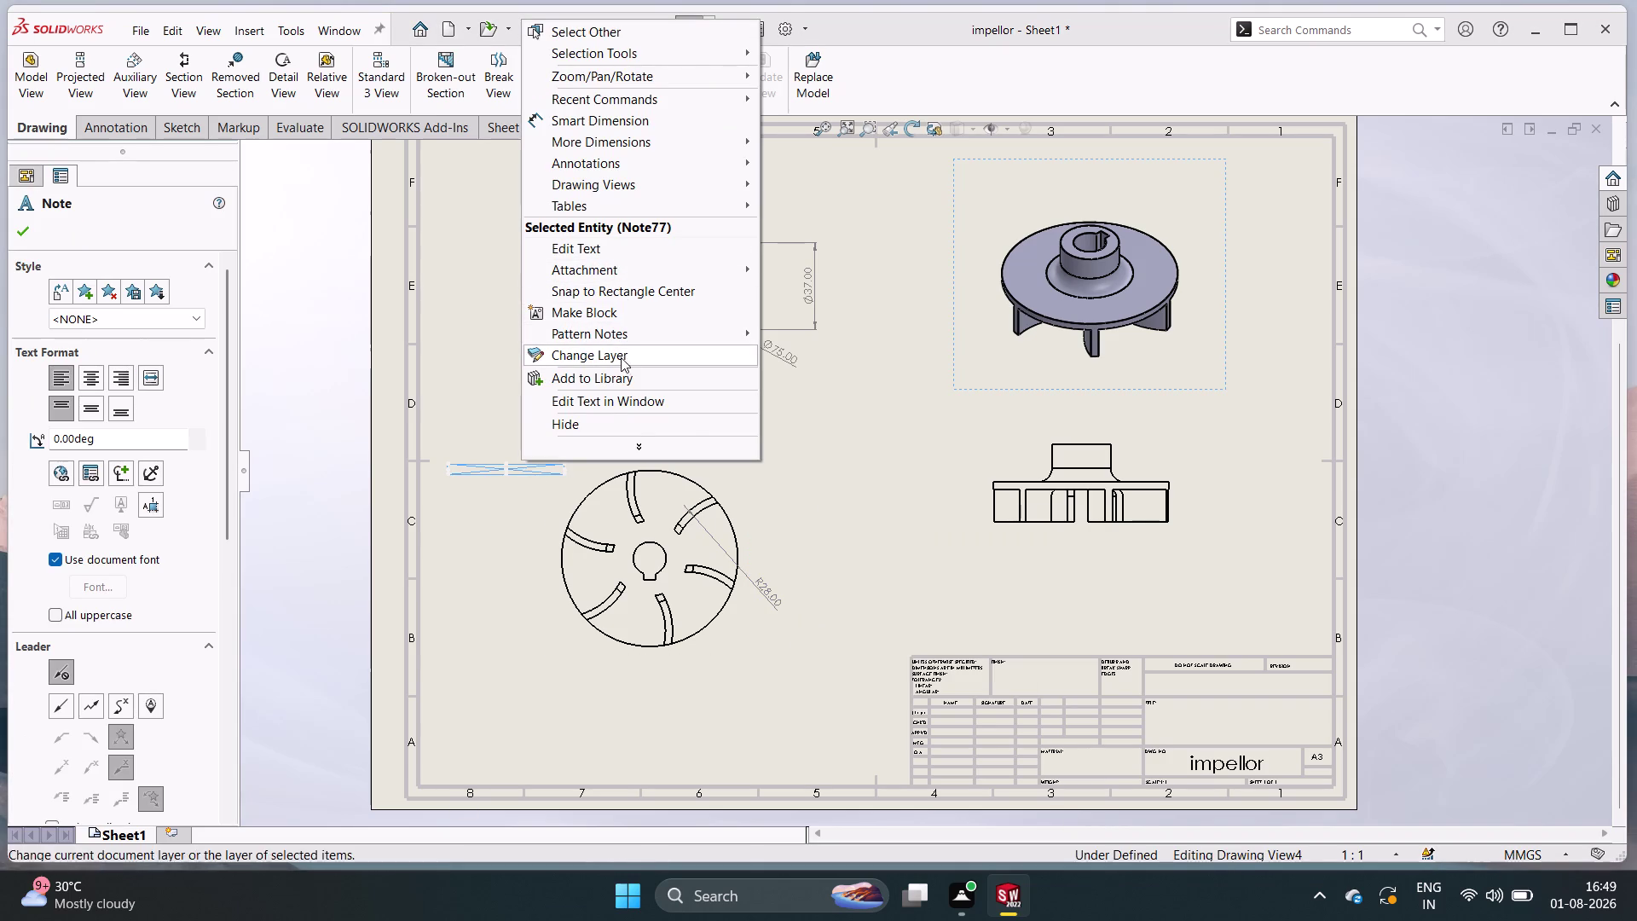
Delete the stray empty note and move Drawing View3 slightly lower.
click(613, 419)
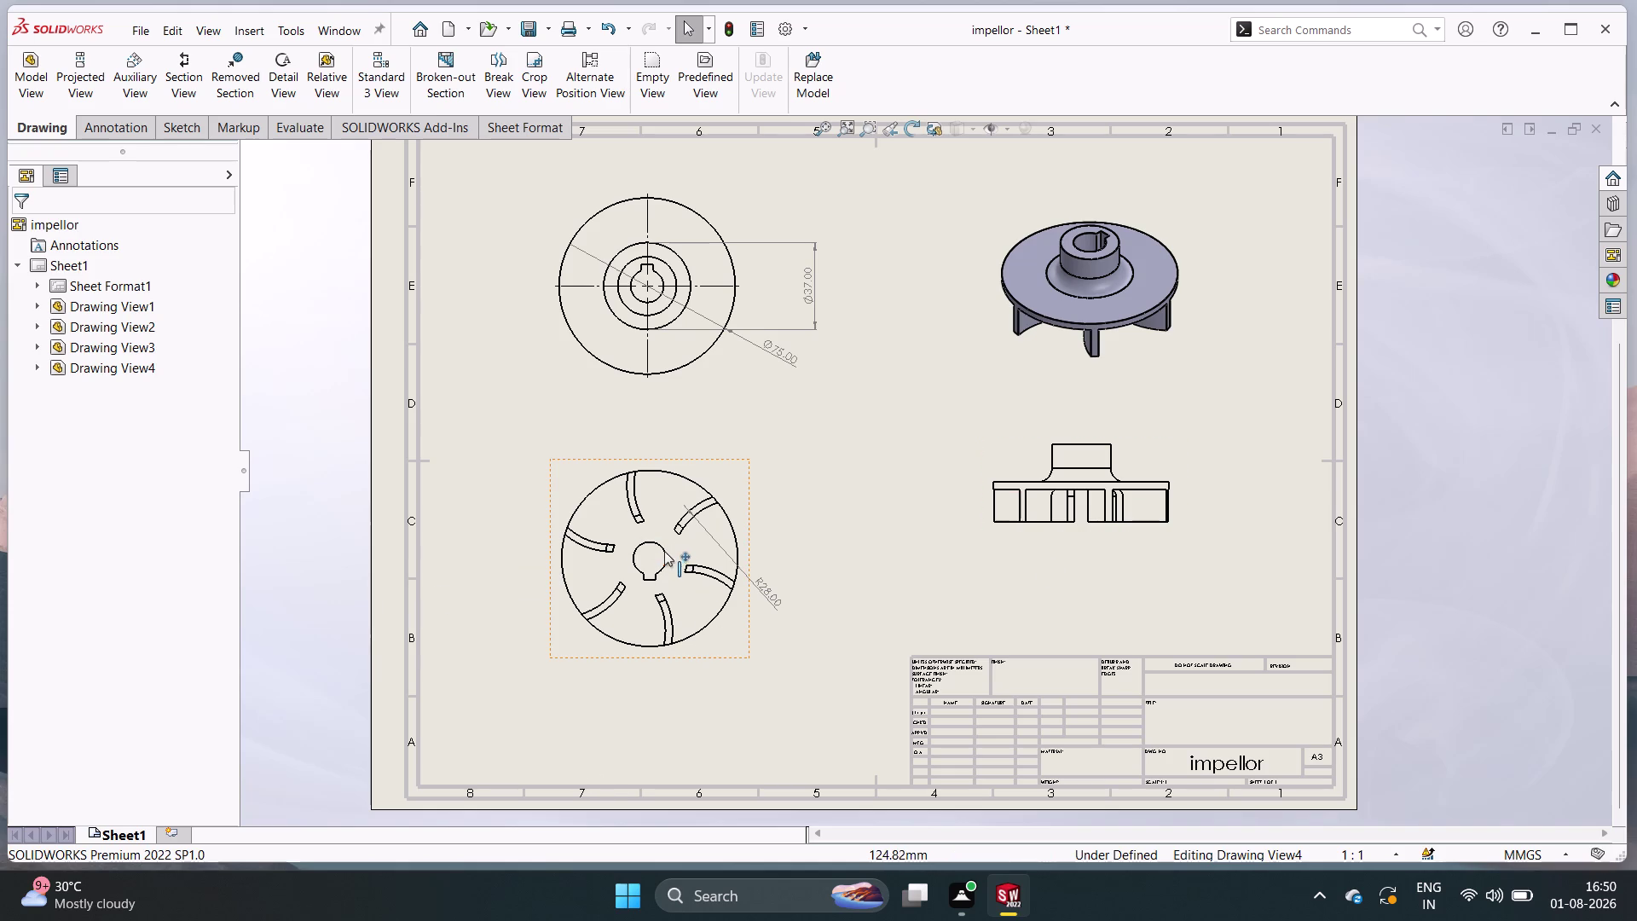
drag(664, 558, 670, 581)
right_drag(670, 581, 681, 584)
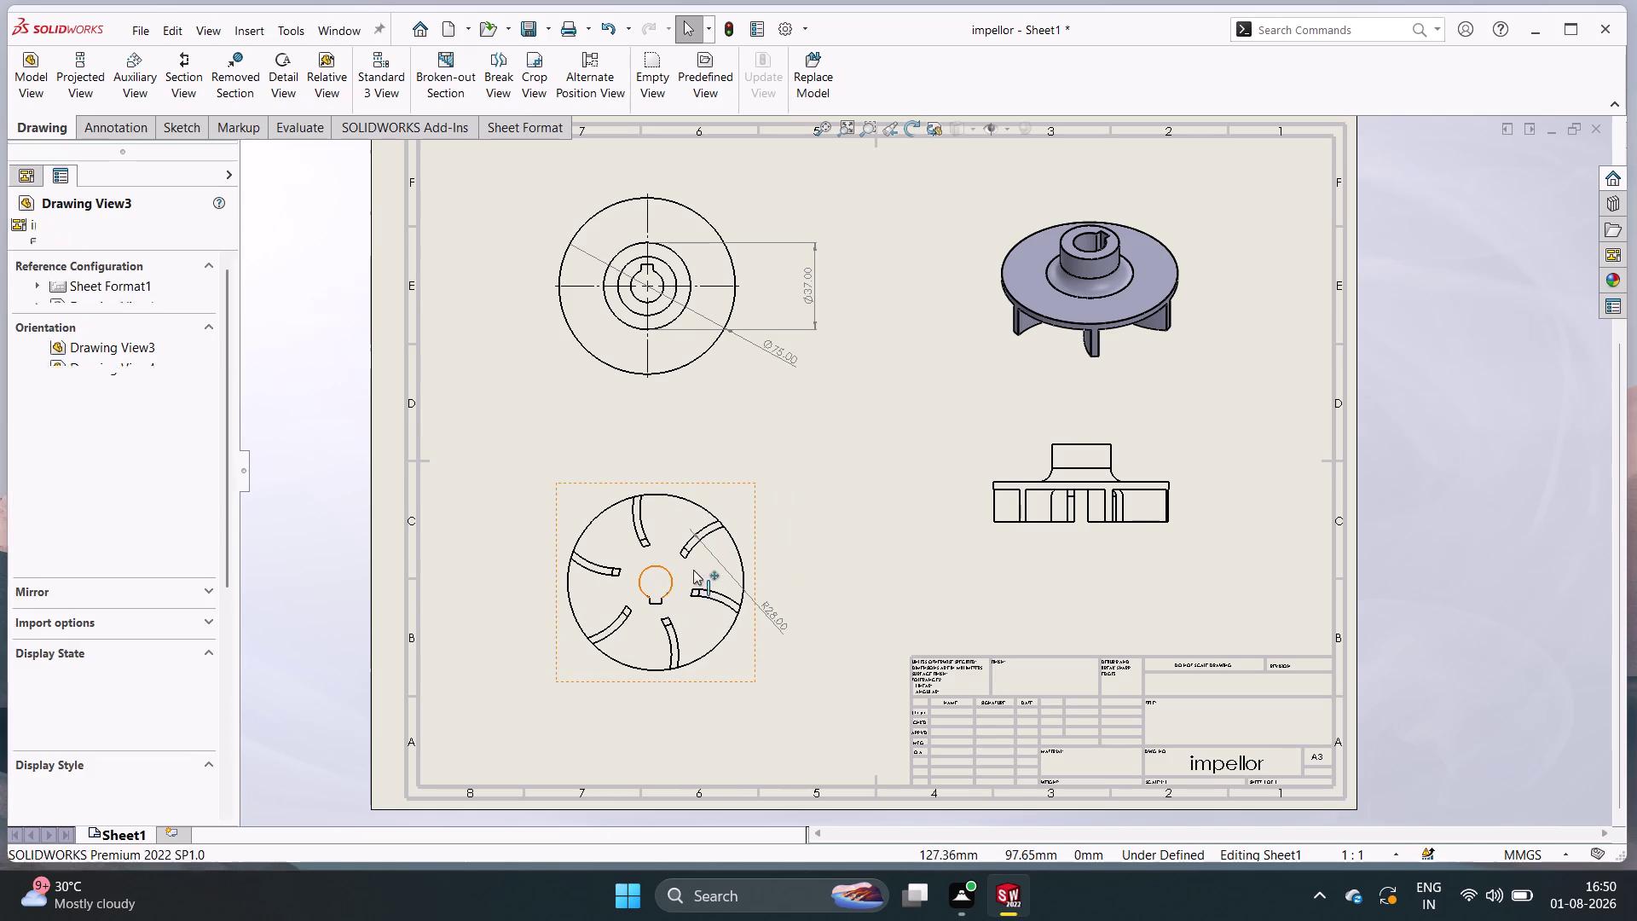
right_drag(682, 583, 776, 528)
Cancel the accidental Balloon command and bring up the drawing-commands shortcut menu.
right_click(776, 528)
right_click(776, 529)
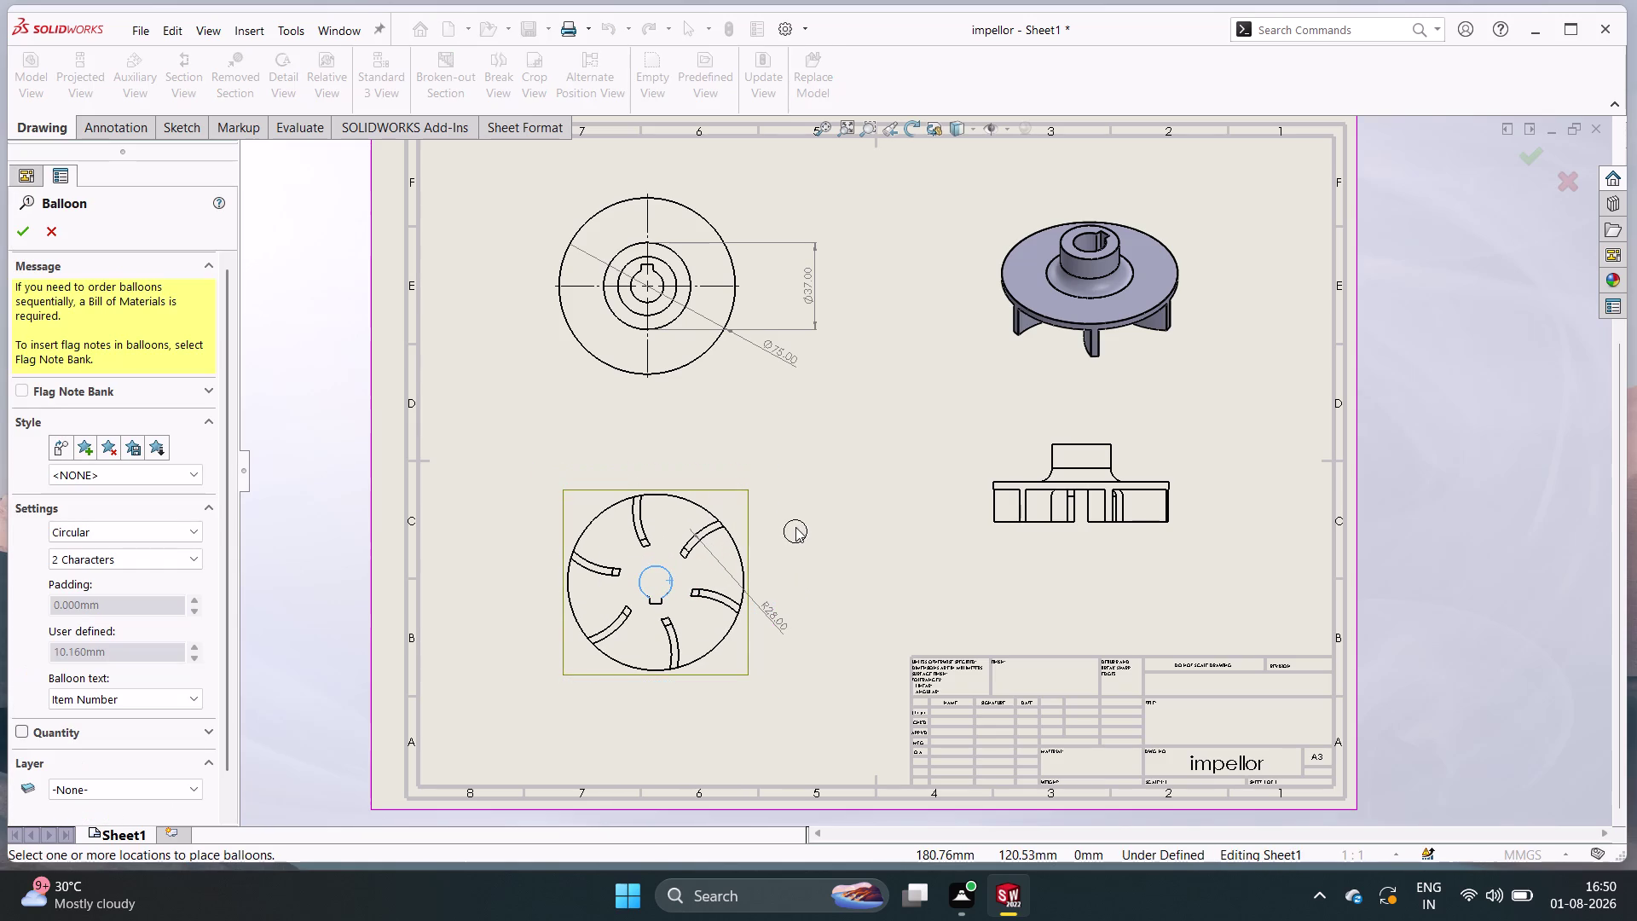
click(43, 228)
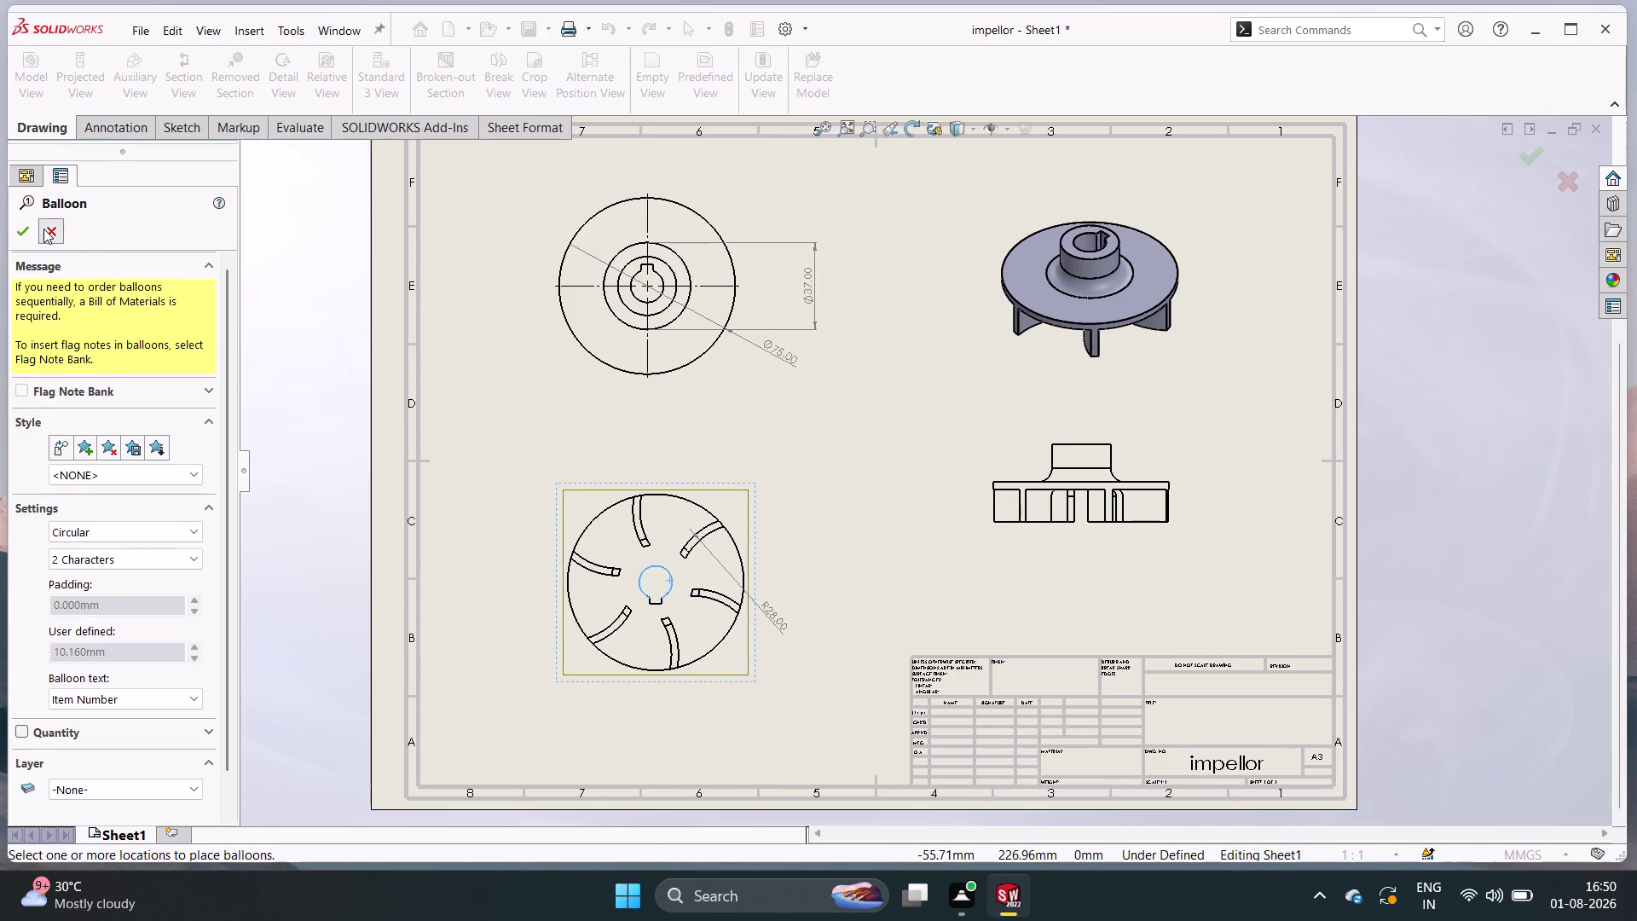
right_click(306, 455)
right_click(307, 454)
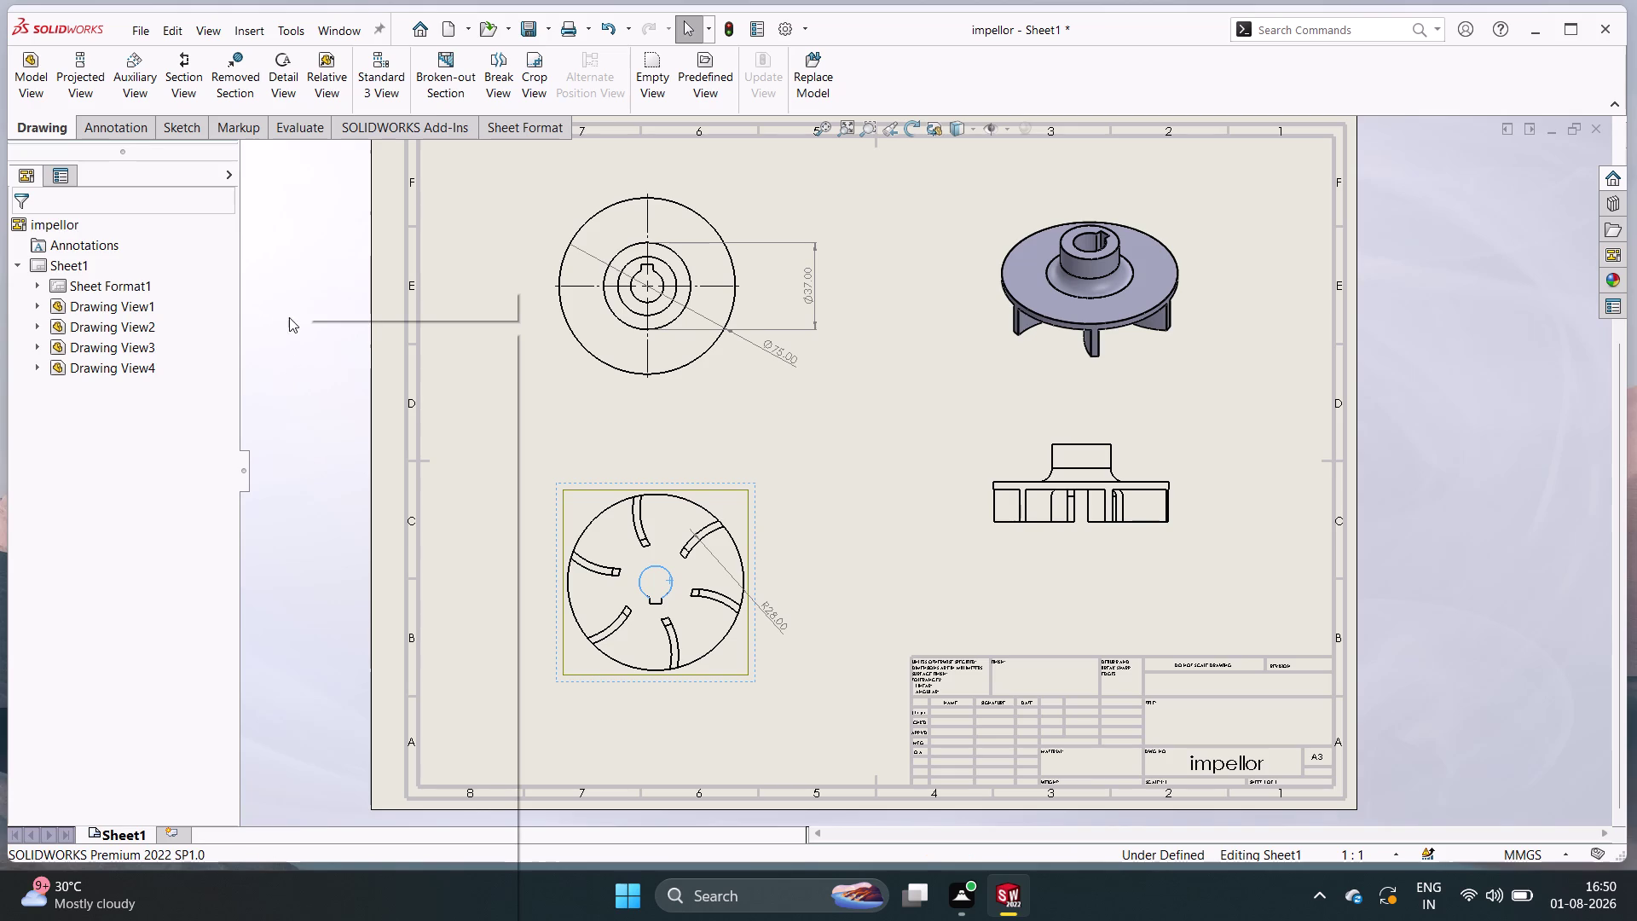
double_click(273, 301)
right_drag(304, 403, 317, 377)
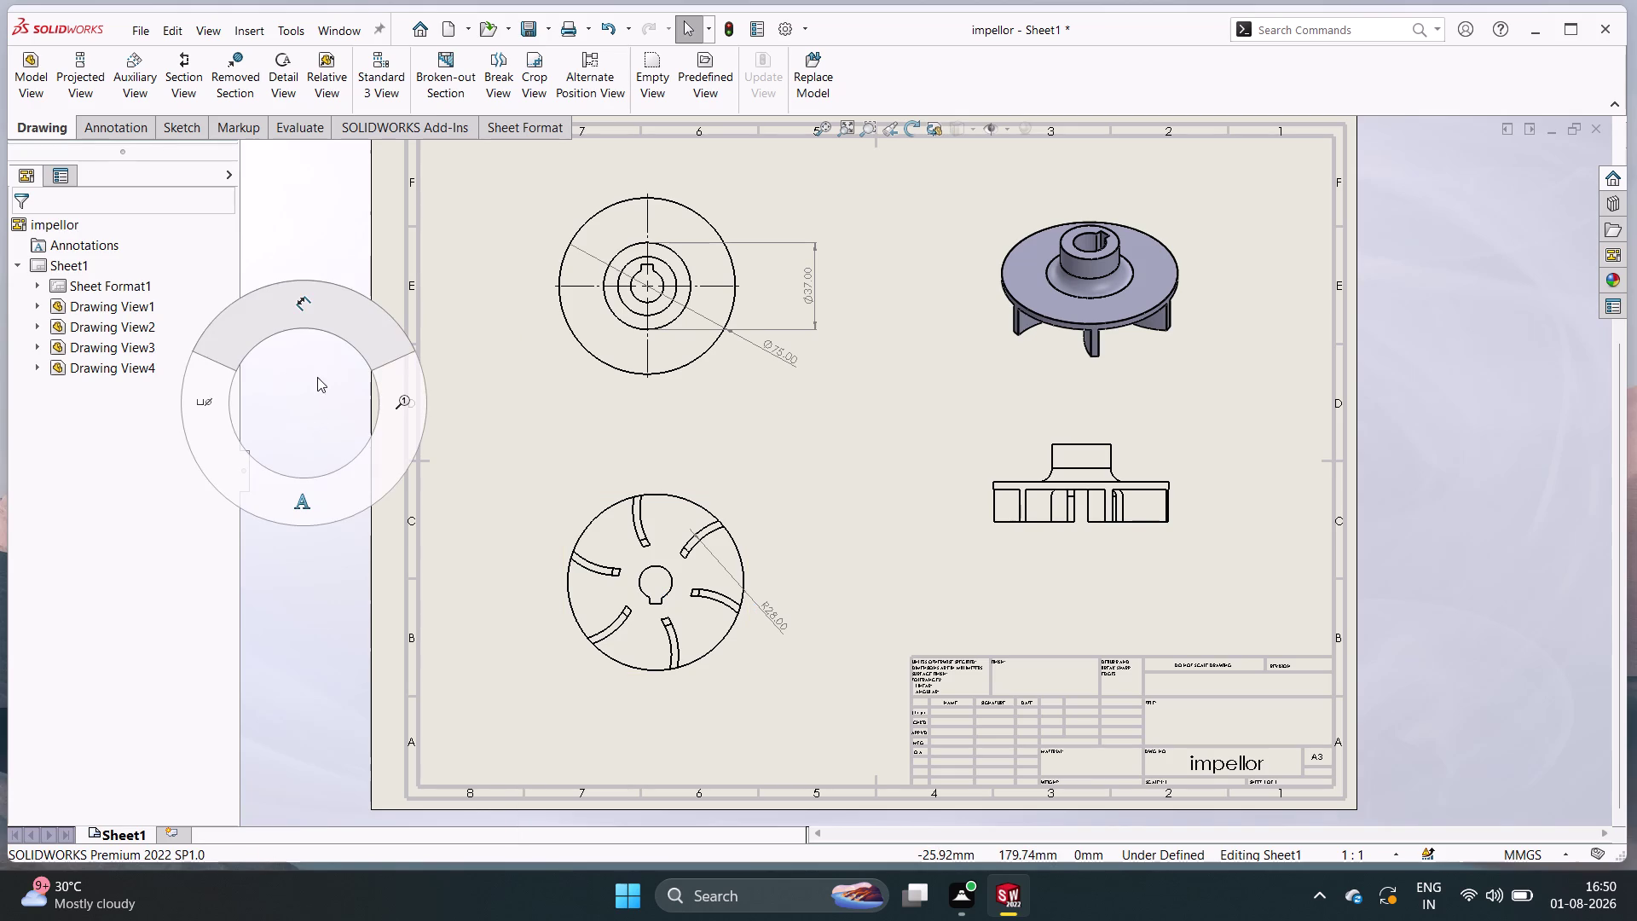
right_drag(317, 377, 323, 379)
right_drag(322, 379, 205, 409)
right_click(206, 409)
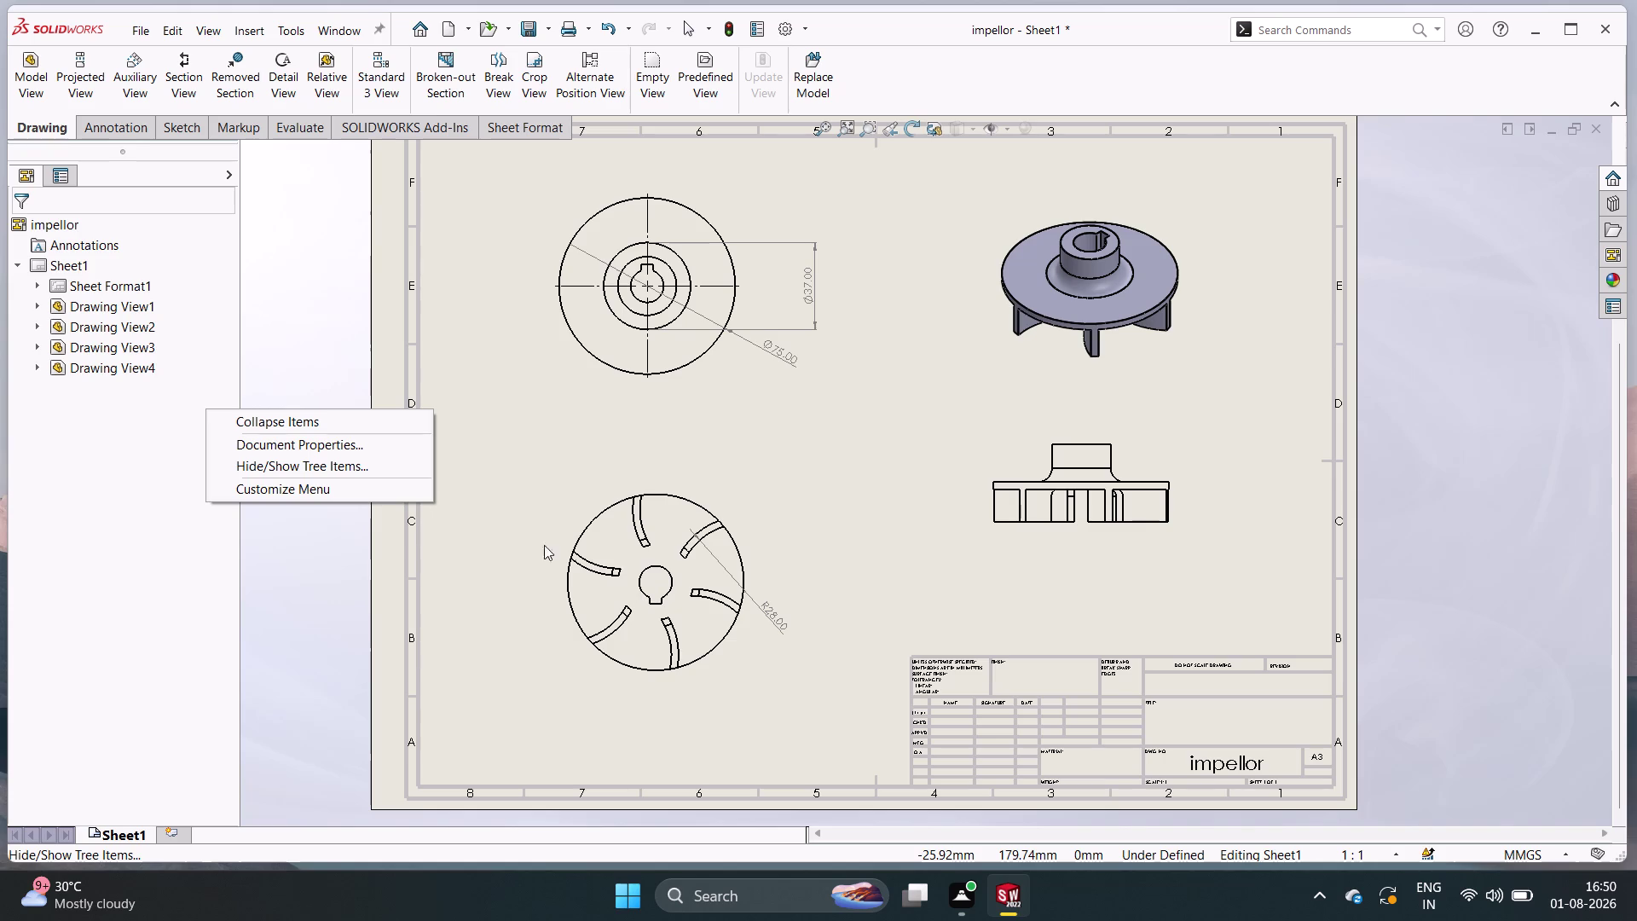
right_click(324, 636)
Close the shortcut menu and gesture toward Smart Dimension for the bottom view.
right_click(320, 637)
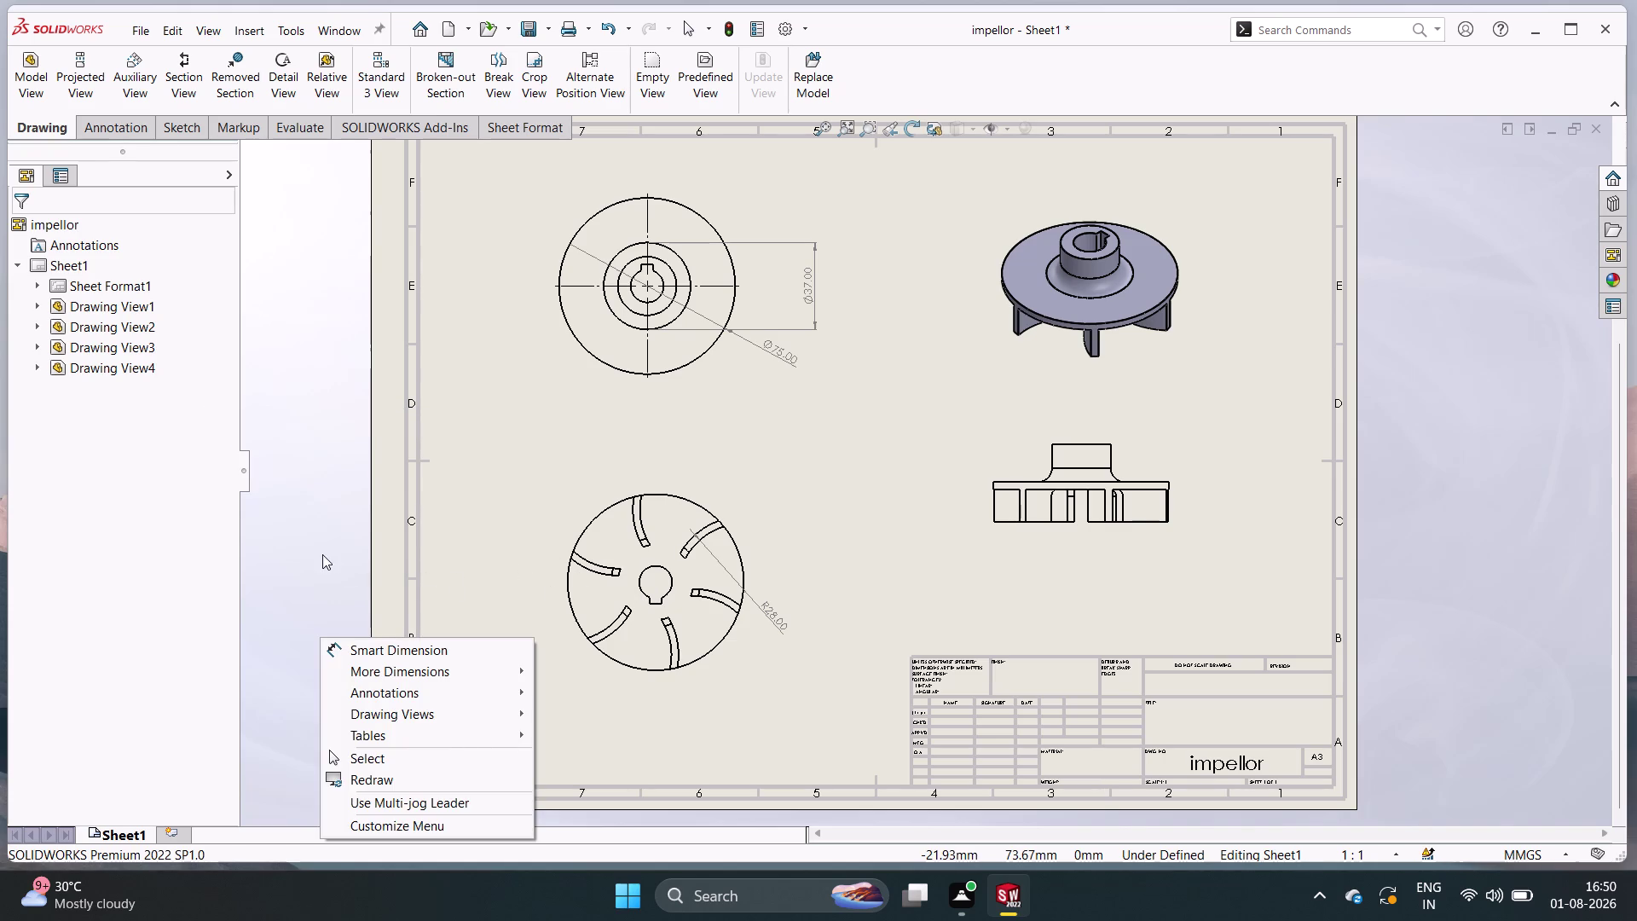
right_click(317, 553)
key(Escape)
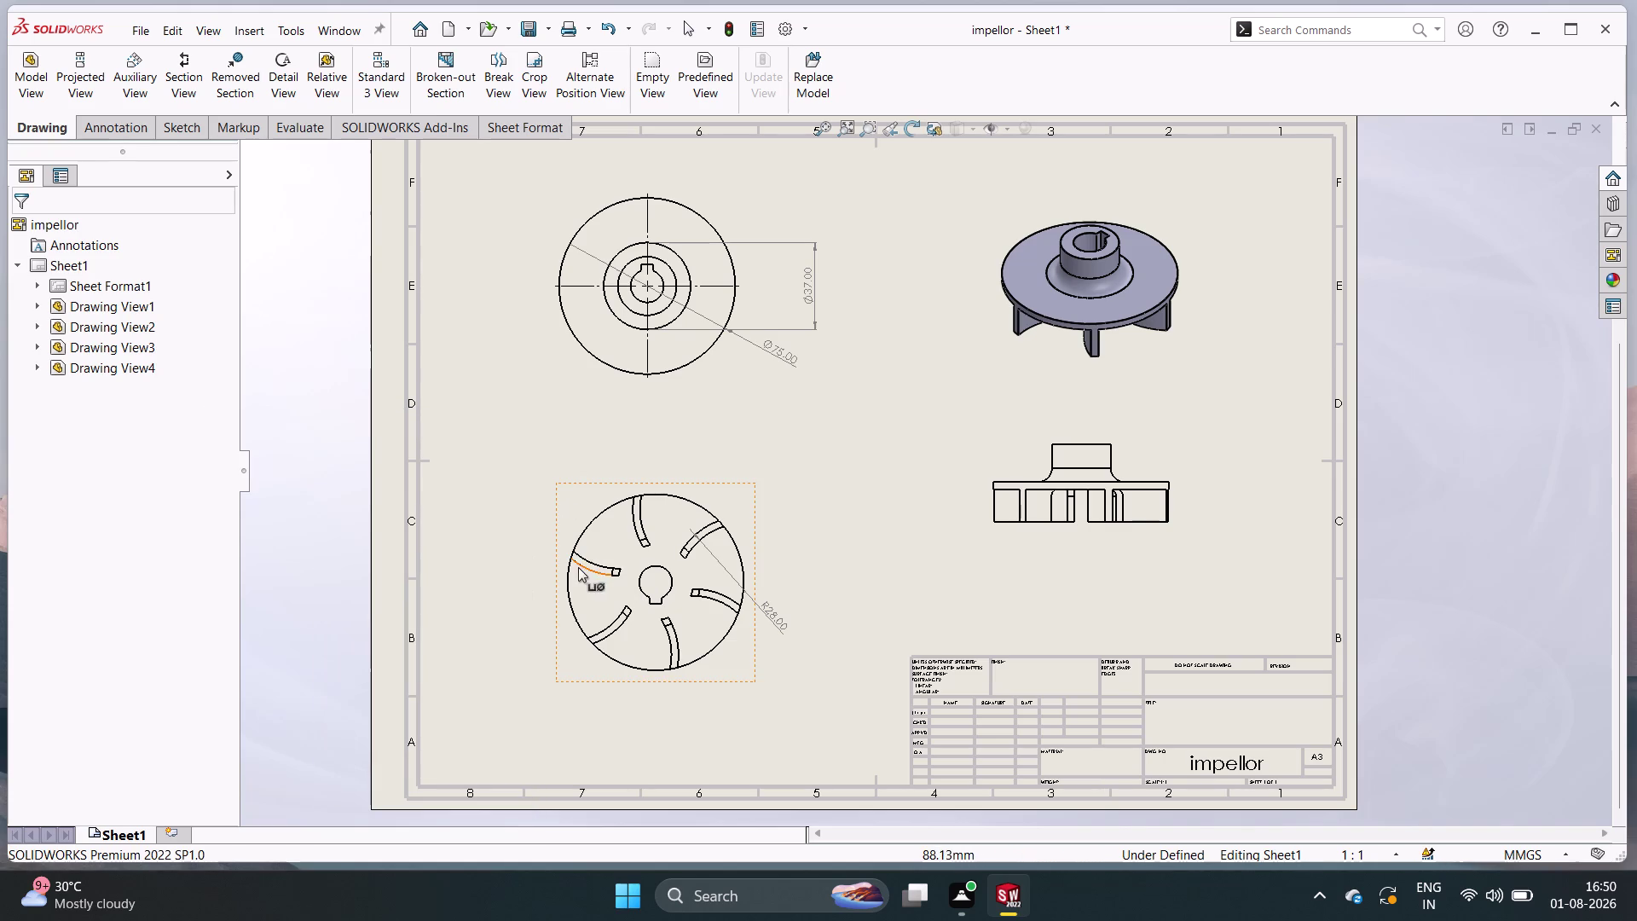
right_drag(567, 590, 462, 588)
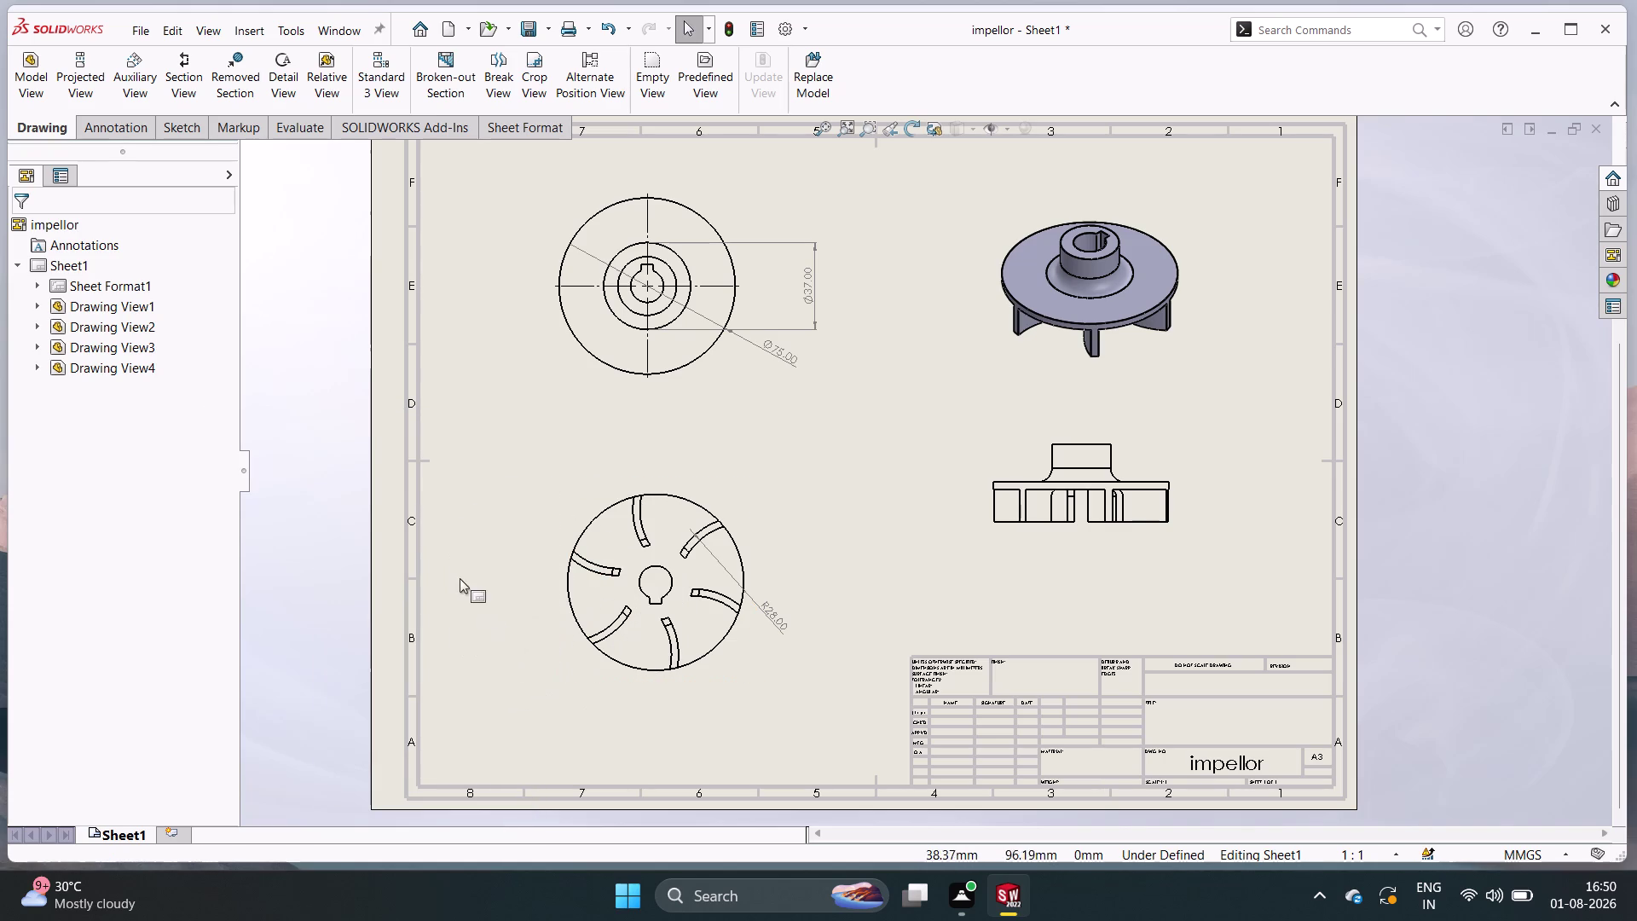
right_drag(462, 588, 460, 579)
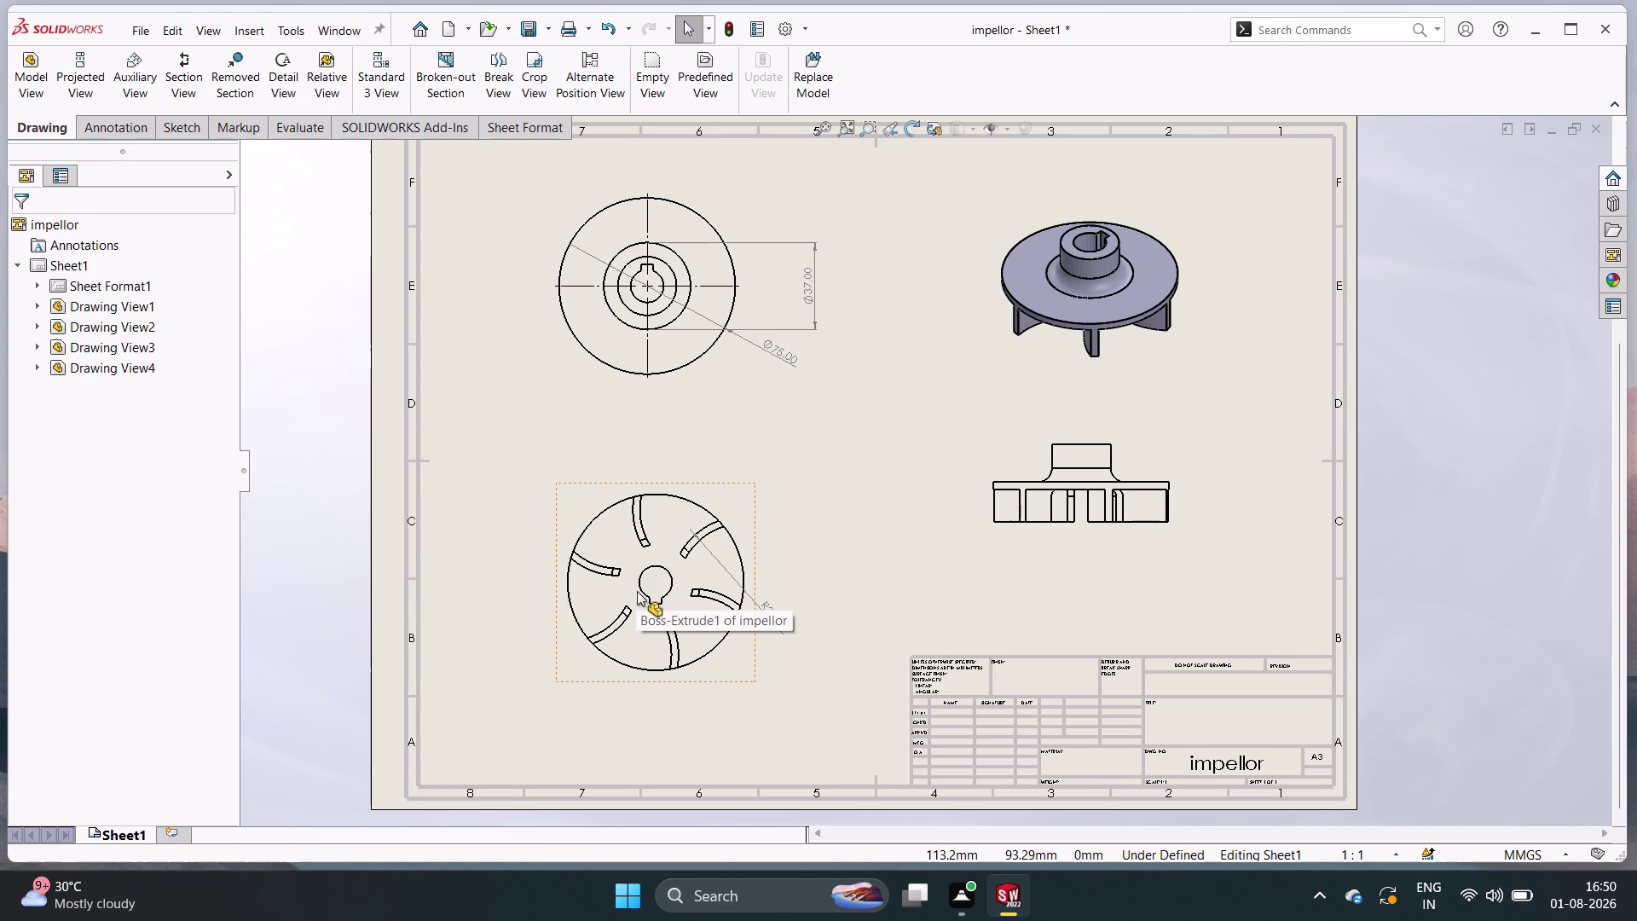
right_drag(639, 578, 505, 652)
Dimension the bottom view's central bore as R7.00 THRU.
right_click(504, 652)
right_click(453, 712)
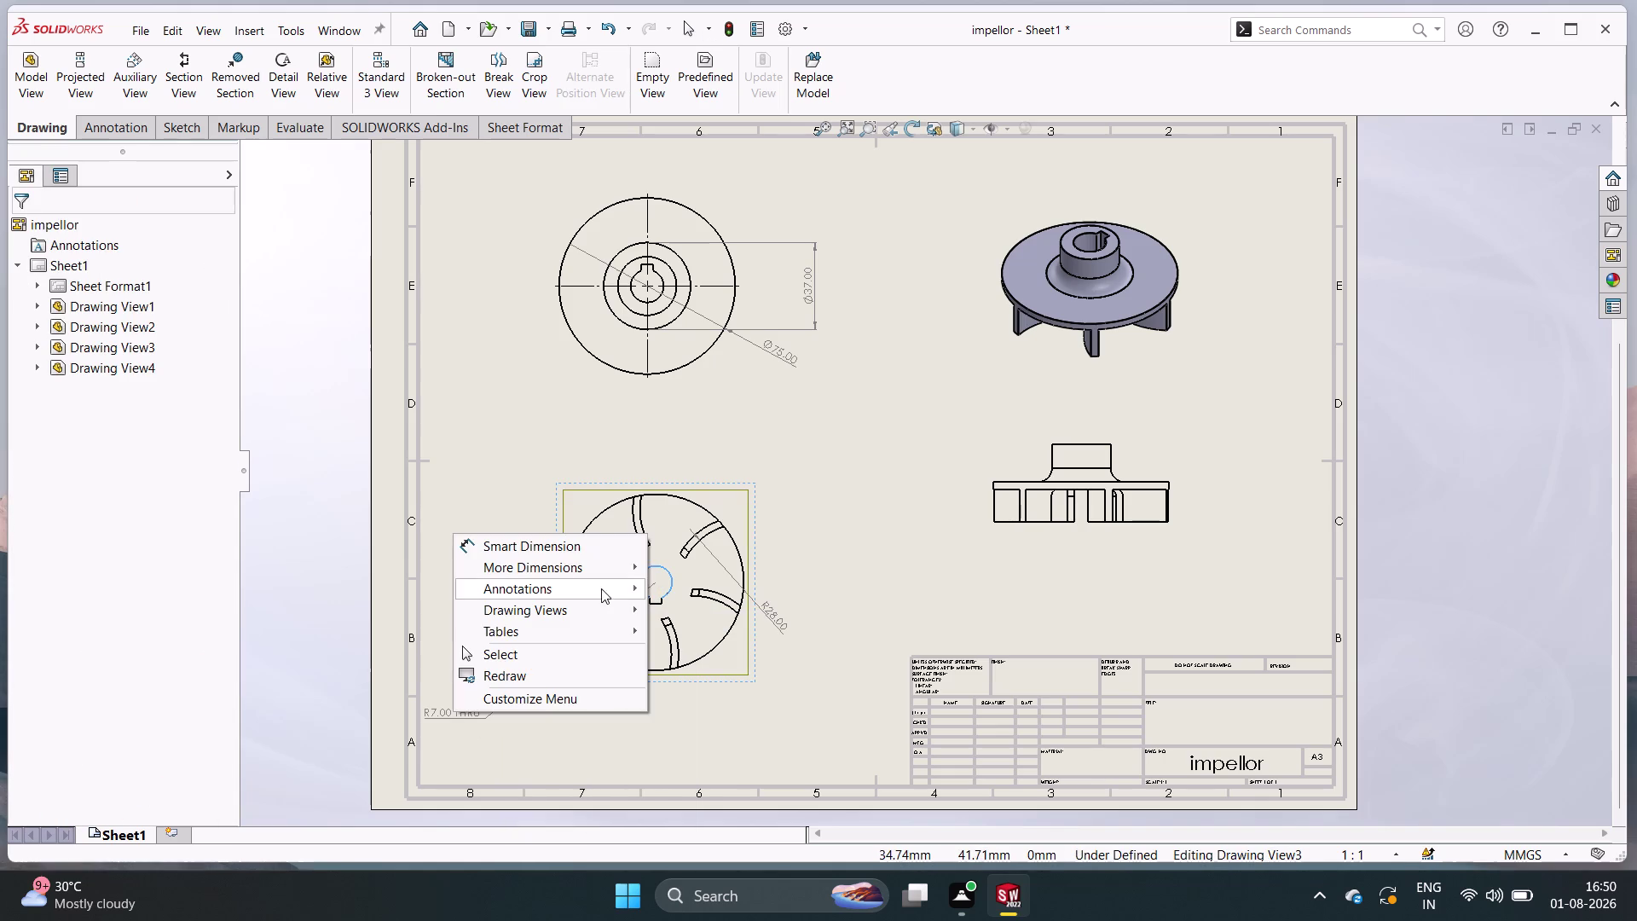
right_click(500, 466)
click(448, 635)
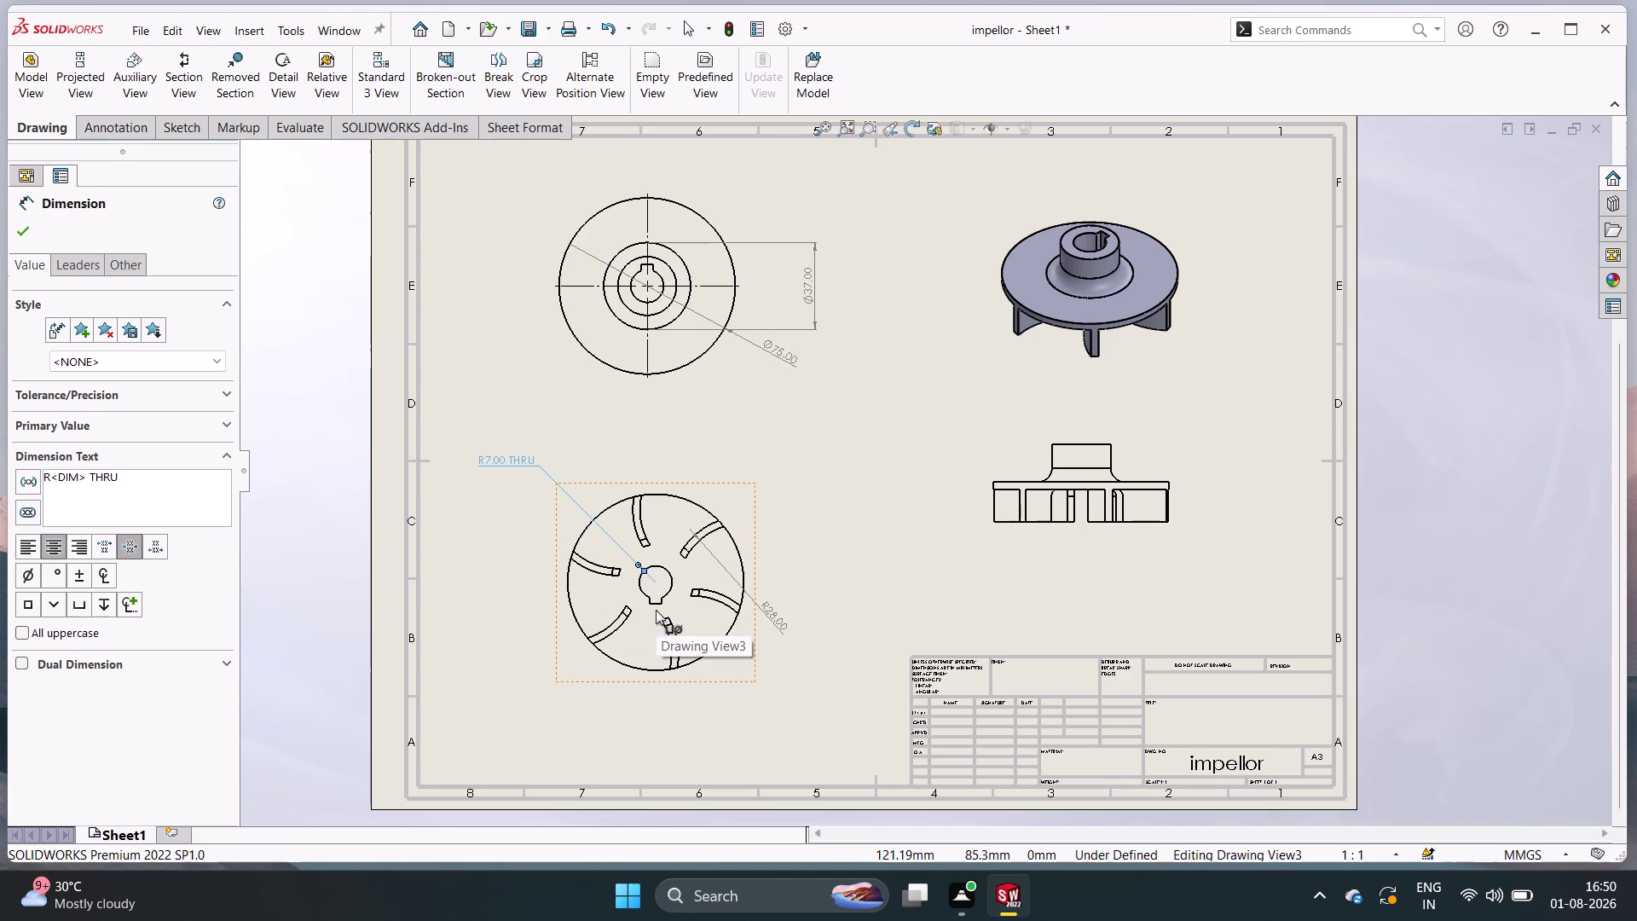
right_drag(650, 601, 657, 709)
right_click(657, 708)
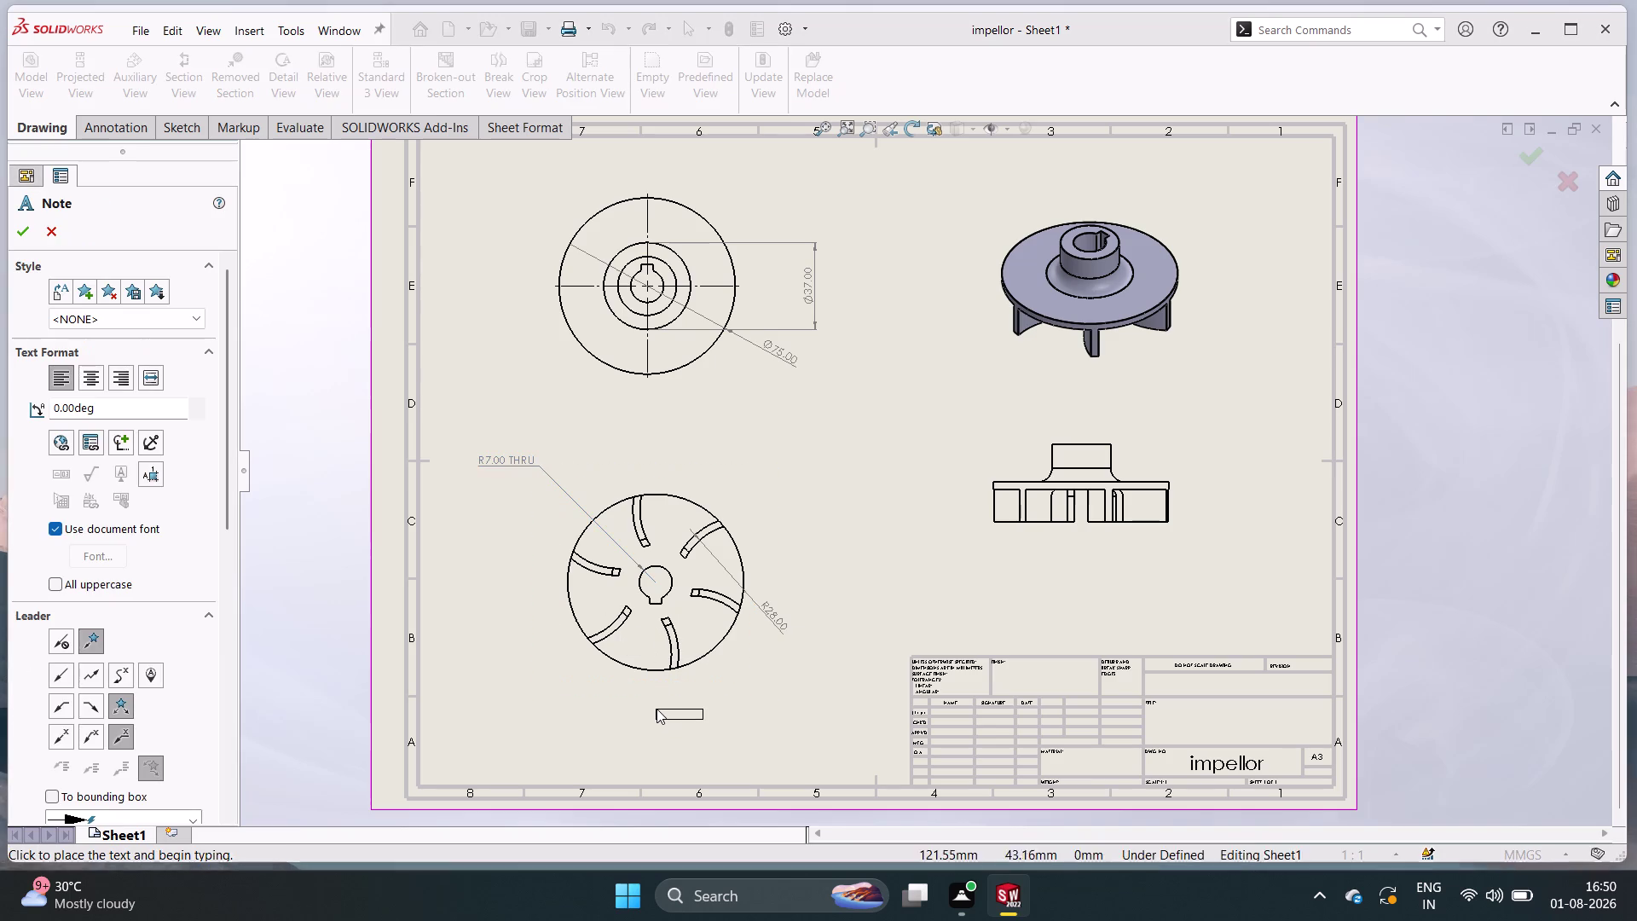
key(Escape)
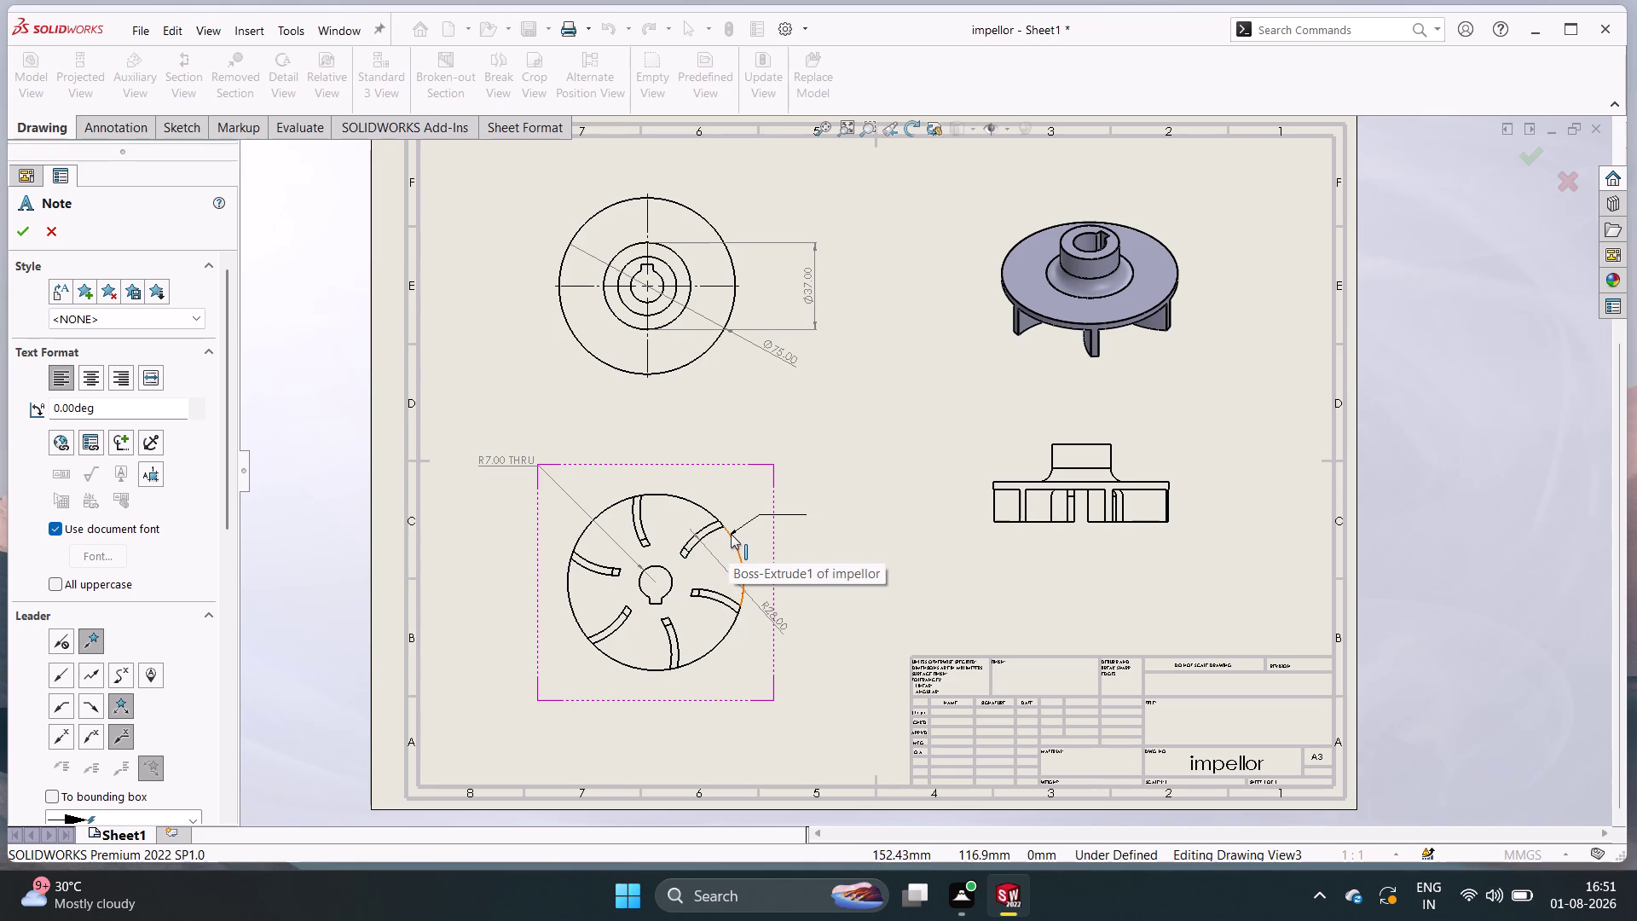
right_drag(731, 534, 762, 502)
right_click(787, 484)
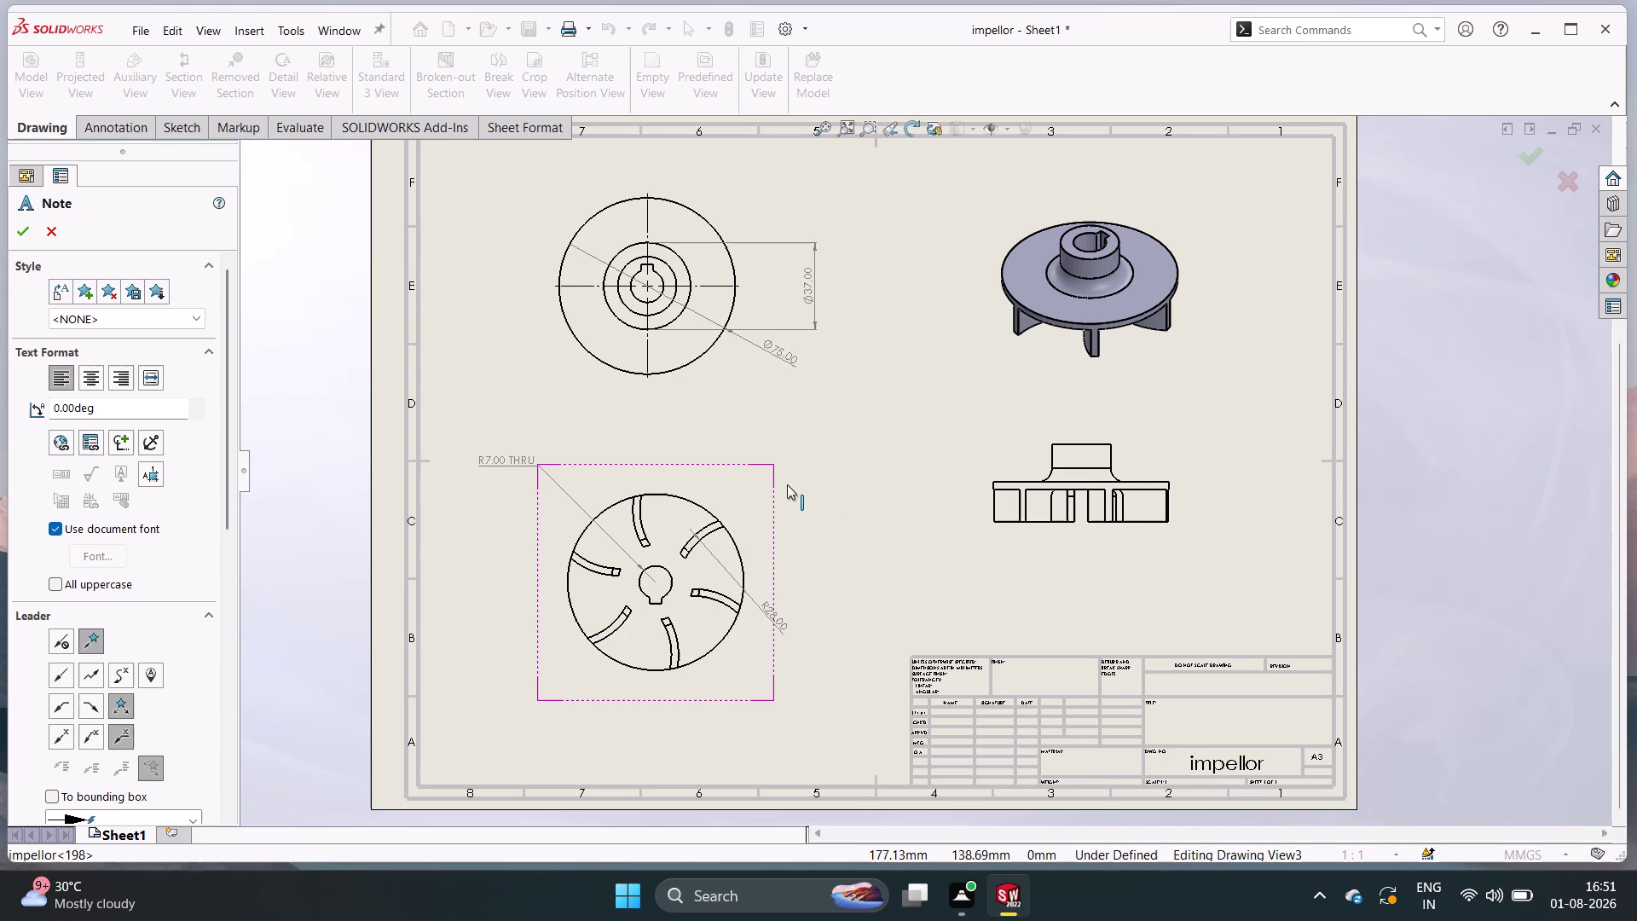
right_click(779, 509)
right_click(817, 546)
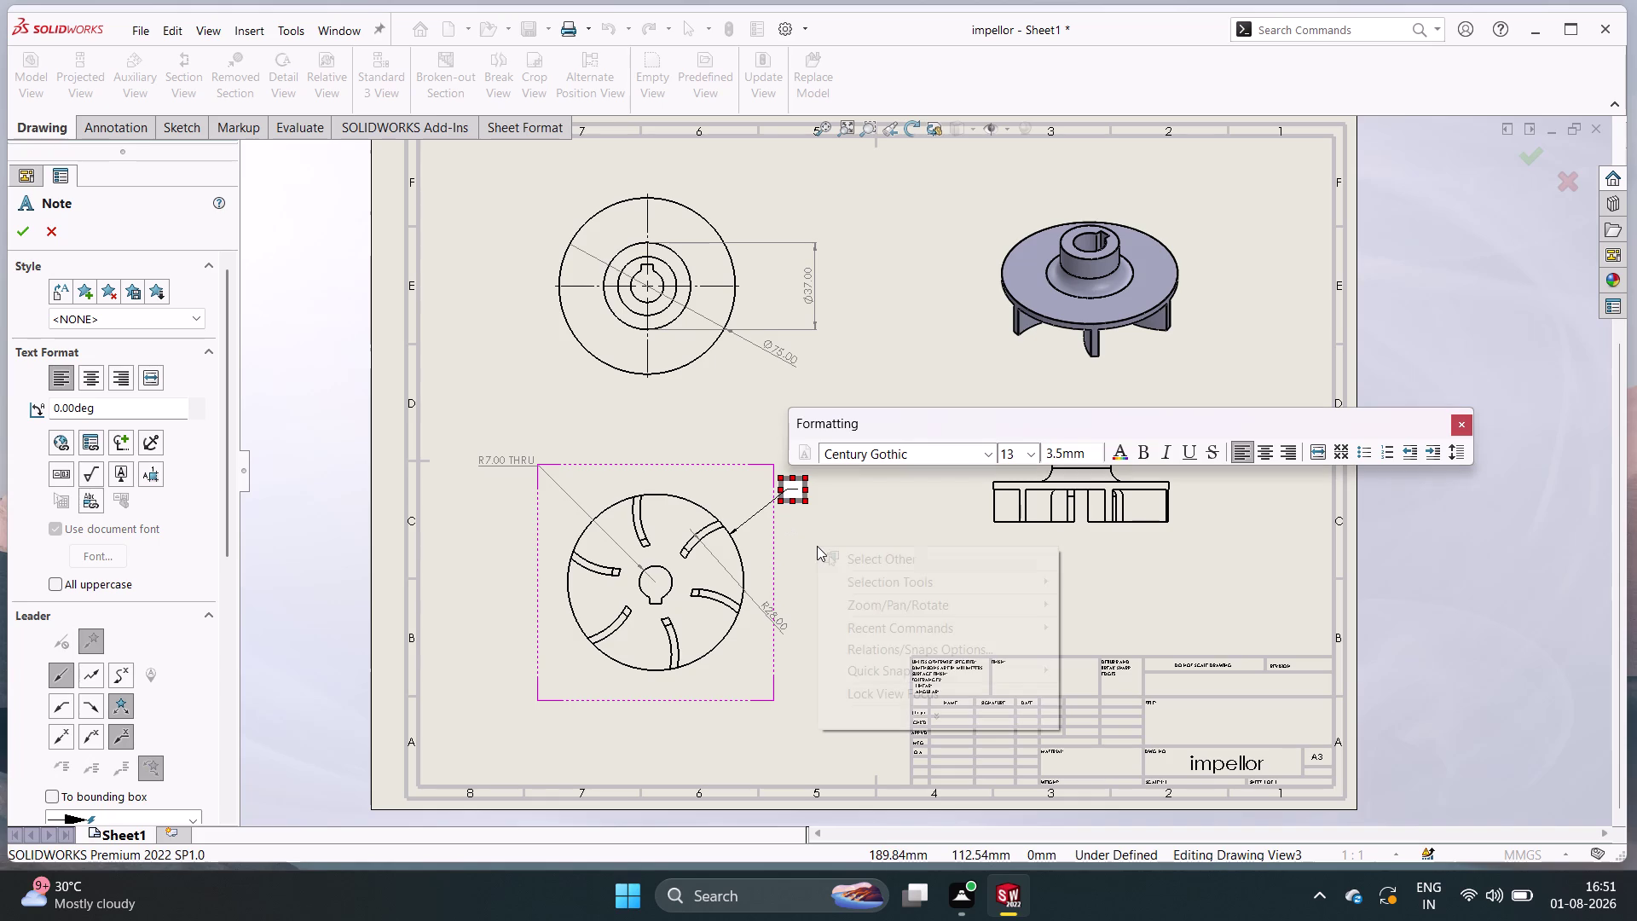
key(Escape)
key(Escape)
key(Escape)
right_drag(739, 544, 777, 492)
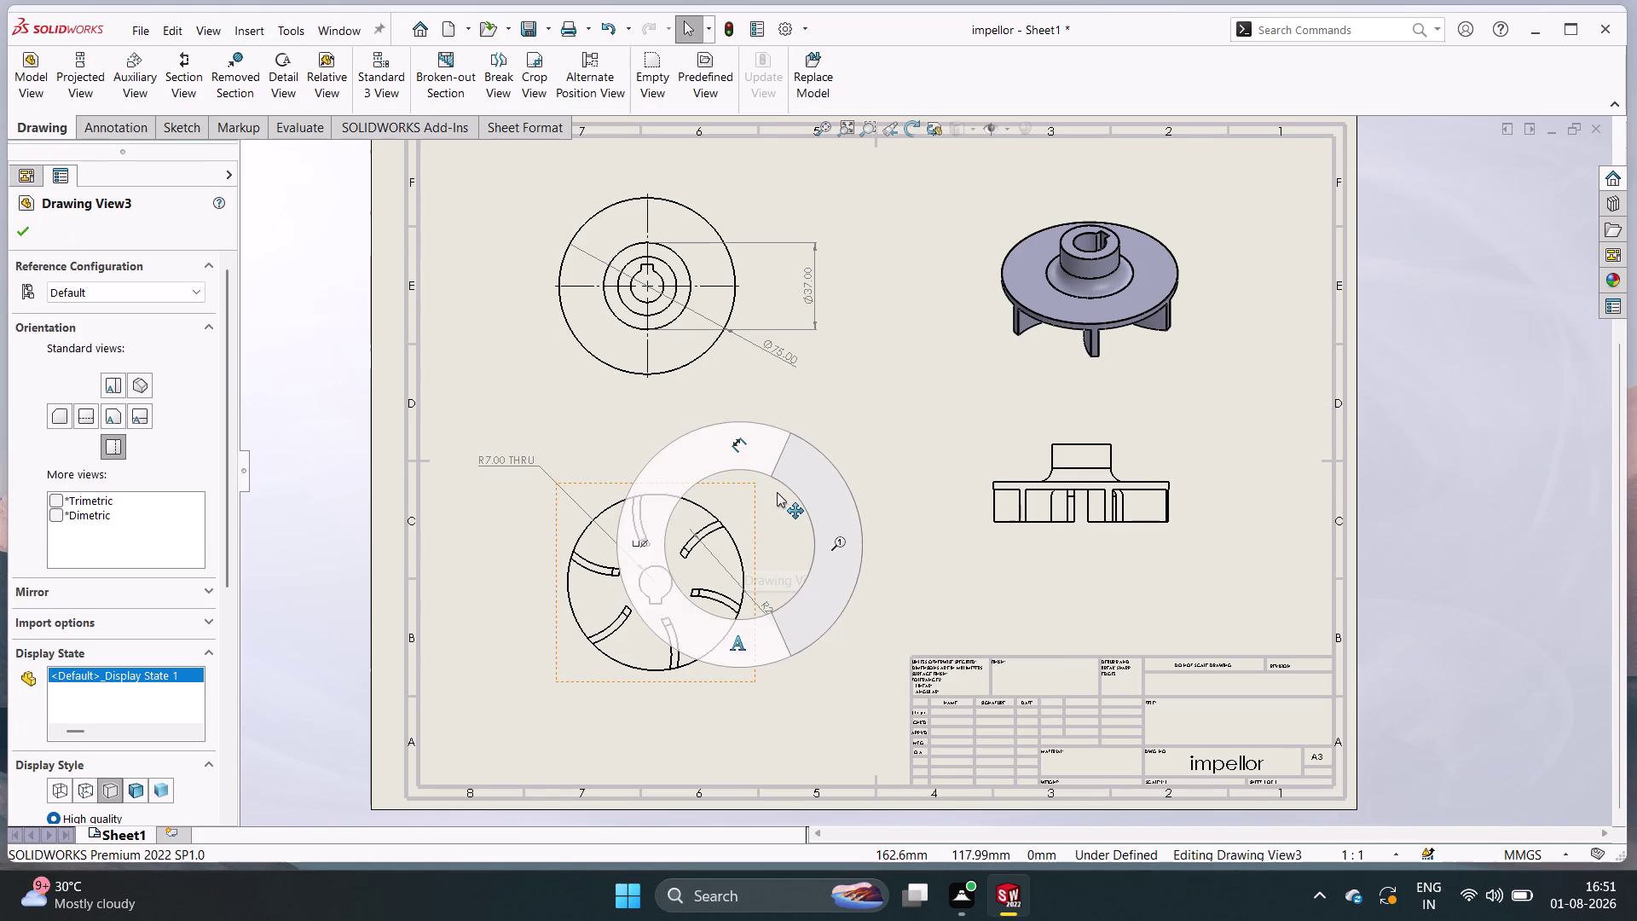
right_drag(777, 492, 834, 540)
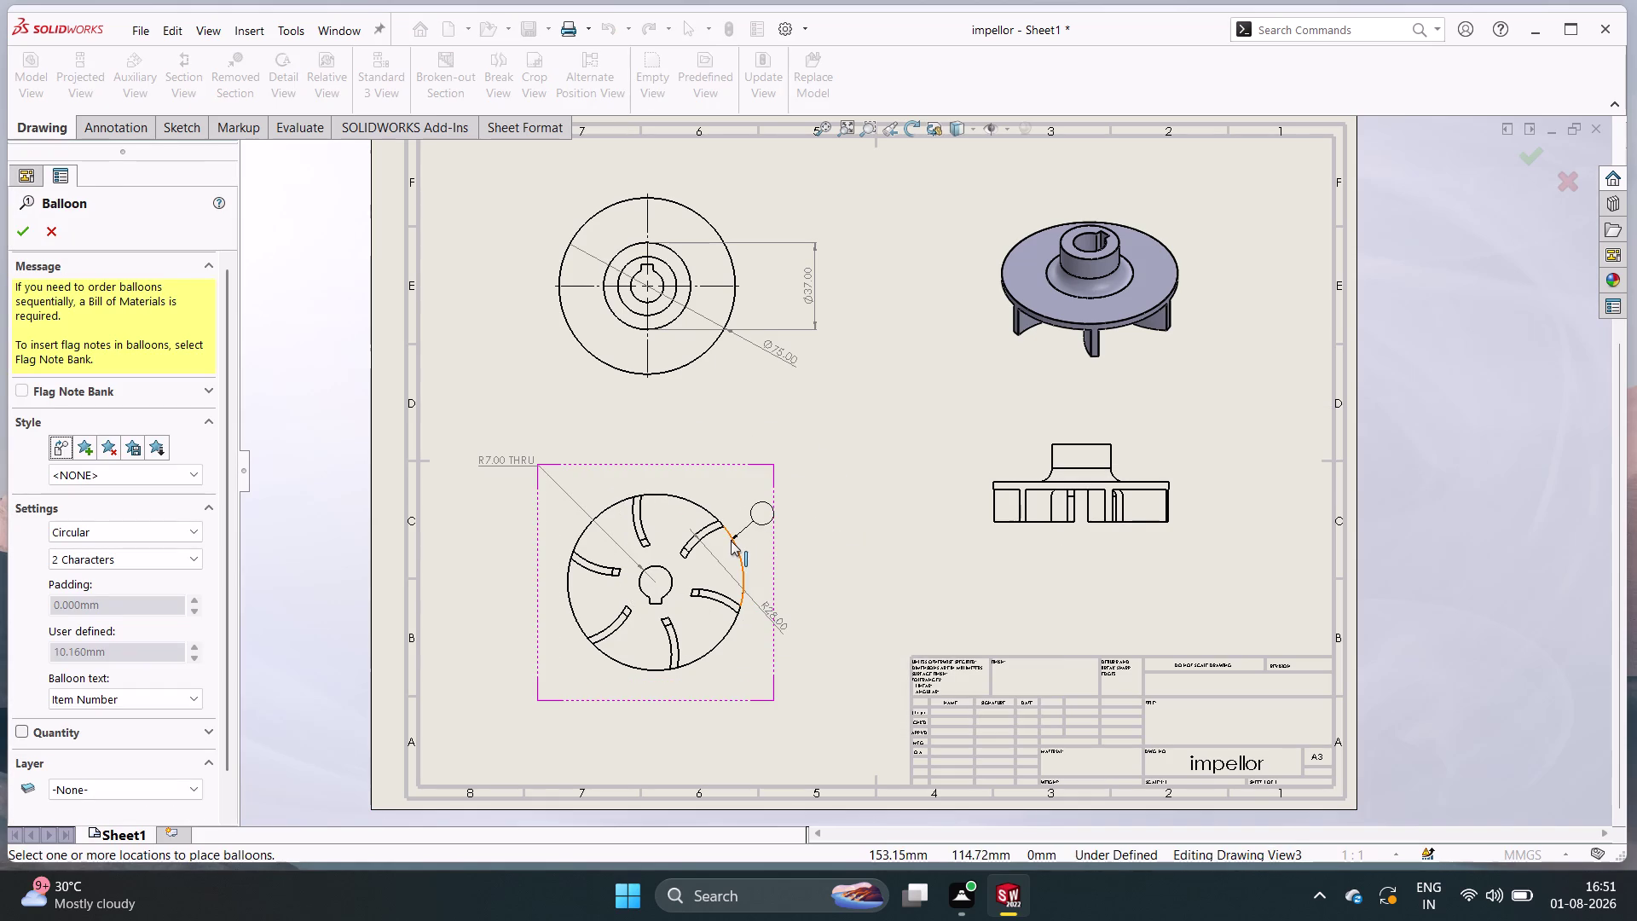
key(Escape)
key(Escape)
key(Escape)
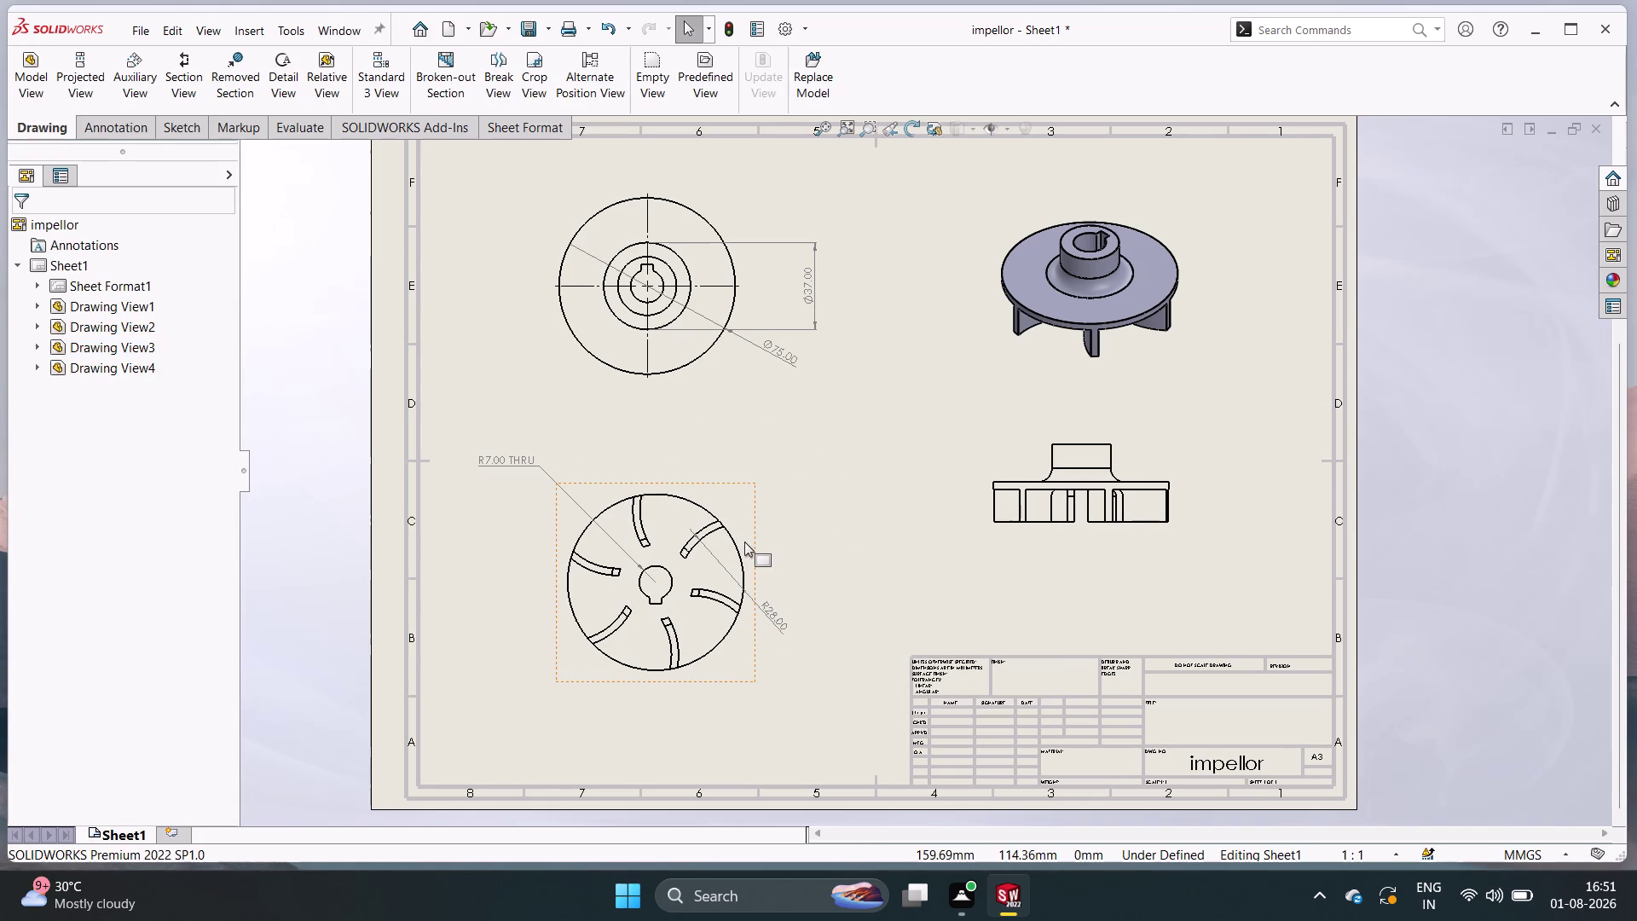
right_drag(734, 549, 784, 465)
Bring up the sheet's dimensioning options from the right-click menu.
right_click(784, 466)
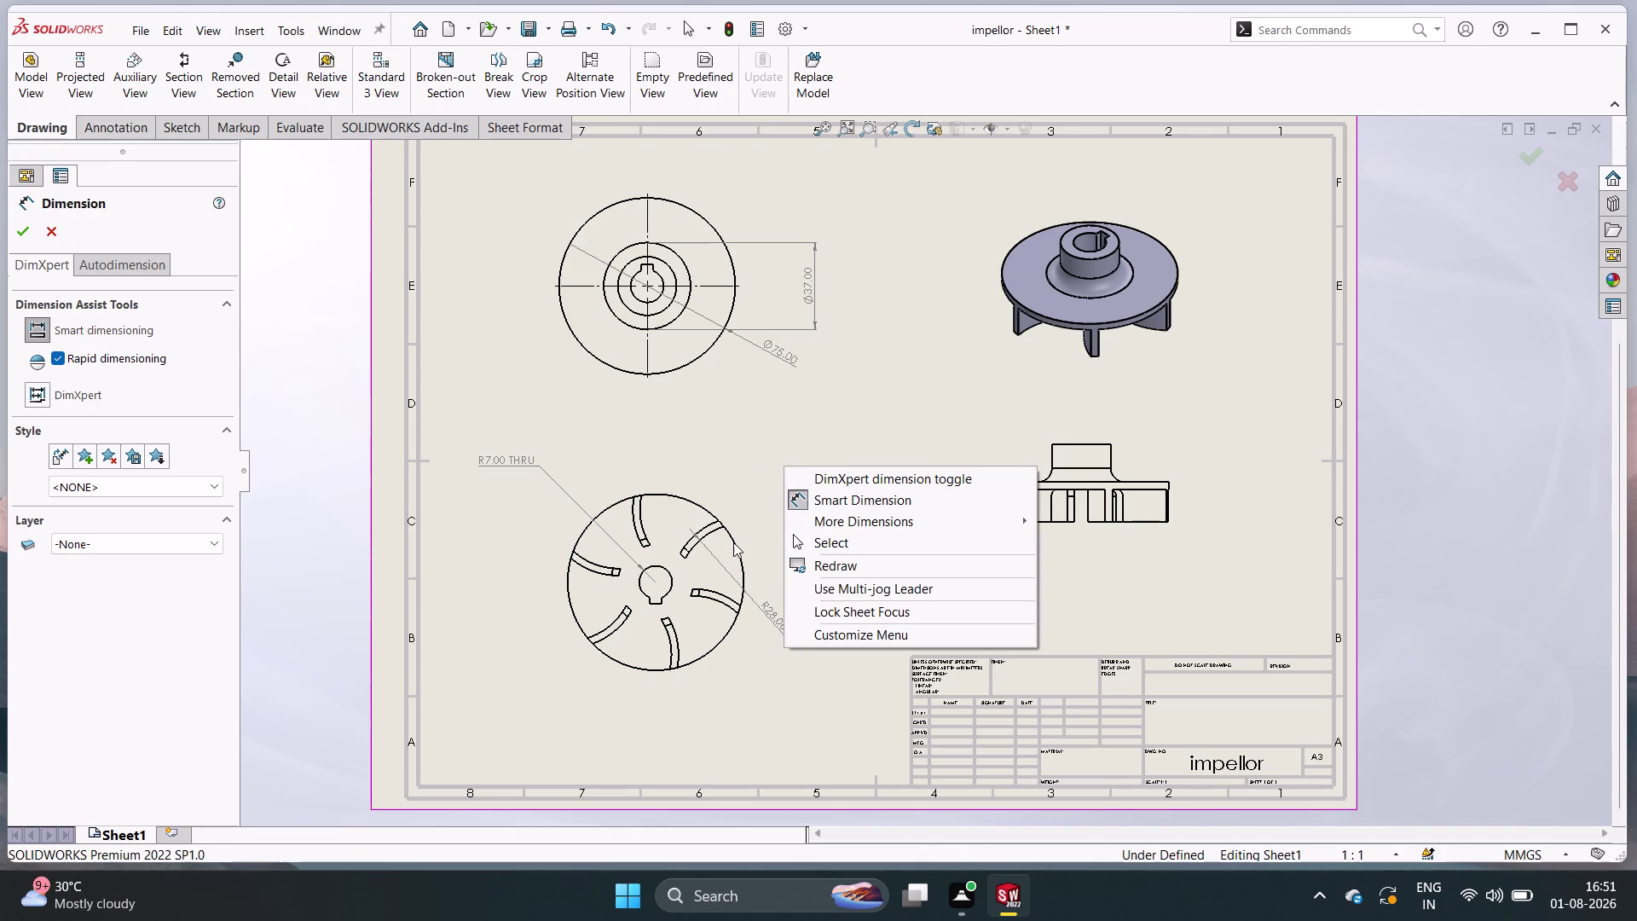
right_click(732, 502)
right_click(734, 463)
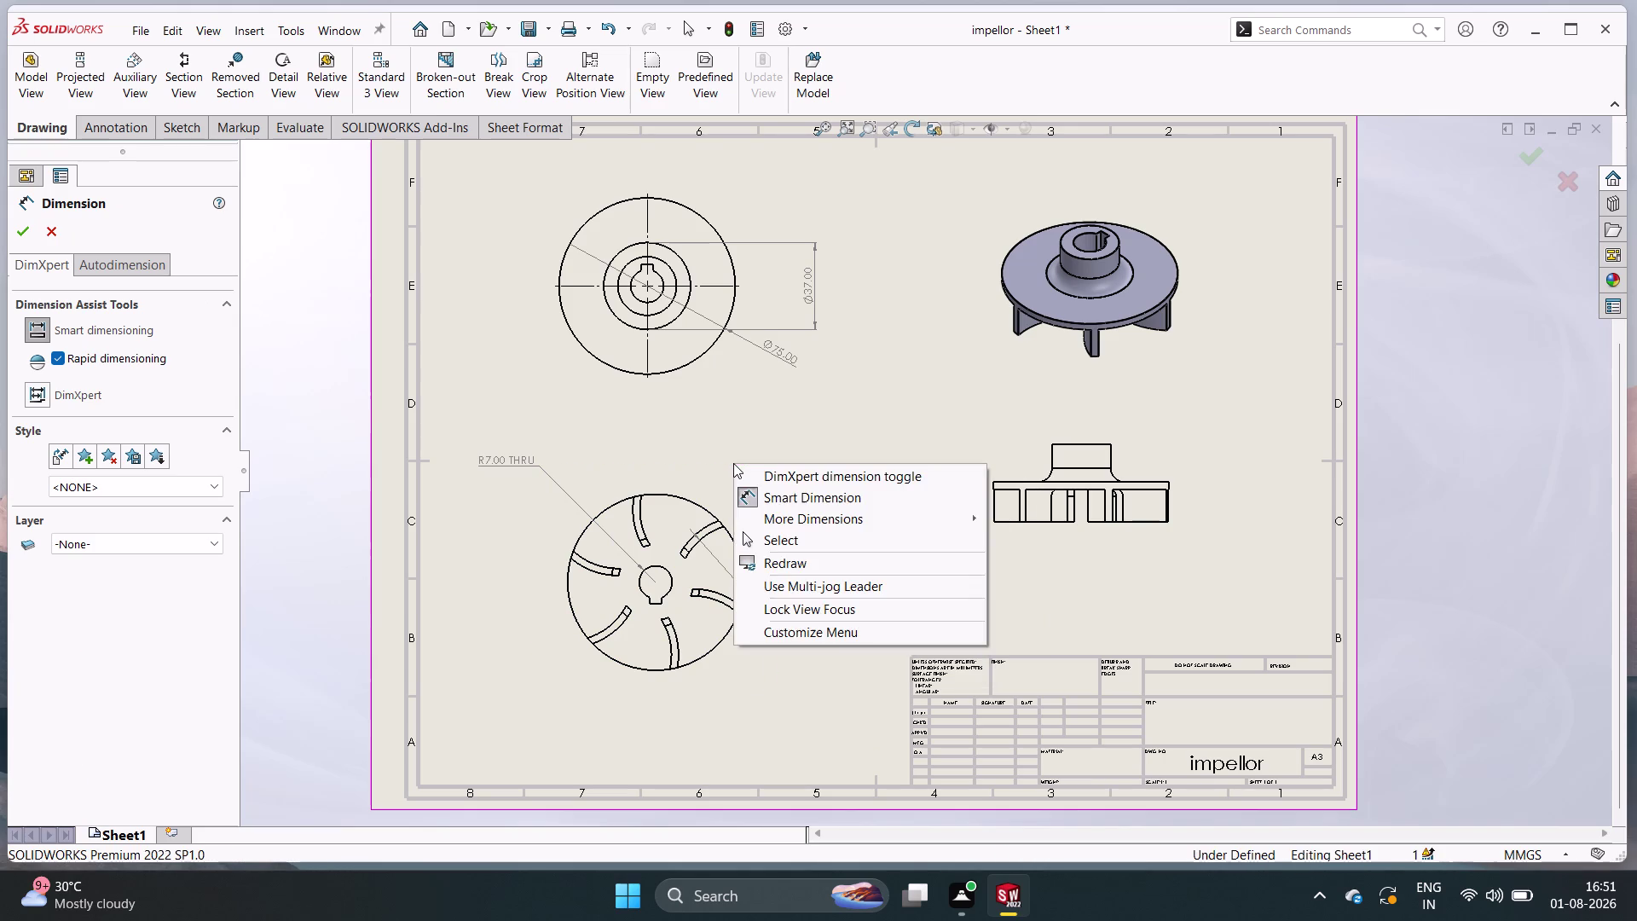
key(Escape)
key(Escape)
right_drag(736, 543, 747, 419)
right_click(747, 420)
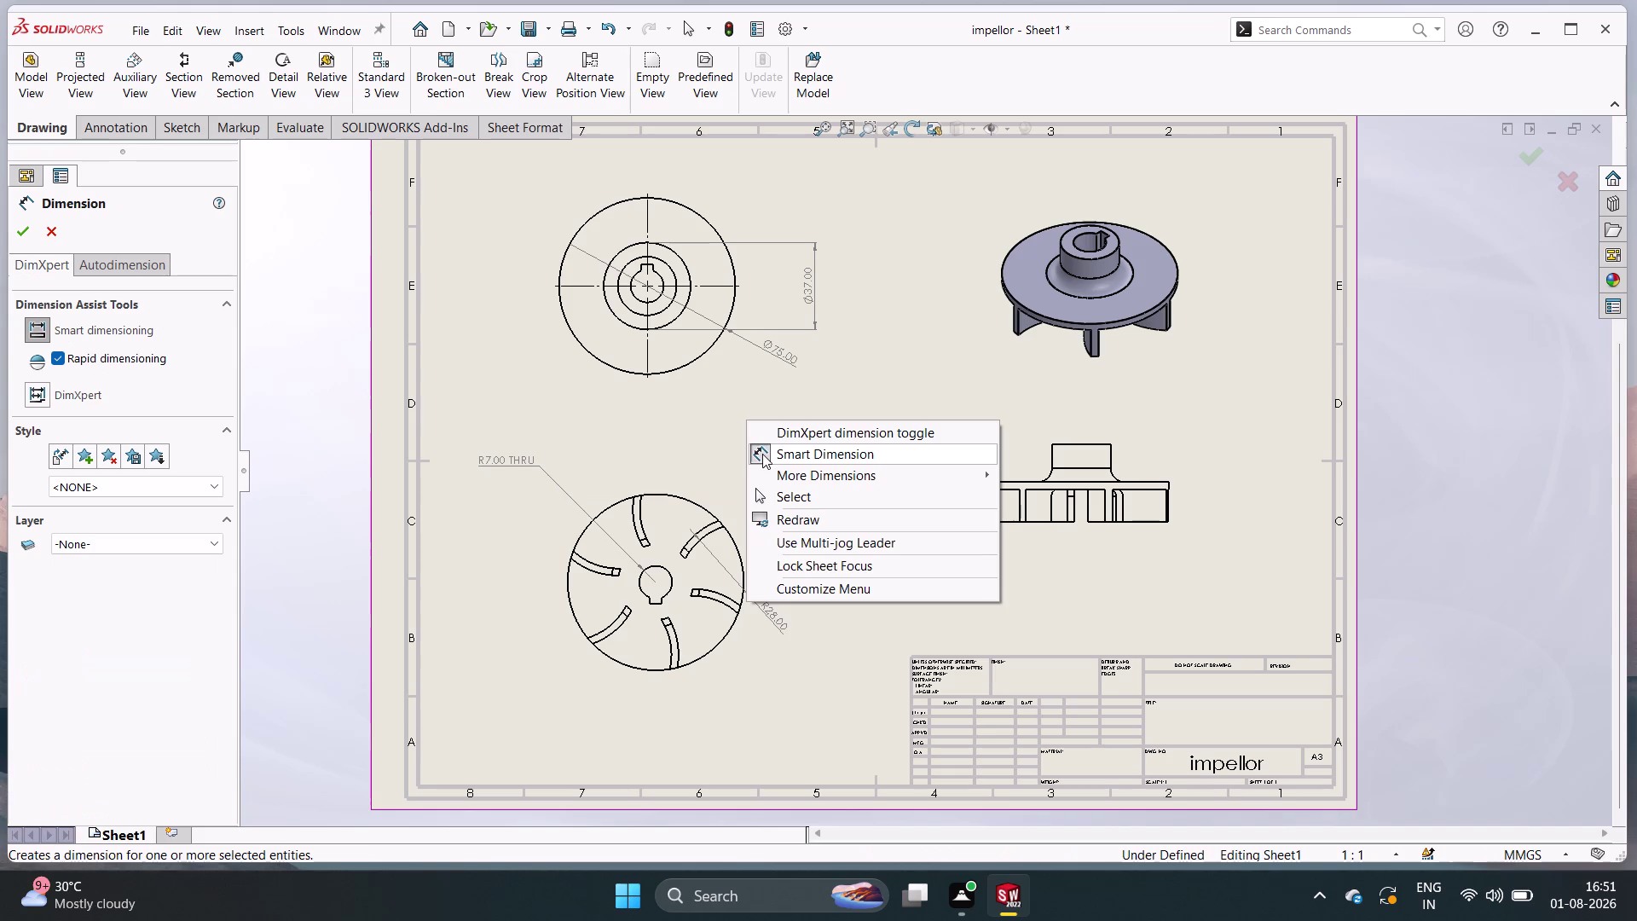
right_click(762, 454)
right_click(740, 535)
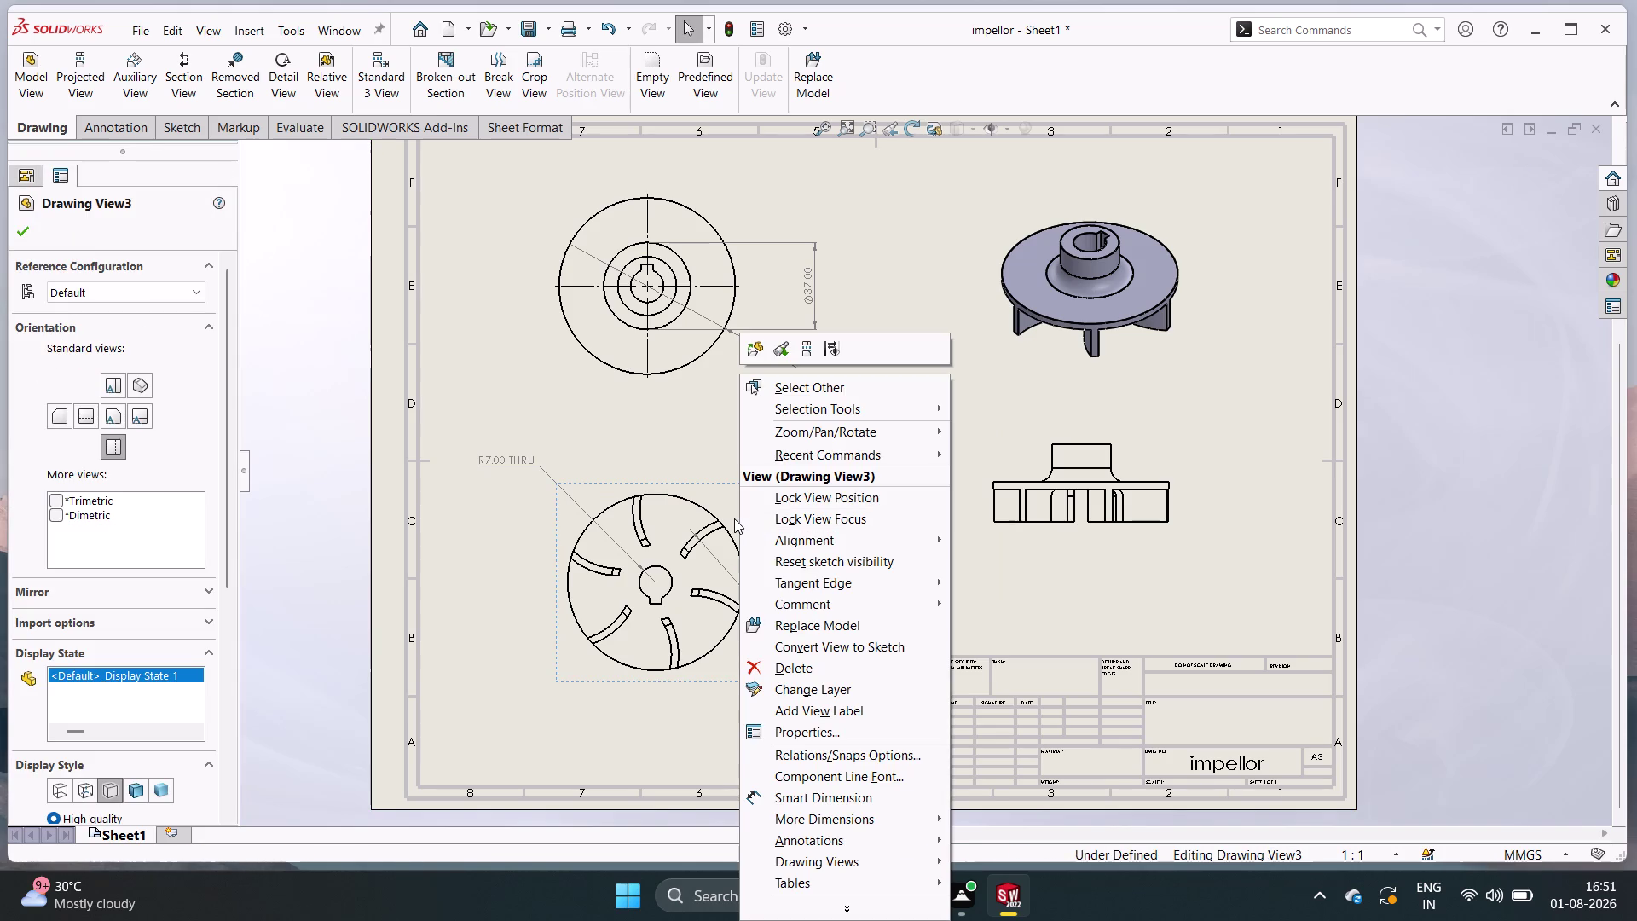
key(Escape)
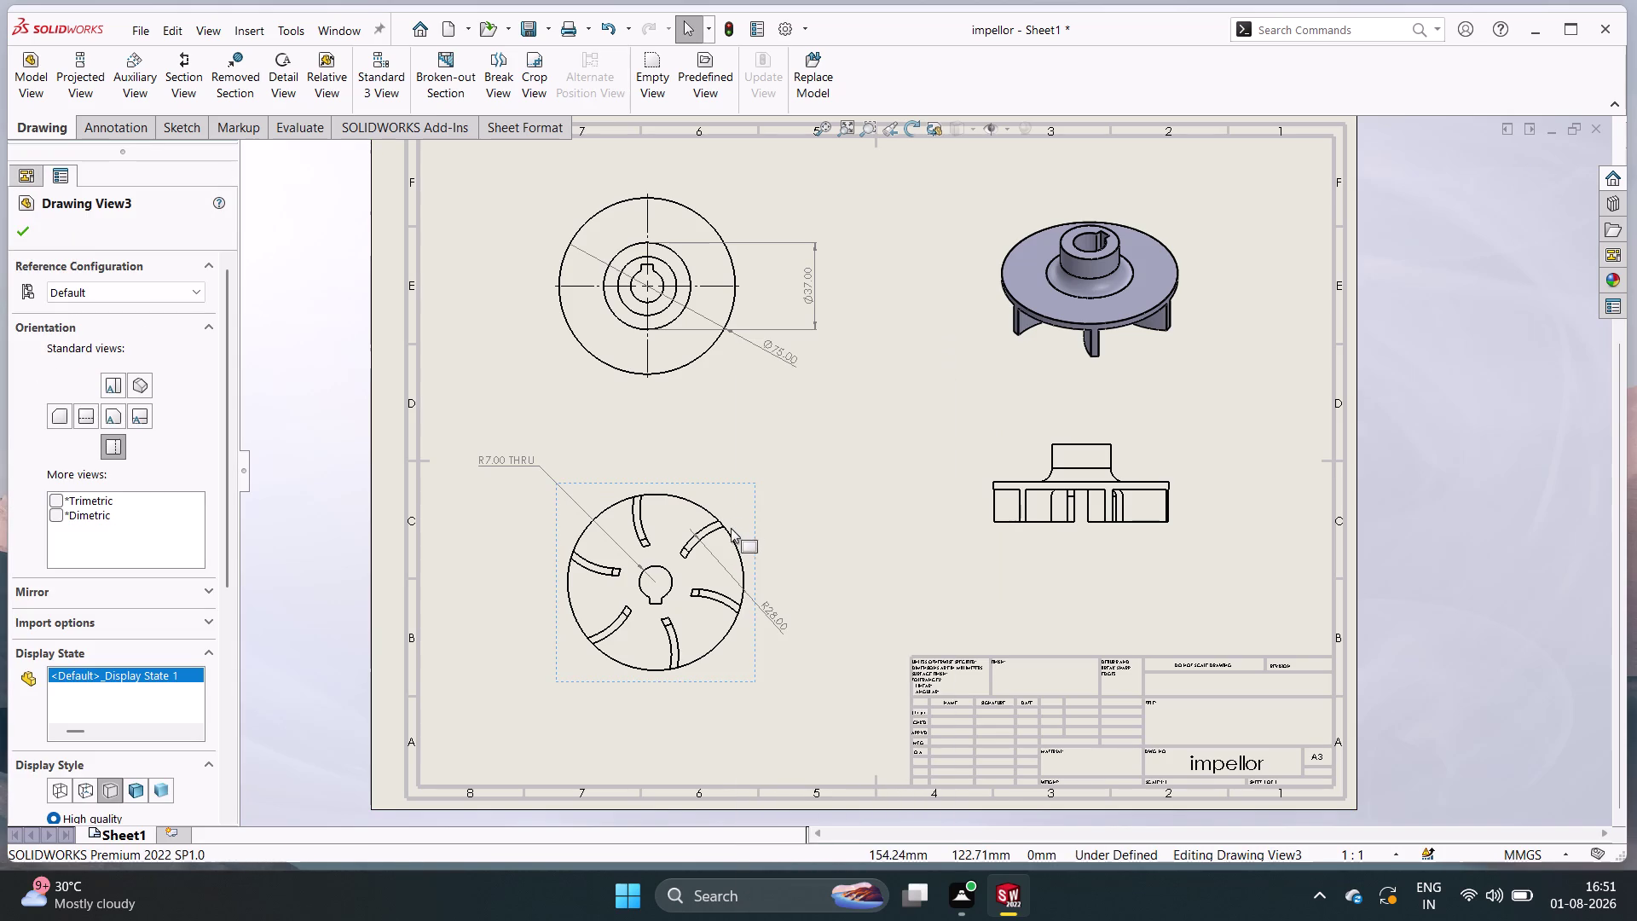
Select the lower-left impellor view, Drawing View3, for dimensioning.
right_drag(733, 537, 761, 425)
right_click(761, 425)
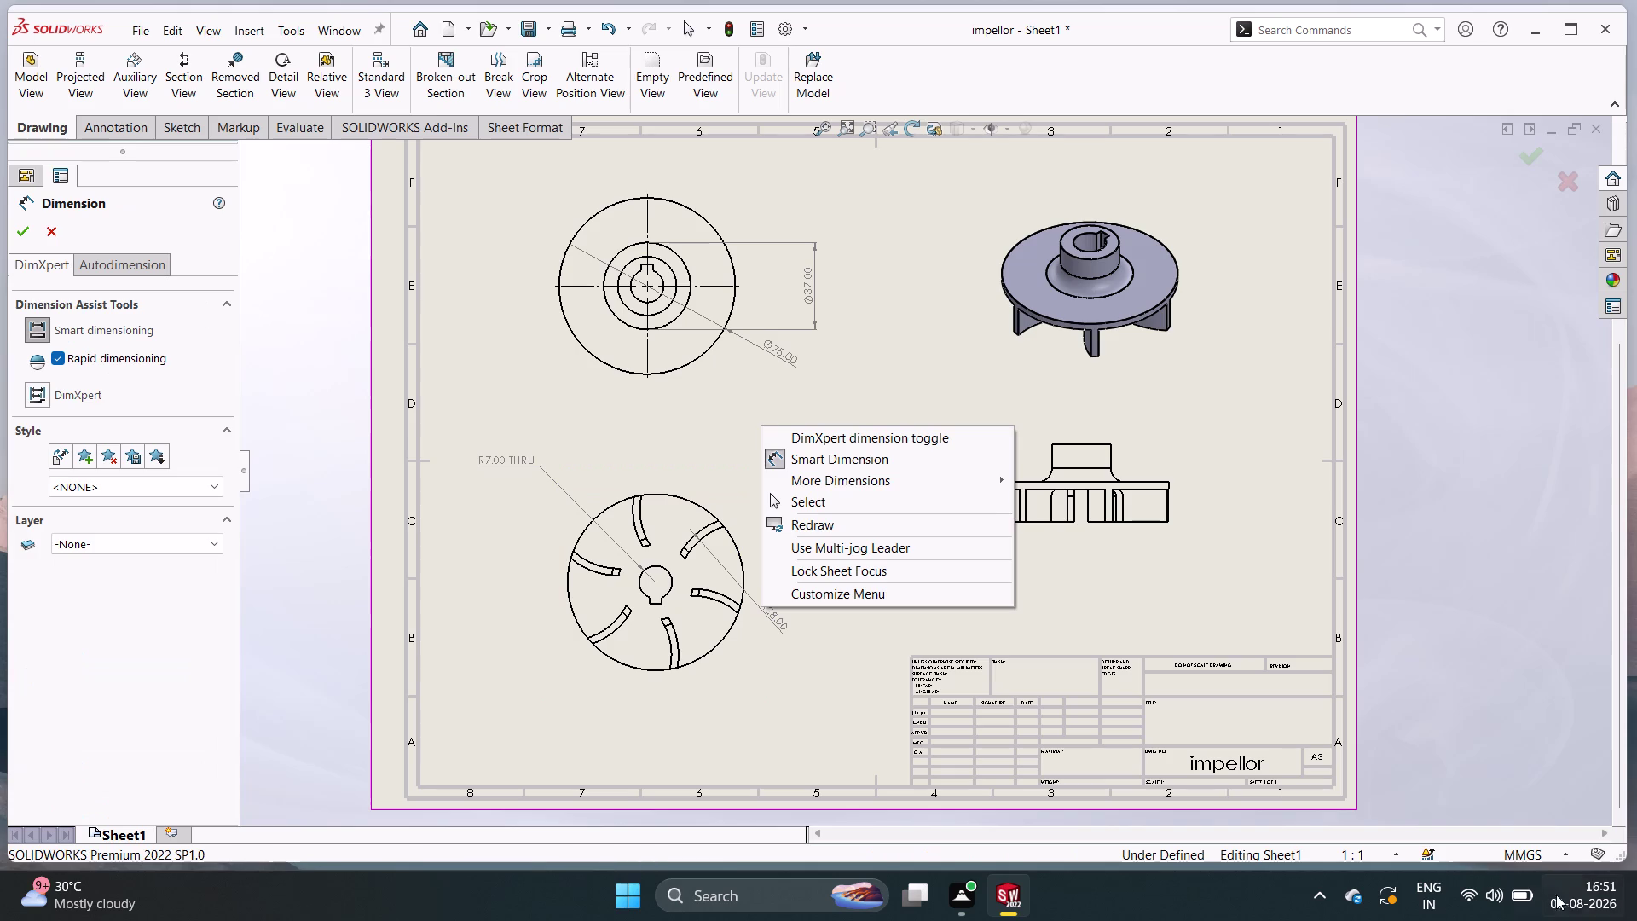
double_click(894, 501)
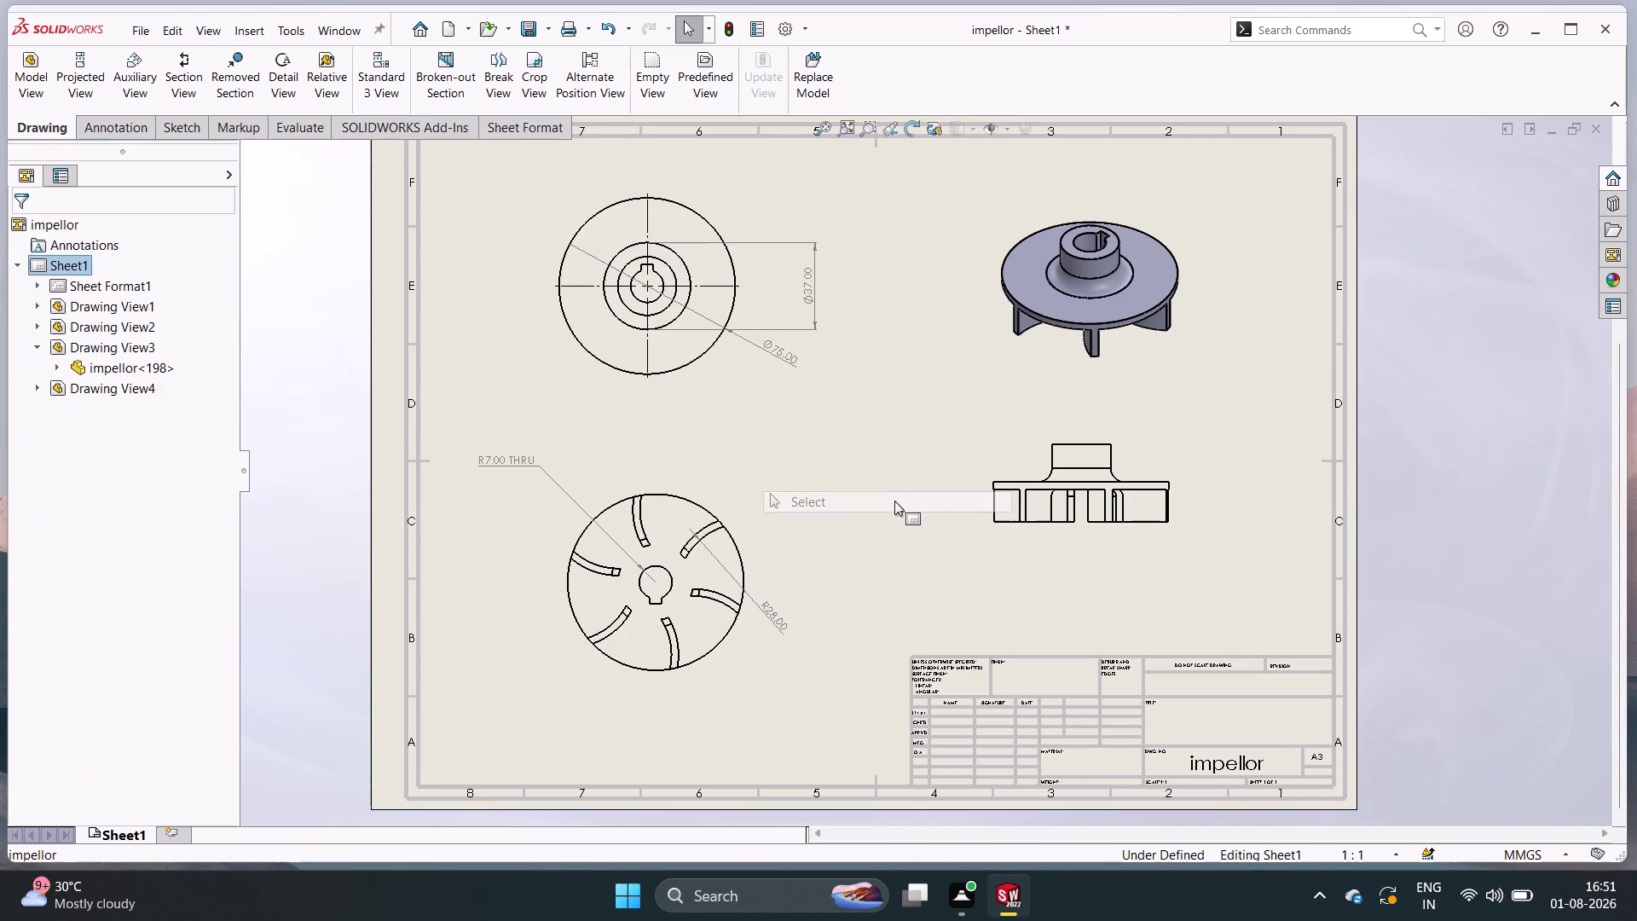
right_drag(868, 545, 869, 424)
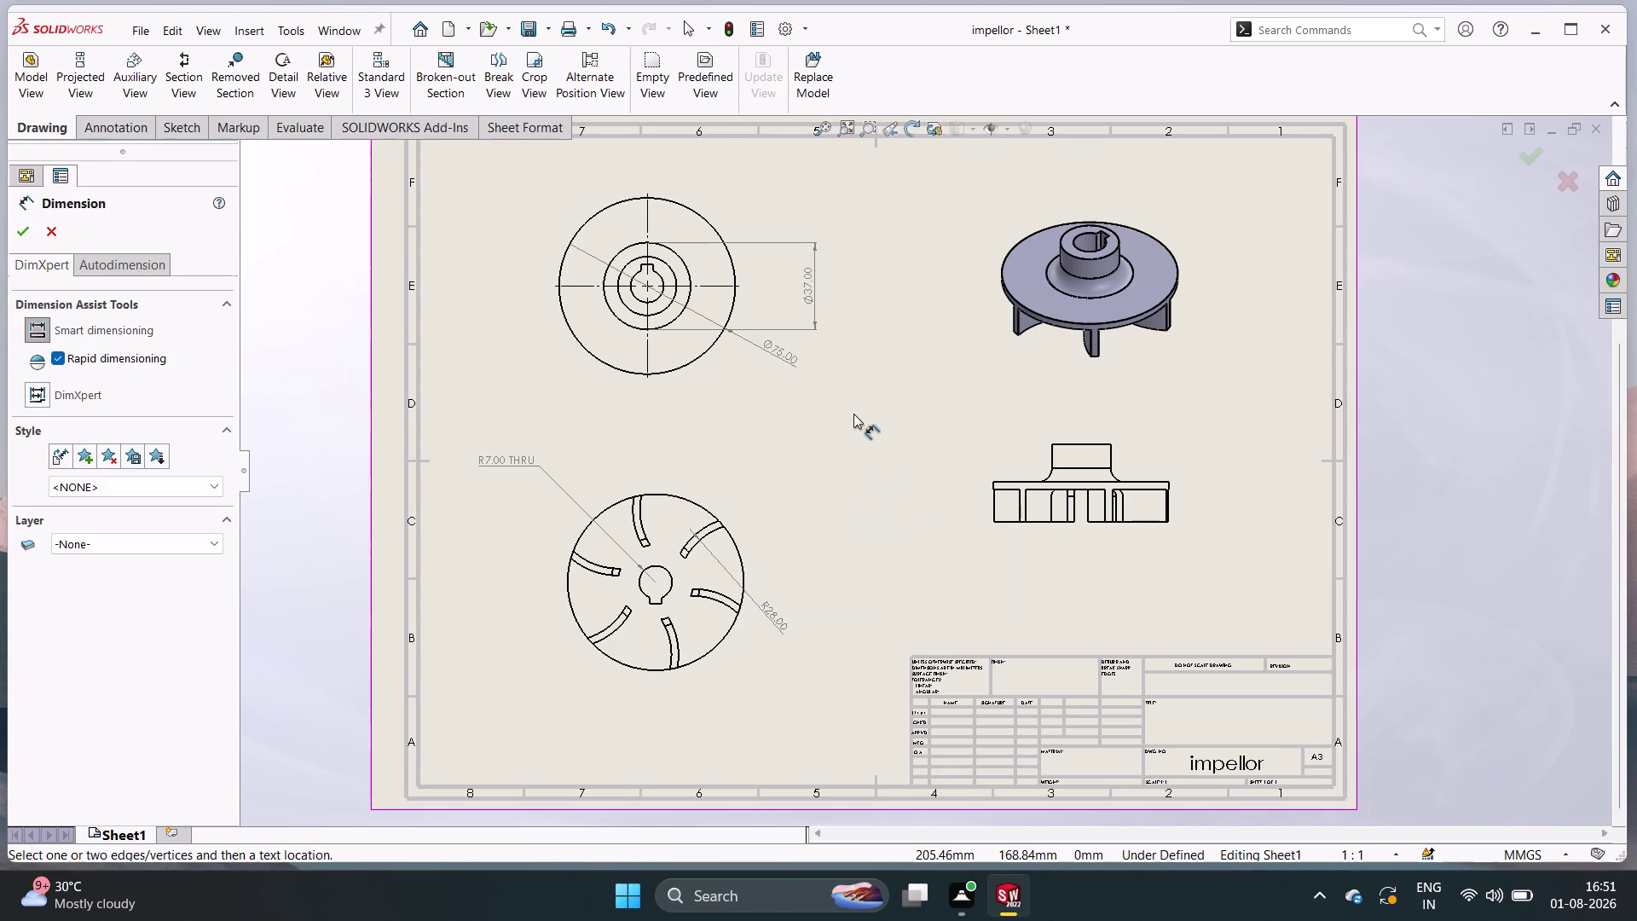
right_click(854, 414)
double_click(895, 493)
right_drag(834, 494, 835, 403)
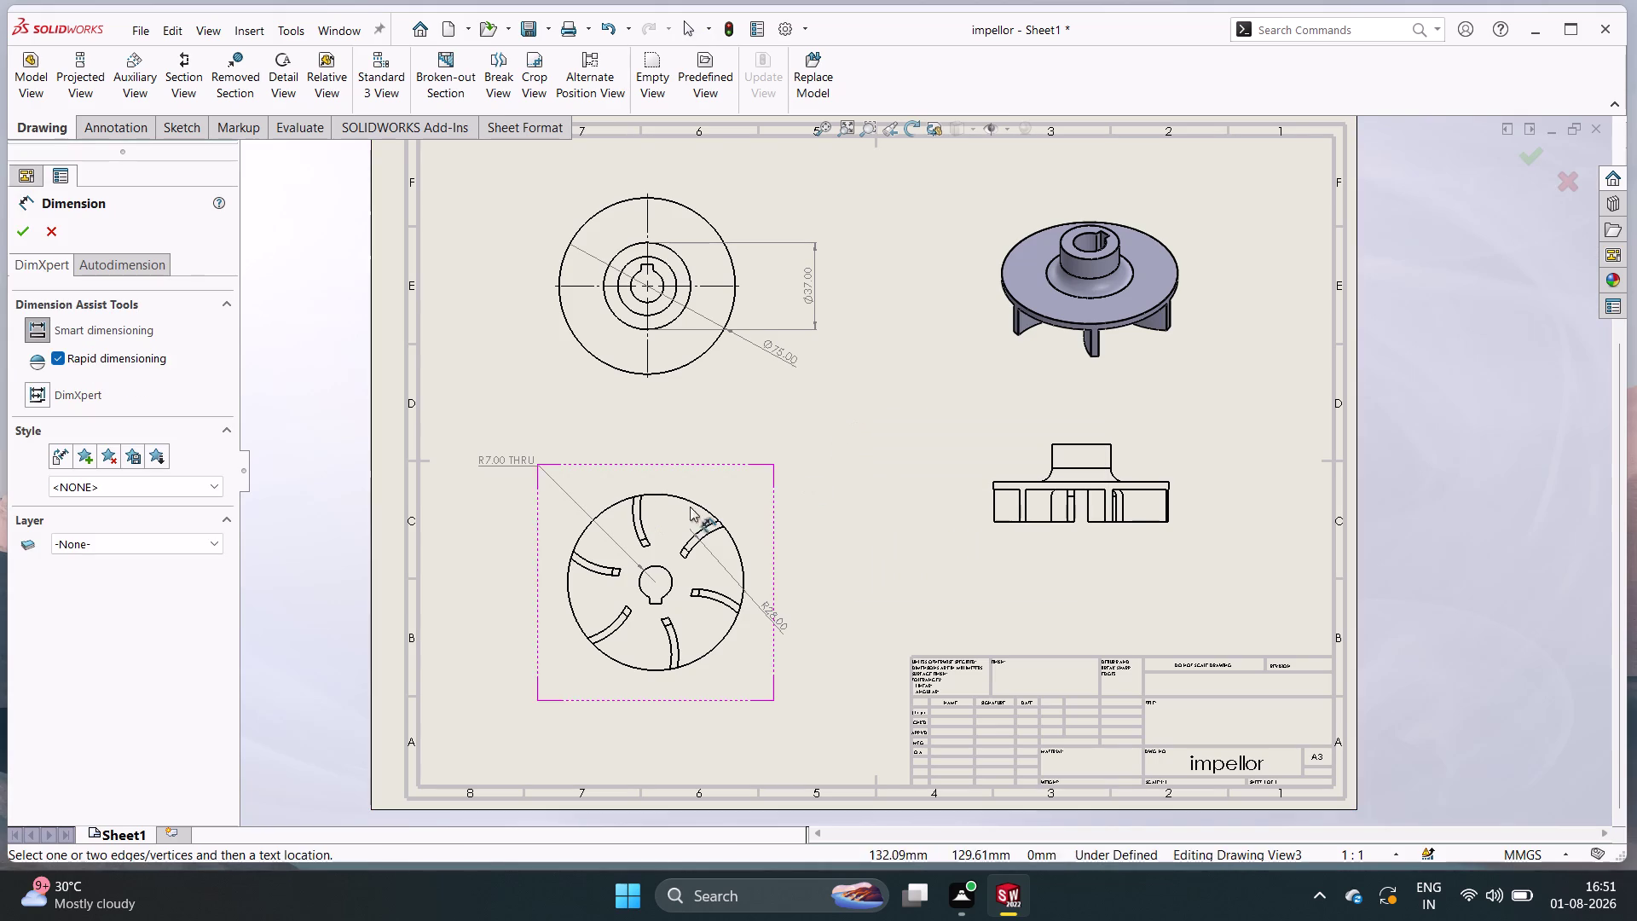
click(853, 549)
double_click(853, 549)
right_click(927, 498)
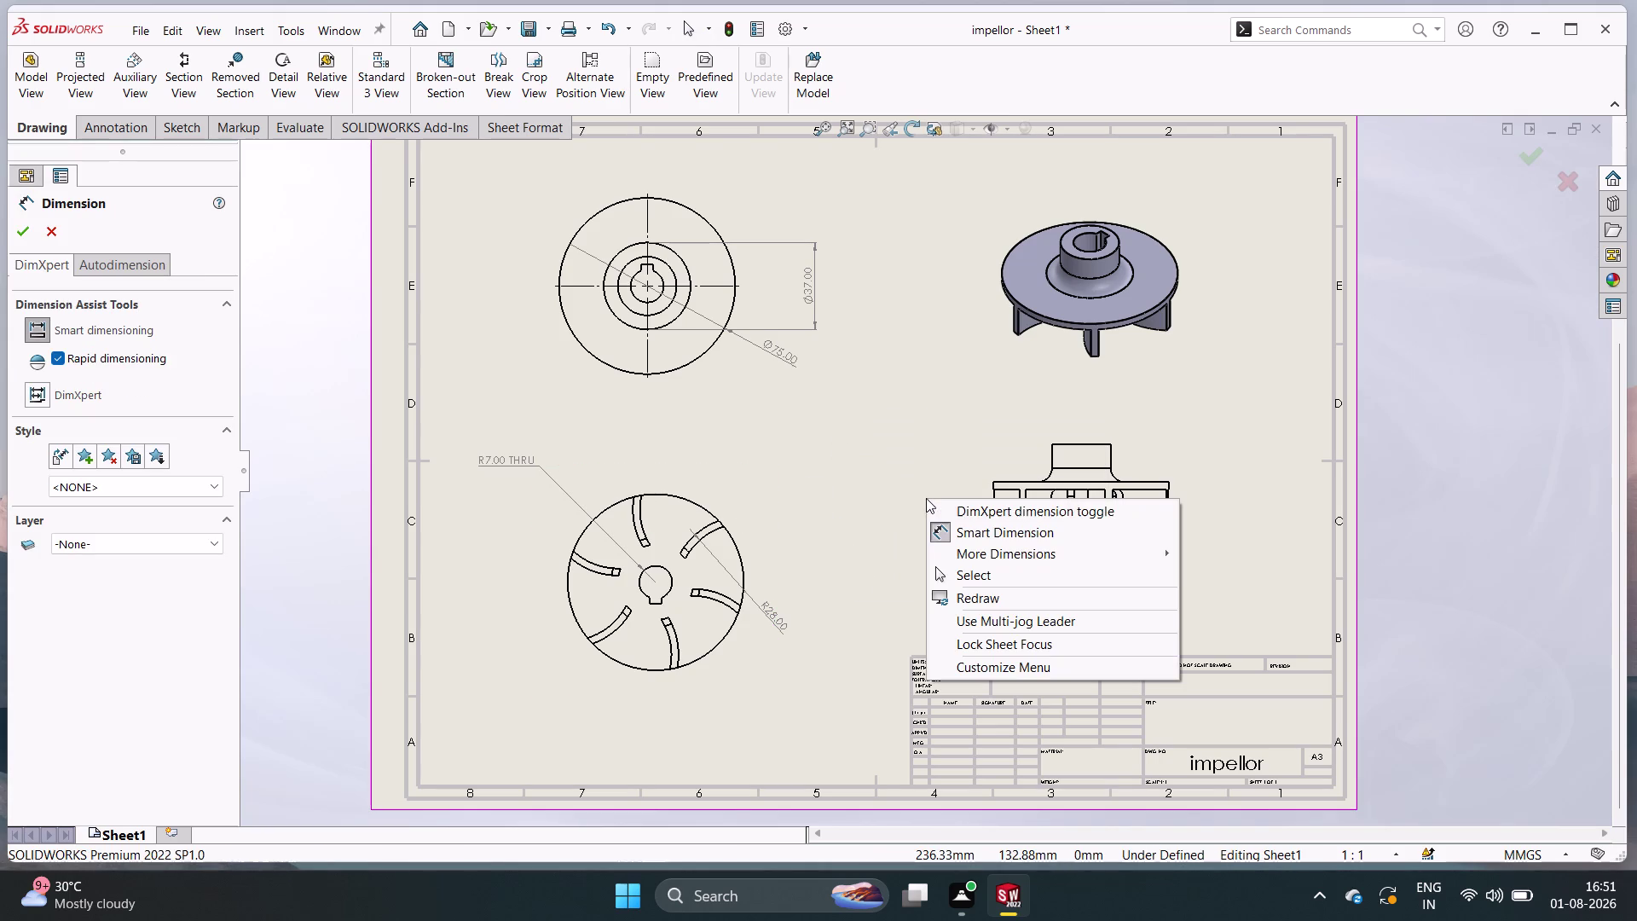
double_click(944, 569)
right_drag(884, 525, 874, 406)
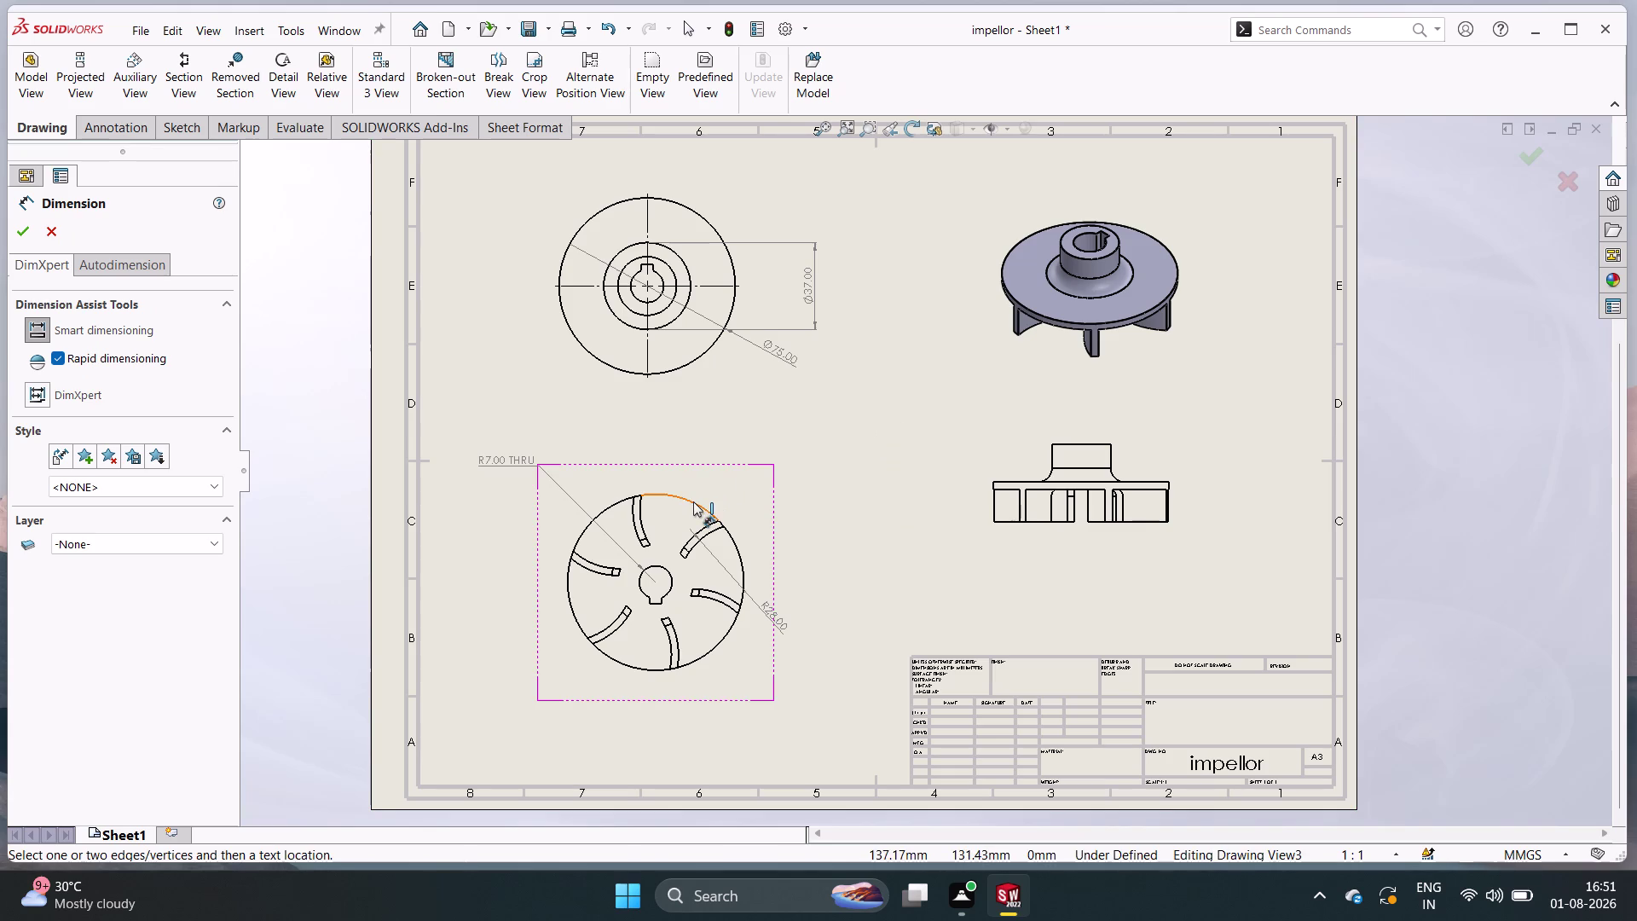
Choose Smart Dimension and hover over Drawing View3's blade arcs.
right_drag(694, 501, 731, 433)
right_drag(699, 503, 707, 489)
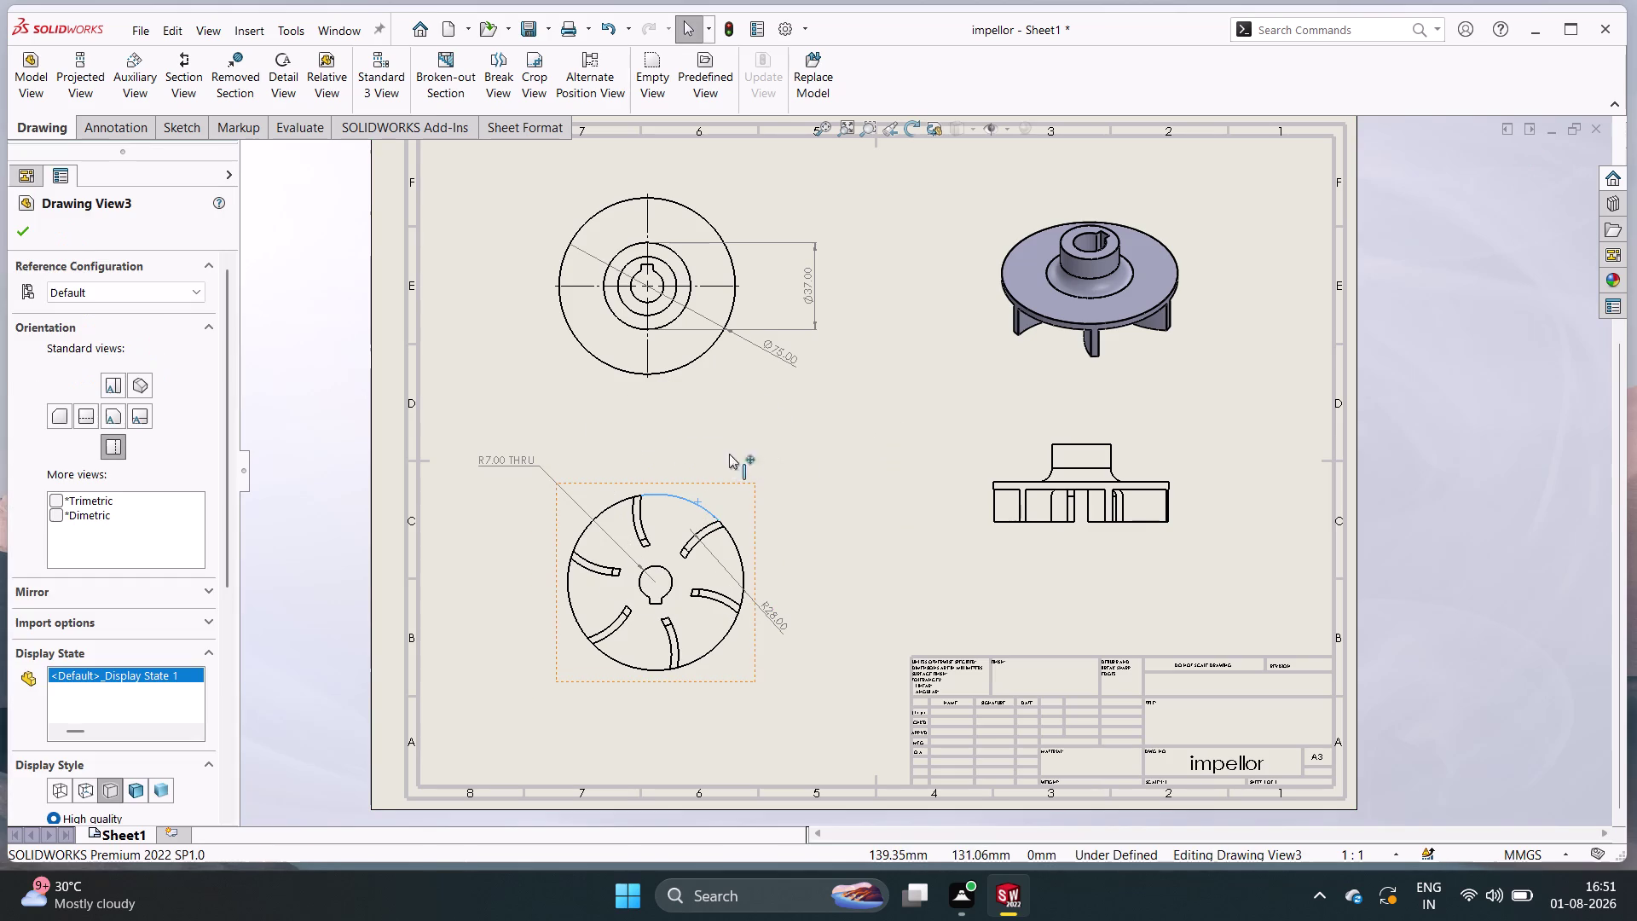
right_drag(707, 489, 736, 444)
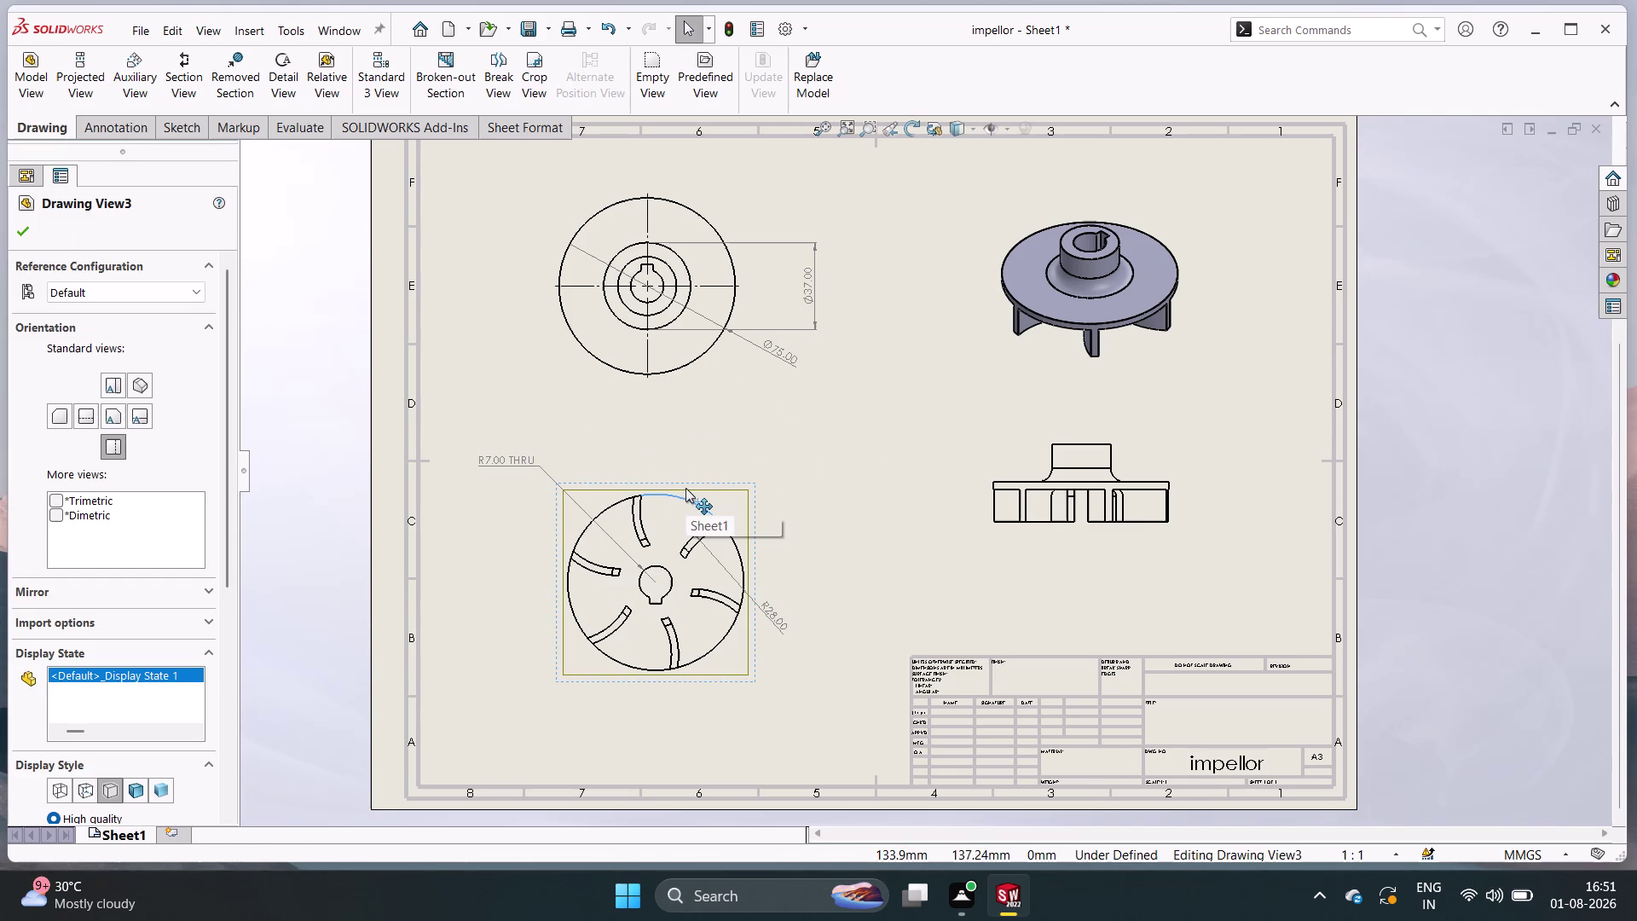
right_drag(693, 502, 692, 473)
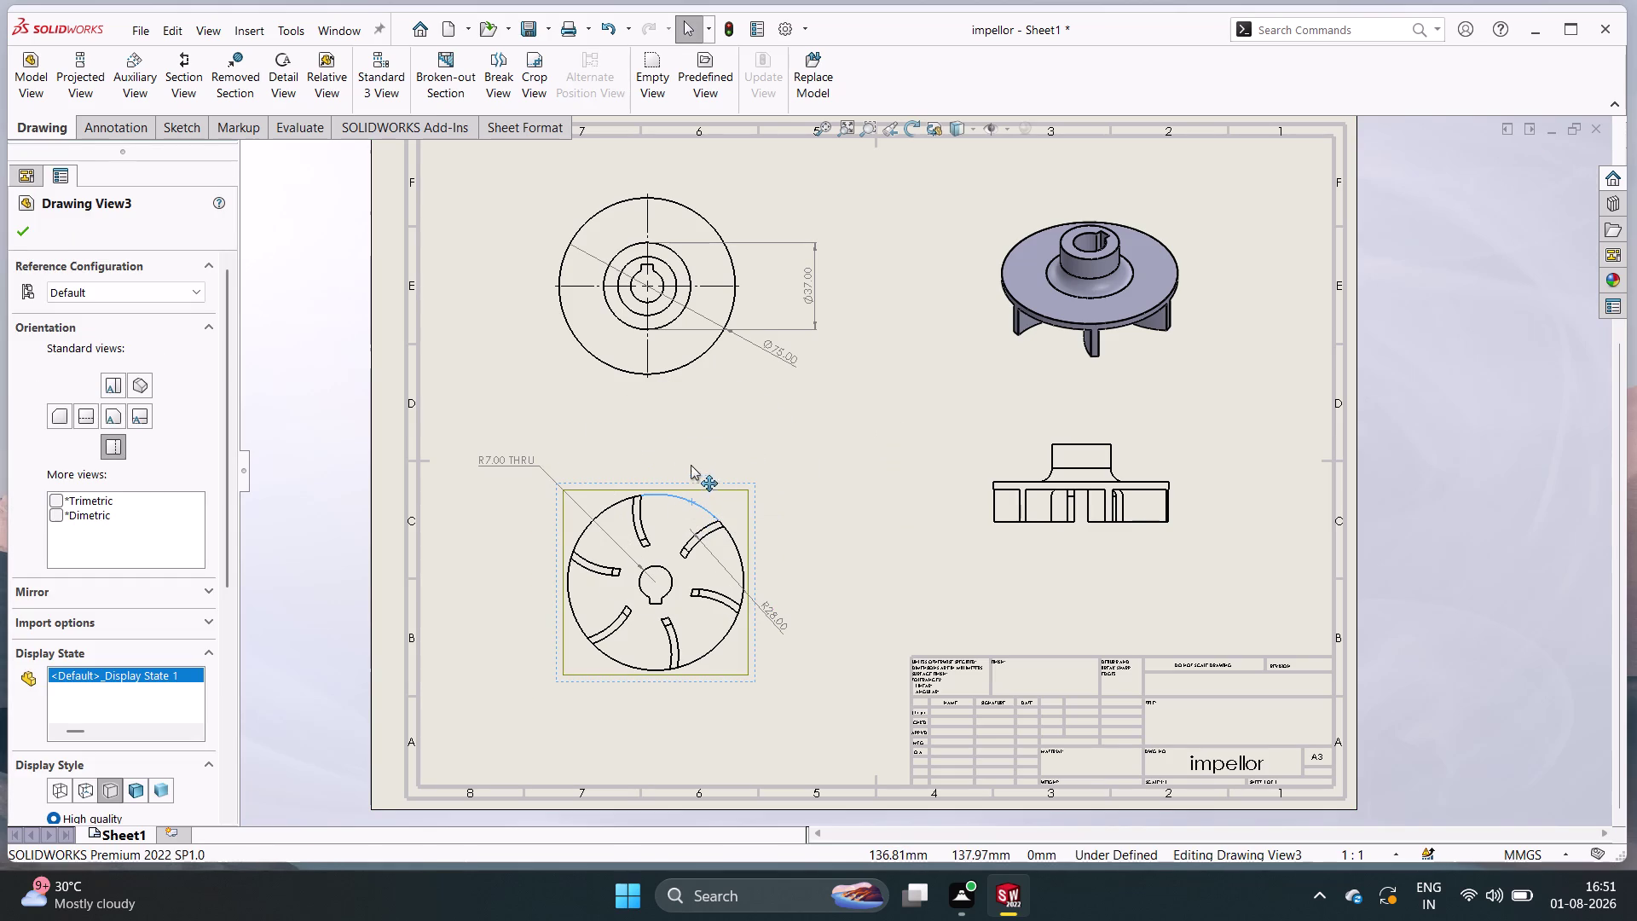
right_drag(692, 472, 683, 410)
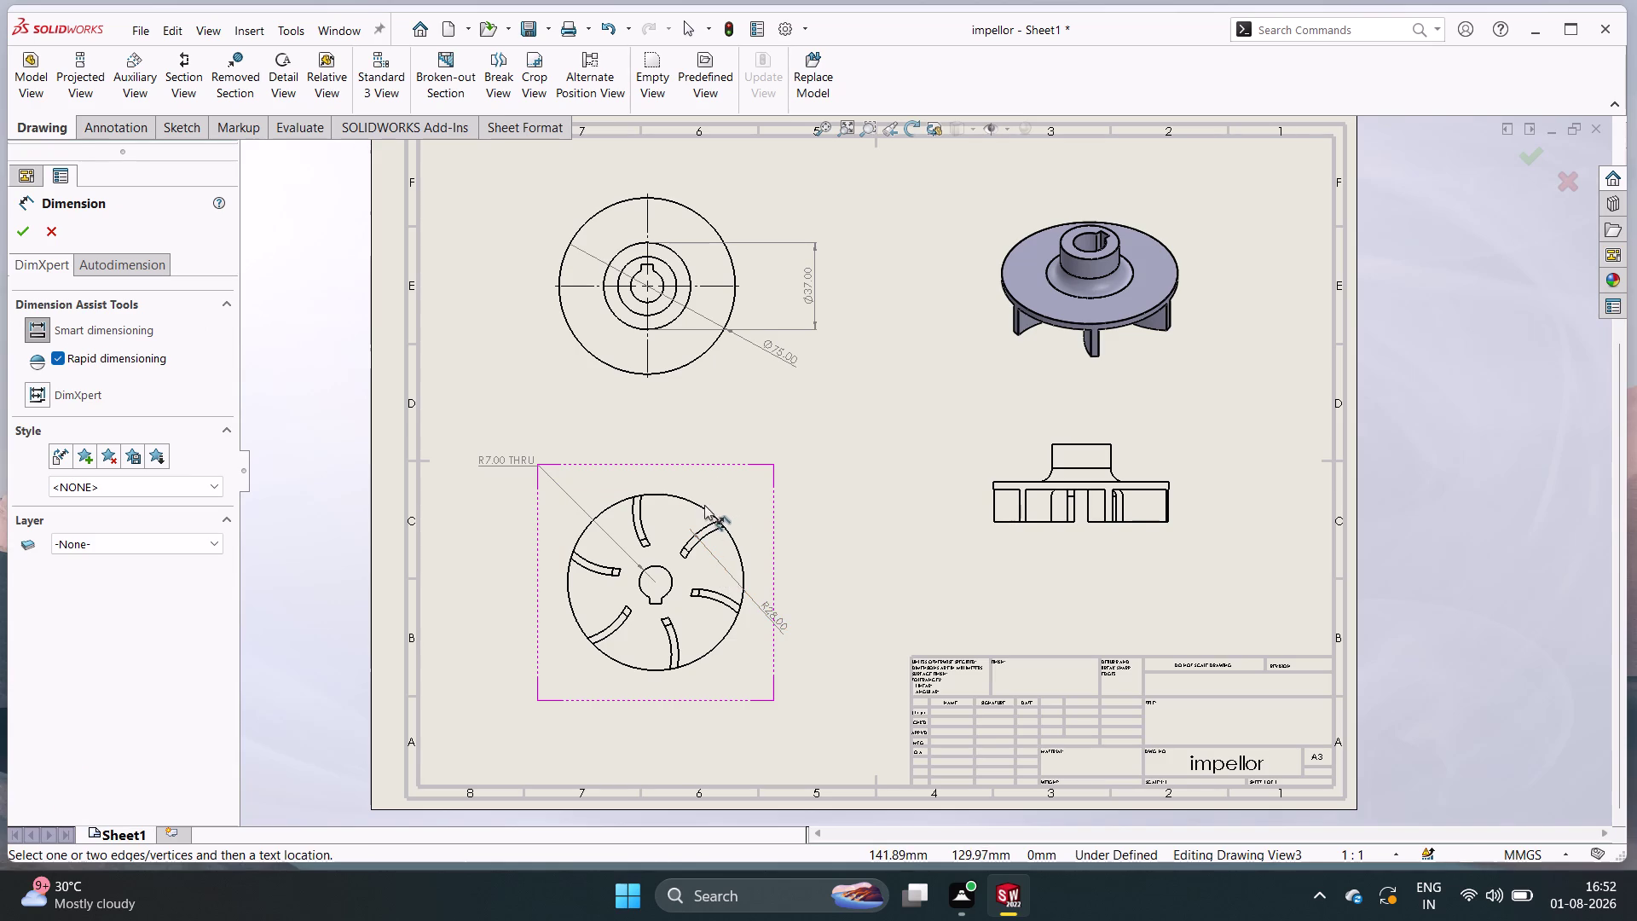
Dimension one blade arc of Drawing View3 as R31.00.
click(701, 508)
double_click(742, 471)
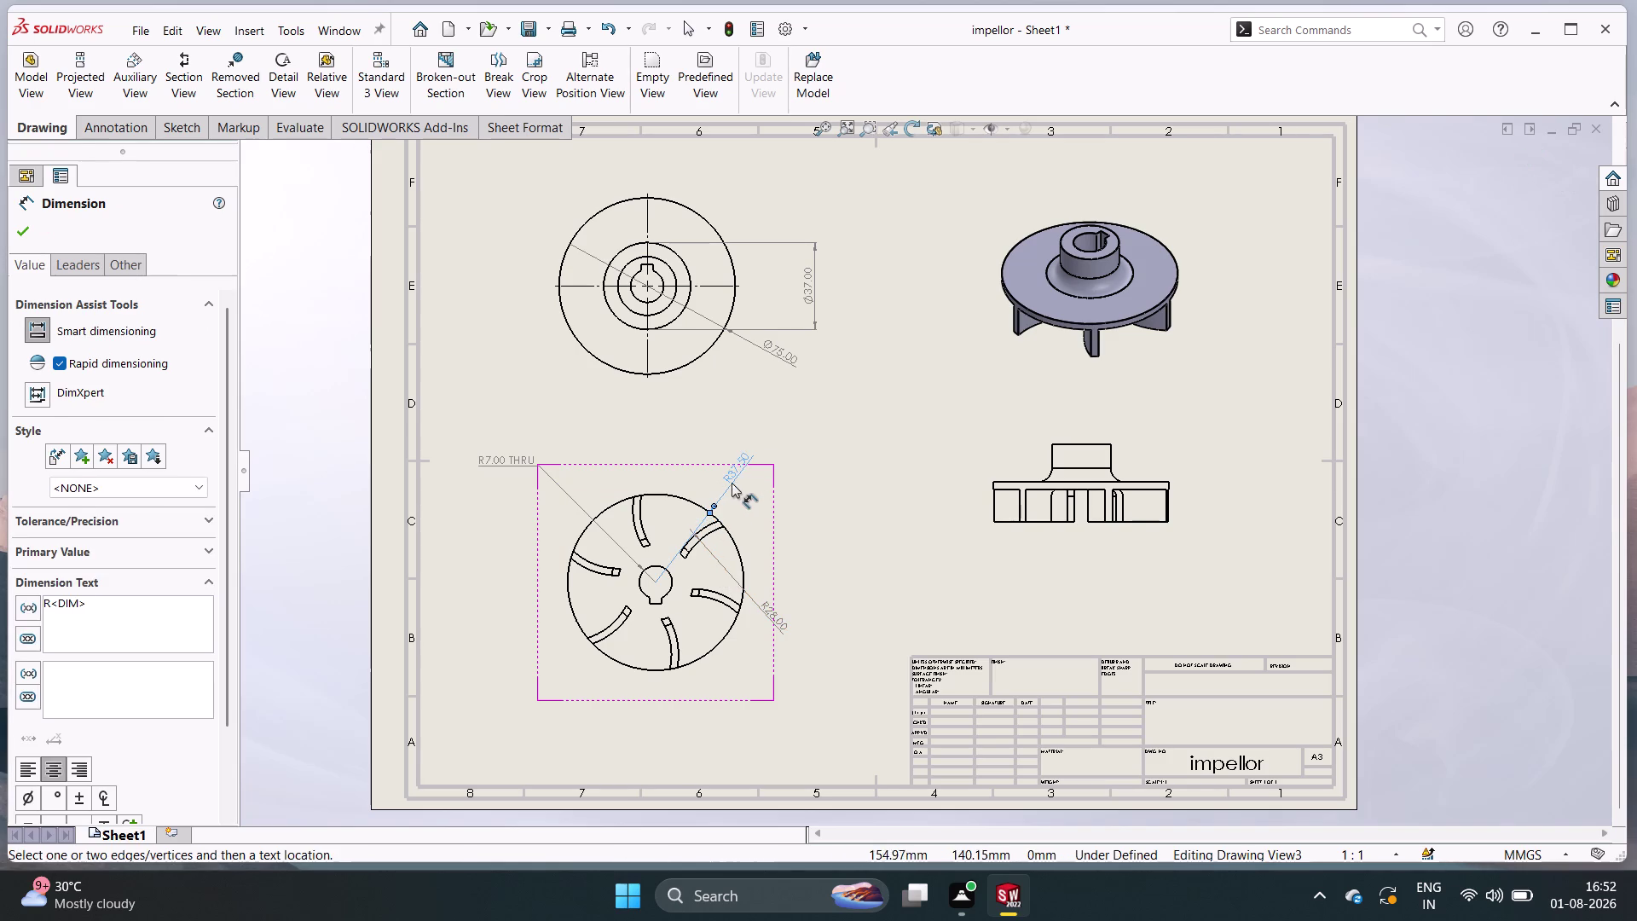
click(608, 634)
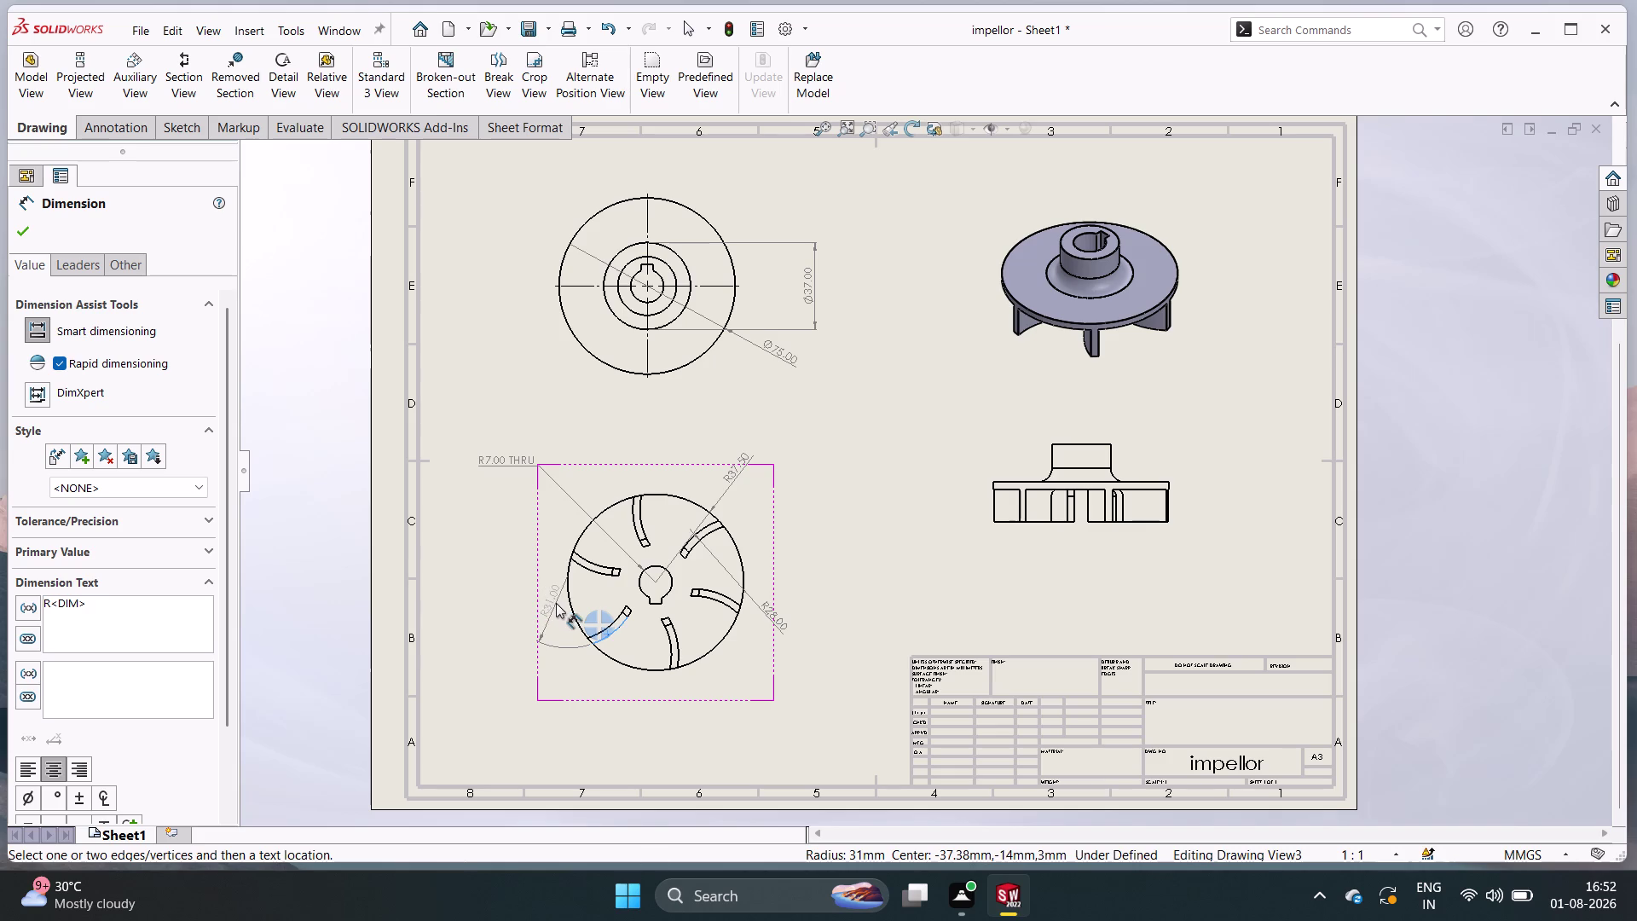
key(Escape)
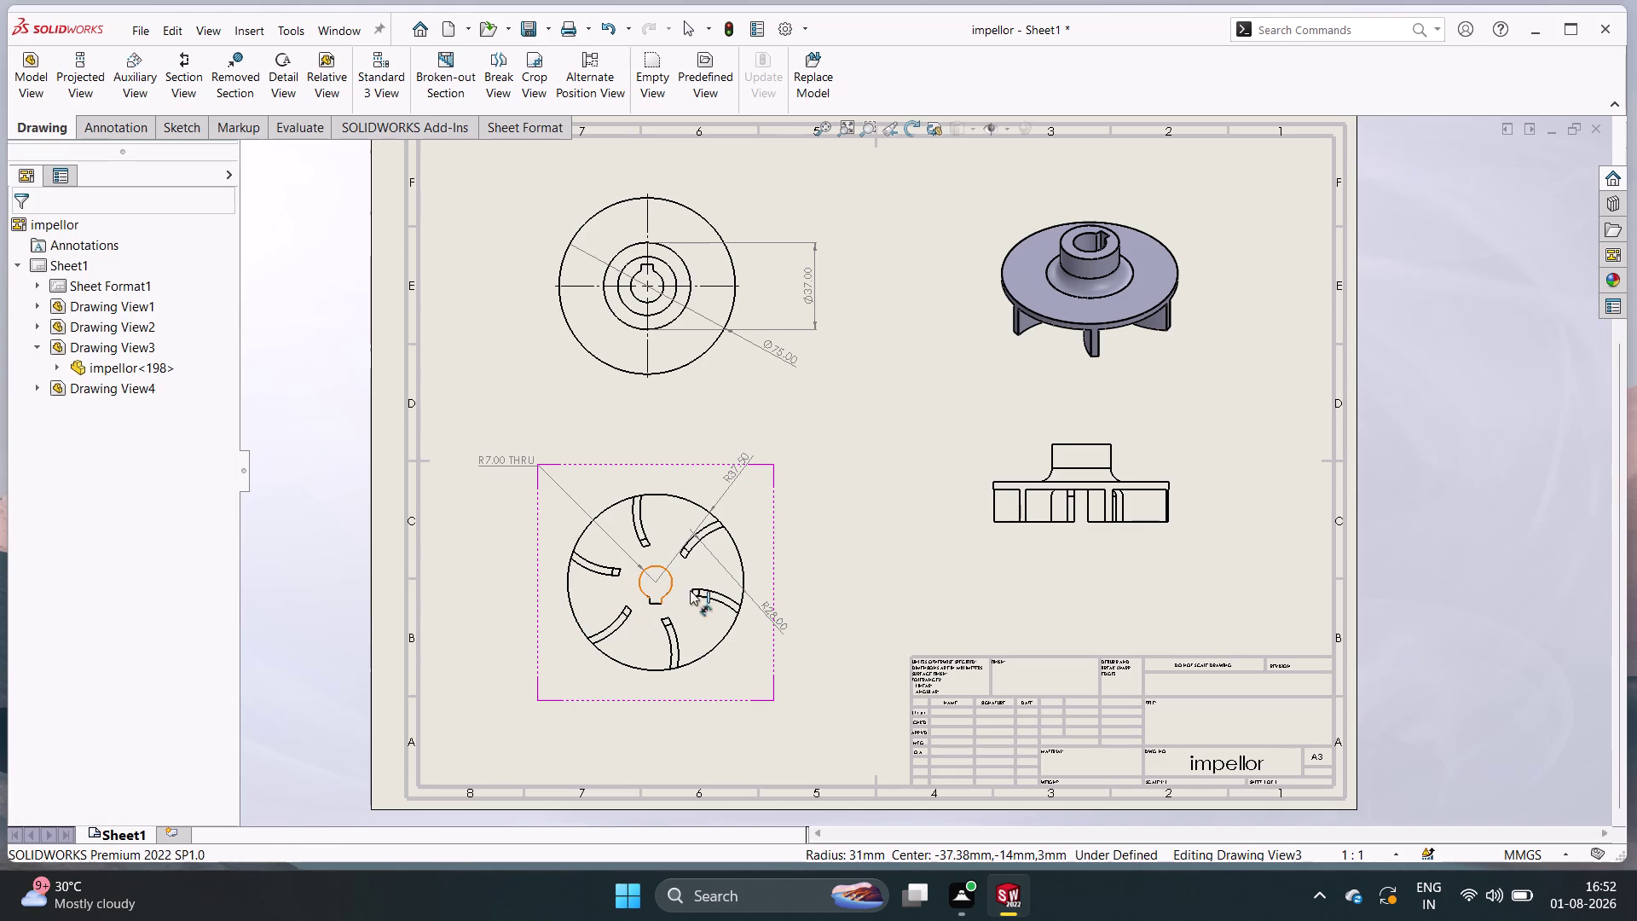
Add a second R31.00 blade radius and an R7.00 hub radius.
click(699, 544)
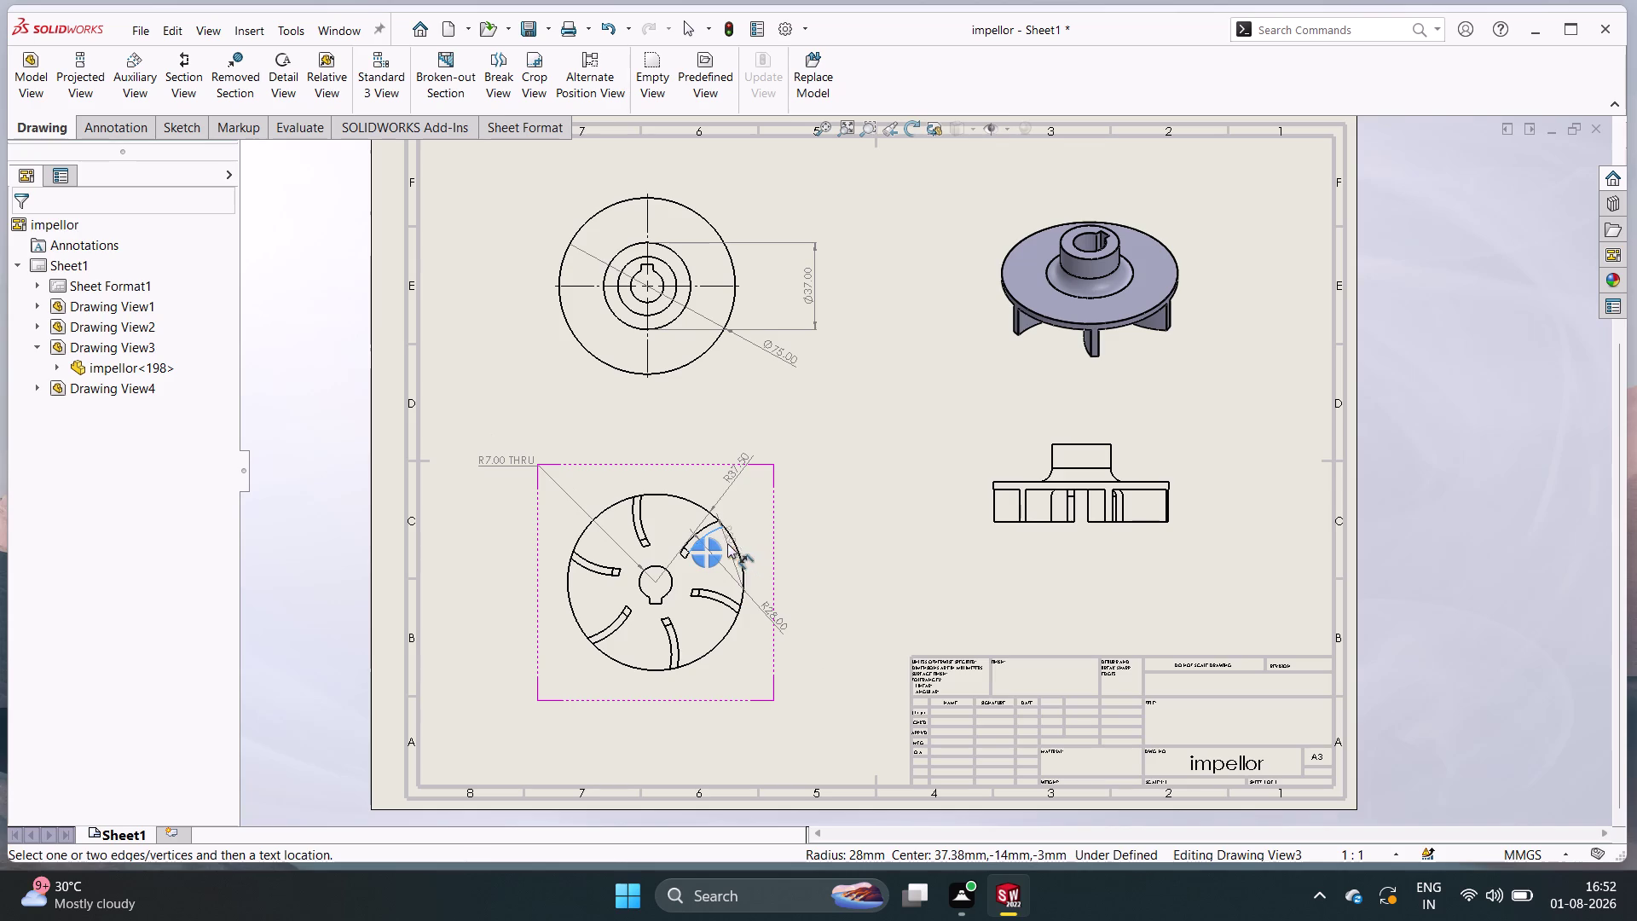
key(Escape)
double_click(707, 521)
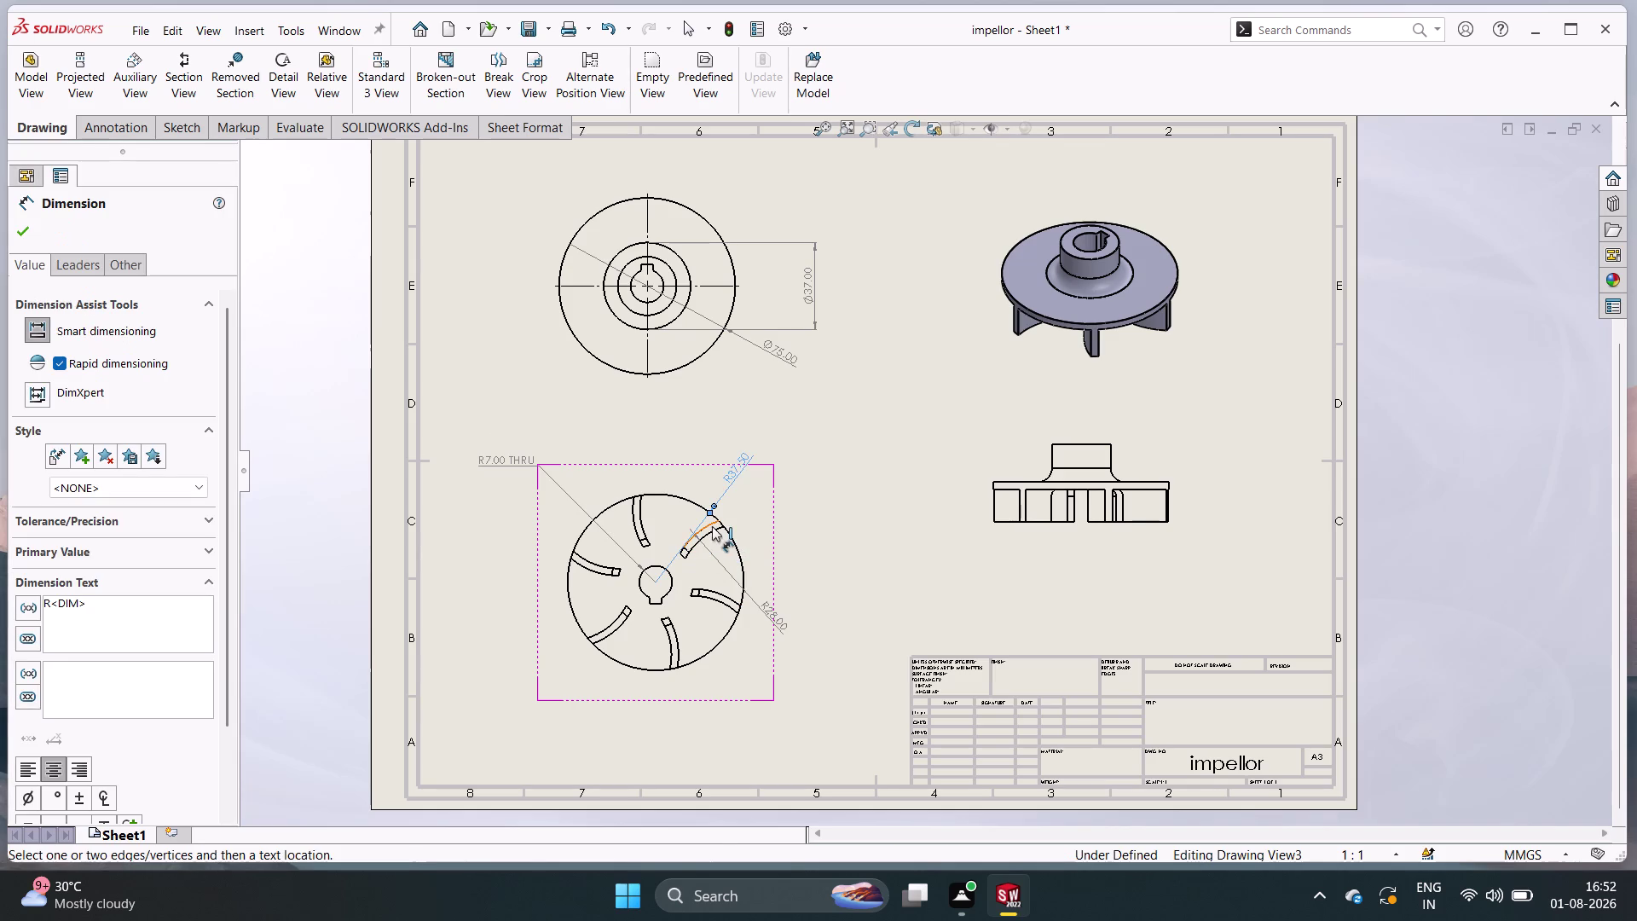
double_click(712, 526)
click(732, 527)
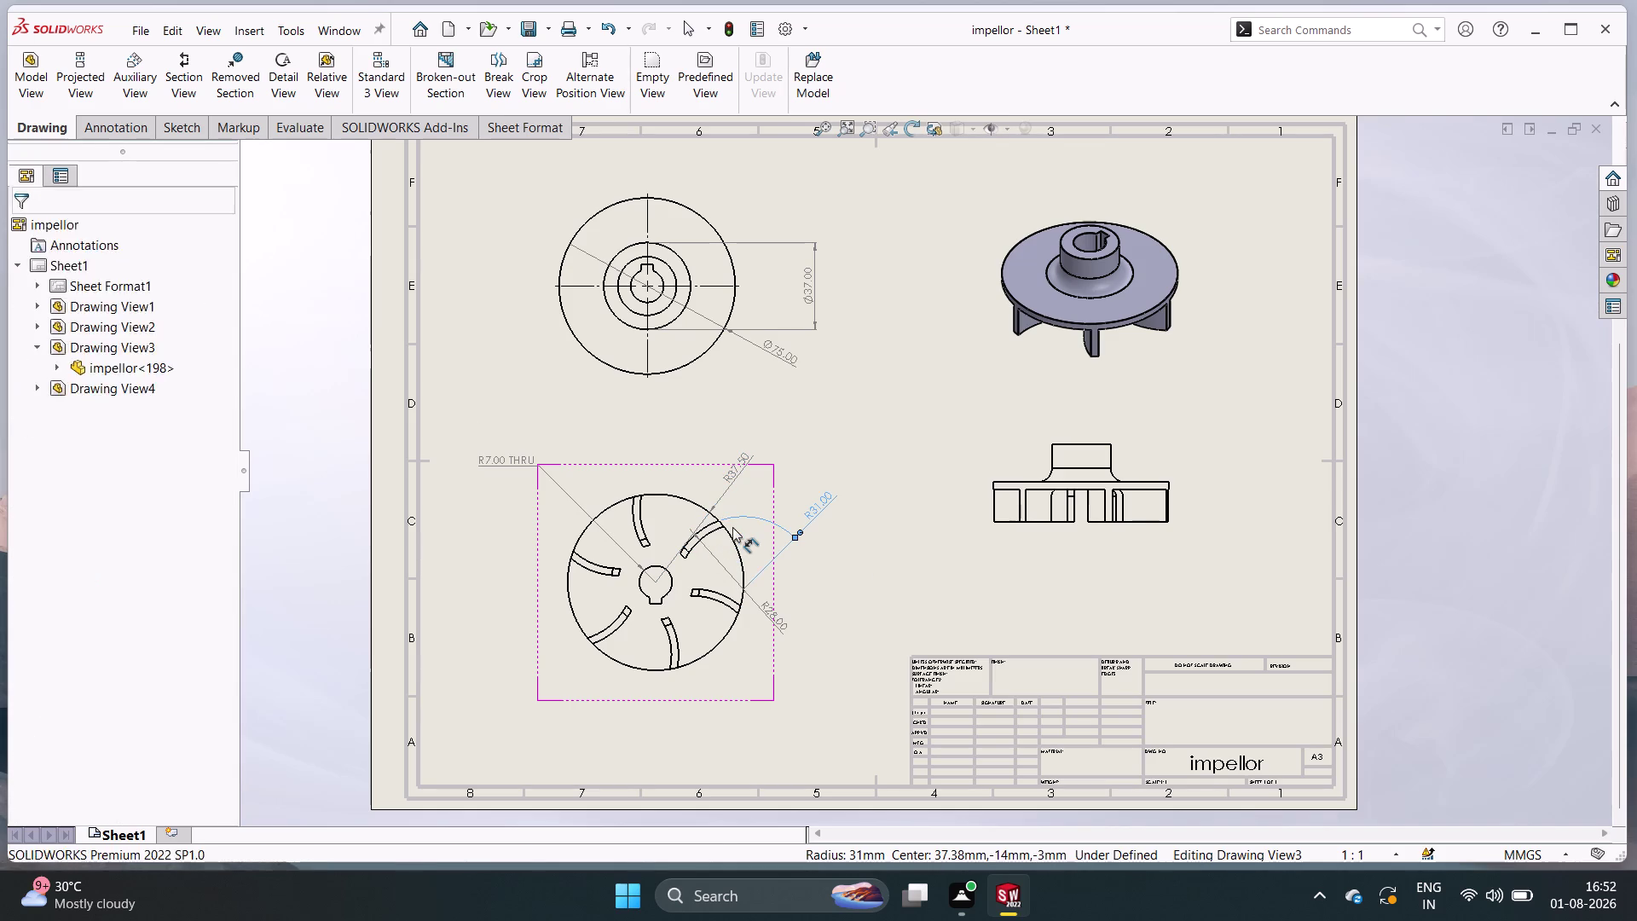
click(670, 590)
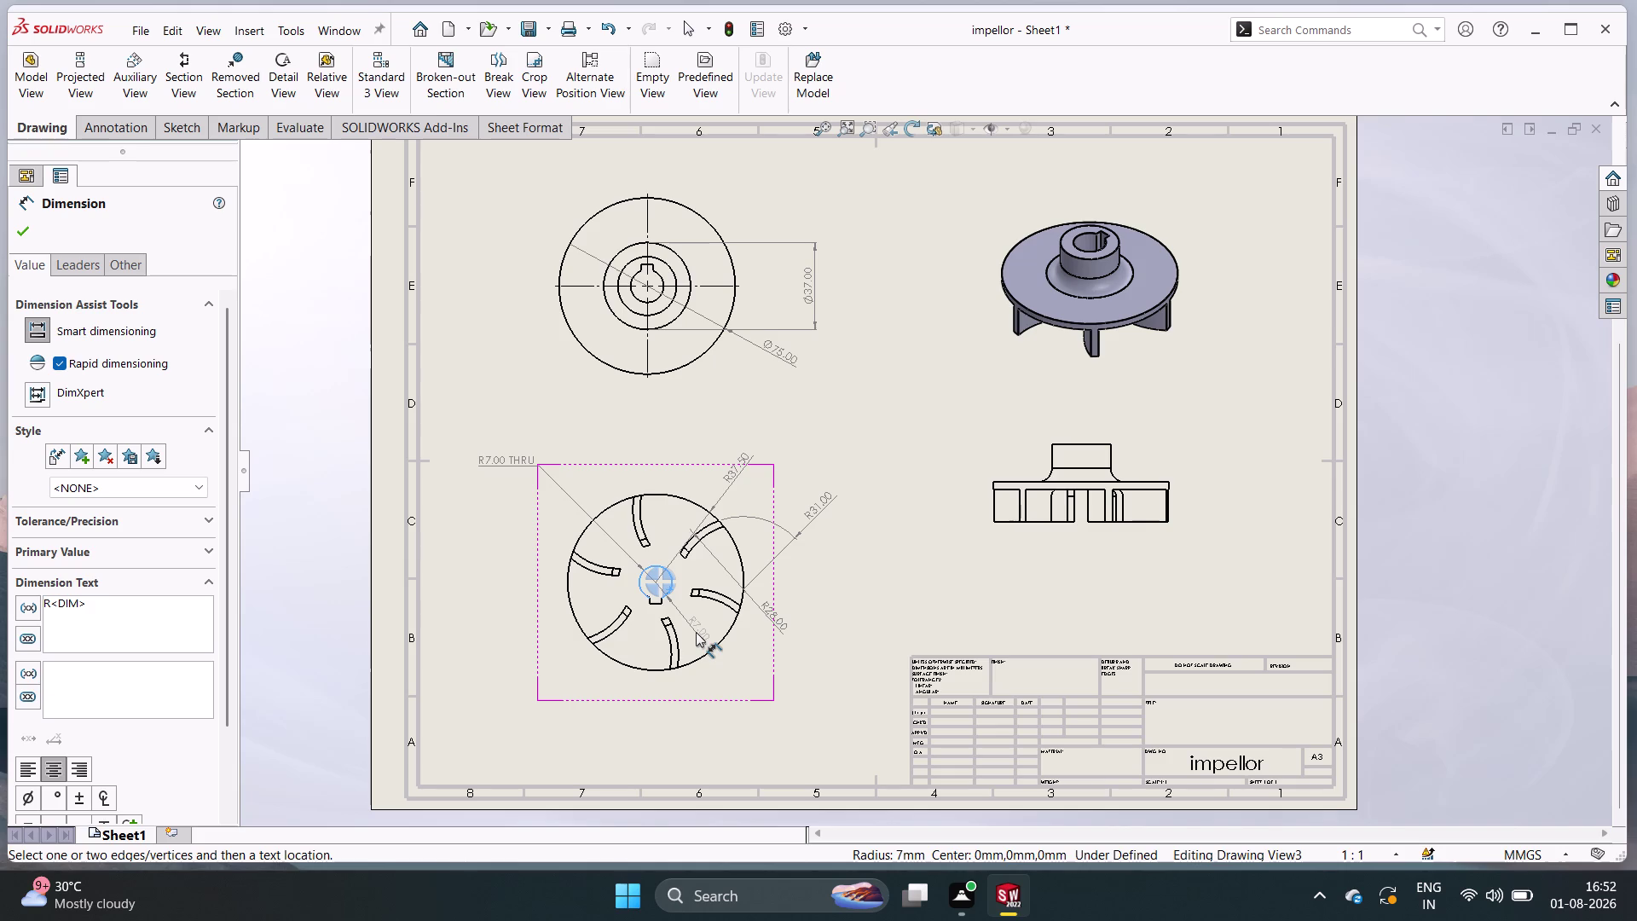
click(695, 631)
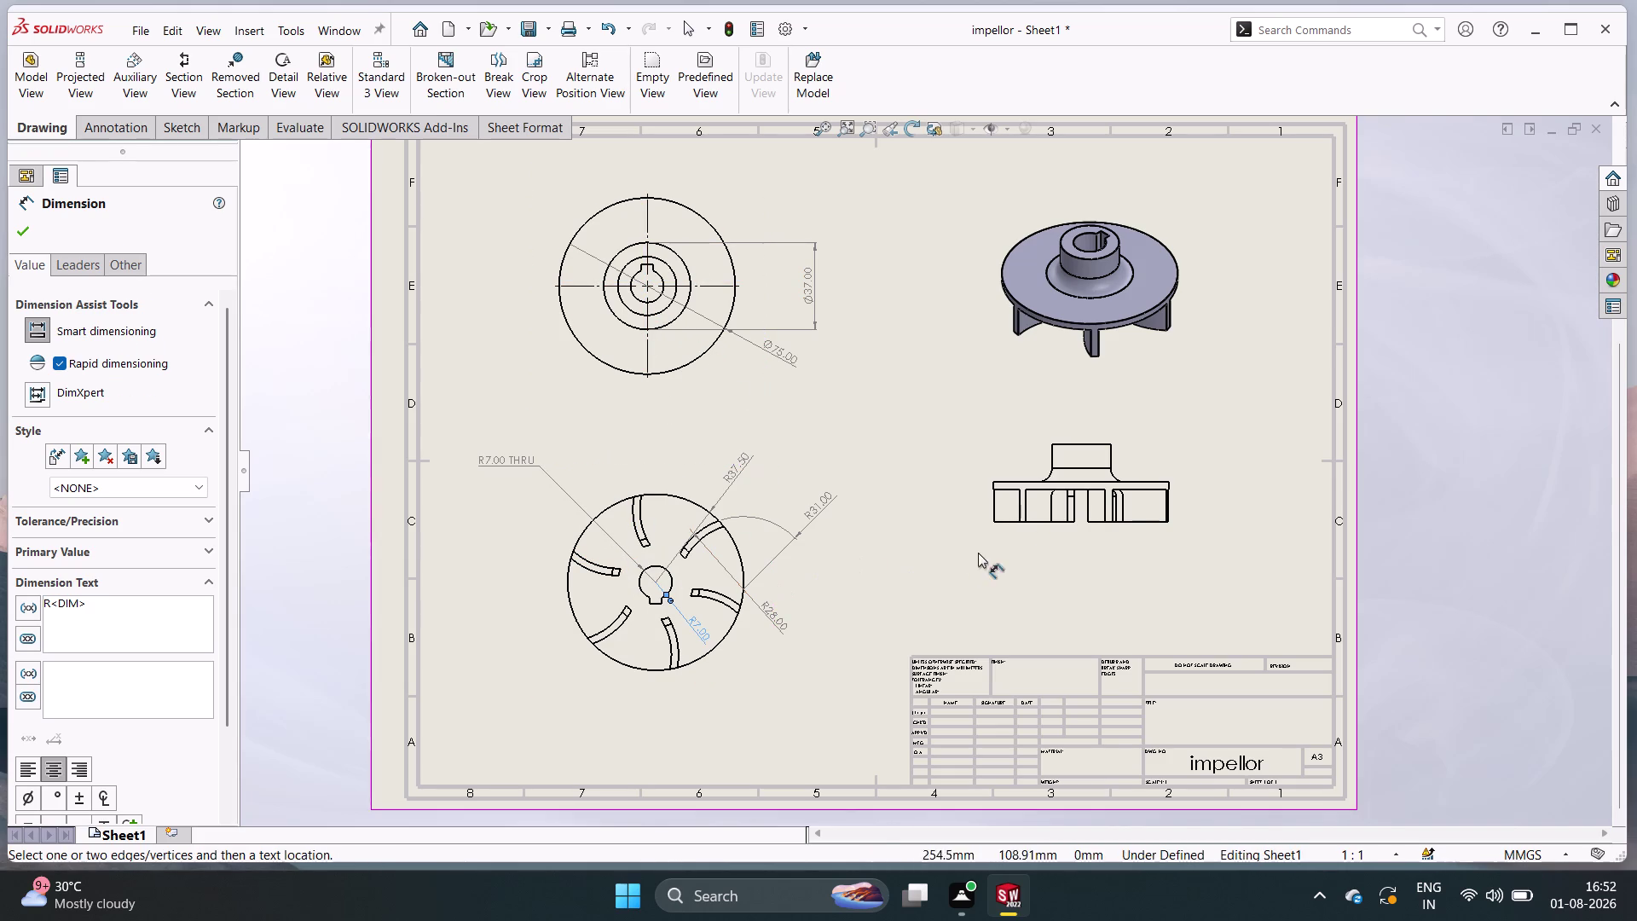
click(1030, 485)
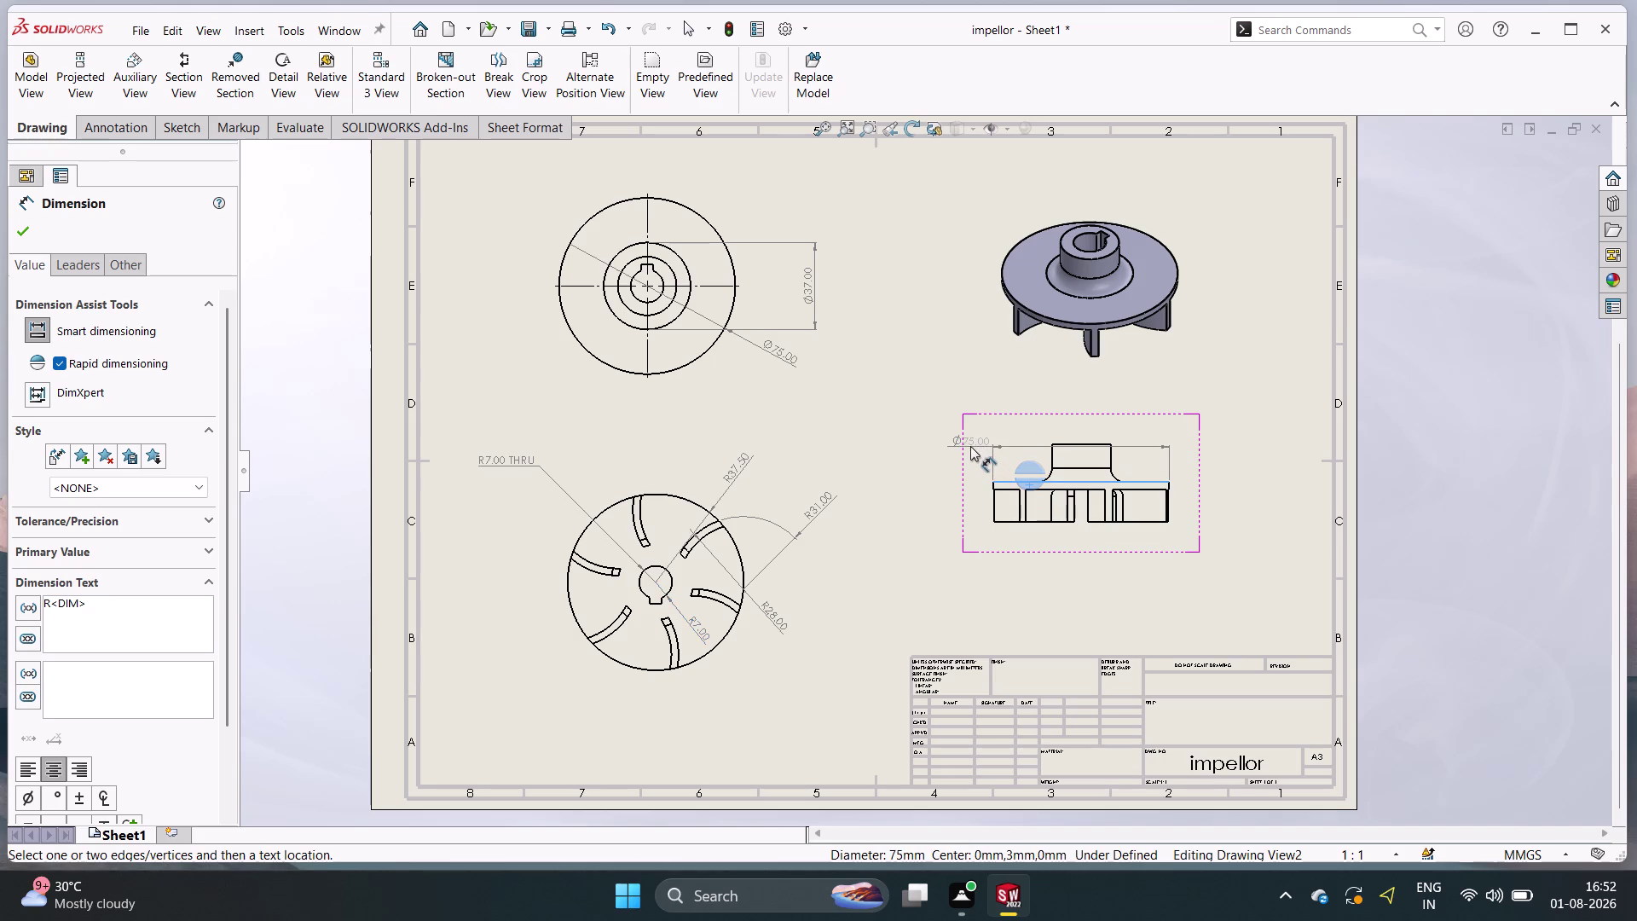
Place the Ø75.00 and Ø25.00 boss diameters on the side view.
click(979, 419)
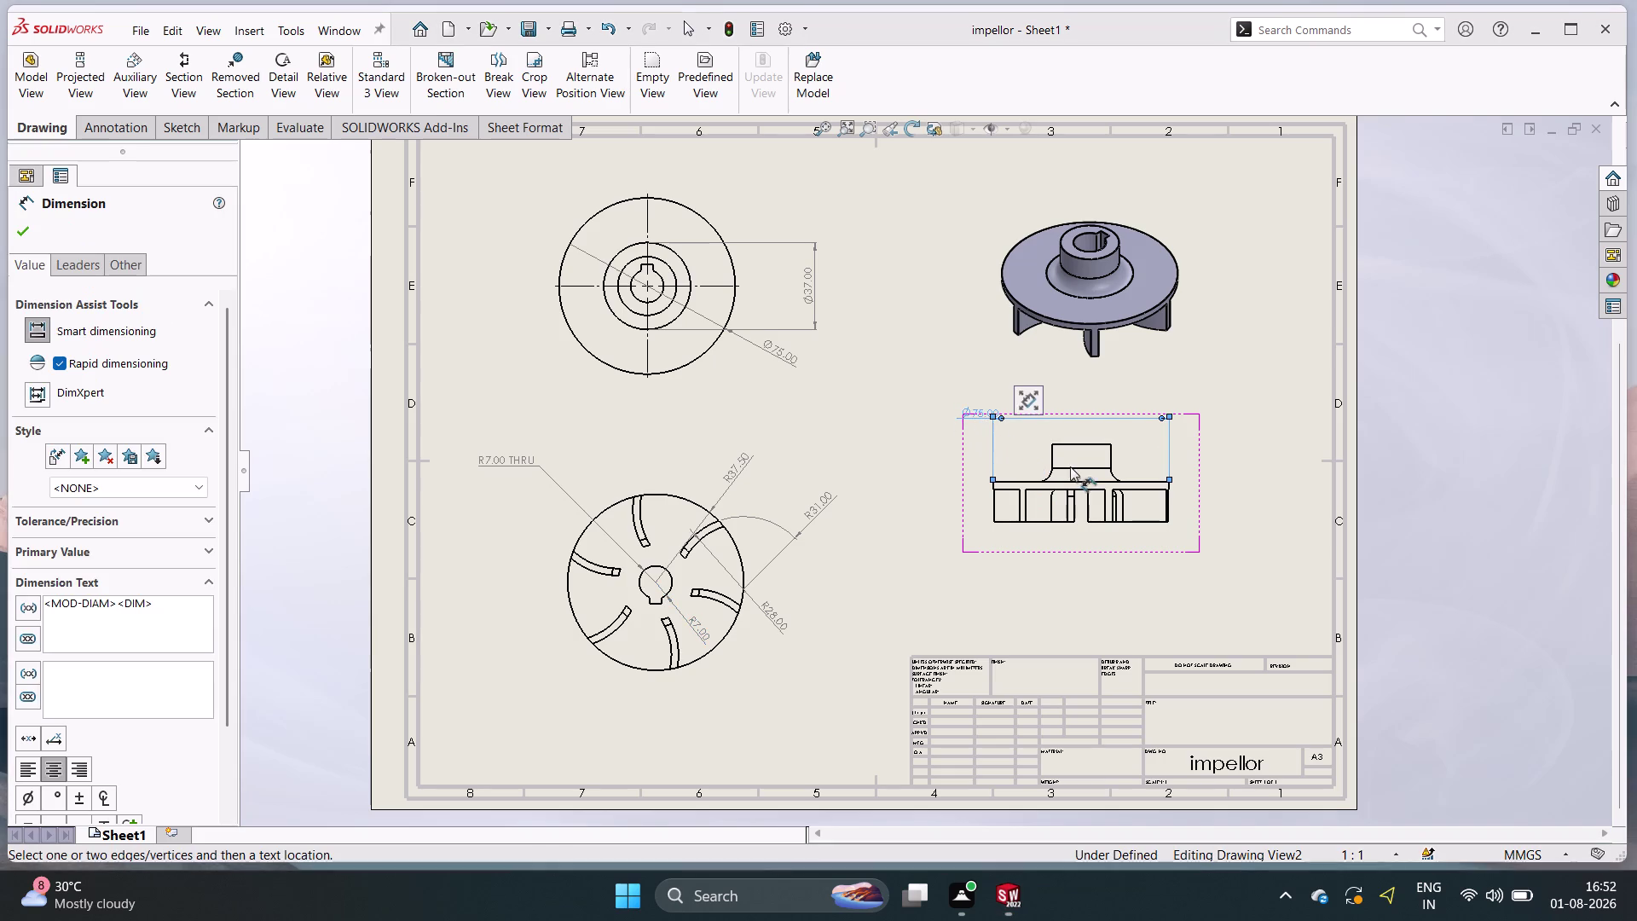
double_click(1075, 442)
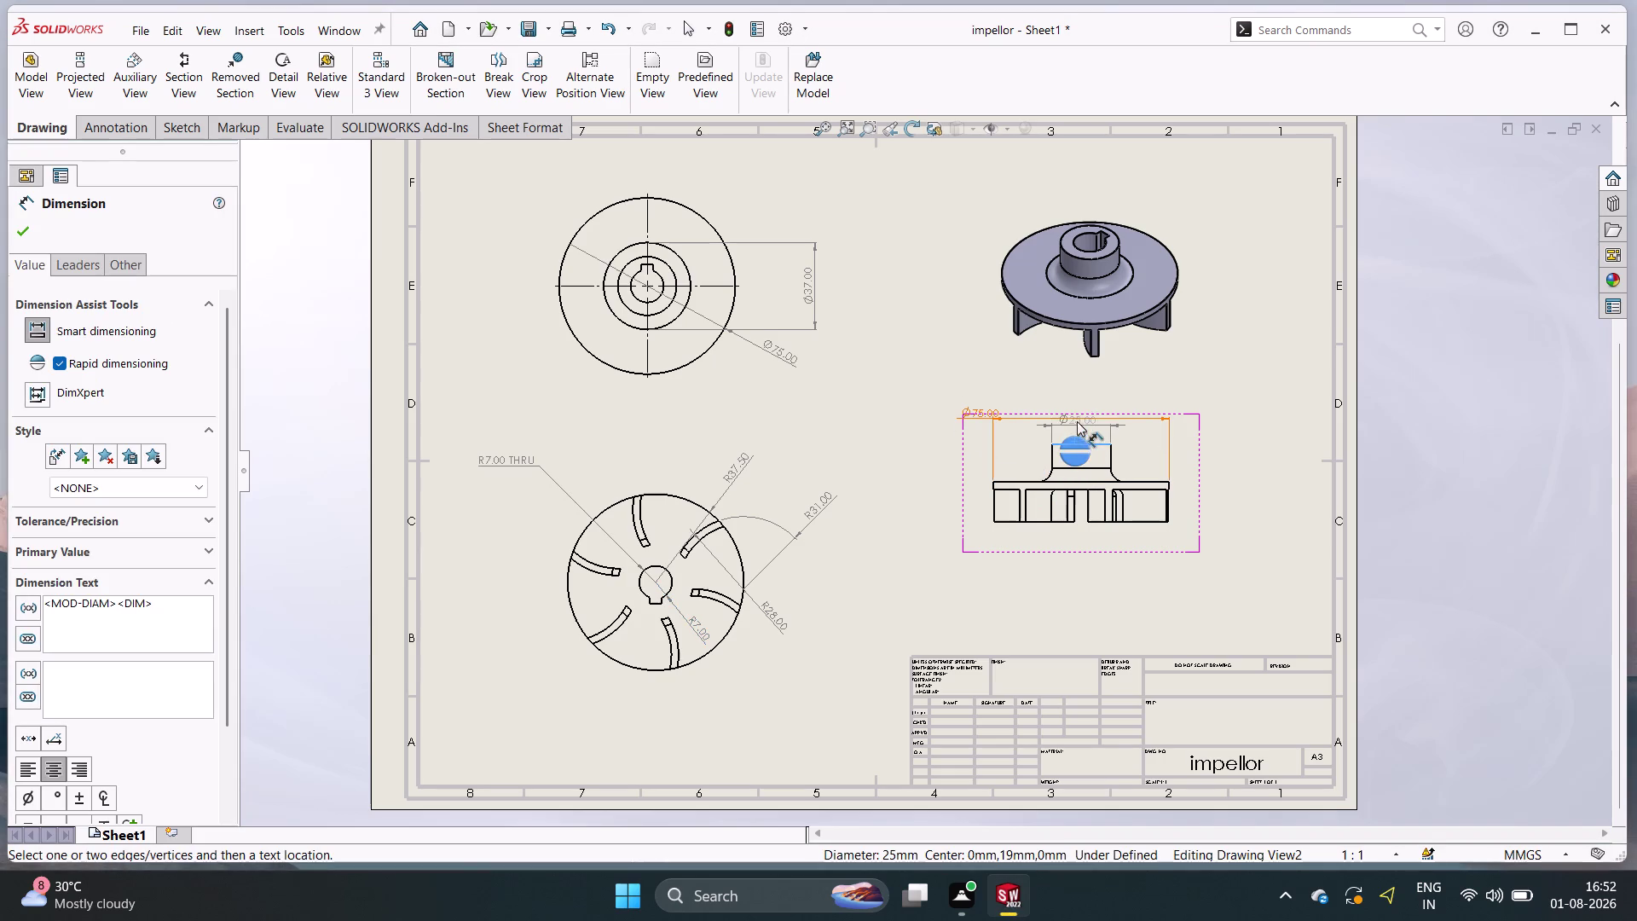
double_click(1067, 434)
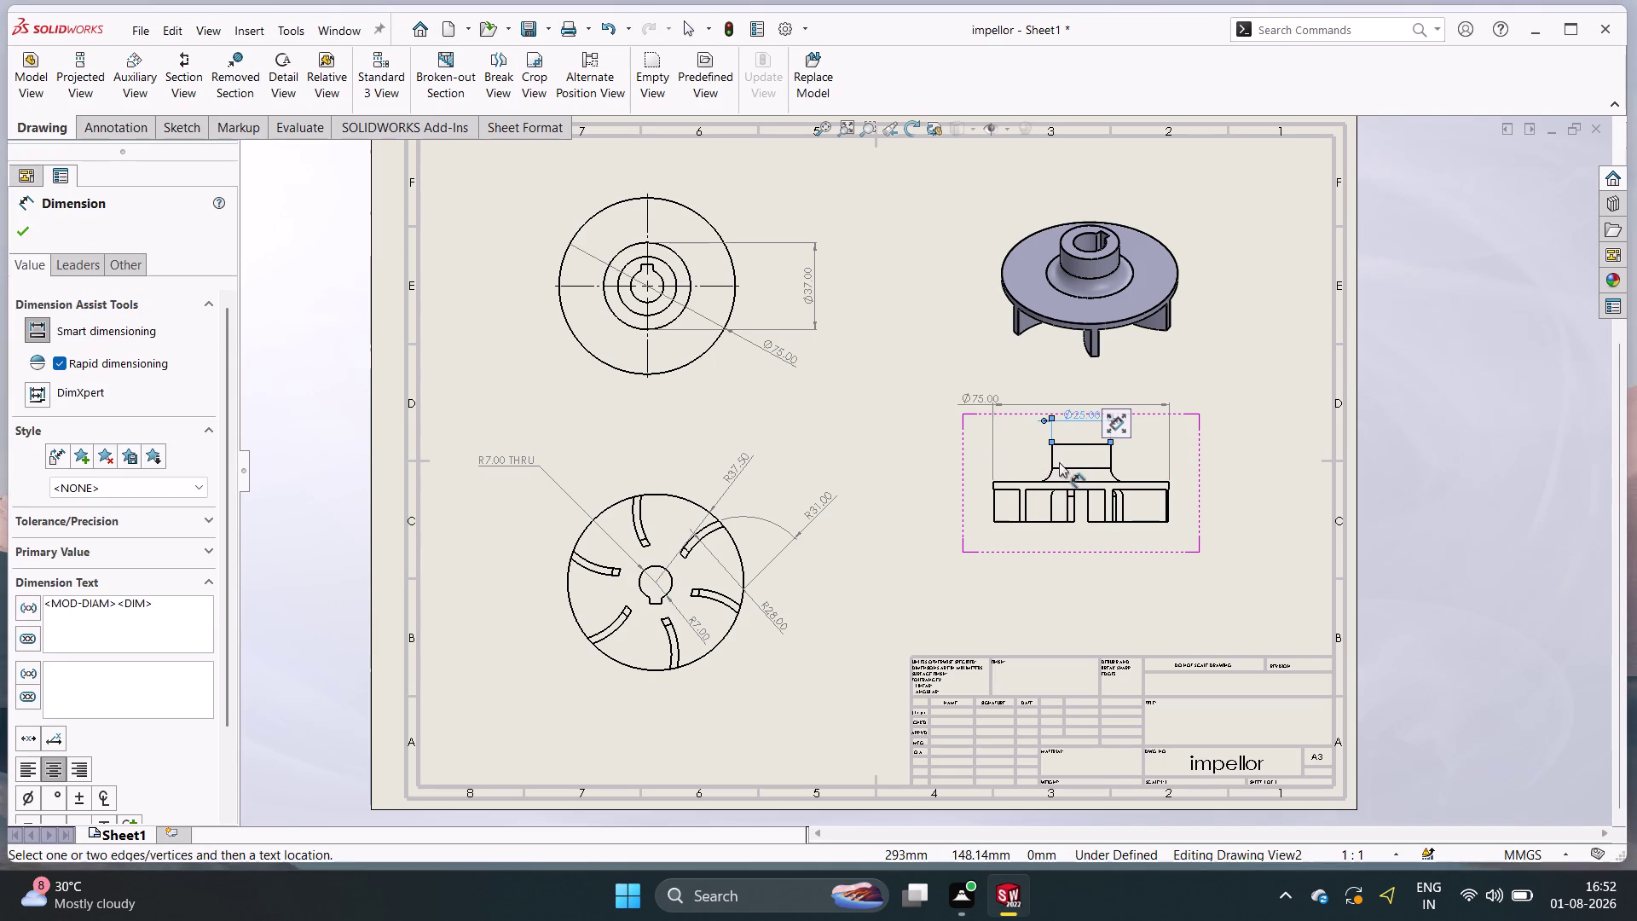
Dimension the R6.00 fillet and start the step at the side view's right end.
double_click(1048, 474)
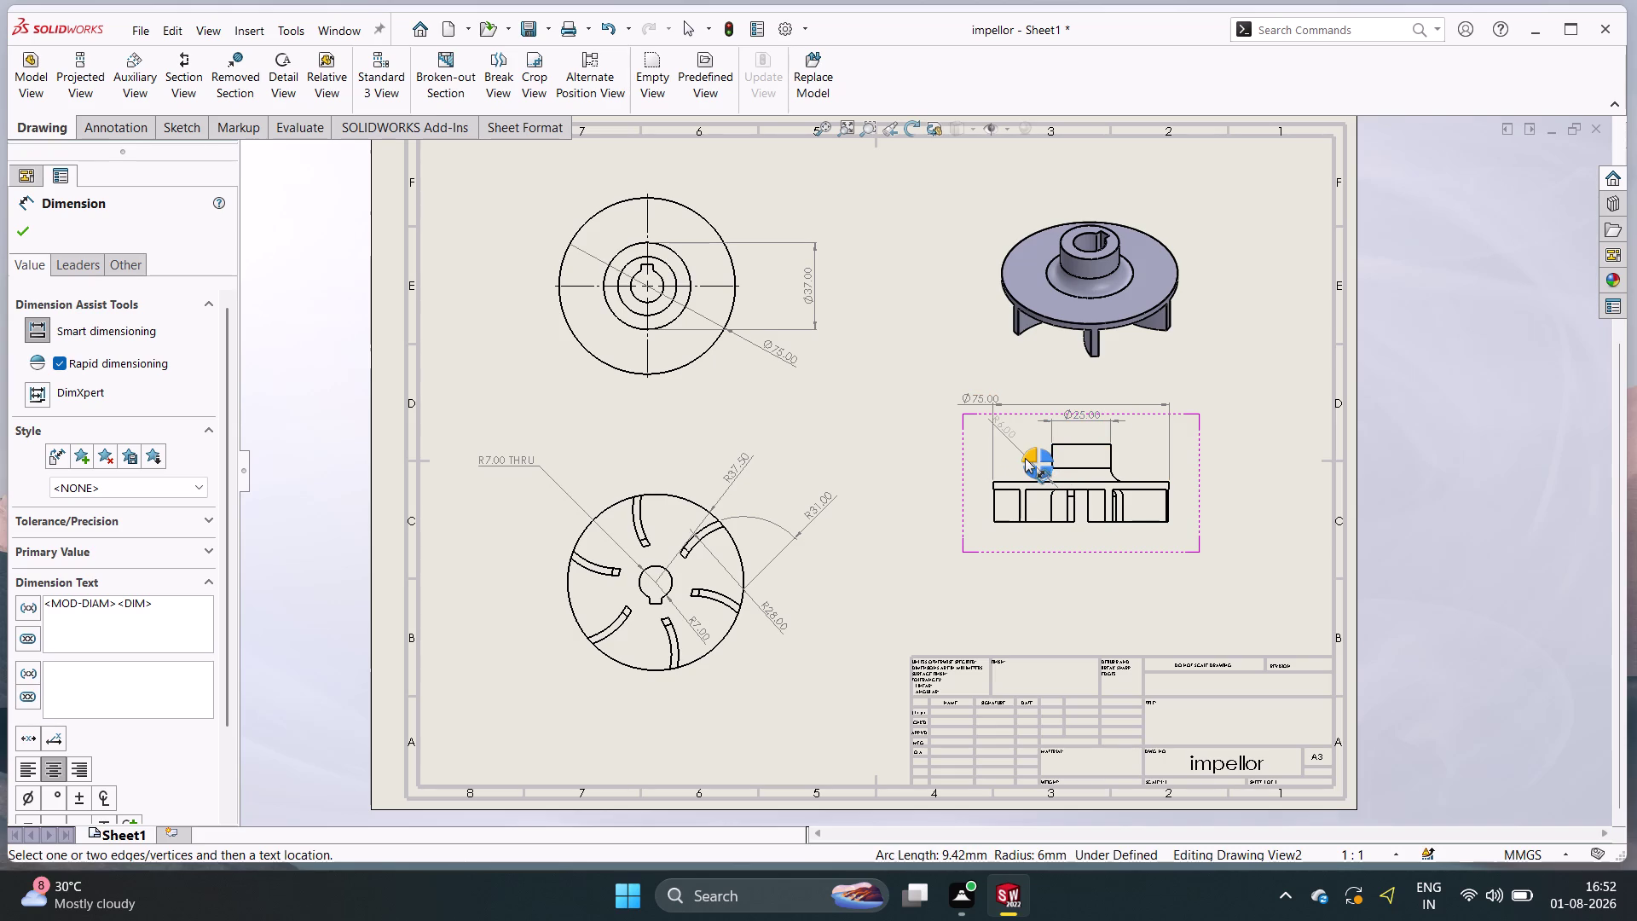
double_click(1025, 458)
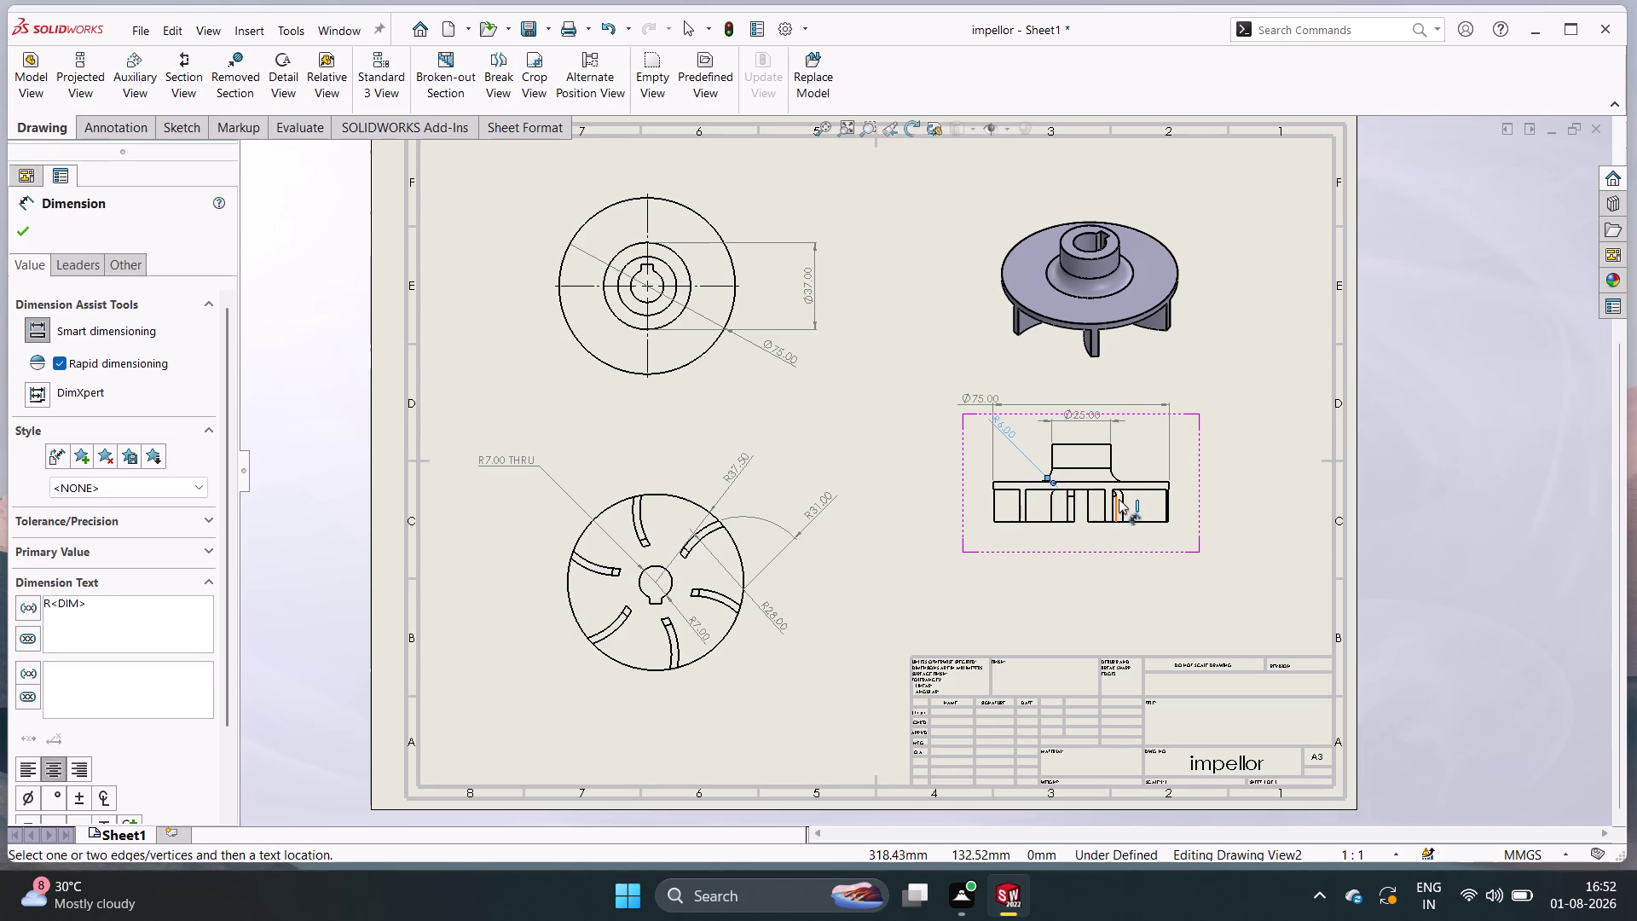
double_click(1171, 485)
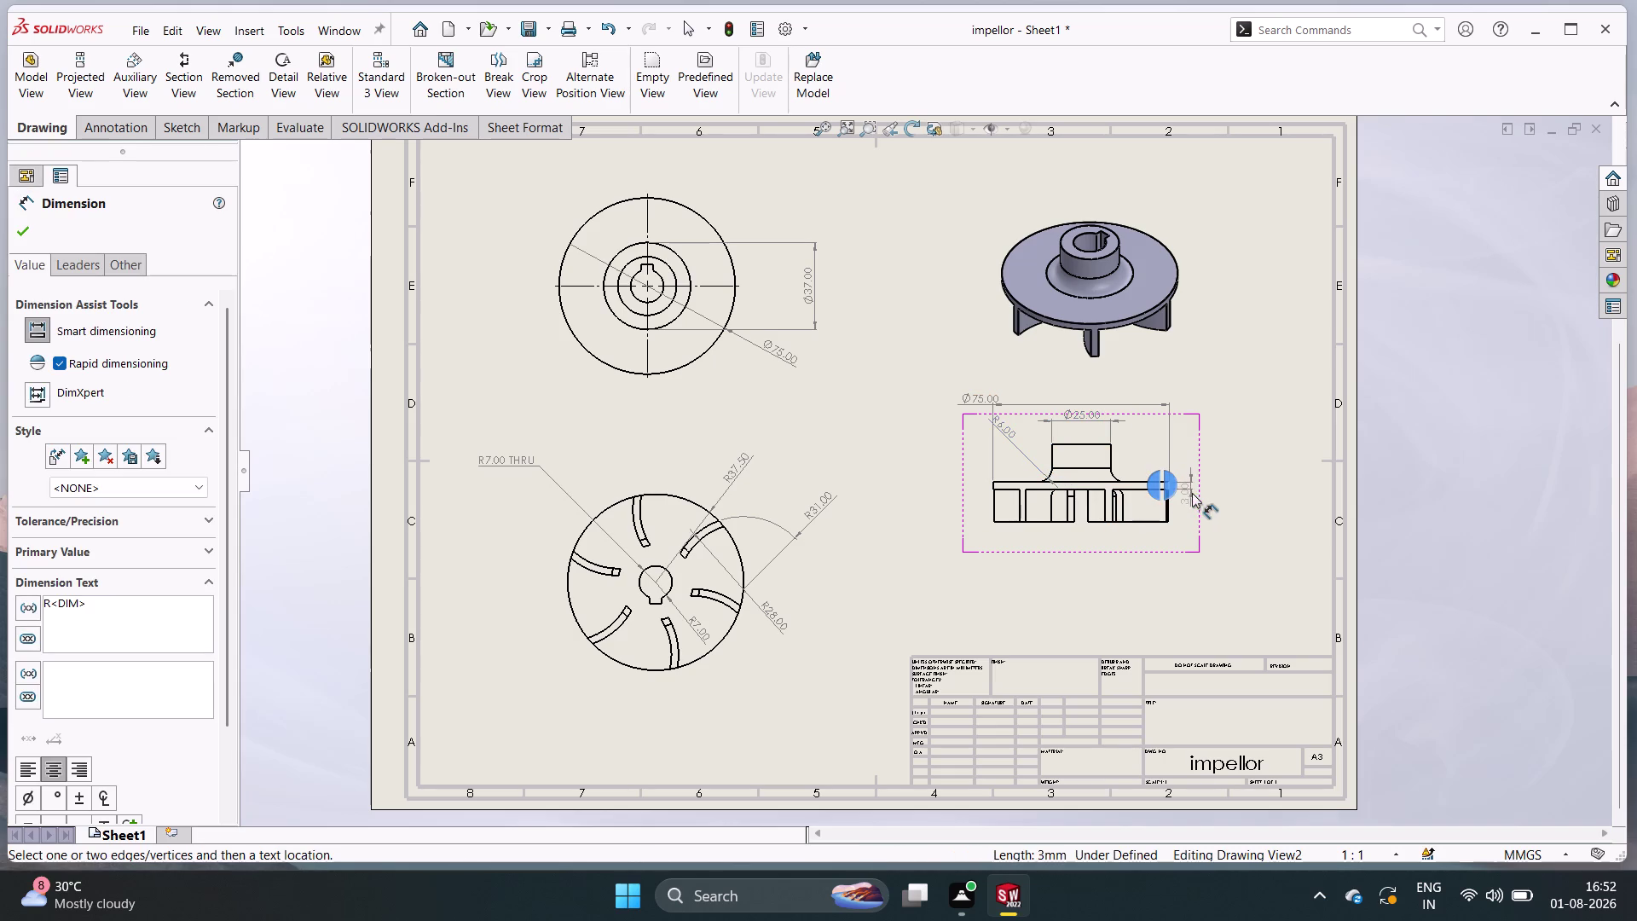
double_click(1206, 482)
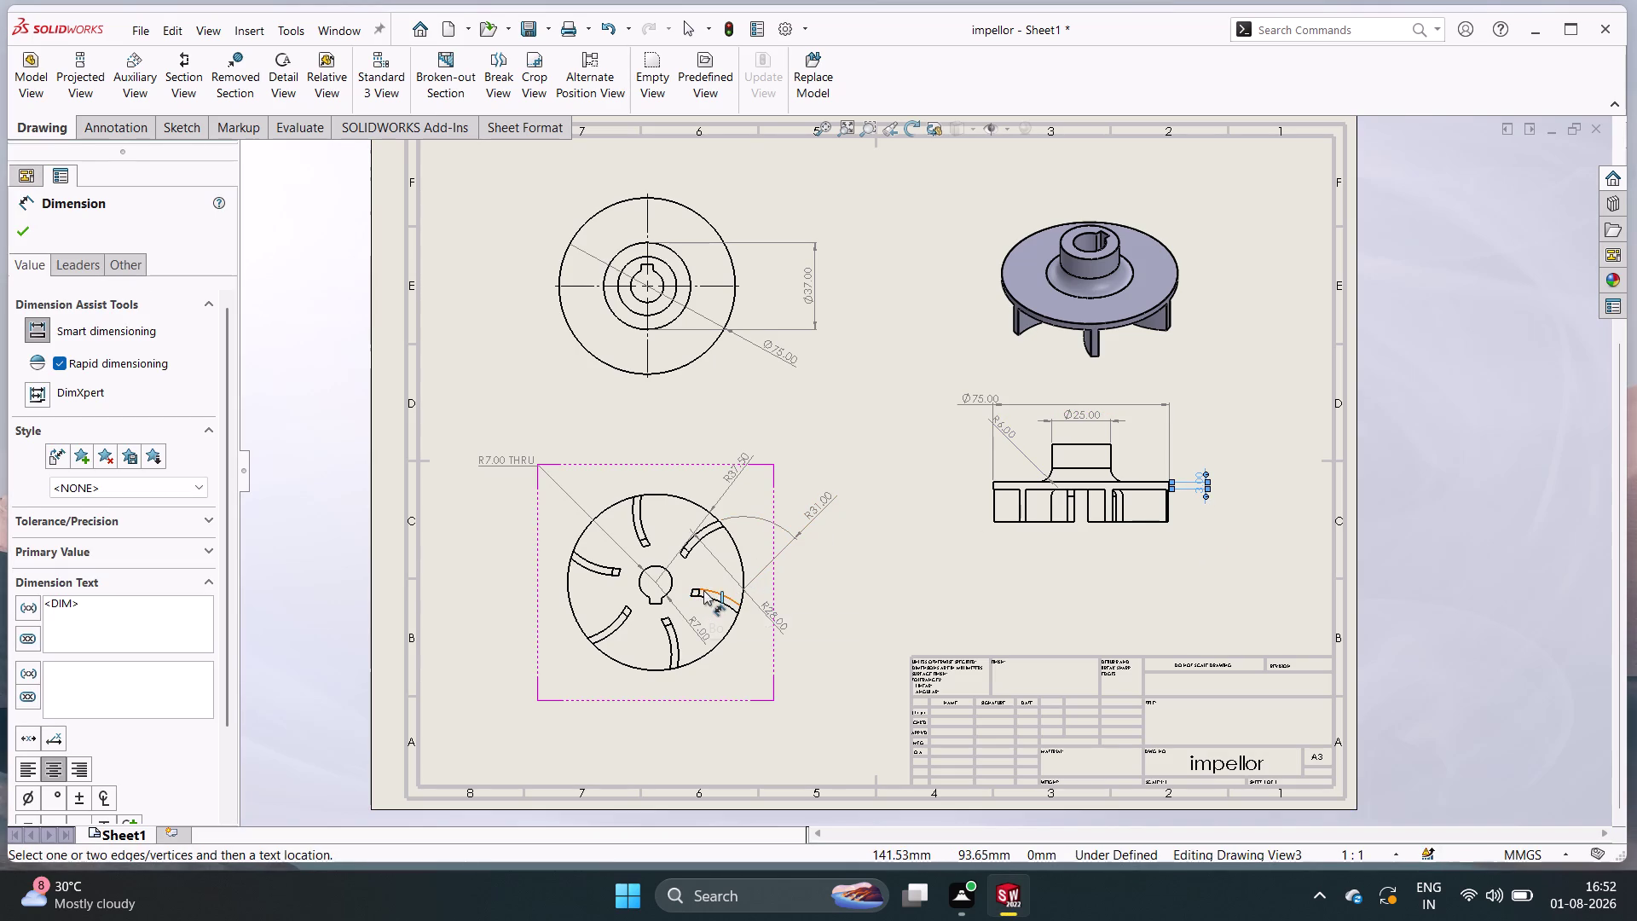
Place the 3.00 step dimension and an R16.00 inner-arc radius in Drawing View3.
click(621, 571)
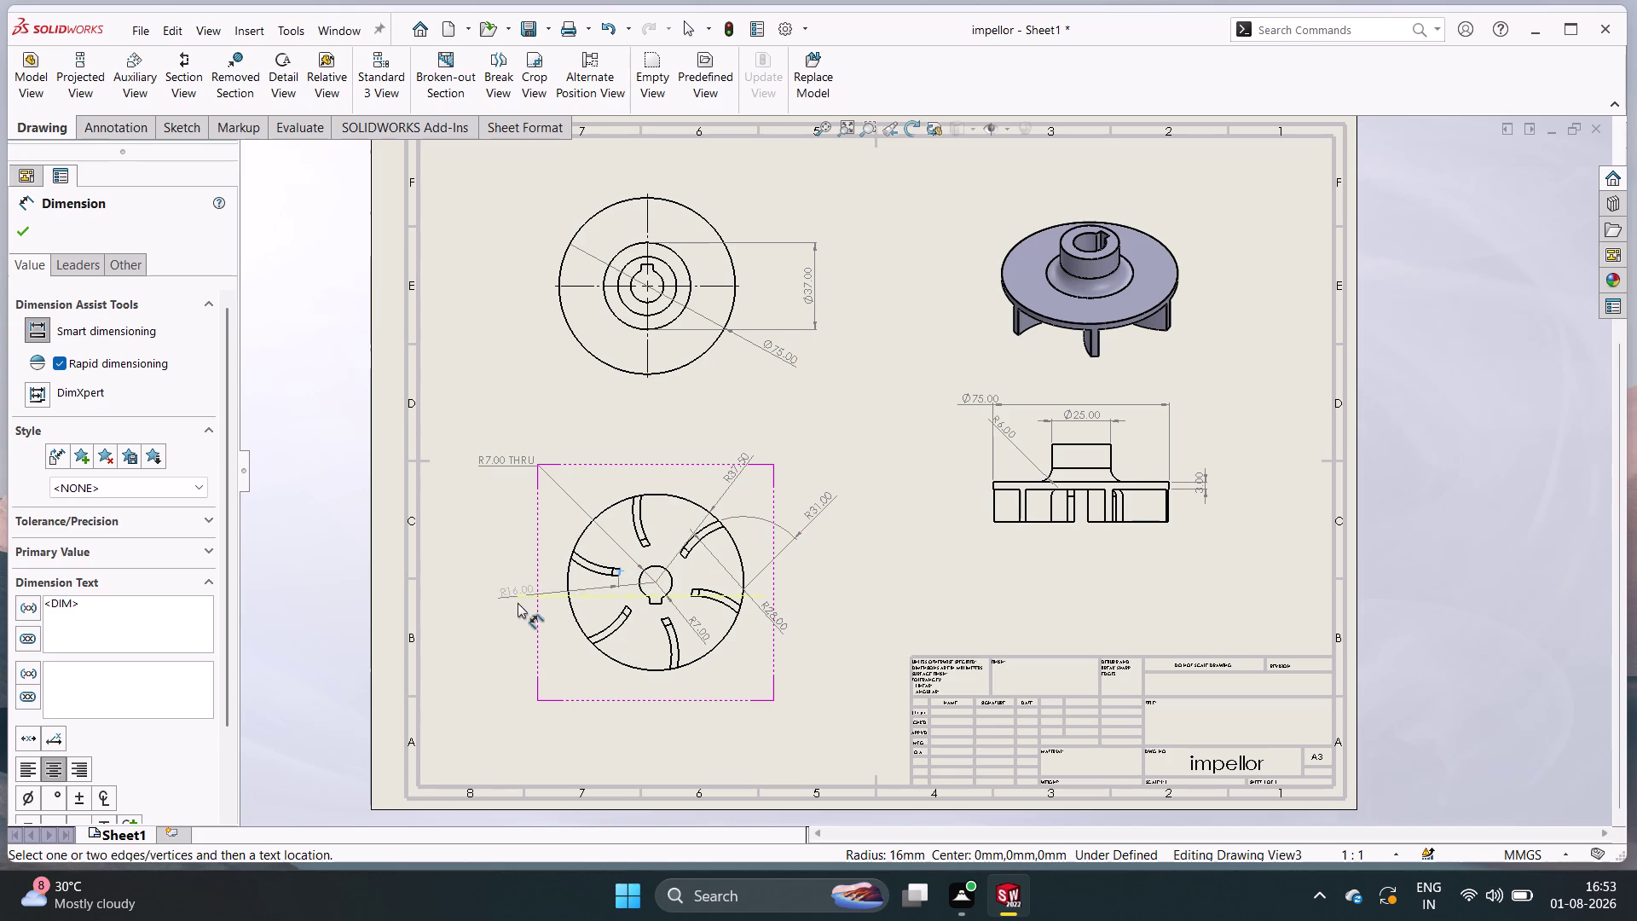
double_click(484, 562)
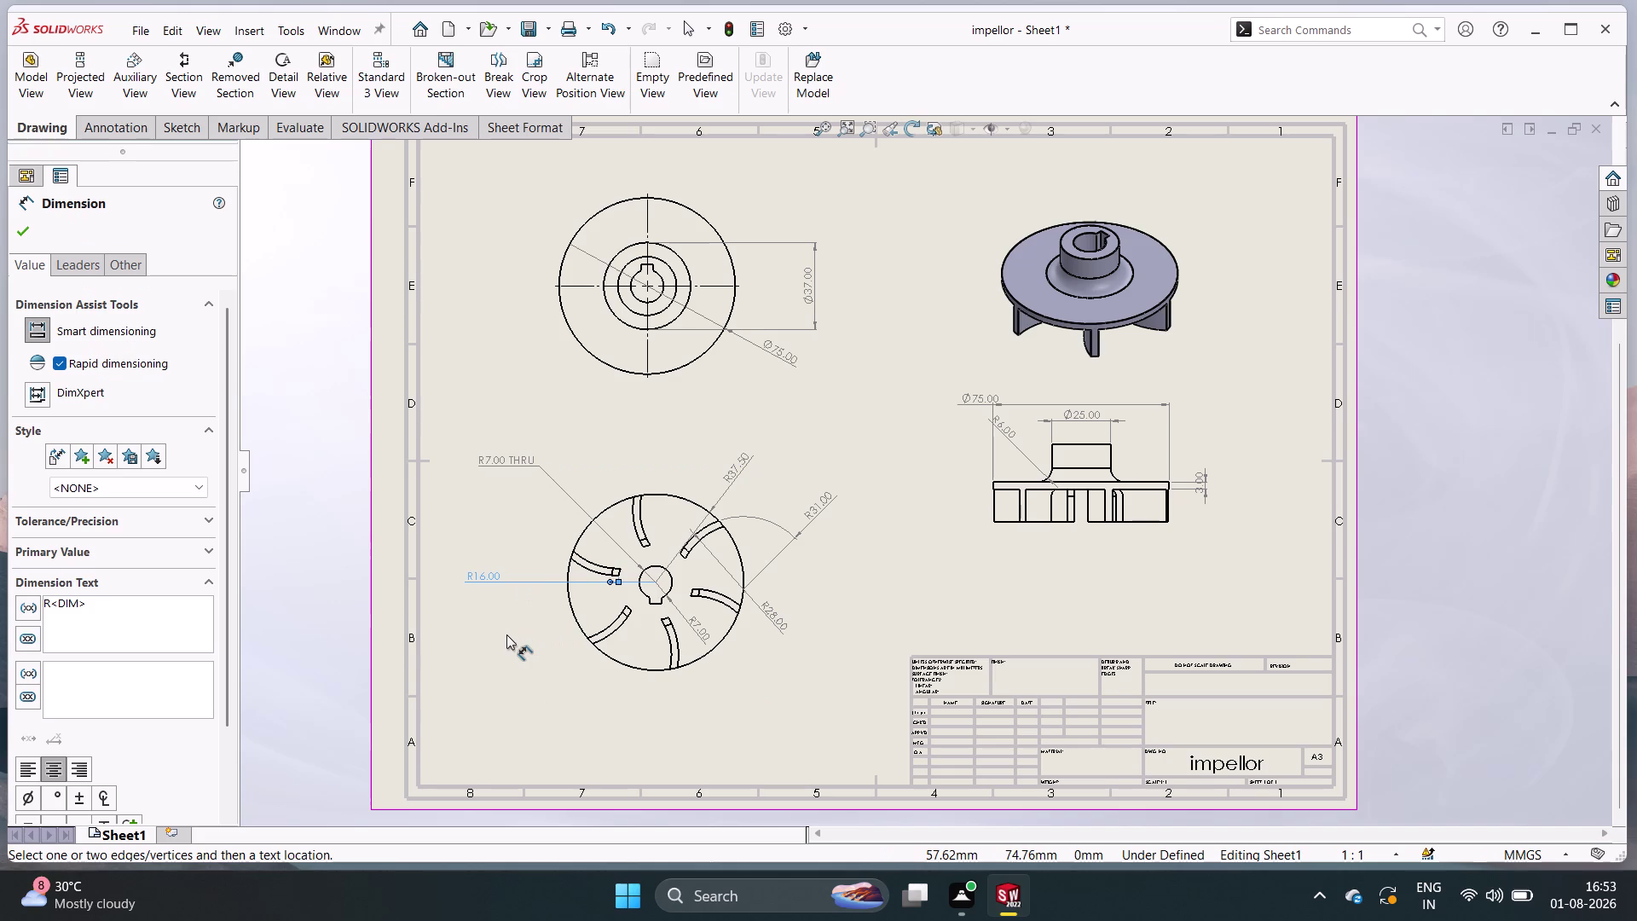
click(839, 680)
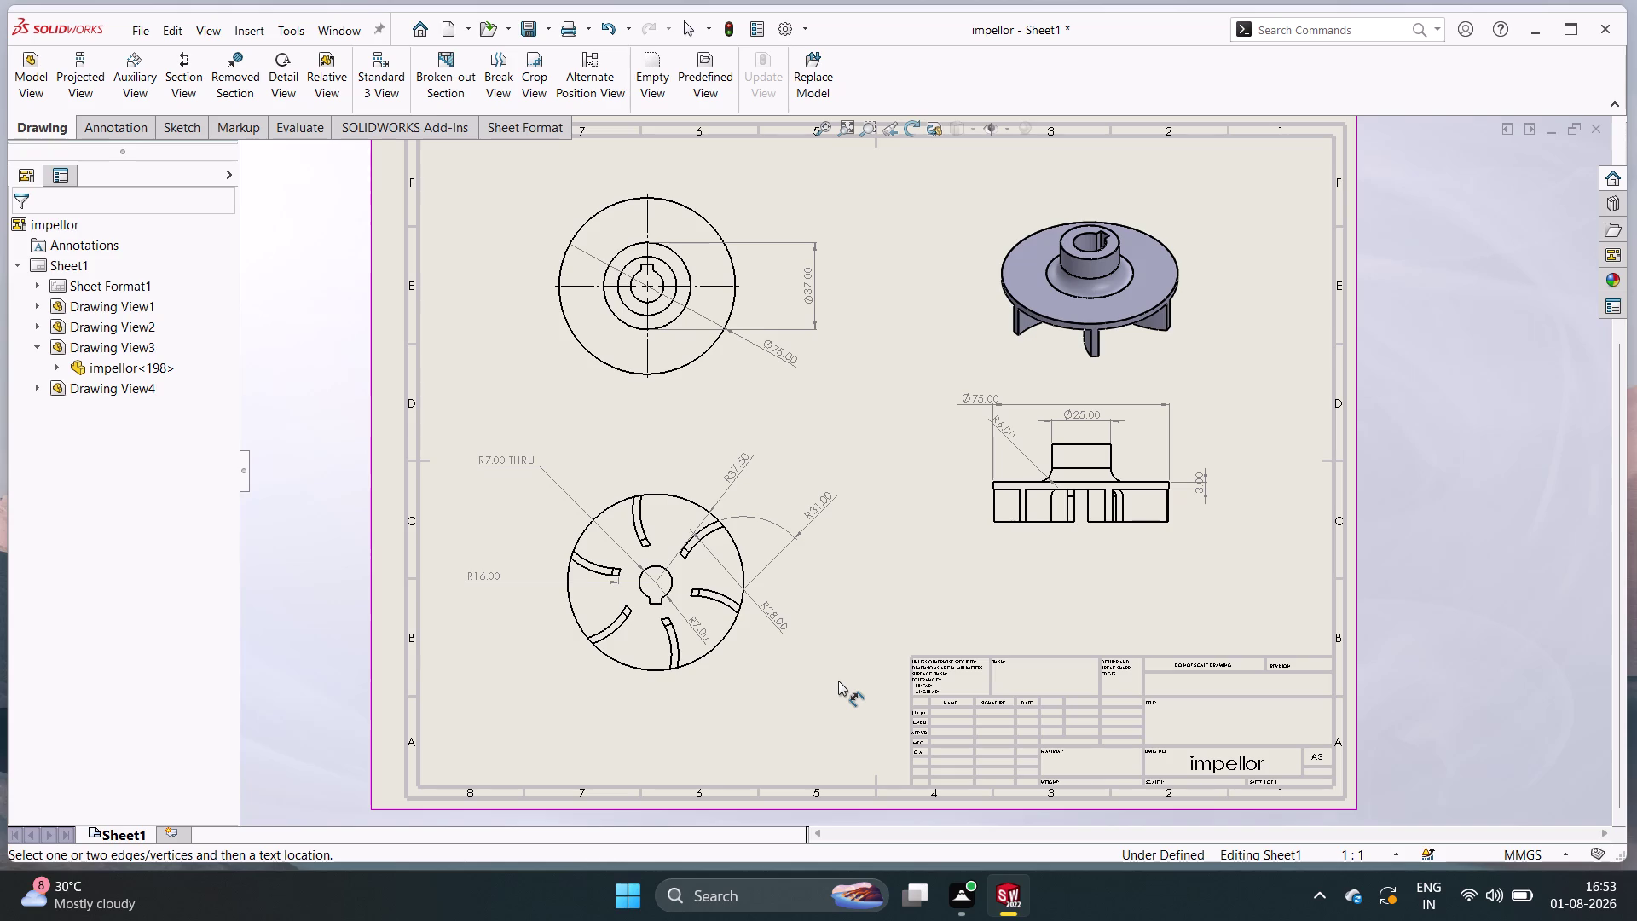
key(ctrl+p)
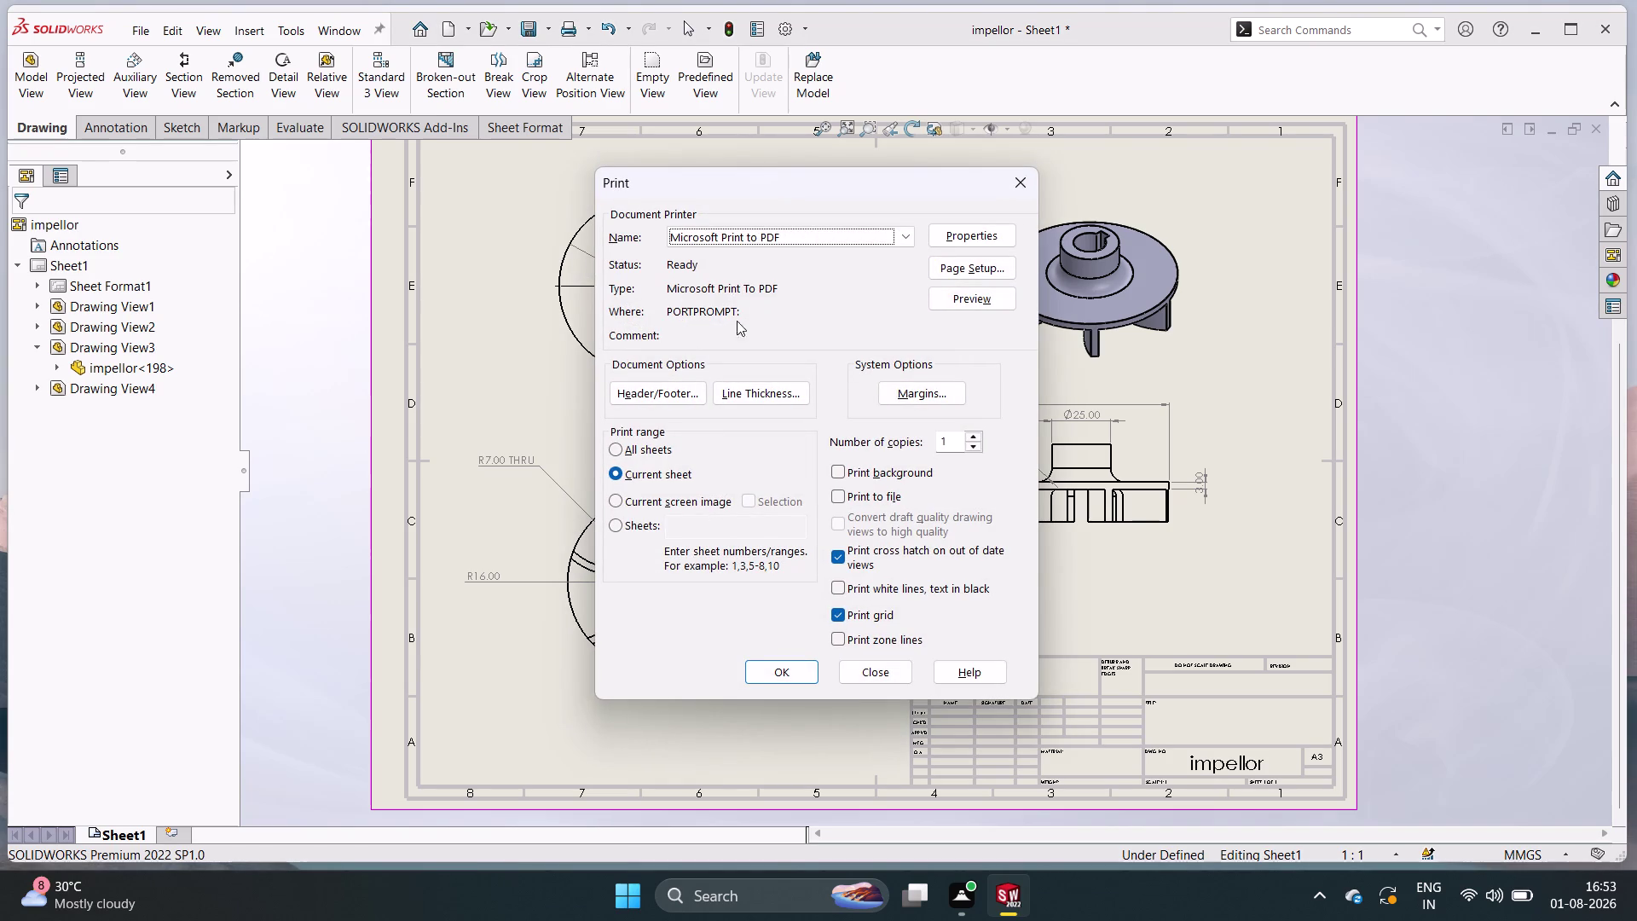
Preview how the four dimensioned impellor views will print.
click(958, 303)
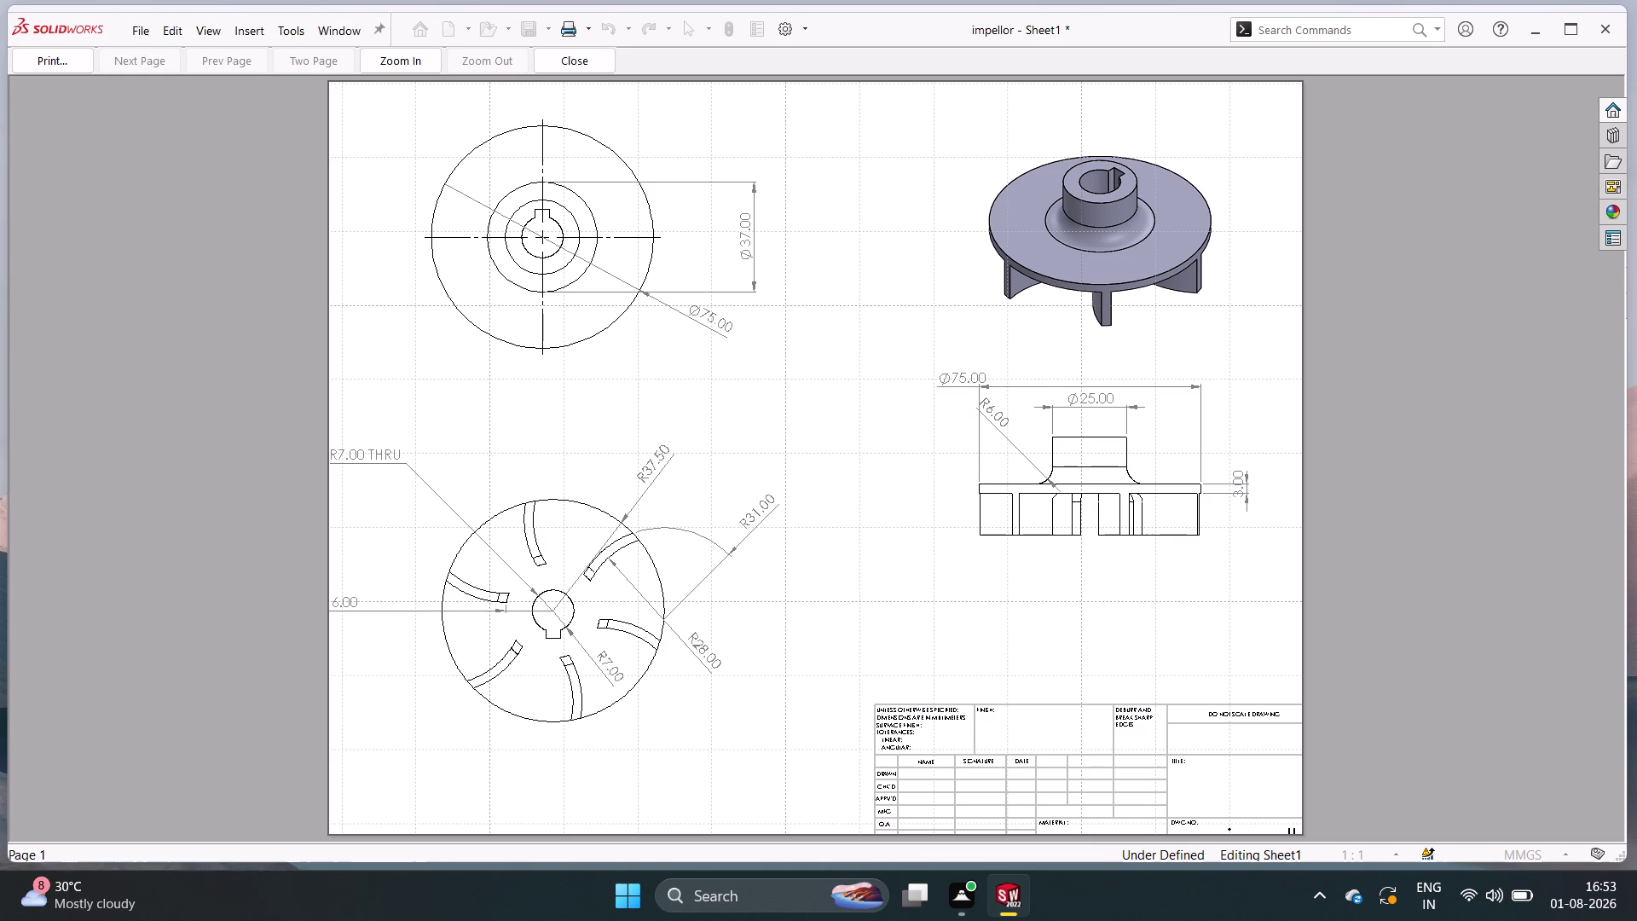
click(587, 29)
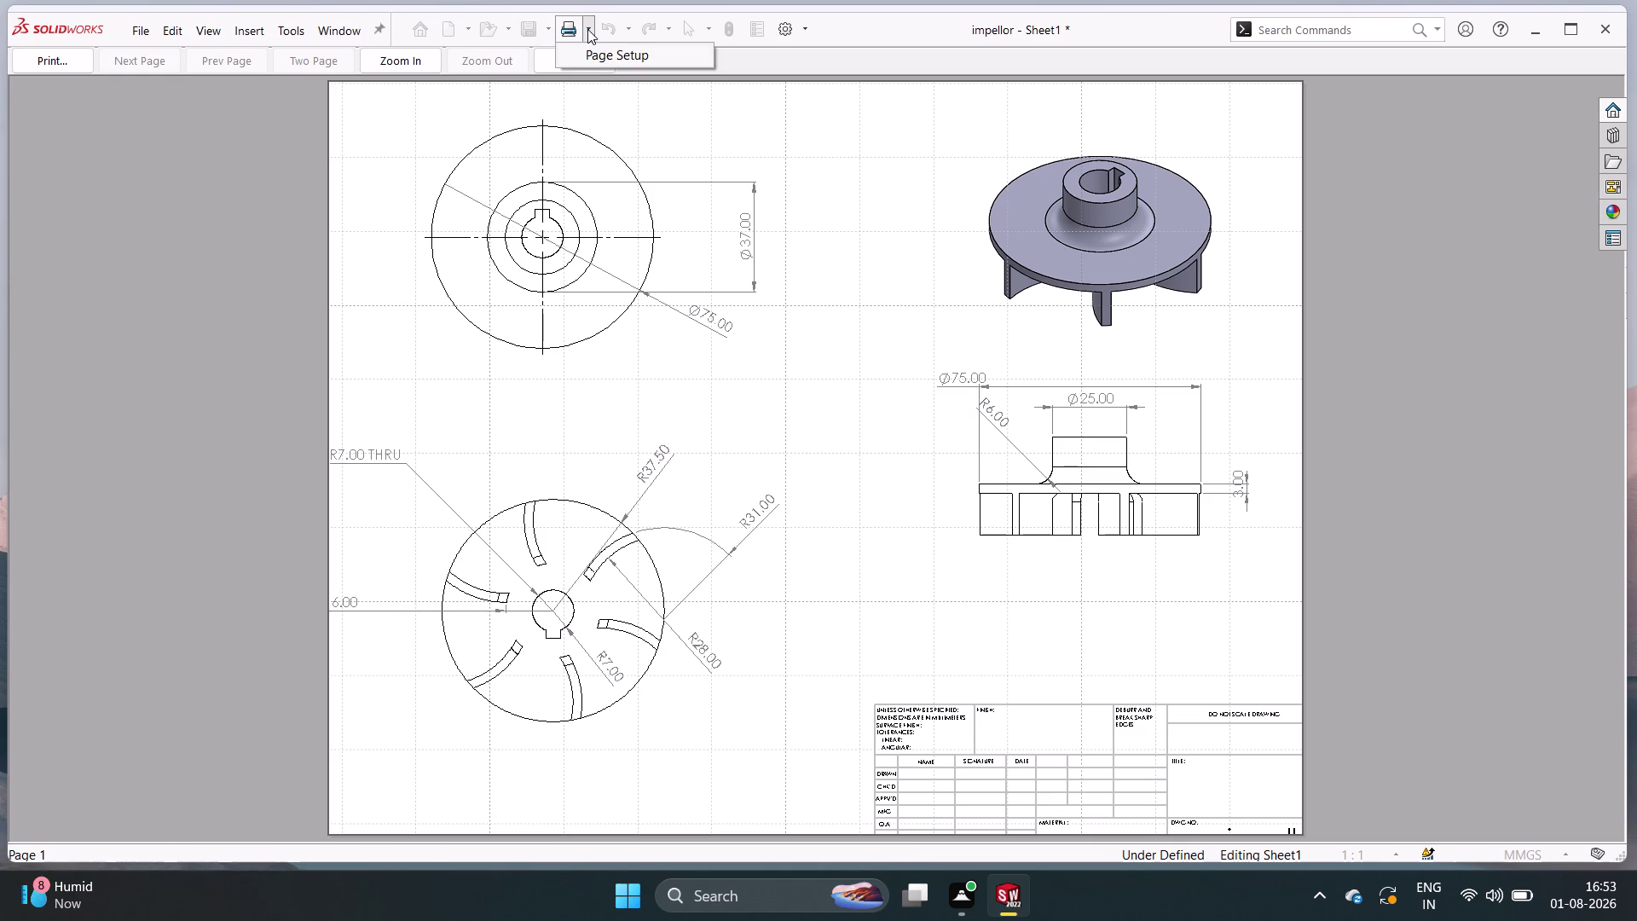
Set the print page size to A3 in Page Setup.
double_click(600, 61)
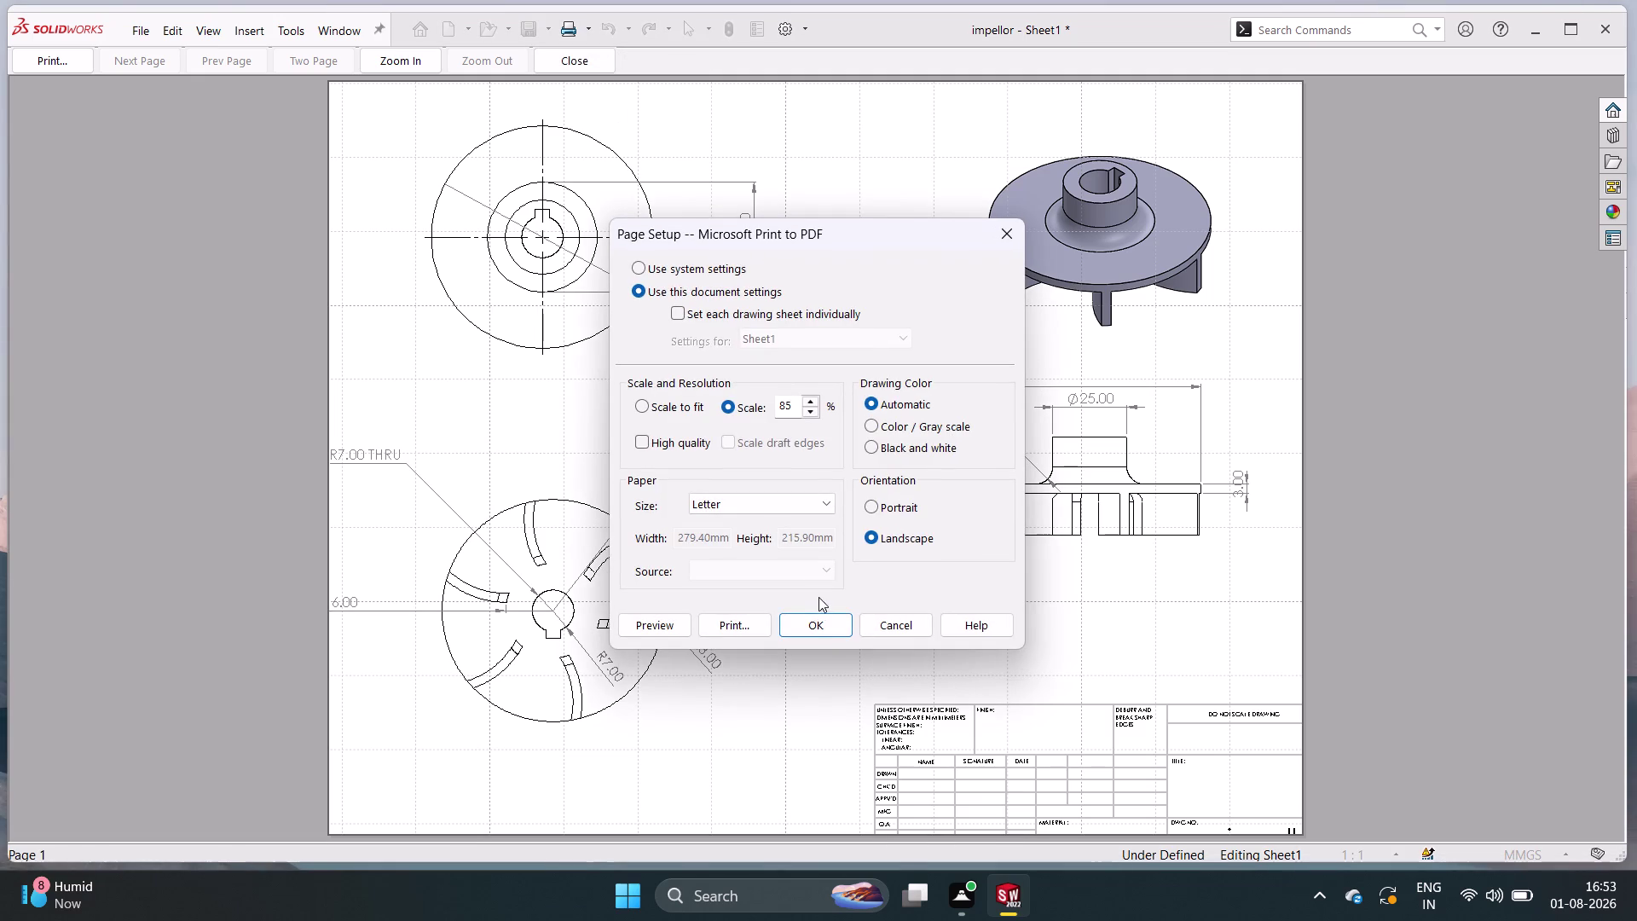
click(789, 501)
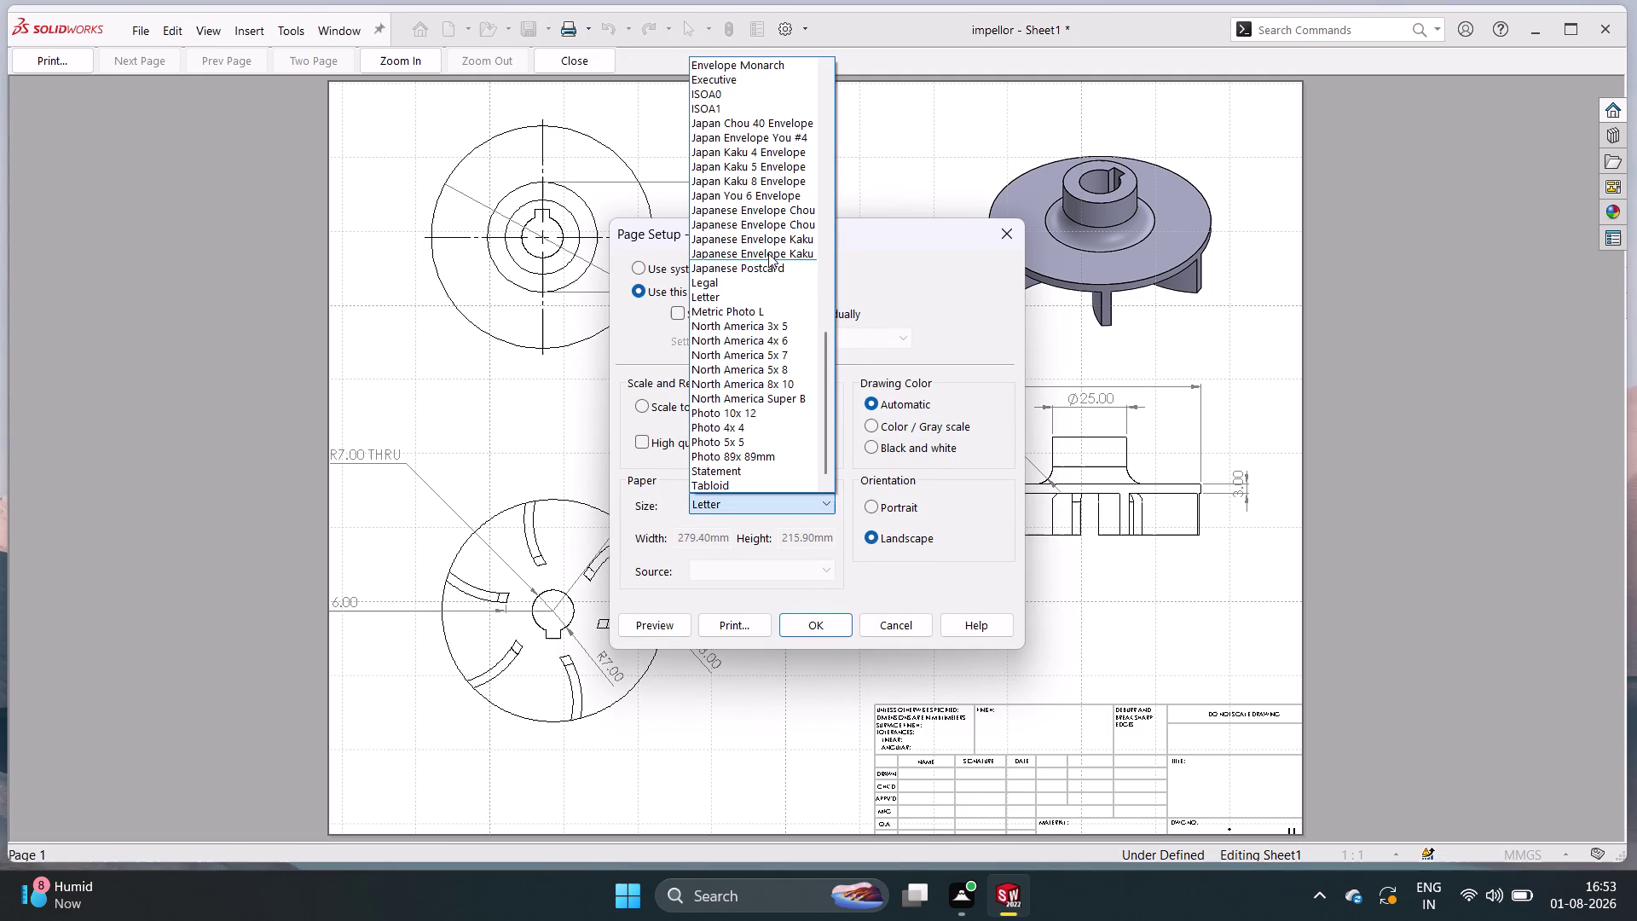
scroll(down, 3)
scroll(up, 3)
scroll(up, 3)
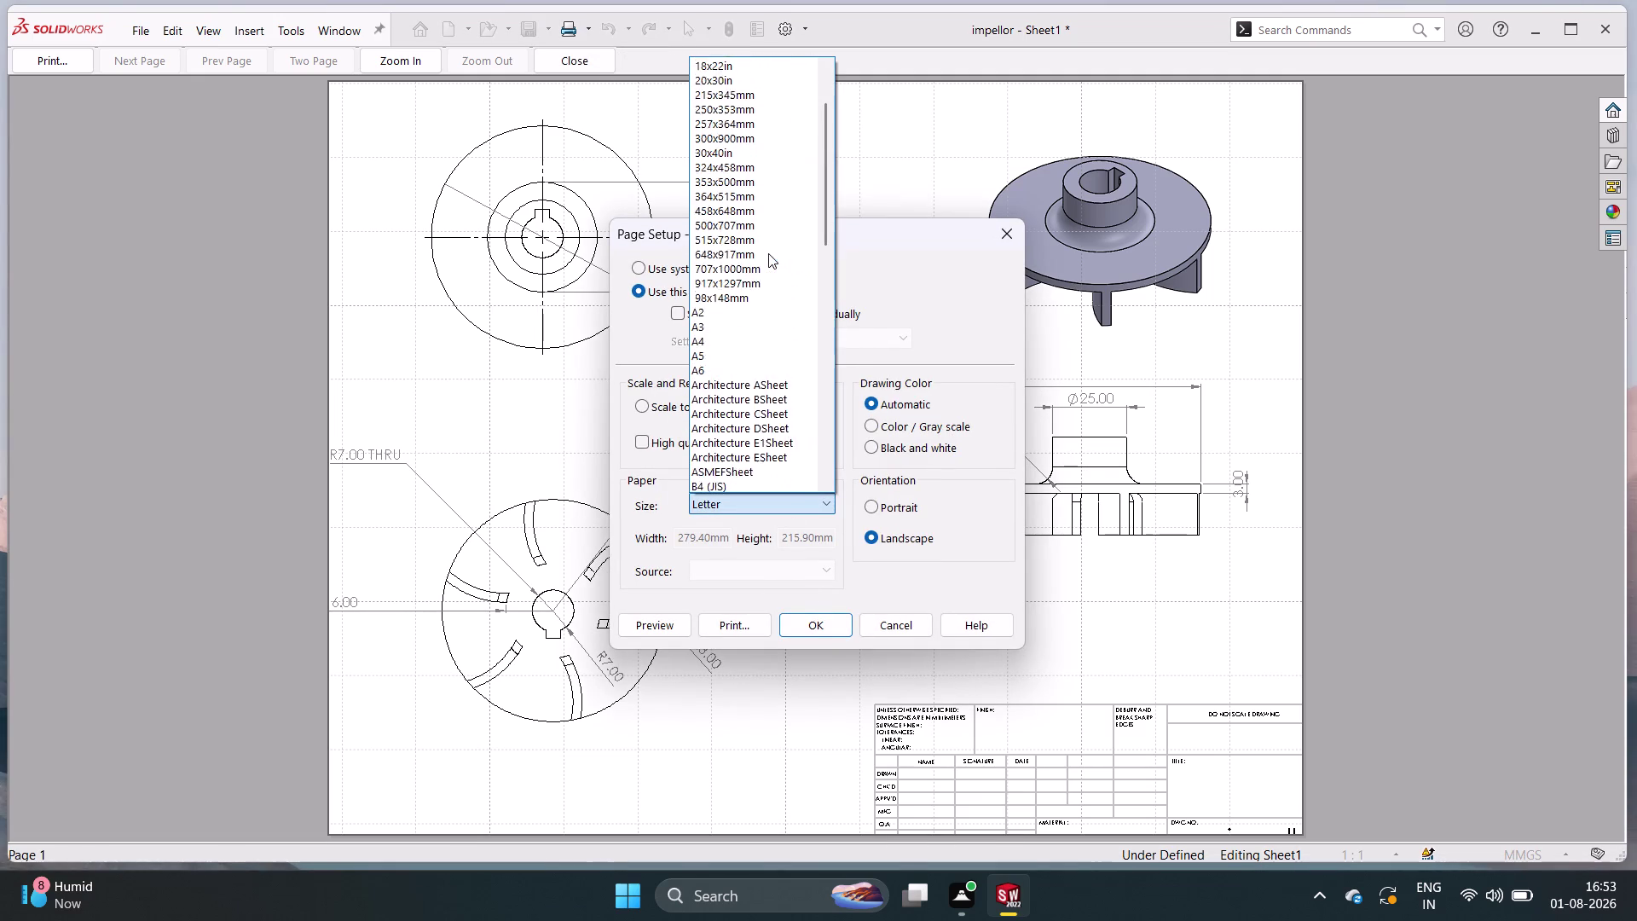
click(754, 356)
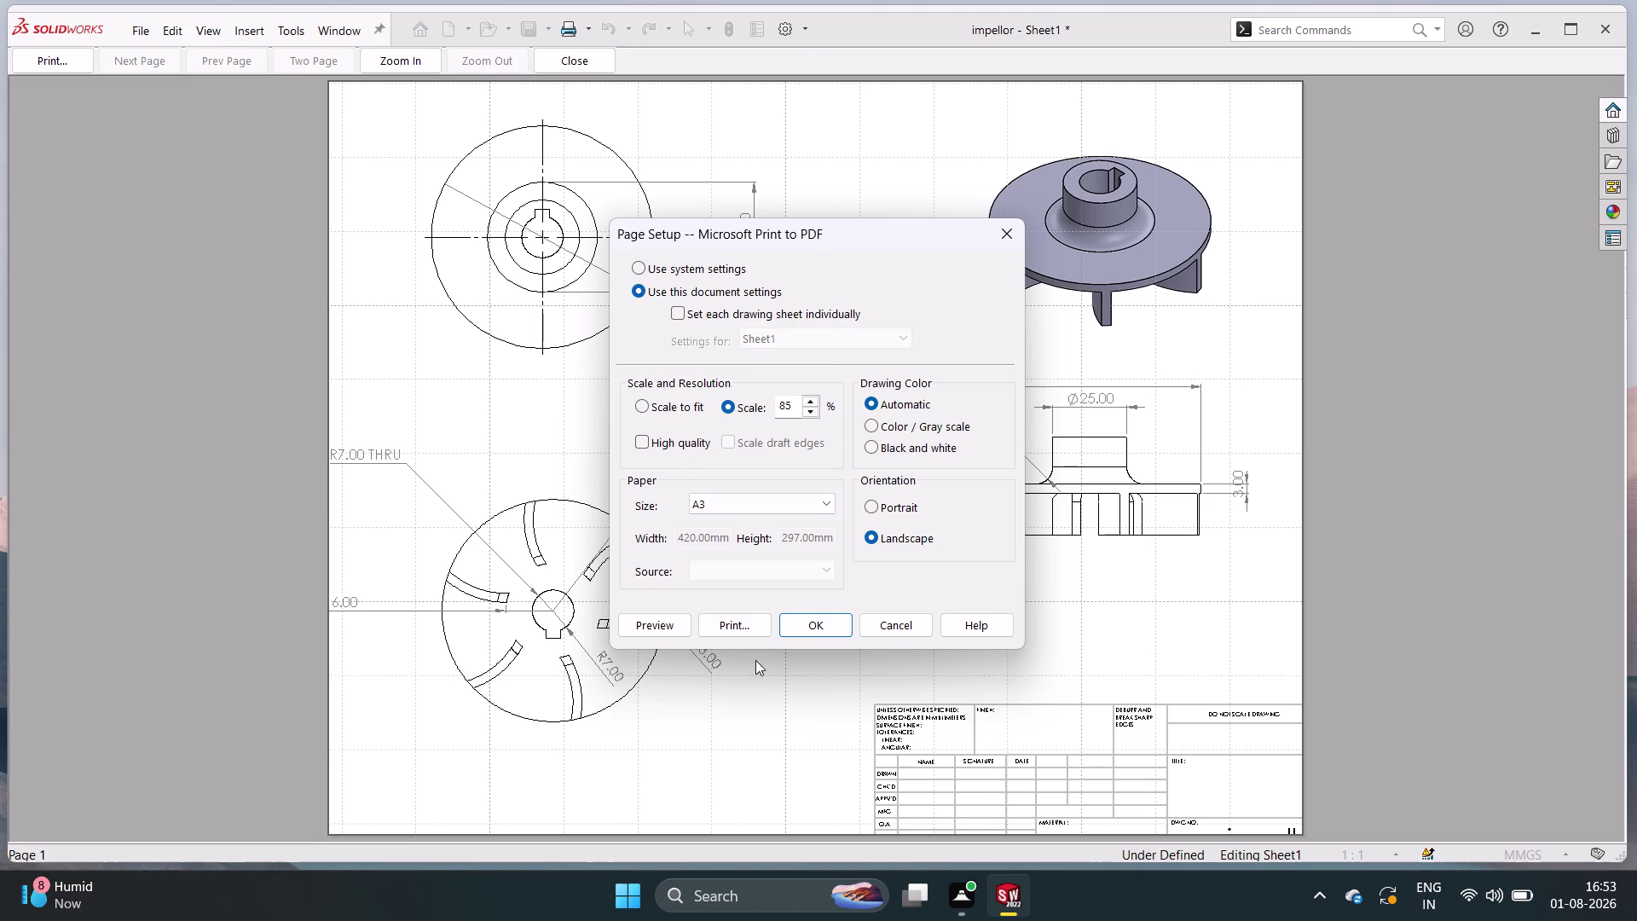
click(664, 618)
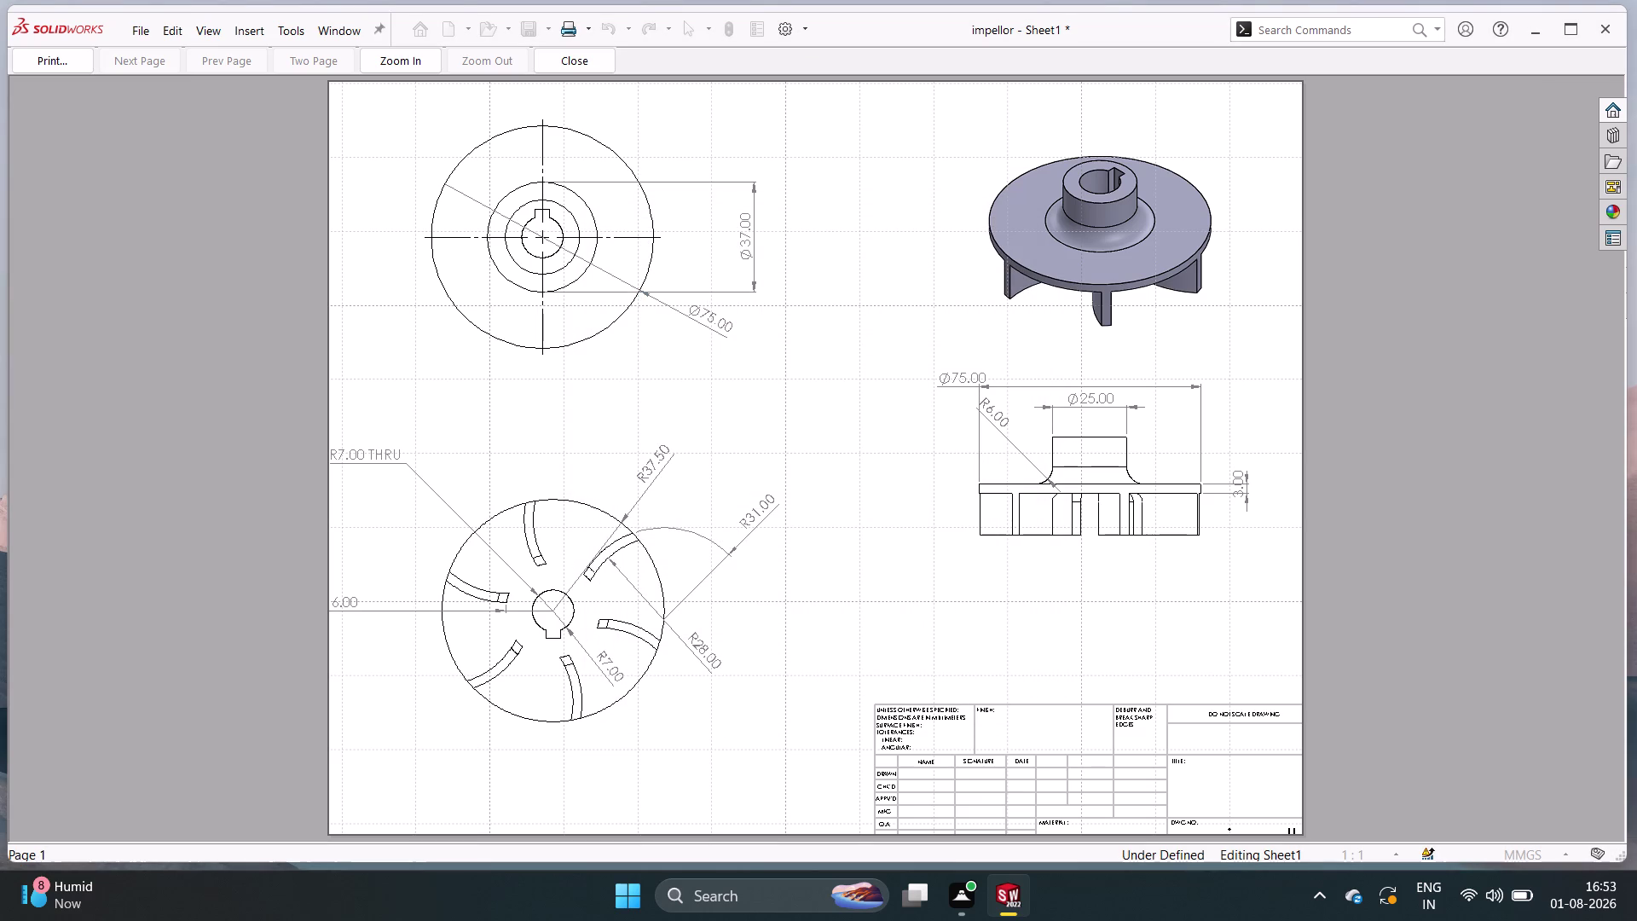
Zoom the A3 print preview in and out to inspect the dimensions.
click(917, 575)
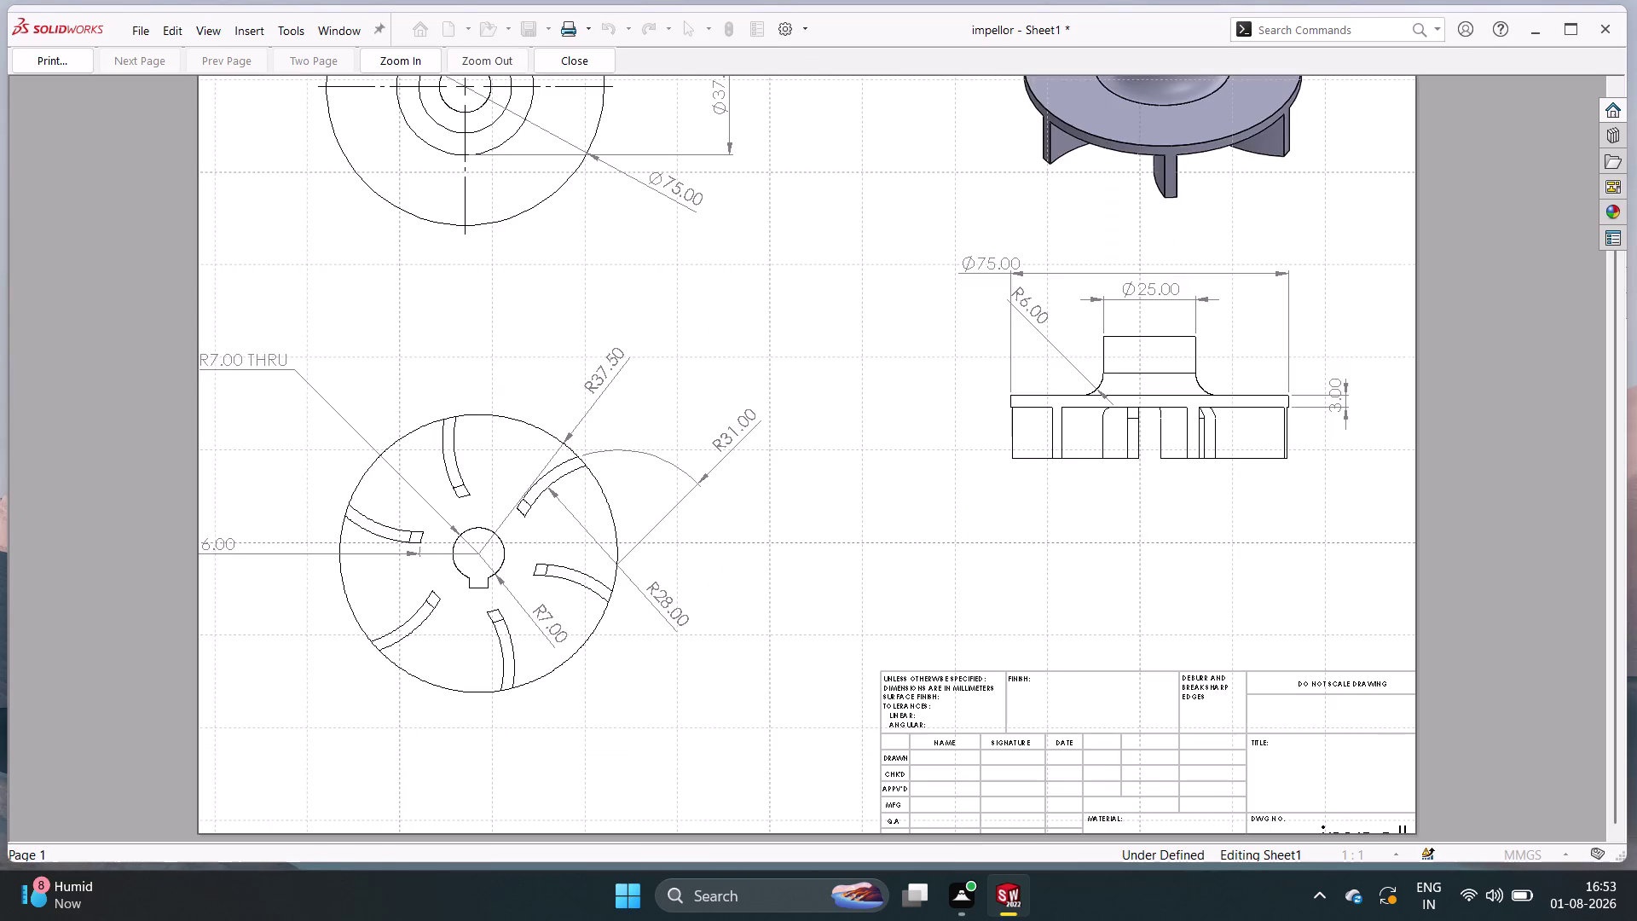
click(914, 576)
click(915, 576)
double_click(915, 526)
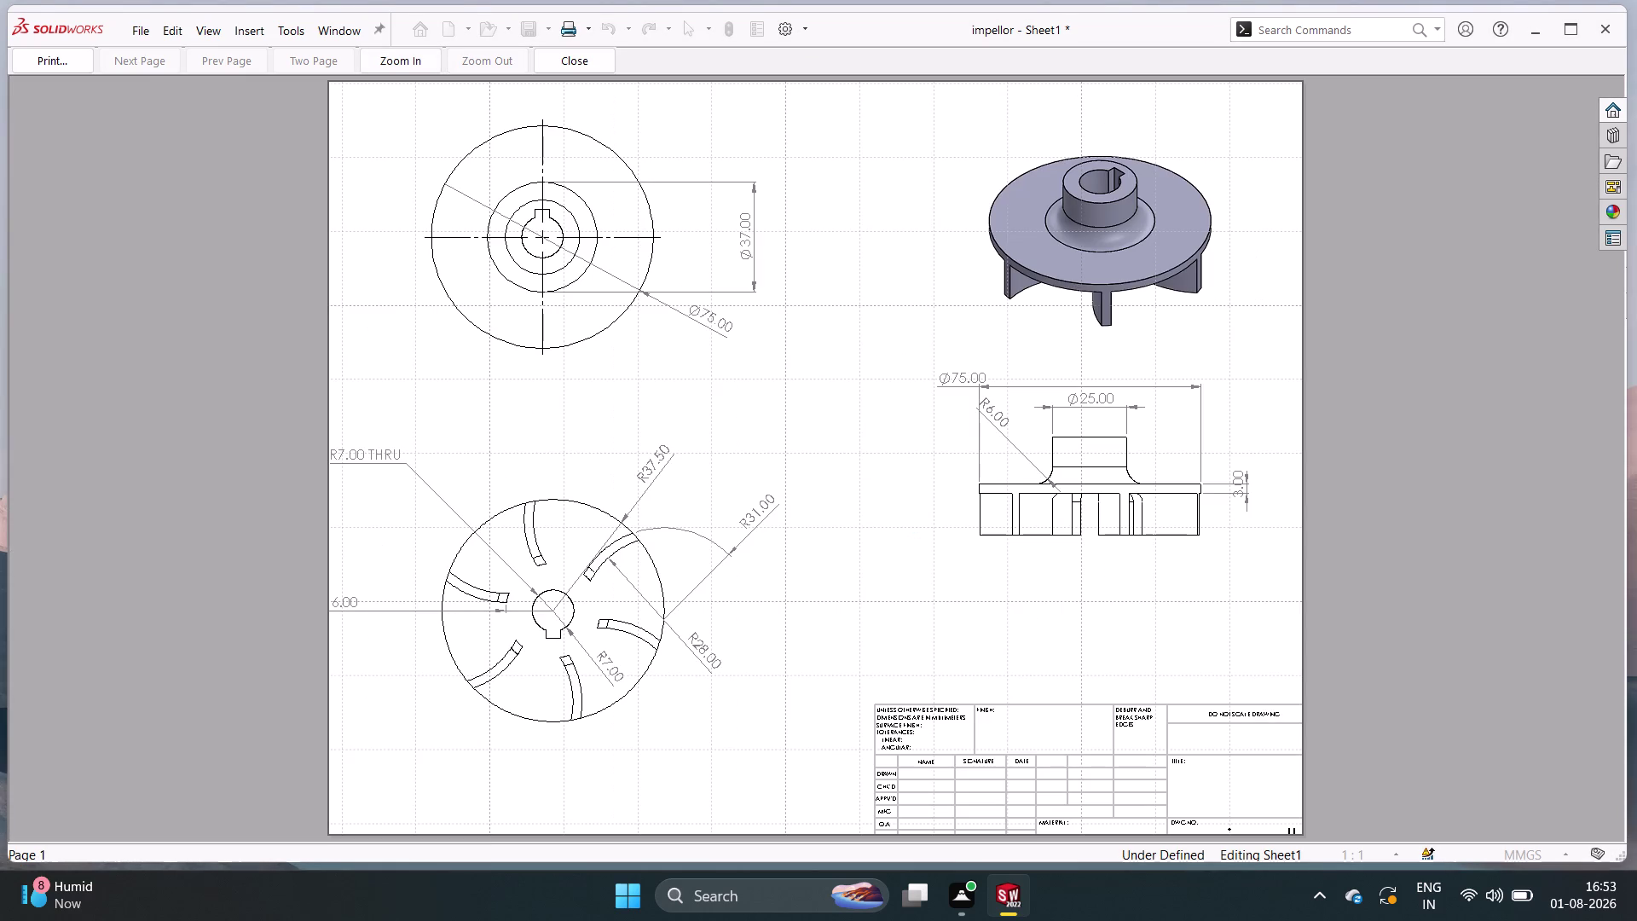
scroll(up, 3)
Revisit Page Setup to try portrait orientation, then exit the print preview.
click(588, 39)
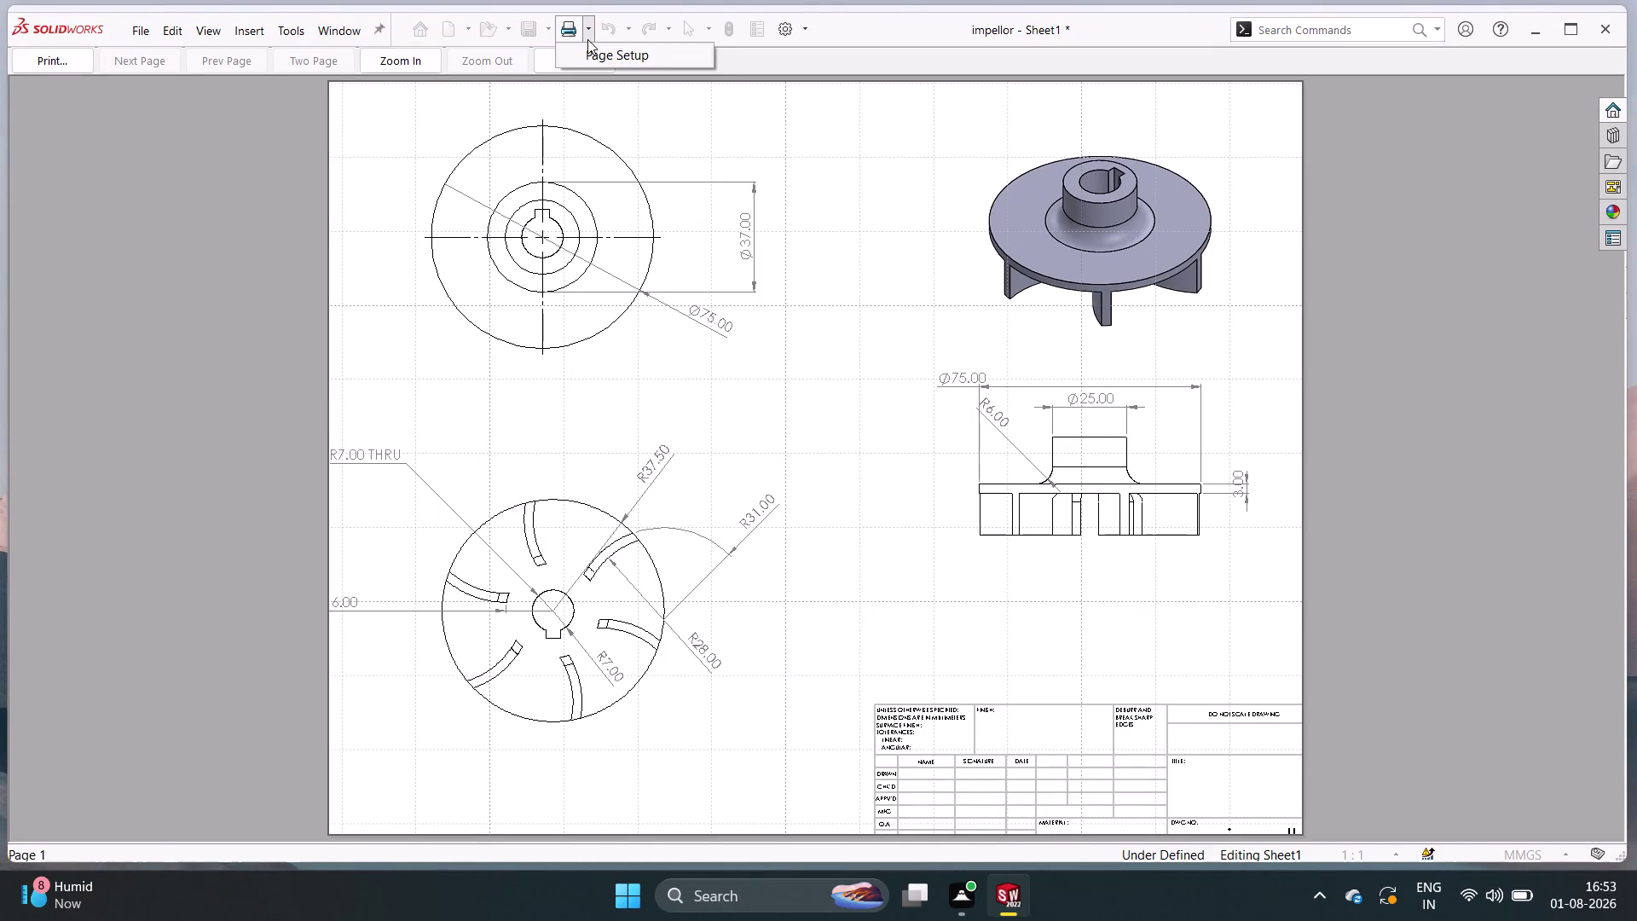
click(597, 61)
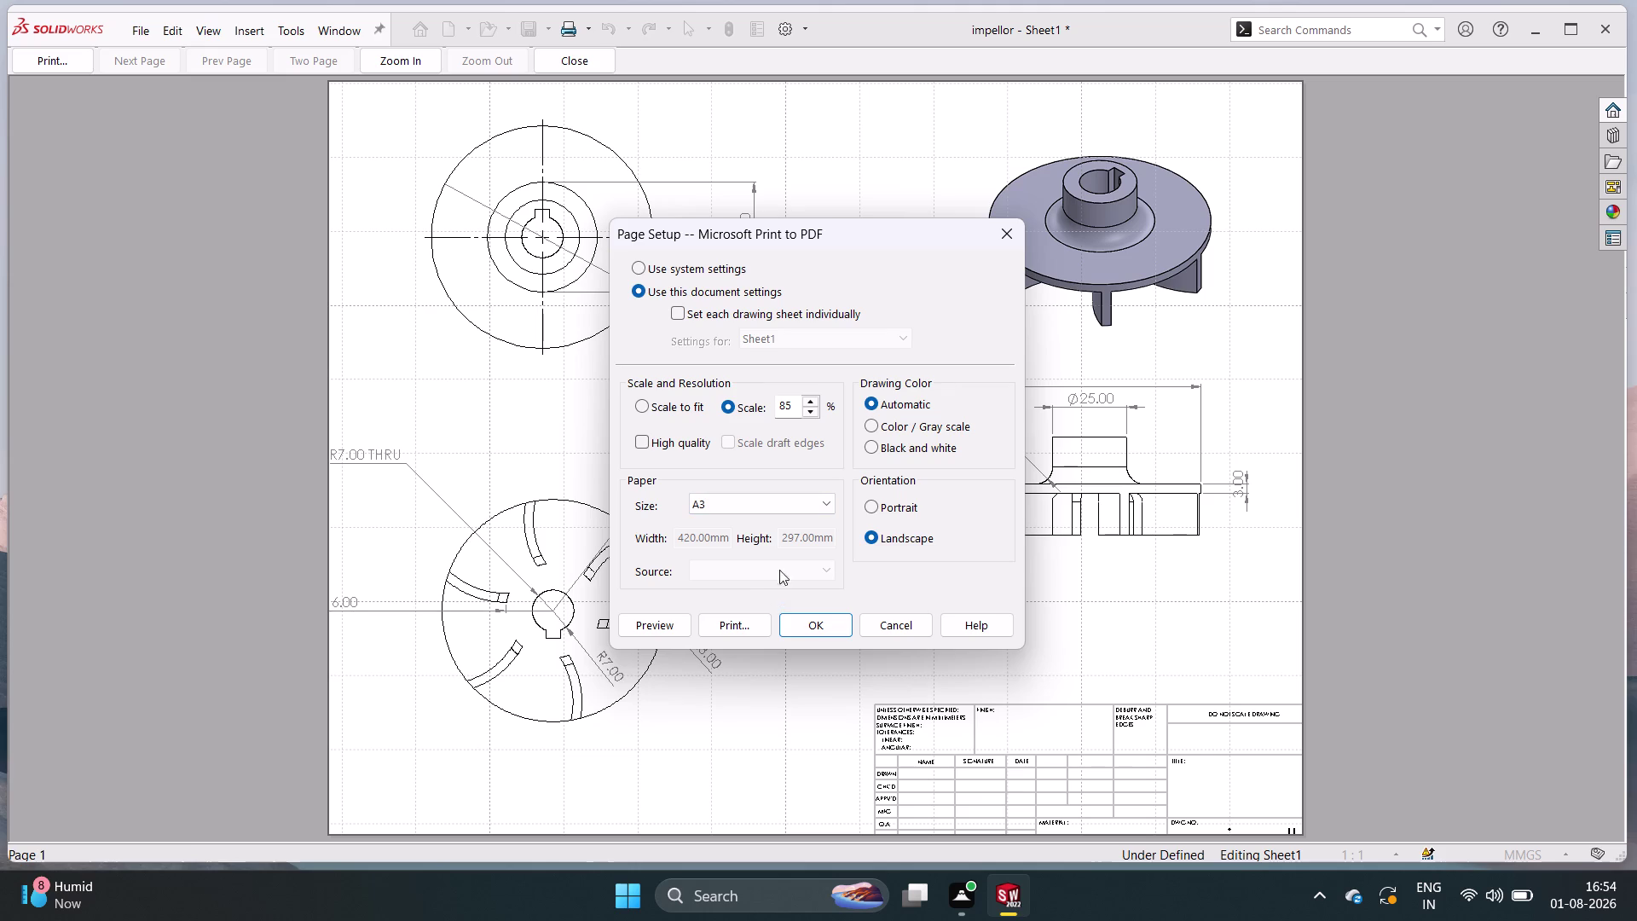
click(867, 504)
click(870, 509)
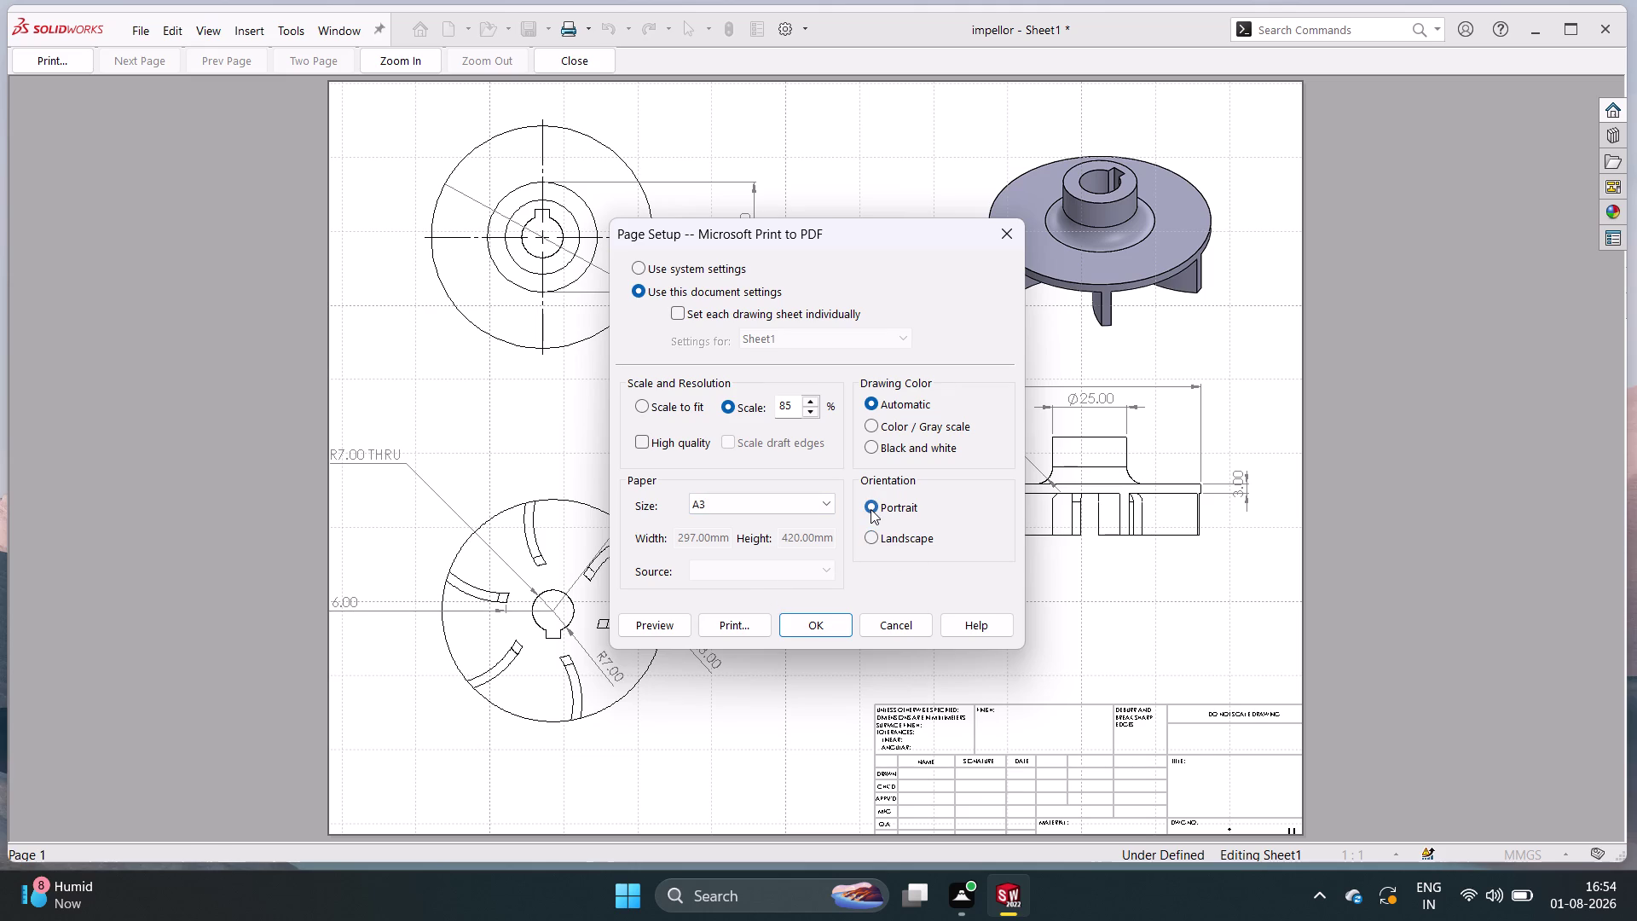
click(871, 509)
click(867, 539)
click(630, 264)
click(641, 269)
click(668, 641)
click(664, 627)
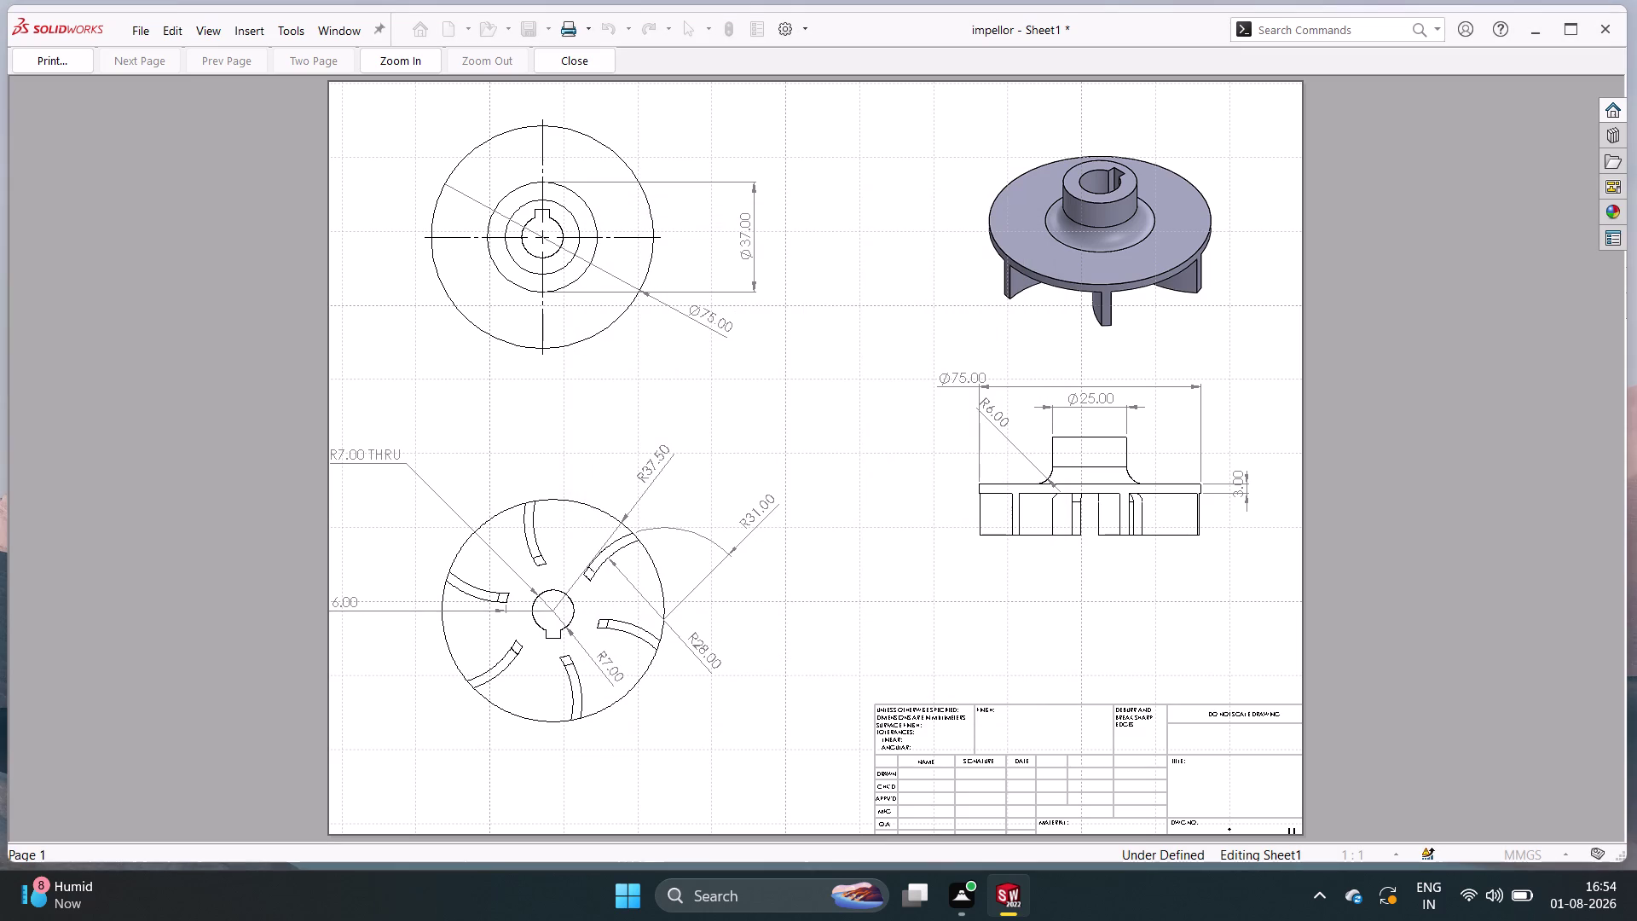
click(574, 69)
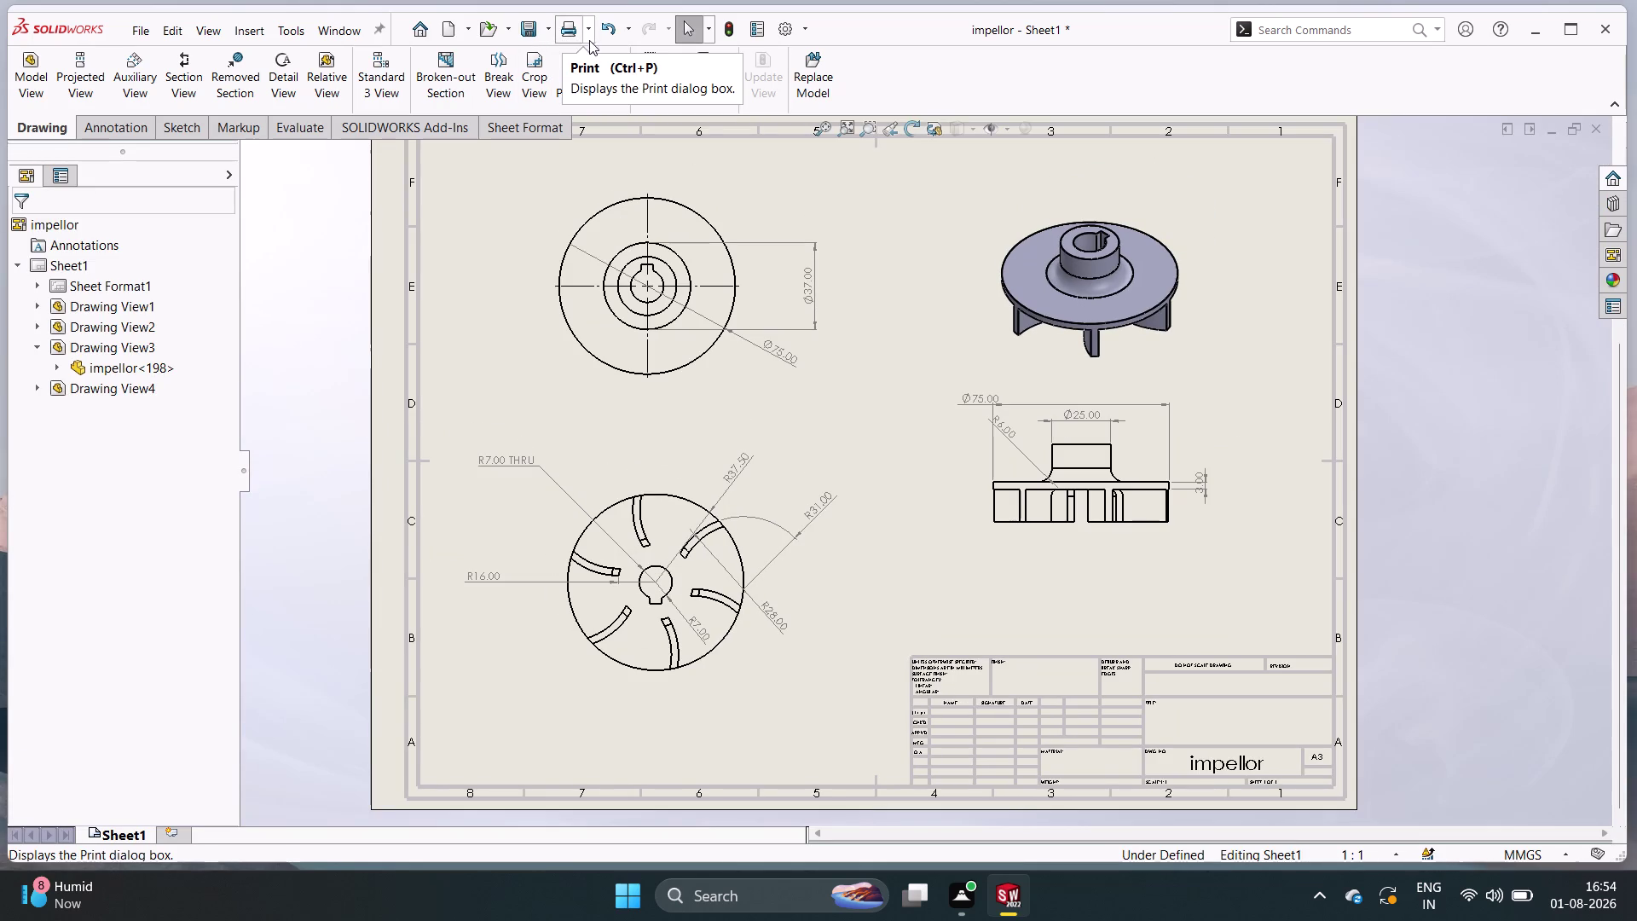
Open Print Preview, set the page size to A3, and return to the sheet.
click(584, 34)
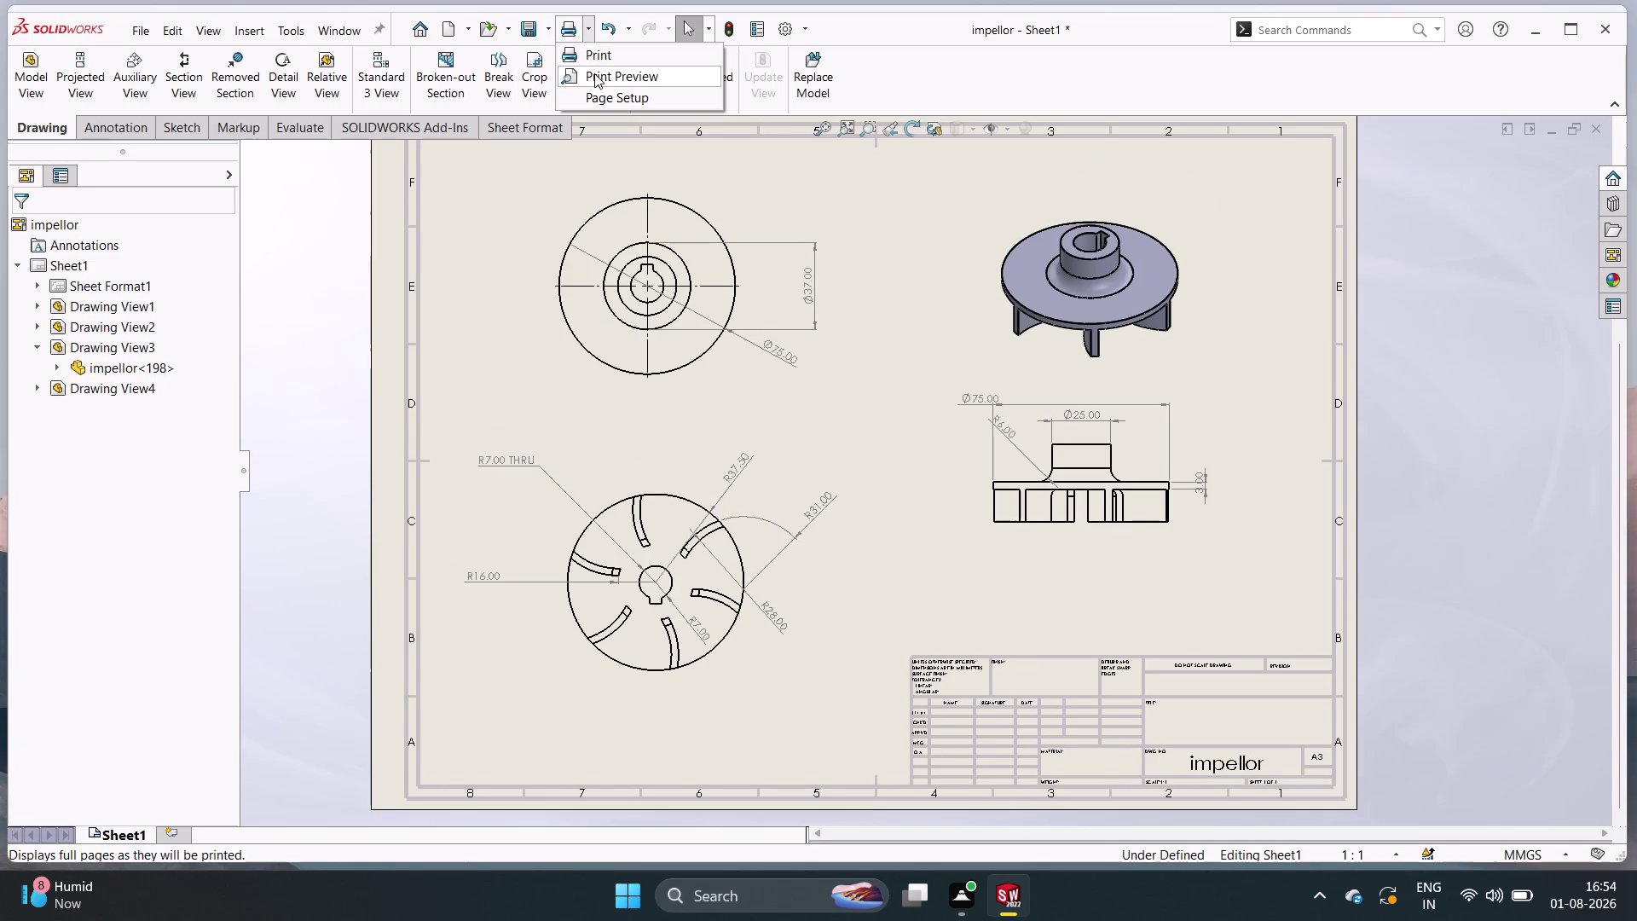
click(606, 81)
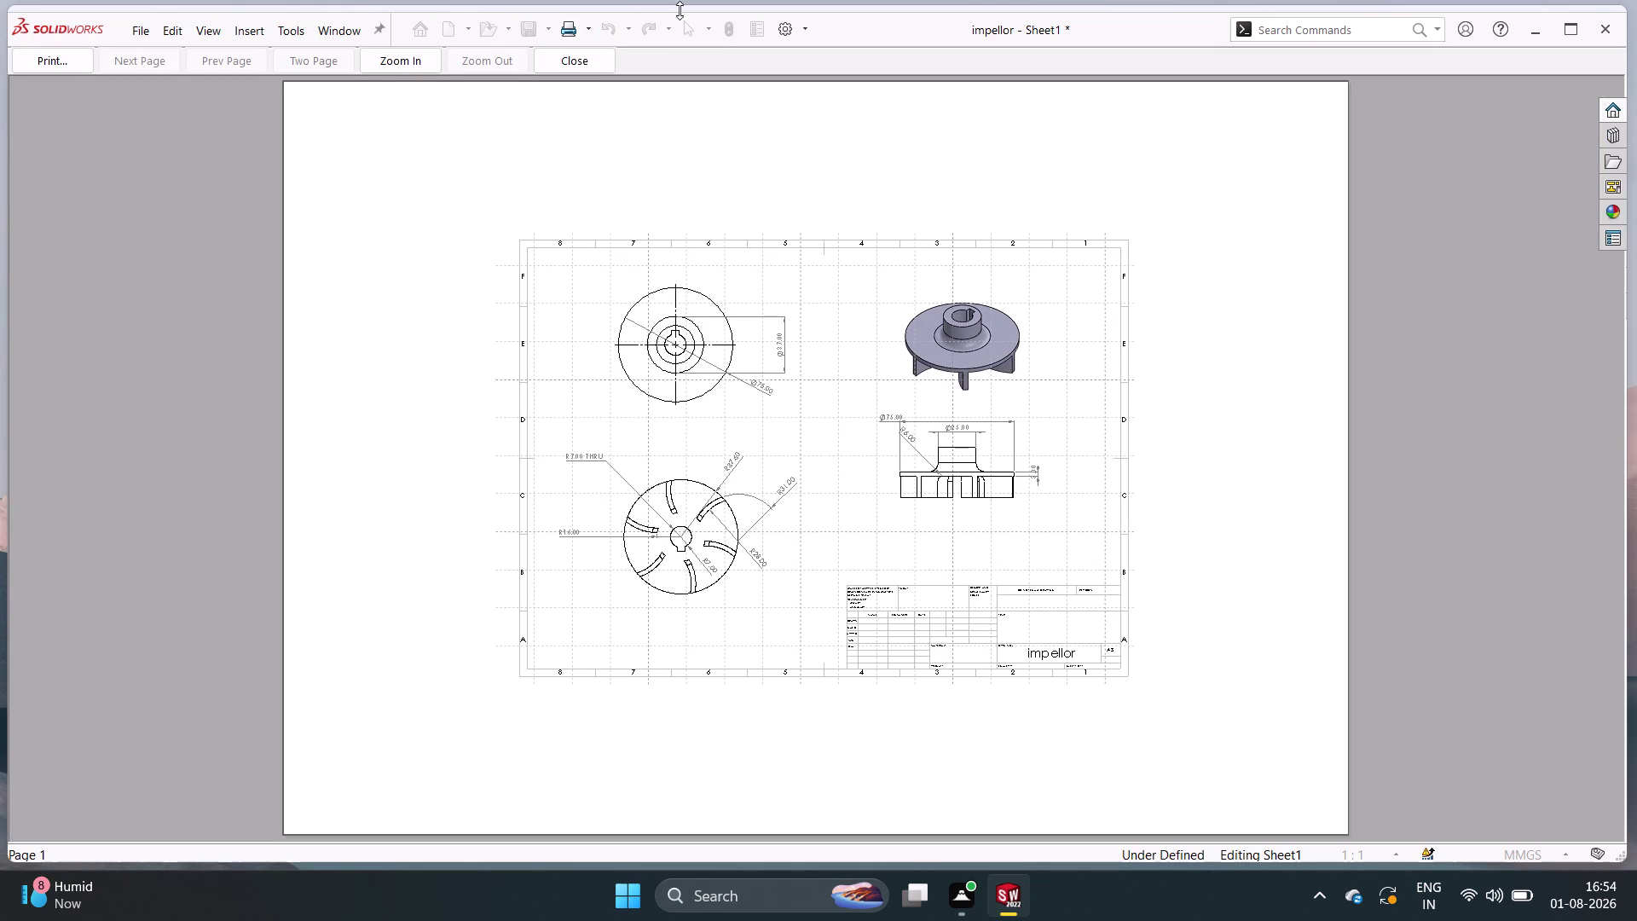
click(591, 29)
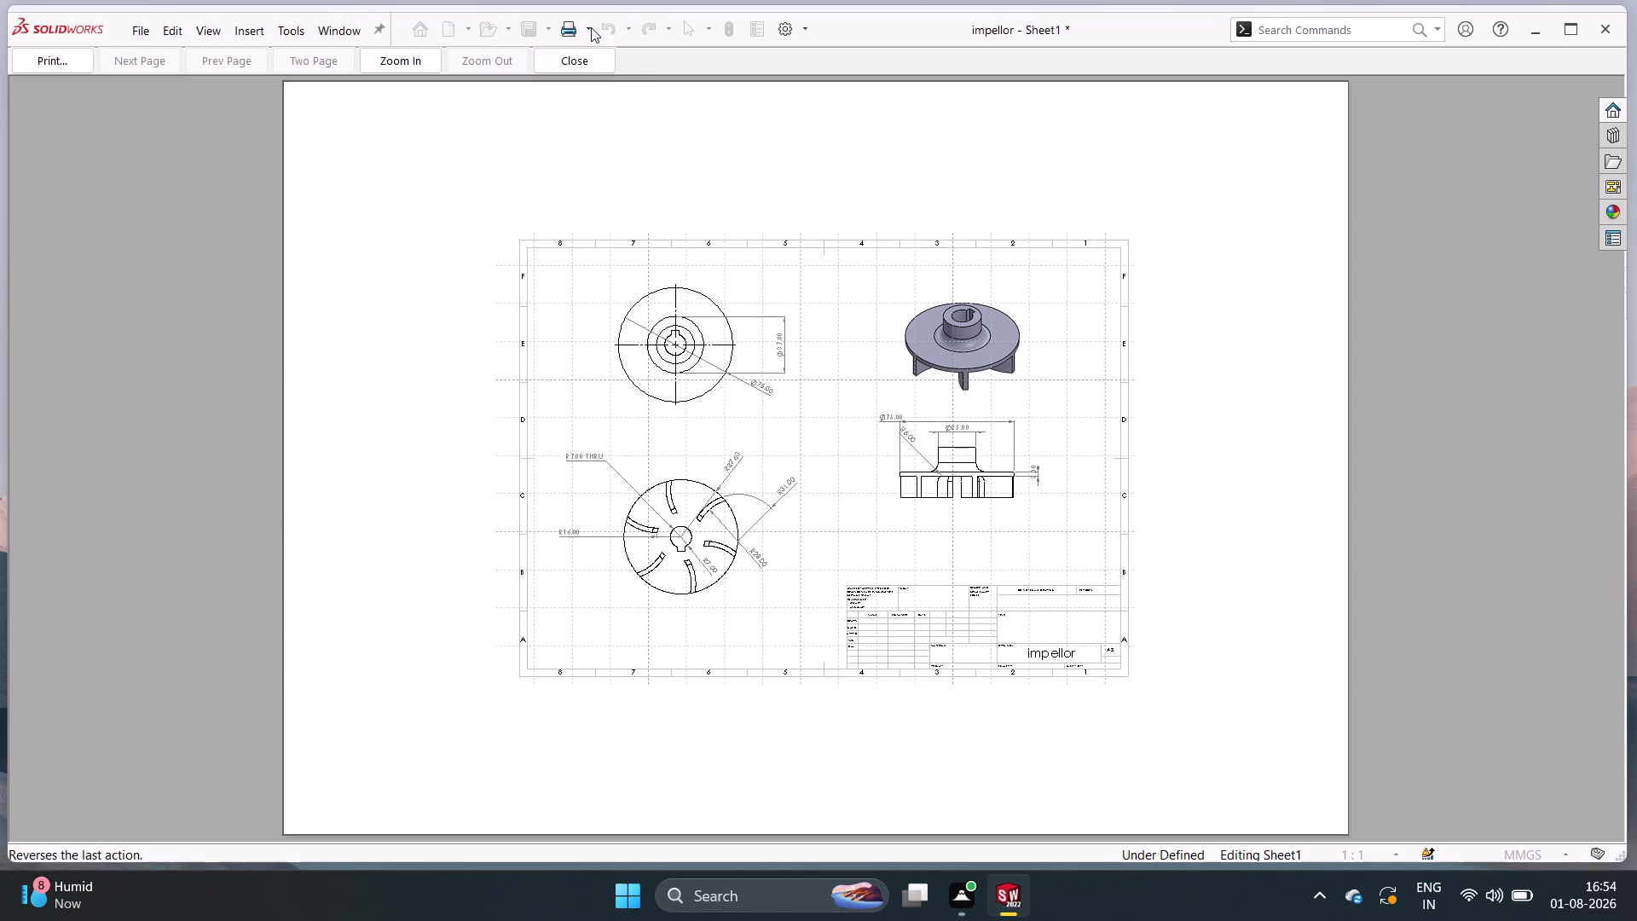
click(590, 27)
click(603, 55)
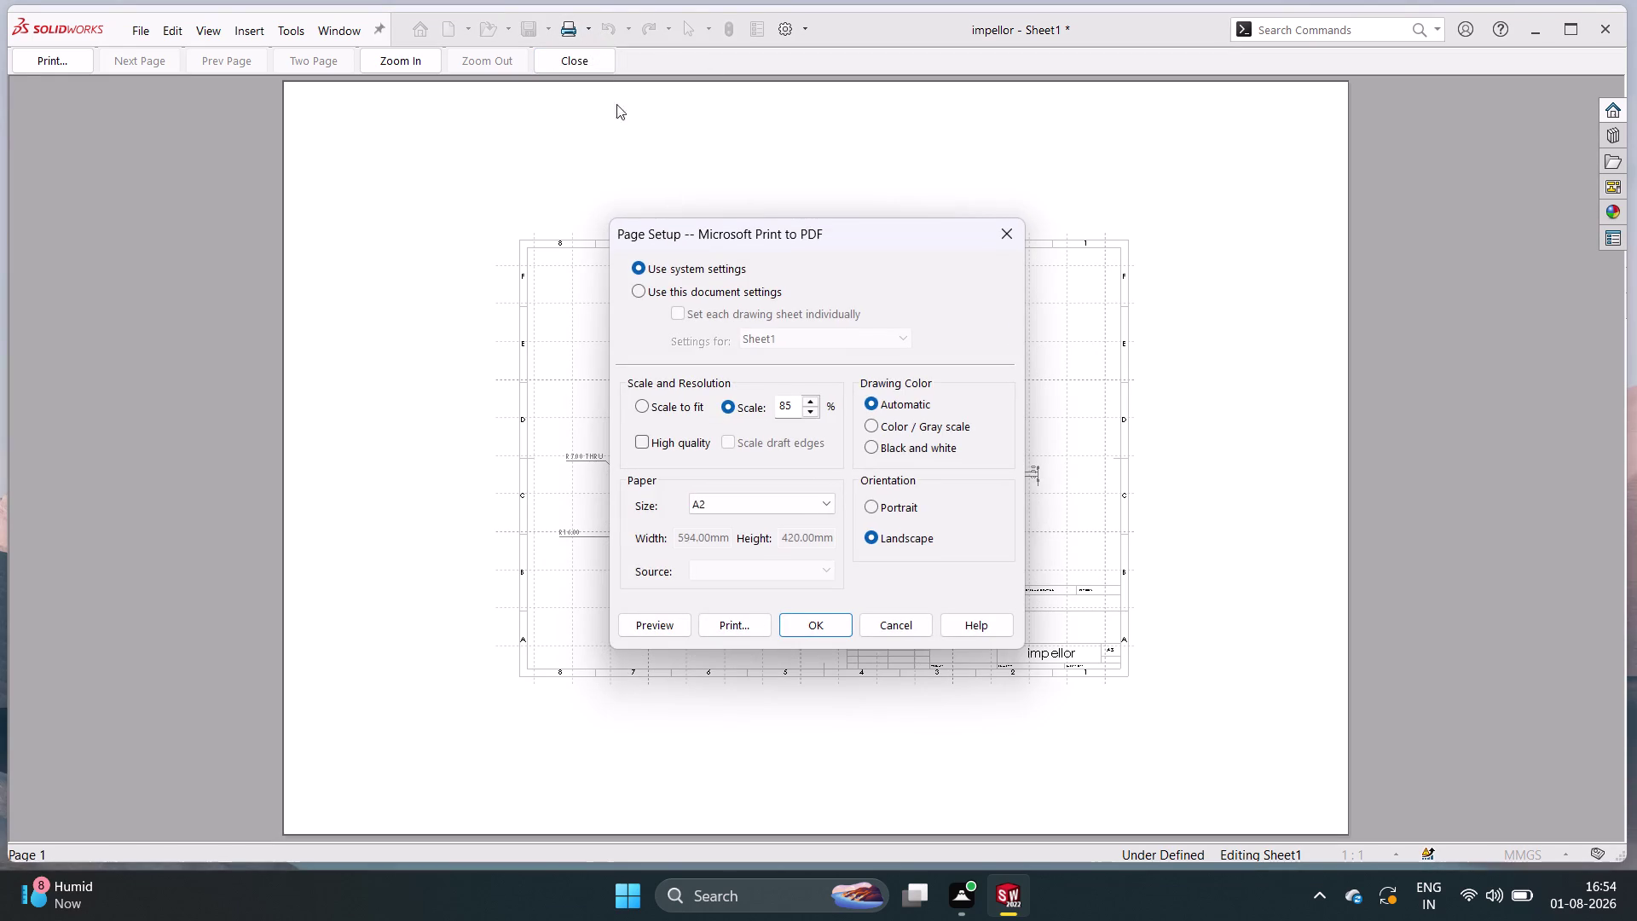
click(817, 504)
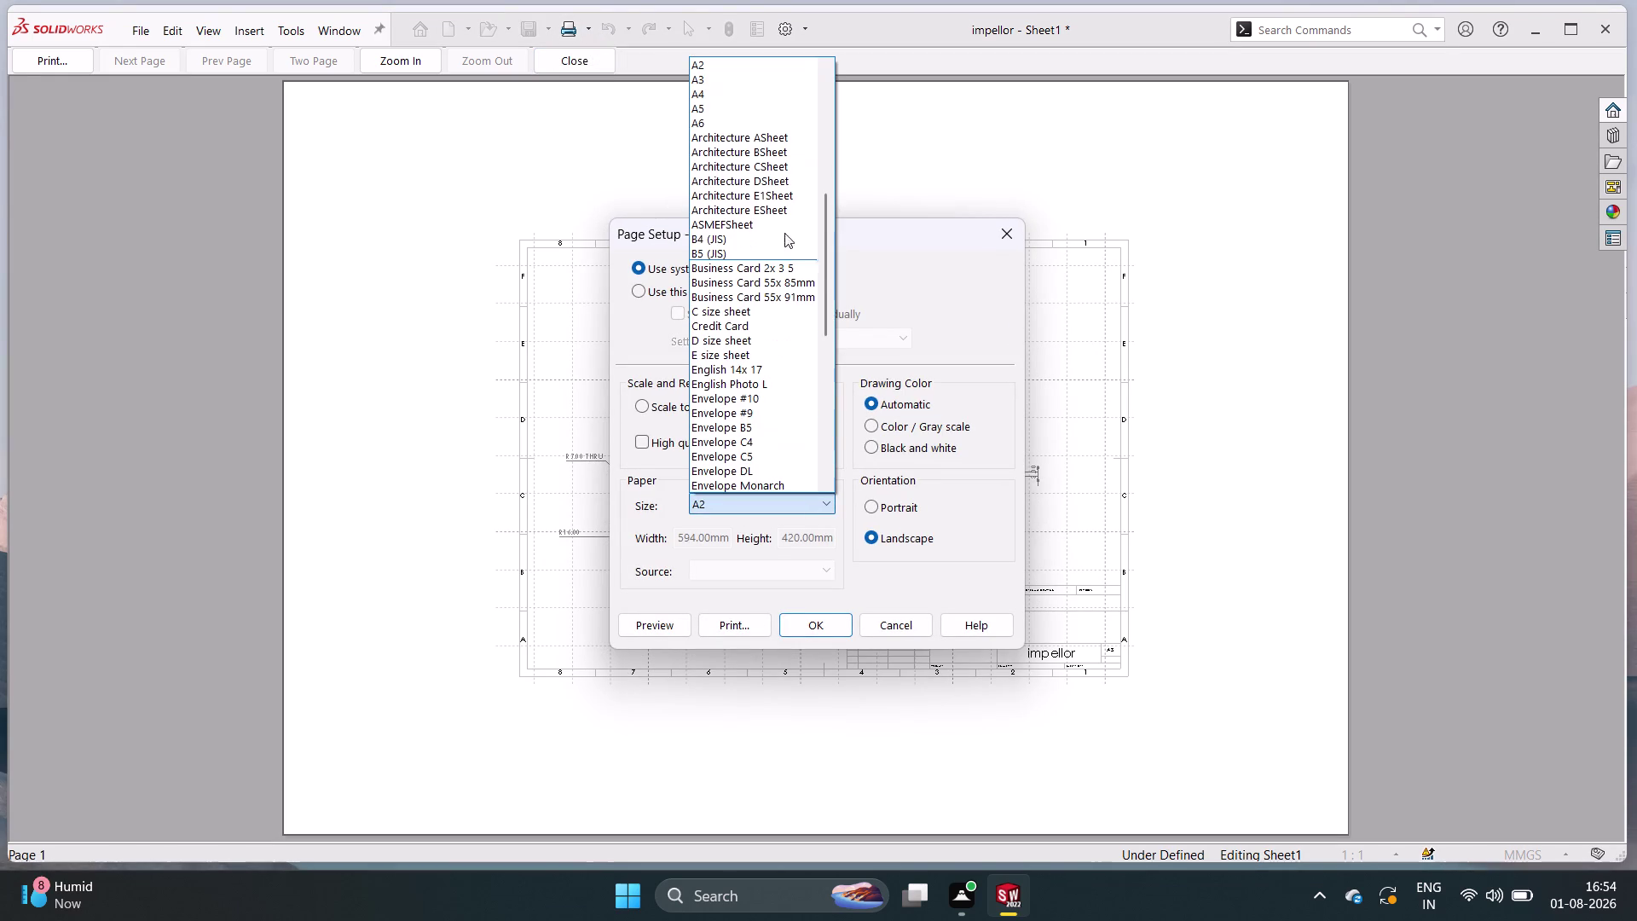
click(753, 83)
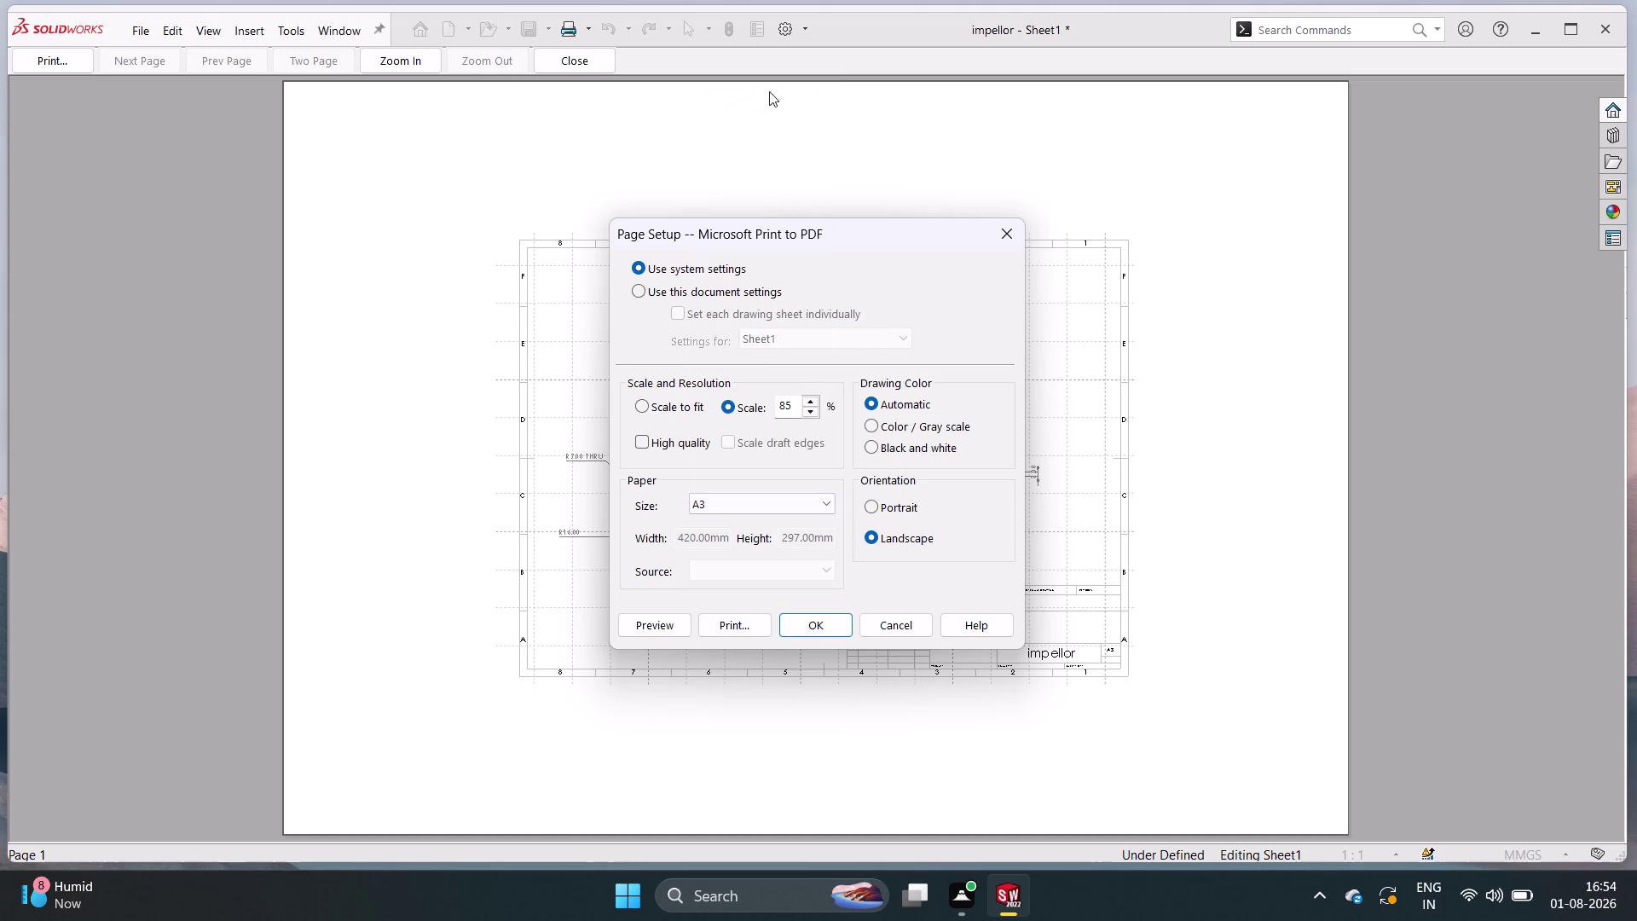
click(668, 623)
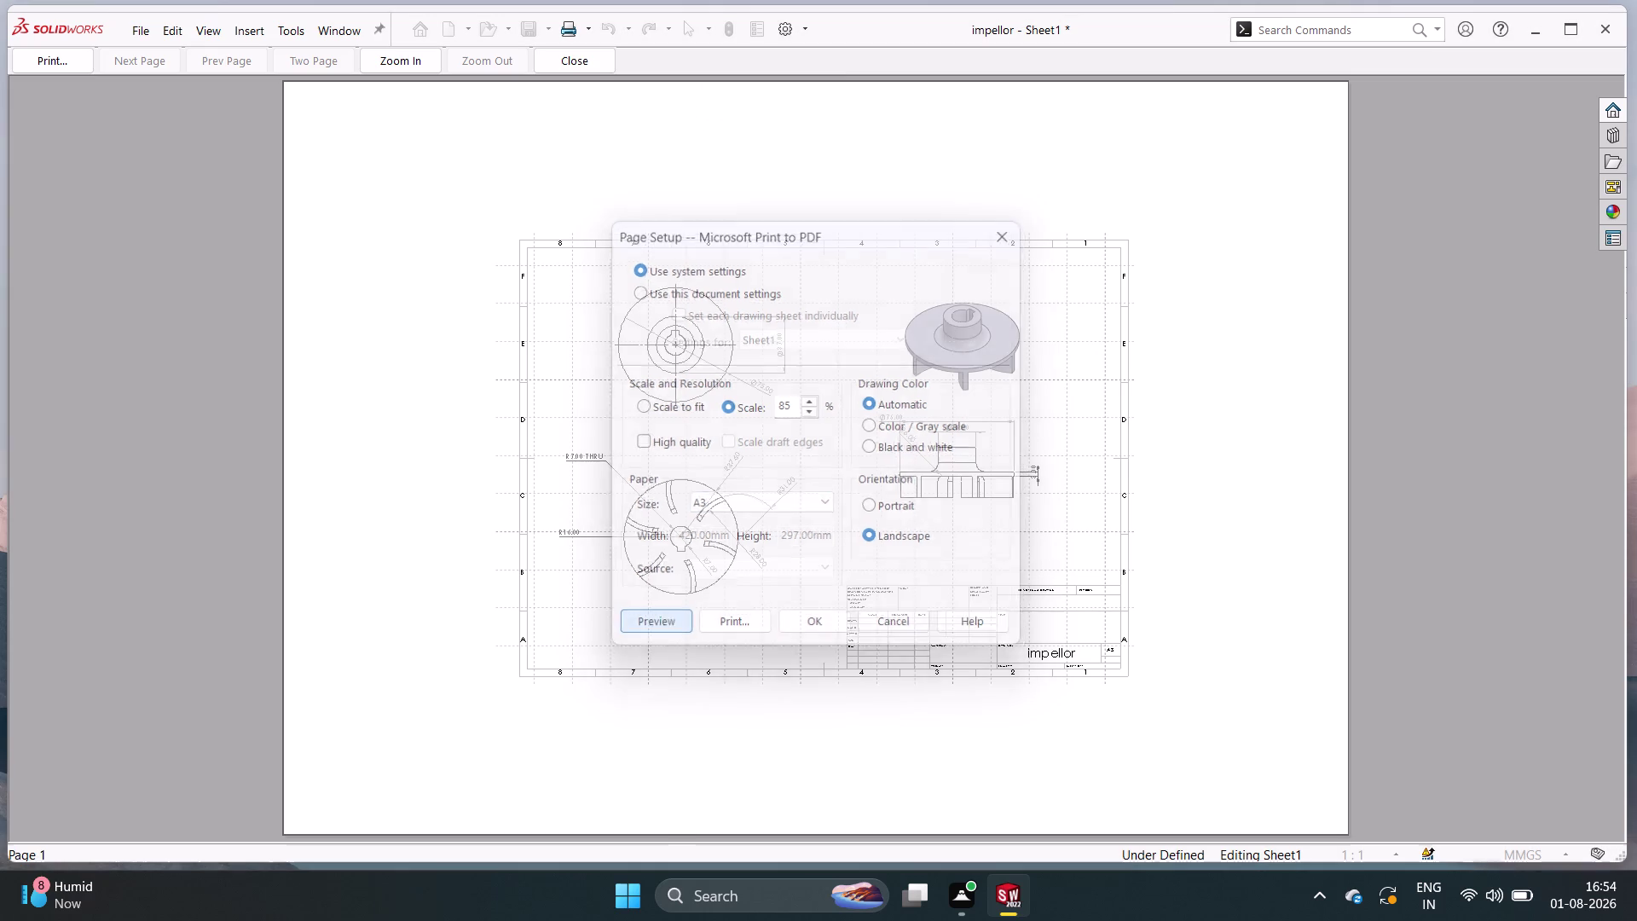
click(590, 52)
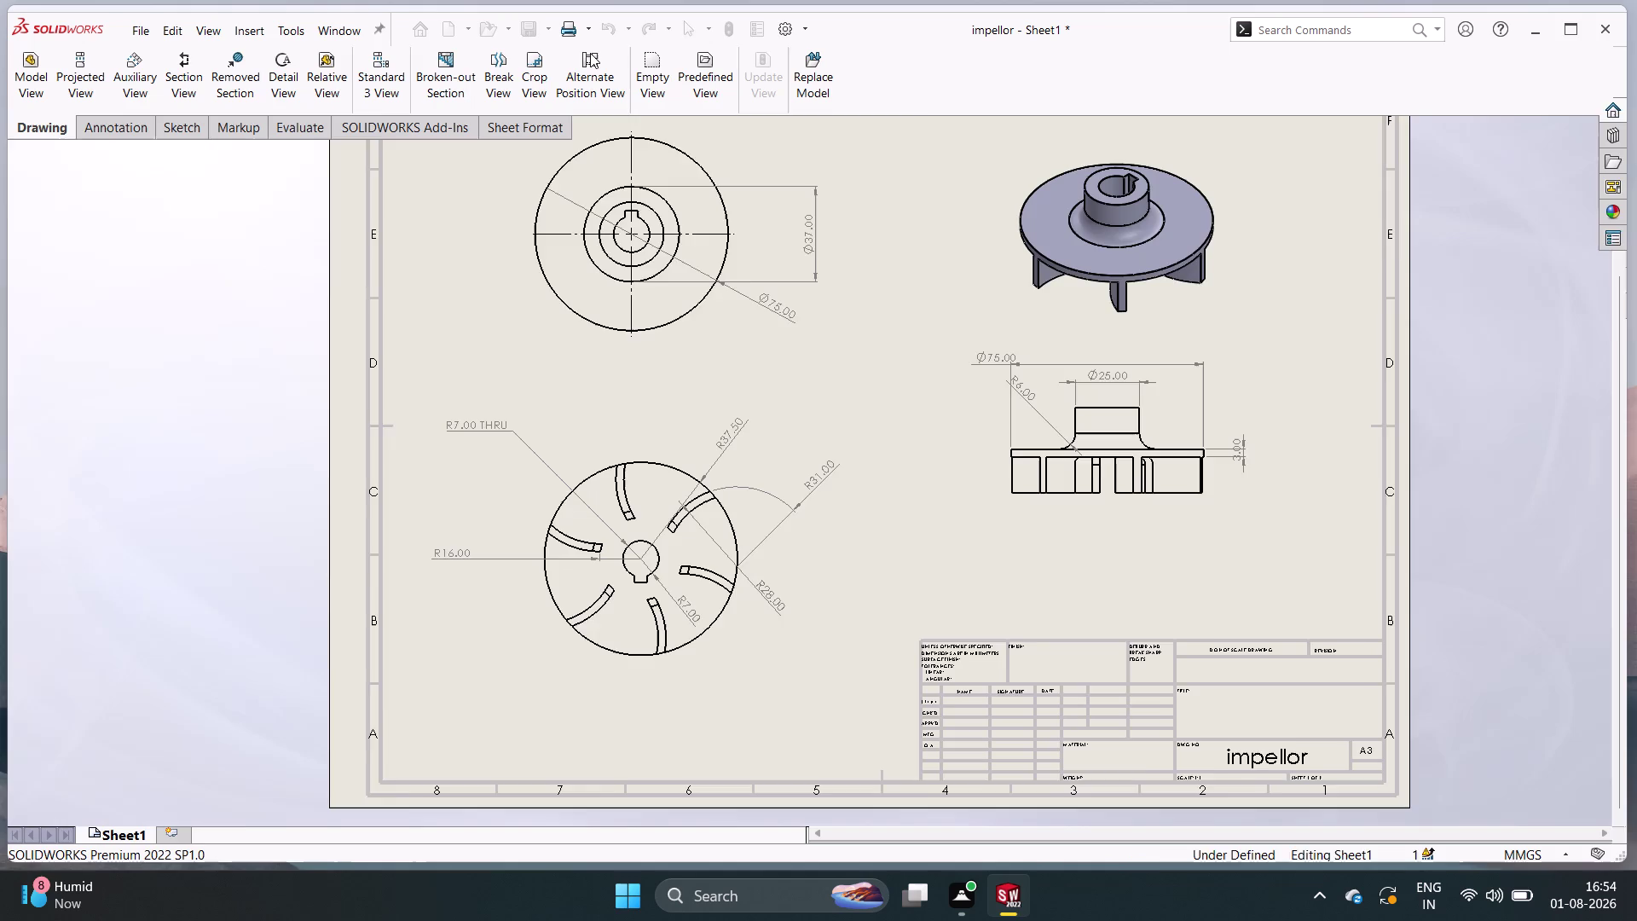
Fit the whole sheet in view, then preview the print again and close it.
double_click(584, 34)
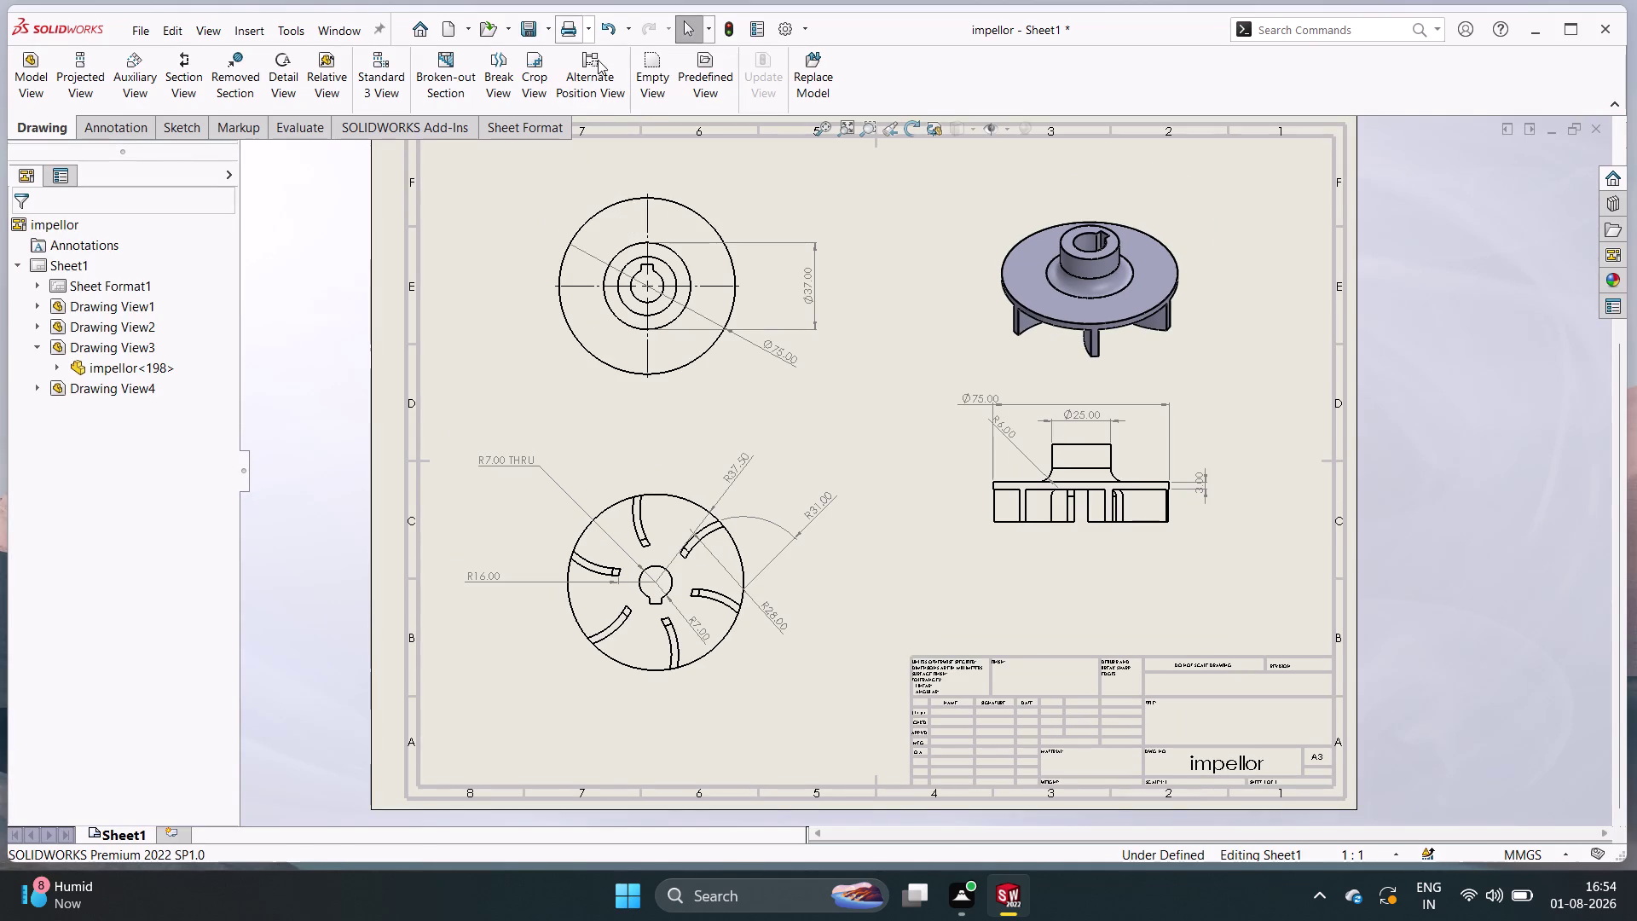
click(588, 32)
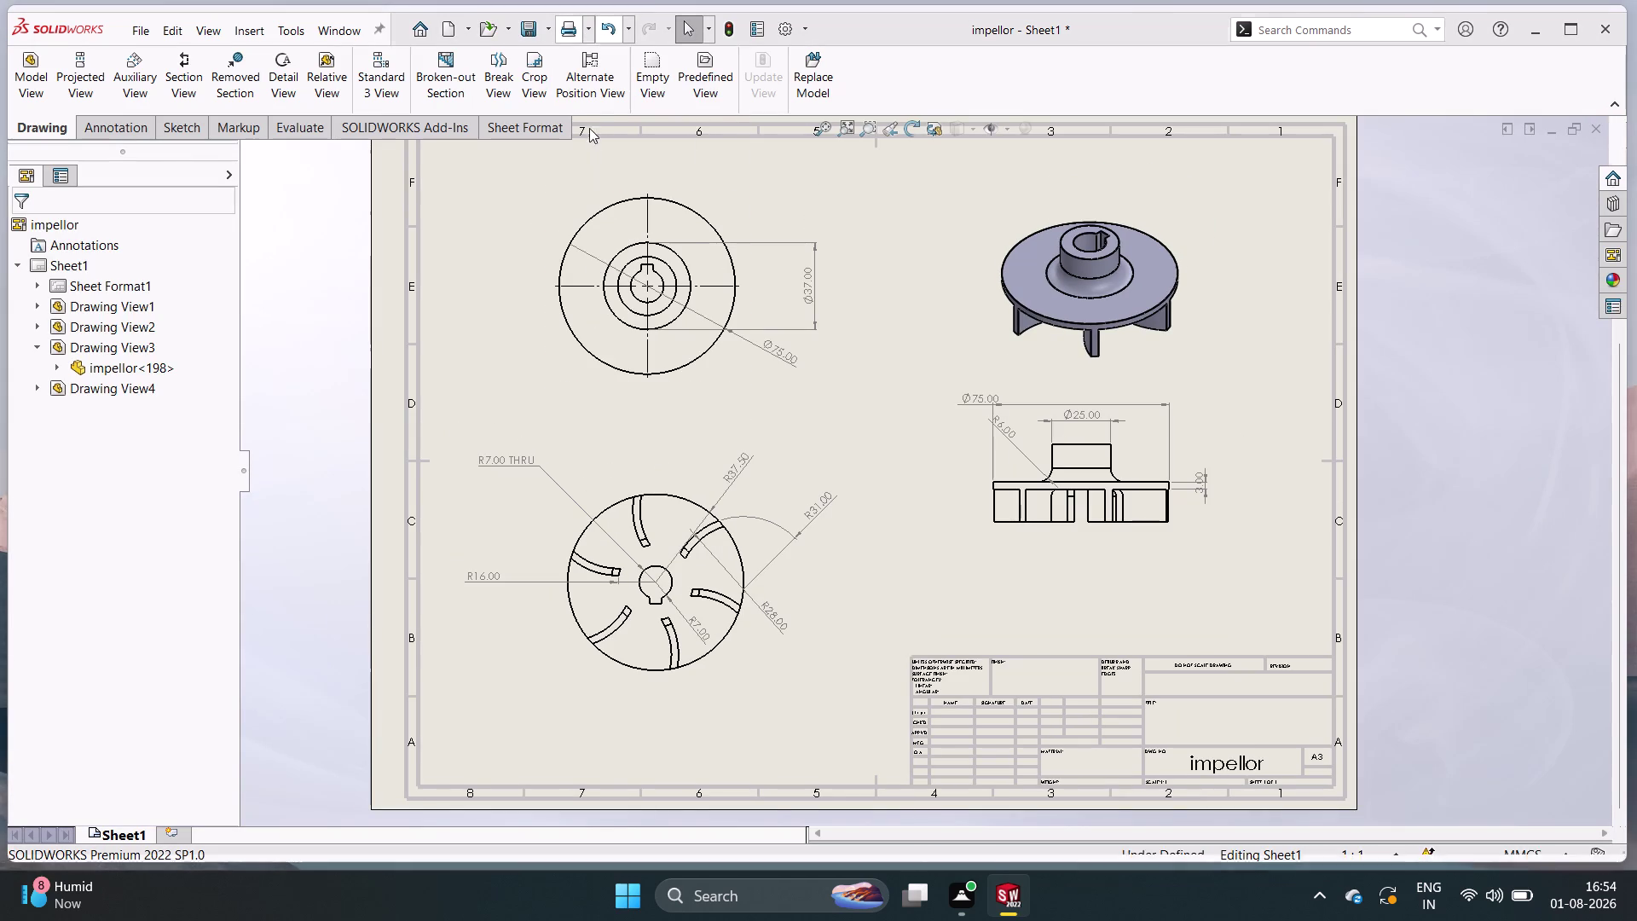
click(588, 31)
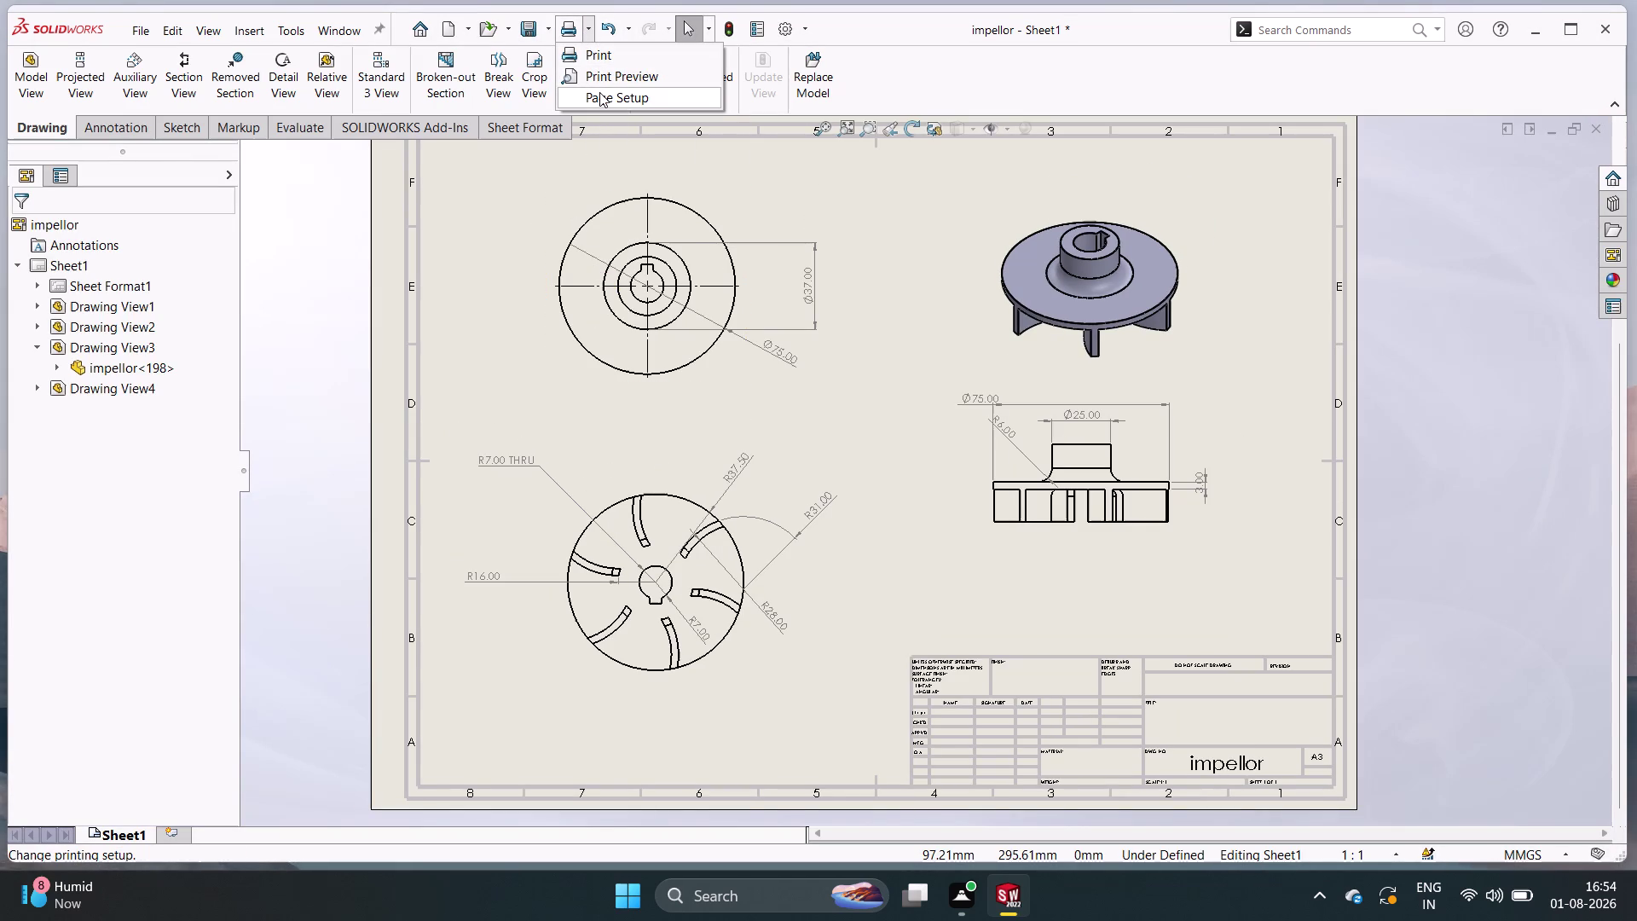
click(601, 79)
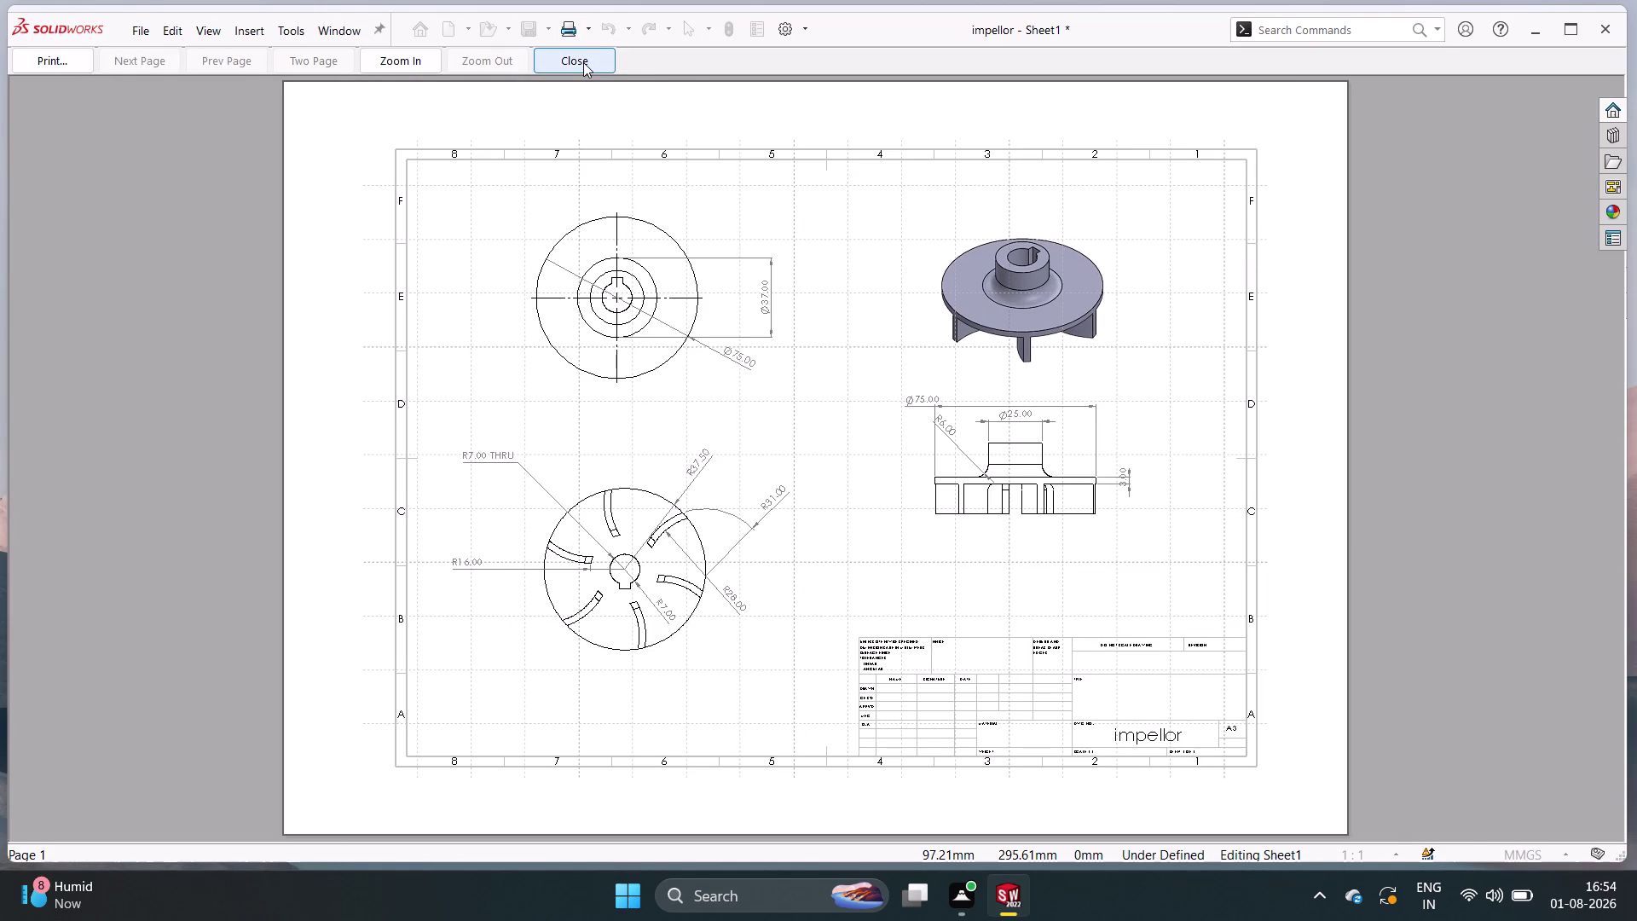
click(583, 62)
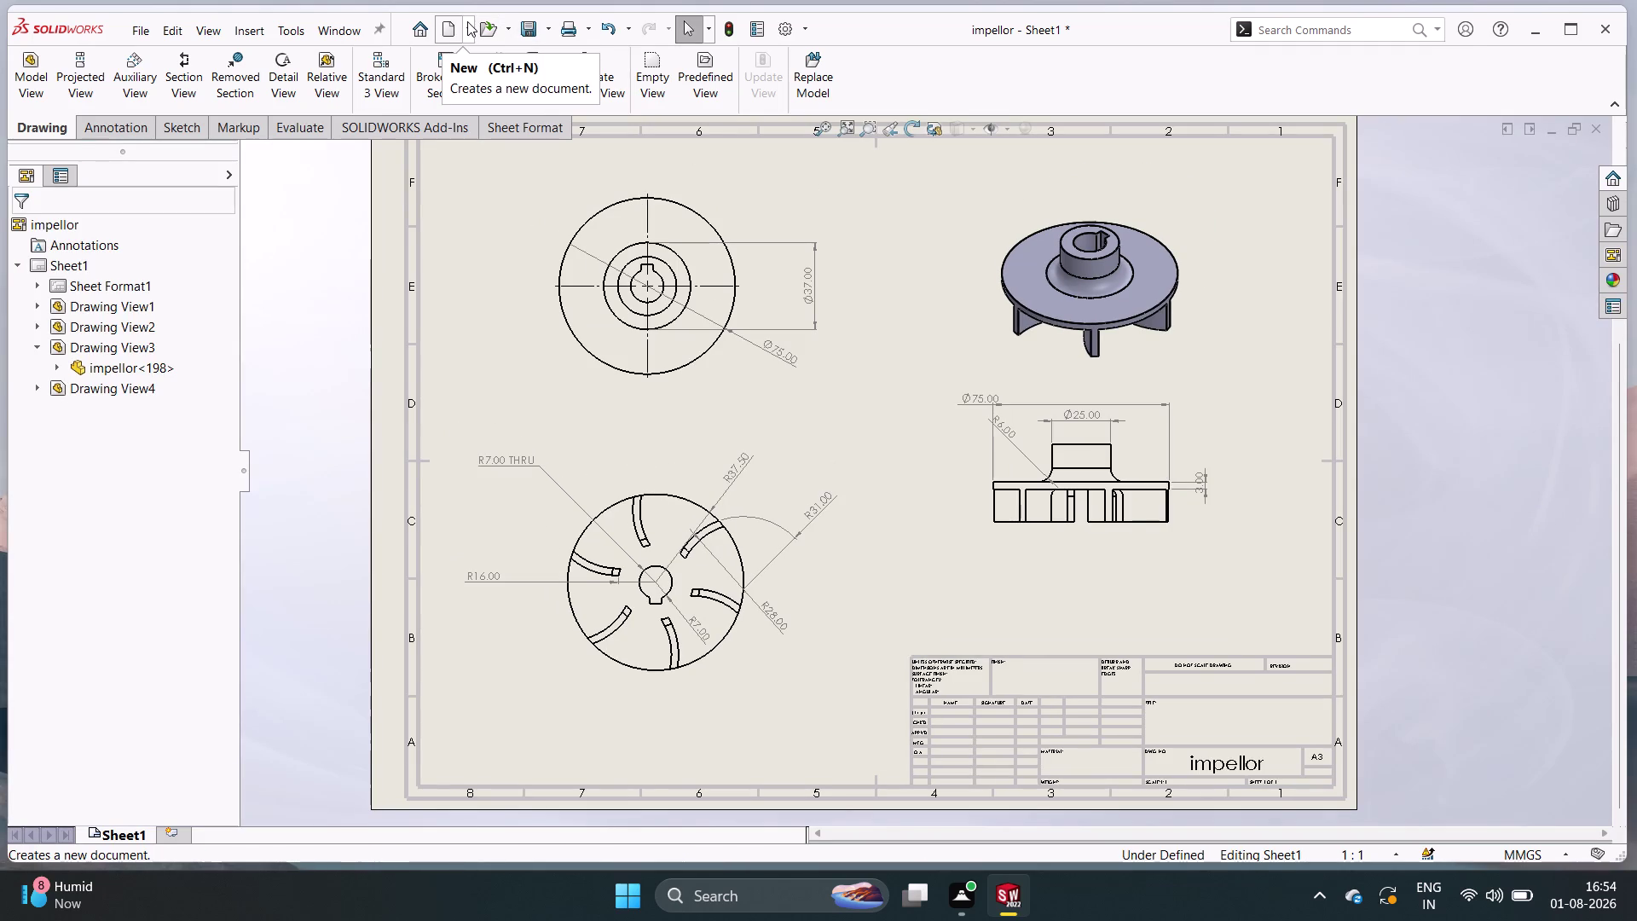
Try saving as PDF to the Desktop, then bring up Save As again with Ctrl+S.
key(ctrl+s)
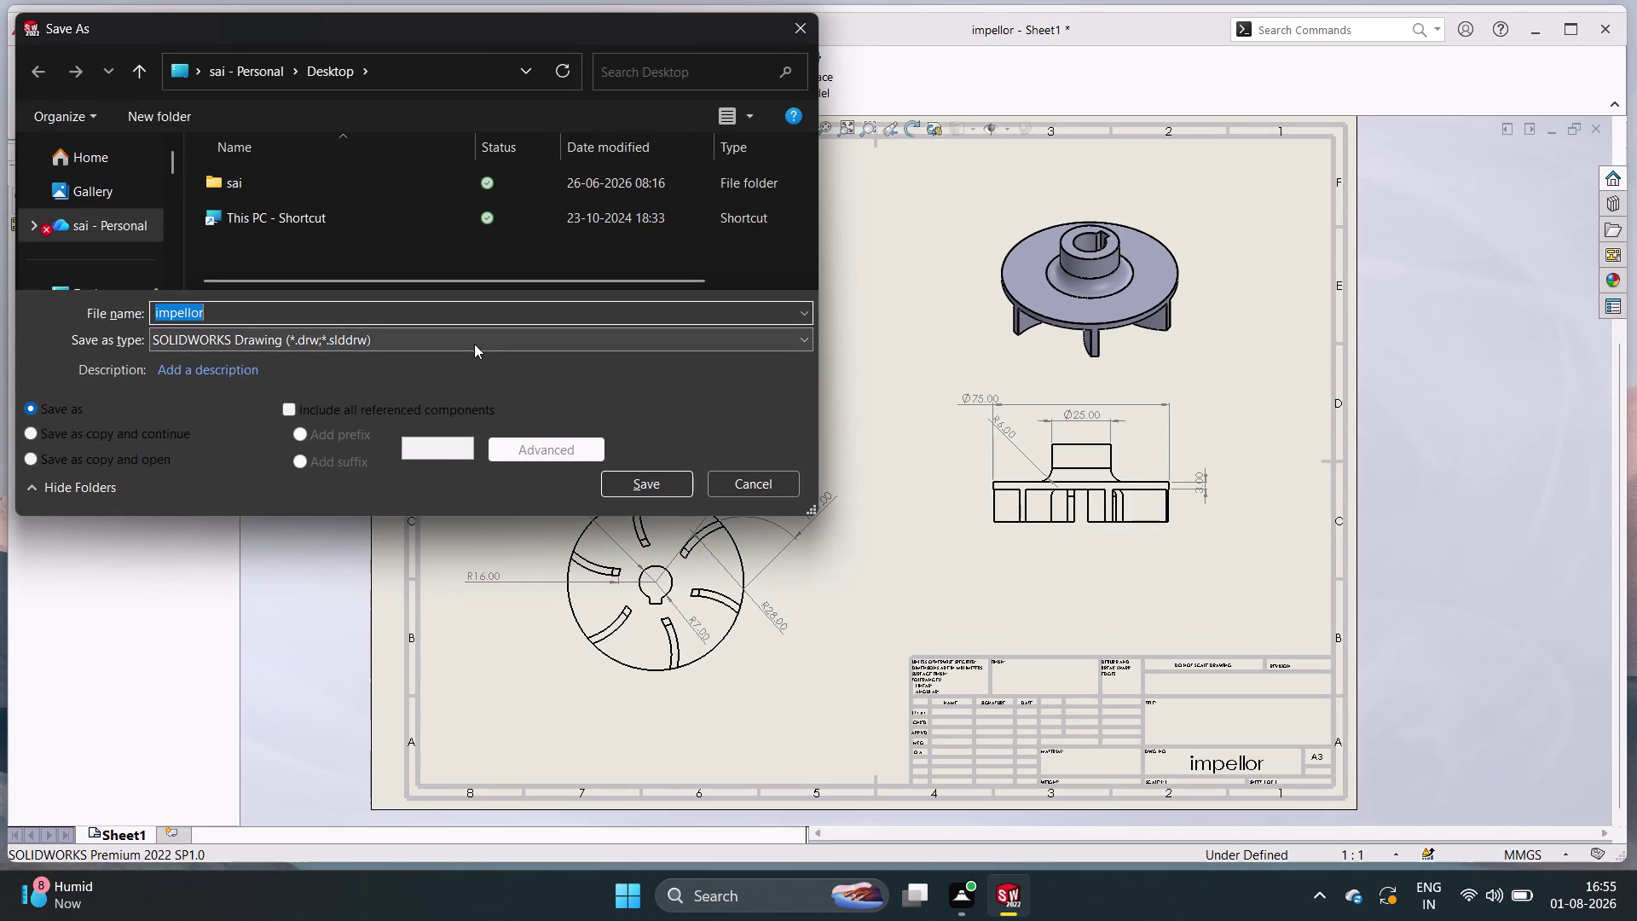
click(481, 335)
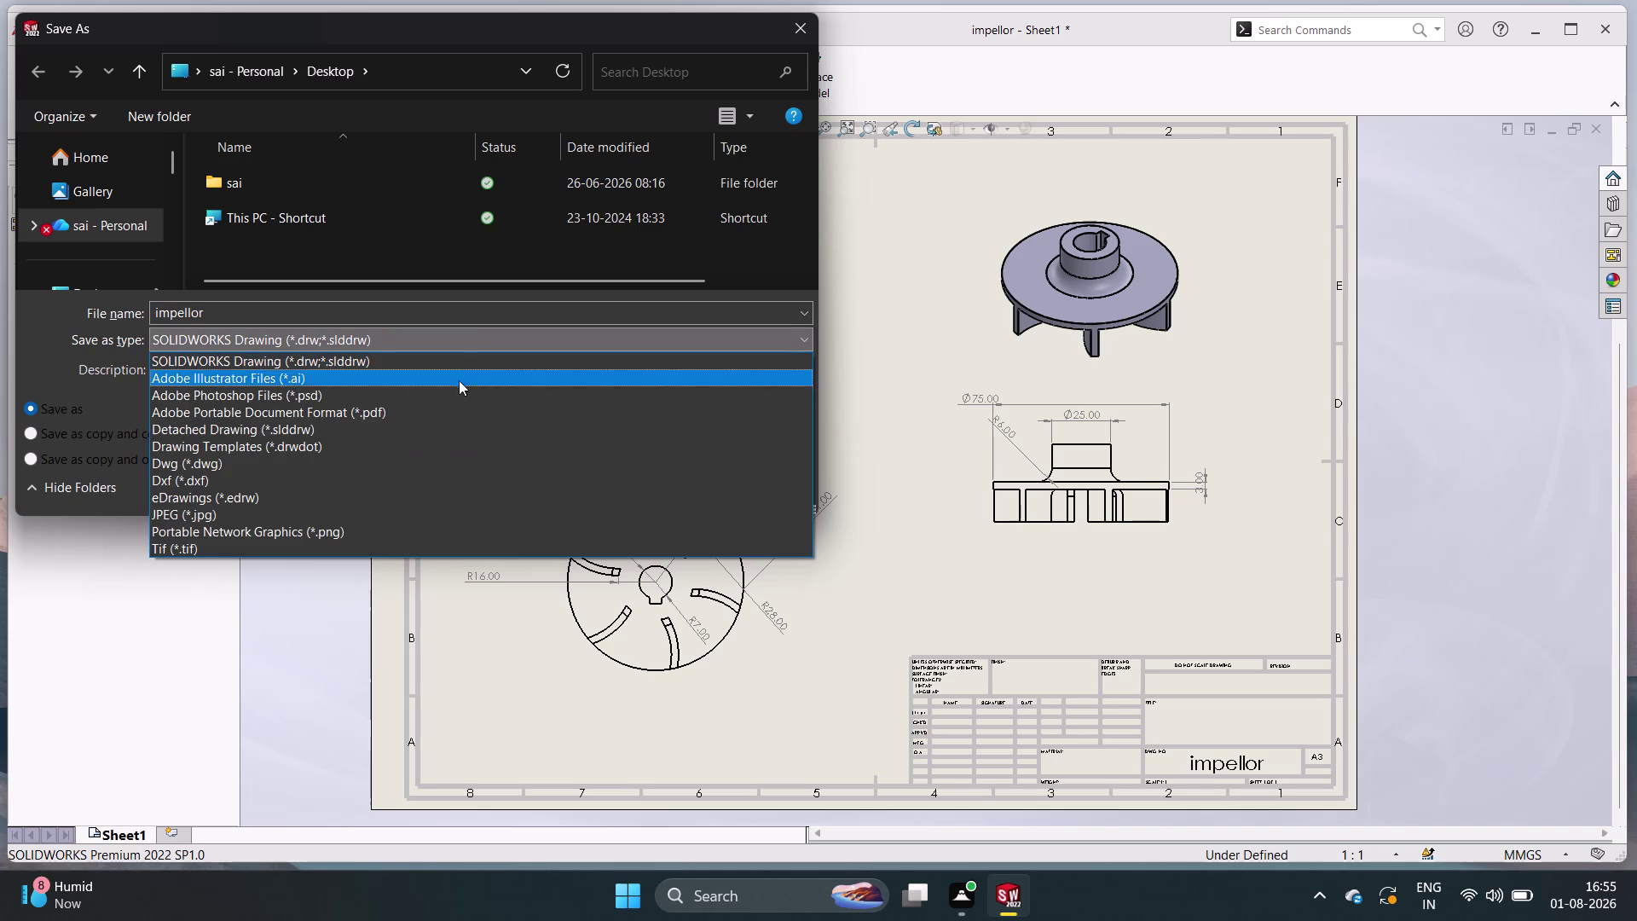
double_click(437, 411)
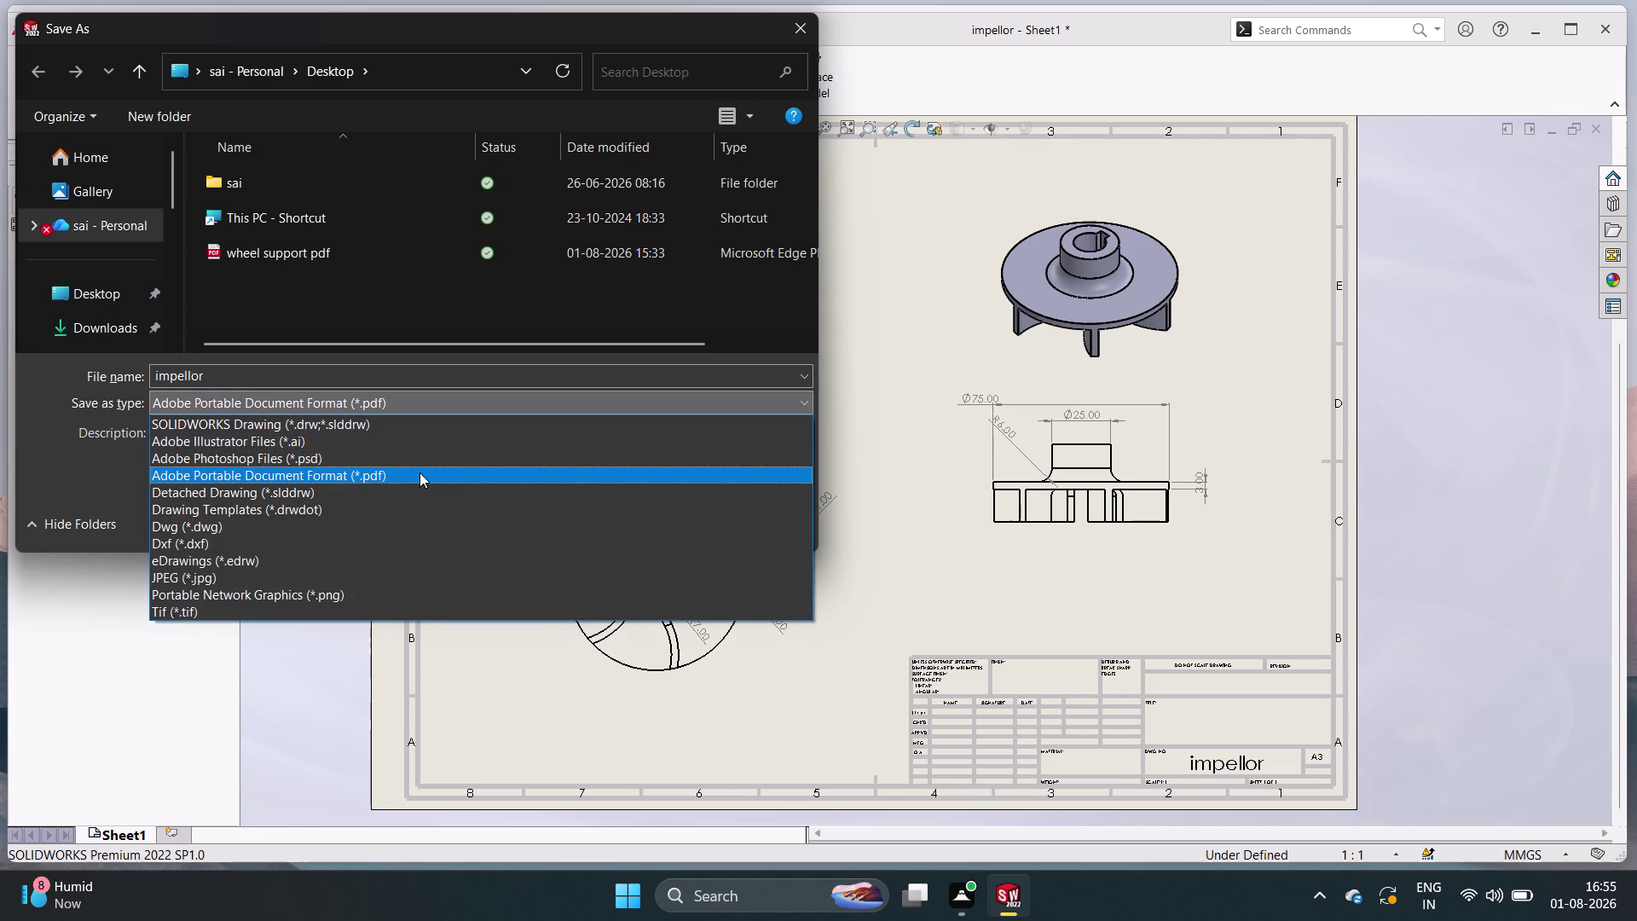
click(420, 473)
click(447, 384)
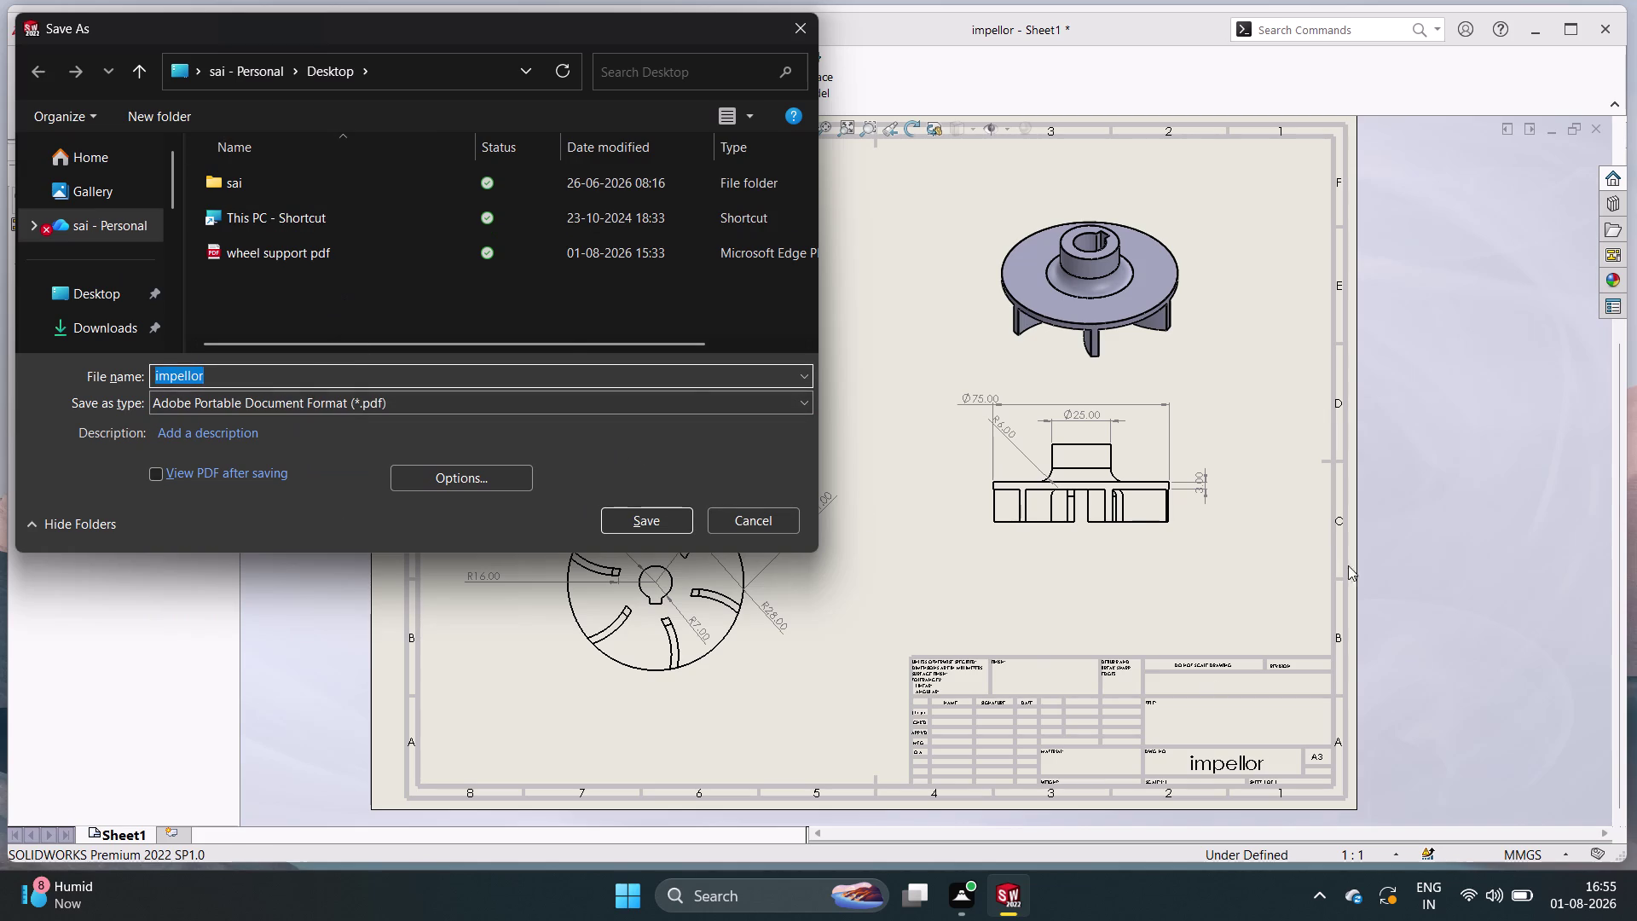
click(110, 283)
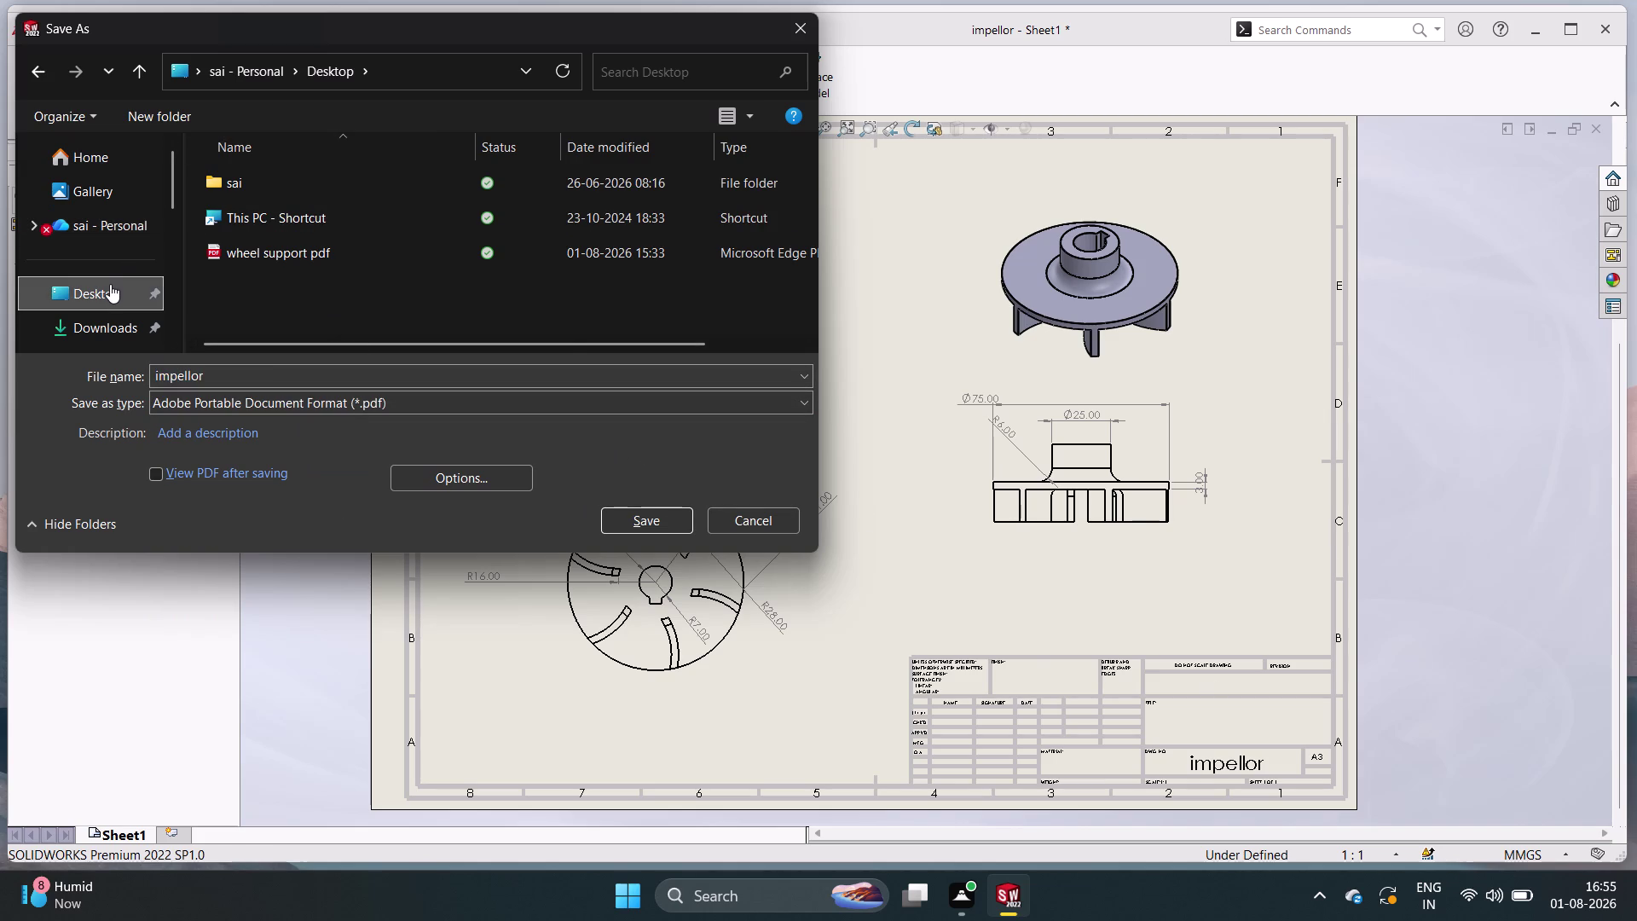
click(653, 518)
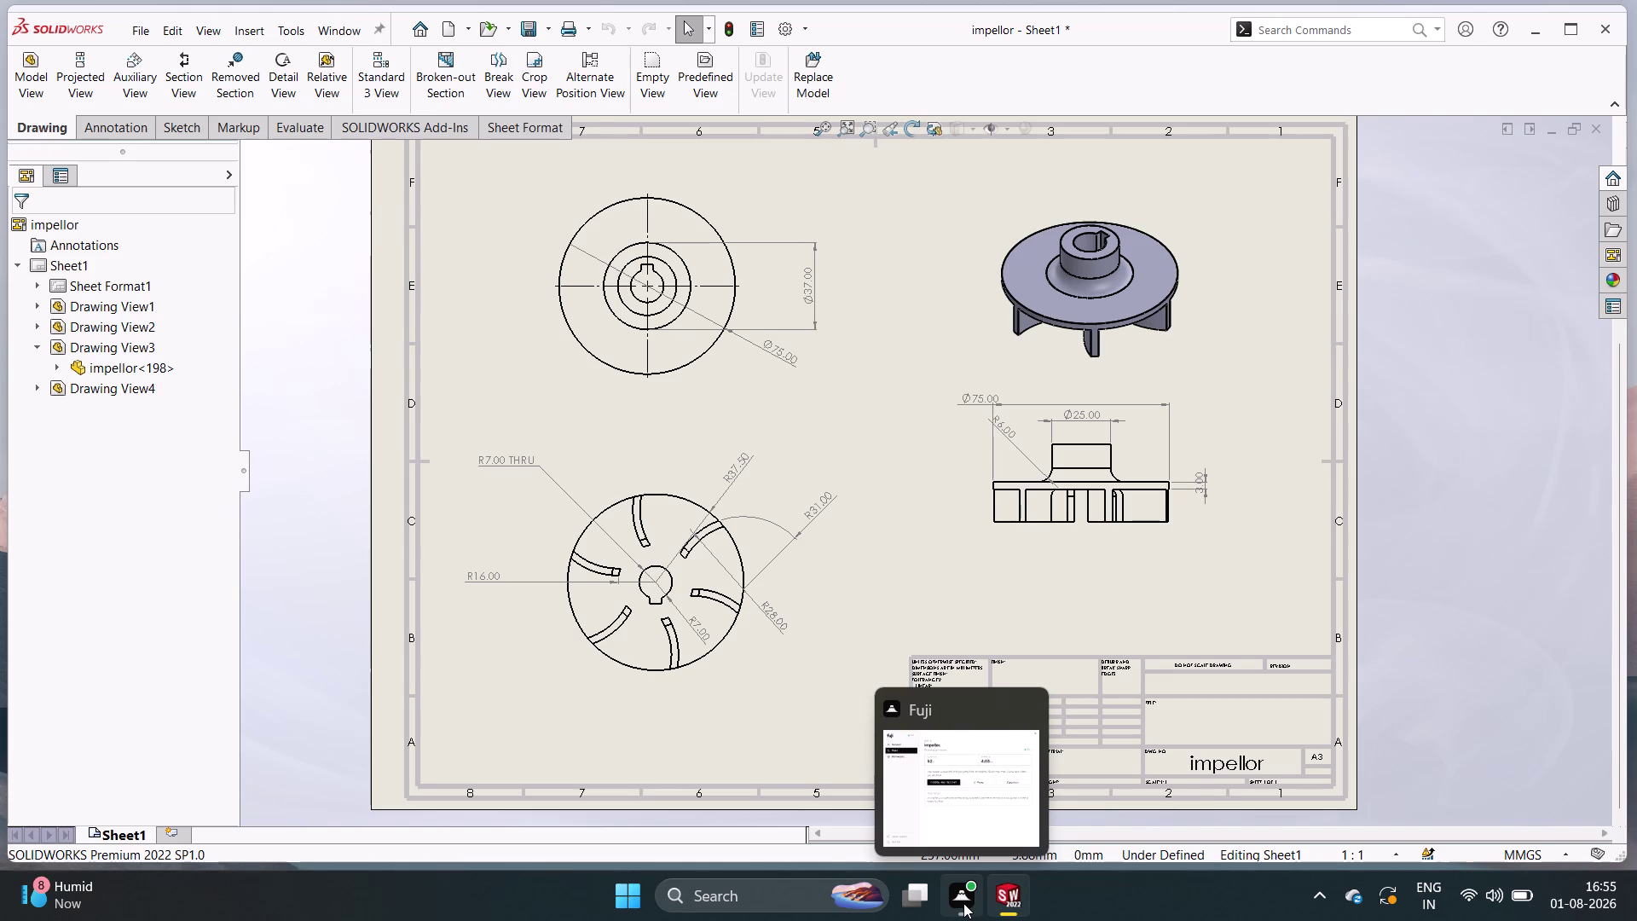
key(ctrl+s)
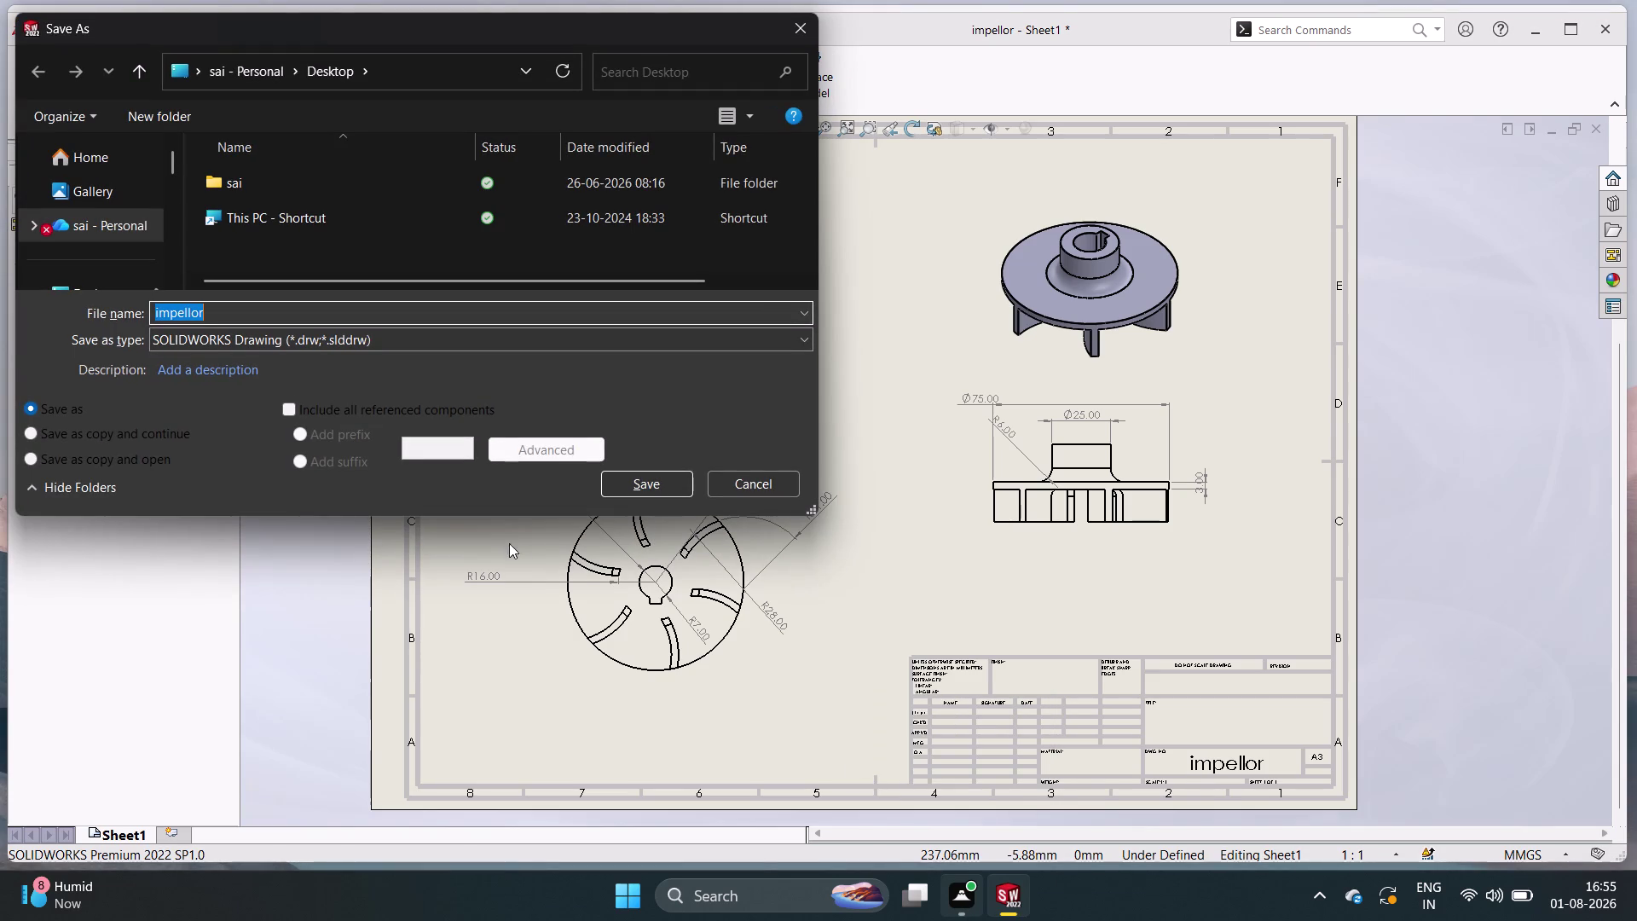
Choose Desktop as the save location and restore the original file name 'impellor'.
scroll(down, 3)
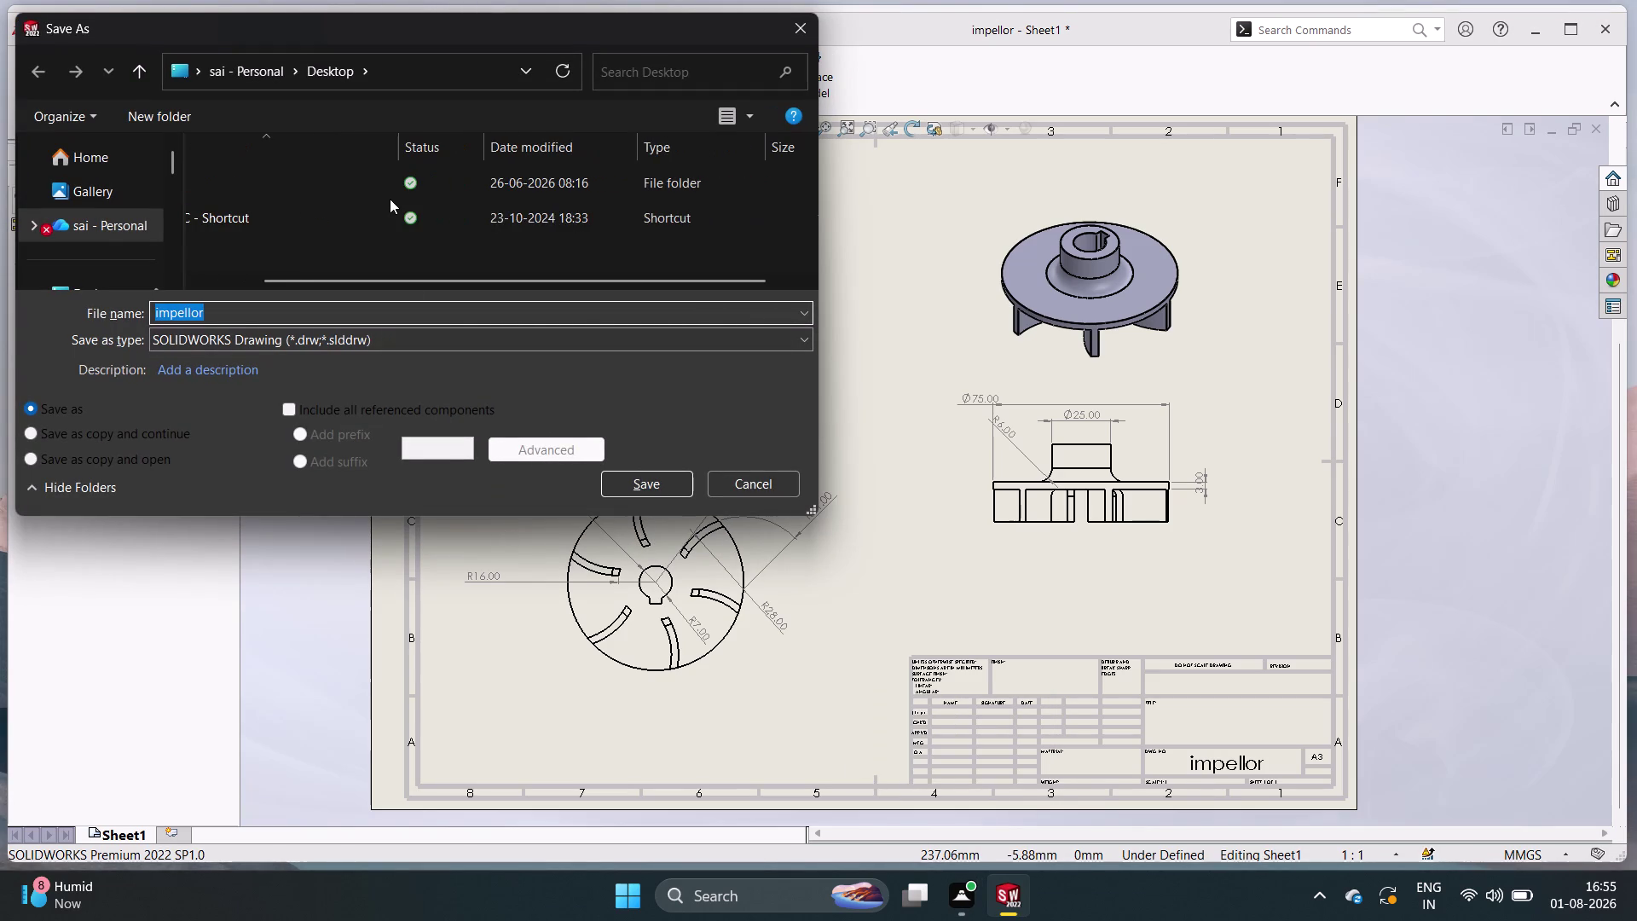
scroll(up, 3)
scroll(down, 3)
scroll(up, 3)
scroll(up, 3)
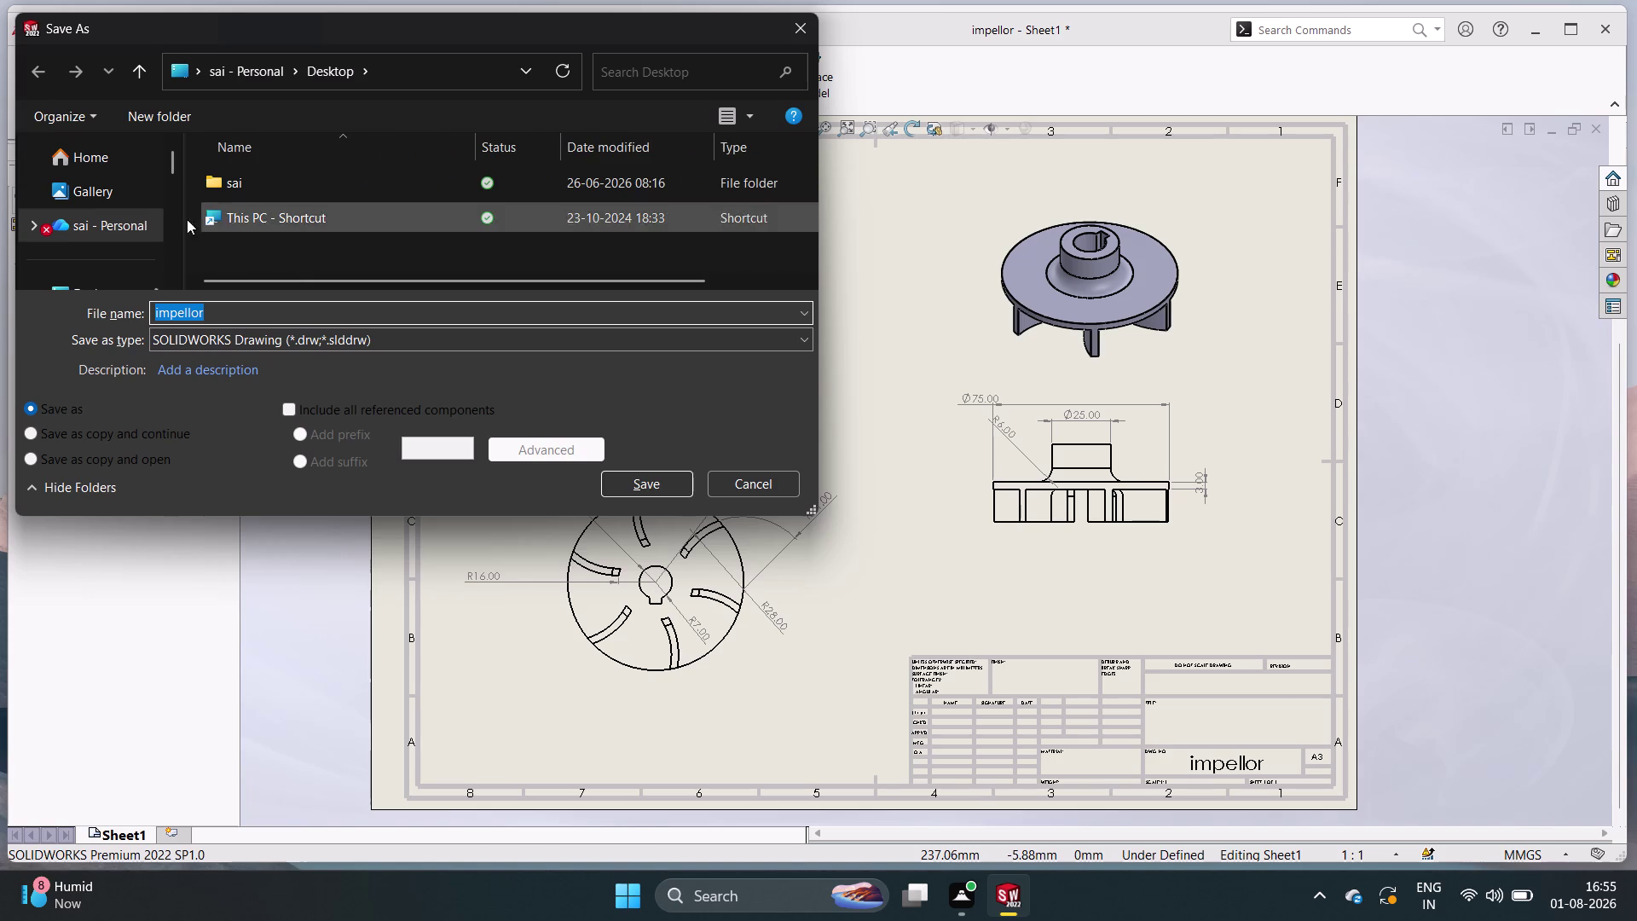
scroll(down, 3)
scroll(up, 3)
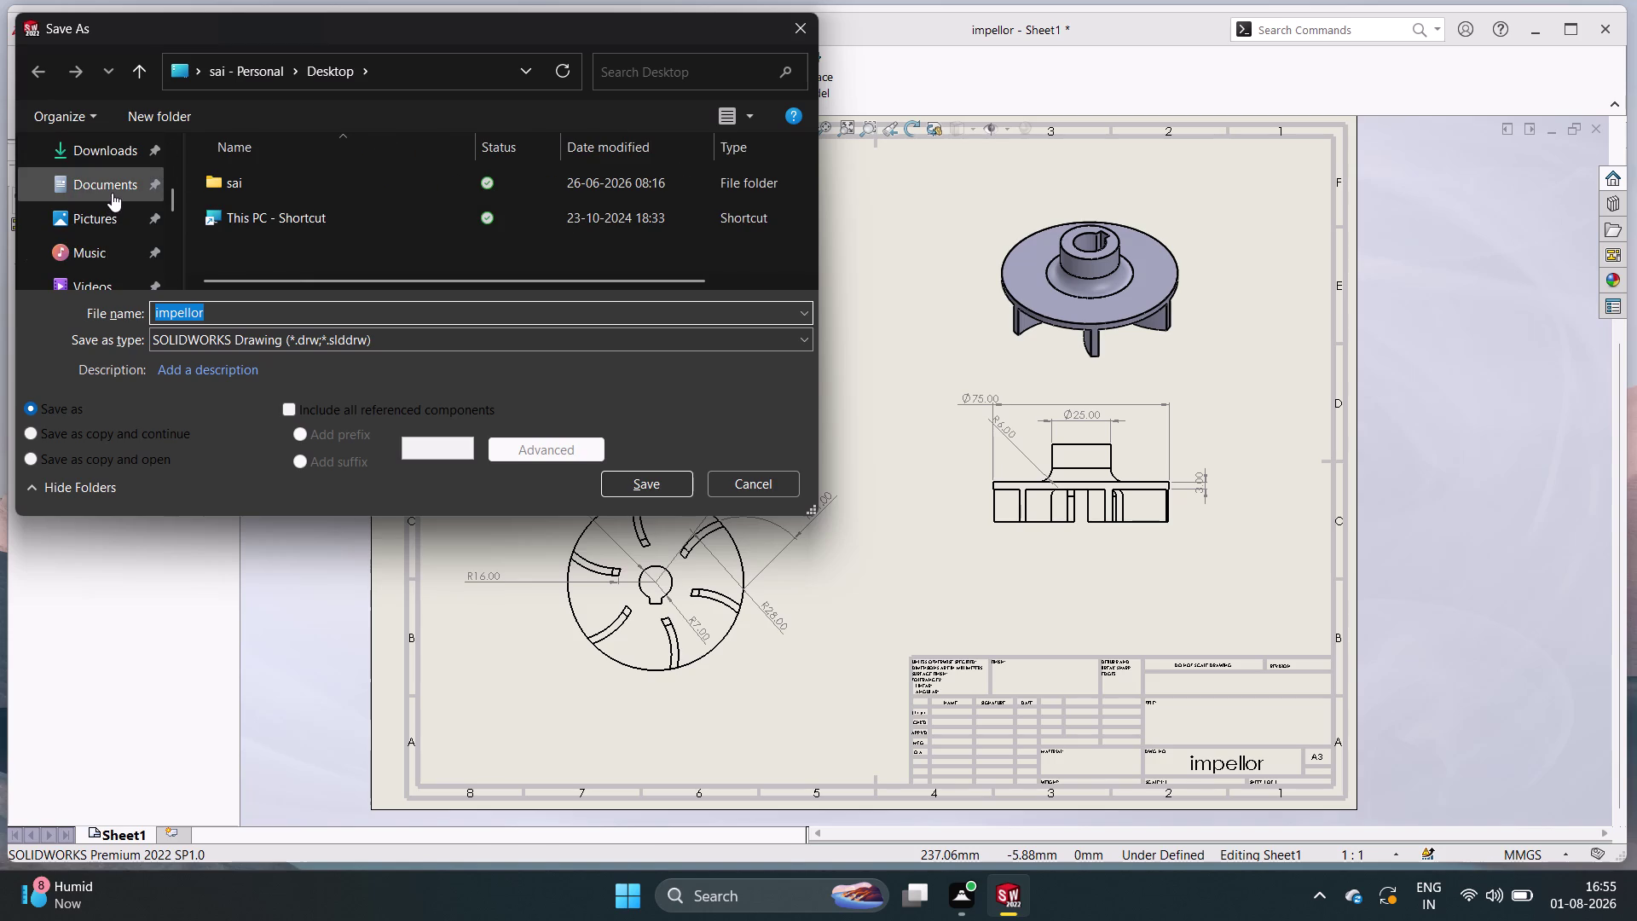
triple_click(112, 177)
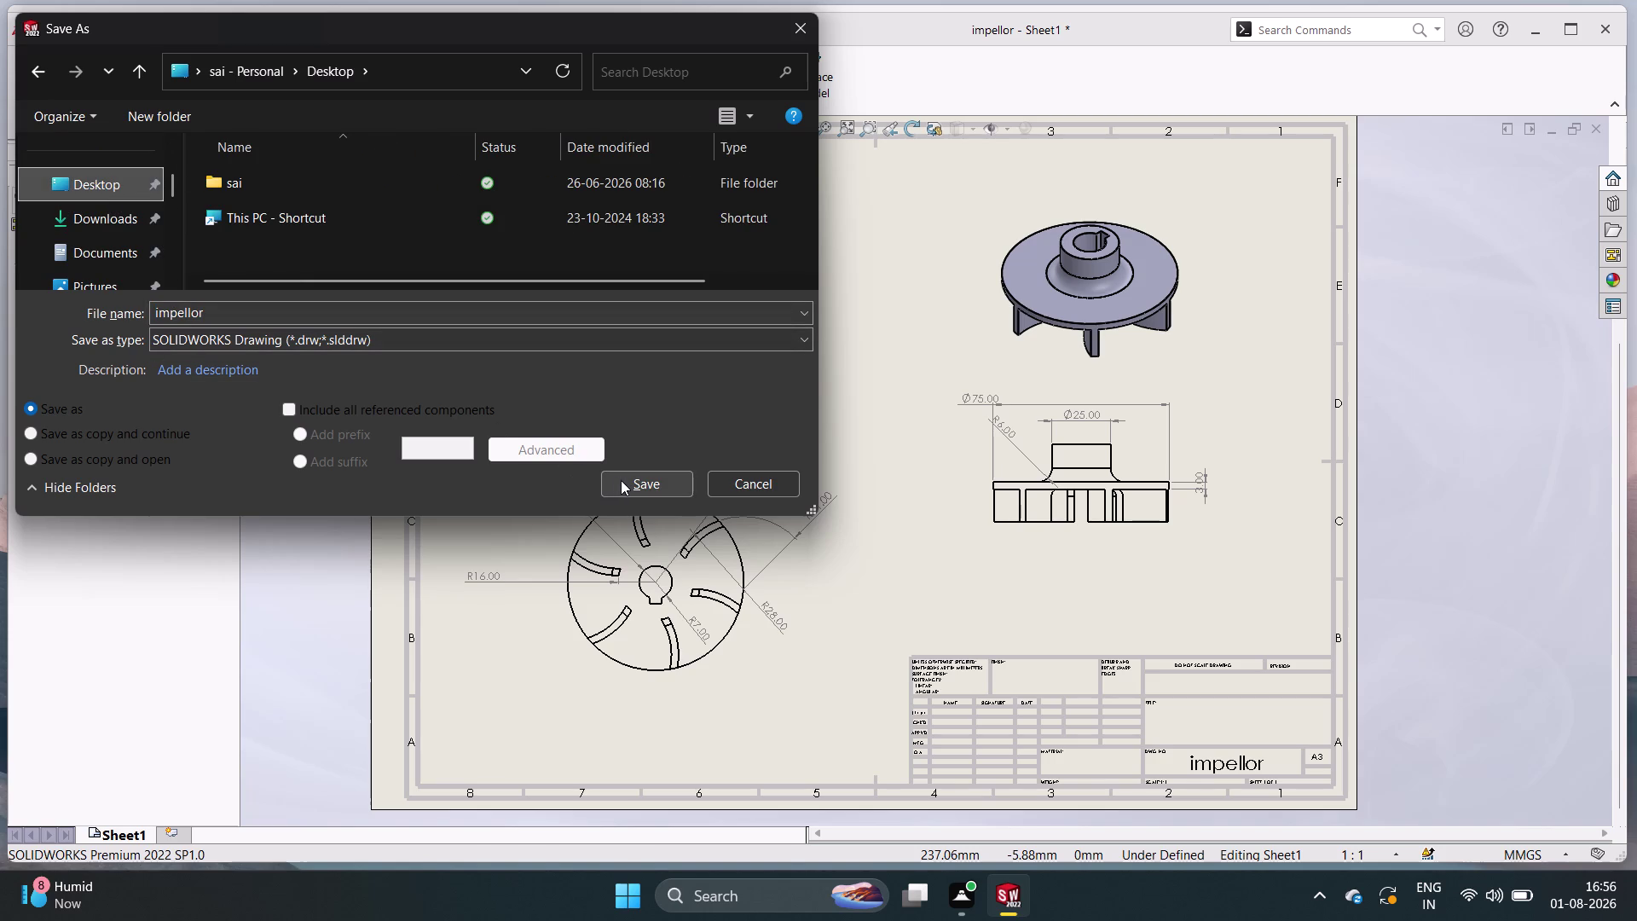
click(486, 312)
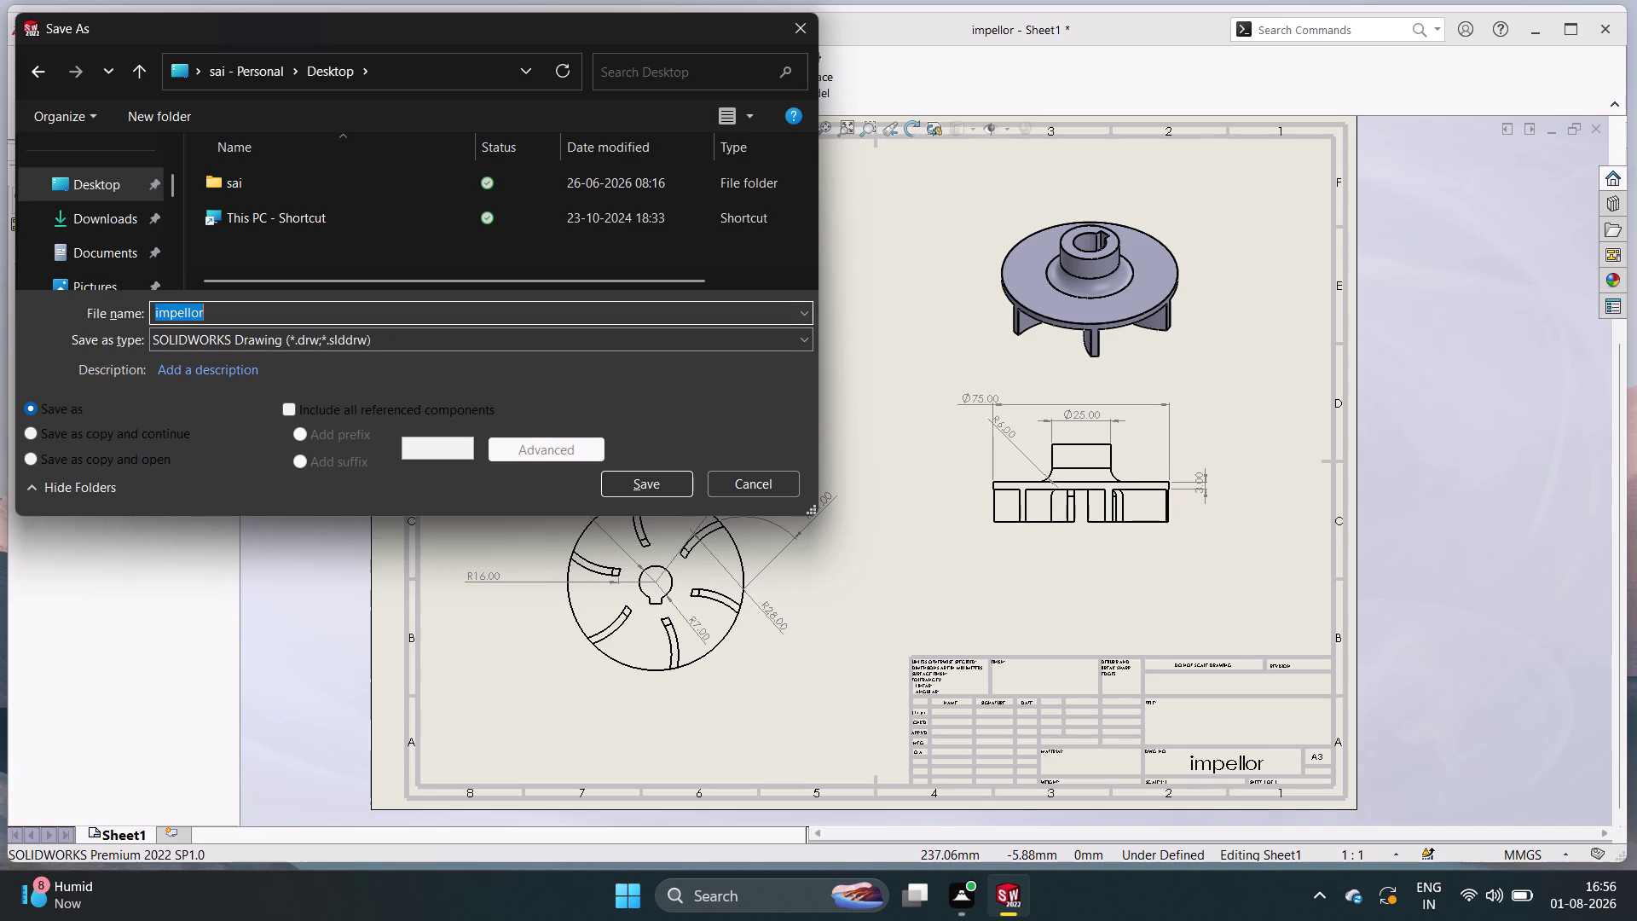
key(space)
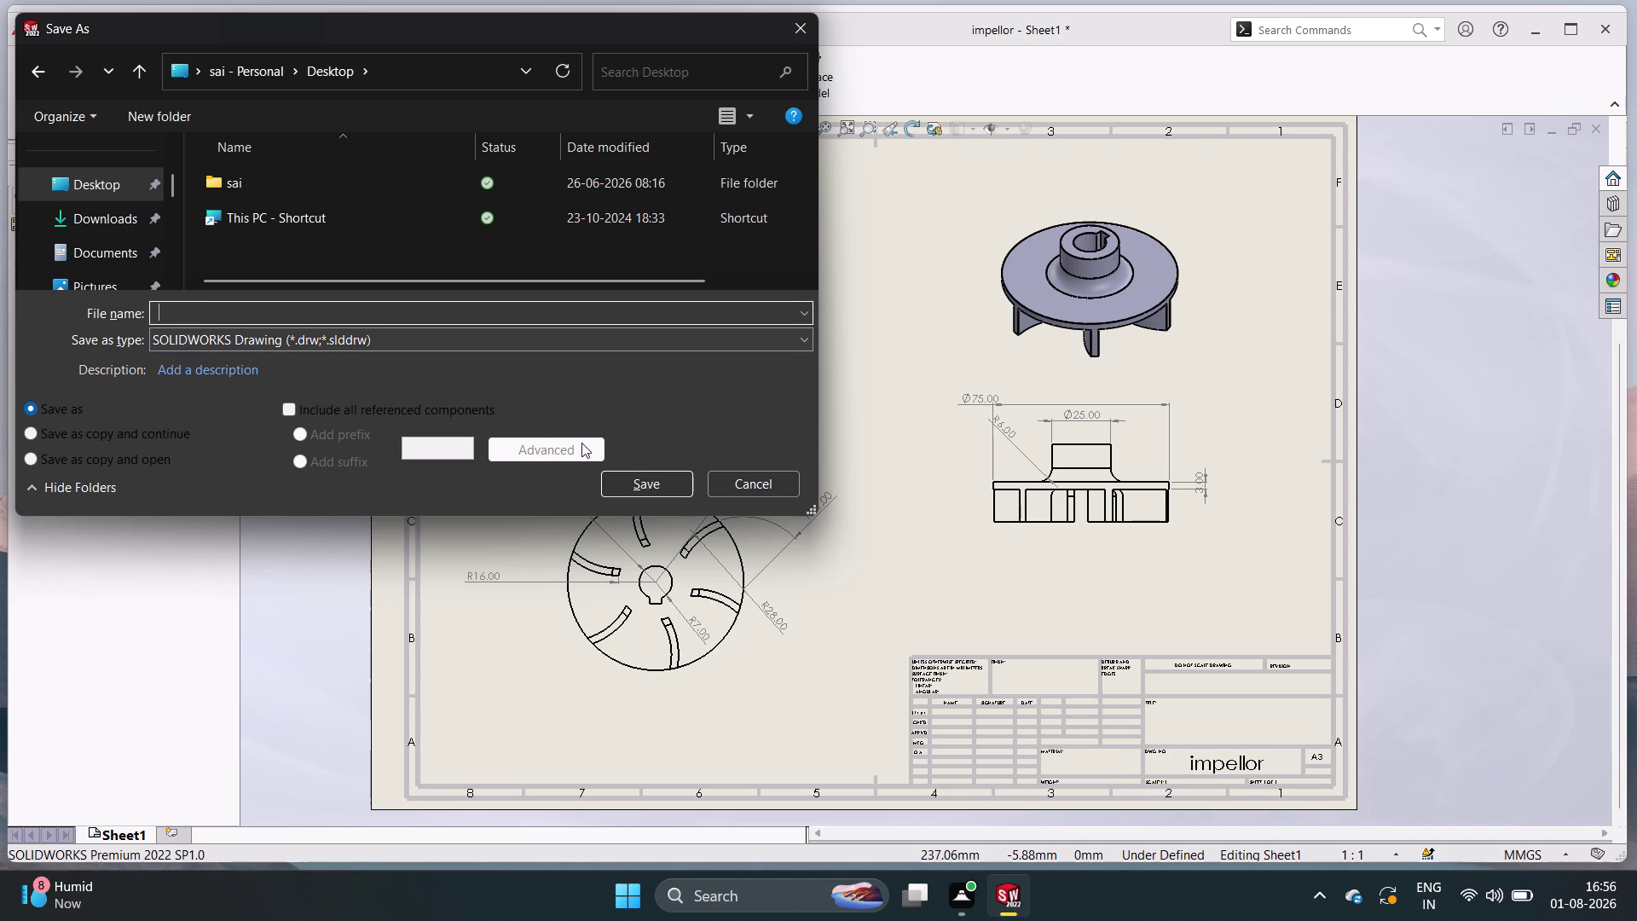
click(741, 476)
key(ctrl+s)
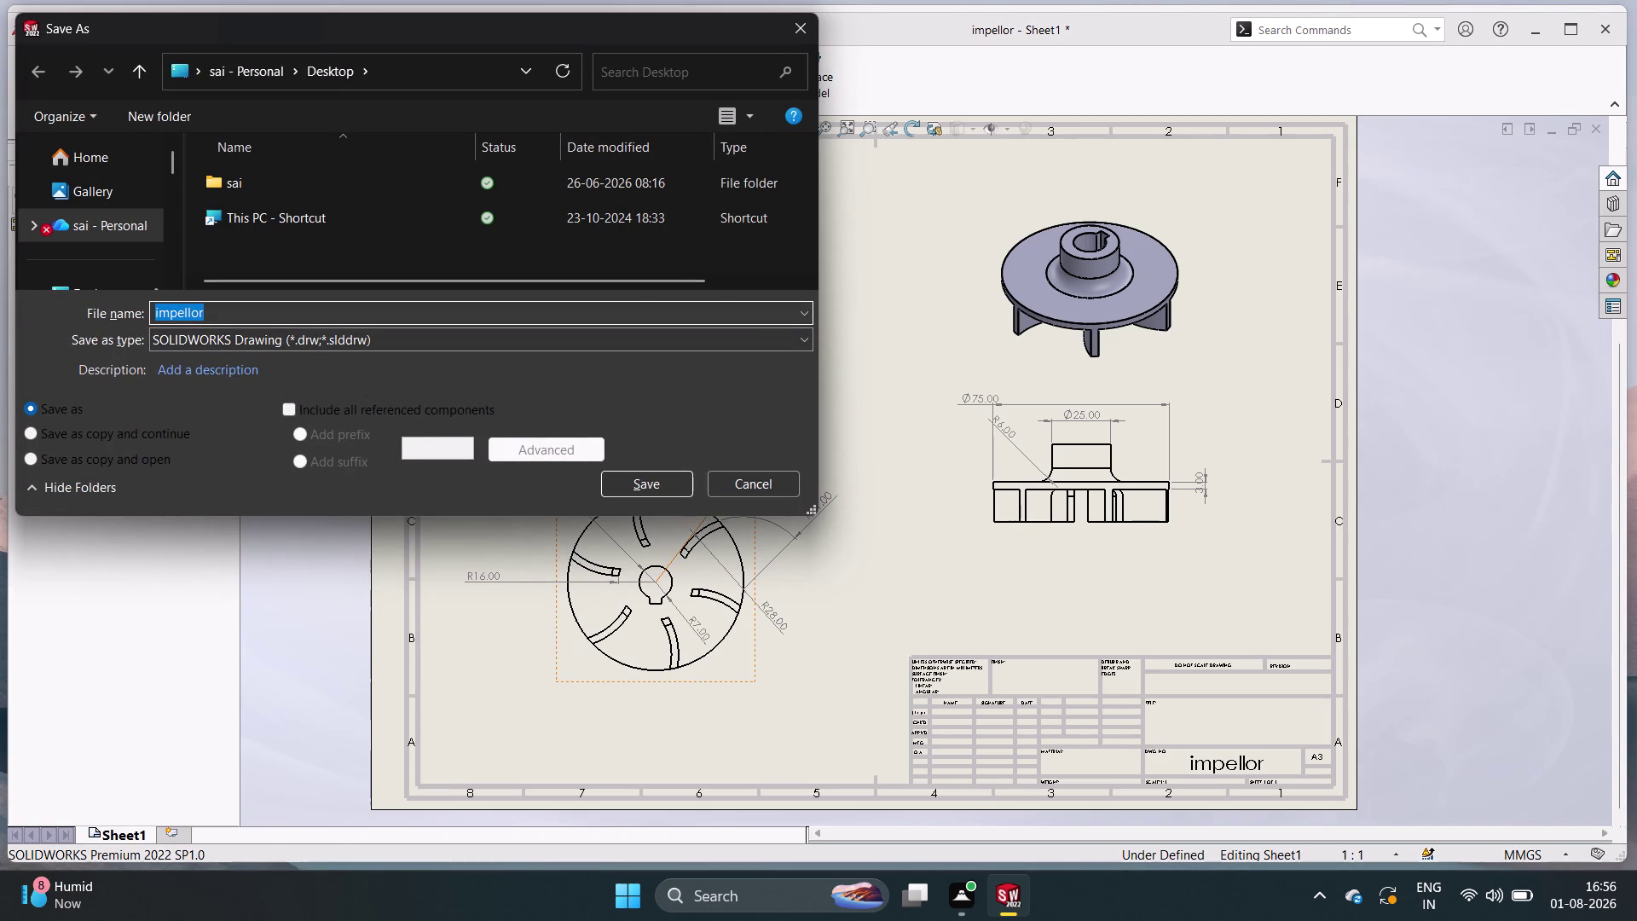
Append ' pdf' to the file name and save the drawing as 'impellor pdf'.
click(375, 312)
key(space)
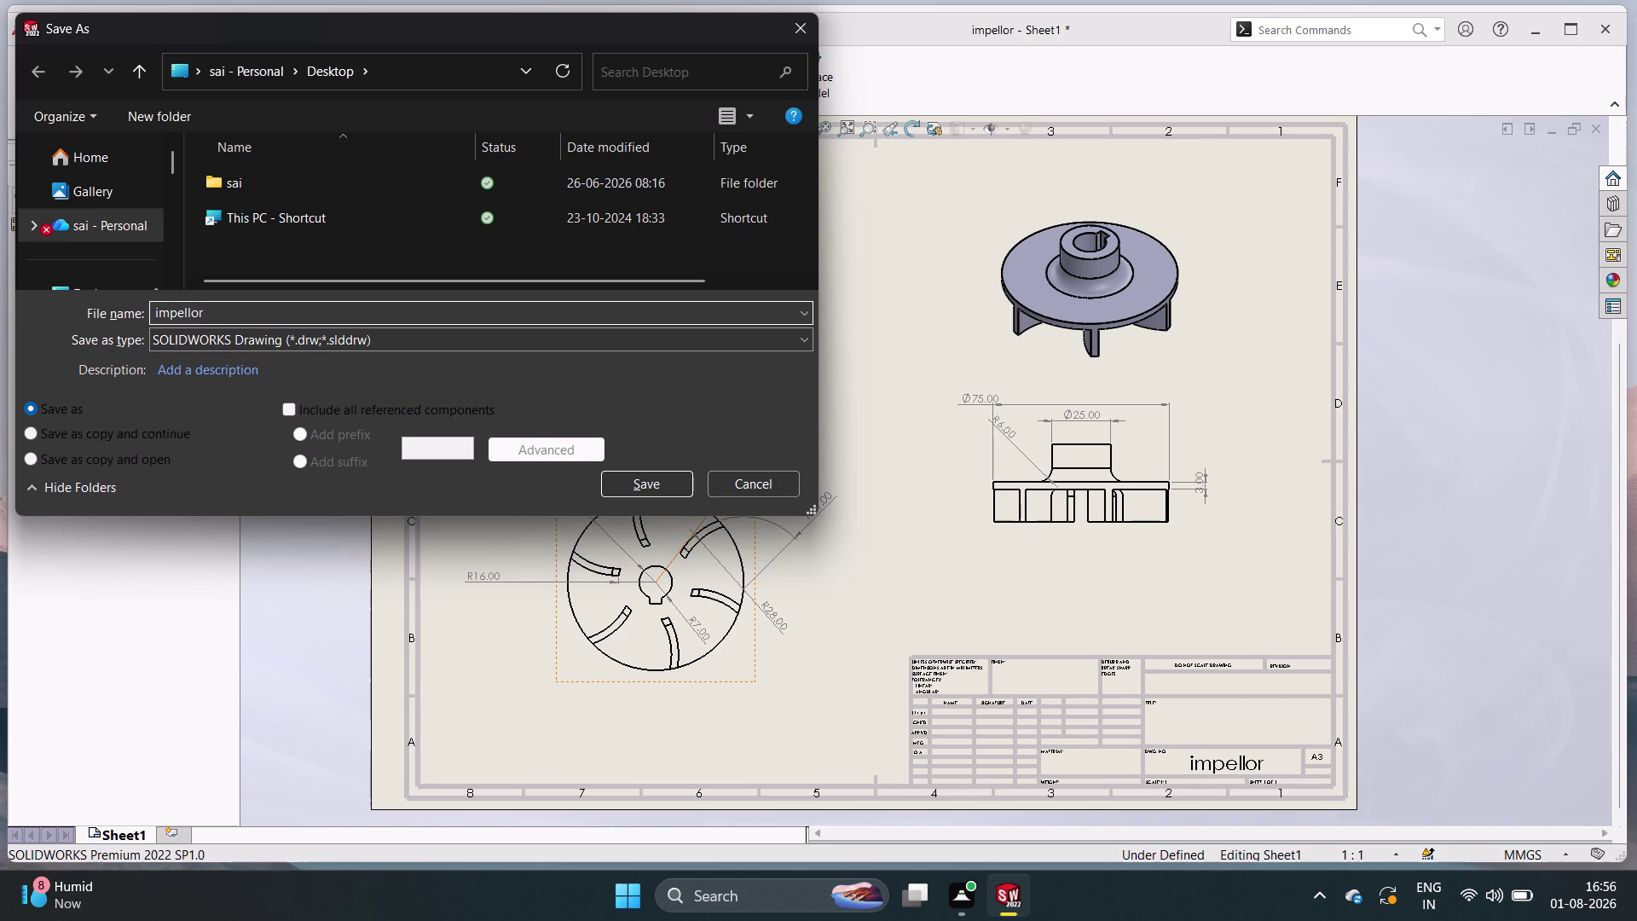
key(p)
text(d)
text(f)
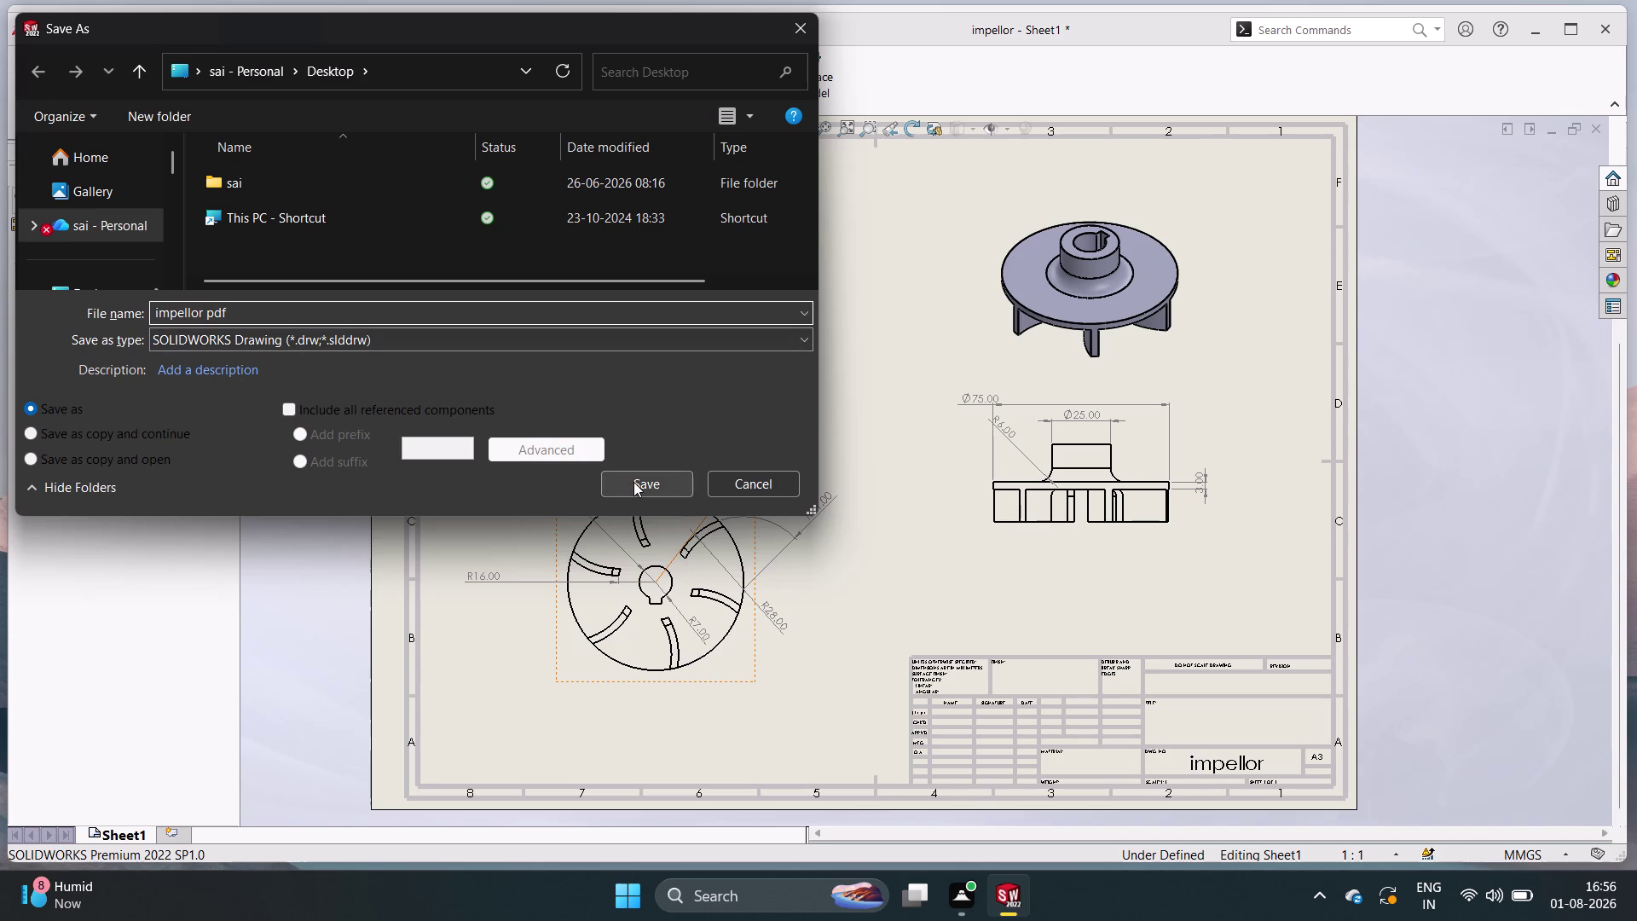
click(633, 482)
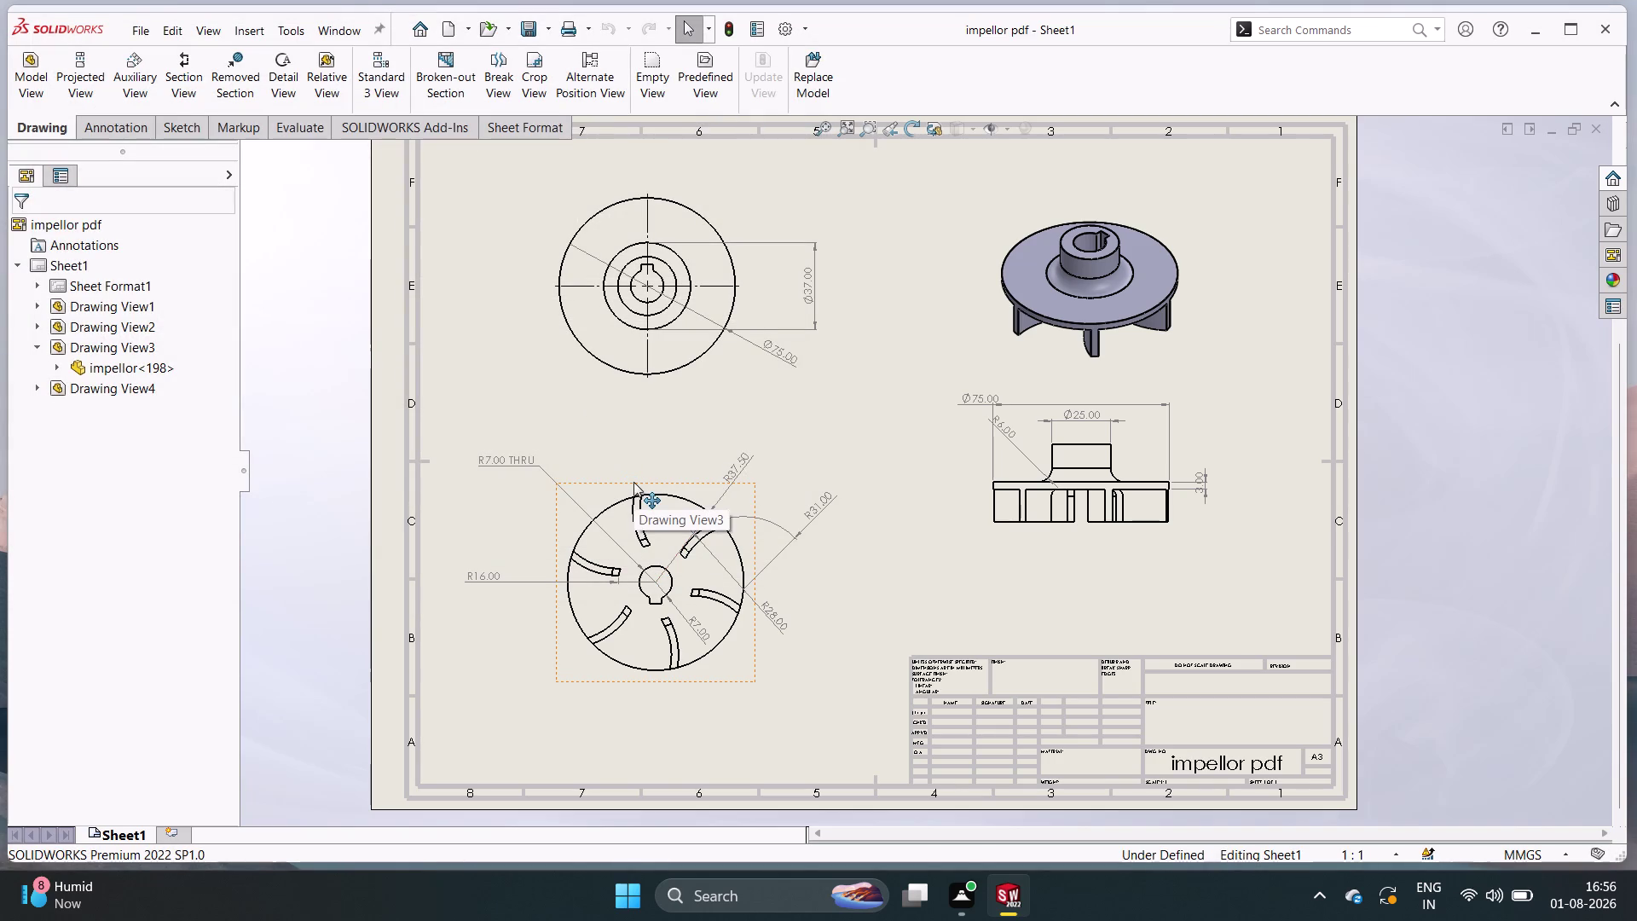